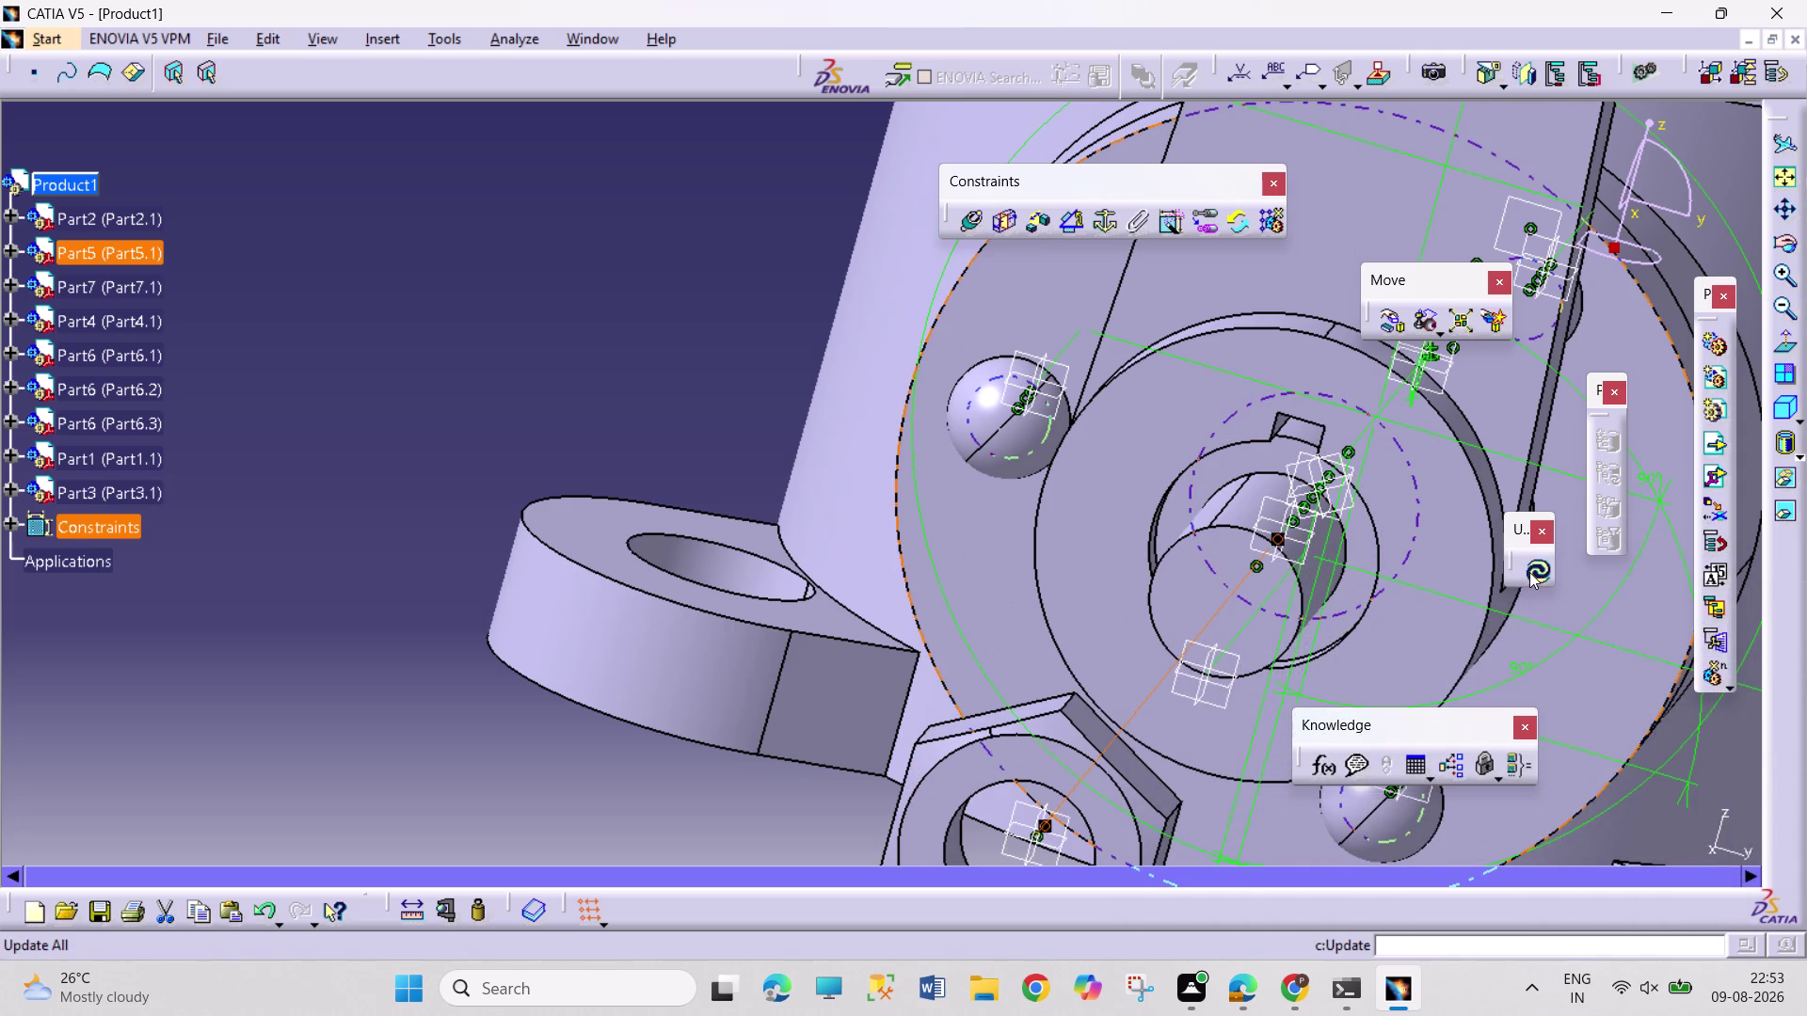
Select the nut and its zx plane, expanding Part3.1 to show its planes, geometrical set and body.
middle_drag(1314, 603, 908, 549)
right_drag(1314, 603, 911, 553)
middle_drag(916, 645, 855, 496)
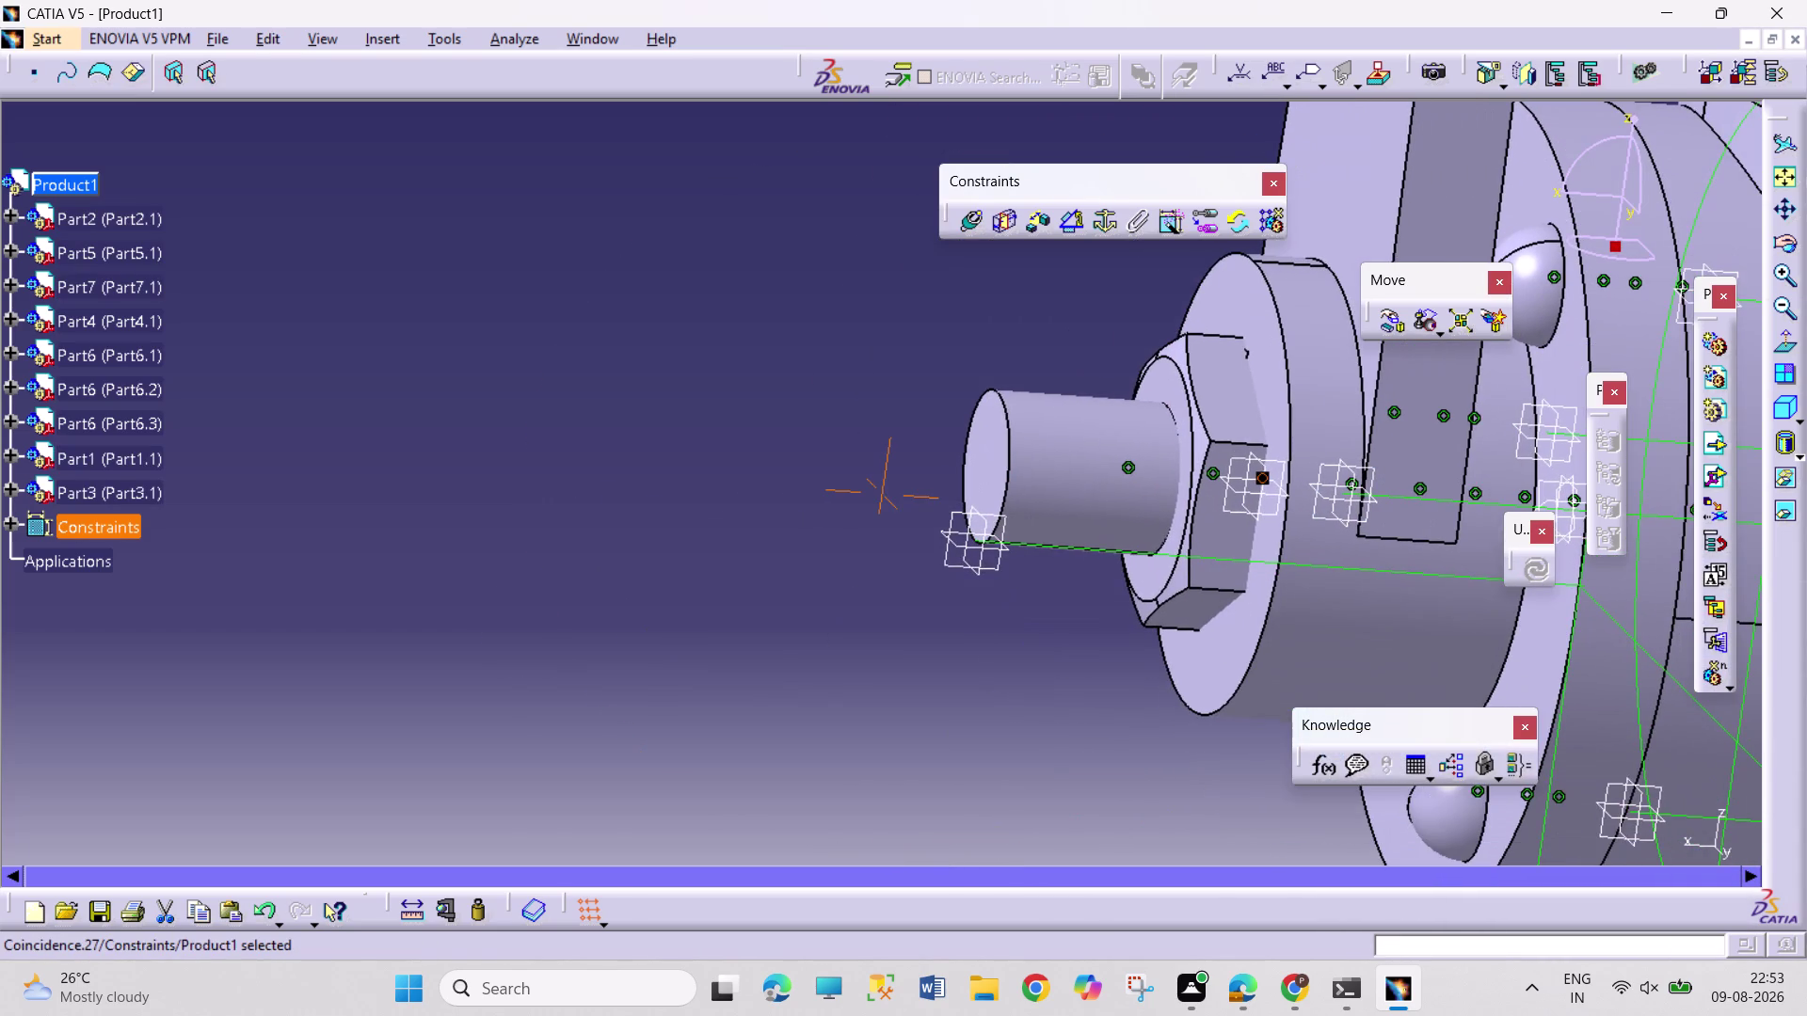
middle_drag(889, 426, 891, 502)
key(ctrl+z)
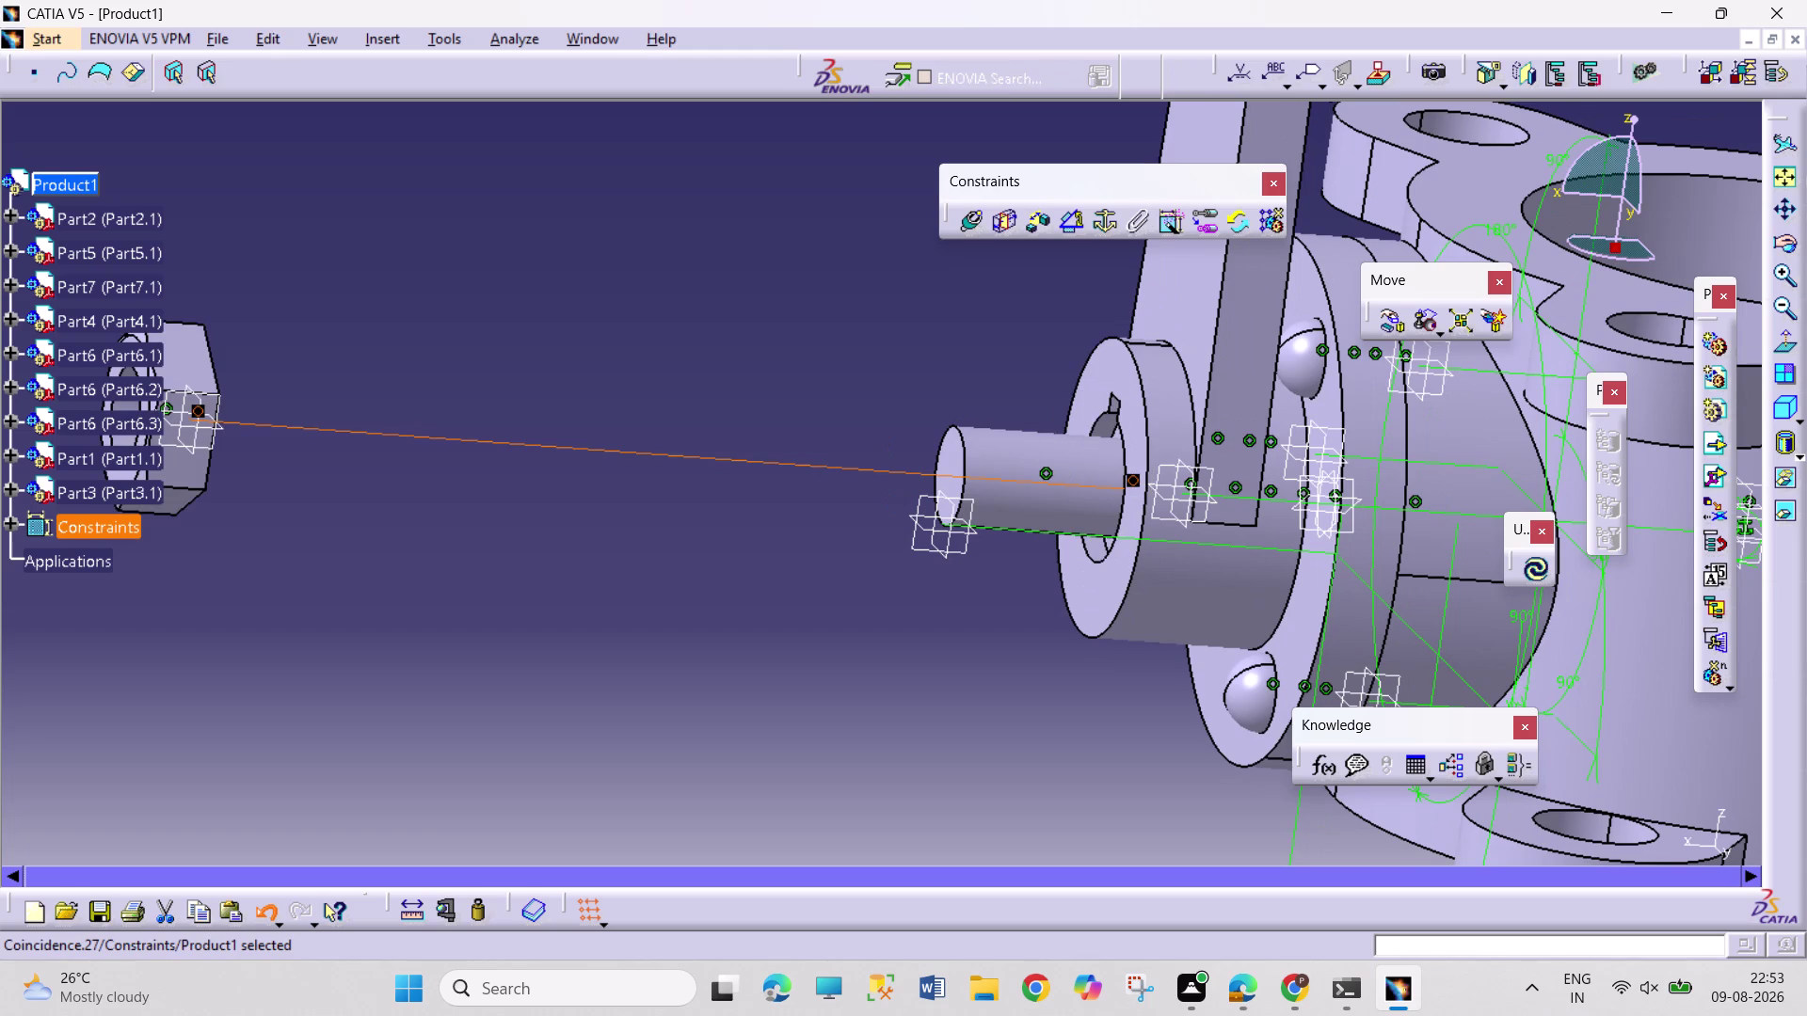
click(647, 579)
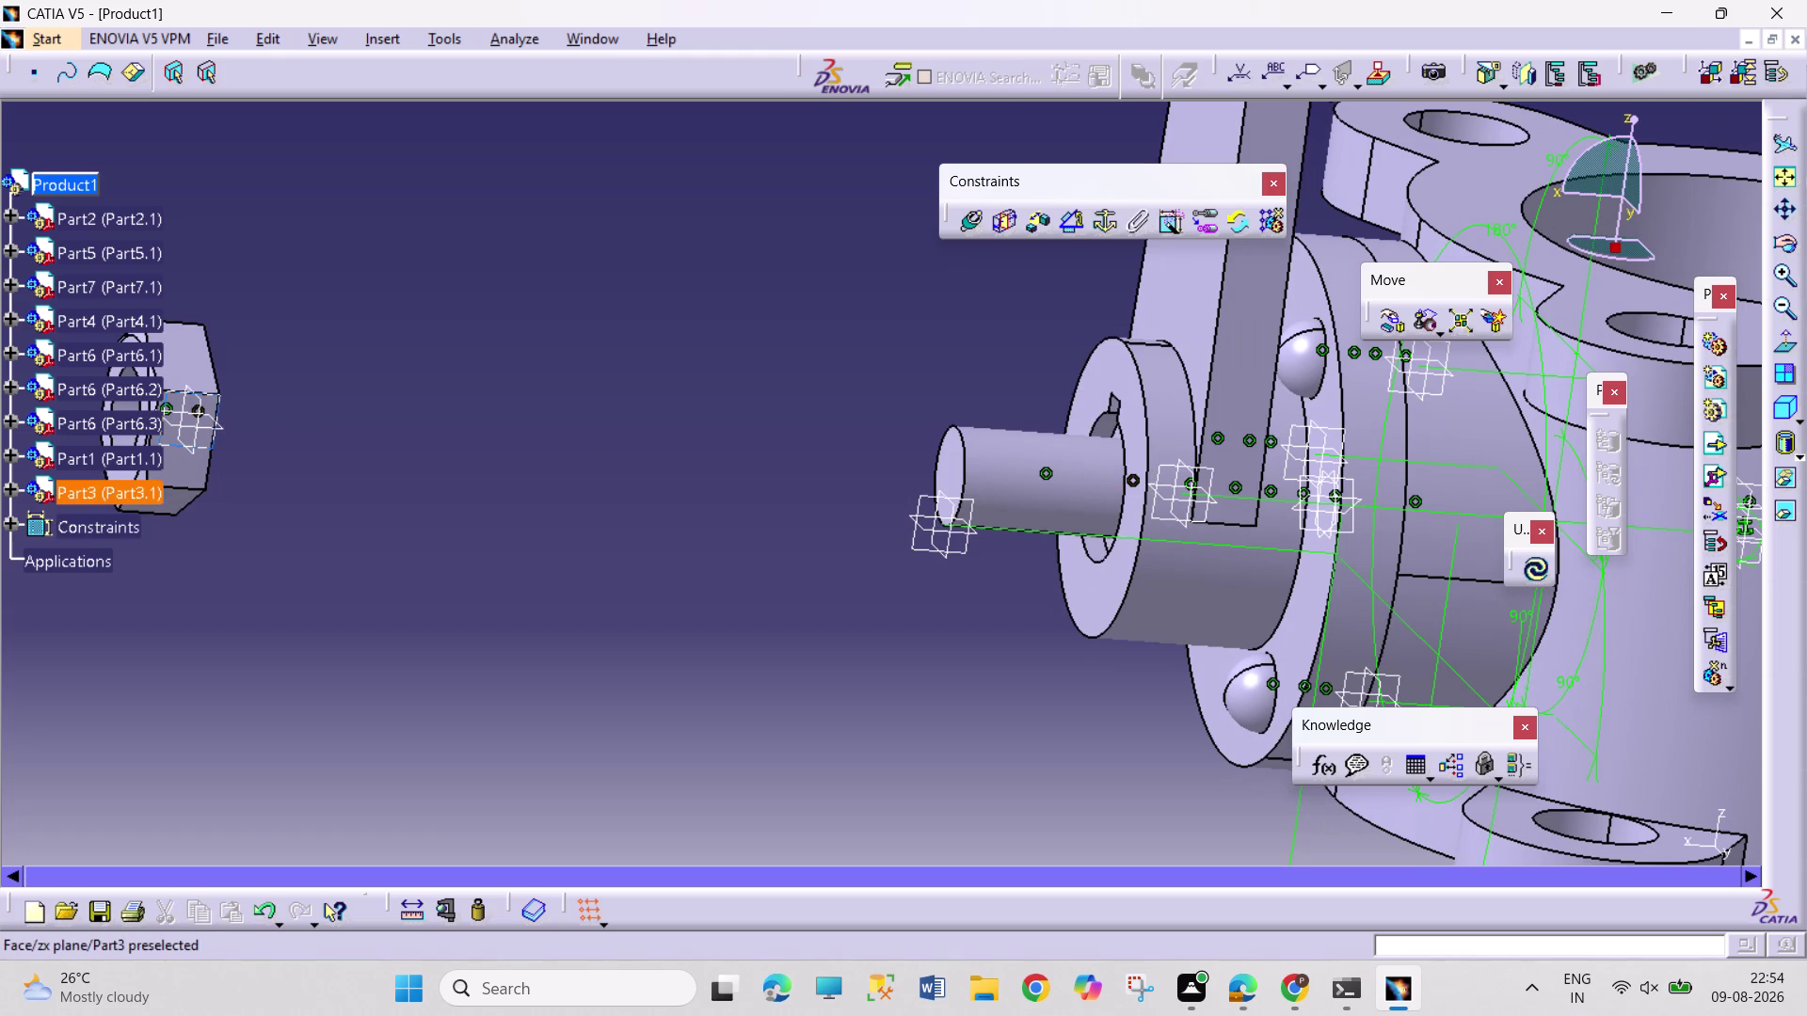
click(219, 398)
click(10, 487)
click(35, 526)
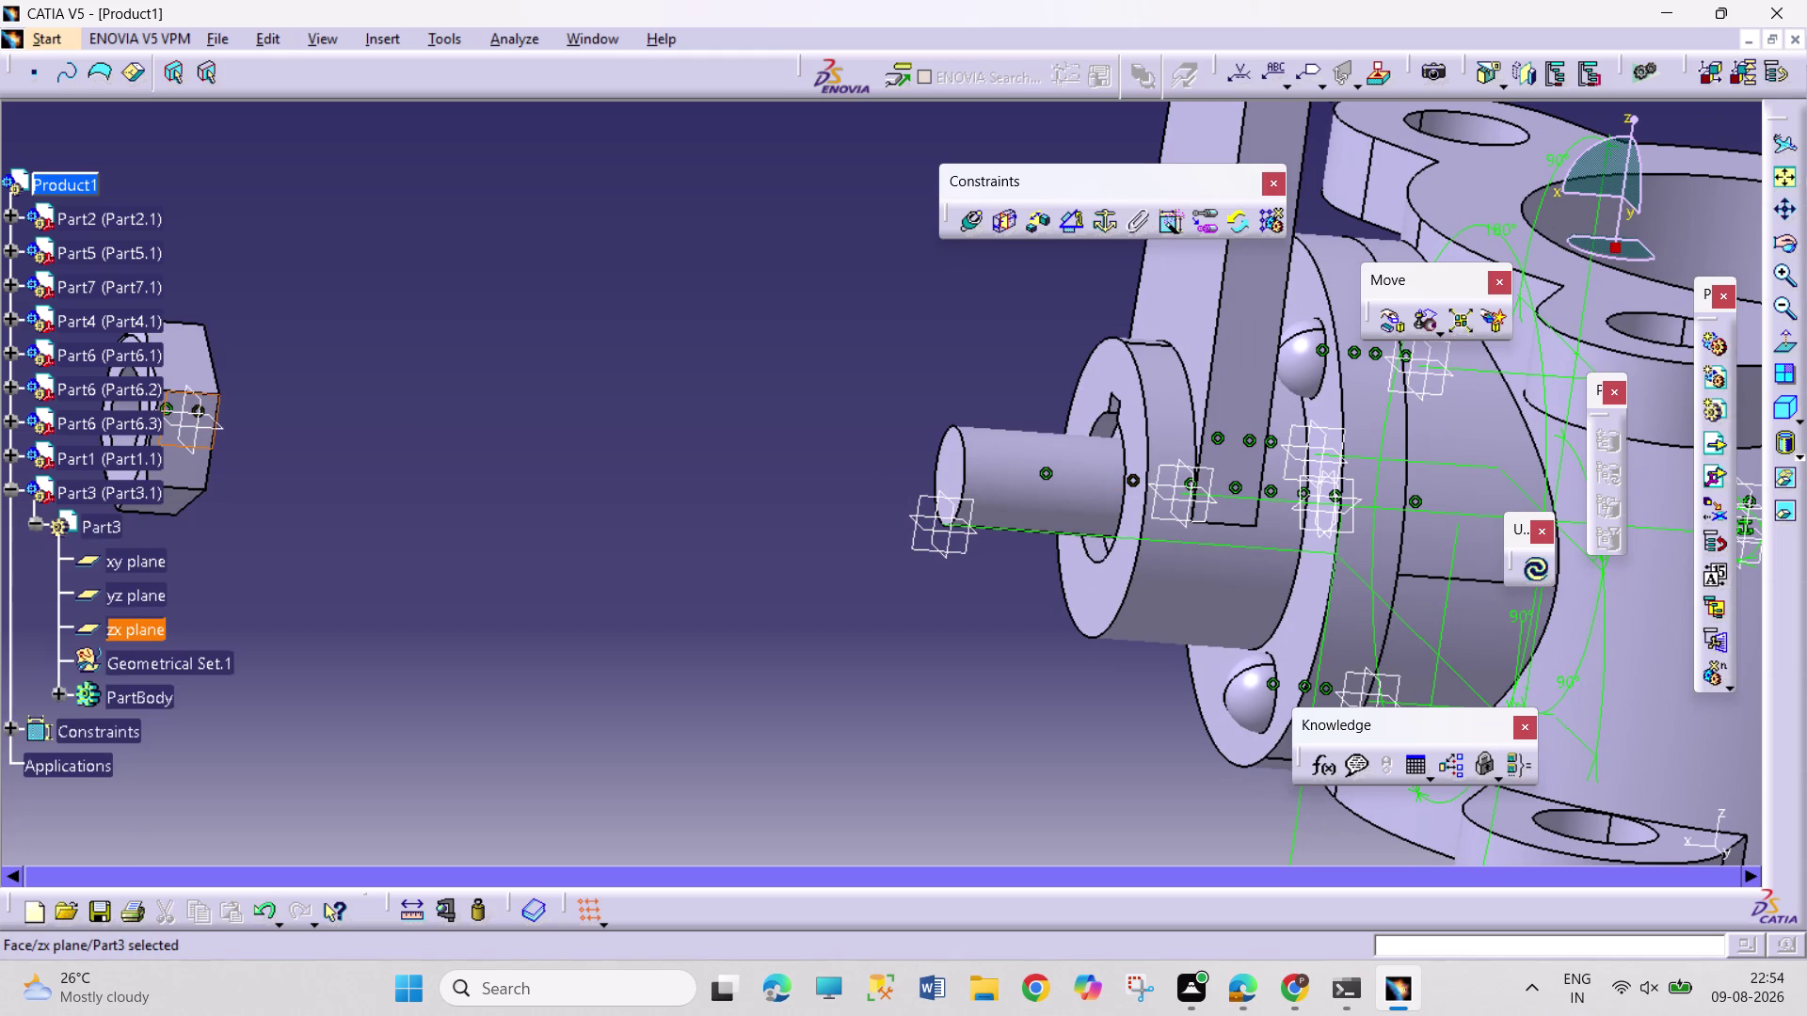
drag(424, 370, 432, 349)
Review the assembly's constraint status and degrees of freedom in Constraints Analysis.
click(537, 37)
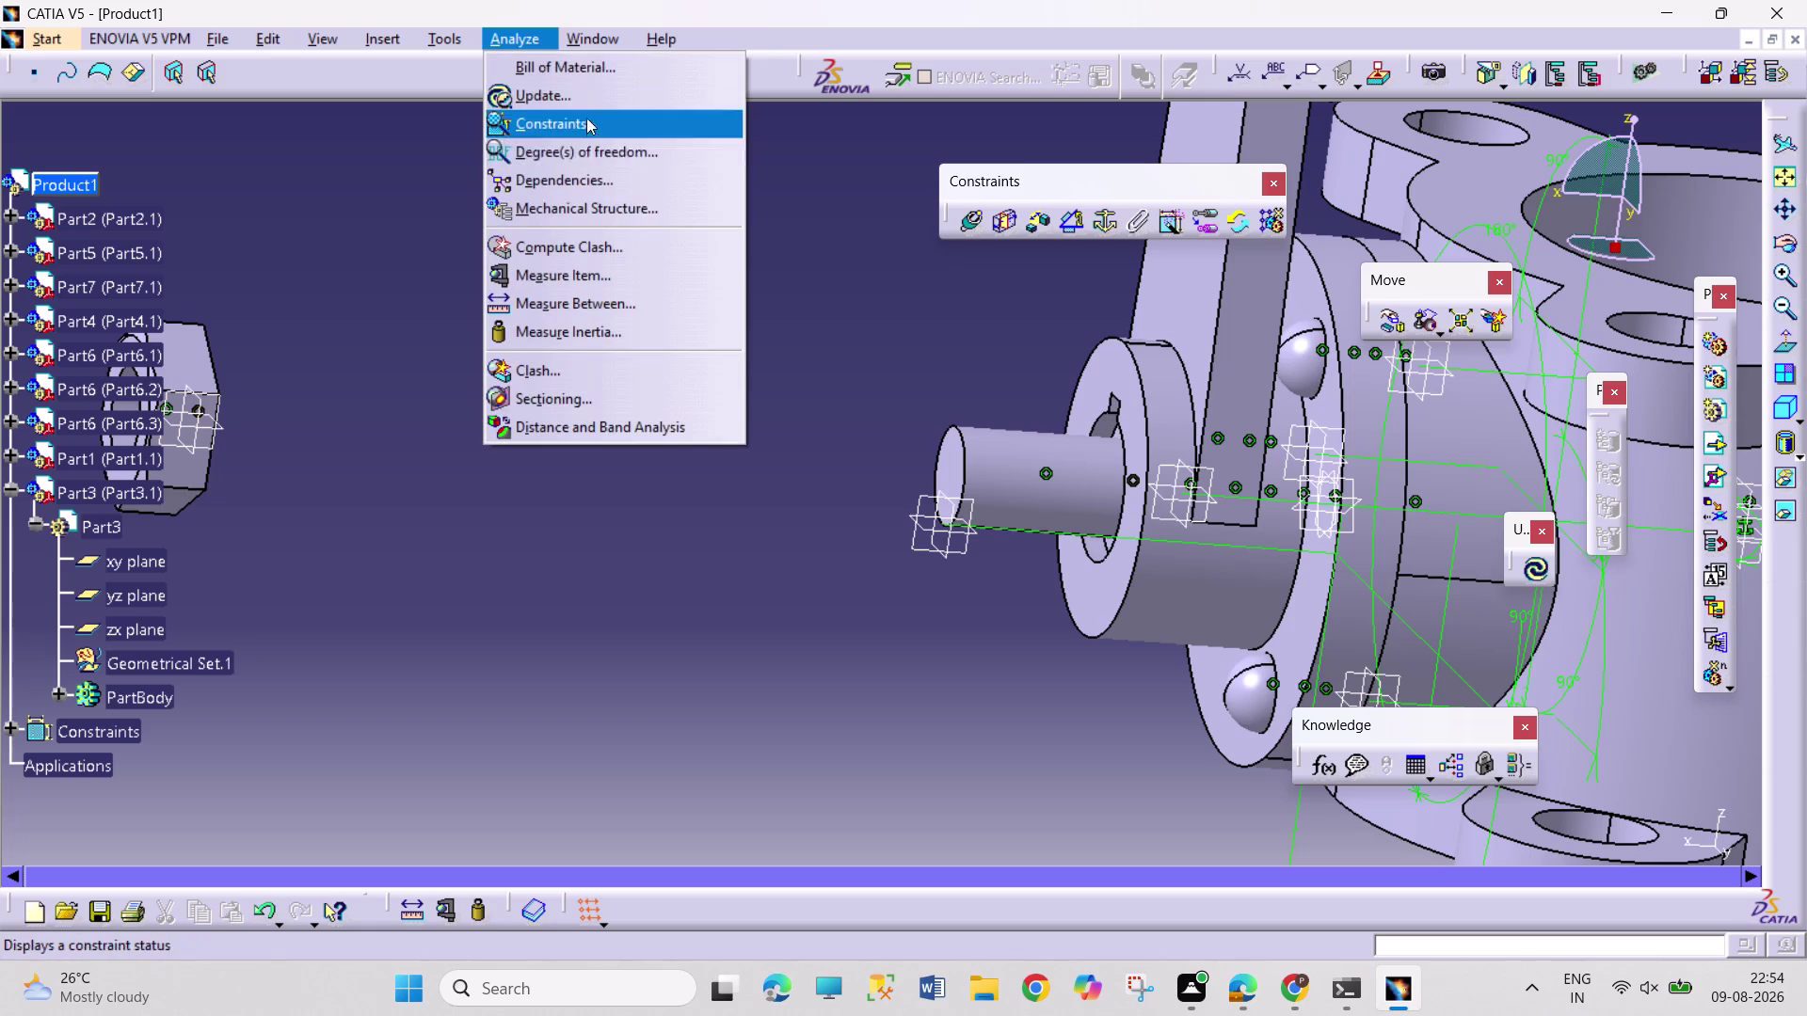
click(610, 122)
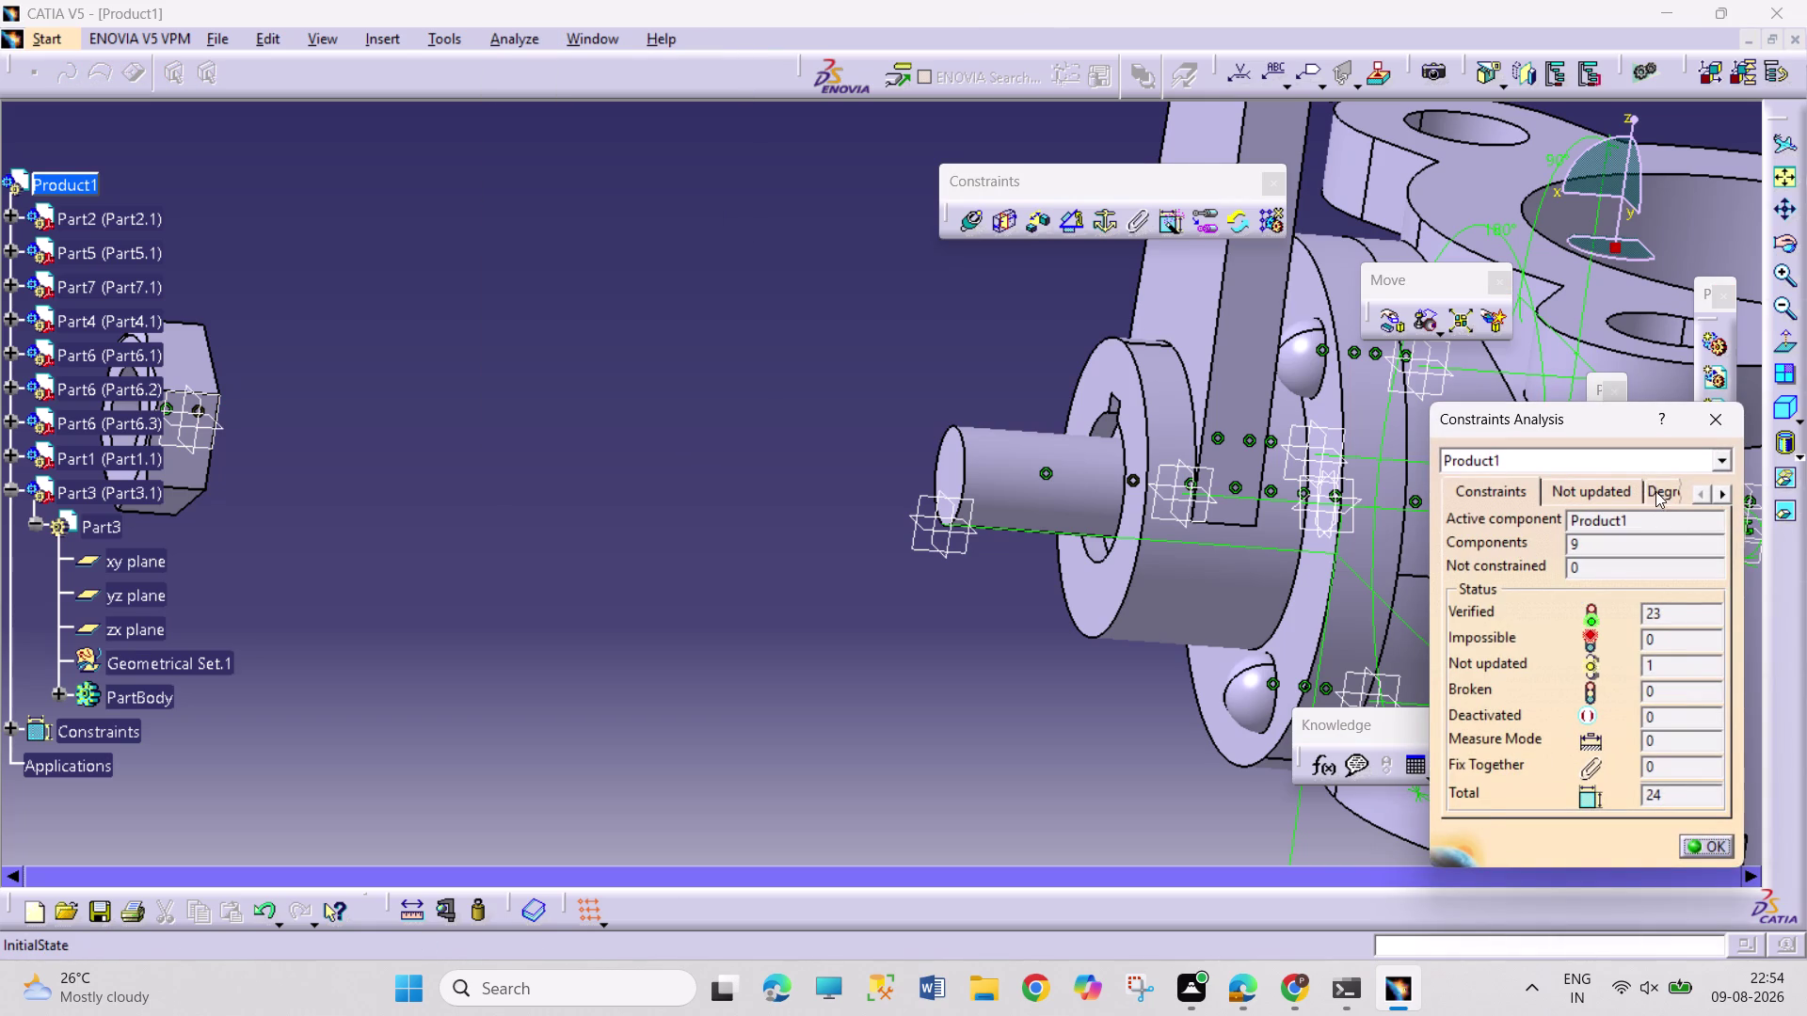
click(1655, 491)
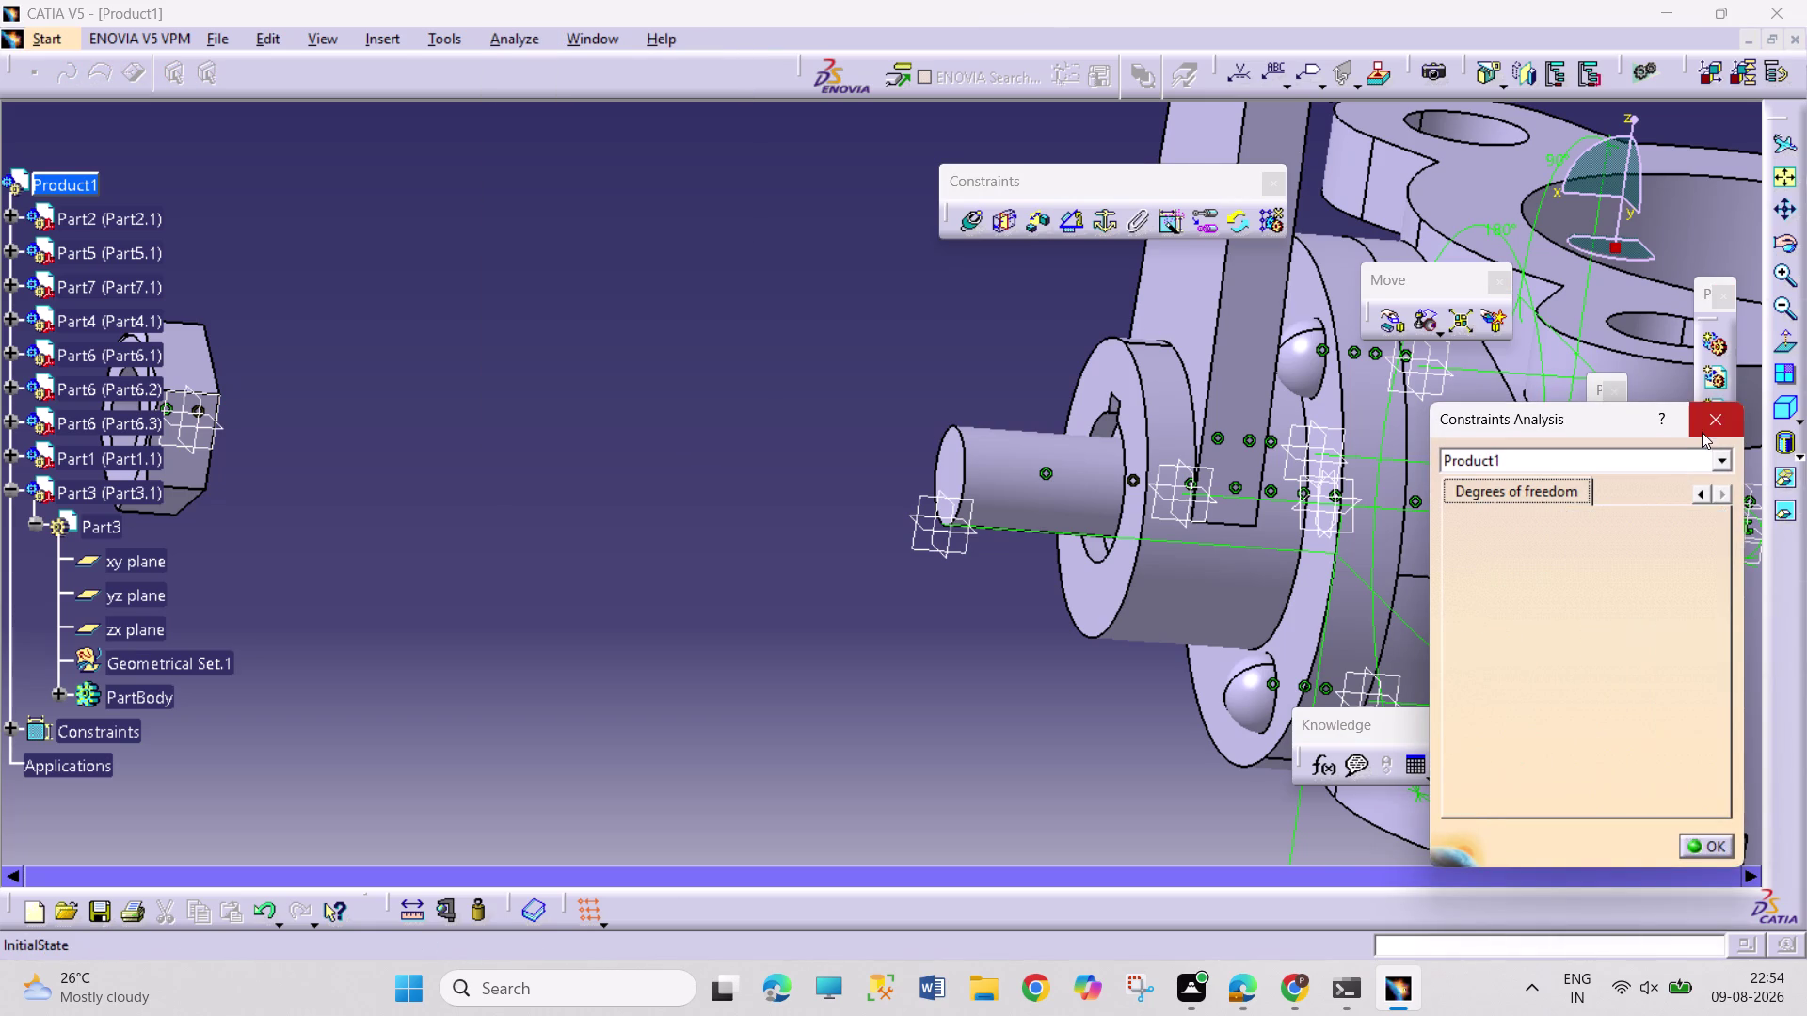
click(1707, 427)
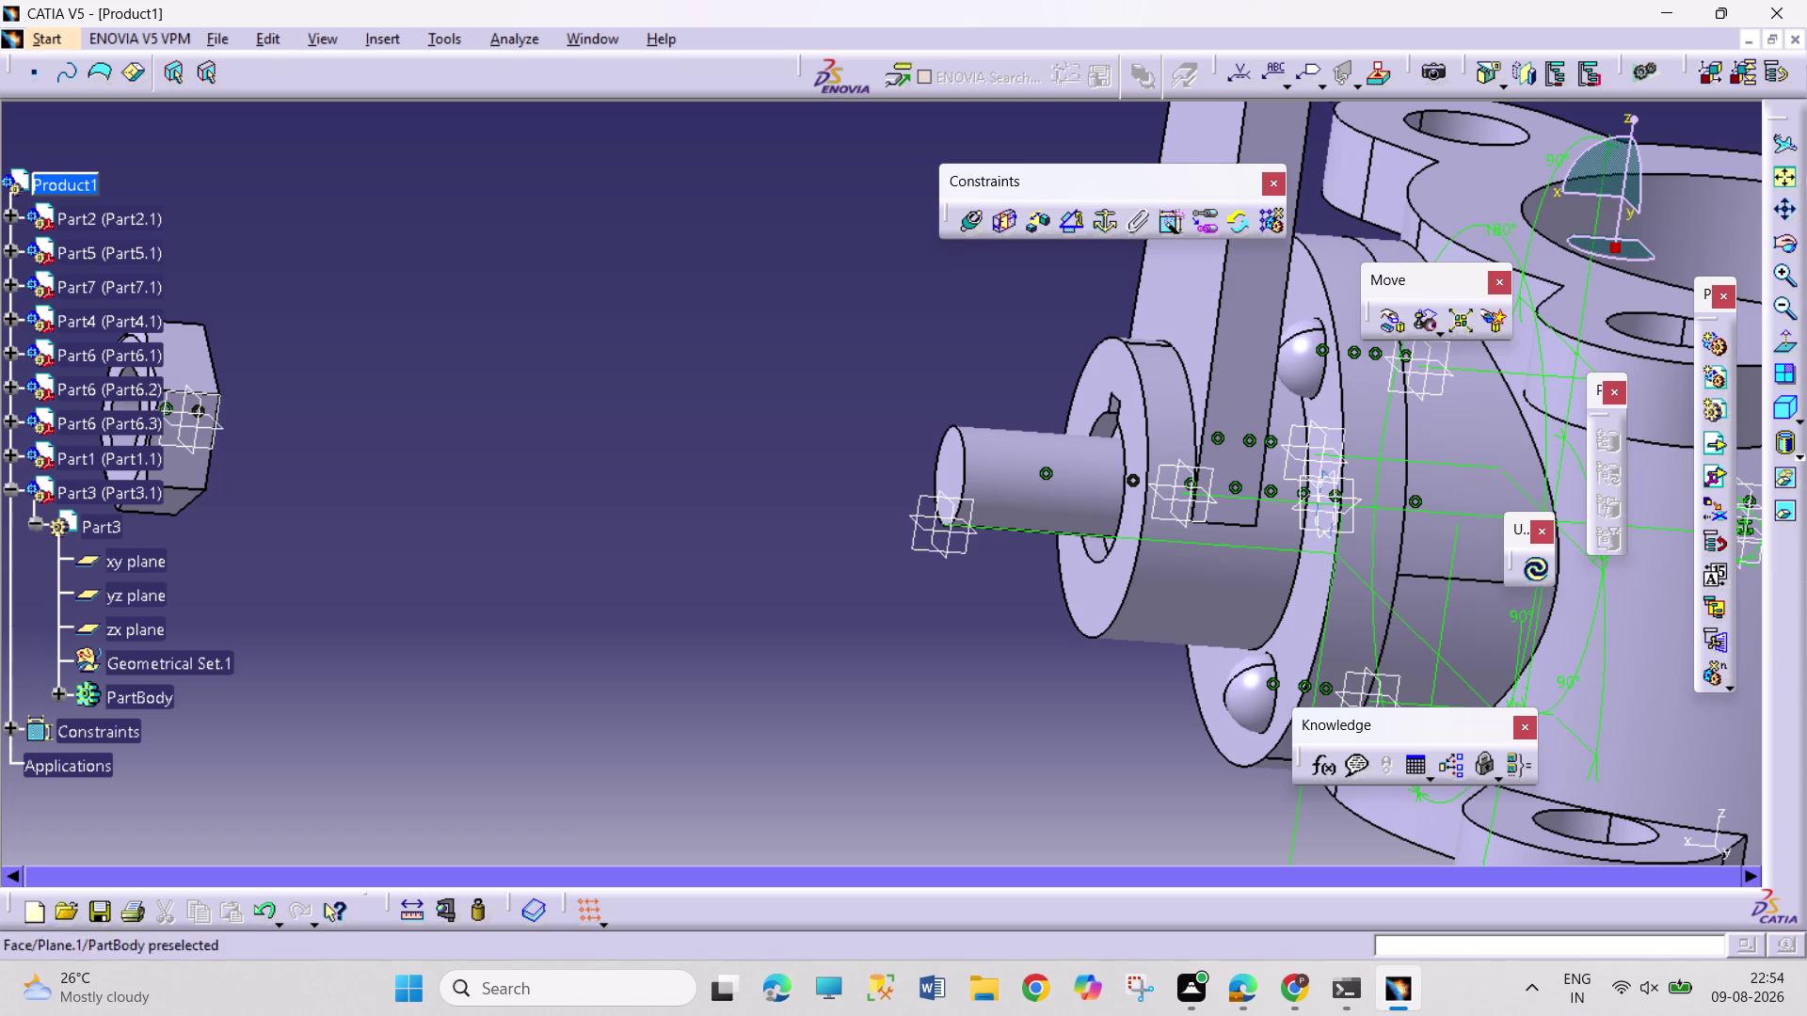
Update all, then recheck that all 24 constraints are verified.
click(1542, 575)
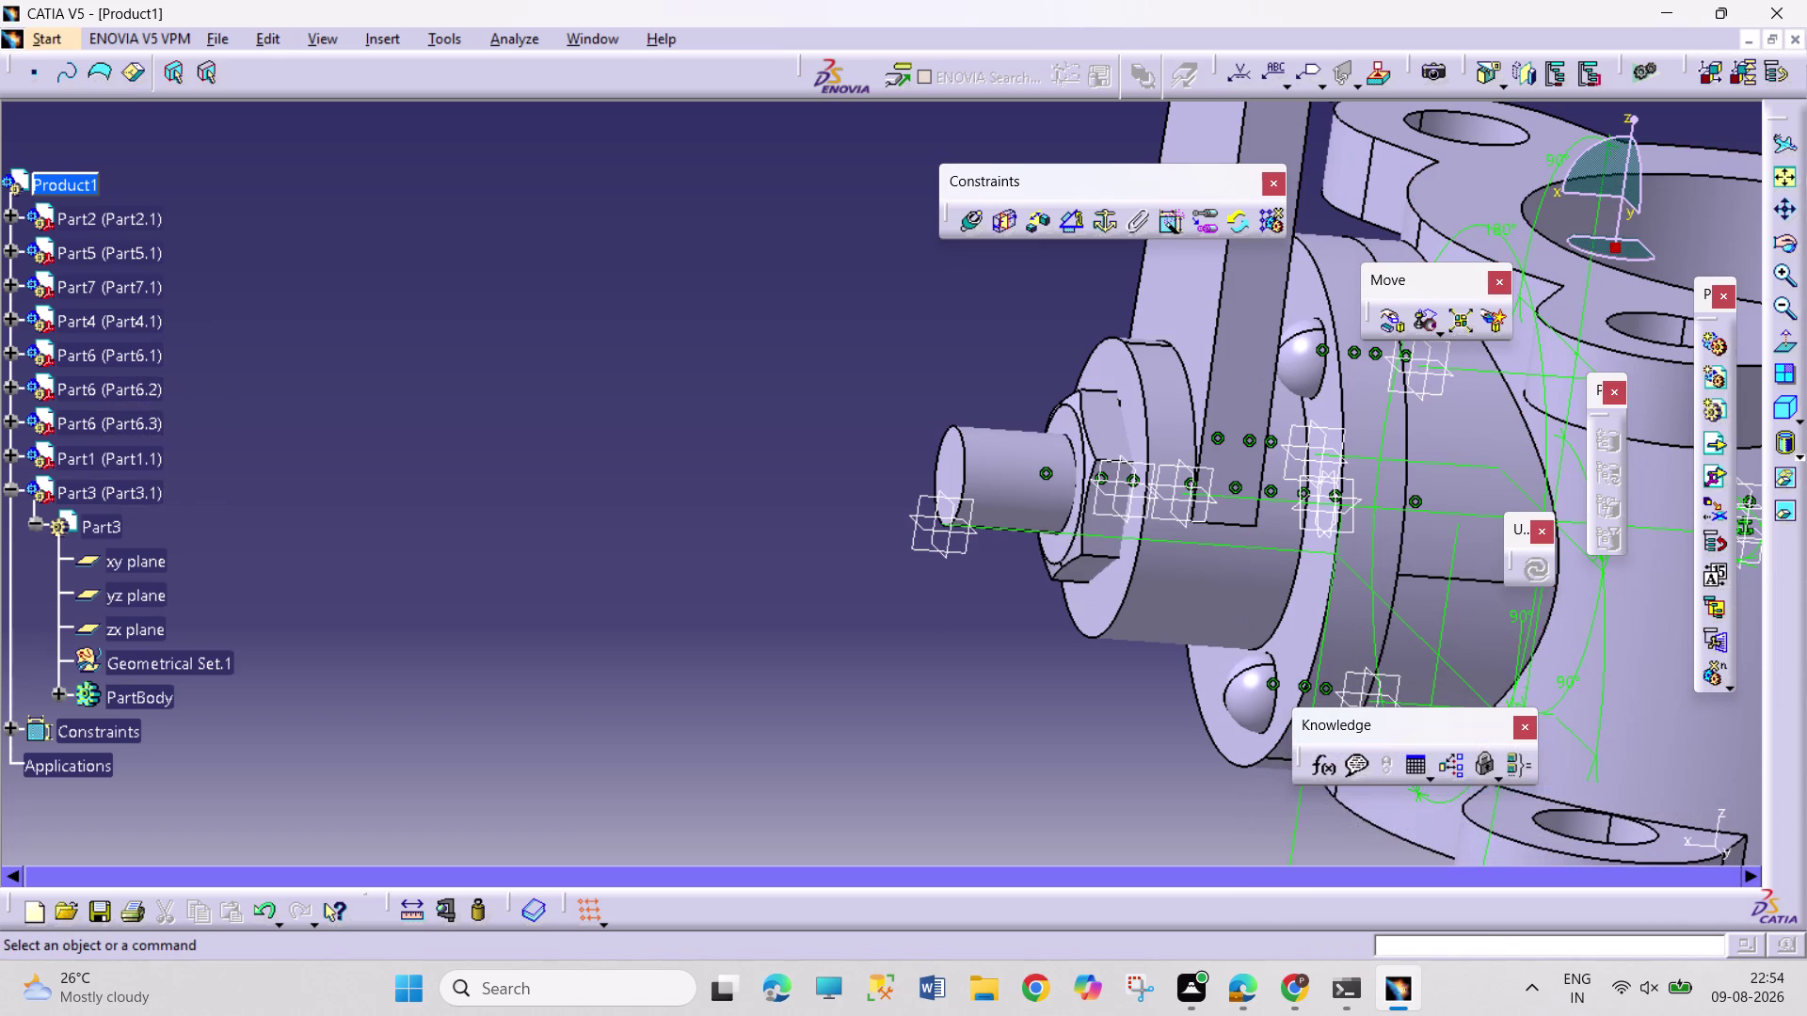
click(510, 42)
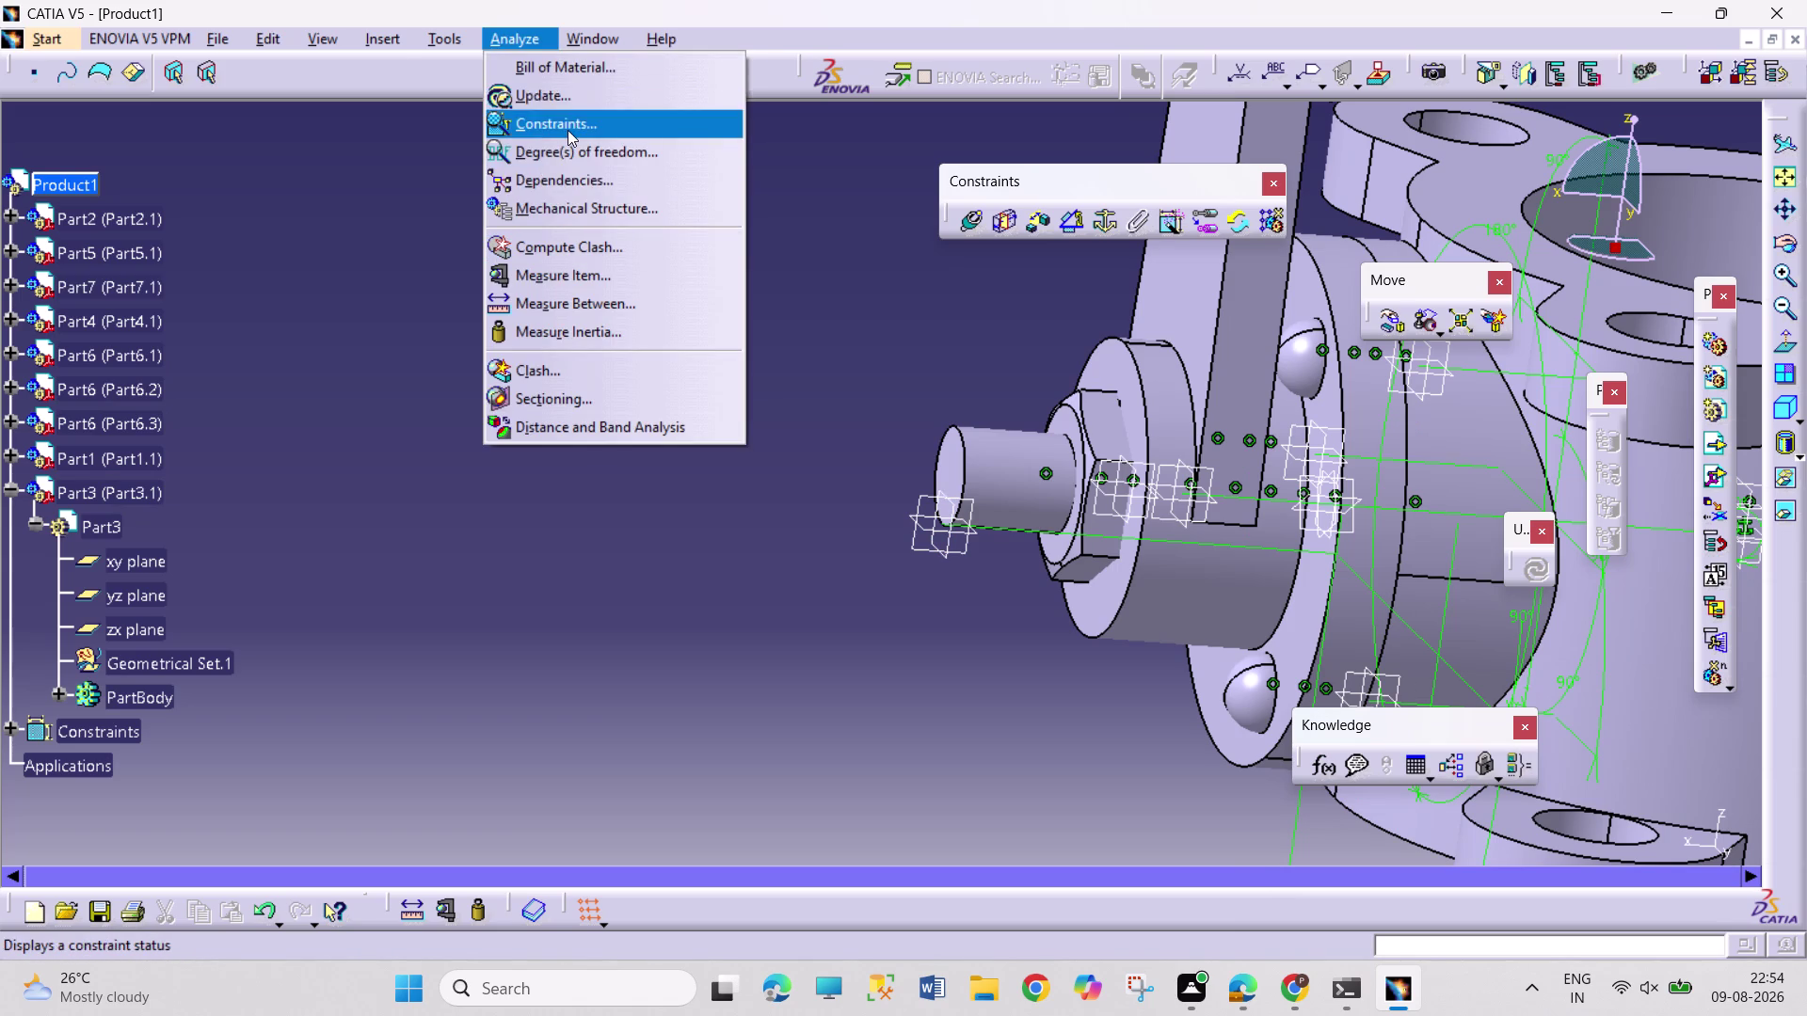
click(567, 130)
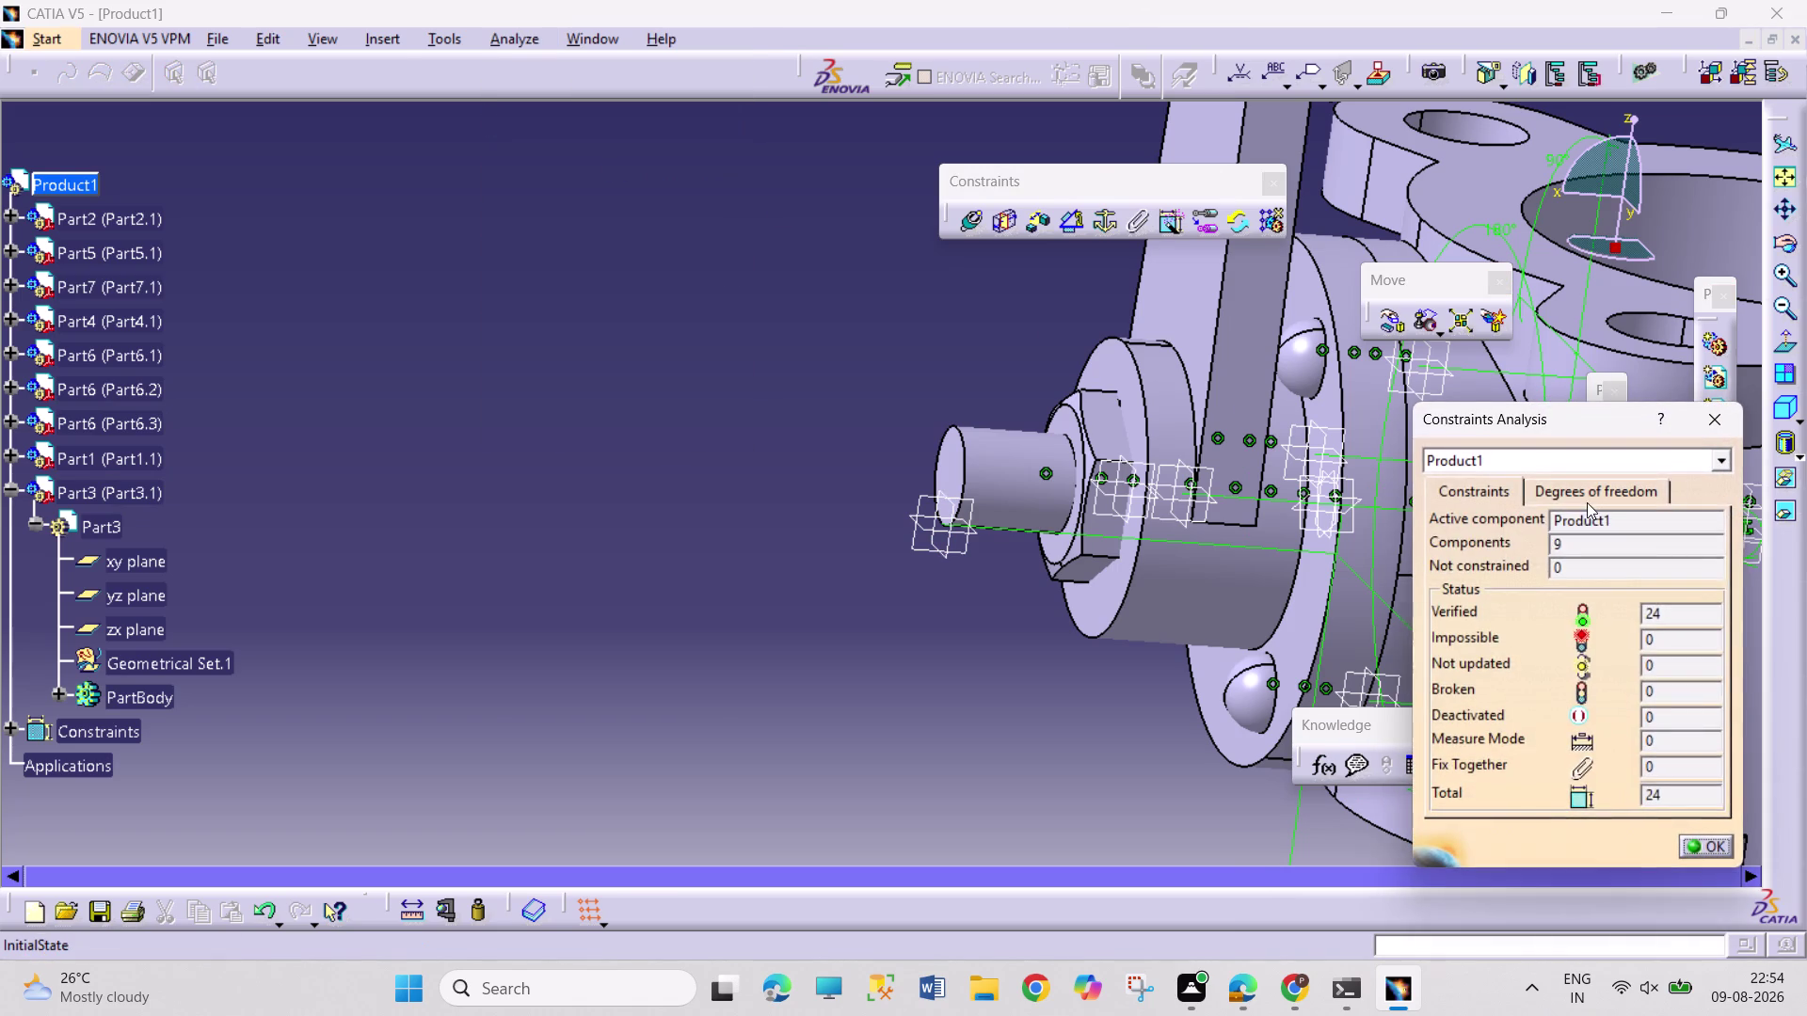
click(1585, 497)
click(1721, 425)
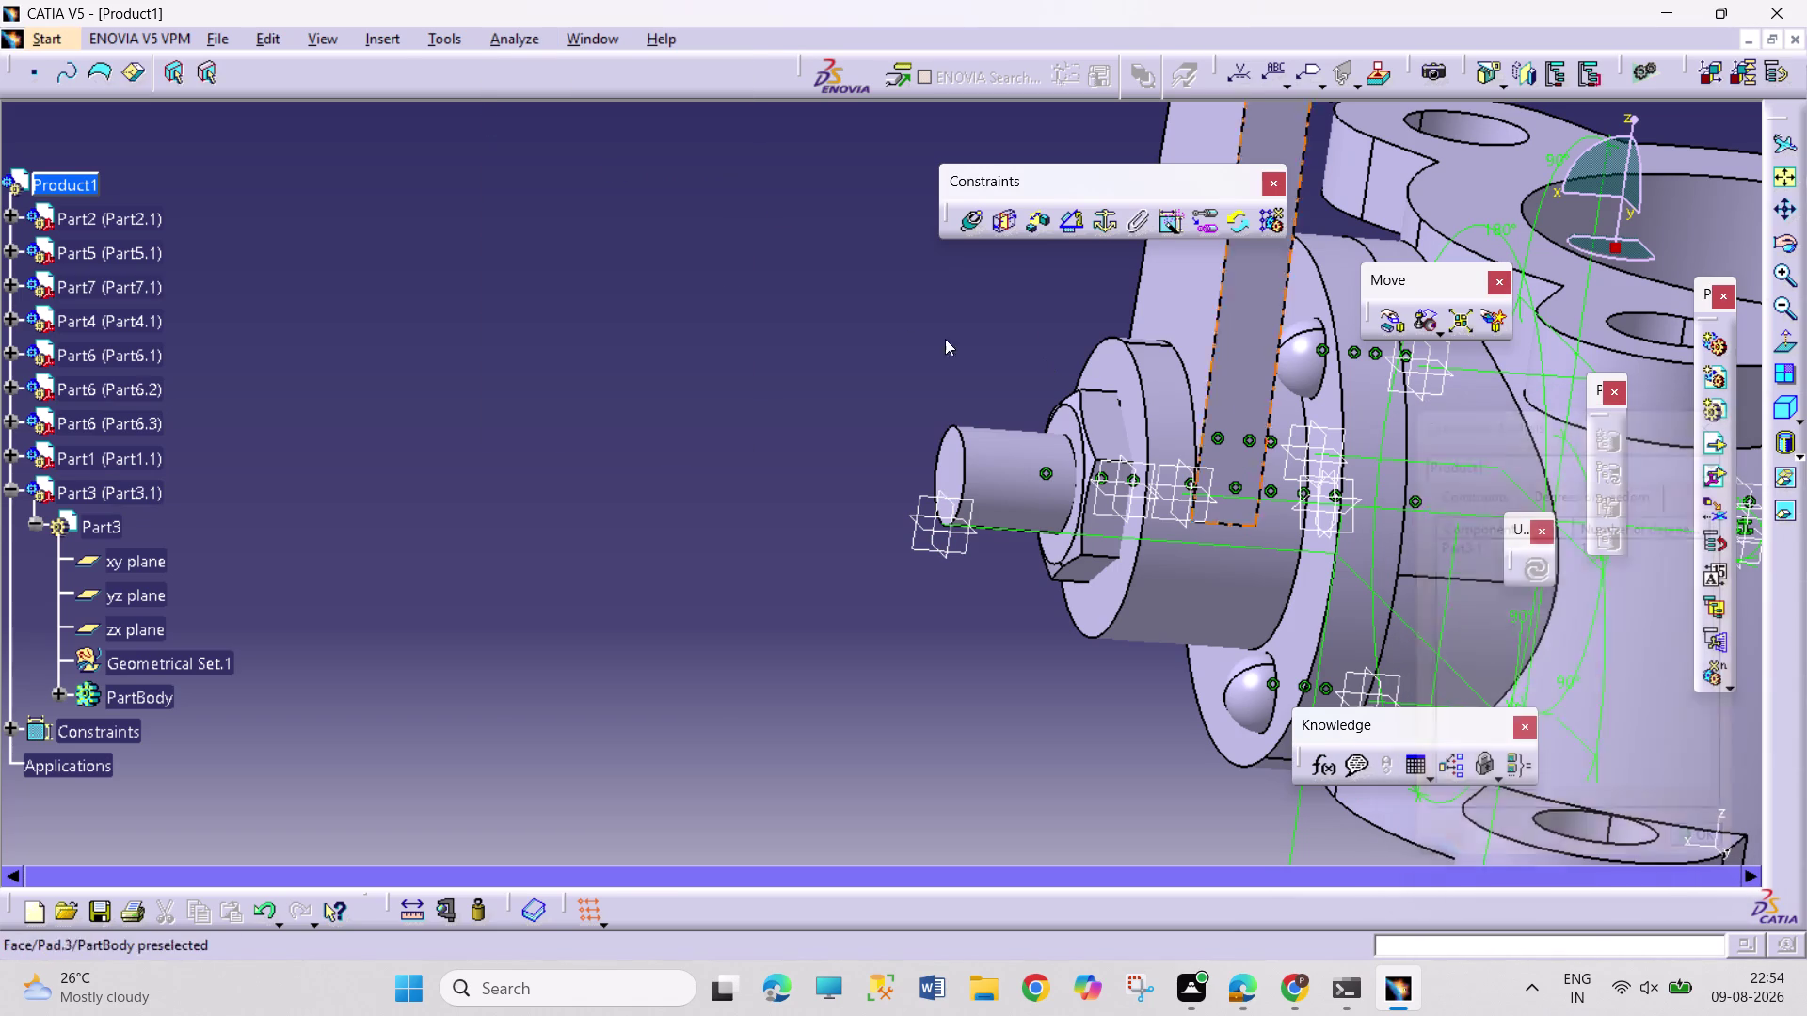
middle_drag(891, 300, 898, 395)
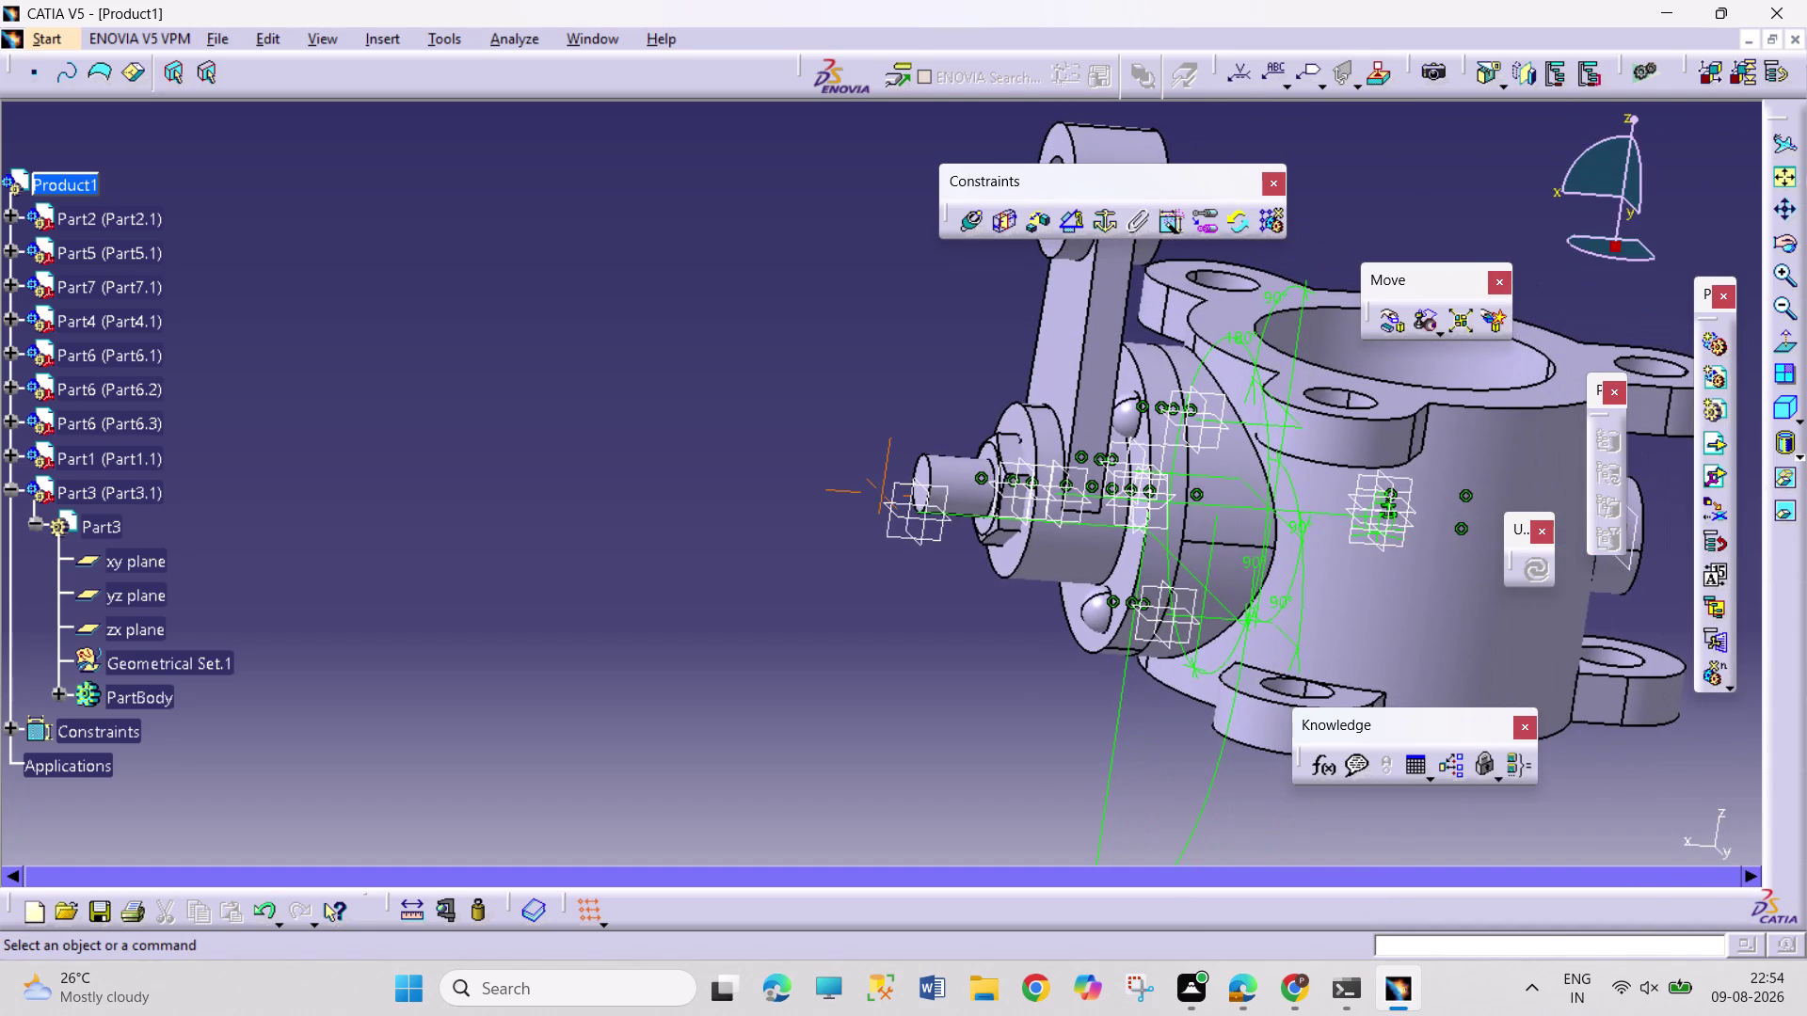
Delete the Coincidence.27 constraint from the Constraints list.
click(16, 726)
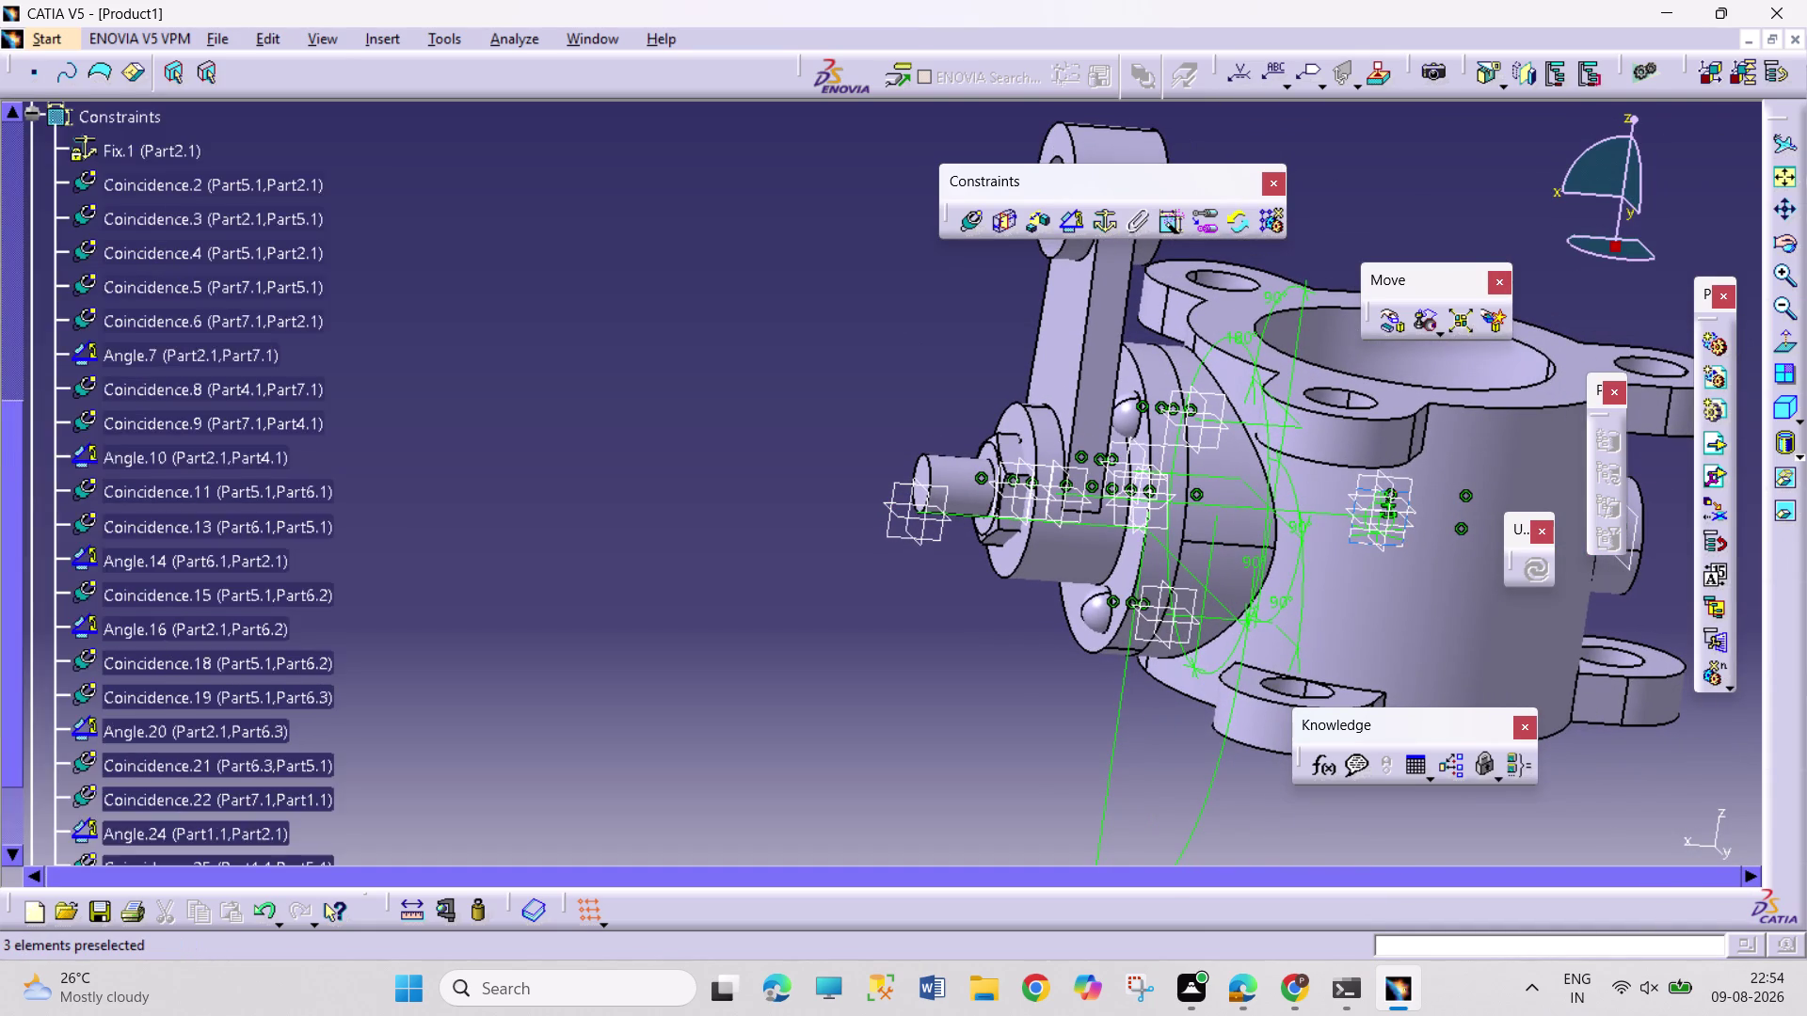
scroll(down, 3)
click(168, 703)
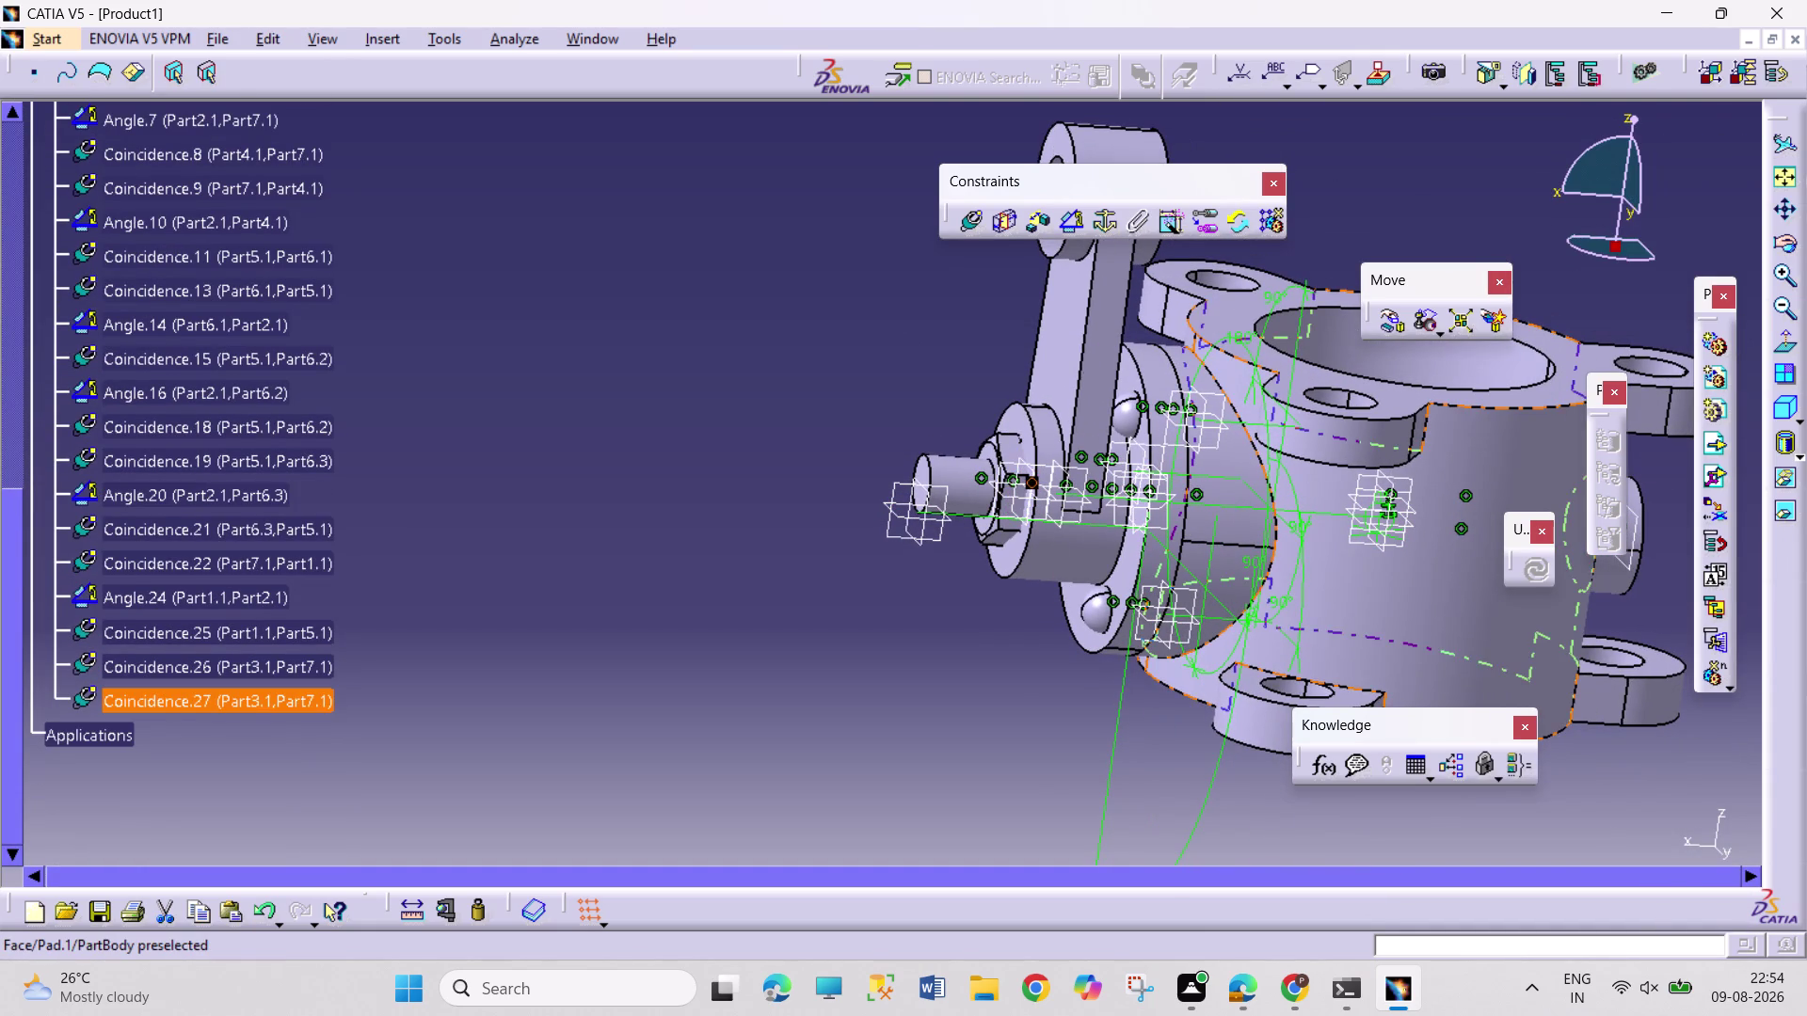
right_click(301, 715)
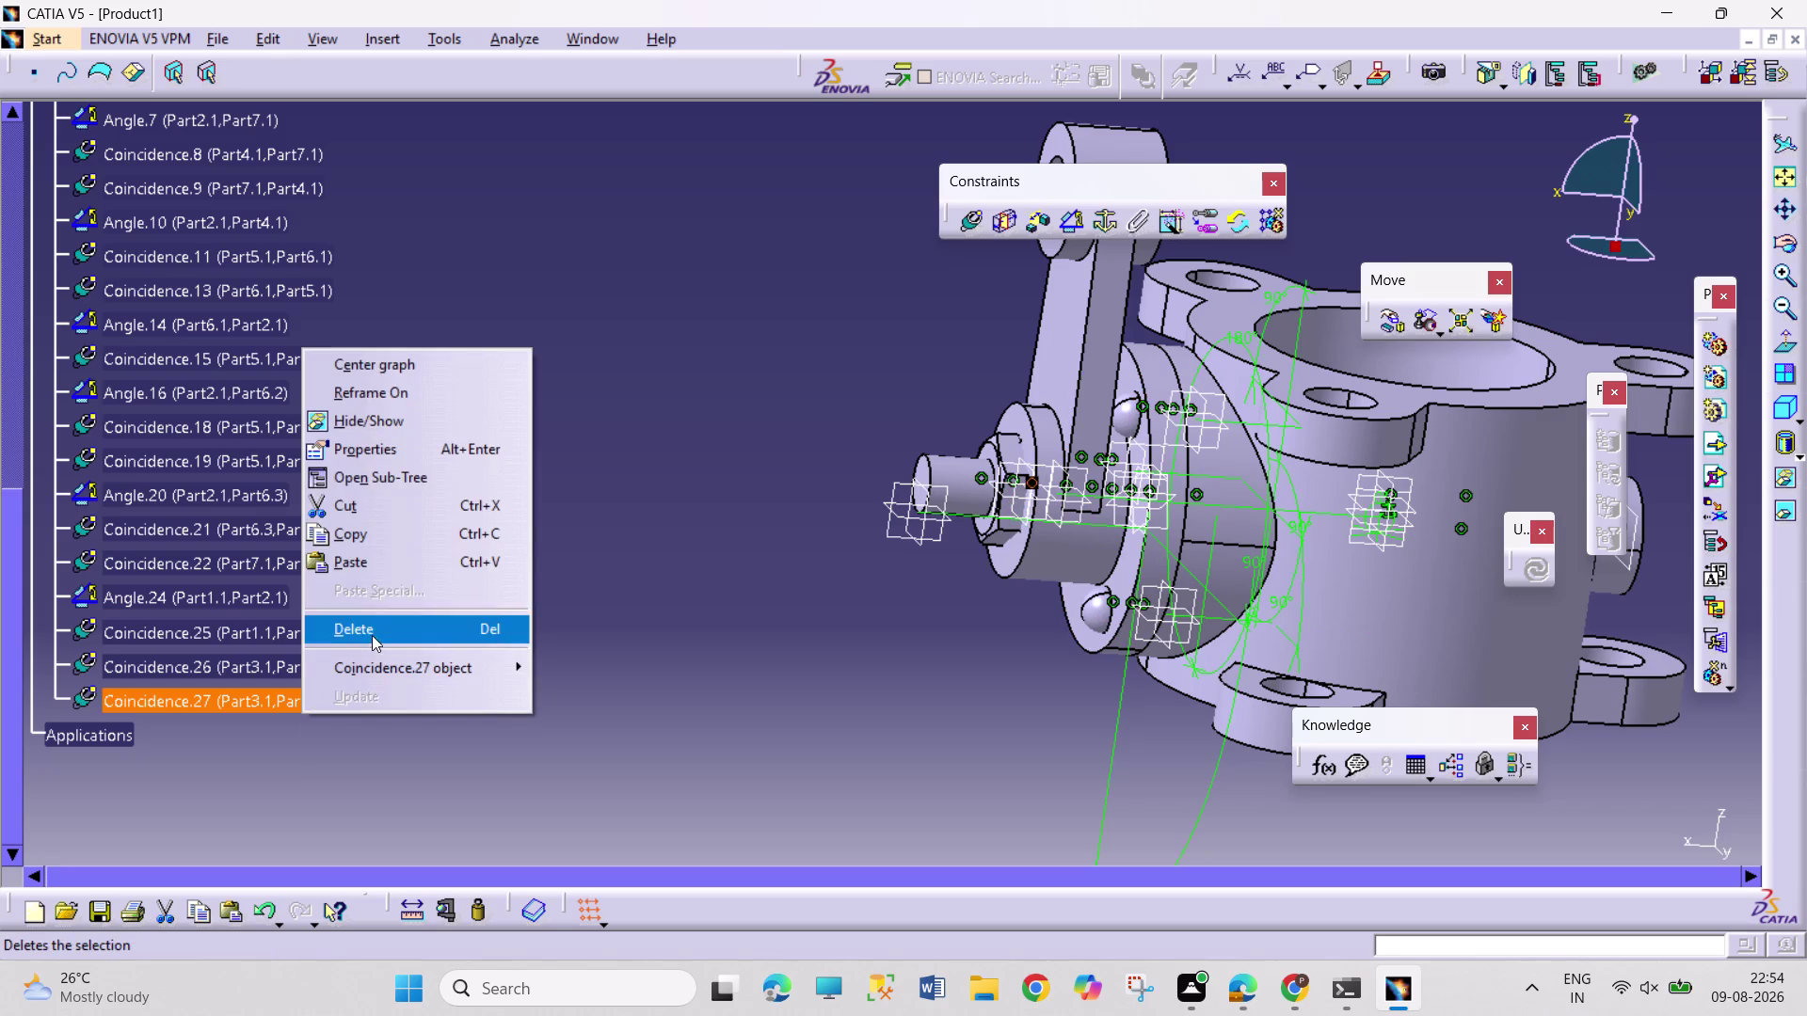
click(372, 635)
click(524, 635)
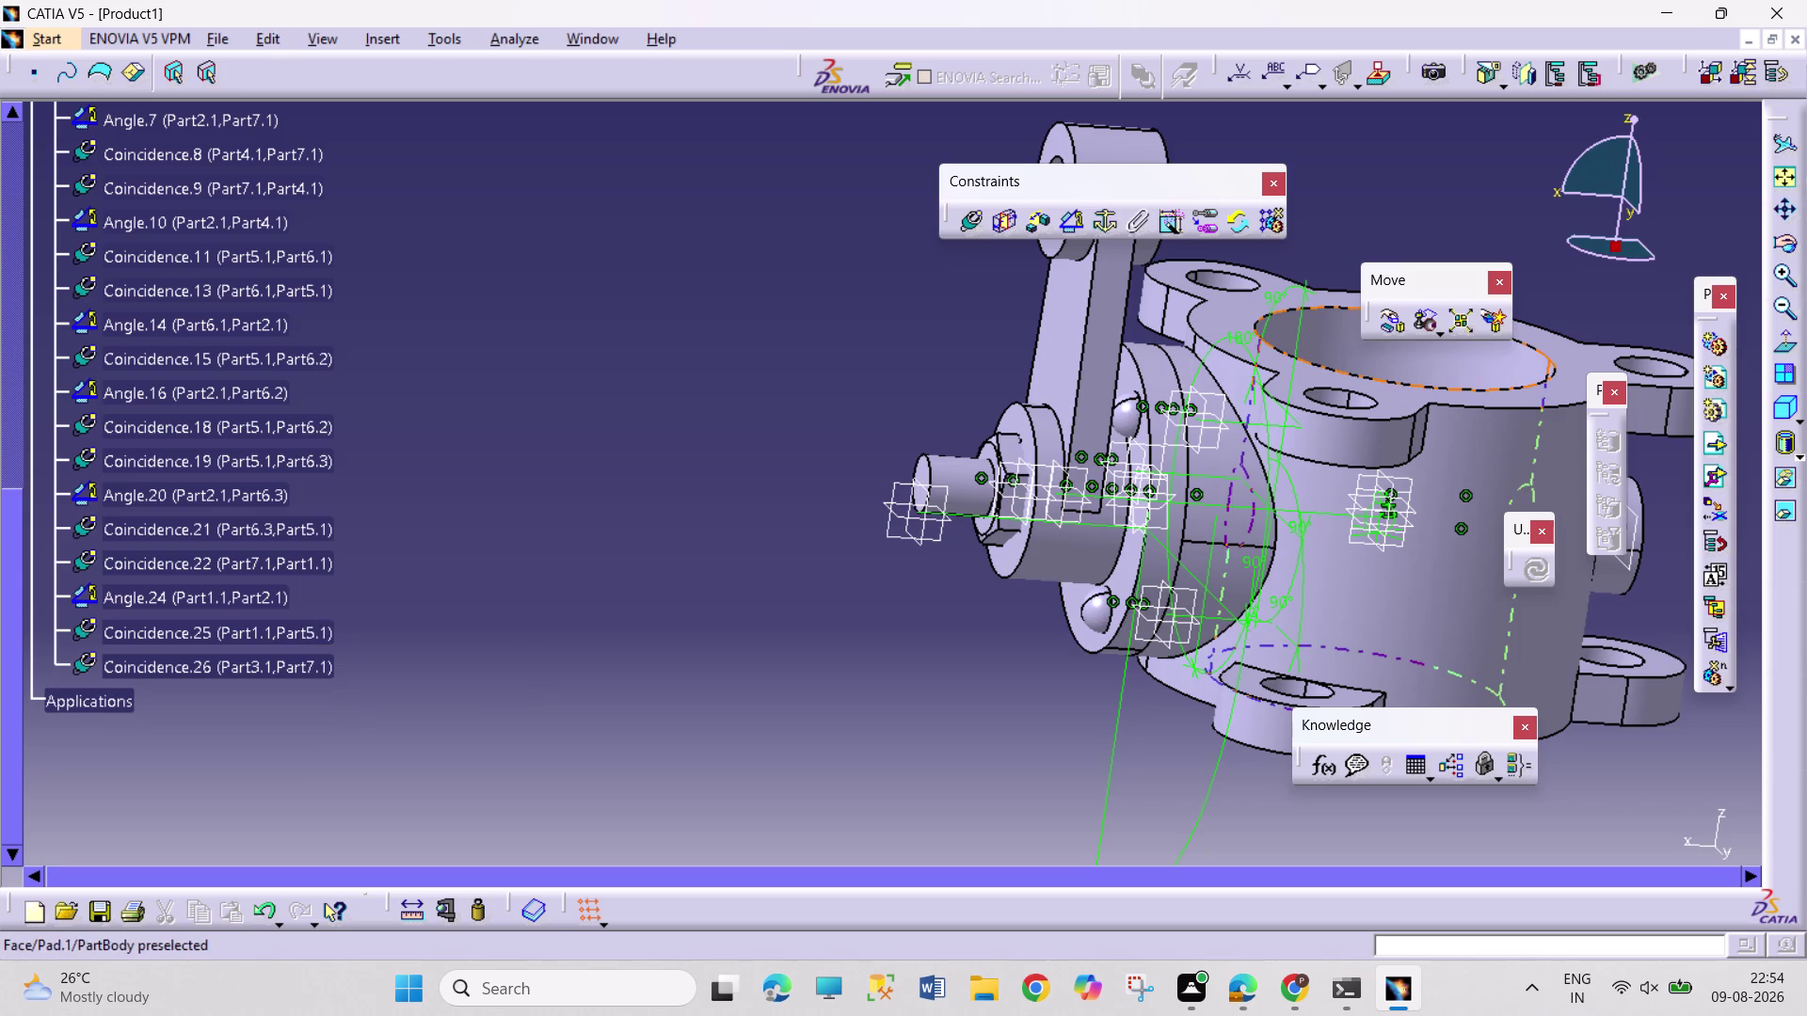
Drag the nut (Part3) out along the shaft axis and confirm its position.
click(1394, 327)
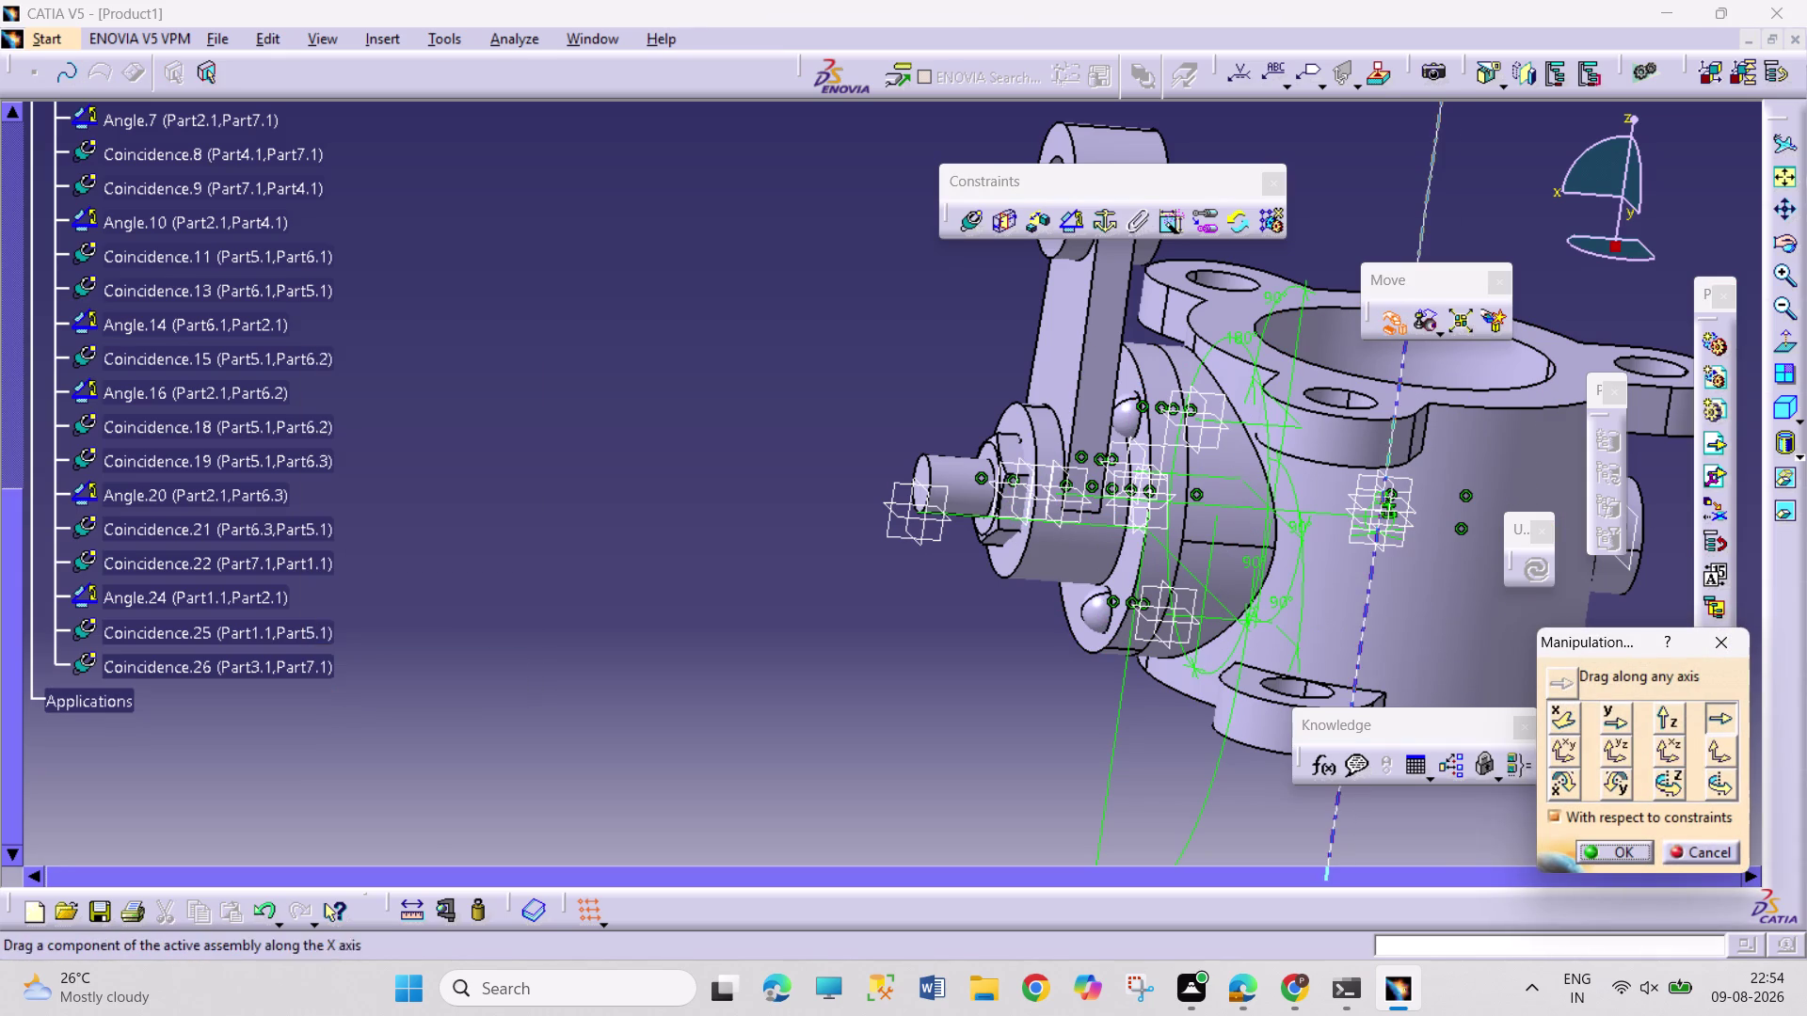
click(1072, 500)
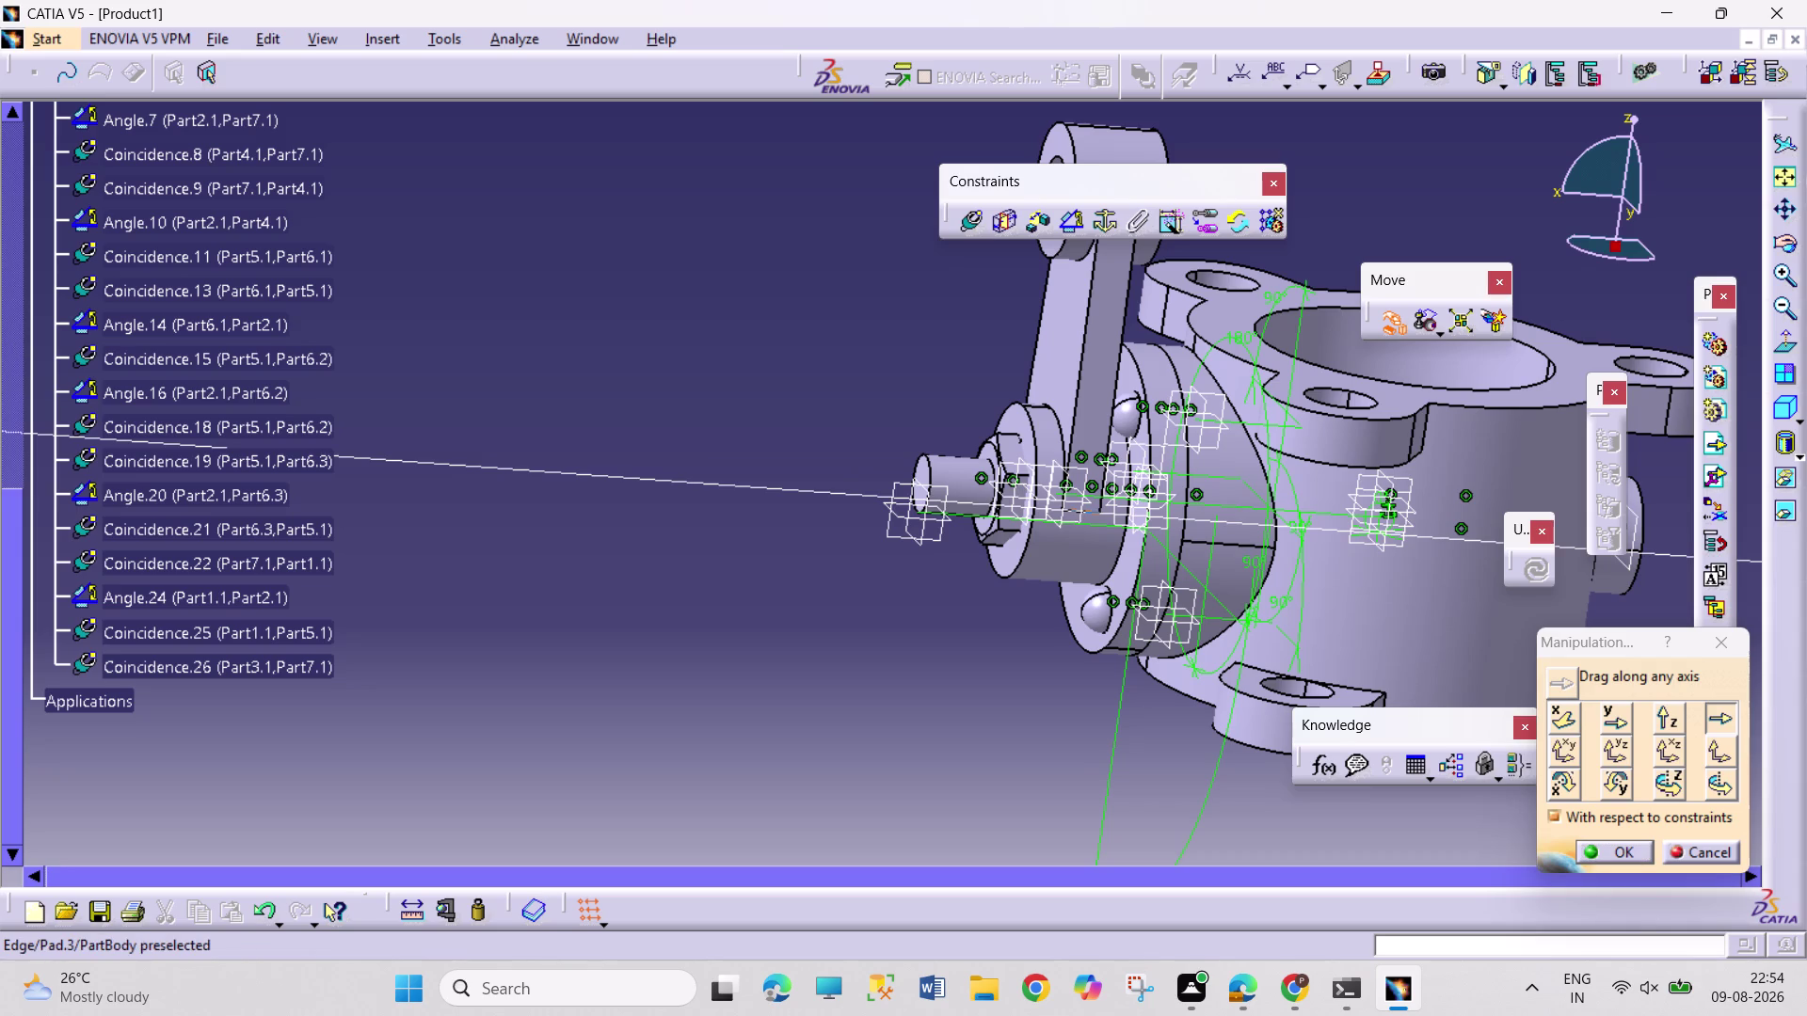
click(1077, 516)
drag(1008, 492, 770, 498)
click(1589, 843)
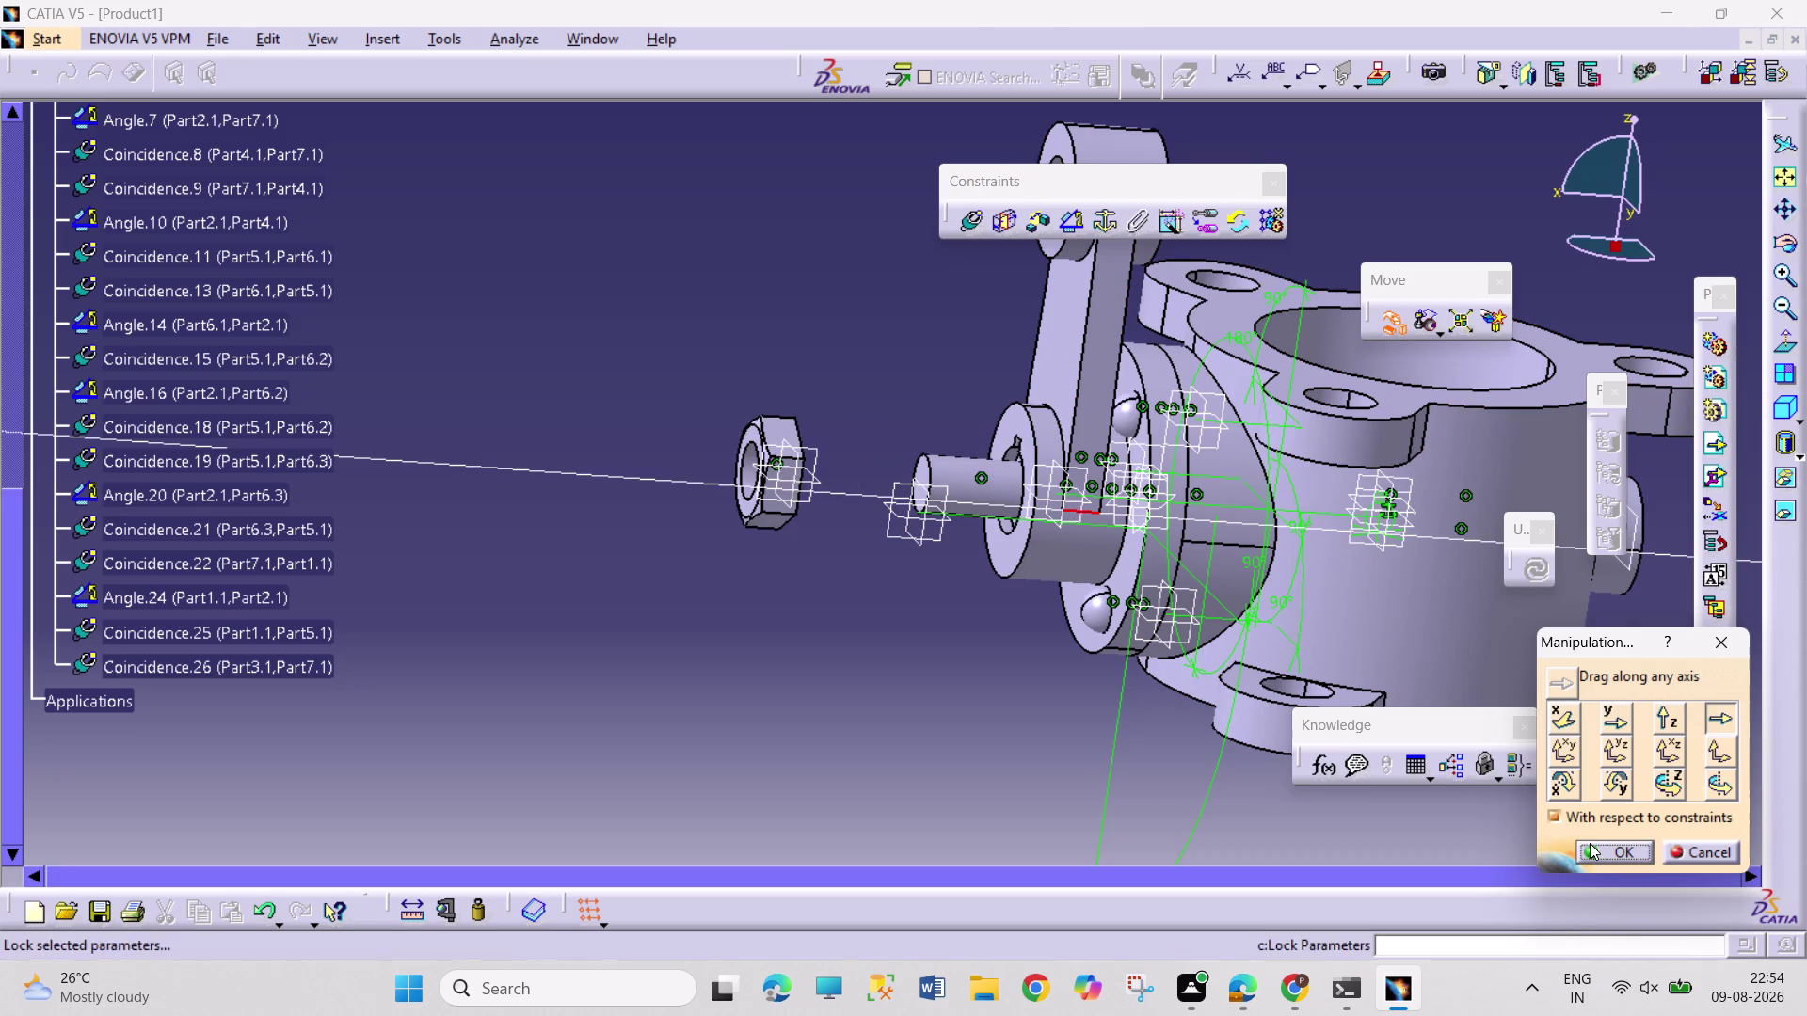
Collapse the Constraints list and the Part3 branch in the tree.
scroll(up, 3)
scroll(up, 3)
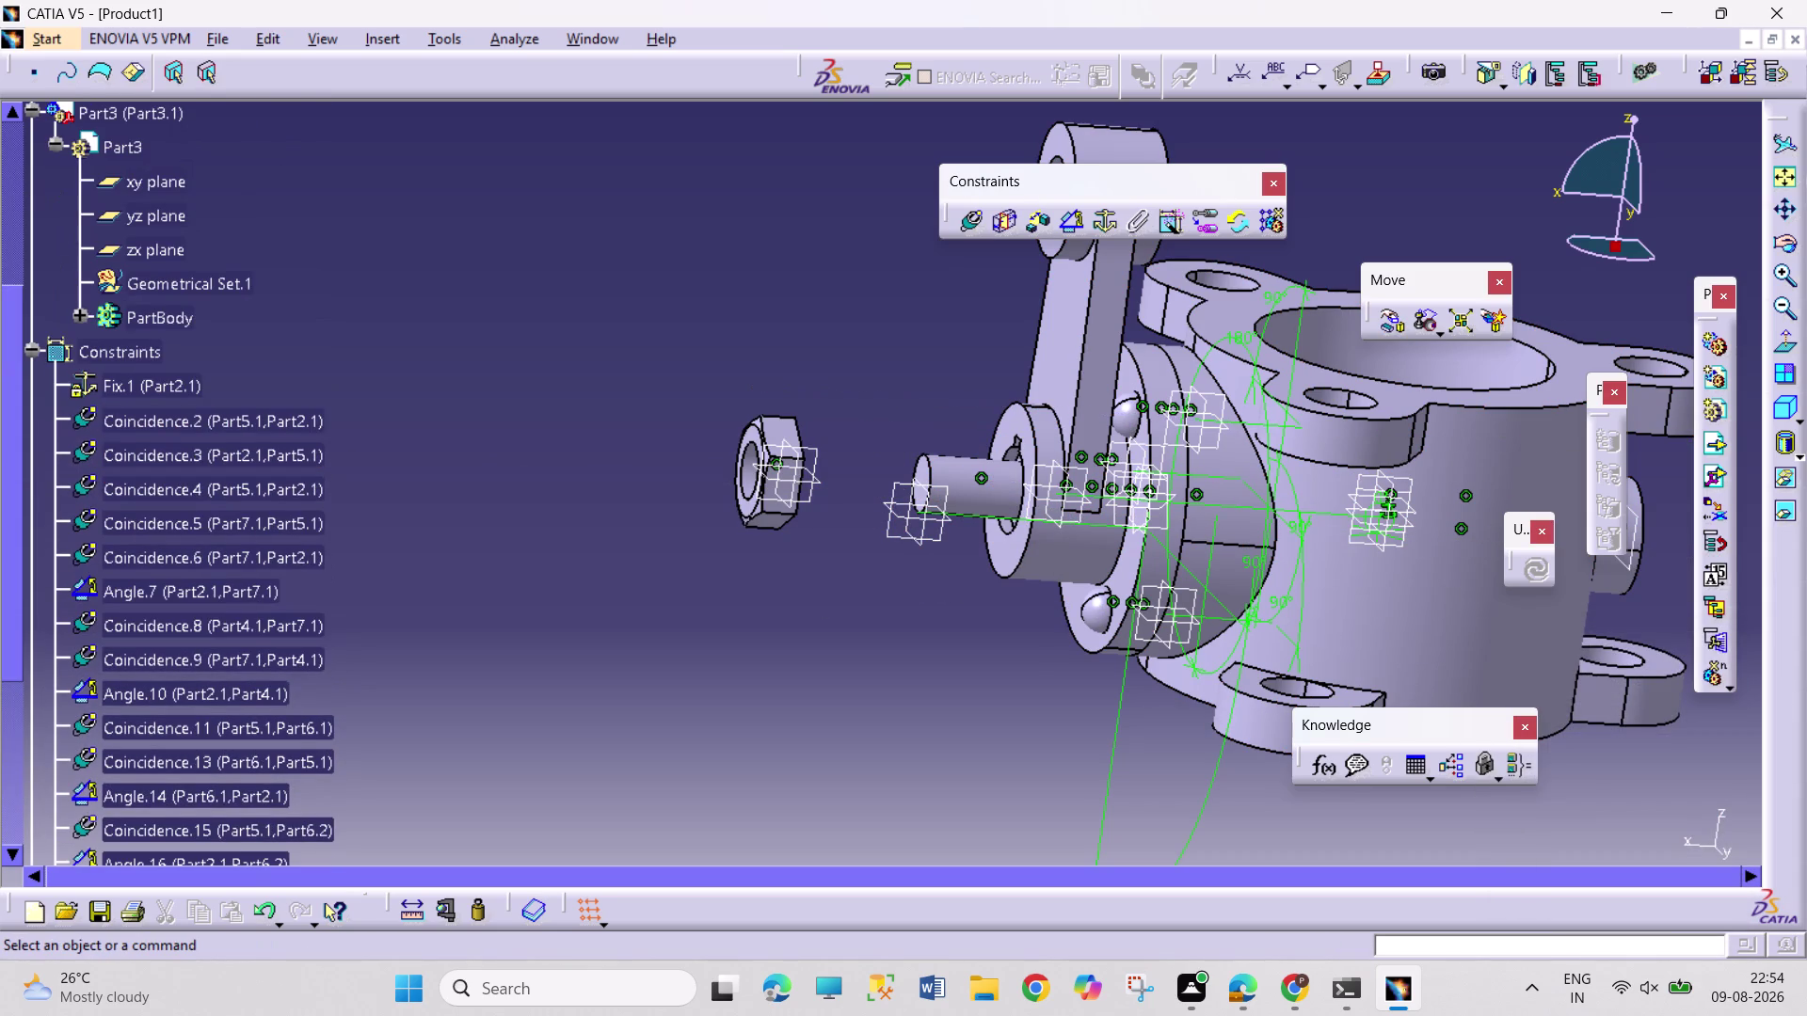
click(35, 348)
scroll(up, 3)
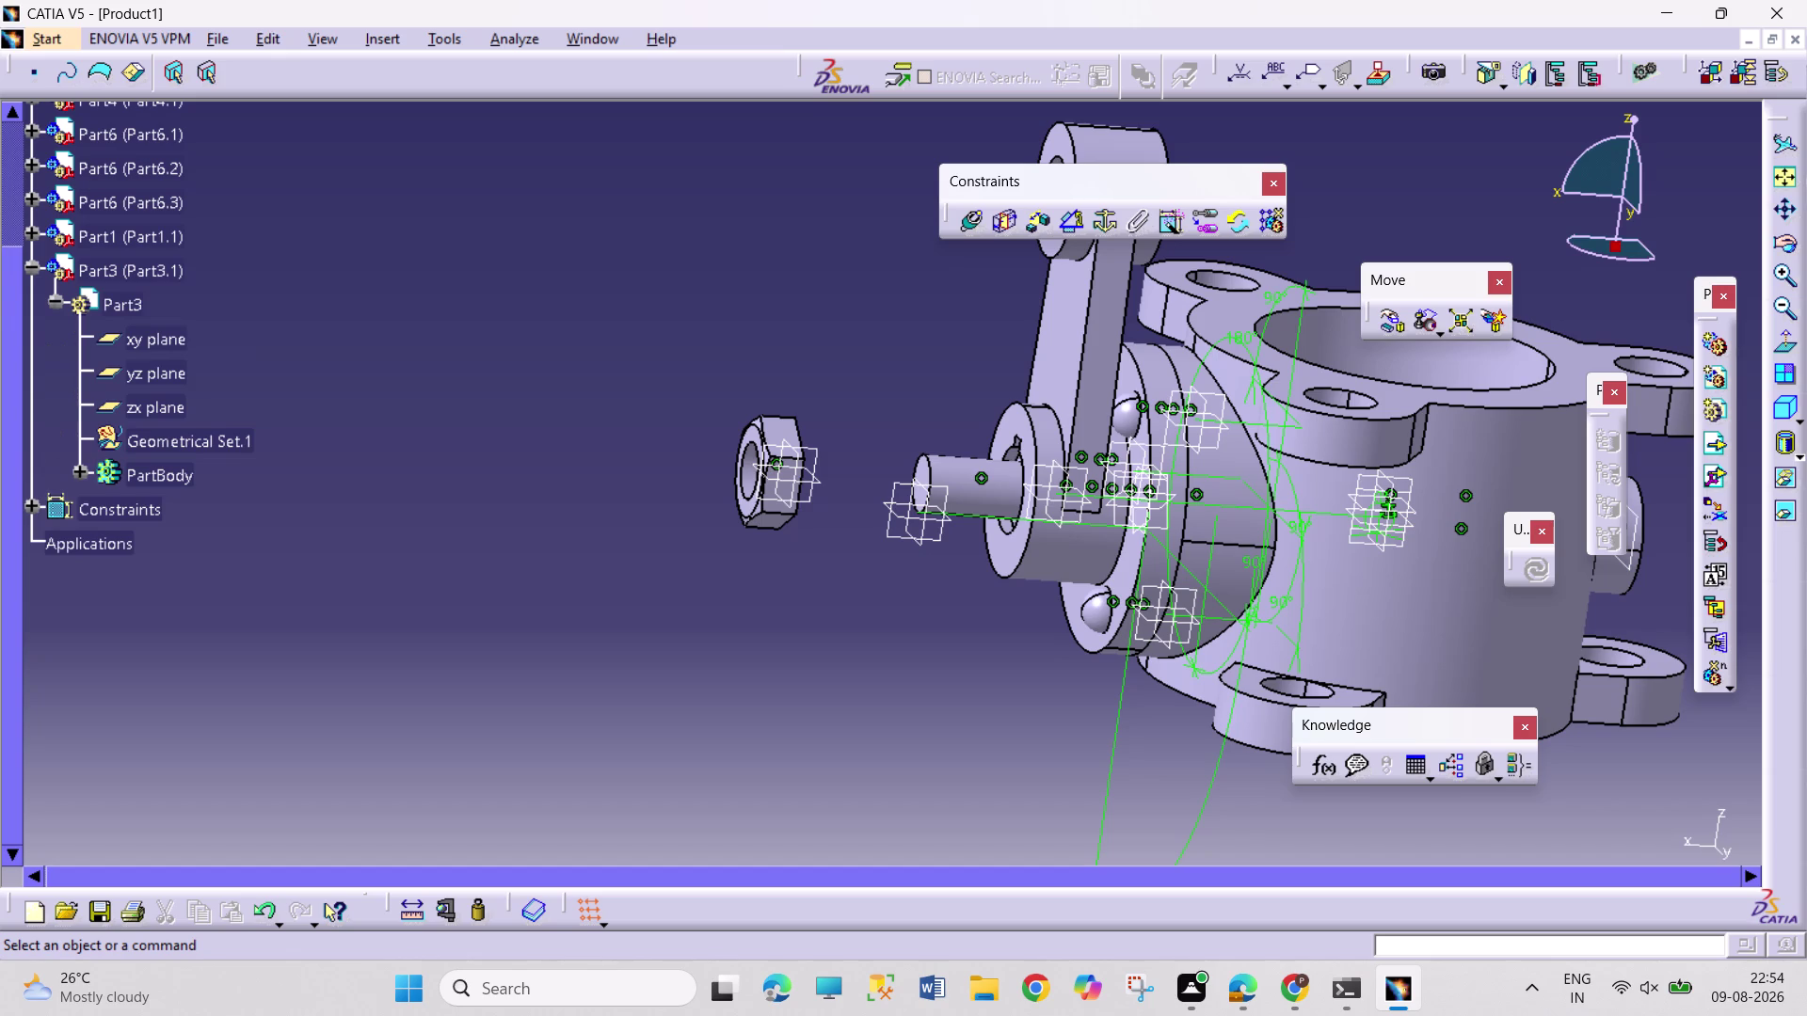
click(32, 274)
scroll(up, 3)
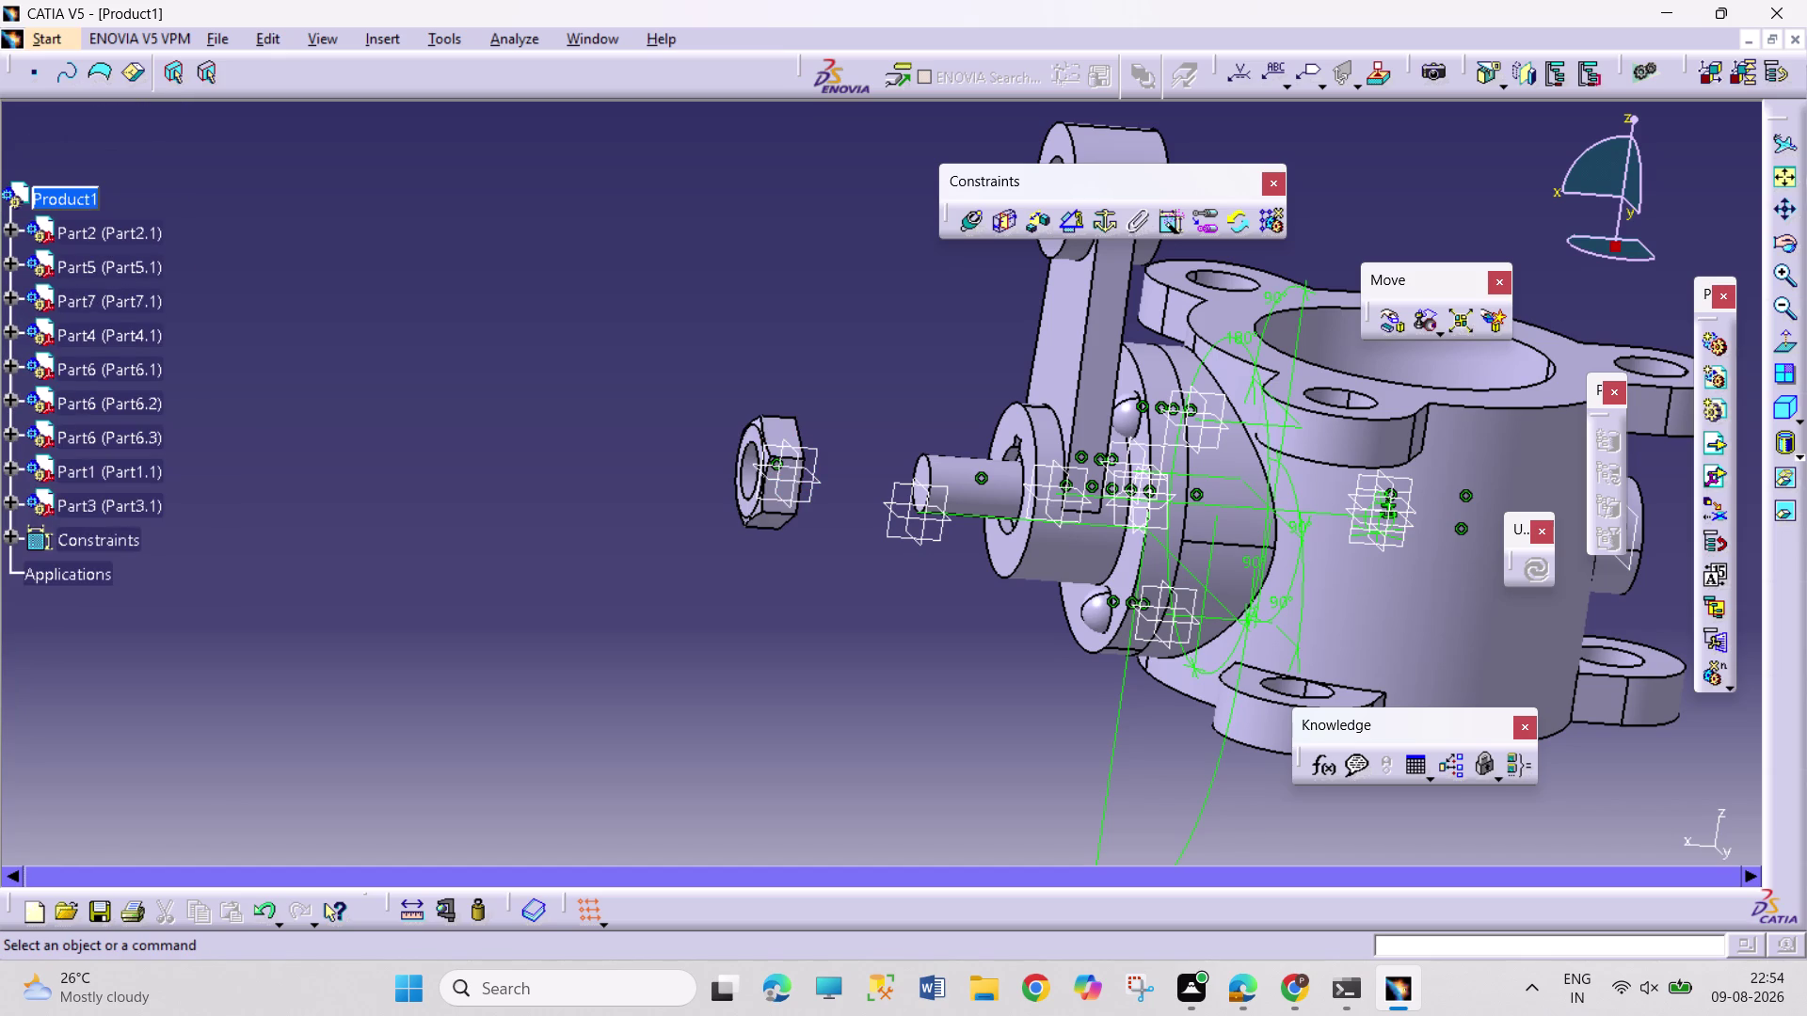
Add a 0 mm offset constraint between the zx planes of Part3 and Part2.
click(5, 503)
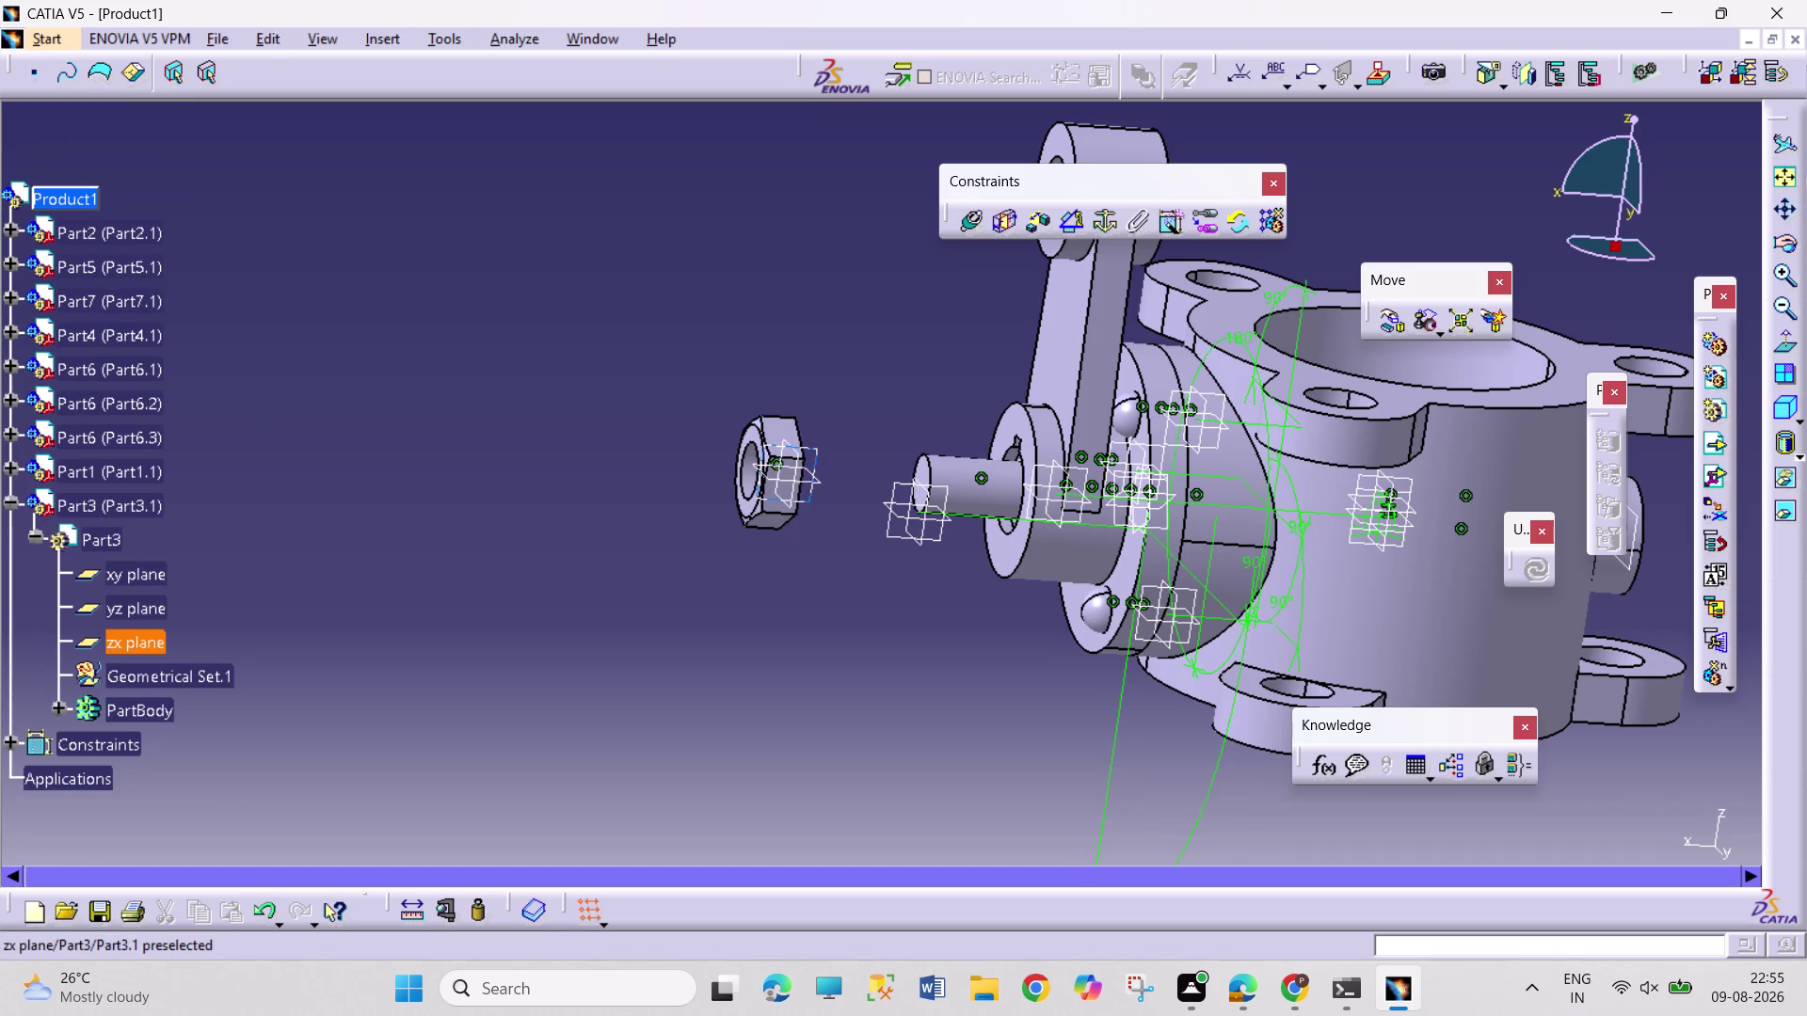
click(10, 230)
scroll(down, 3)
drag(170, 685, 170, 677)
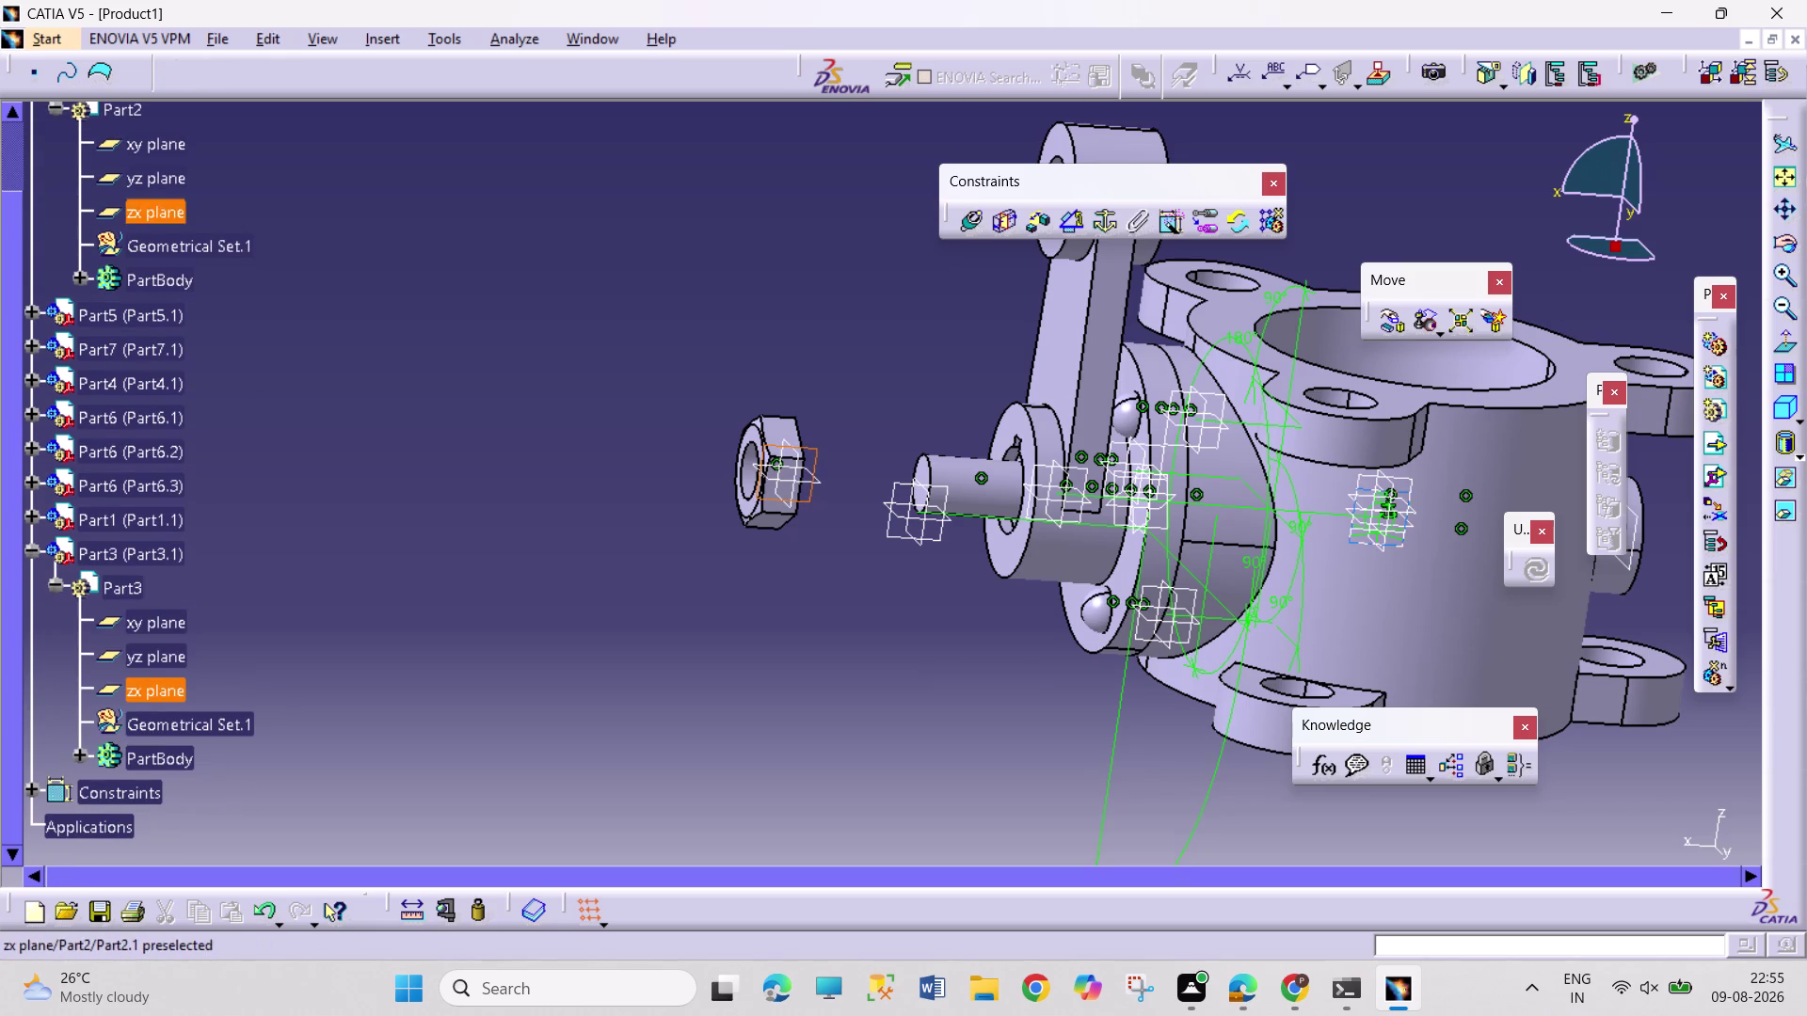
click(128, 211)
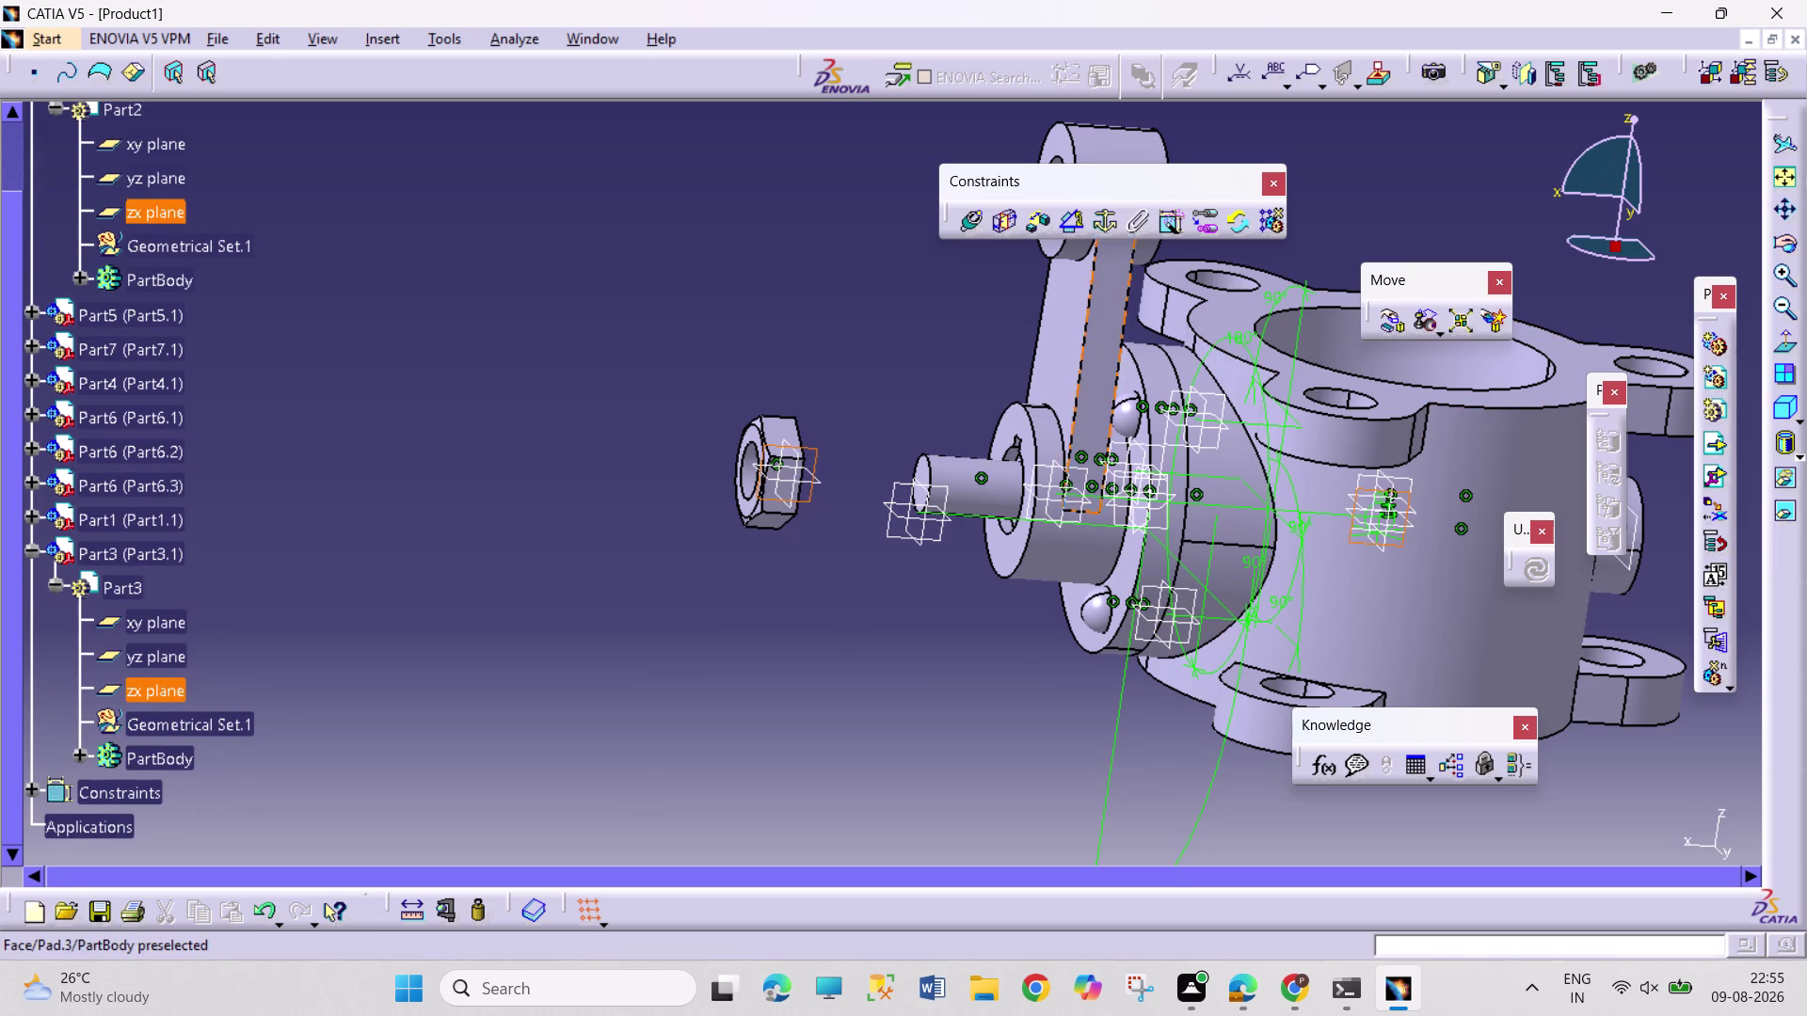
click(1052, 221)
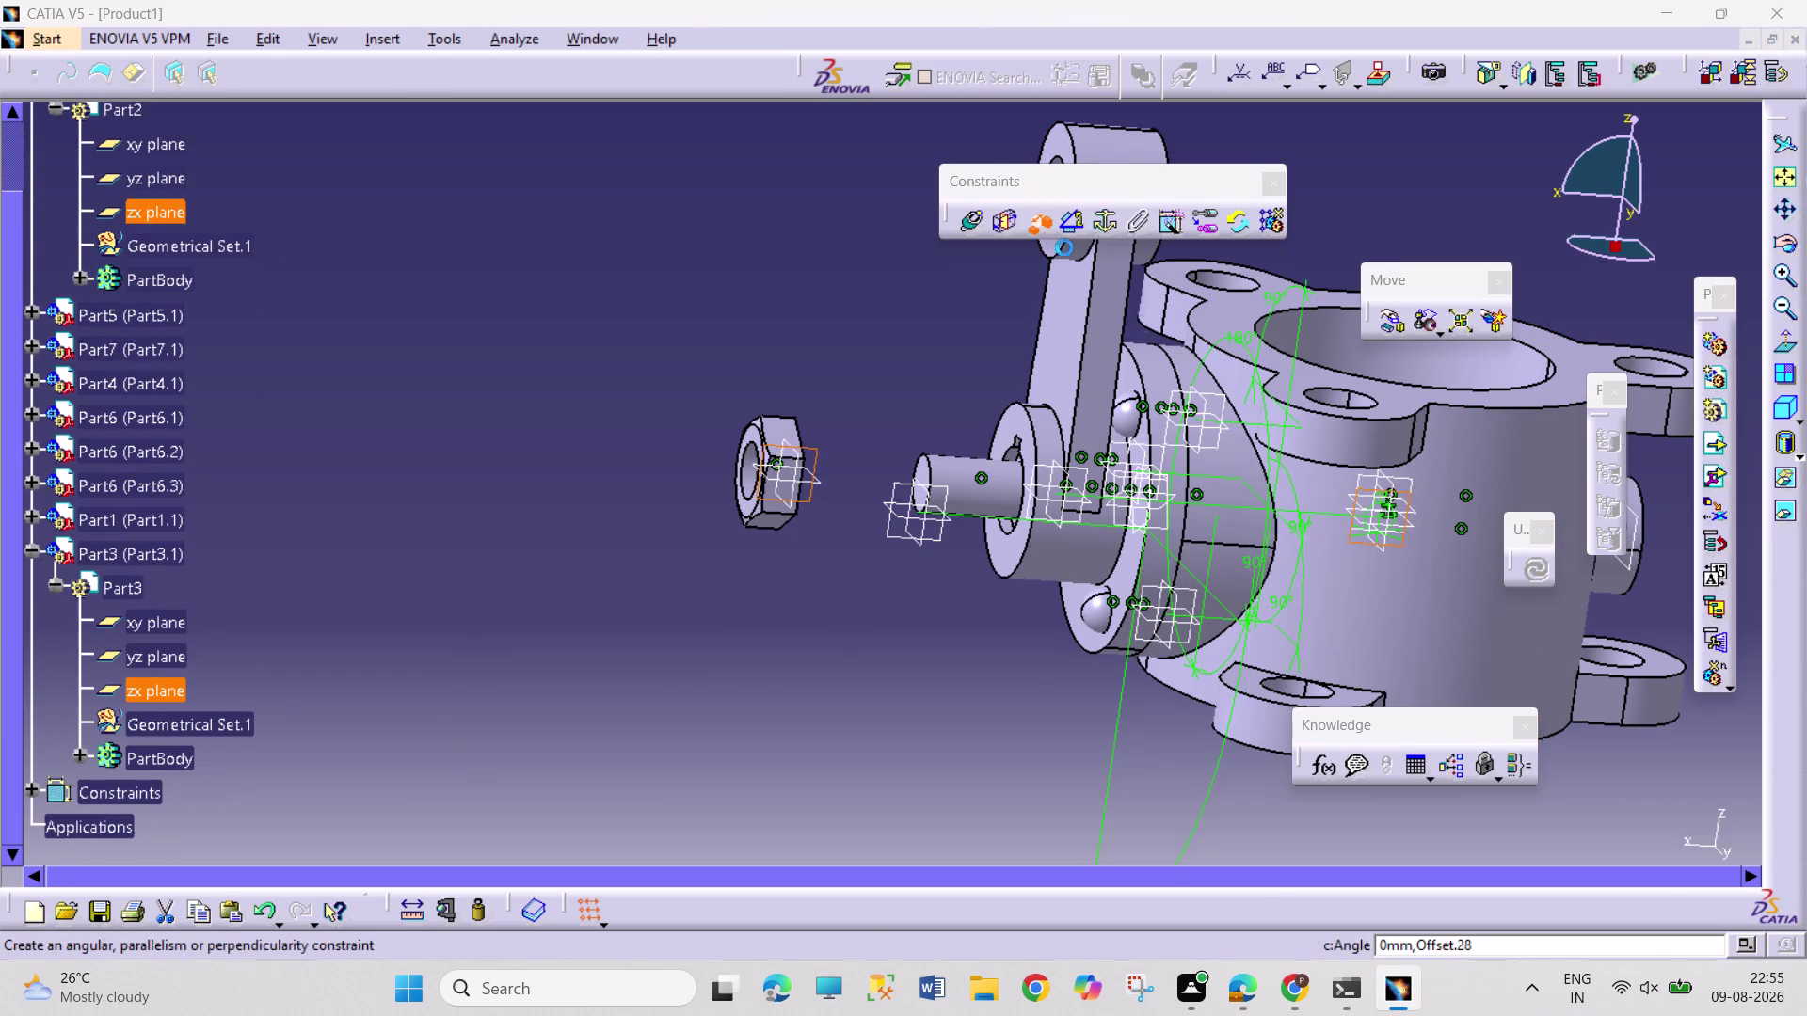
click(1710, 843)
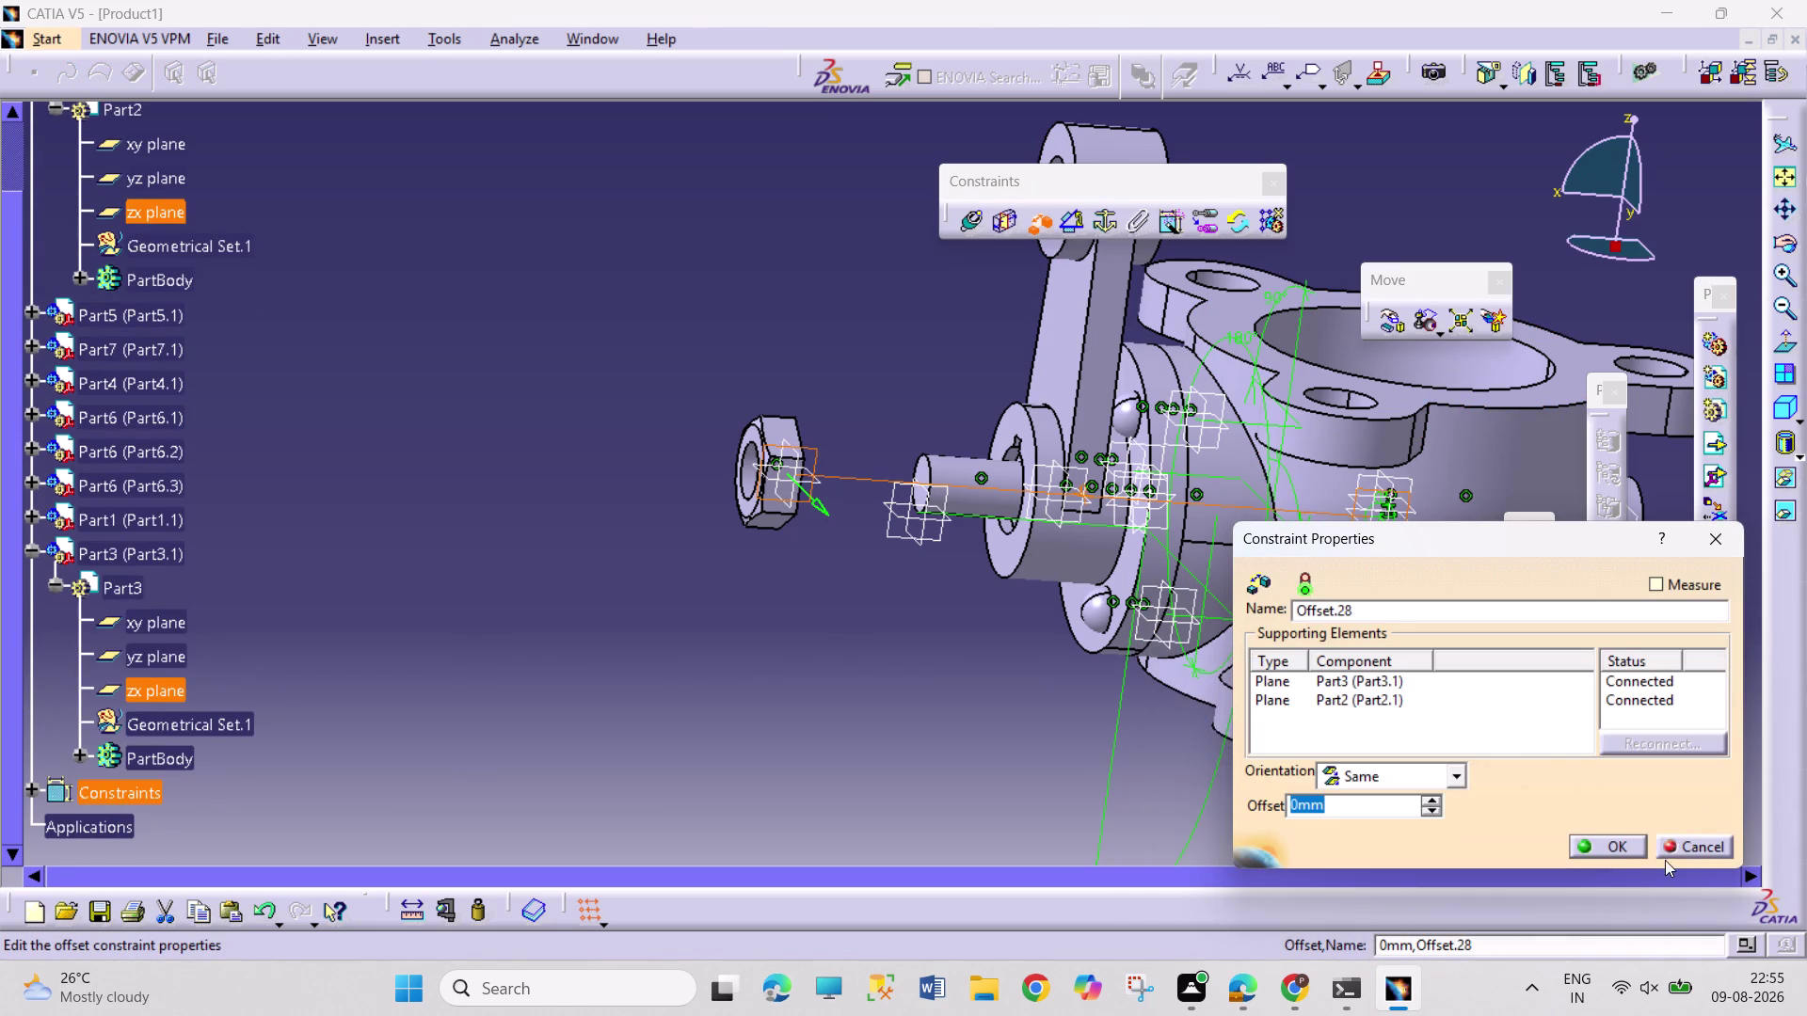
click(1623, 848)
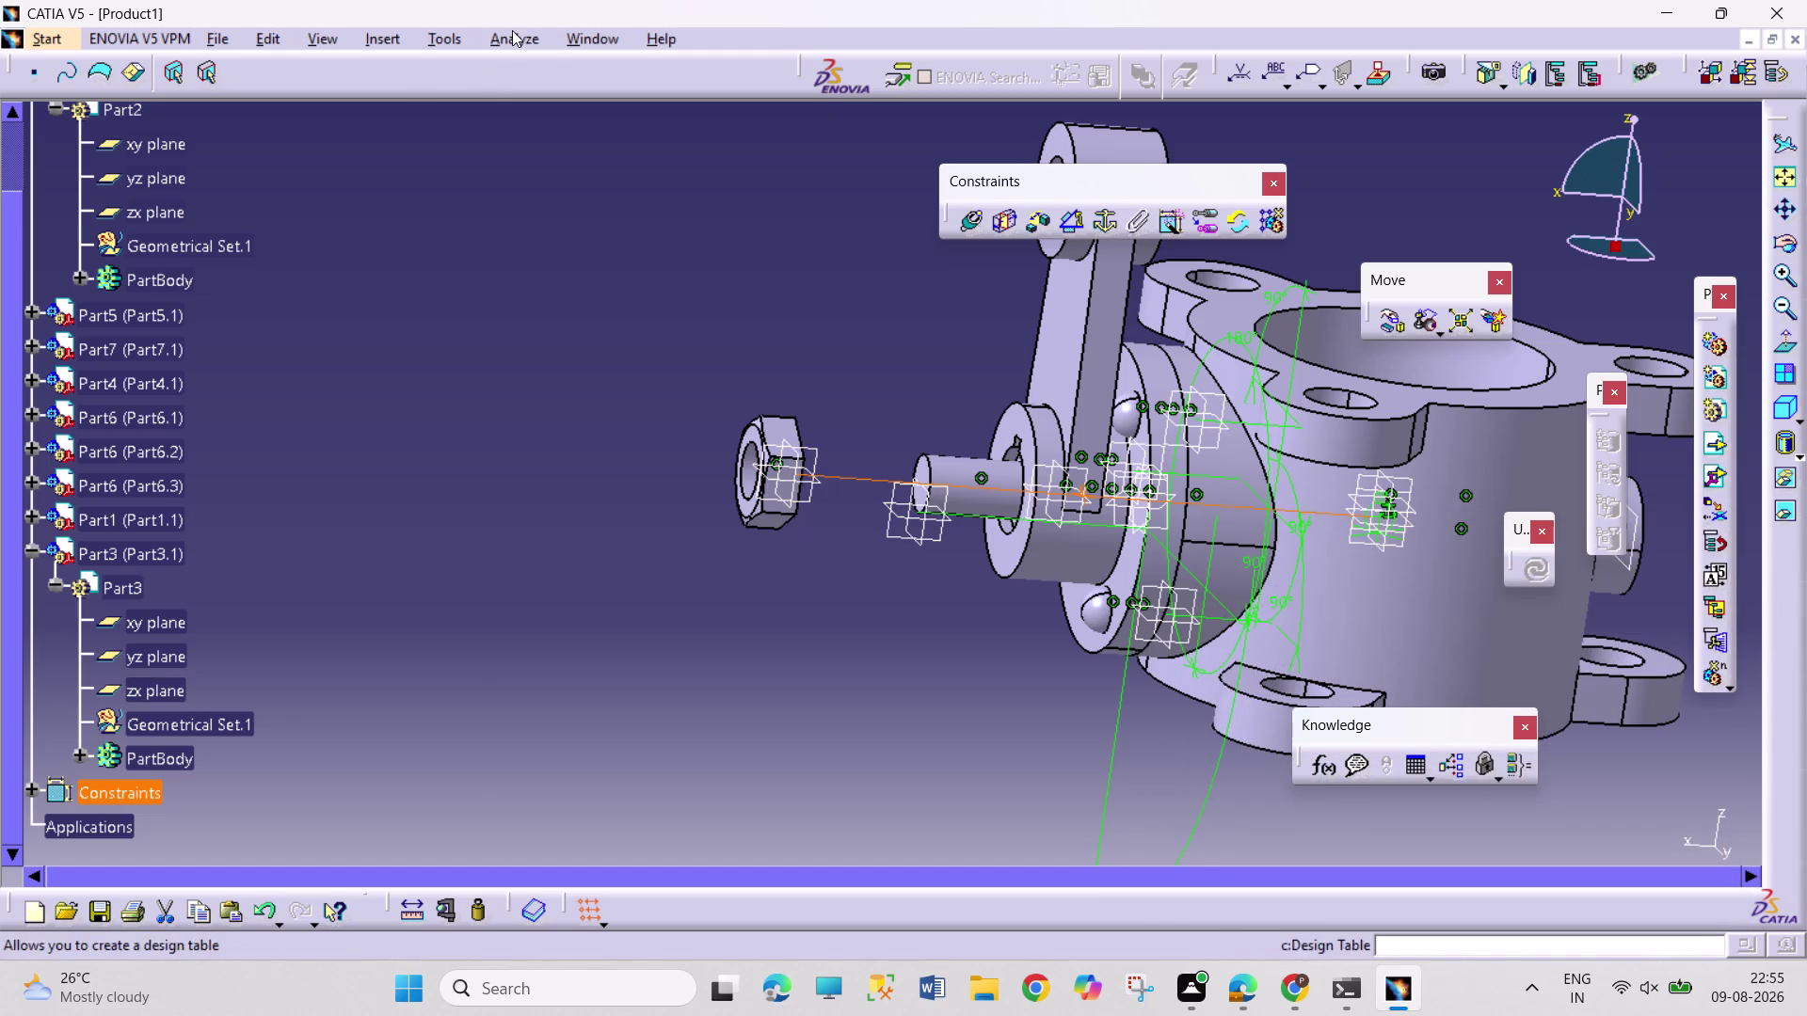
Update the assembly and confirm Part3.1 keeps one degree of freedom.
click(512, 30)
drag(596, 120, 607, 124)
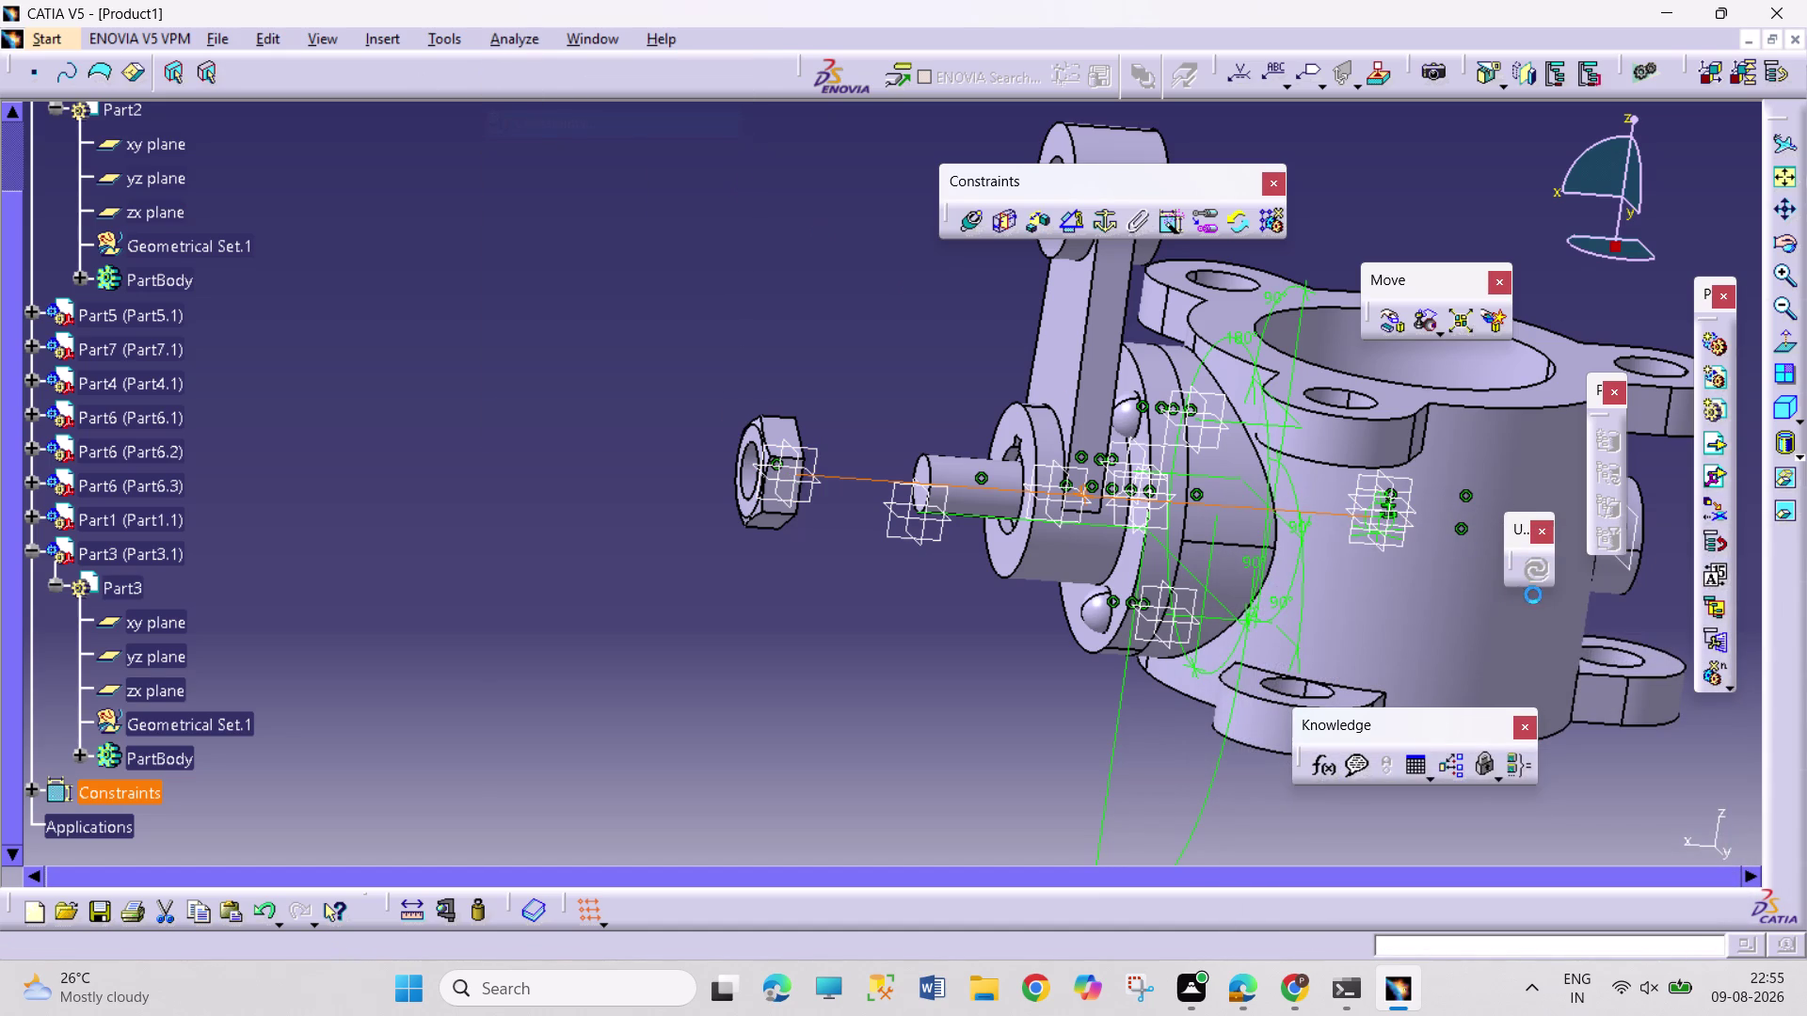
click(1575, 493)
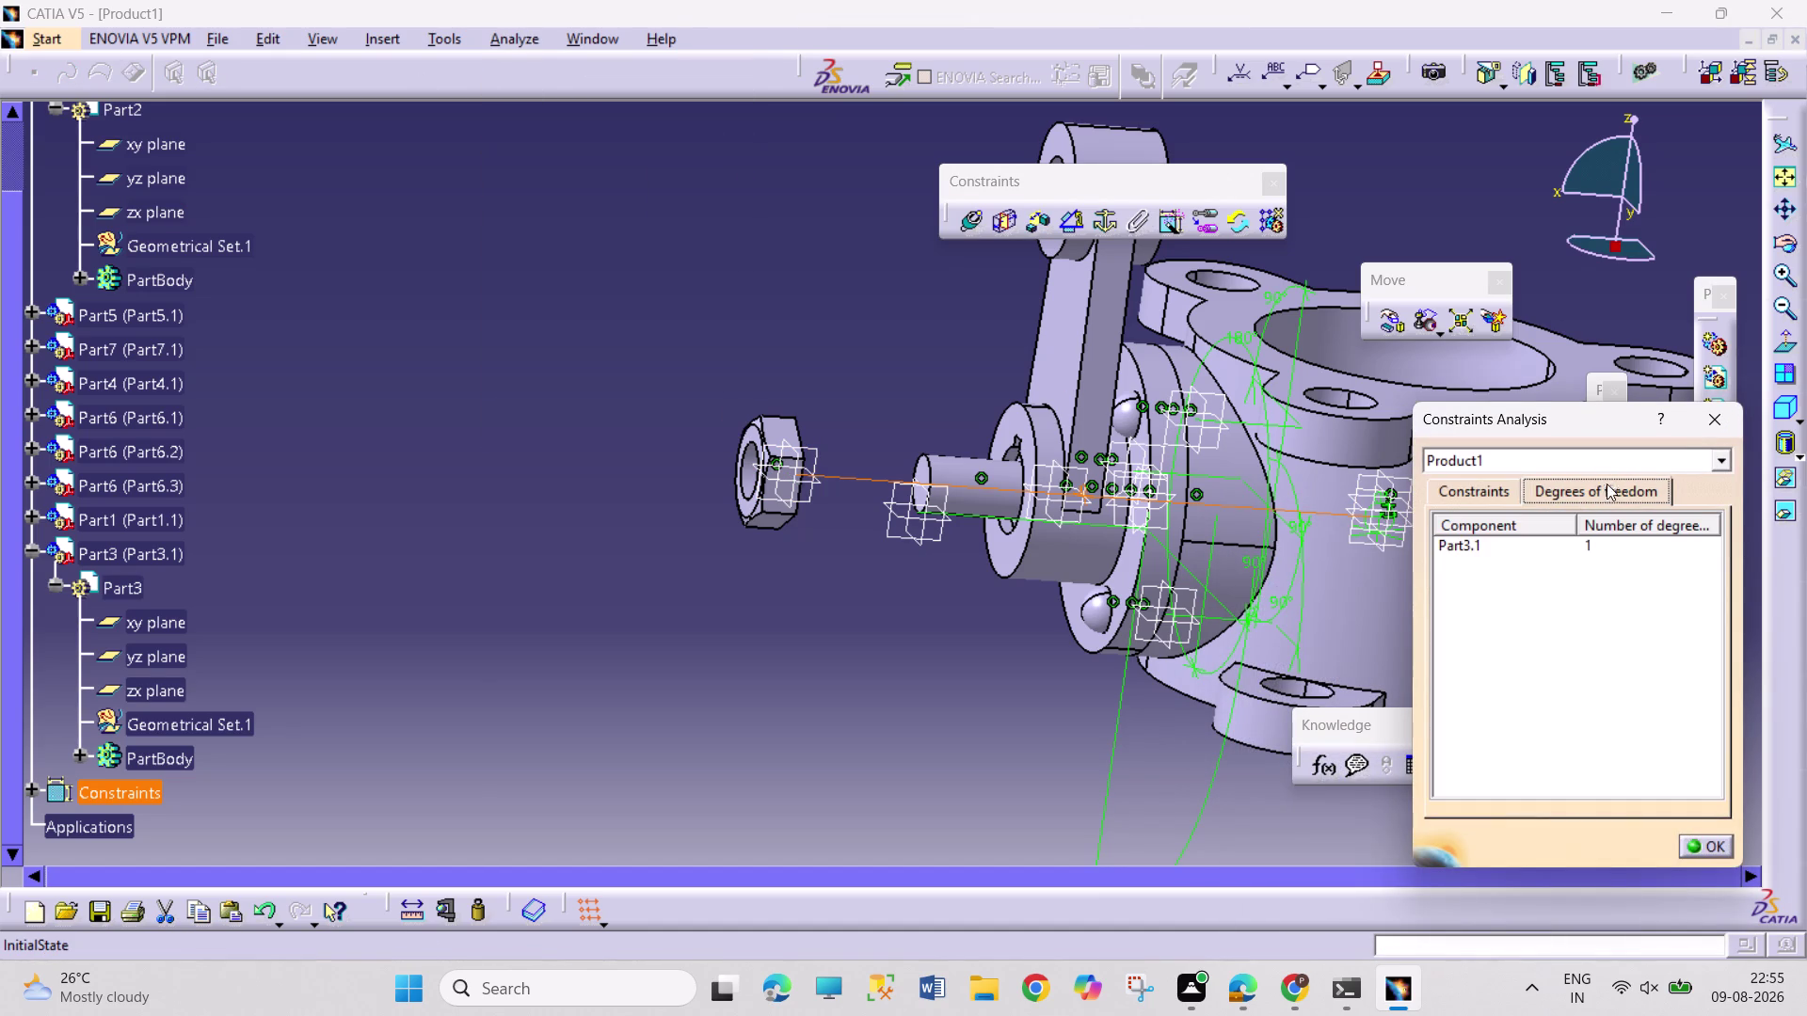
click(1693, 428)
Turn and zoom the view toward the nut and shaft end.
middle_drag(1033, 664, 845, 587)
right_drag(1027, 662, 845, 587)
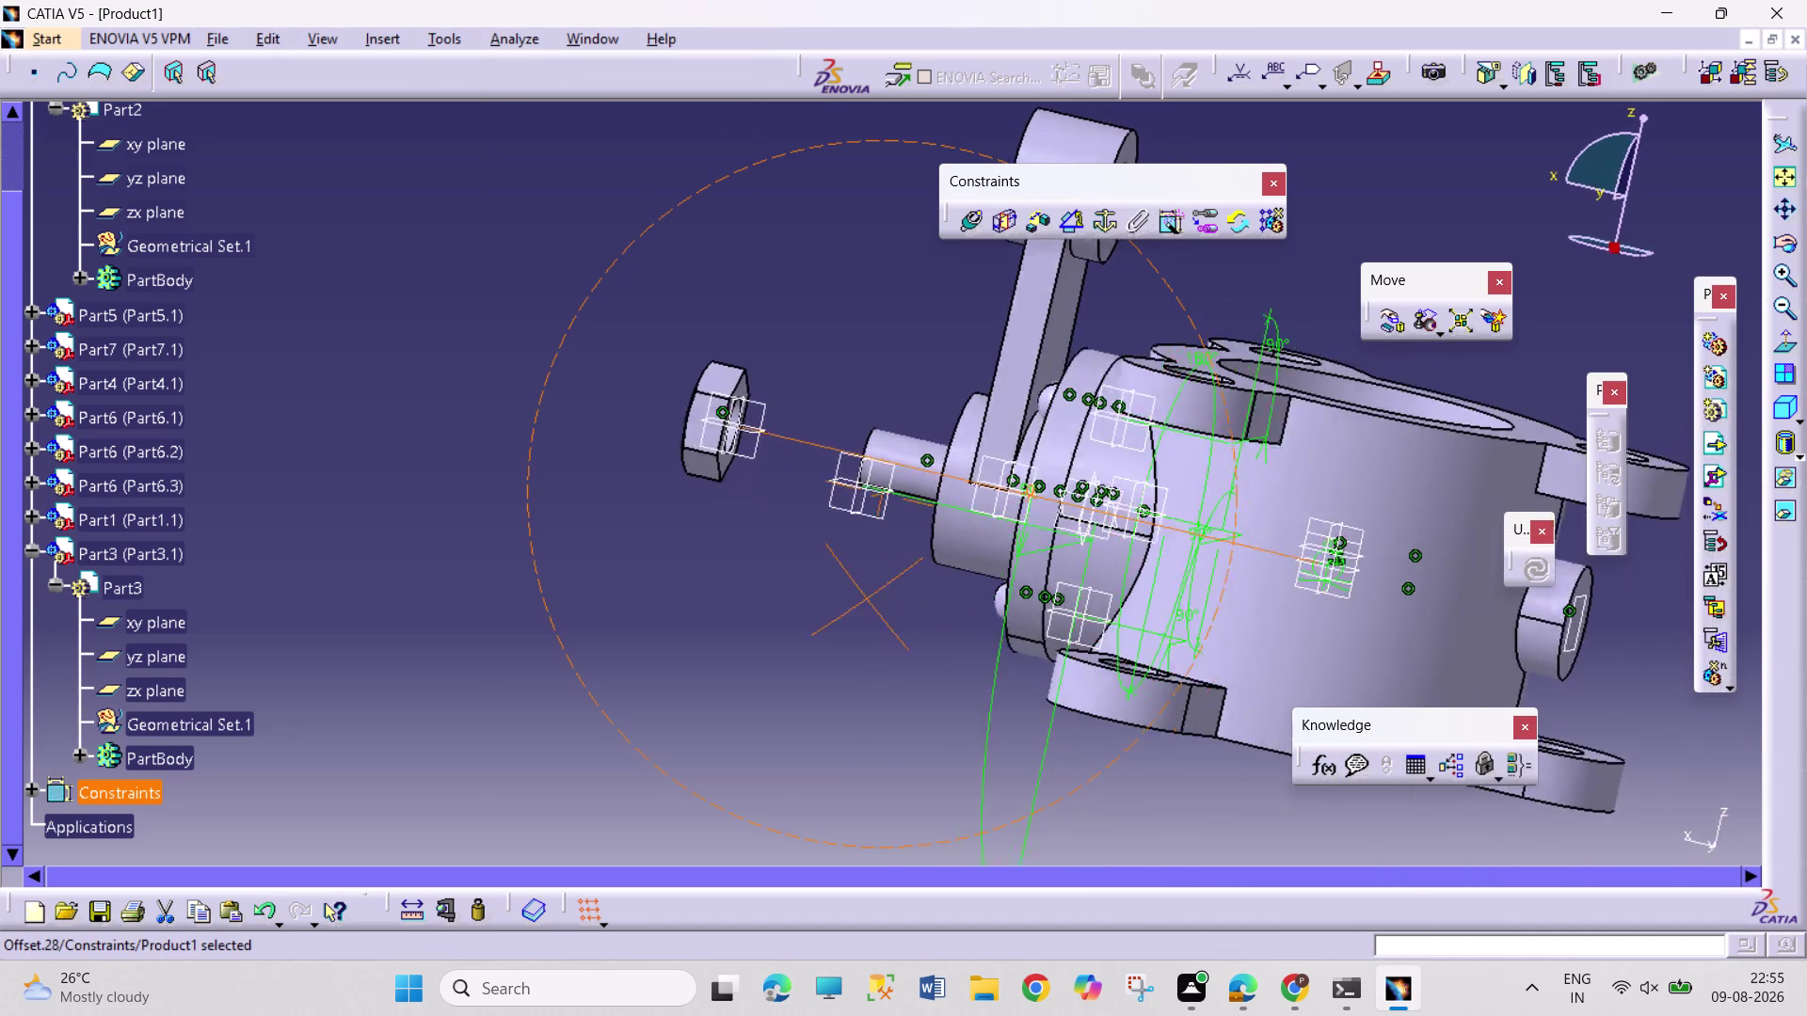
middle_drag(845, 587, 774, 551)
right_drag(845, 587, 758, 519)
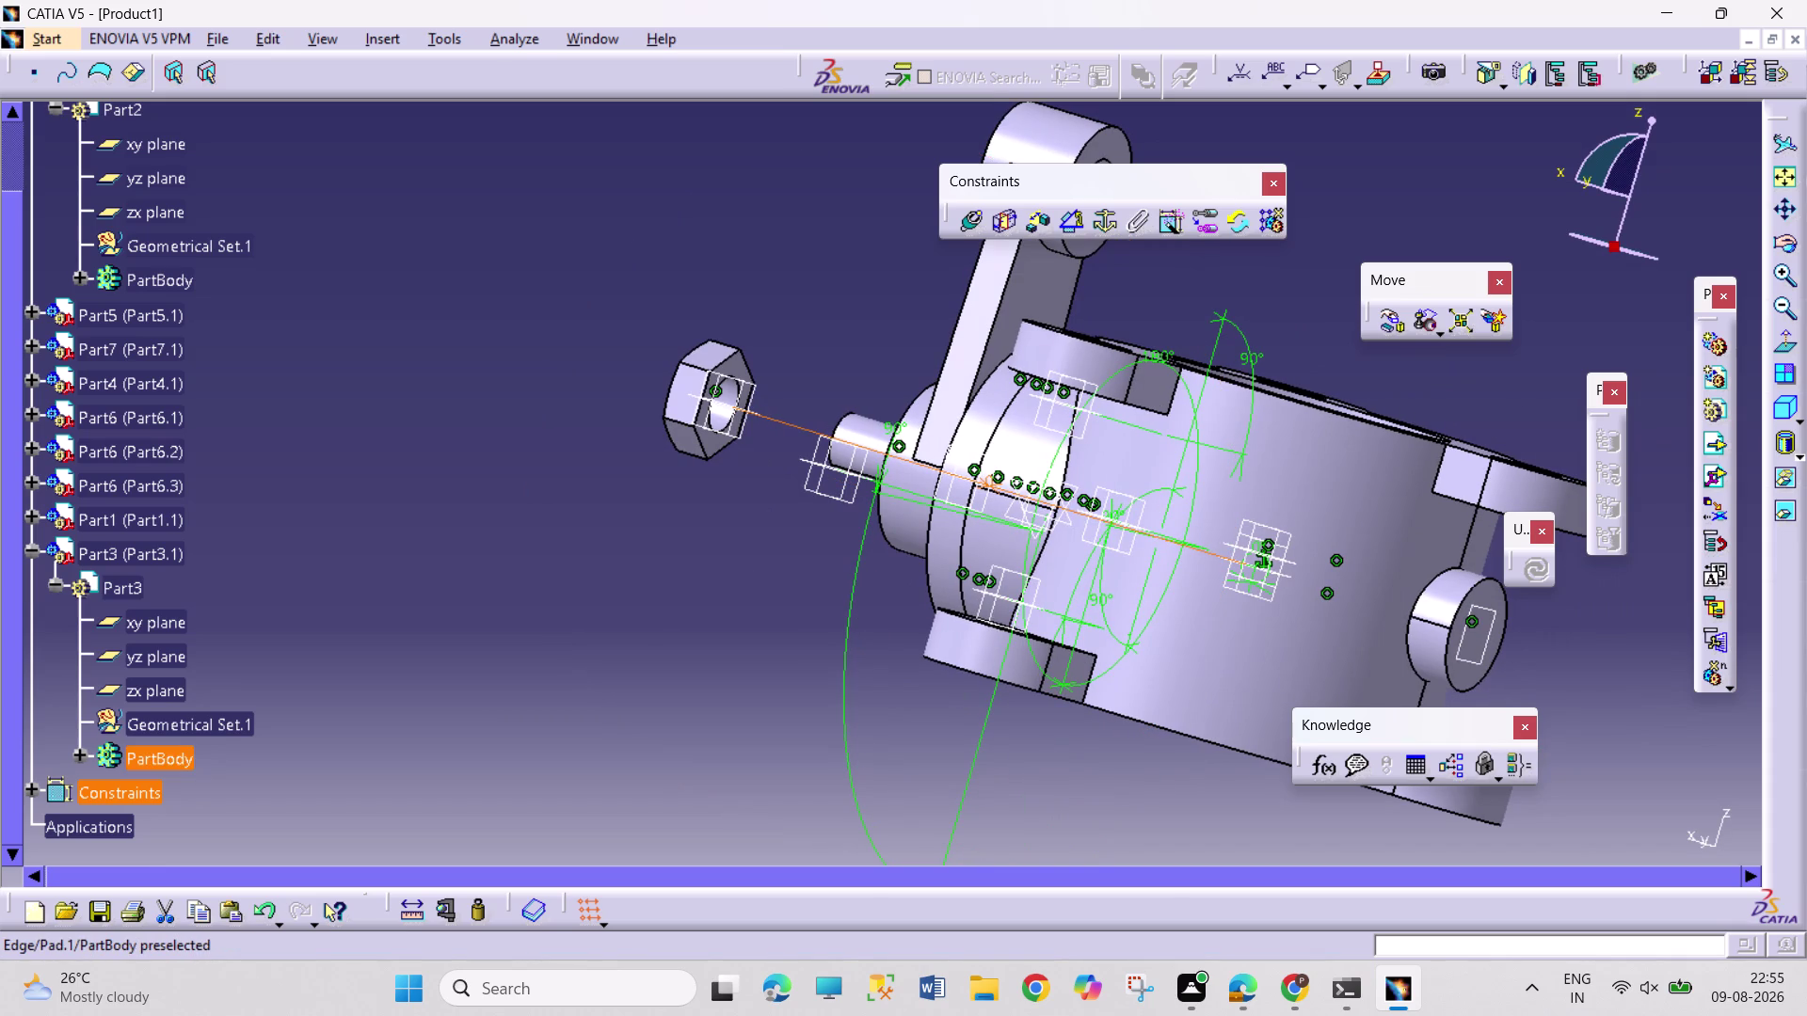
click(712, 450)
middle_drag(780, 548, 1125, 654)
right_drag(780, 549, 1166, 647)
Make the nut's hole axis coincident with the shaft axis and update the assembly.
middle_drag(996, 649, 1008, 529)
middle_drag(954, 592, 1139, 639)
right_drag(981, 617, 1147, 639)
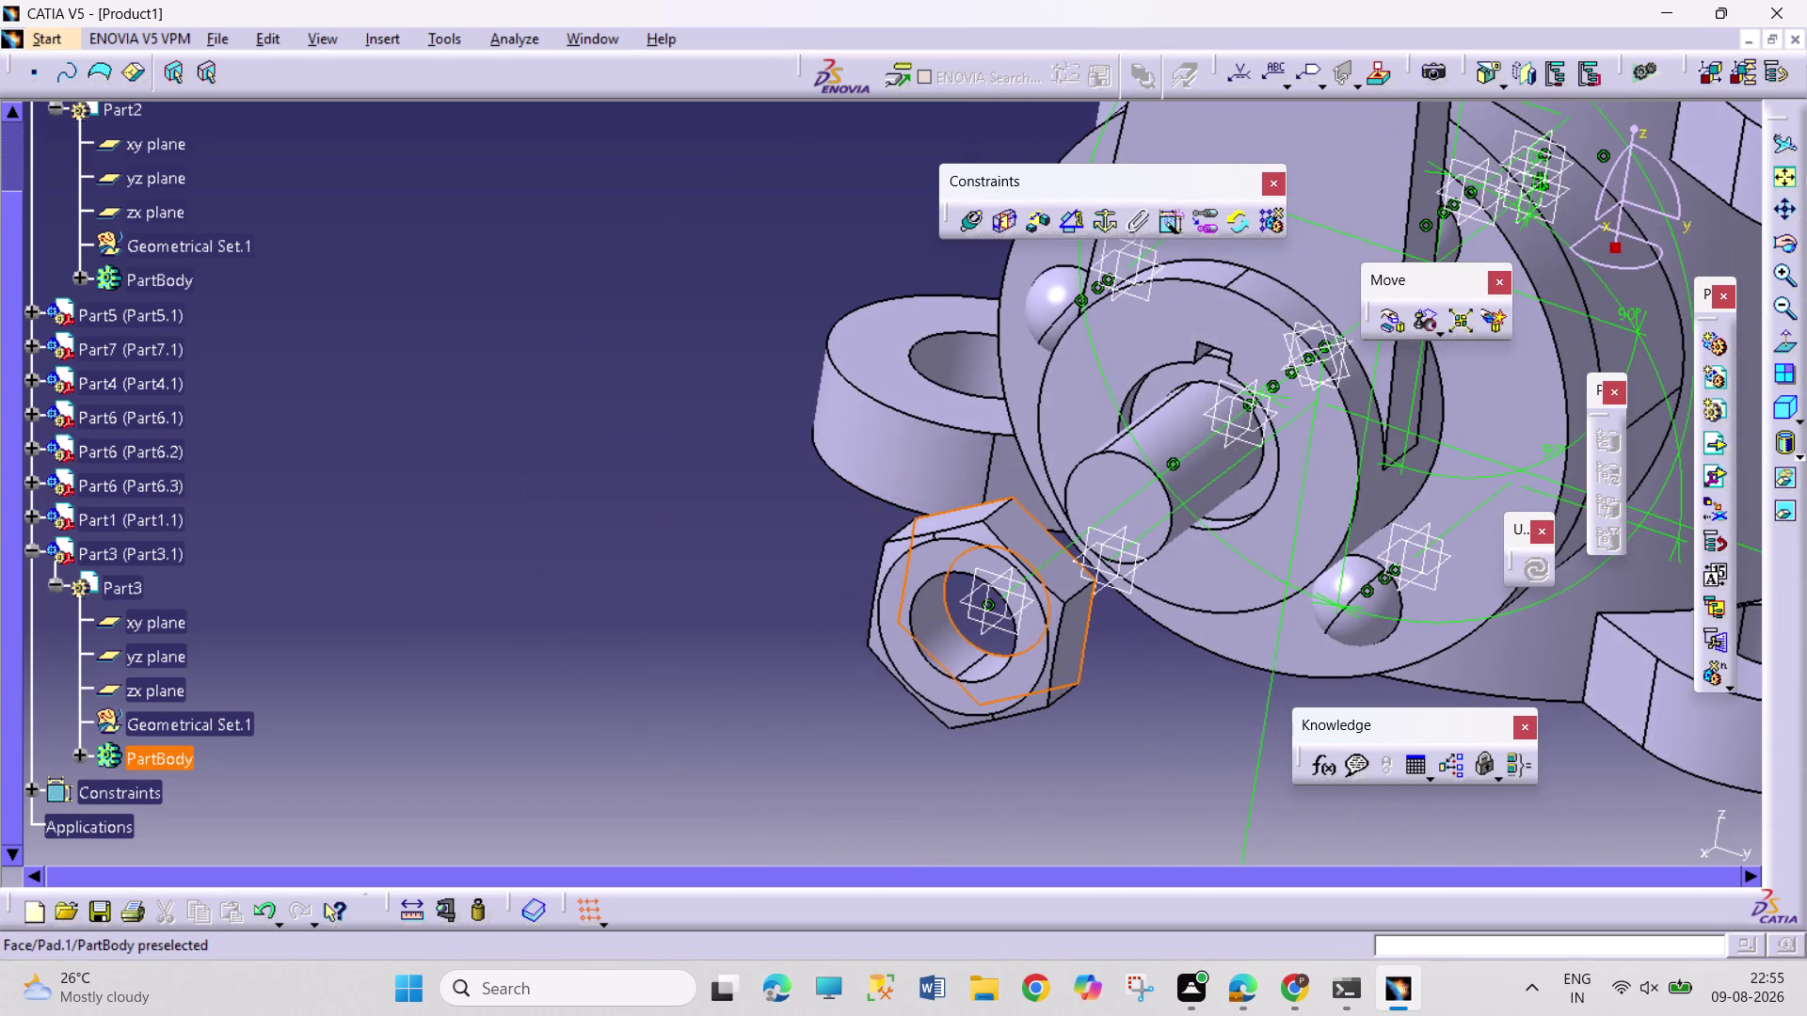
click(1249, 494)
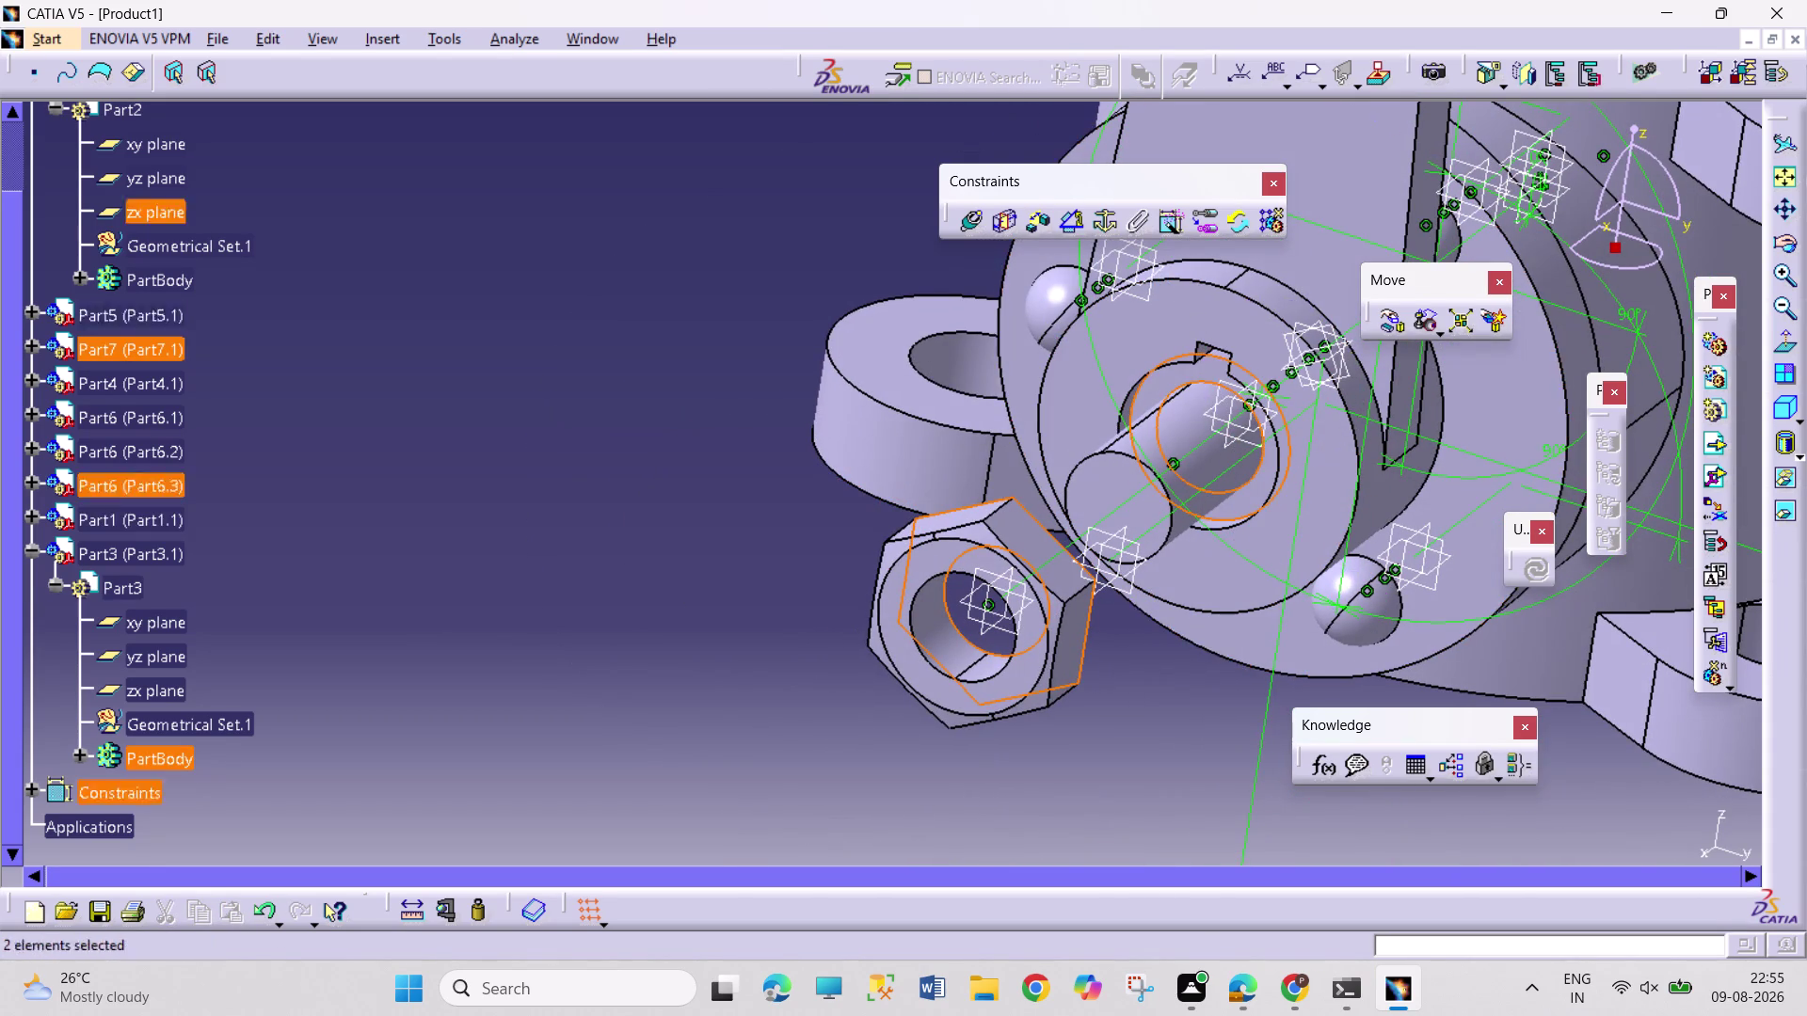
click(976, 235)
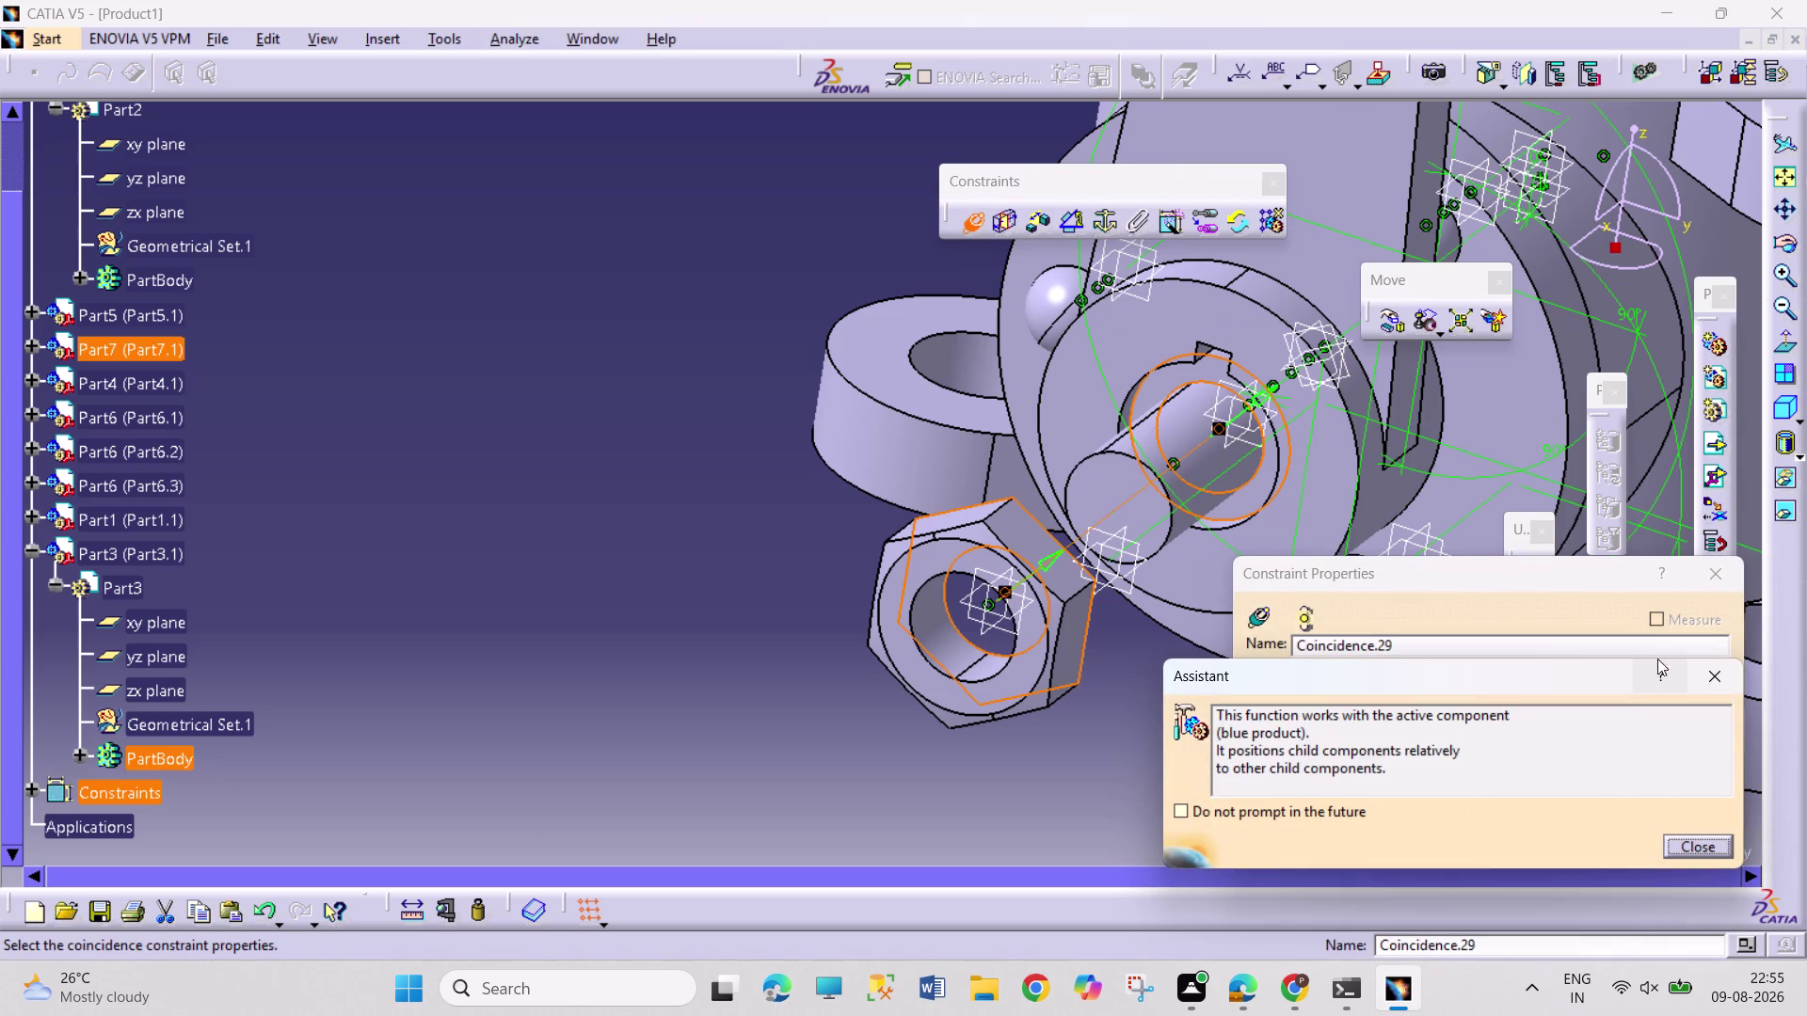
click(1702, 847)
click(1621, 846)
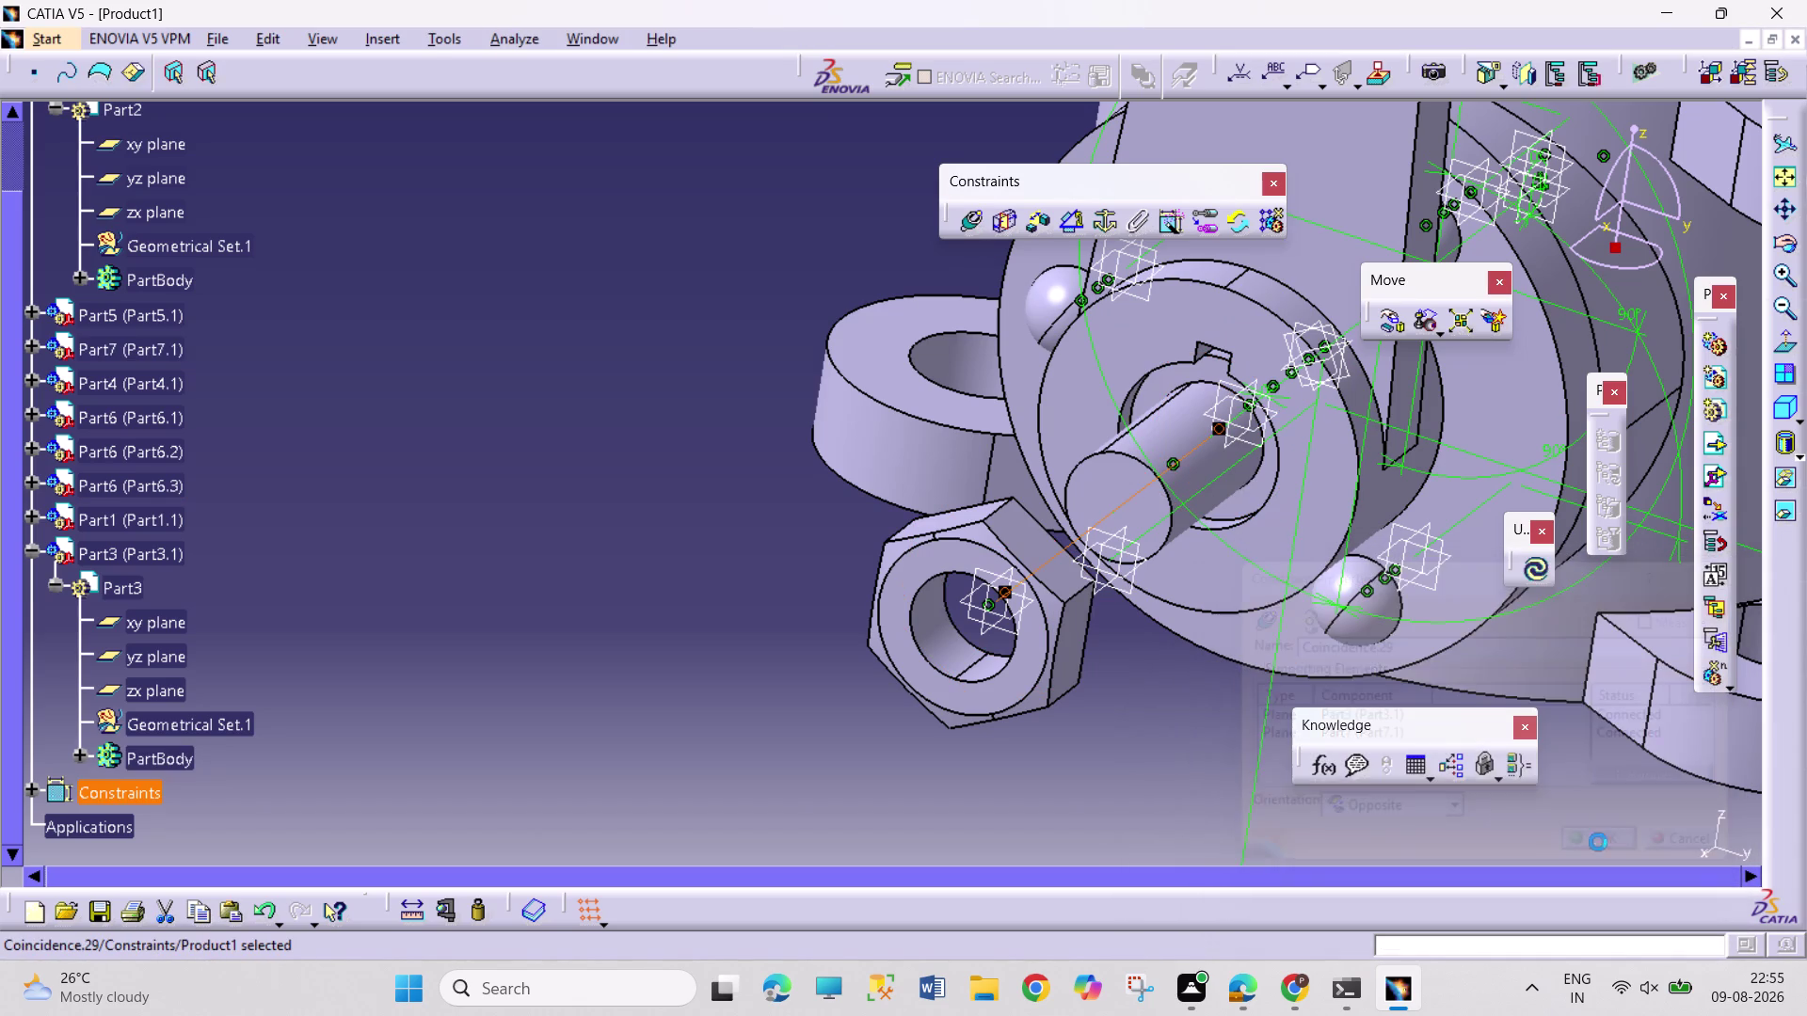
click(1530, 579)
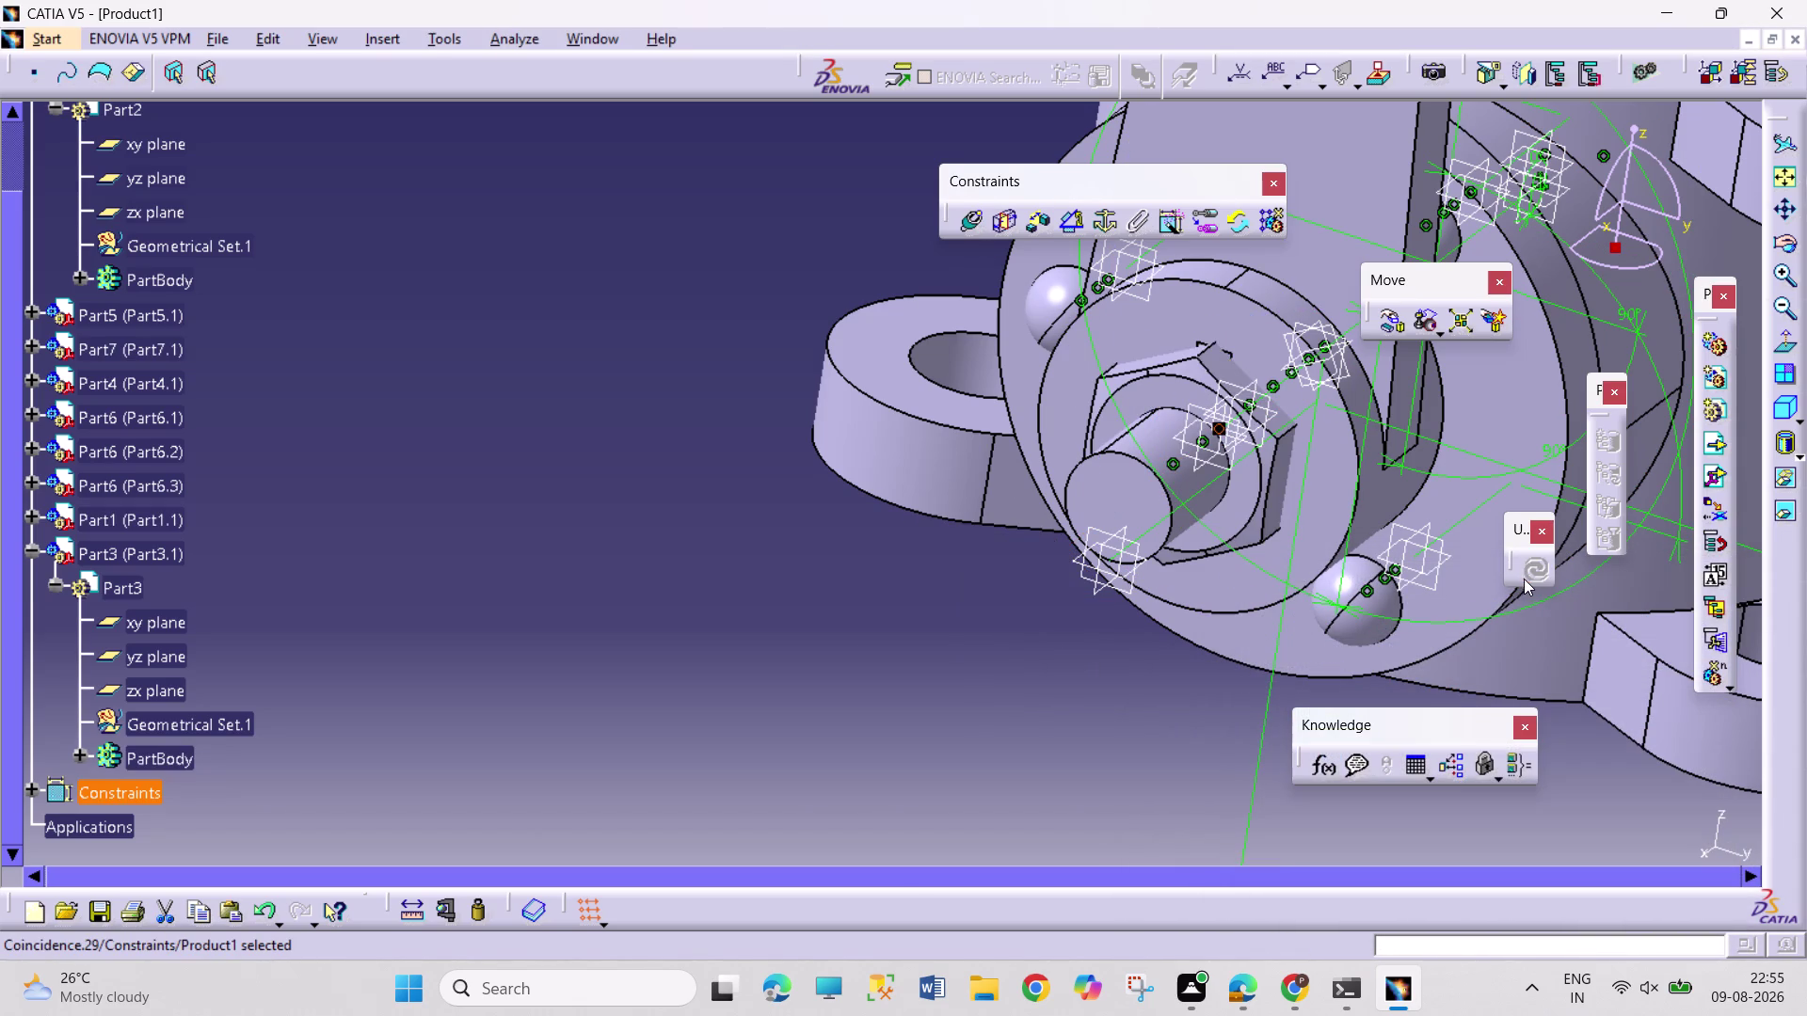
Confirm in Constraints Analysis that all 25 constraints are verified.
click(606, 26)
click(606, 34)
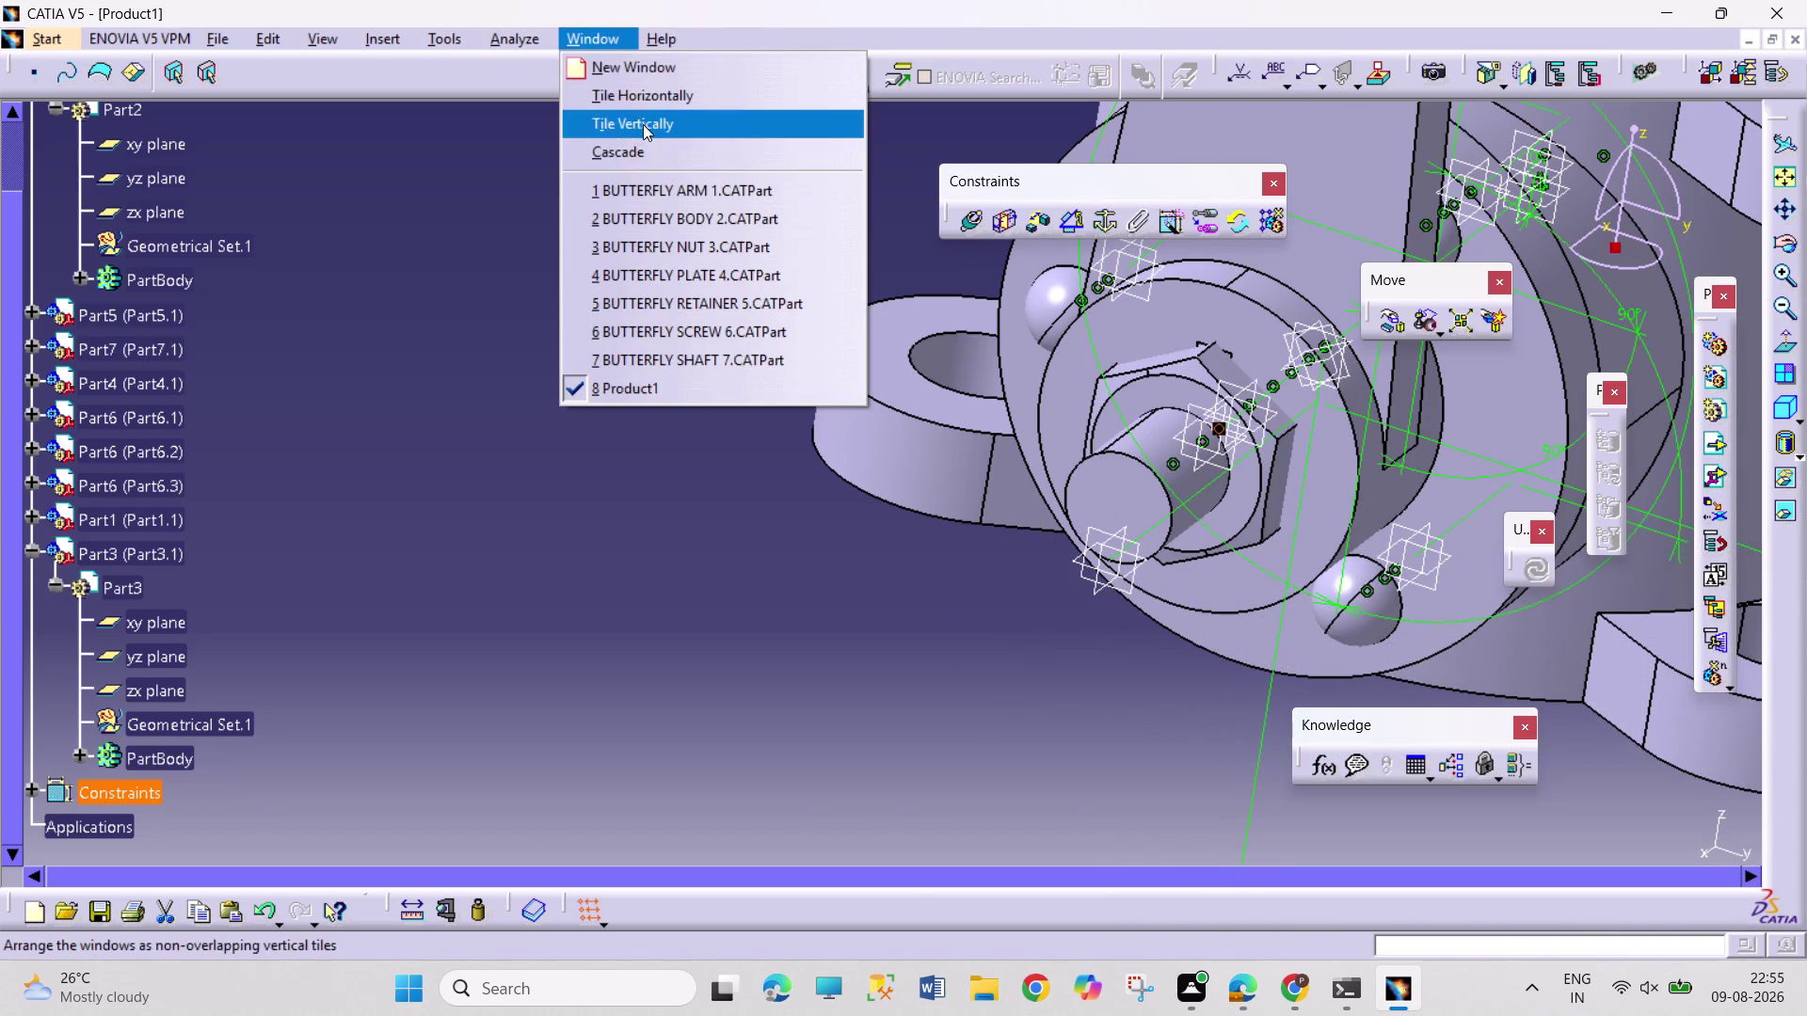
drag(550, 110, 554, 119)
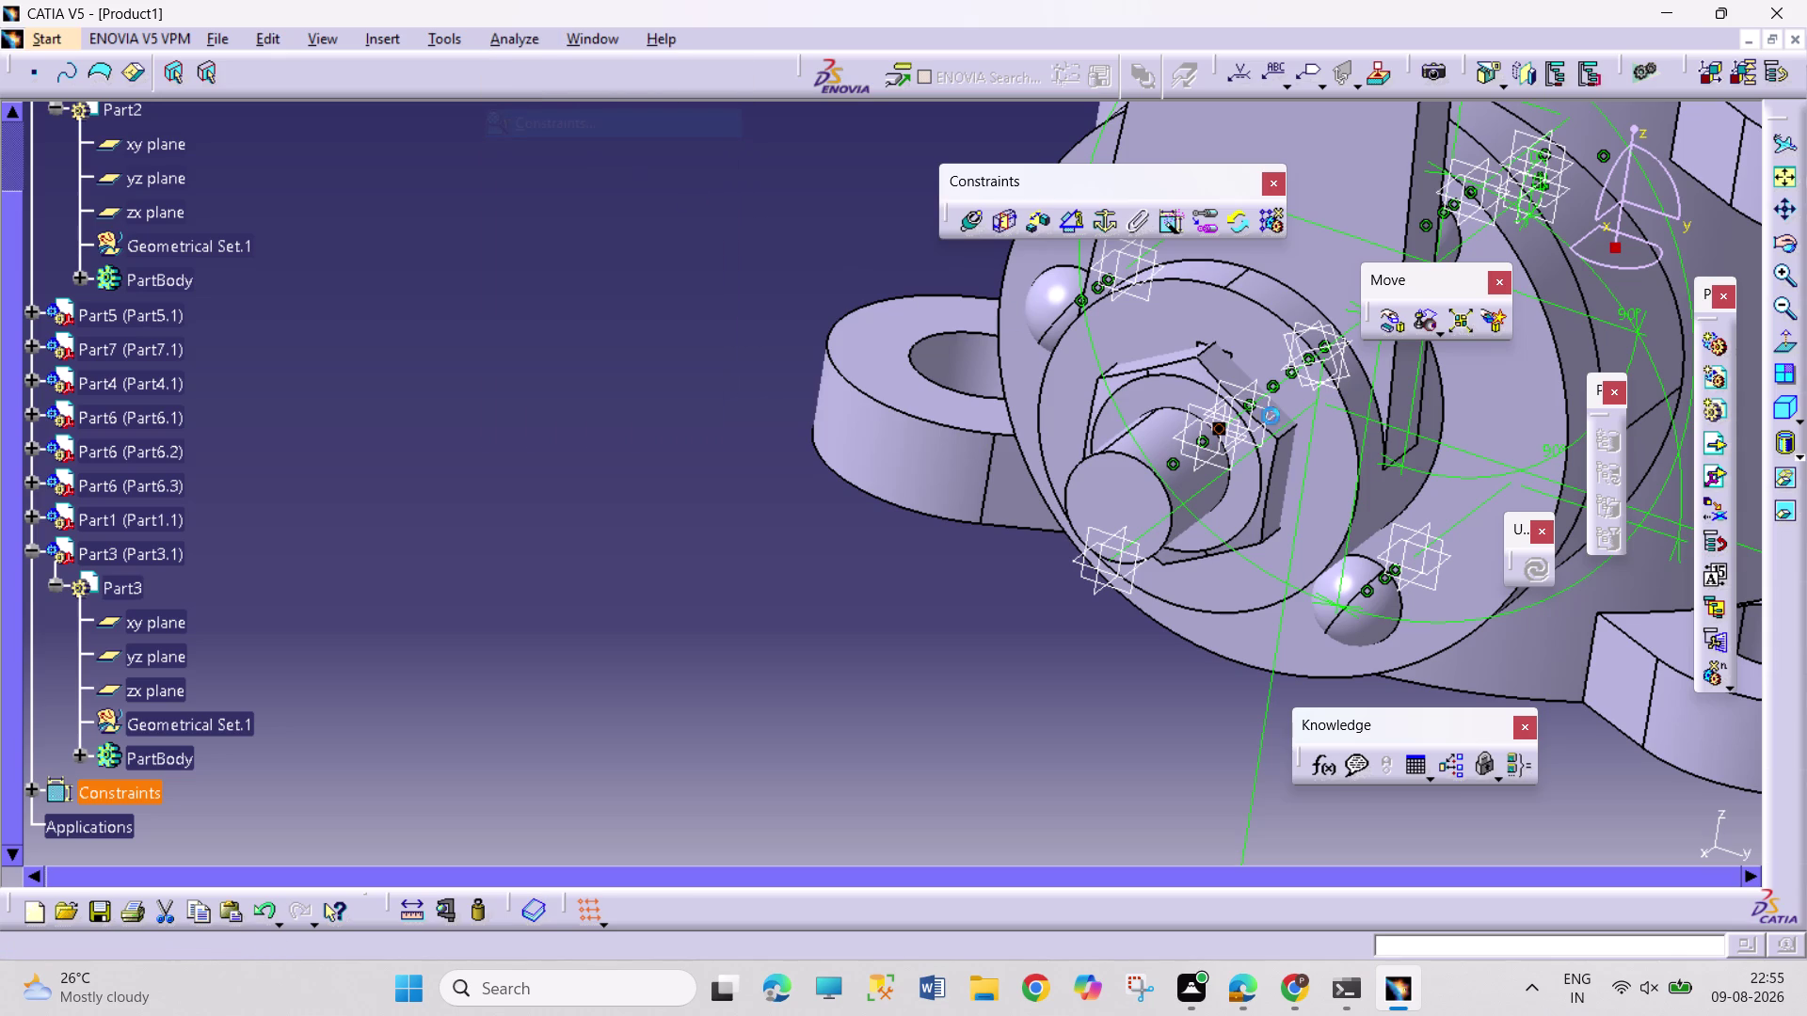
click(1577, 491)
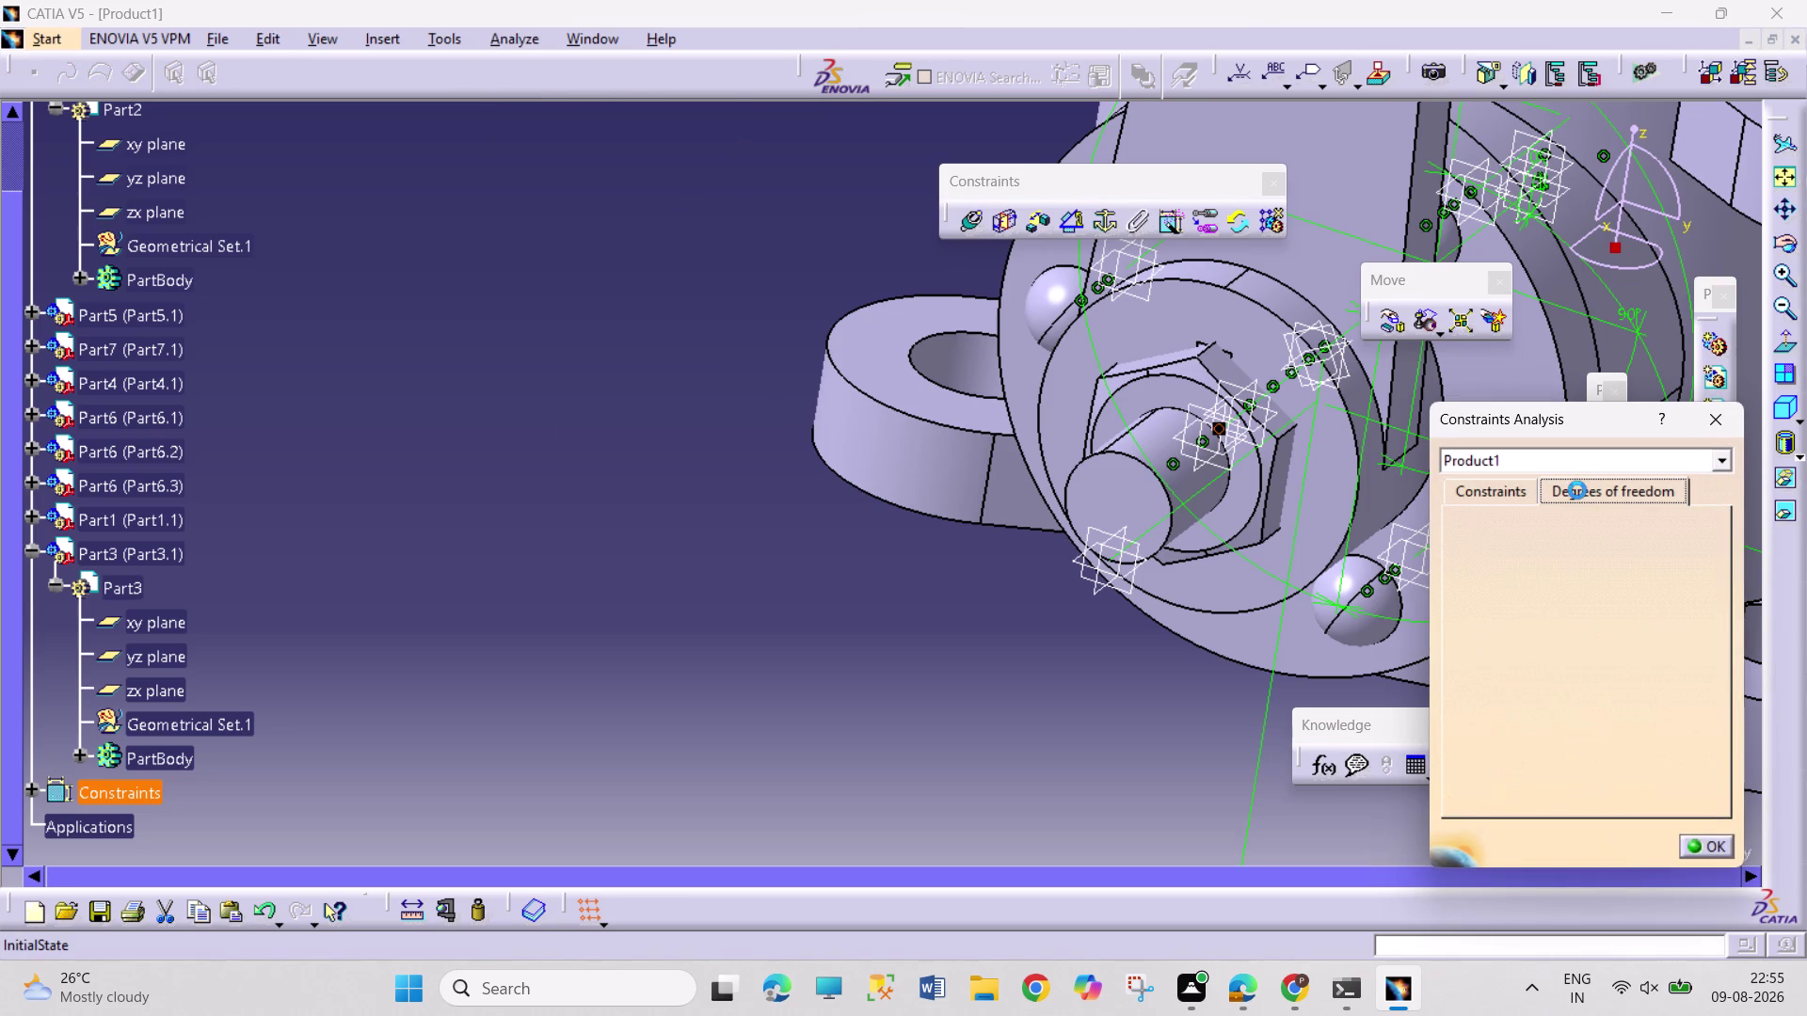
click(1500, 499)
click(1701, 408)
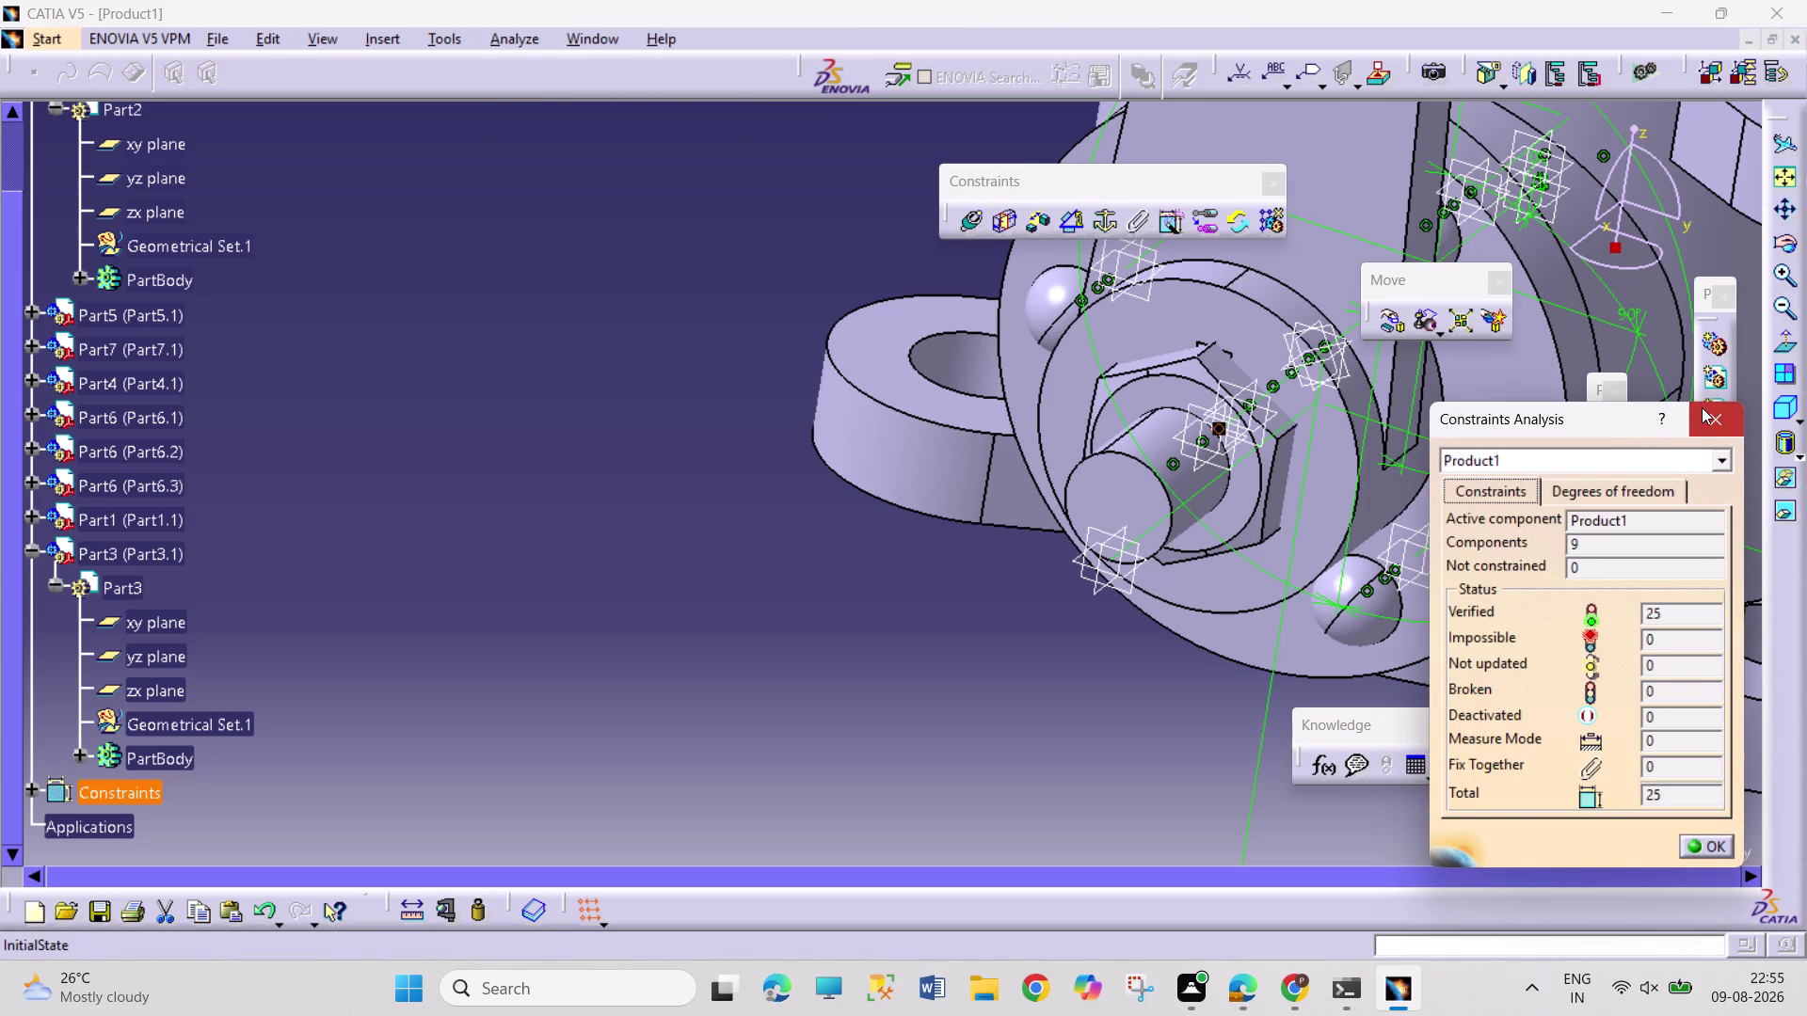
Orbit the assembly to inspect it from a side-on view.
middle_drag(1249, 430, 1194, 596)
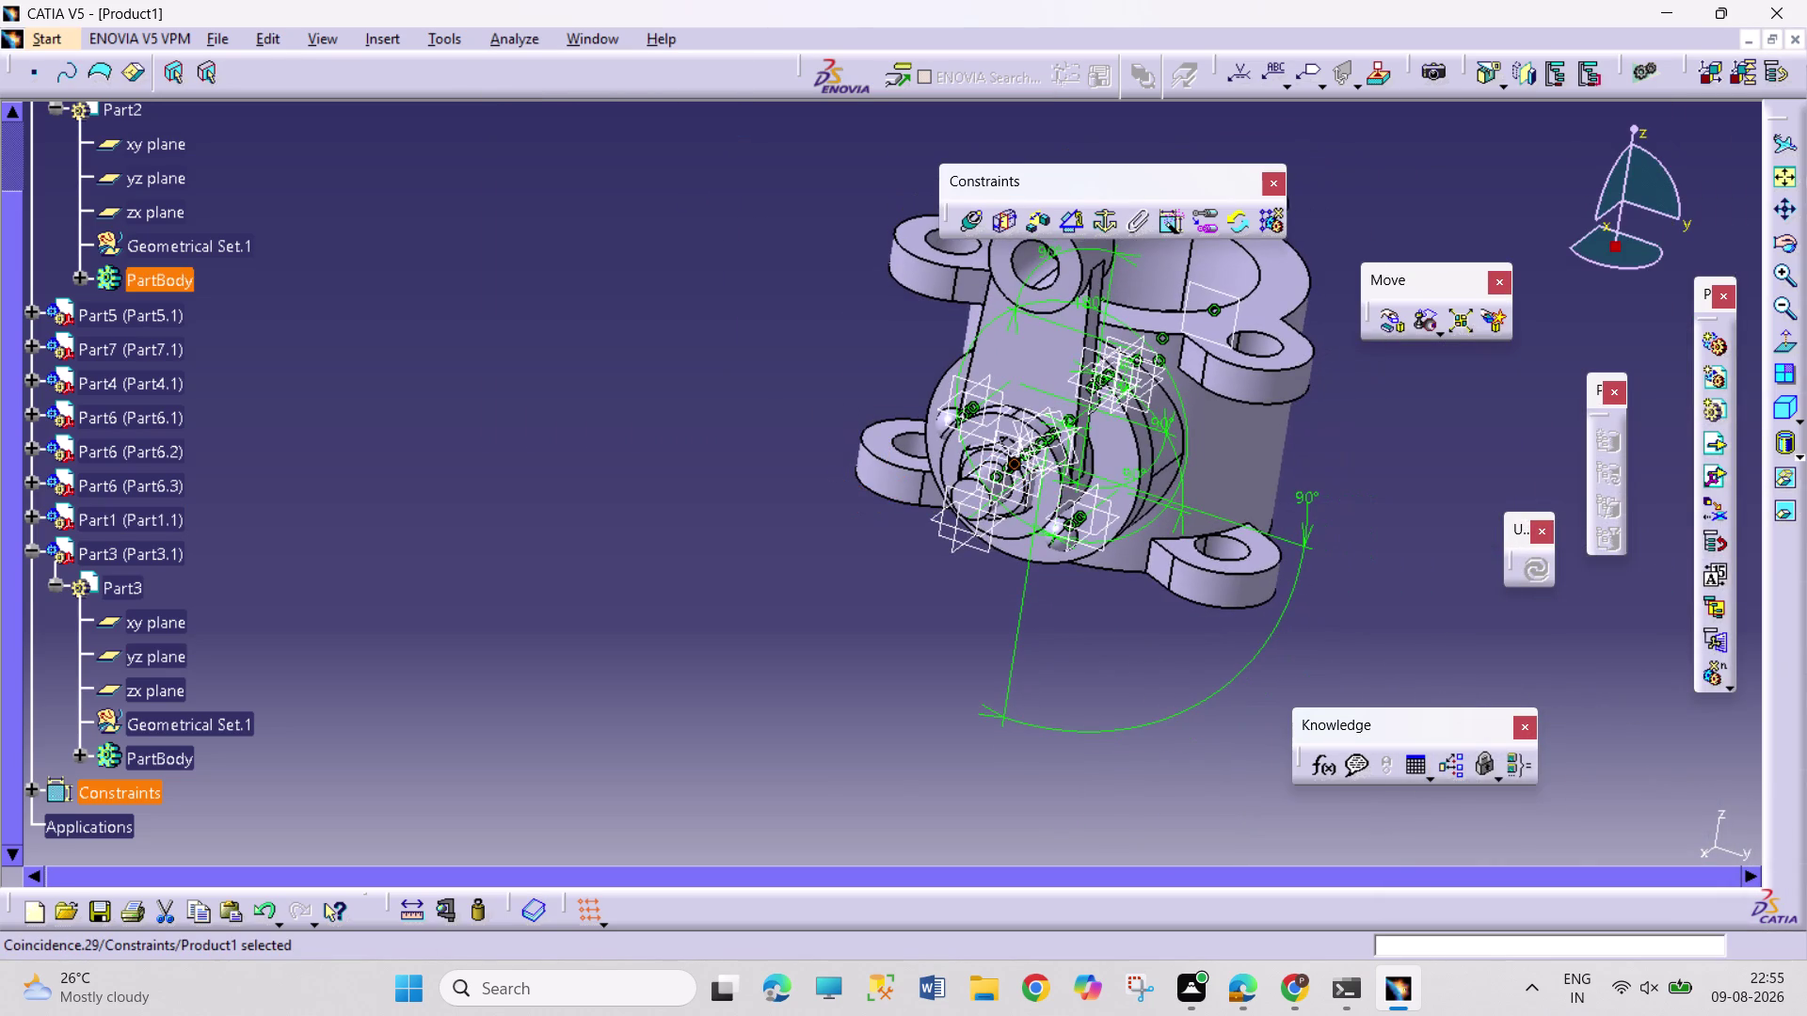
middle_drag(1393, 497, 955, 594)
right_drag(1361, 509, 973, 595)
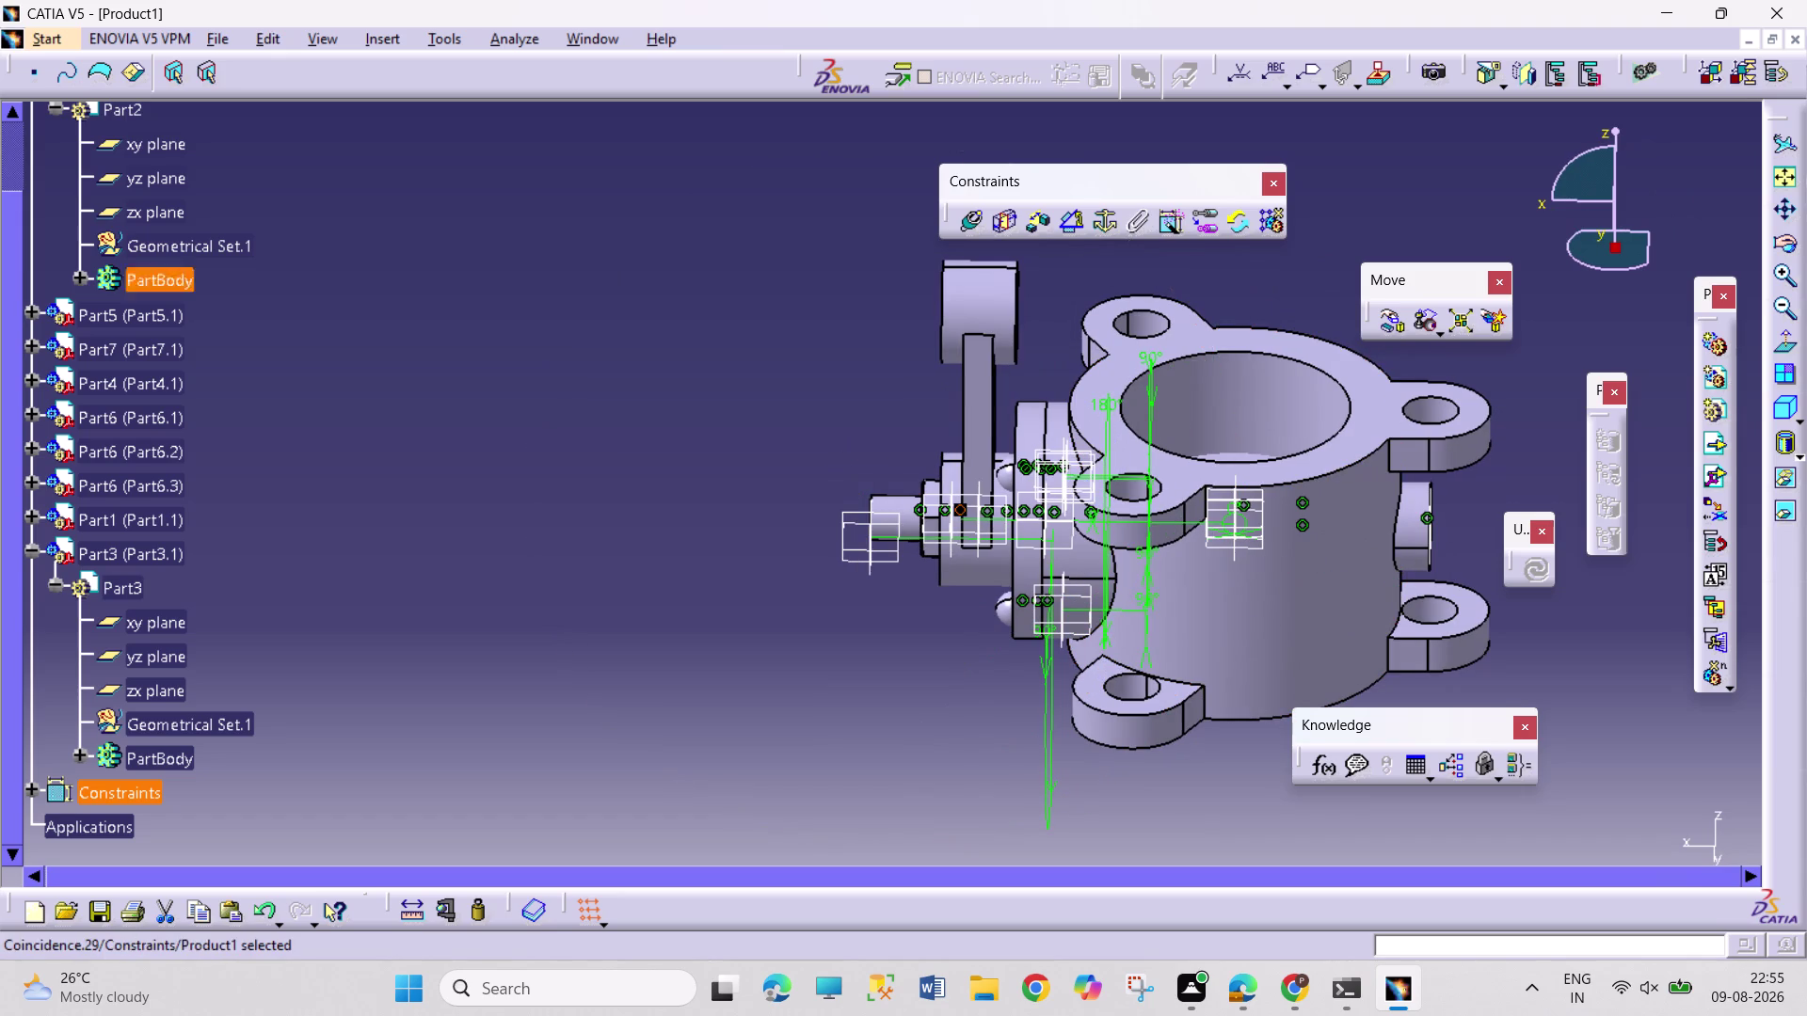
middle_drag(1481, 653, 1116, 653)
middle_drag(1184, 522, 1182, 545)
key(ctrl+s)
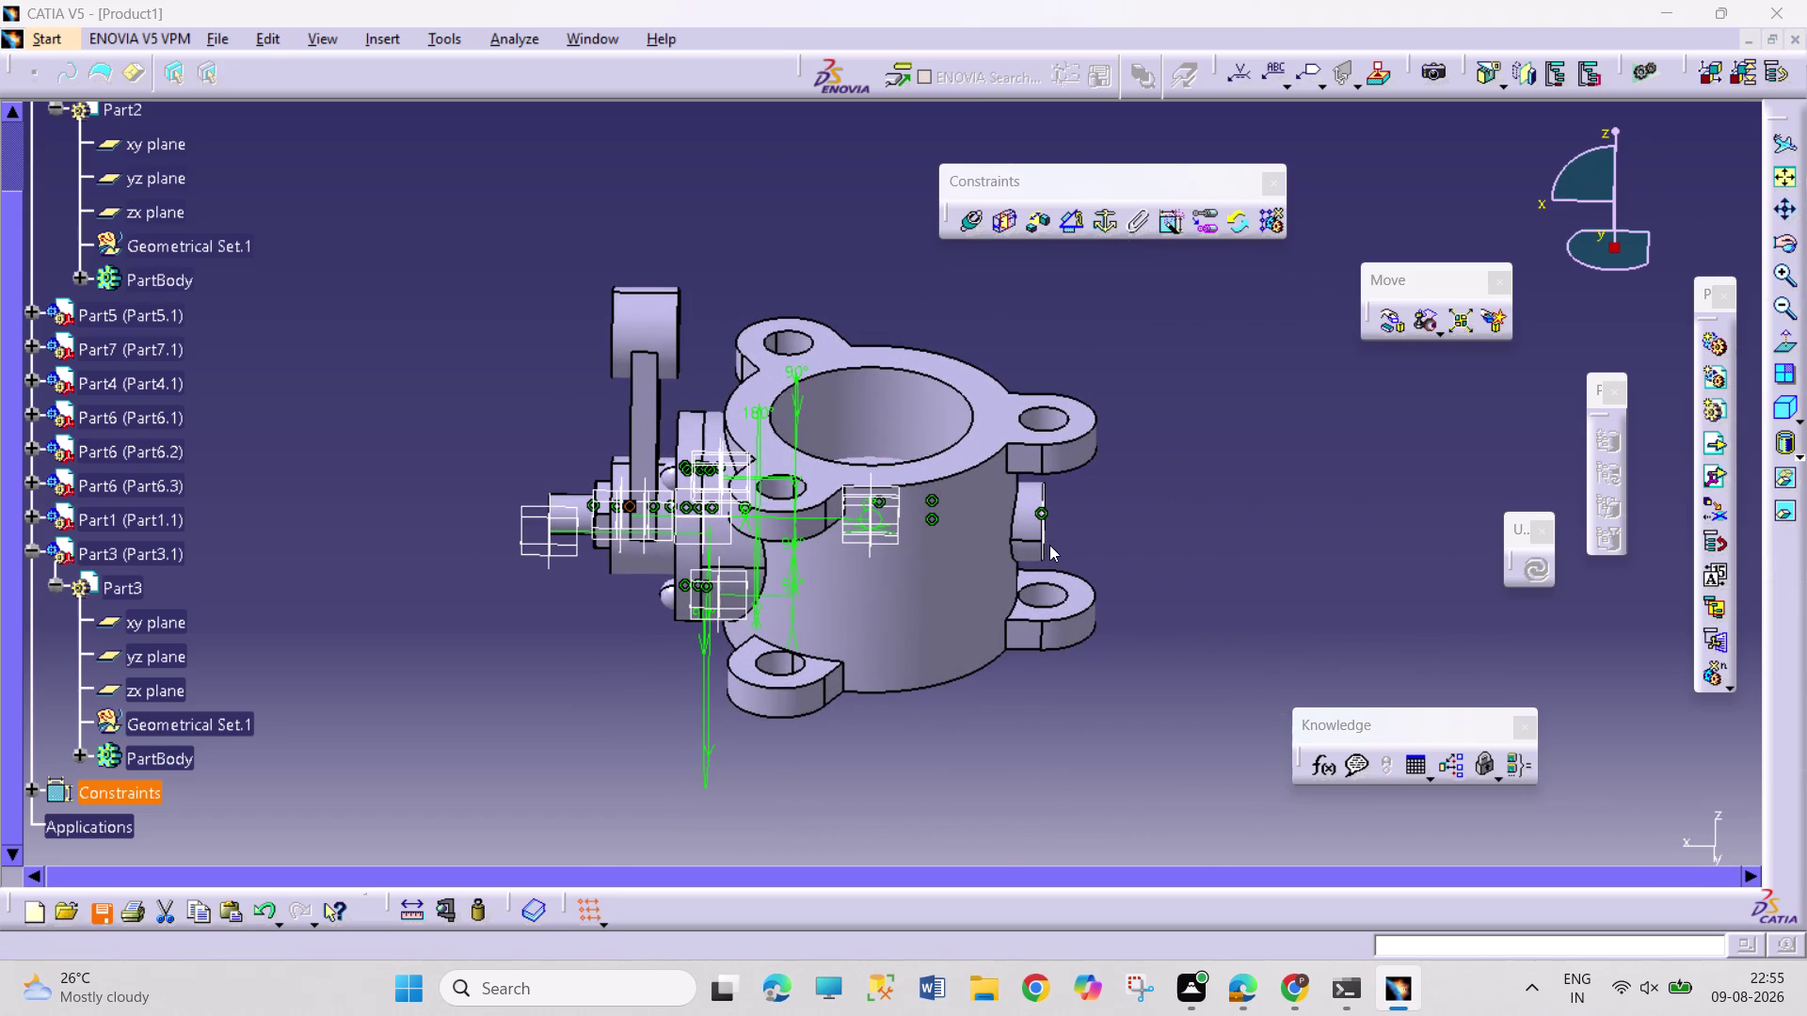
Name the assembly file 'ASSEMBLY BUTTERFLY VALVE' and save it.
text(ASSE)
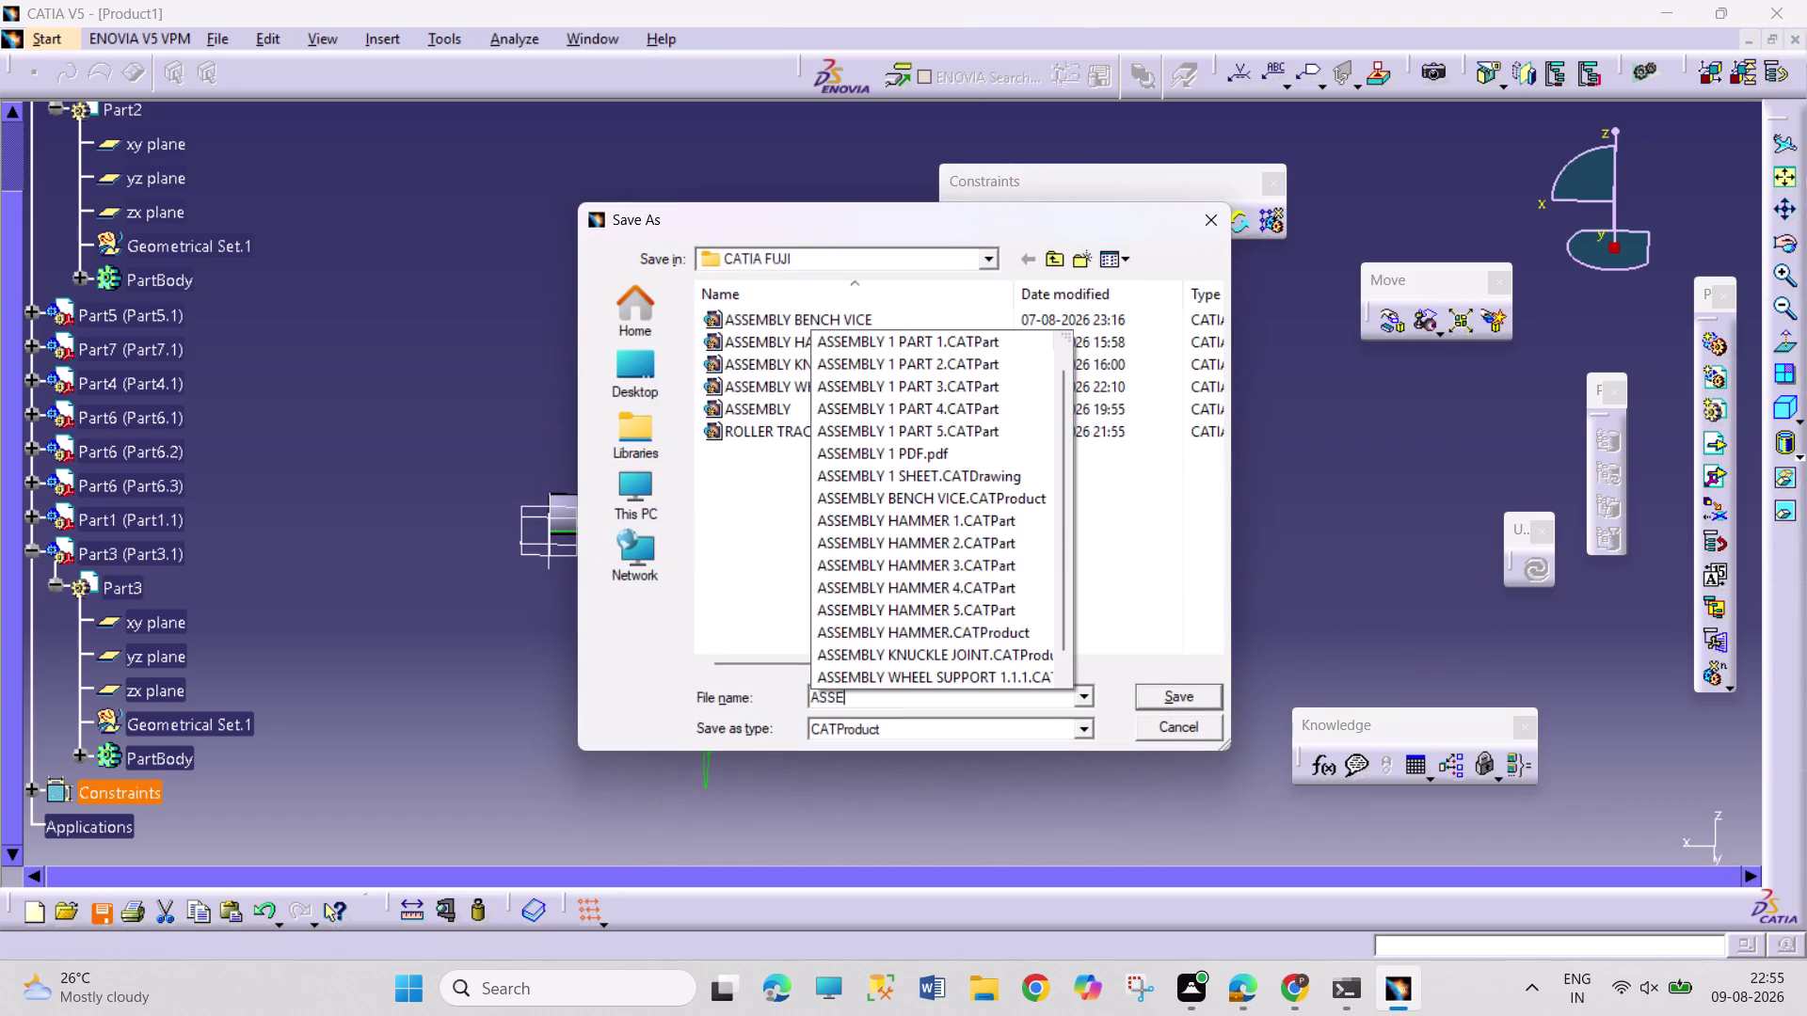
text(MBLY)
key(space)
text(BUTTERF)
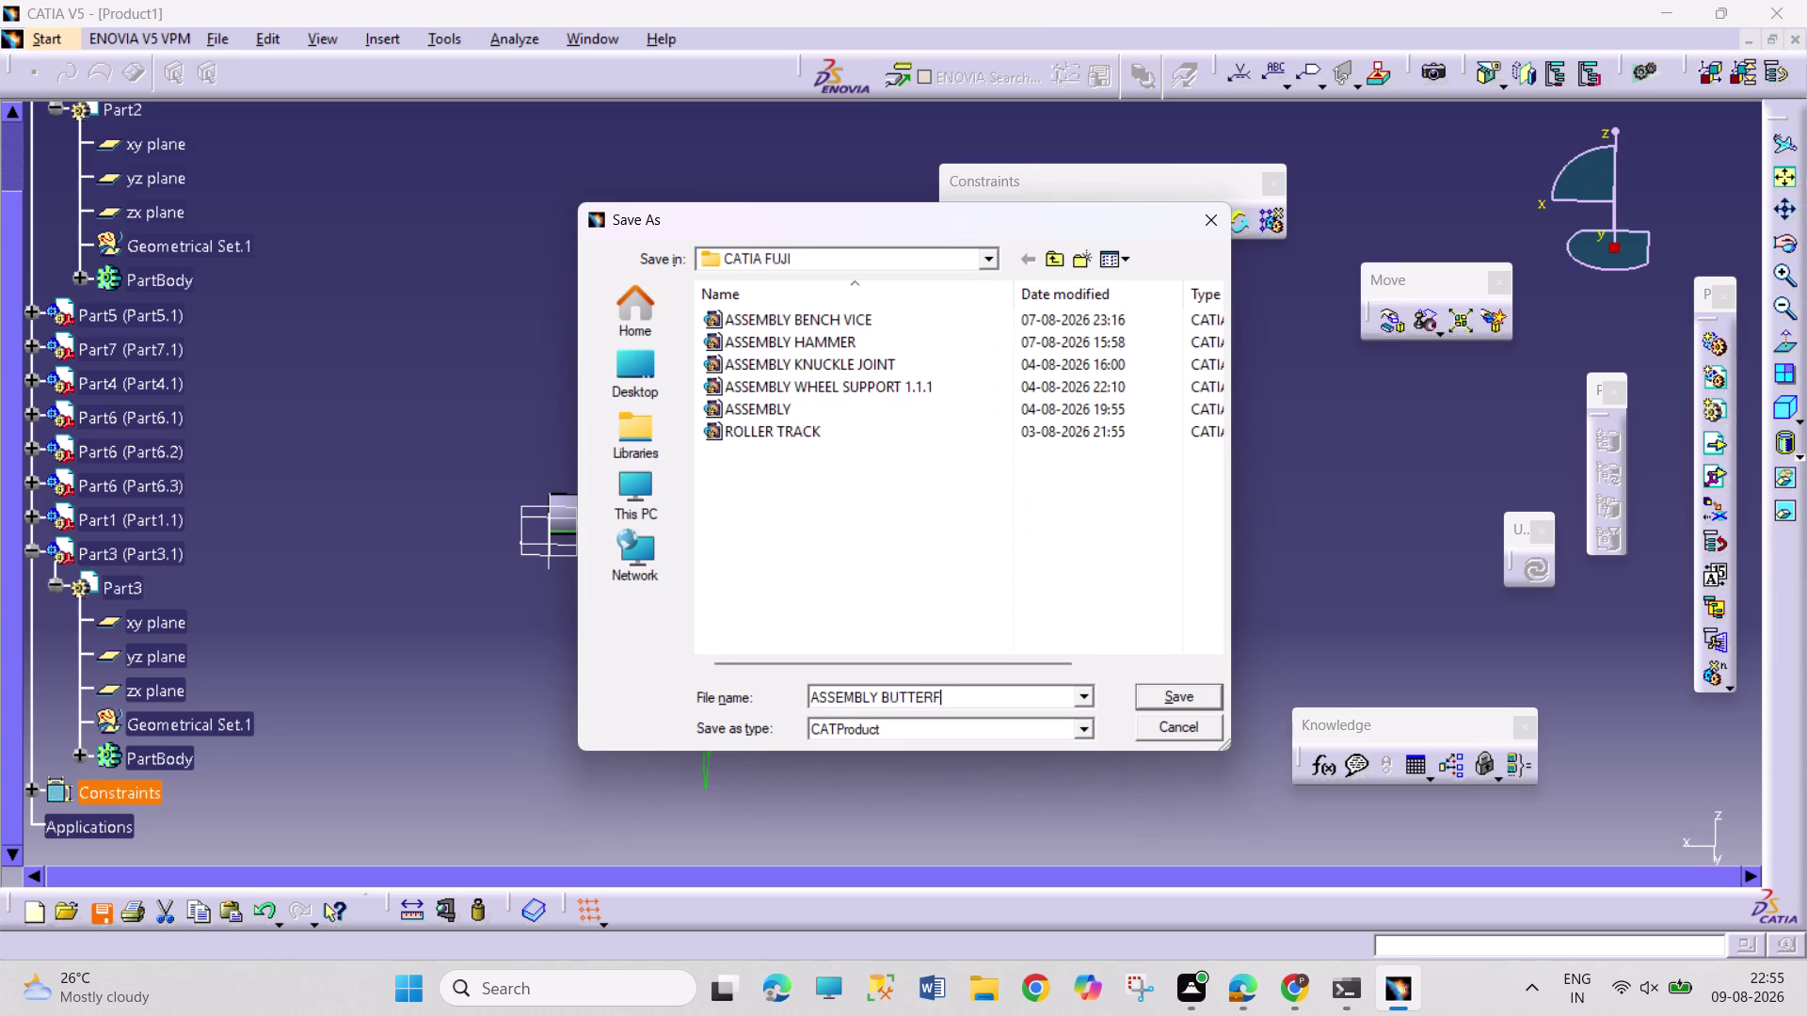
text(LY VA)
text(L)
text(VE)
key(Return)
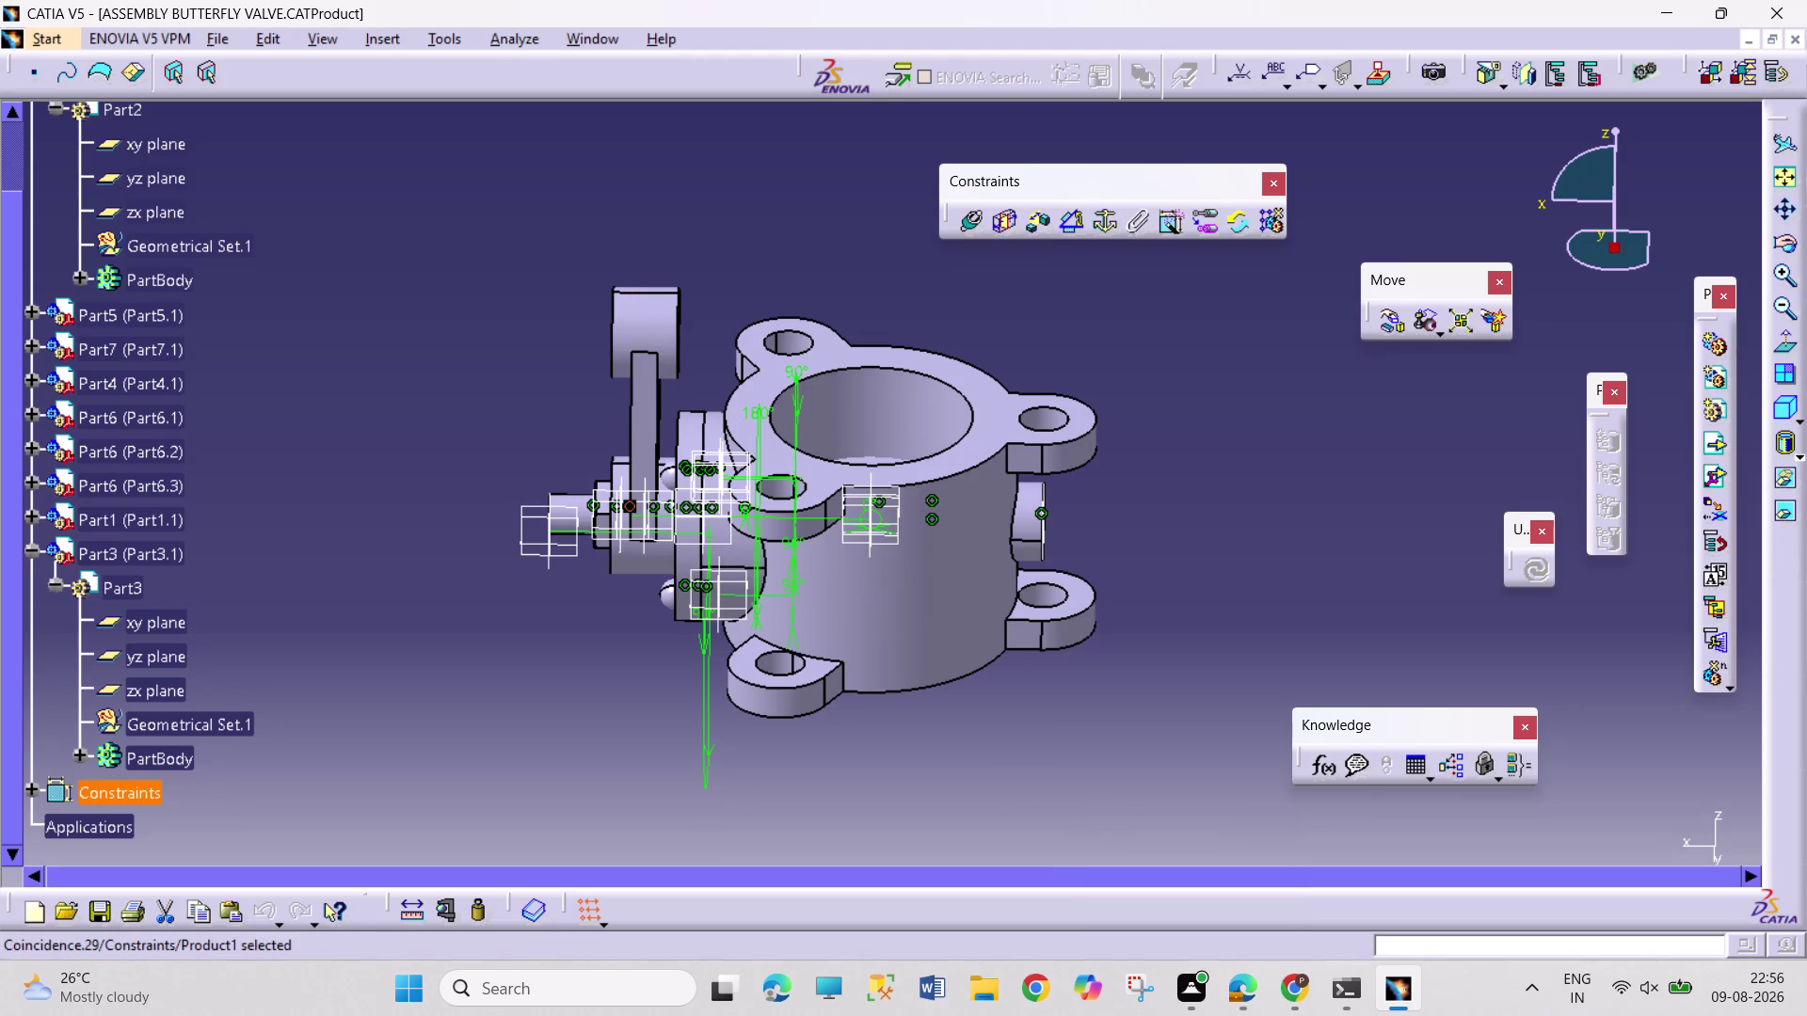
Collapse the part branches and switch to the Drafting workbench.
click(28, 551)
scroll(up, 3)
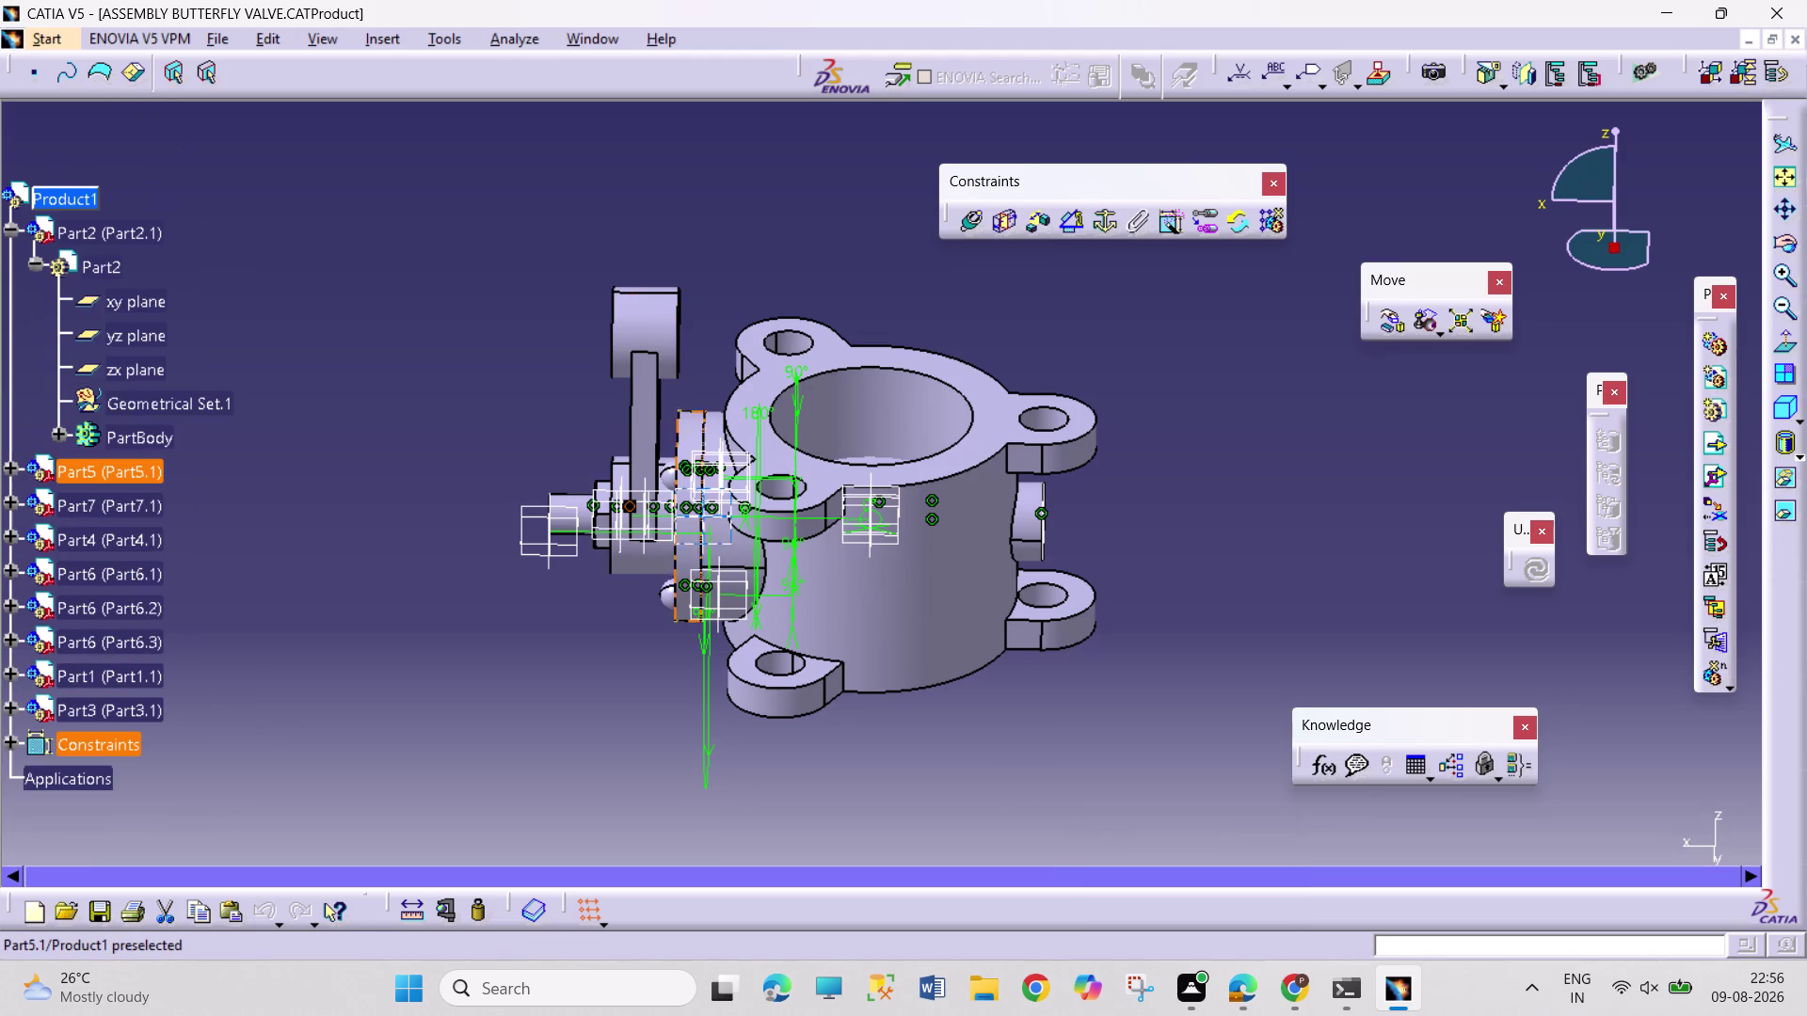
click(13, 226)
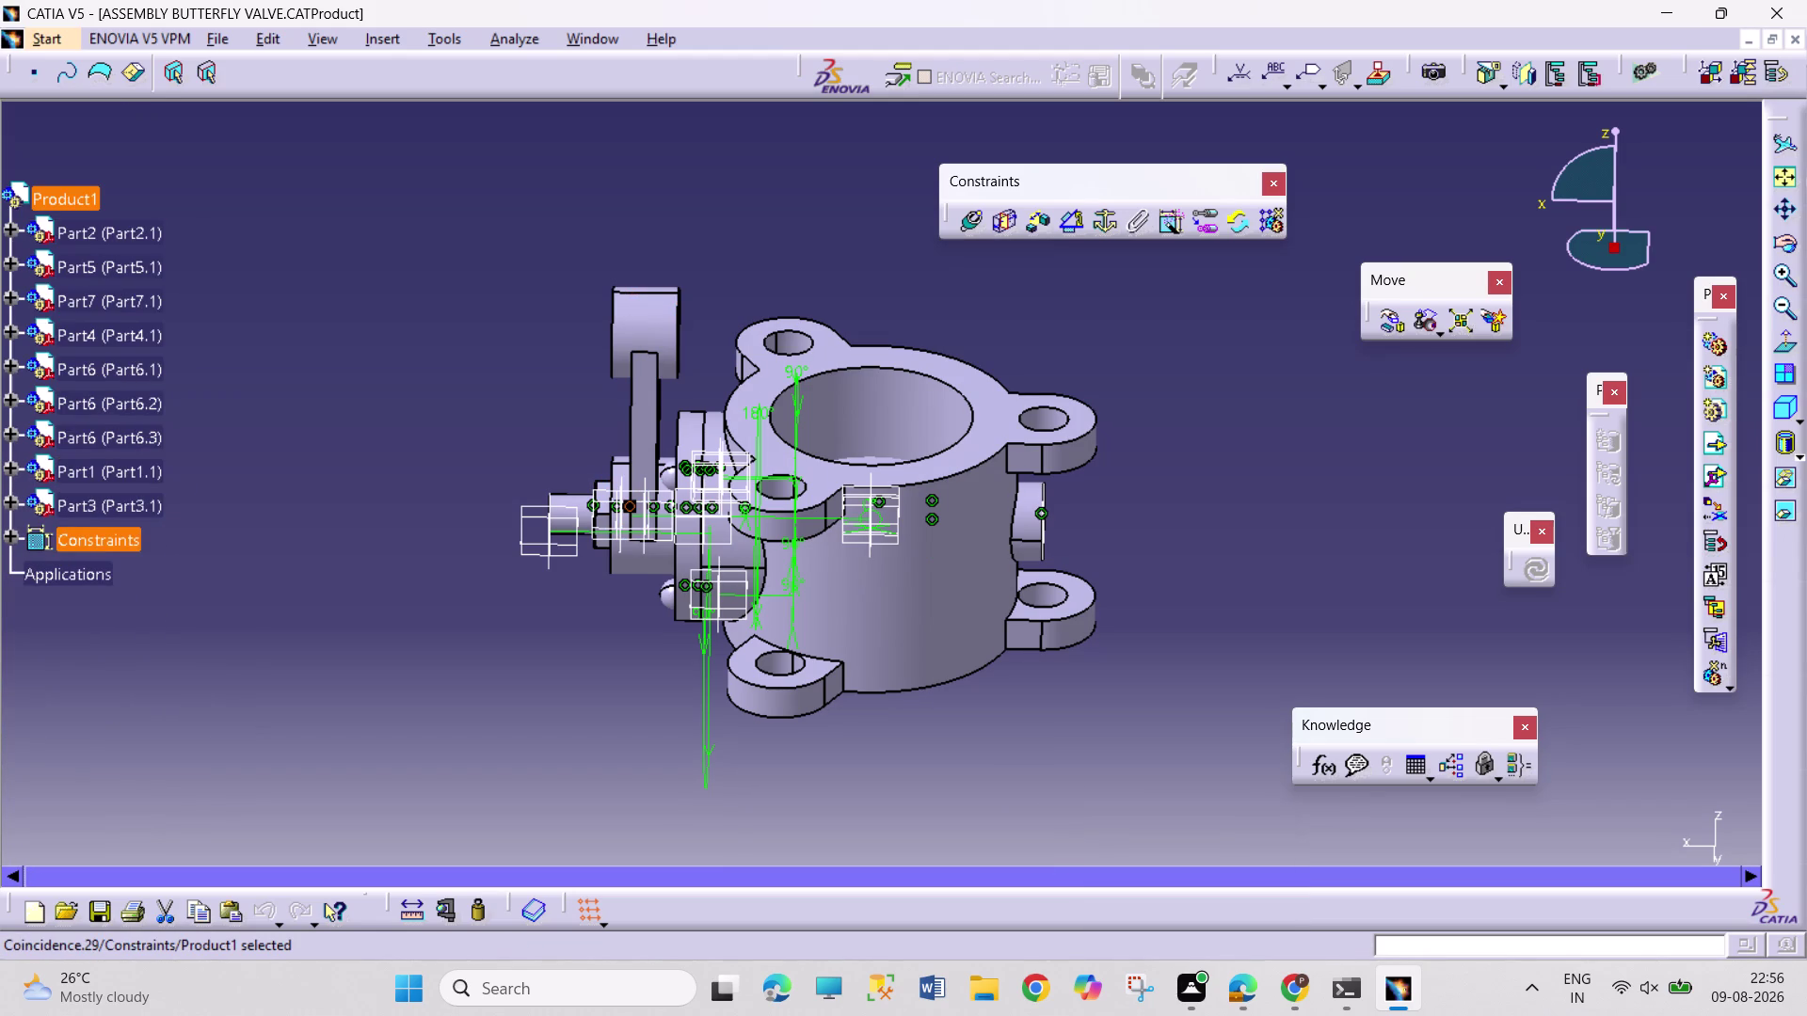
click(58, 33)
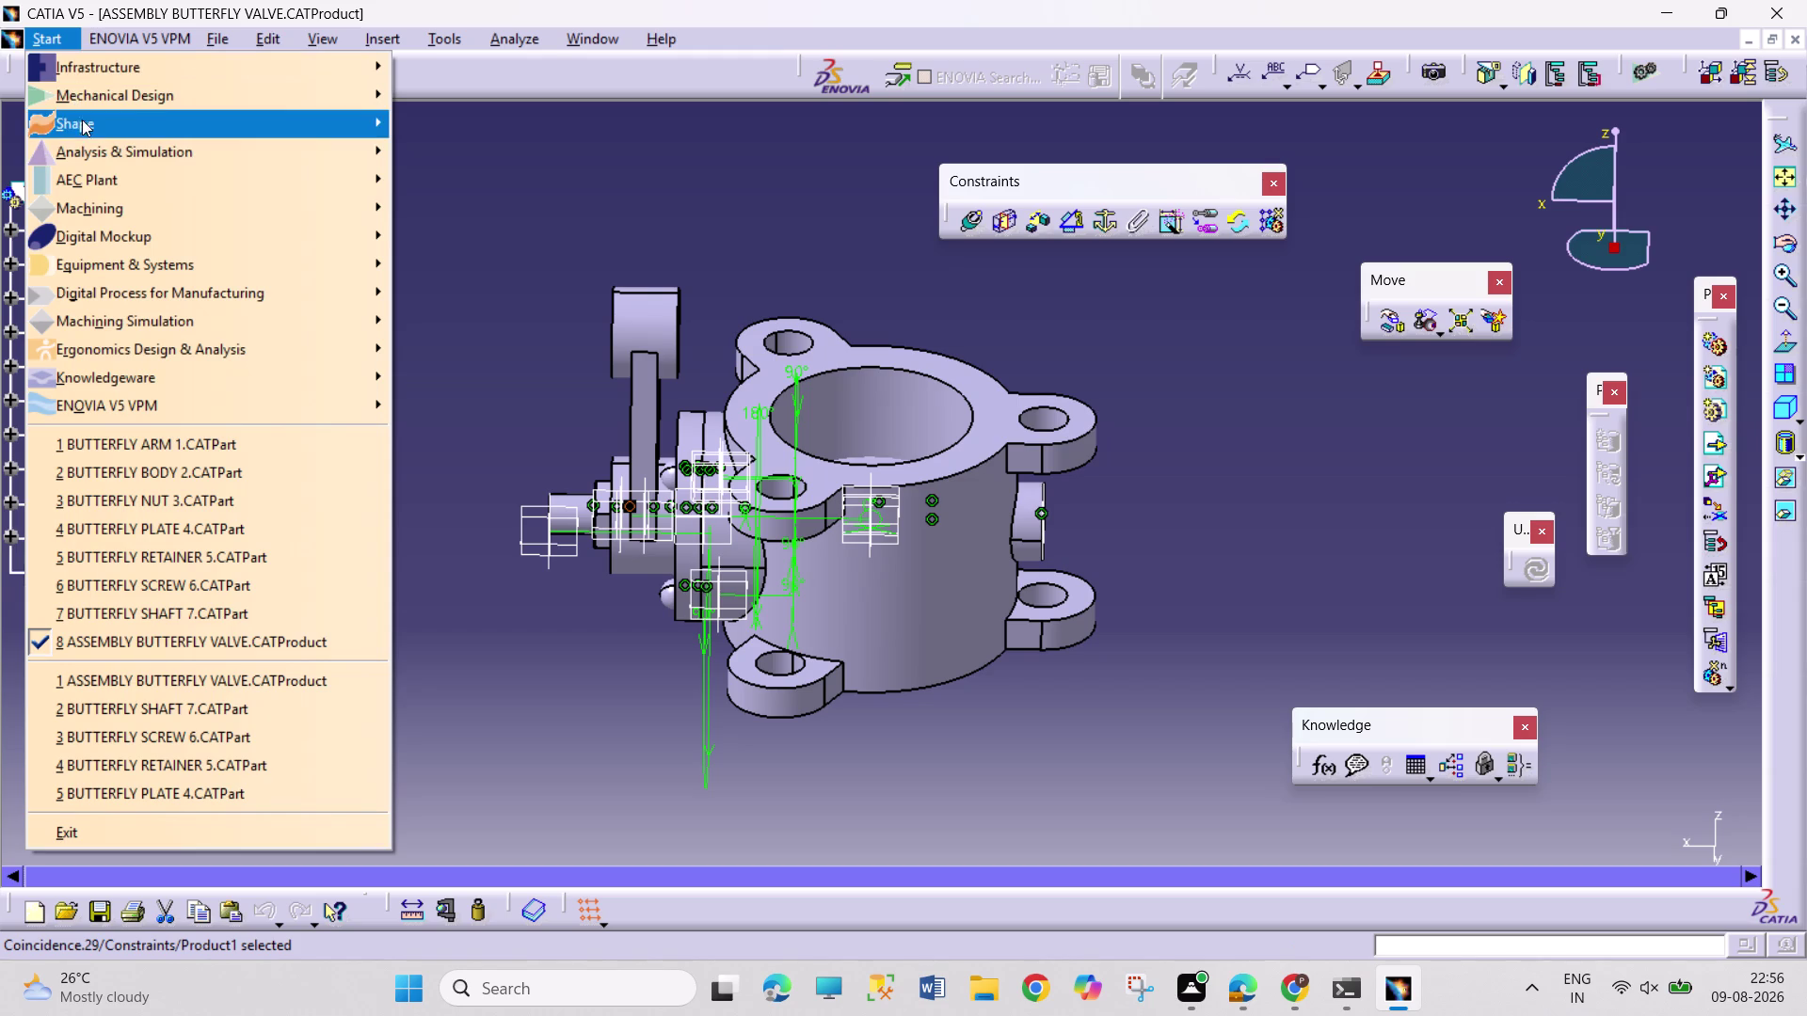
click(164, 91)
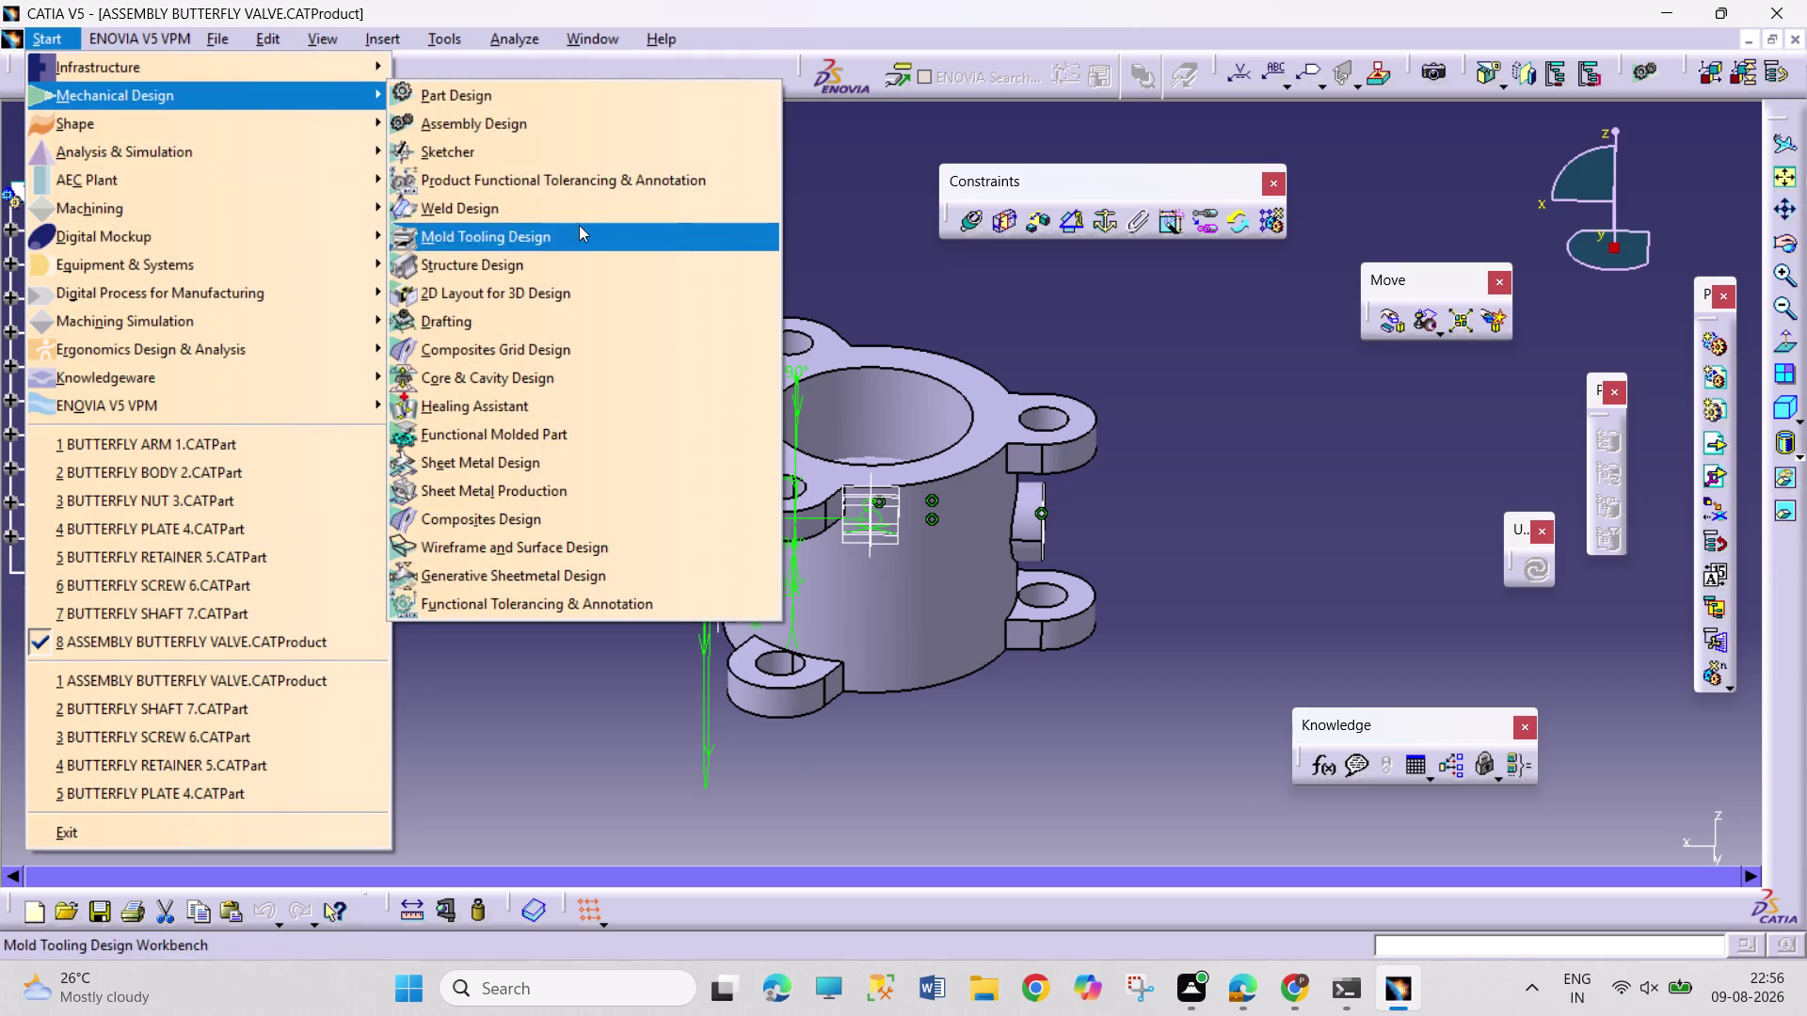
click(604, 317)
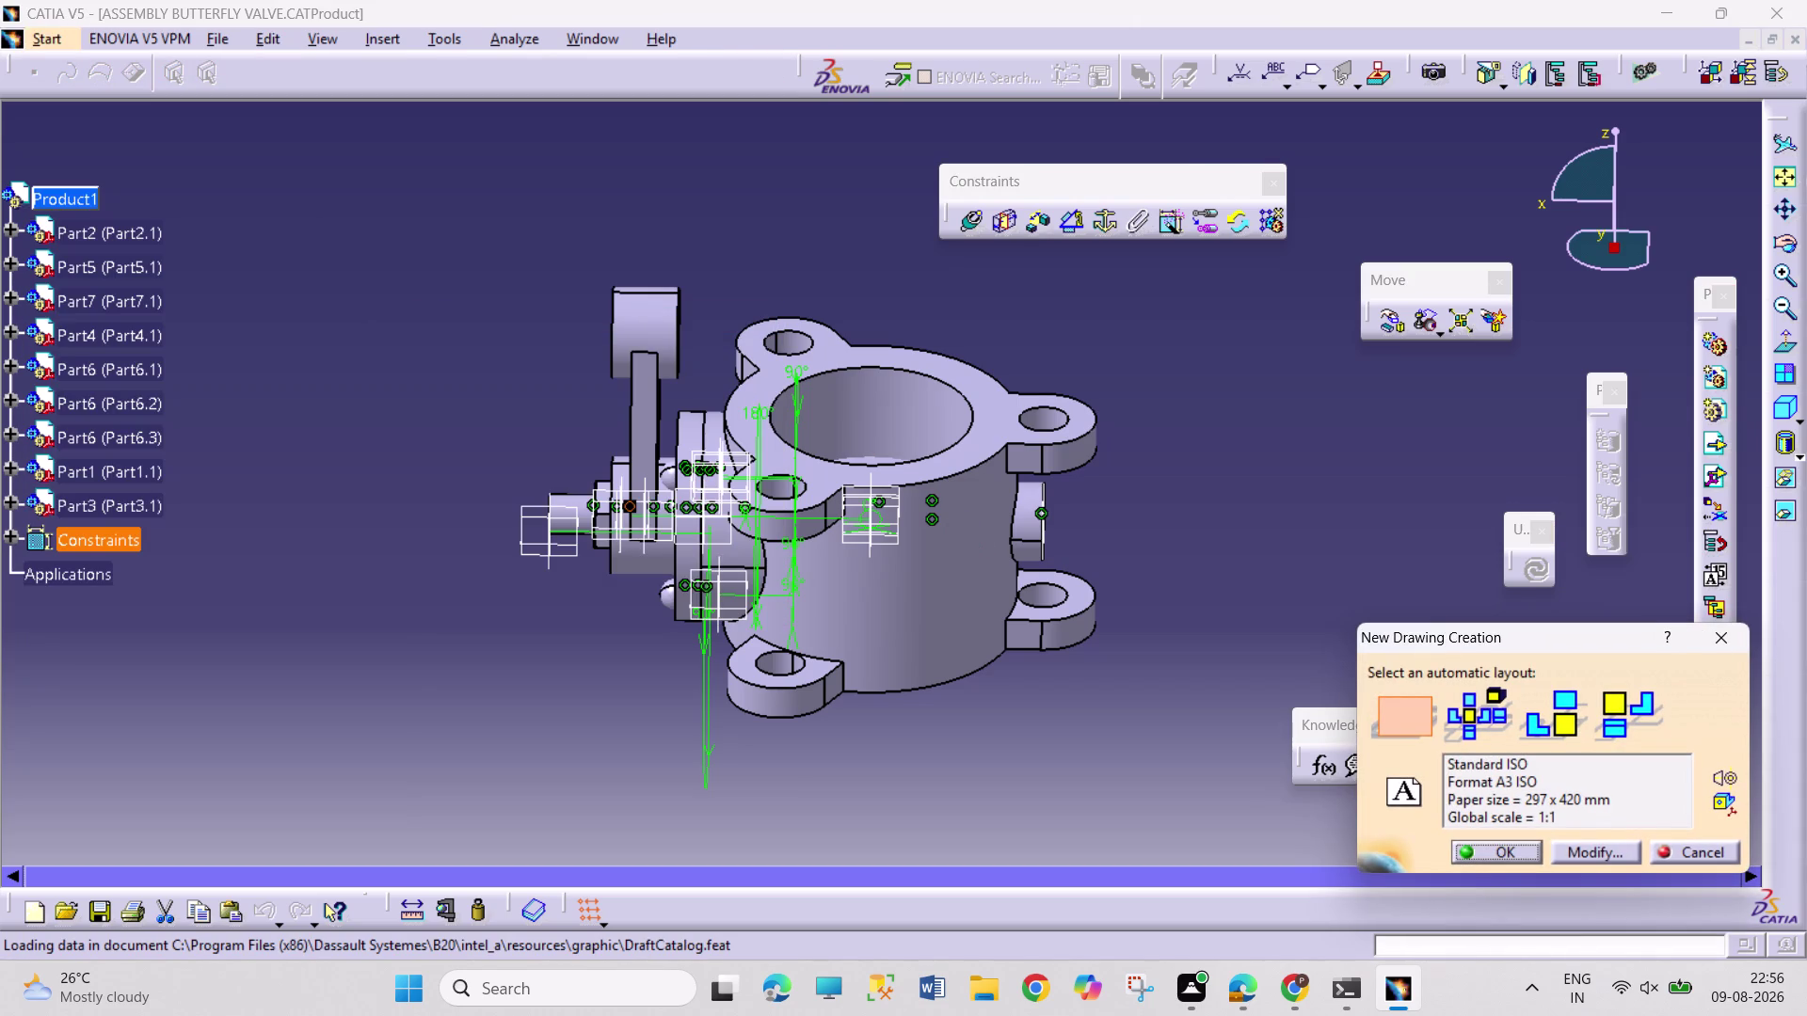
Set the sheet to A3 ISO landscape and create the drawing with an empty layout.
click(1573, 843)
click(1720, 666)
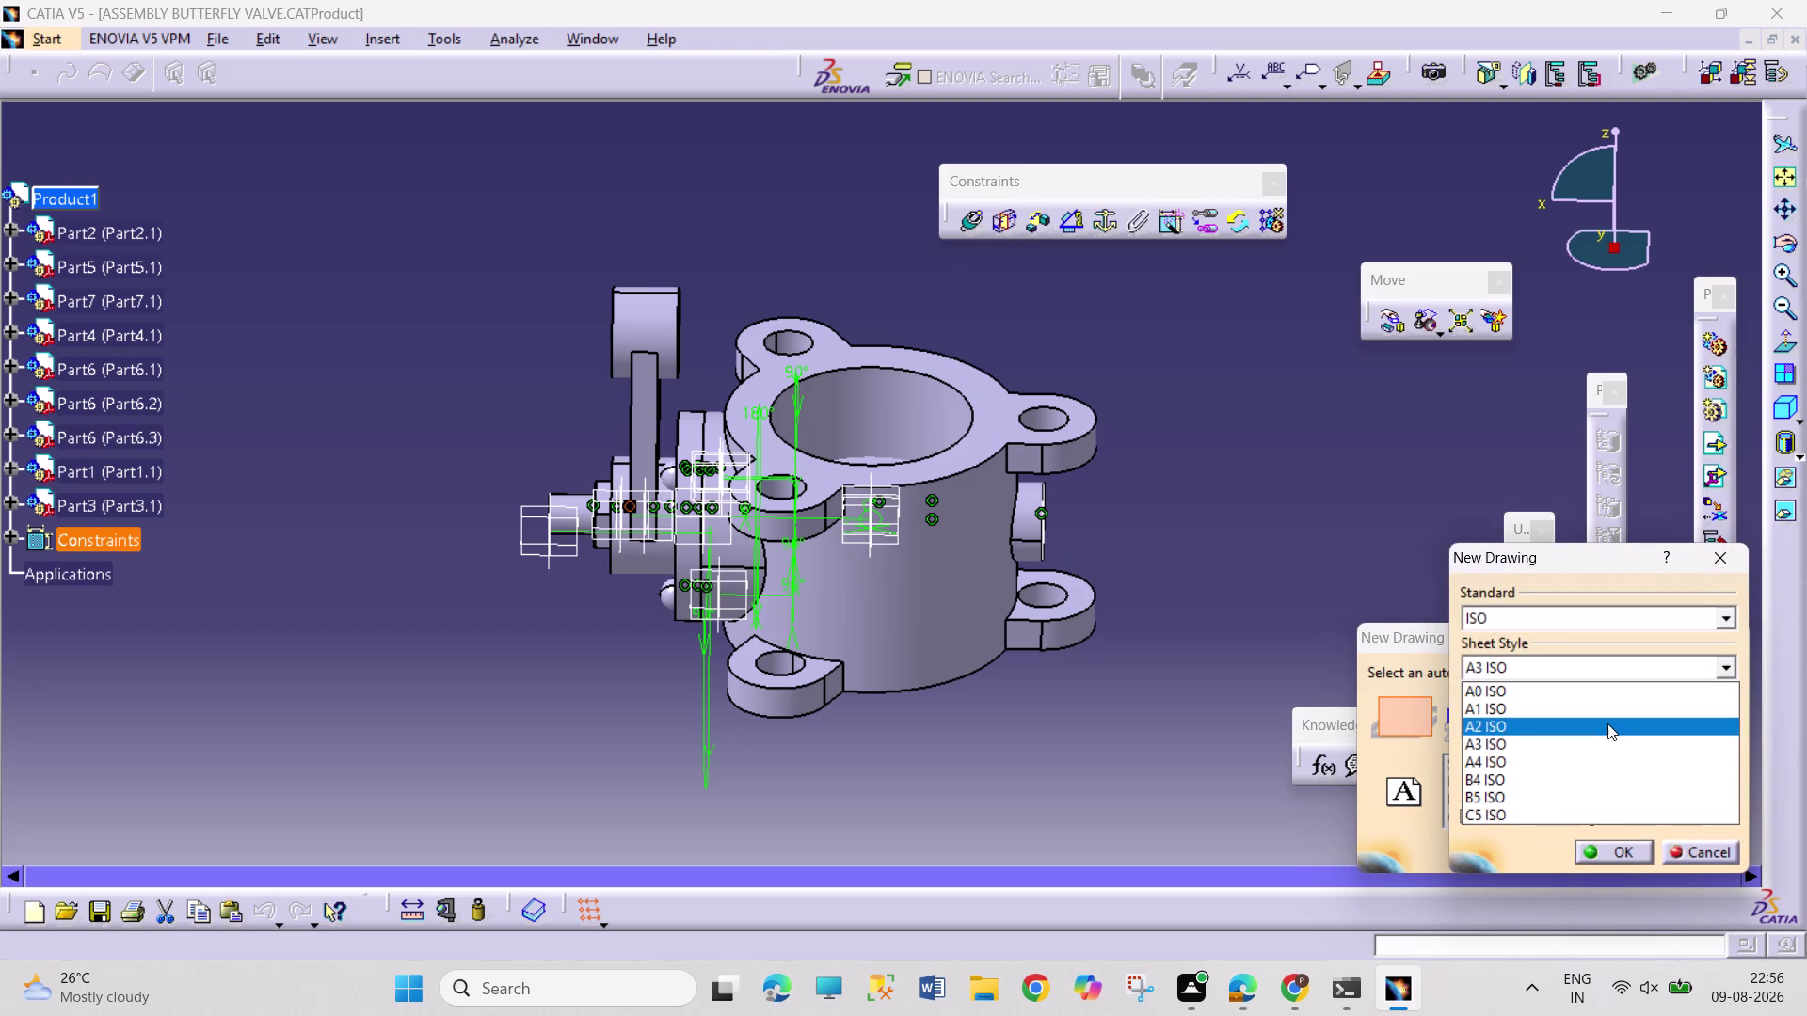
click(1599, 738)
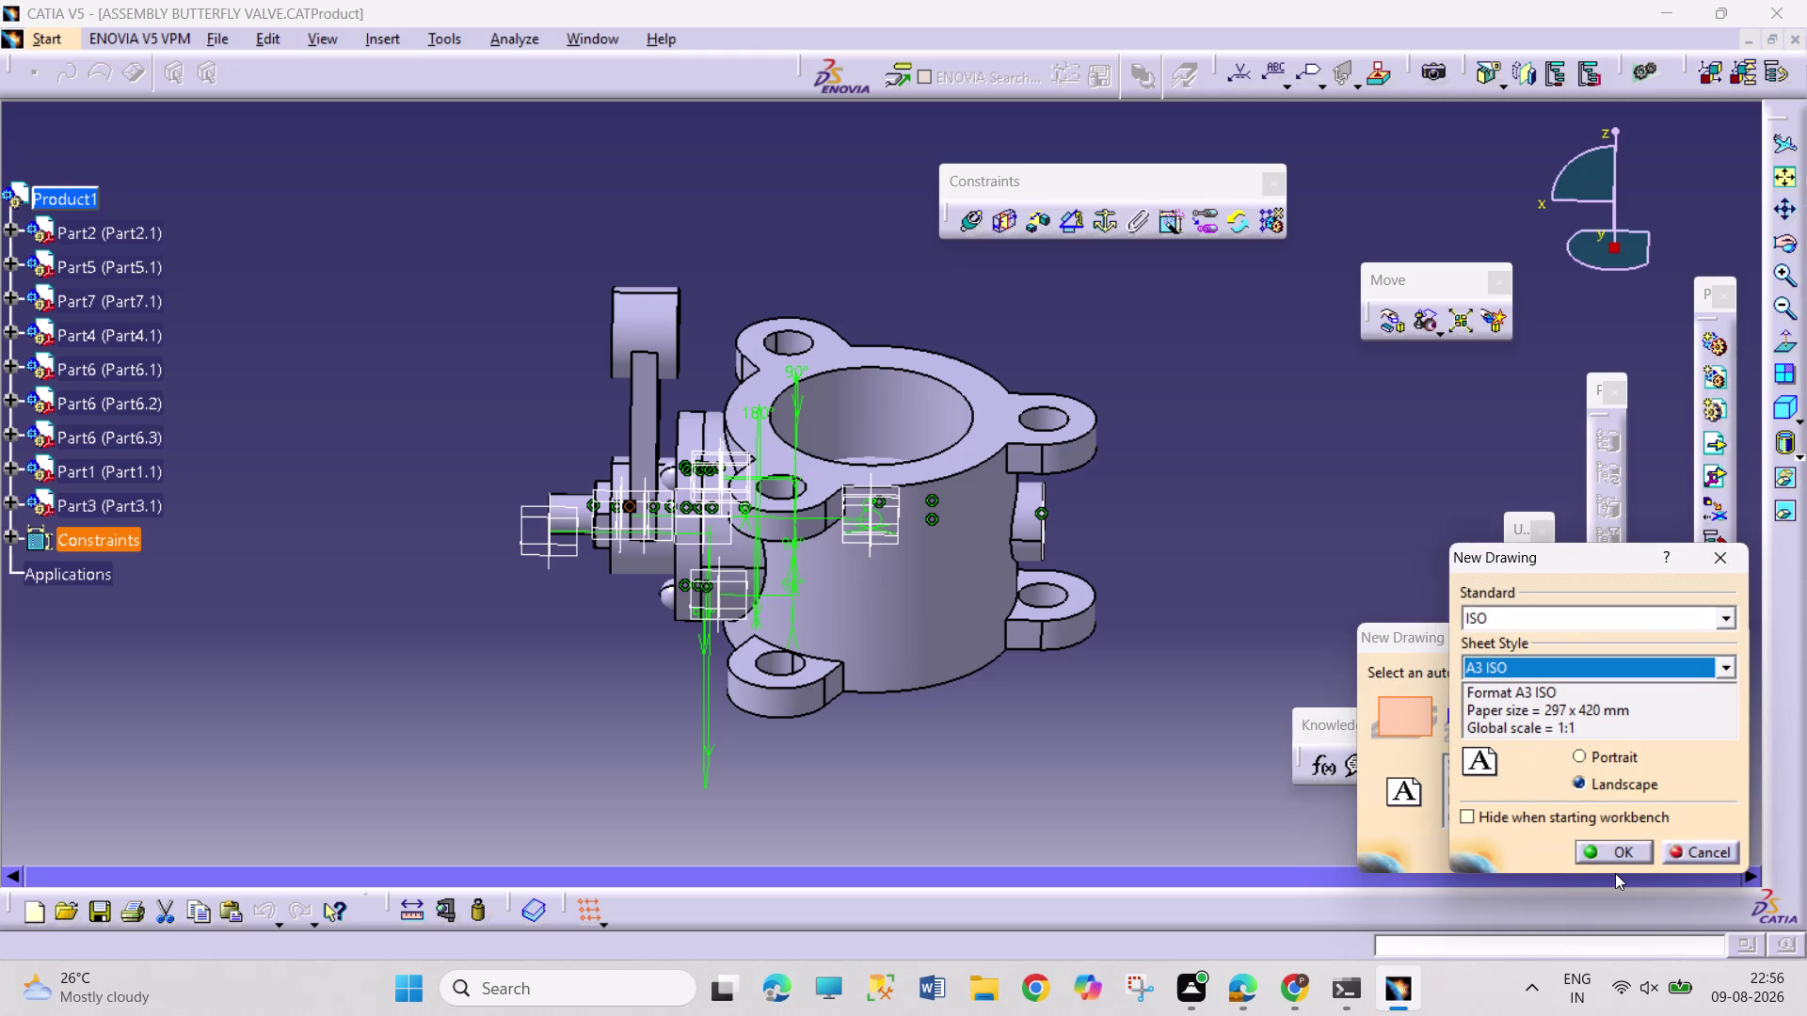
click(1633, 861)
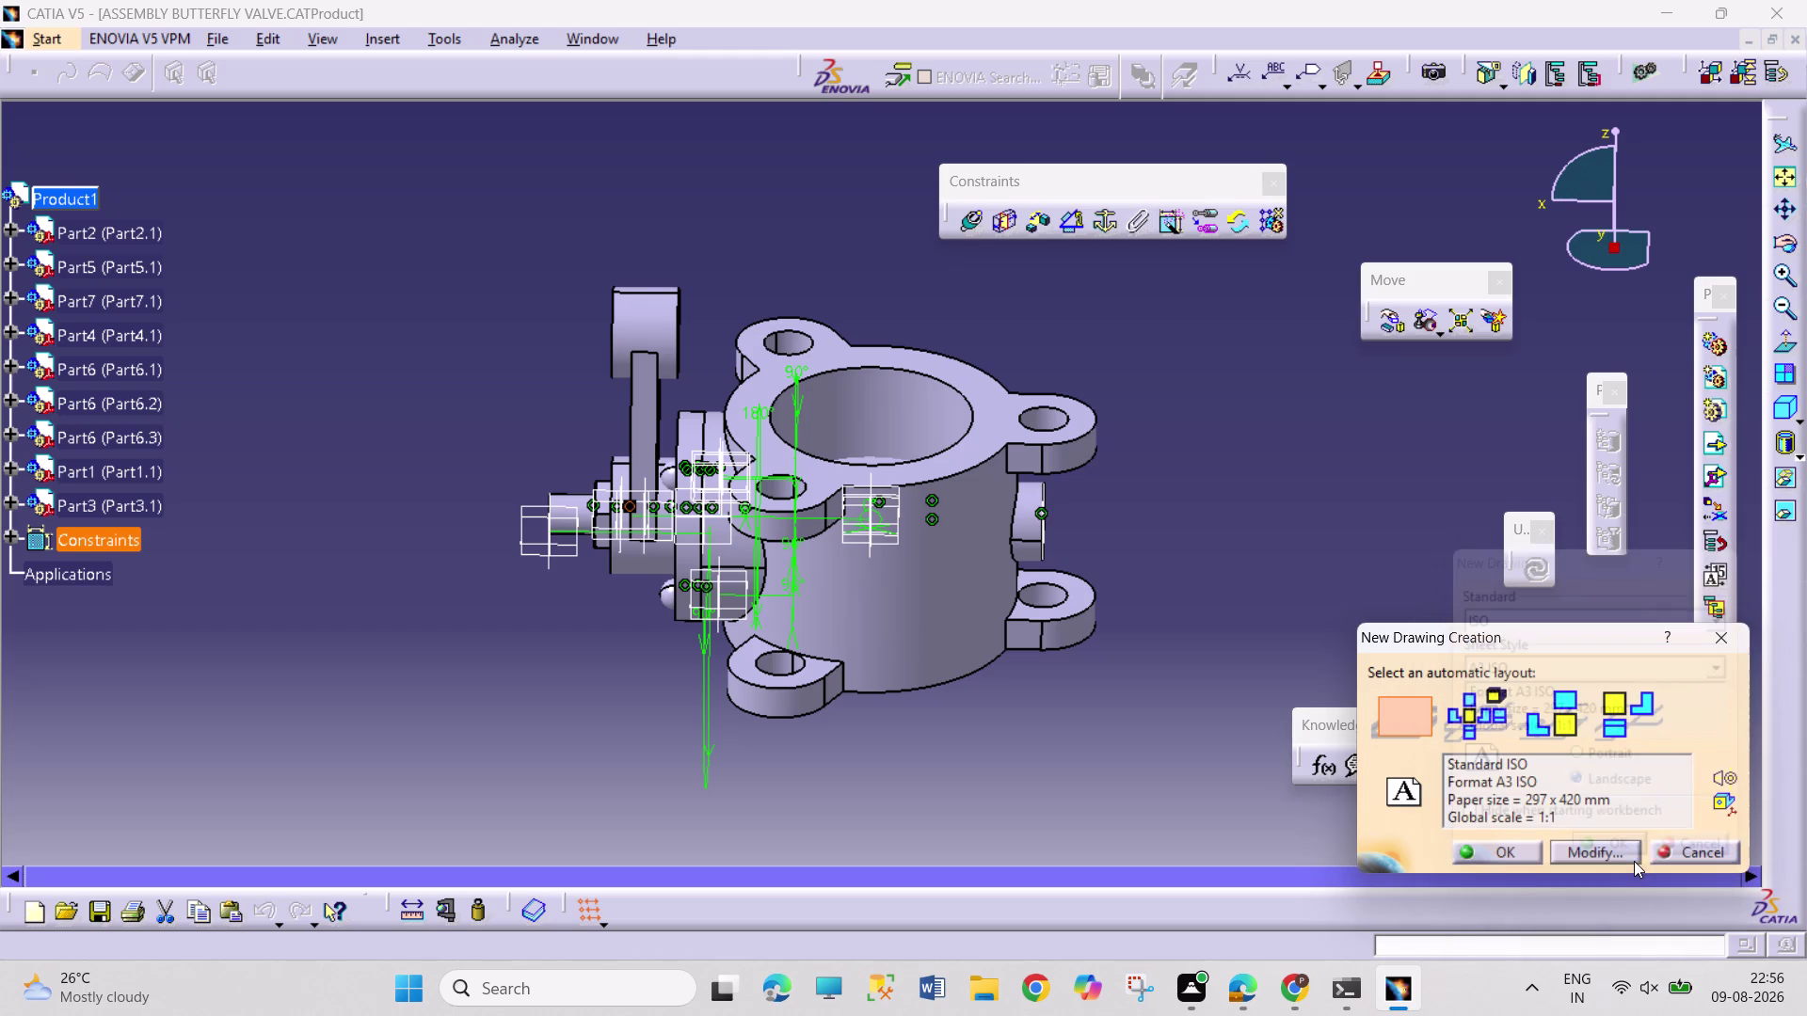
click(1507, 852)
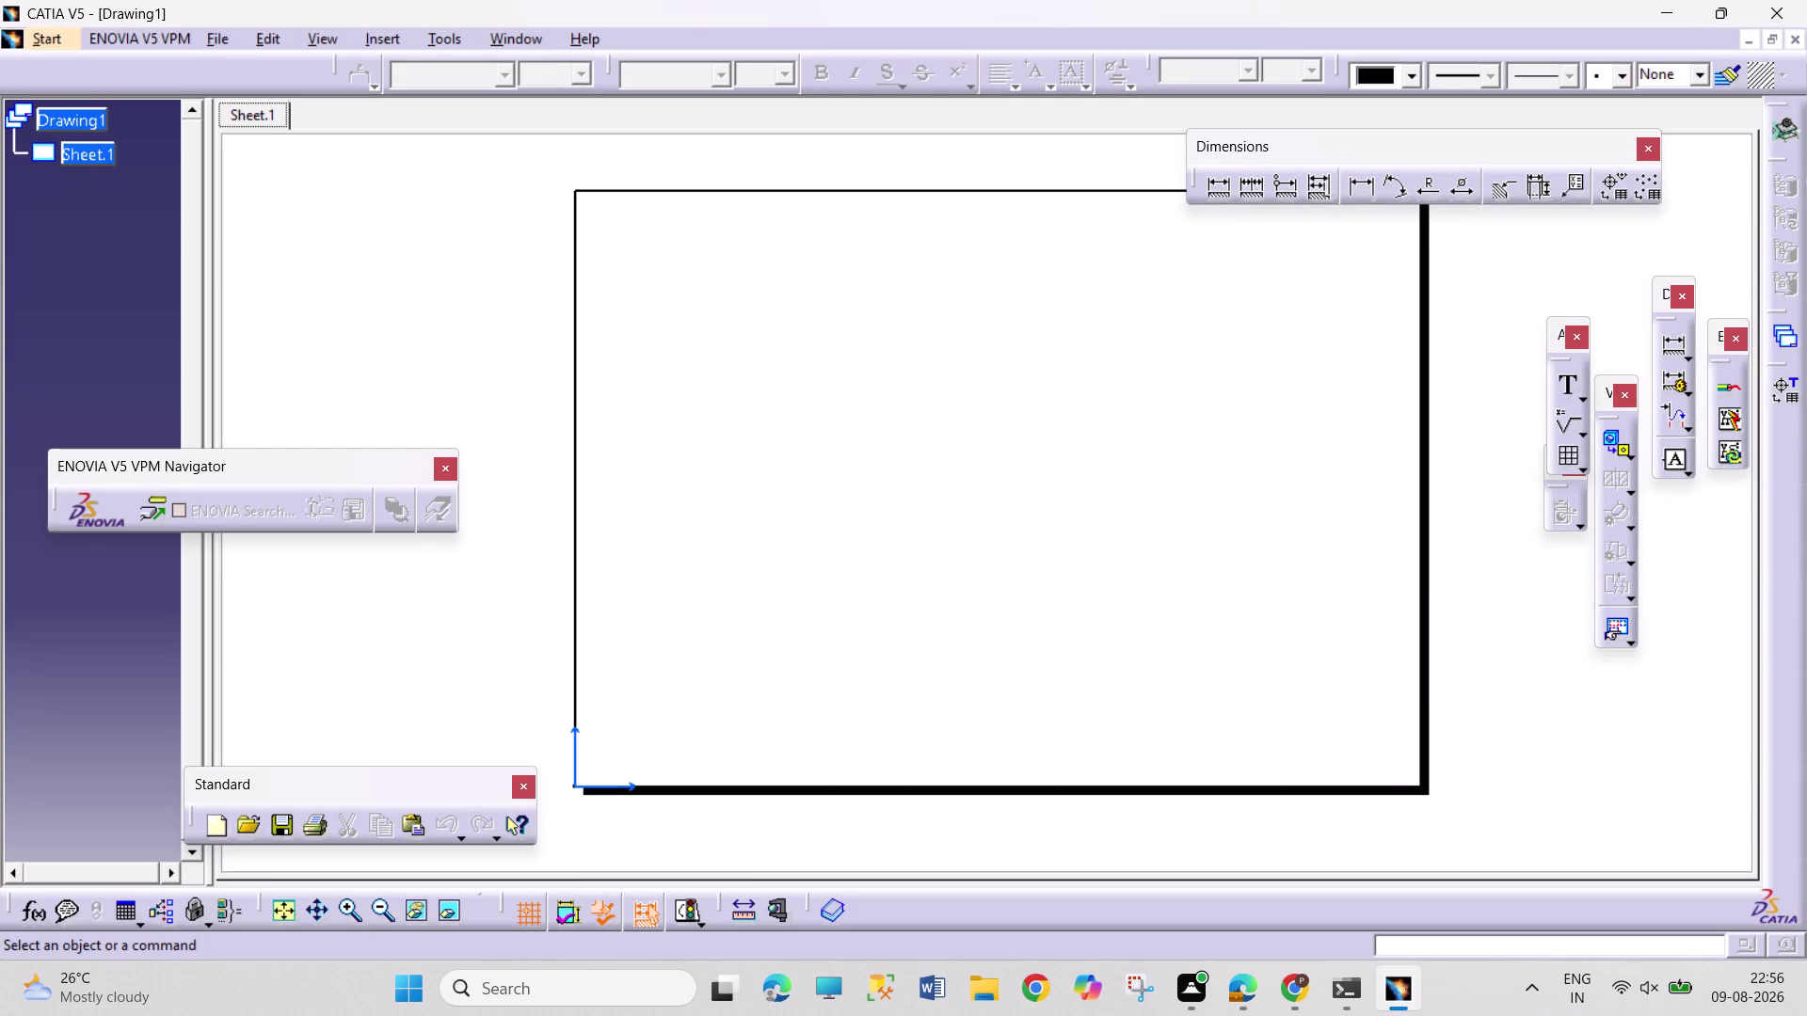
Edit Sheet.1's background and insert a standard frame and title block.
right_click(97, 145)
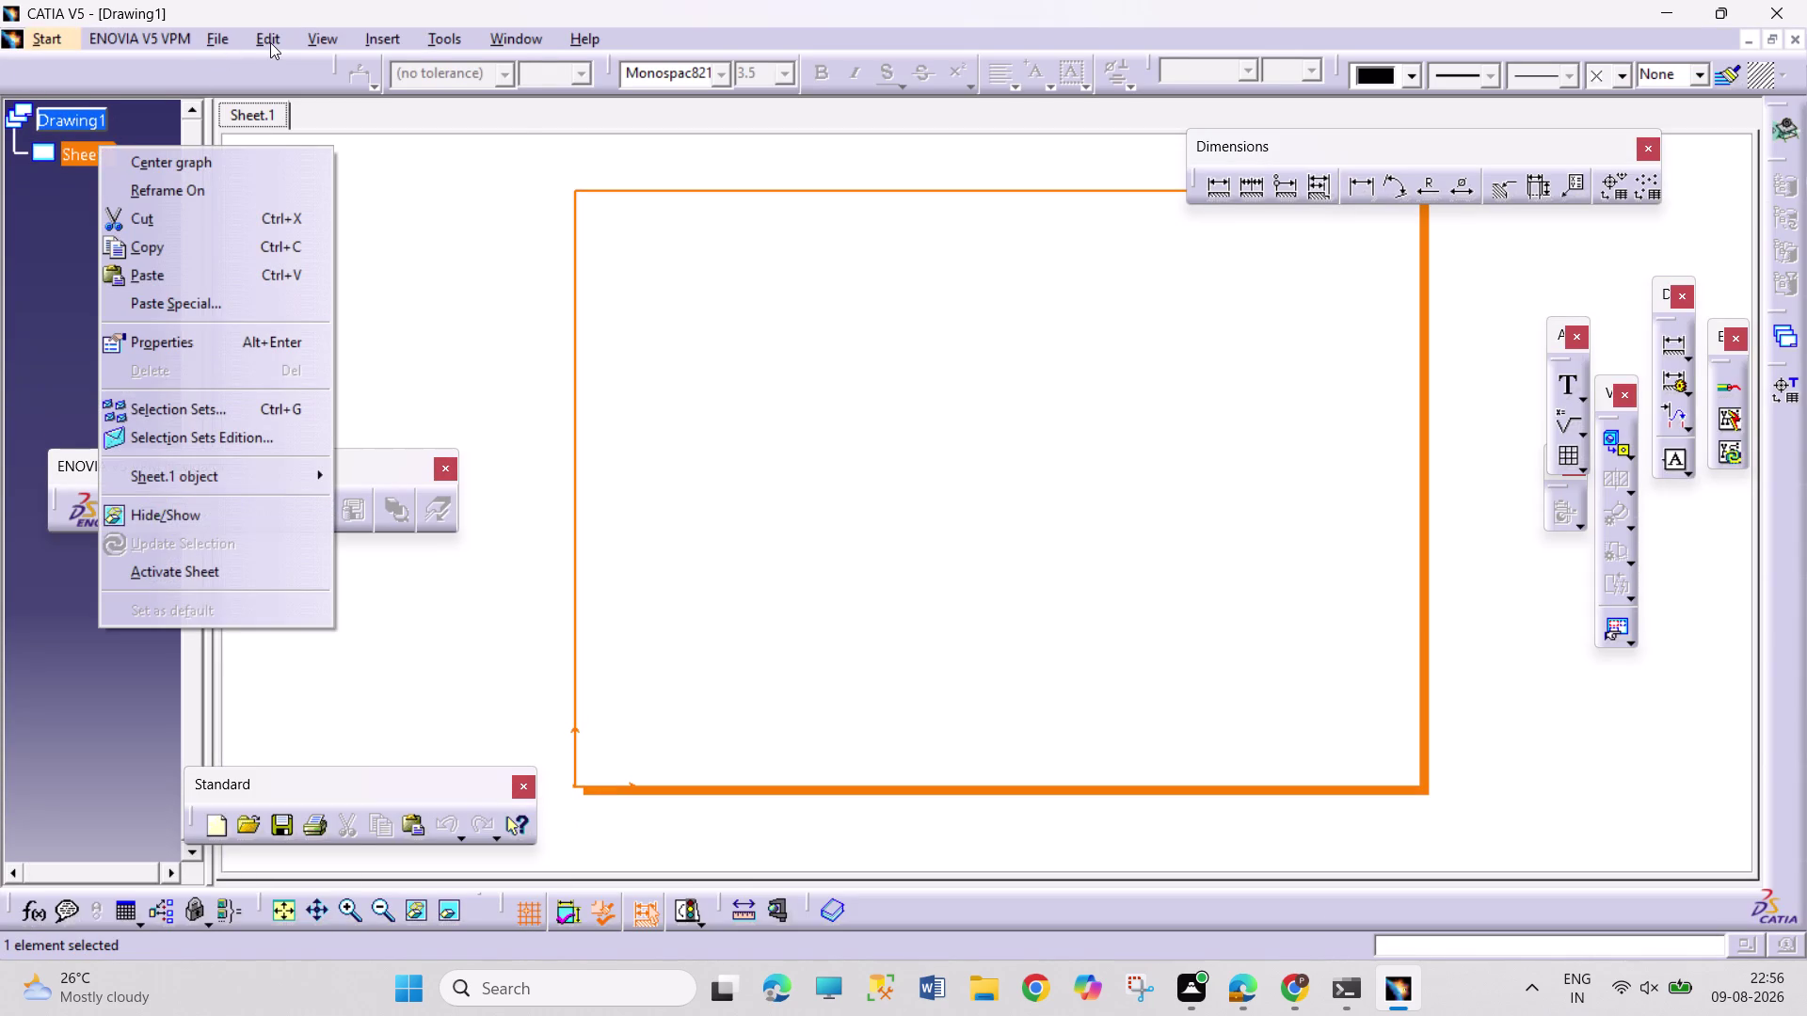
click(270, 42)
click(402, 643)
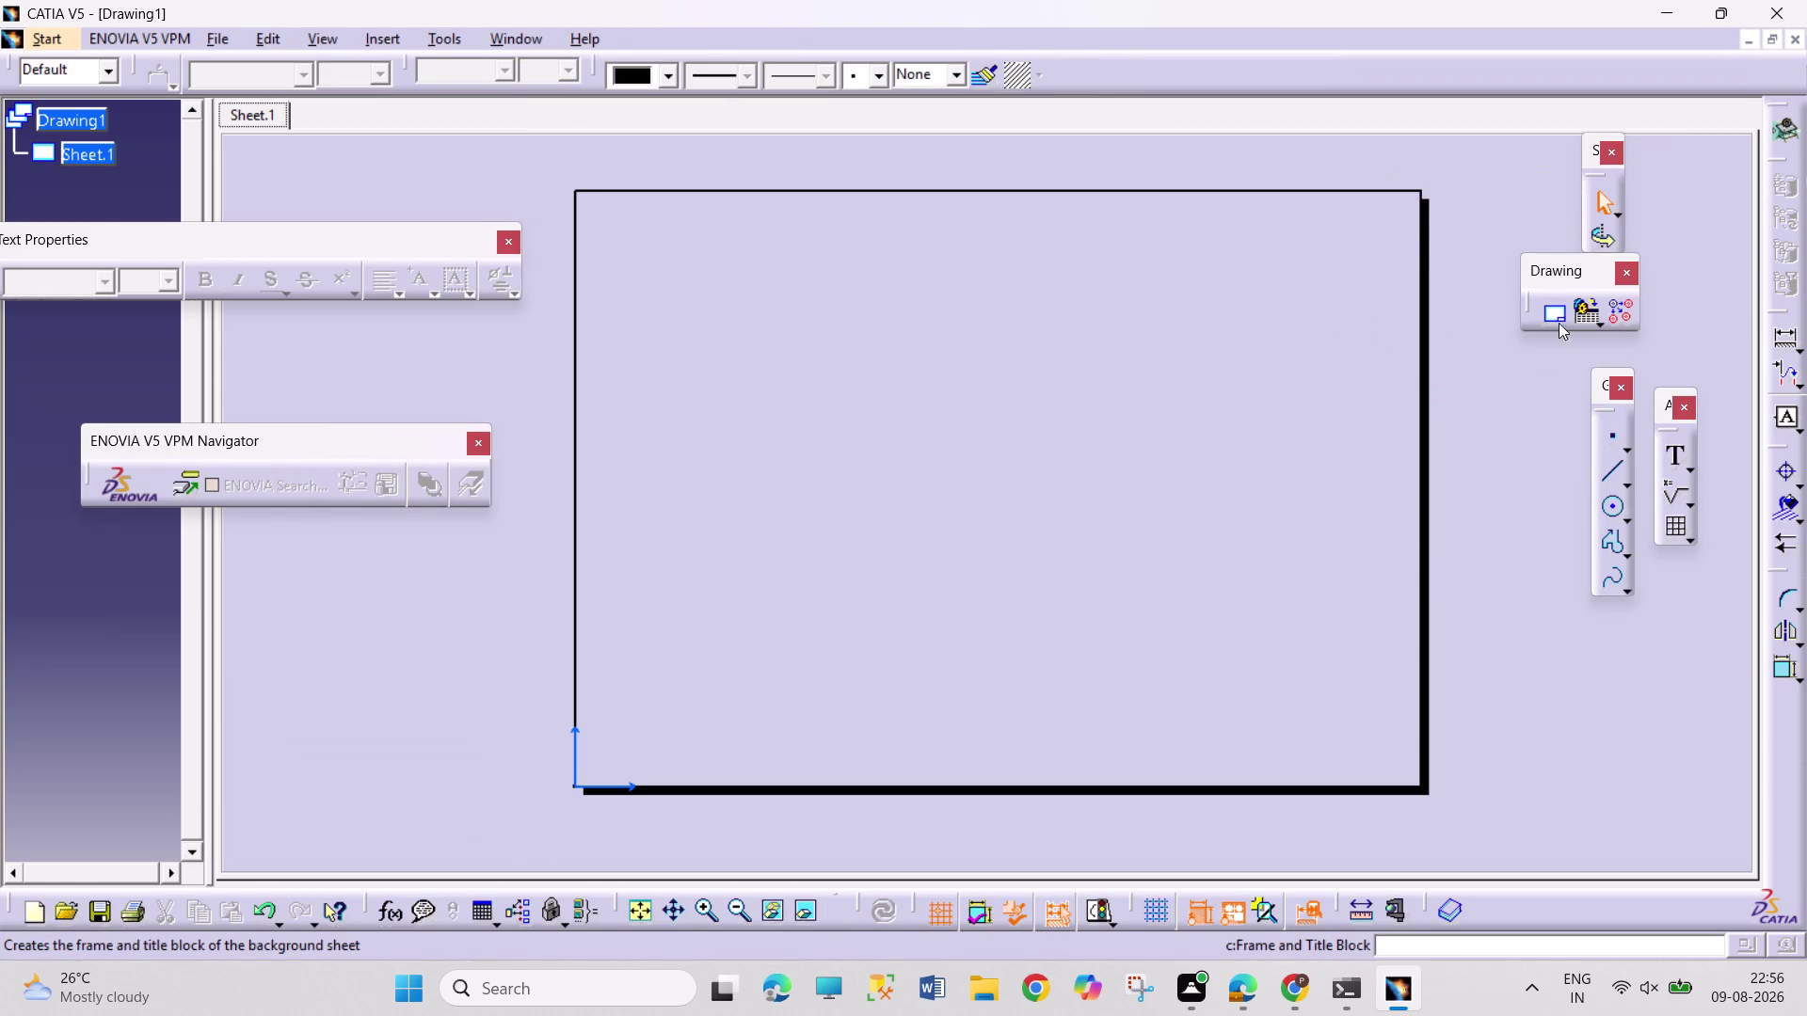
click(1544, 311)
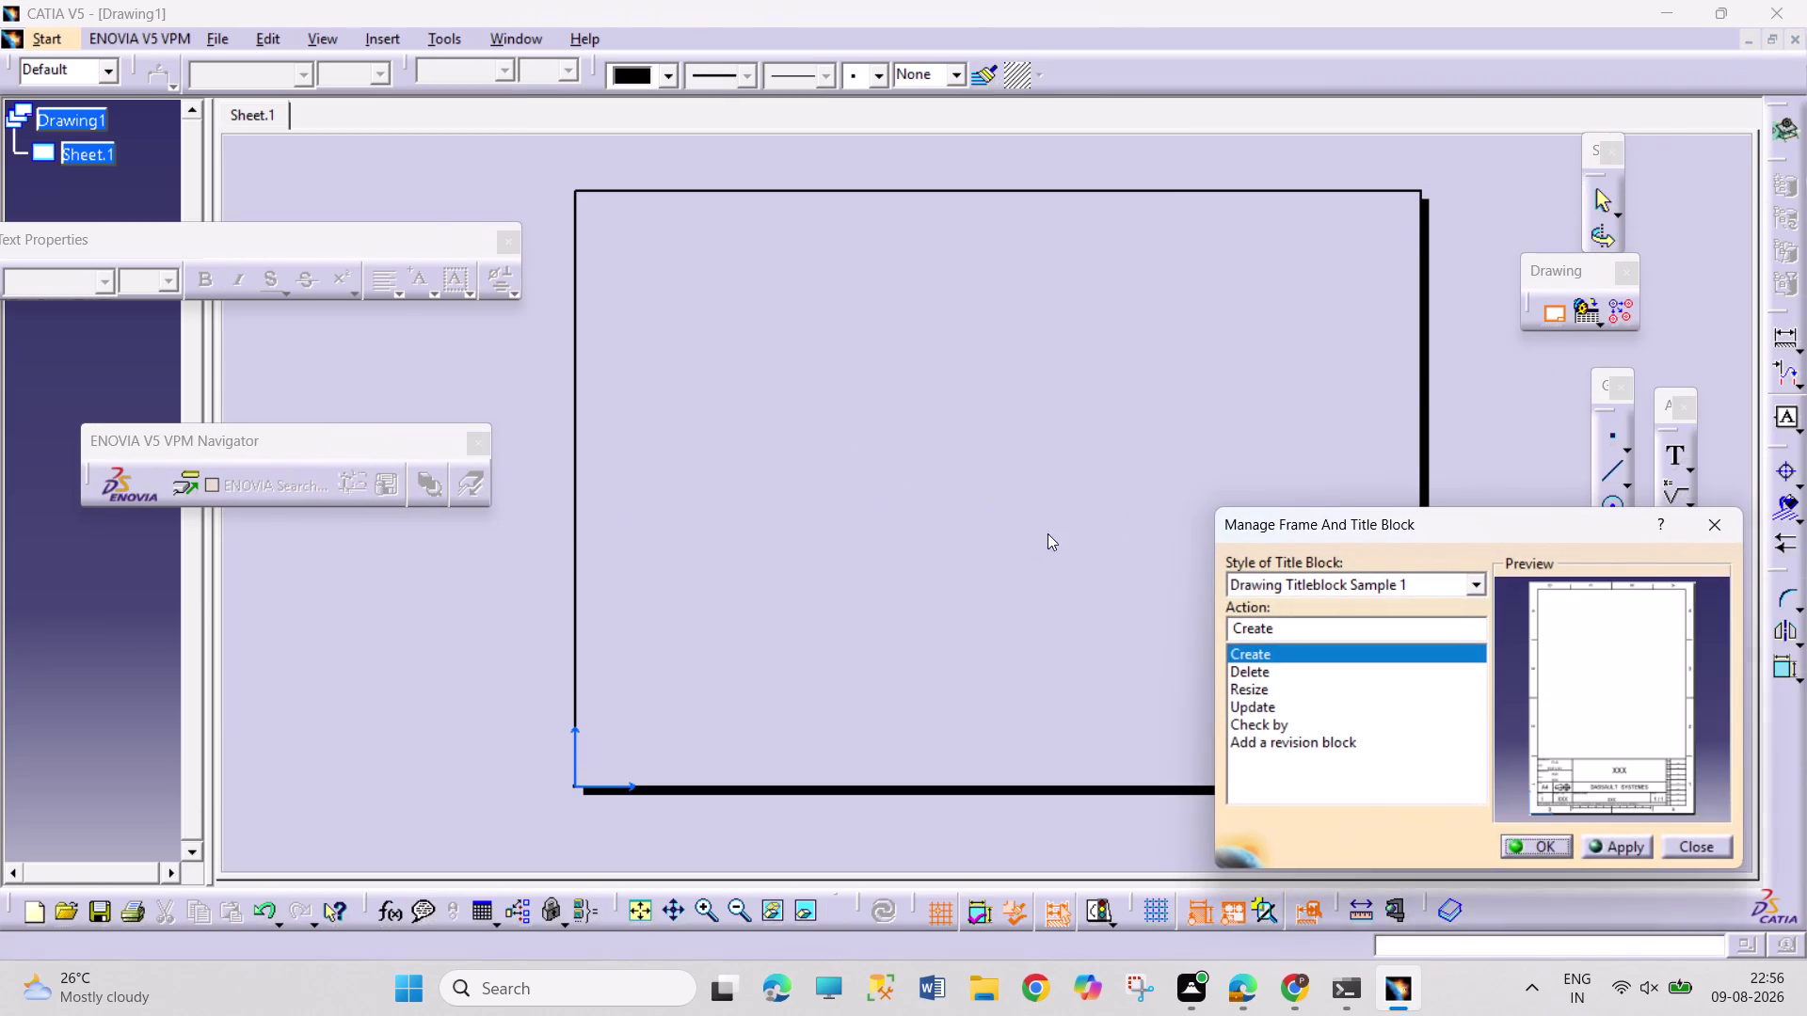
click(1547, 837)
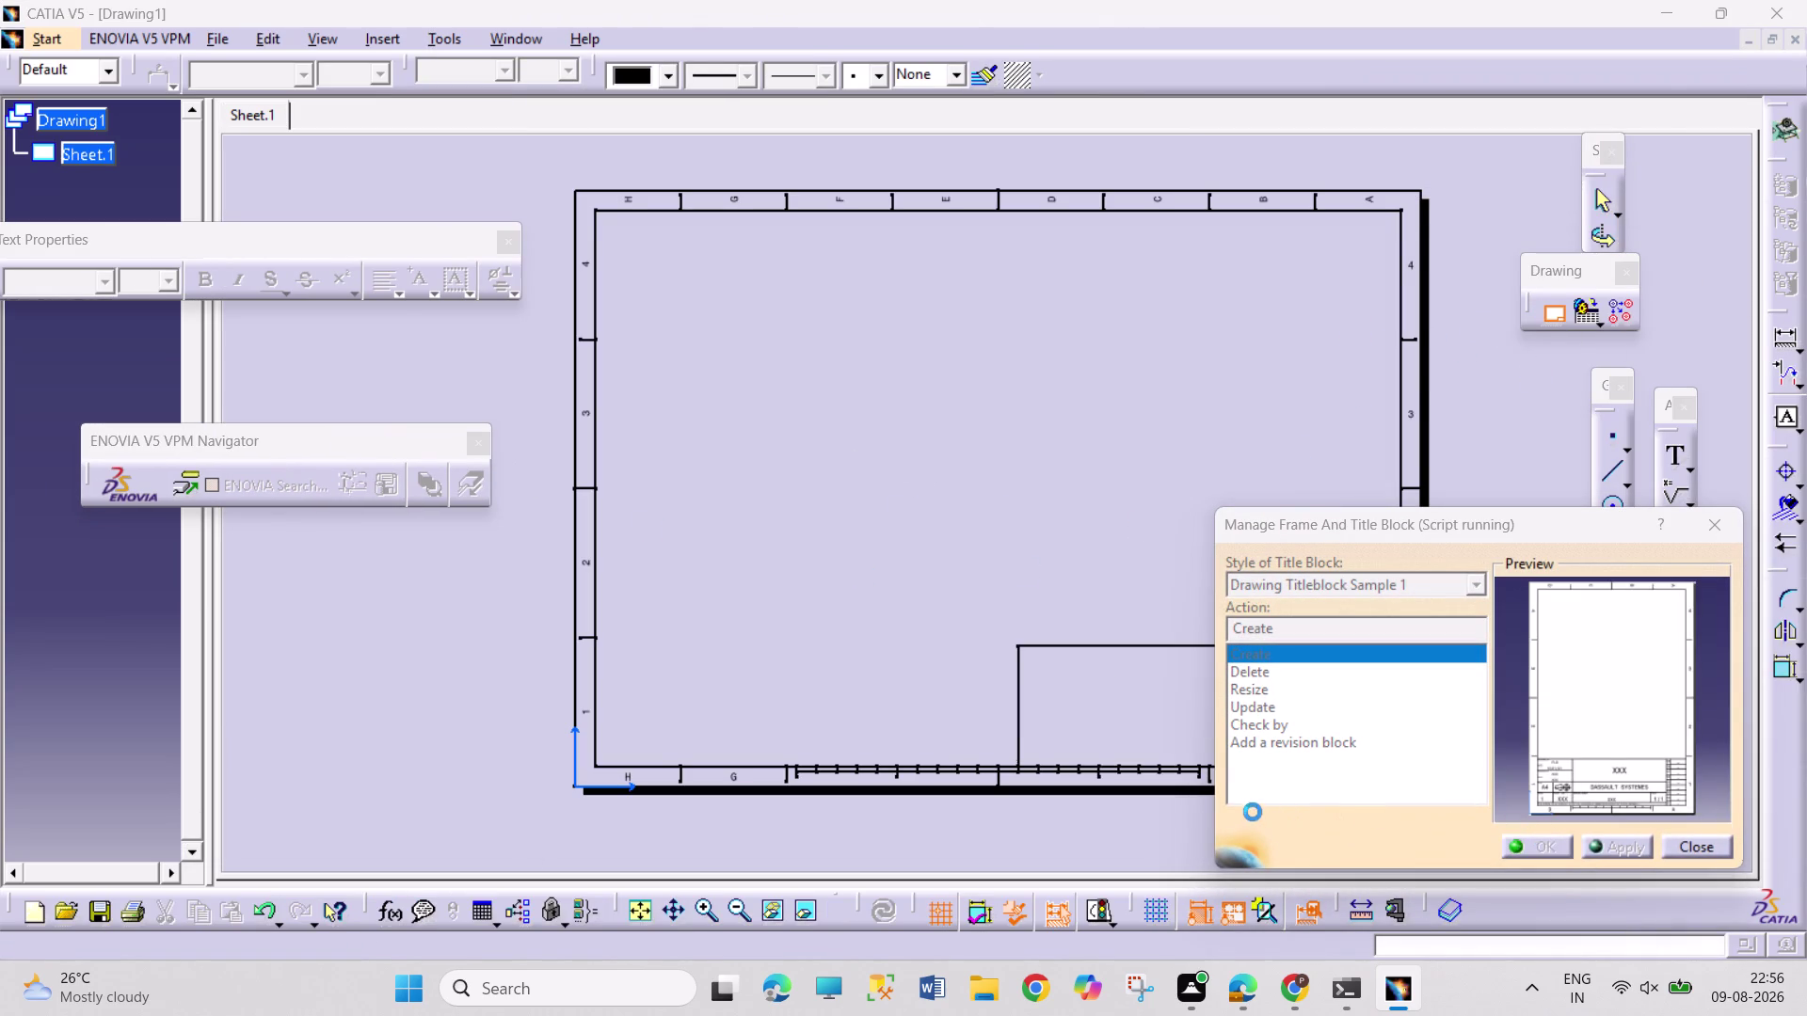
double_click(1067, 656)
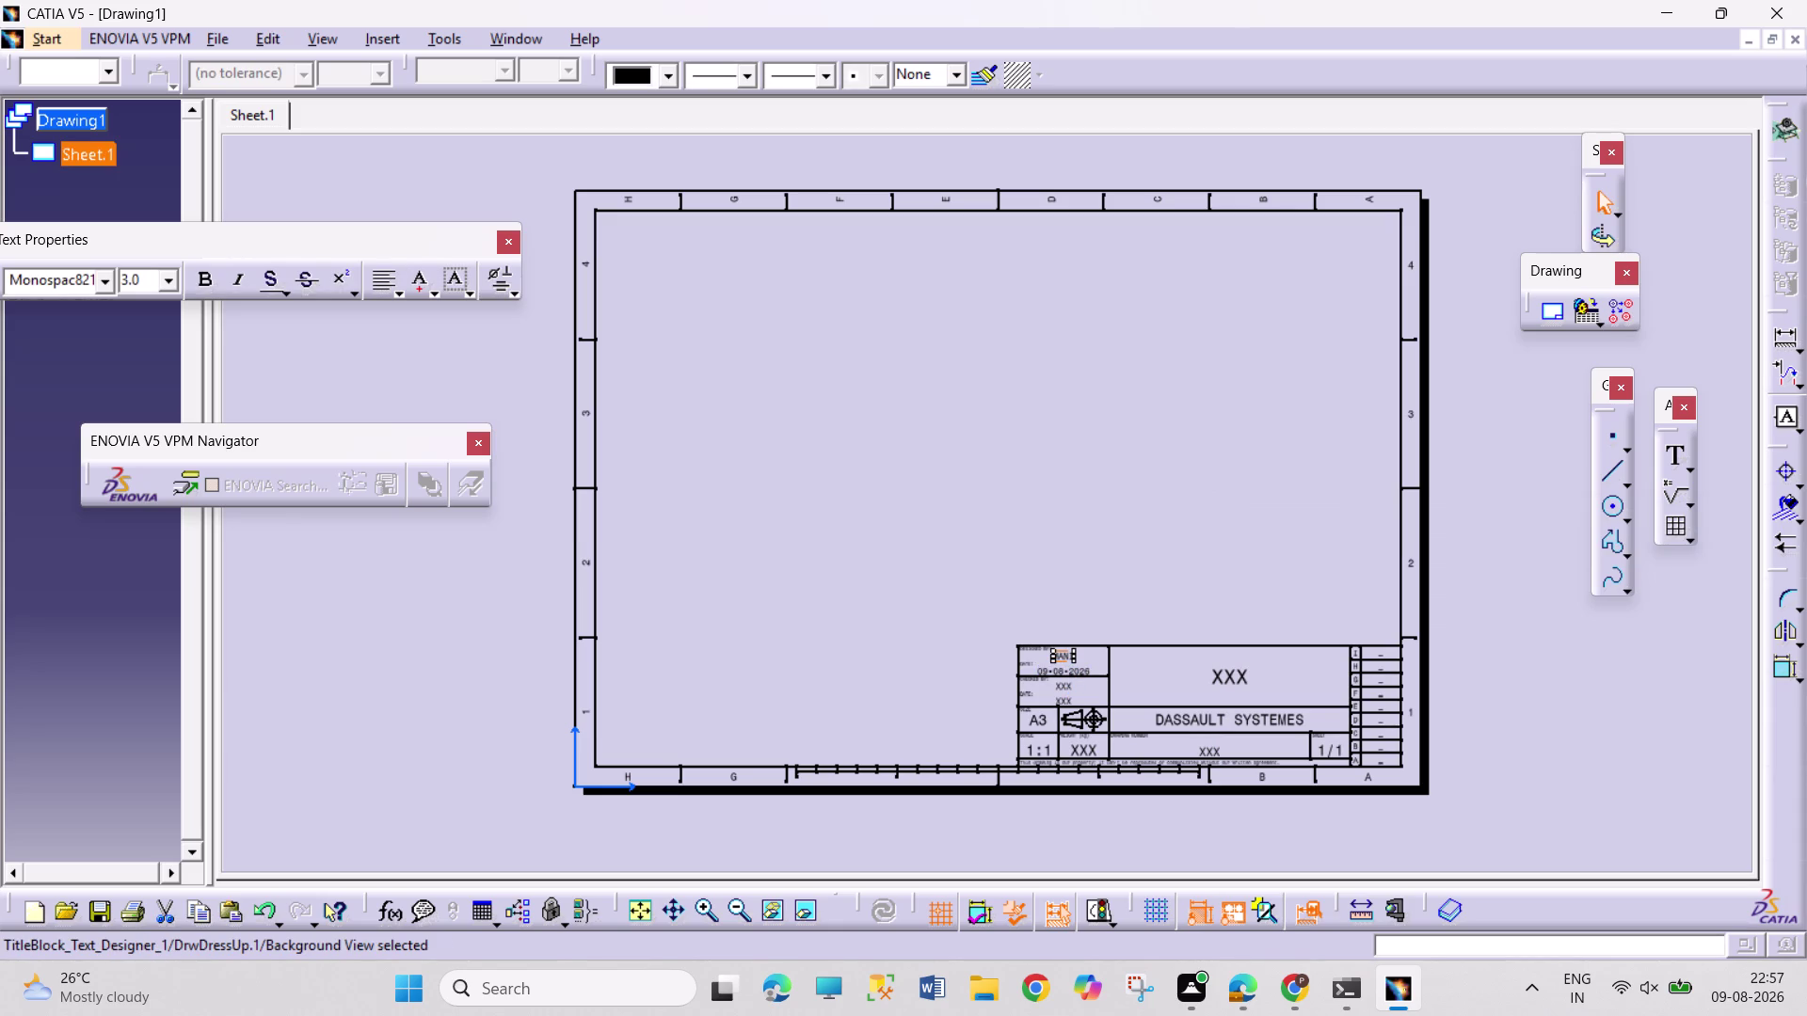
Enter PRAVEEN KUMAR as the designer name in the title block.
double_click(1063, 653)
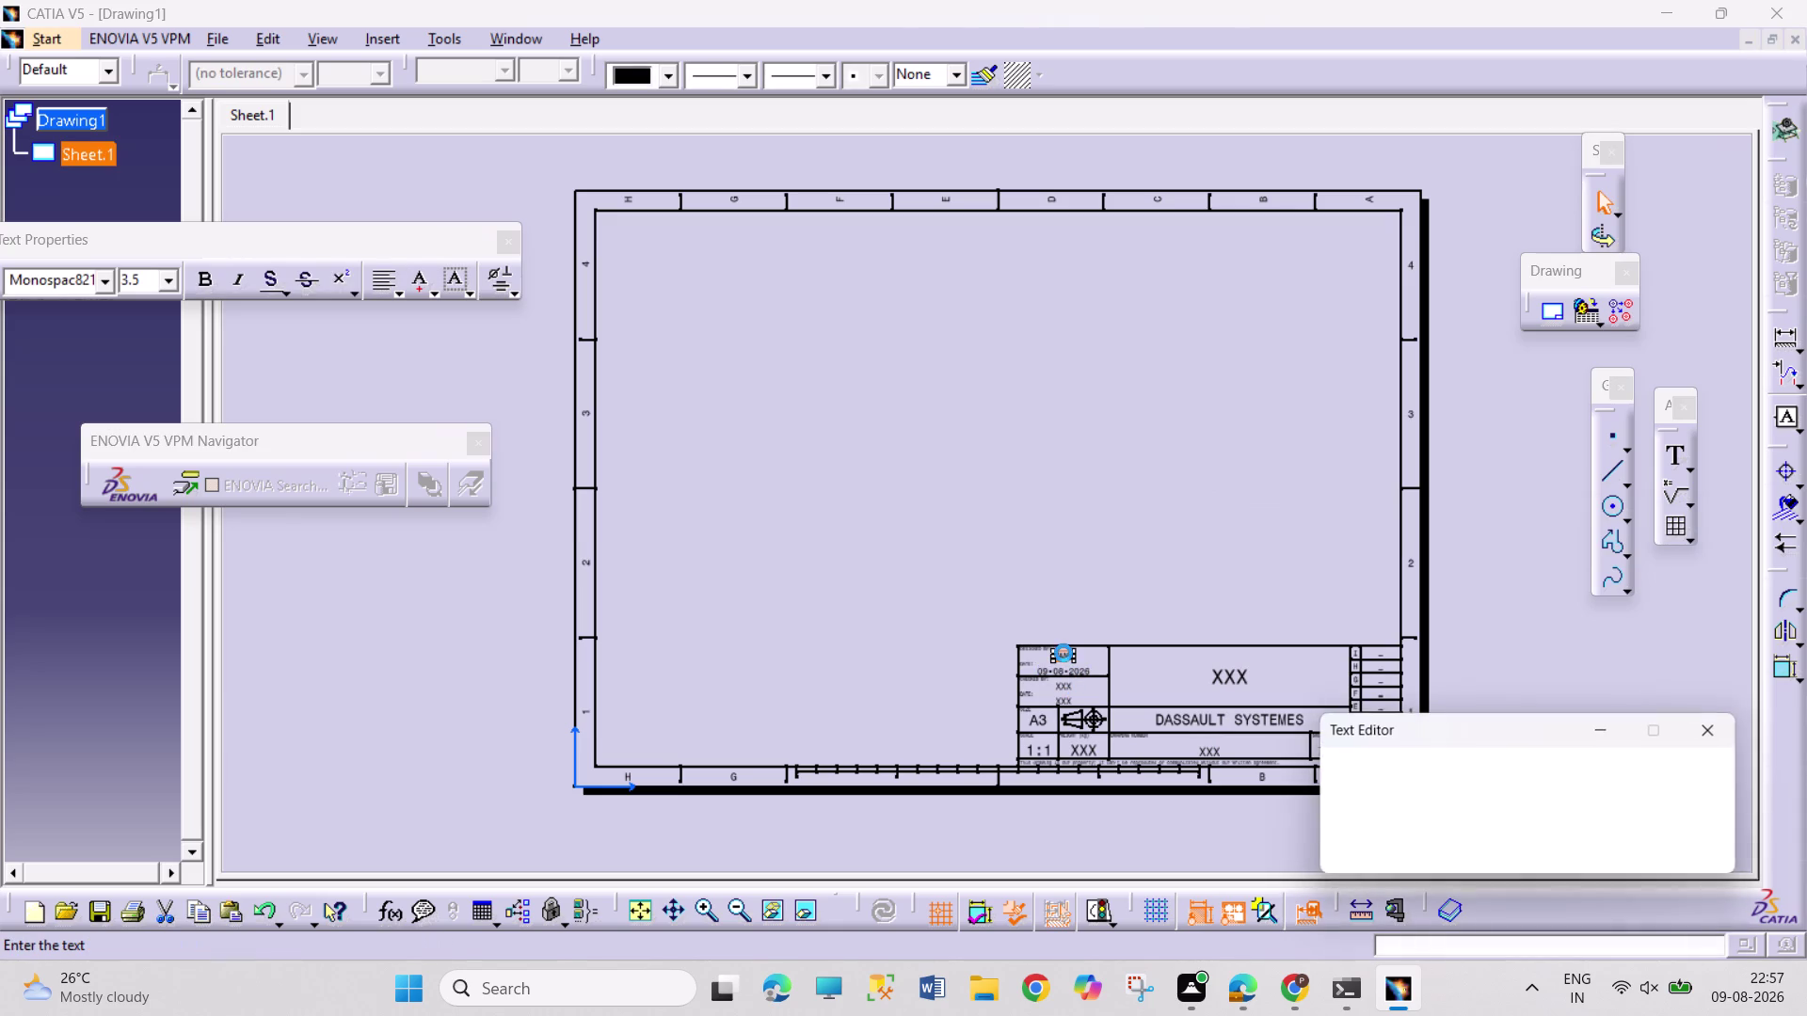
text(PRAVE)
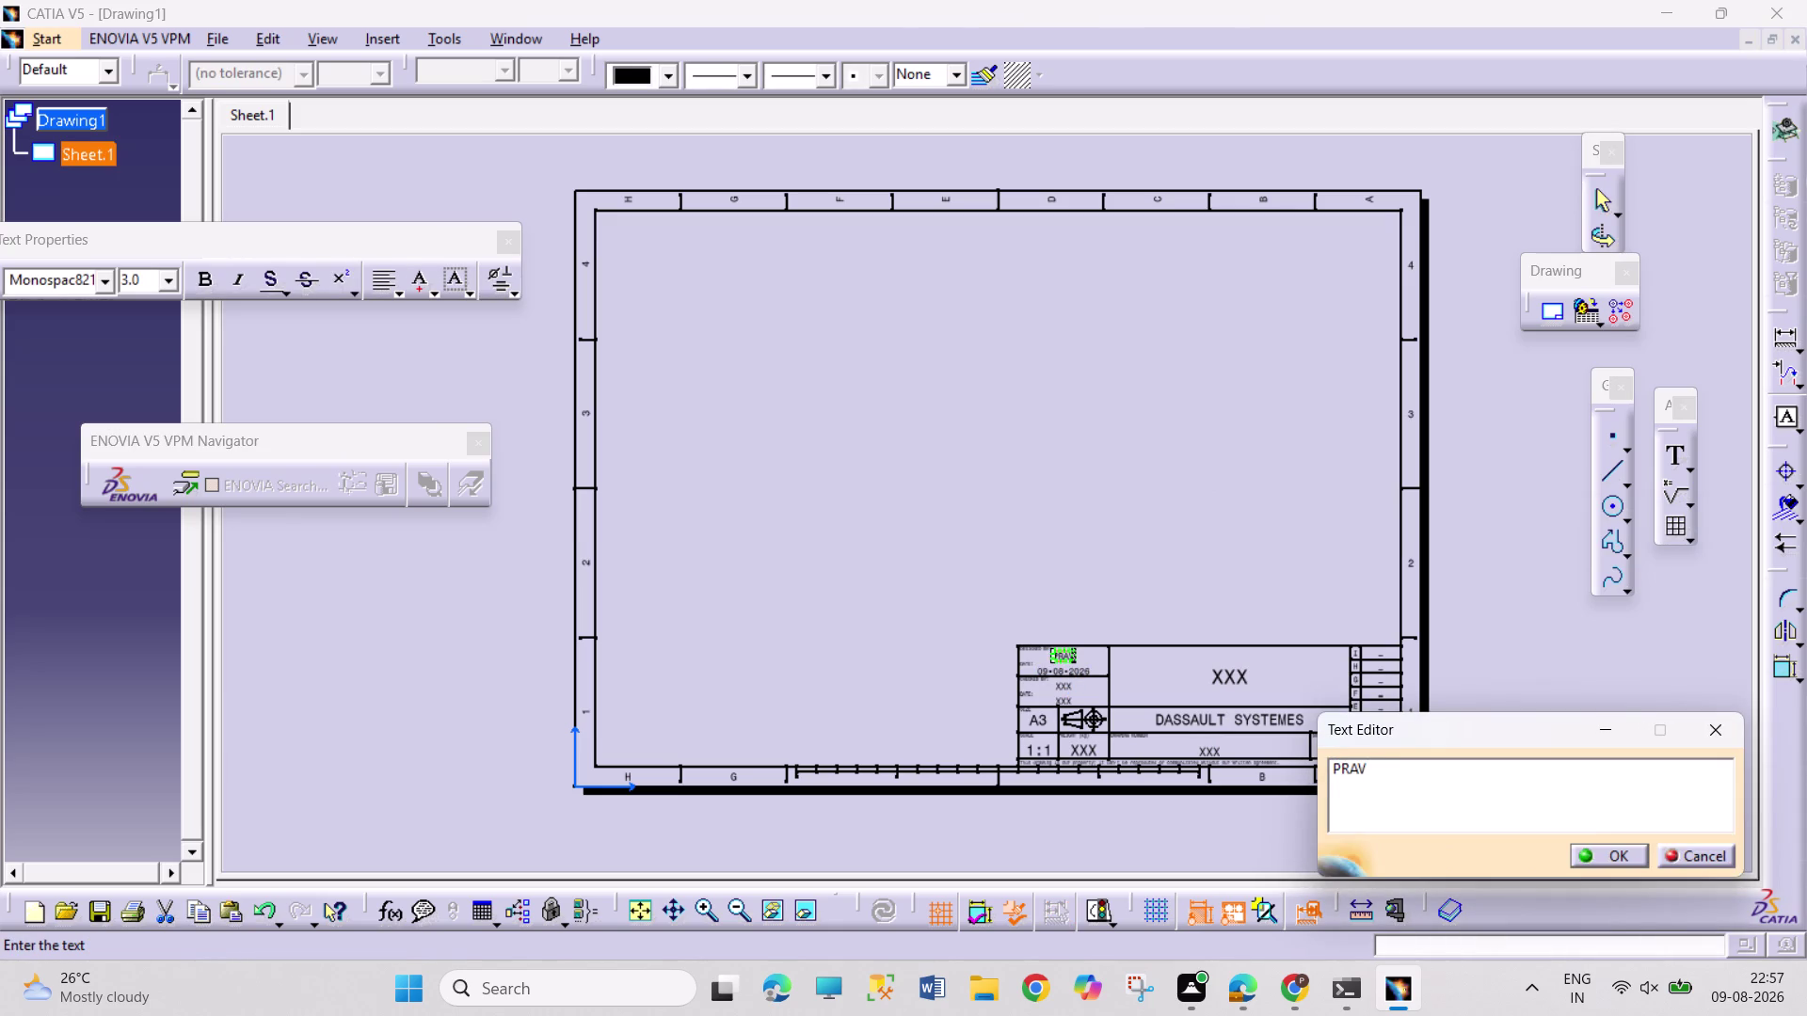
text(EN KUM)
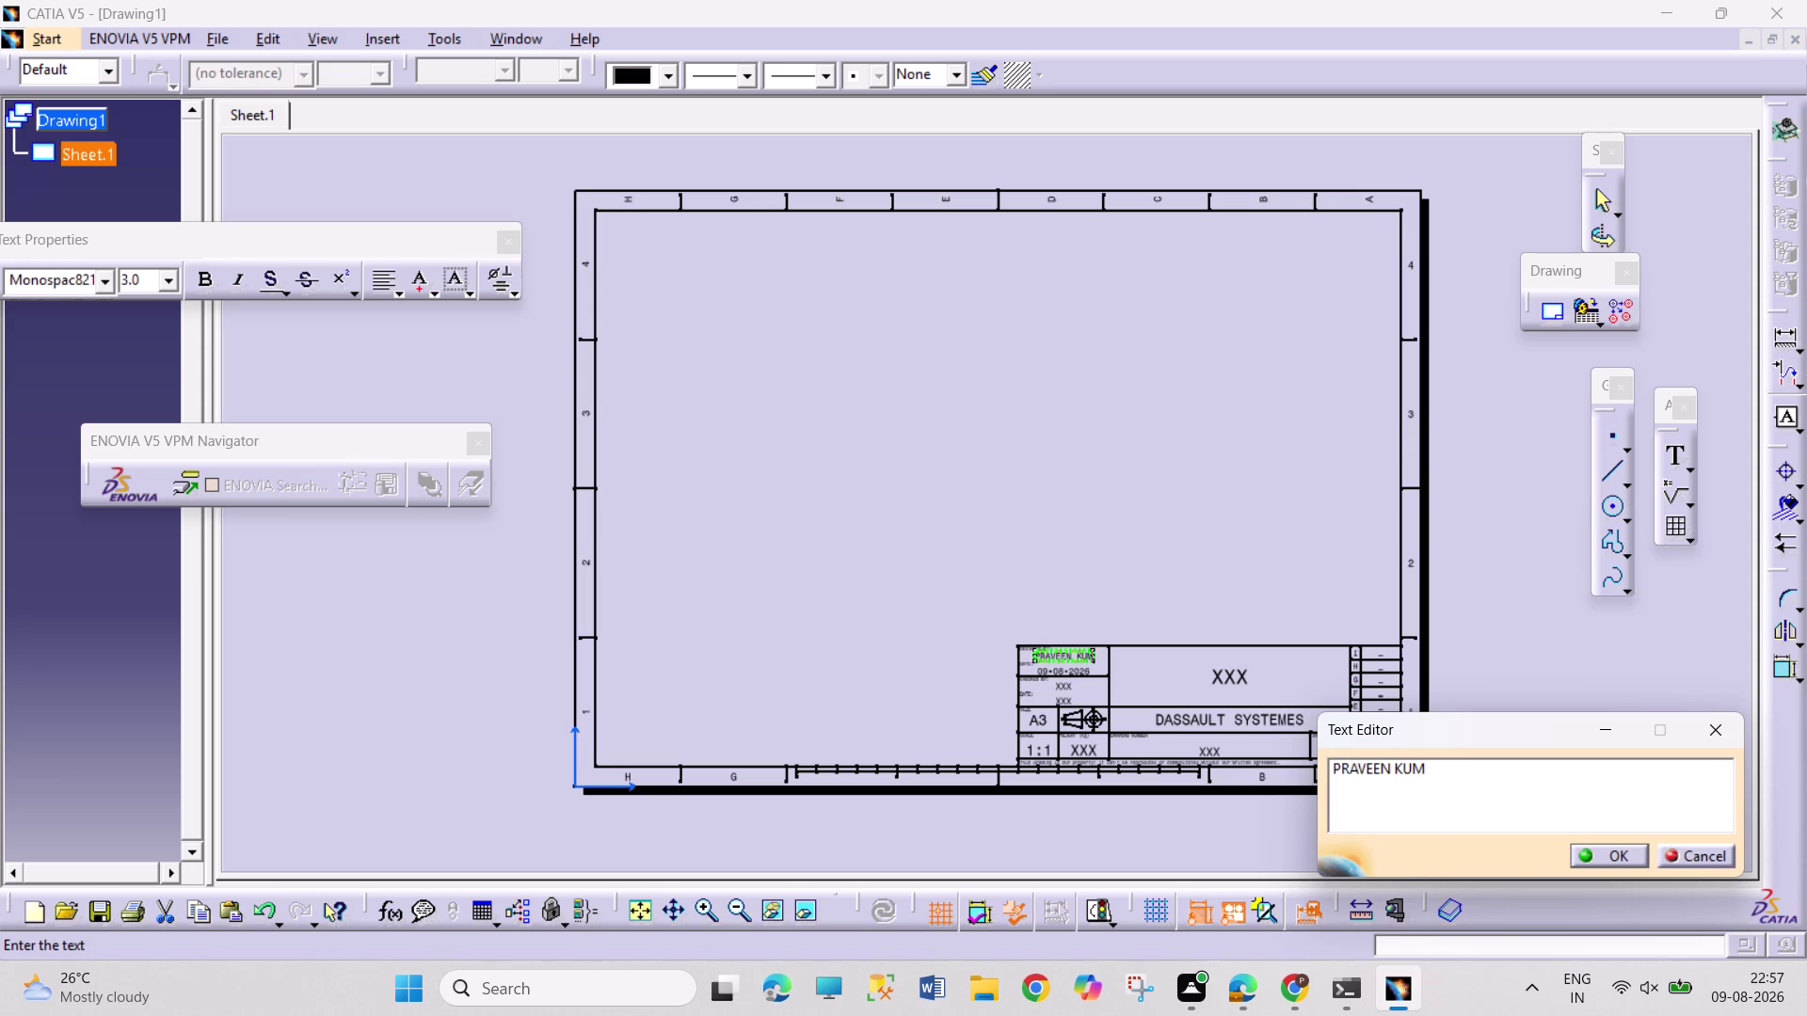
text(AR)
click(1634, 856)
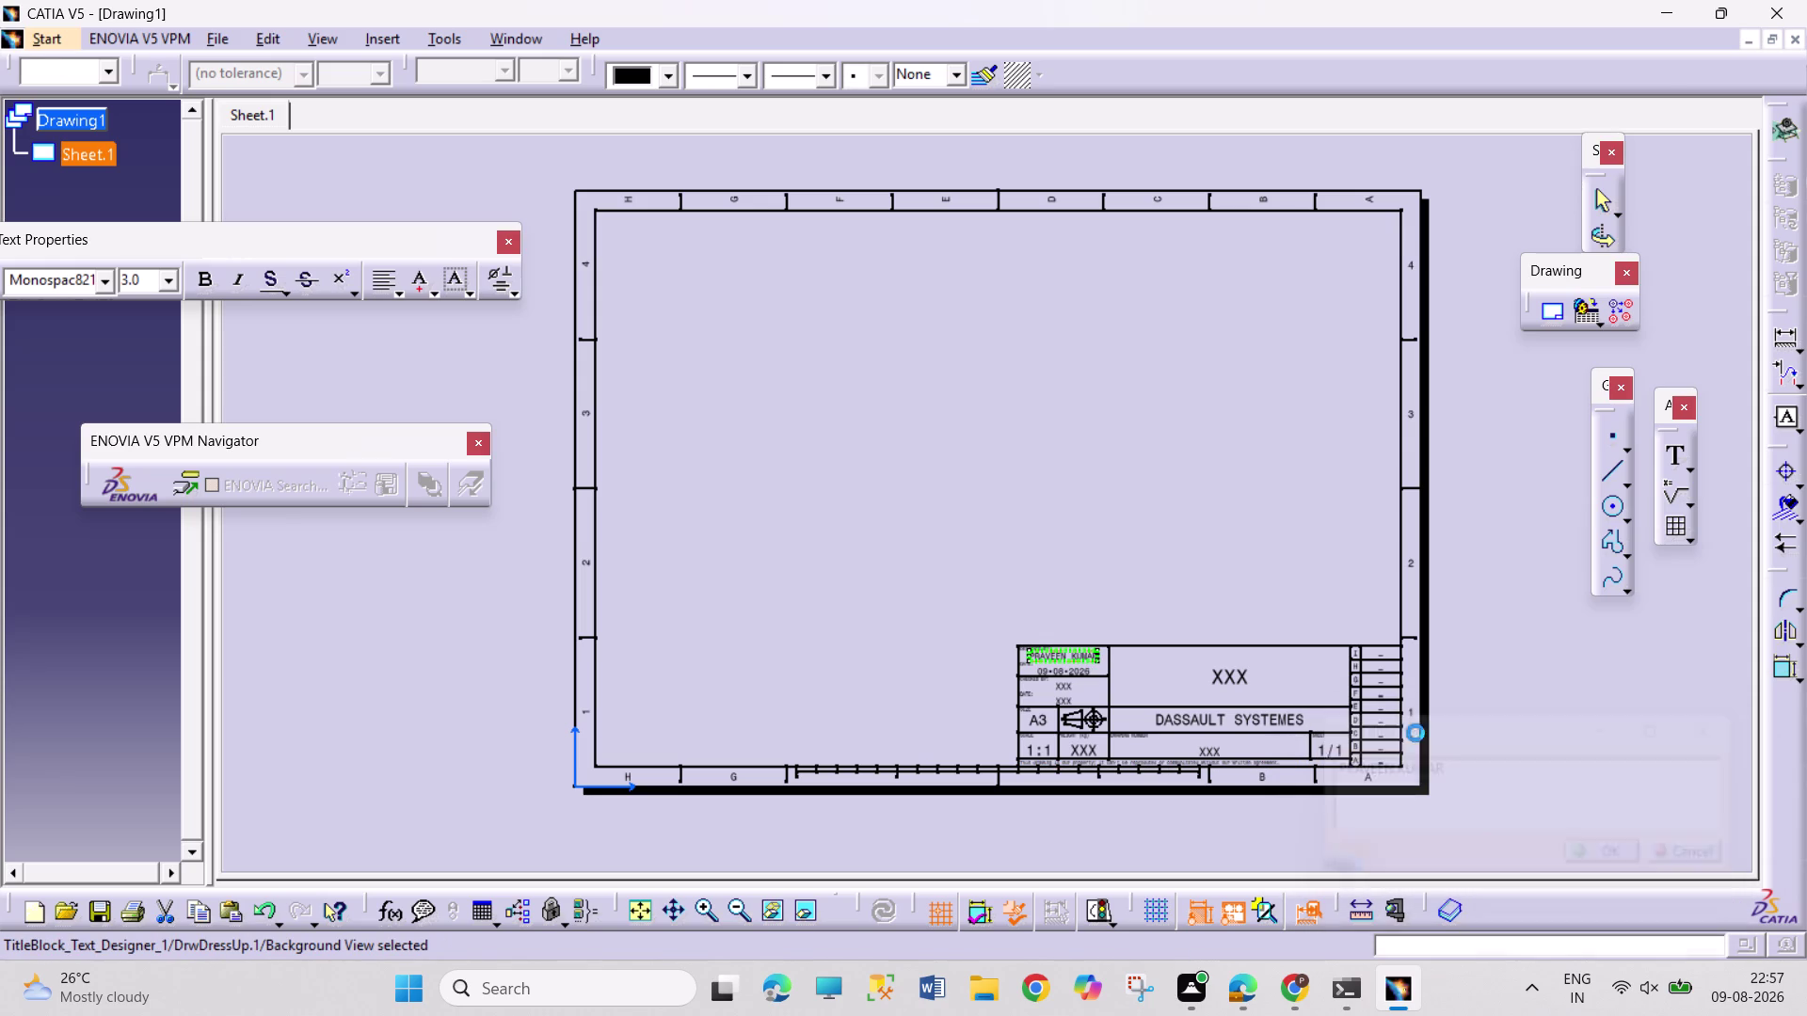
Set the drawing title to BUTTERFLY VALVE and return to the working views.
double_click(1239, 680)
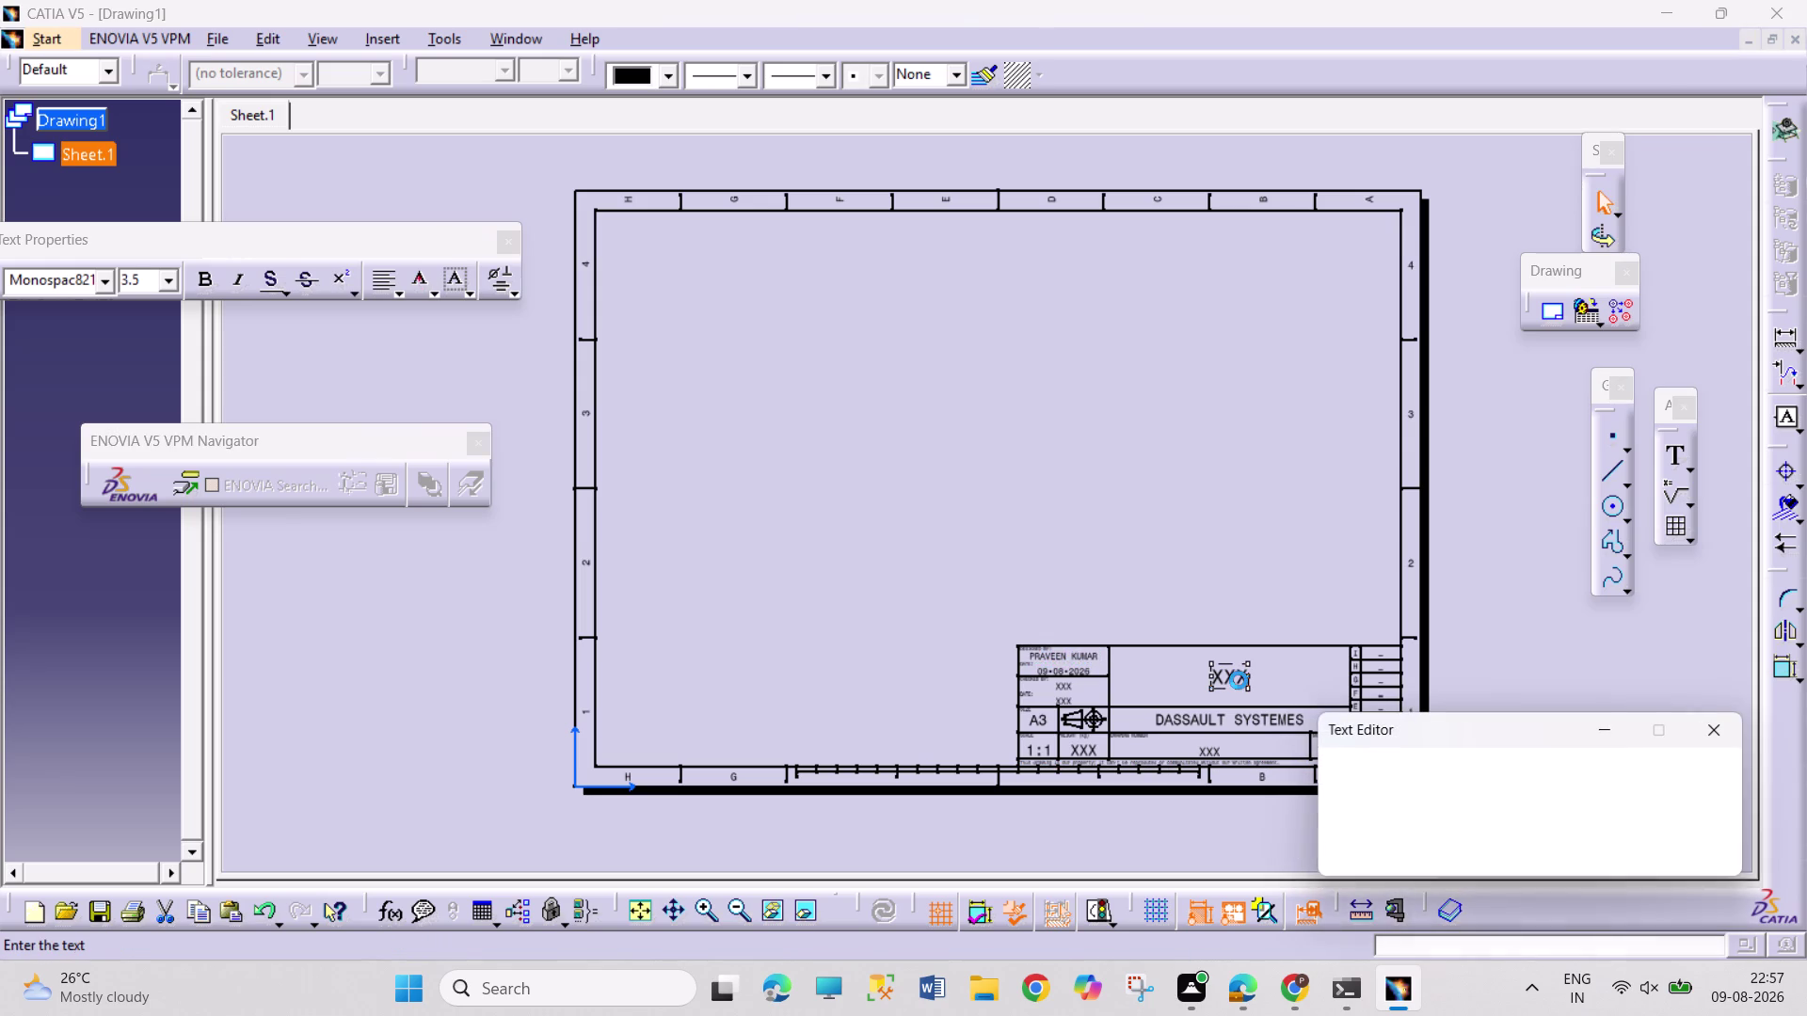
text(BUTTE)
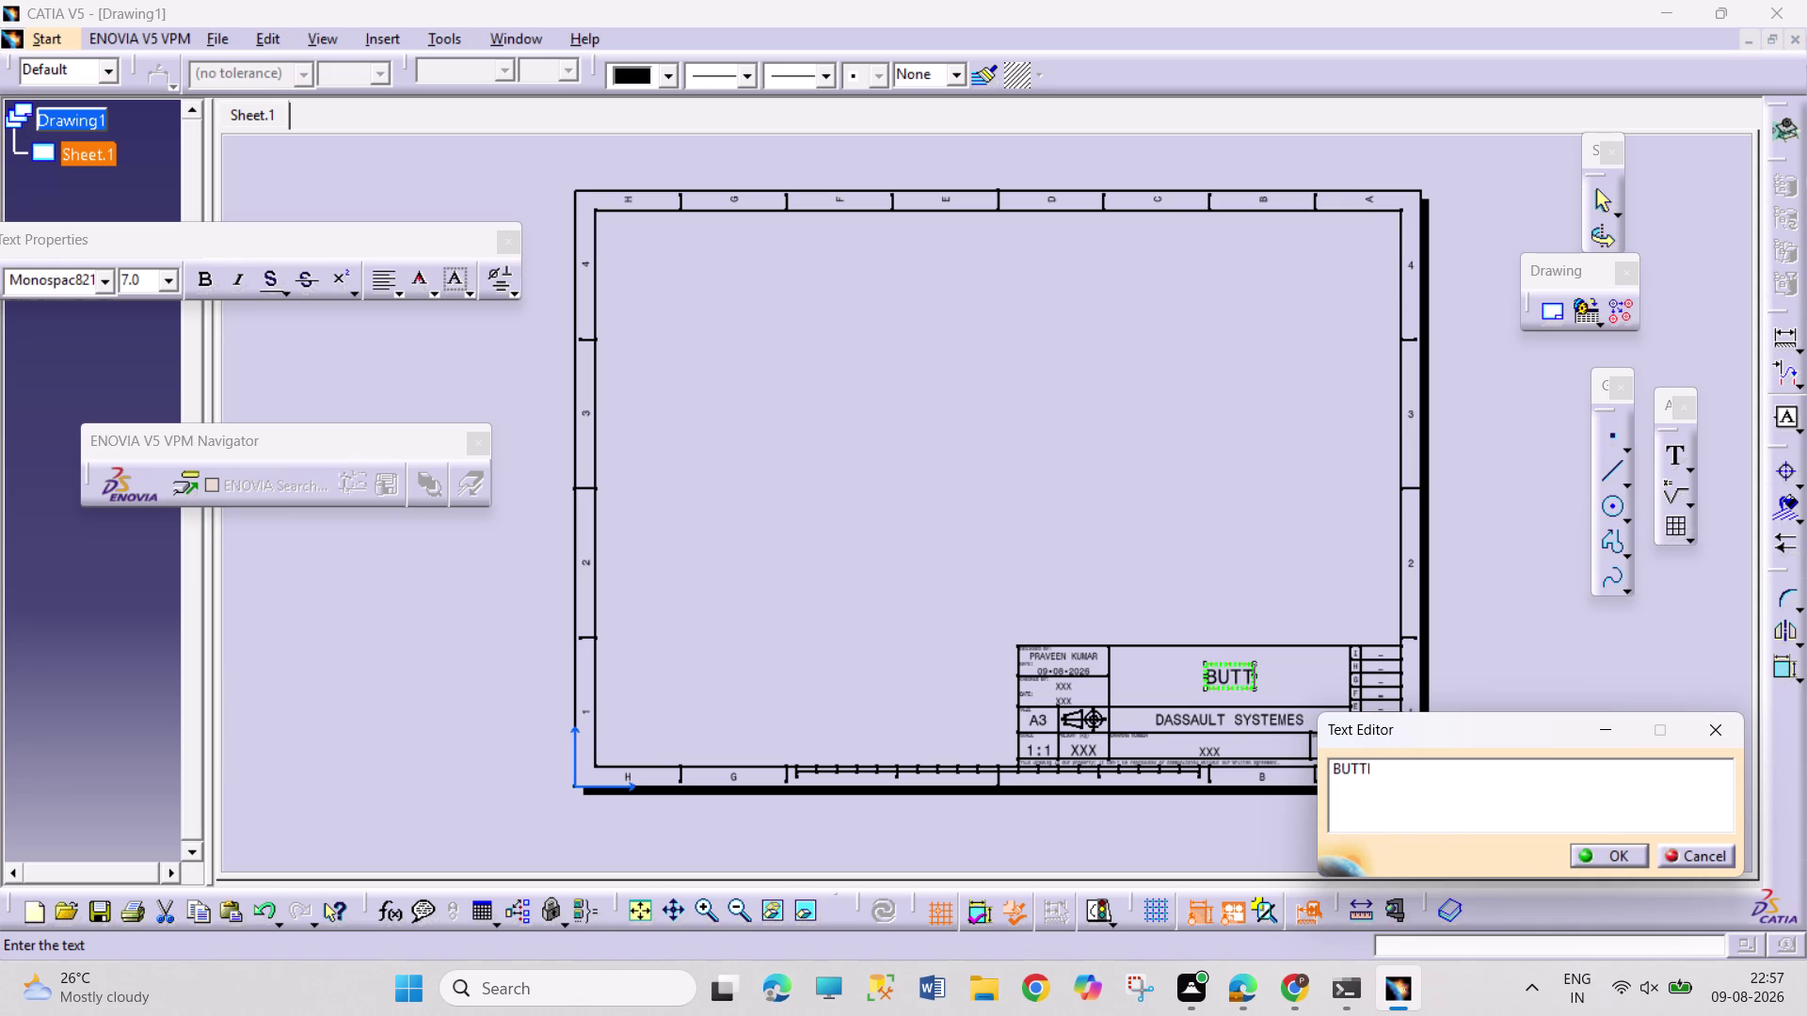
text(RFLY)
key(space)
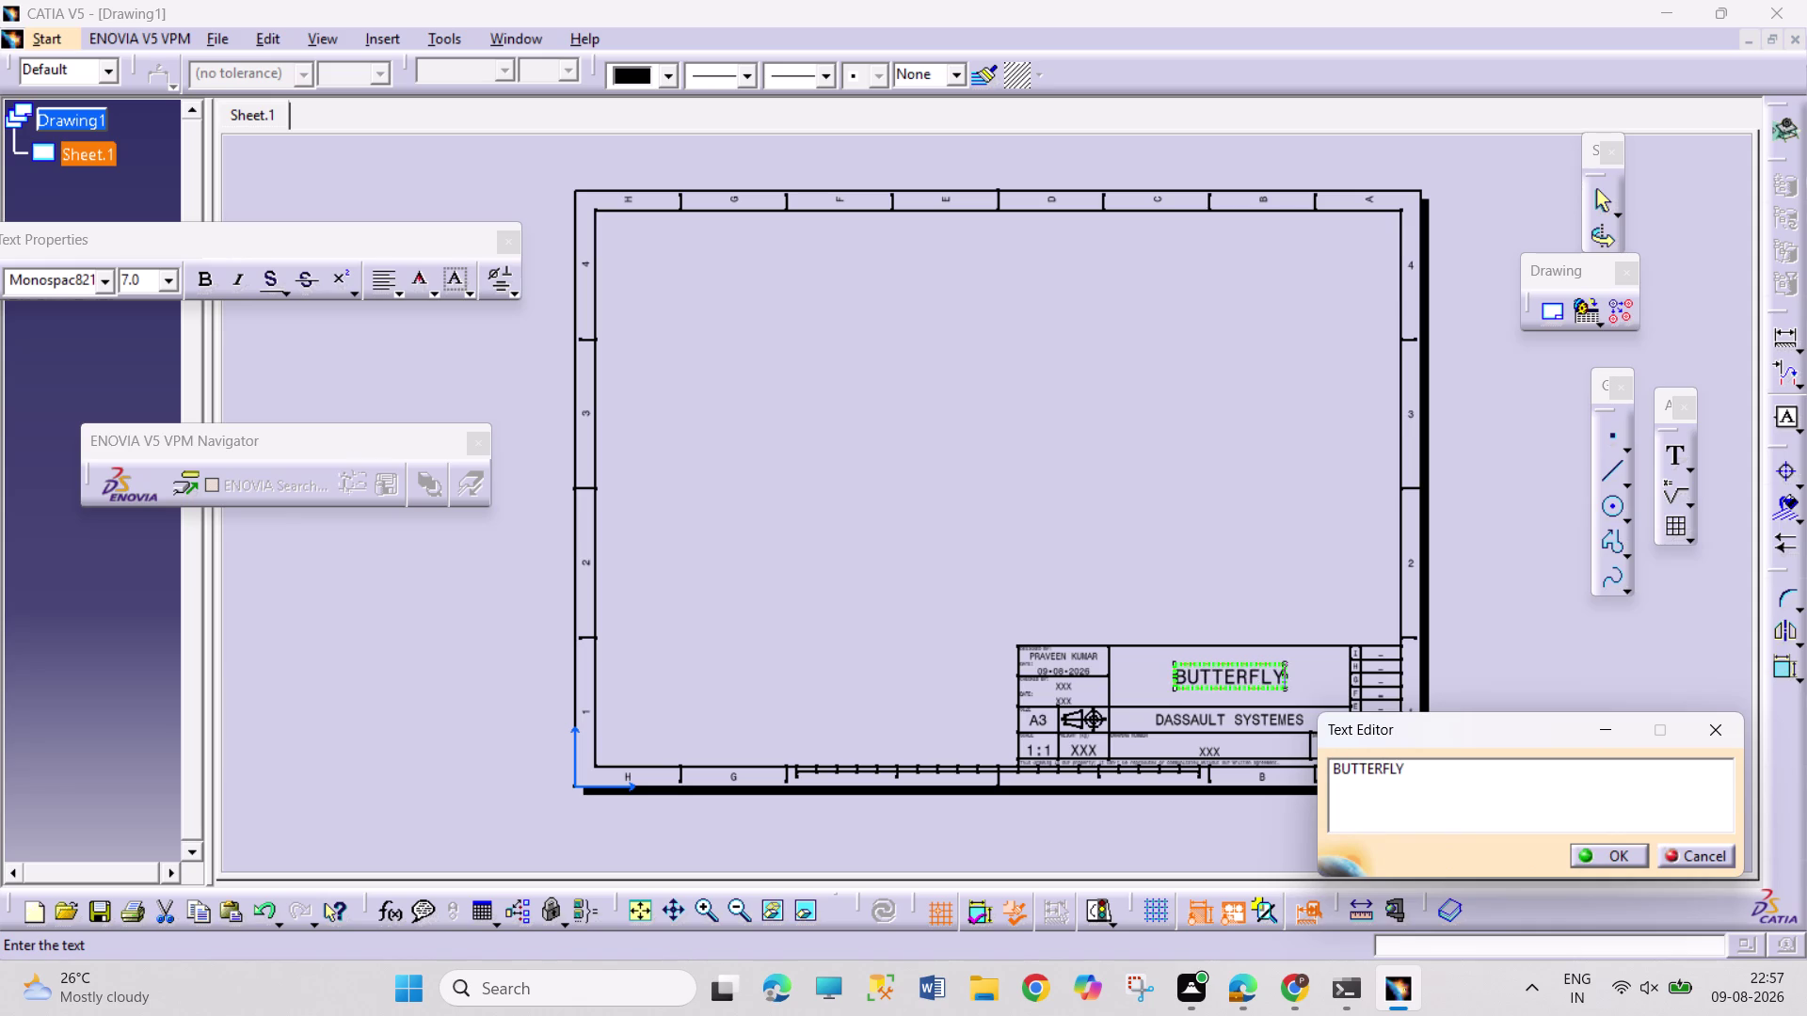
text(VAL)
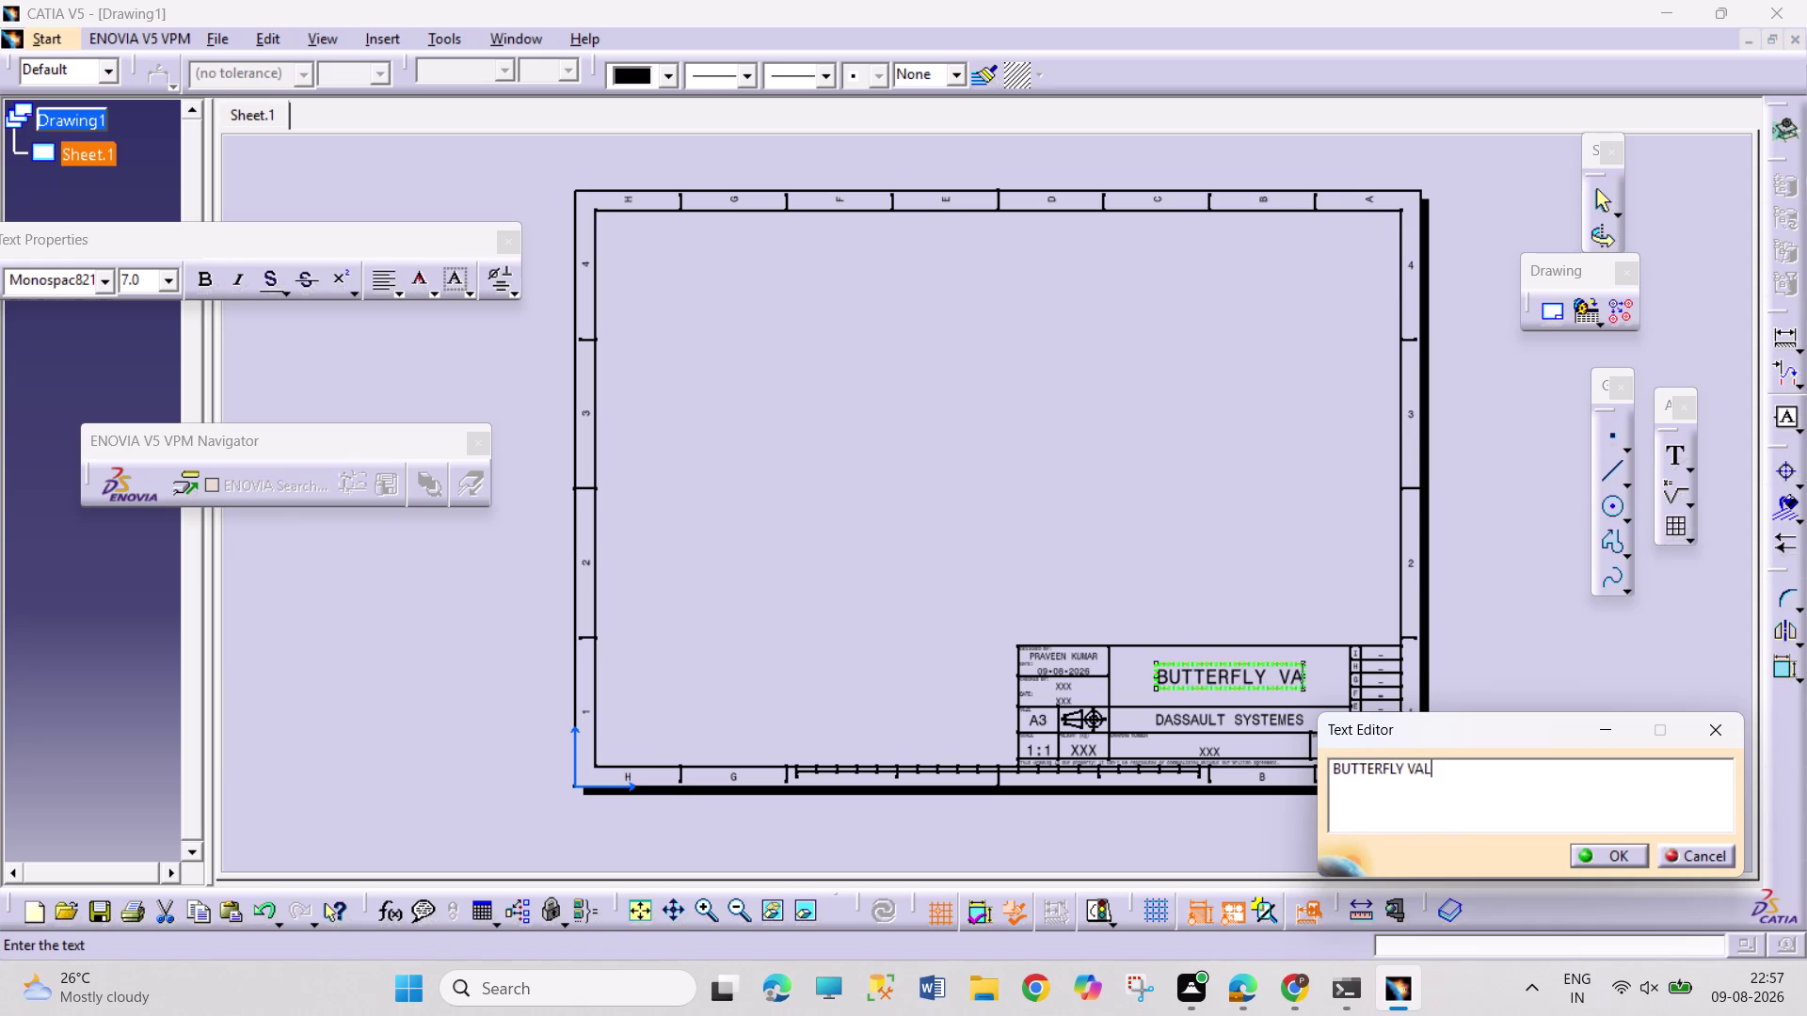
text(VE)
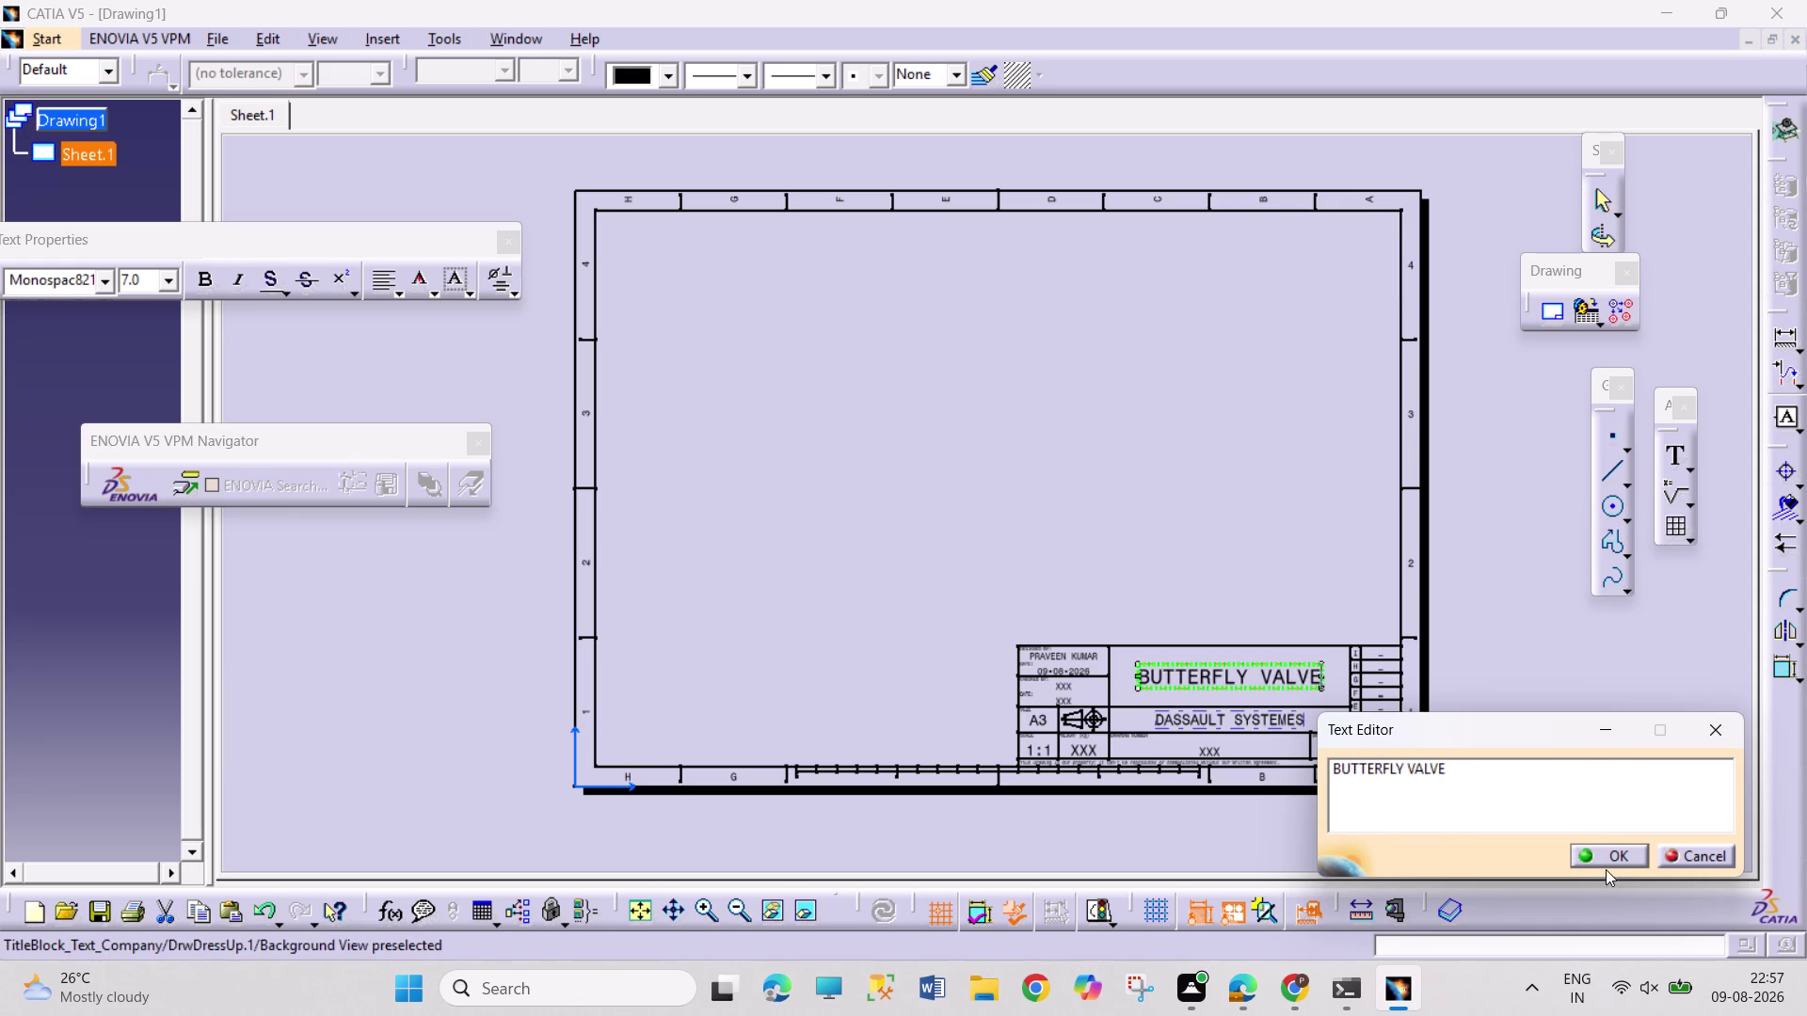
click(1604, 859)
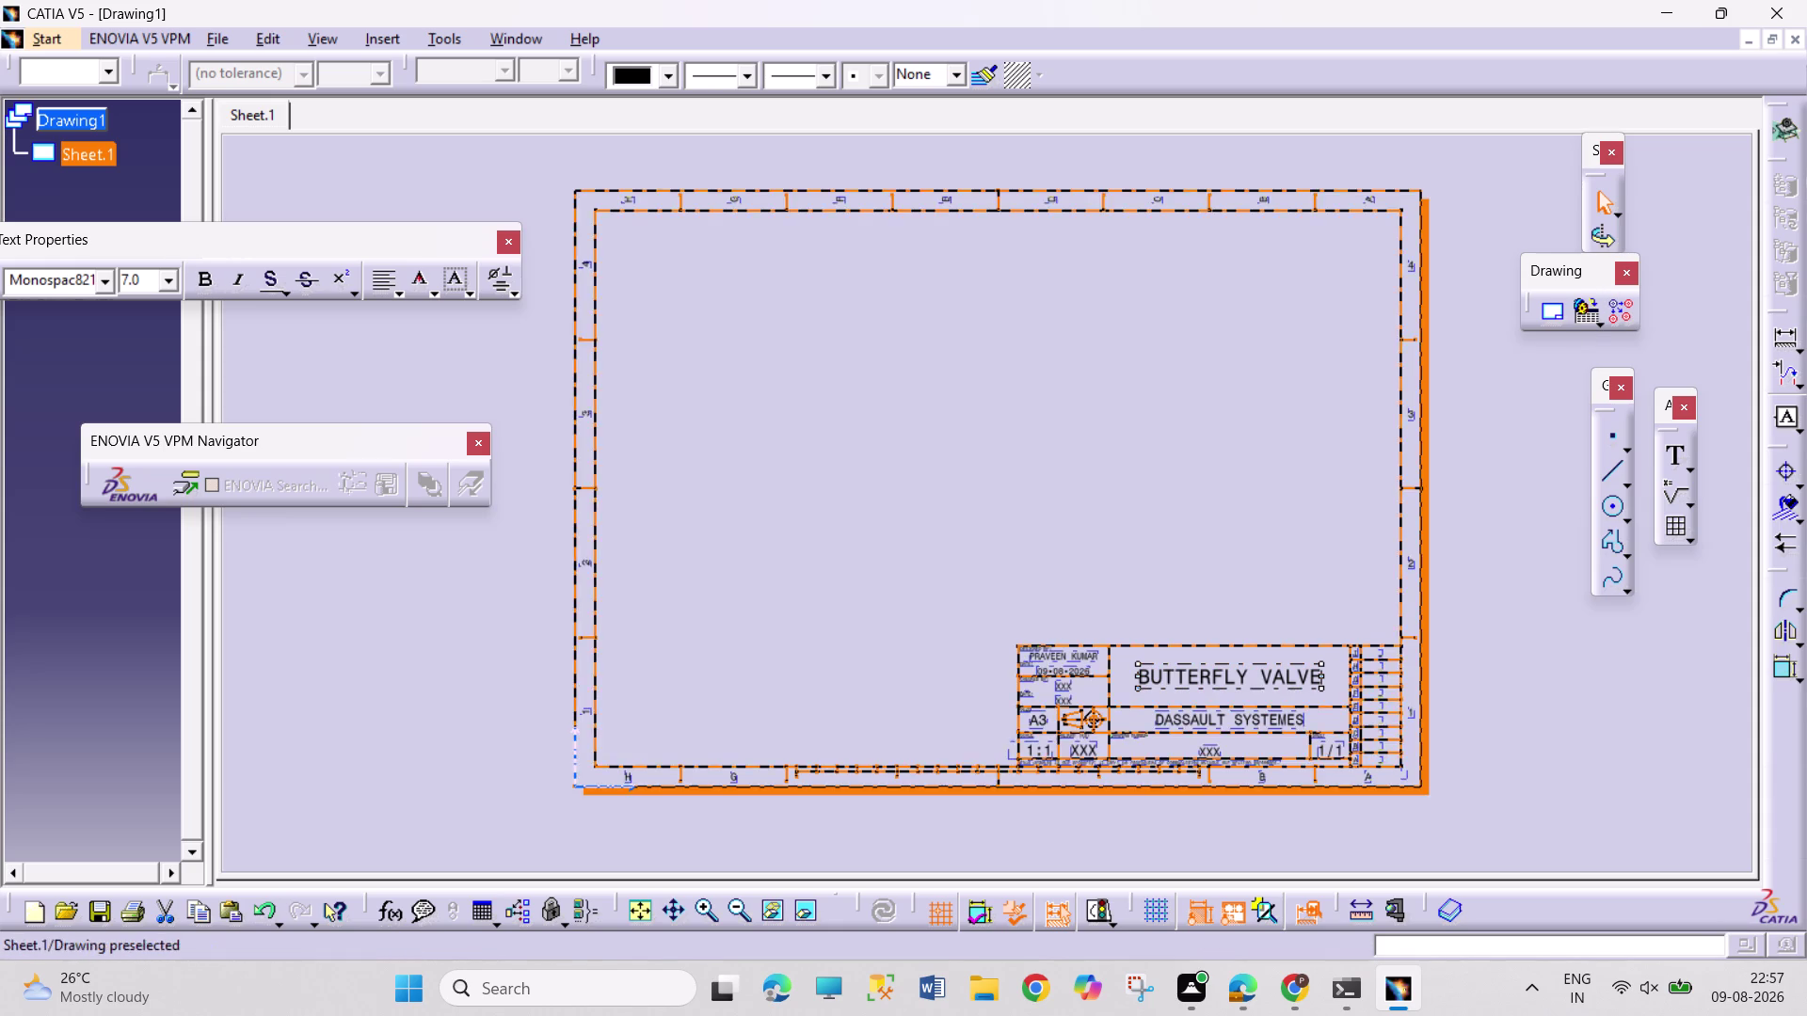
click(275, 42)
click(402, 643)
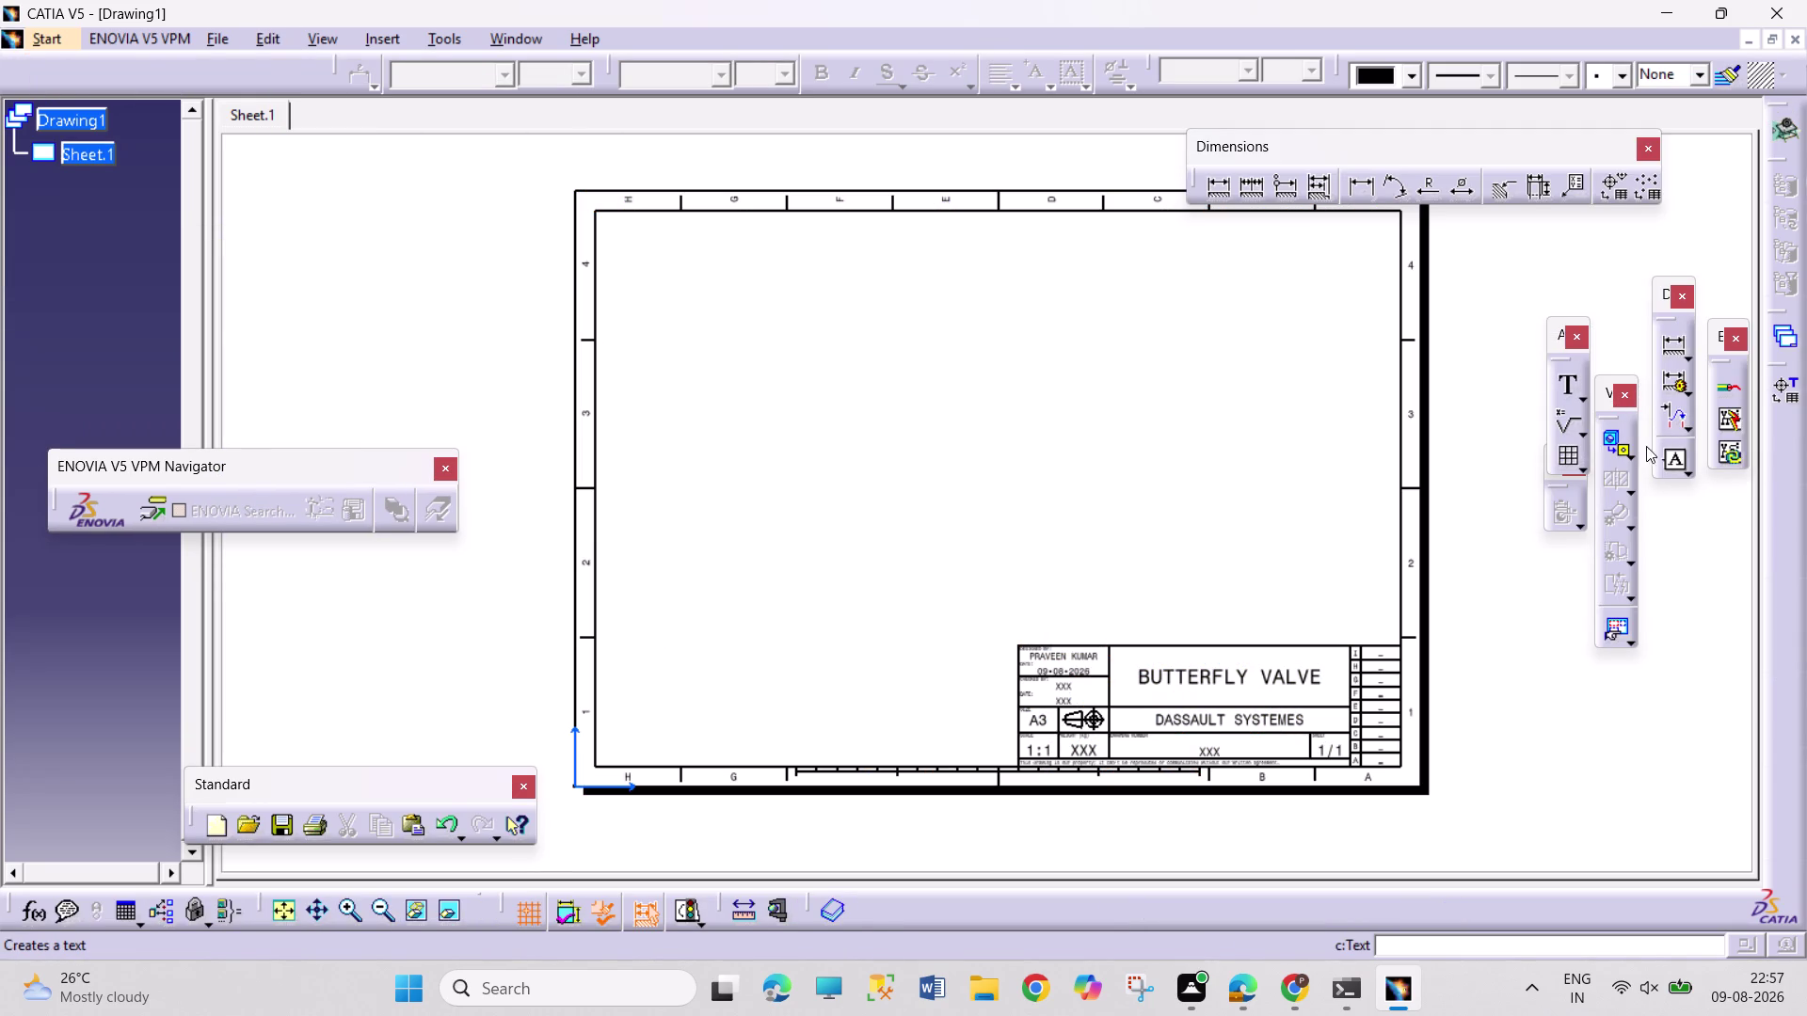
Generate a 1:1 front view from a picked face of the BUTTERFLY ARM part.
click(1622, 449)
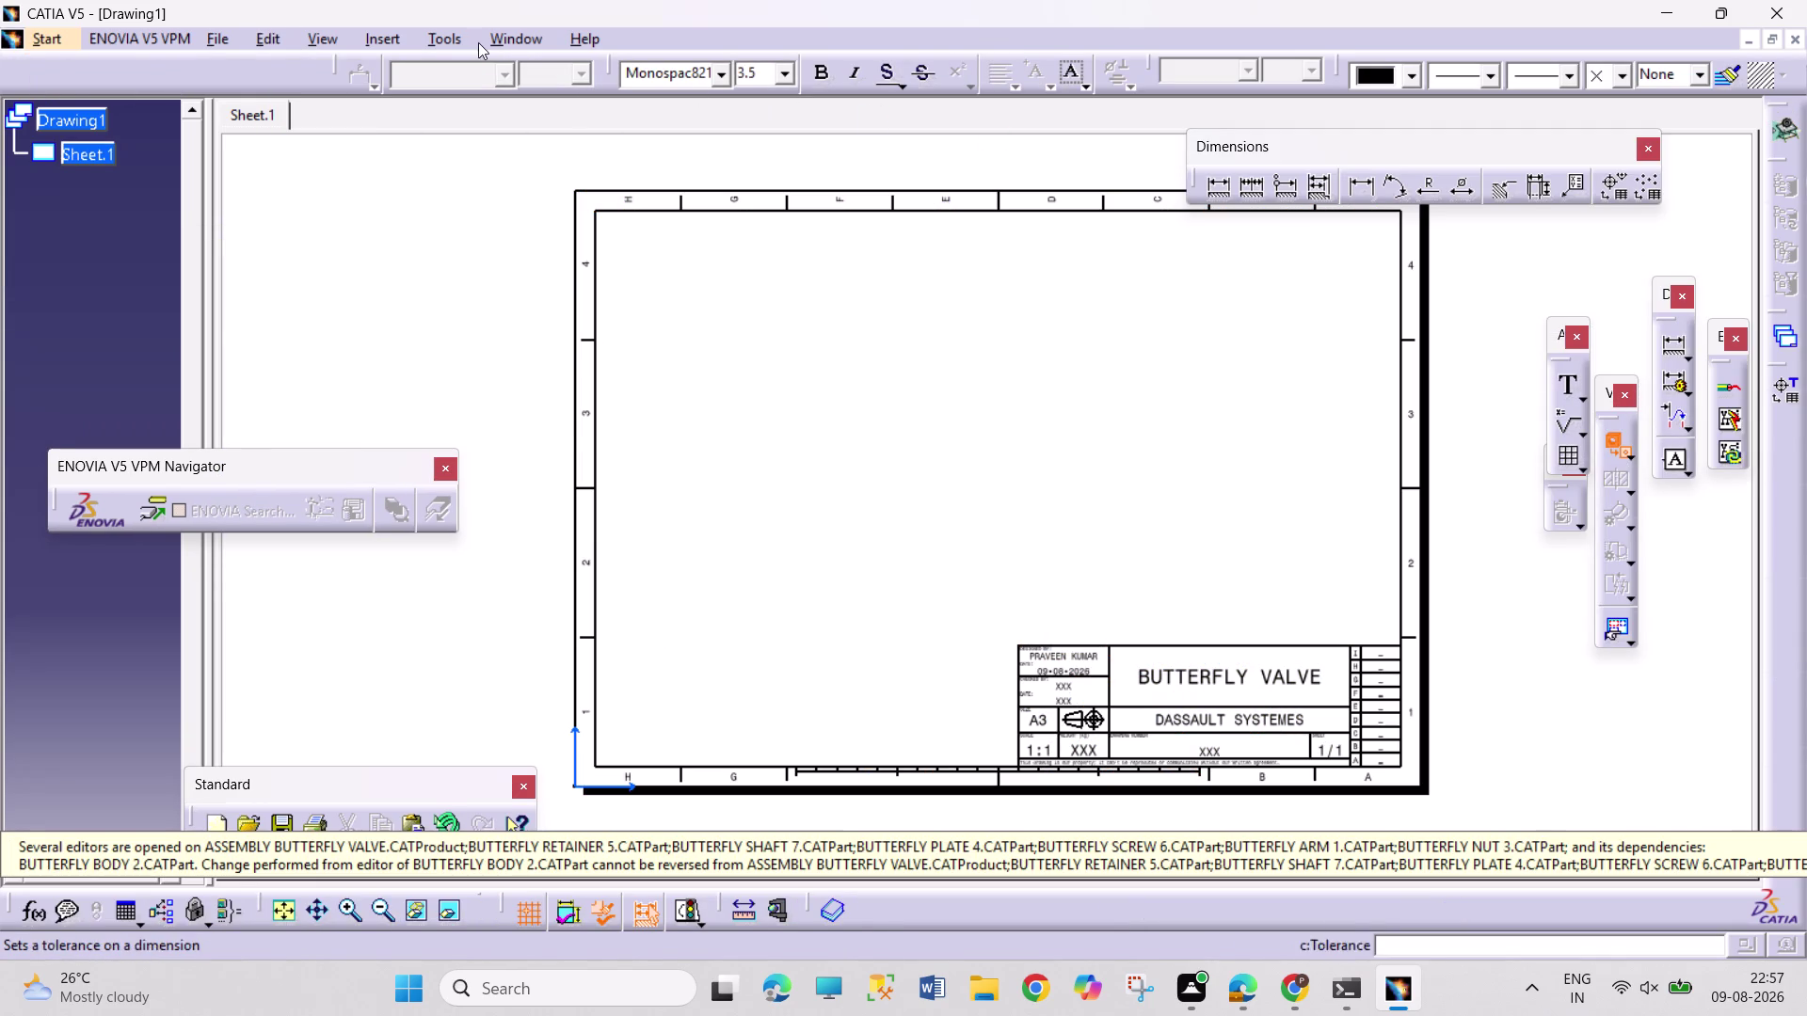
click(498, 39)
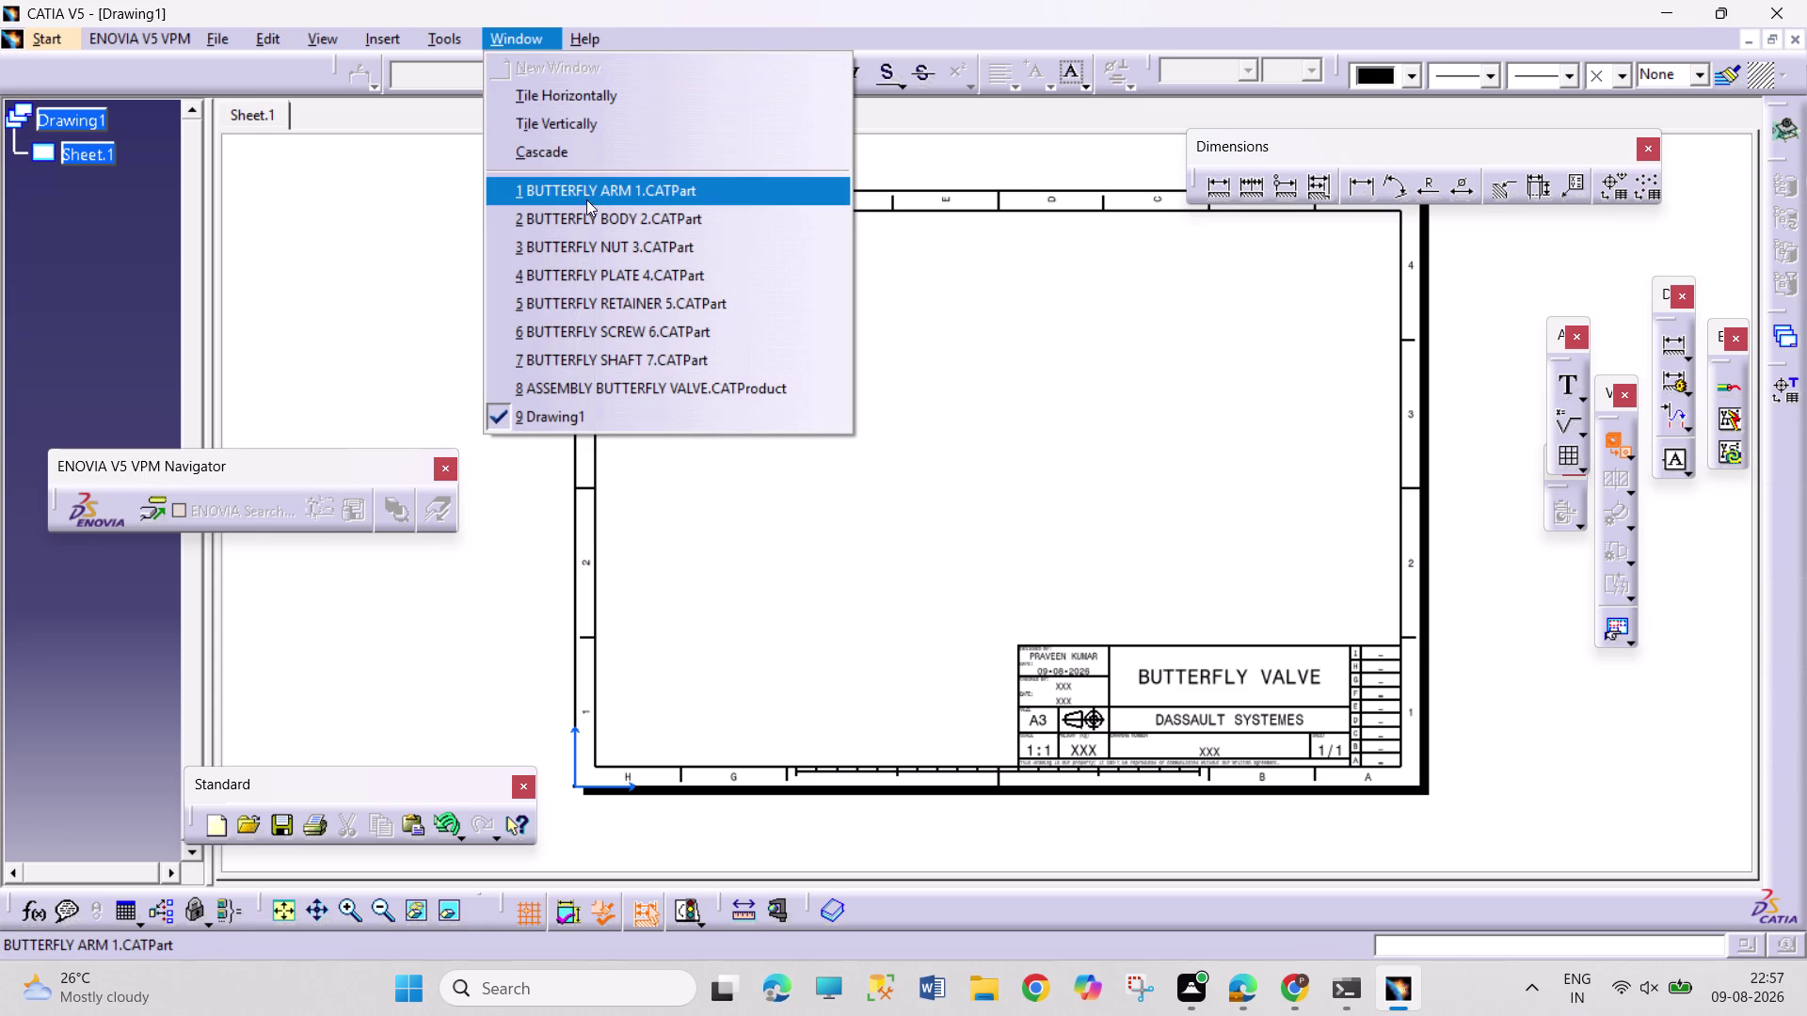
click(586, 195)
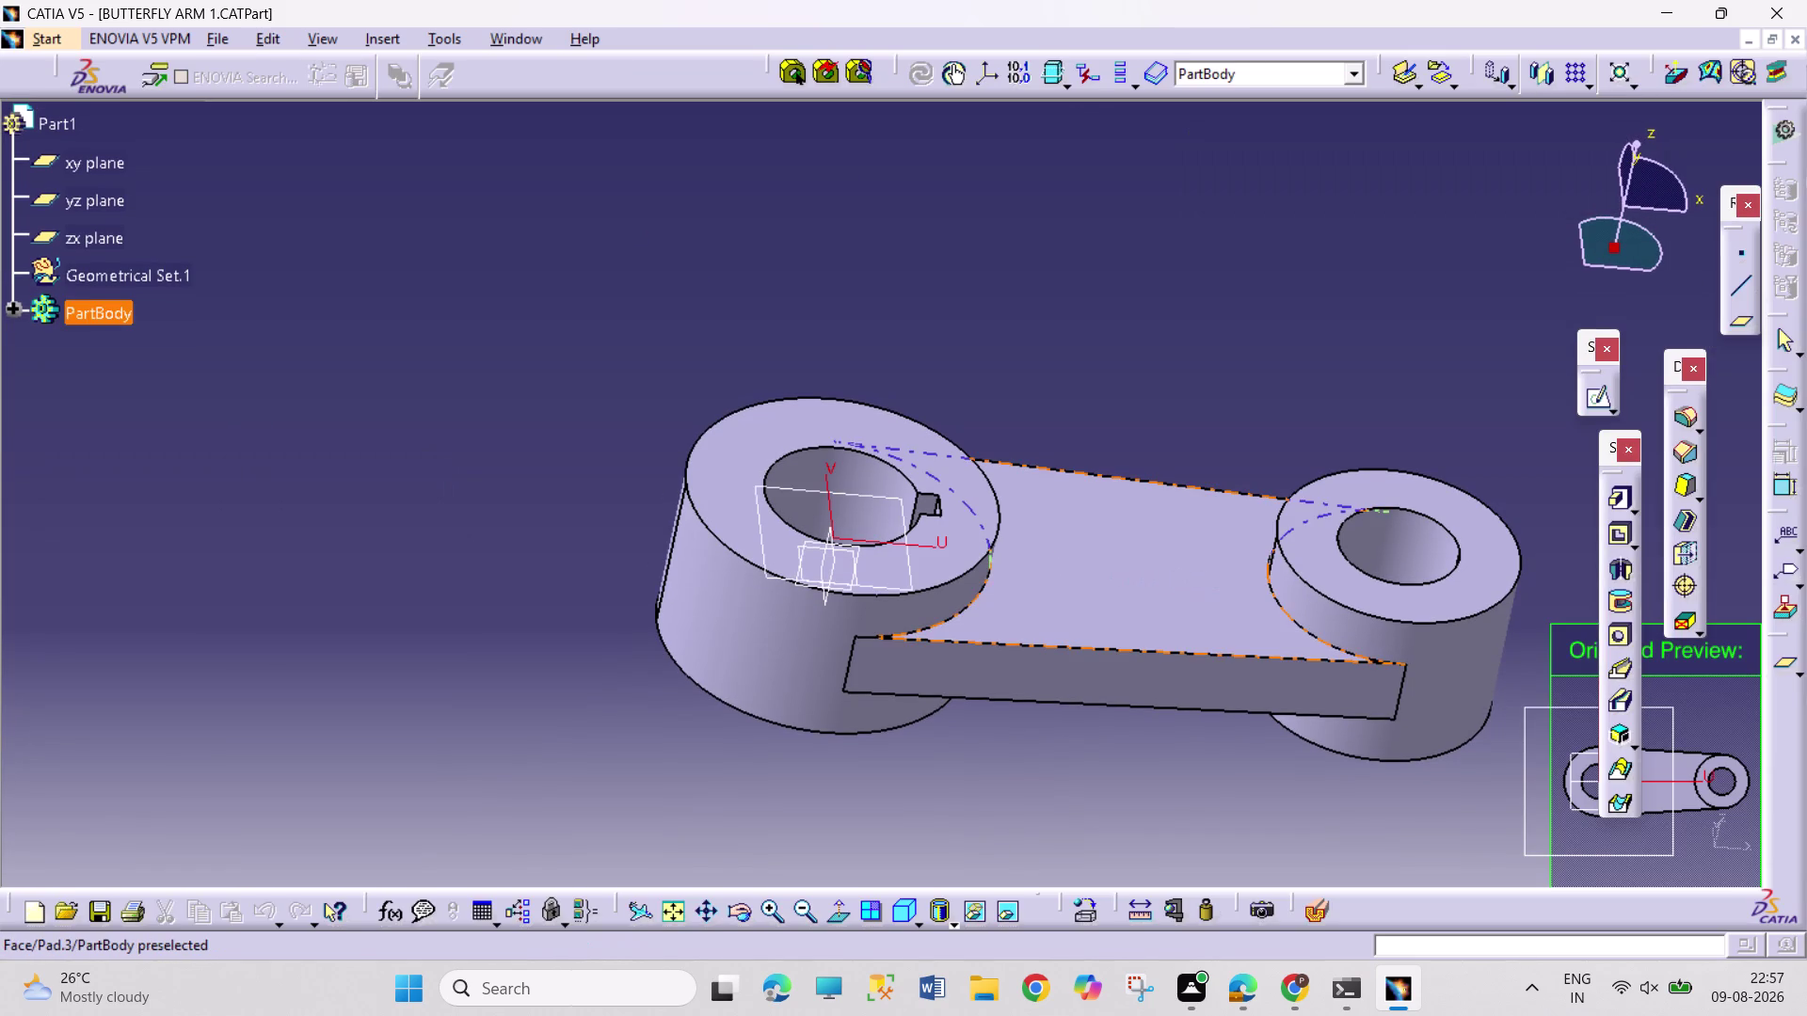
click(1236, 580)
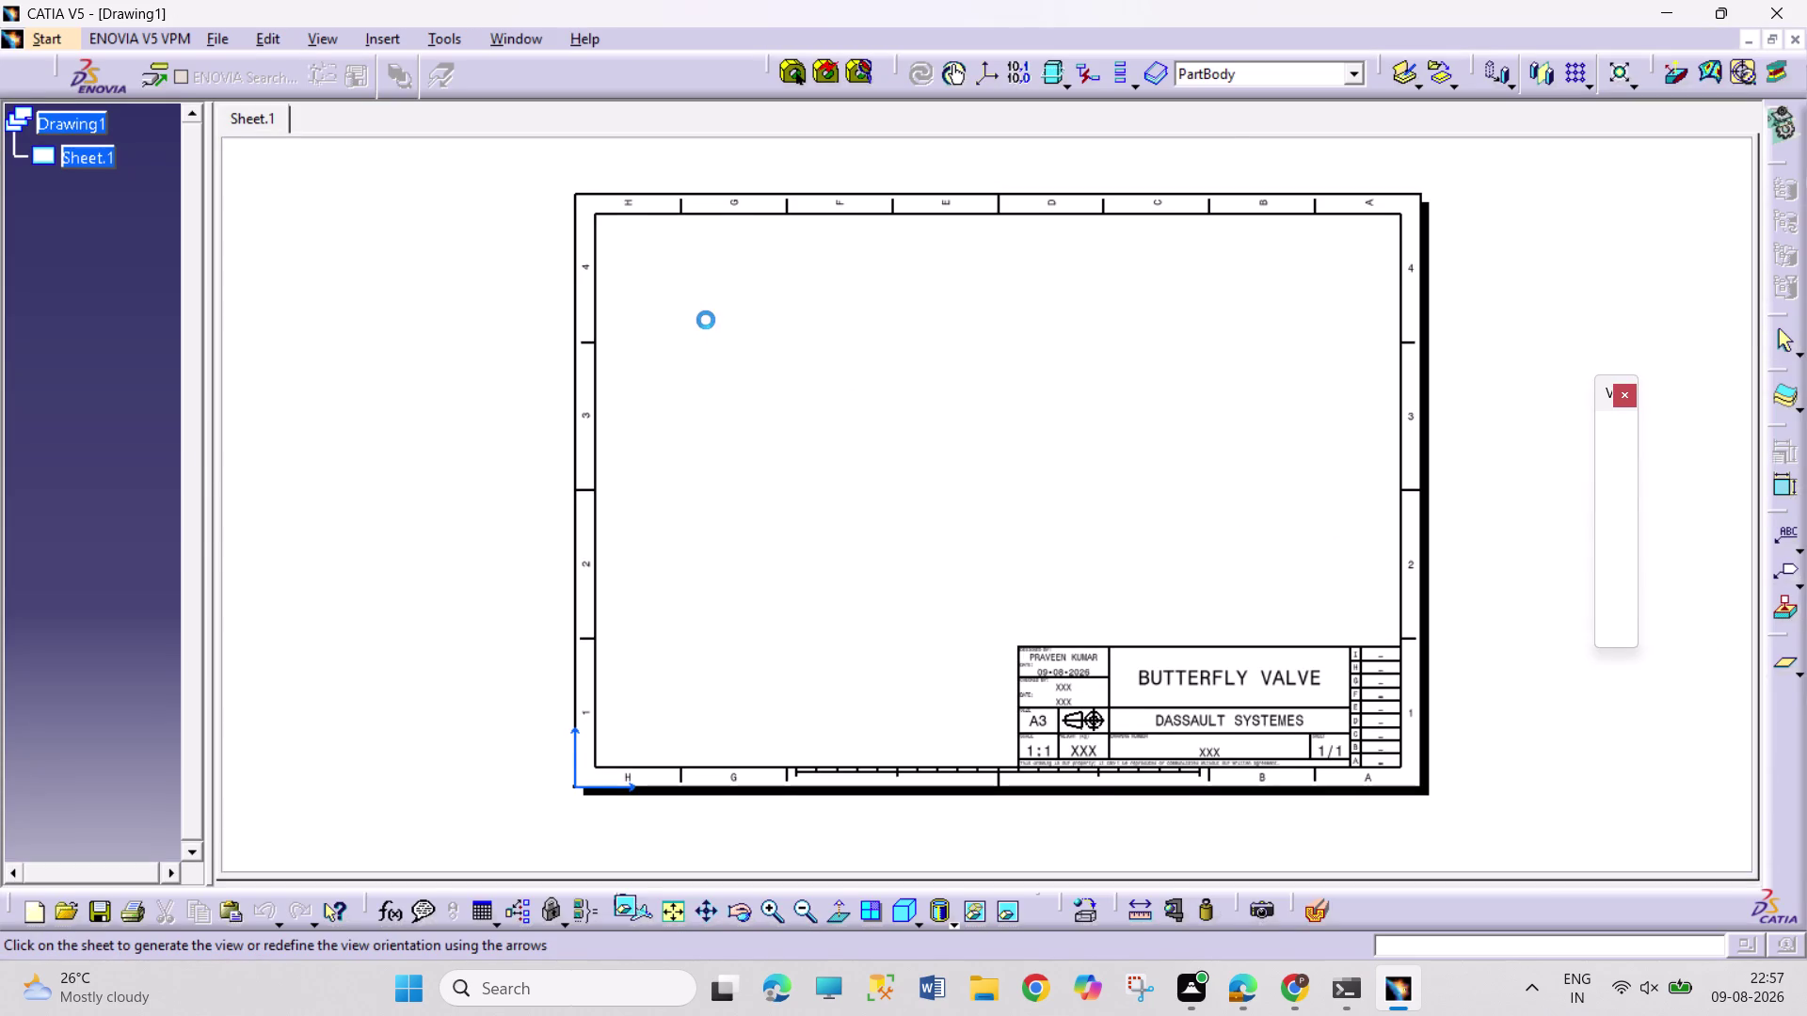
double_click(728, 323)
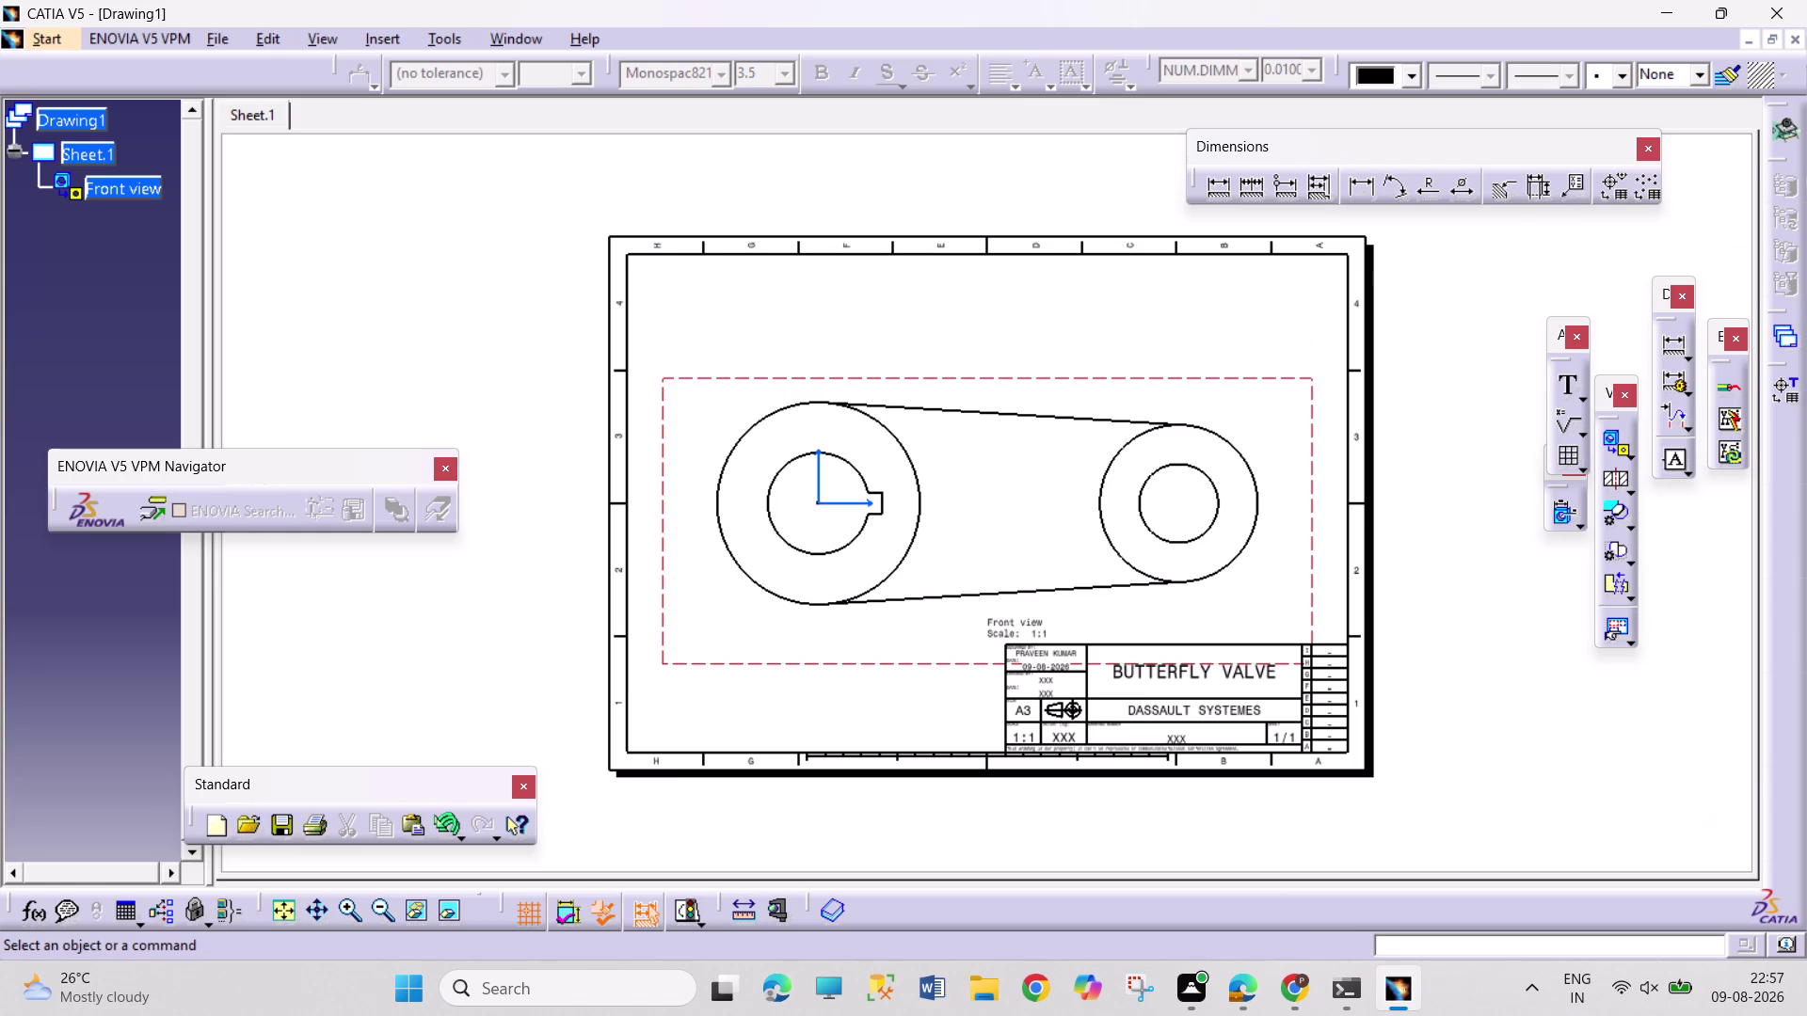
Set the arm's front view scale to 1:3 and drag it to the sheet's upper-left.
right_click(1310, 440)
click(1395, 585)
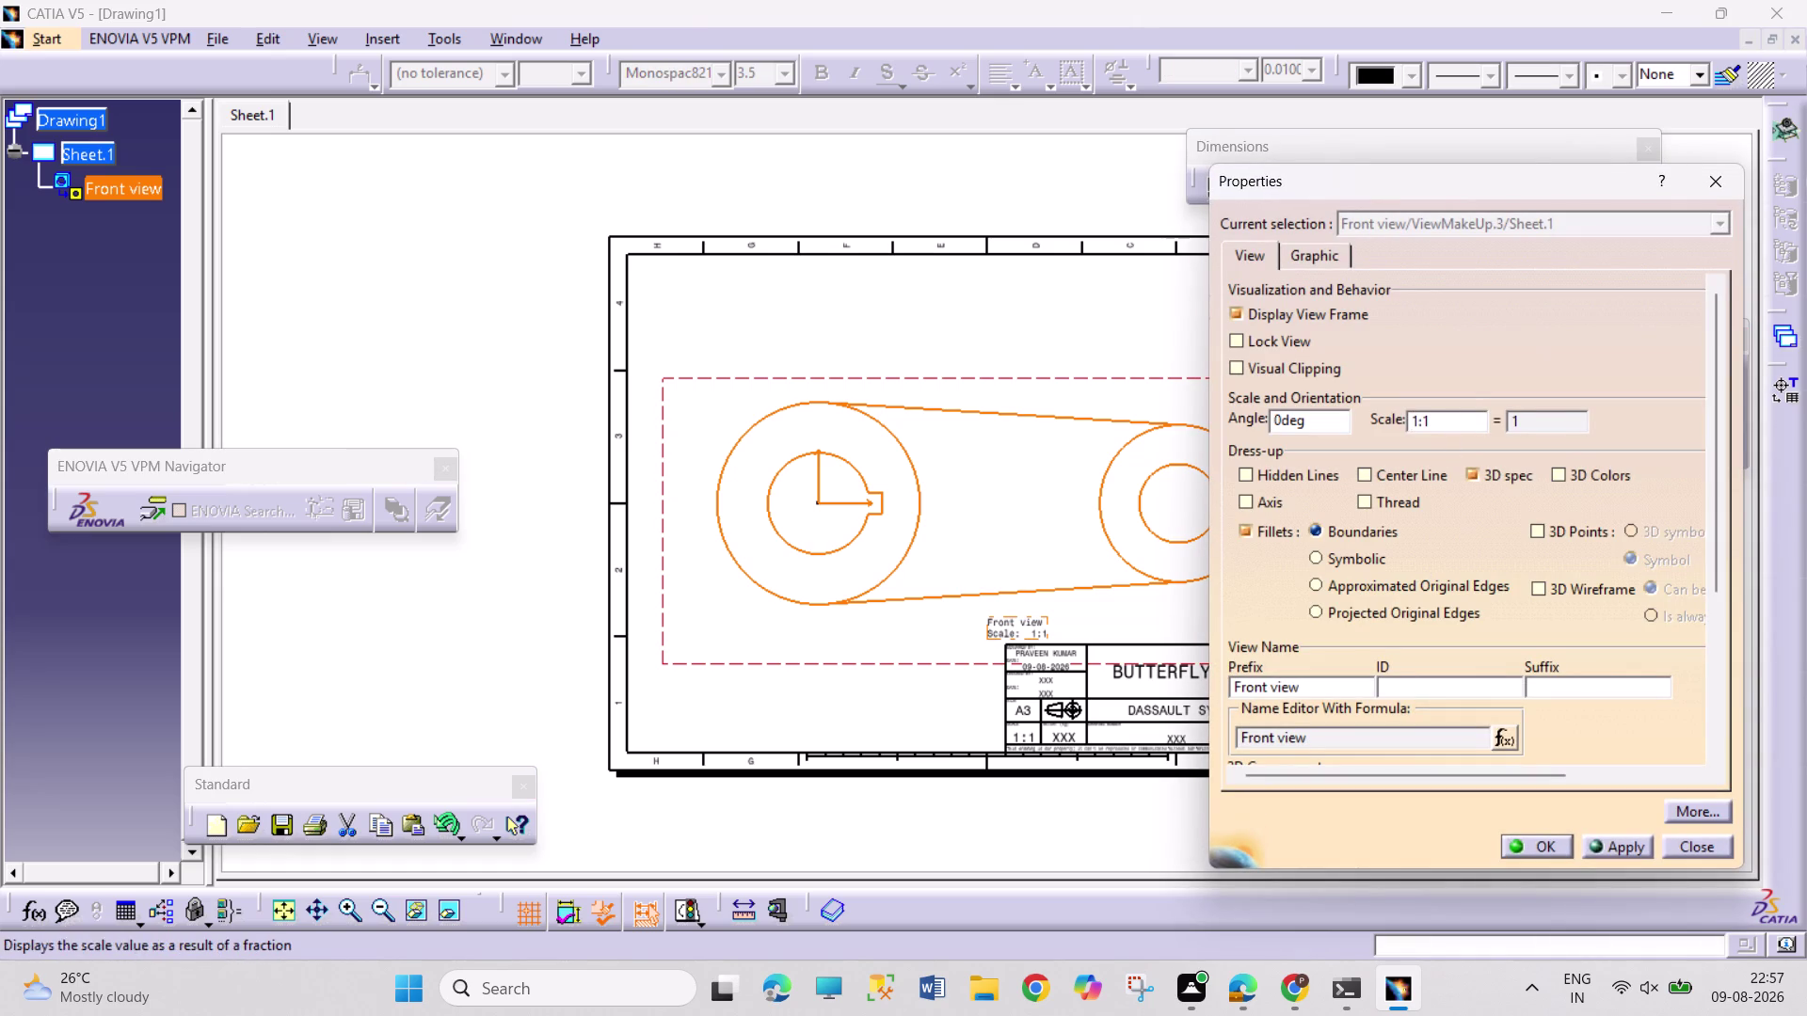
click(1441, 417)
key(BackSpace)
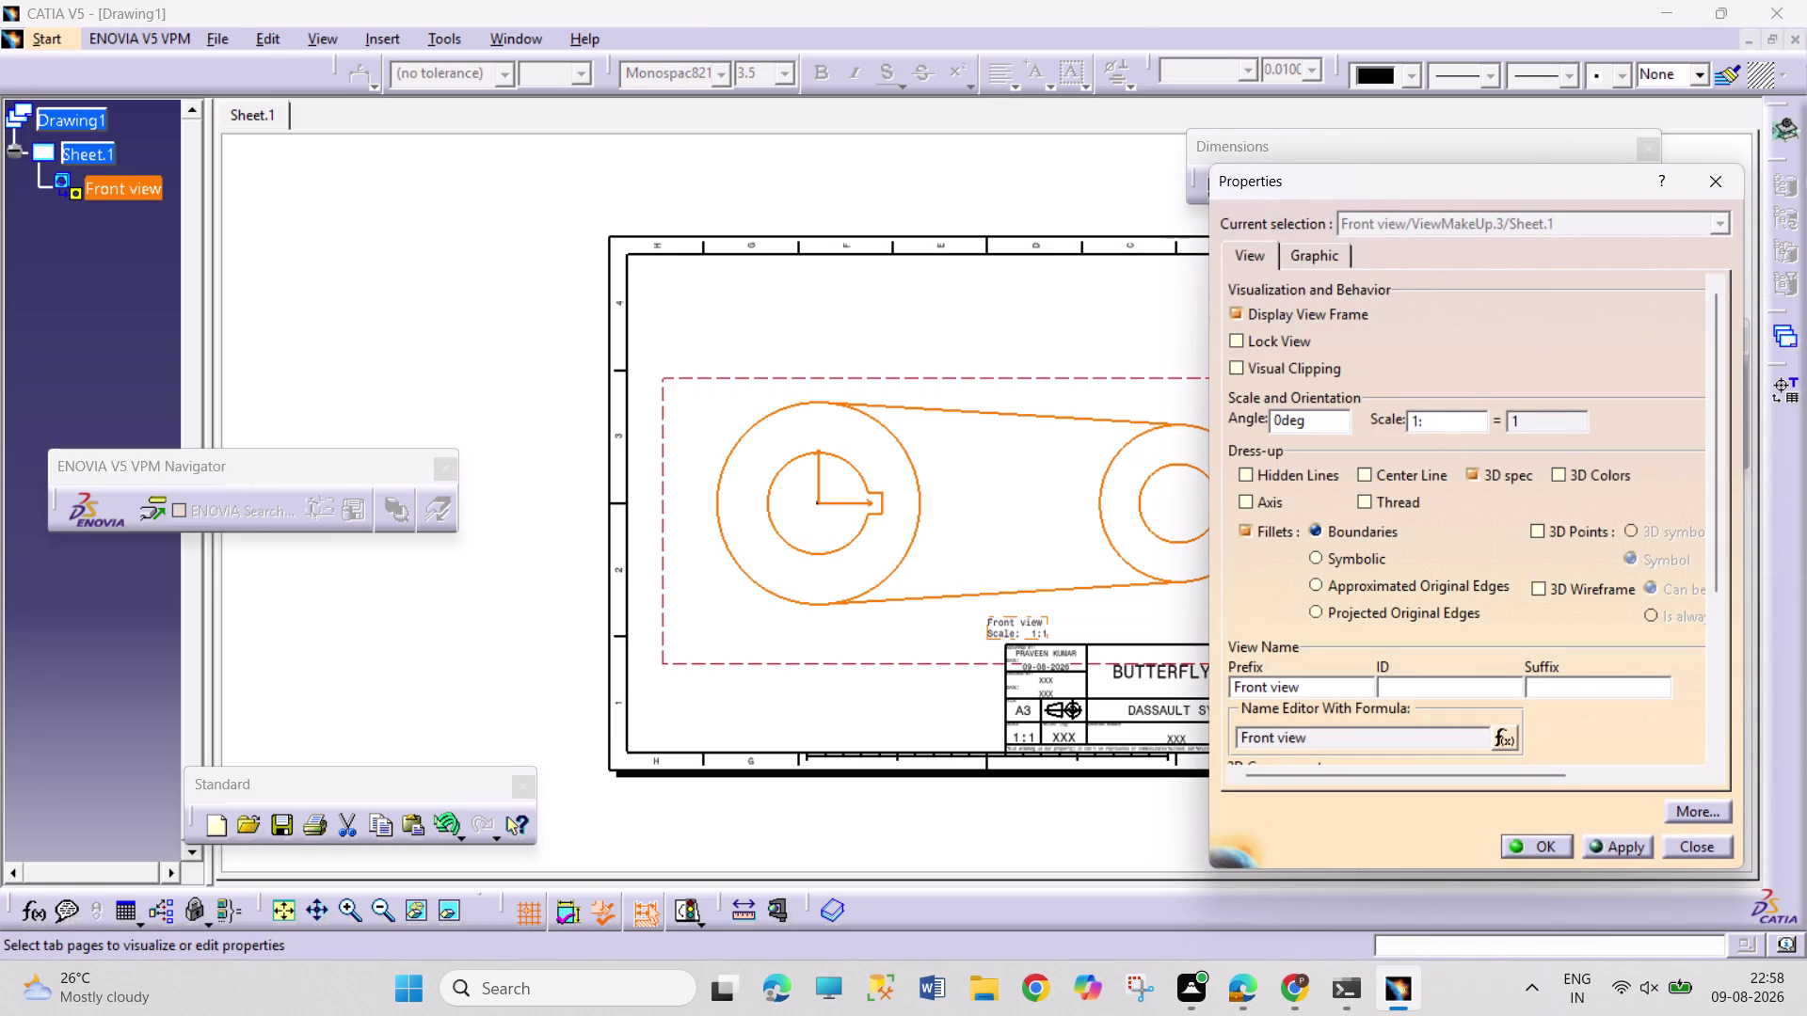
key(3)
key(Return)
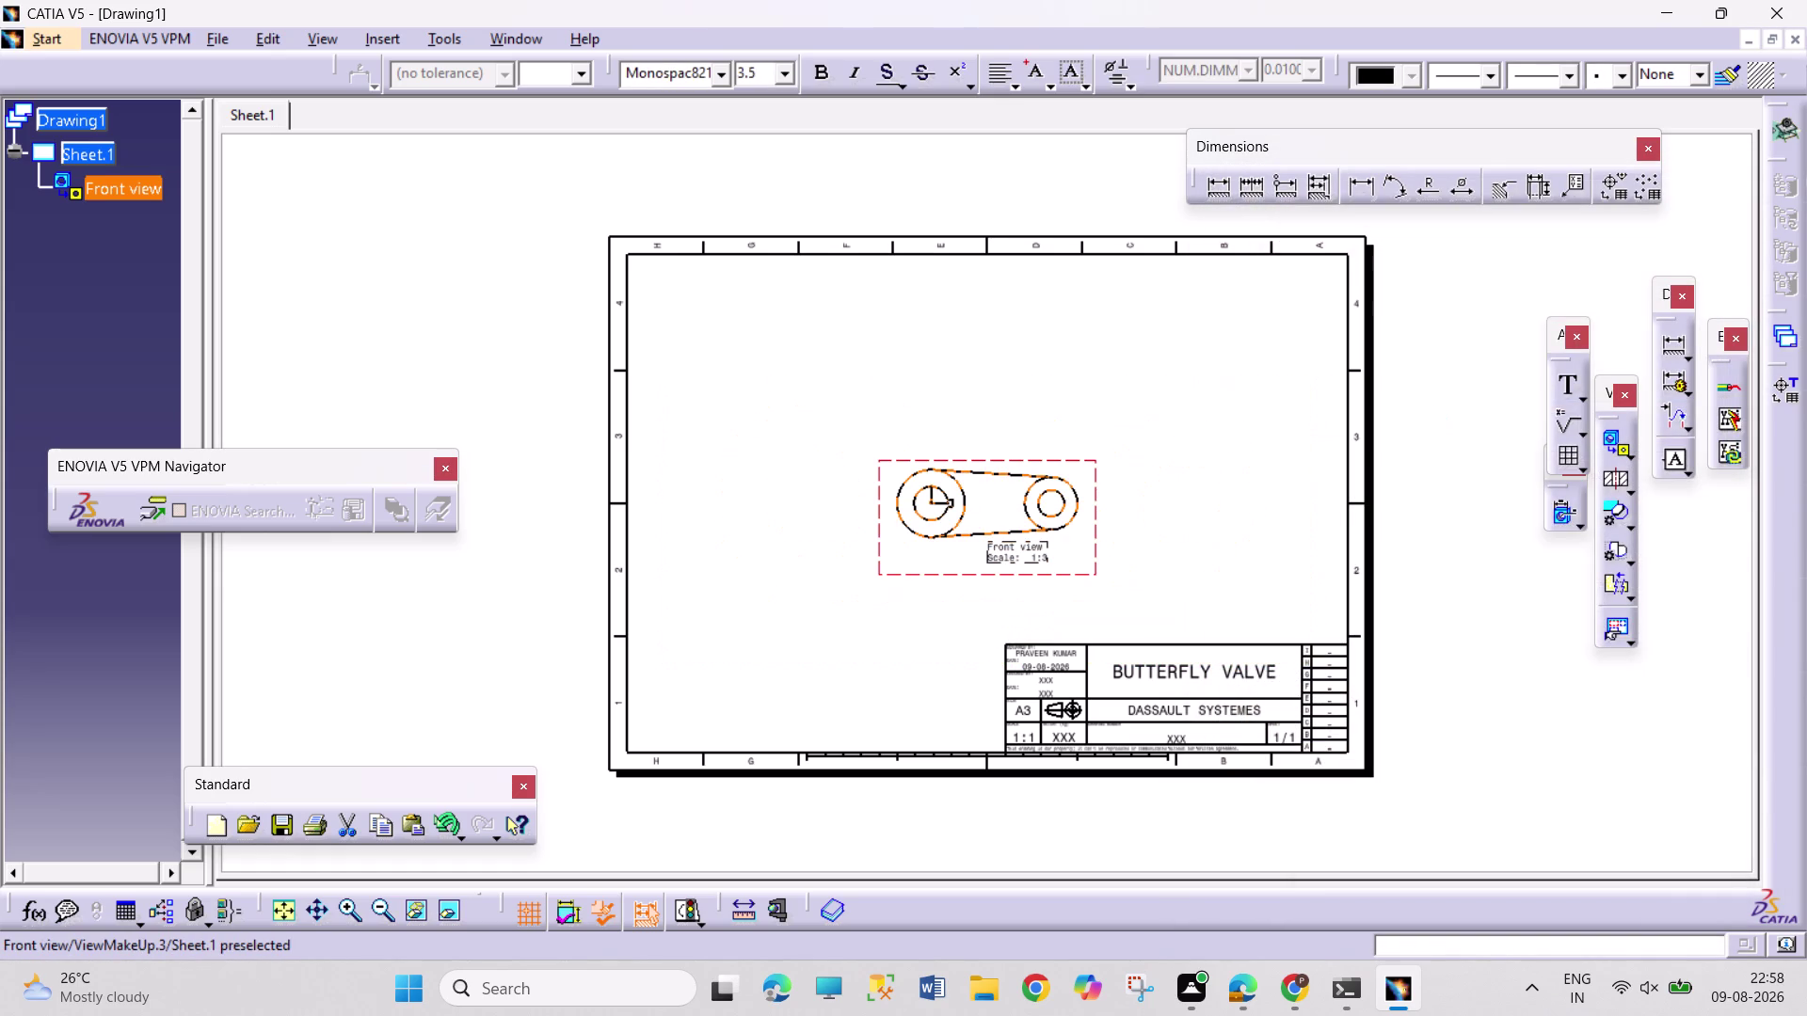
drag(974, 464, 740, 273)
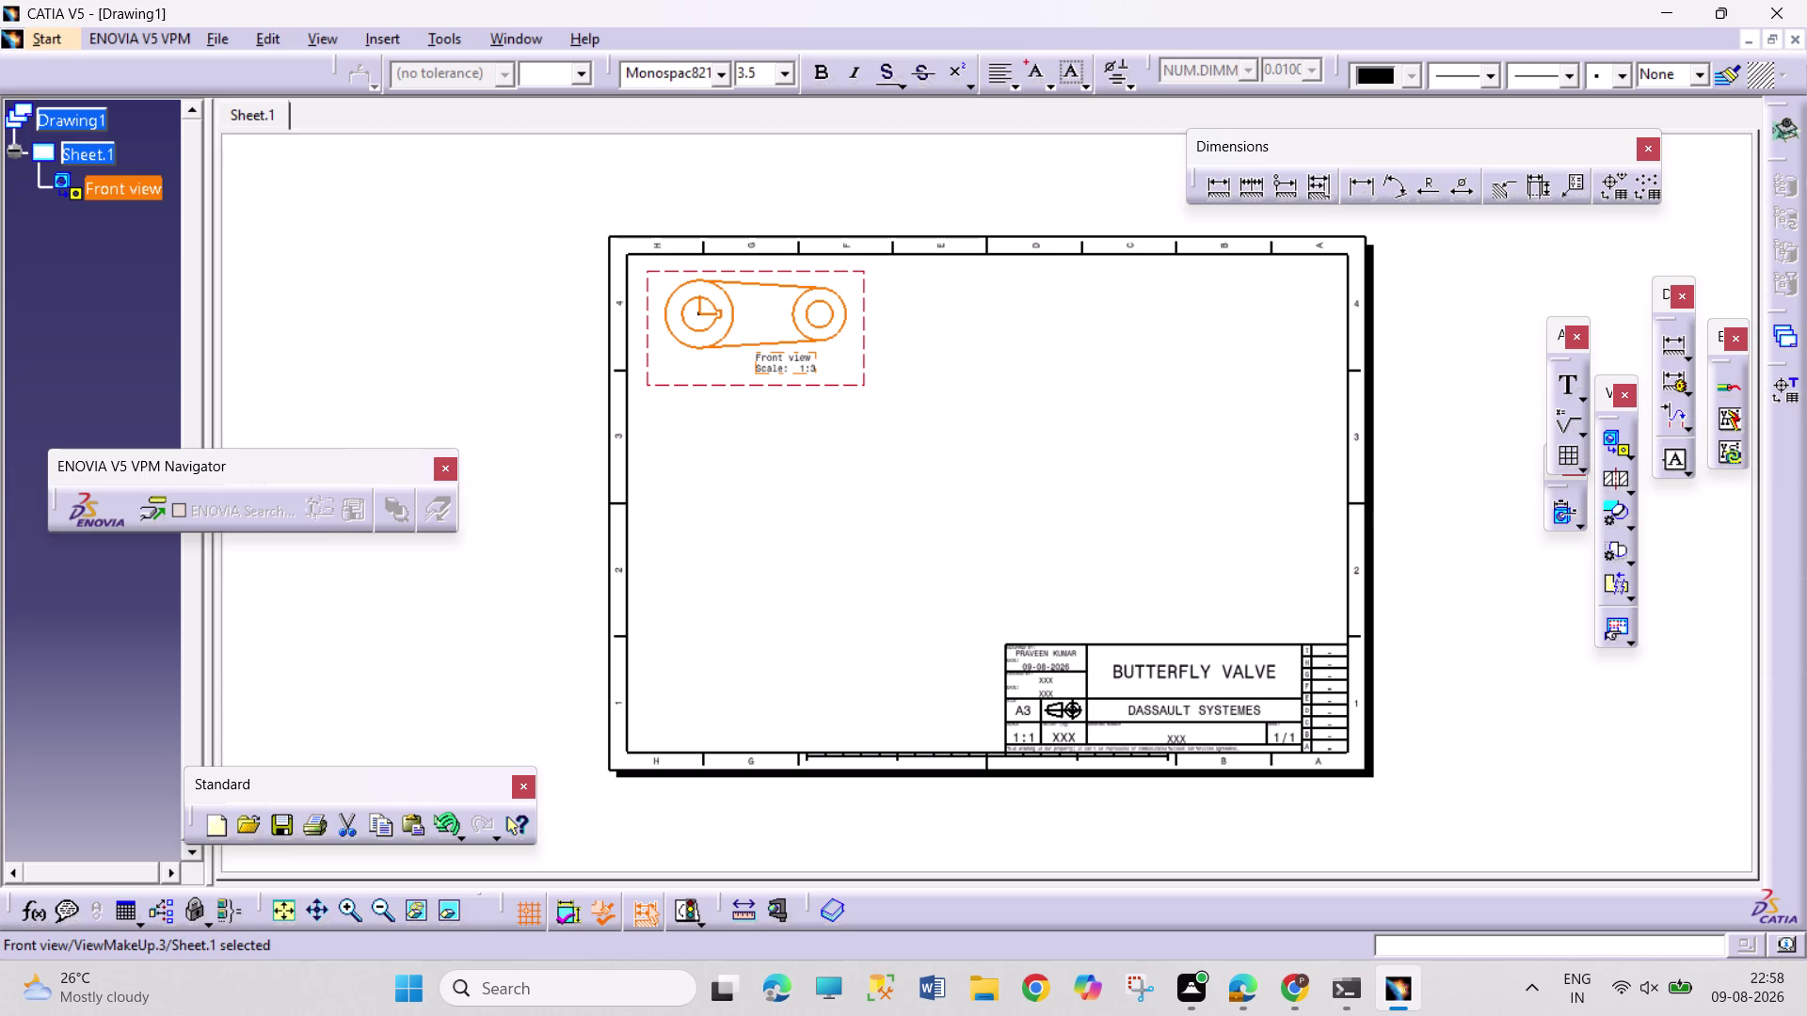
click(1000, 411)
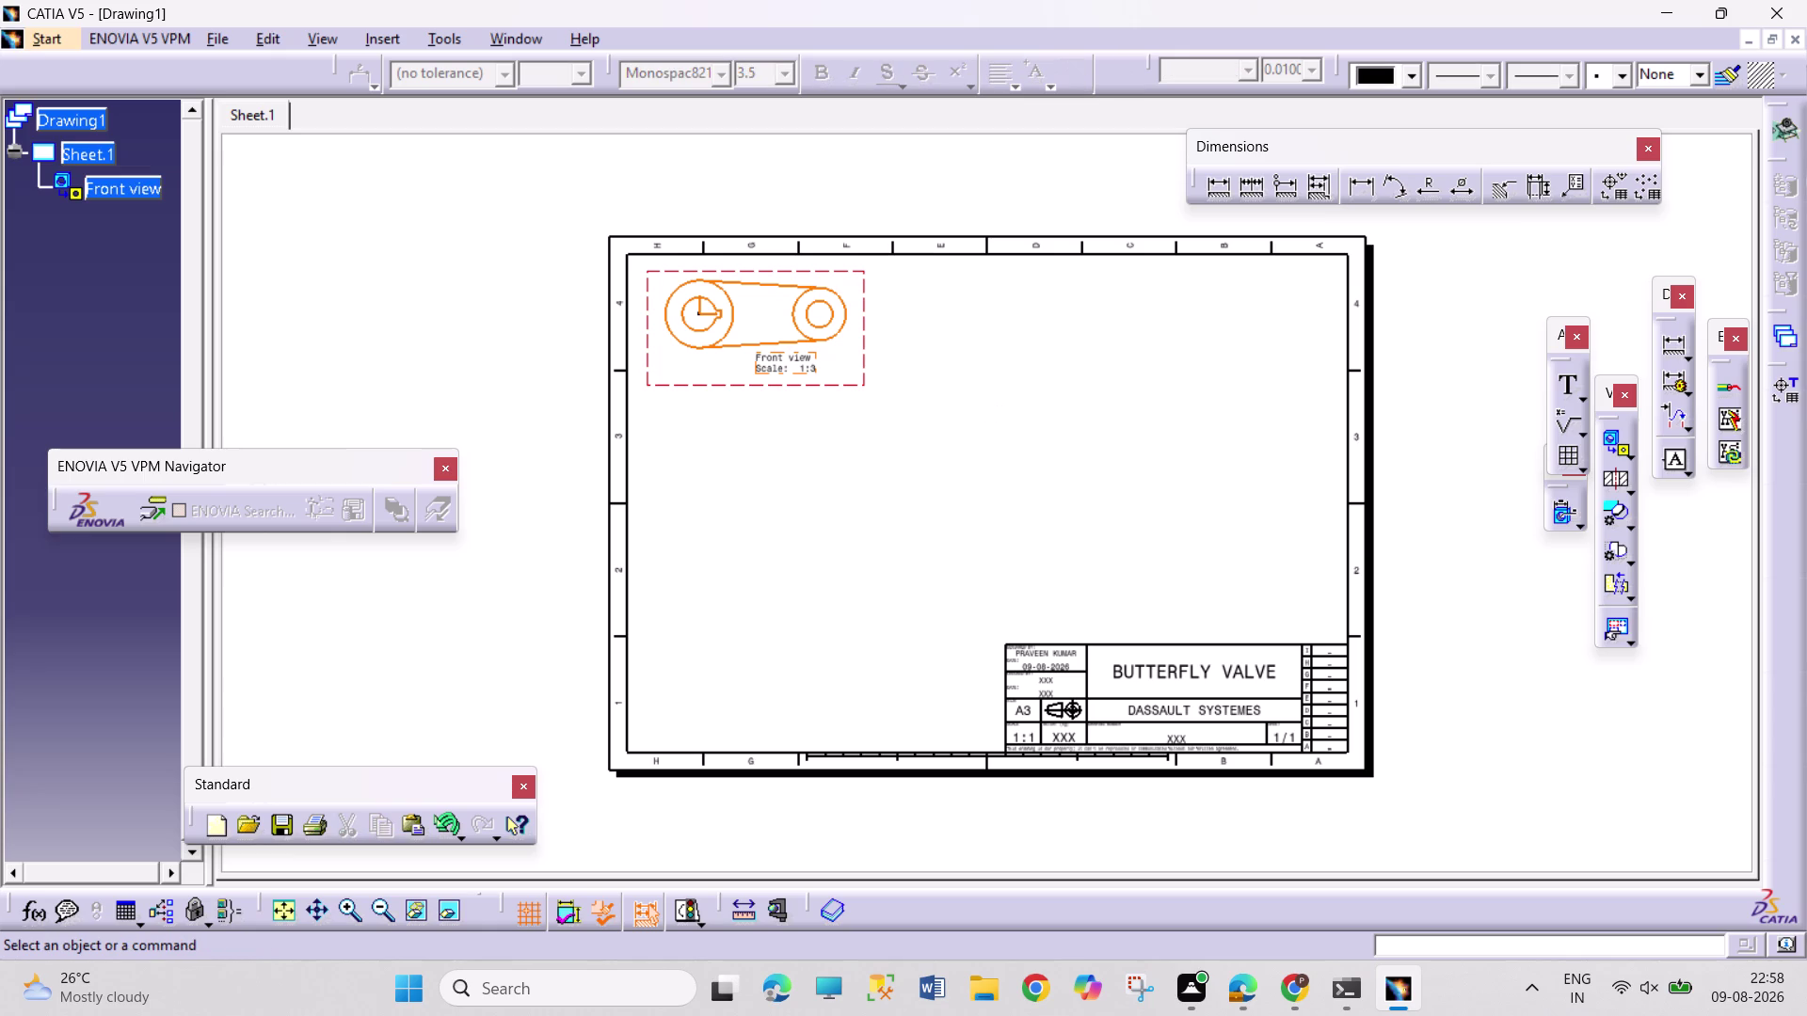
click(867, 375)
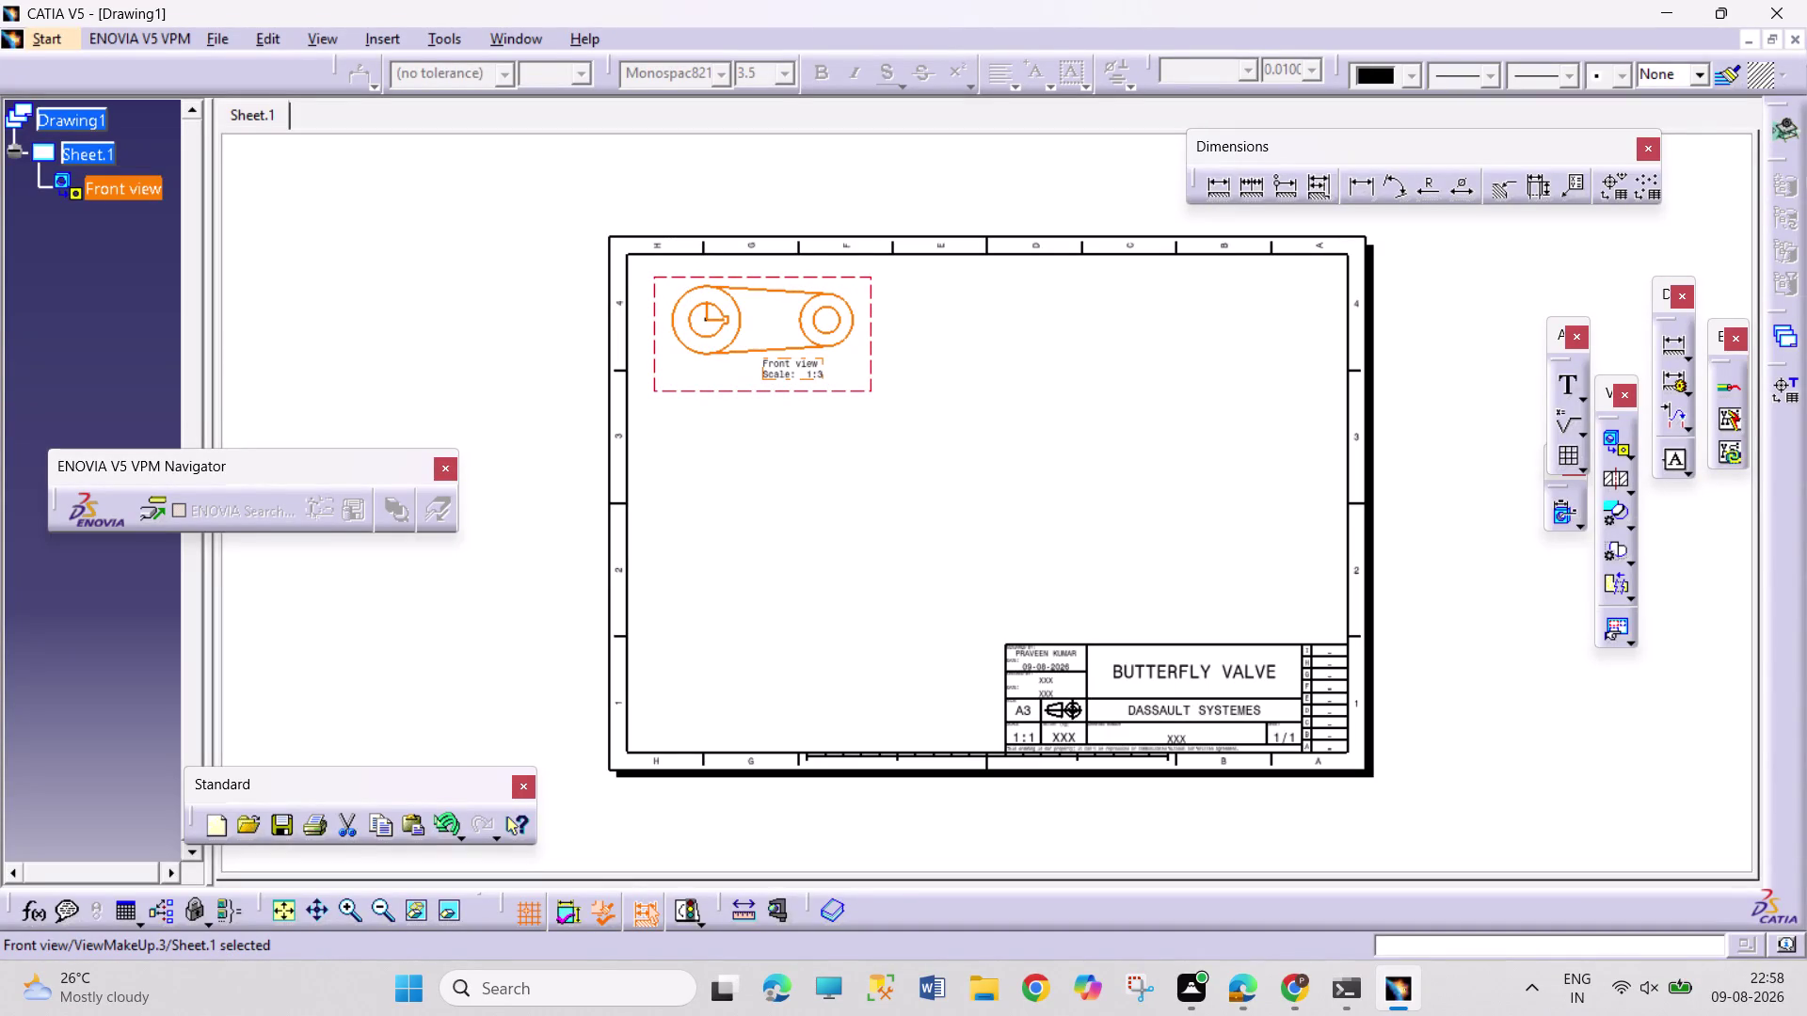
Change the front view's scale to 1:4 and confirm its properties.
right_click(871, 385)
click(975, 536)
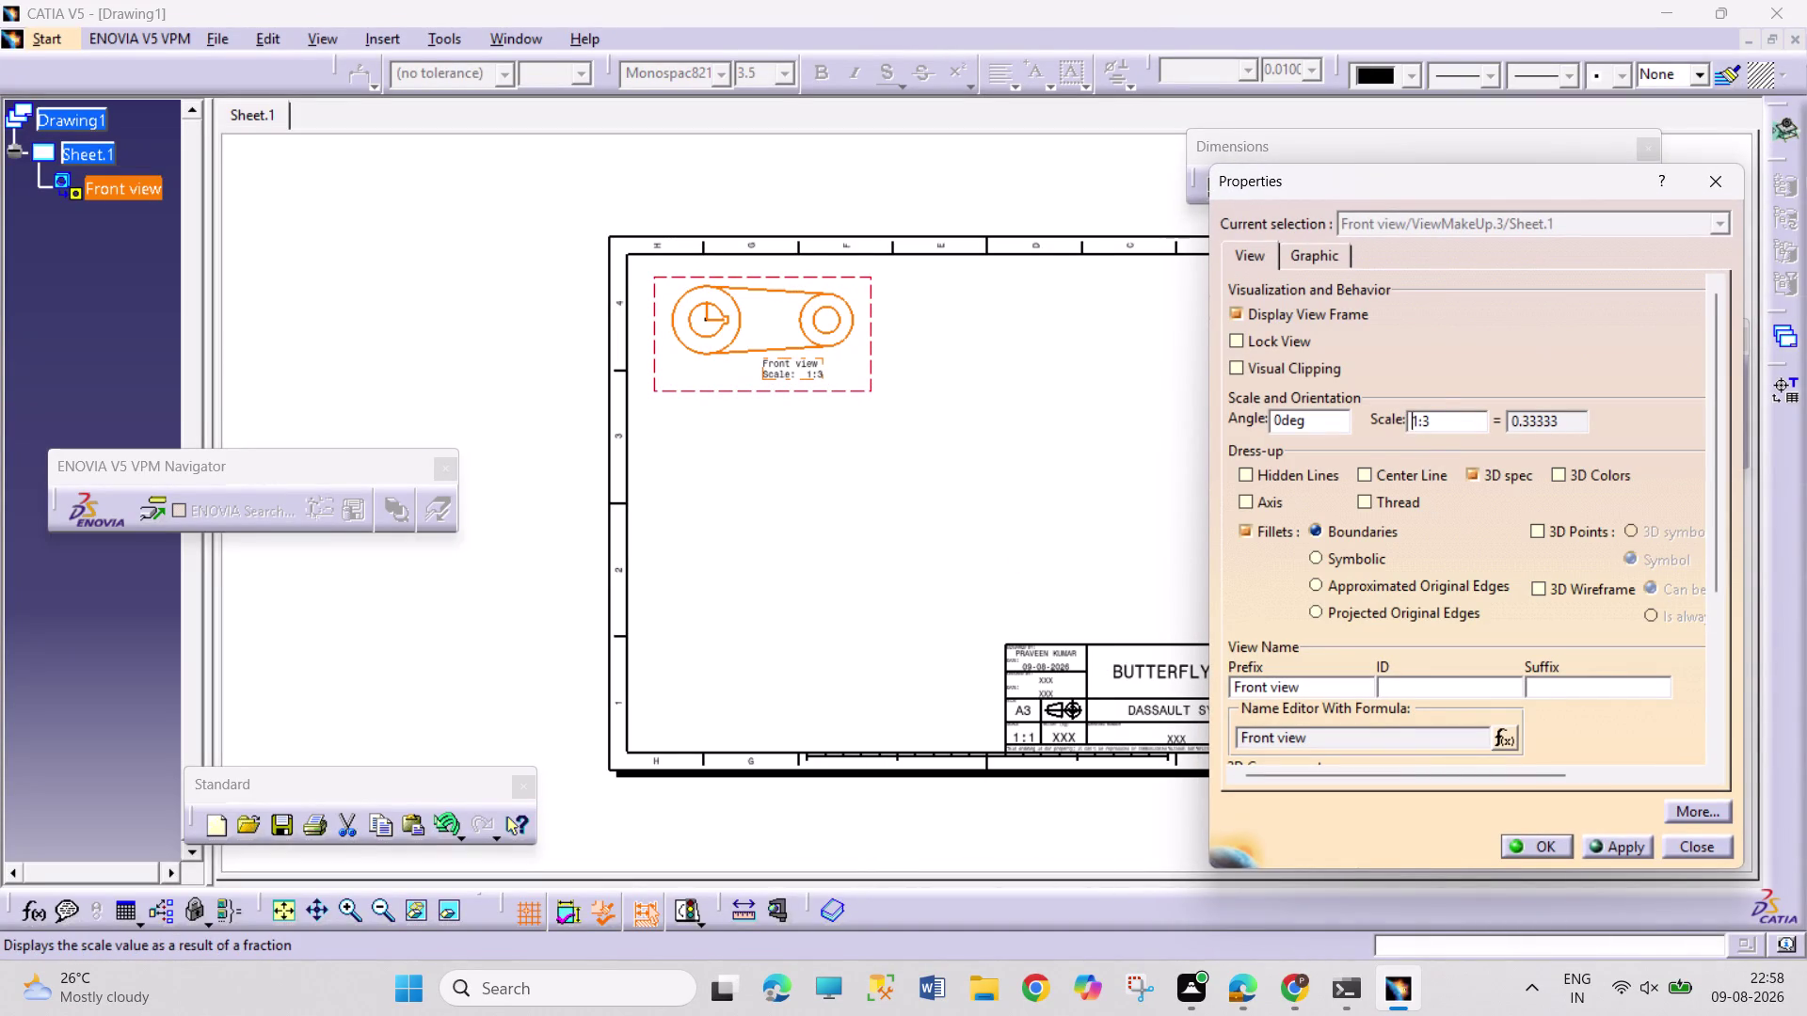
click(1444, 418)
key(BackSpace)
key(4)
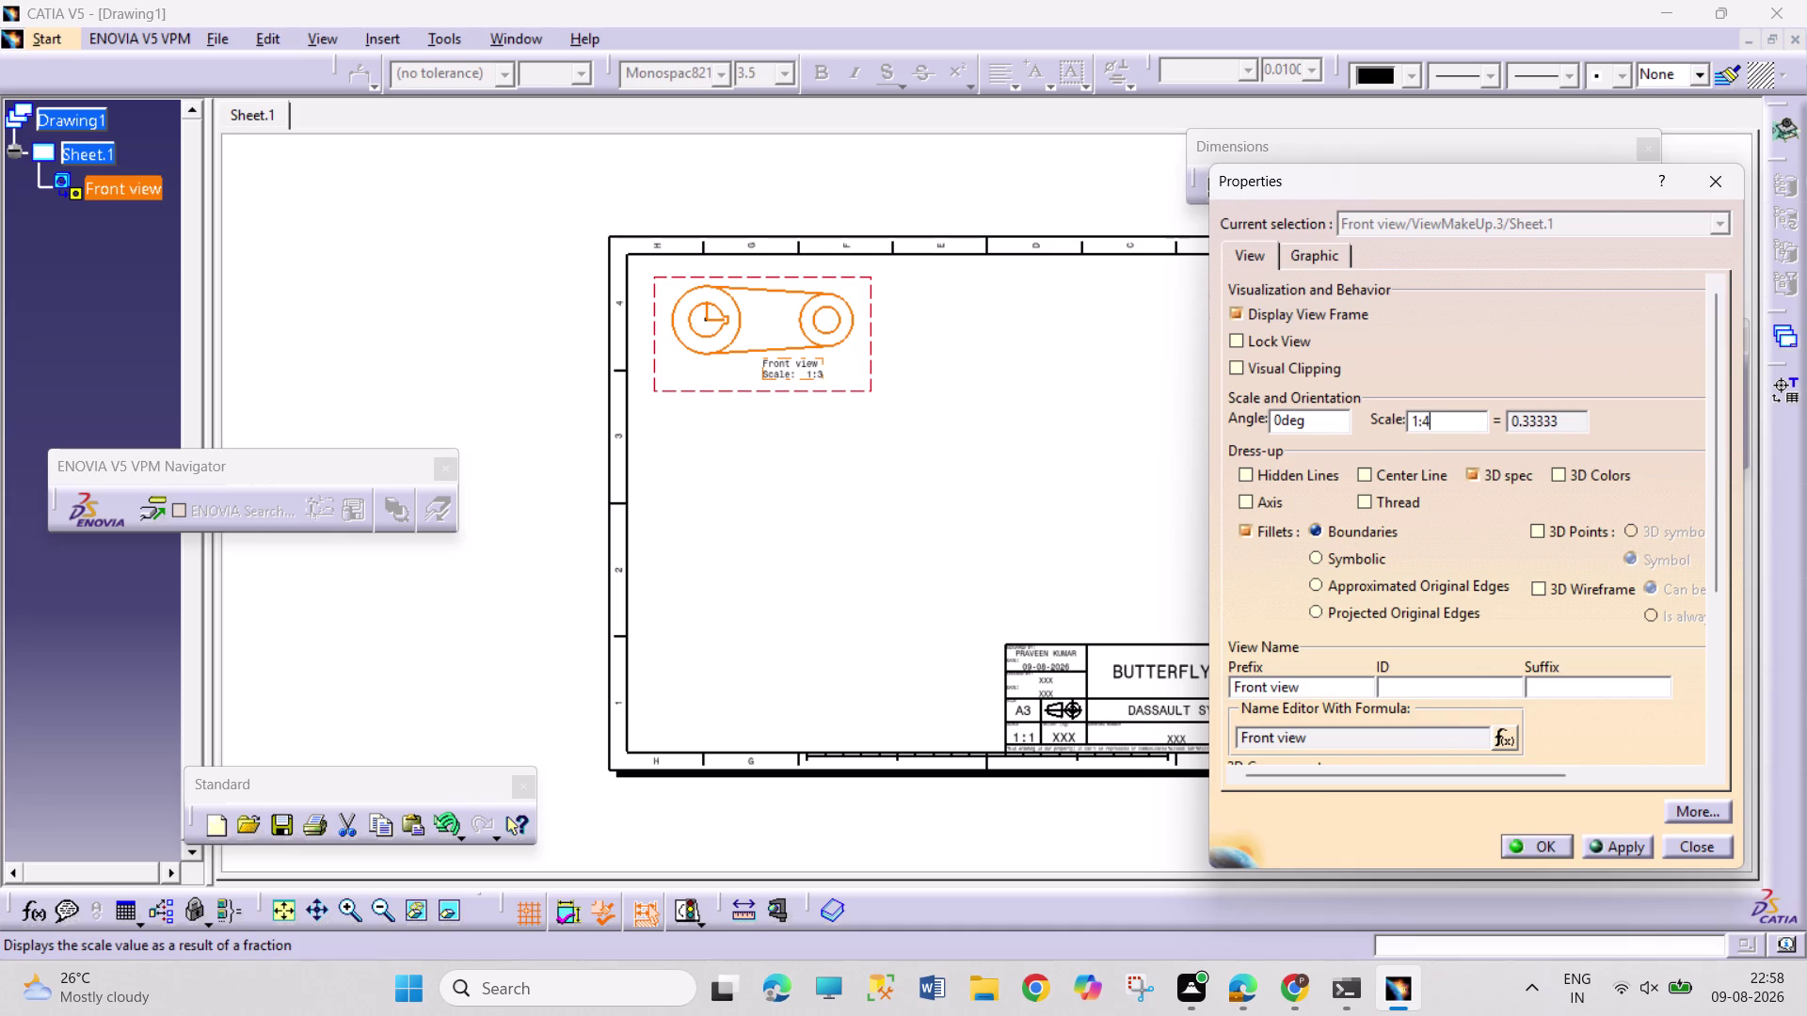
key(Return)
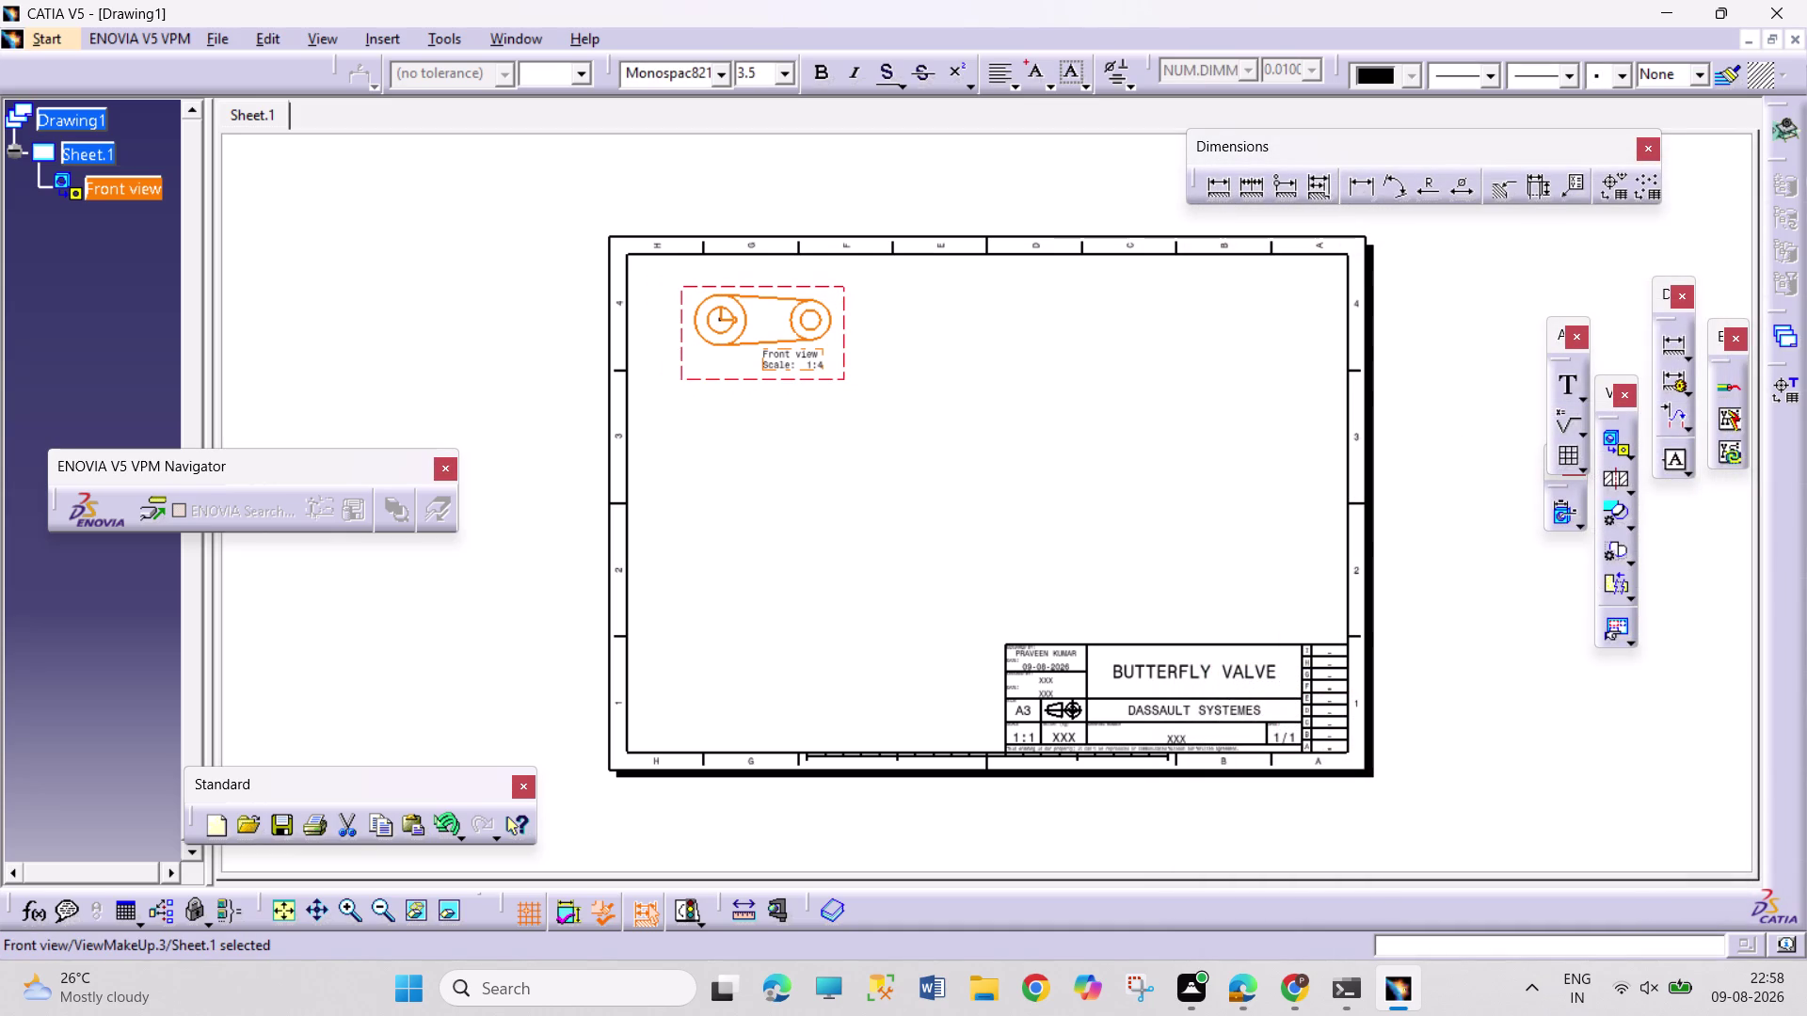
click(1635, 454)
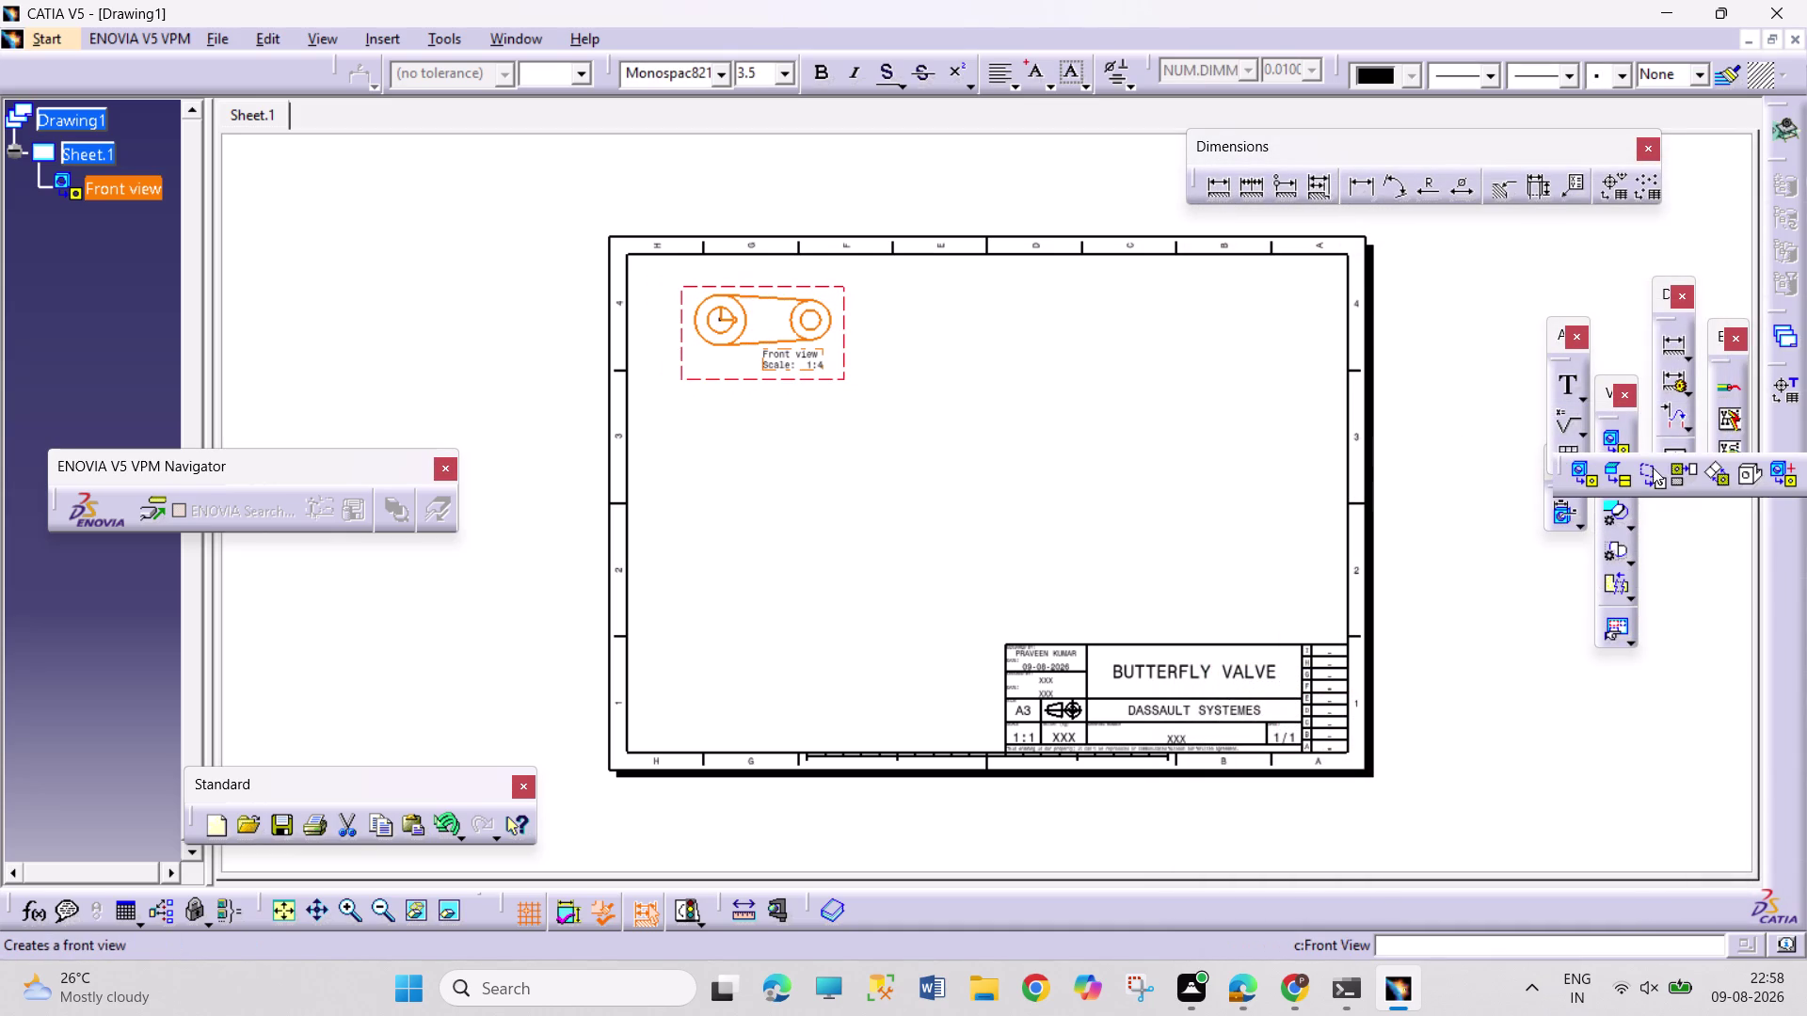
Place a 1:4 projected top view of the arm beneath its front view.
click(1679, 476)
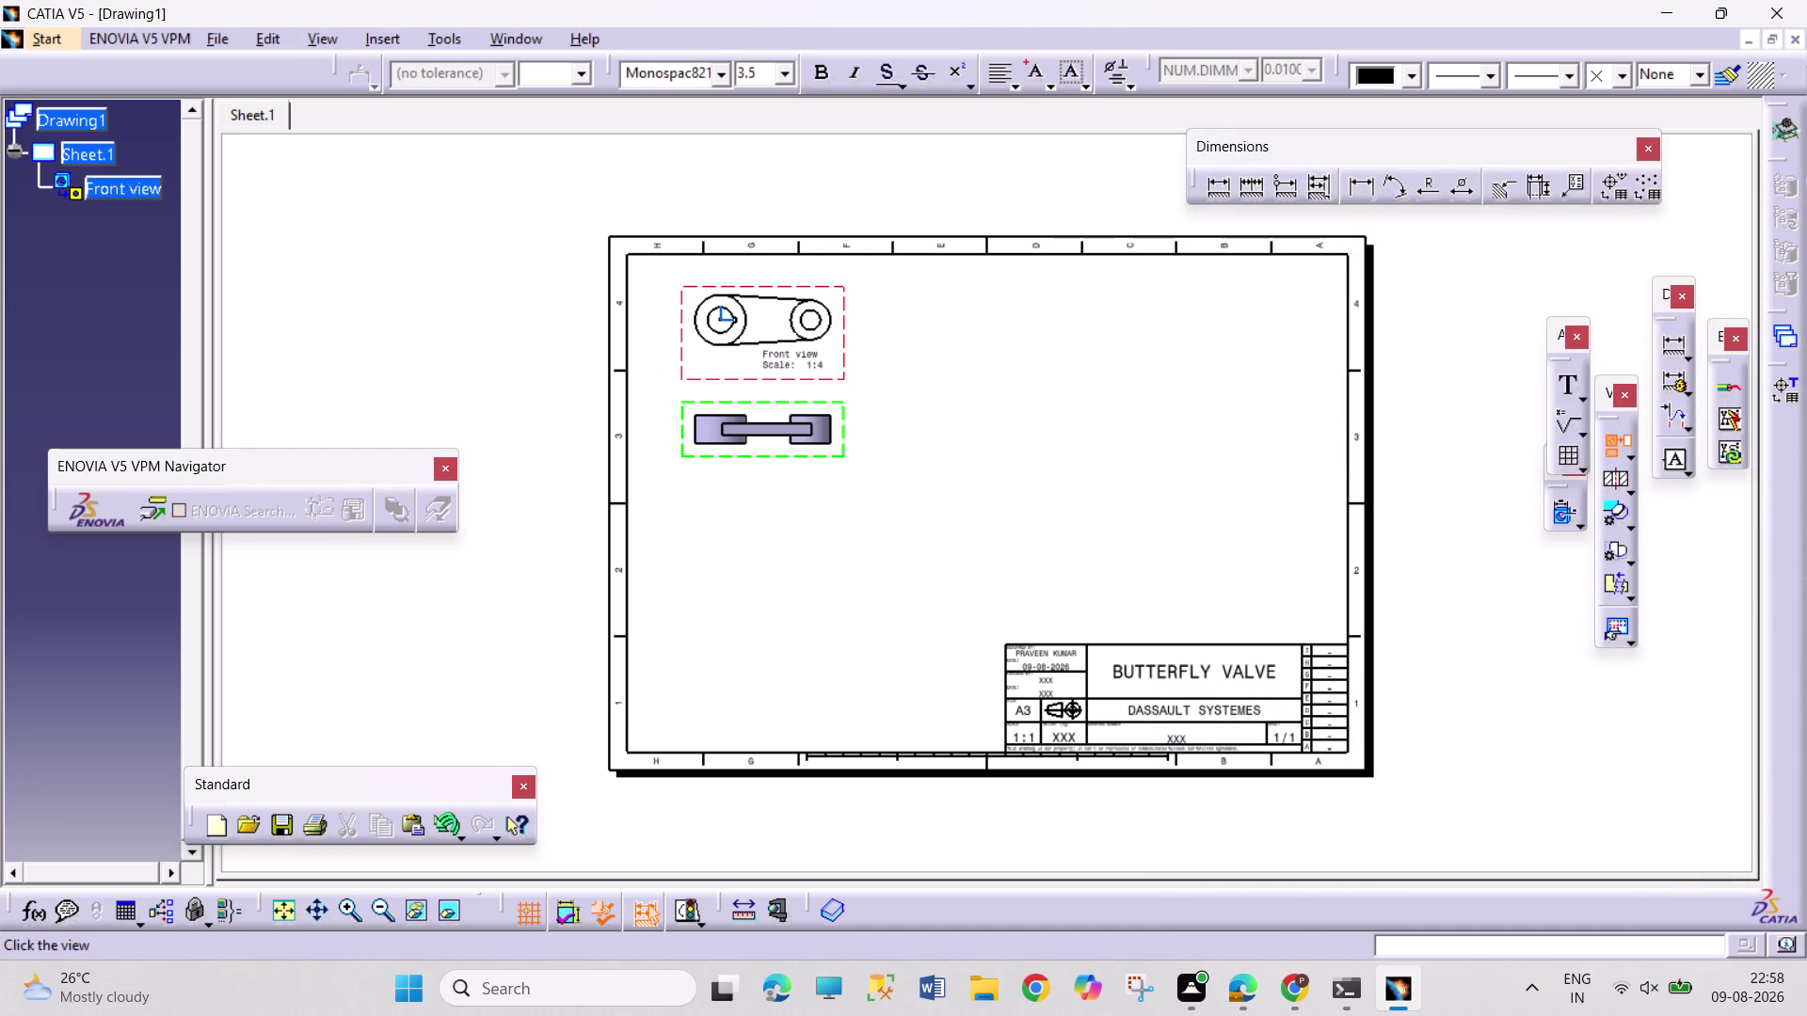
click(782, 430)
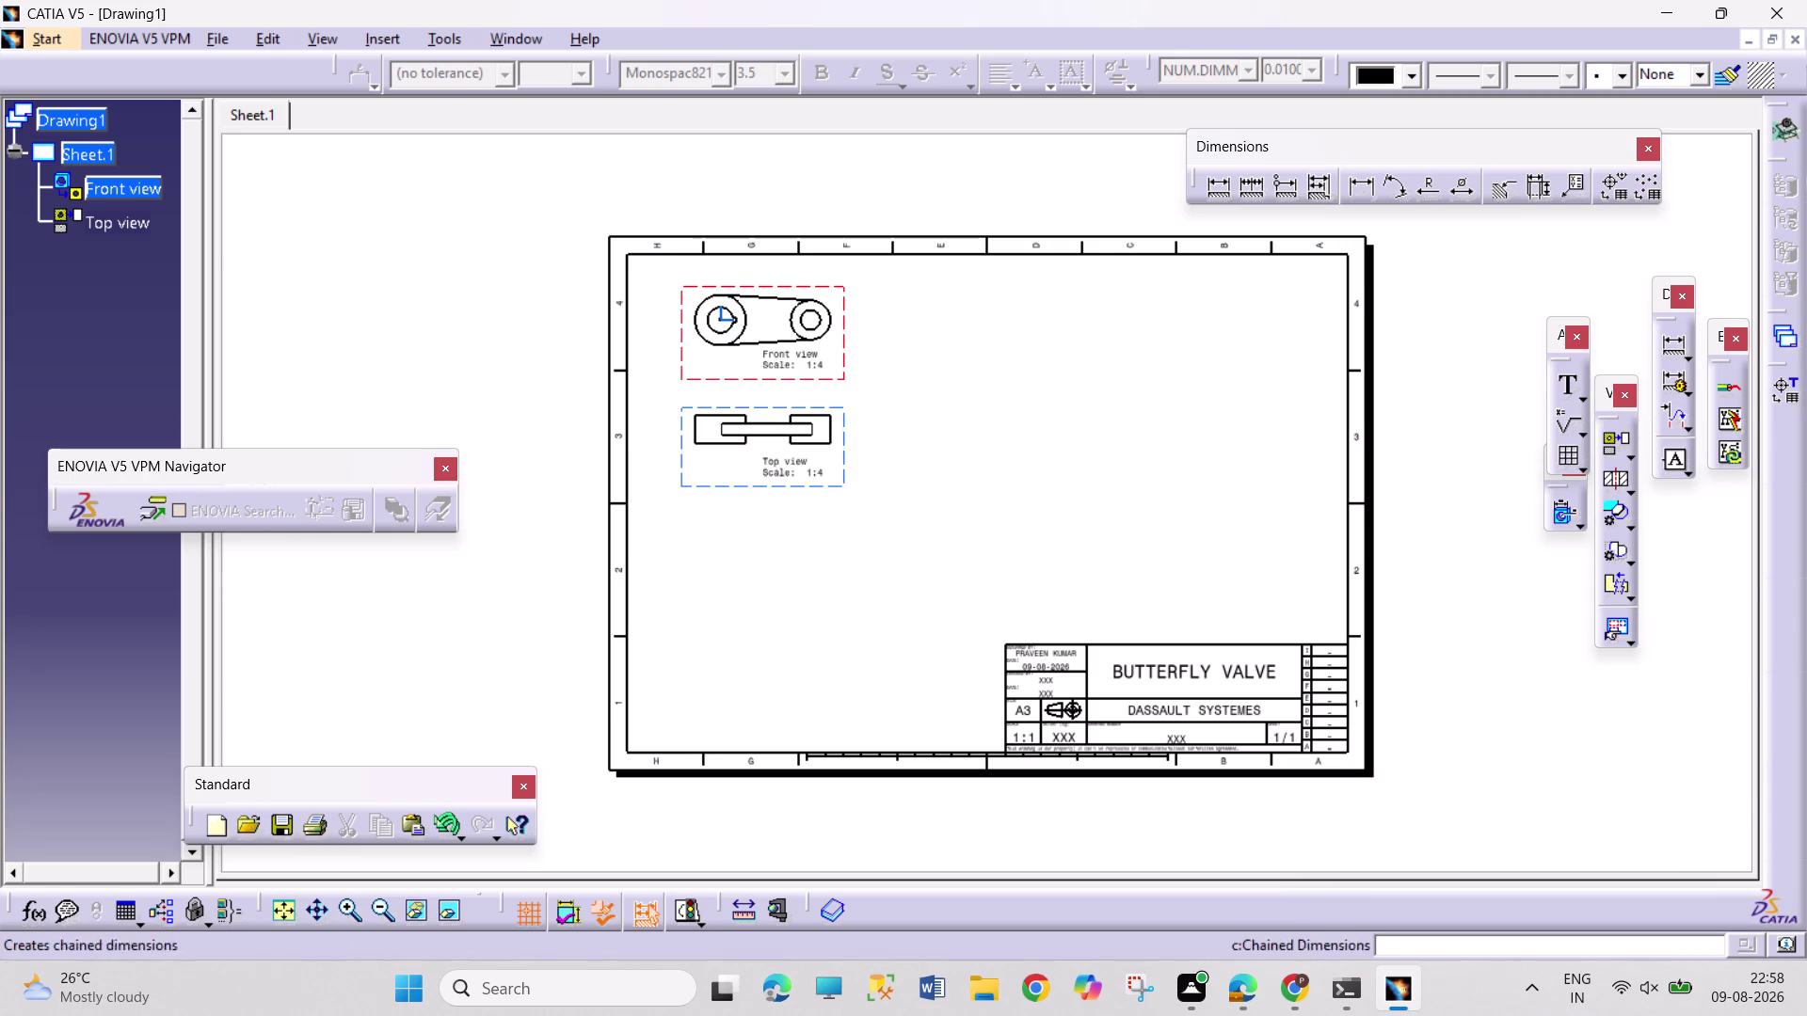
Add R6.25 and R28.15 radius dimensions to the front view's large hub.
click(1432, 187)
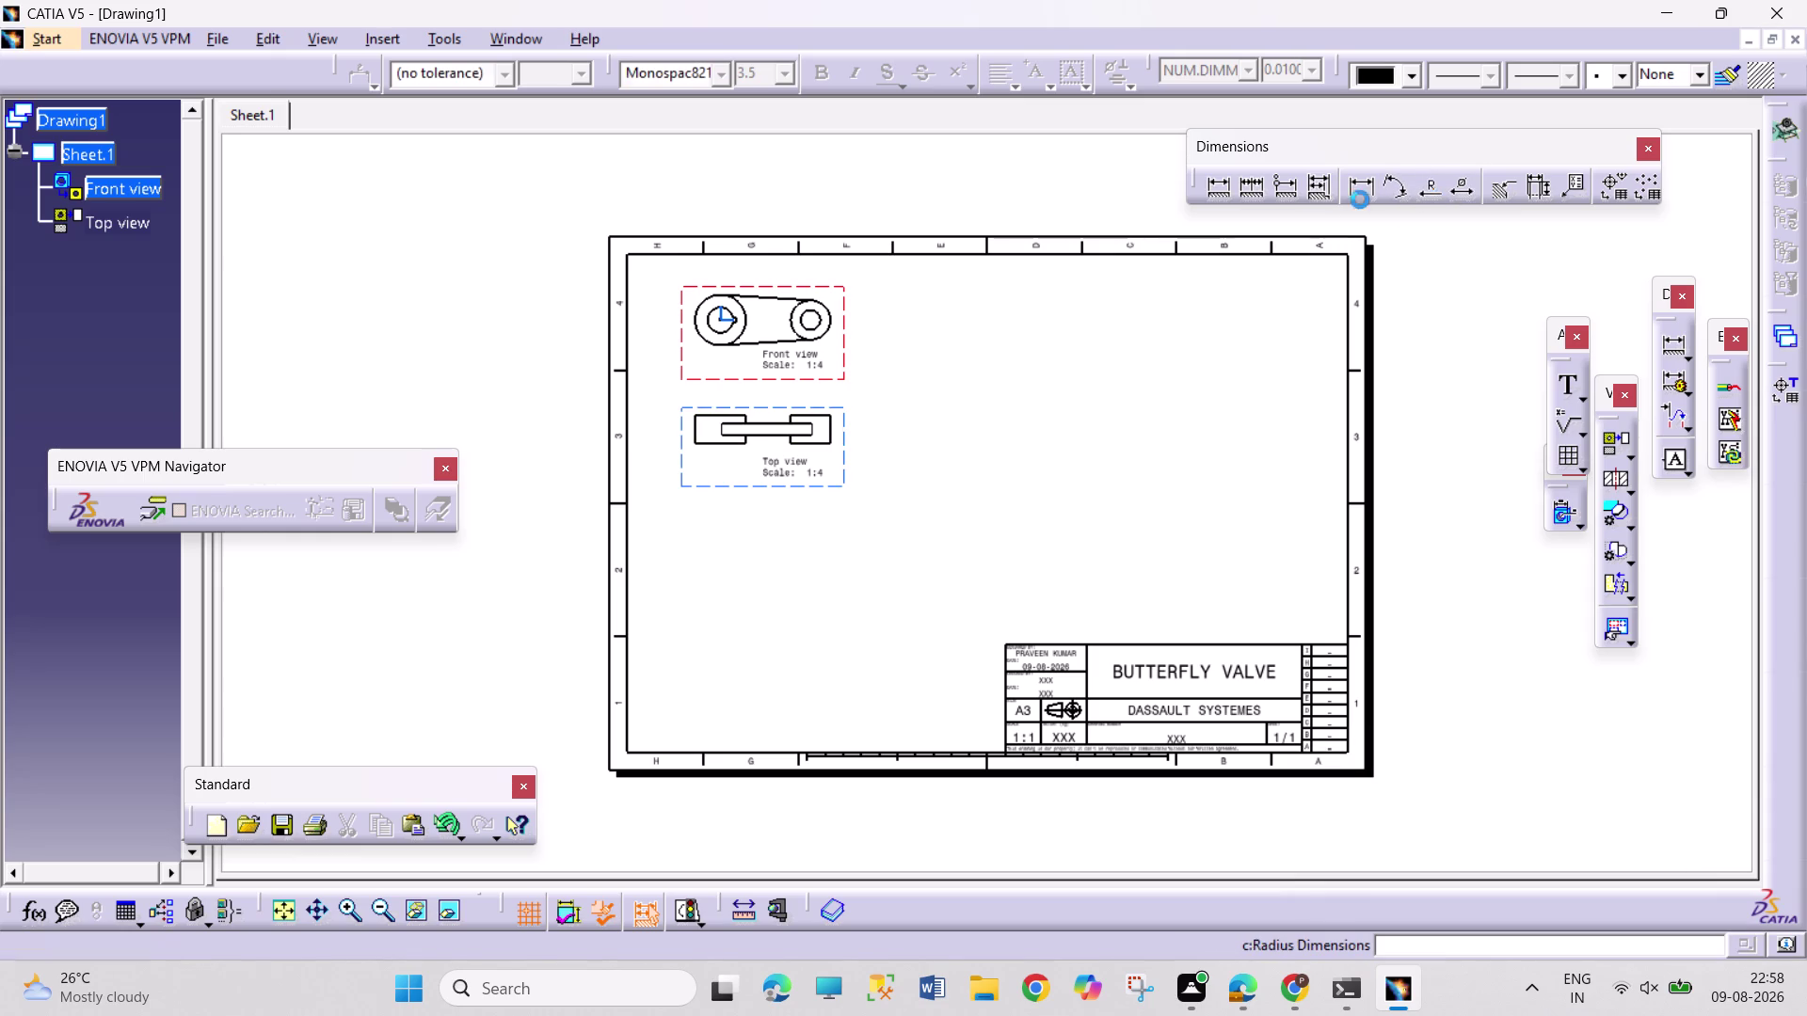
click(696, 330)
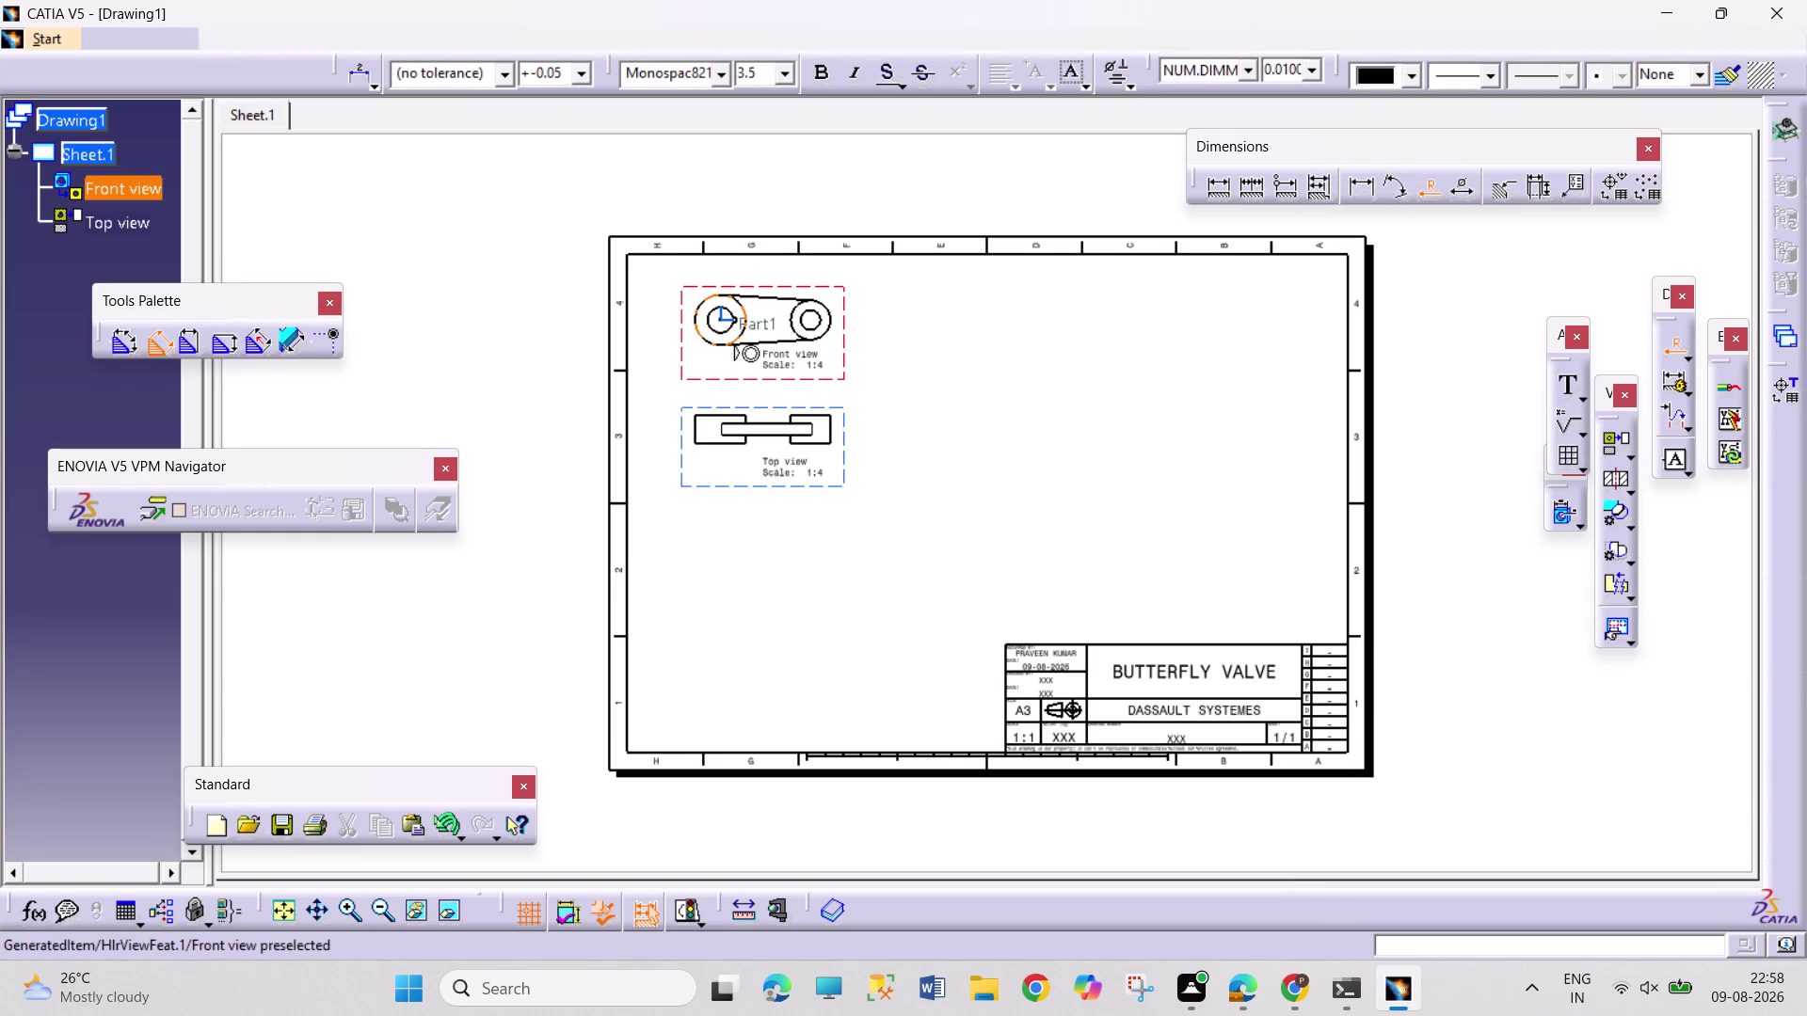
click(679, 298)
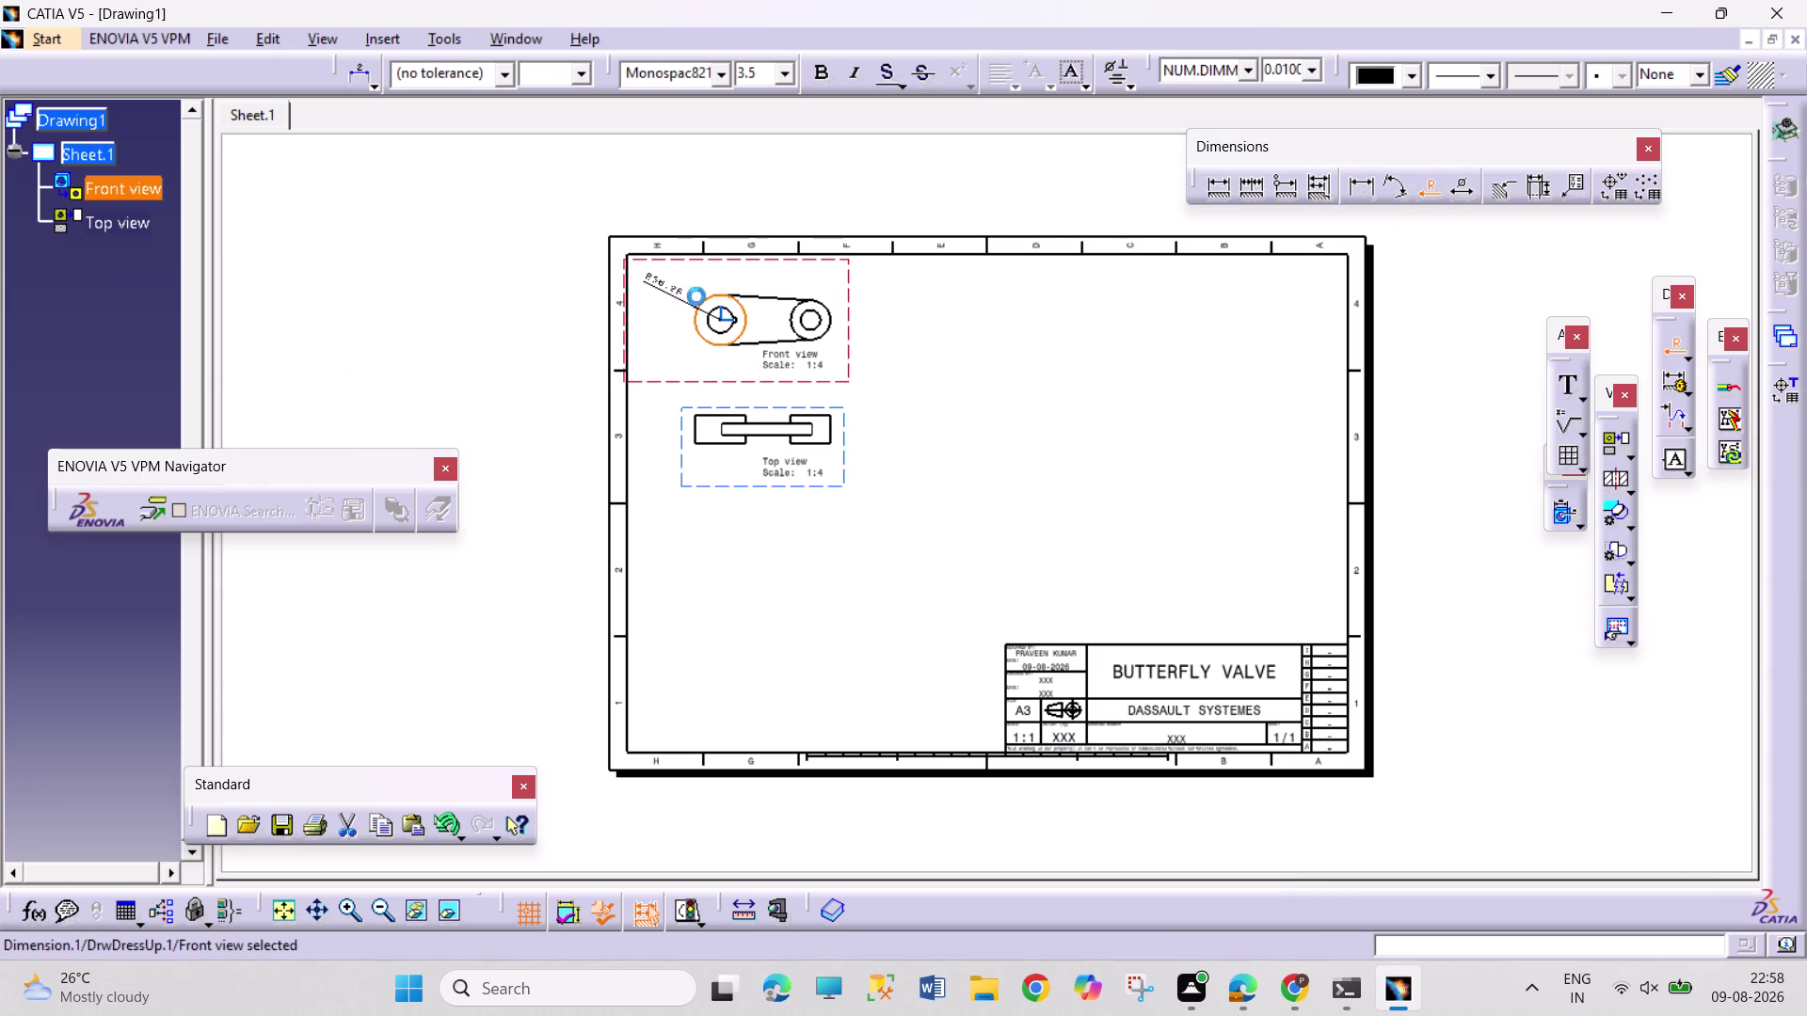
click(1432, 189)
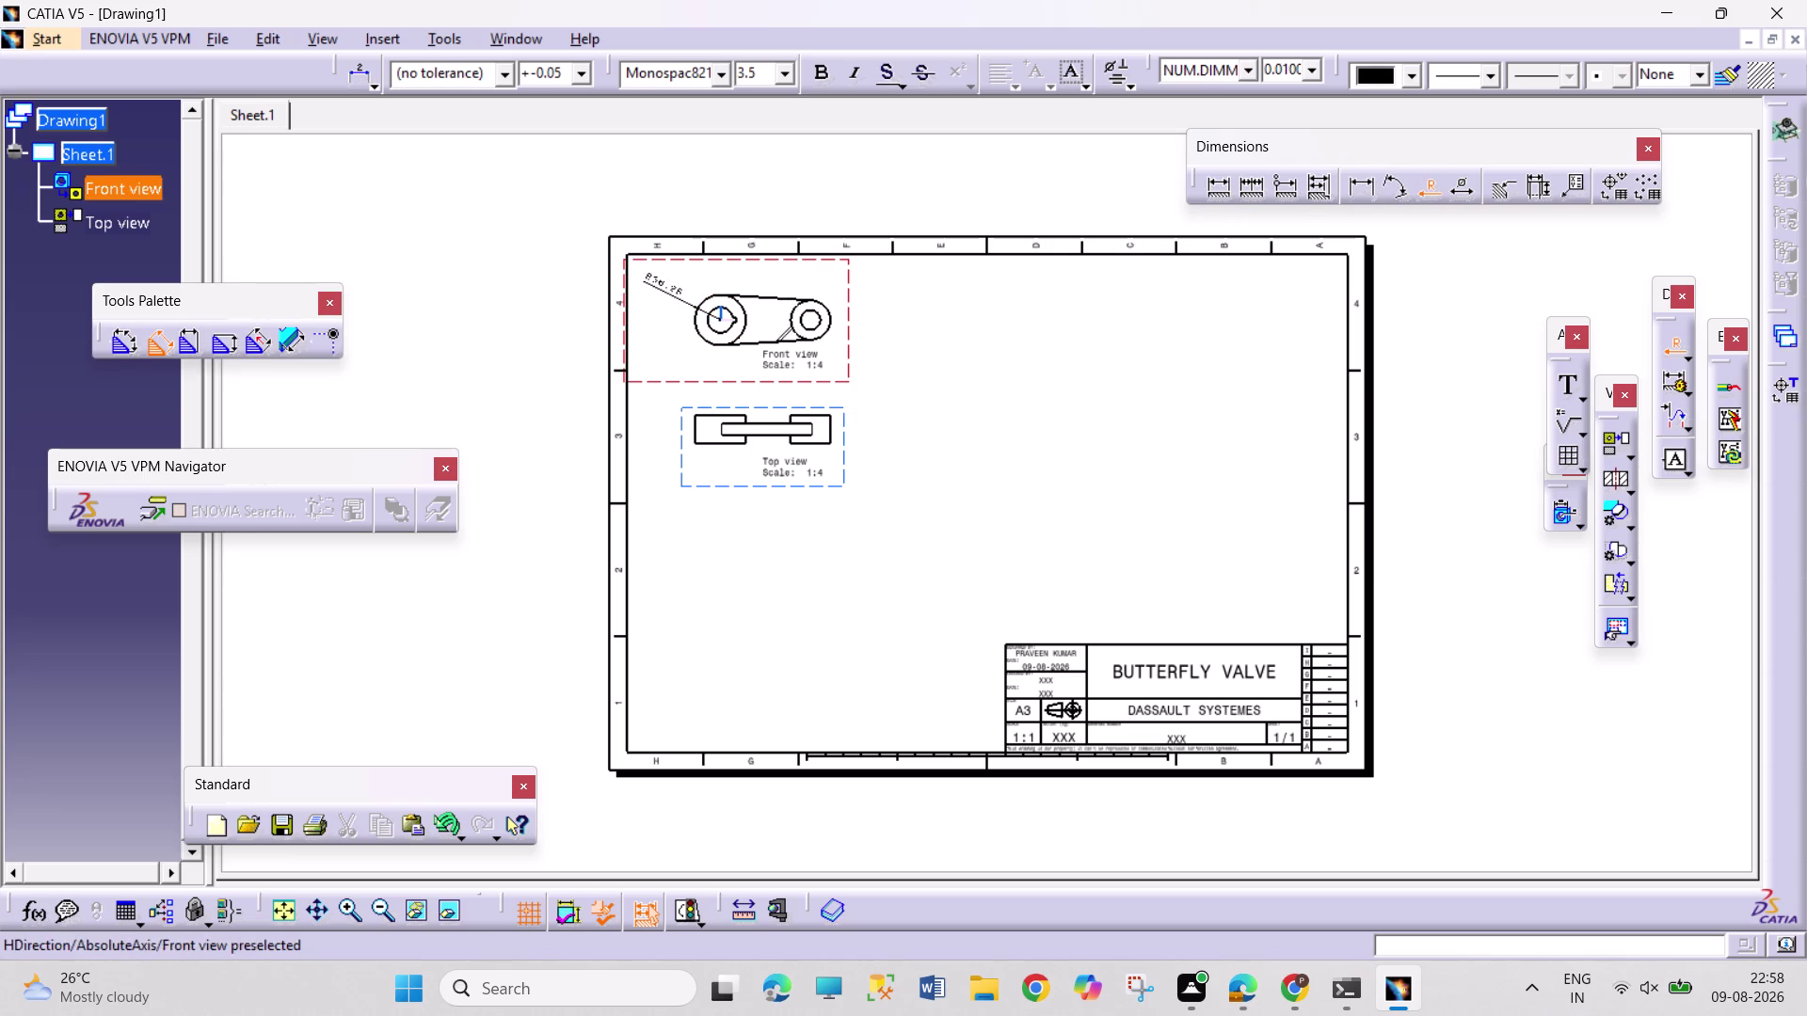
click(732, 310)
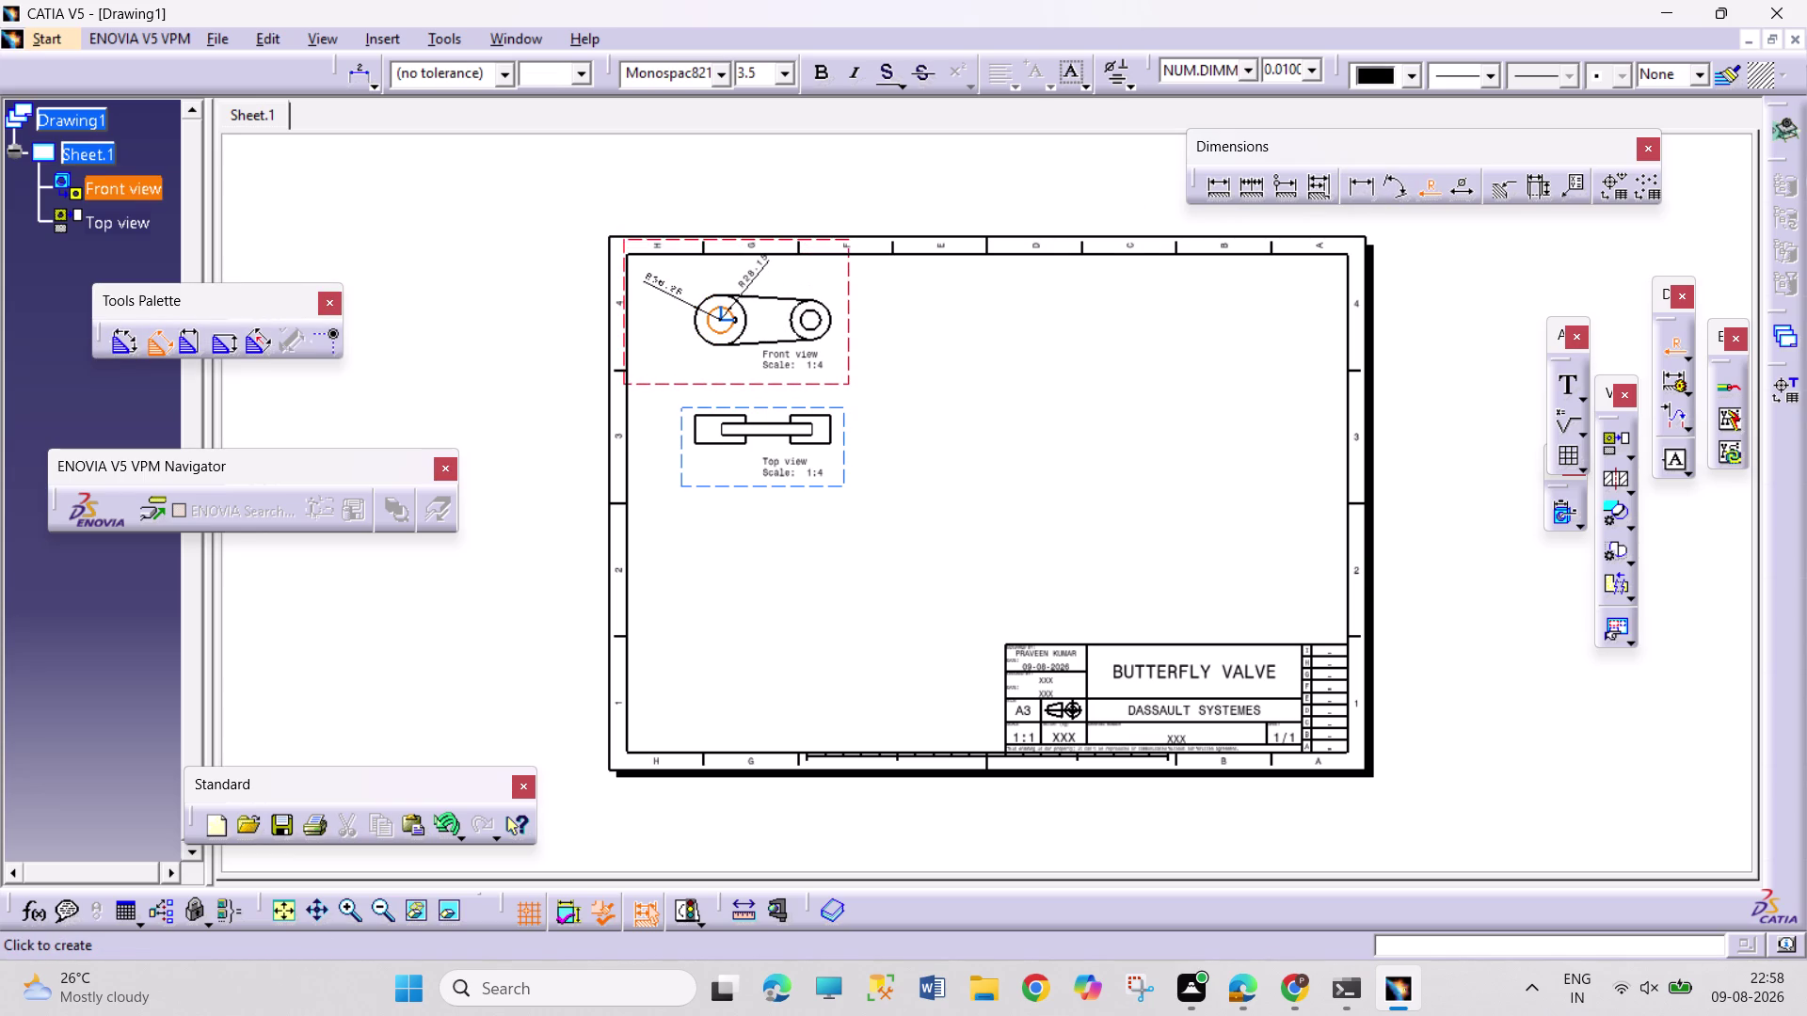
click(741, 292)
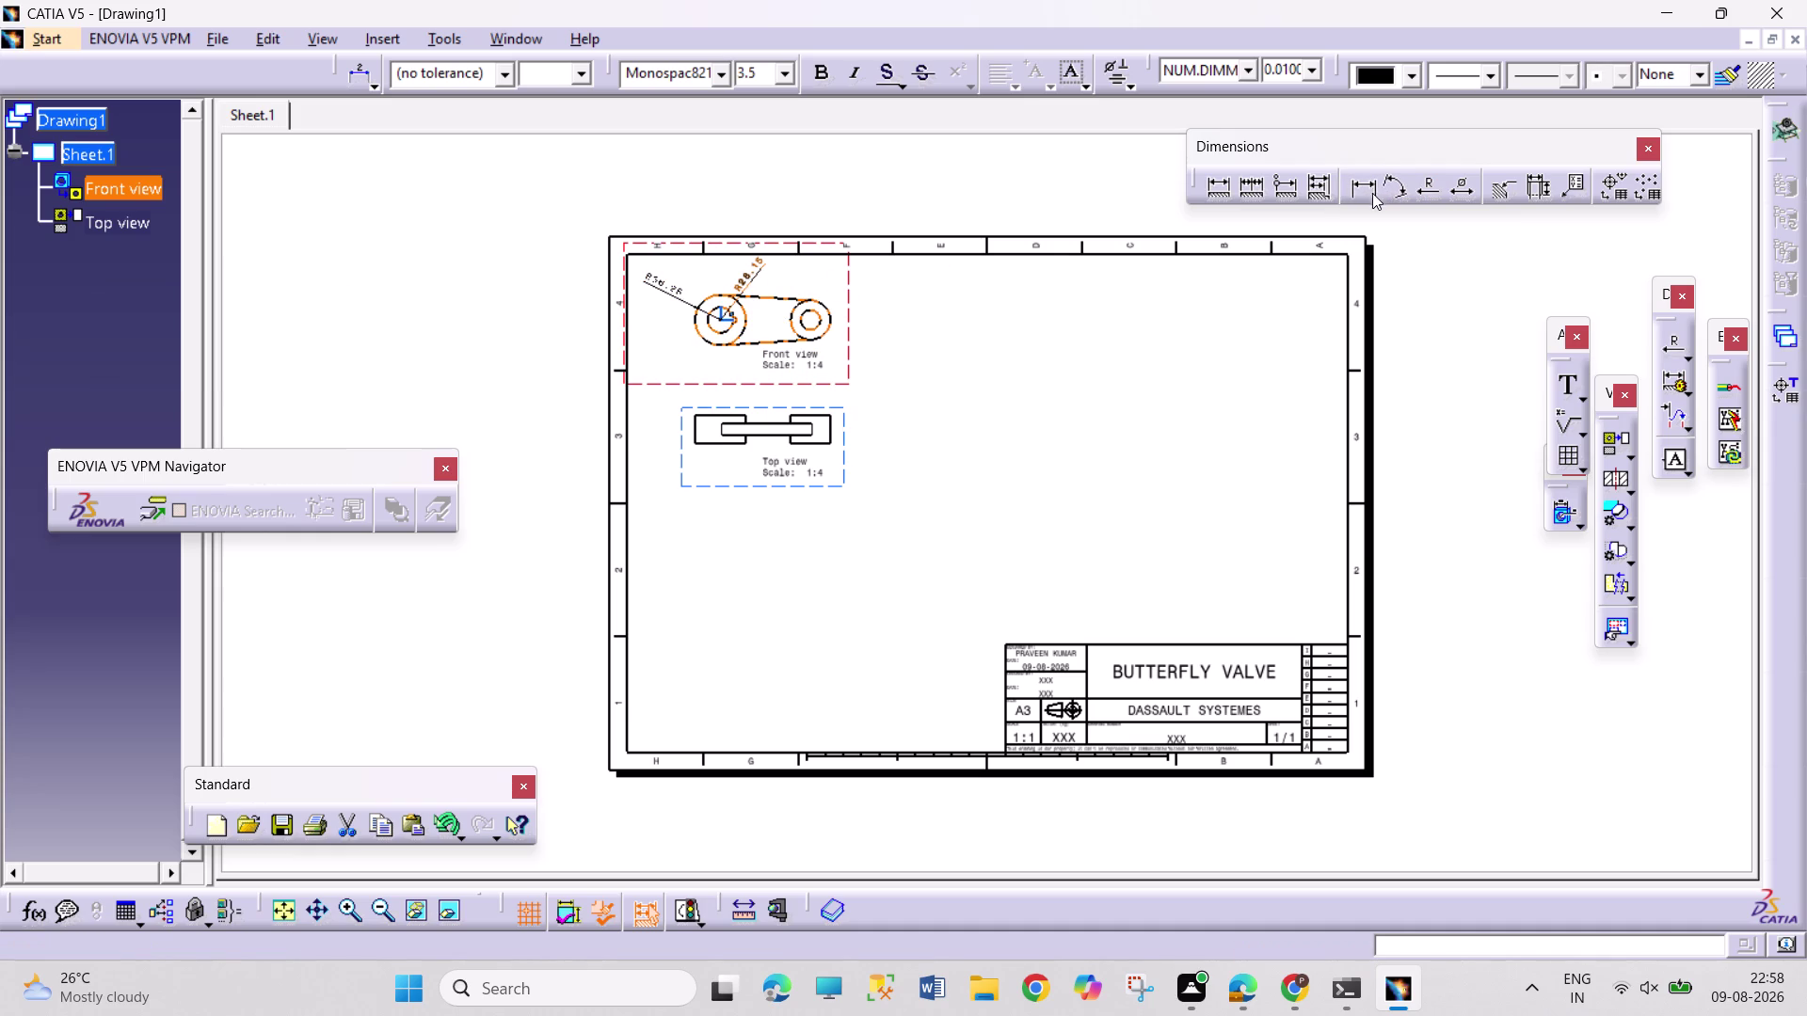
middle_drag(885, 300, 885, 274)
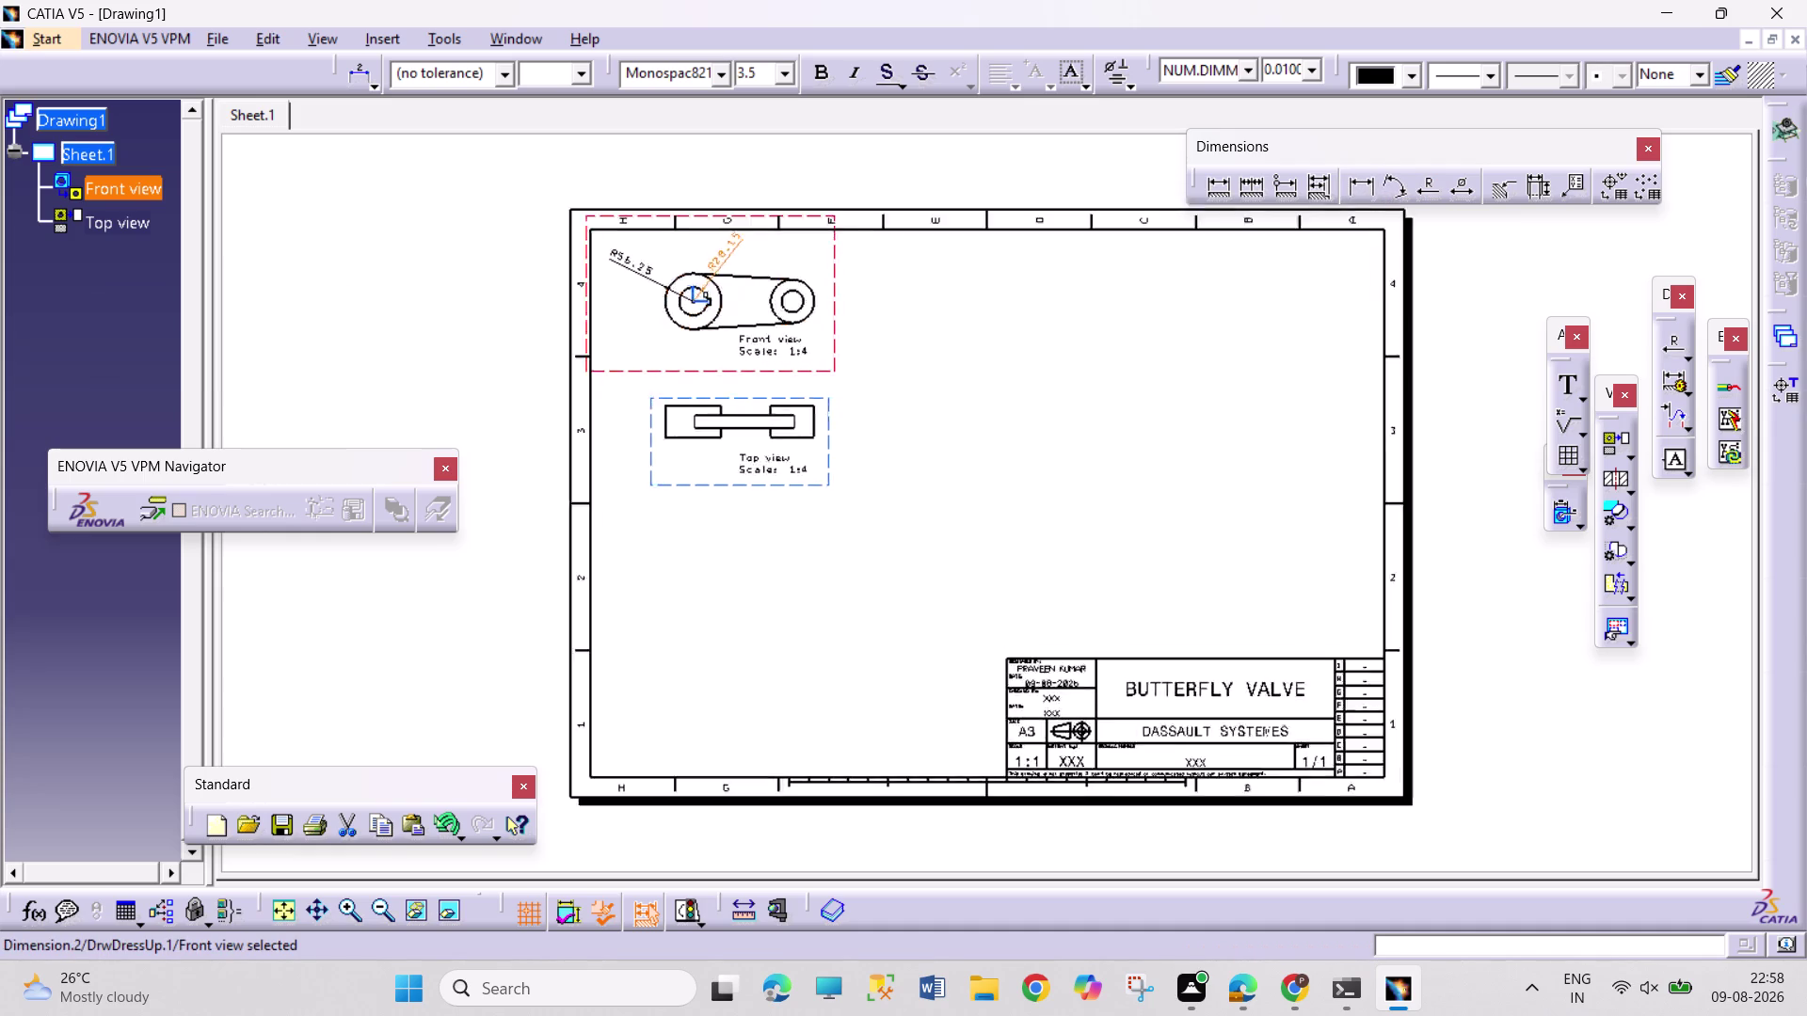
middle_drag(885, 274, 906, 211)
middle_drag(850, 287, 1009, 503)
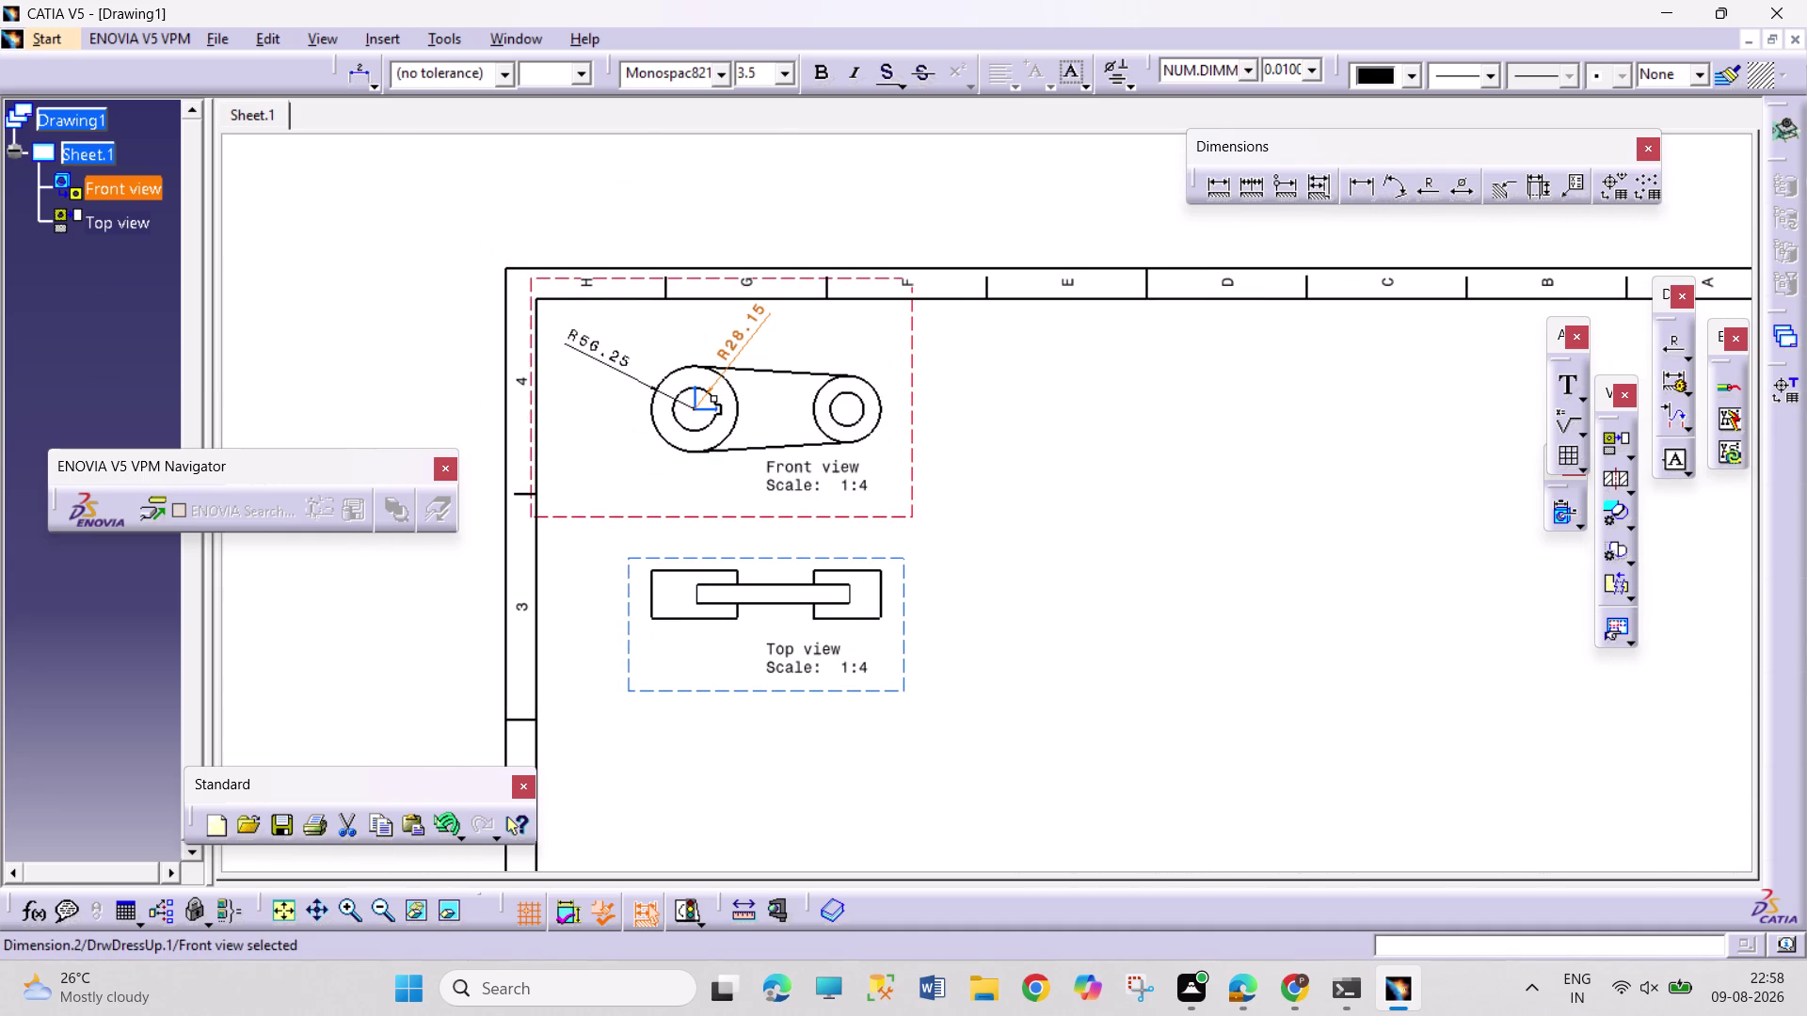
Dimension the arm's small end with an R21.9 radius and a Ø87.5 diameter.
click(1424, 189)
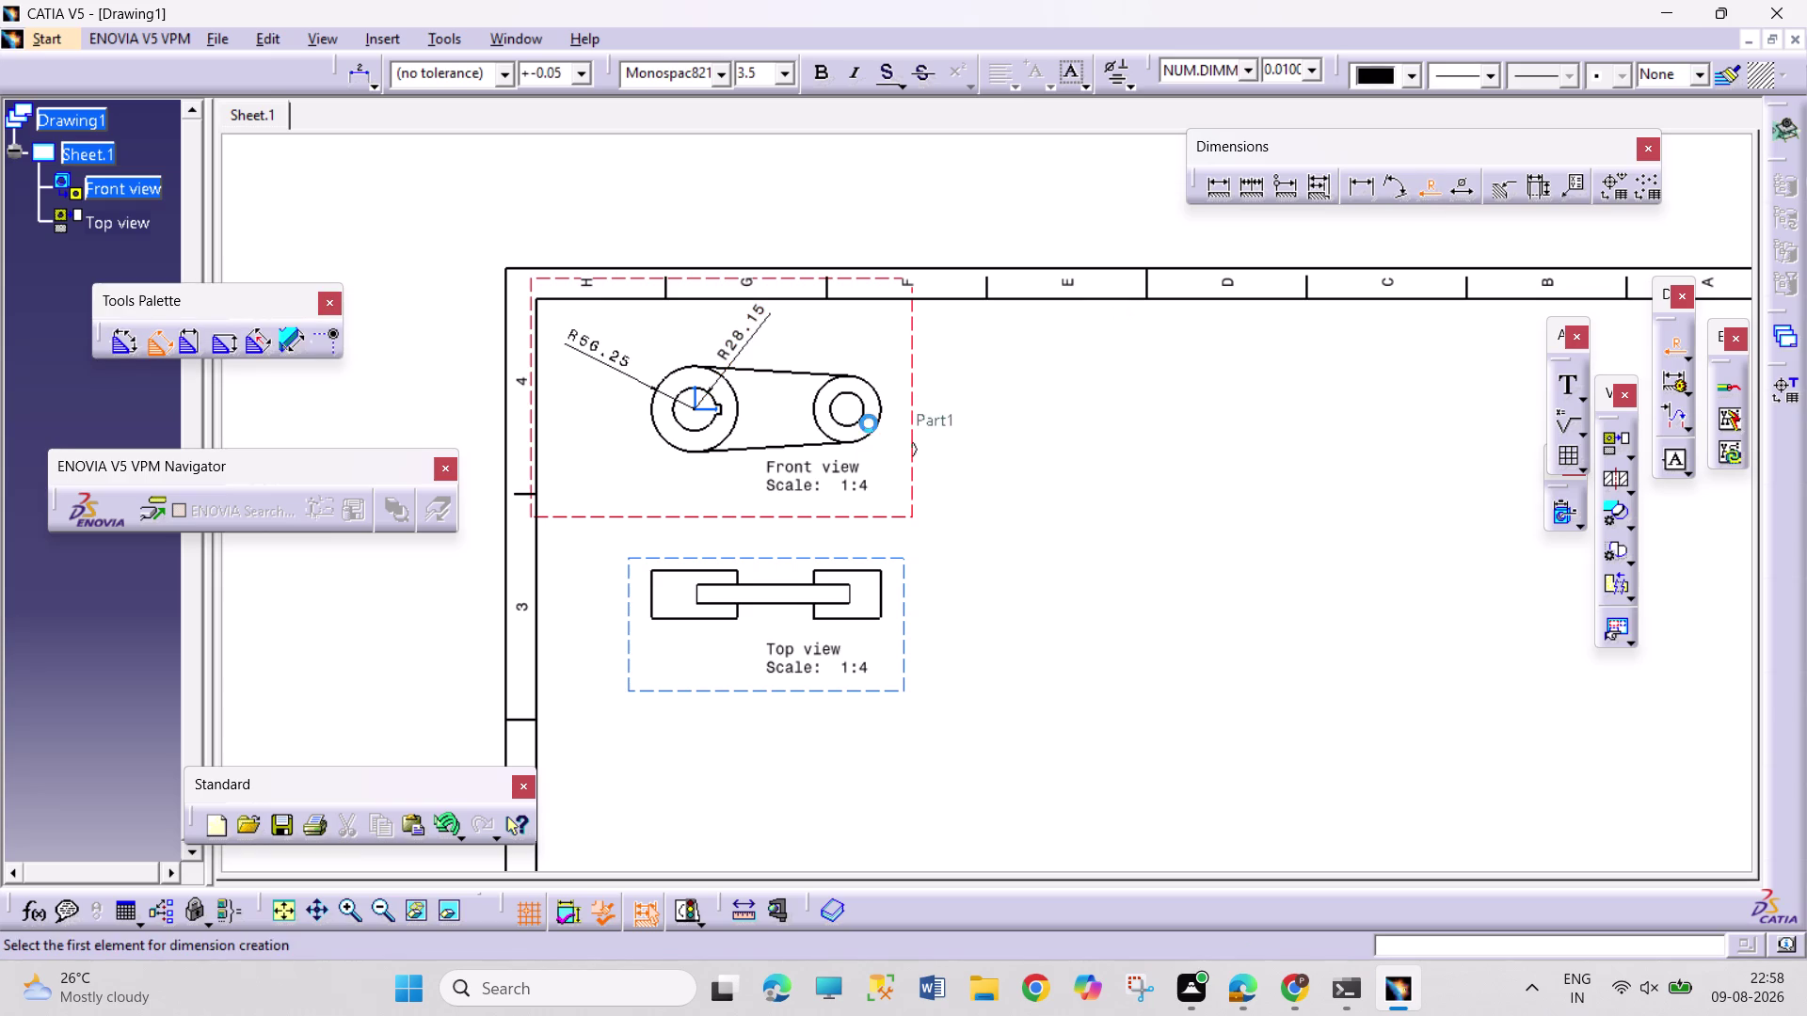
click(865, 415)
click(880, 375)
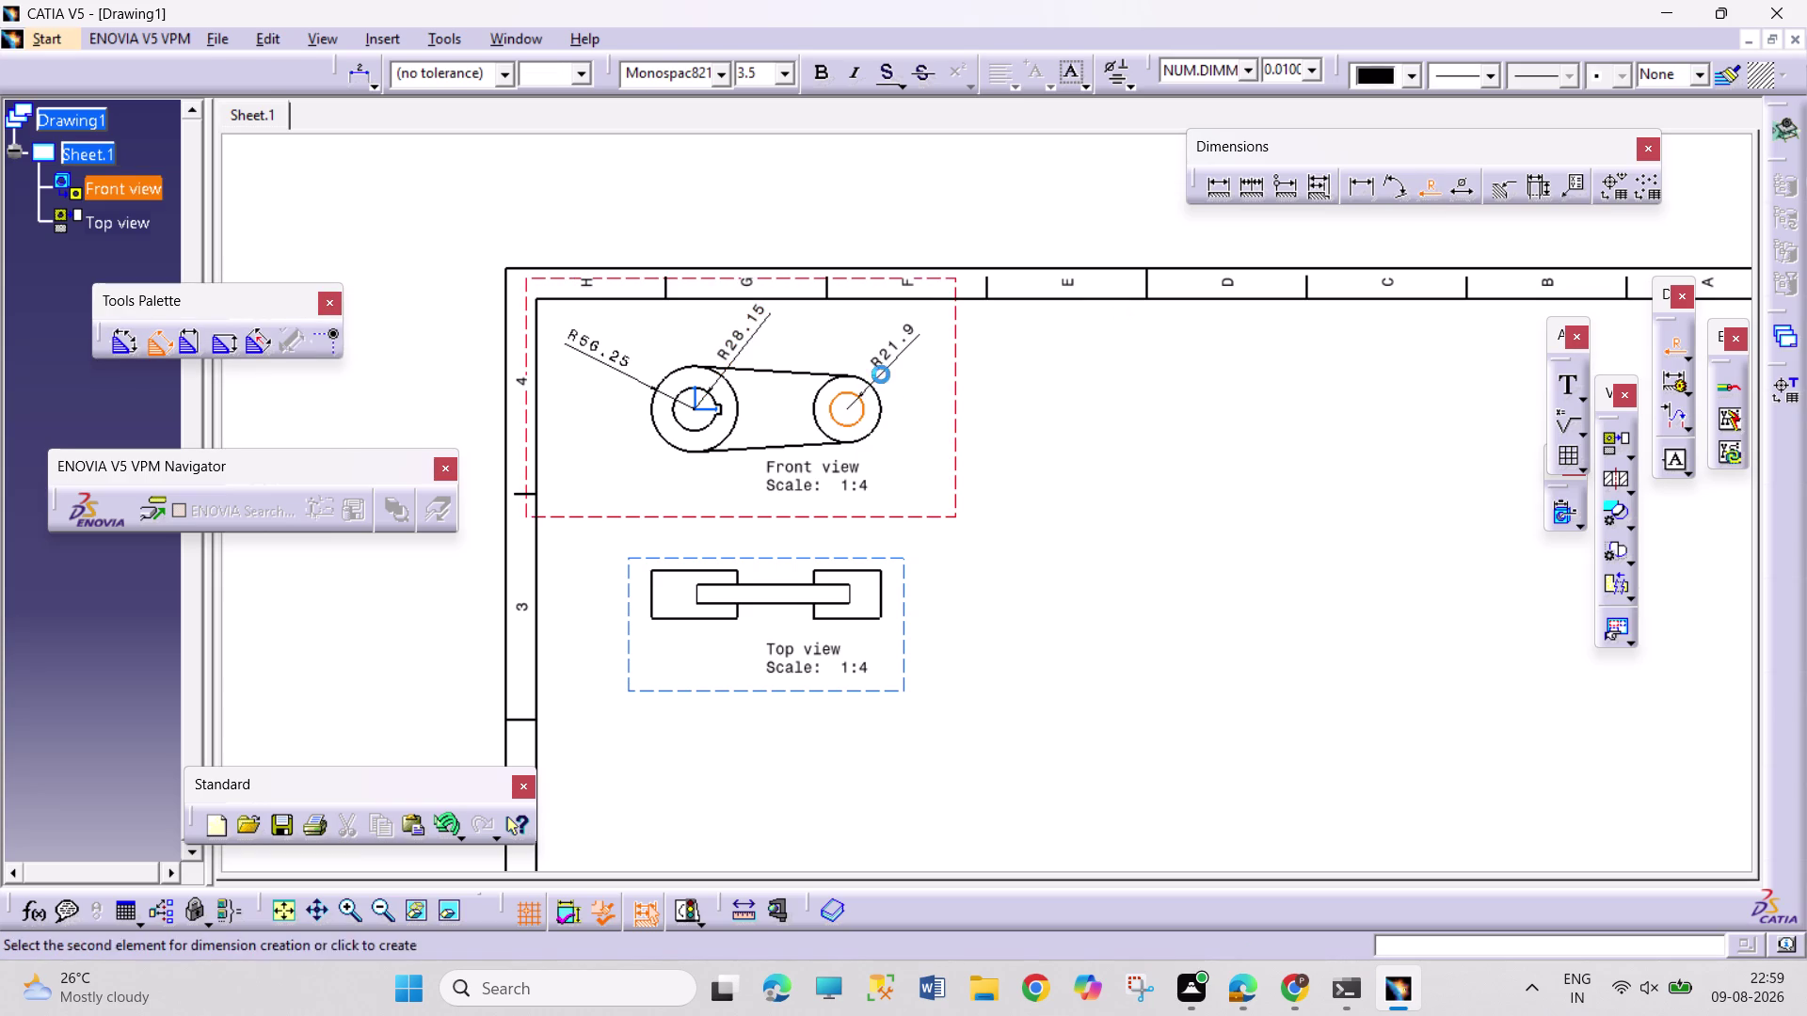
click(1448, 186)
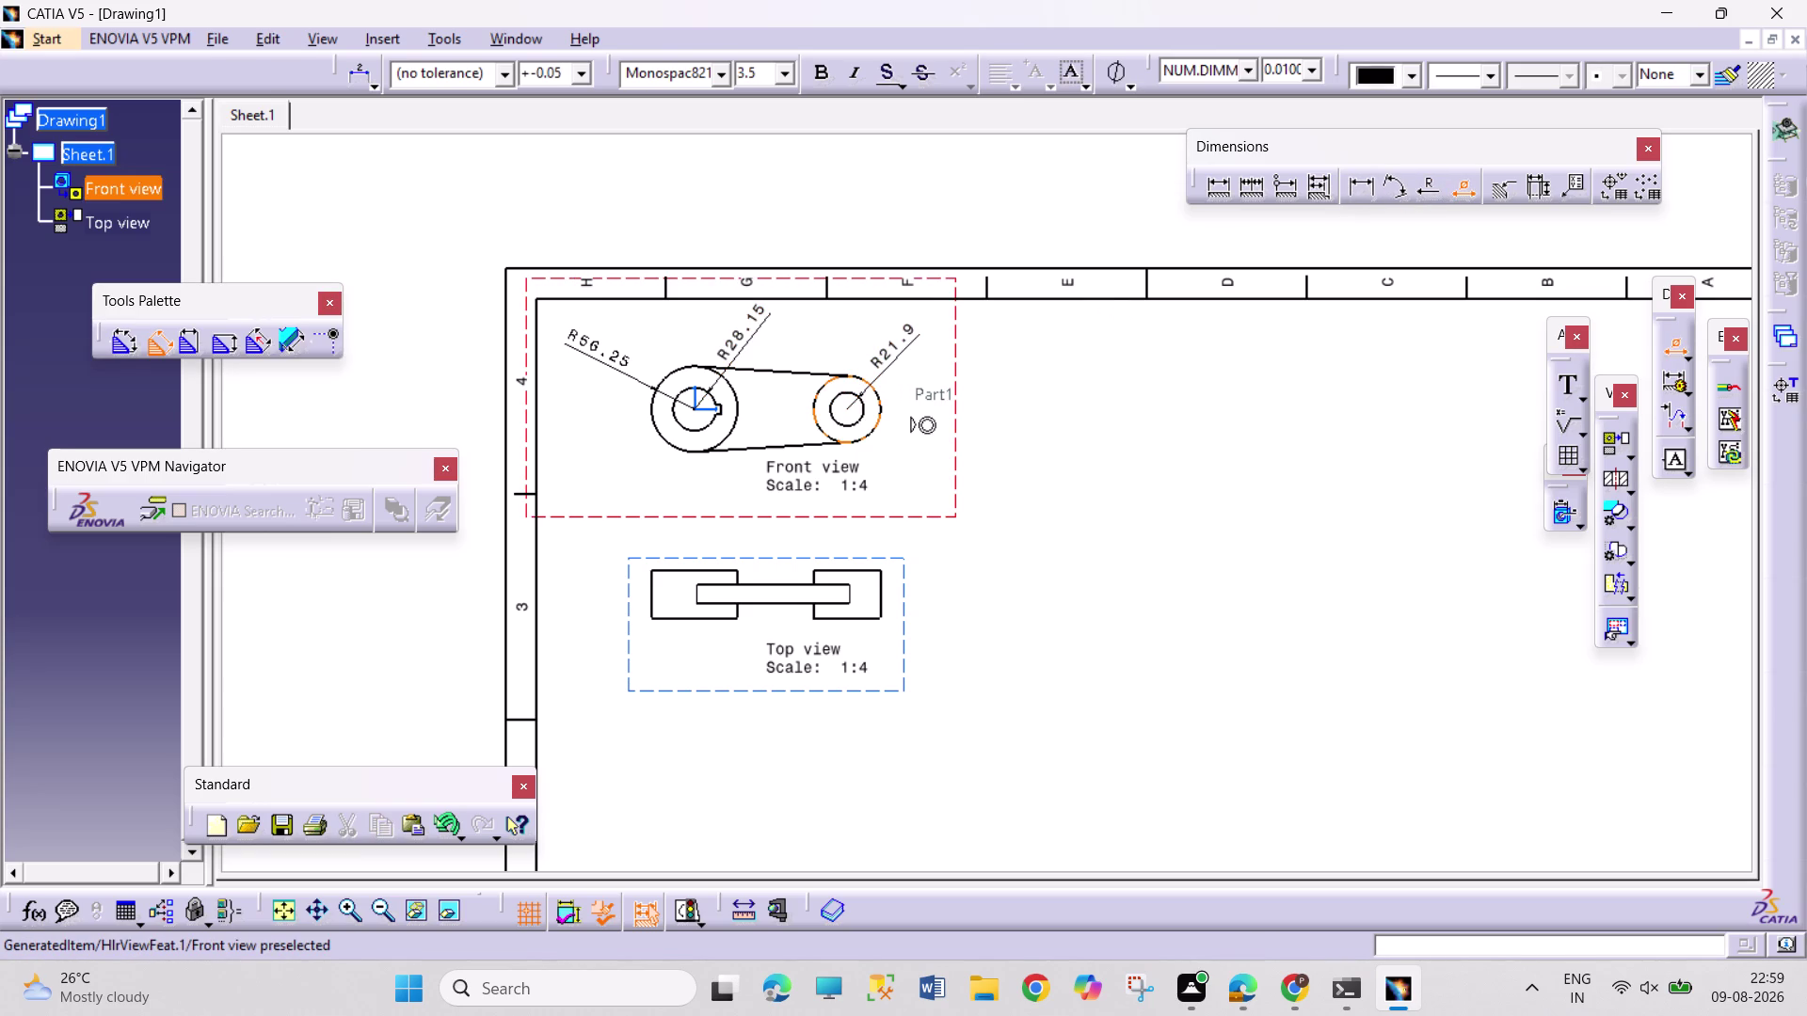
click(880, 404)
drag(922, 377, 937, 380)
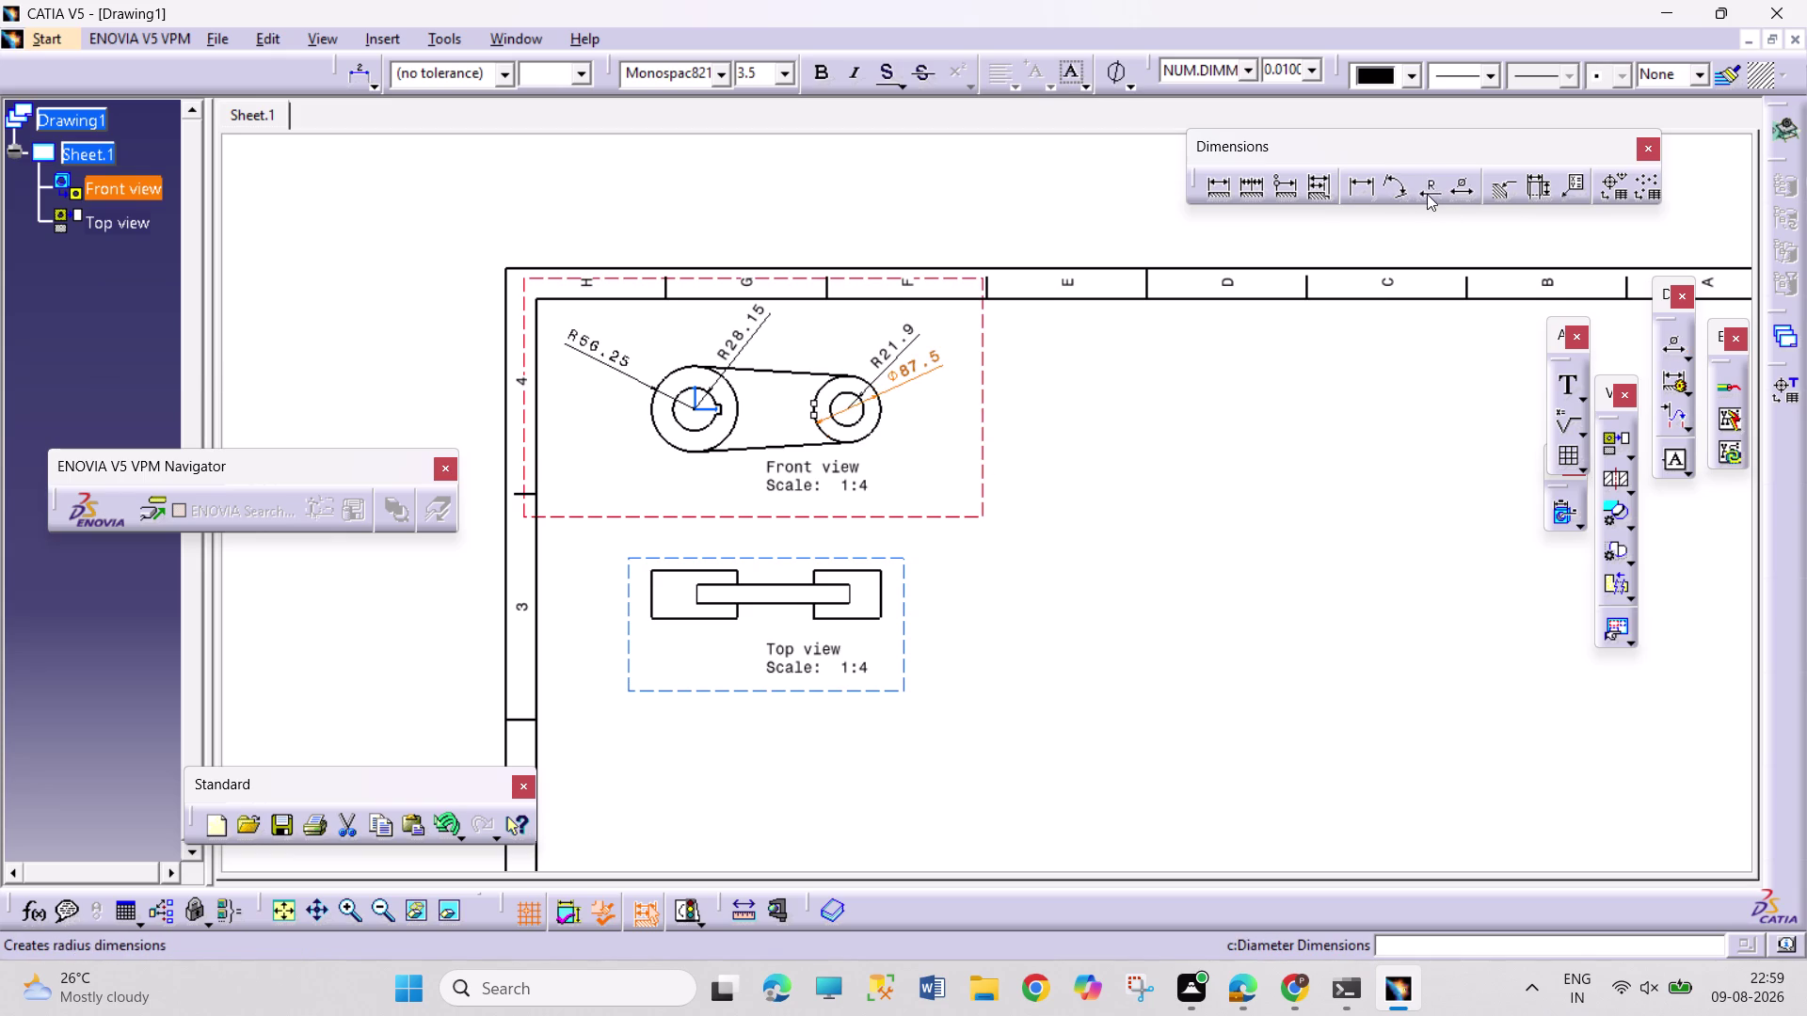
click(1357, 193)
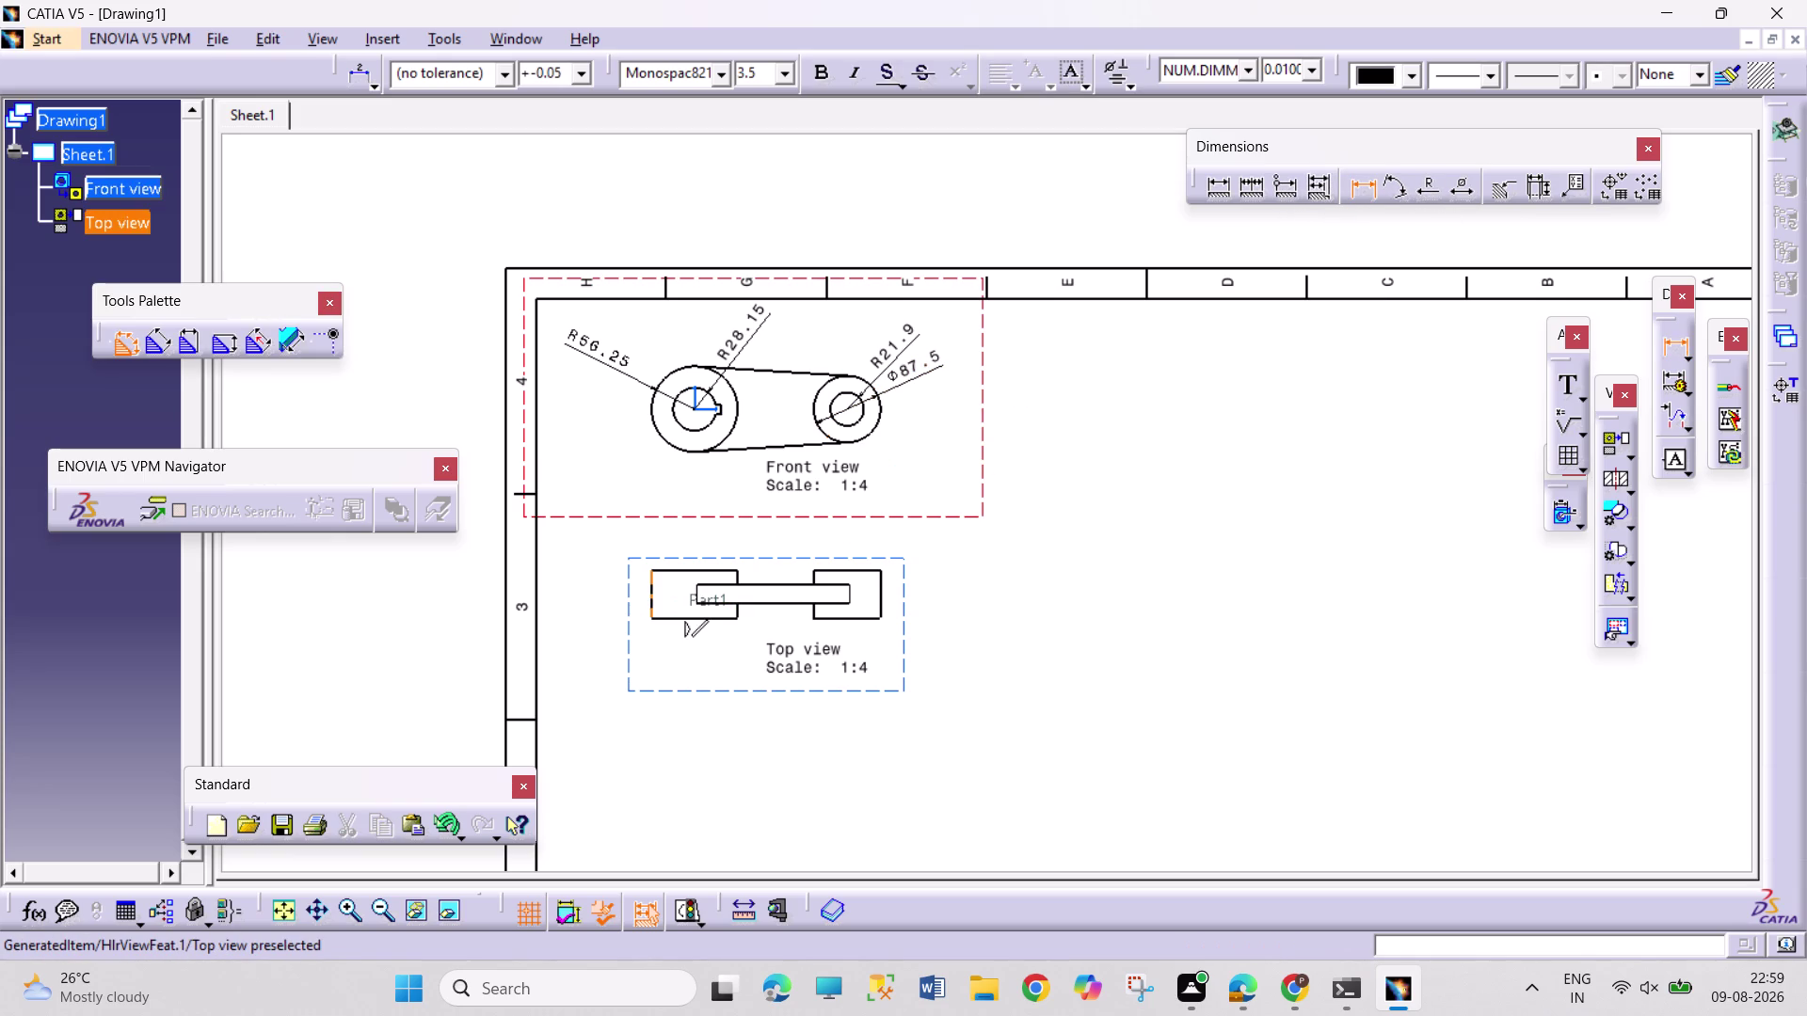
Add the 300 overall length dimension and move the Top view title below it.
click(649, 606)
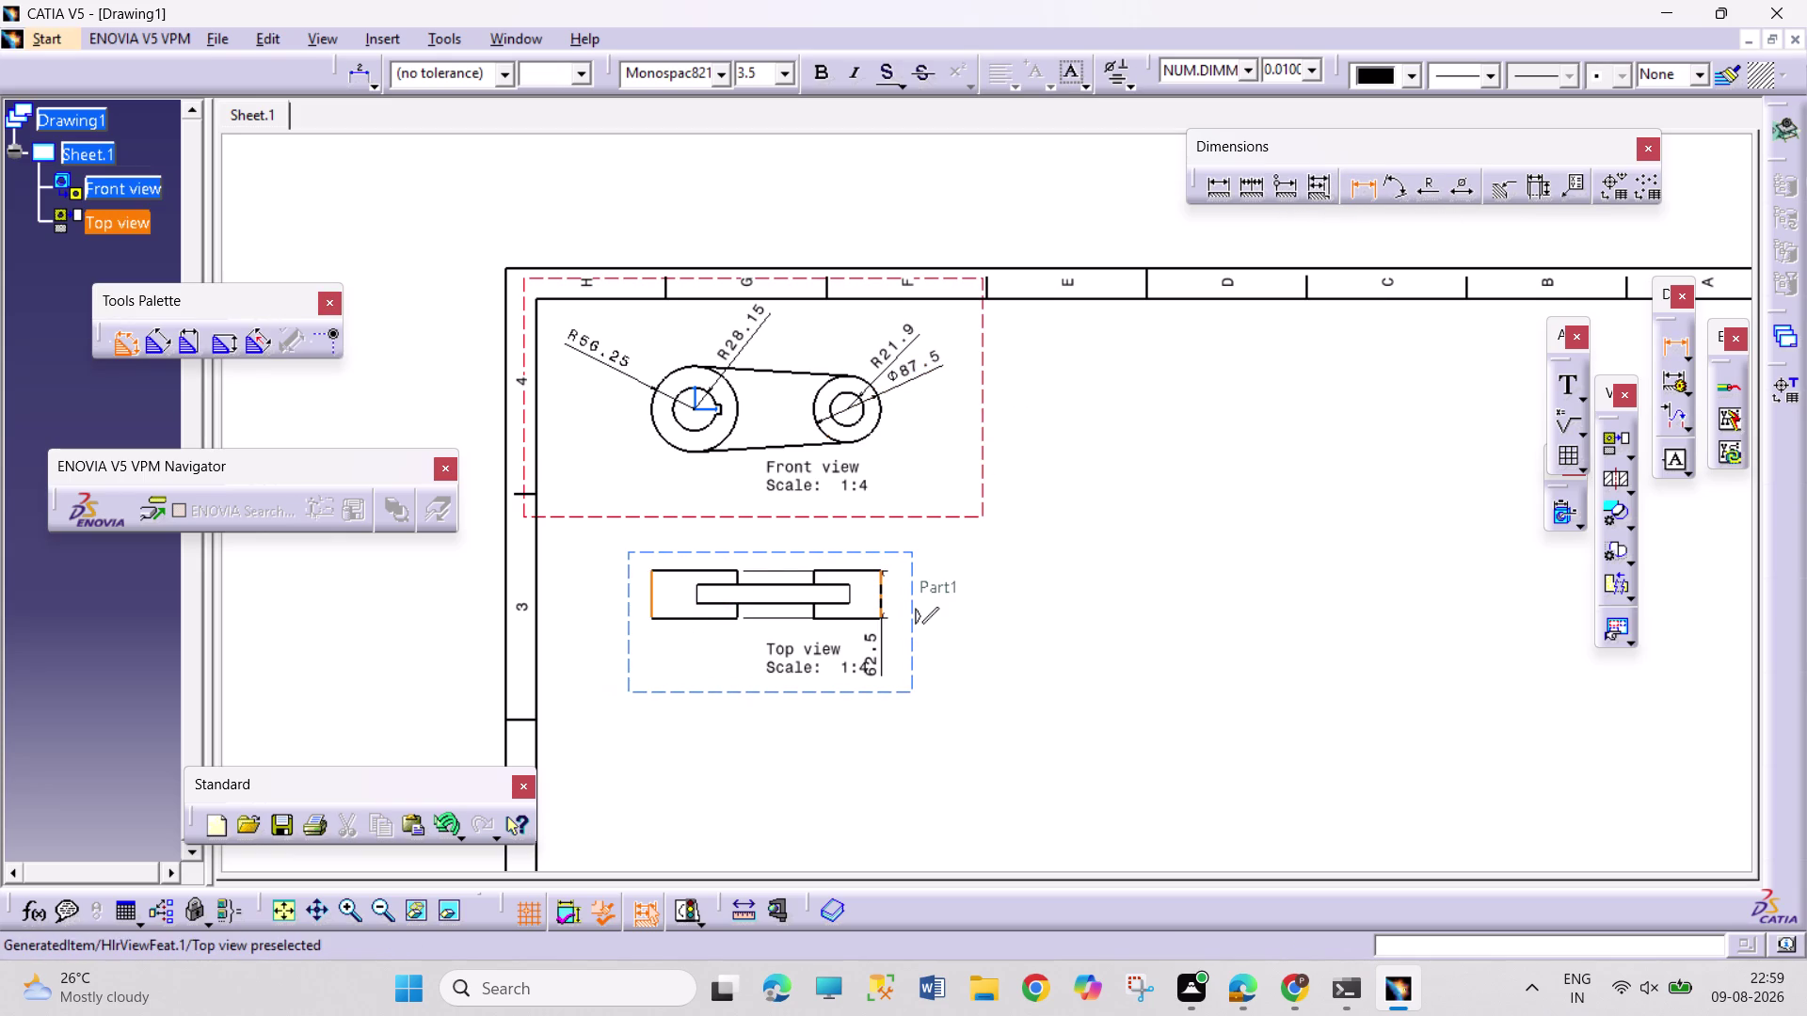
click(881, 596)
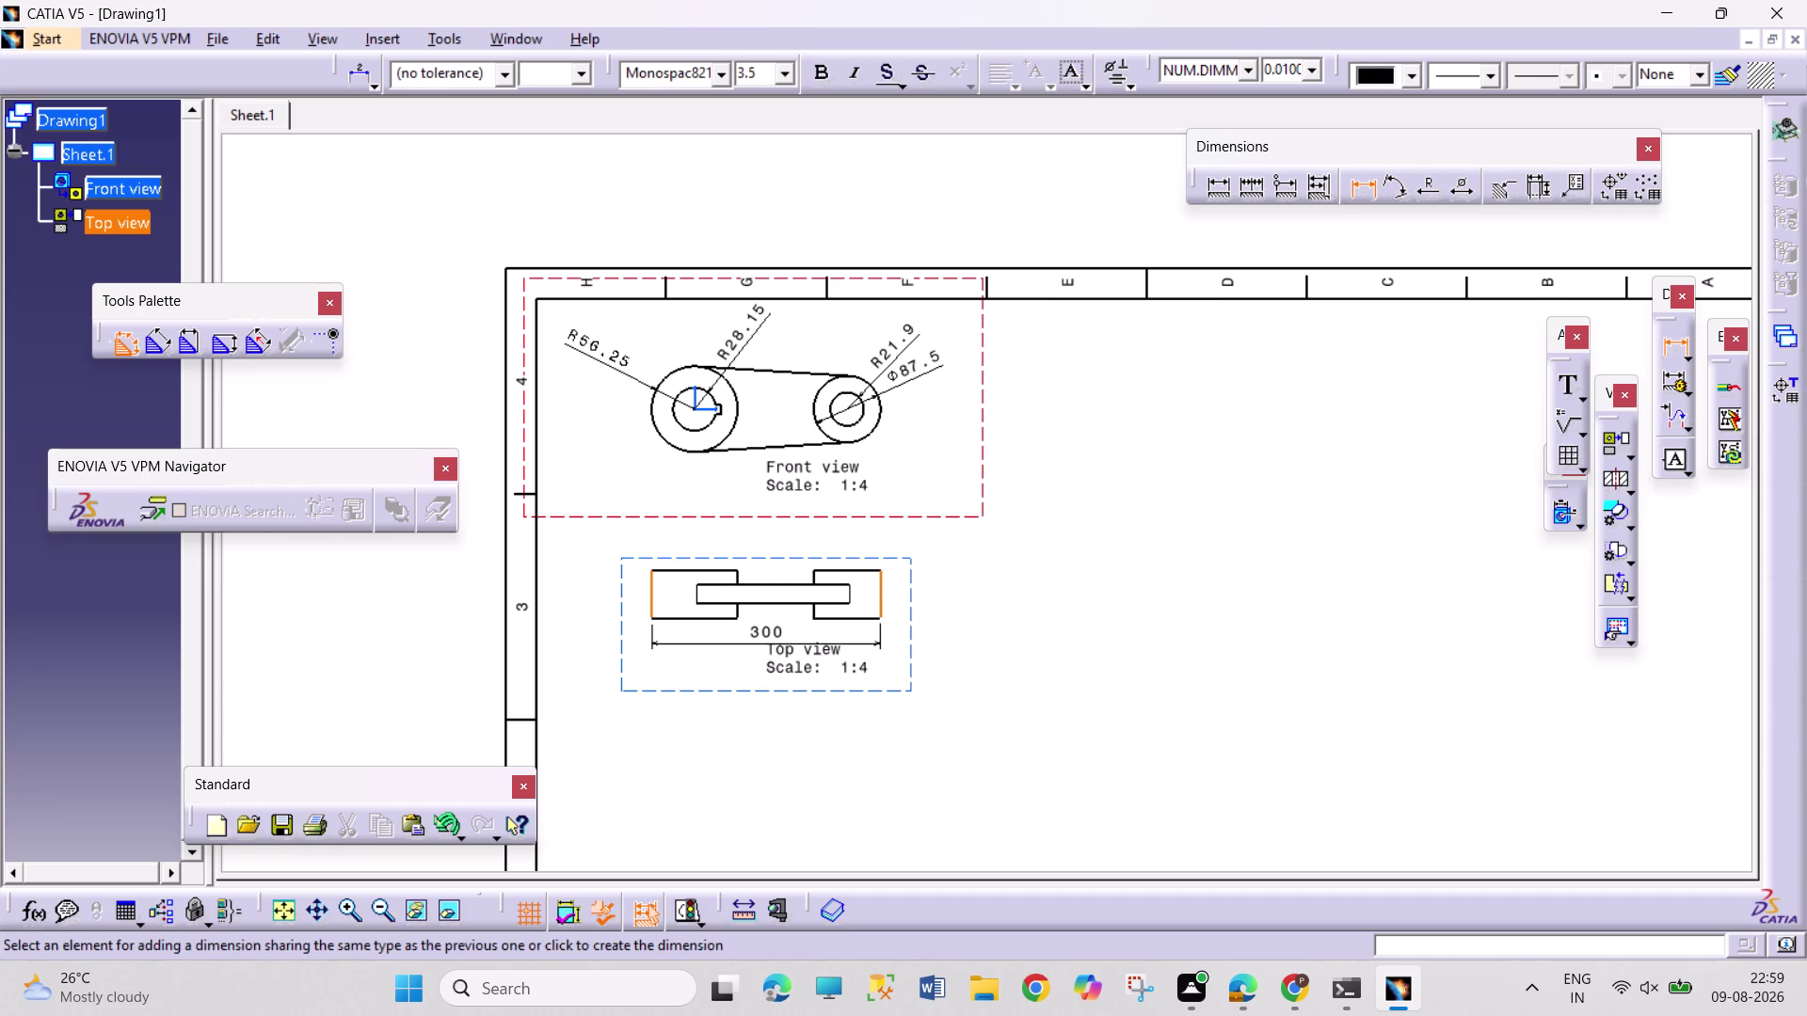
click(803, 642)
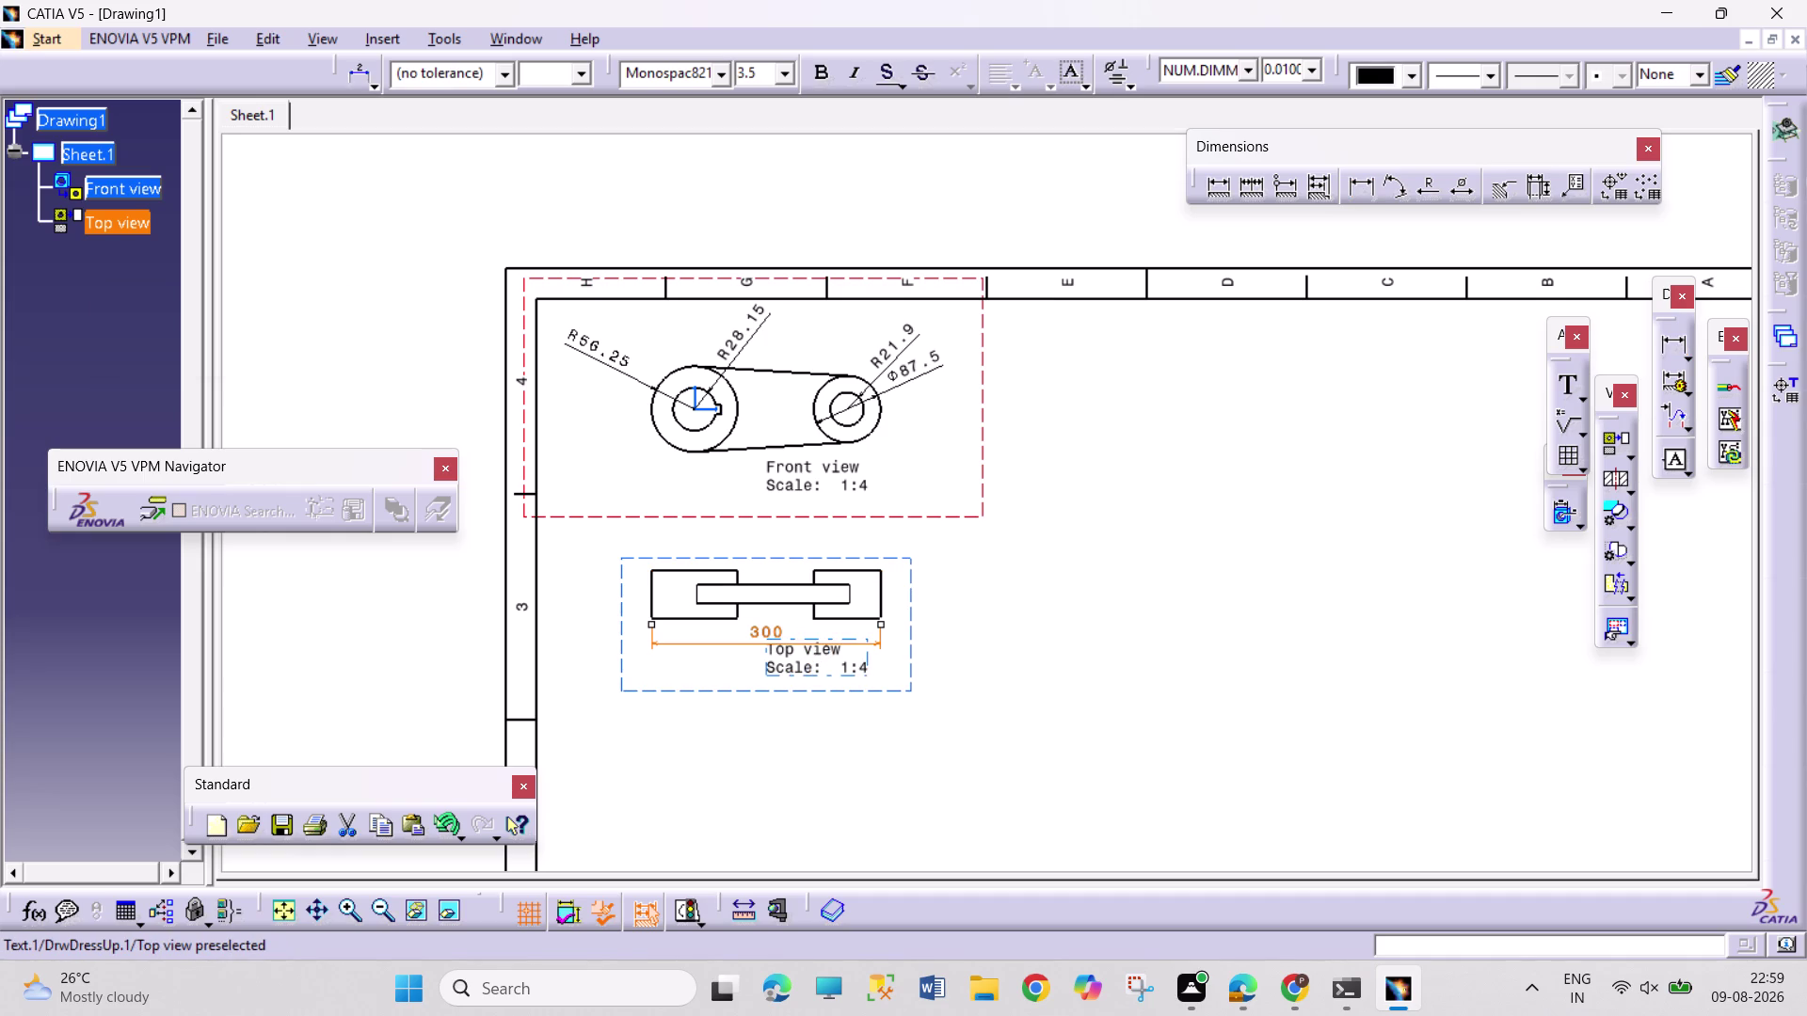
drag(807, 669, 770, 695)
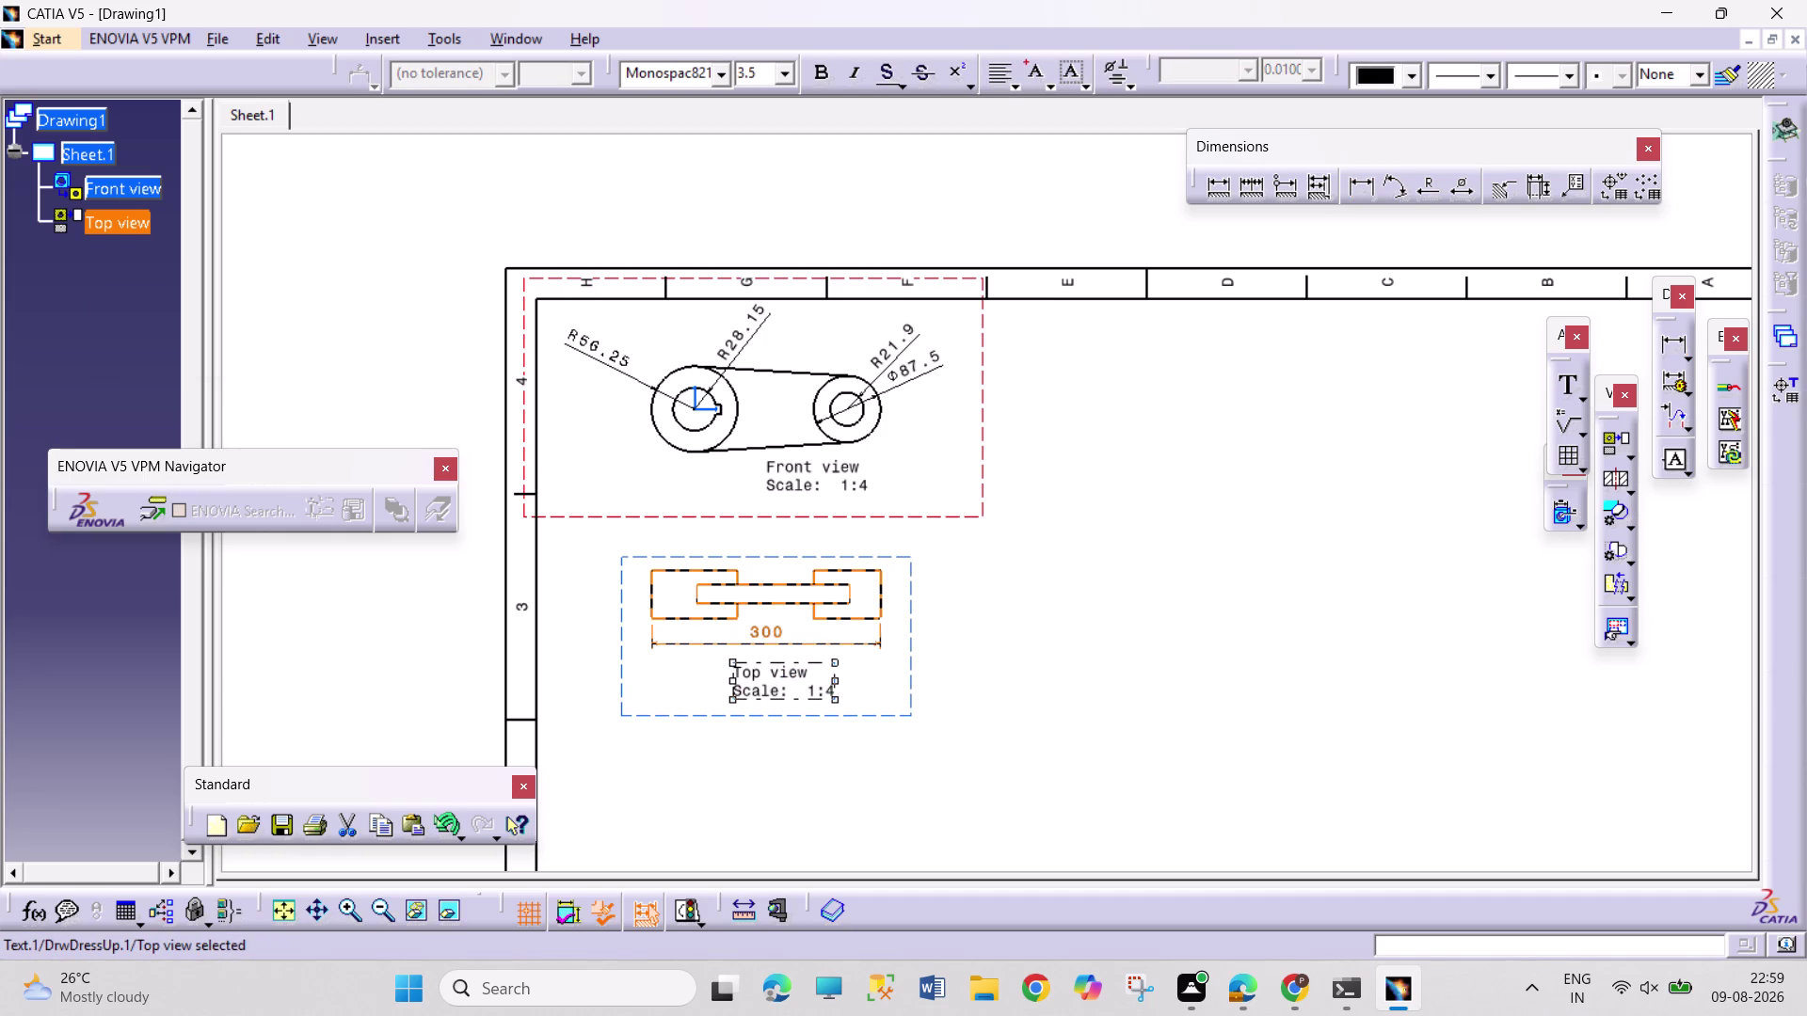
click(1065, 638)
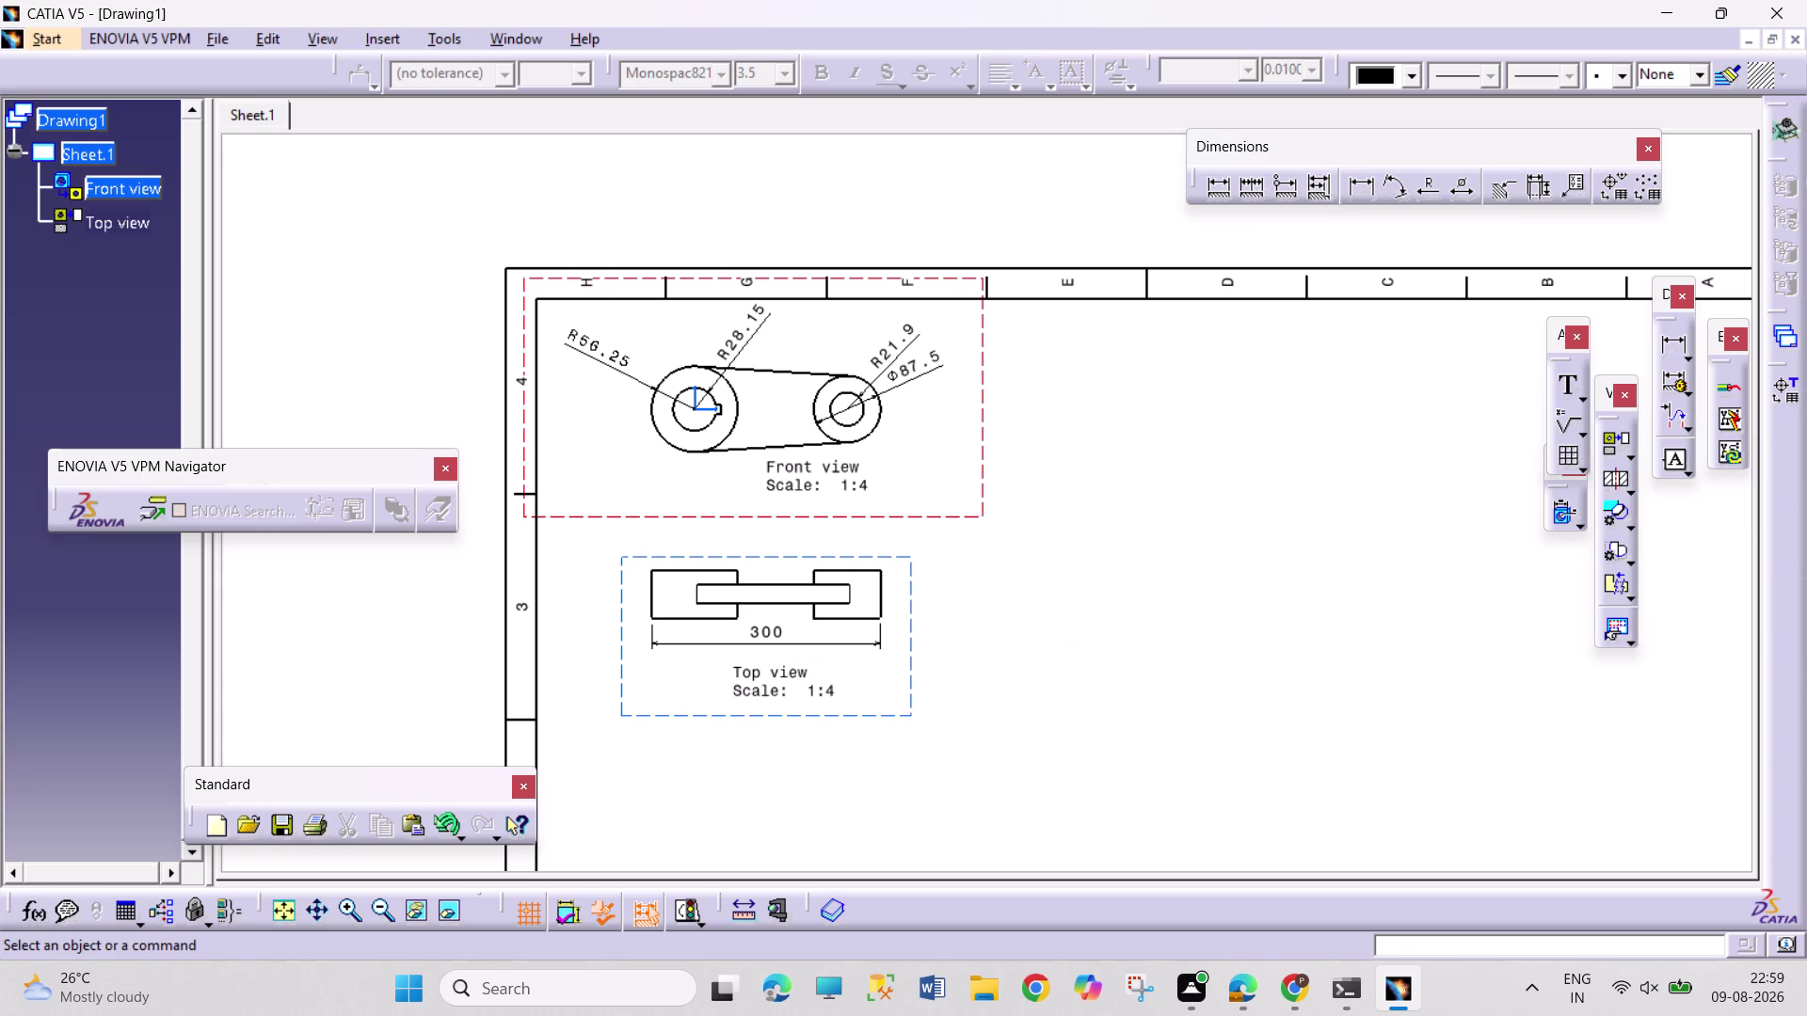
Dimension the top view's 25 thickness and 62.5 end block height.
click(1367, 192)
click(796, 584)
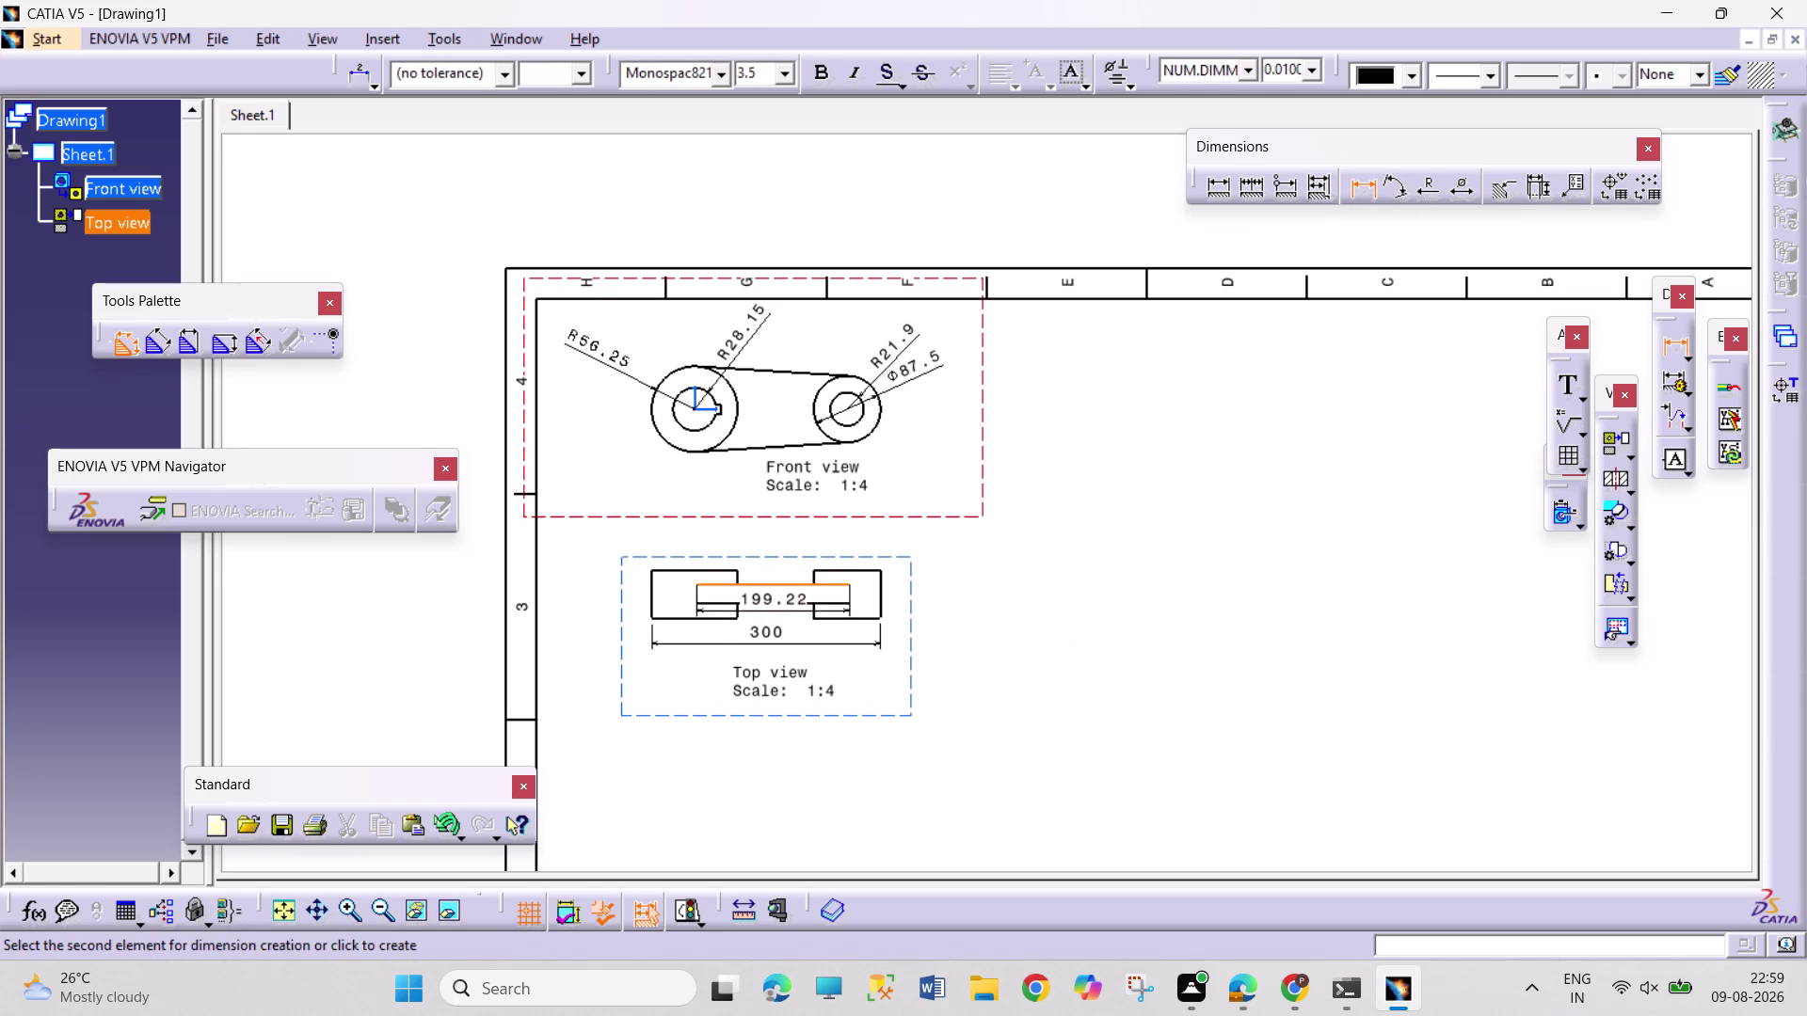
click(796, 602)
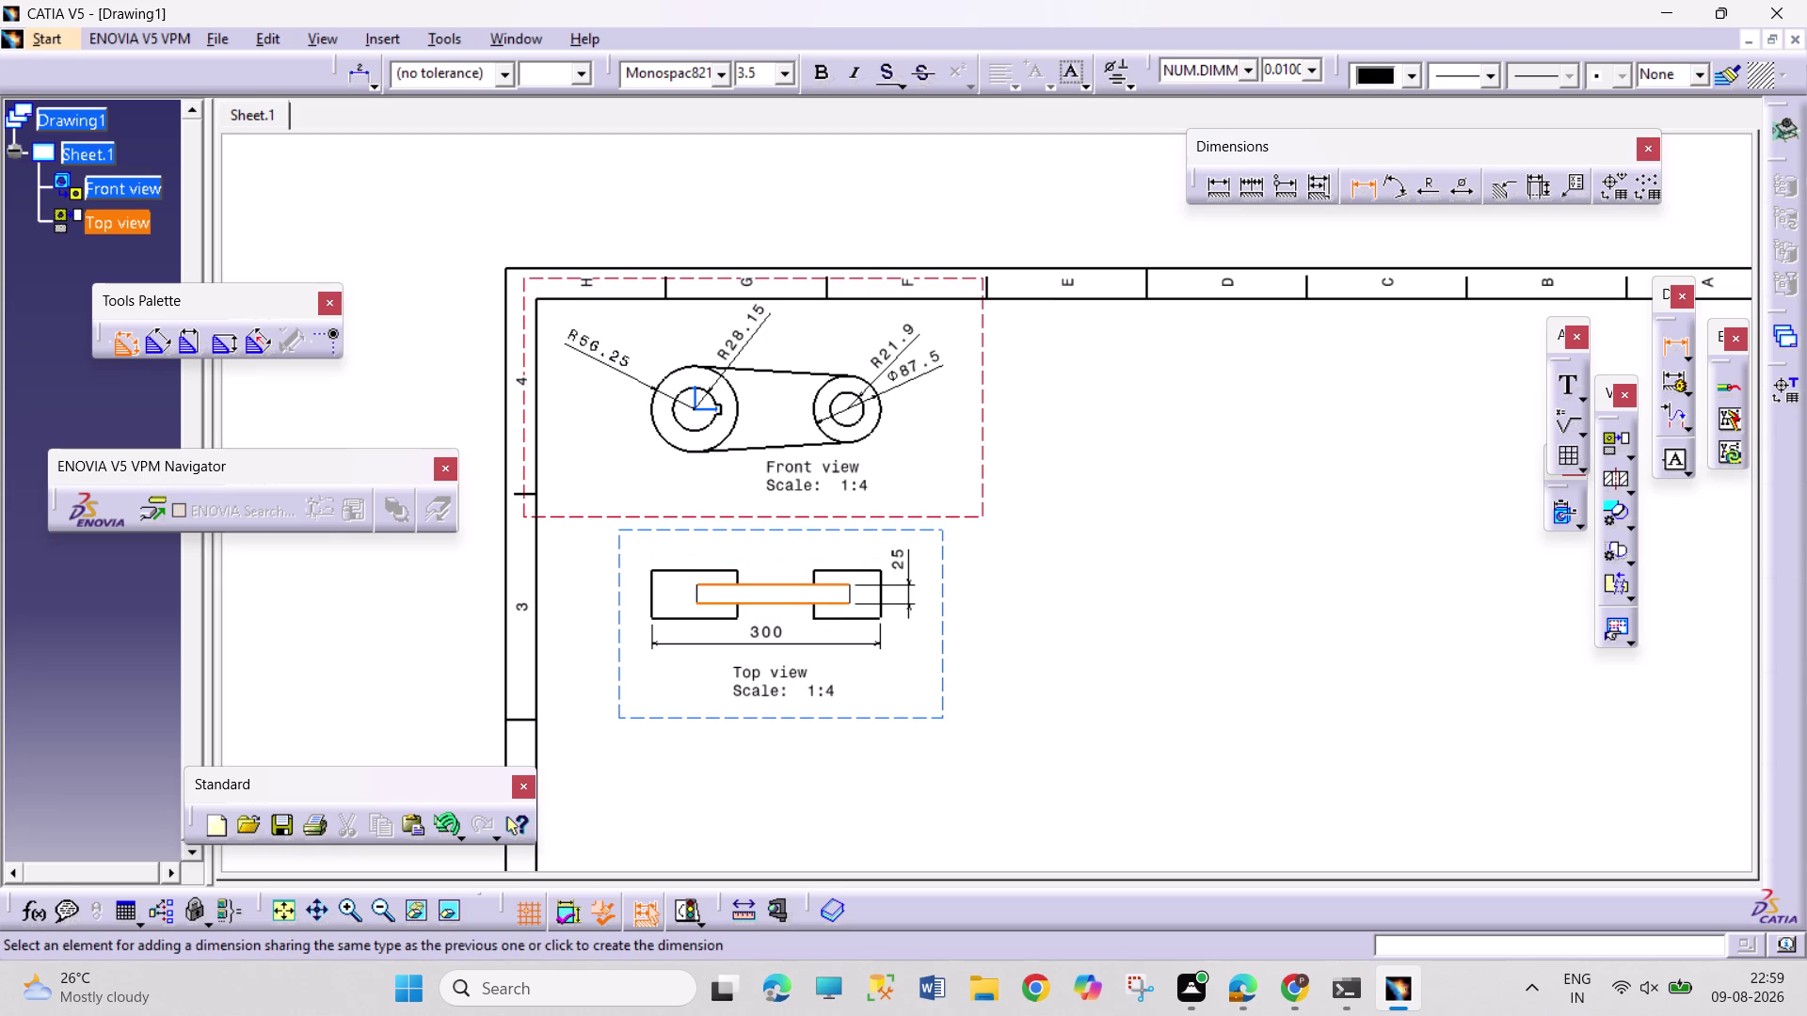
click(913, 599)
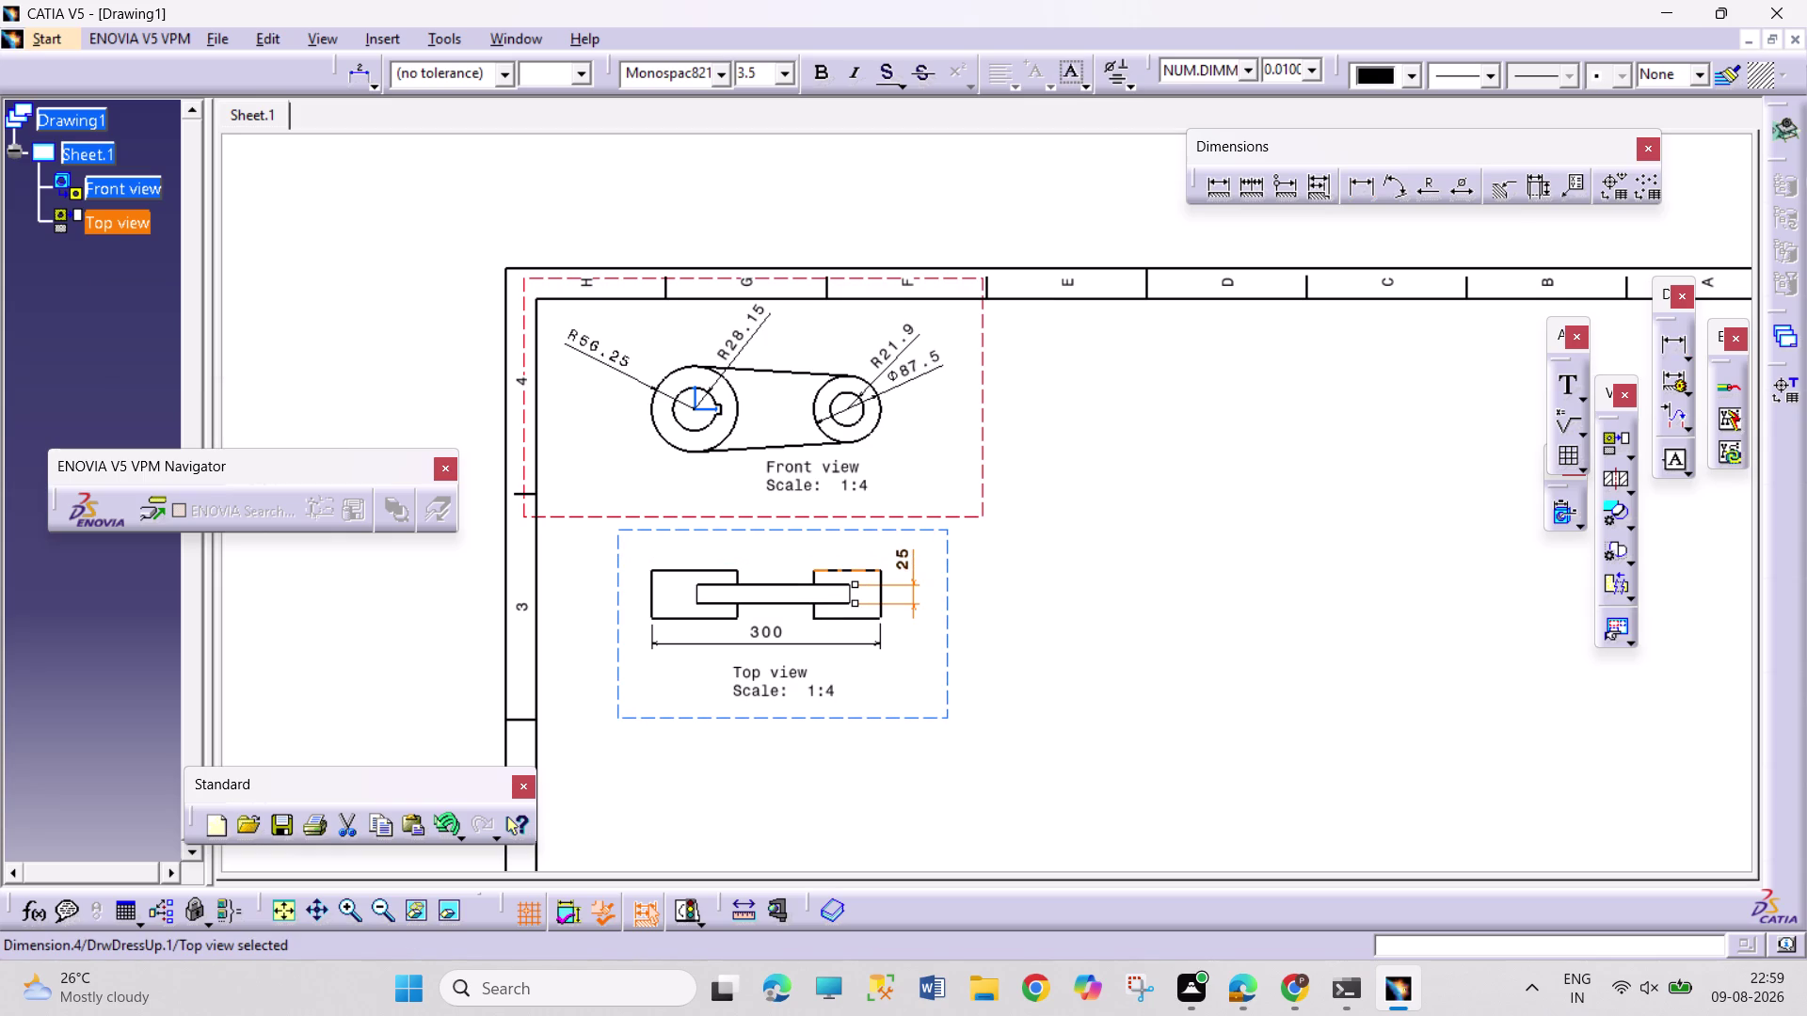
click(1221, 188)
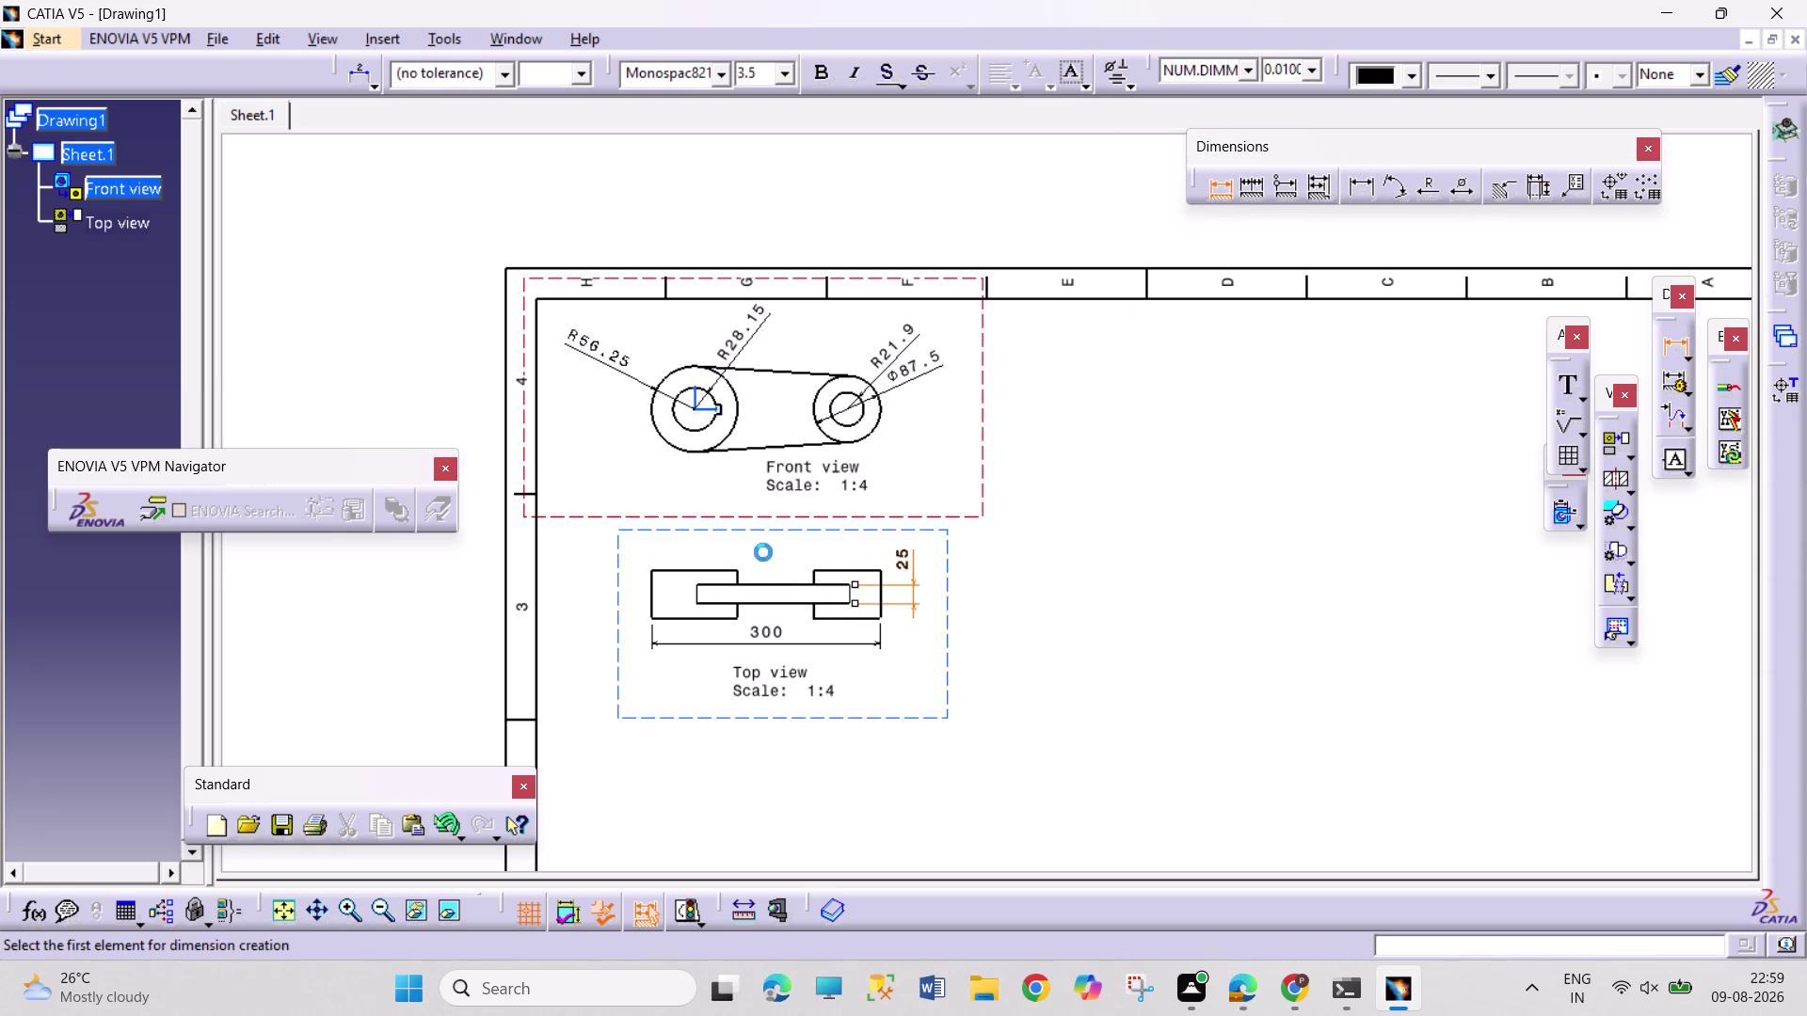
click(656, 602)
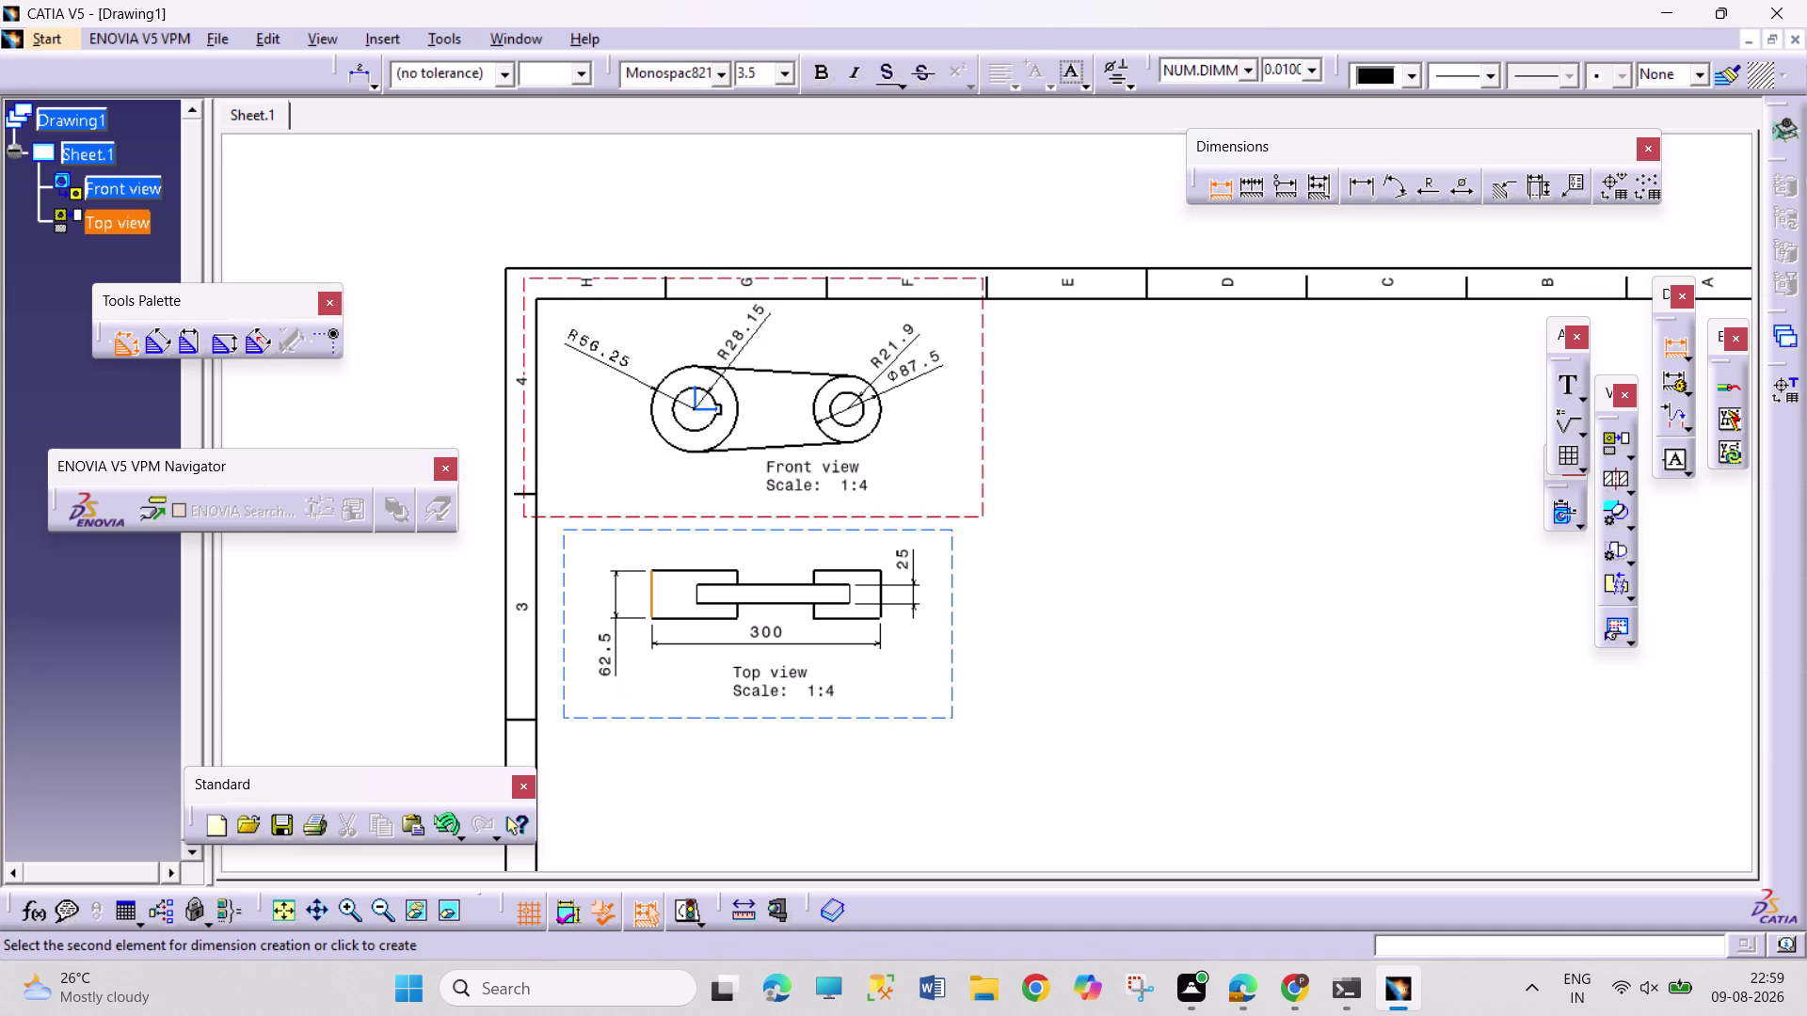
click(616, 590)
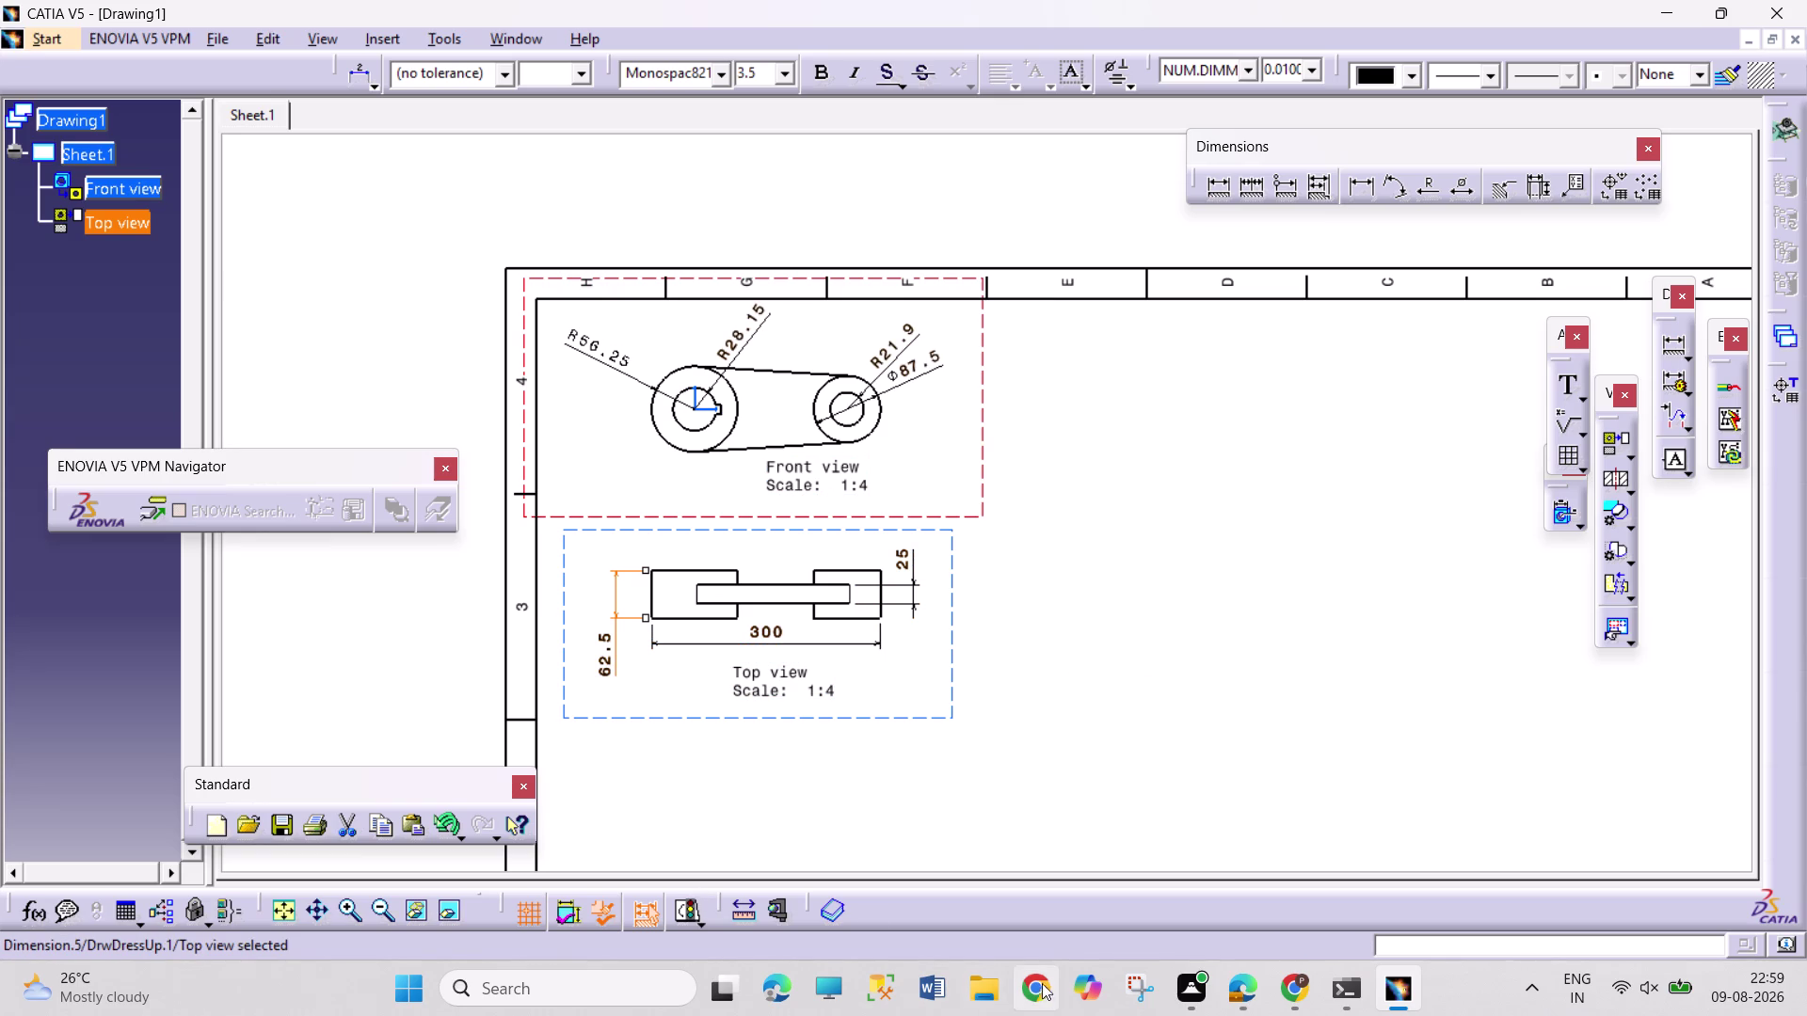
middle_drag(508, 656, 539, 457)
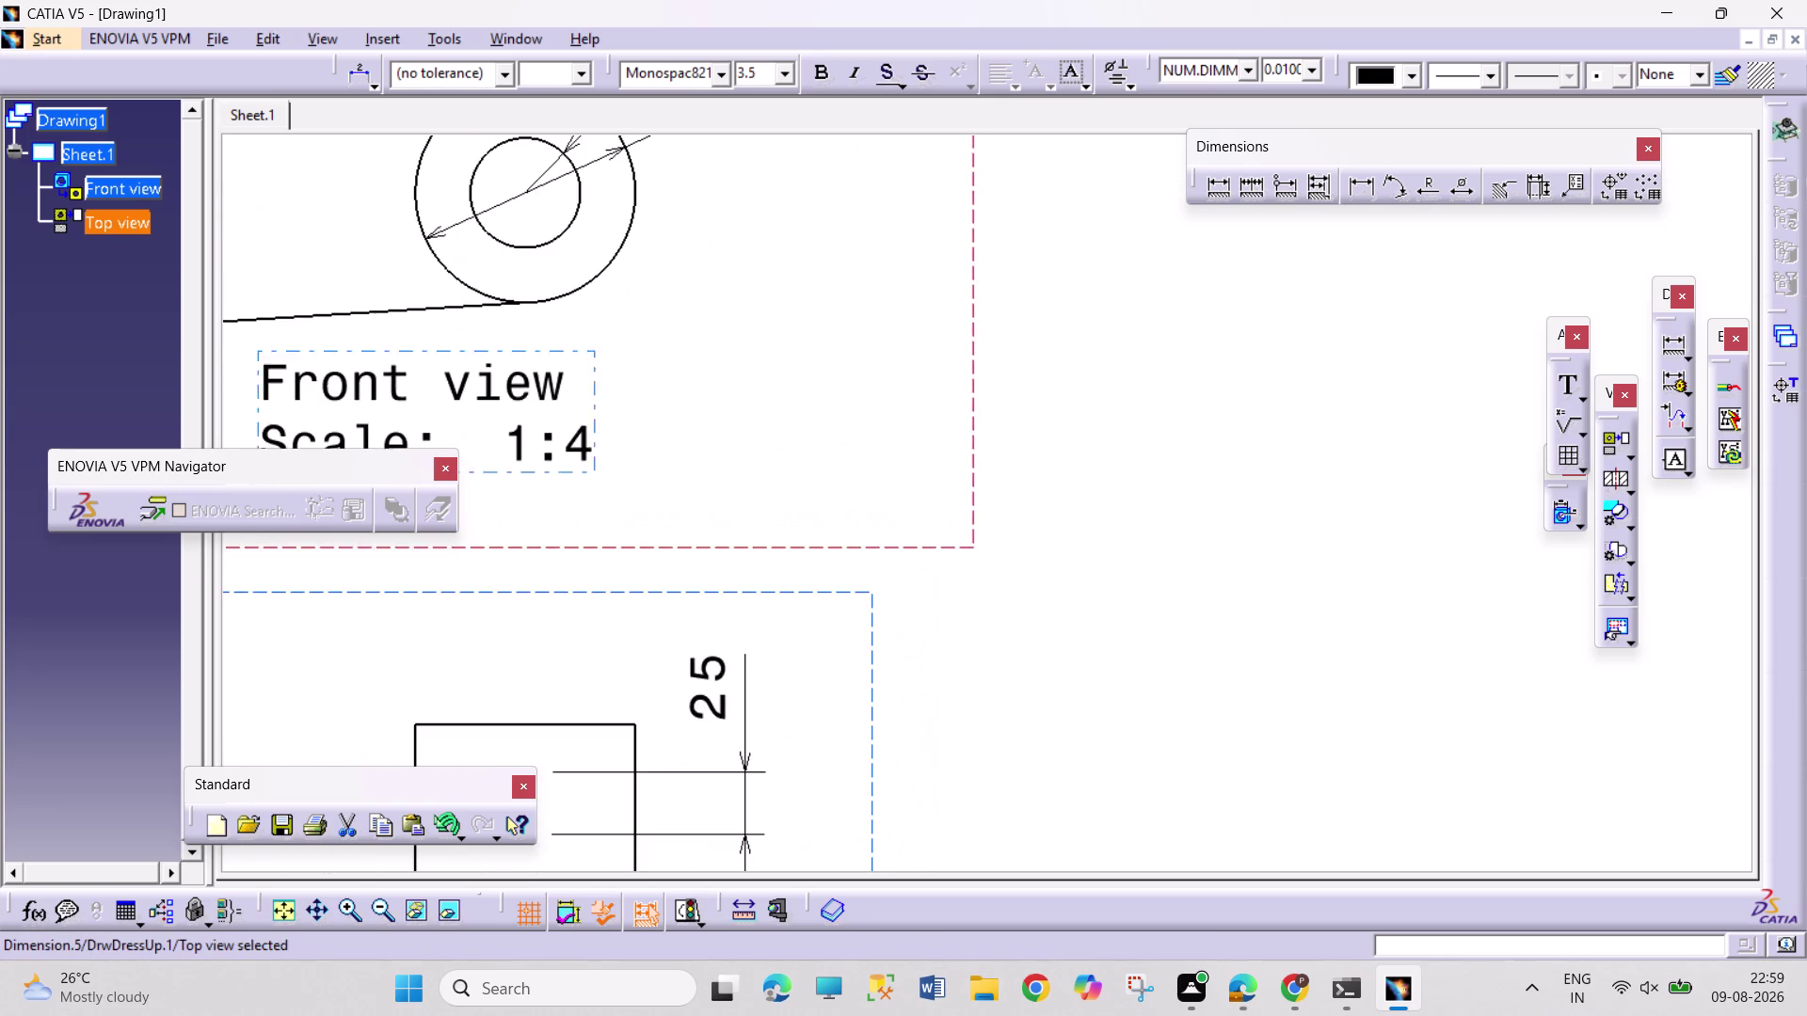
Add a 12 keyway width dimension below the keyway on the front view.
middle_drag(503, 604, 1023, 838)
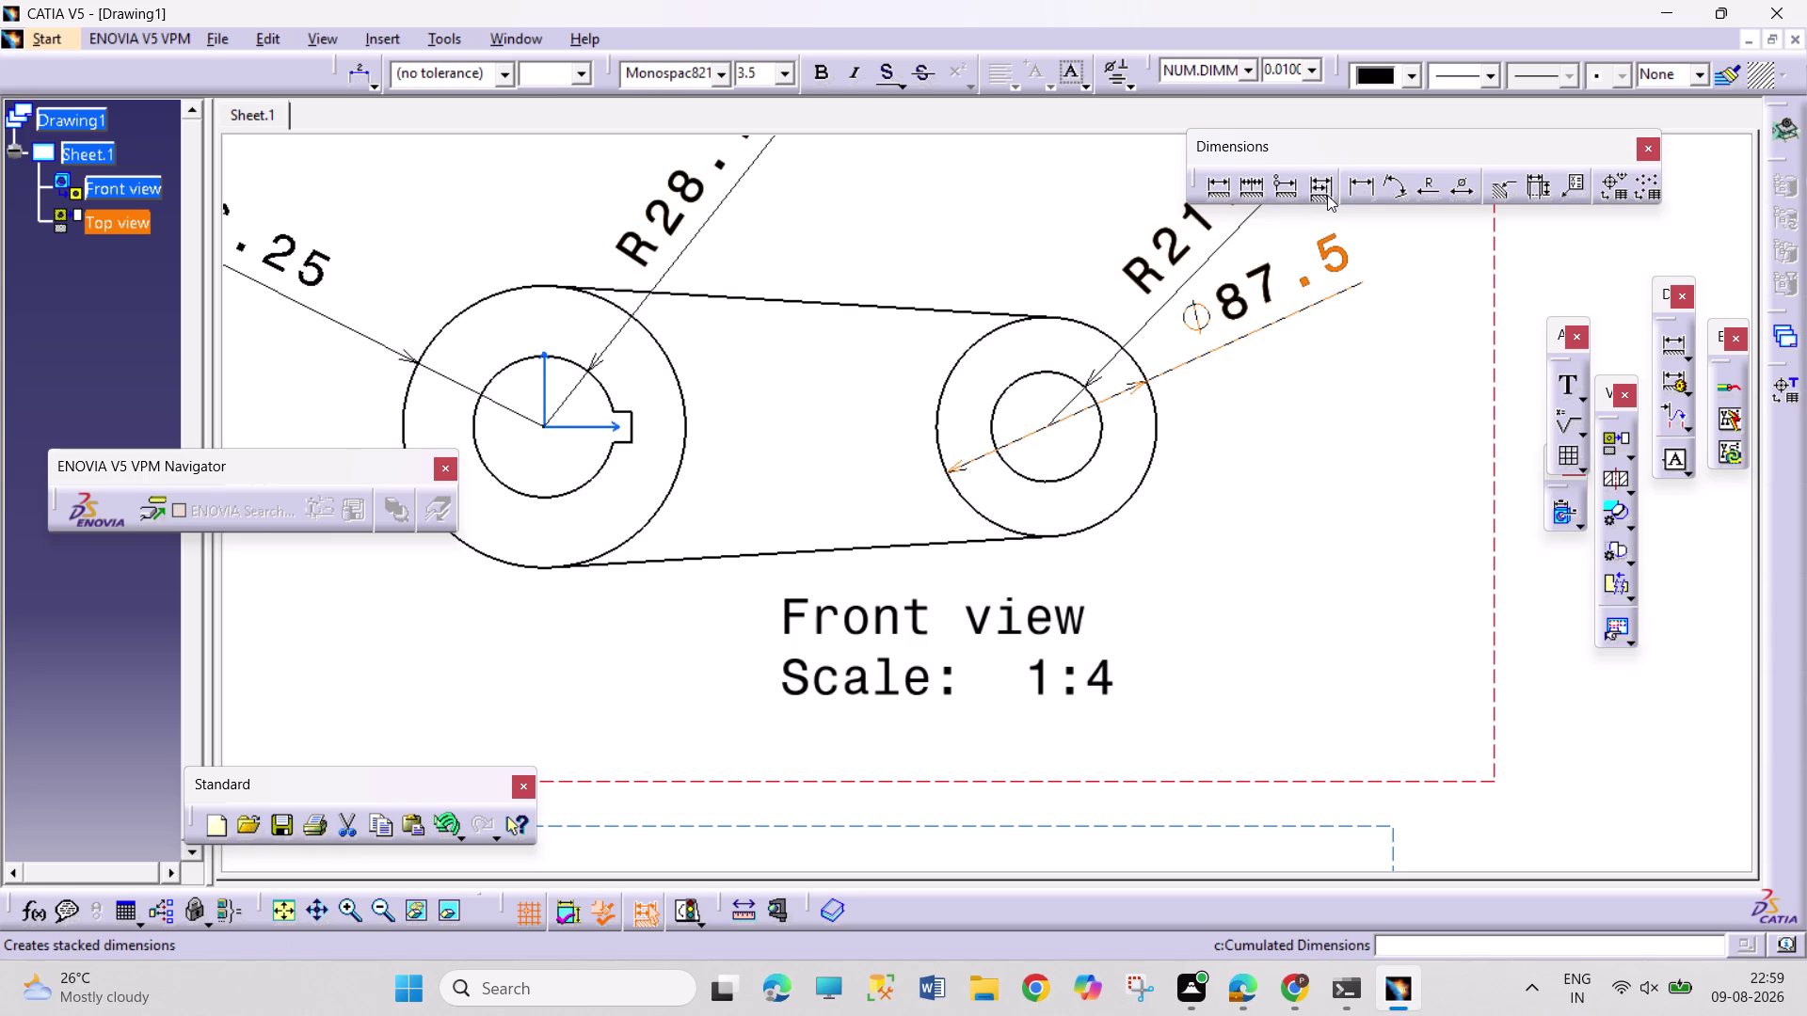
click(1352, 189)
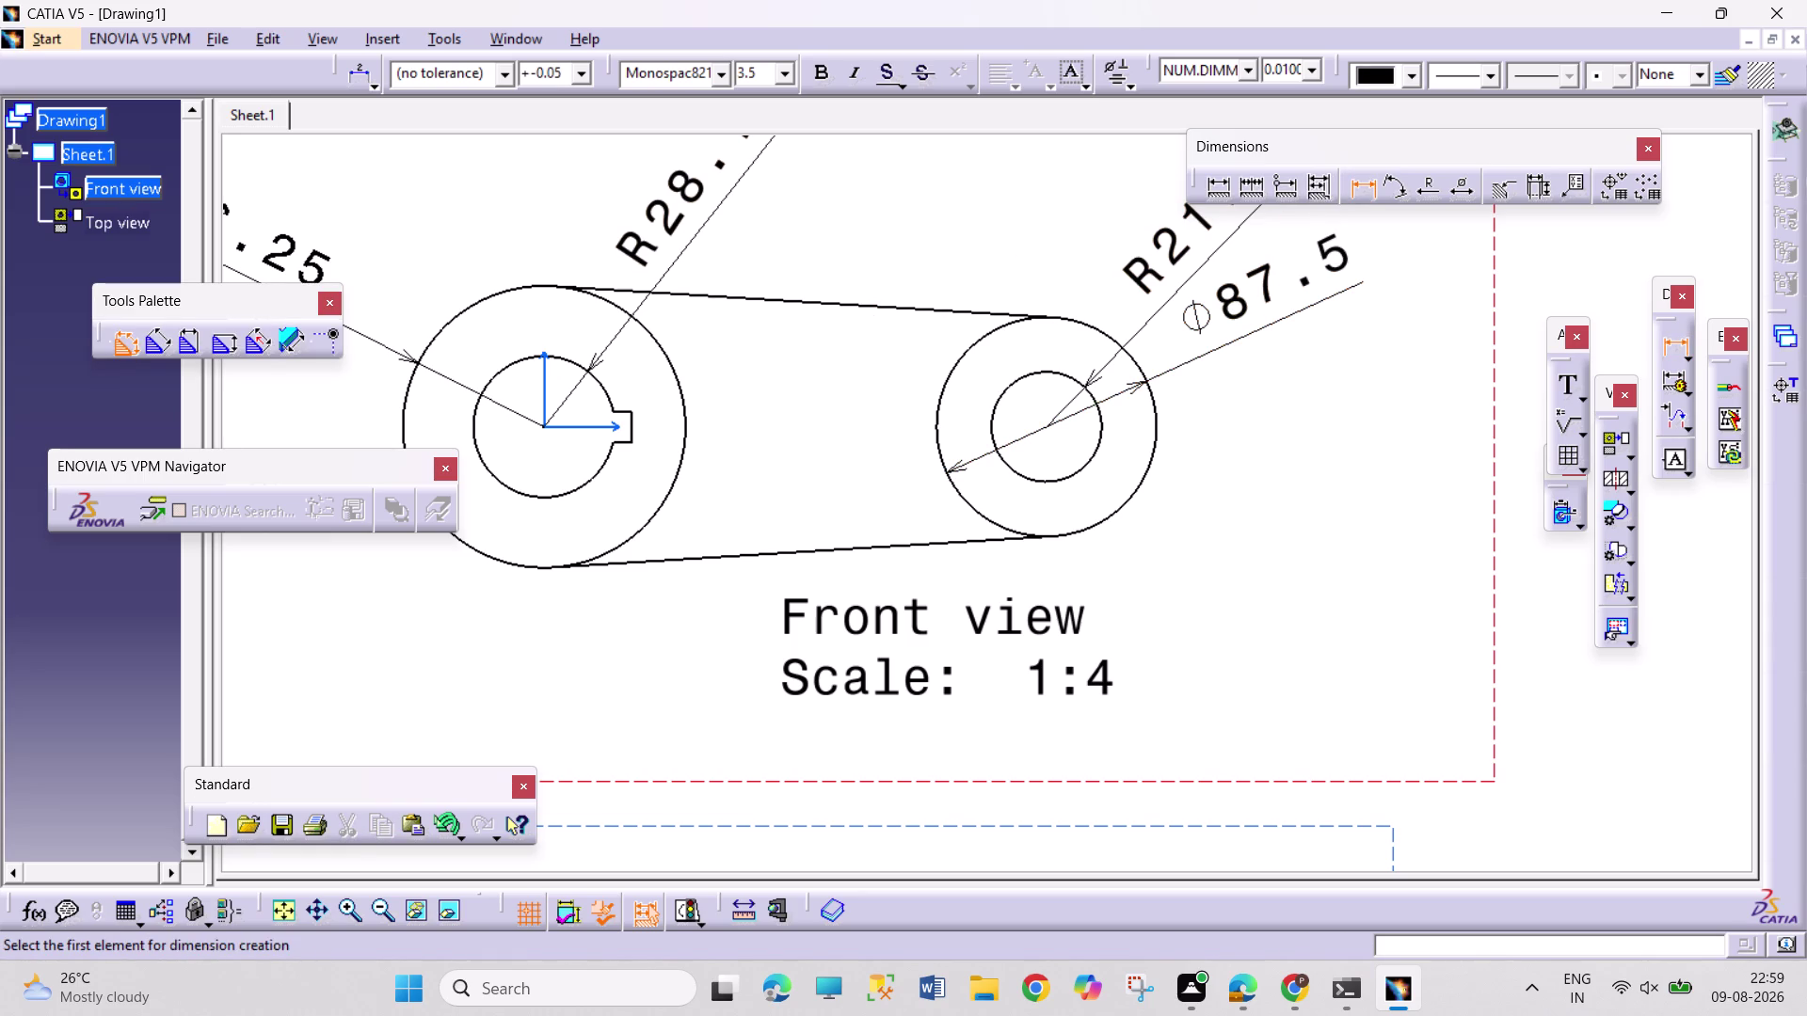
drag(630, 430, 643, 431)
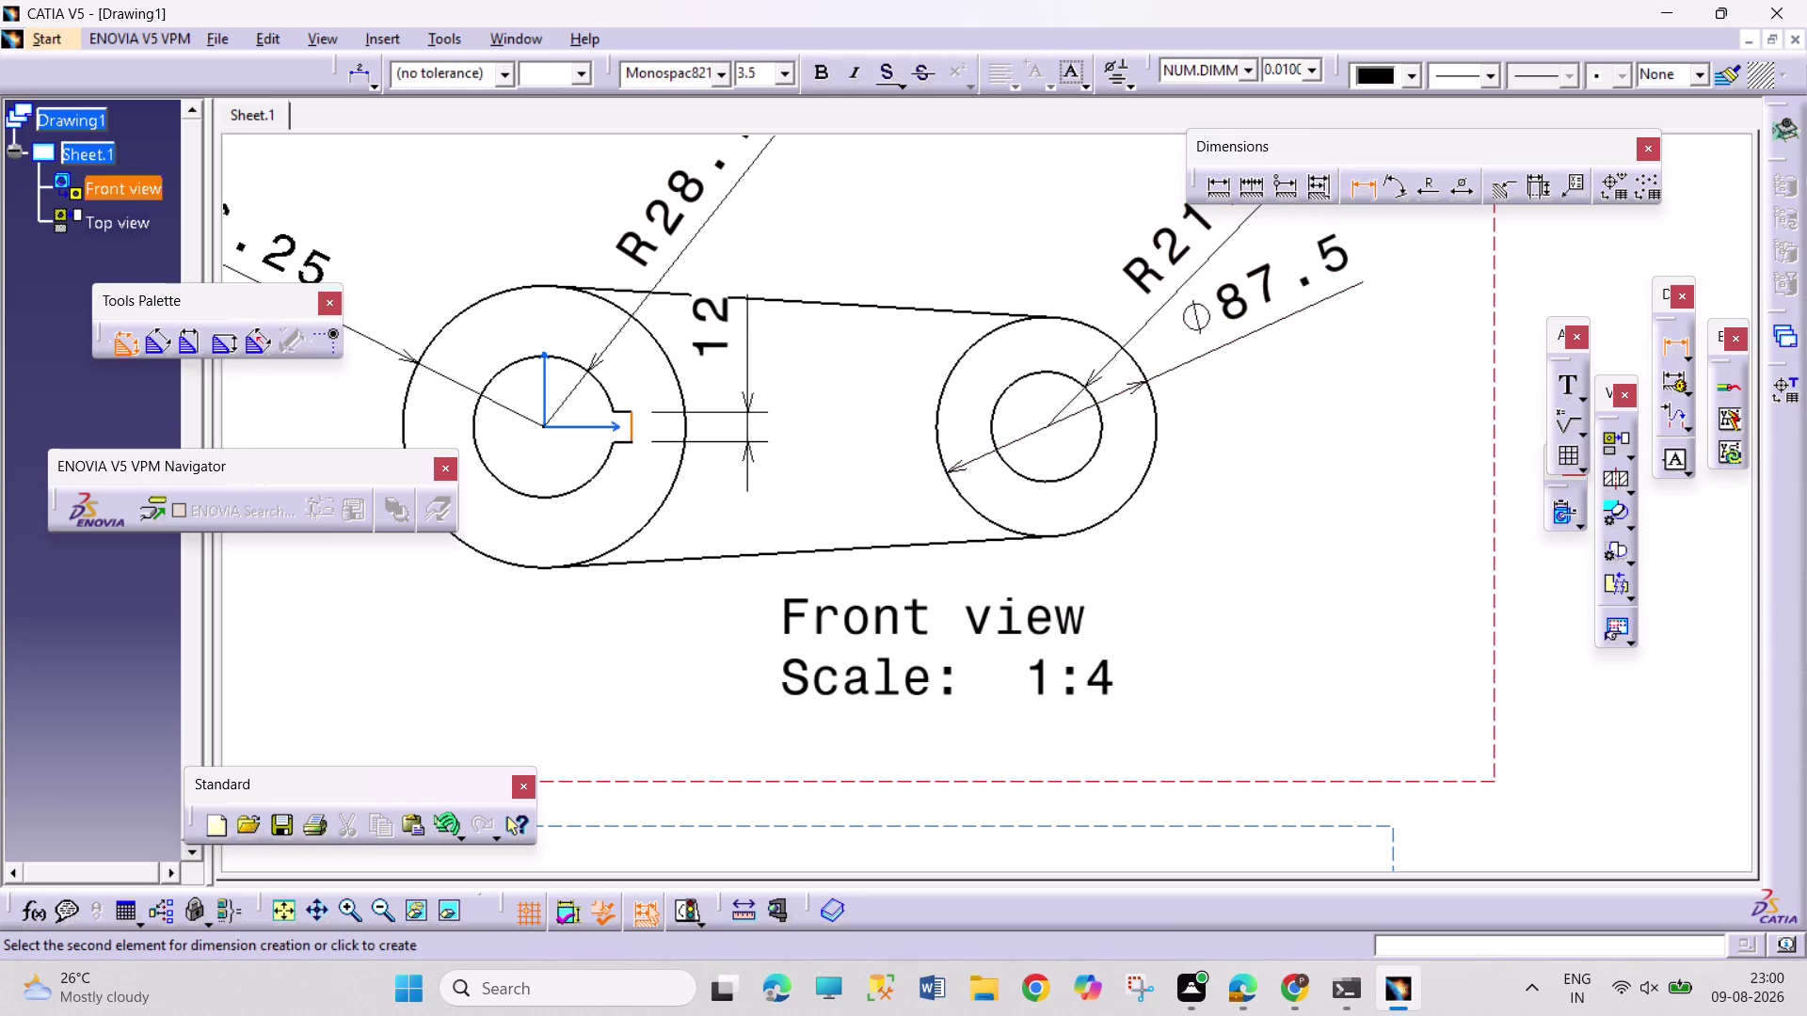
click(767, 452)
drag(729, 444, 731, 461)
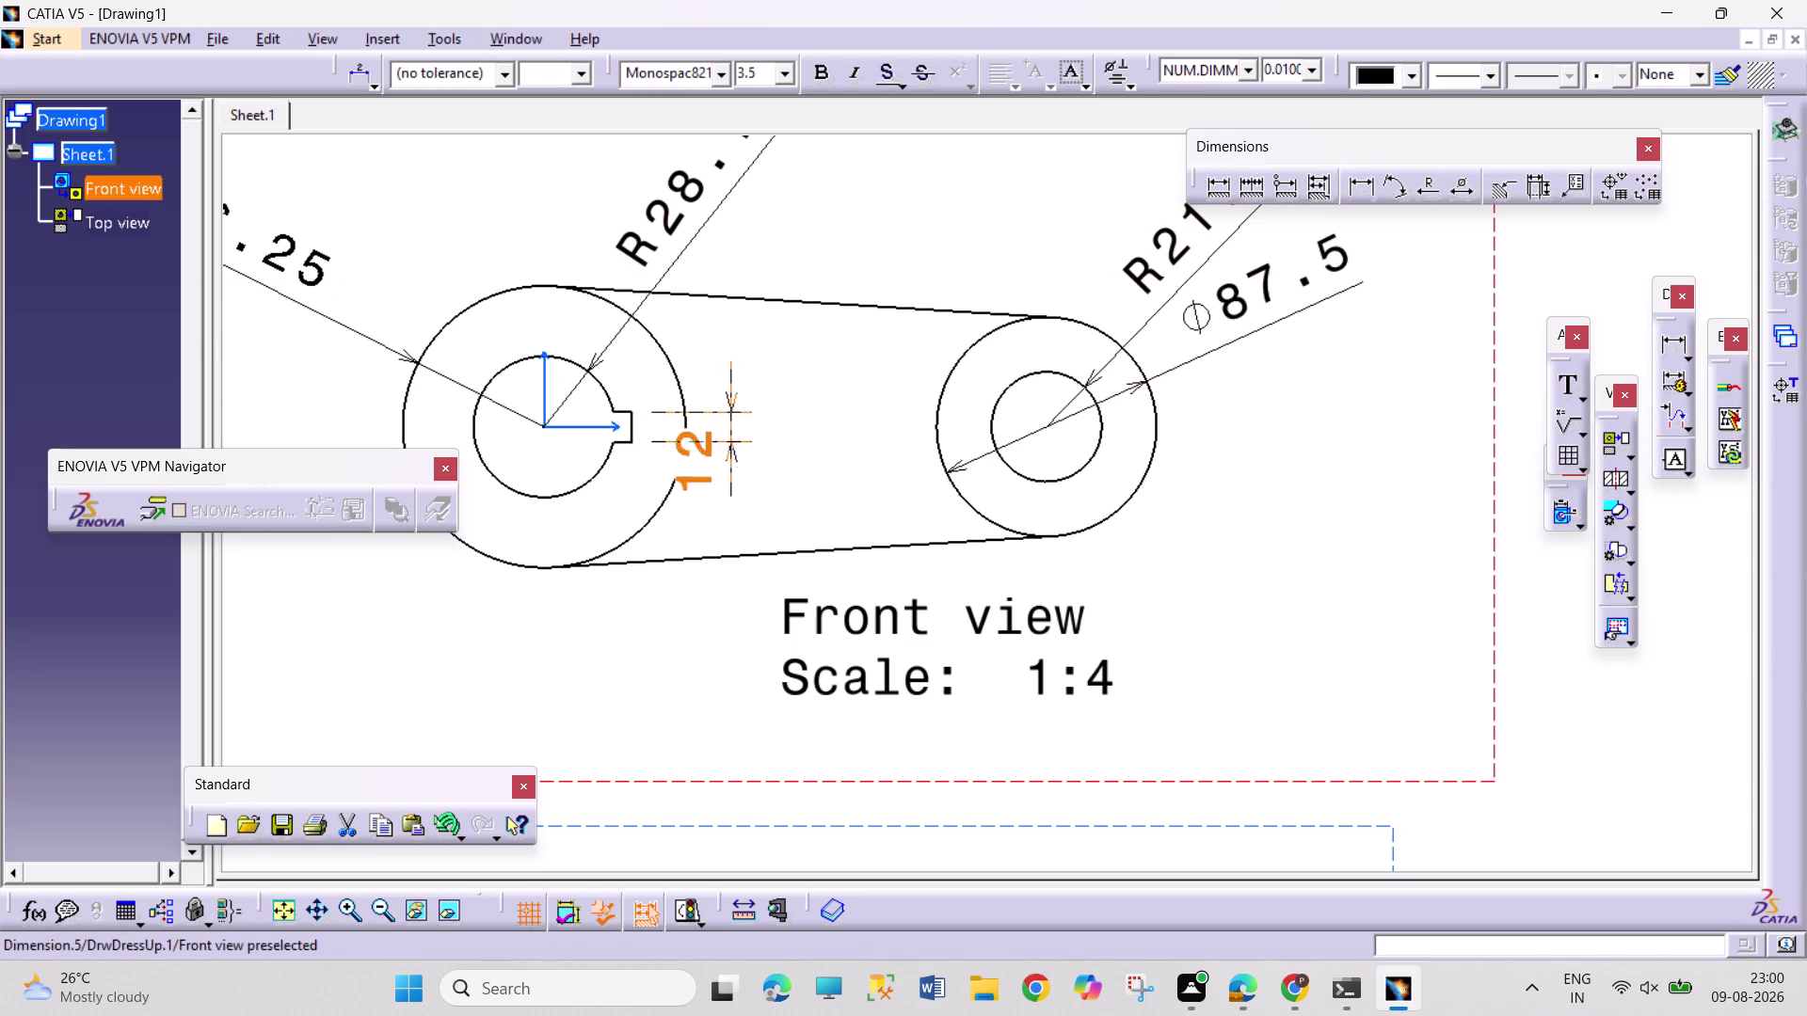
drag(731, 462, 761, 495)
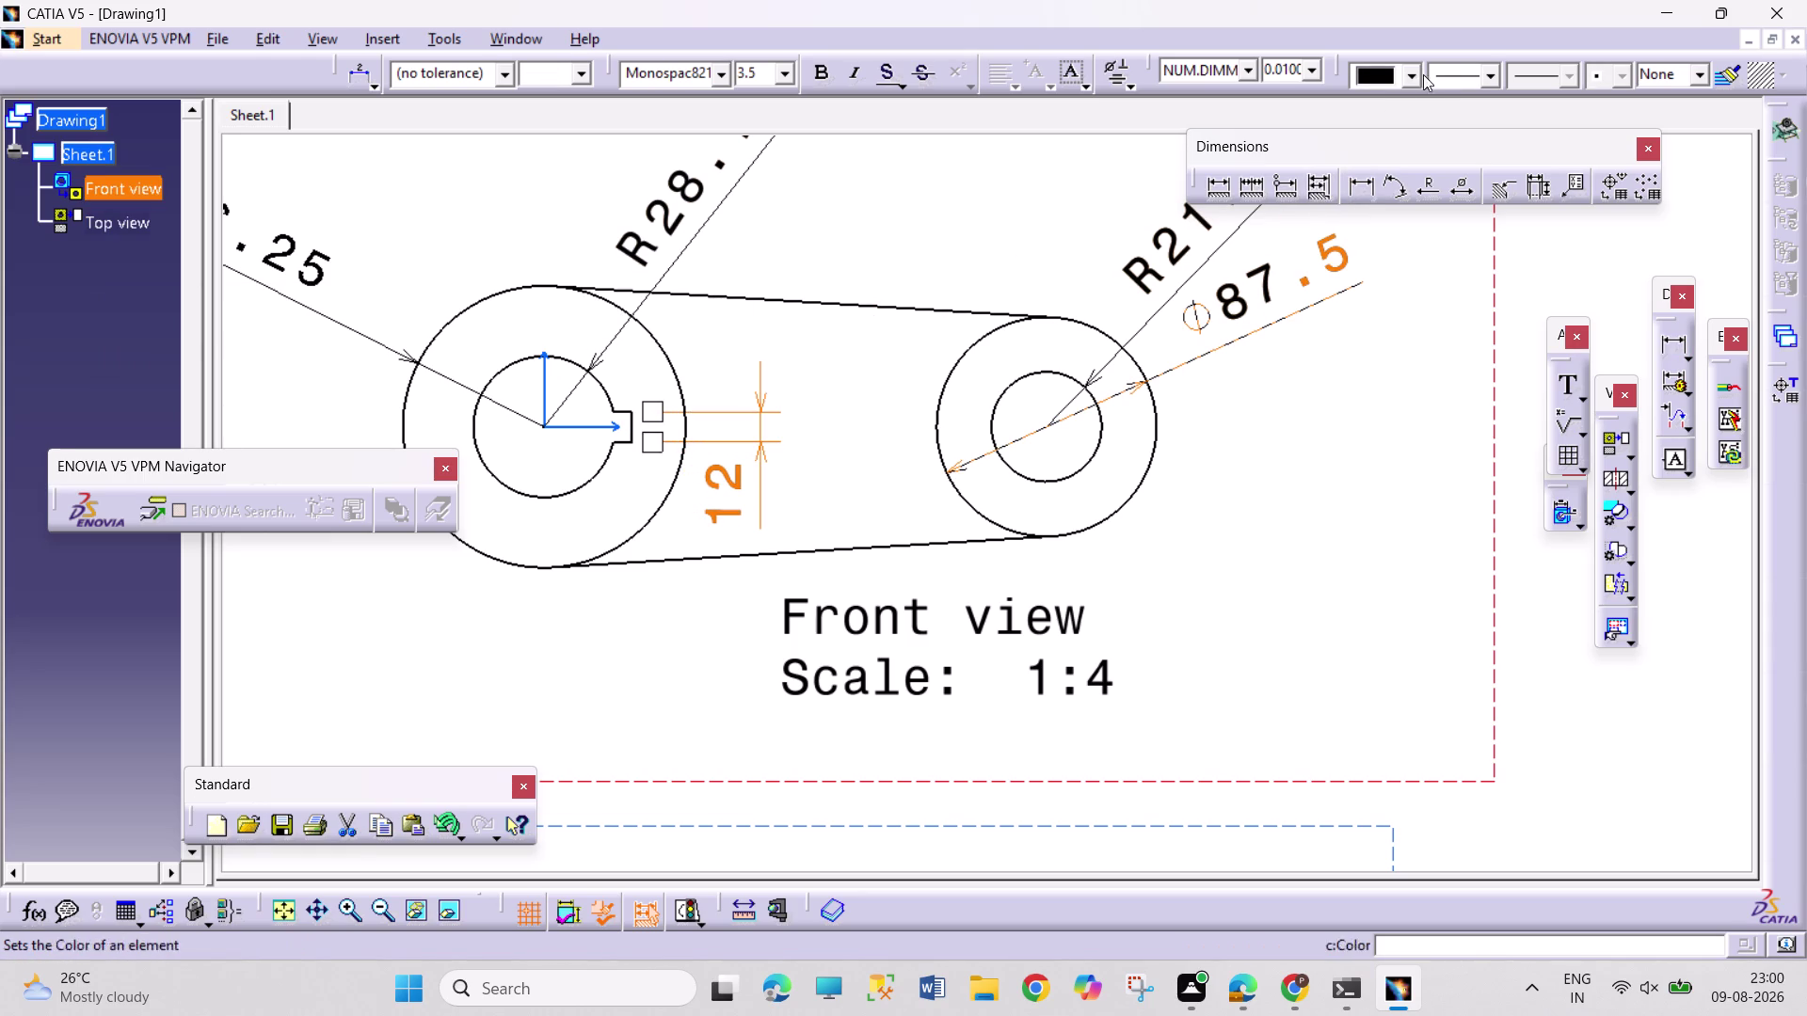
click(1365, 186)
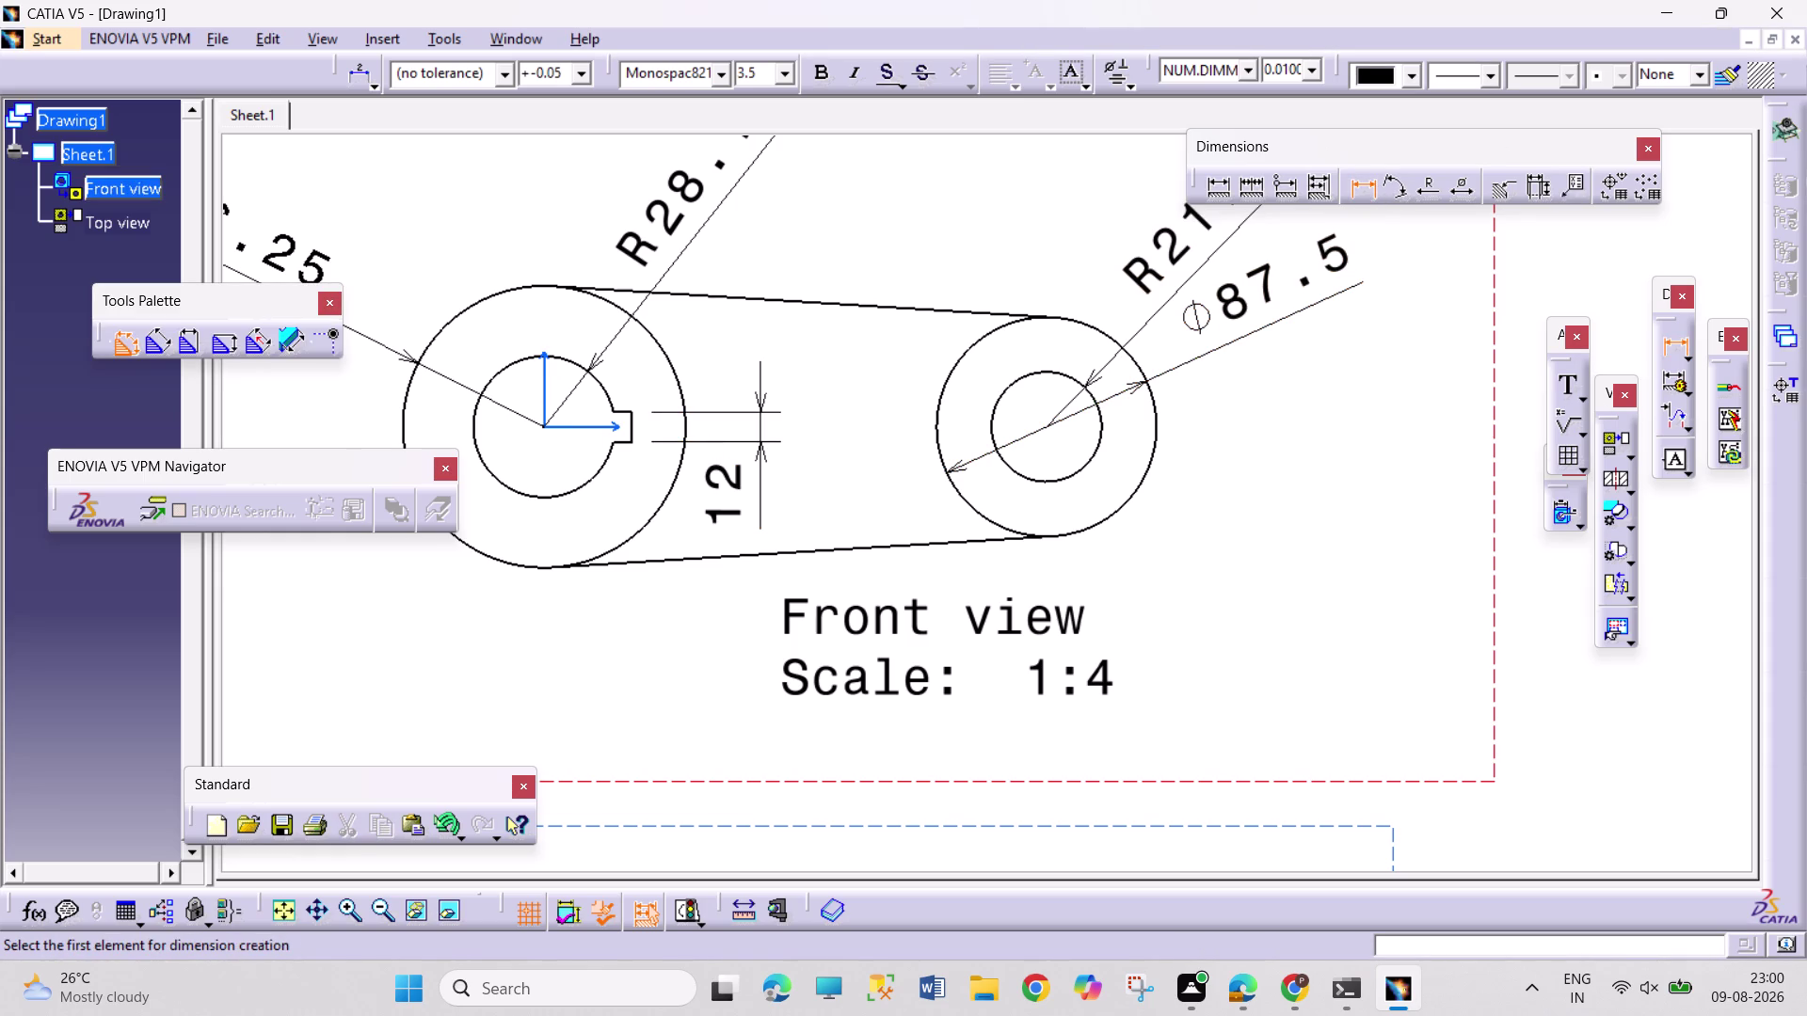
Add the 35 dimension on the shaft bore and zoom out to both views.
click(487, 389)
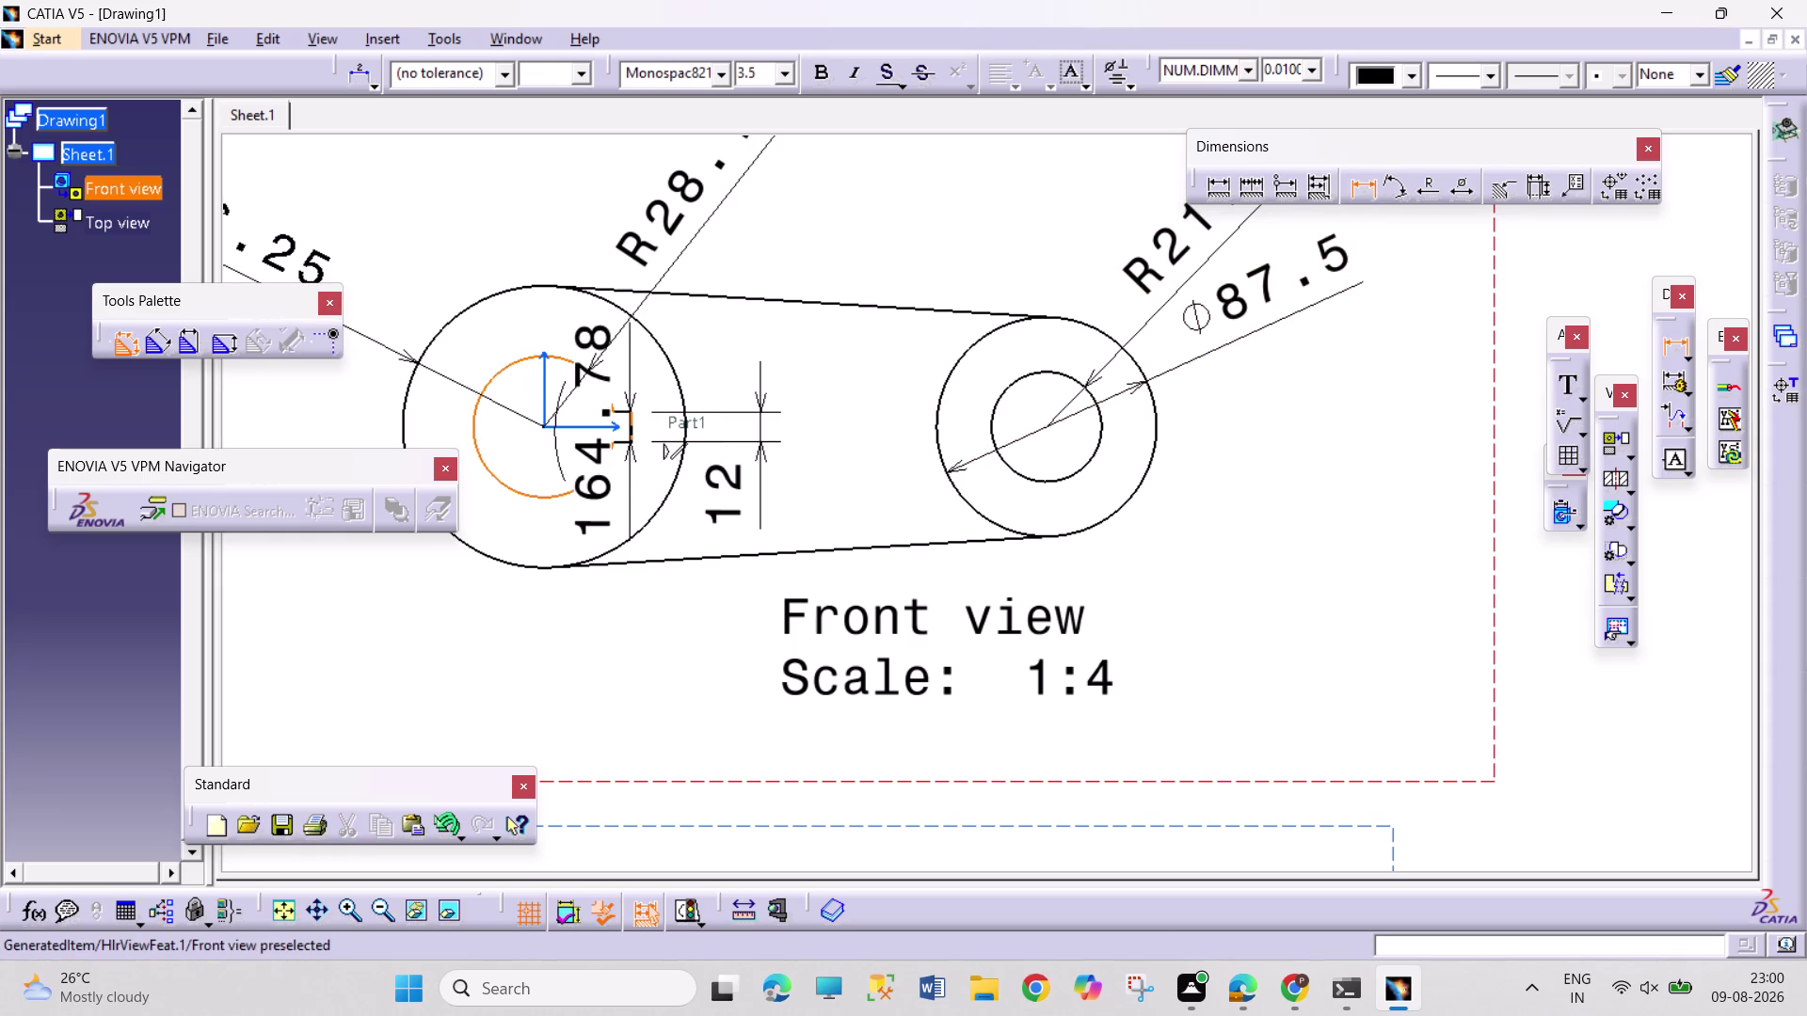
click(629, 431)
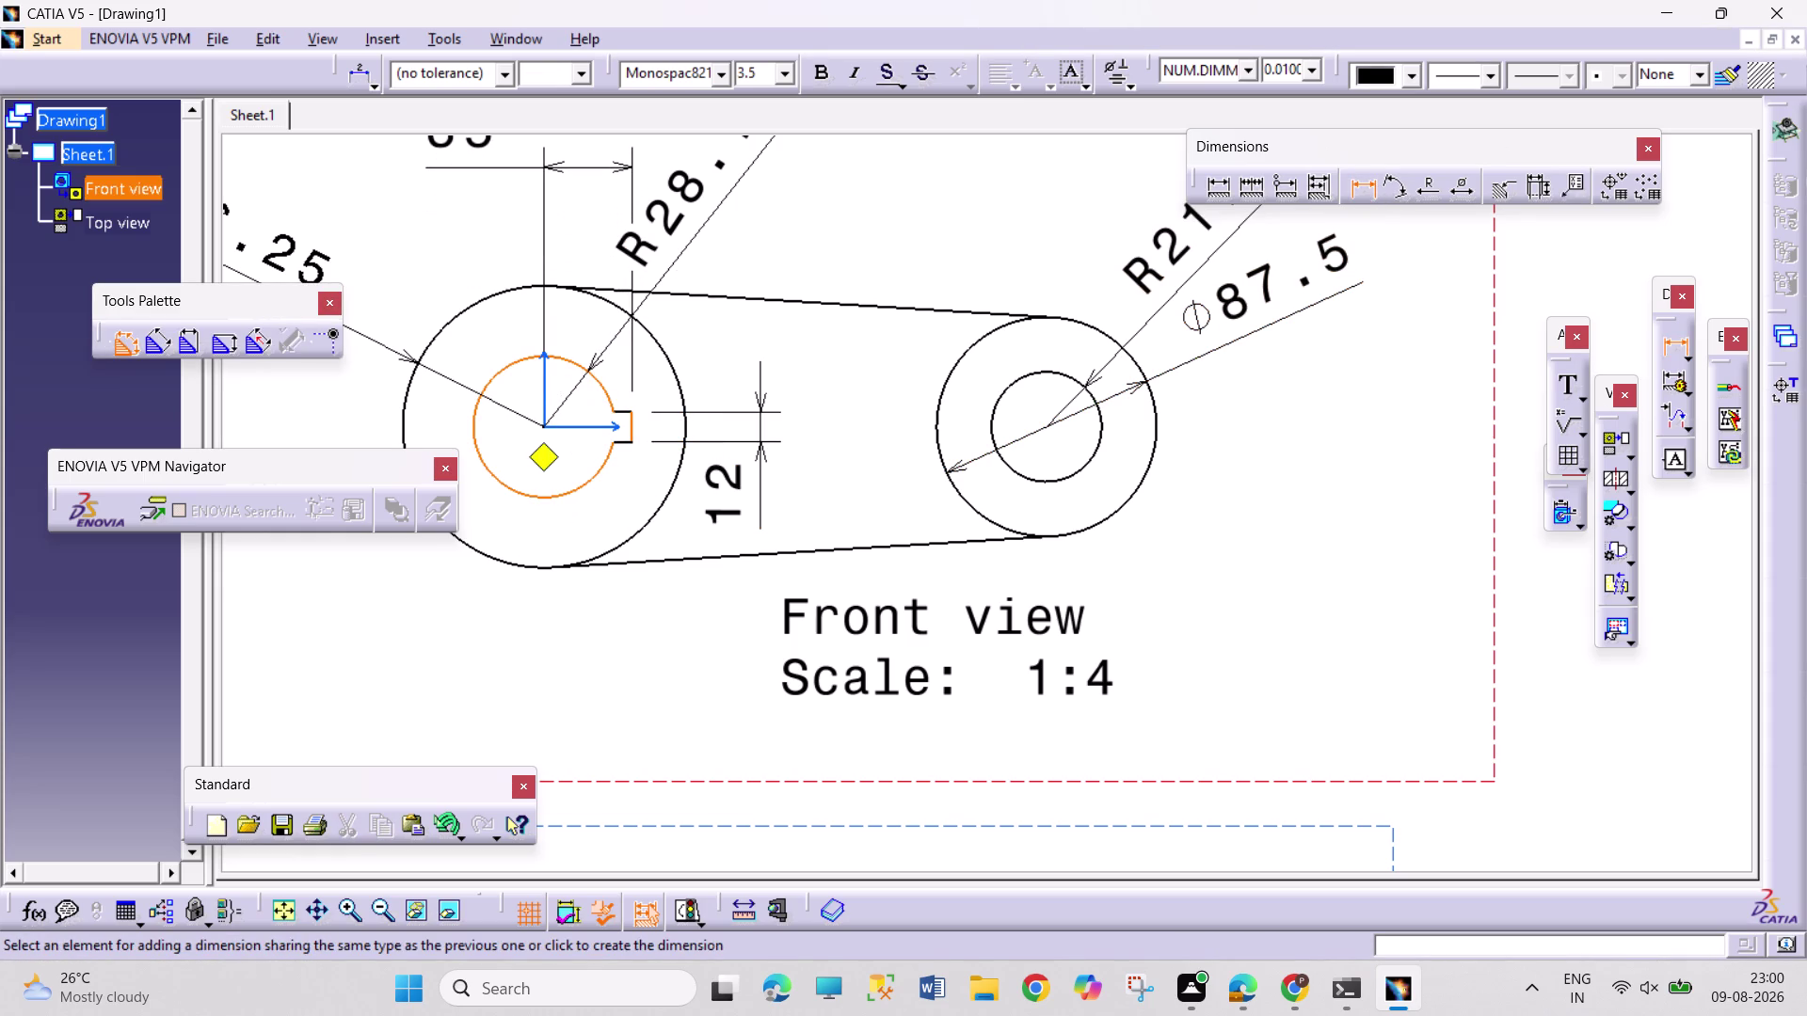
click(608, 165)
middle_drag(1013, 328, 1006, 399)
middle_drag(1091, 573, 1135, 327)
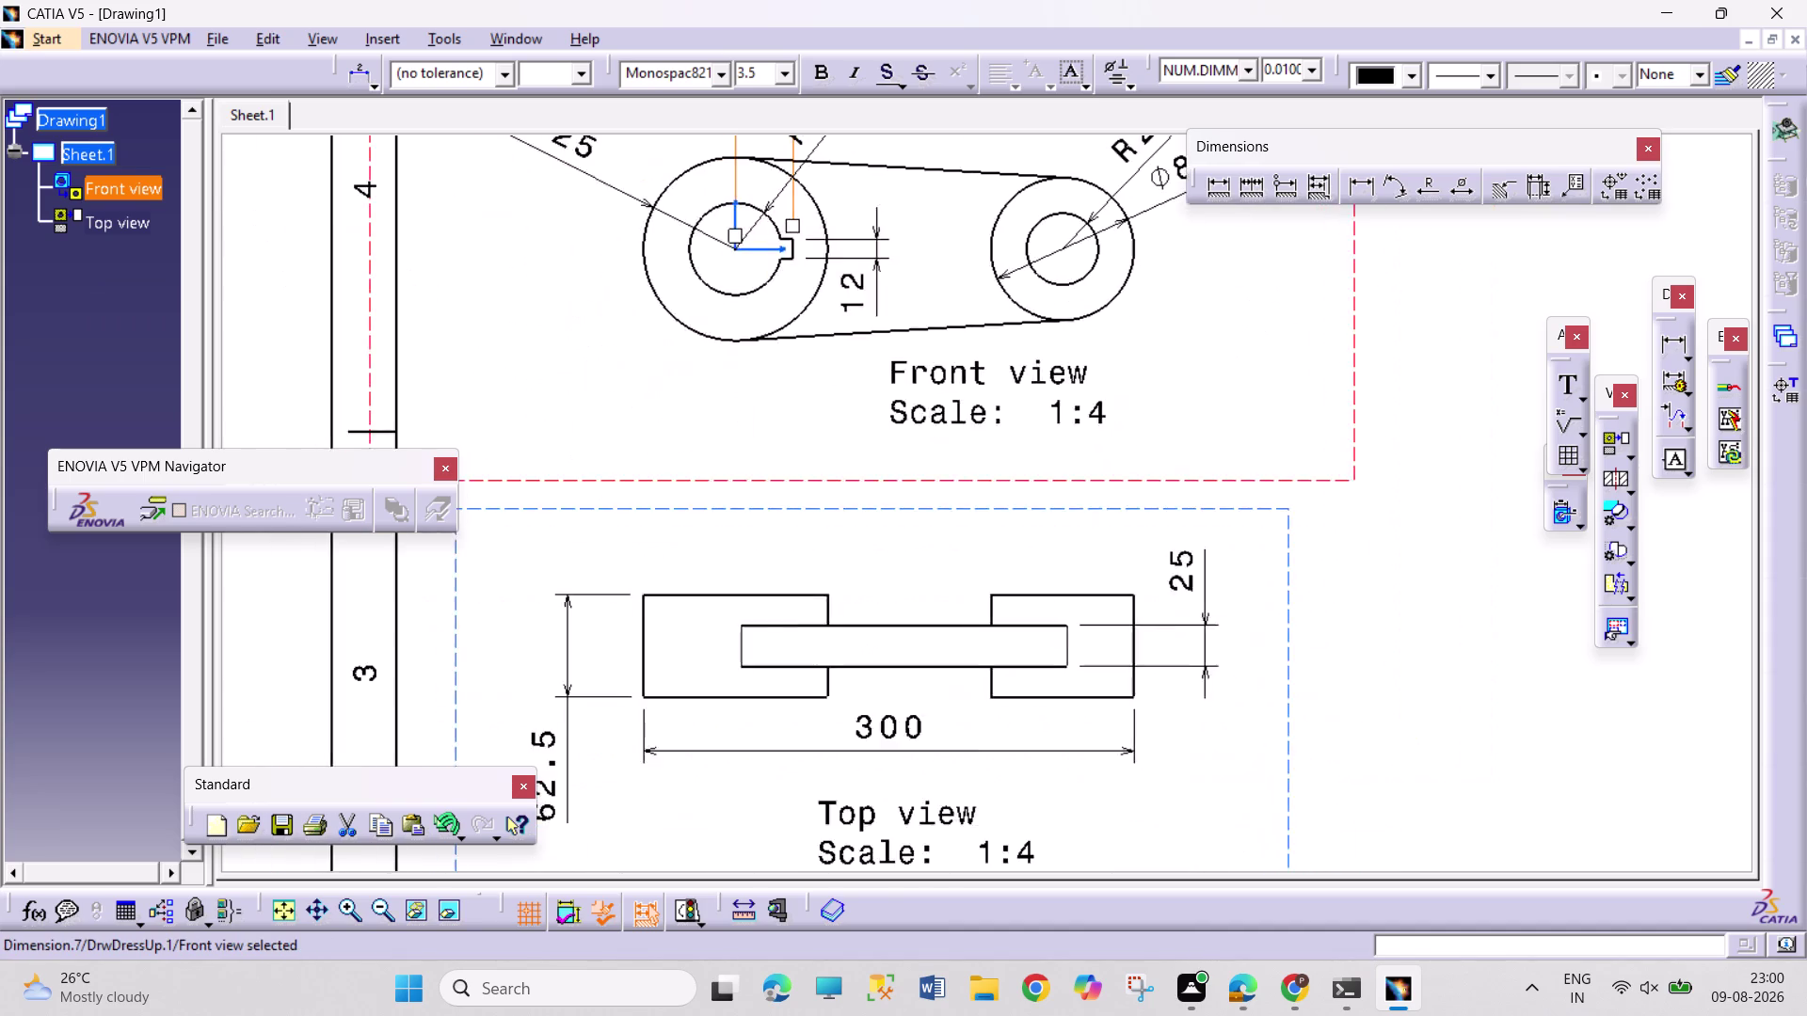
middle_drag(1191, 471, 1201, 306)
middle_drag(1265, 485, 1233, 611)
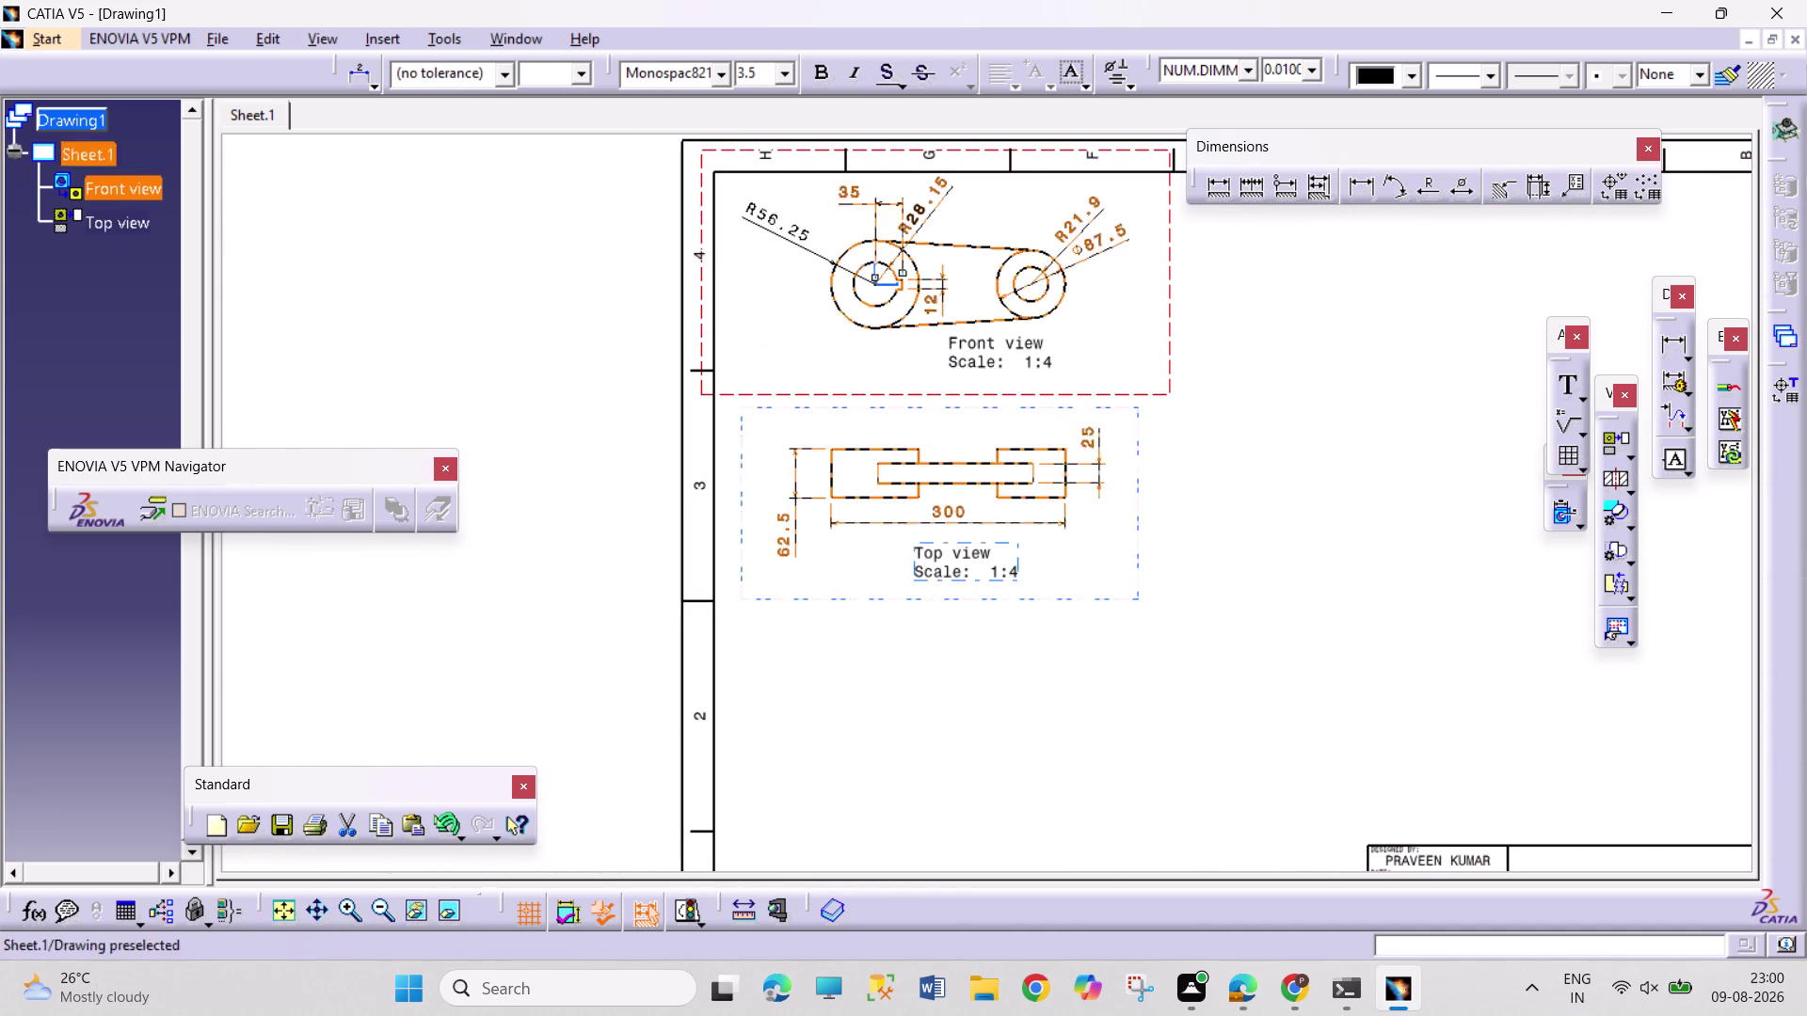
Deselect the arm views and start a new front view from the Projections options.
click(1632, 458)
click(1600, 478)
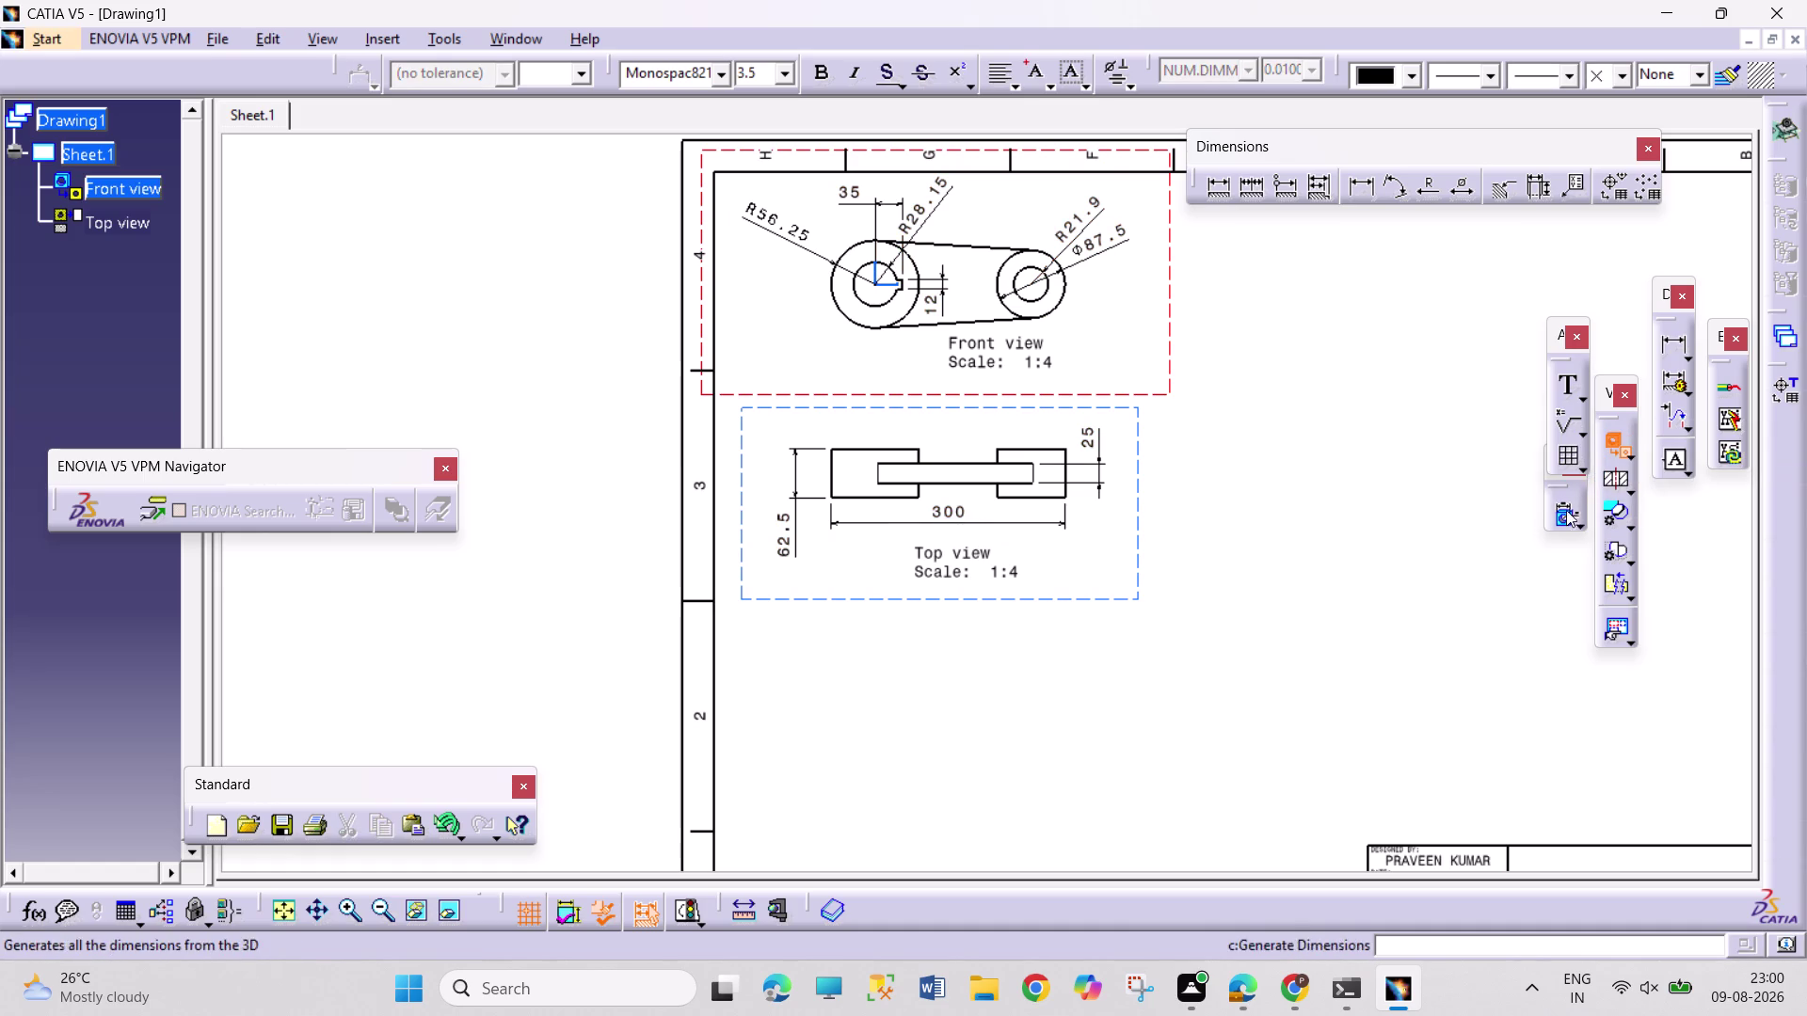
click(1628, 456)
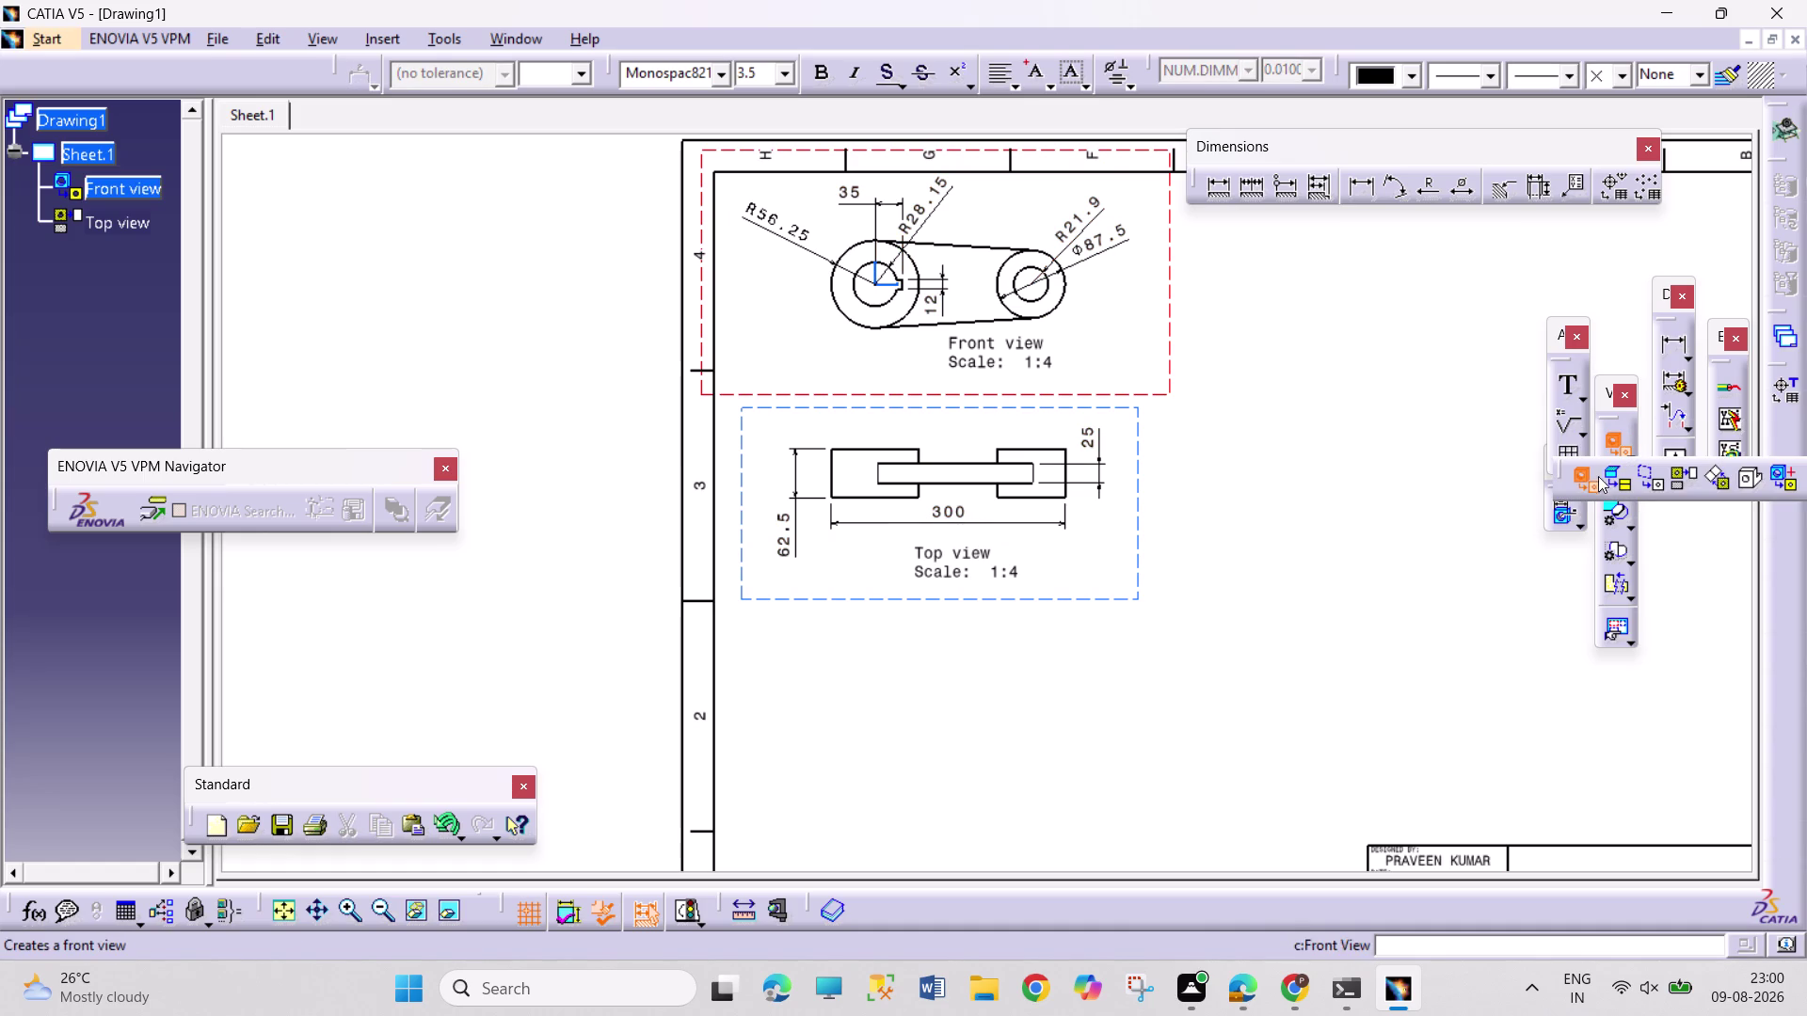
click(542, 45)
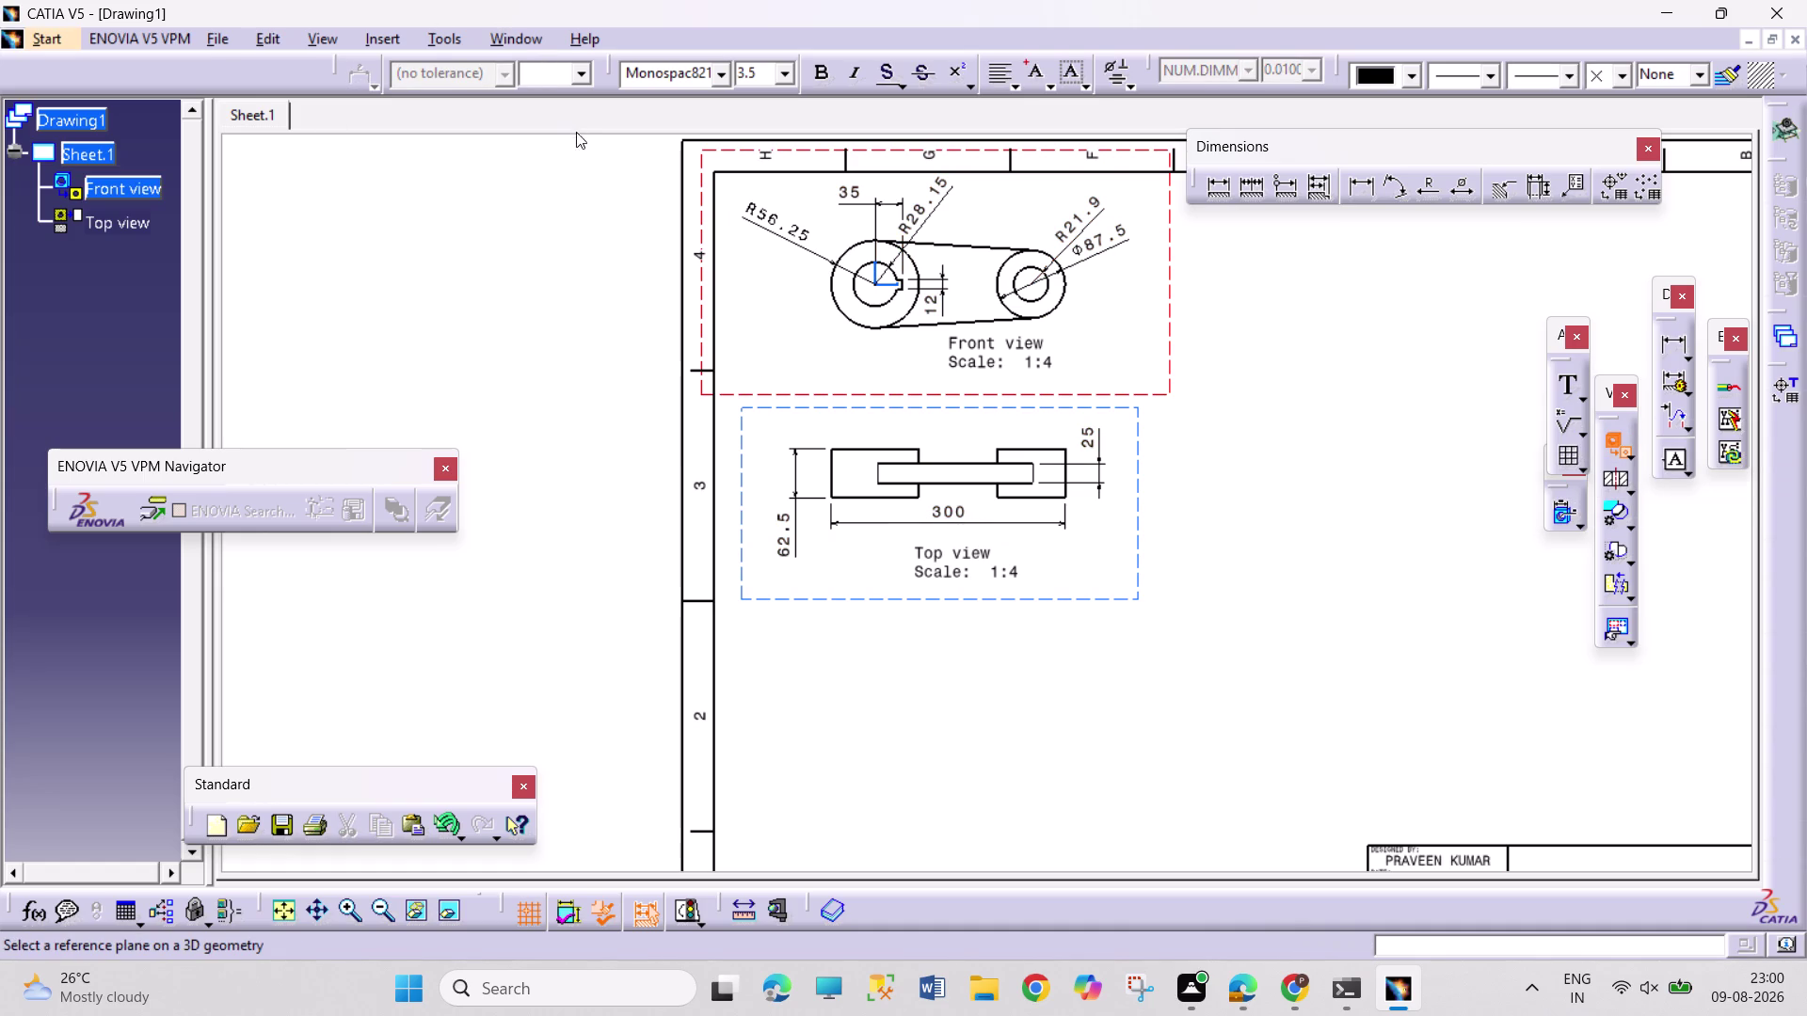
Pick a BUTTERFLY BODY 2 face as the reference plane and place its front view.
click(519, 43)
click(597, 221)
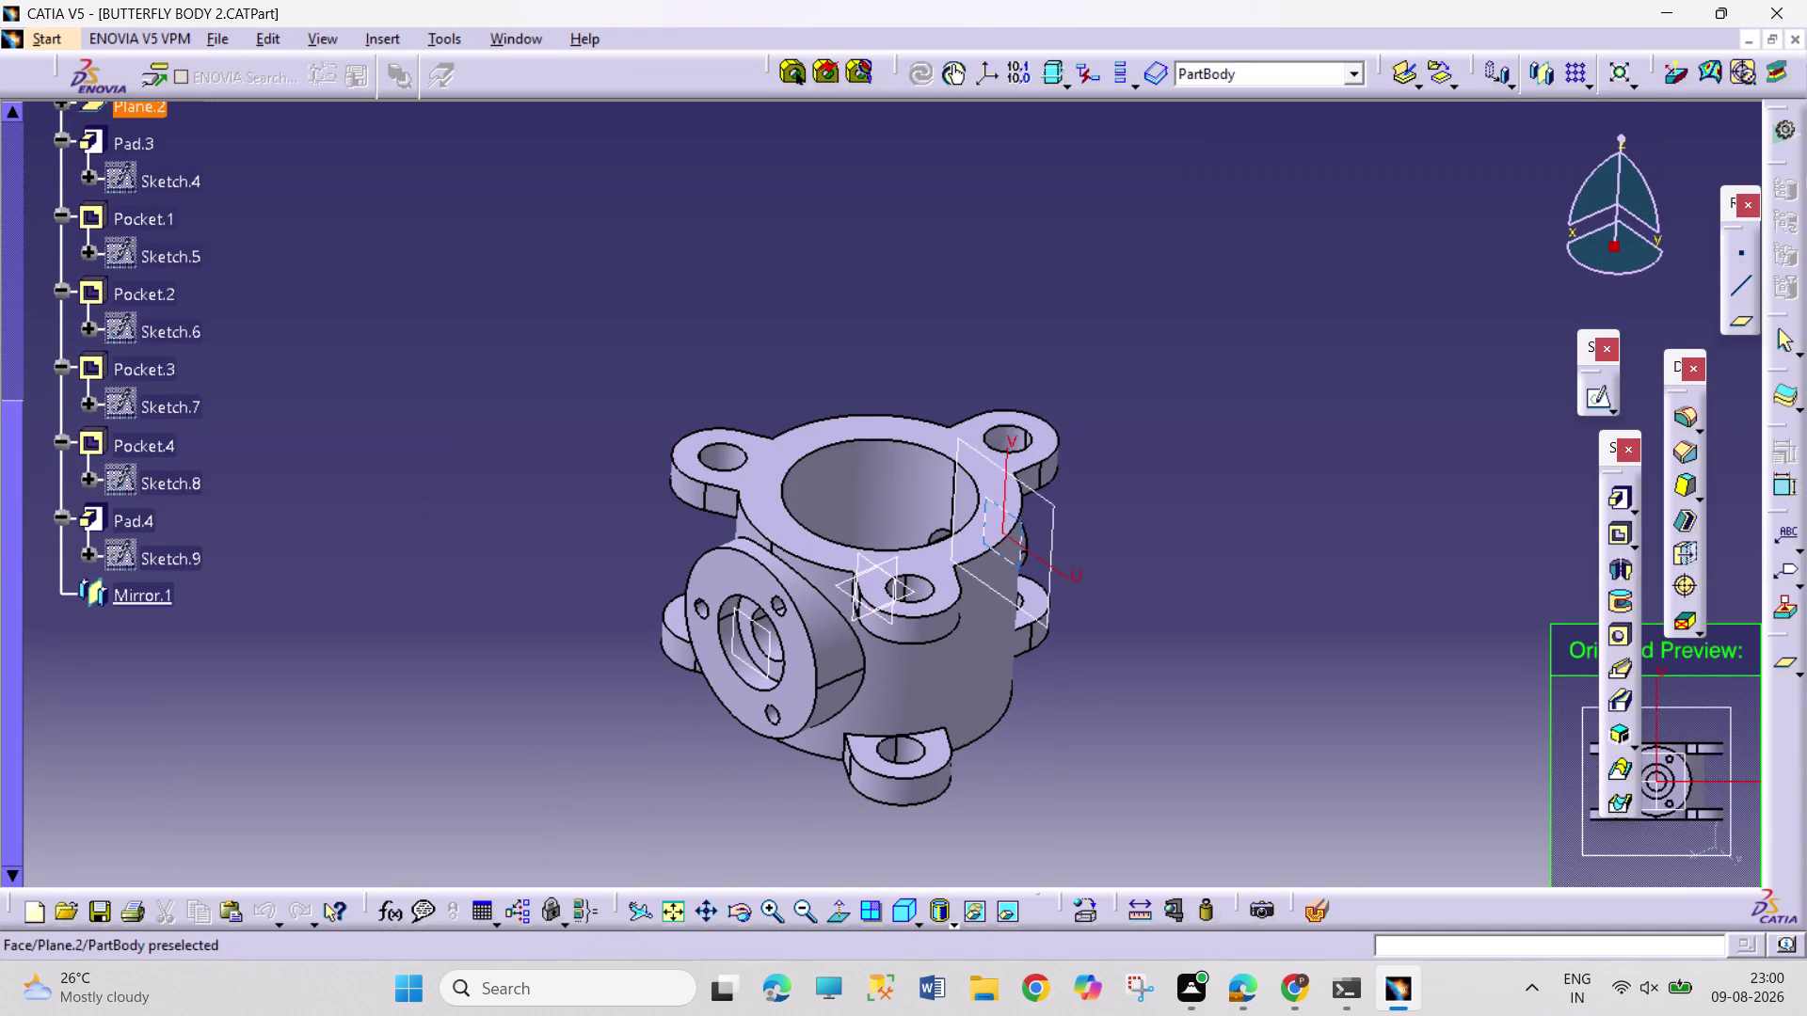
click(965, 430)
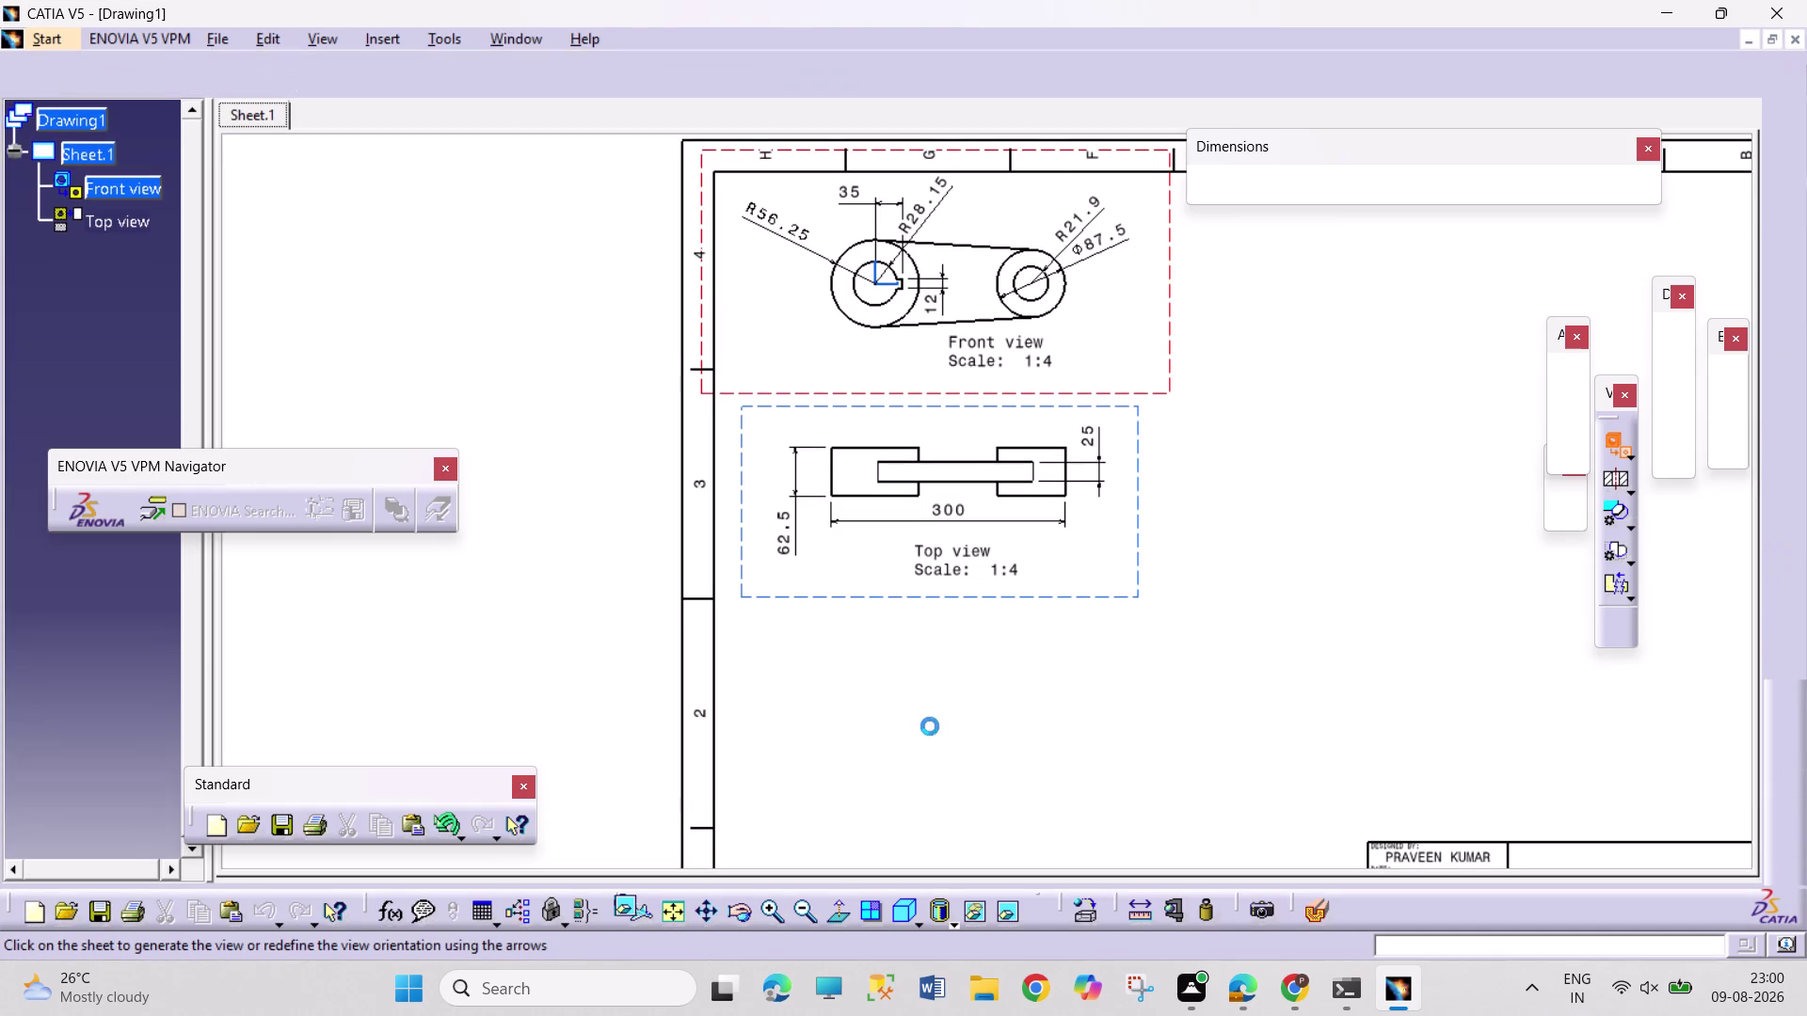
click(981, 723)
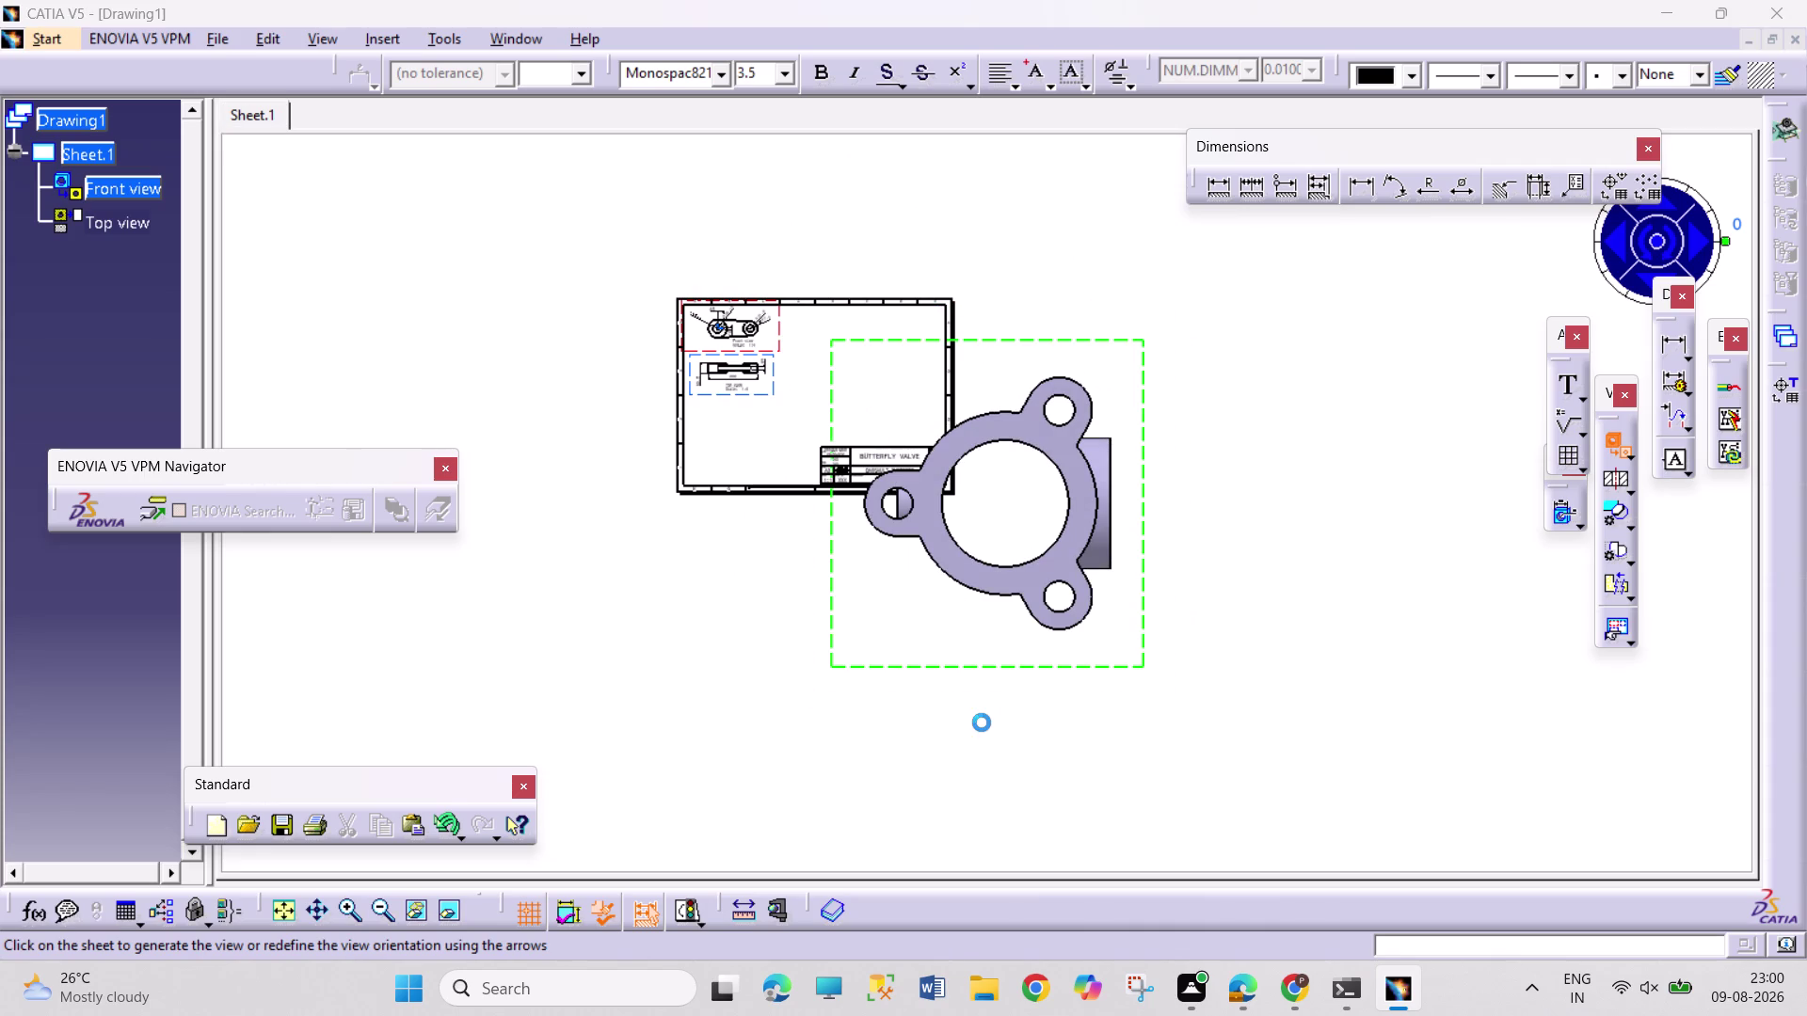
click(982, 723)
Set the valve body front view's scale to 1:4.
right_click(1140, 642)
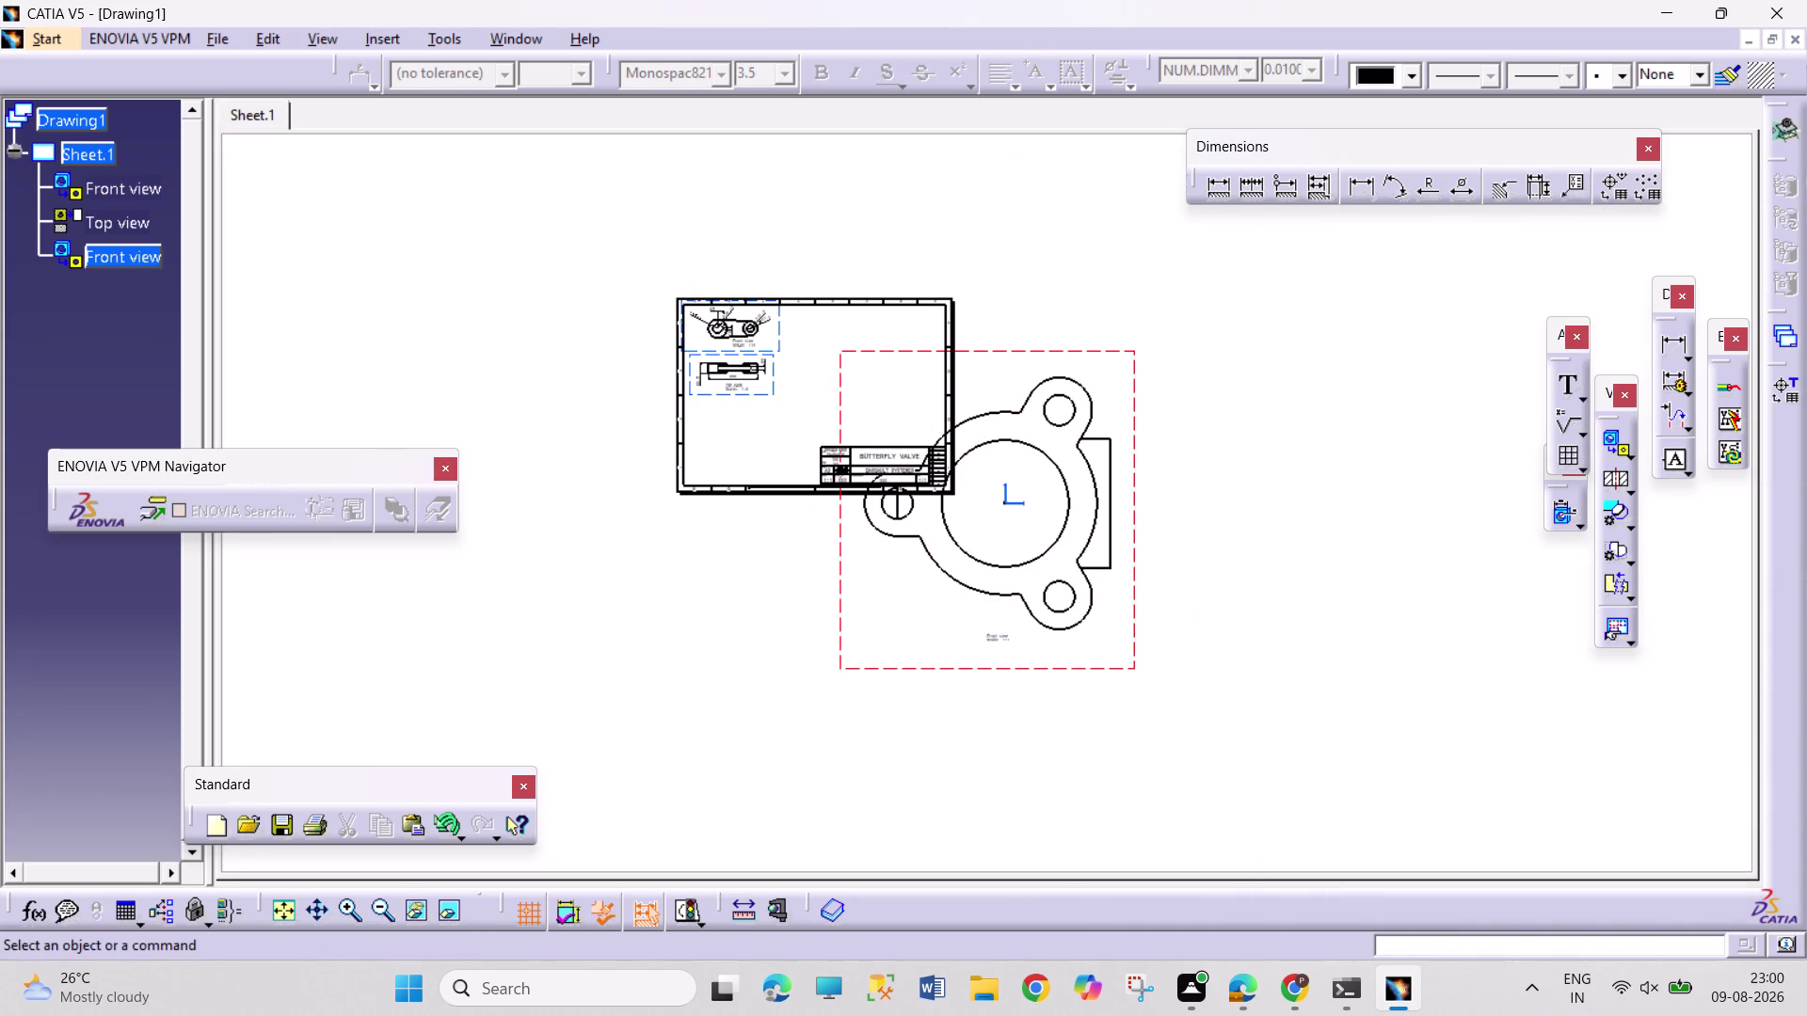
right_click(1131, 639)
right_click(1139, 641)
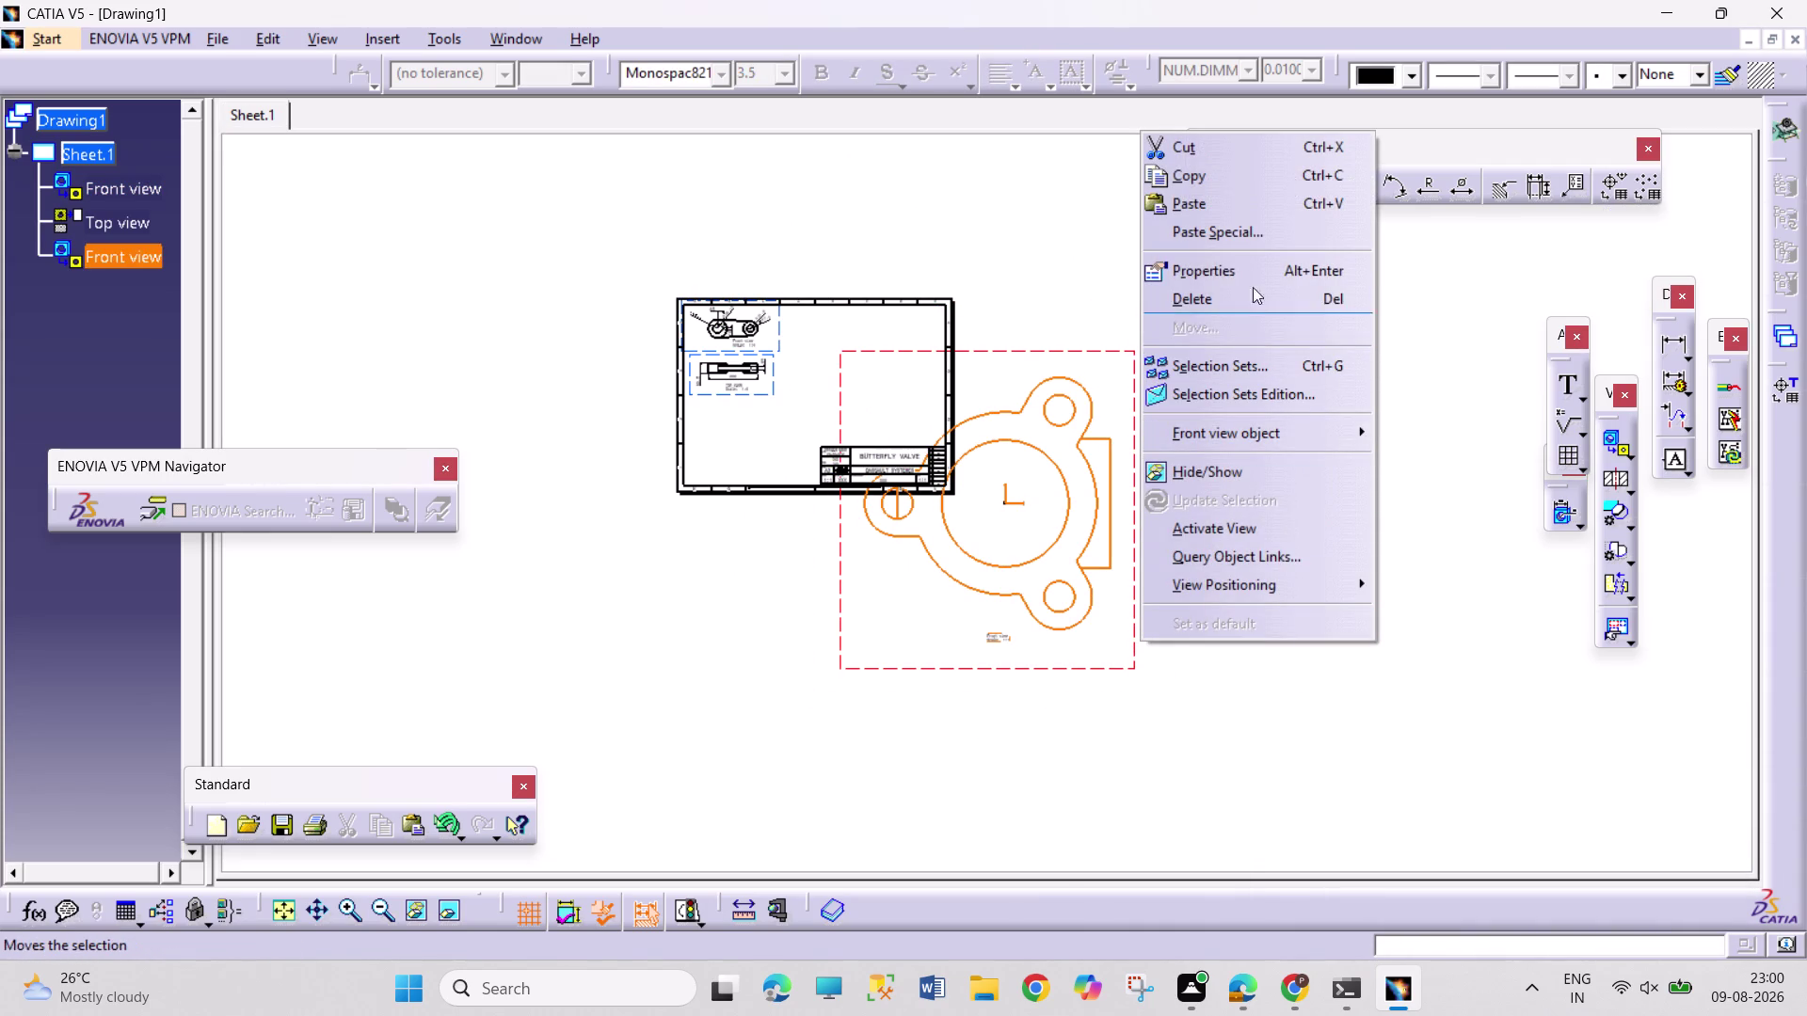
click(1248, 264)
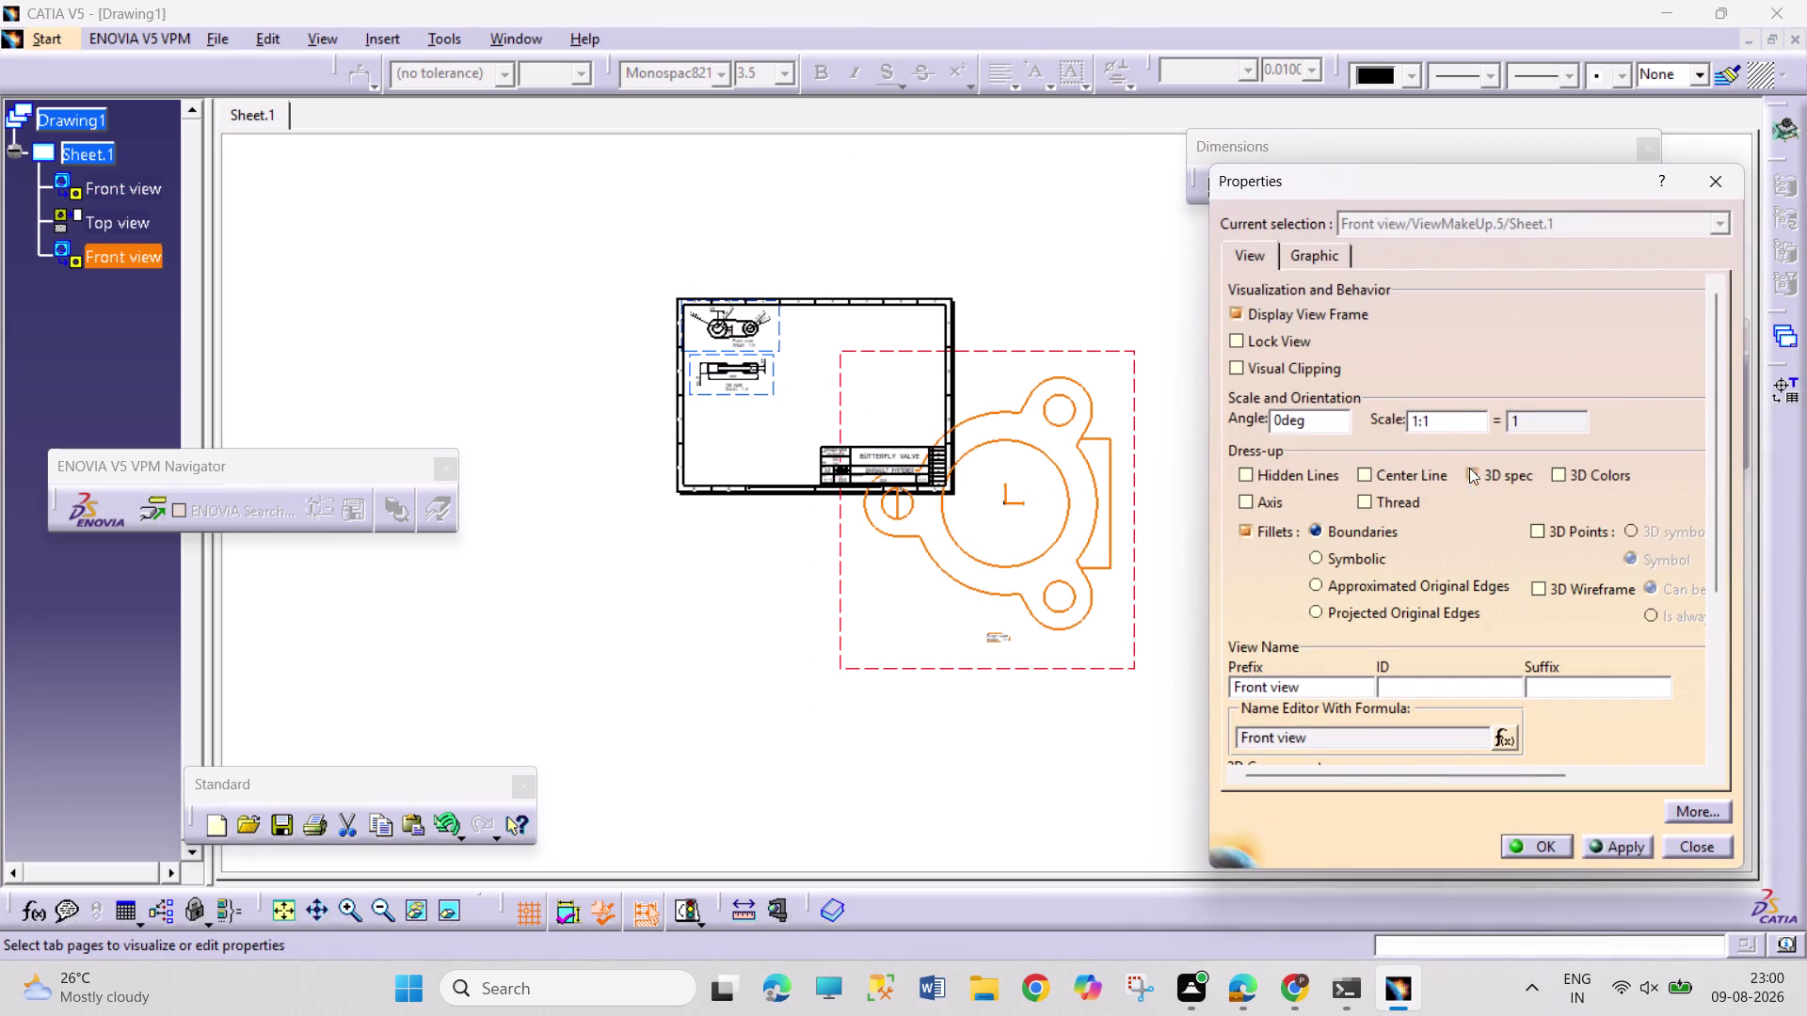
click(1451, 419)
key(BackSpace)
key(4)
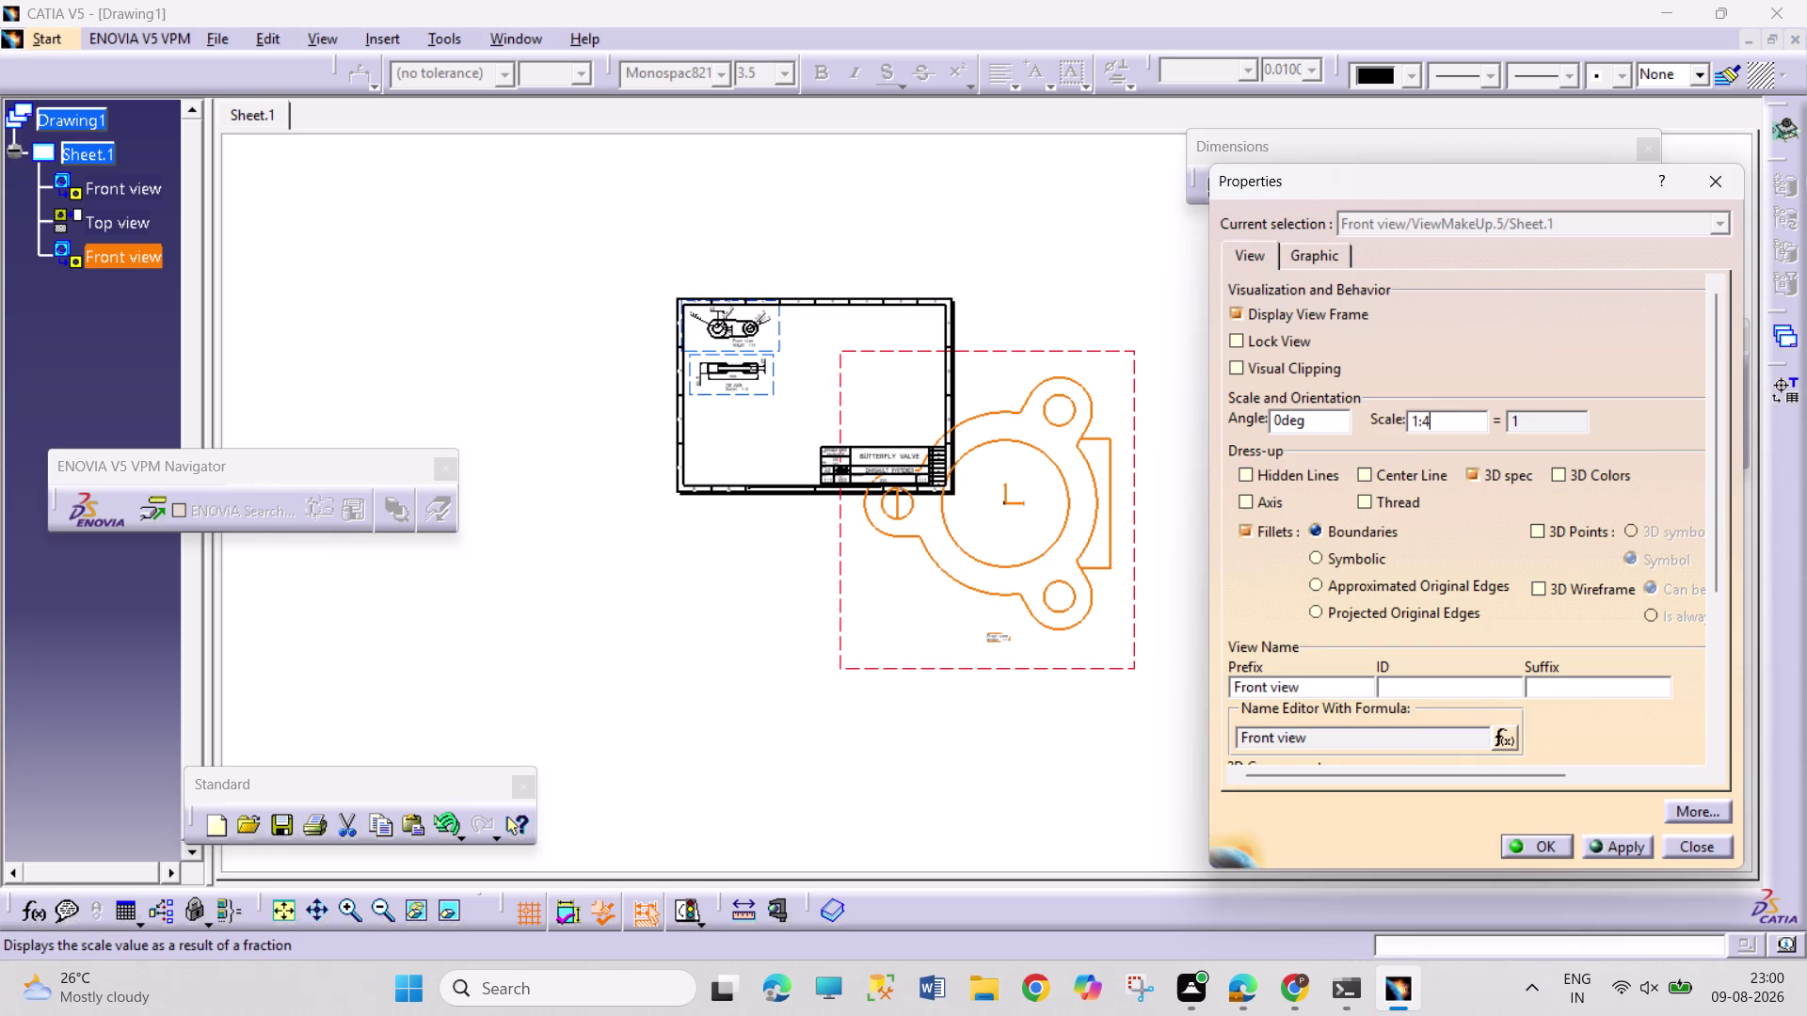
key(Return)
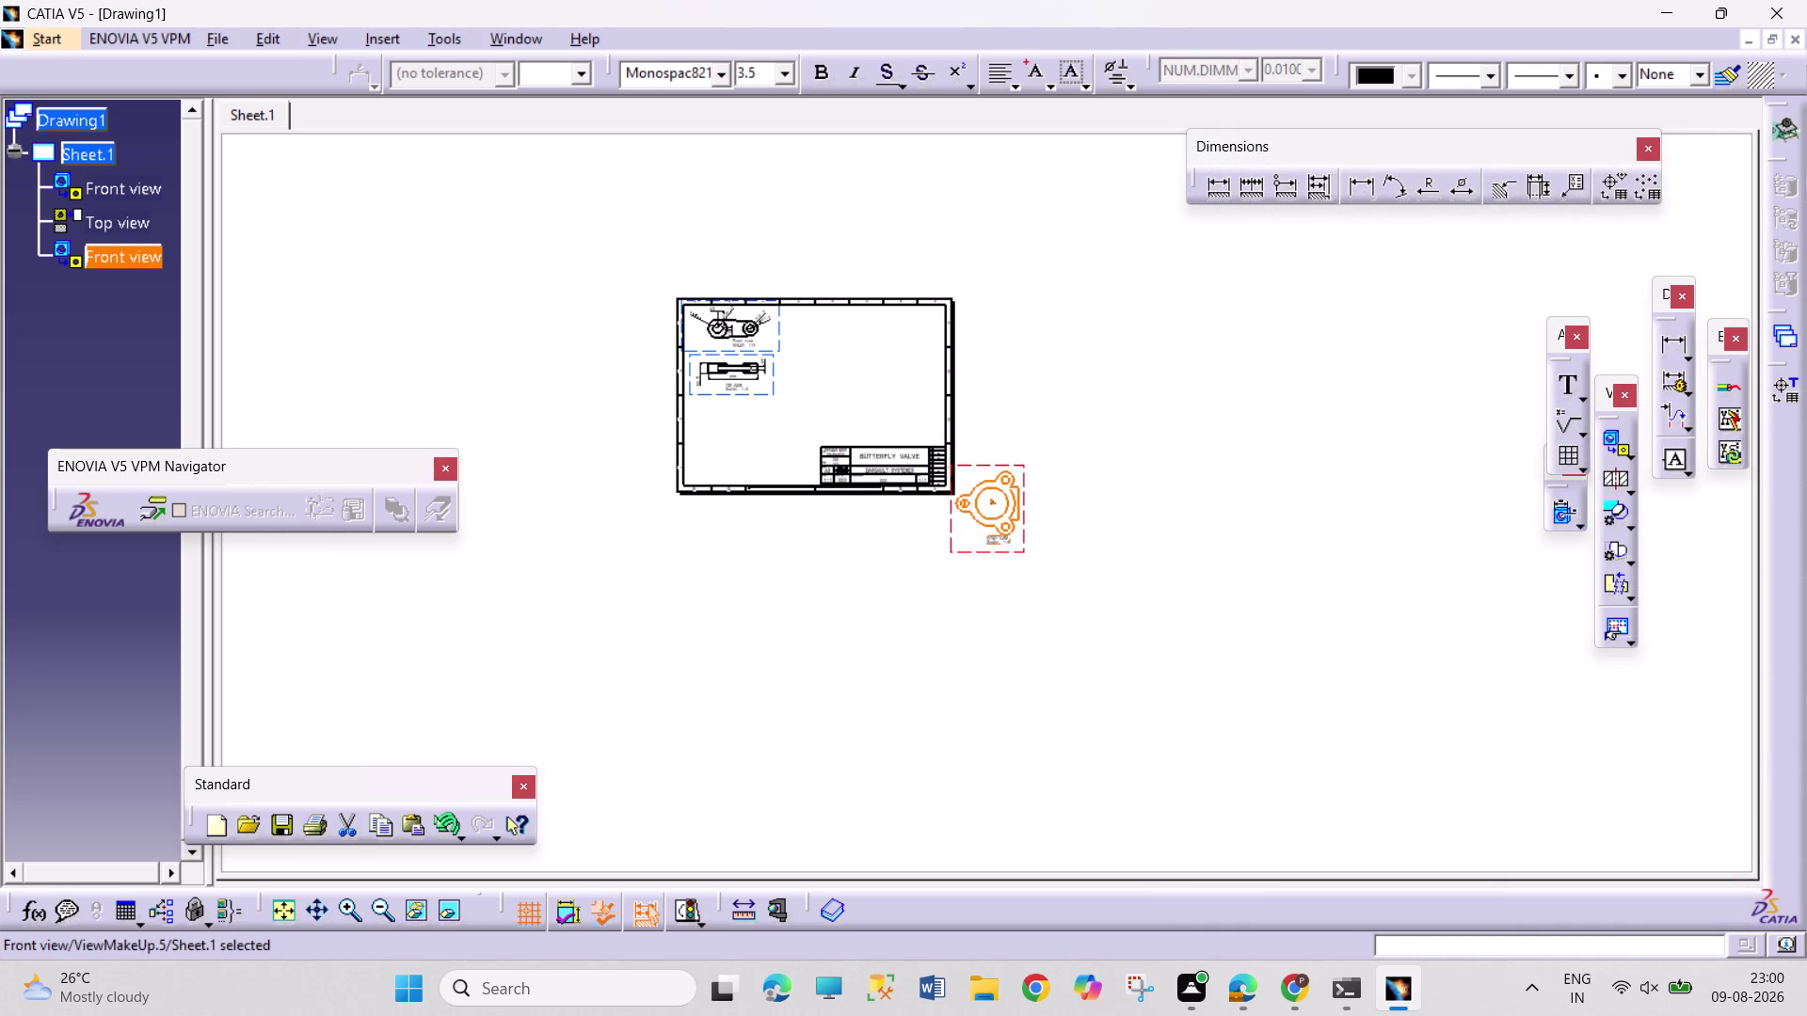
Move the body view inside the sheet frame beside the arm views.
drag(1024, 538, 862, 375)
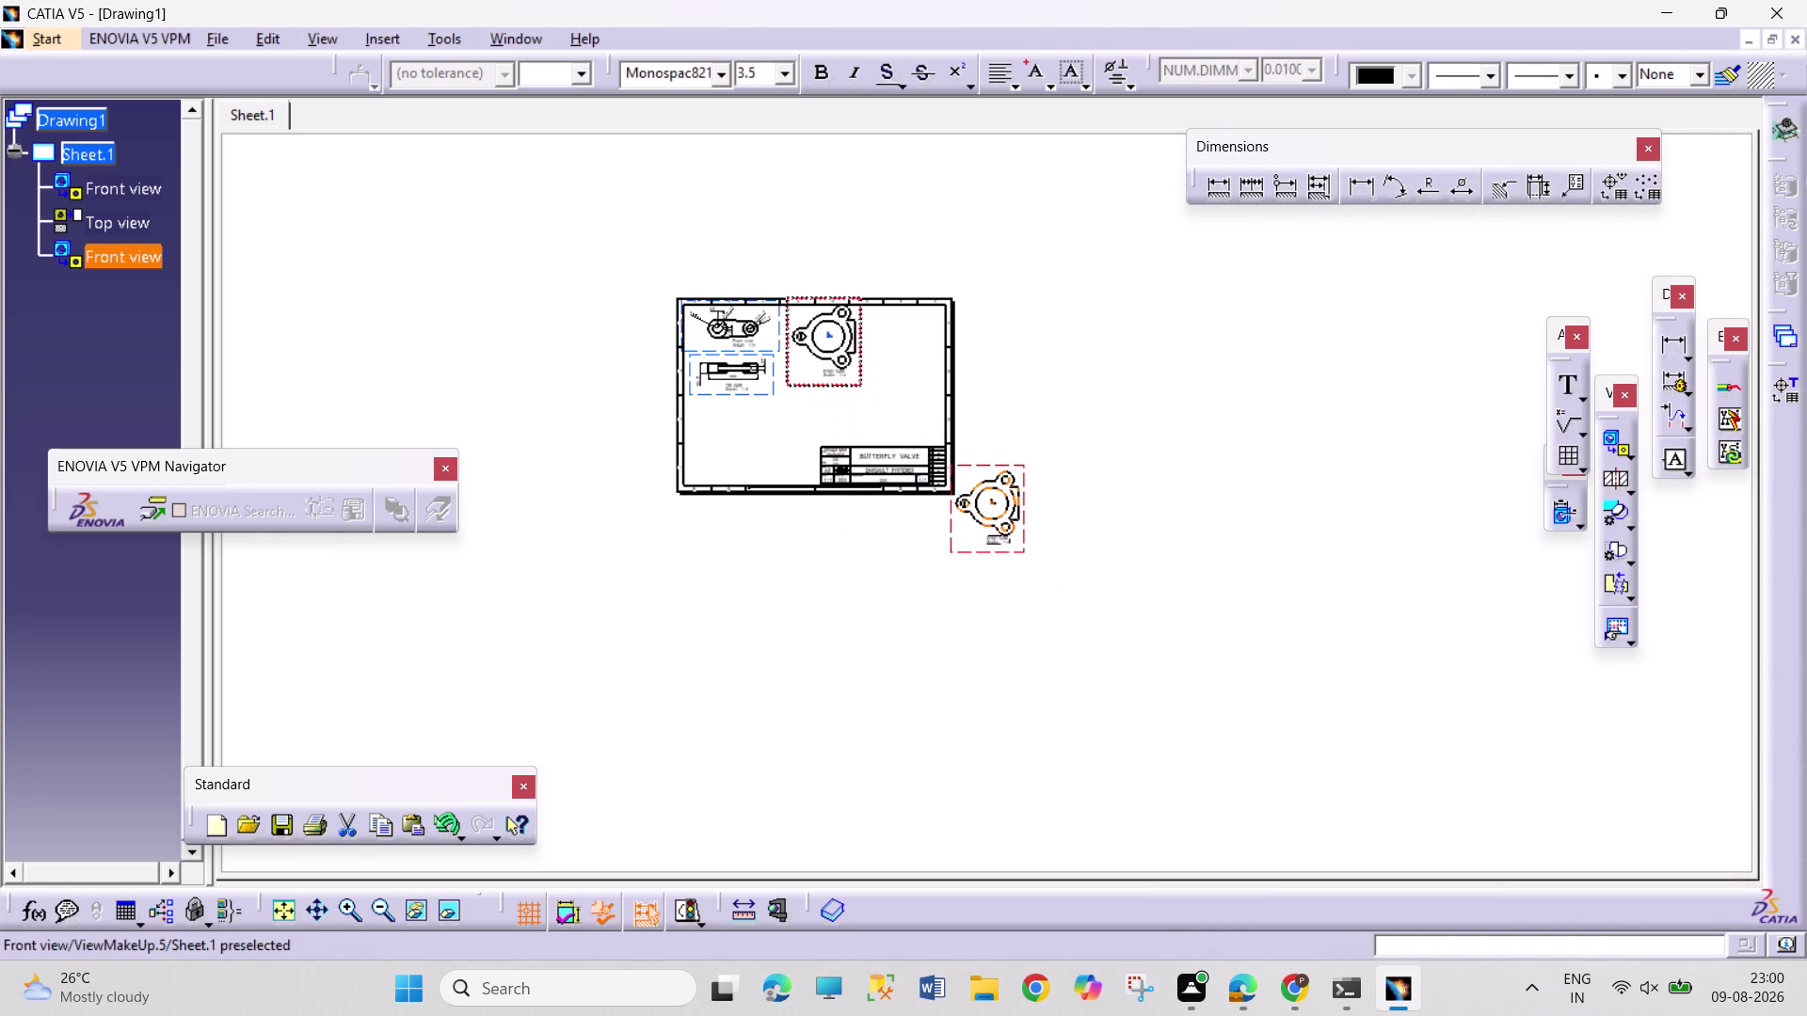
drag(862, 374, 866, 375)
middle_drag(973, 414, 984, 343)
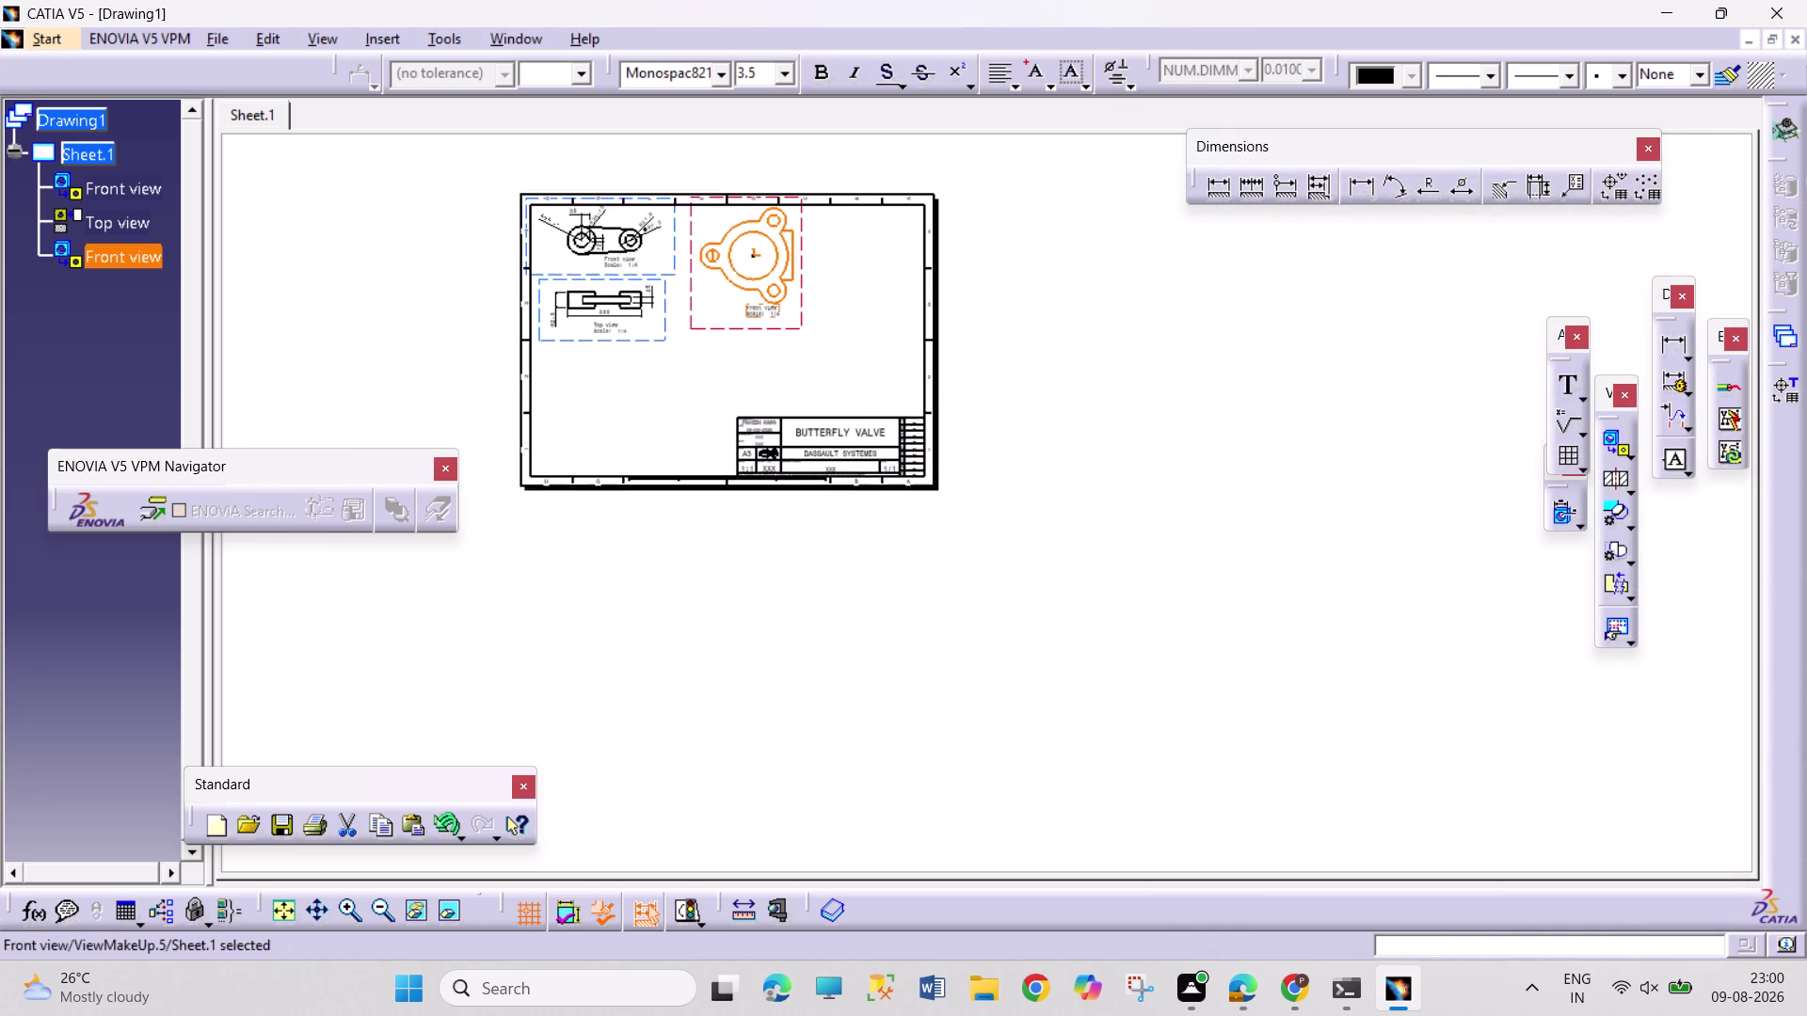
middle_drag(997, 366, 1230, 584)
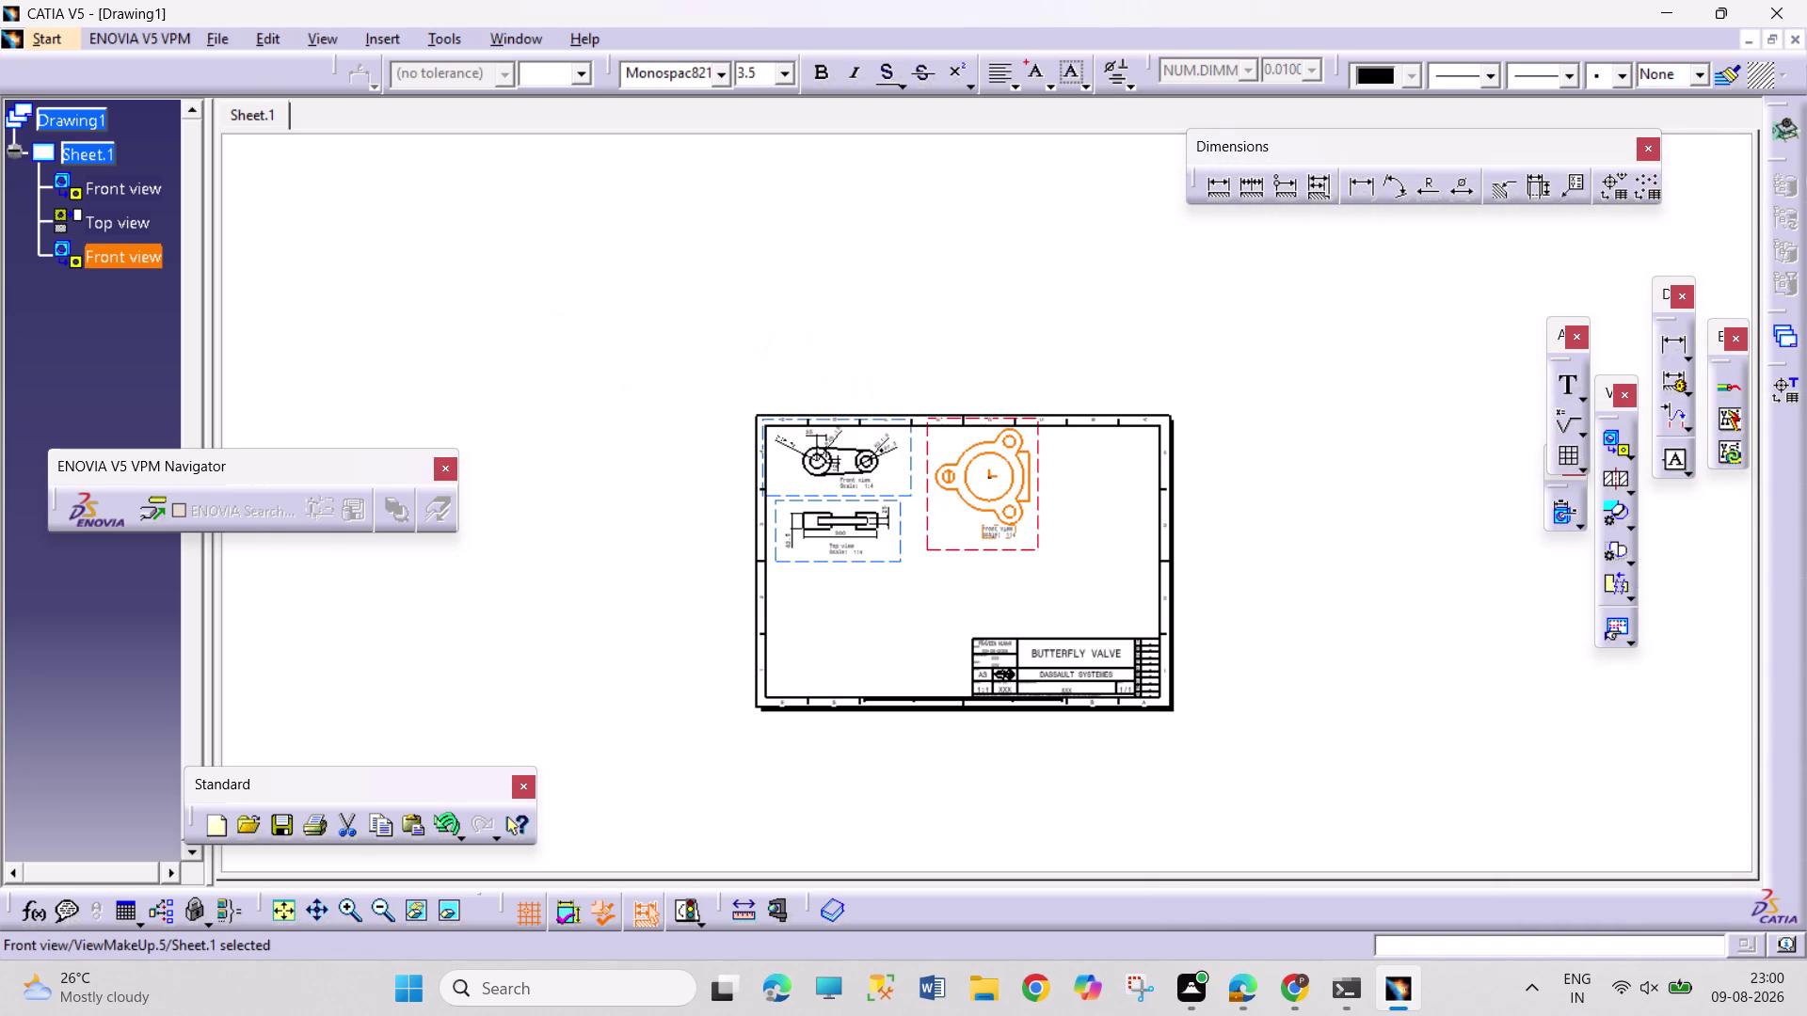
right_click(1037, 529)
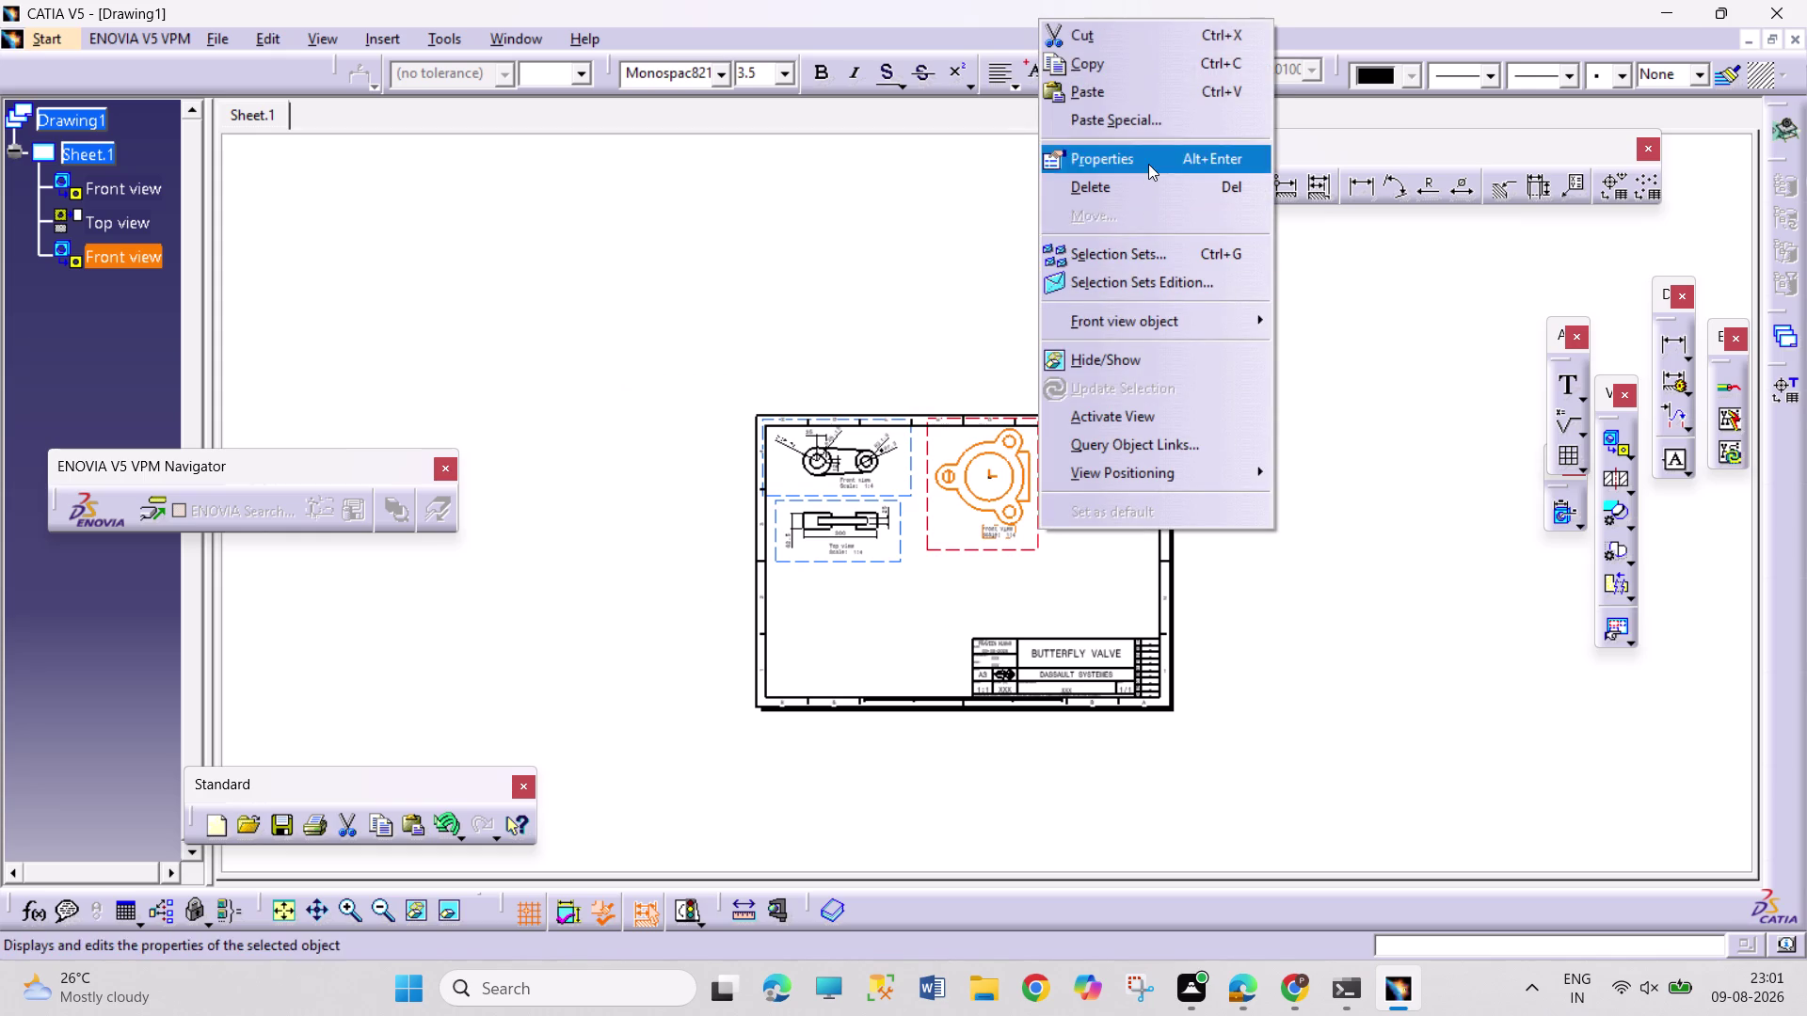
Change the valve body view's scale from 1:4 to 1:5.
click(1148, 164)
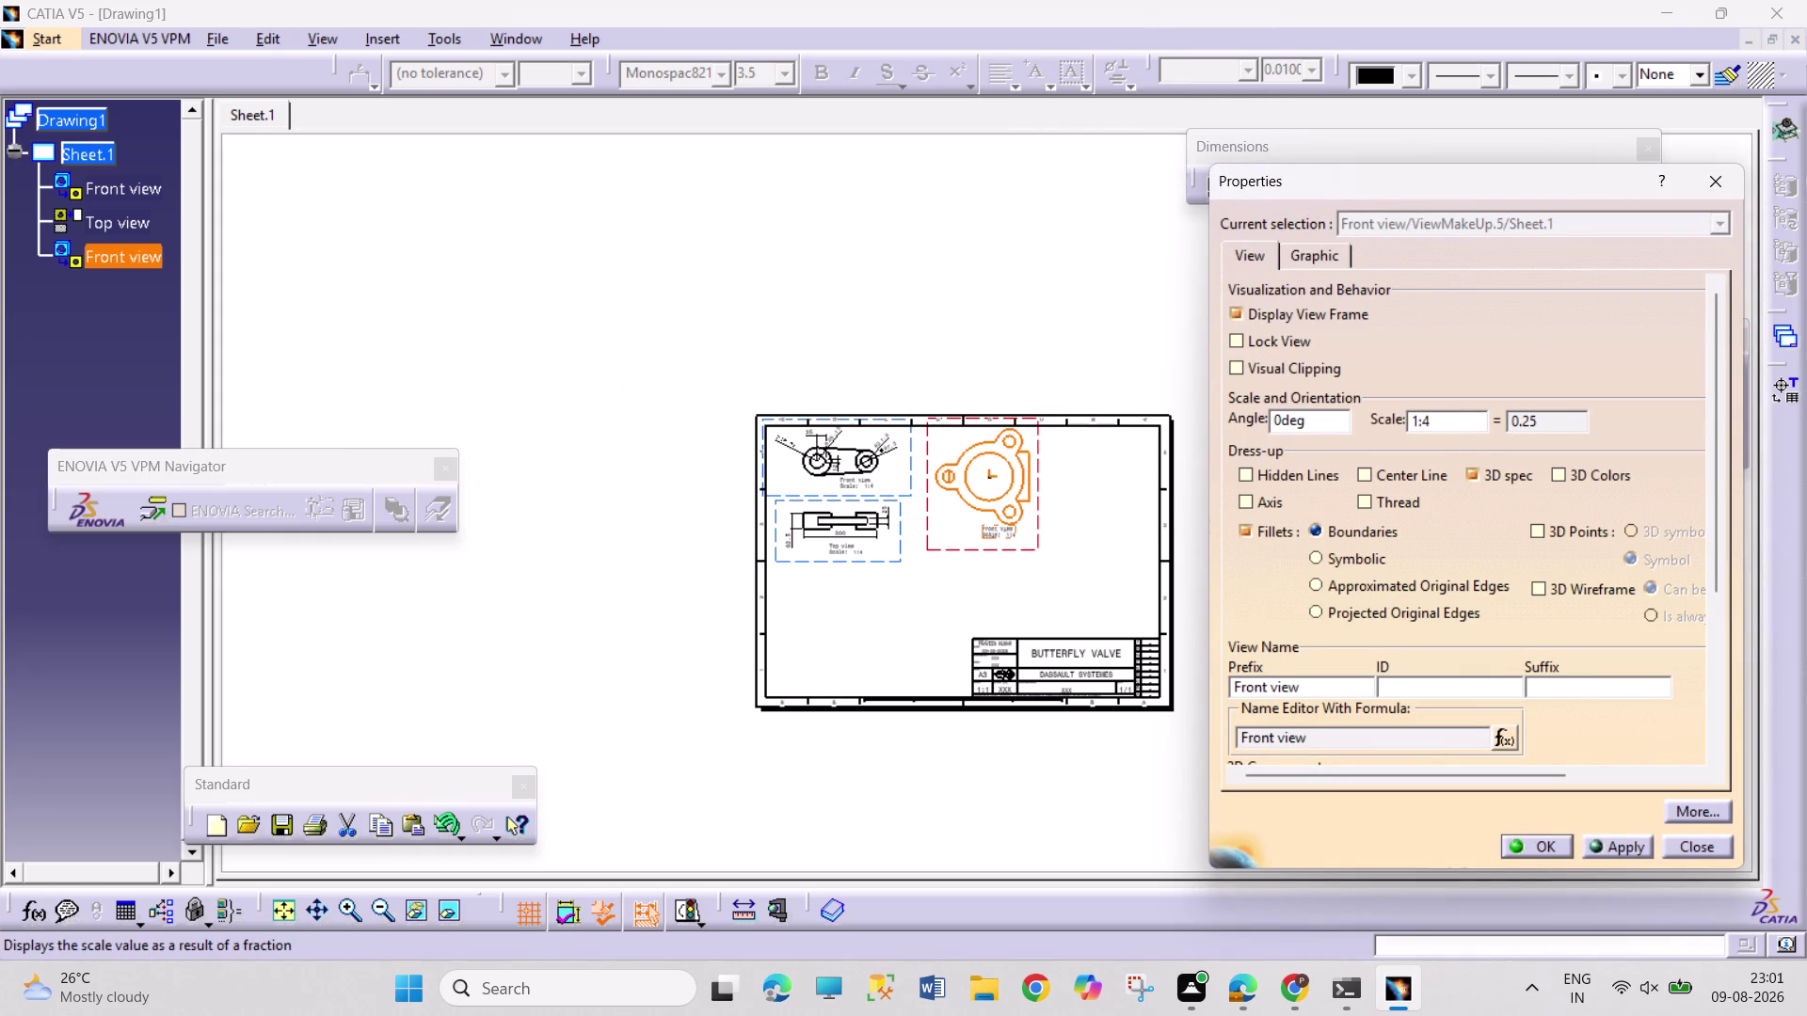
click(1443, 417)
key(BackSpace)
key(5)
key(Return)
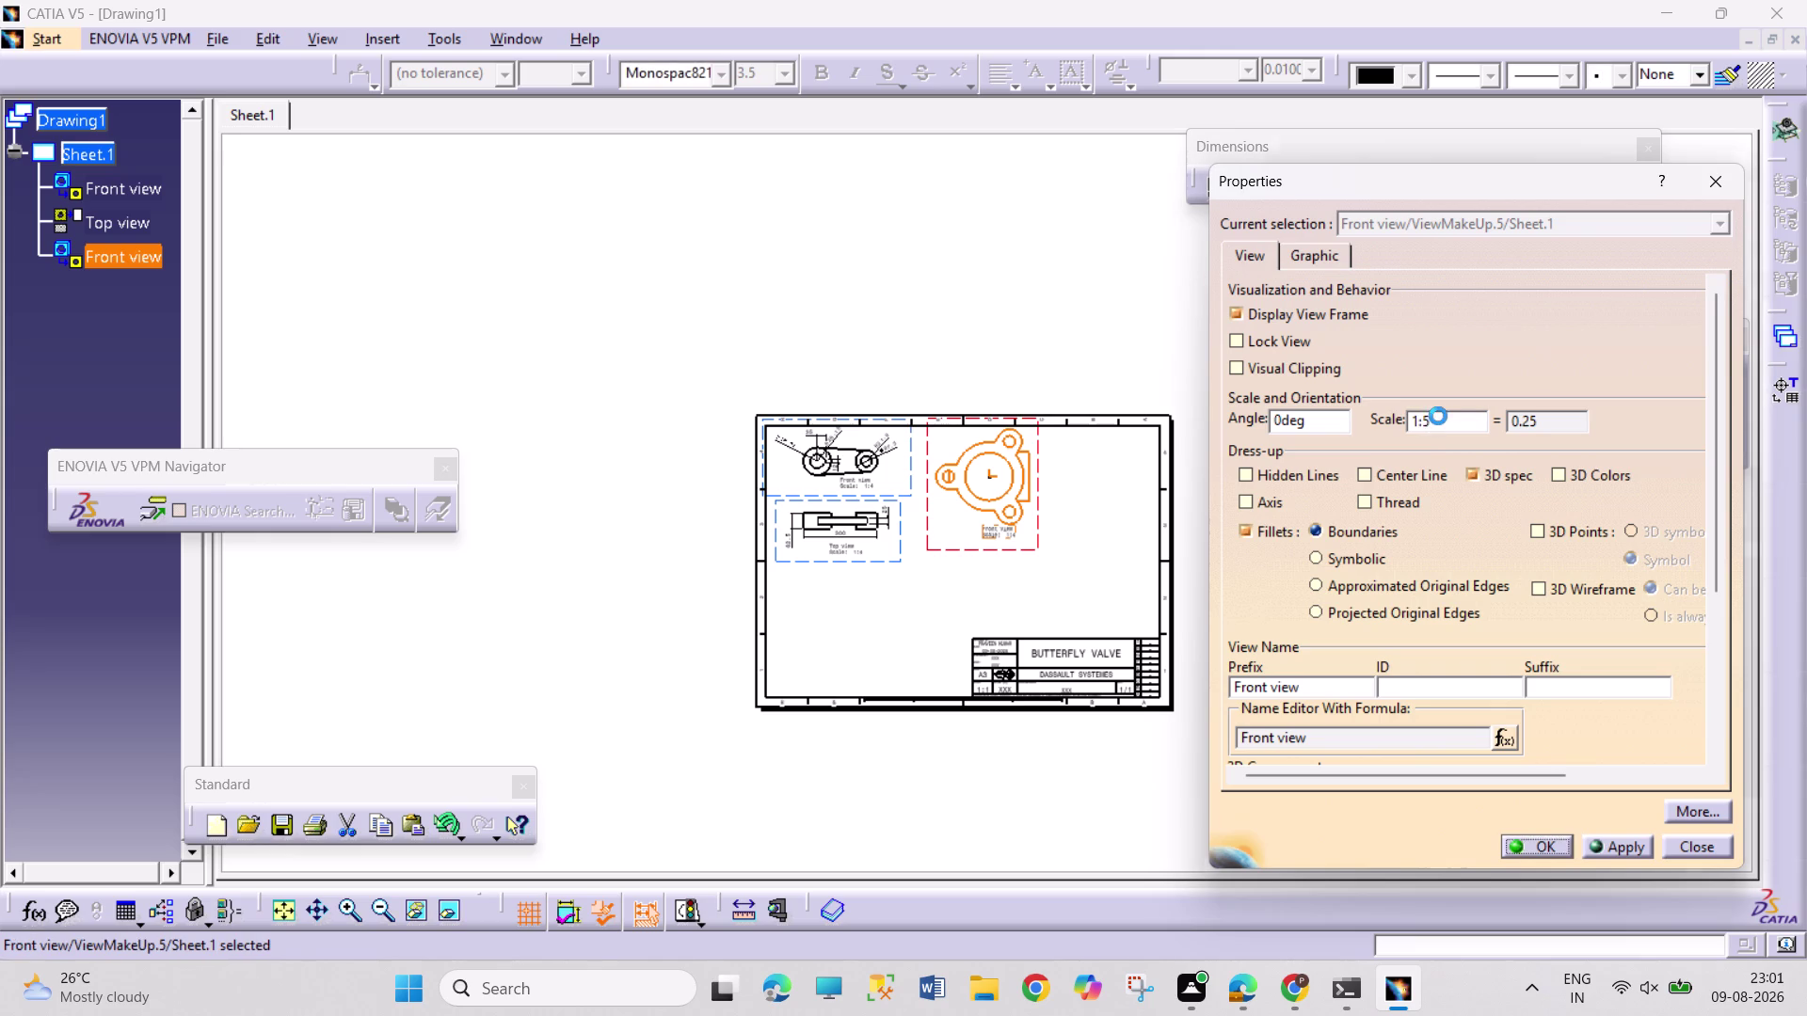
drag(1027, 508, 1008, 502)
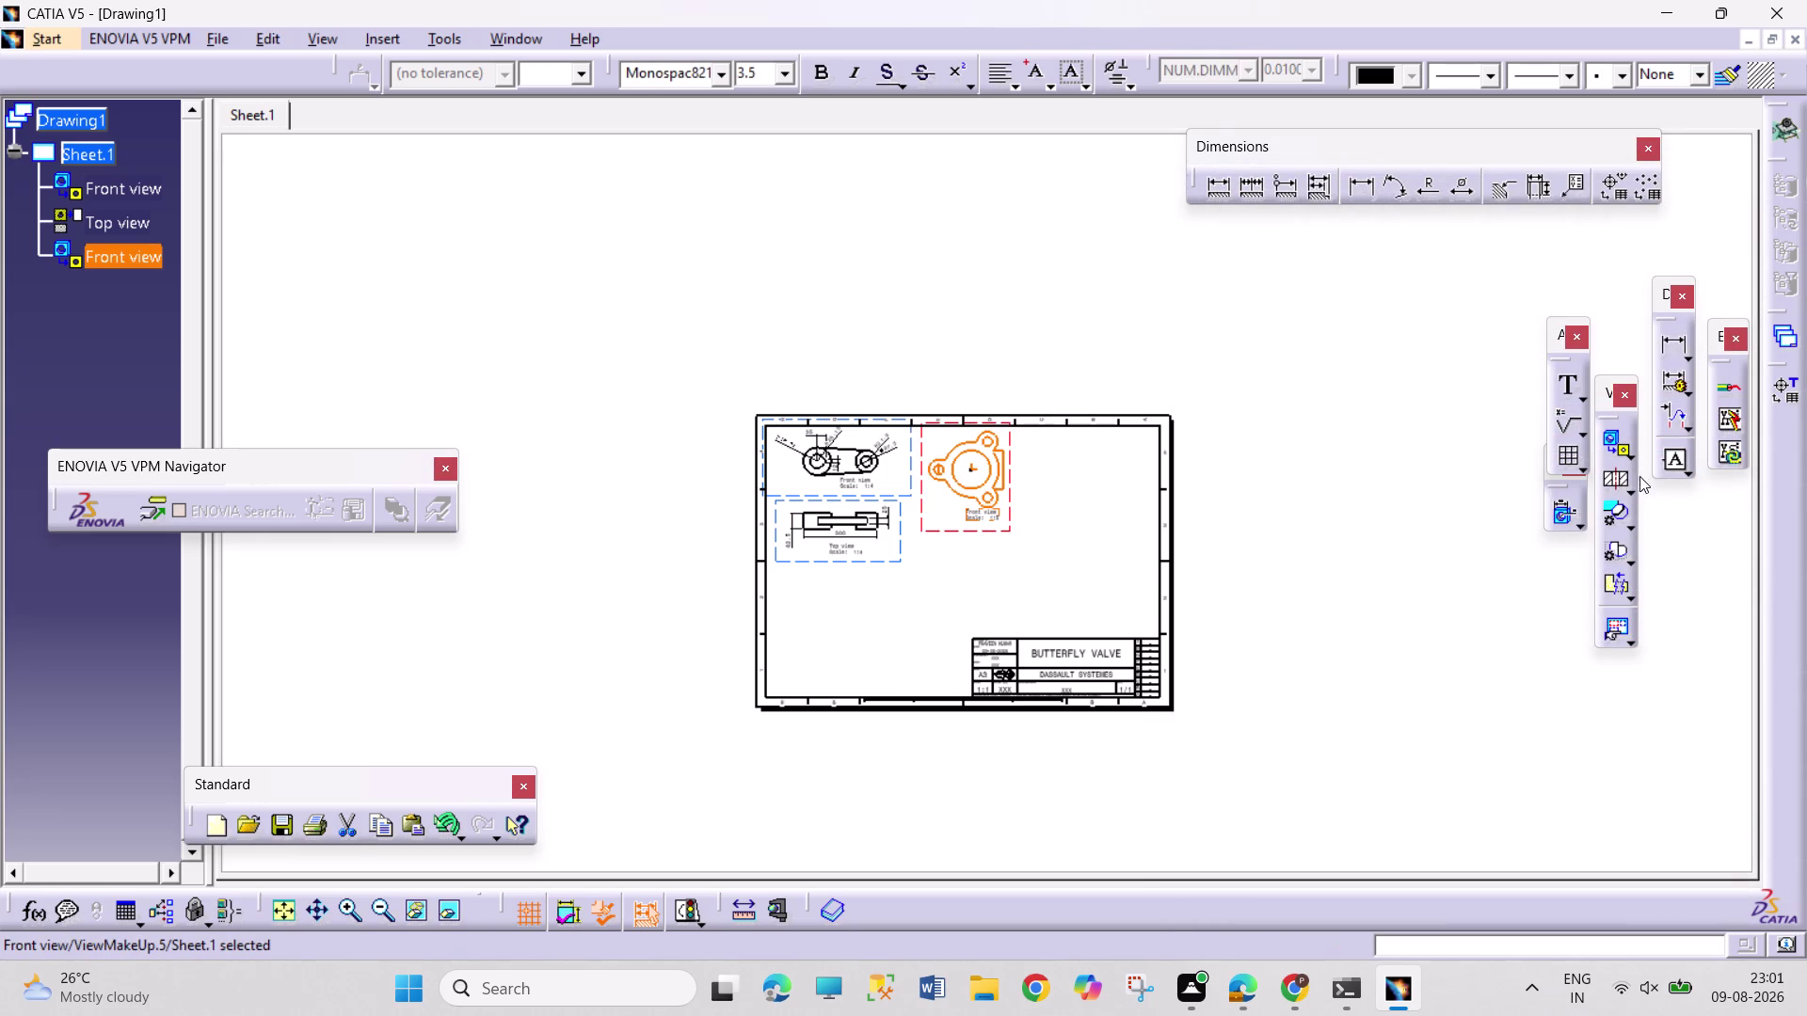
click(1631, 458)
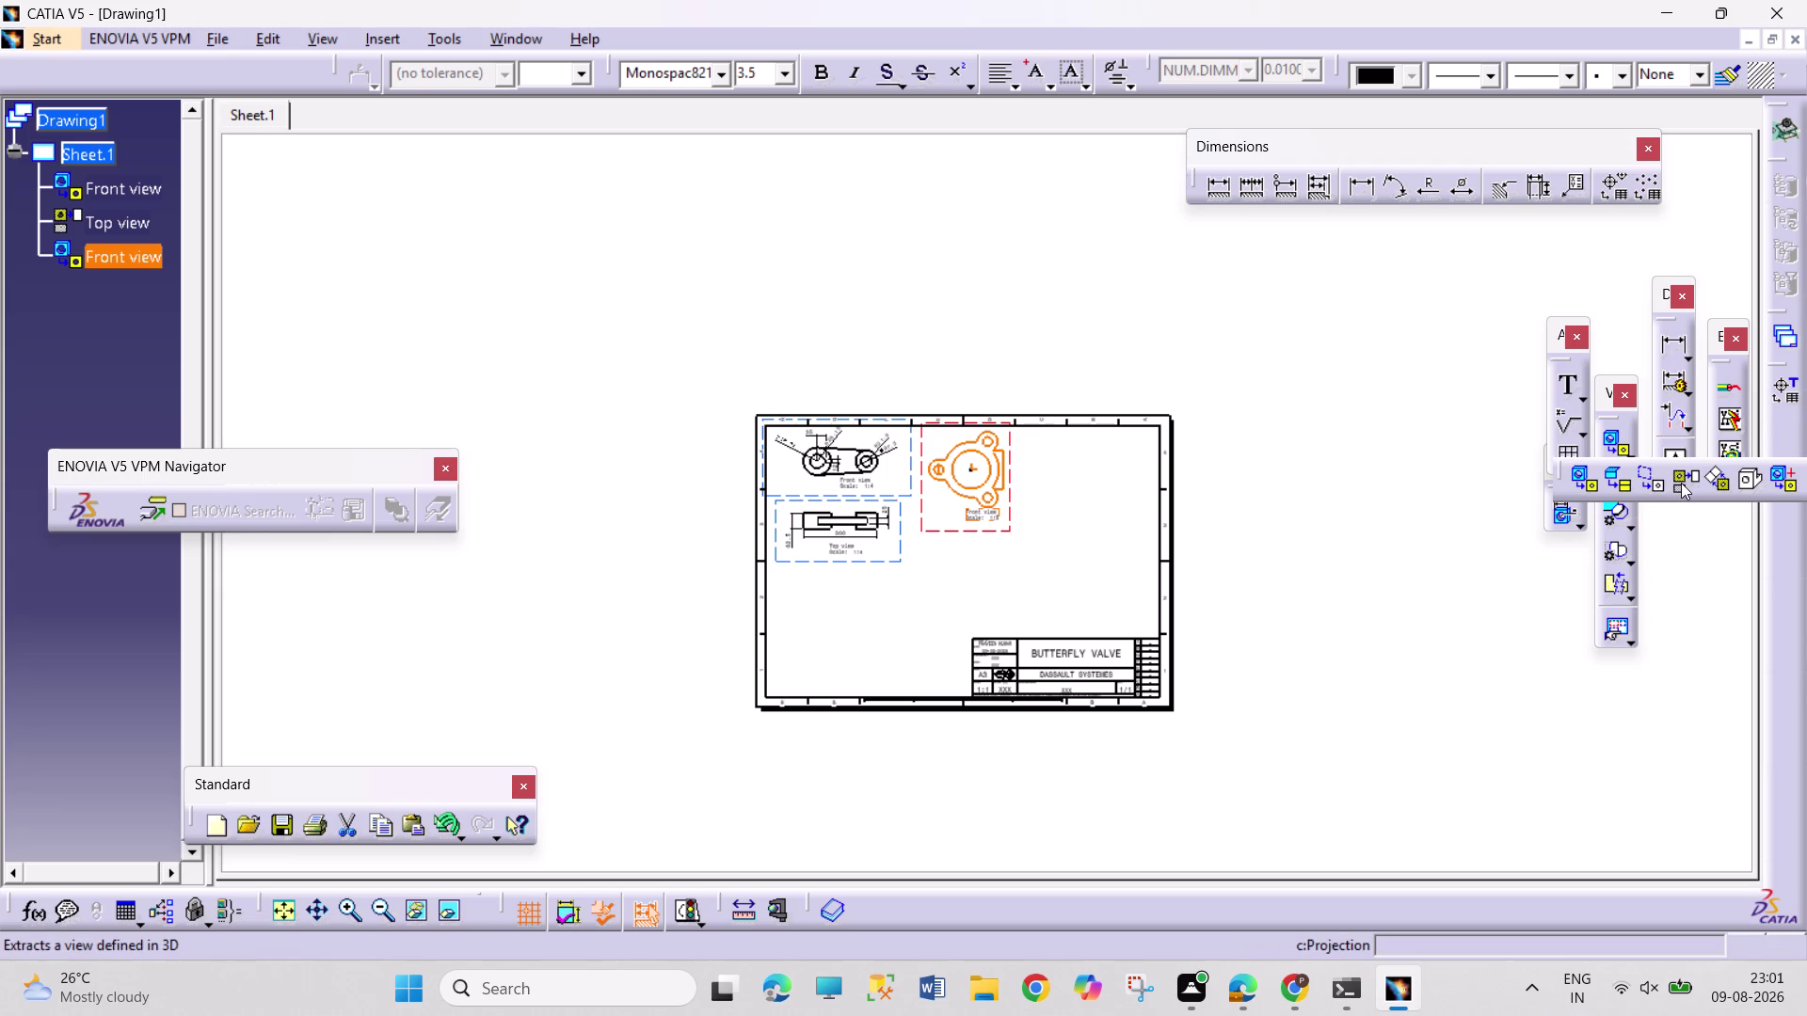
Project the valve body's top view beneath its 1:5 front view.
click(1680, 483)
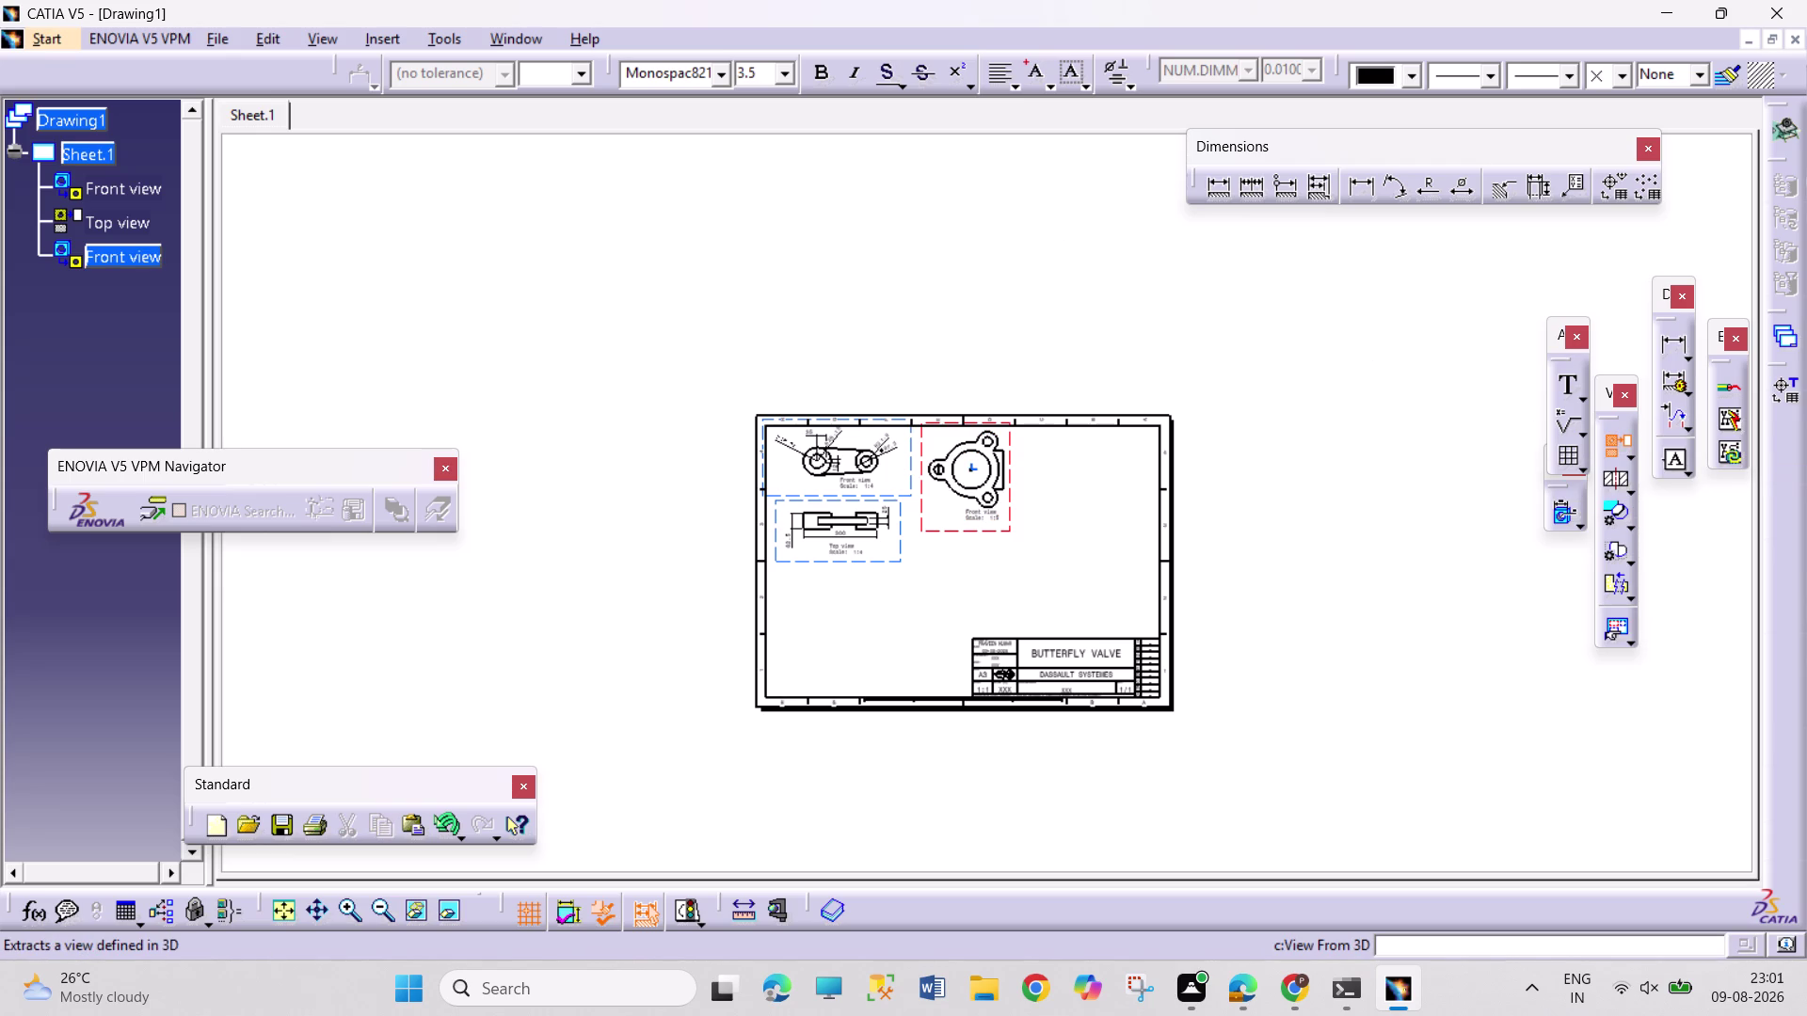
click(992, 565)
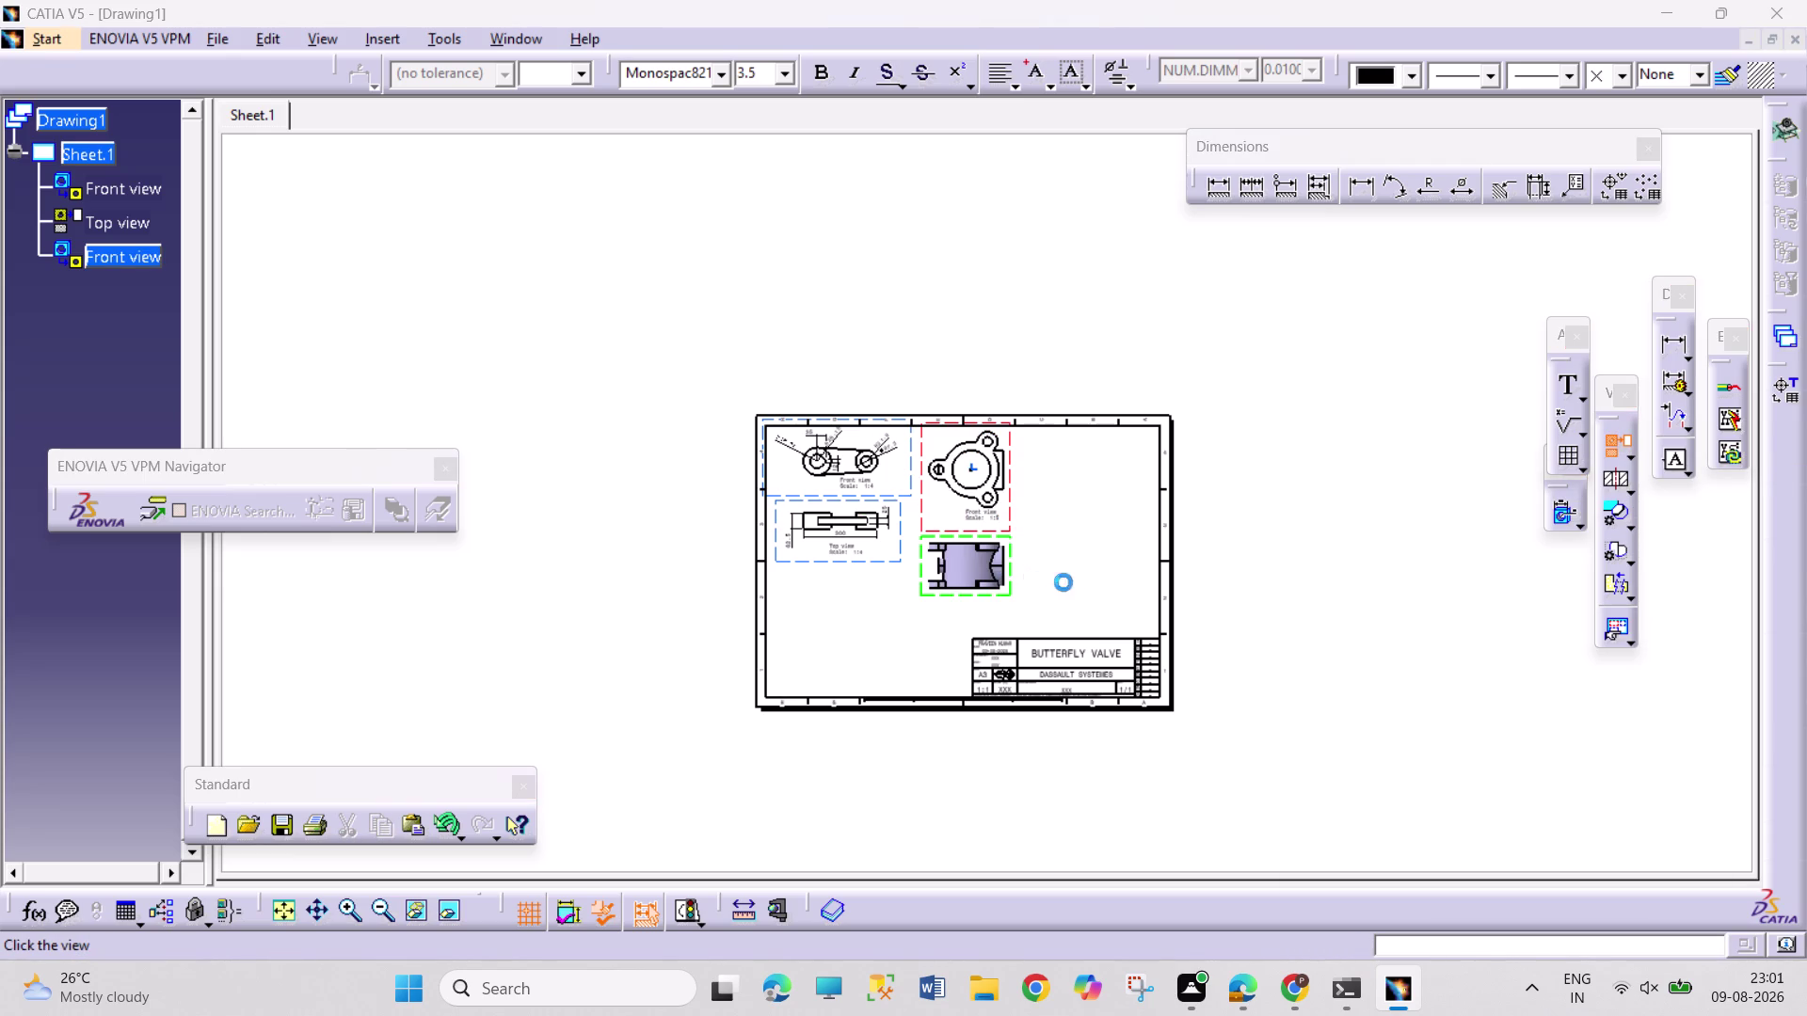
middle_drag(952, 684, 971, 512)
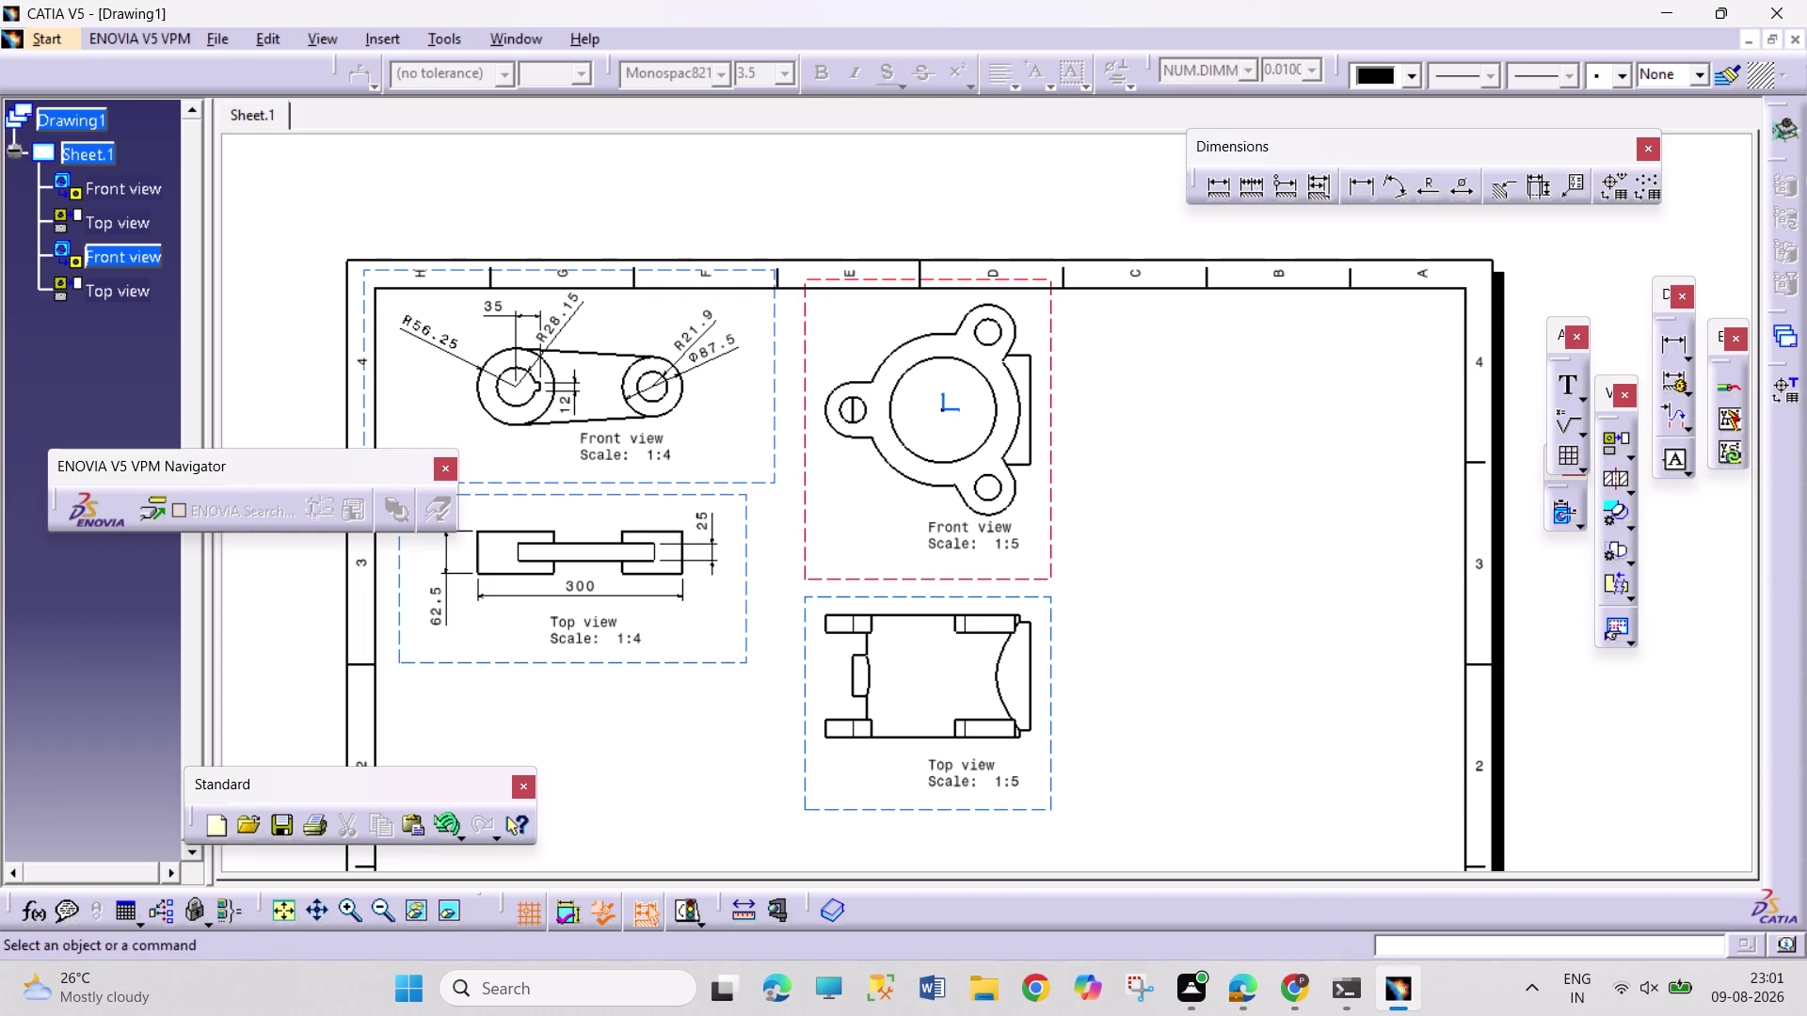
Dimension the body's front view with the R97 bore radius and Ø280 outer diameter.
click(1422, 179)
click(997, 399)
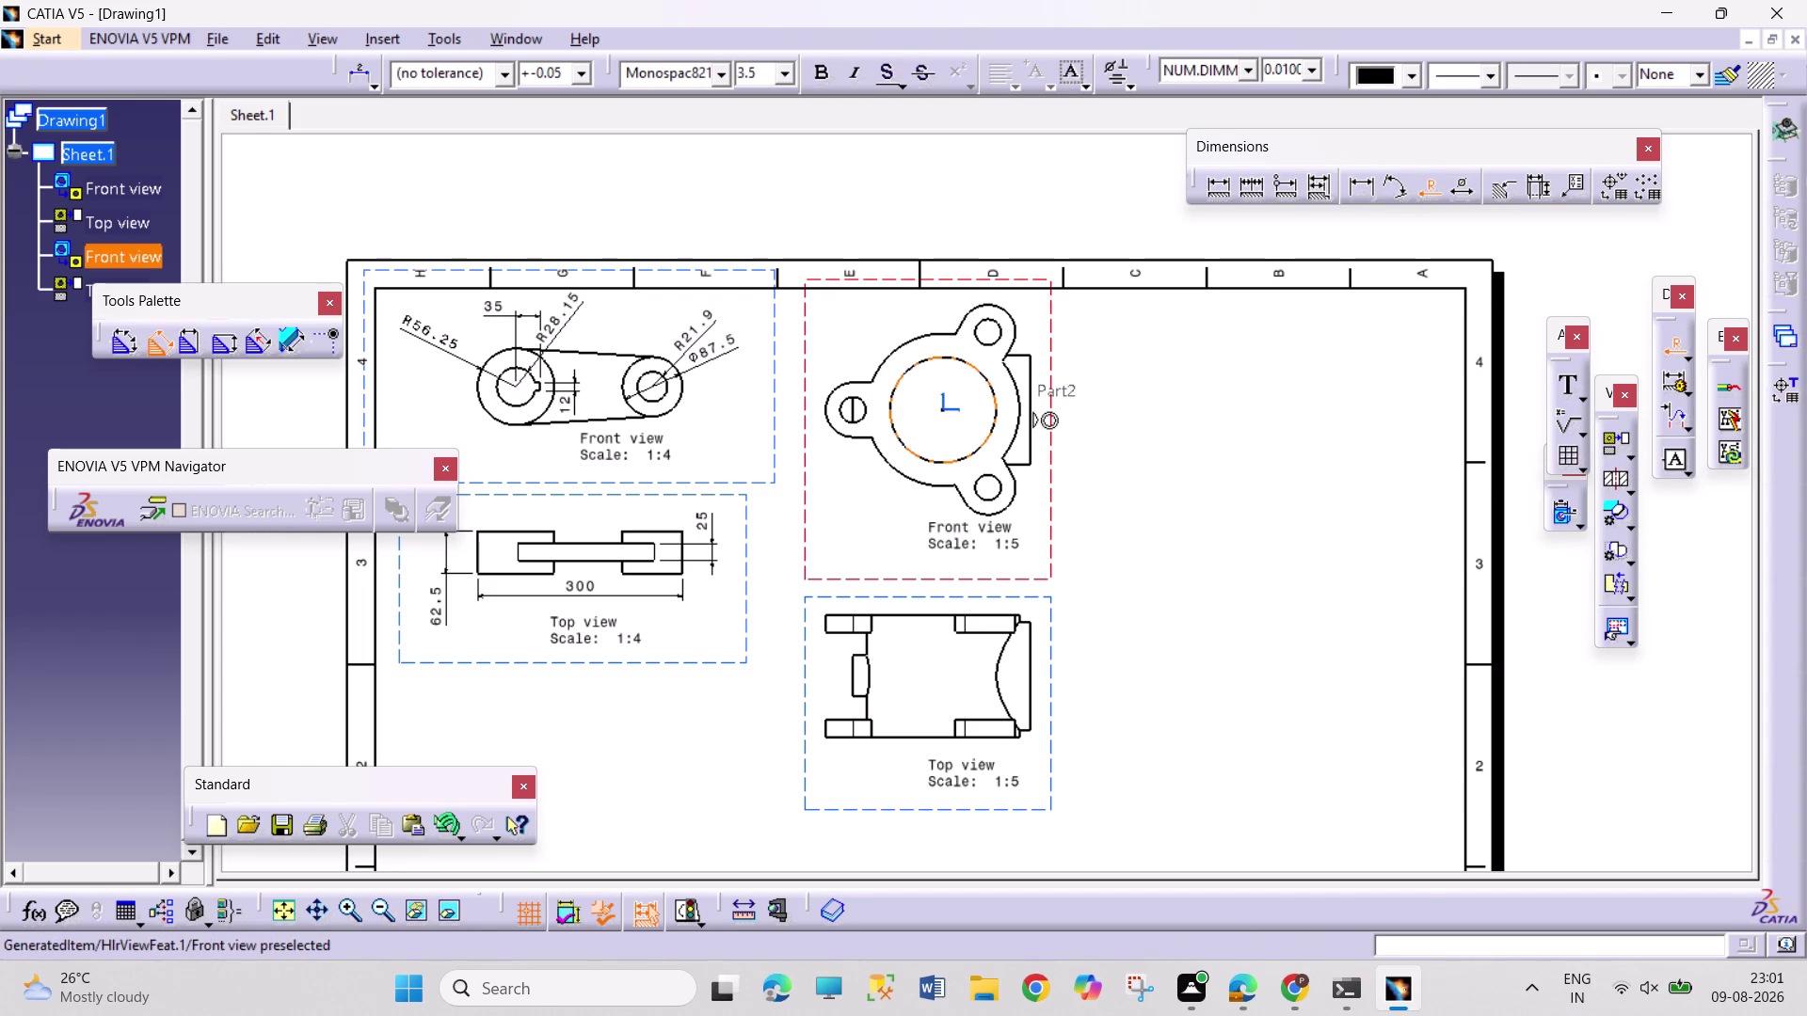
click(1043, 341)
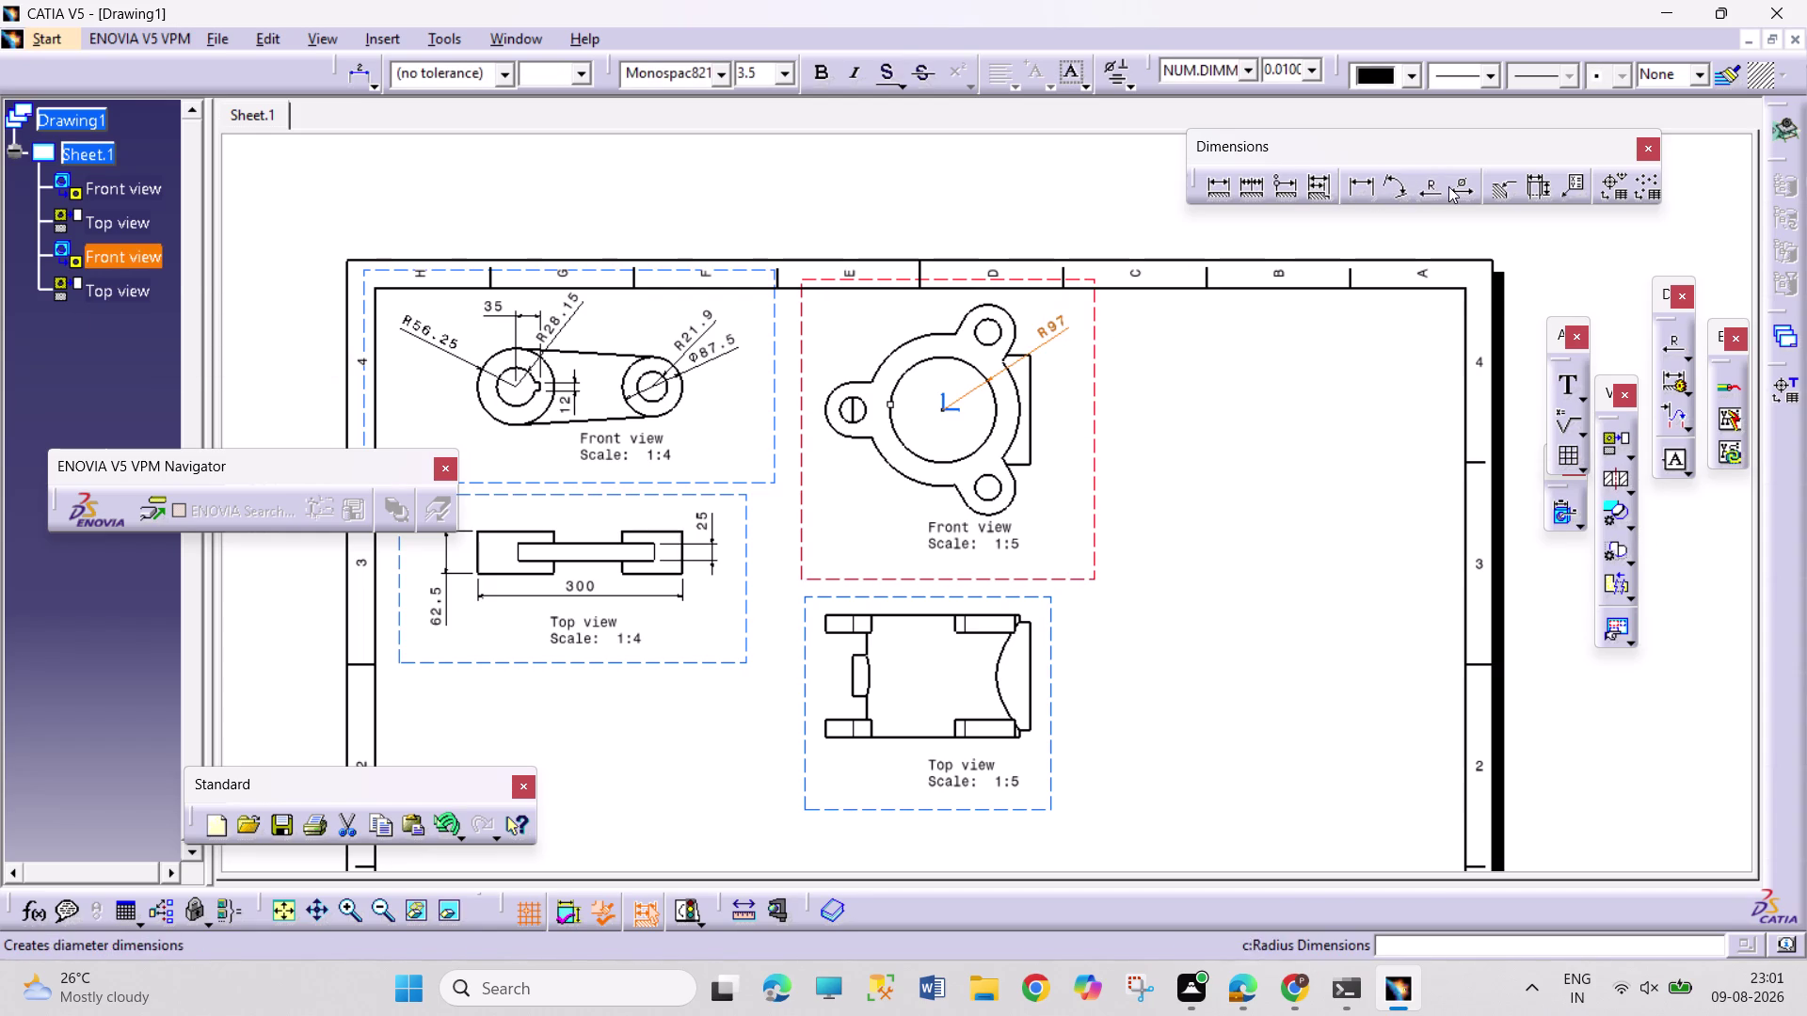
click(1452, 186)
click(1023, 411)
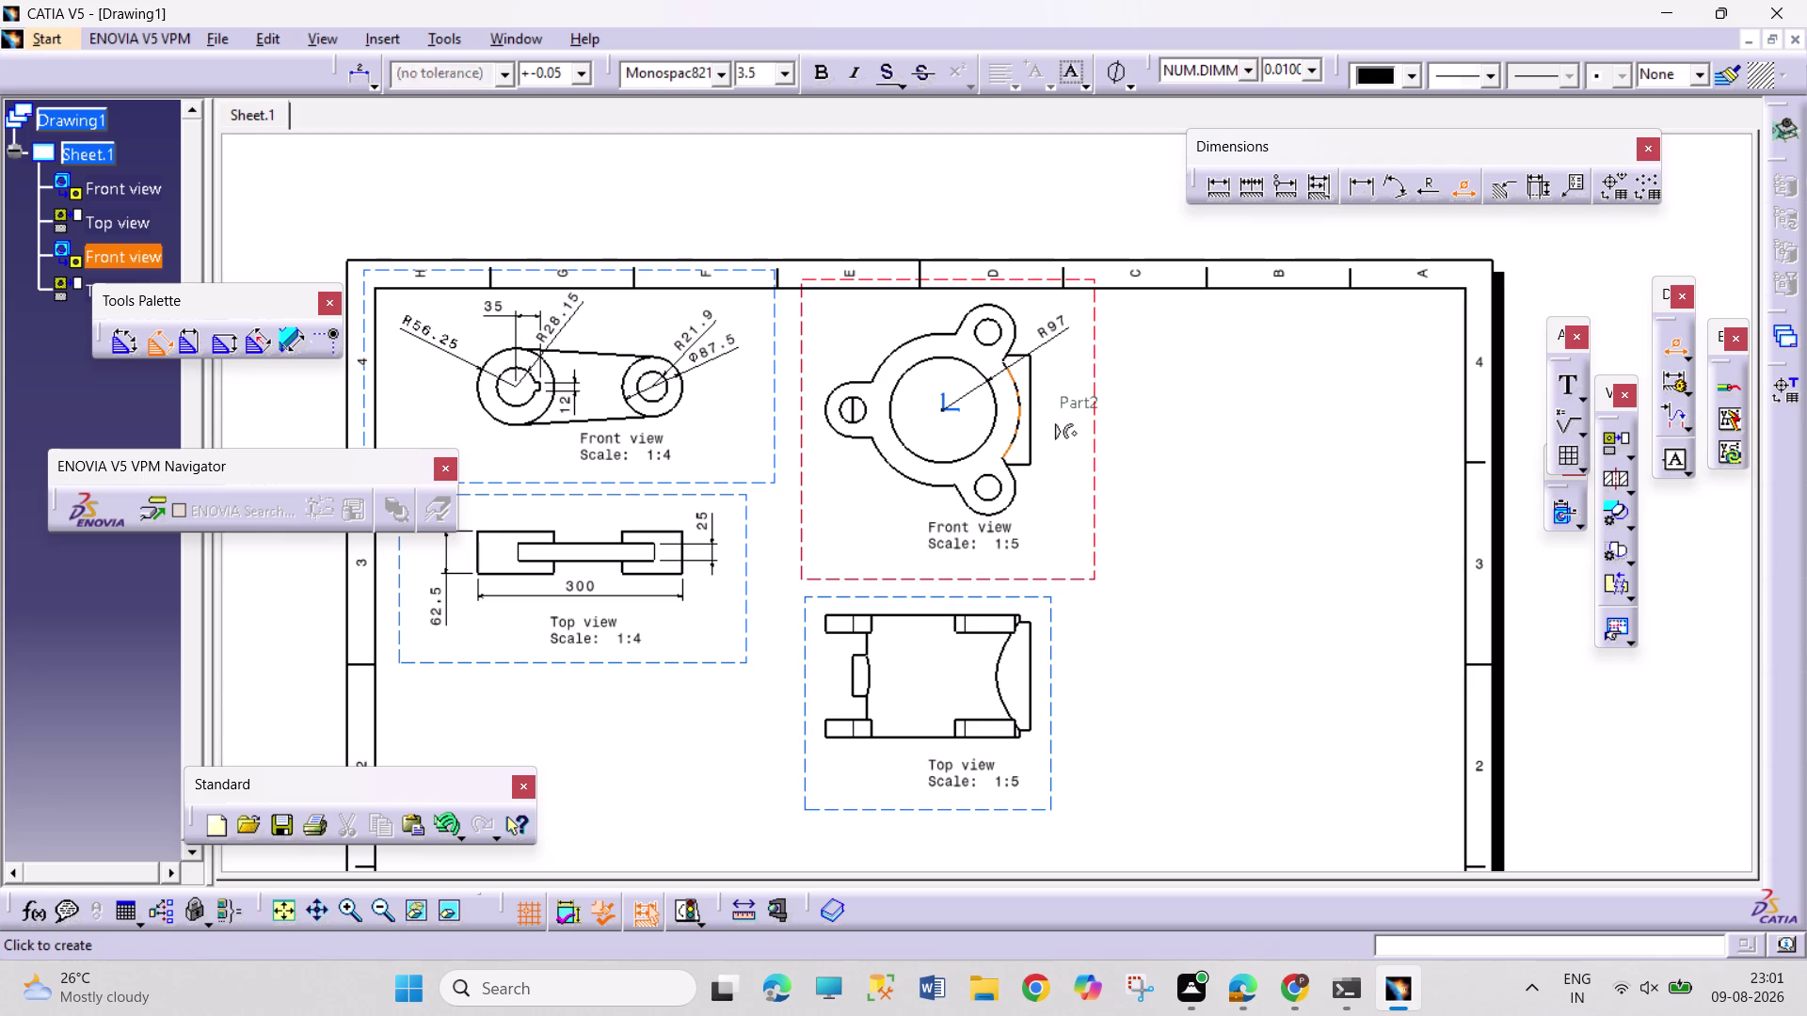
click(1084, 351)
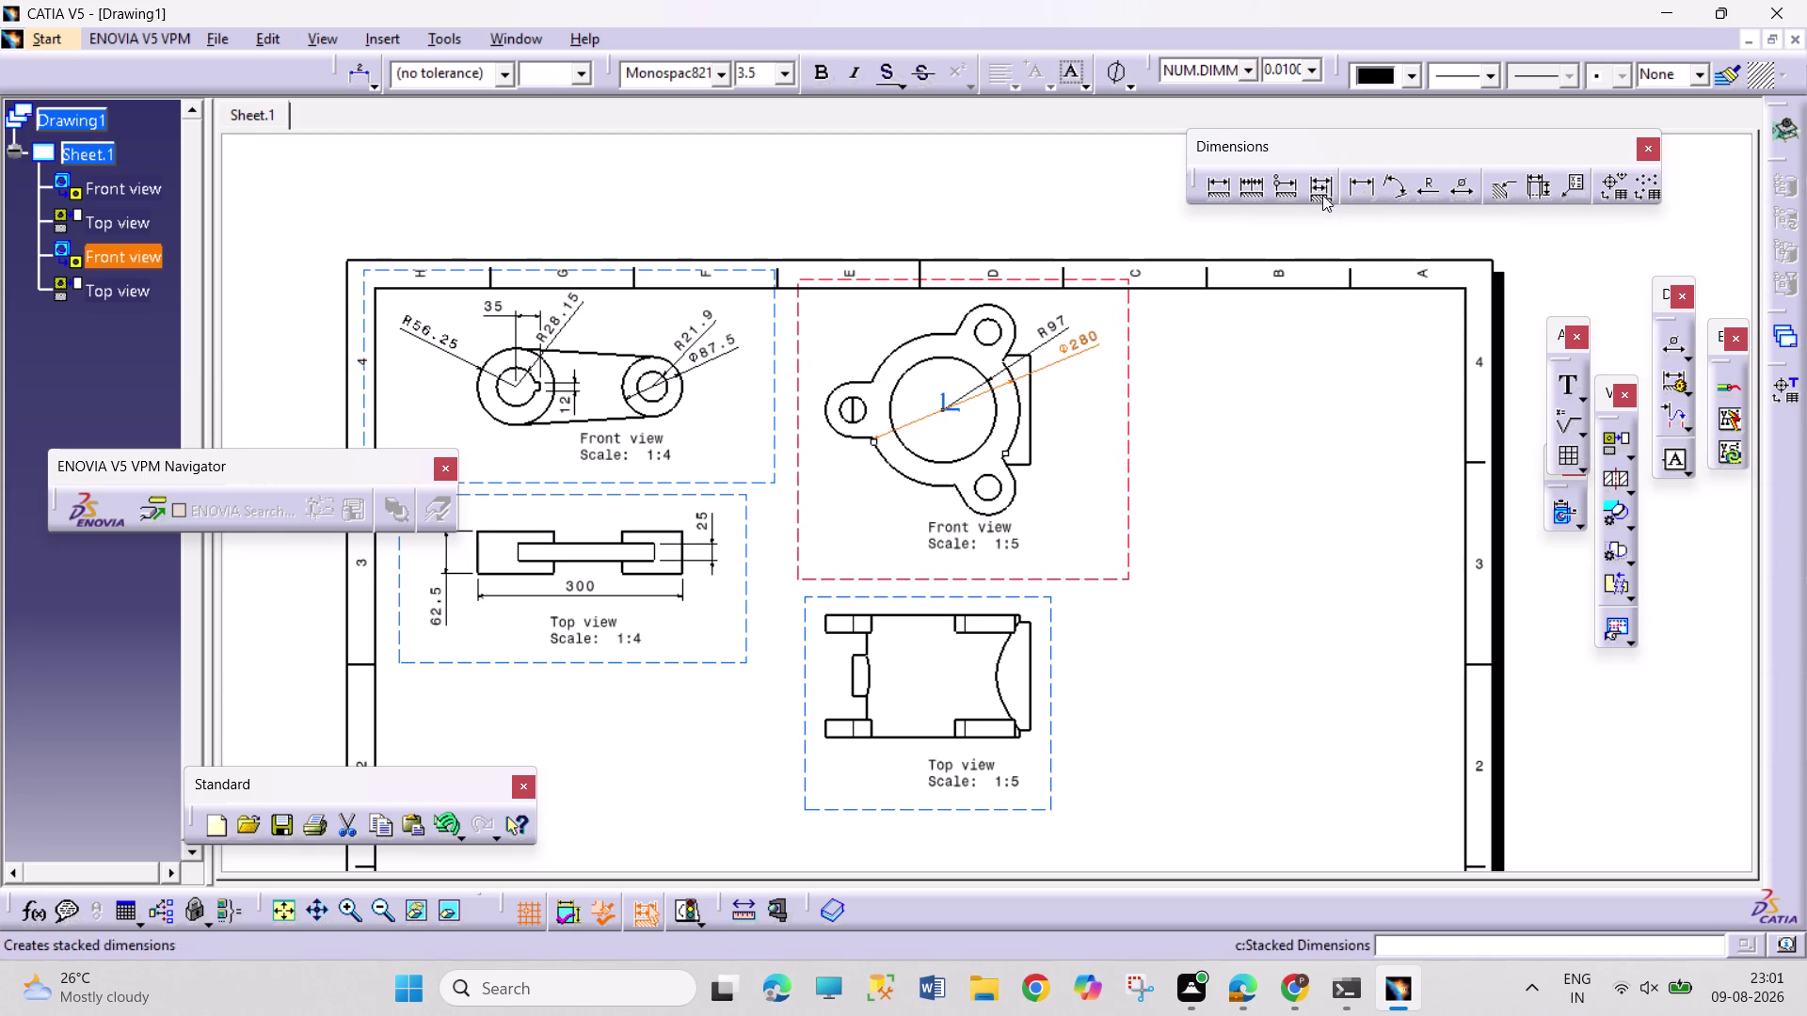
click(1364, 184)
Add the flange length dimension and the 375 overall width above the top view.
click(1033, 422)
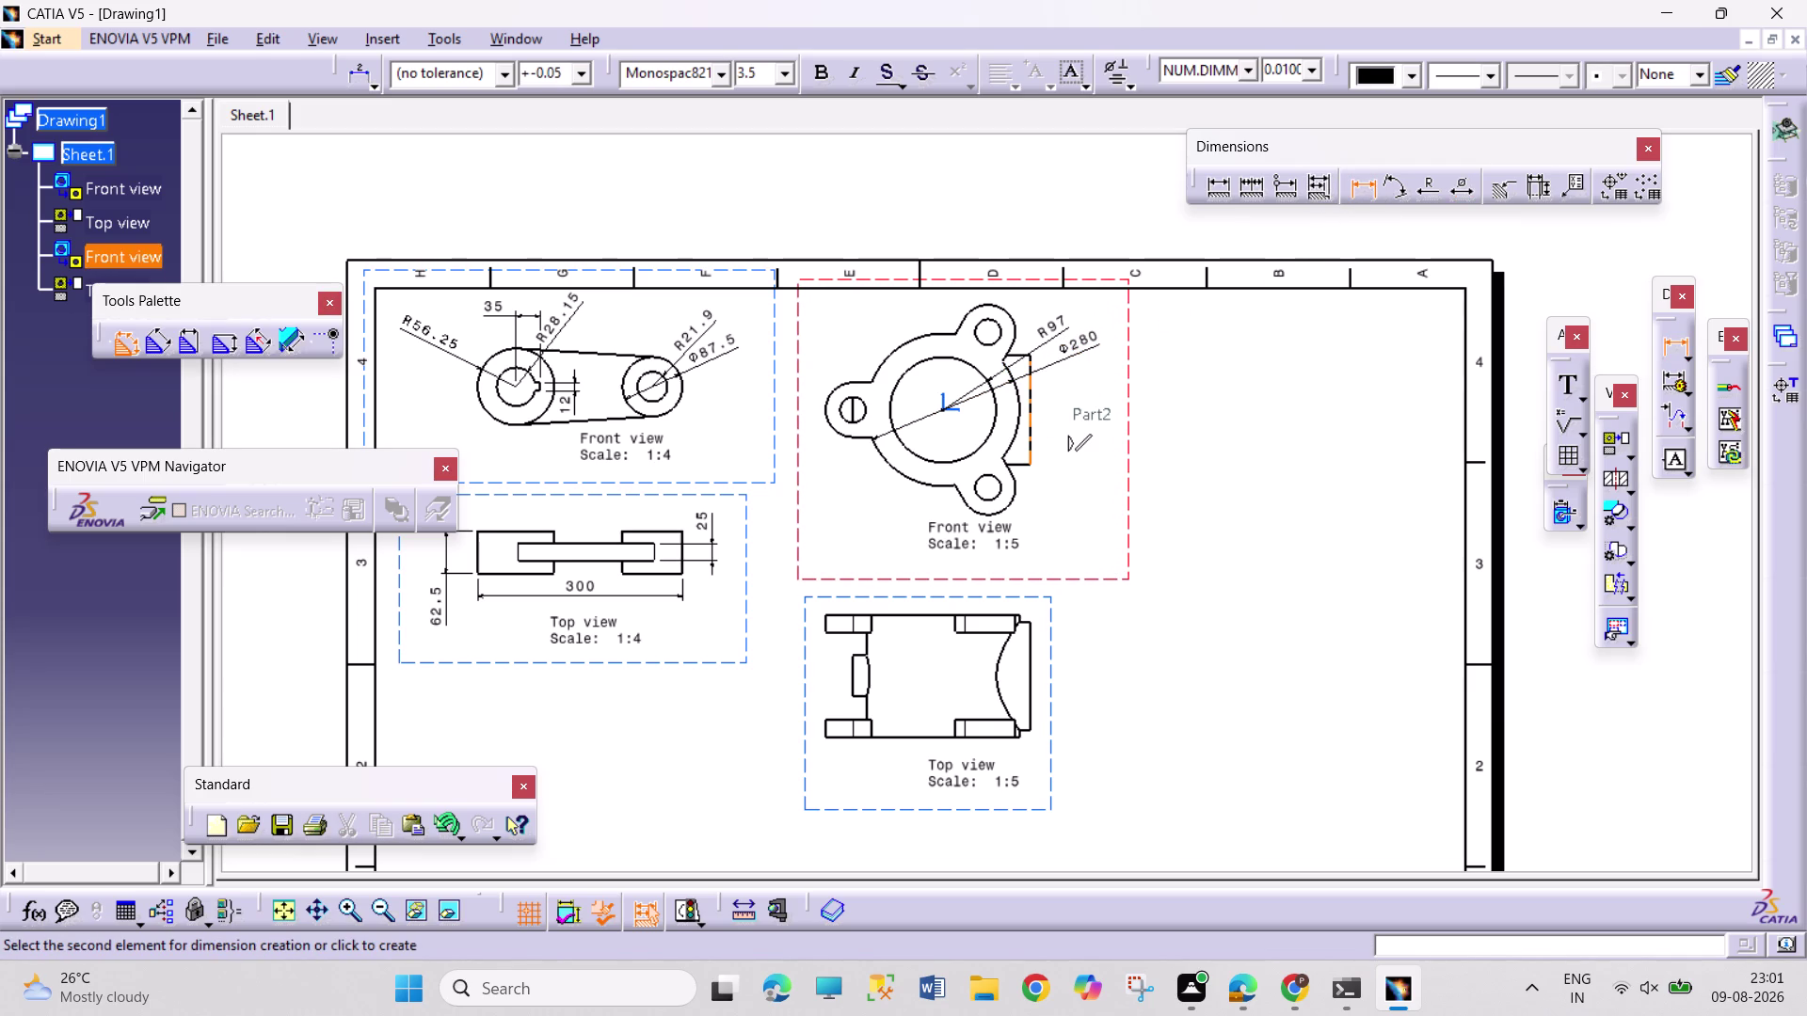
click(1077, 420)
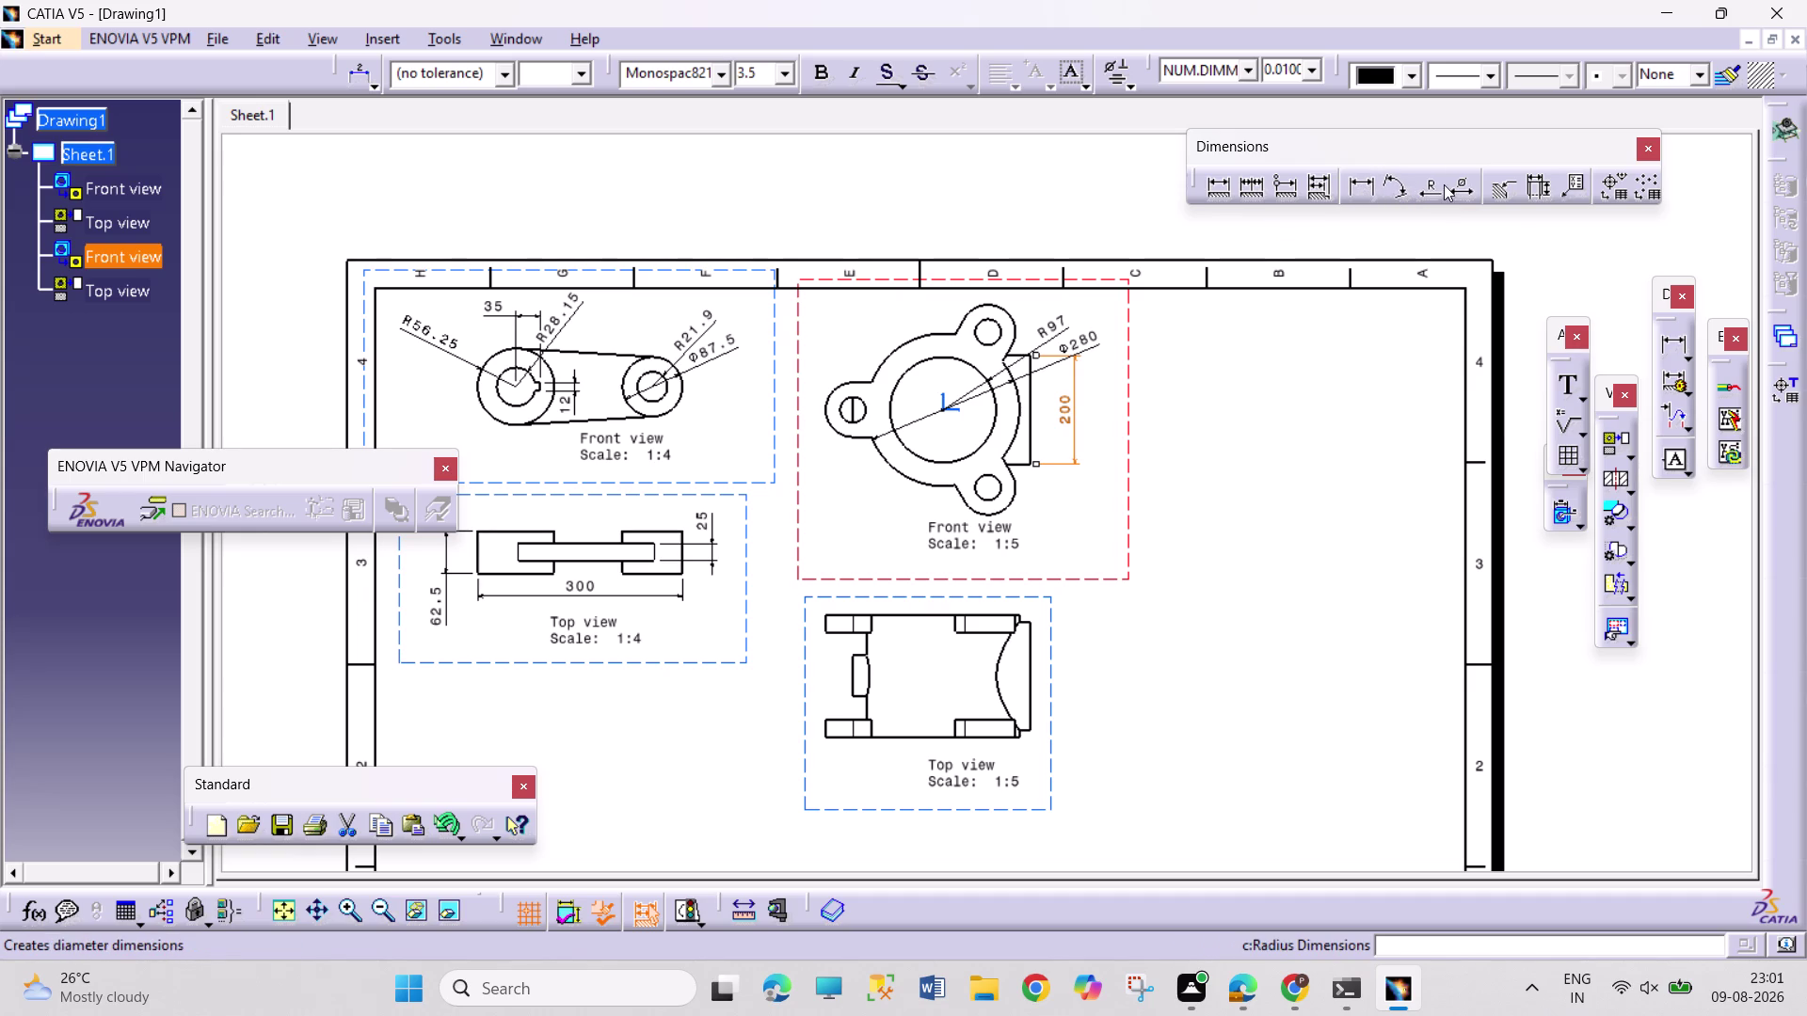
click(1358, 190)
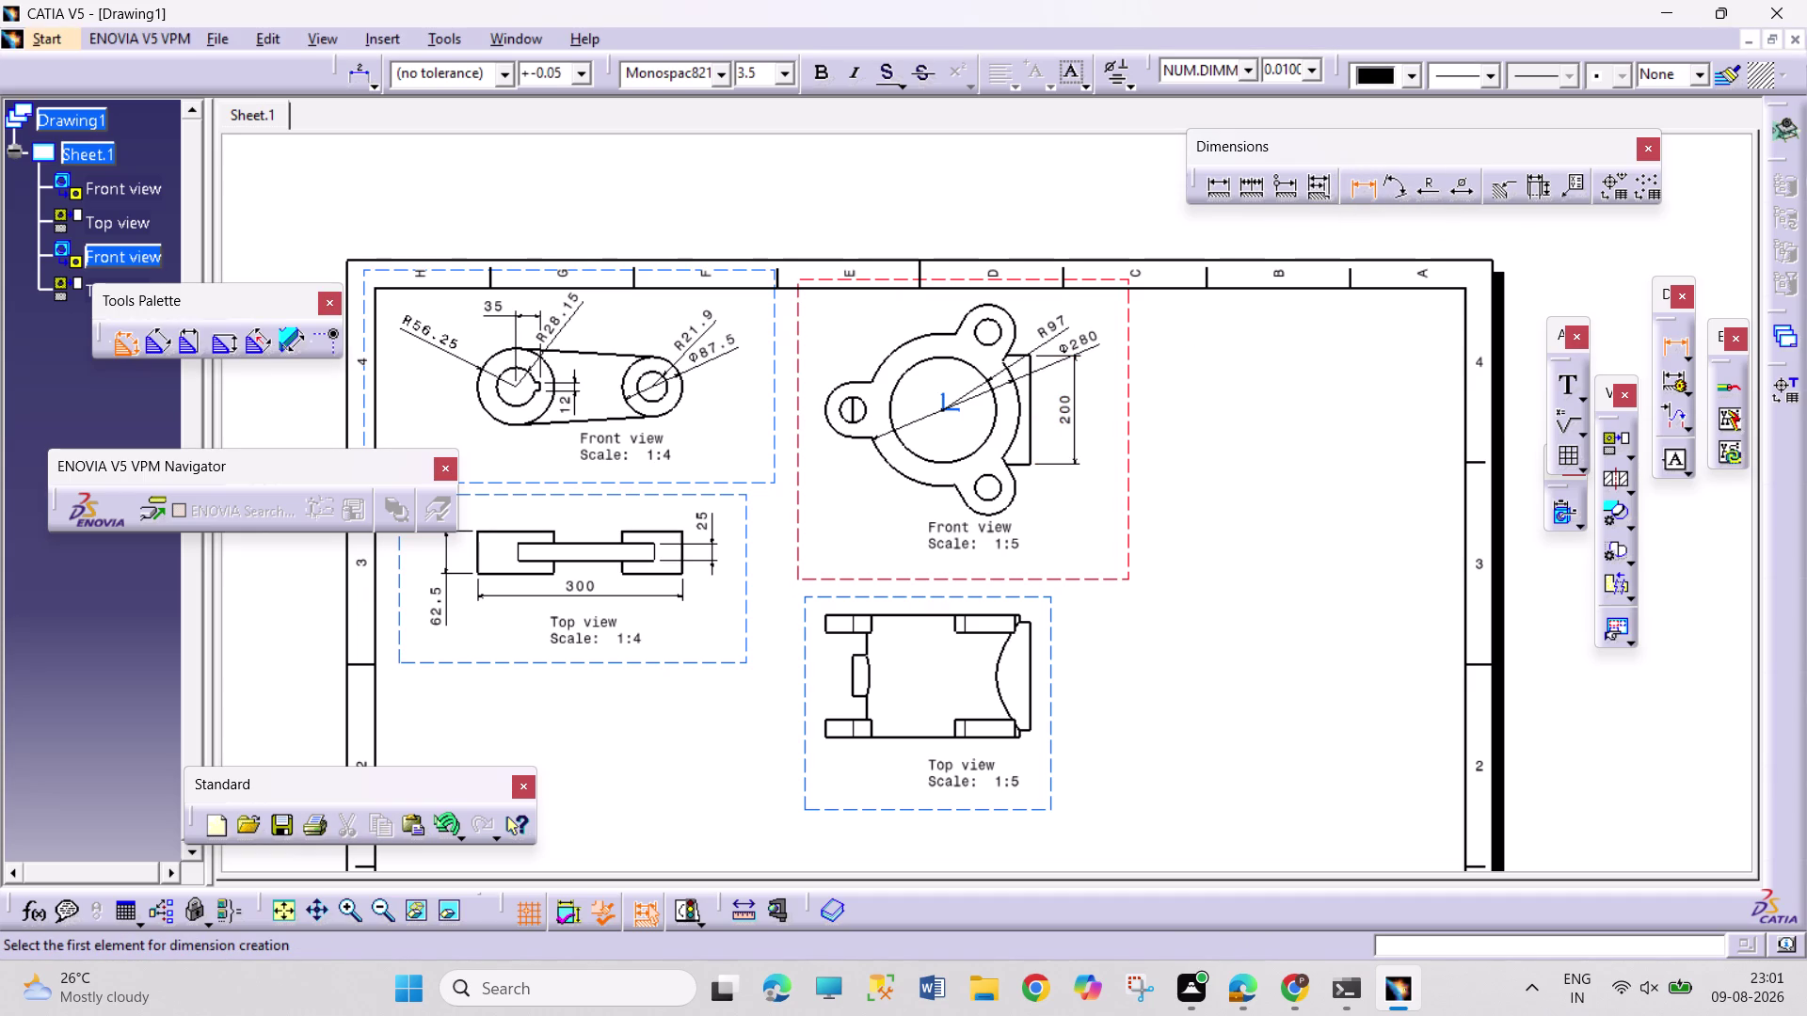
click(828, 625)
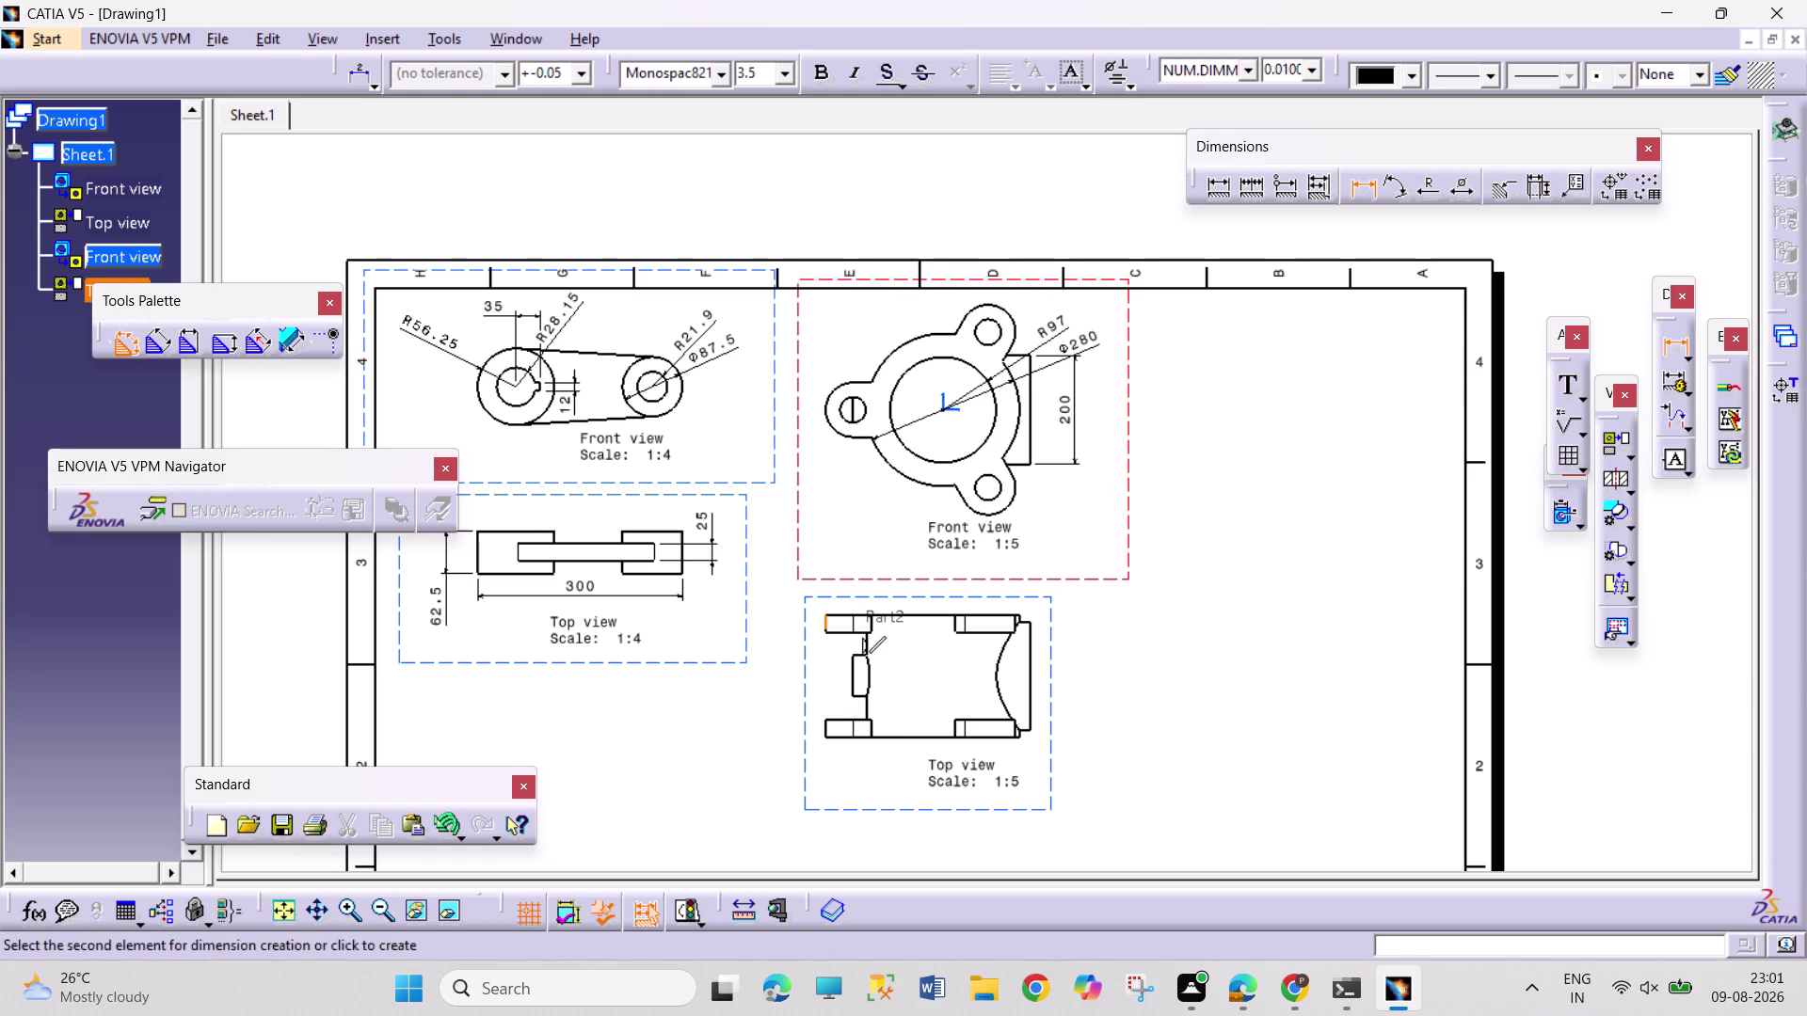
click(1031, 652)
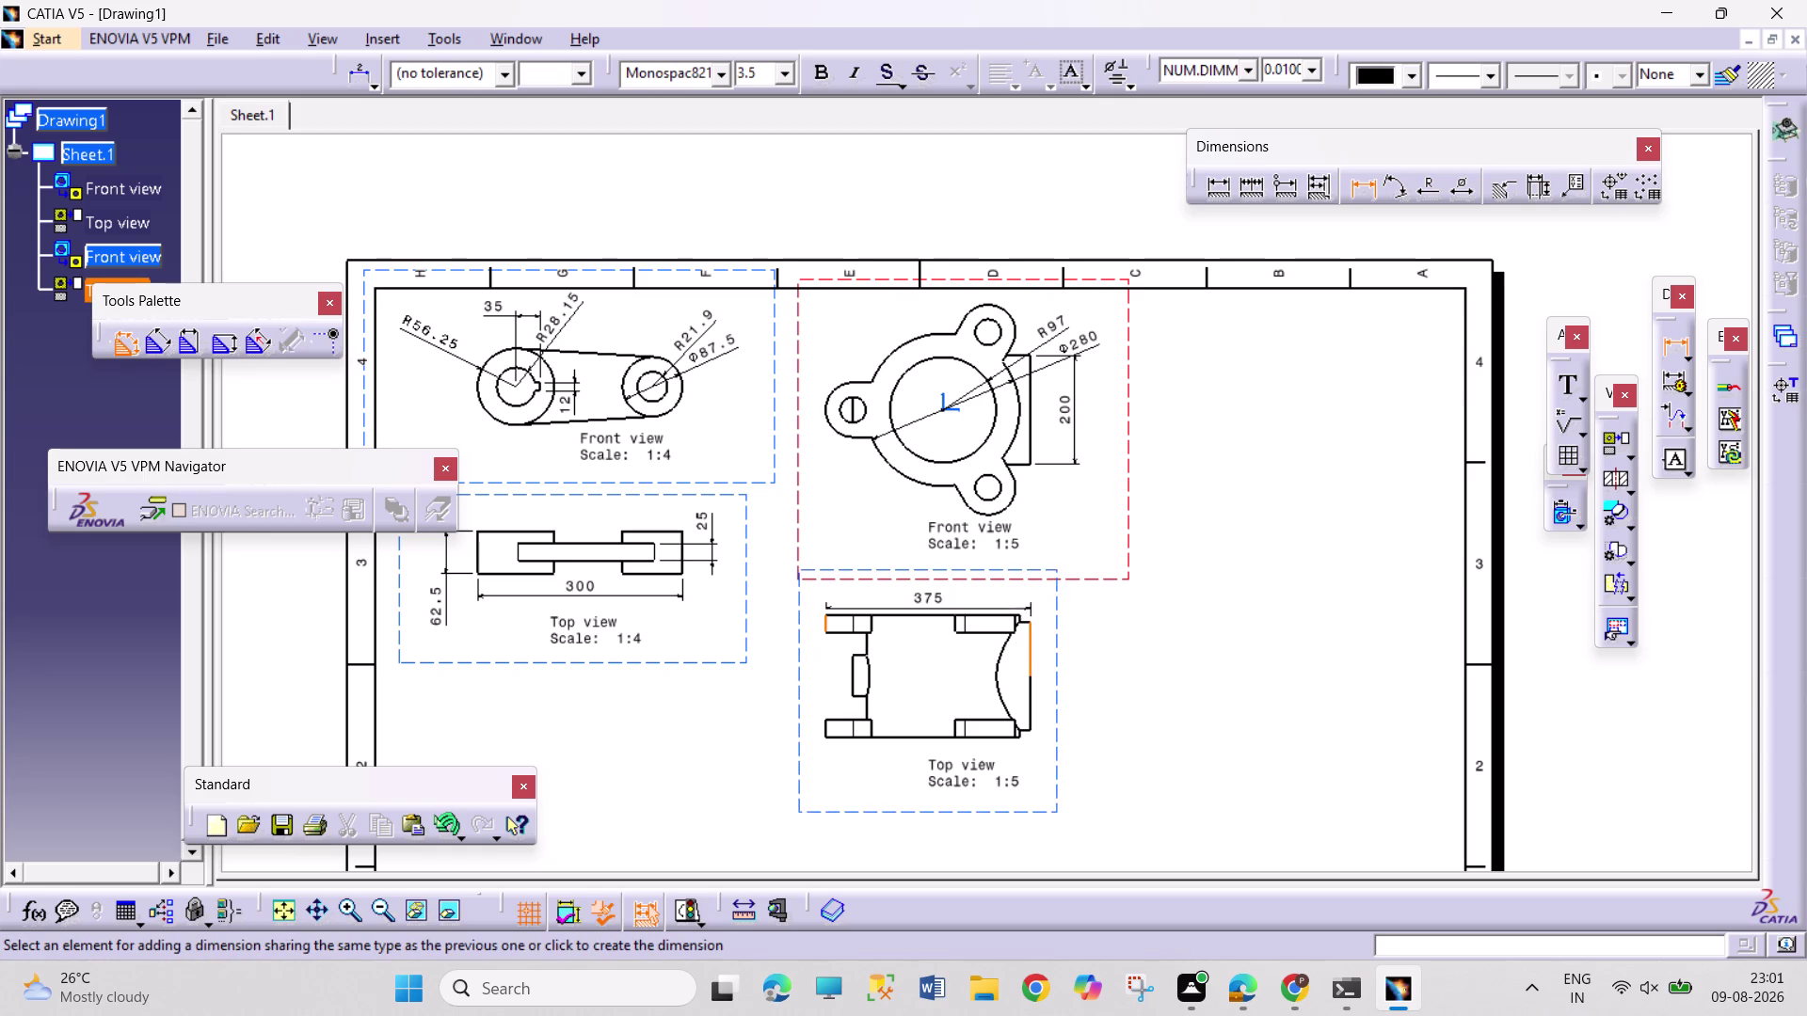
click(976, 589)
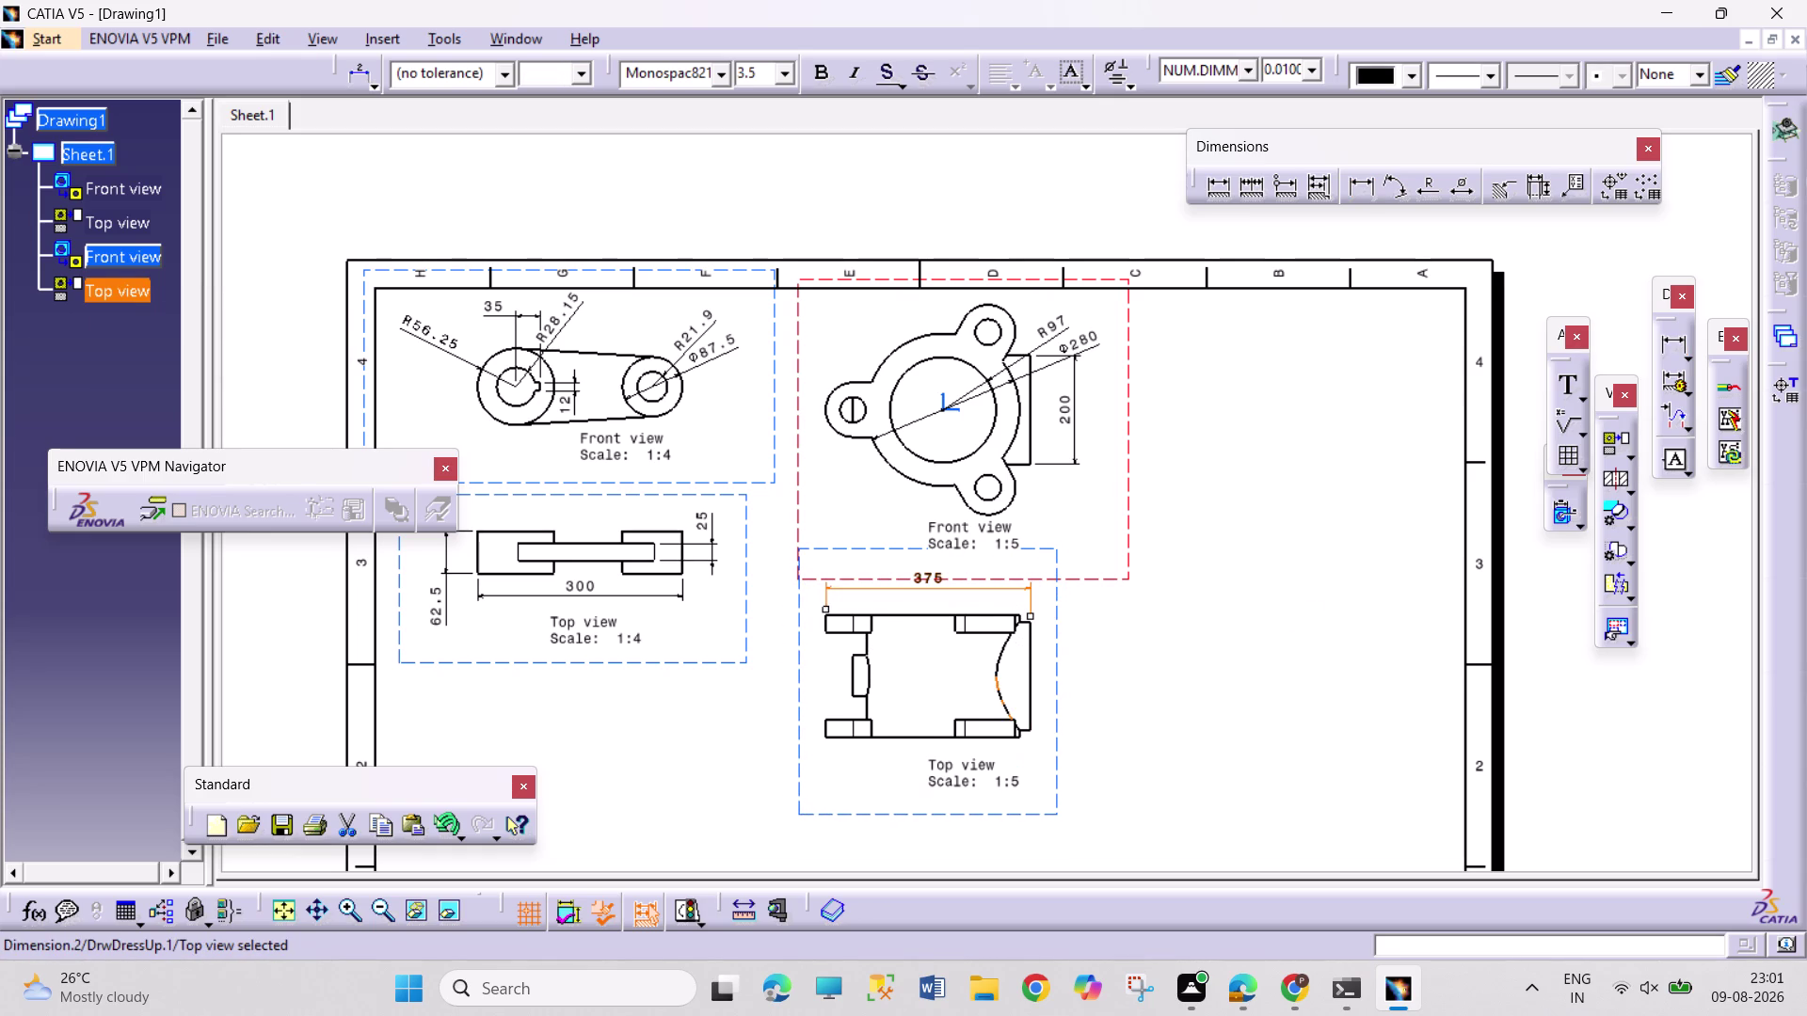
right_click(1053, 701)
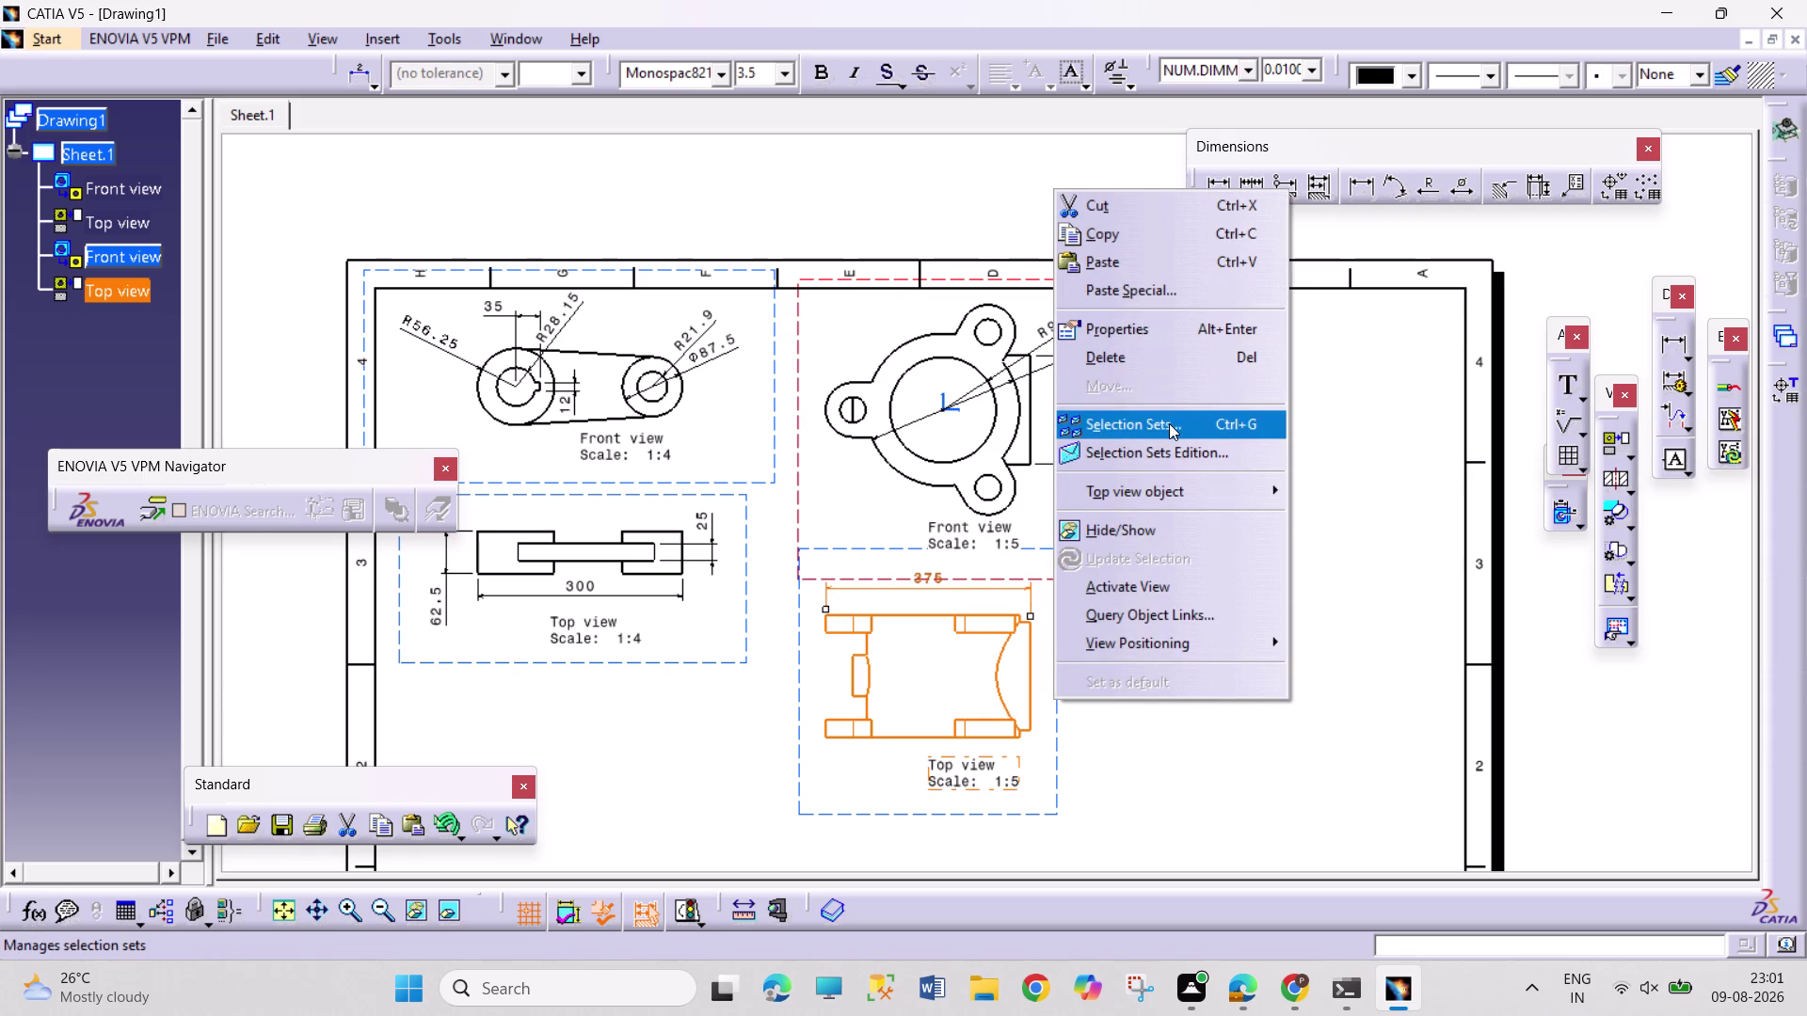
Enable Center Line dress-up in the body top view's properties.
click(1169, 335)
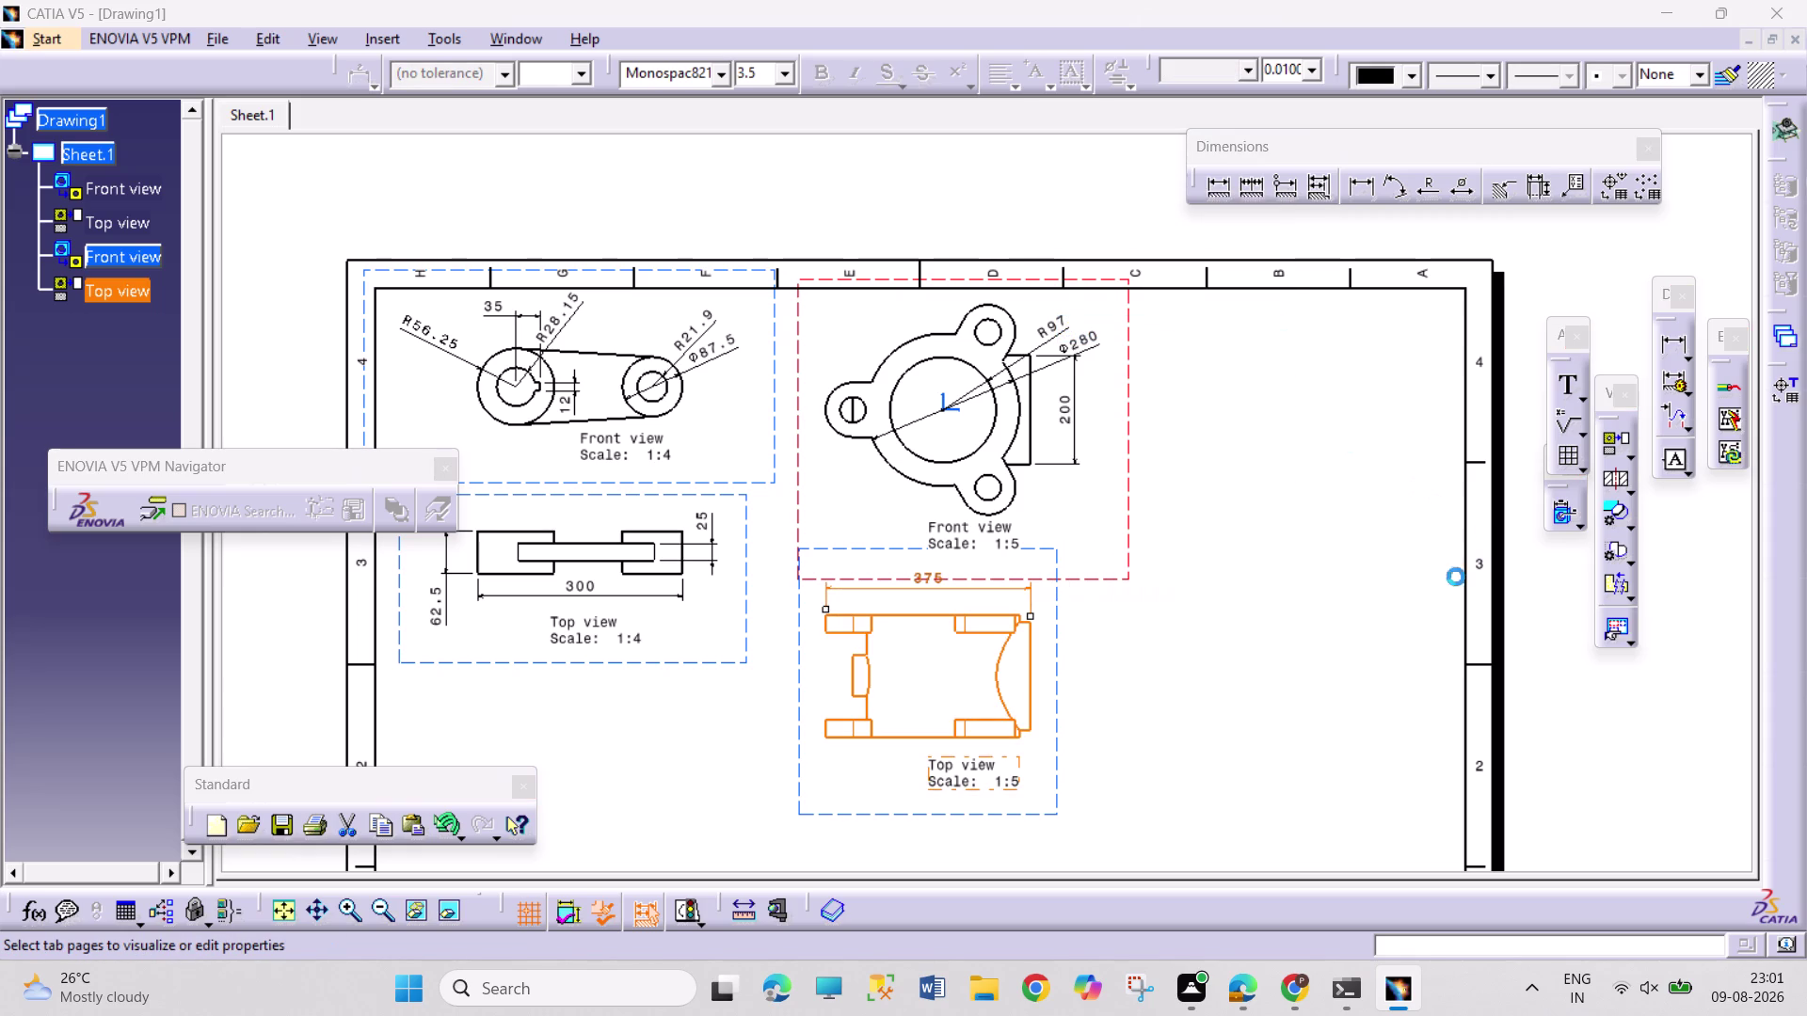
click(1280, 472)
click(1273, 499)
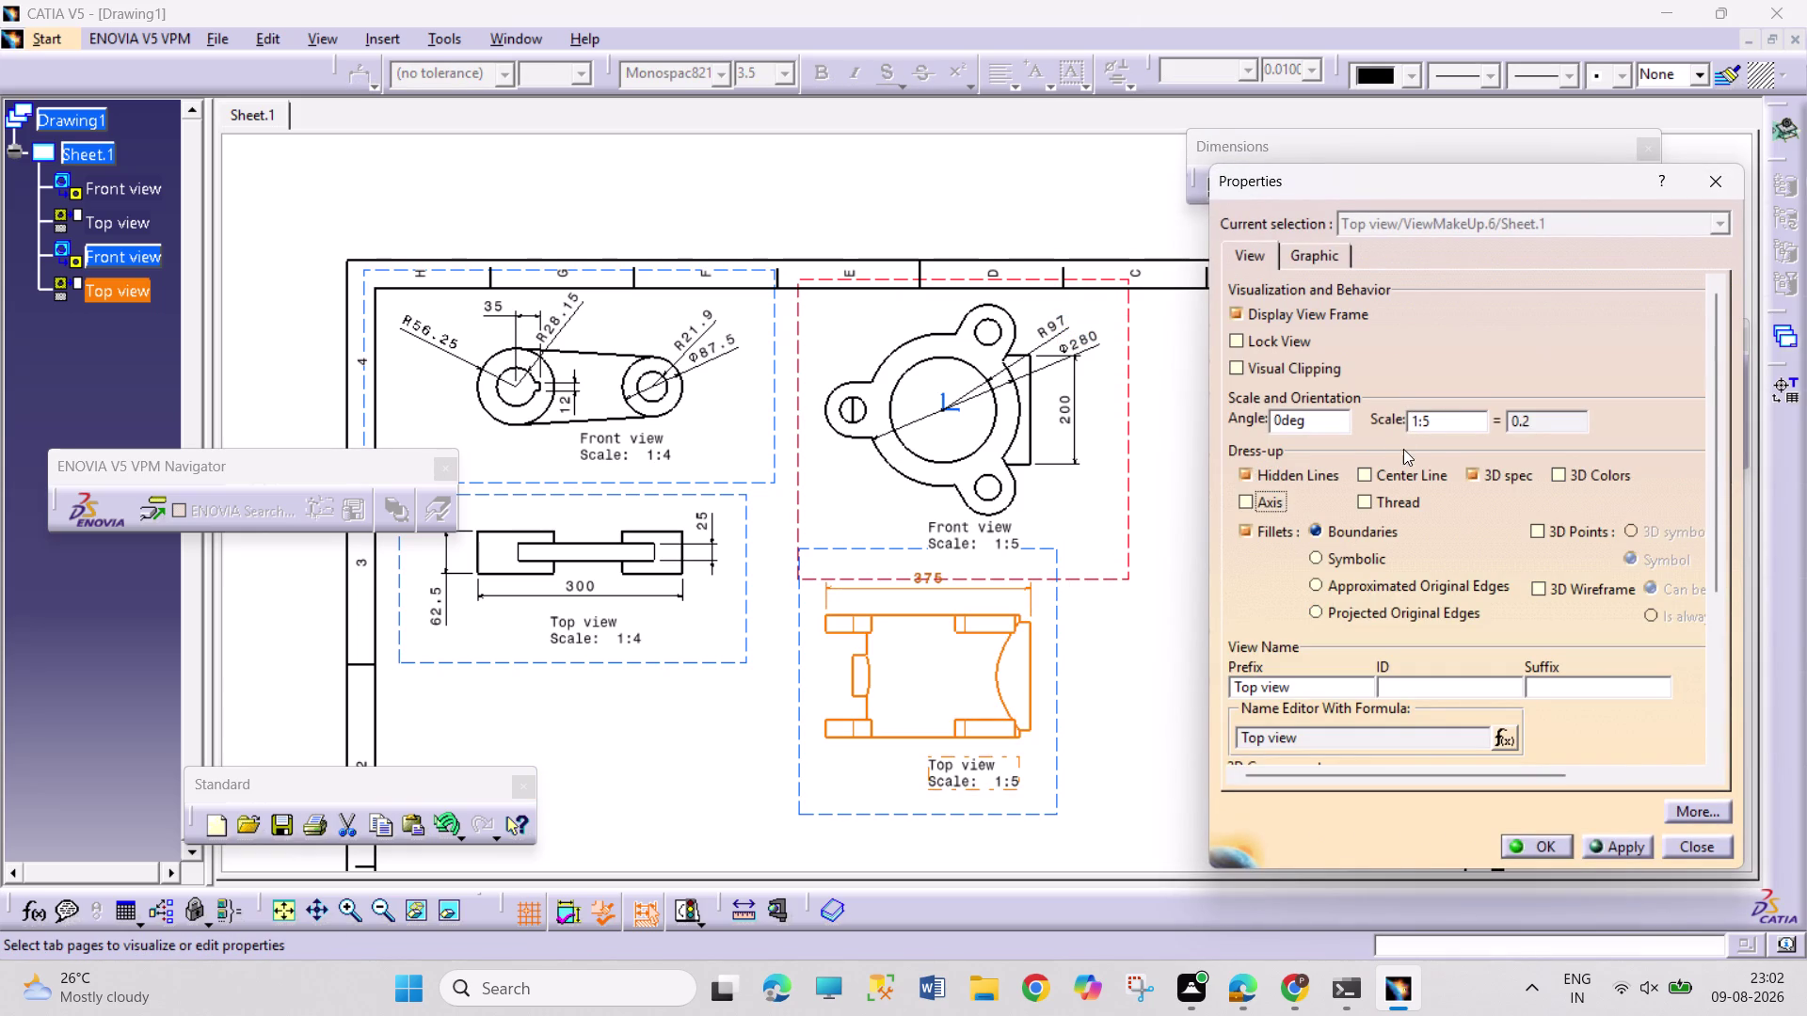
click(1410, 468)
click(1526, 848)
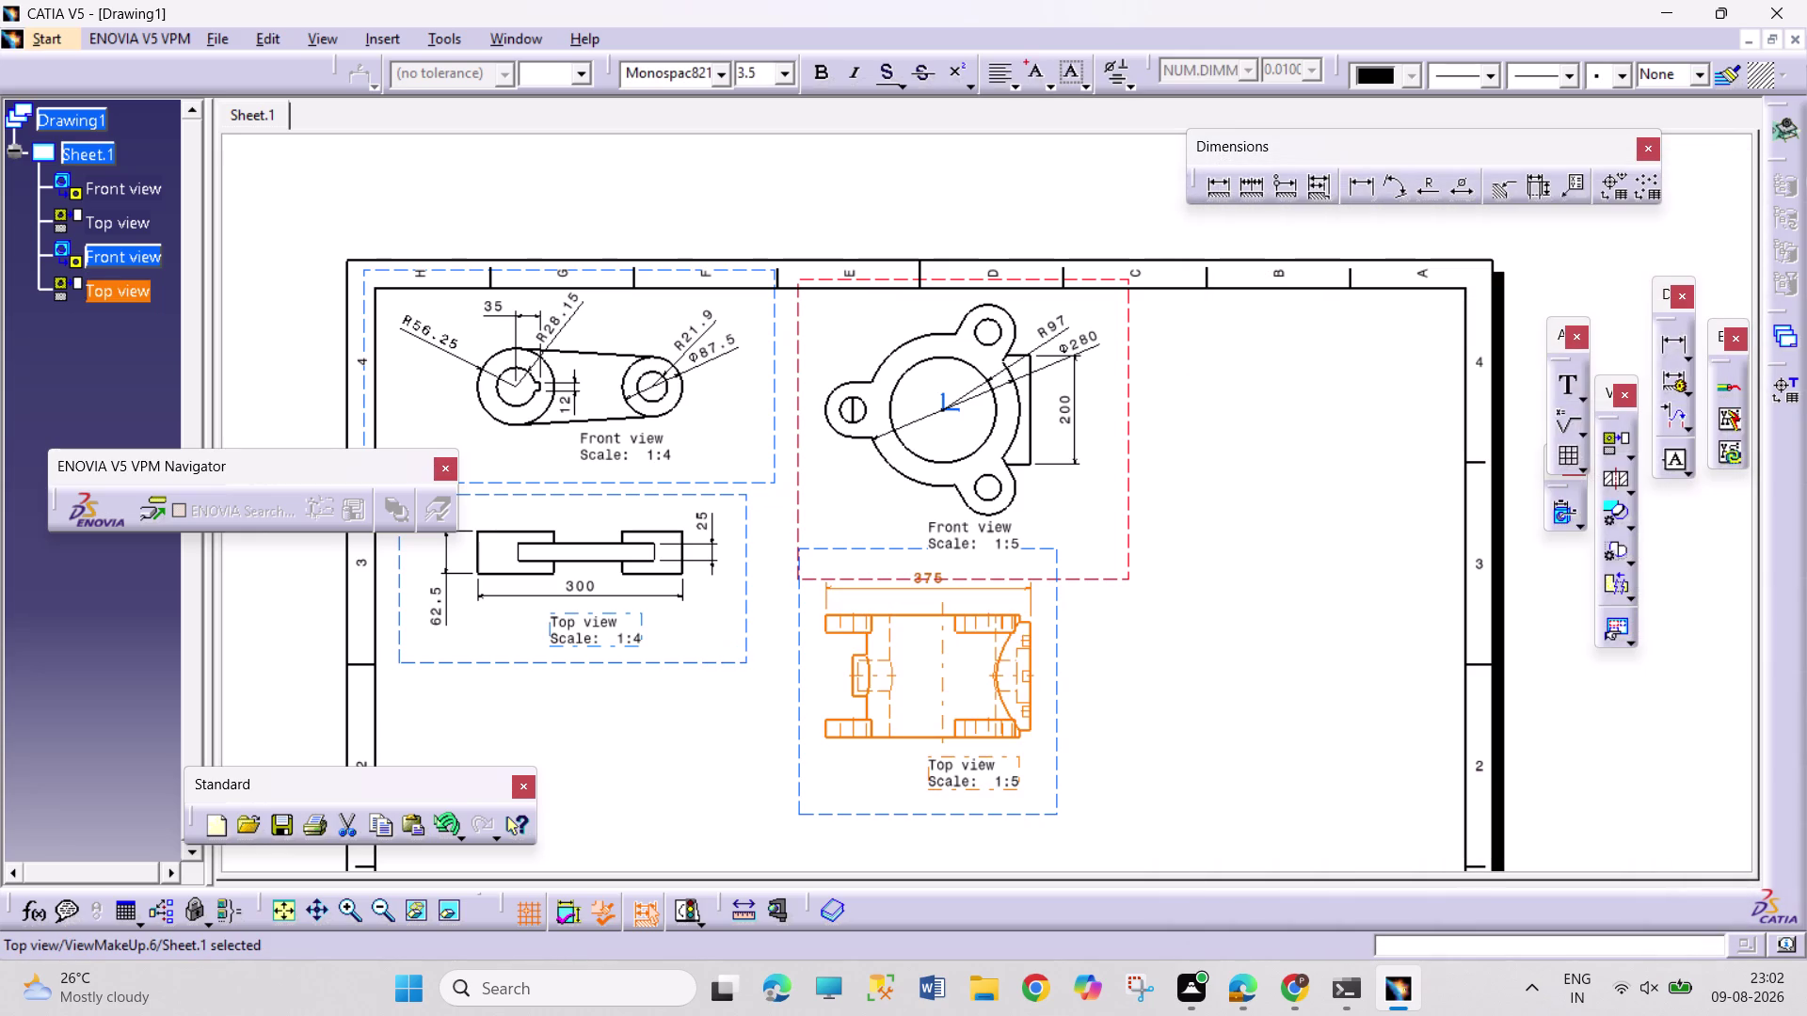
click(1171, 722)
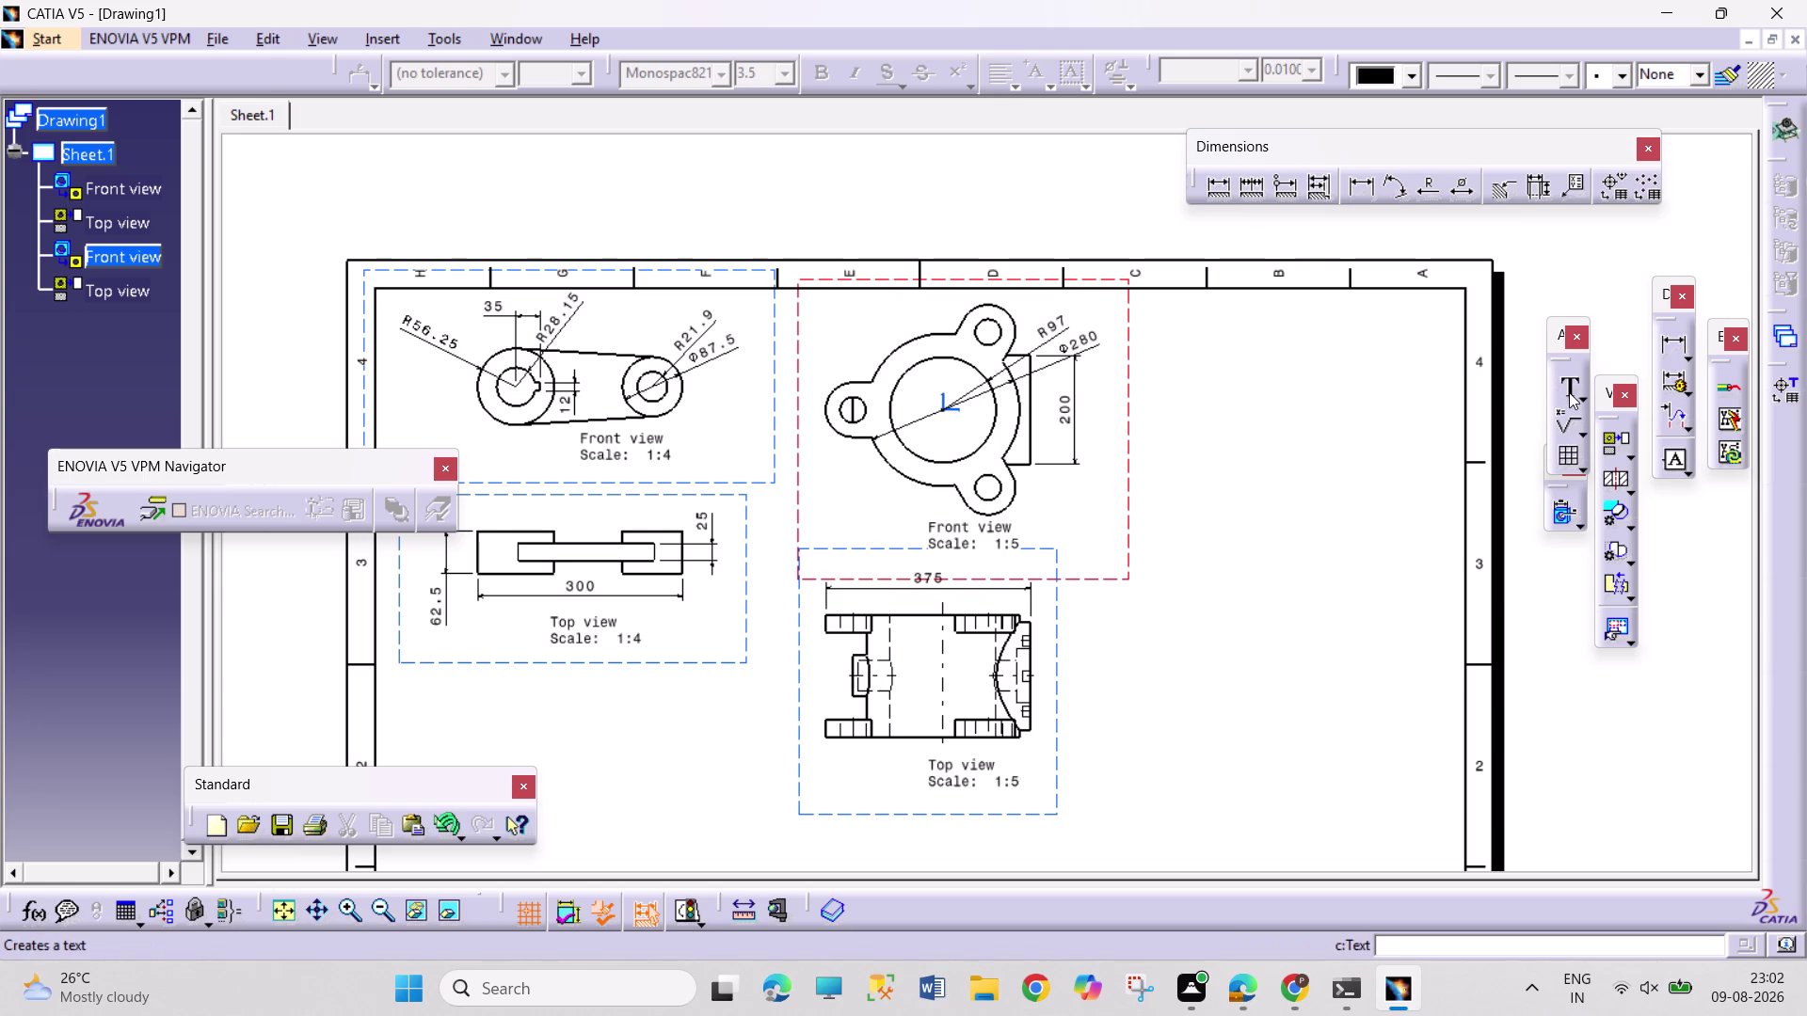
Dimension the left lug with an R23.5 arc radius and Ø10 hole diameter.
click(1428, 191)
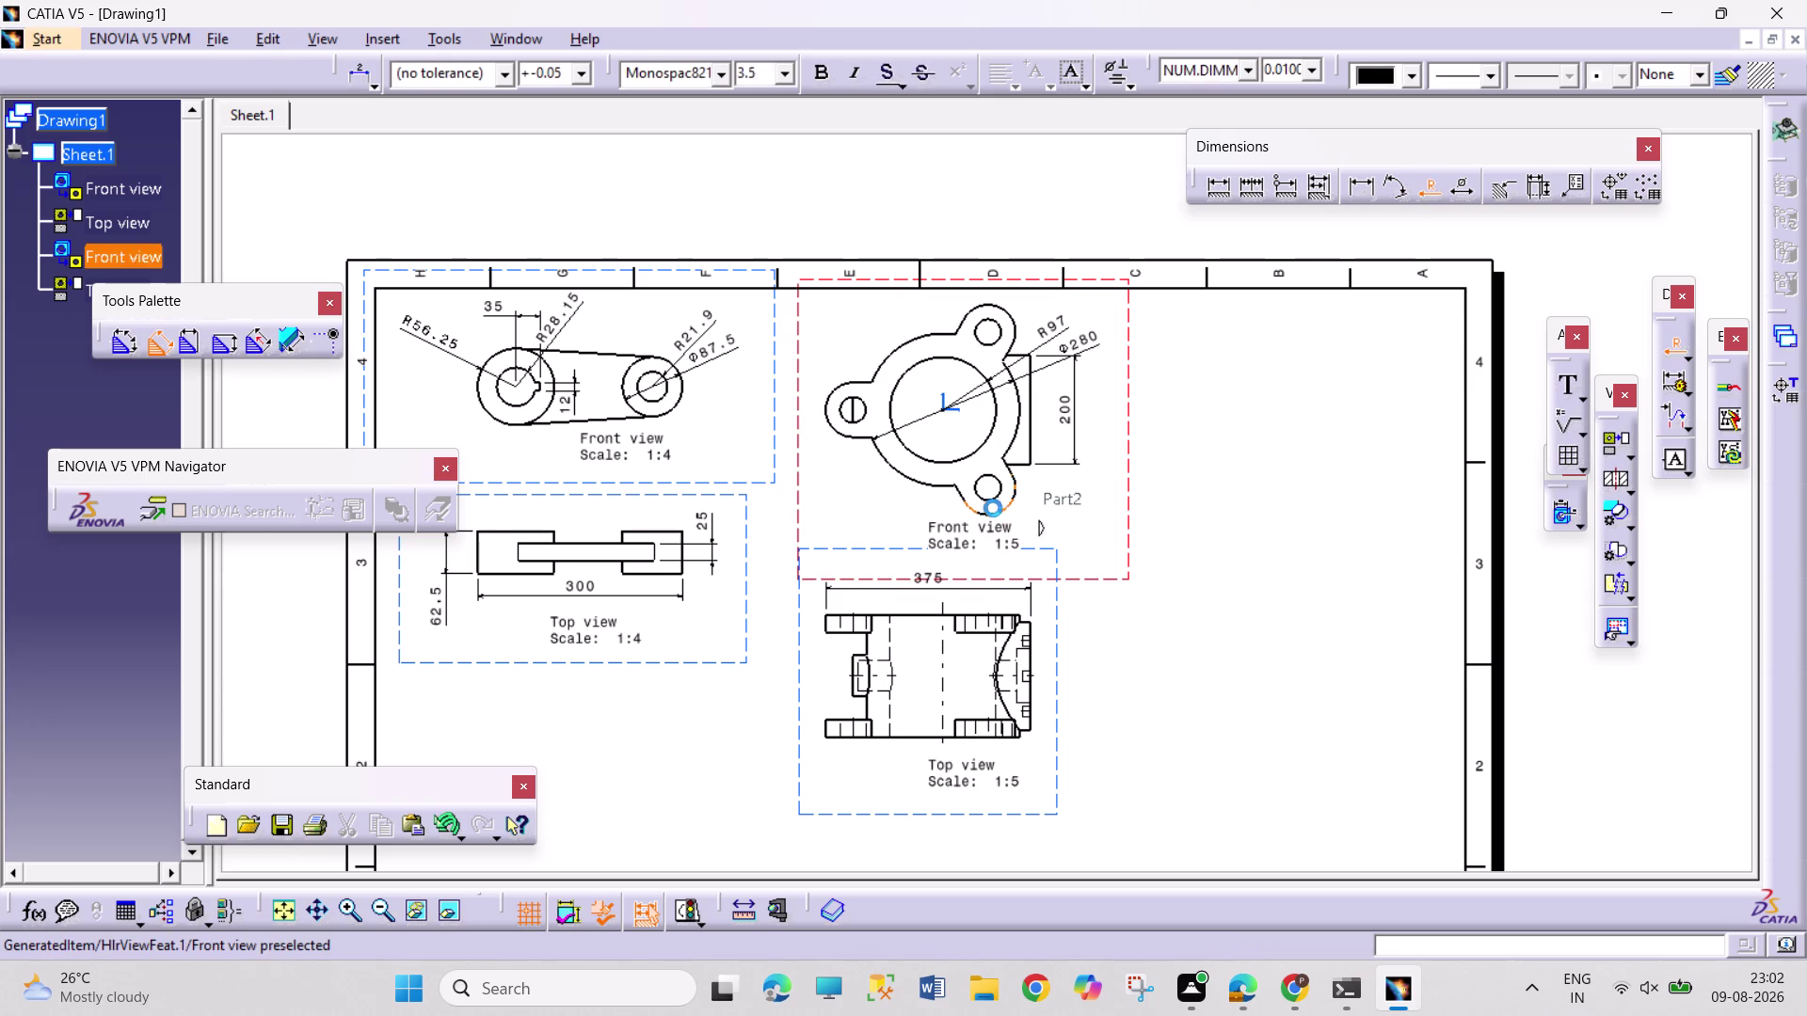
click(863, 402)
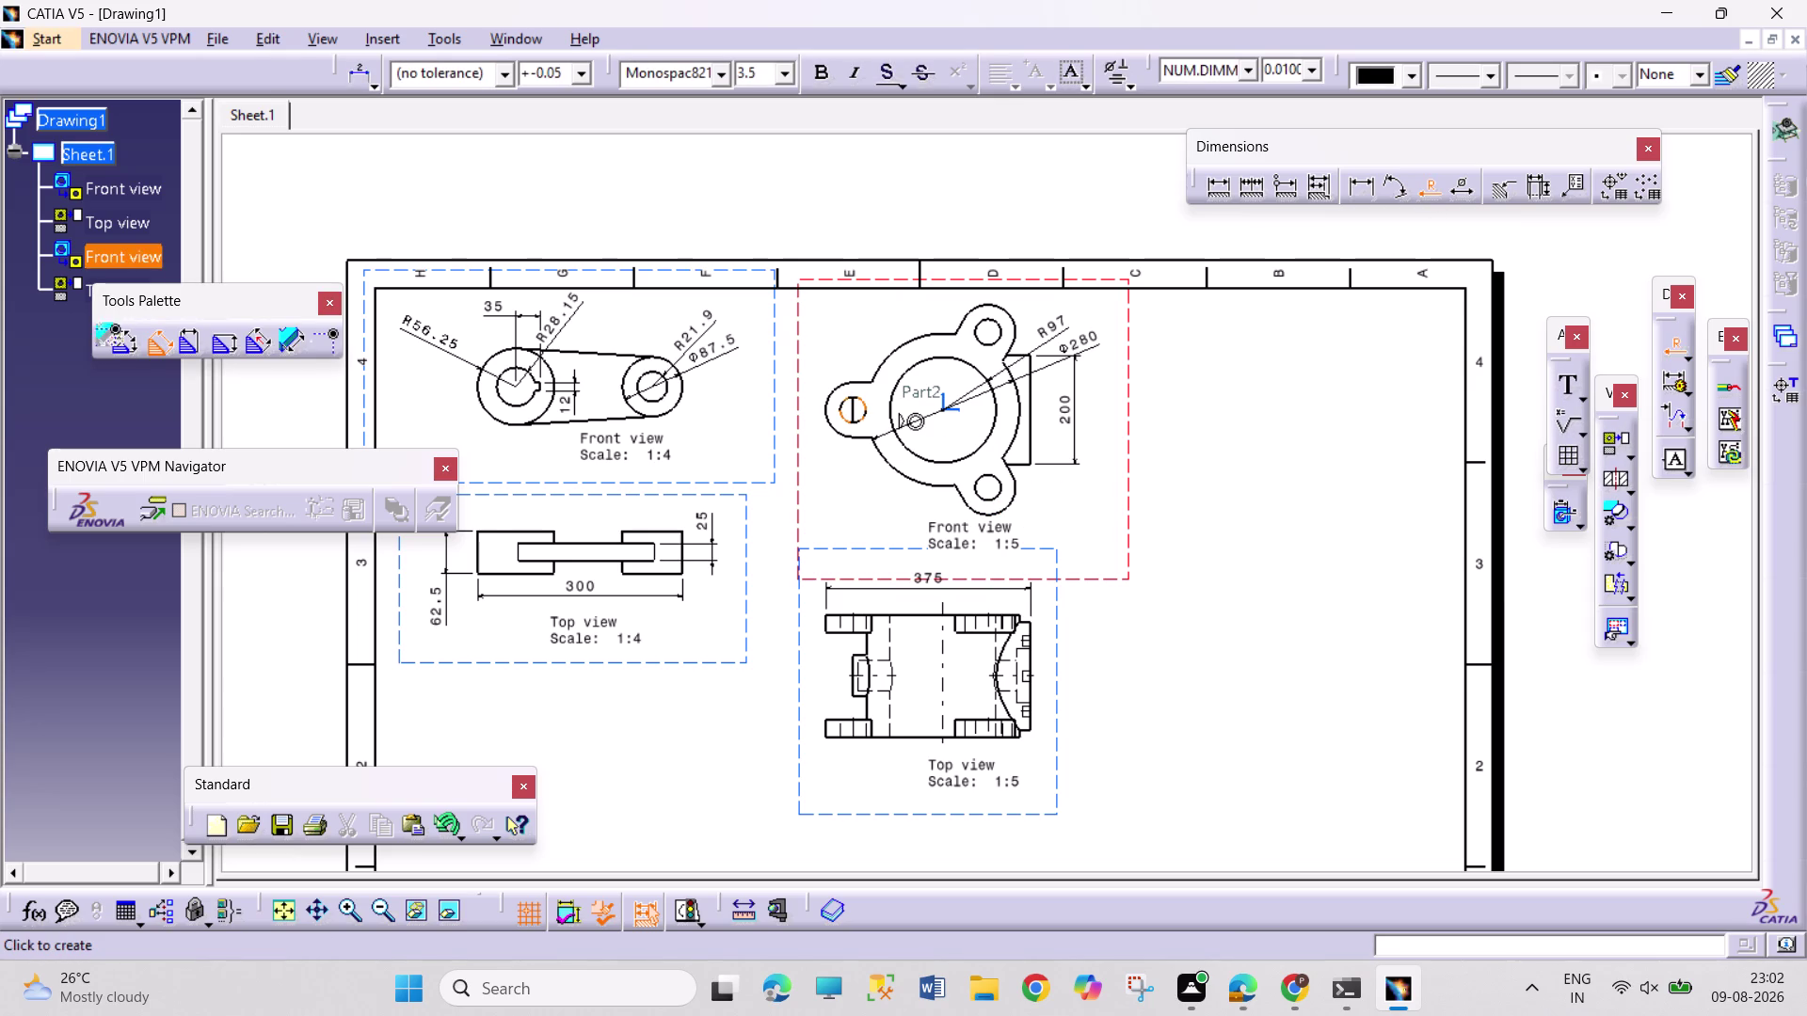
click(873, 357)
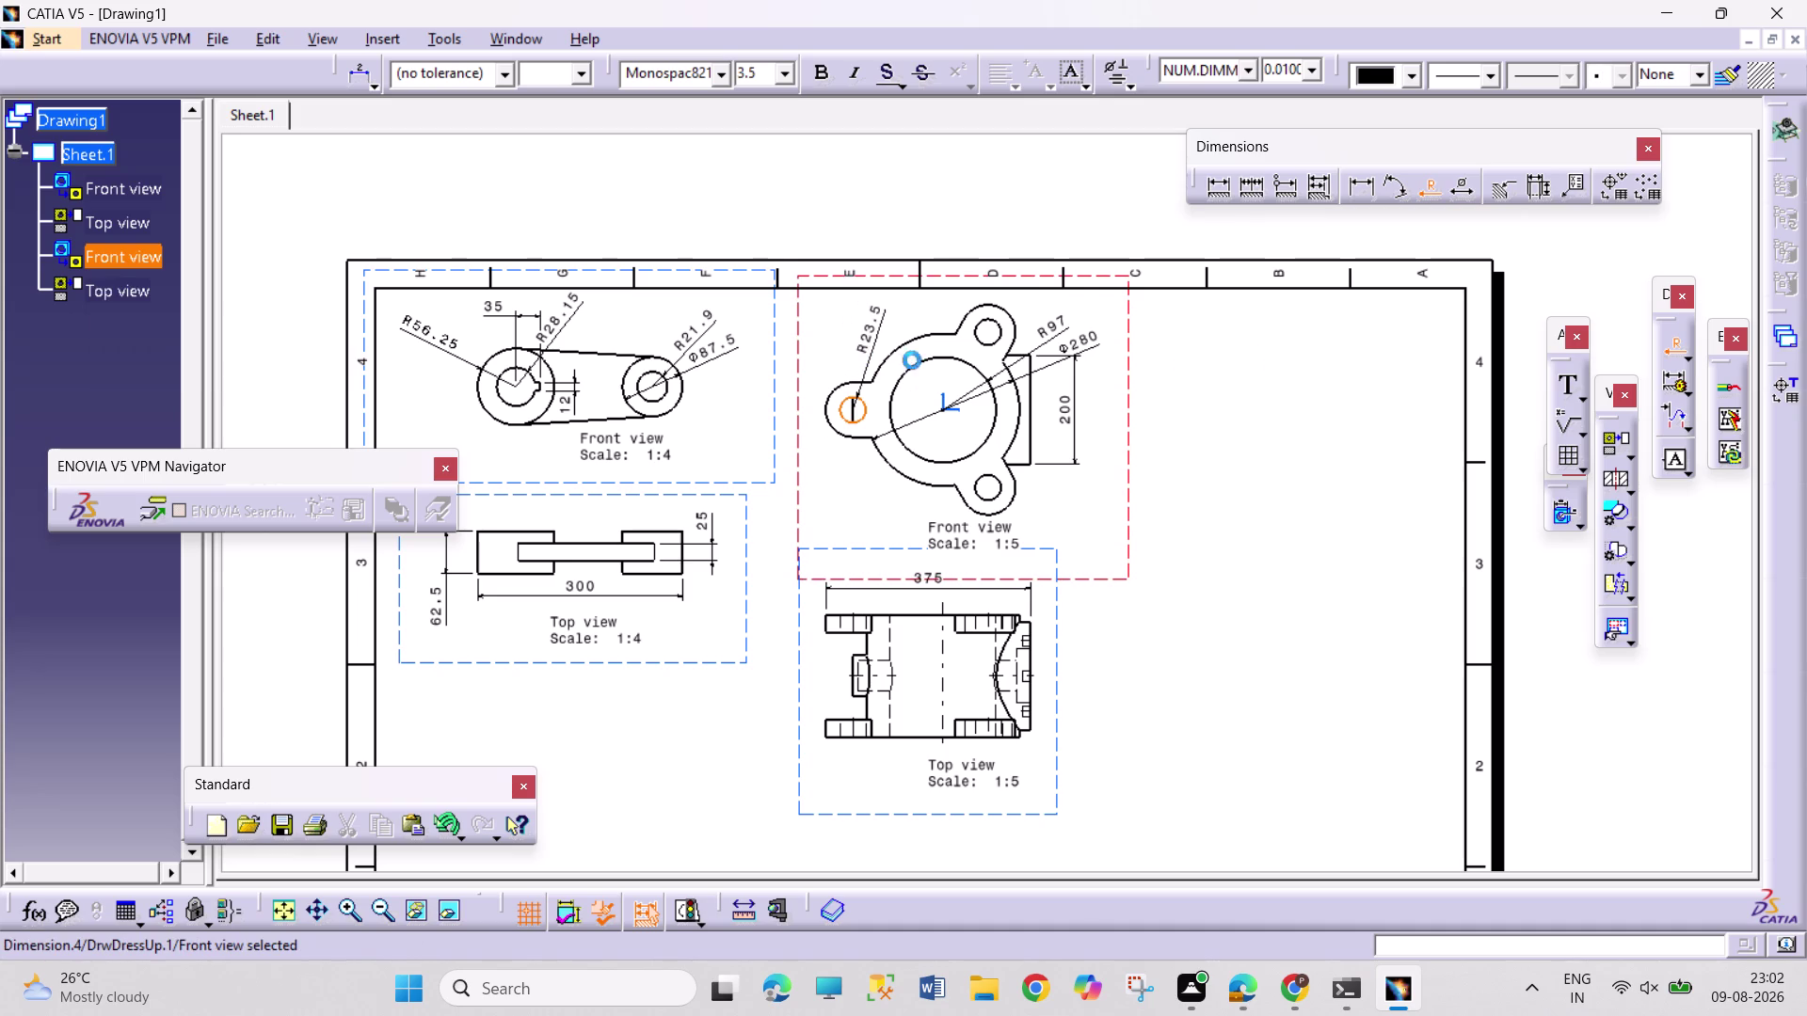
click(1466, 189)
click(837, 389)
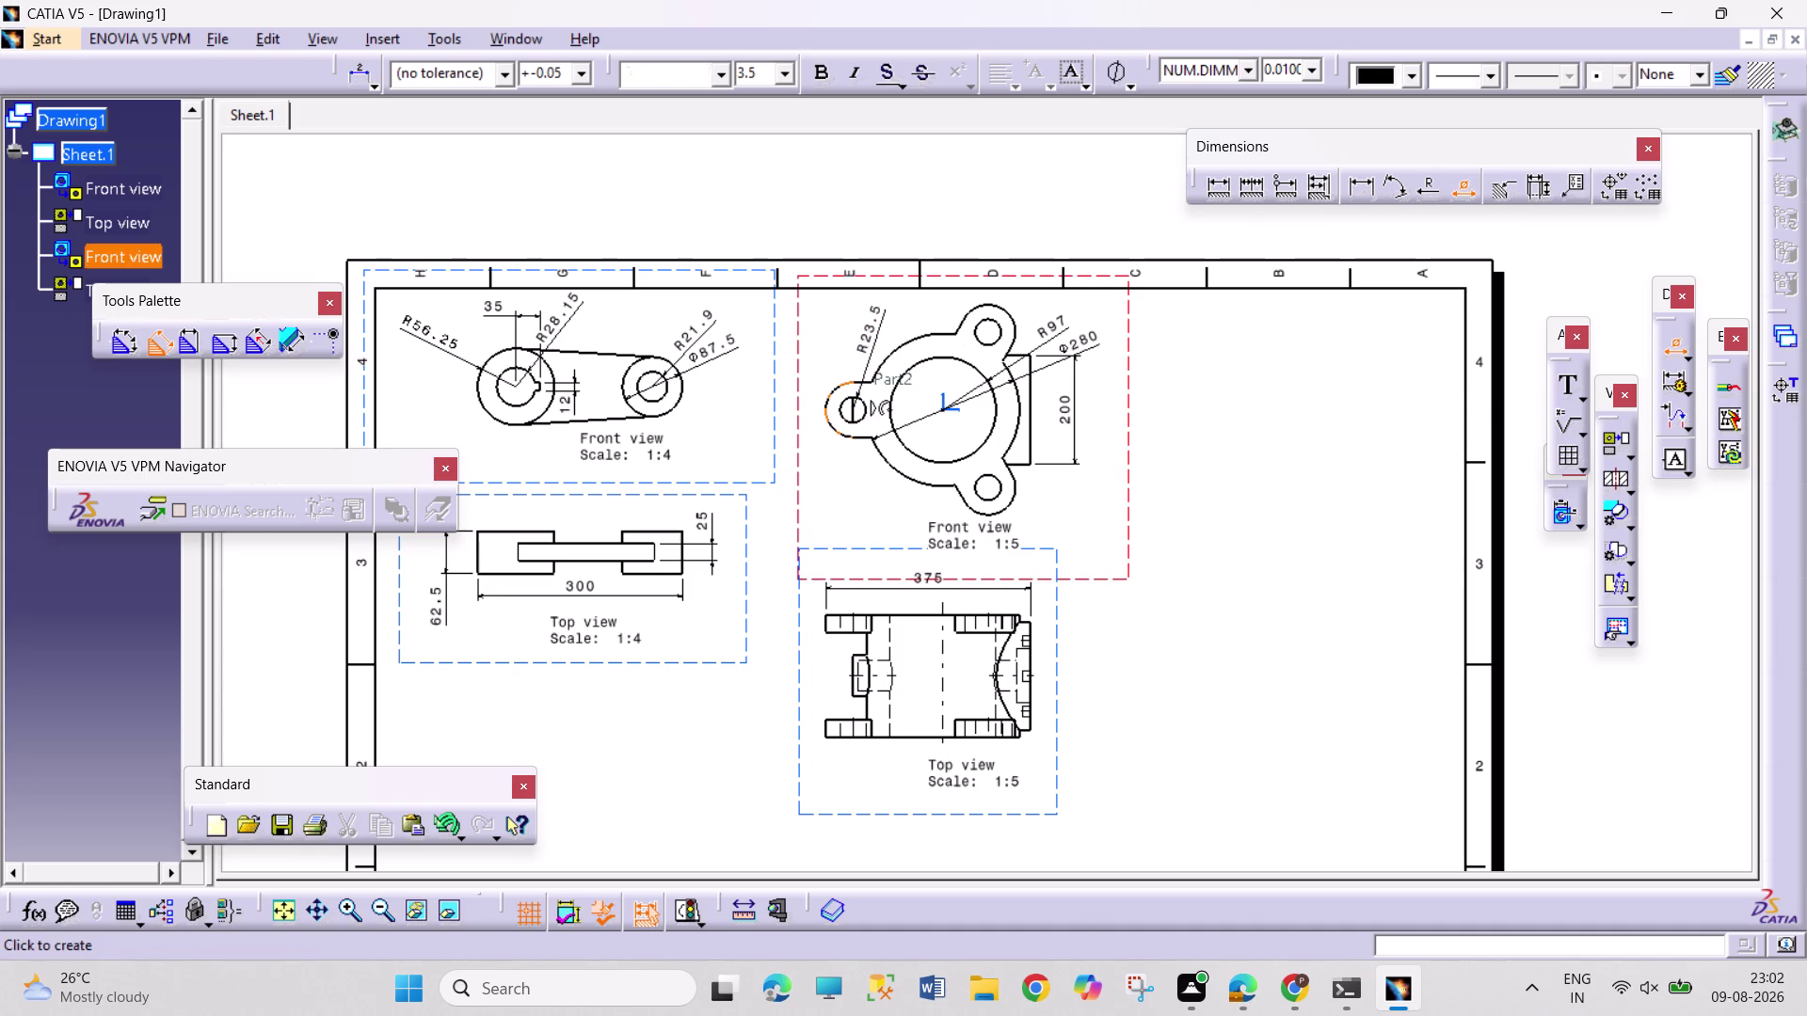
click(824, 341)
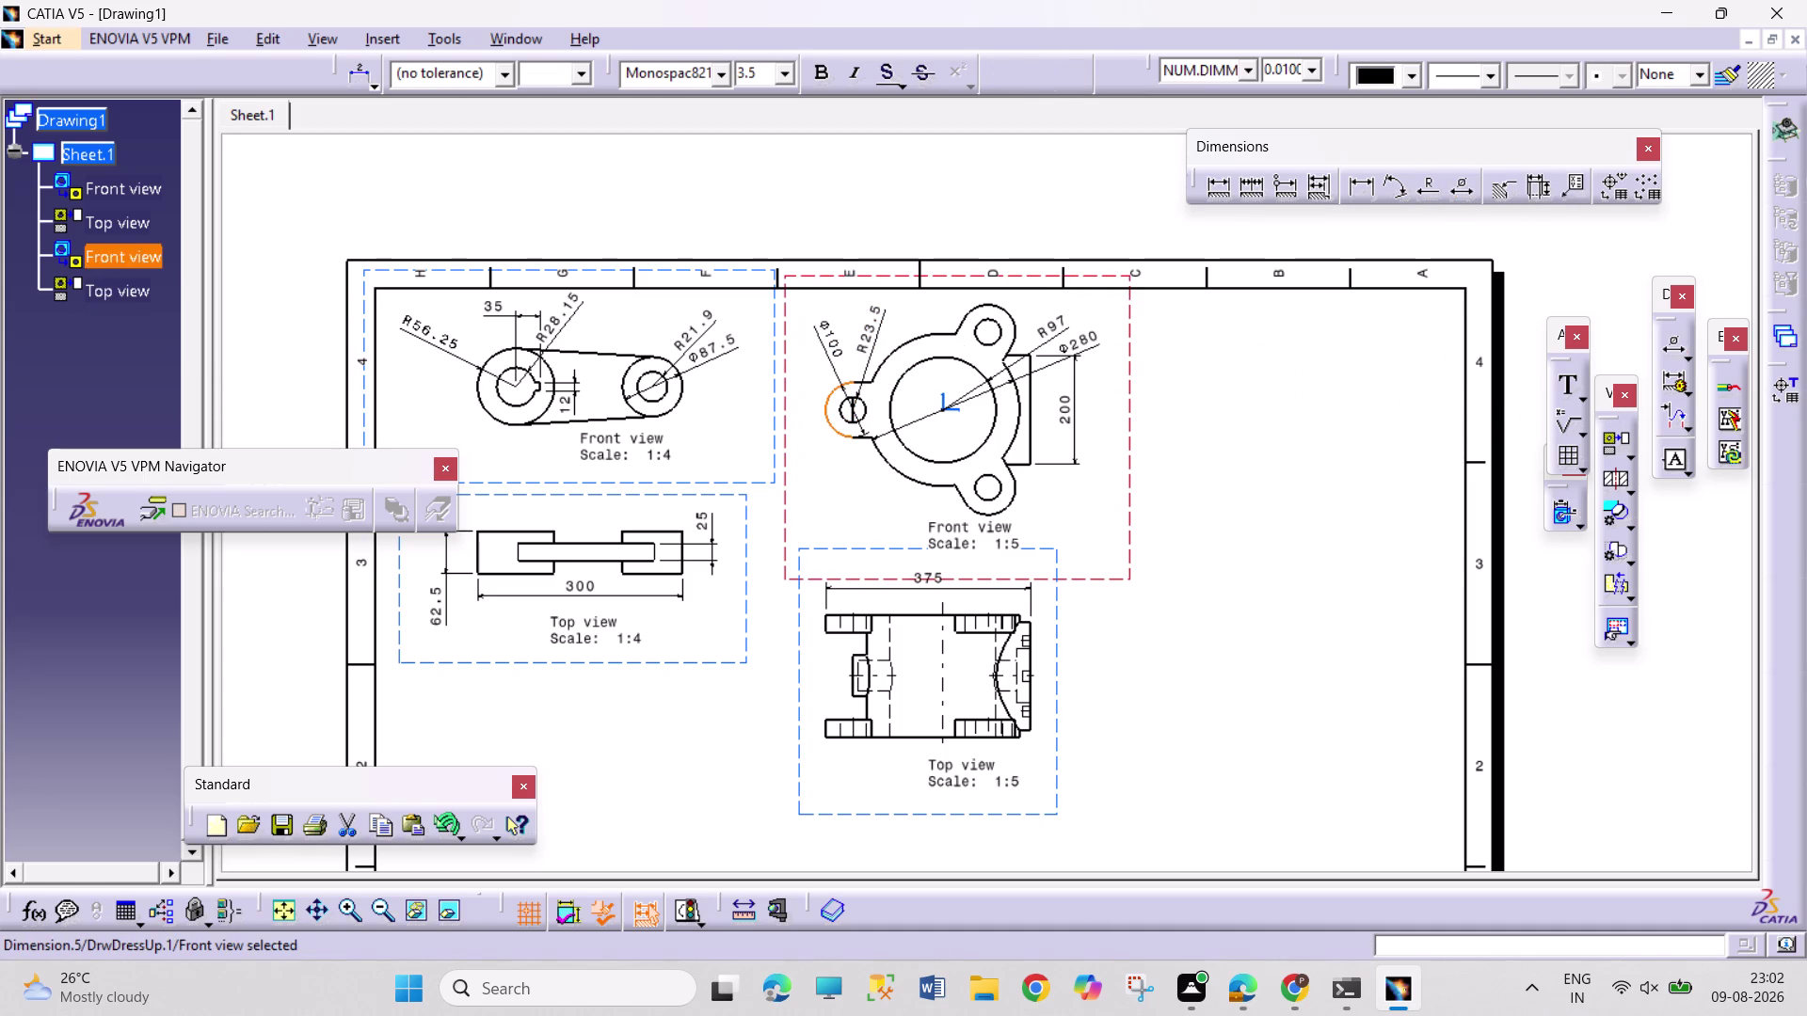
Add the 165 hole-to-bore distance and the 215 length above the top view.
click(1369, 190)
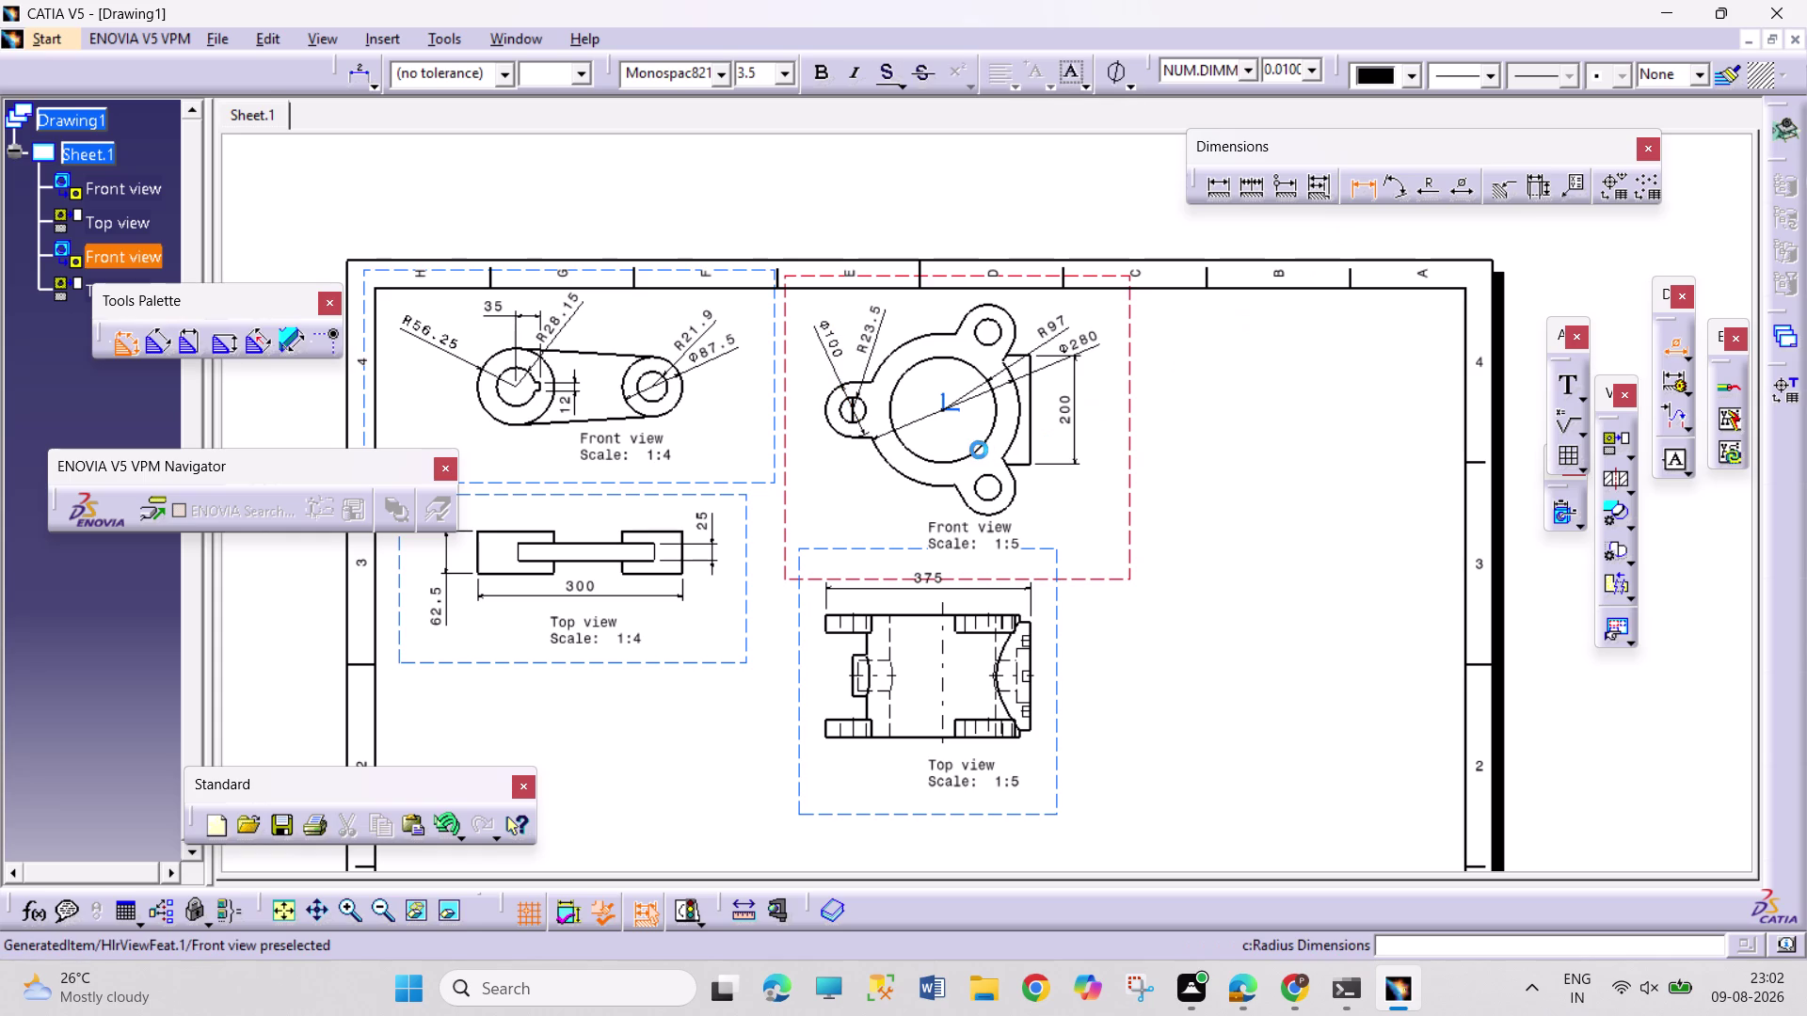
click(976, 451)
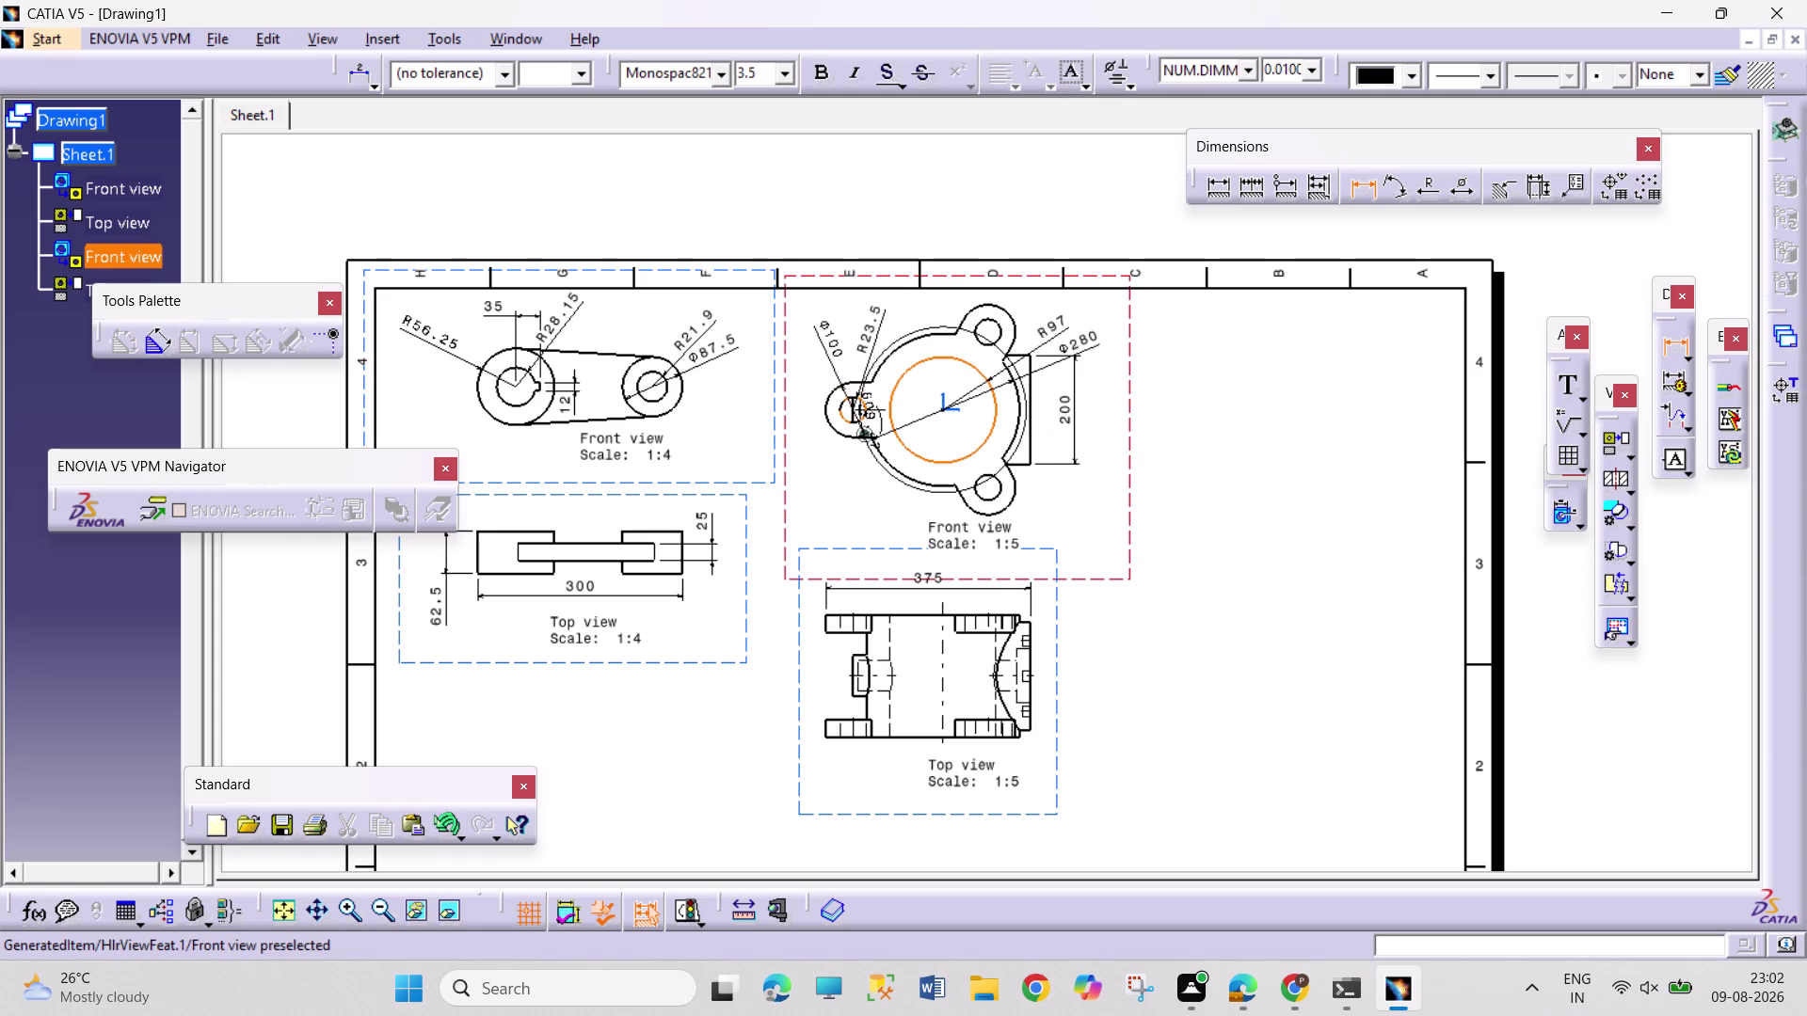
click(860, 418)
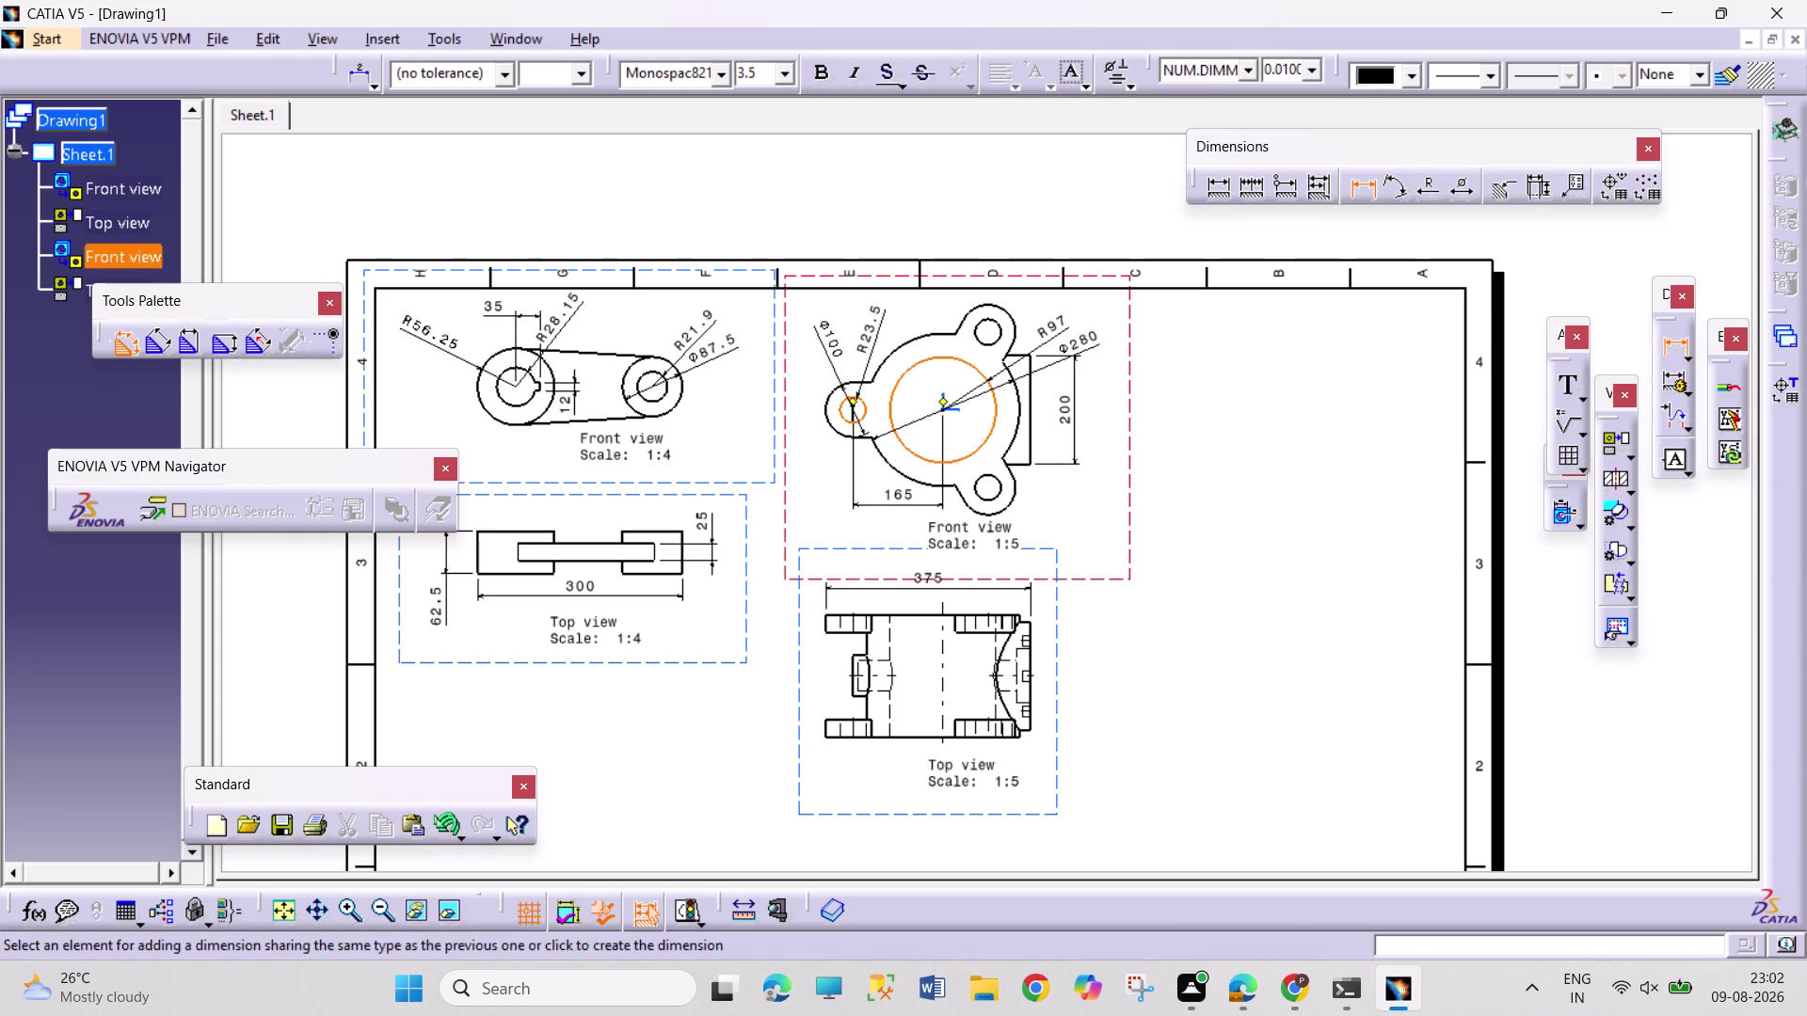
click(864, 505)
middle_drag(1102, 620, 1161, 437)
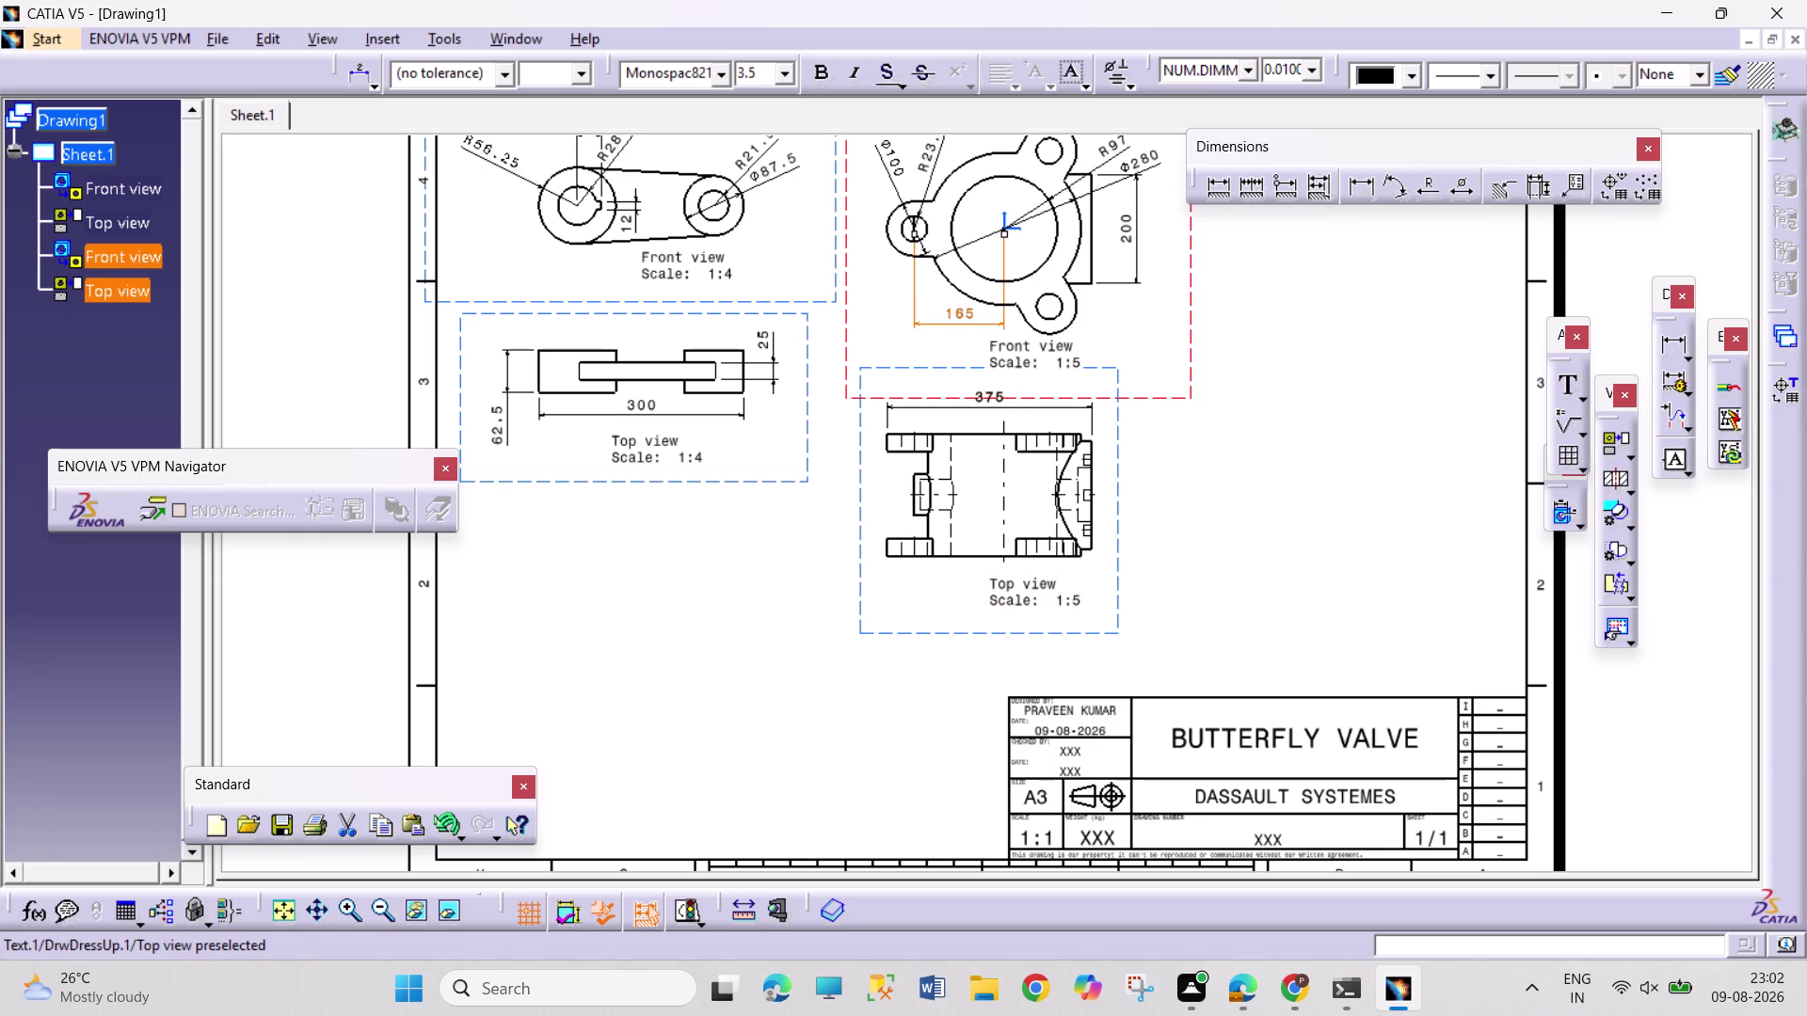
middle_drag(881, 606, 882, 665)
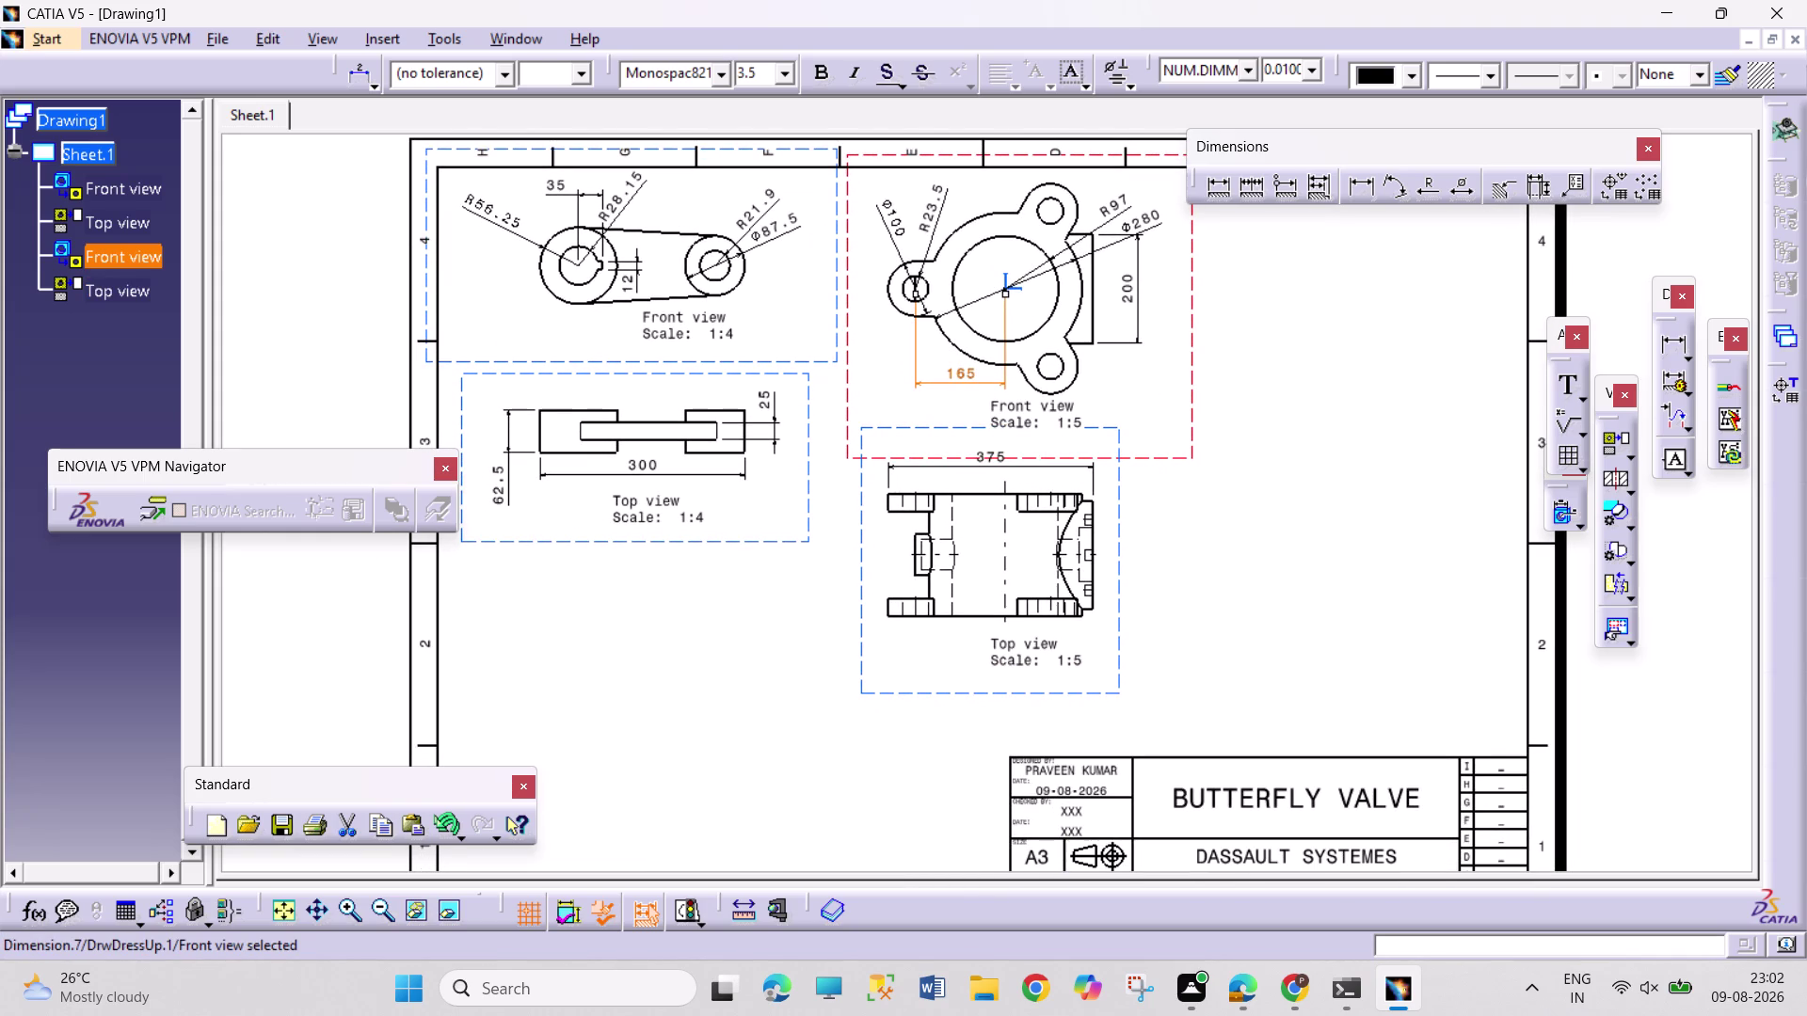
click(1361, 196)
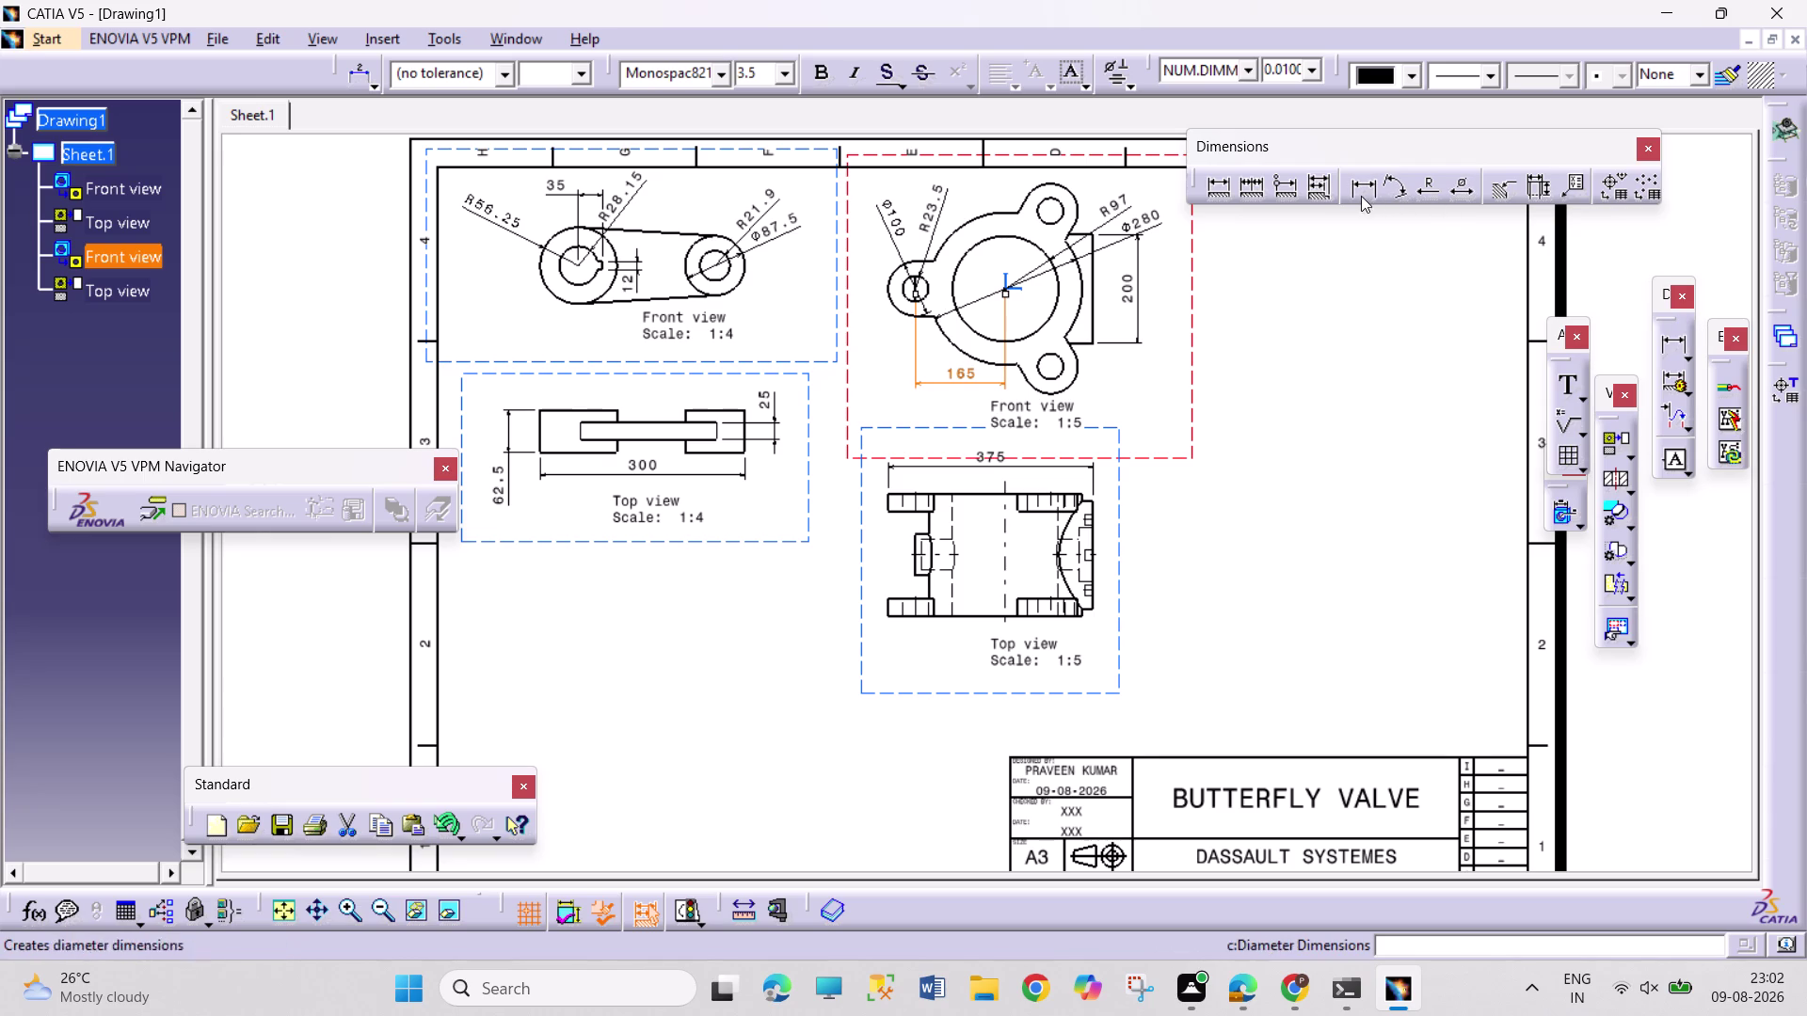
click(886, 509)
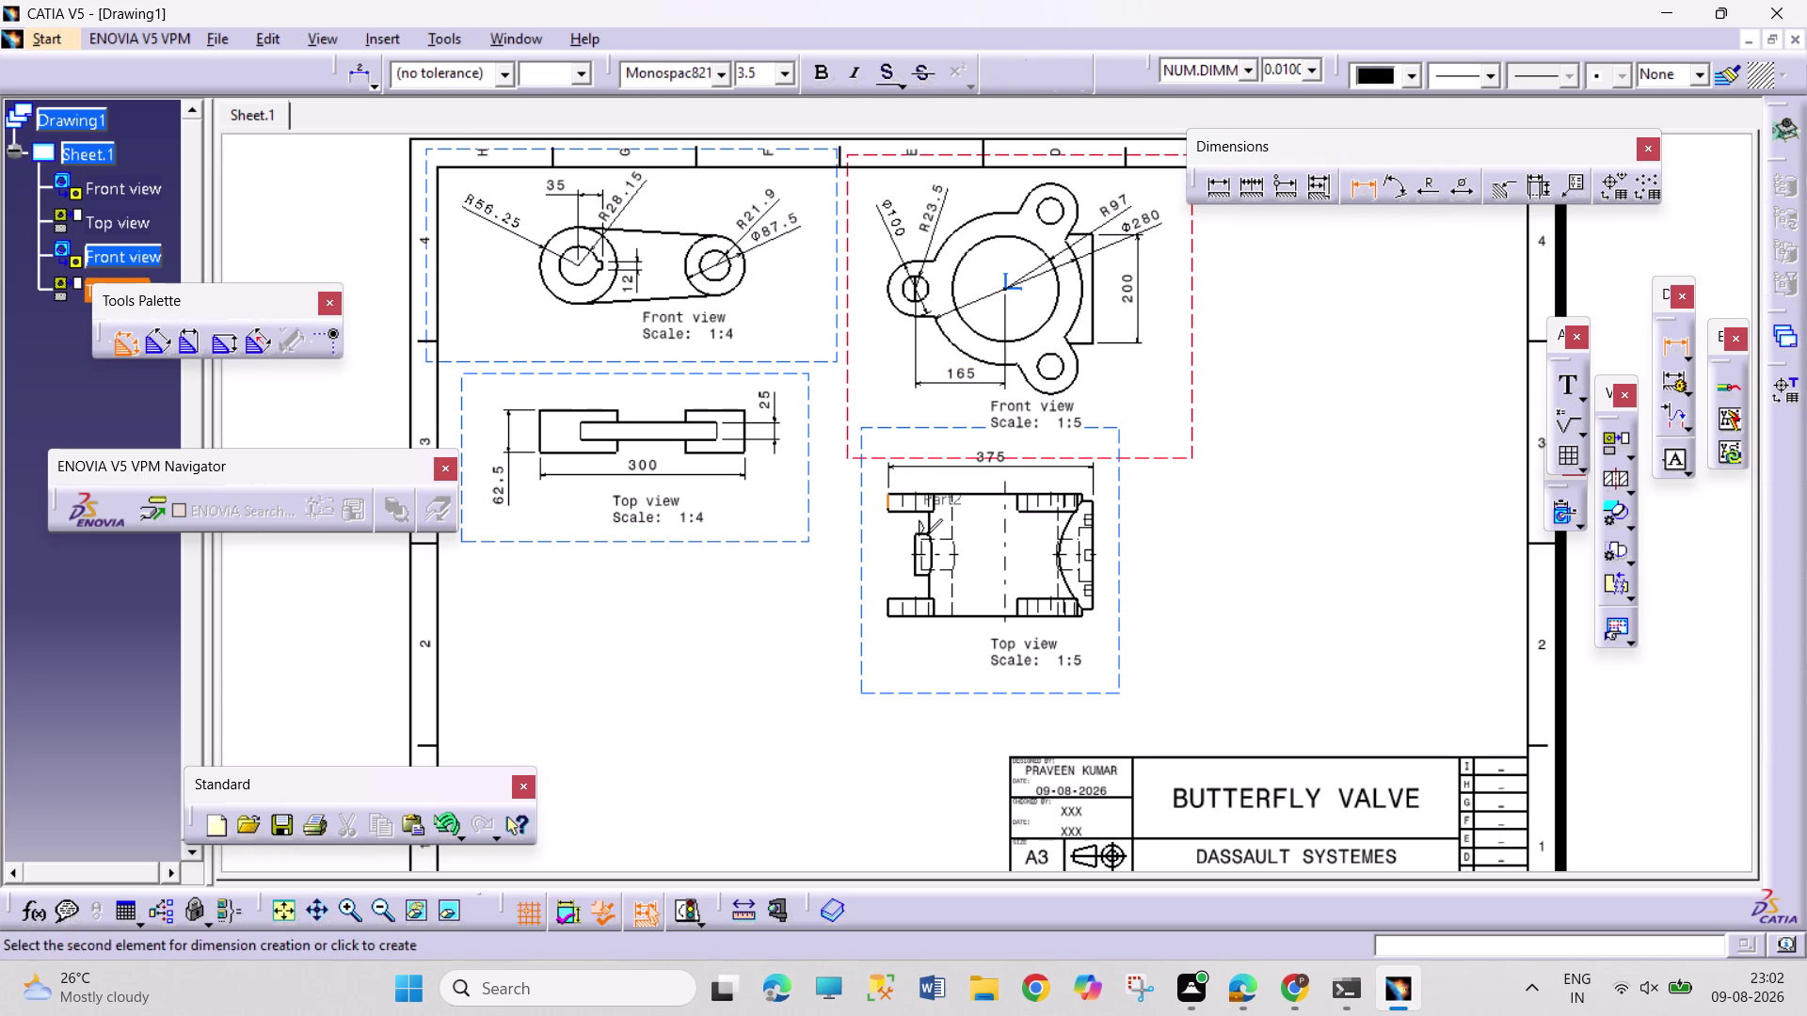
click(1000, 536)
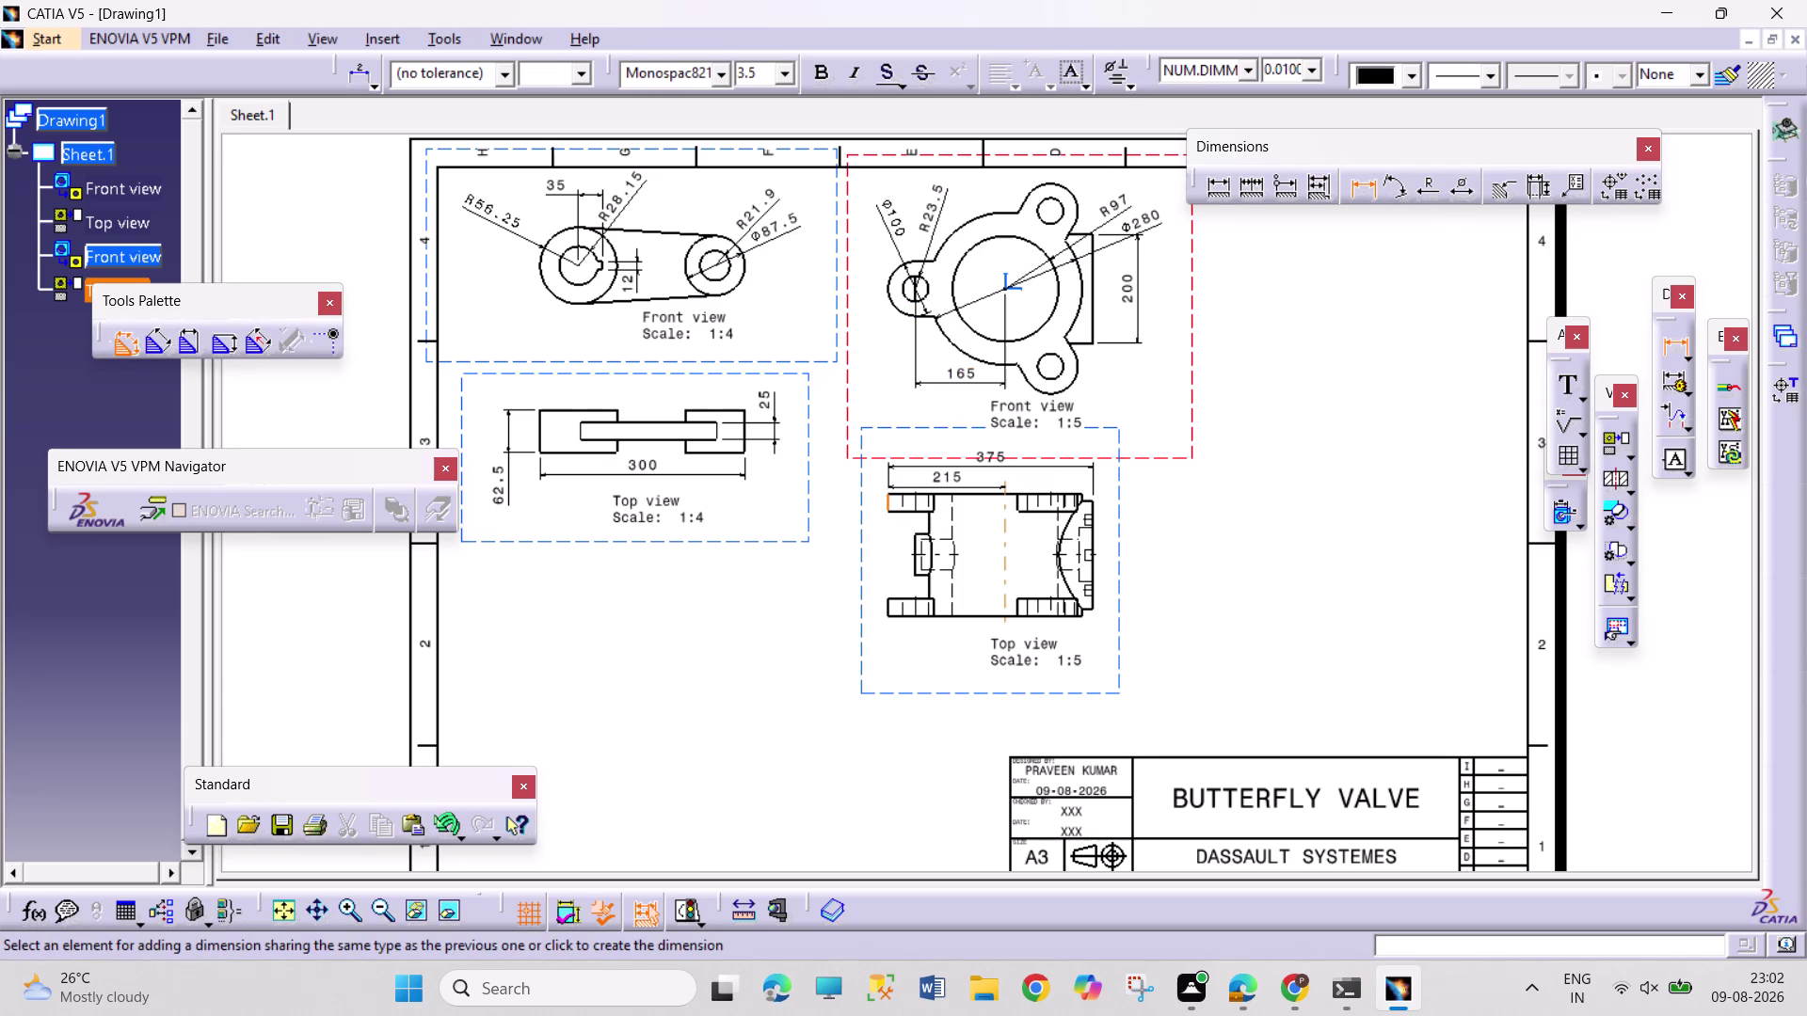
click(997, 487)
Start a front view of BUTTERFLY NUT 3.CATPart, picking the nut's face as the plane.
middle_drag(1237, 580, 1496, 391)
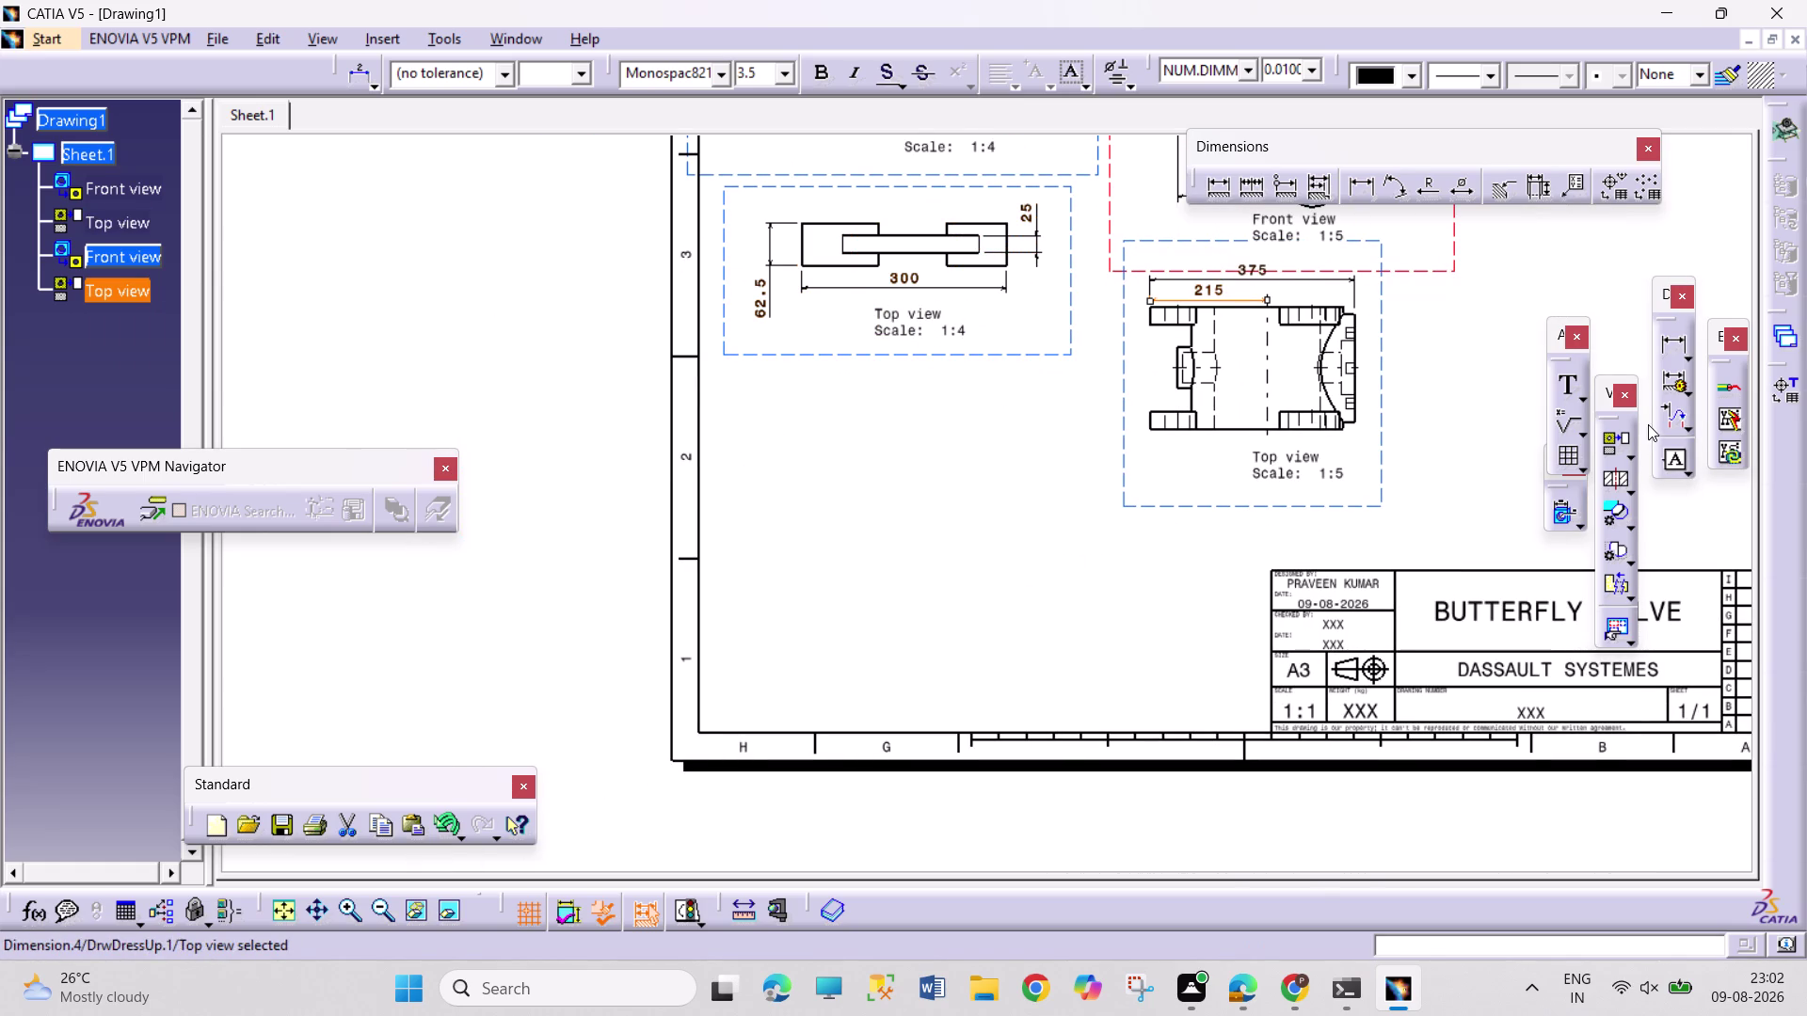
click(1633, 458)
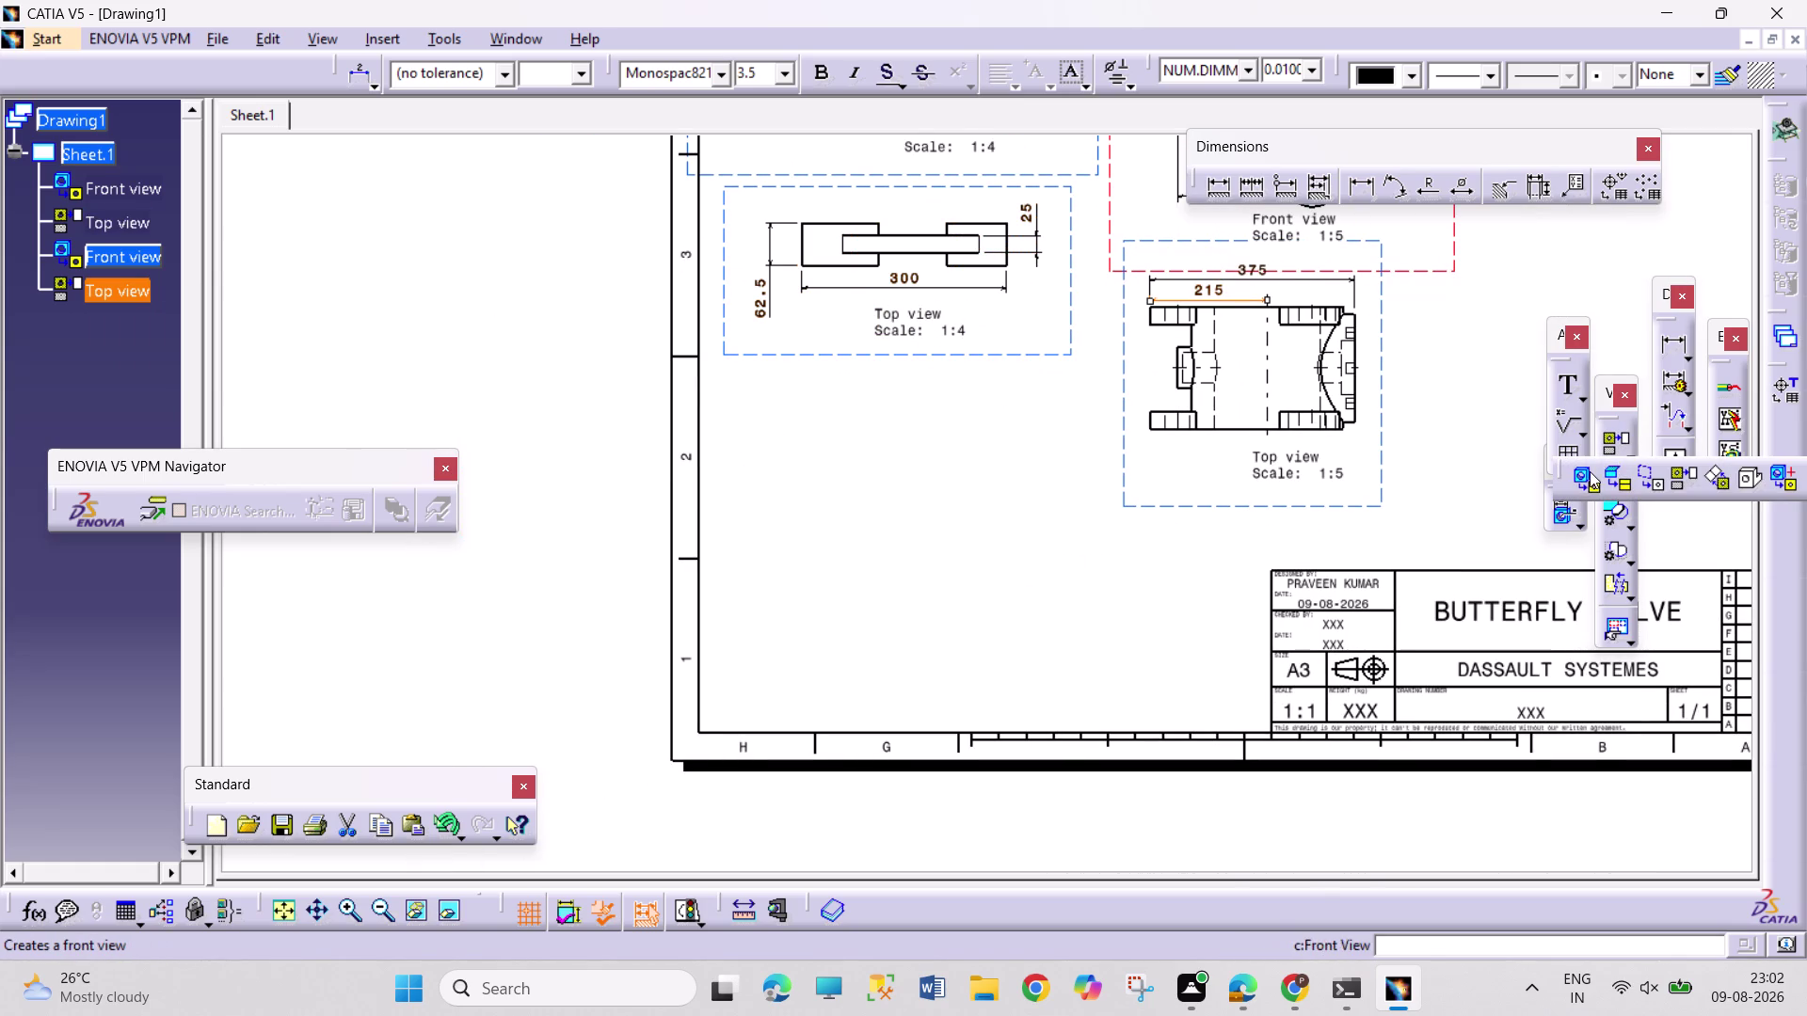
click(1589, 472)
click(517, 41)
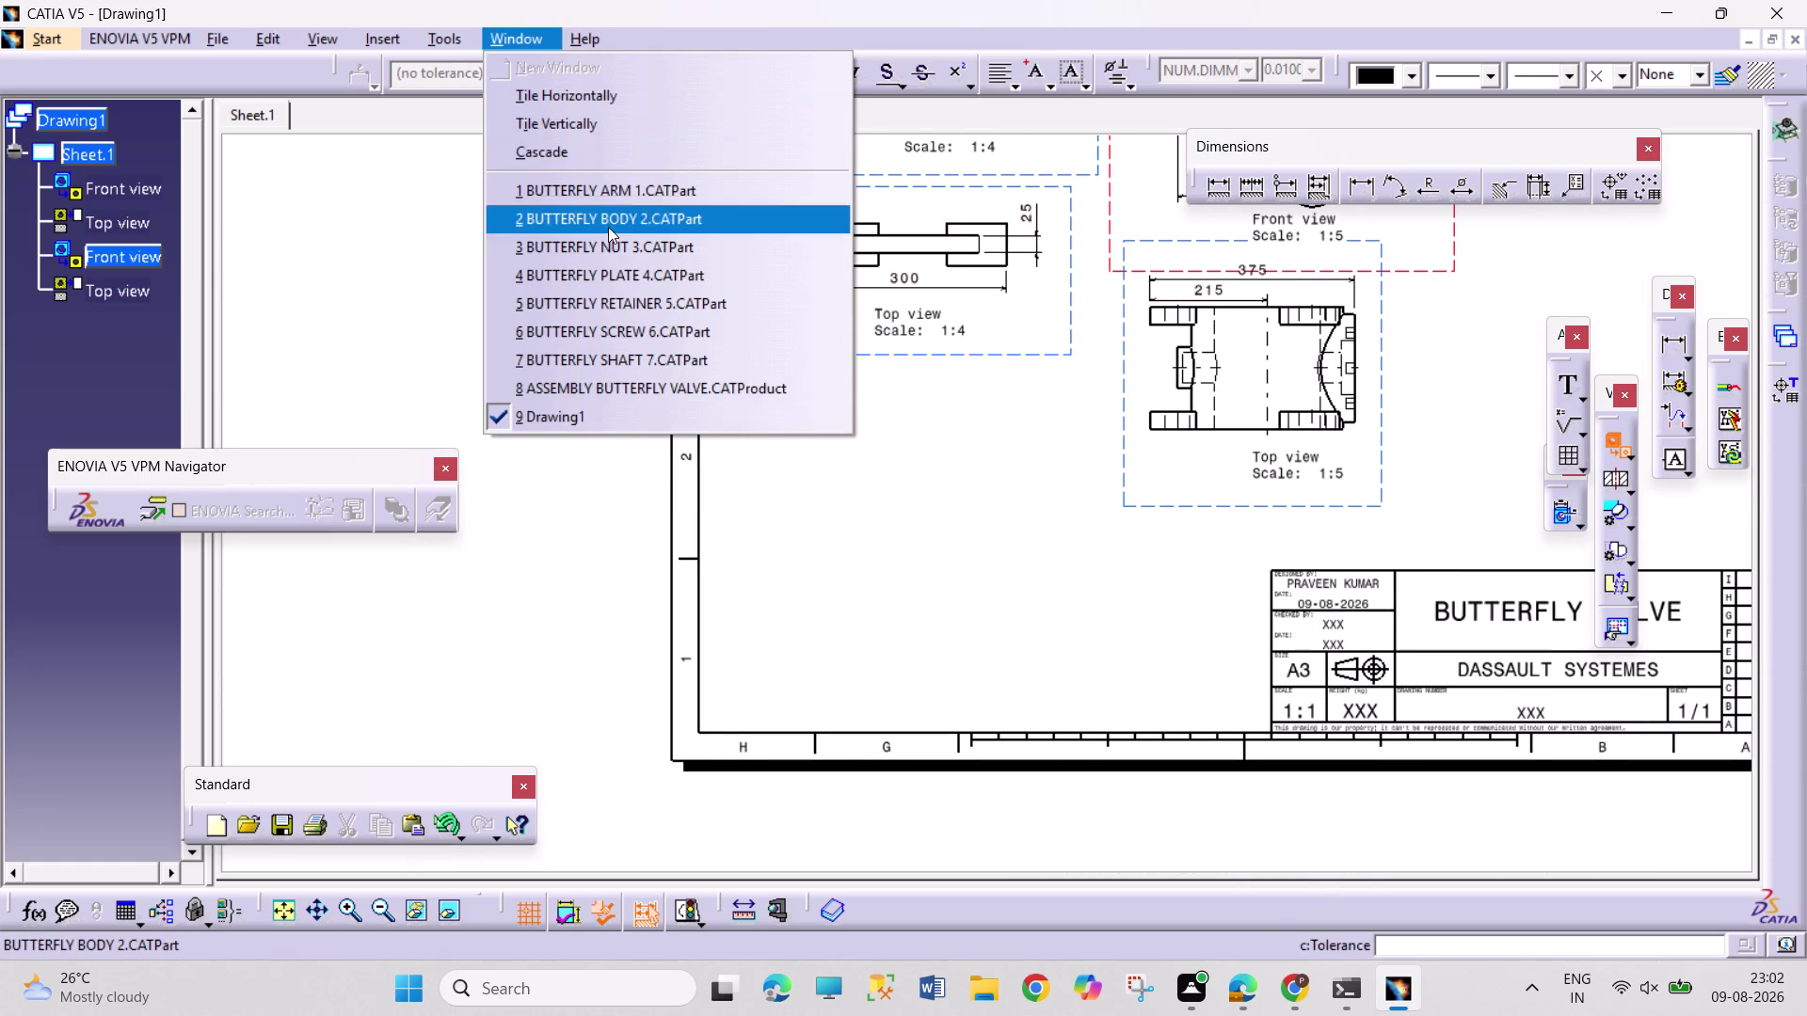
click(621, 259)
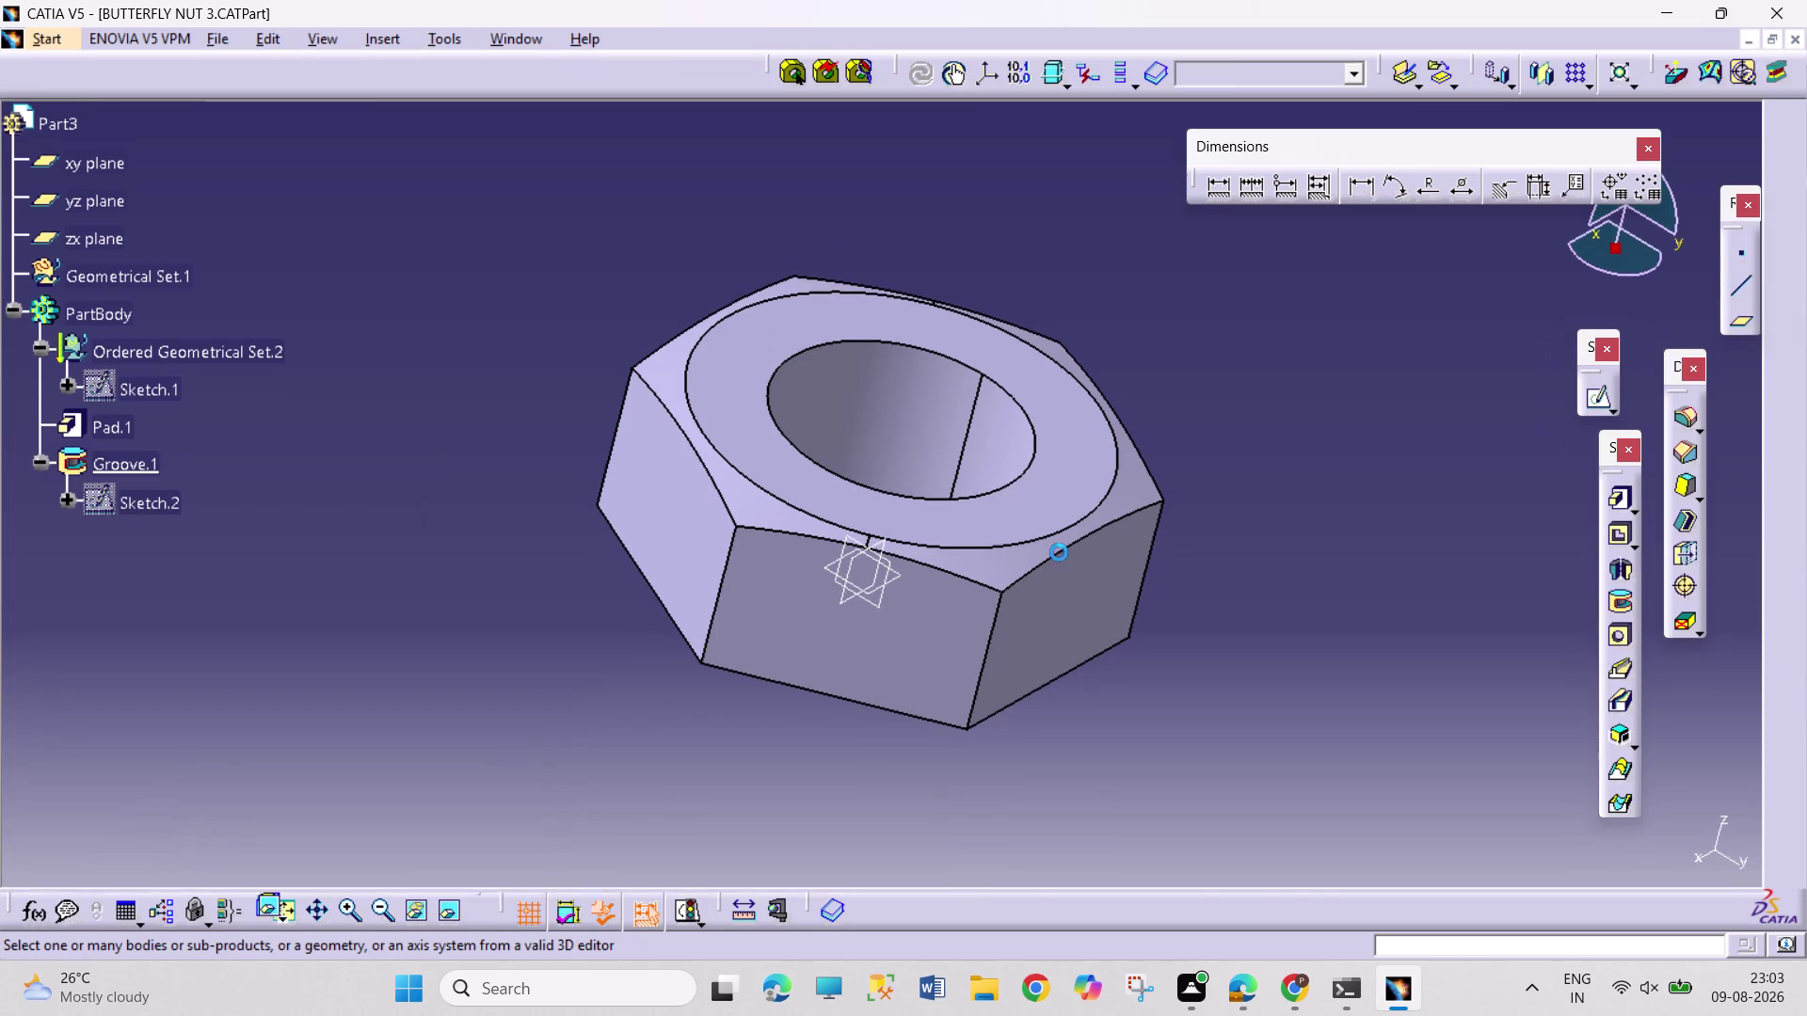
click(1068, 482)
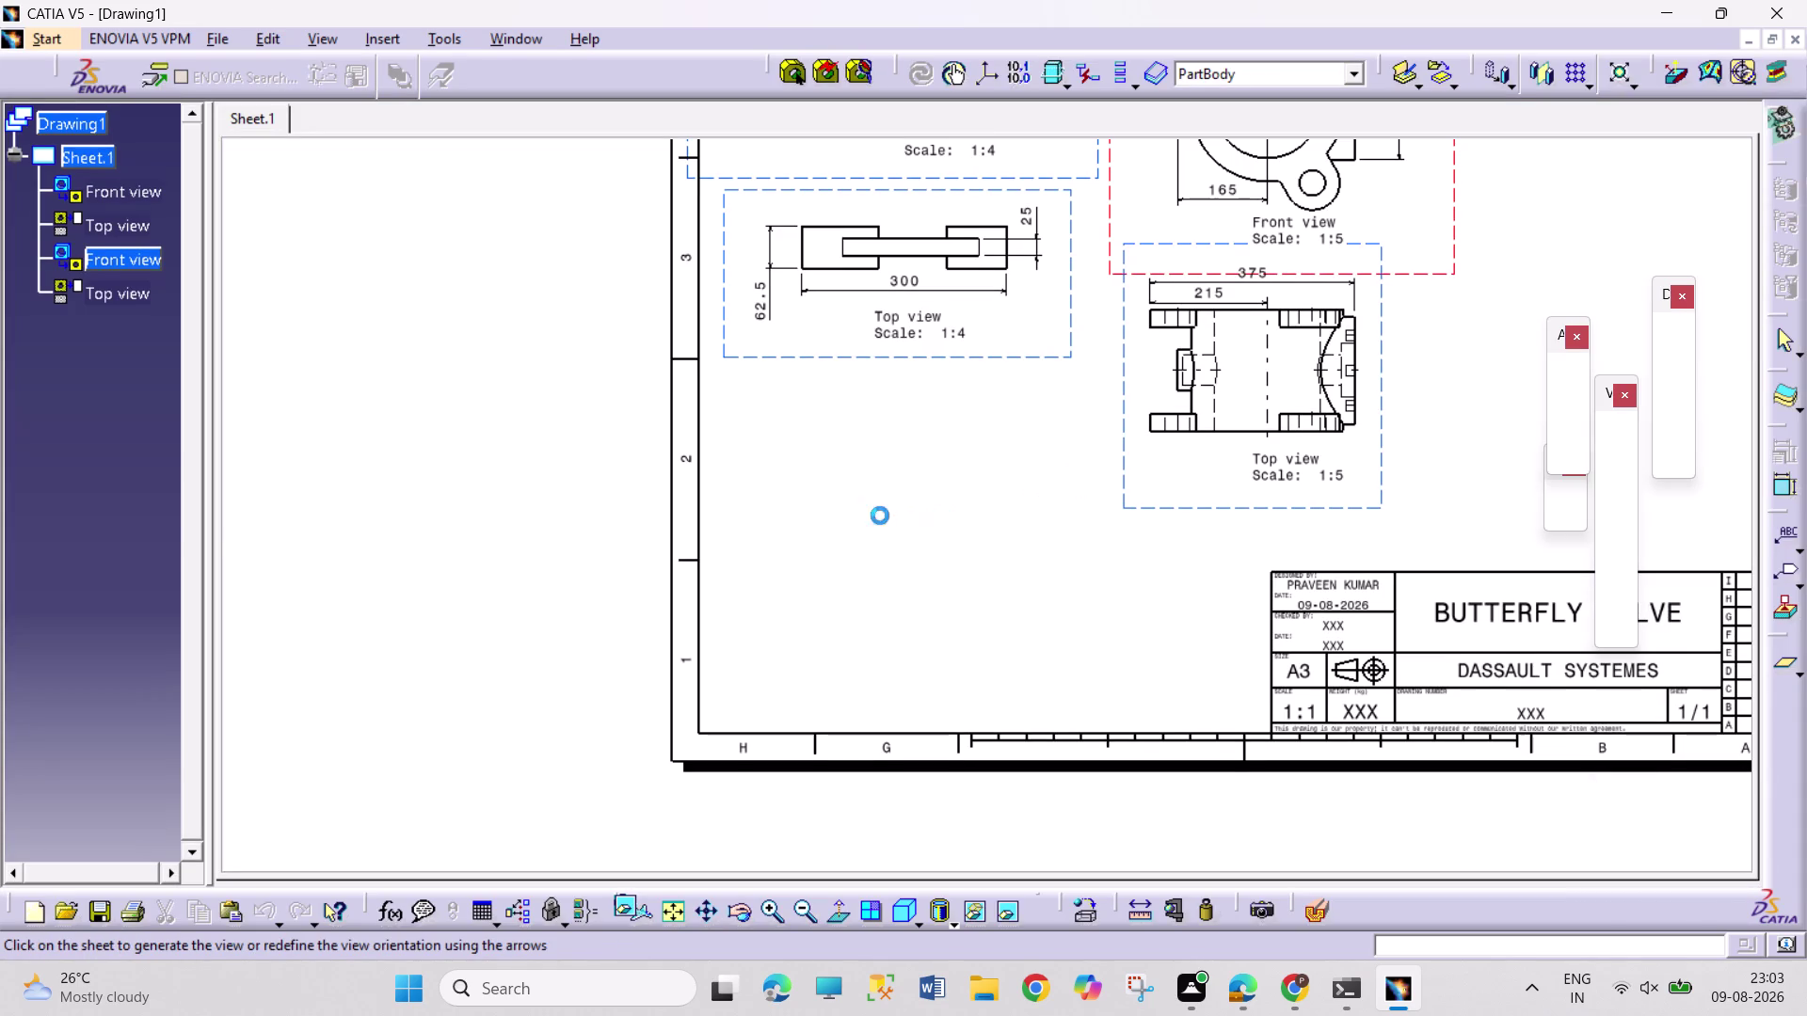
Place the nut's front view on the sheet and set its scale to 1:2.
double_click(862, 525)
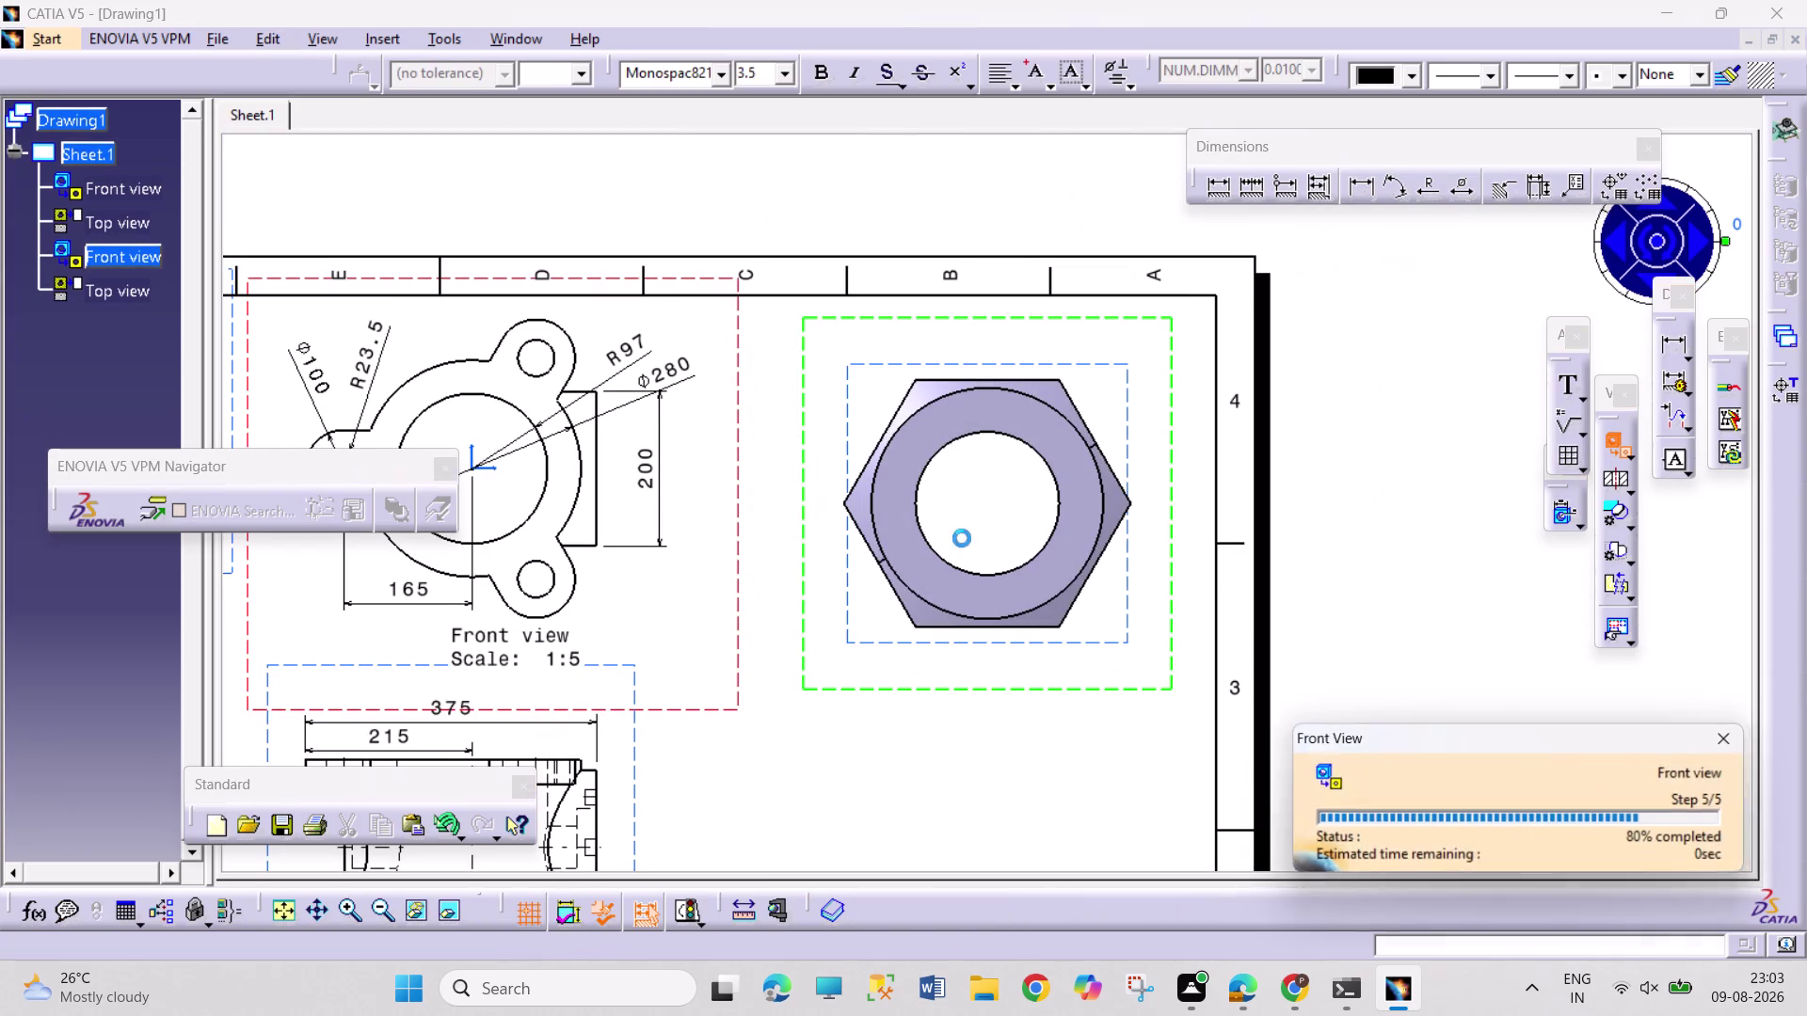
middle_drag(1284, 545, 1259, 706)
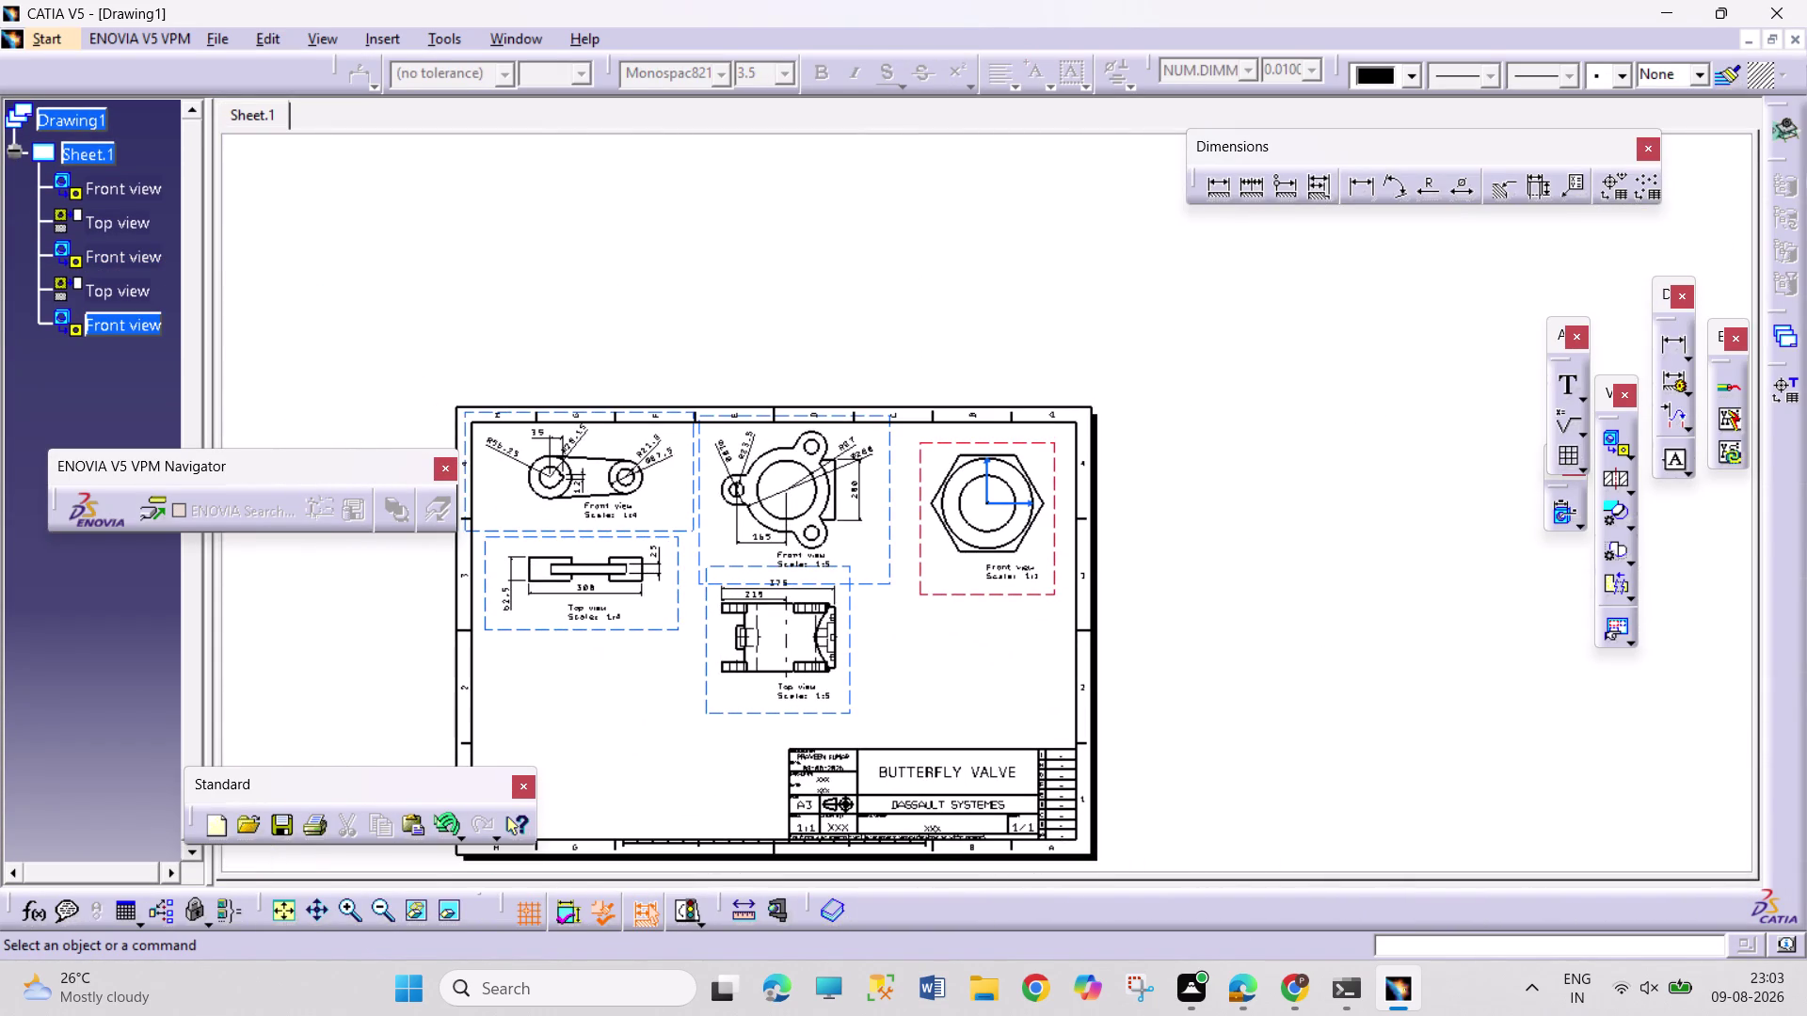
right_click(1051, 597)
click(1171, 224)
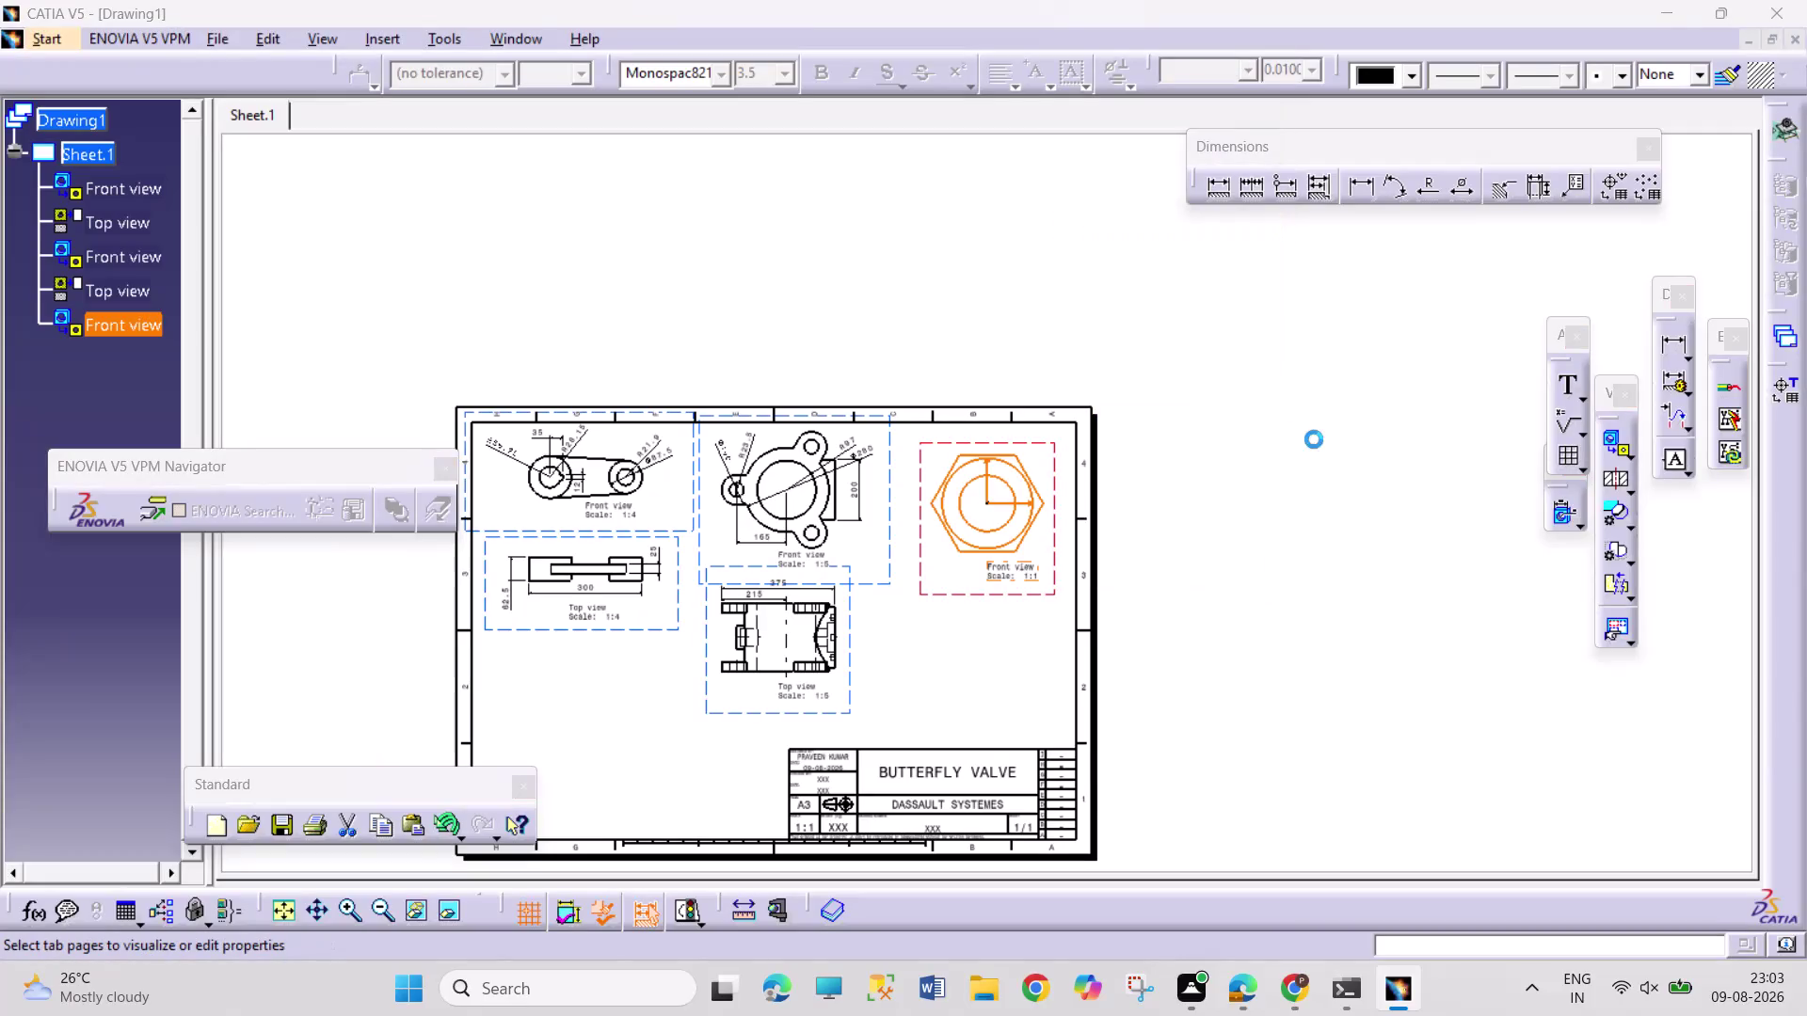
click(1444, 417)
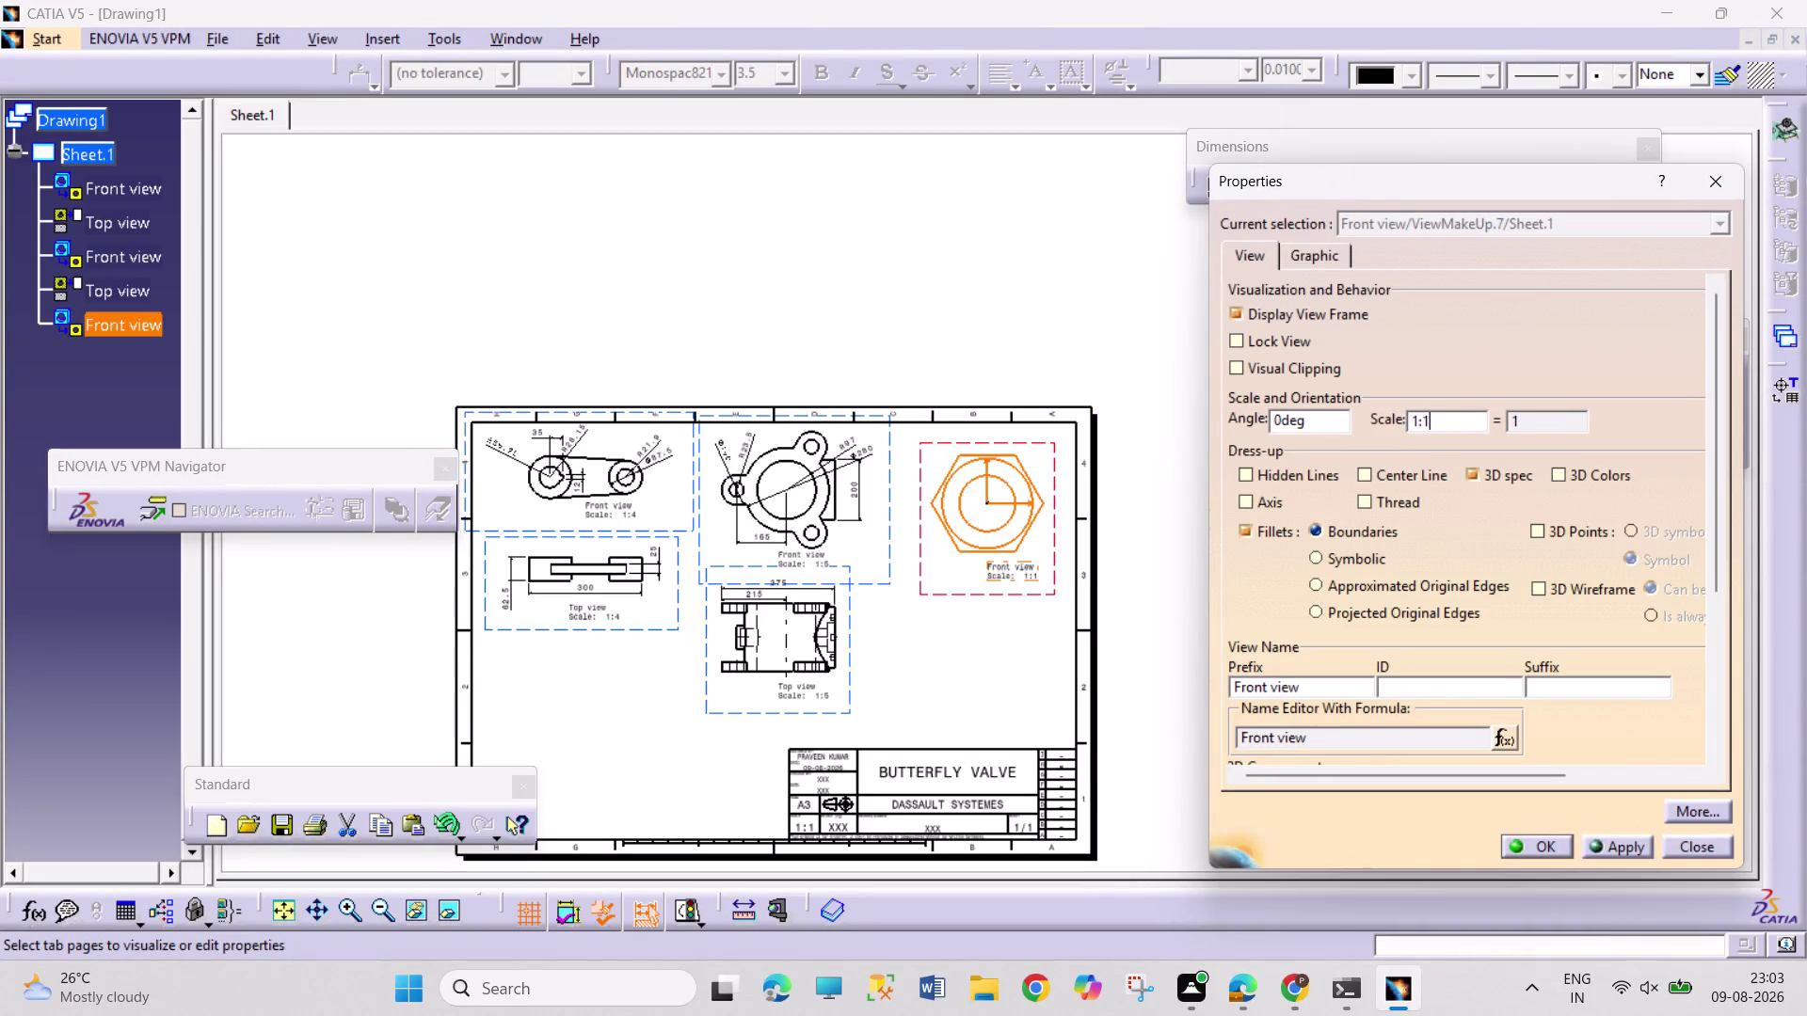
key(BackSpace)
key(2)
key(Return)
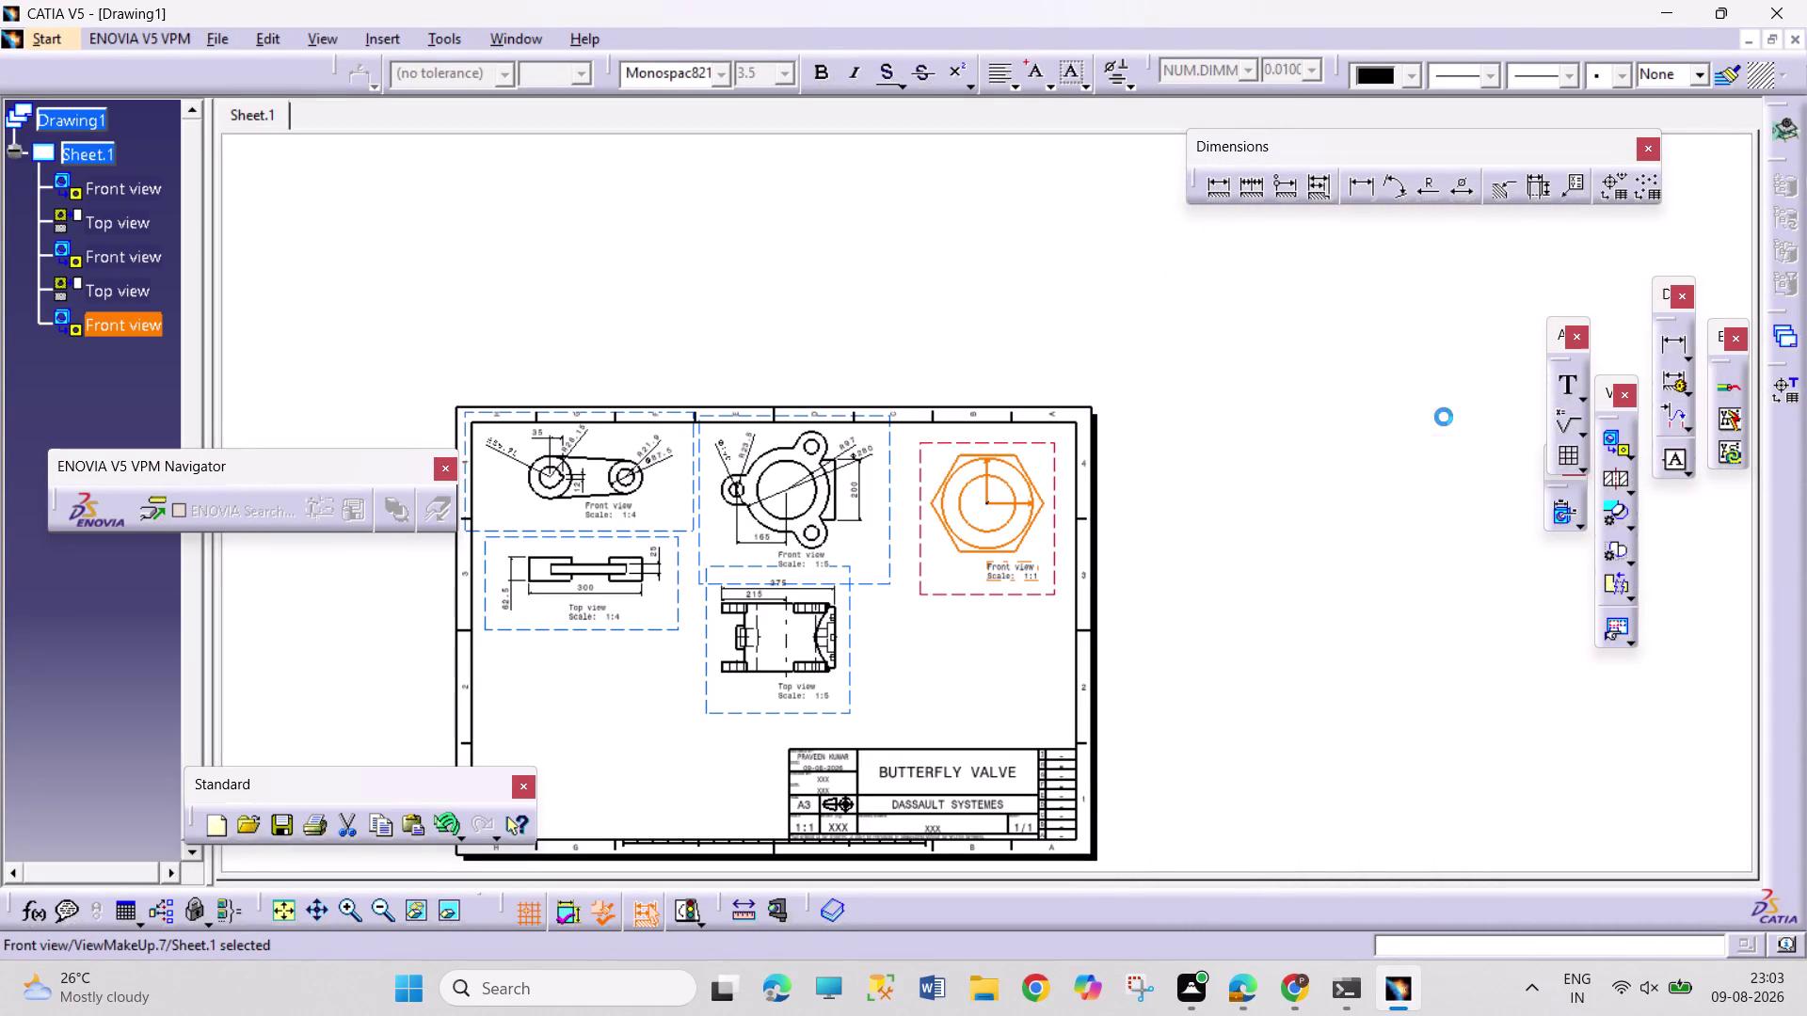
Move the nut front view to the top right and project a view below it.
drag(1000, 563, 953, 540)
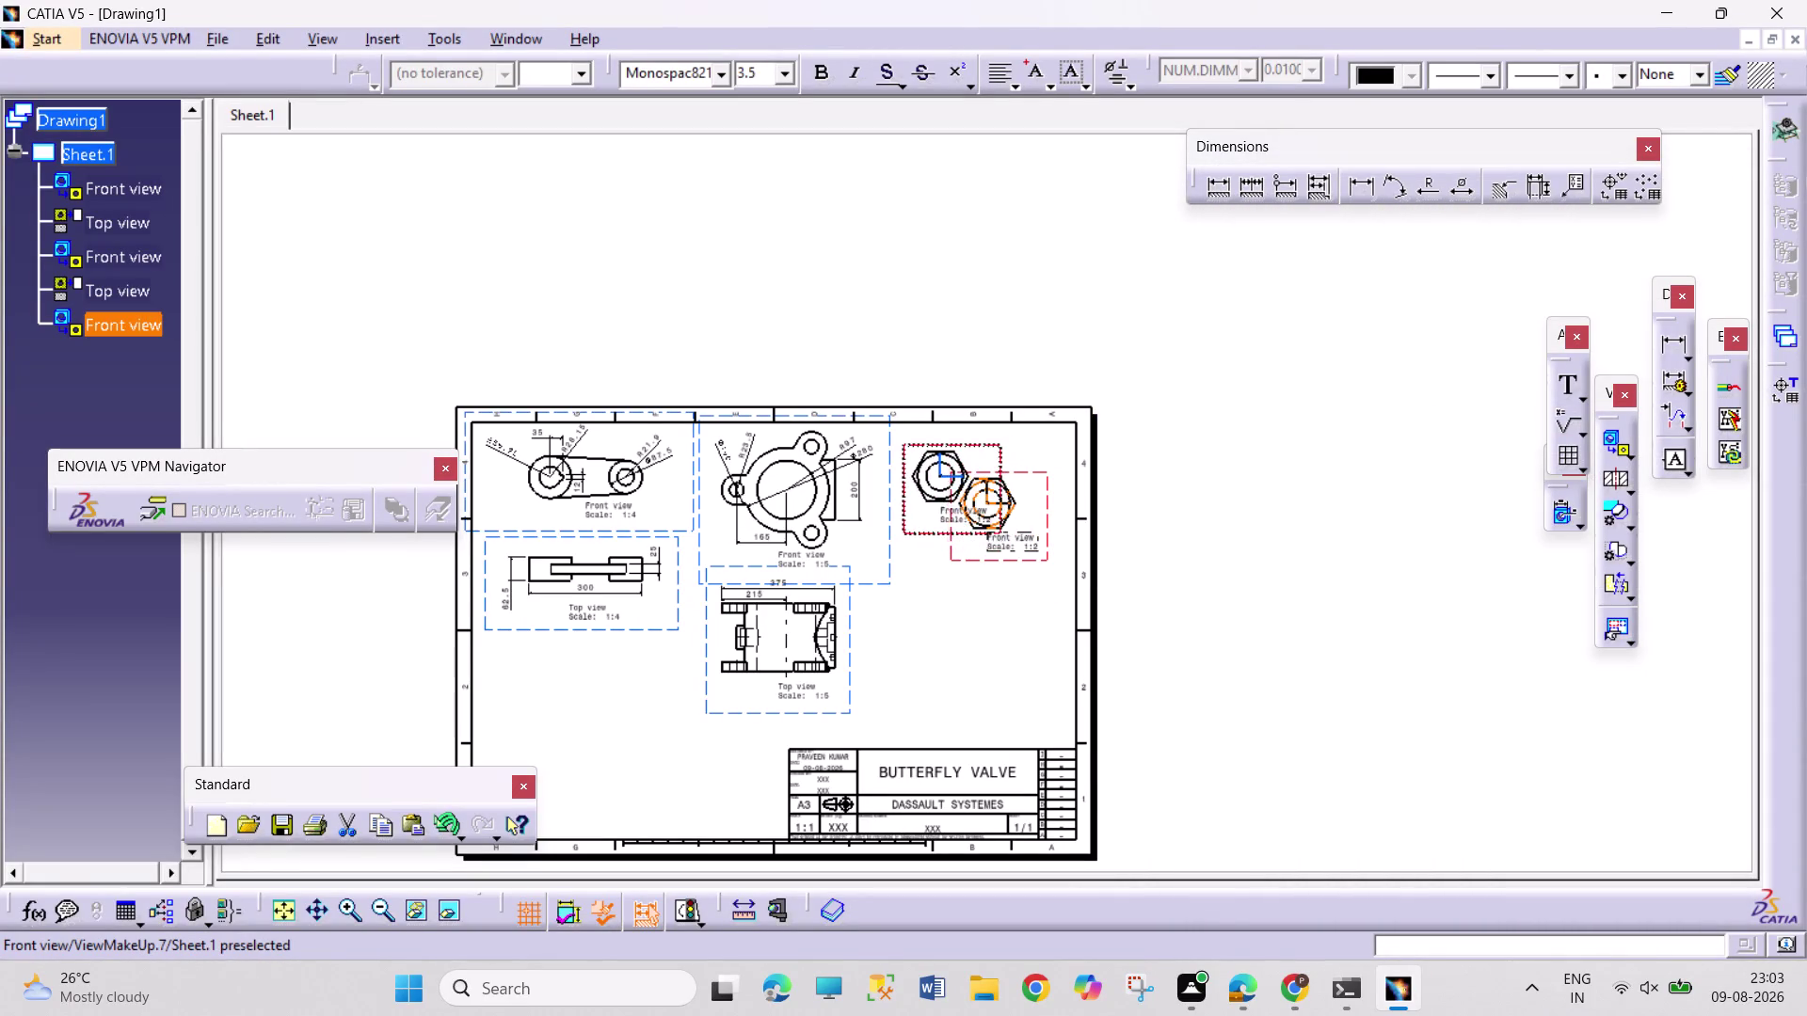
drag(953, 539, 951, 534)
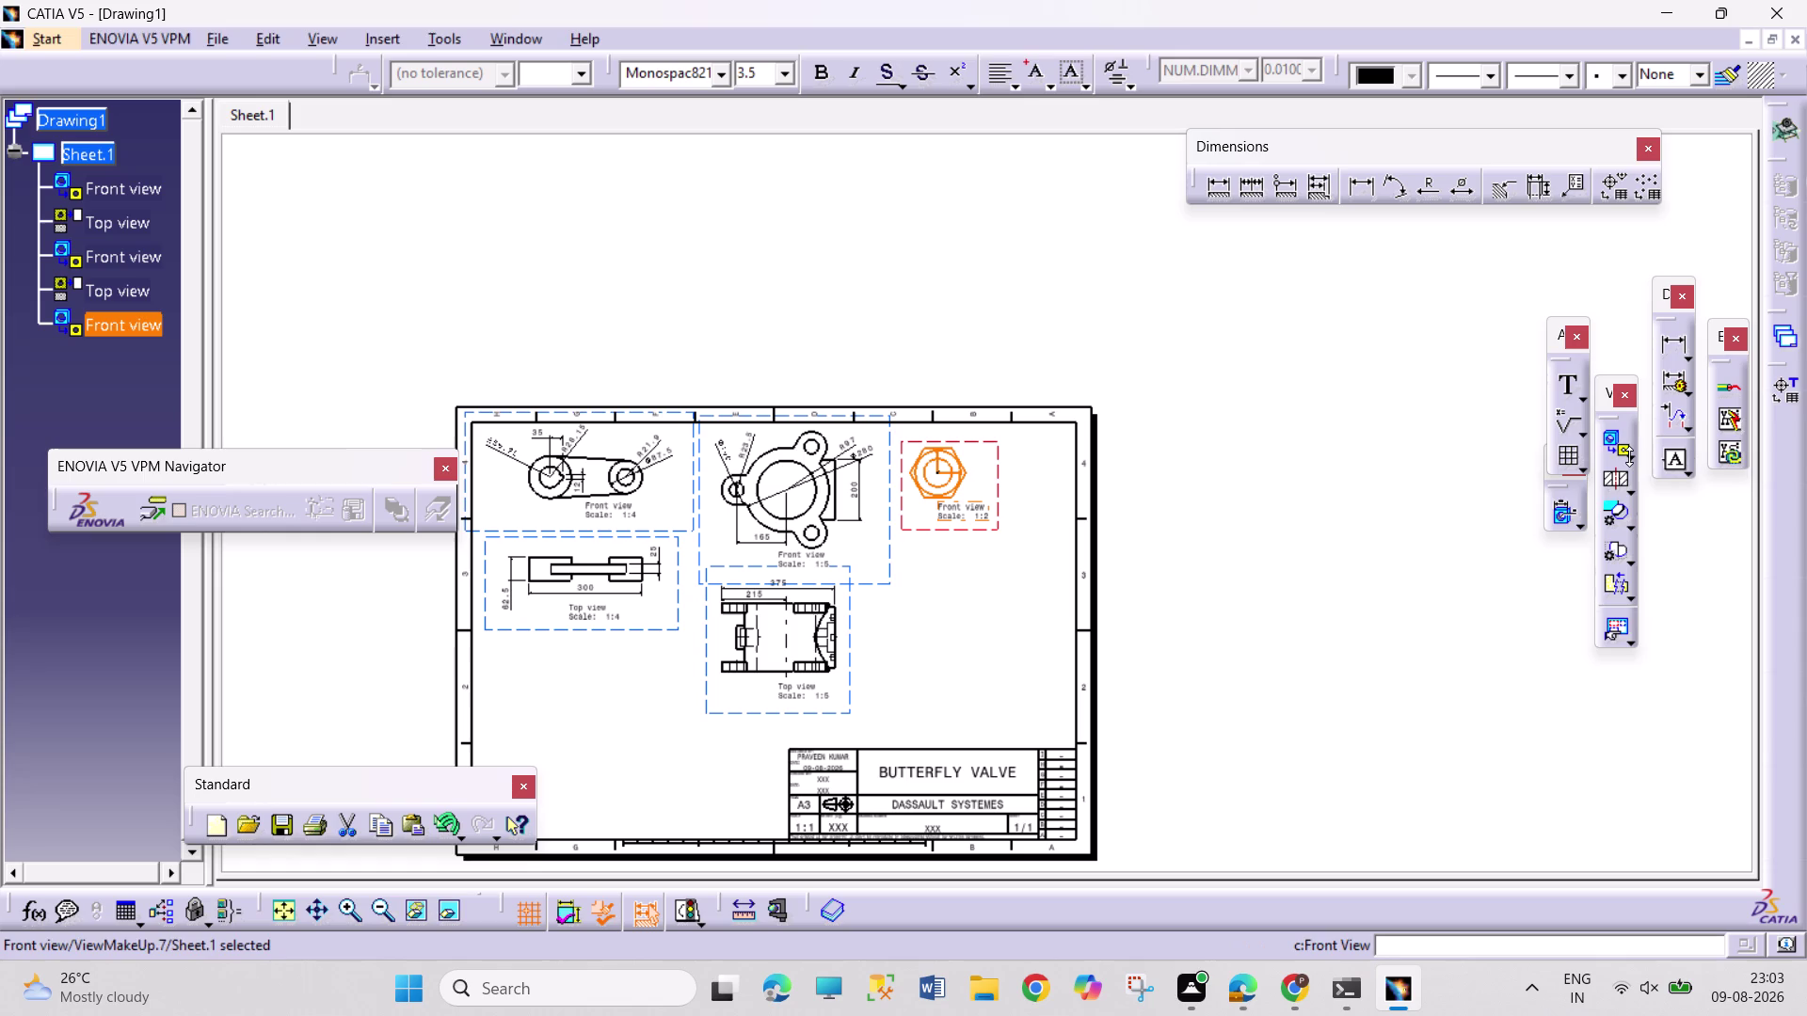
click(1628, 457)
click(1674, 476)
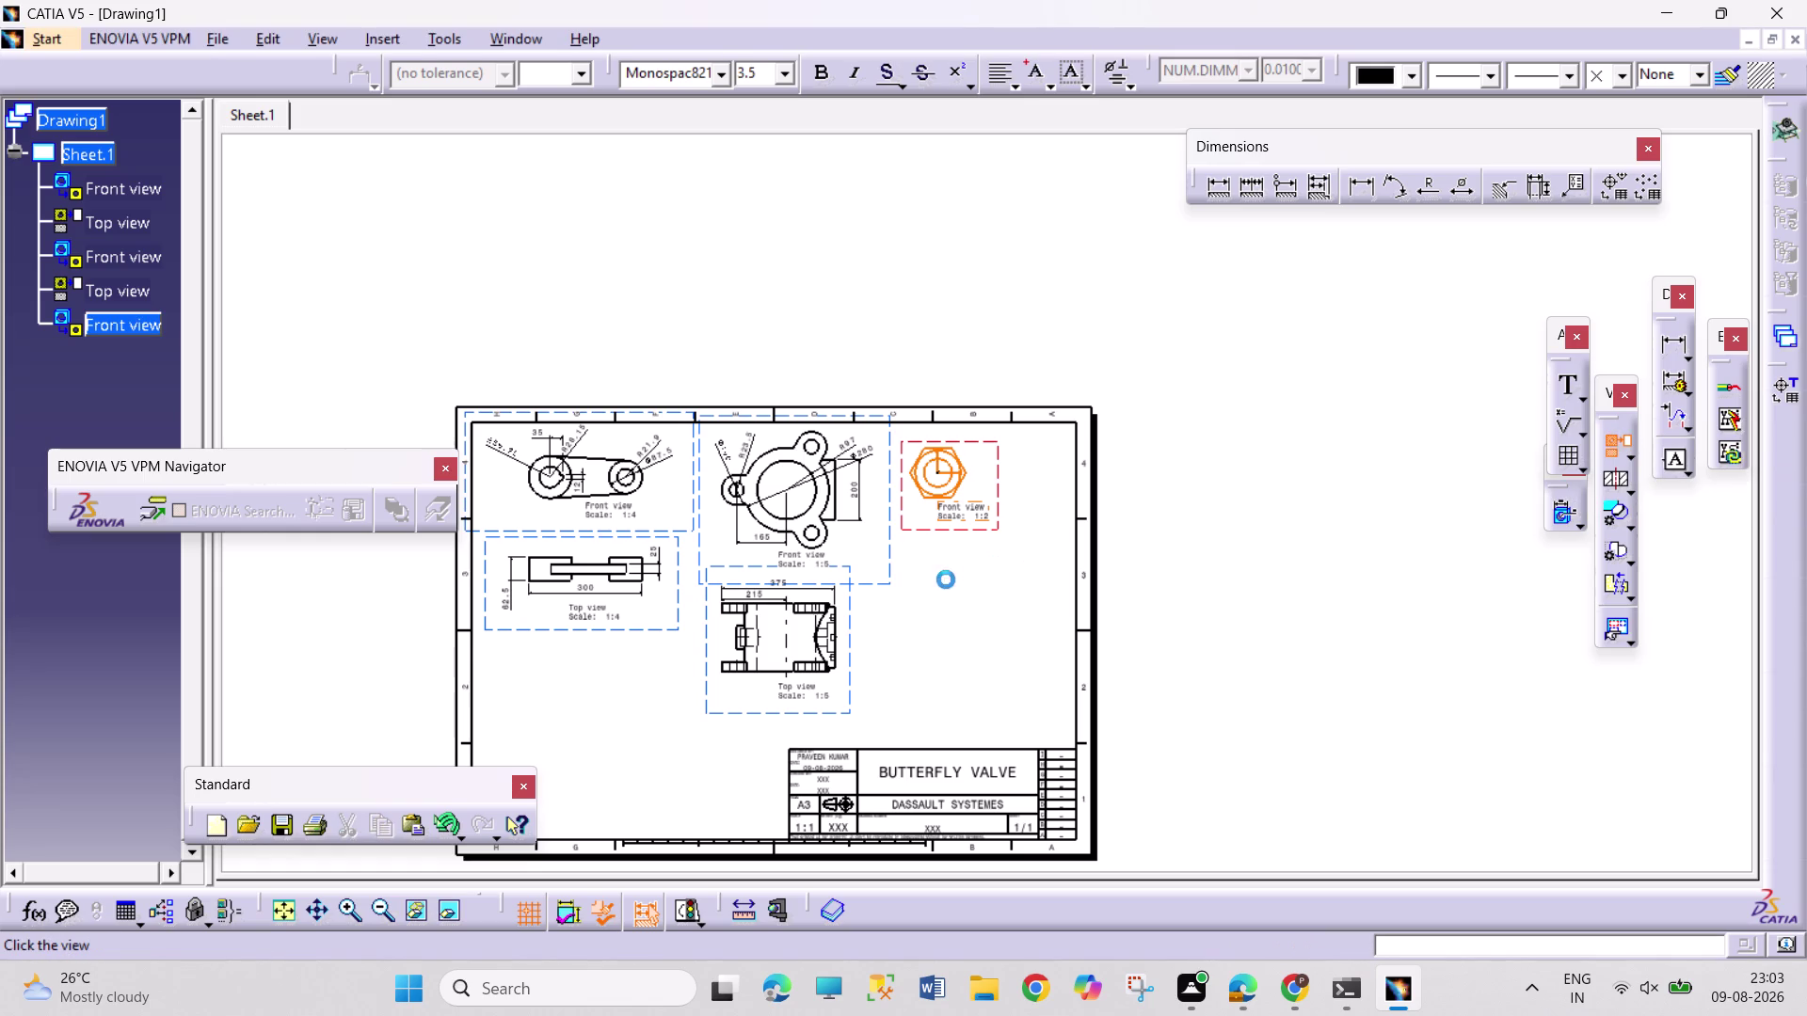
click(950, 570)
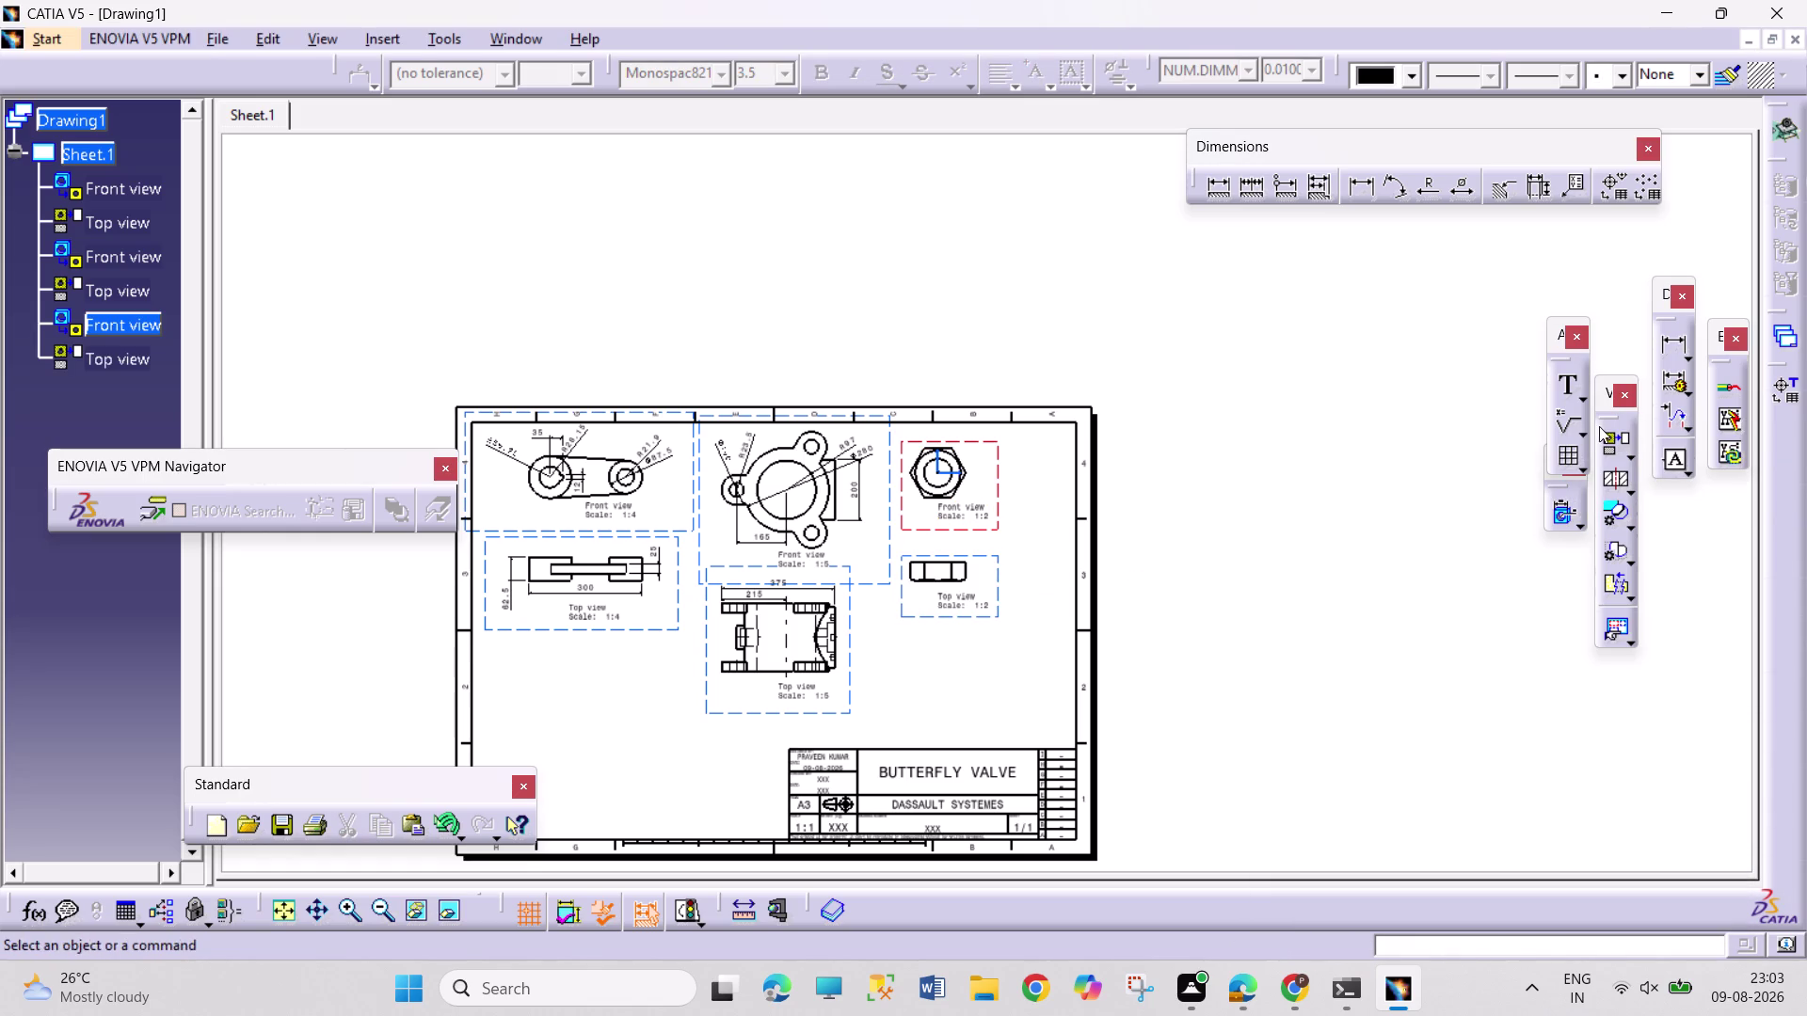
Dimension the nut's 22.65 height in its top view.
click(1248, 192)
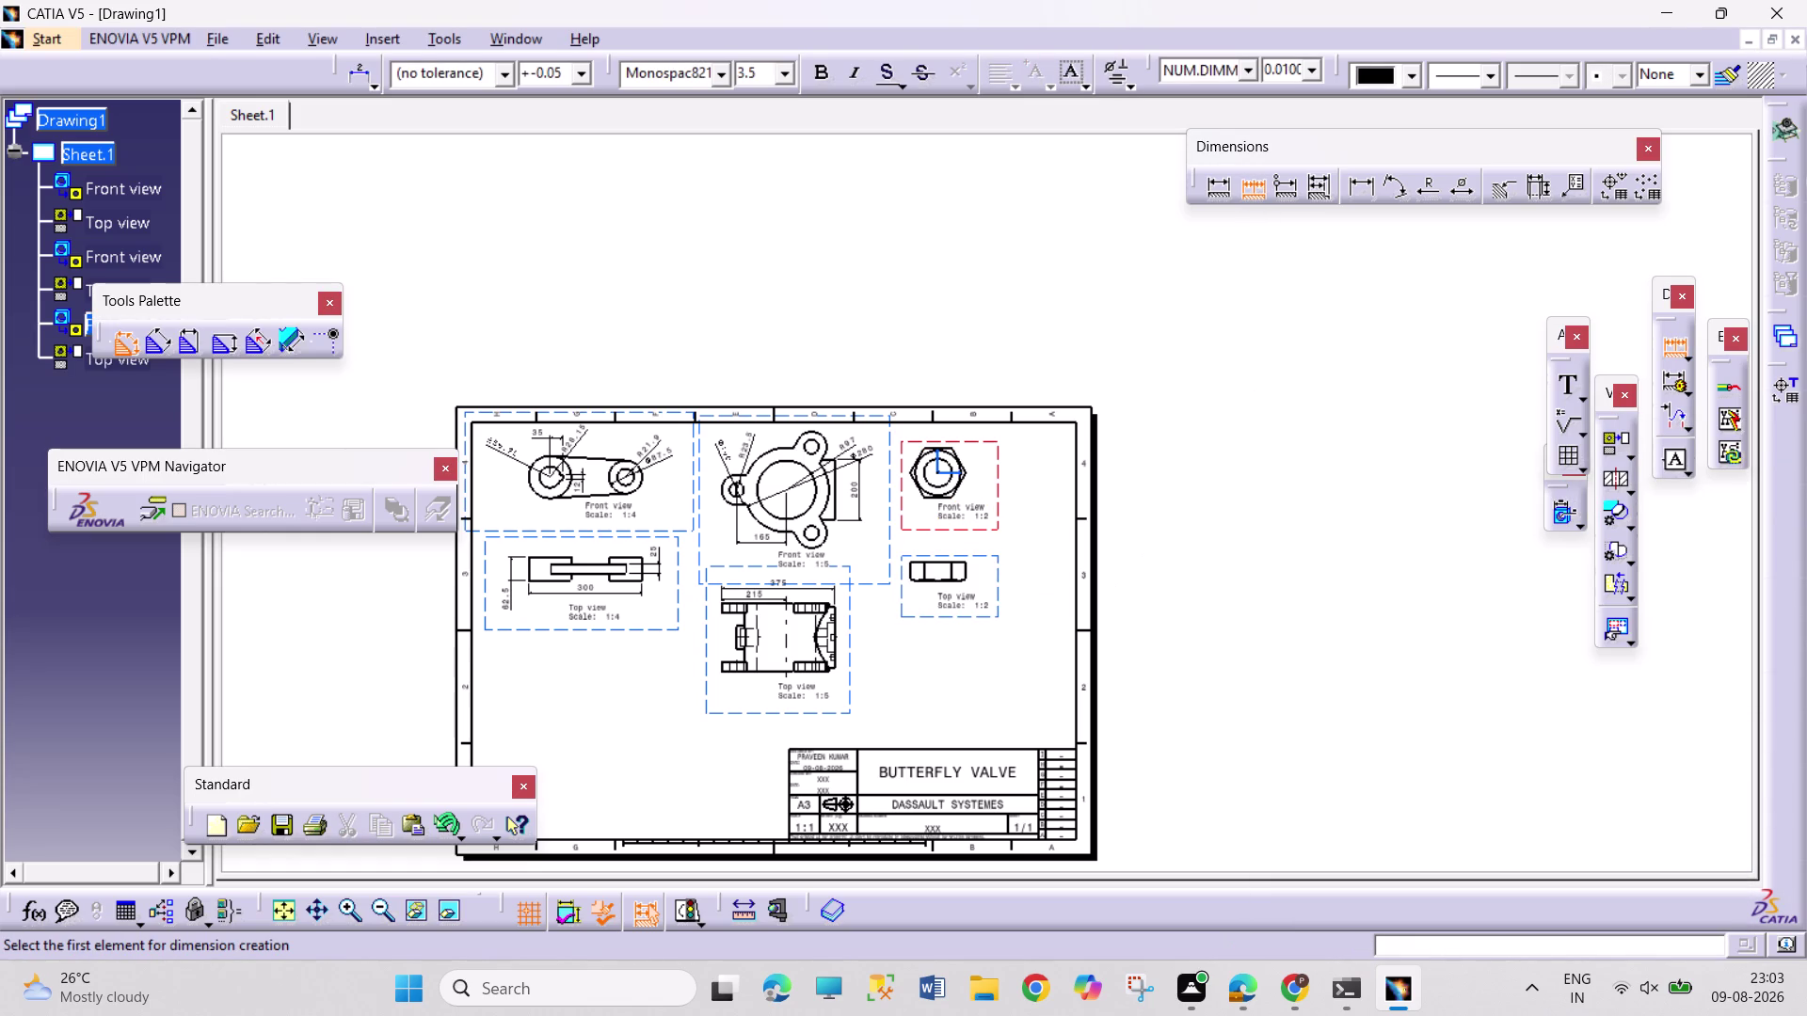
click(1356, 183)
middle_drag(965, 597, 961, 450)
drag(937, 668, 951, 665)
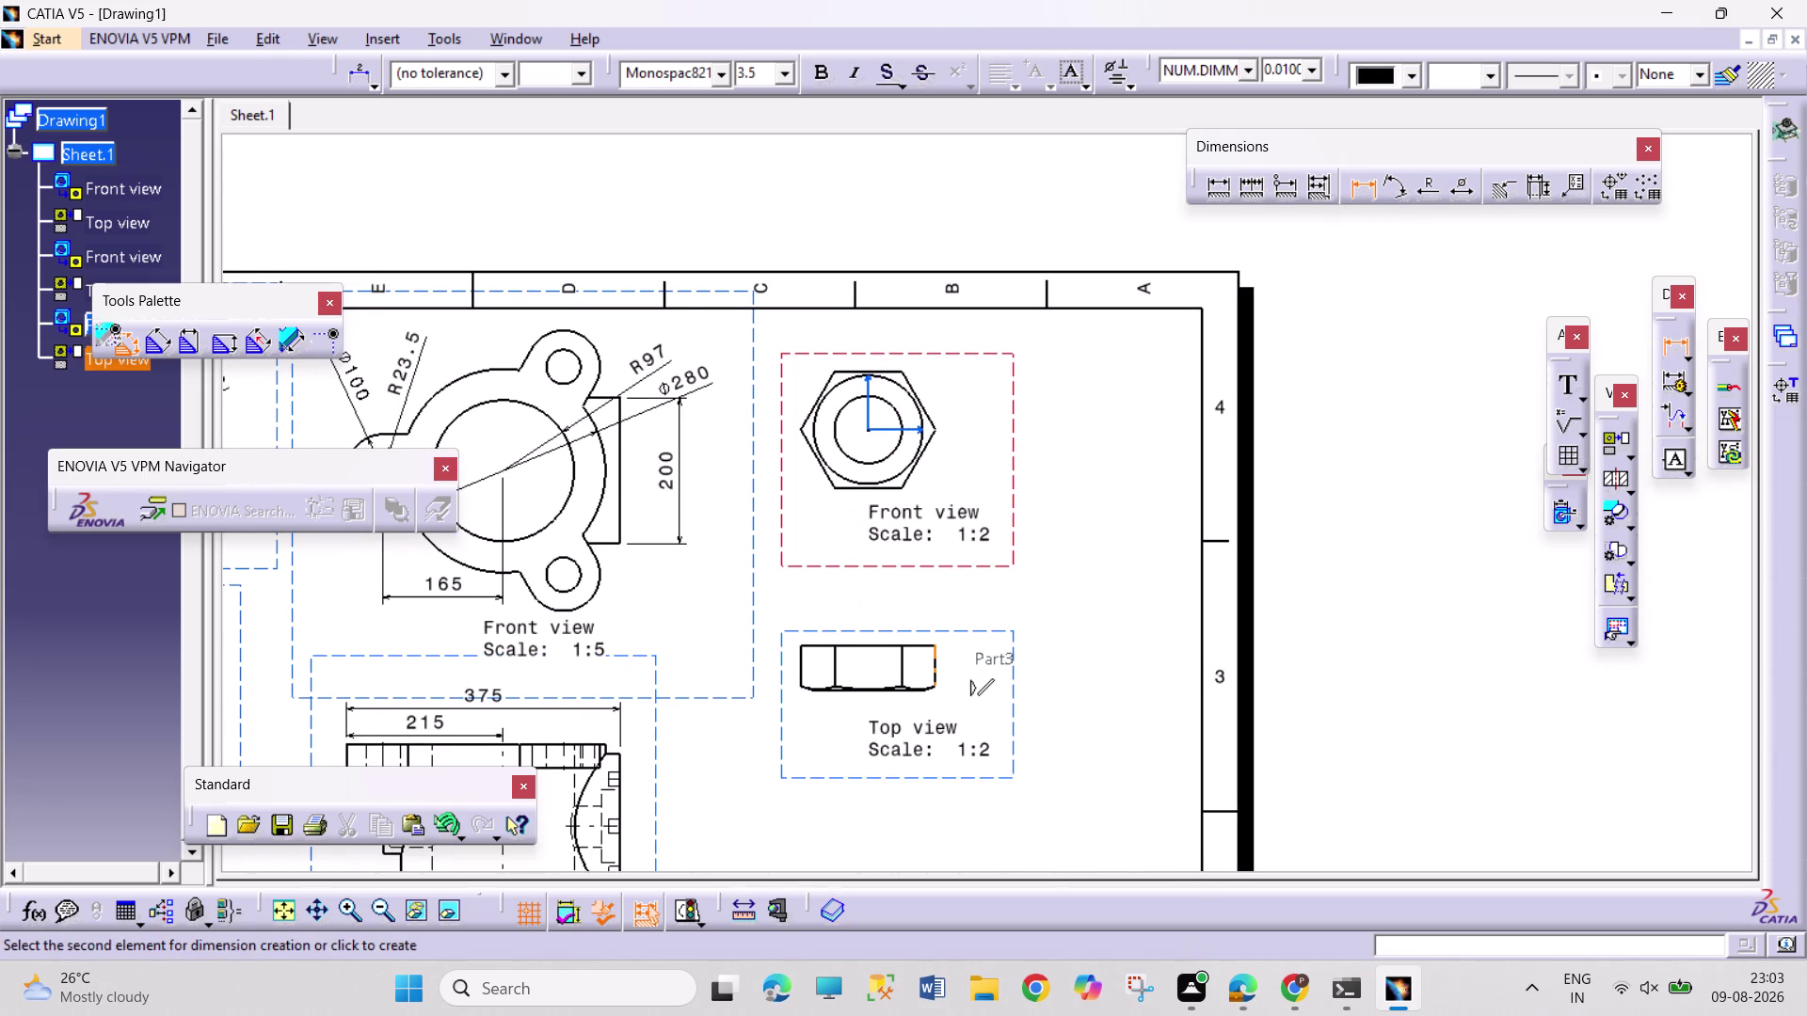
click(1017, 683)
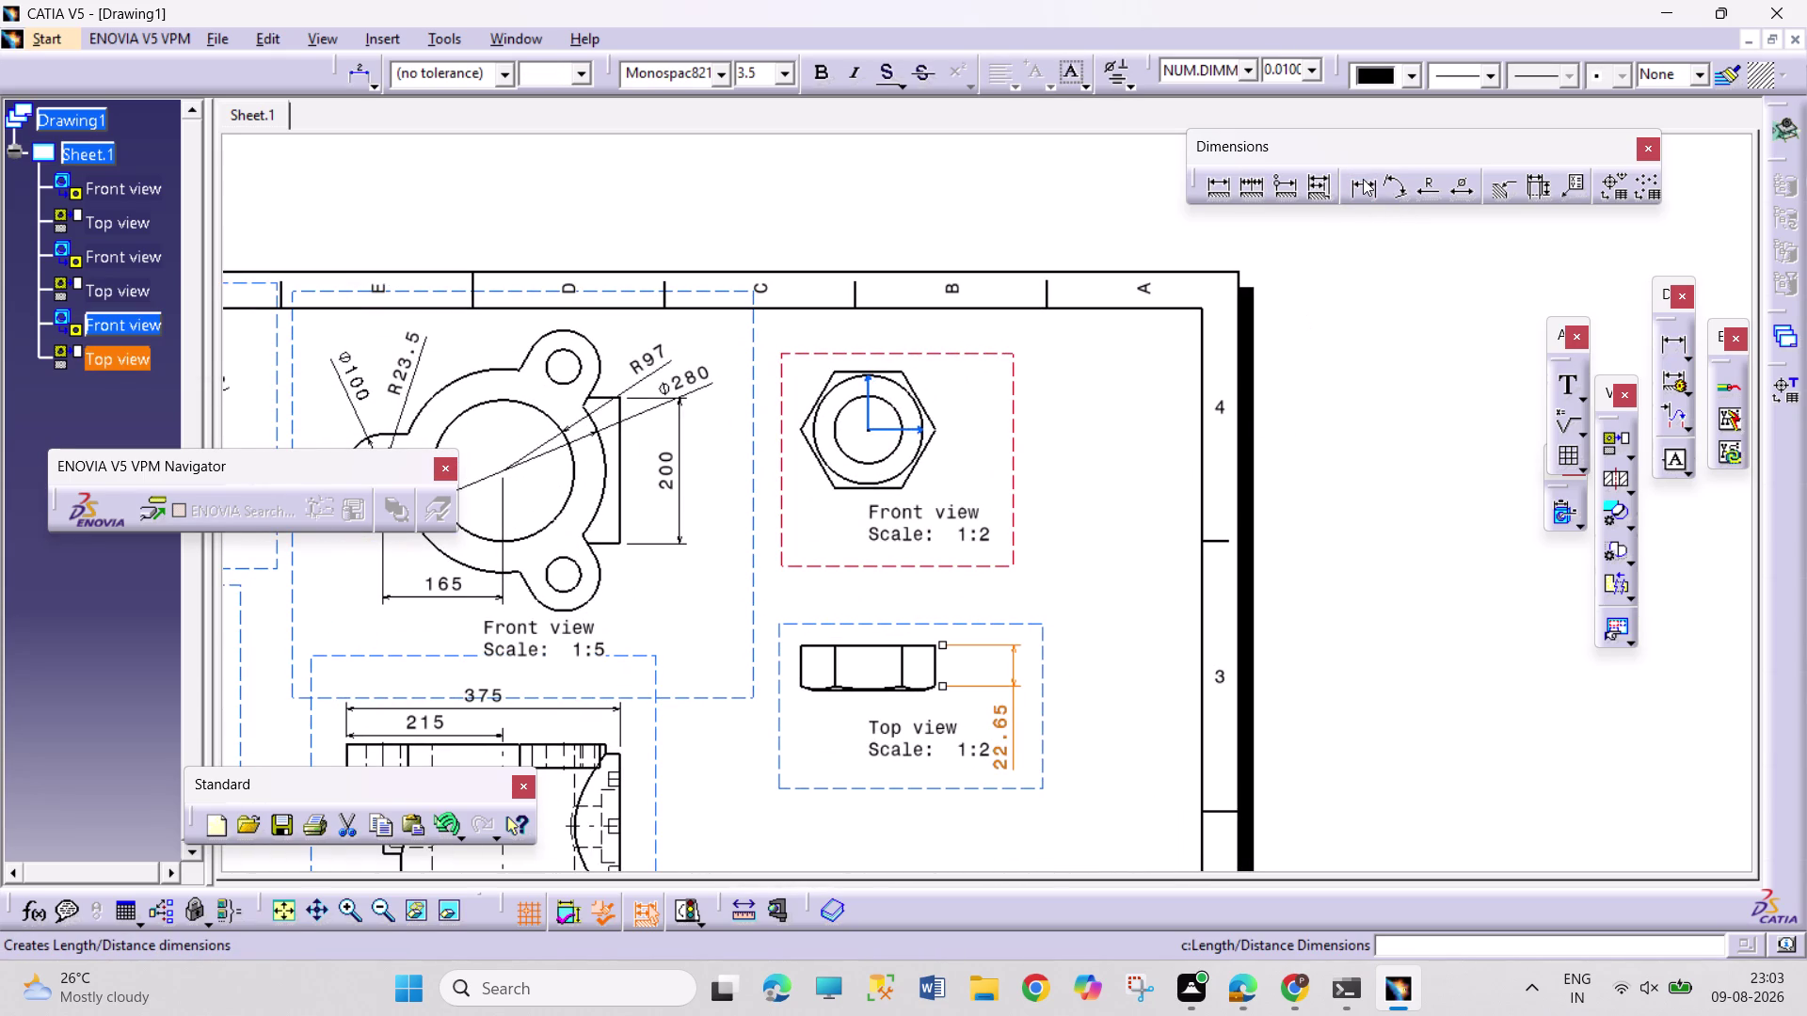
Add the R18.5 radius to the nut's inner circle, discarding the outer-circle radius.
click(1424, 182)
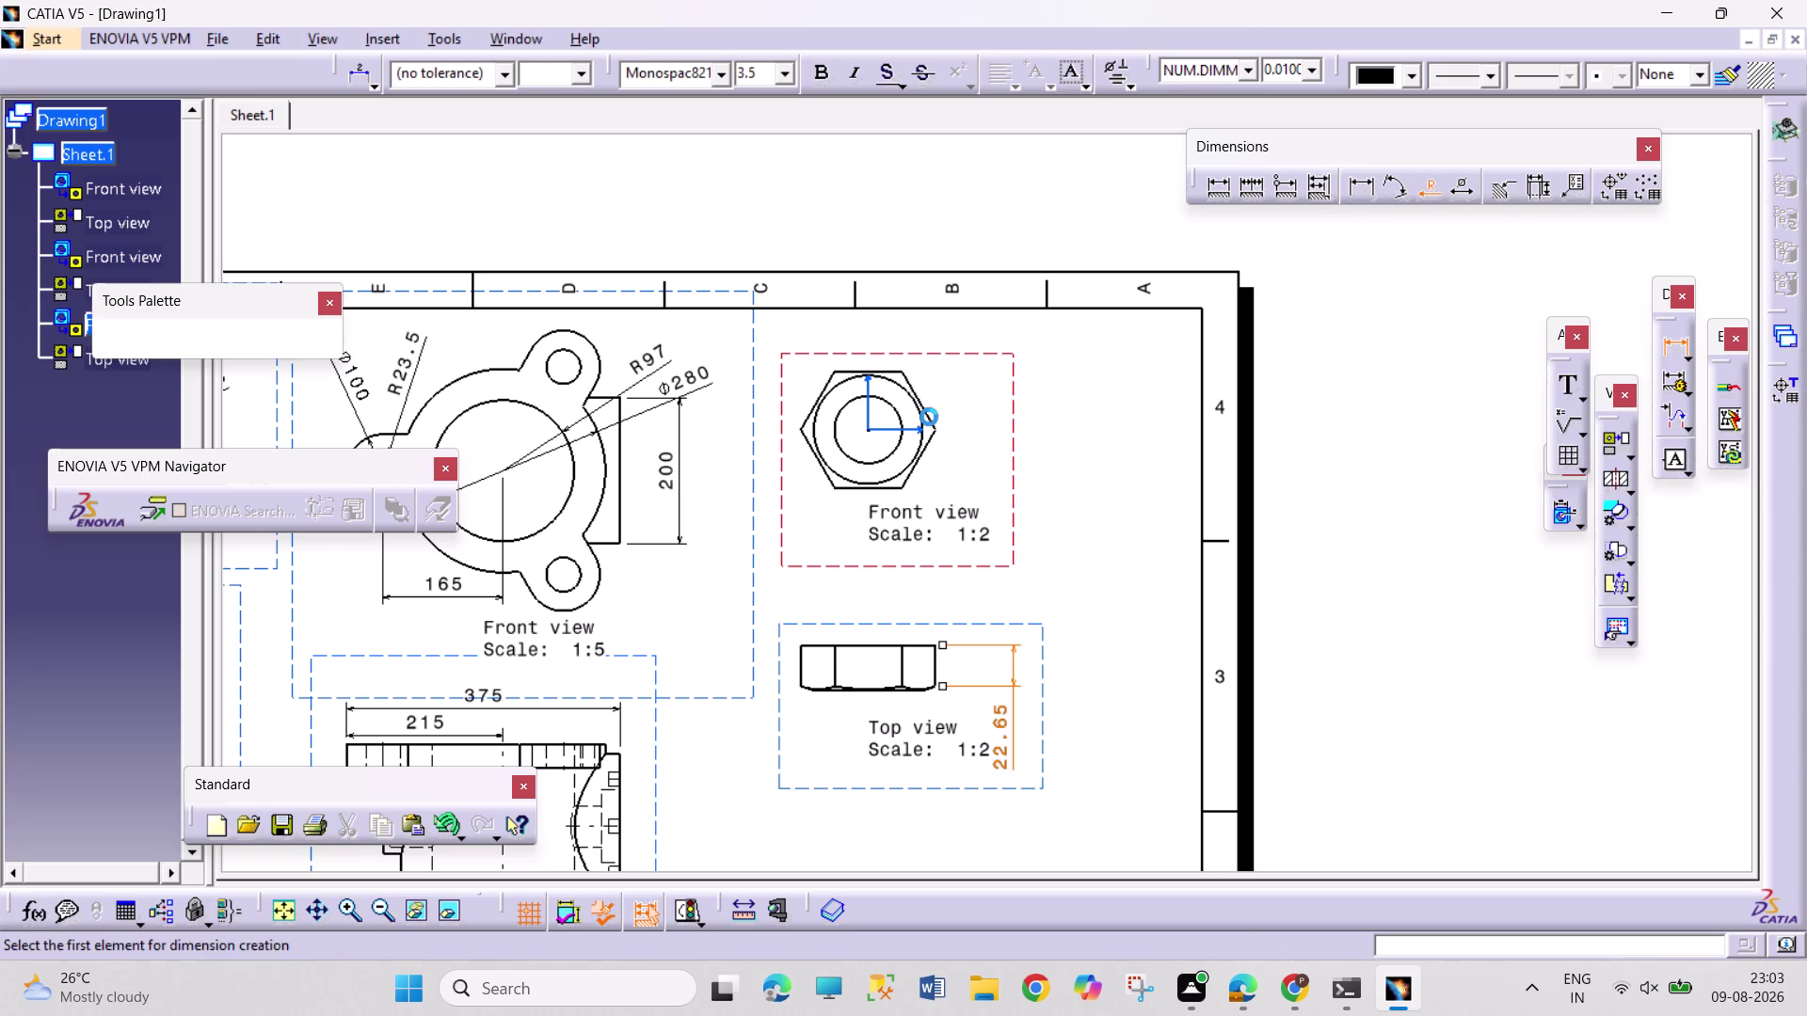
drag(900, 420, 909, 408)
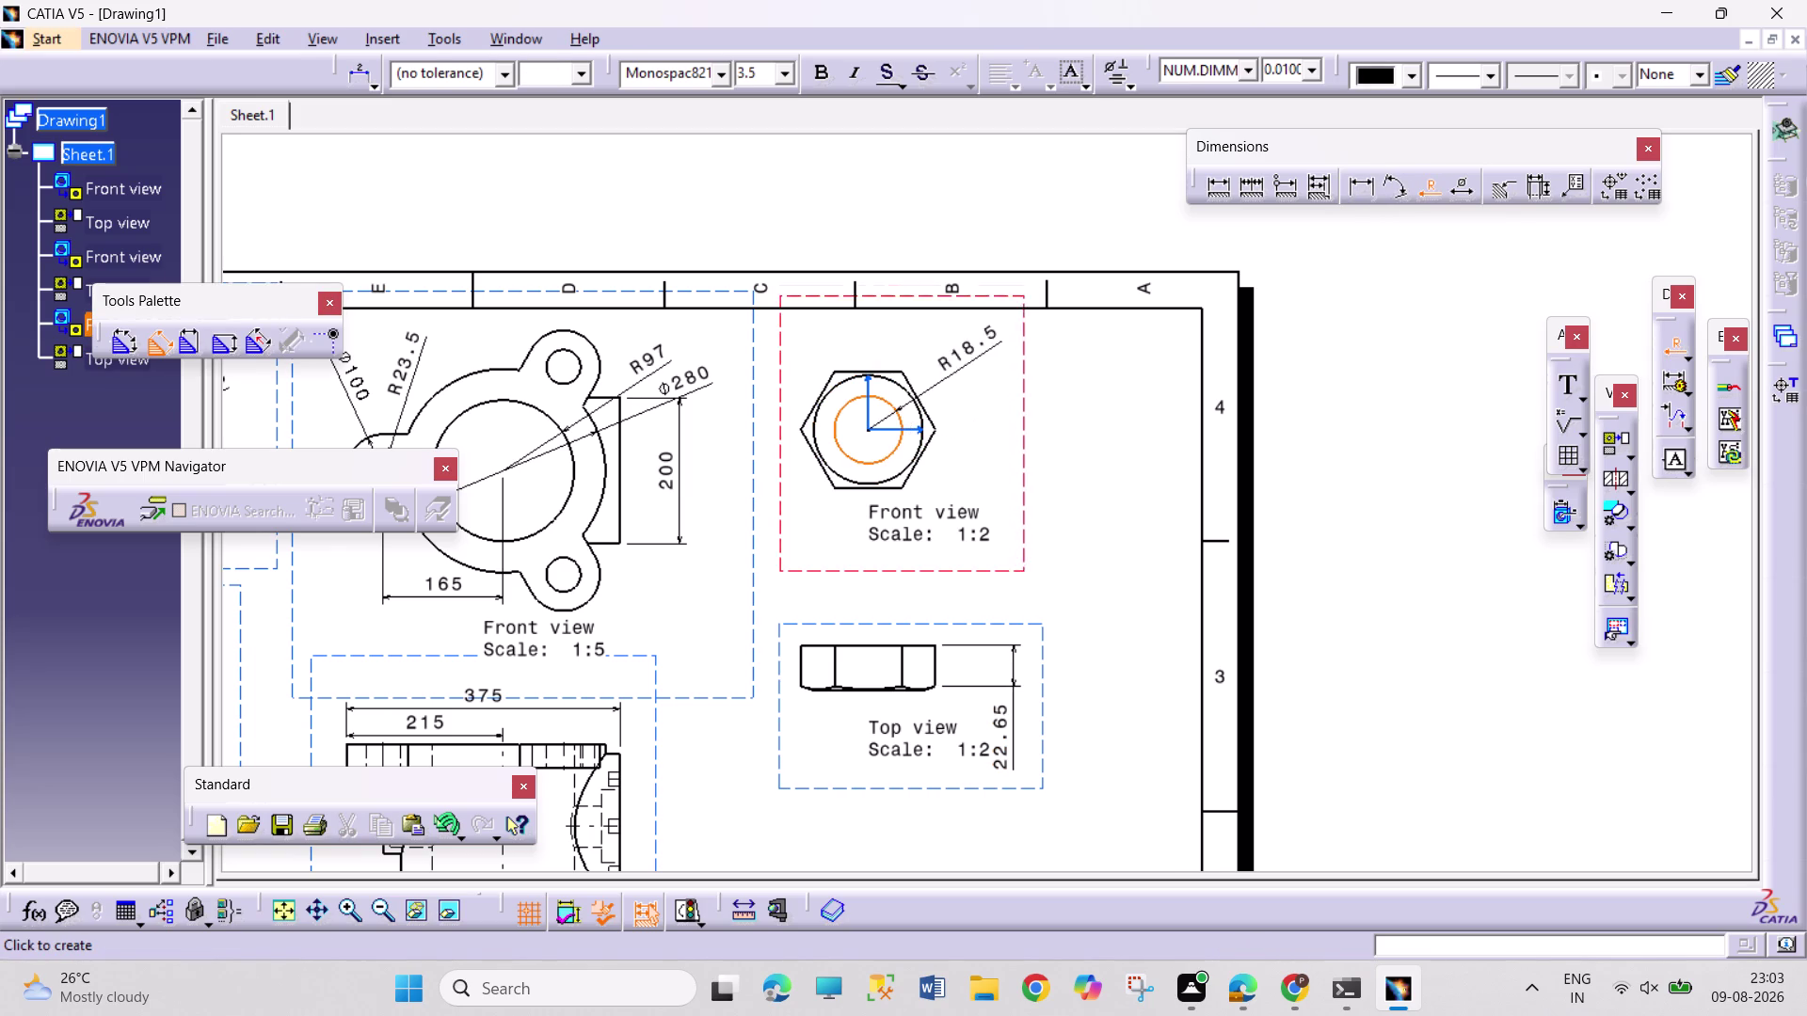
click(961, 367)
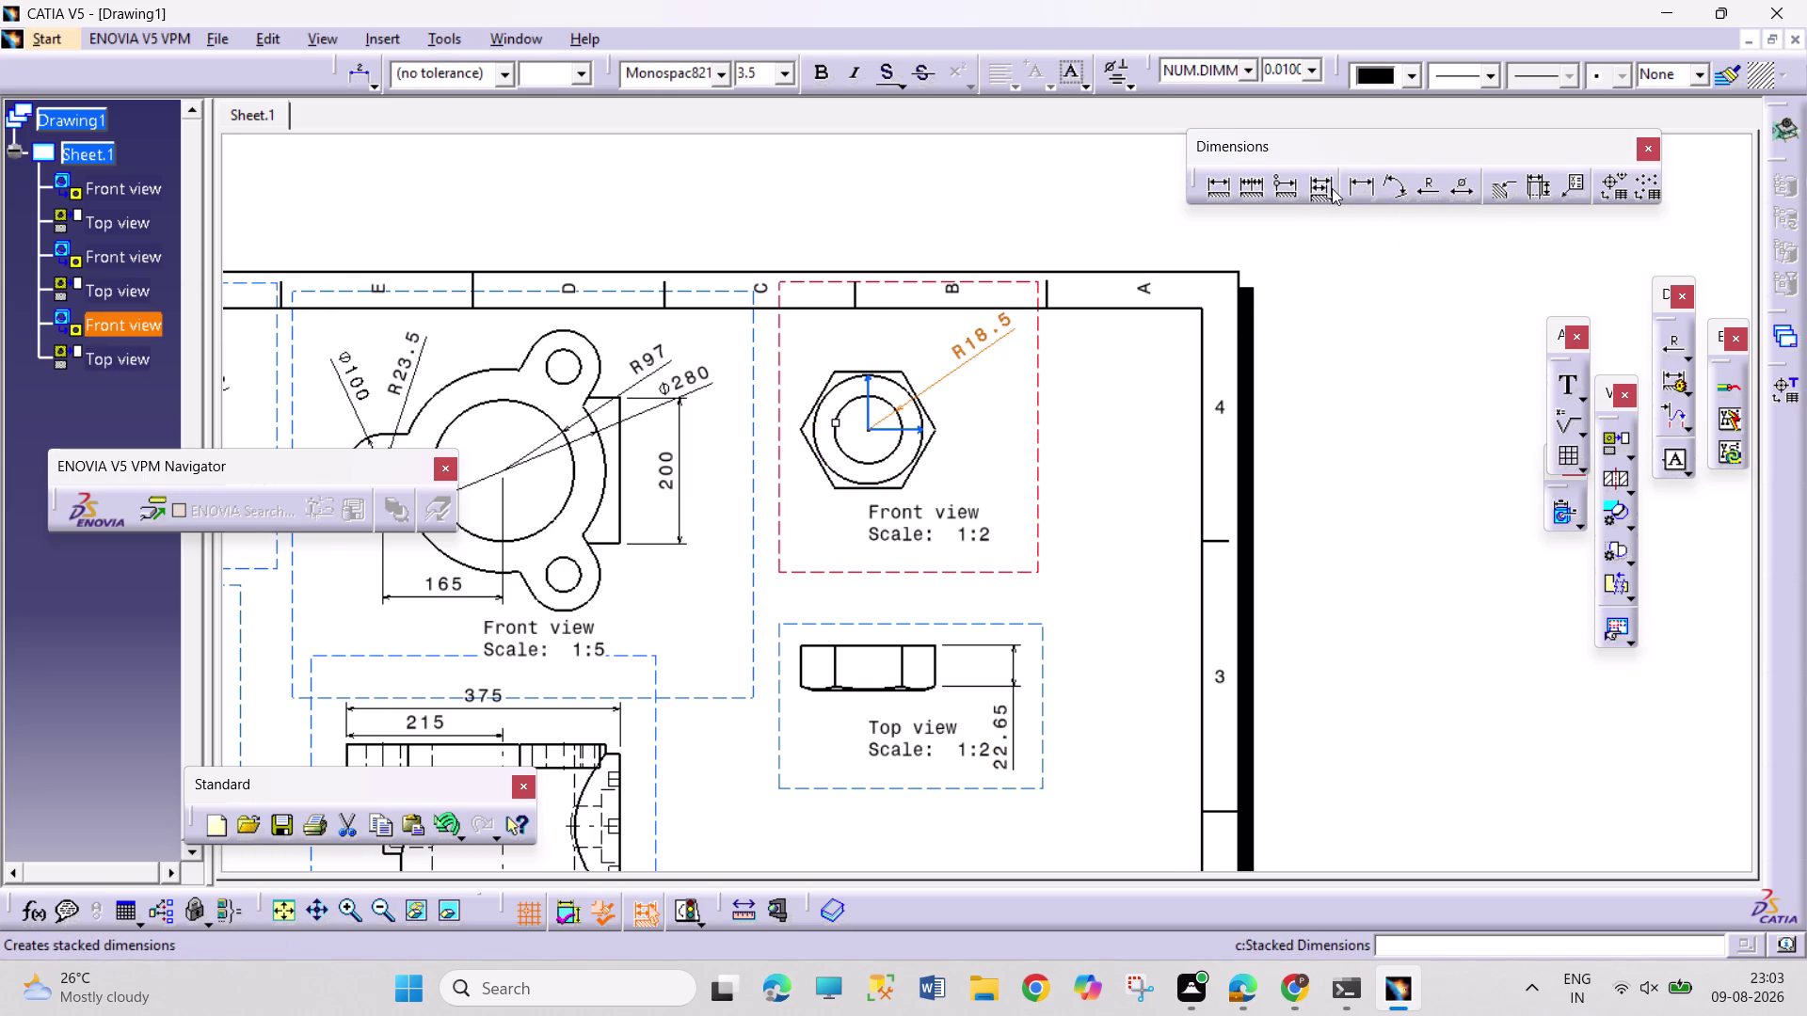
click(1417, 187)
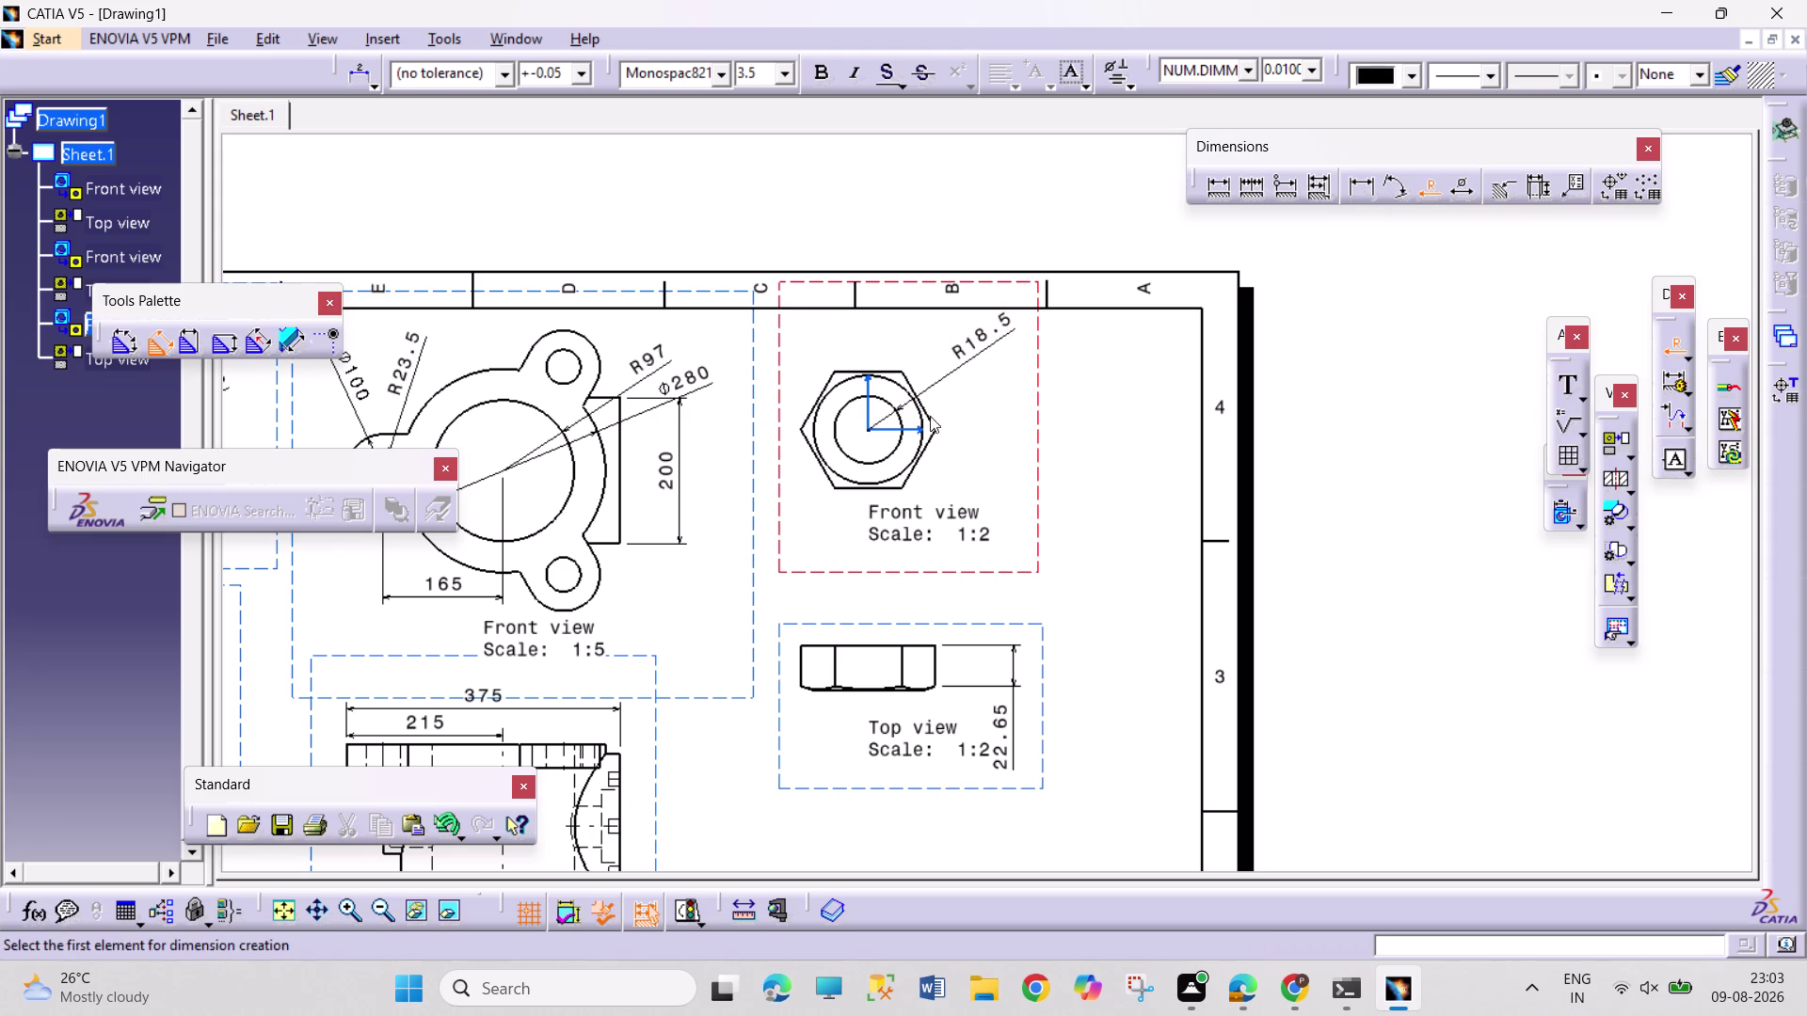
click(919, 419)
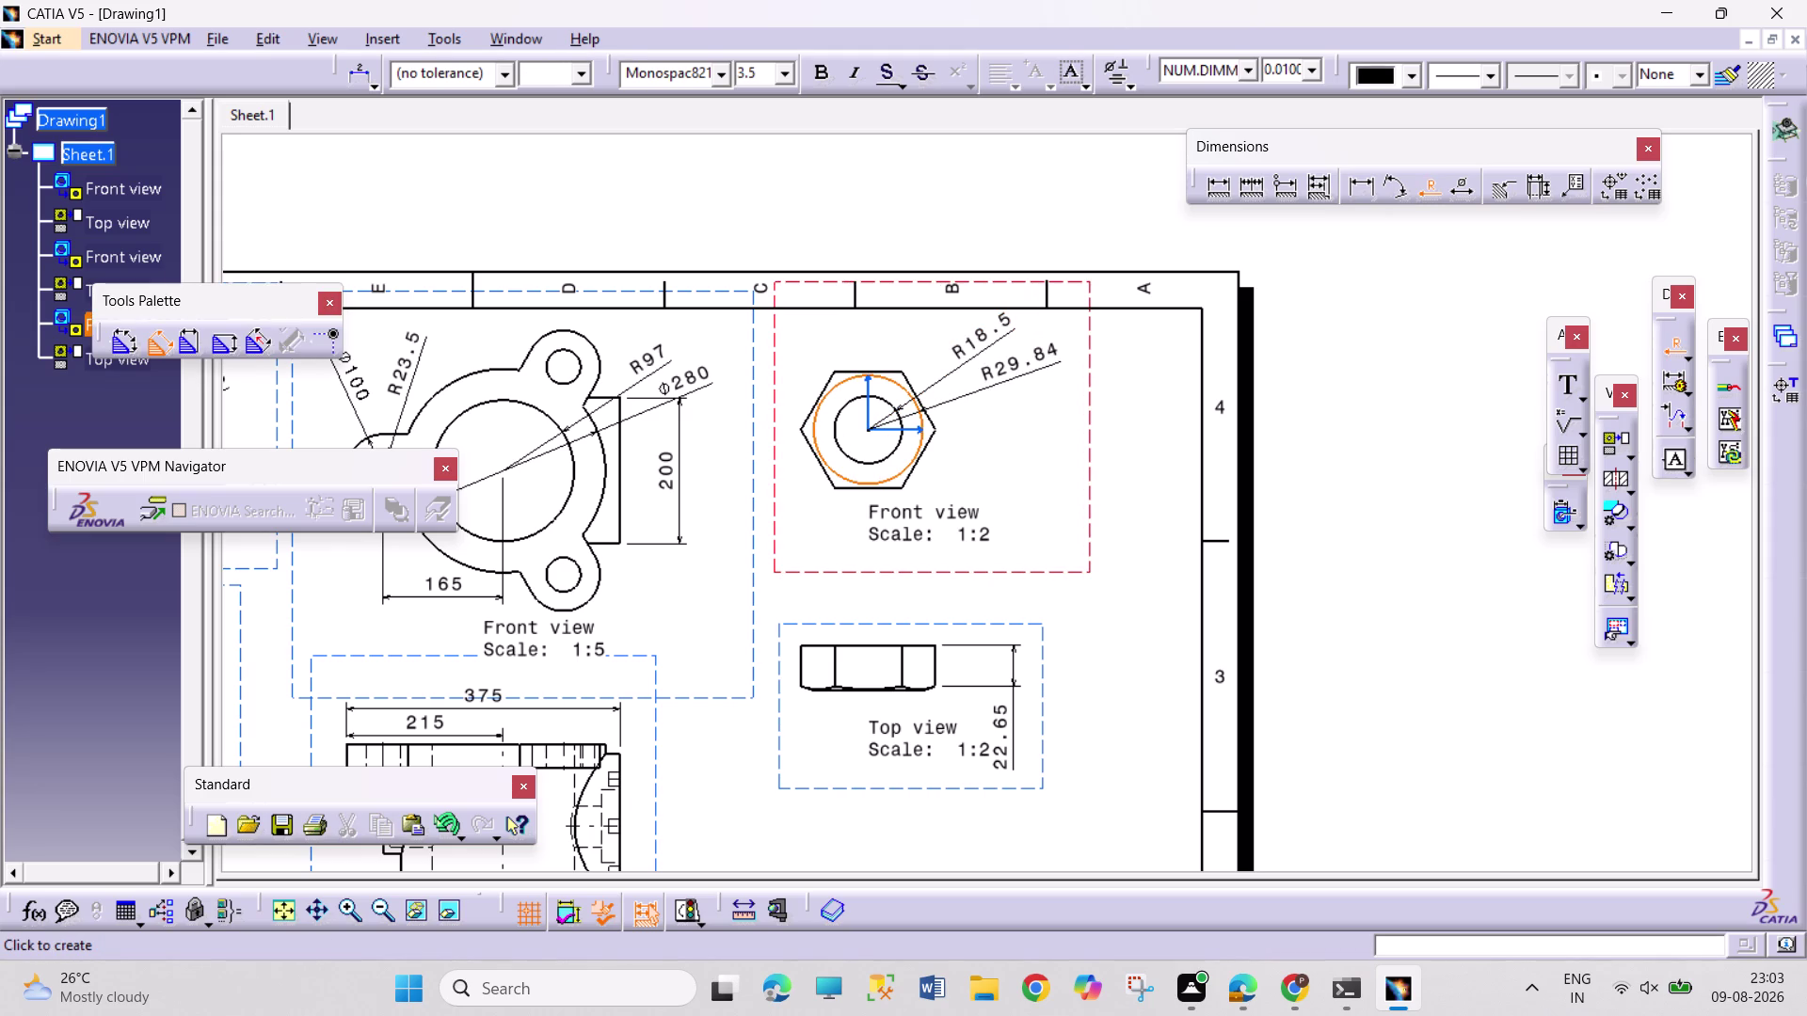
key(Escape)
key(Escape)
key(Escape)
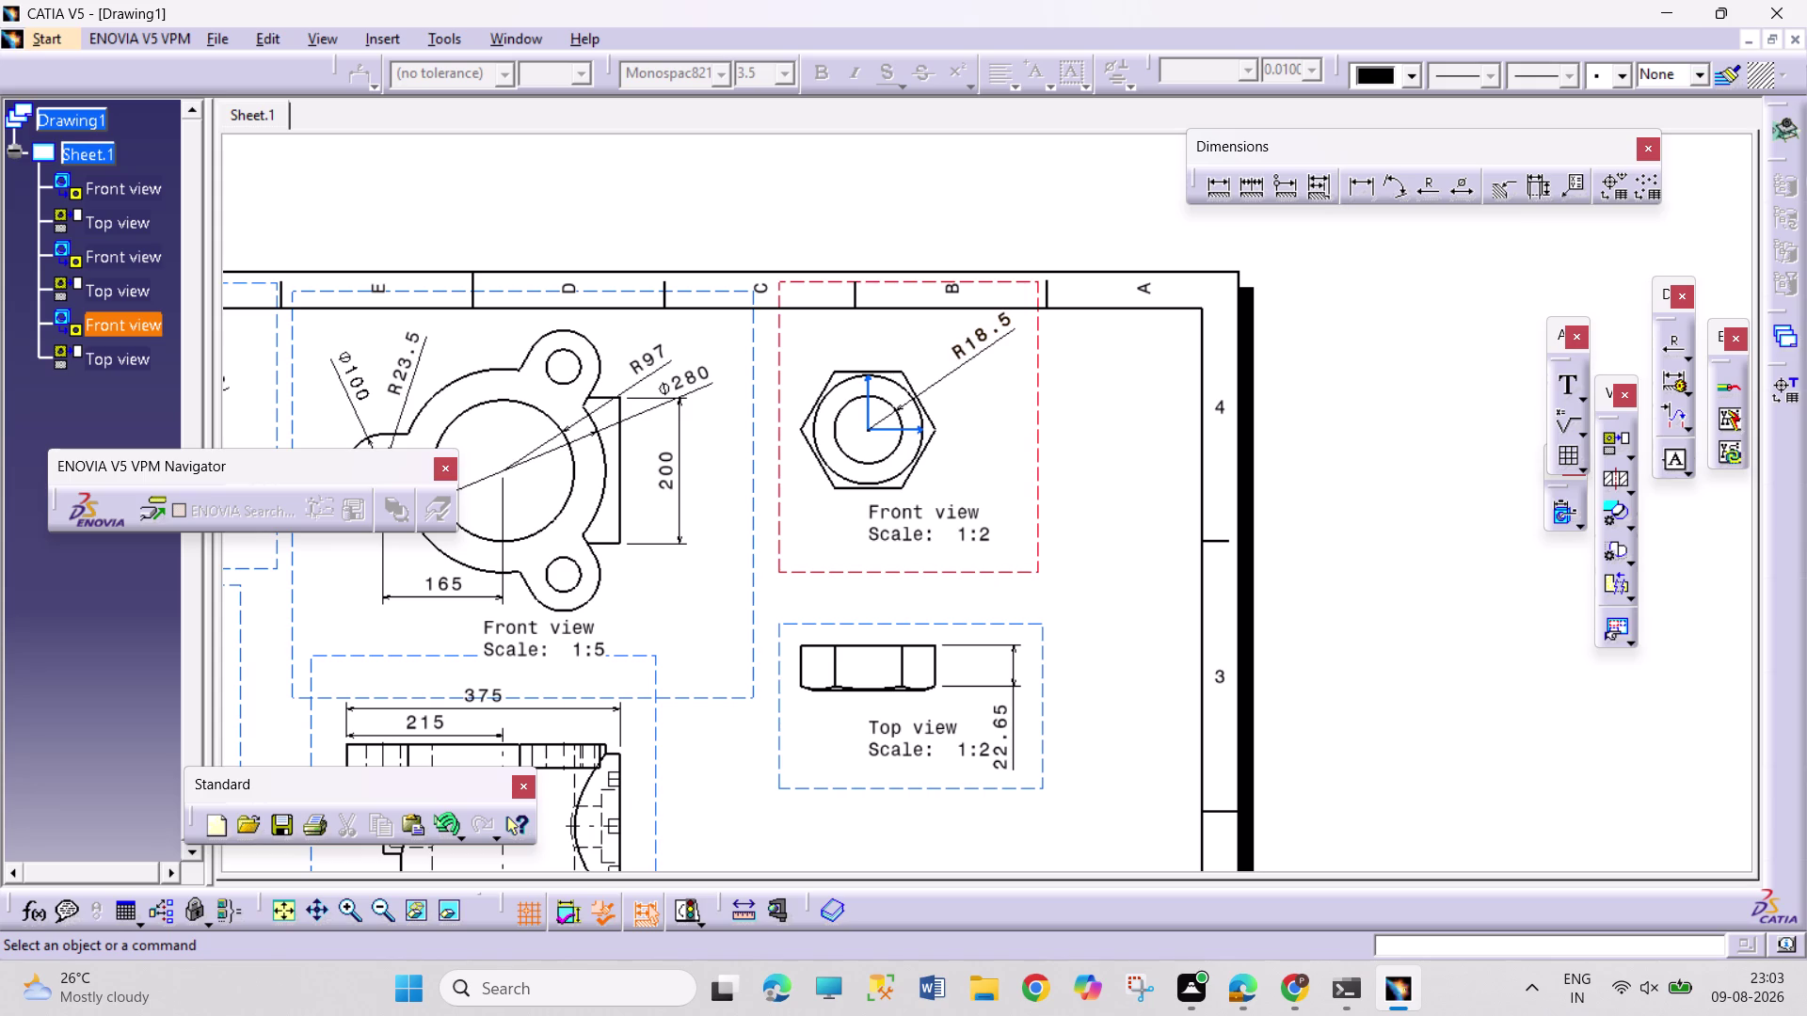
Dimension 64 across the nut's hexagon flats, then zoom out to the whole sheet.
click(1373, 188)
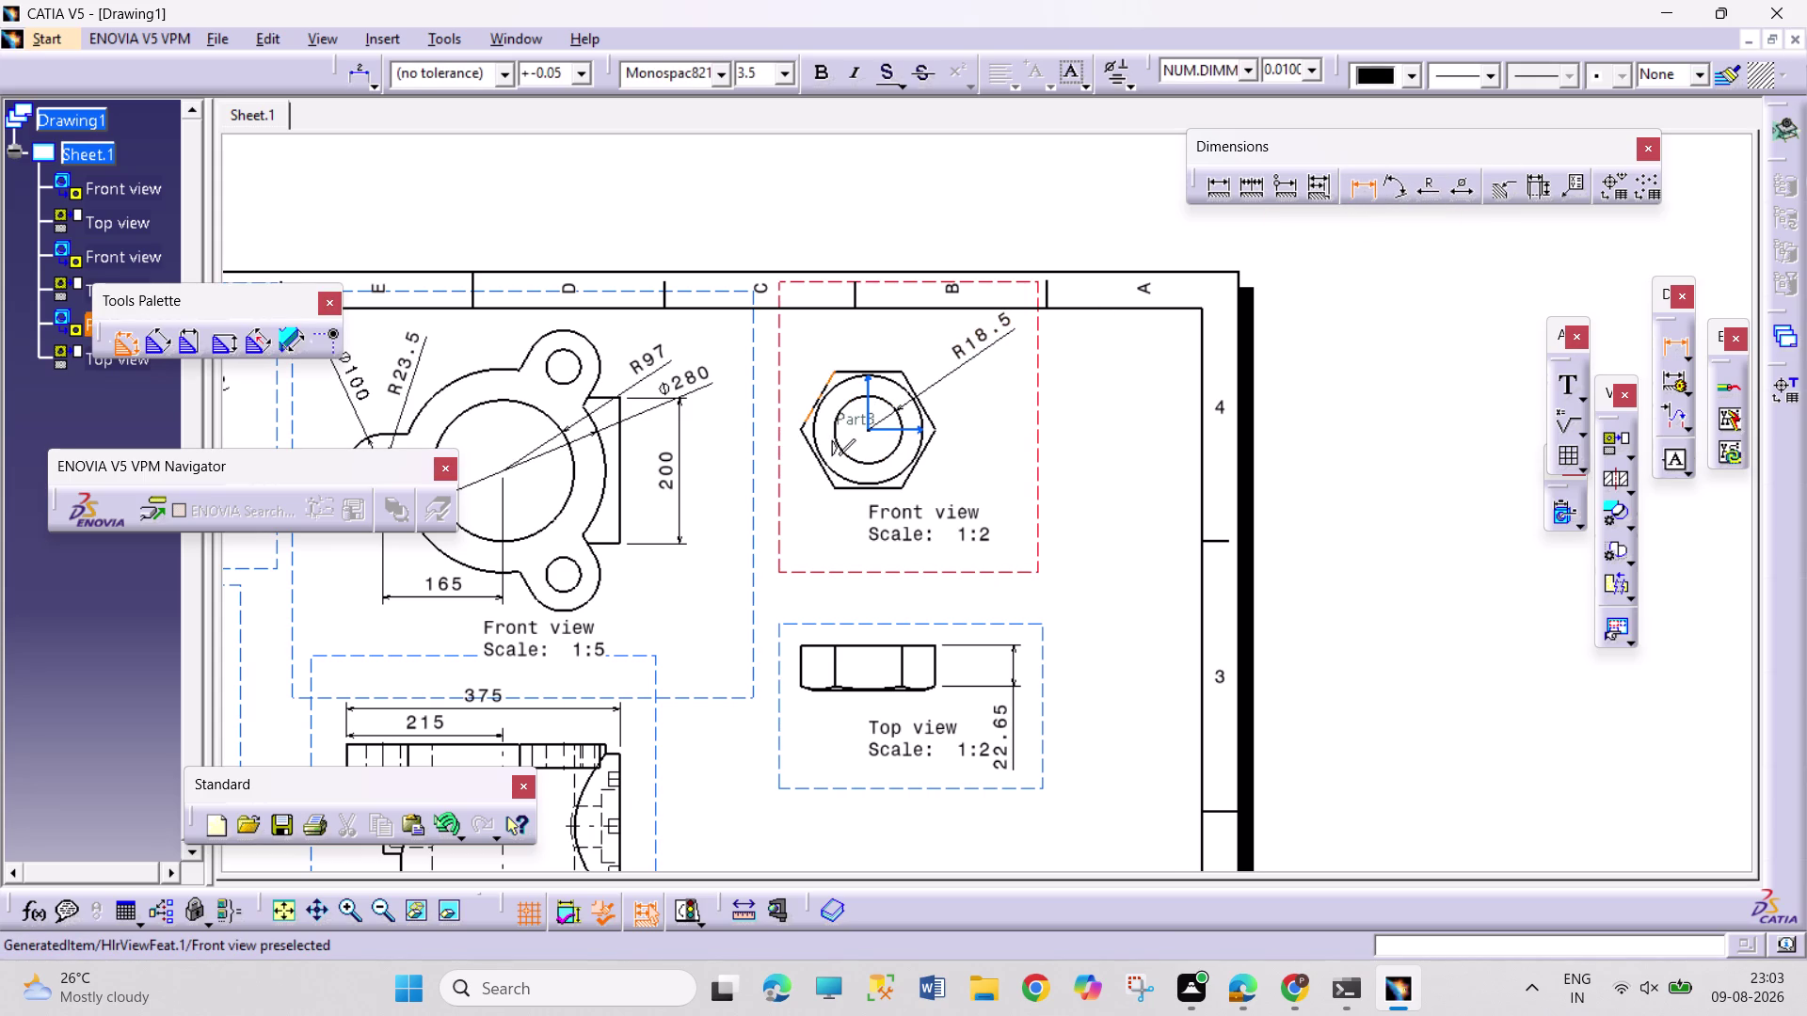
click(797, 428)
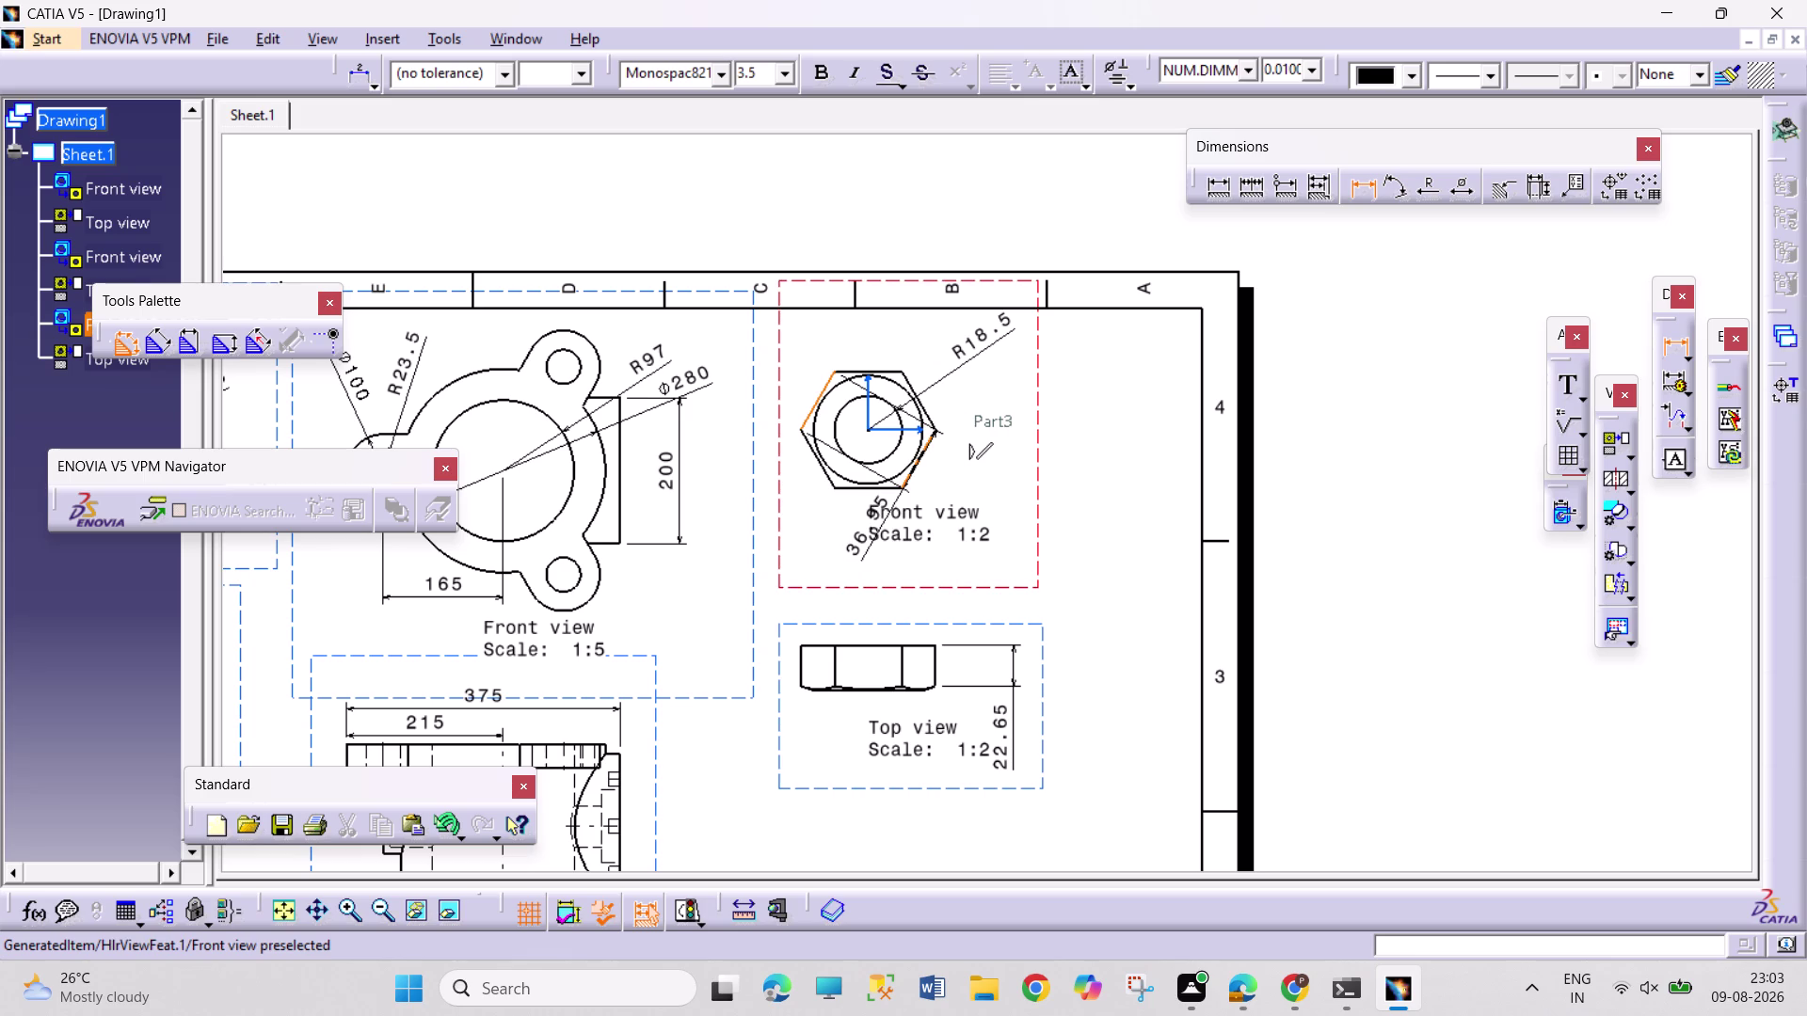
click(937, 432)
click(900, 345)
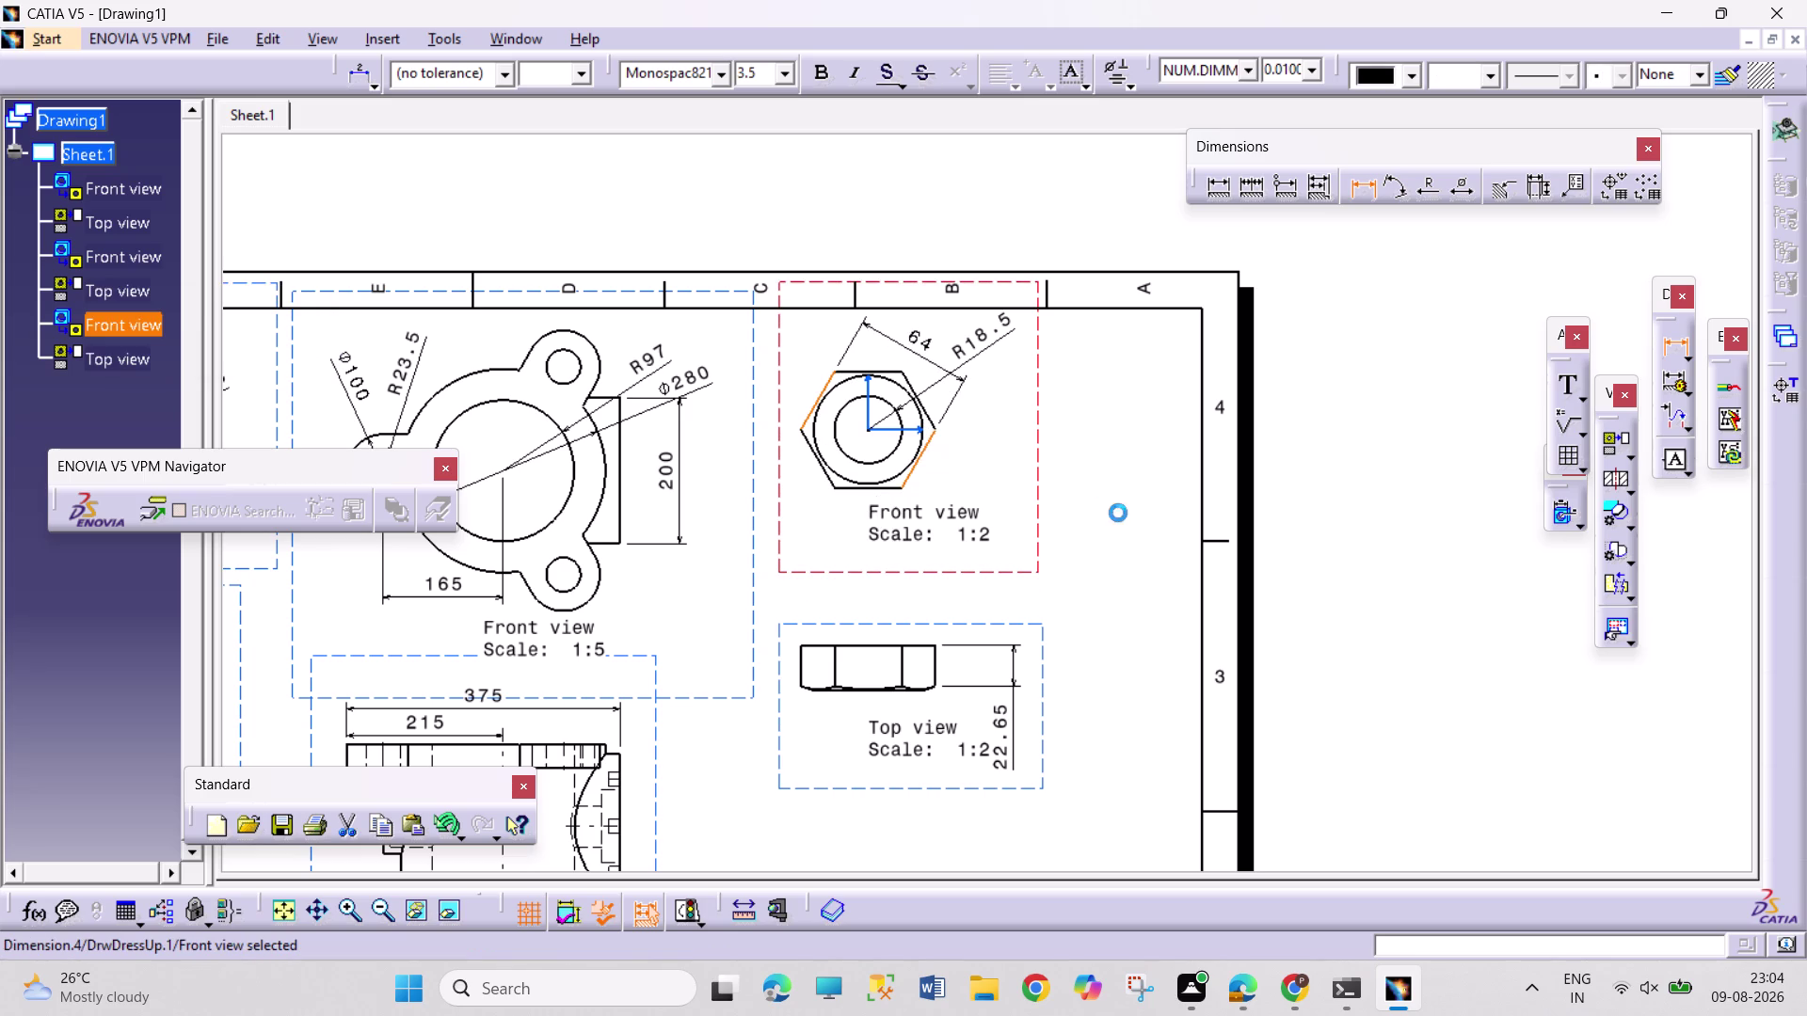
middle_drag(1126, 559, 1129, 372)
middle_drag(1153, 510, 1359, 418)
middle_drag(1130, 550, 1142, 710)
middle_drag(732, 753, 766, 693)
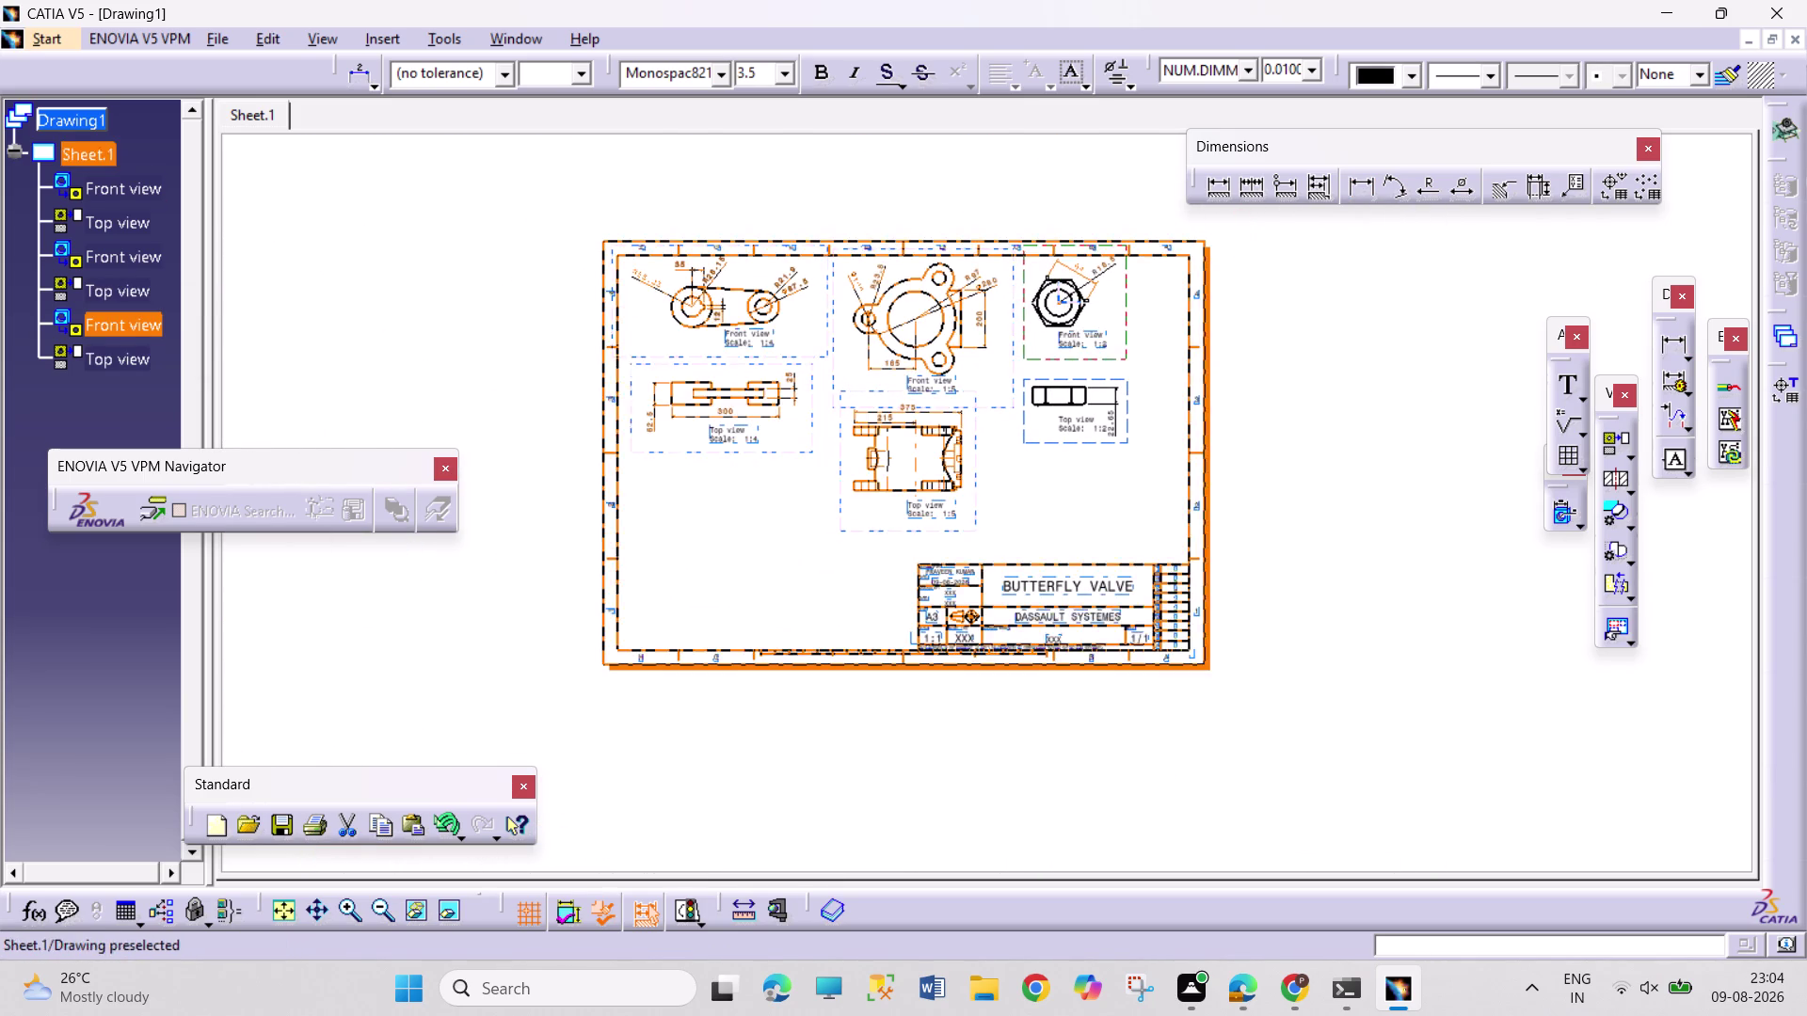
Generate a 1:1 front view of BUTTERFLY PLATE 4.CATPart from its face on the sheet.
click(1632, 456)
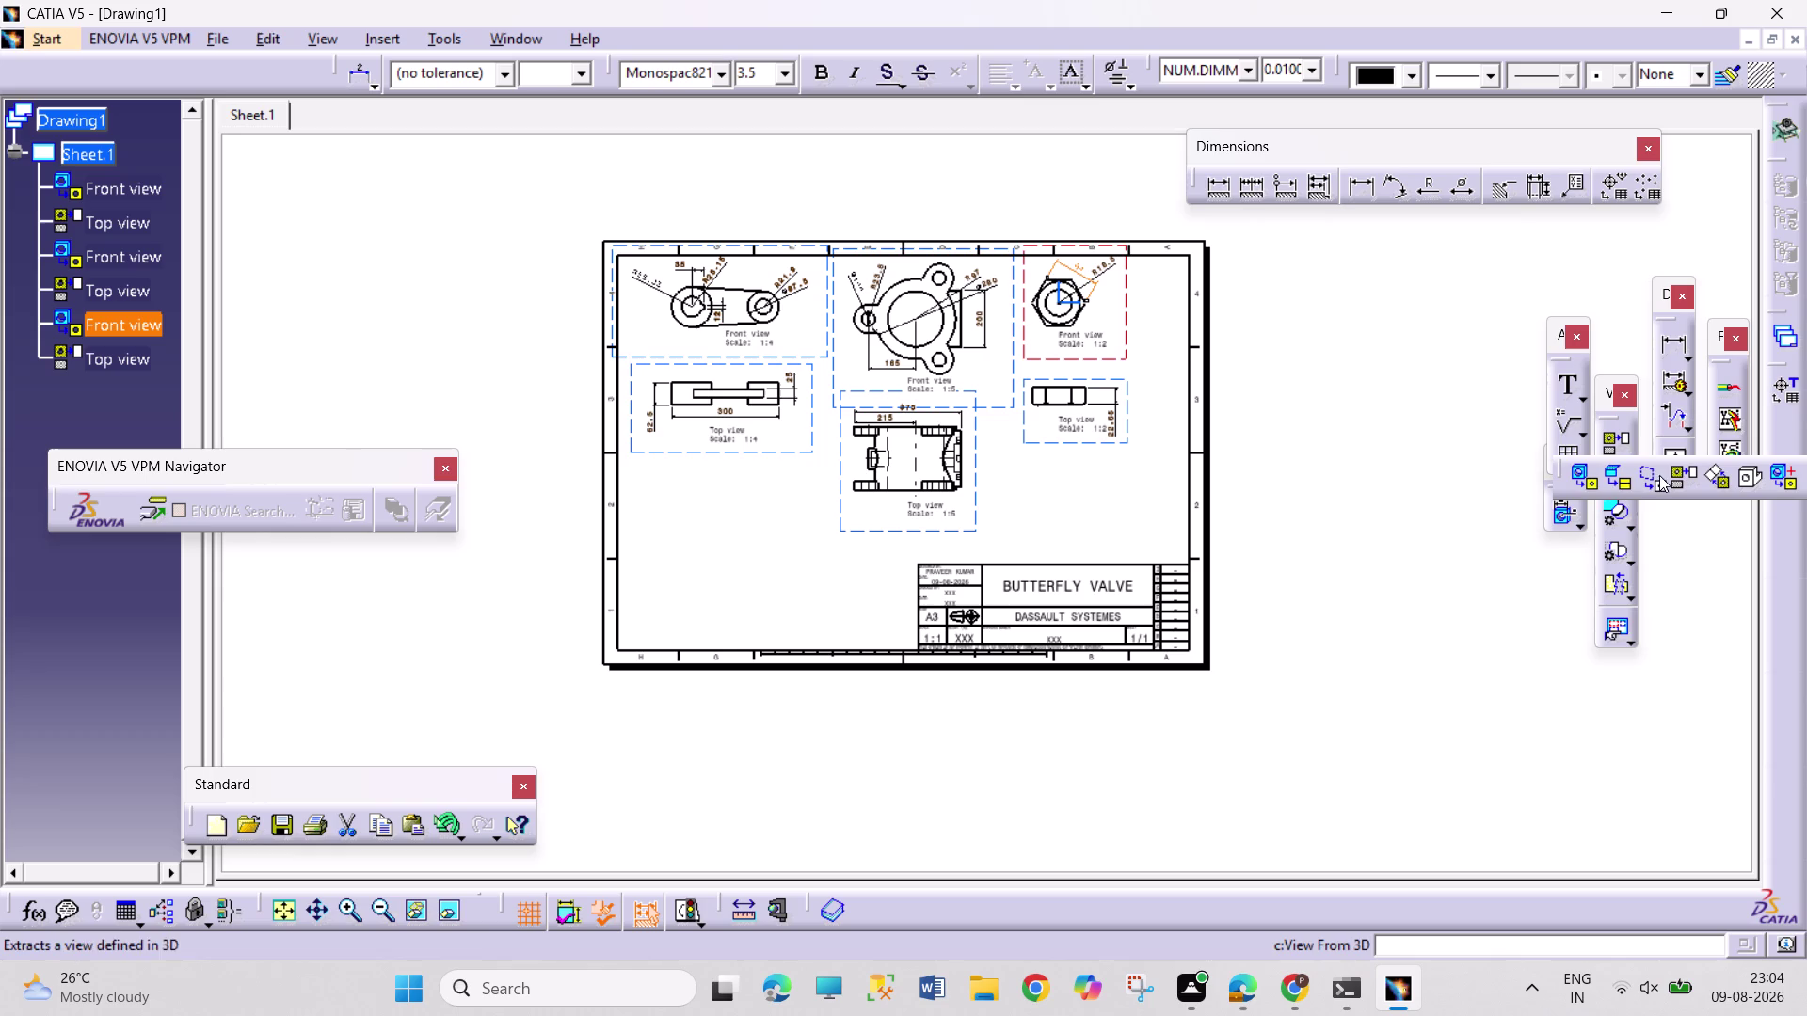
click(1590, 482)
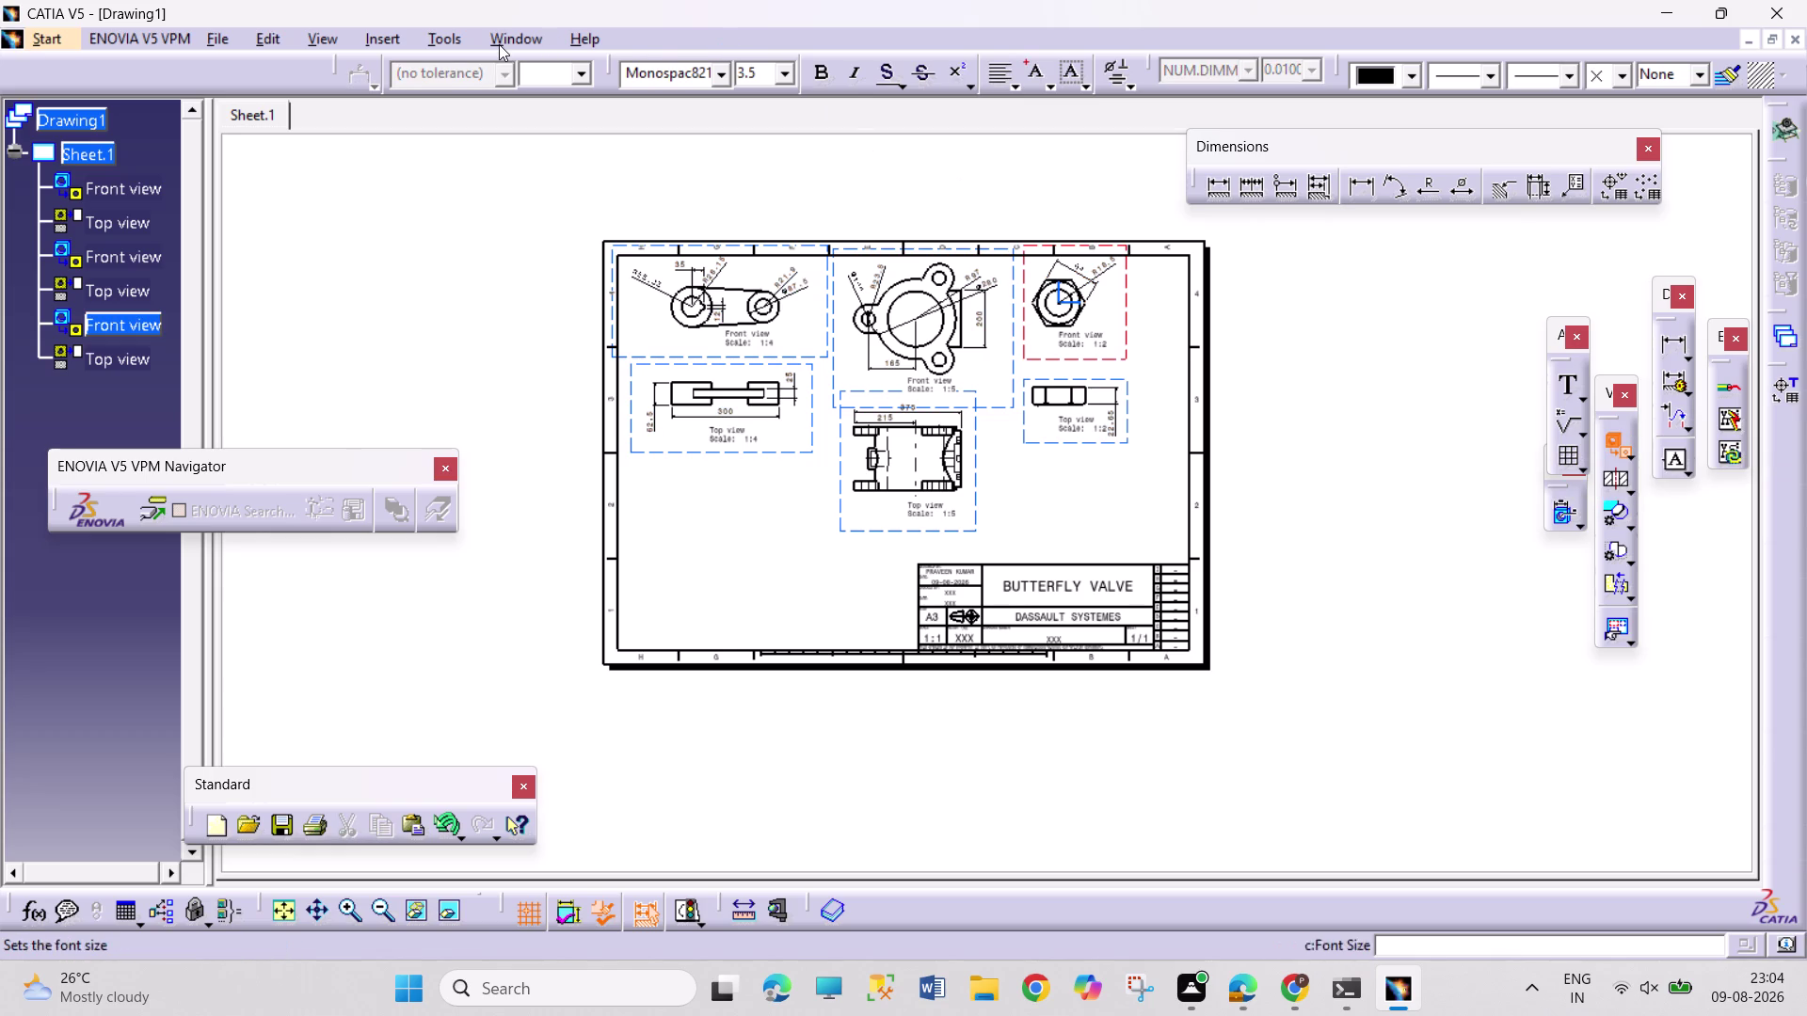
click(498, 44)
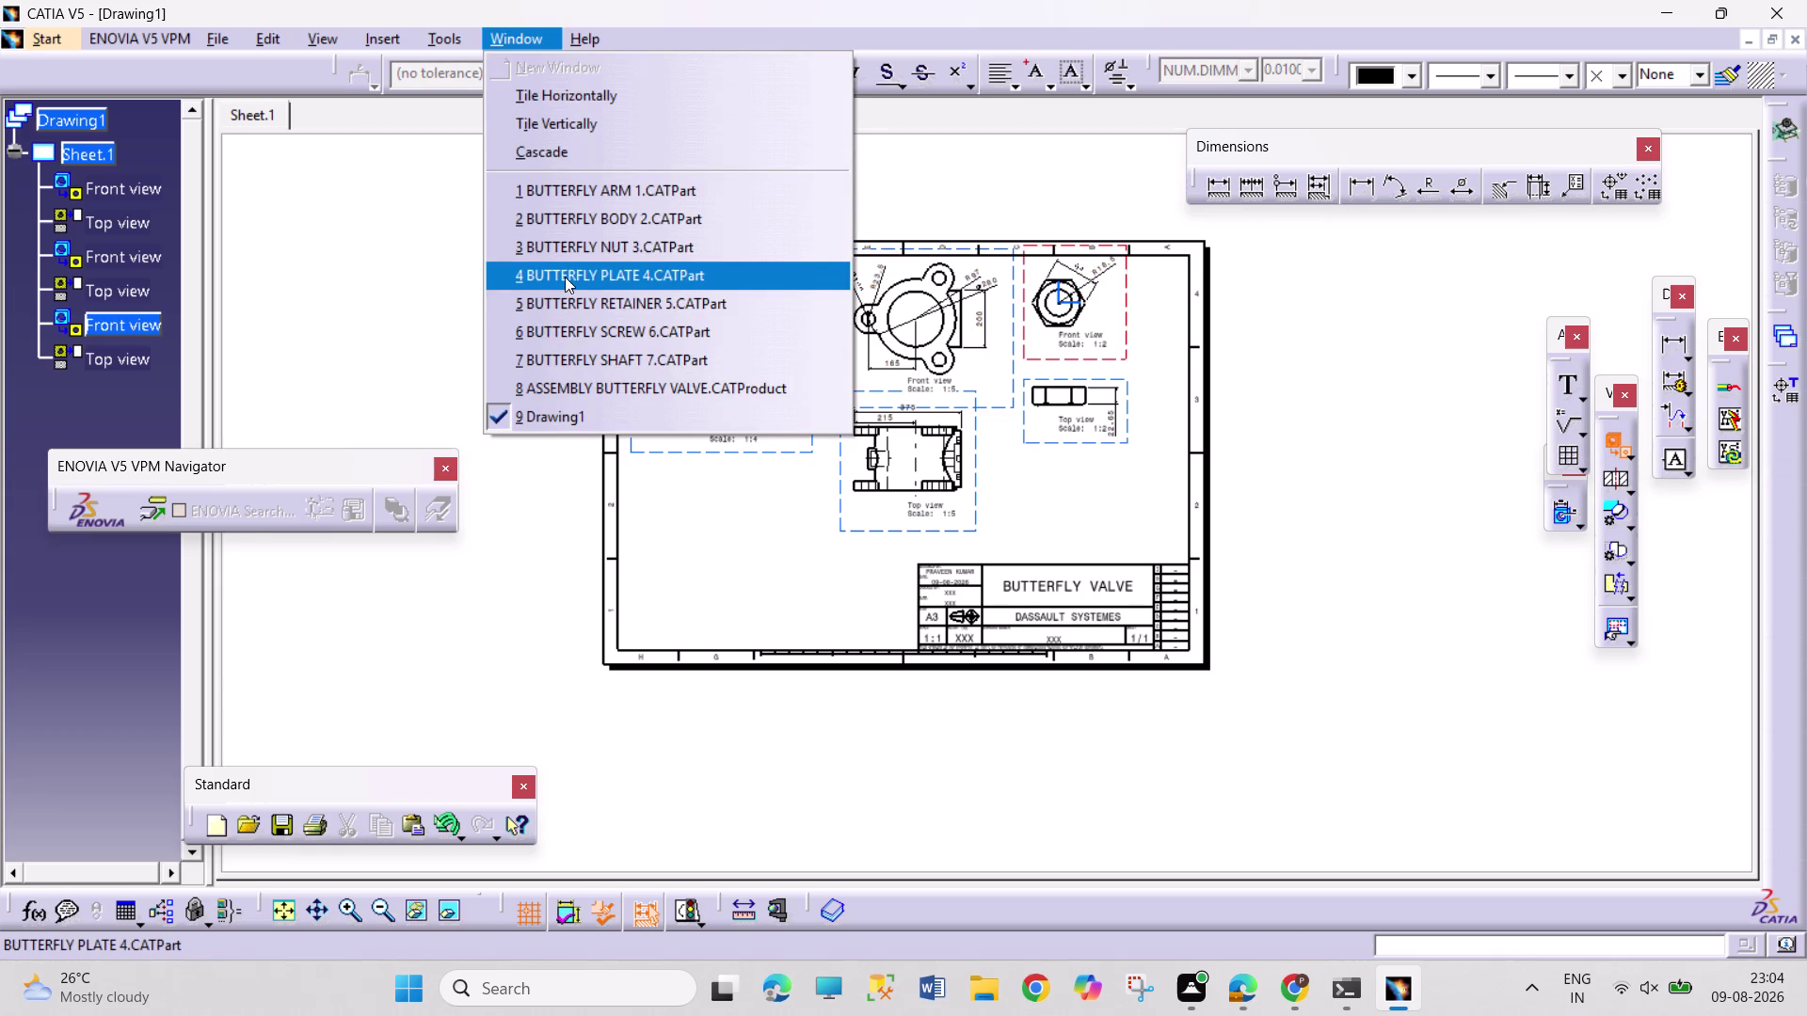
click(564, 277)
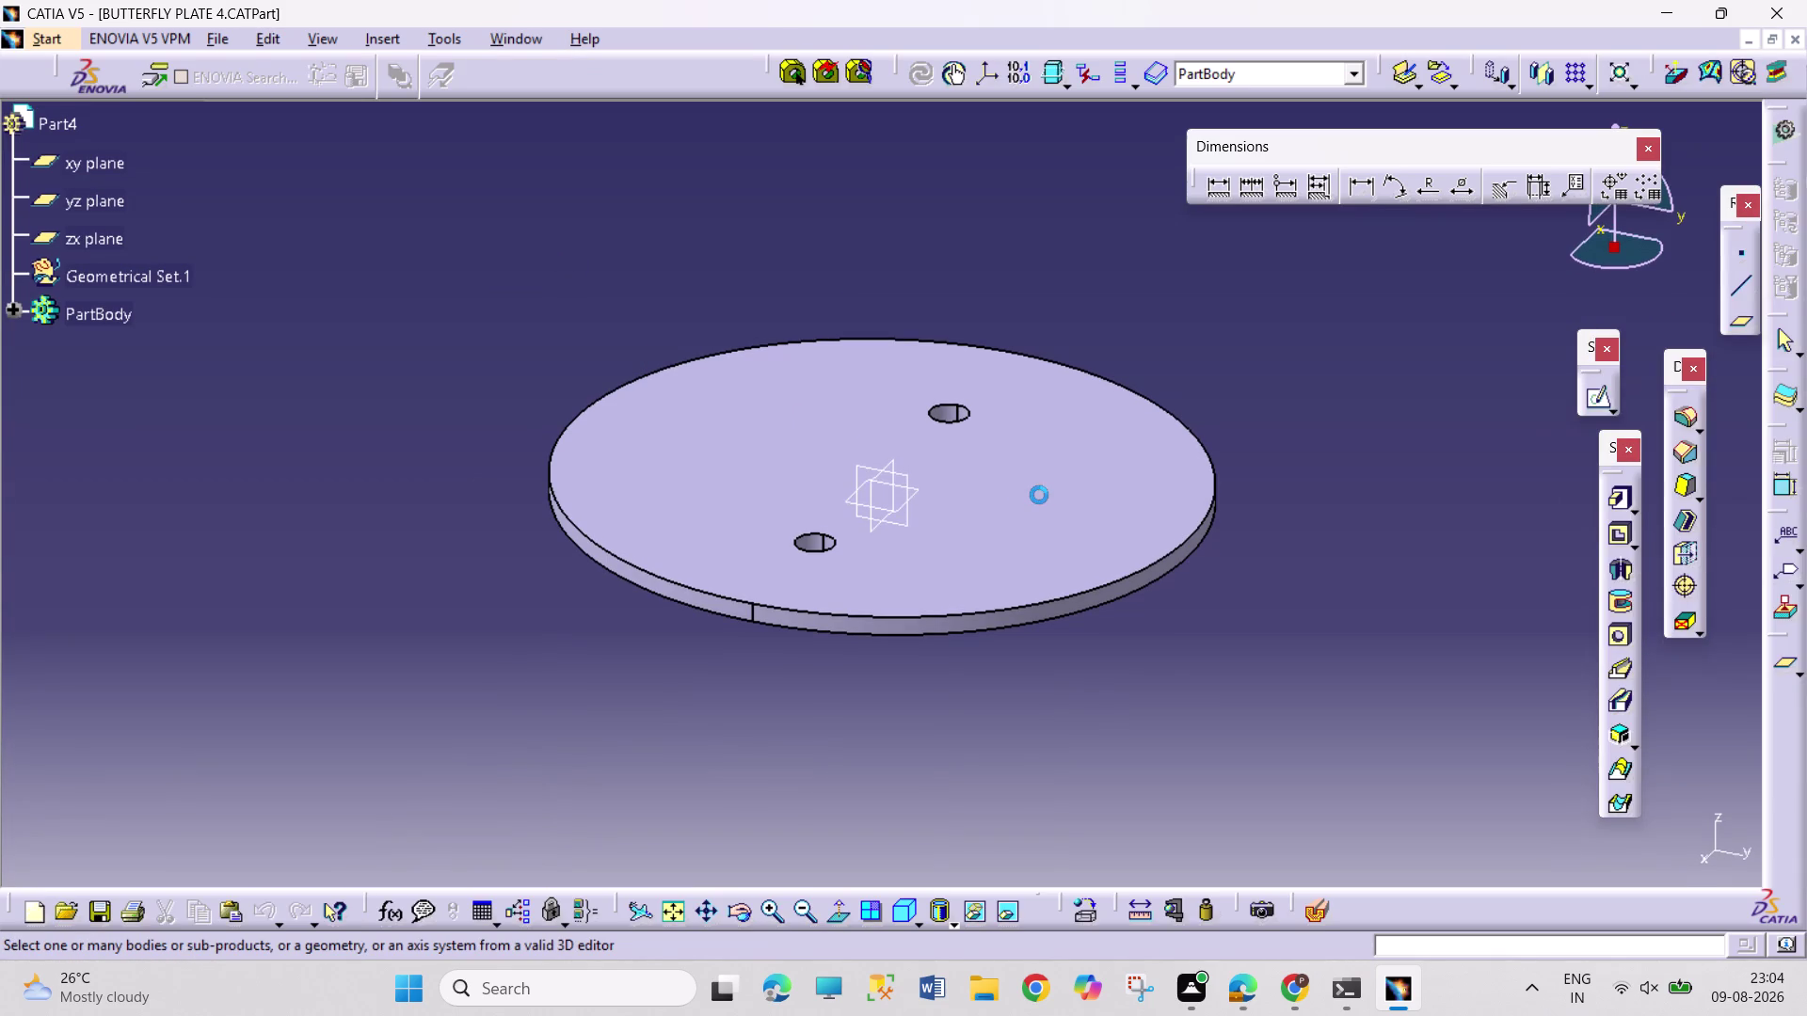
click(1038, 495)
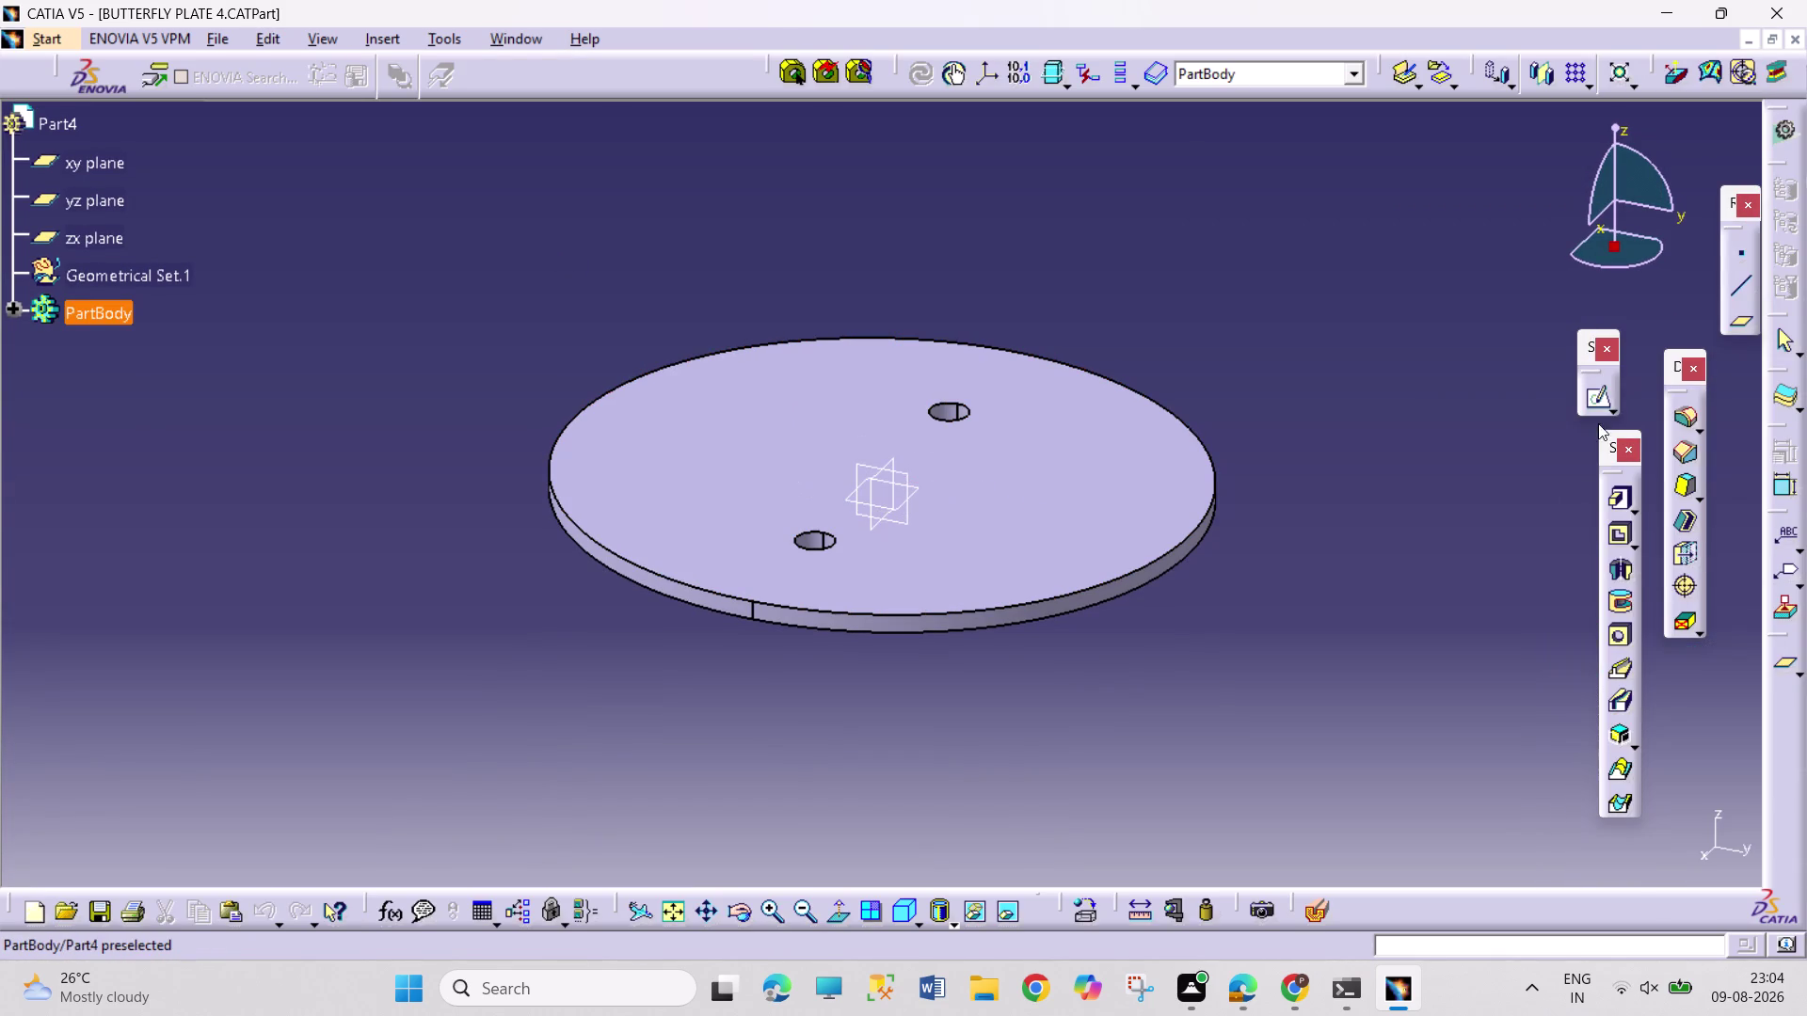
click(1177, 501)
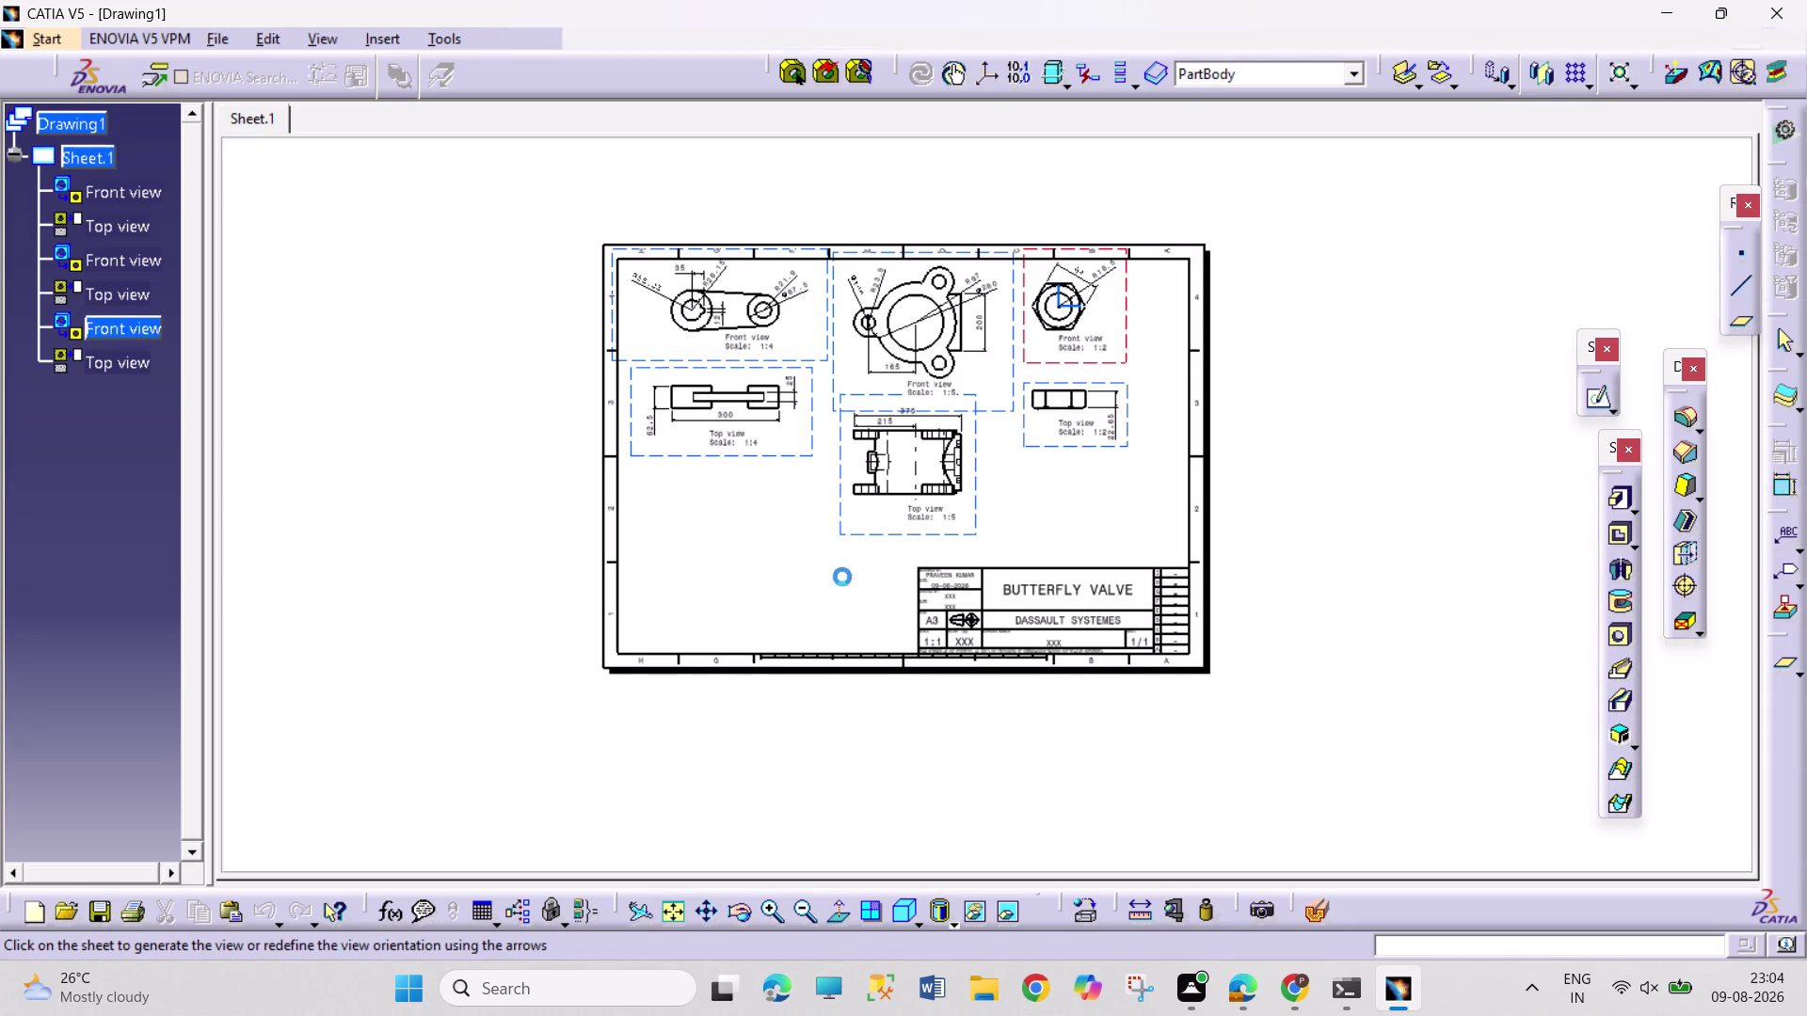
double_click(1256, 557)
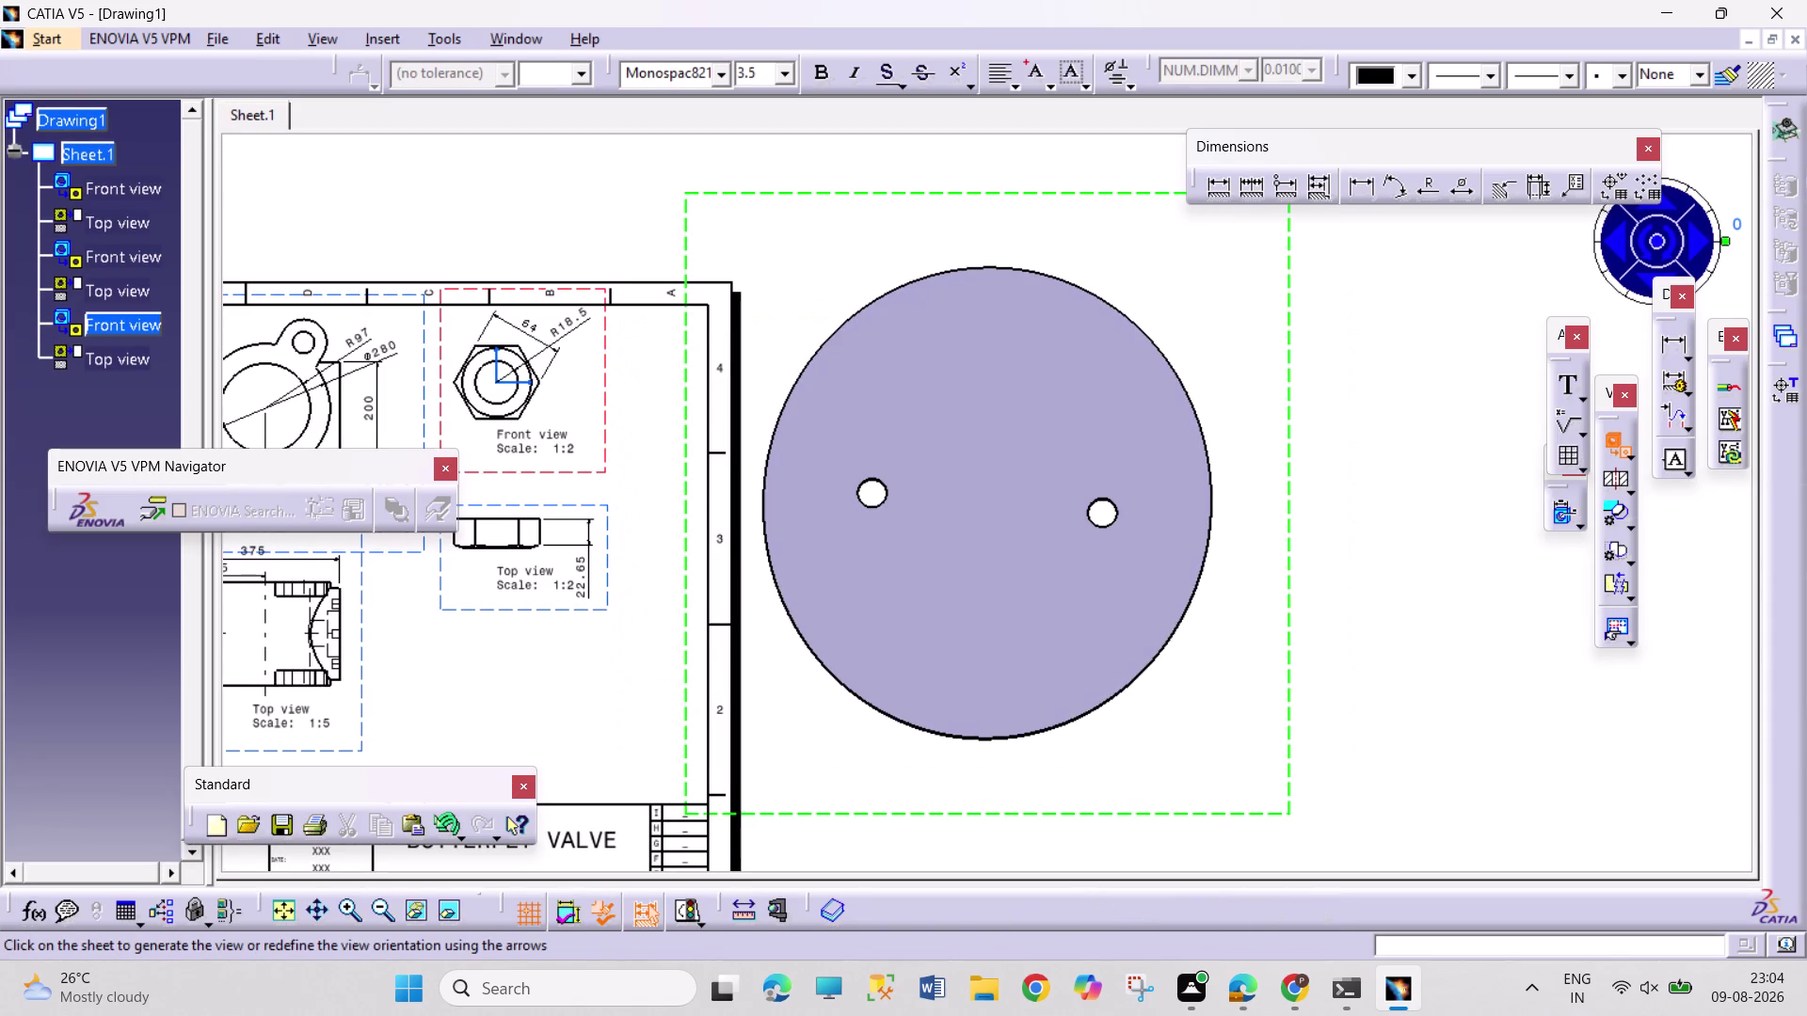
right_click(1277, 533)
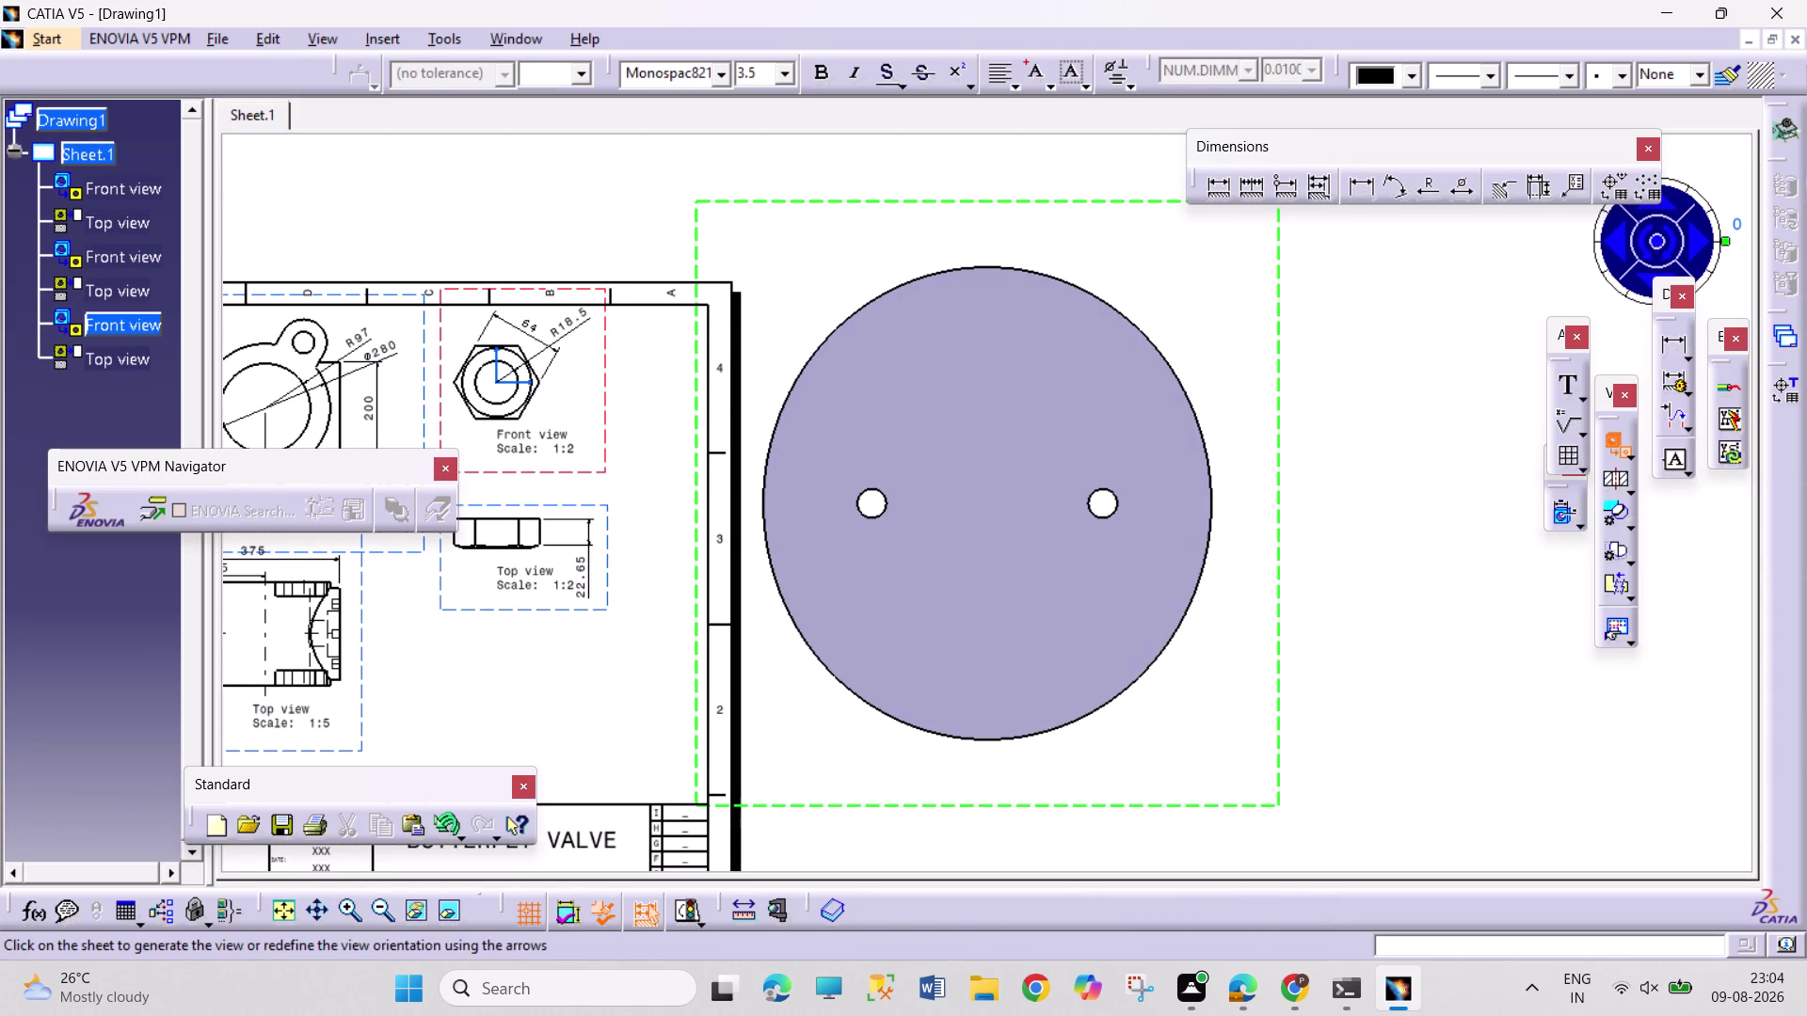
right_click(1275, 571)
double_click(1231, 609)
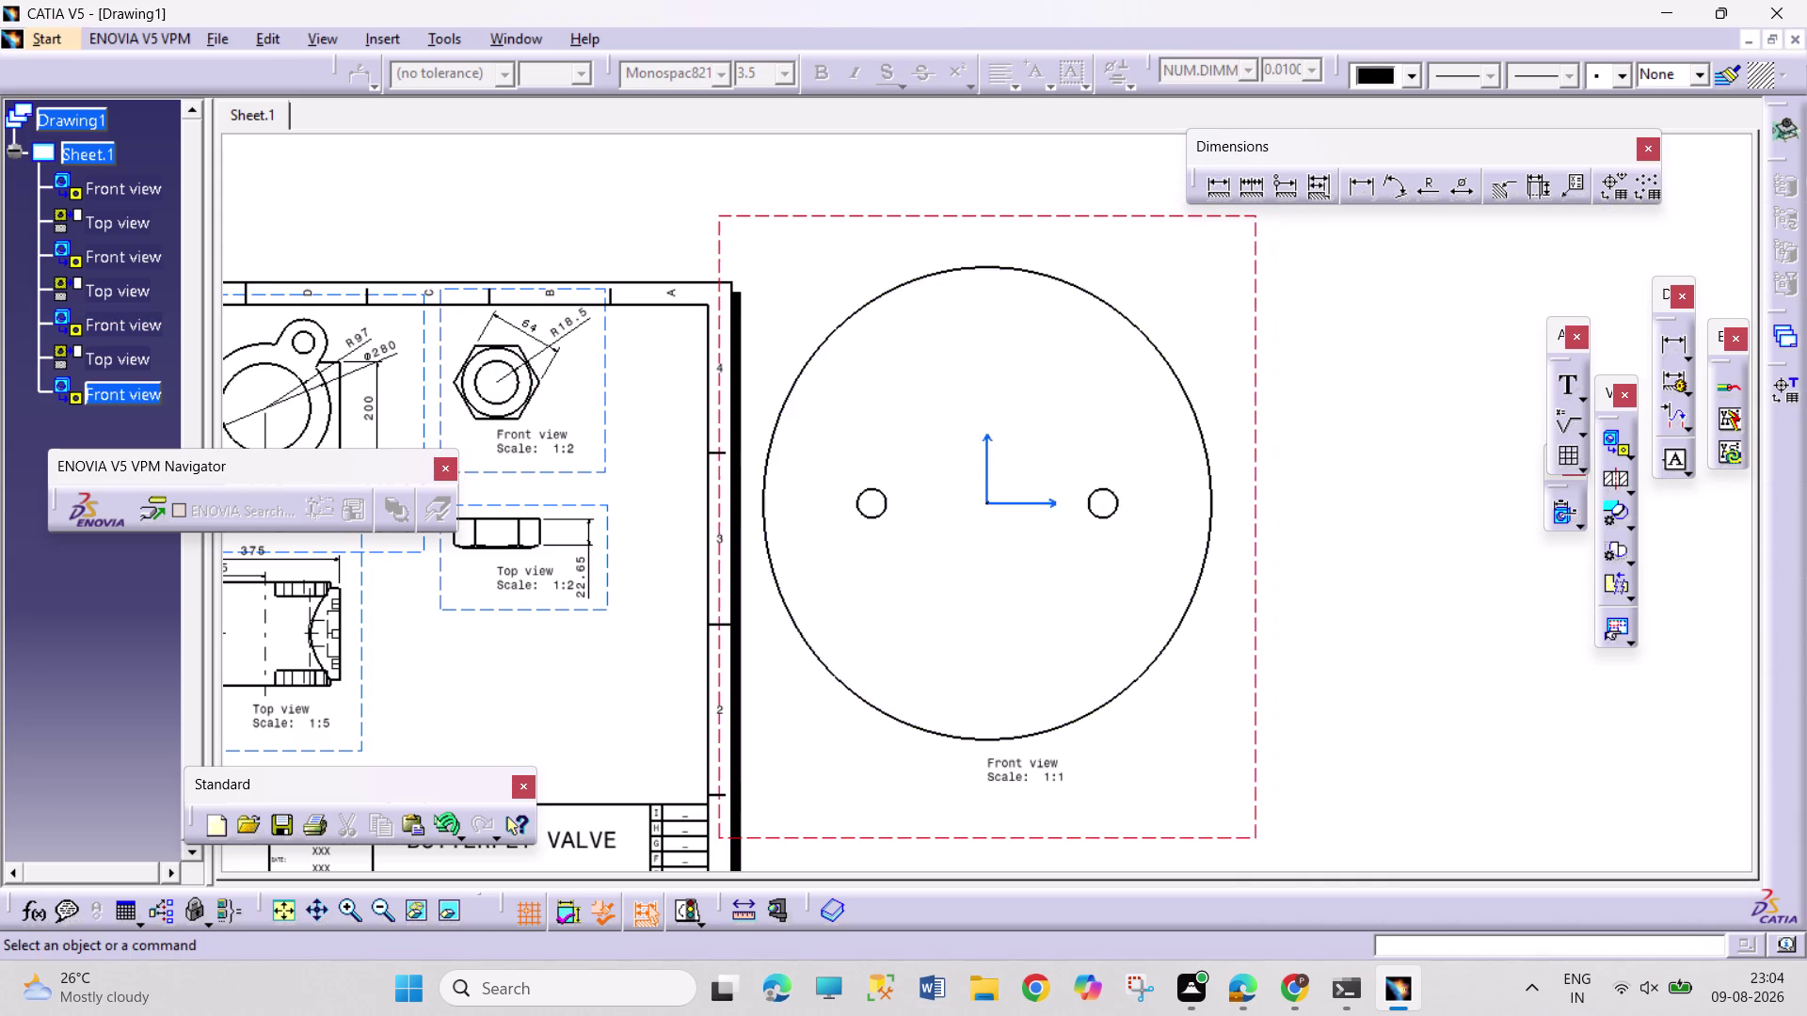
right_click(1250, 609)
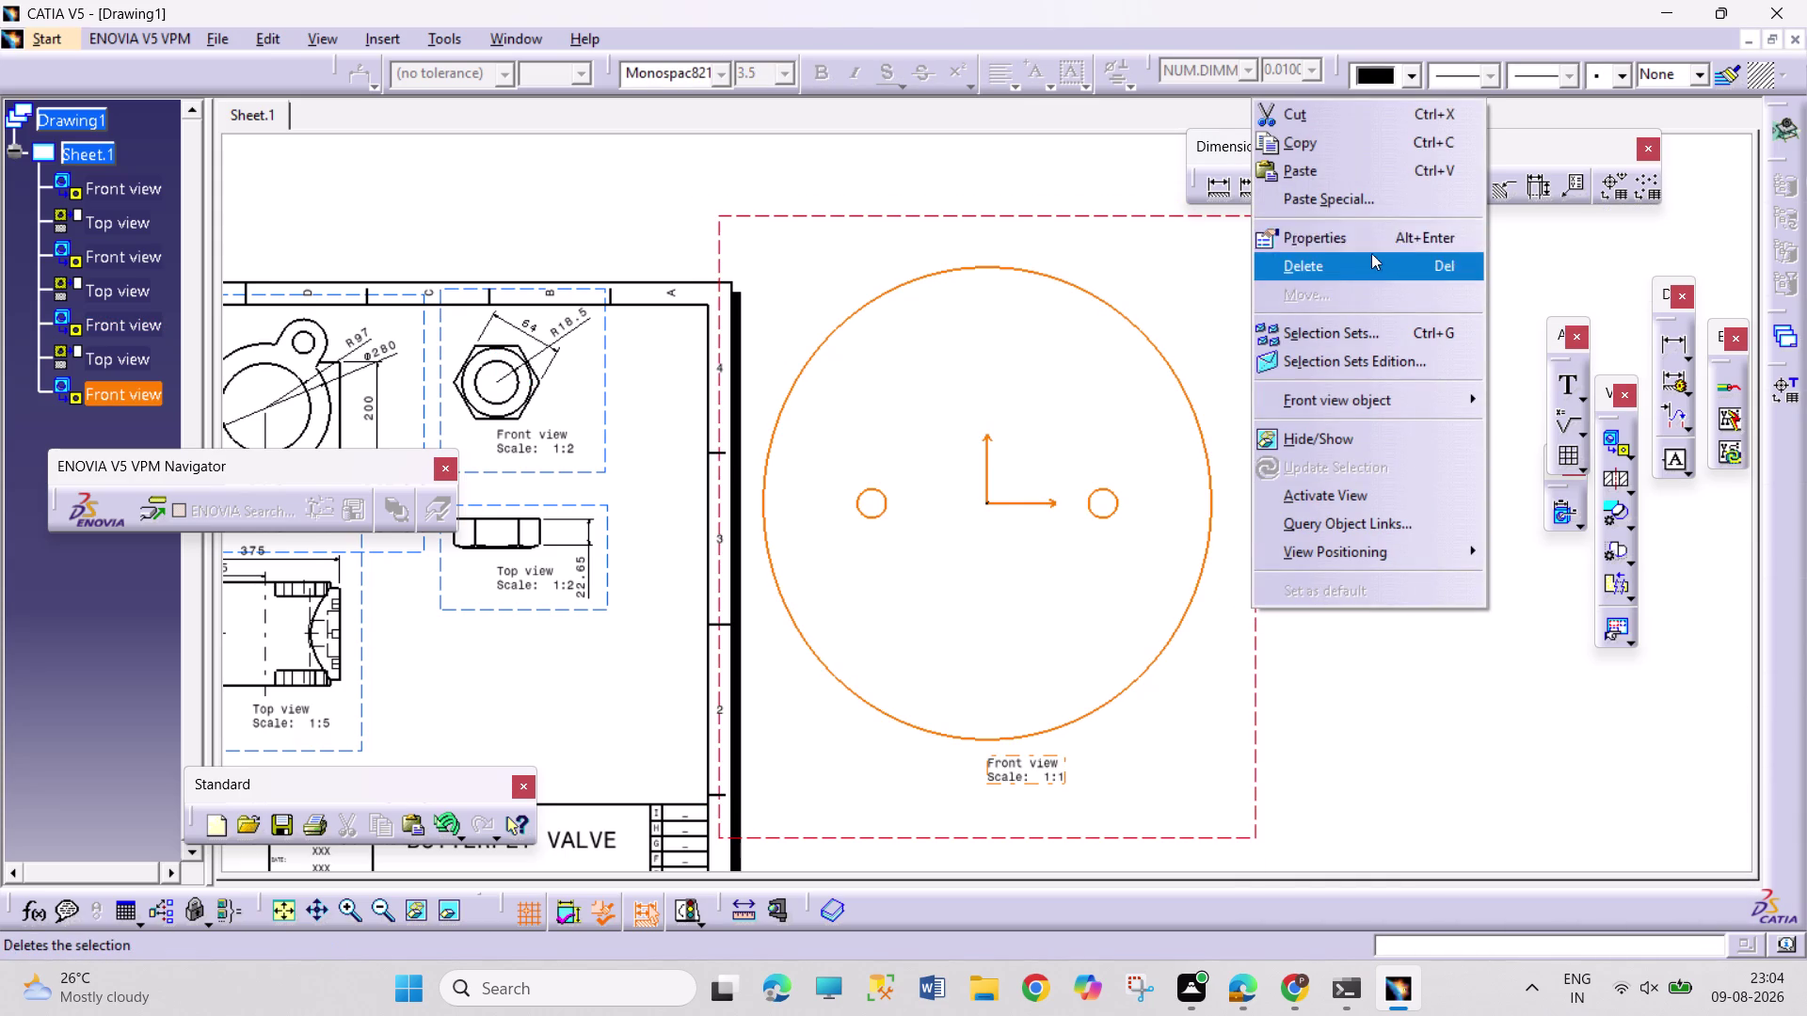
Set the plate view's scale to 1:3 and move it onto the sheet.
click(1371, 240)
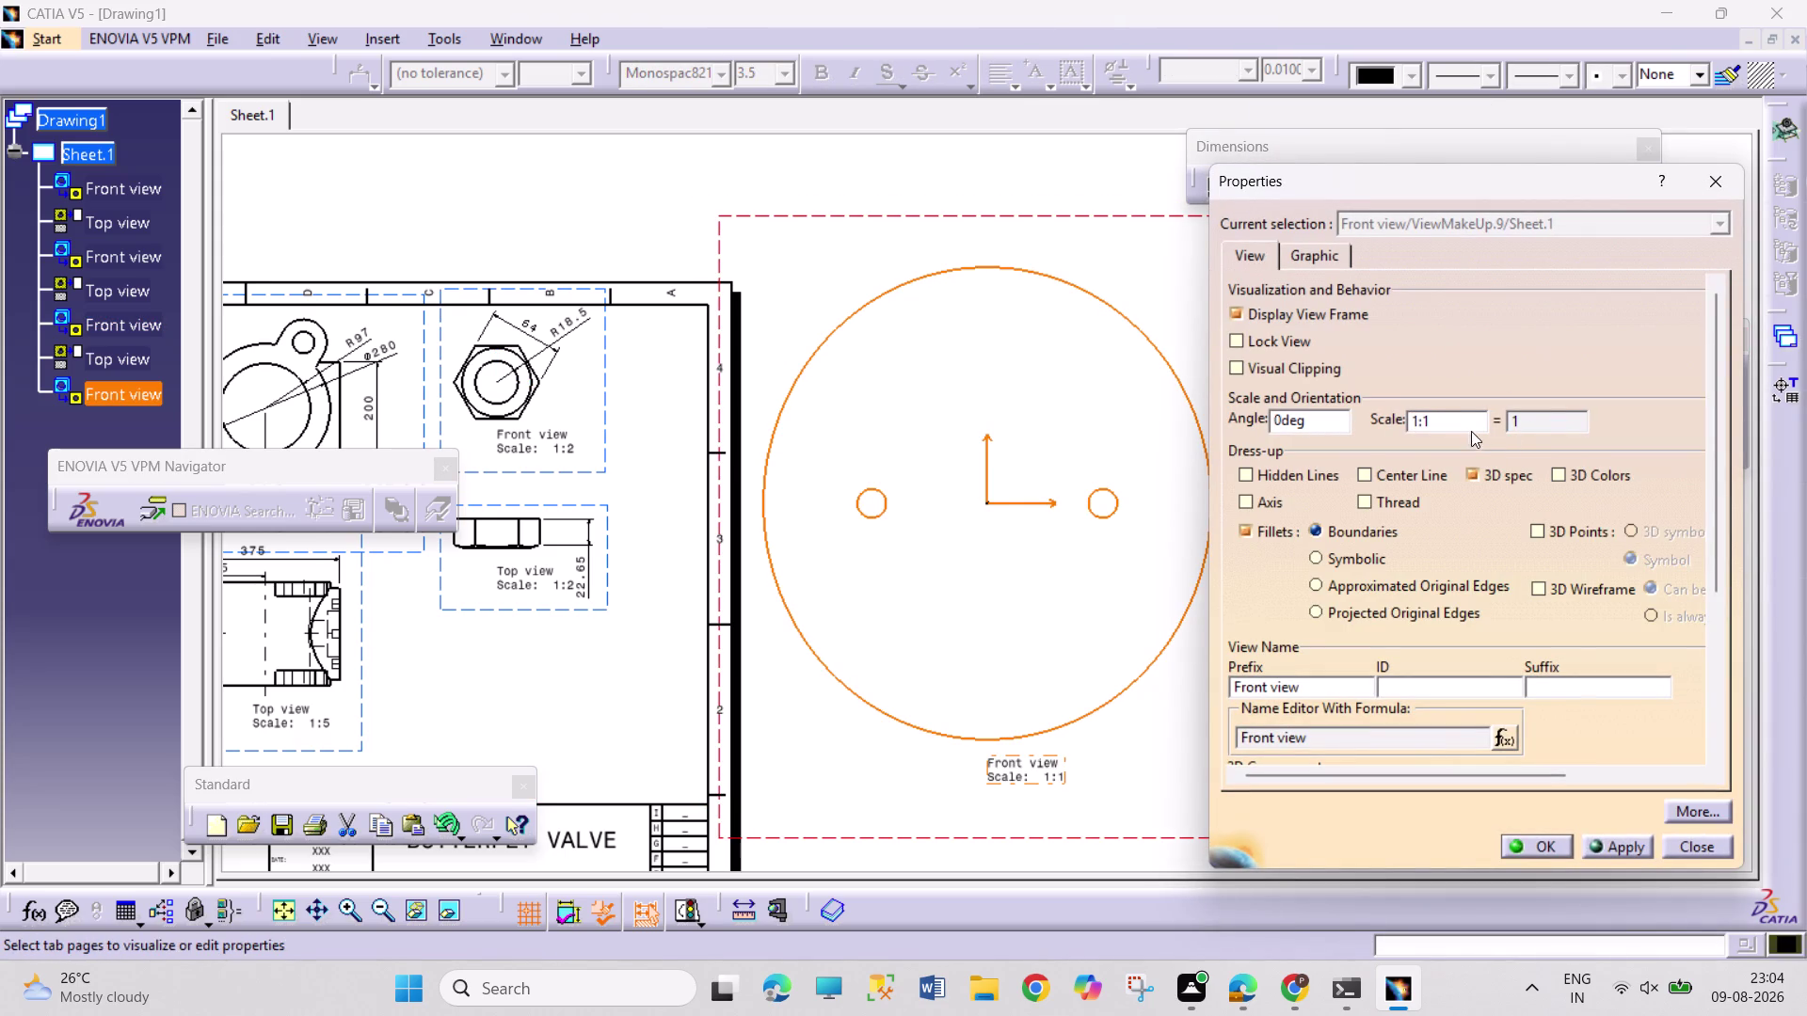
click(1456, 421)
key(BackSpace)
key(3)
key(Return)
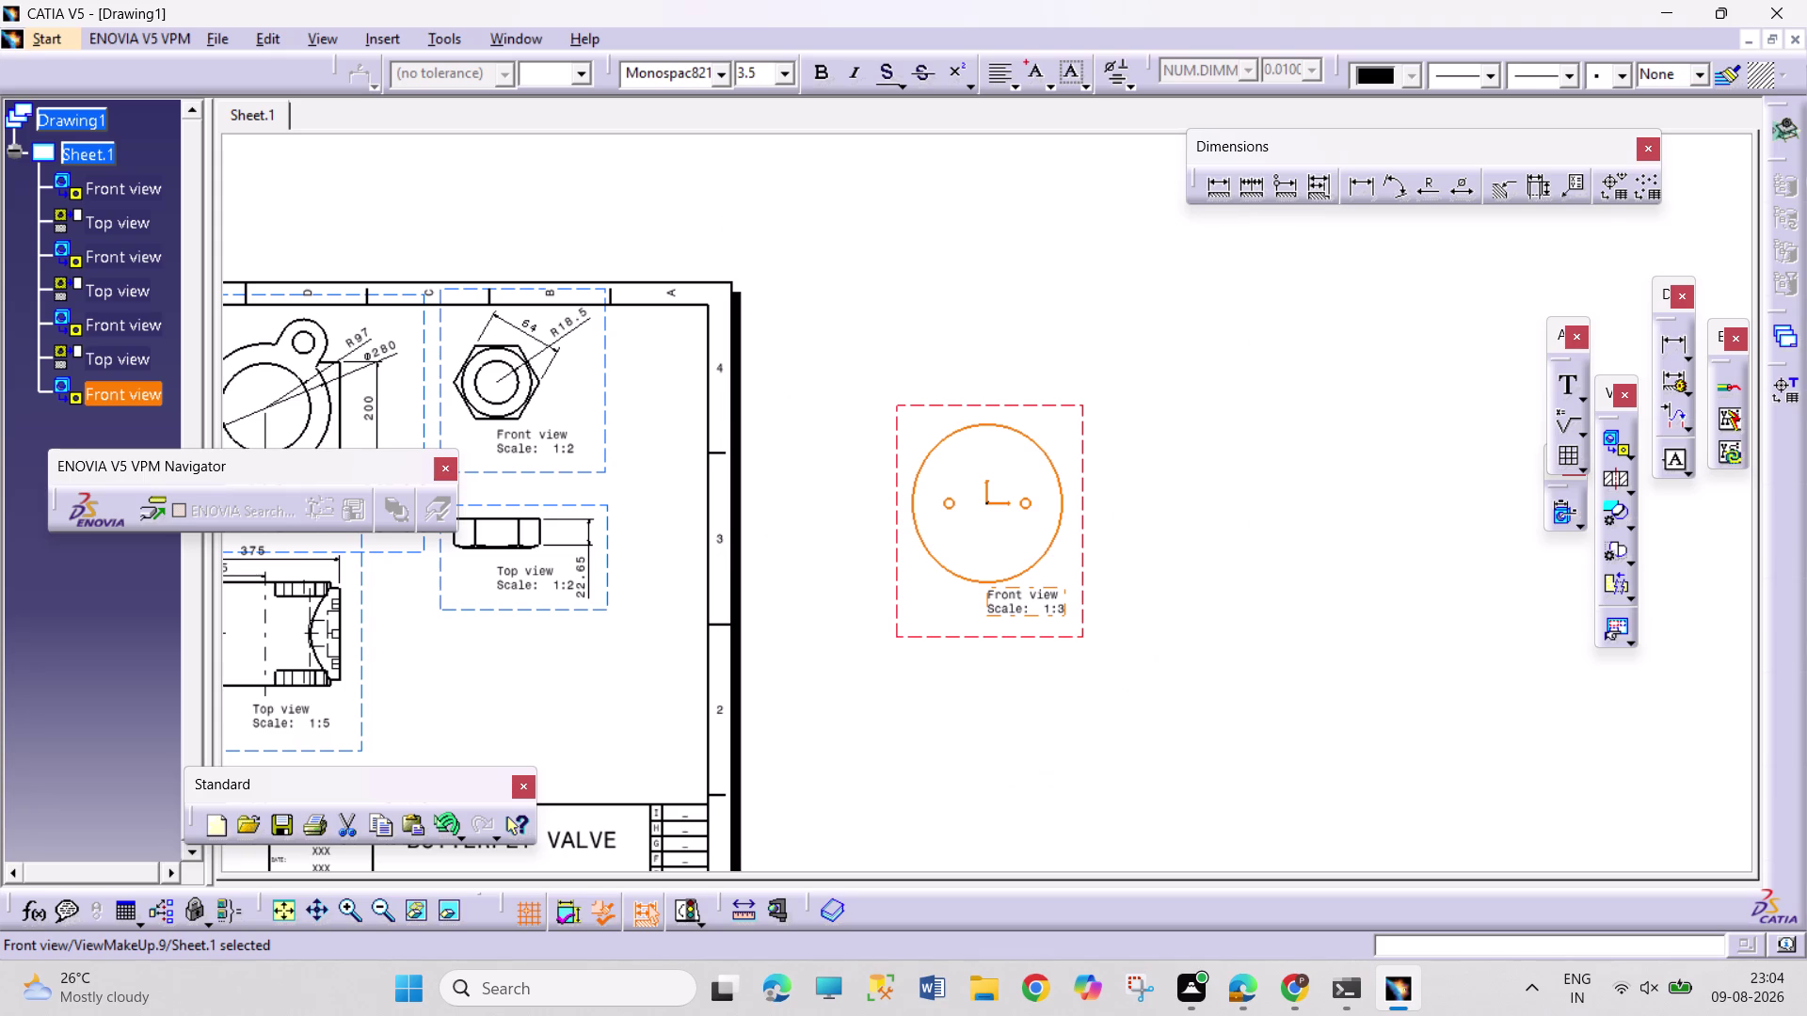
middle_drag(1127, 653, 1518, 622)
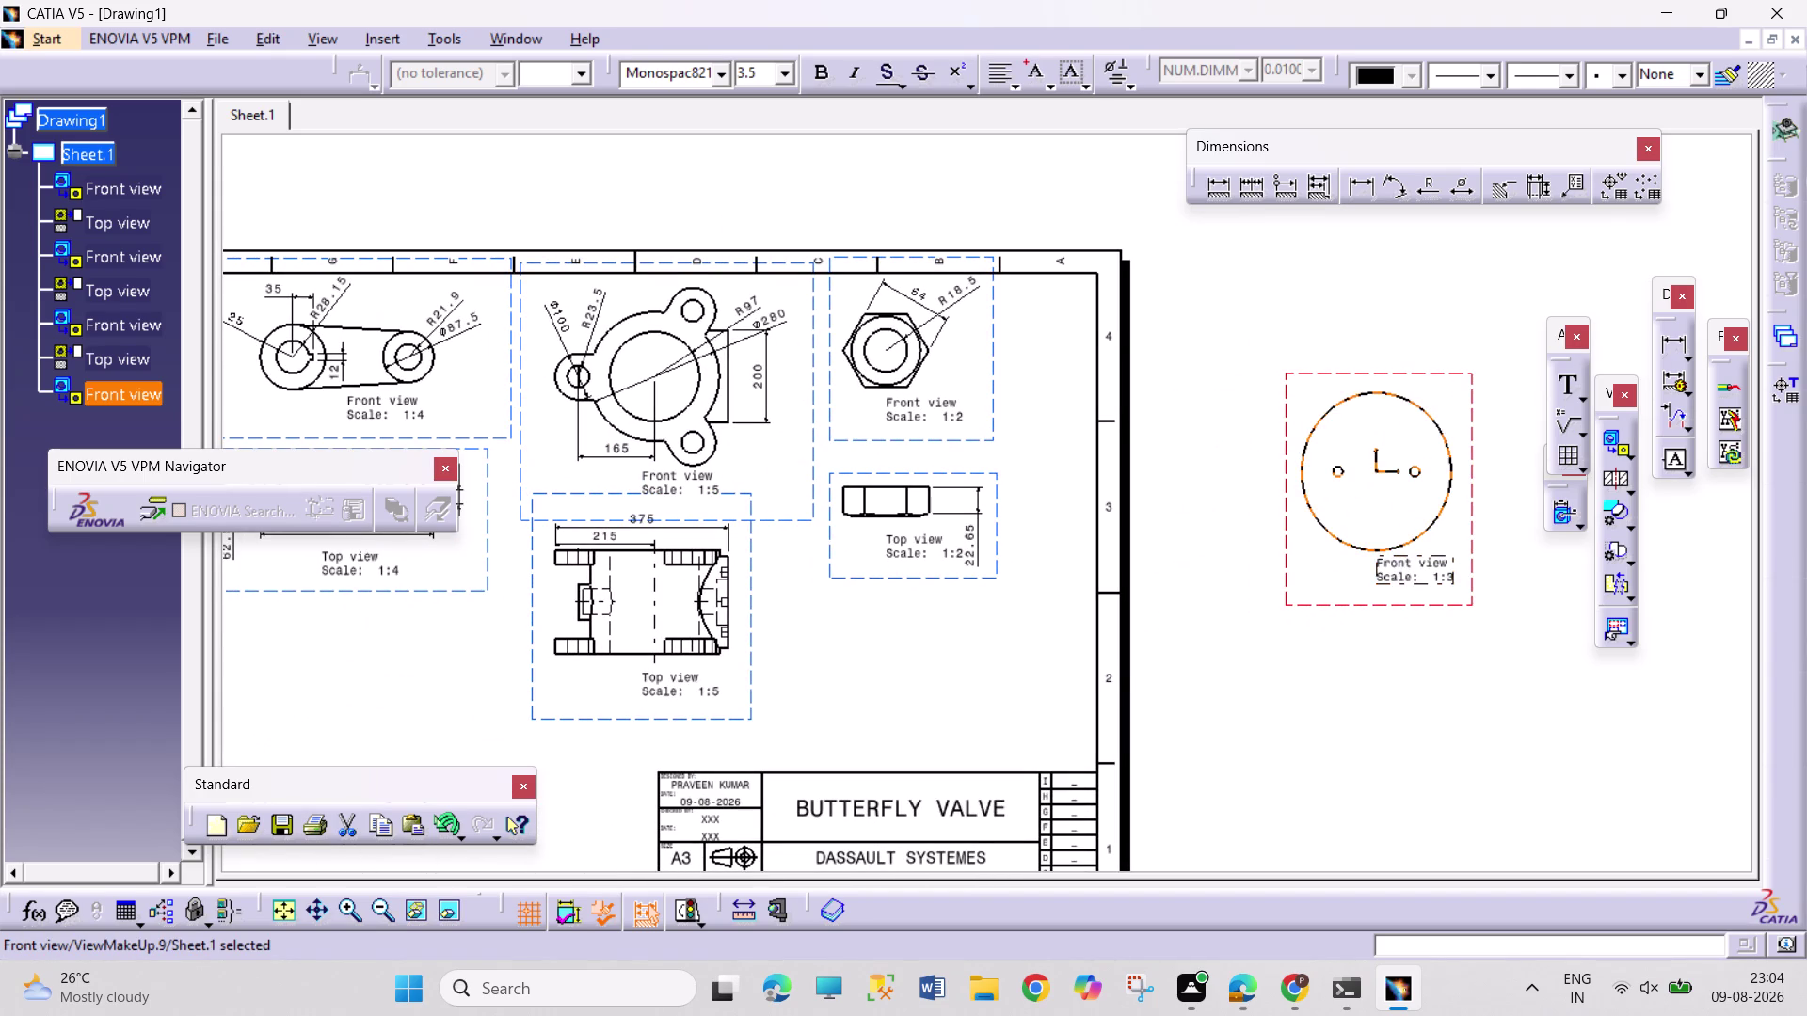
drag(1385, 606, 862, 752)
right_click(919, 751)
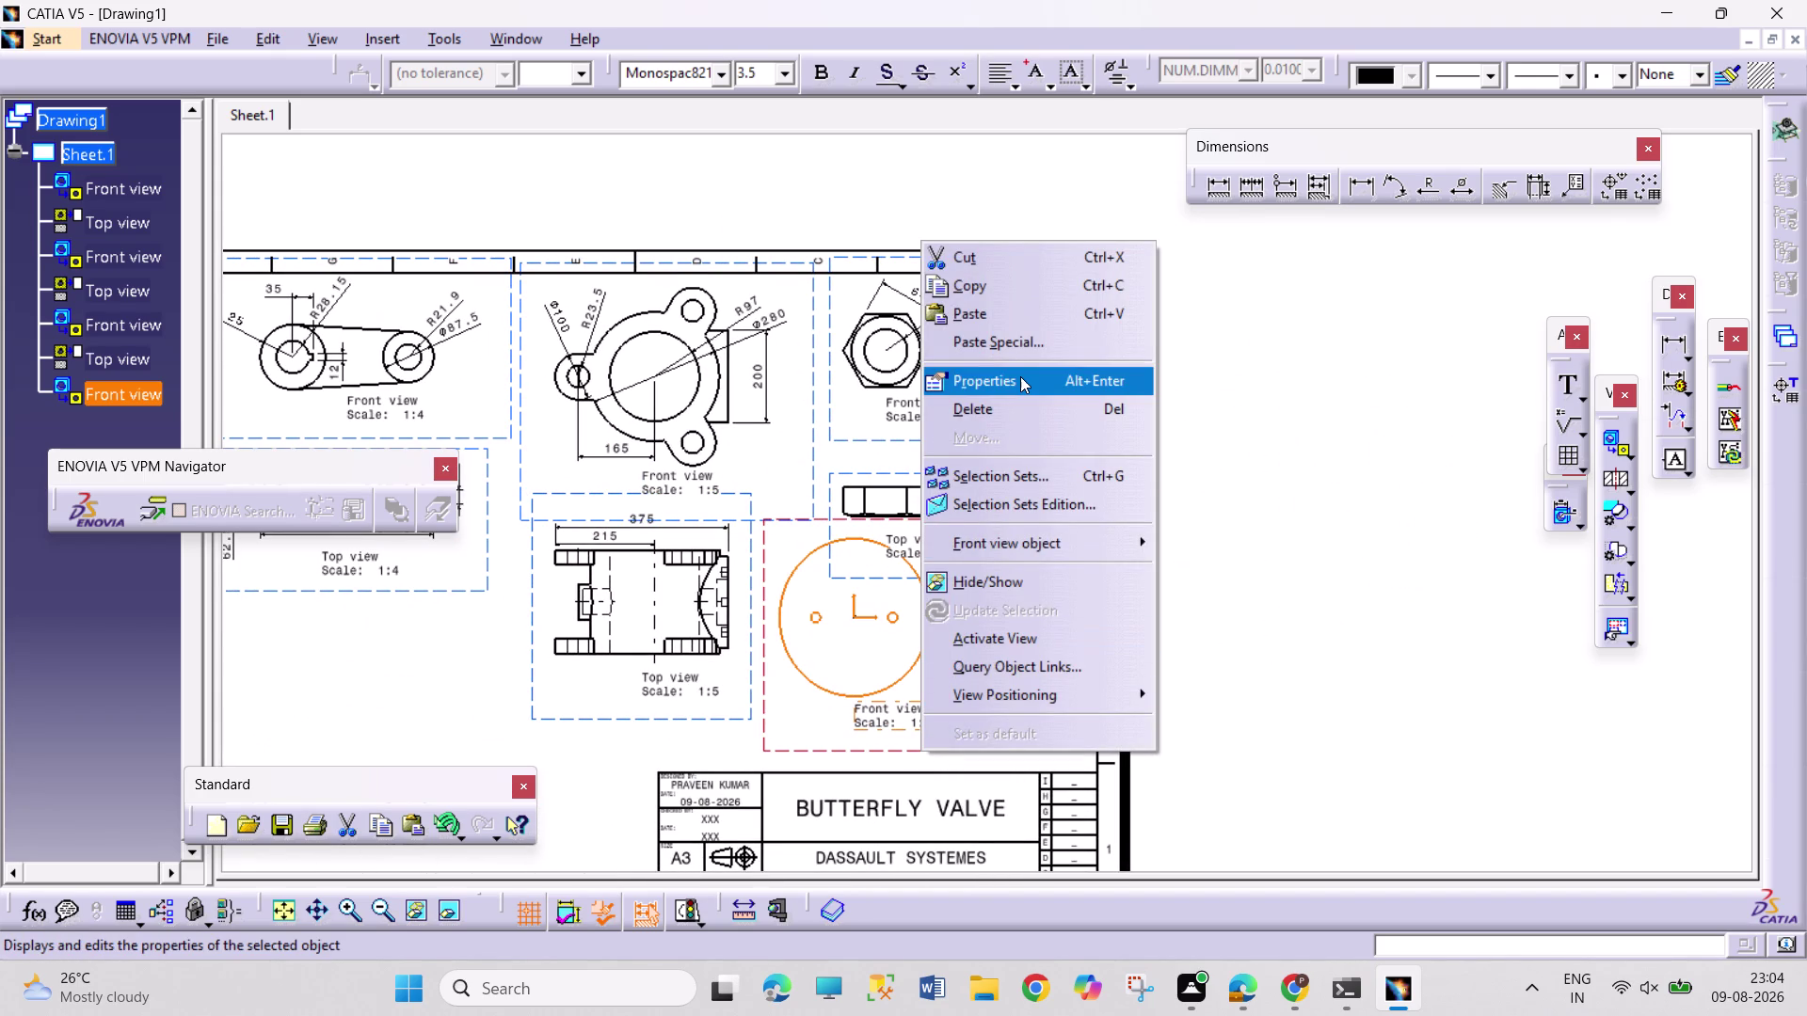
Change the disc front view to 1:5 and move it beside the nut views.
click(1021, 383)
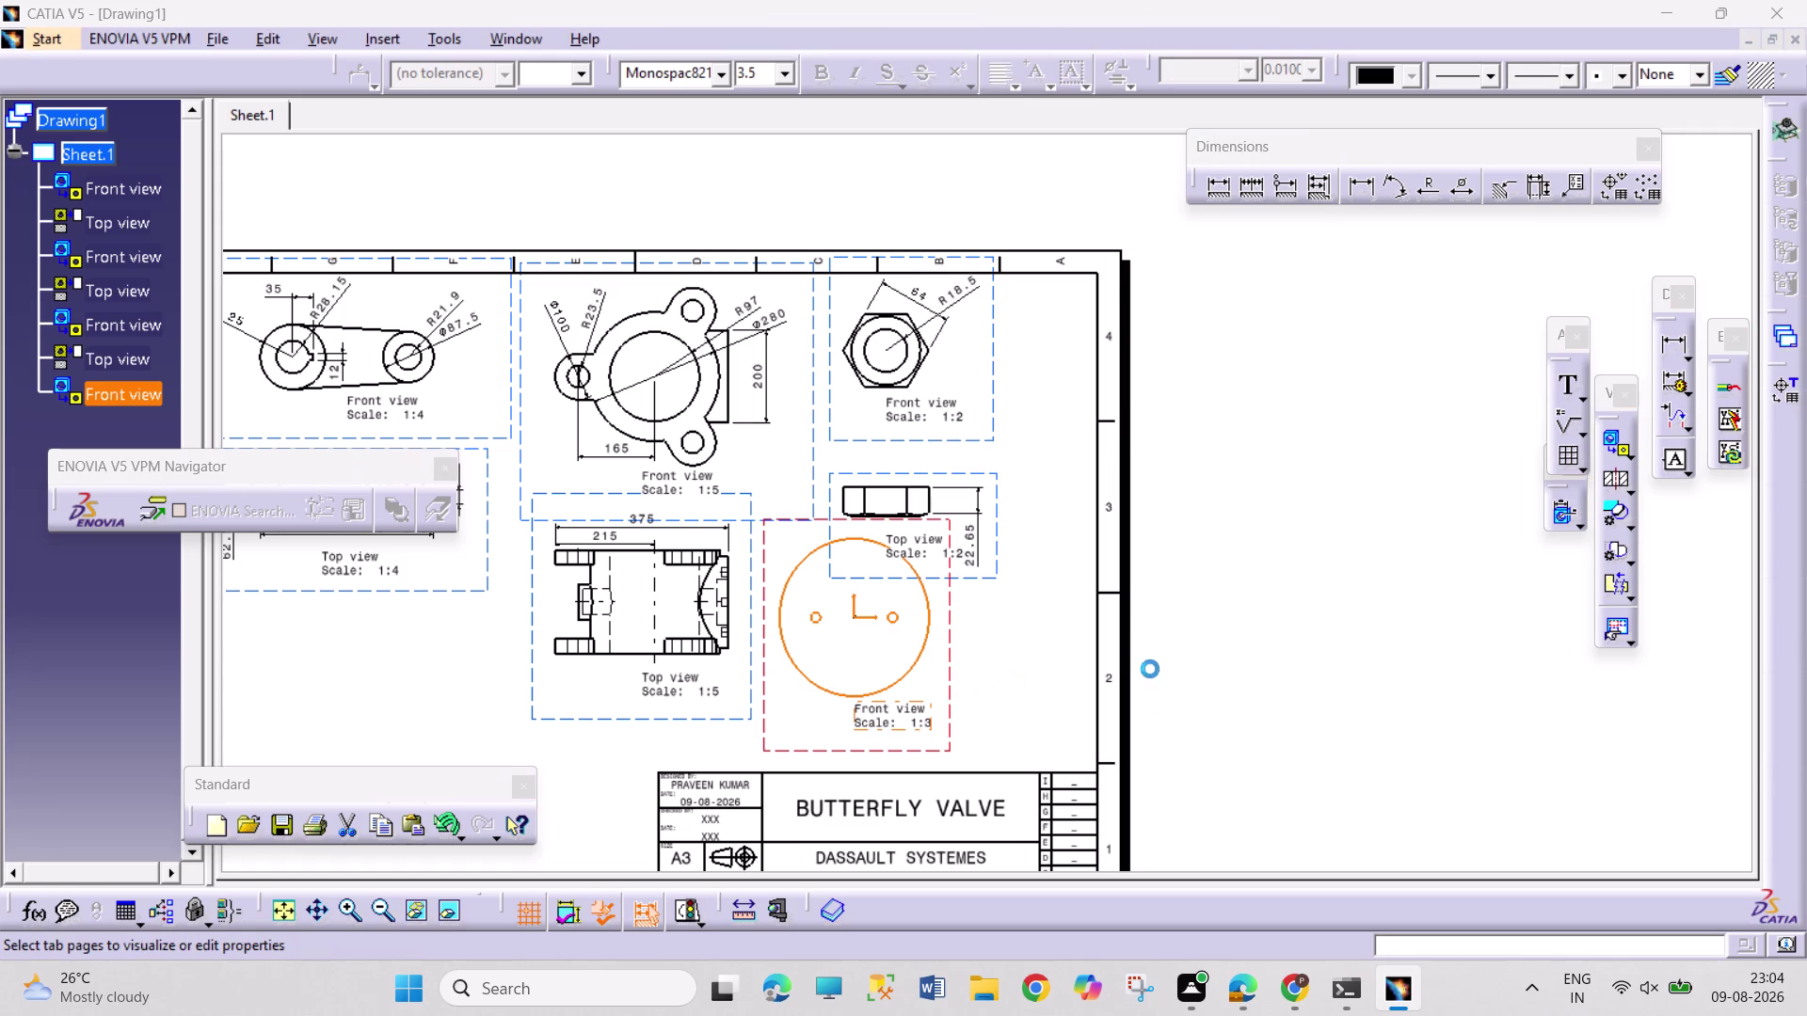
click(1445, 421)
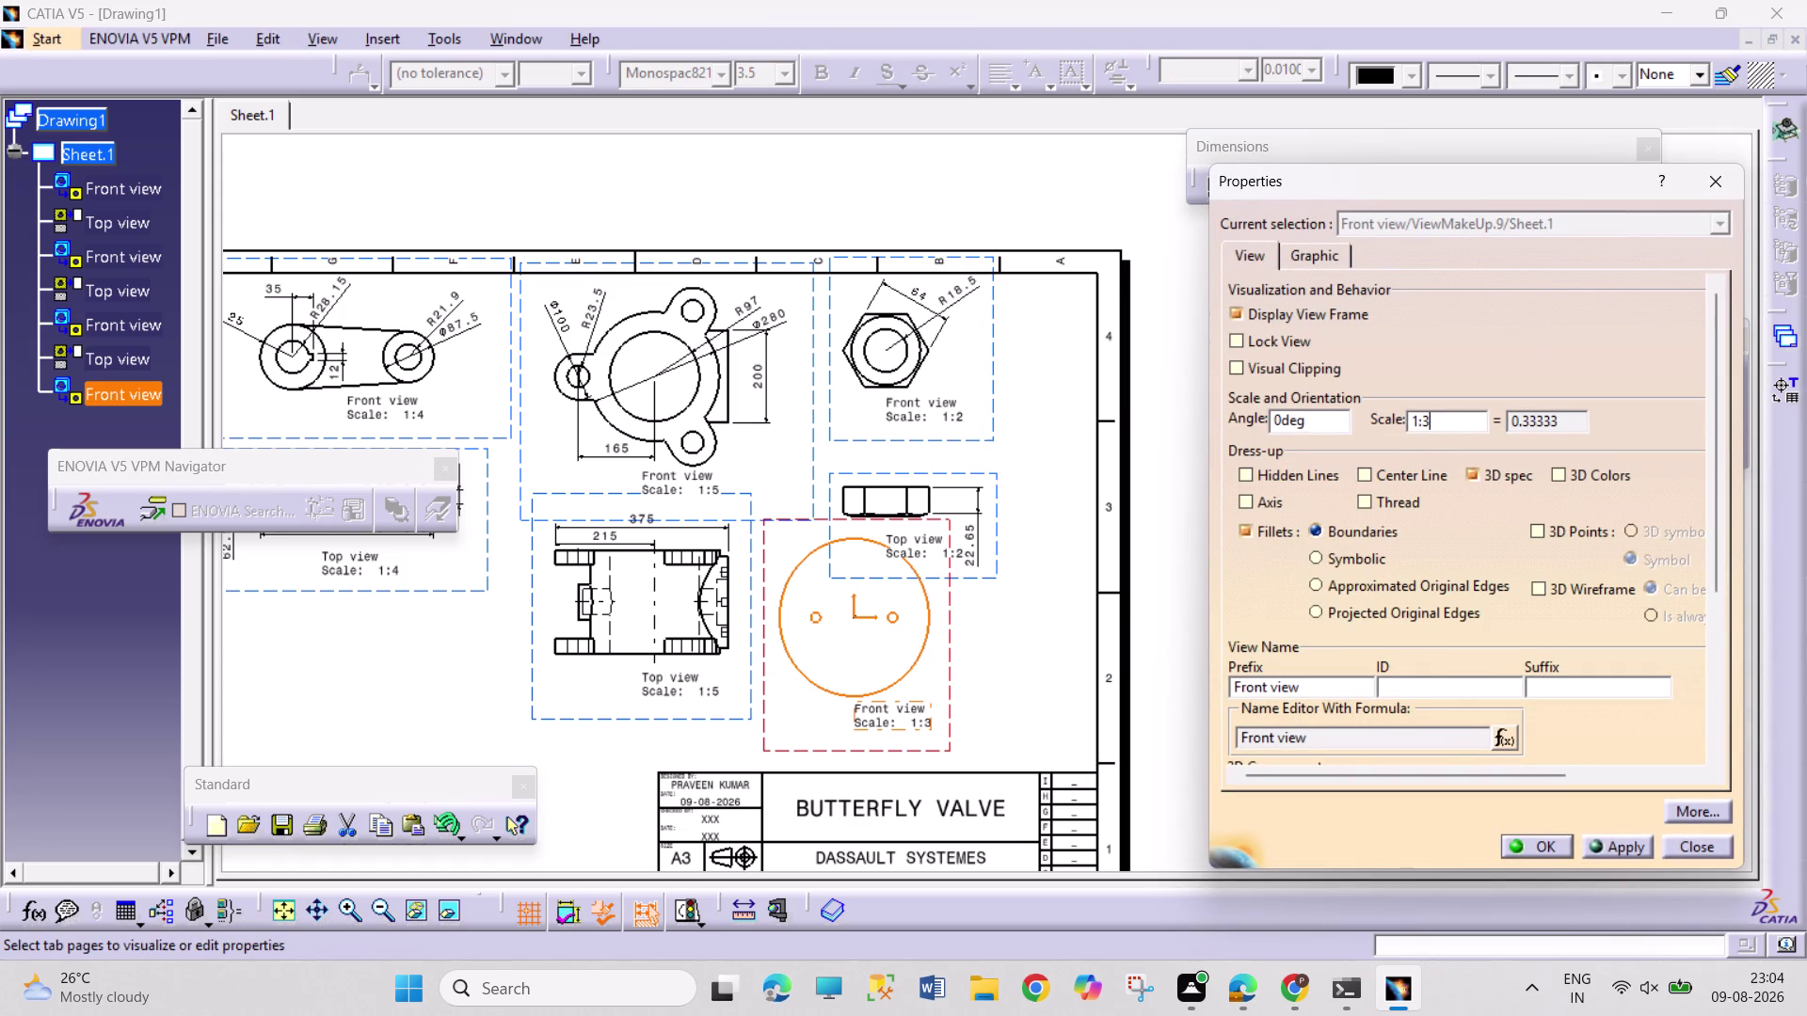
key(BackSpace)
key(5)
key(Return)
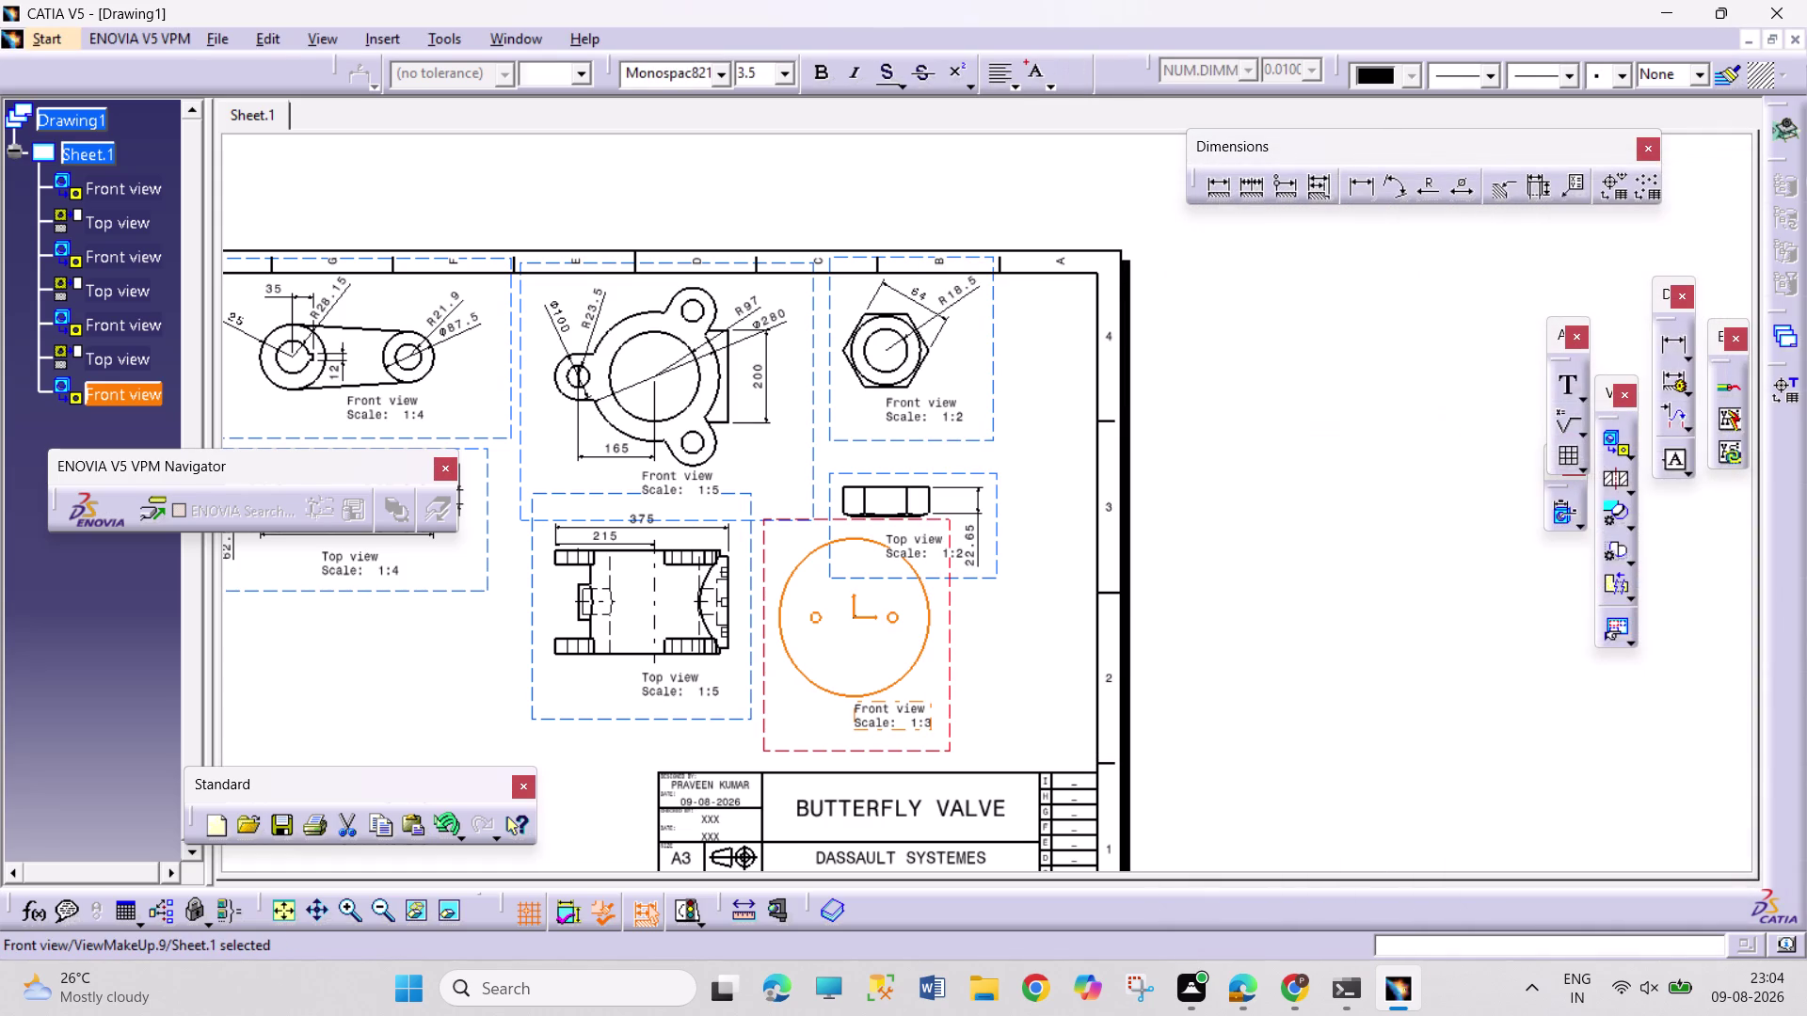
drag(946, 647, 1087, 407)
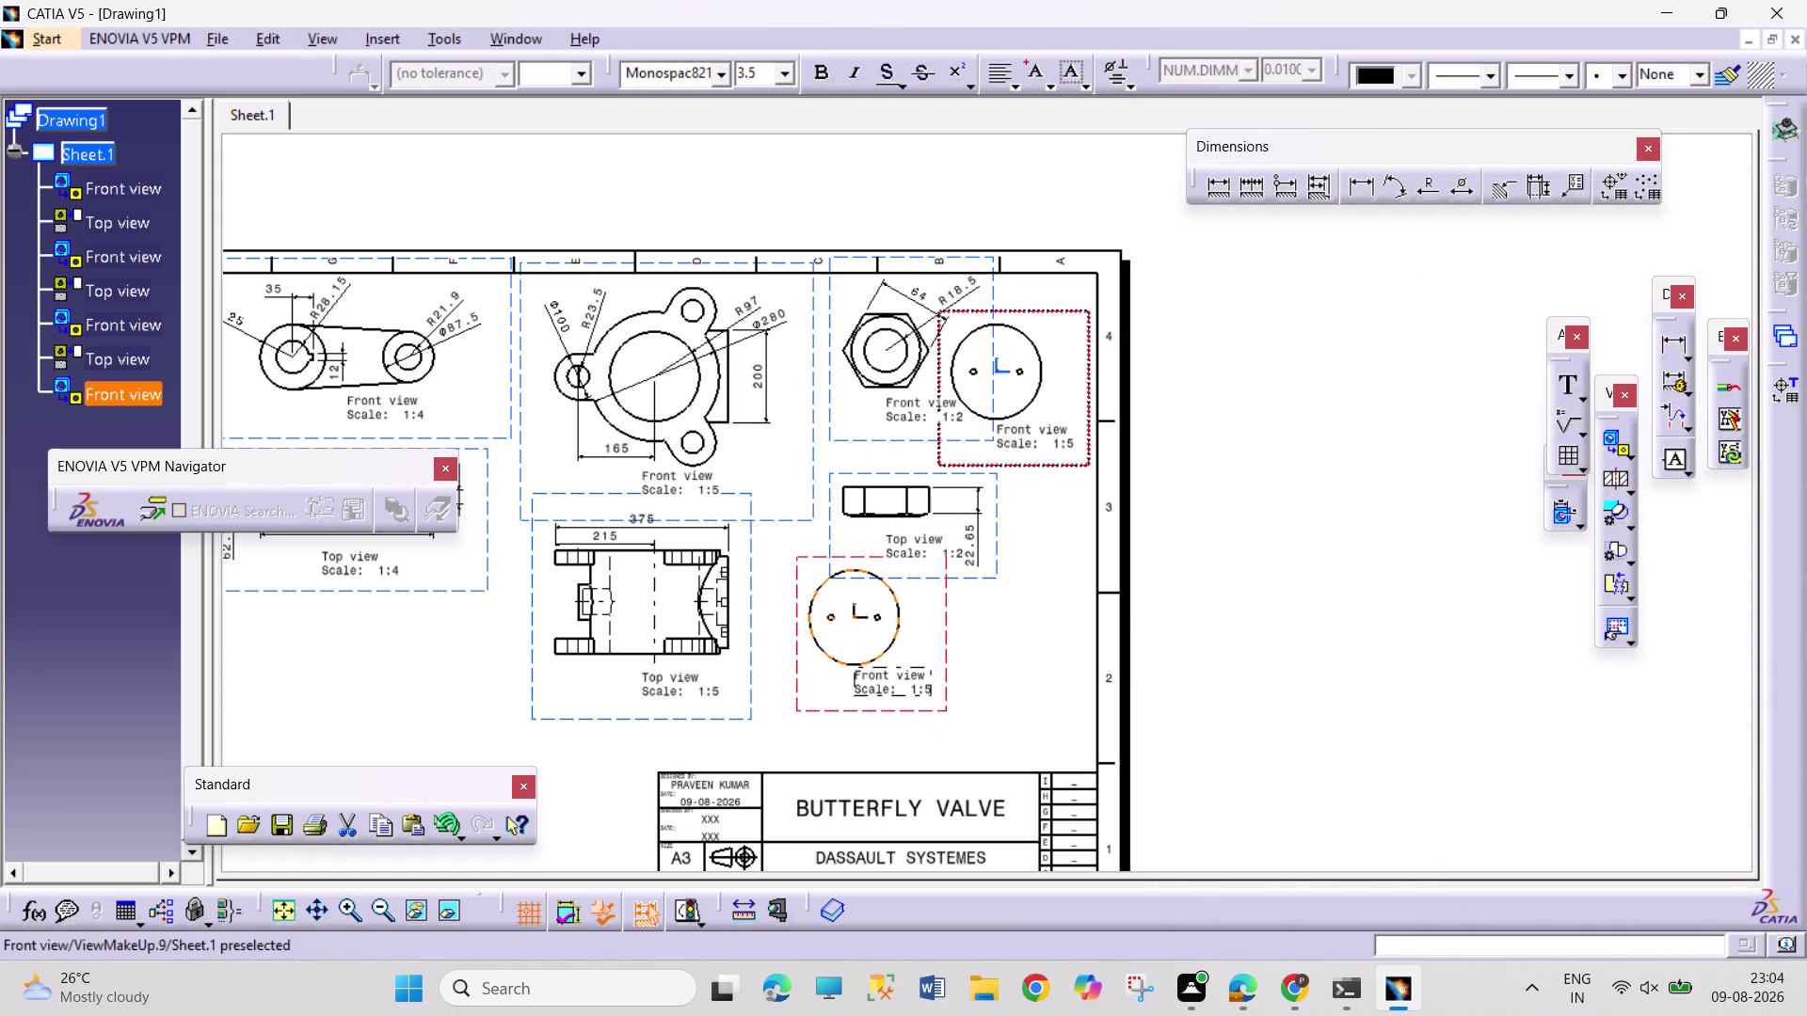
drag(1087, 406, 1124, 373)
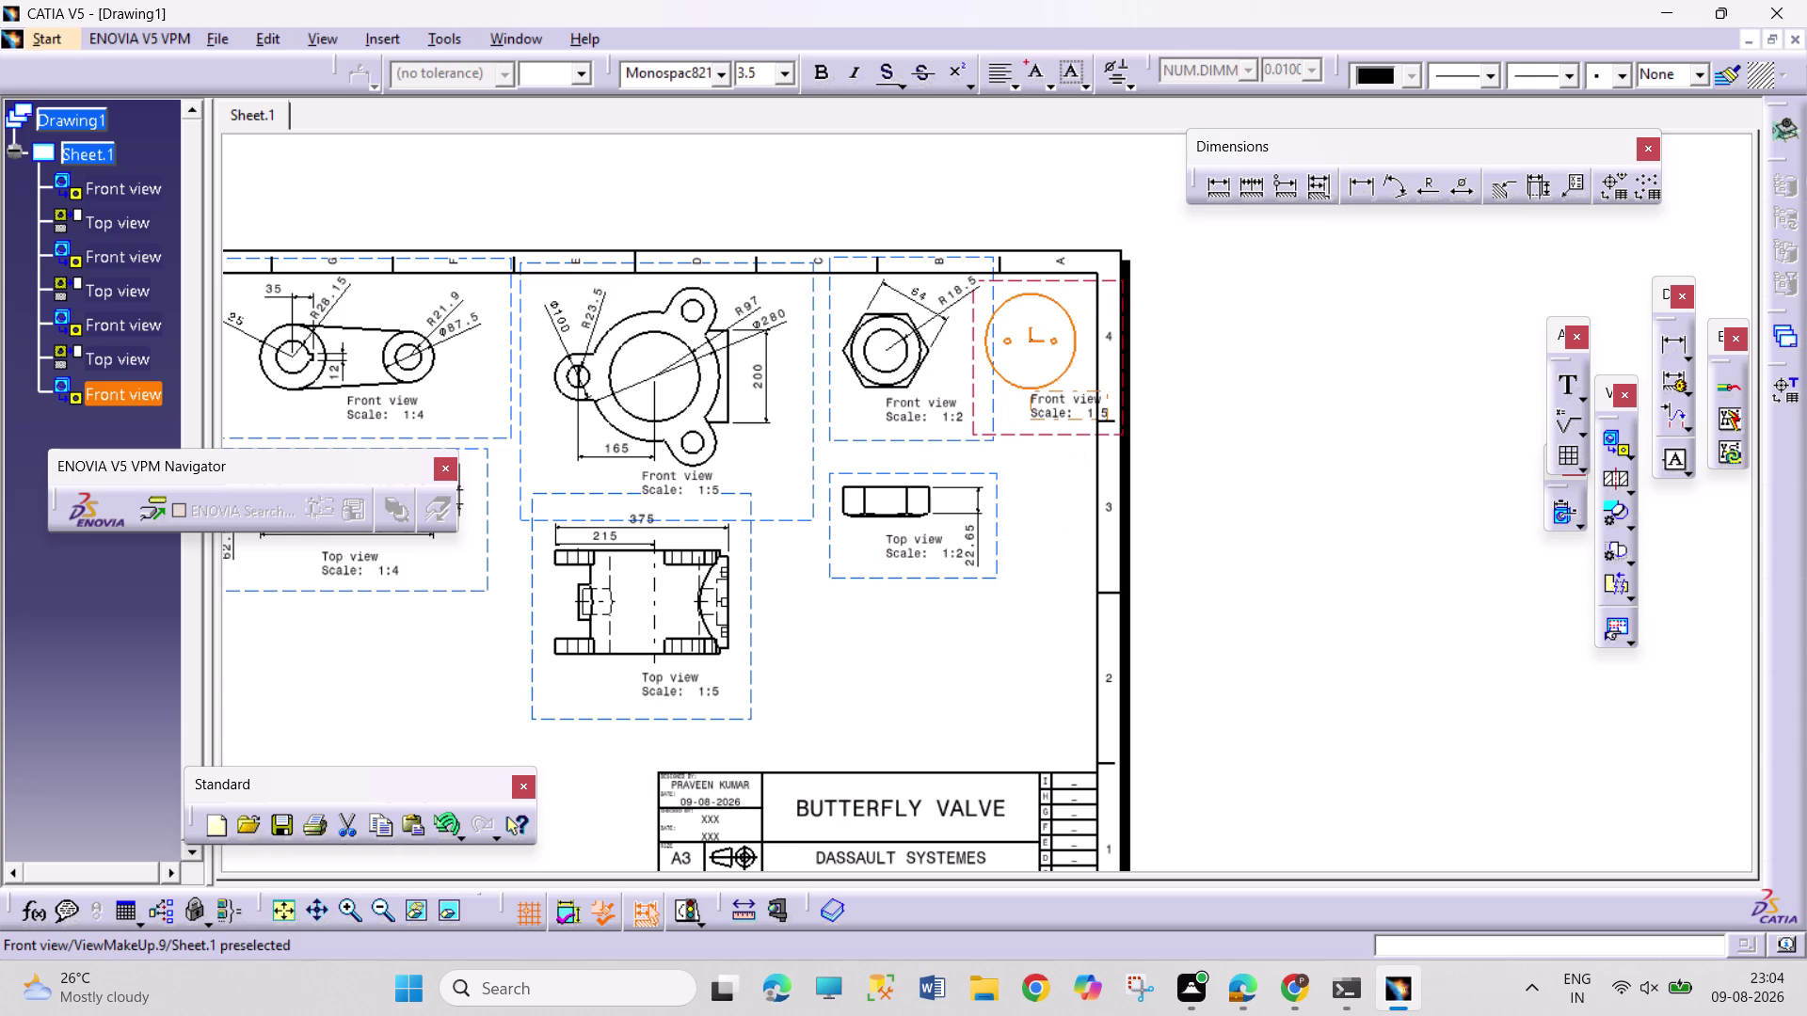
Project the disc's top view below its front view.
click(1631, 451)
click(1687, 472)
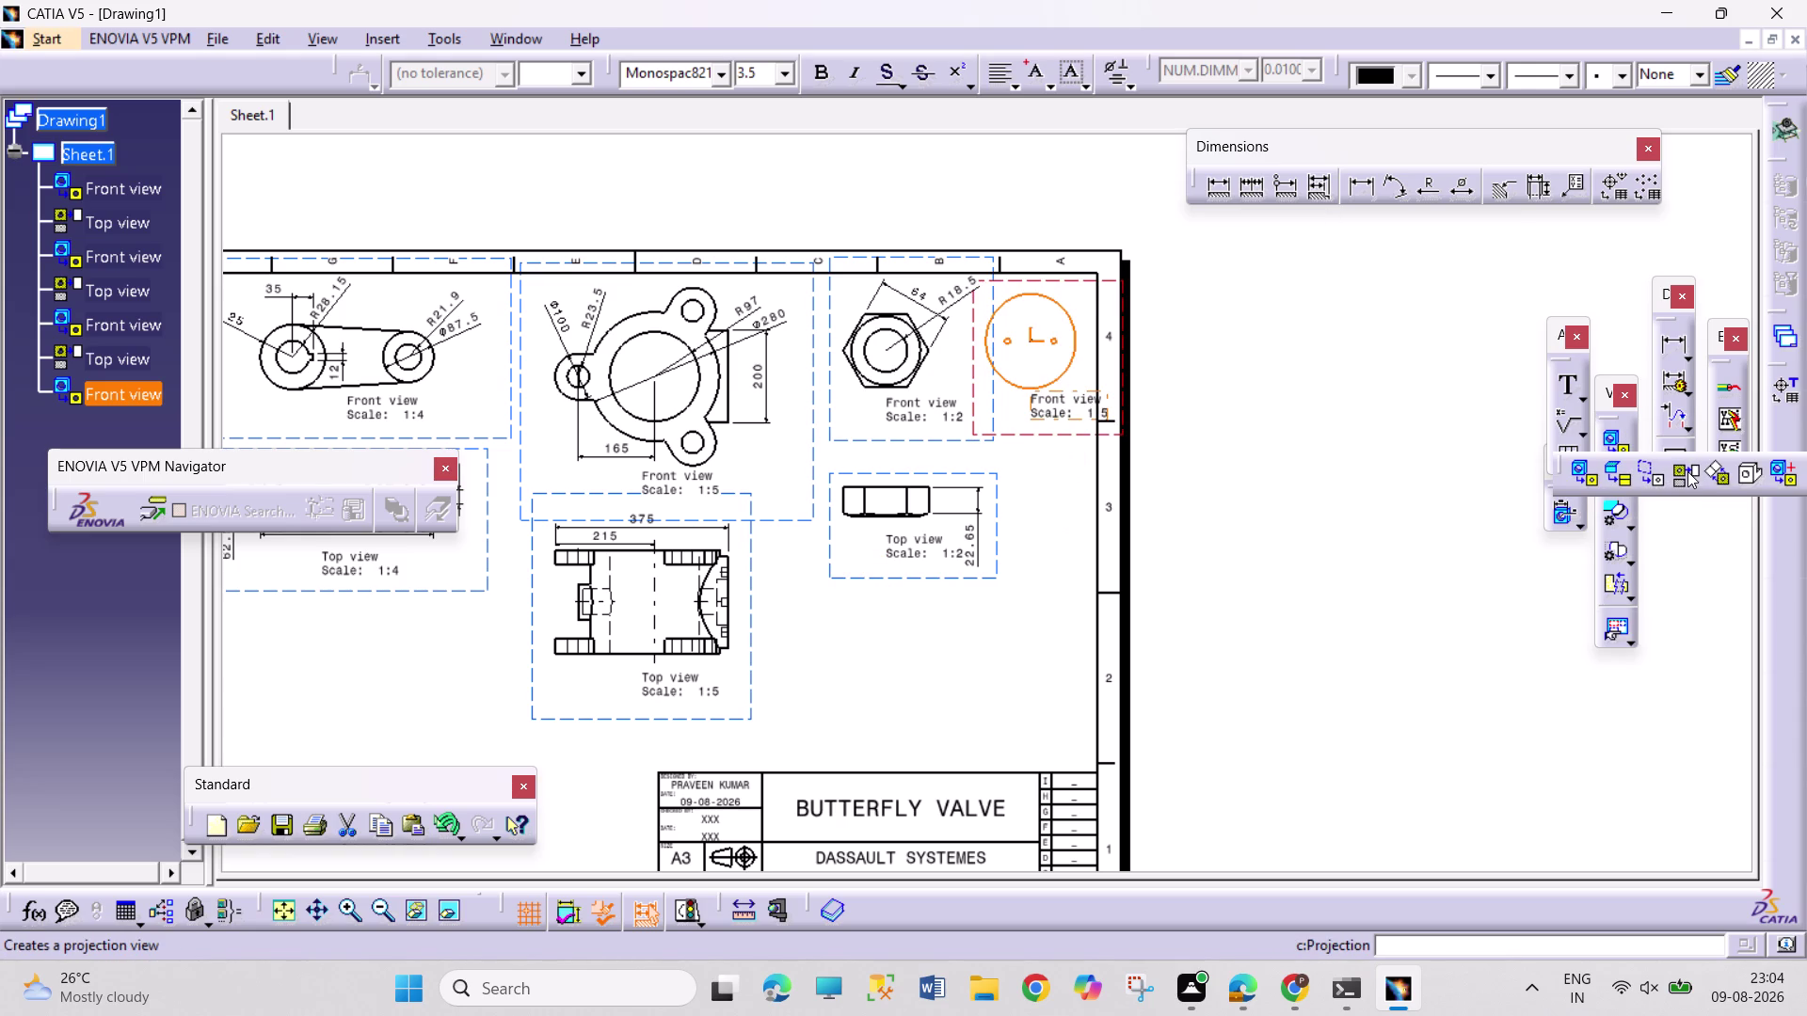
click(1051, 462)
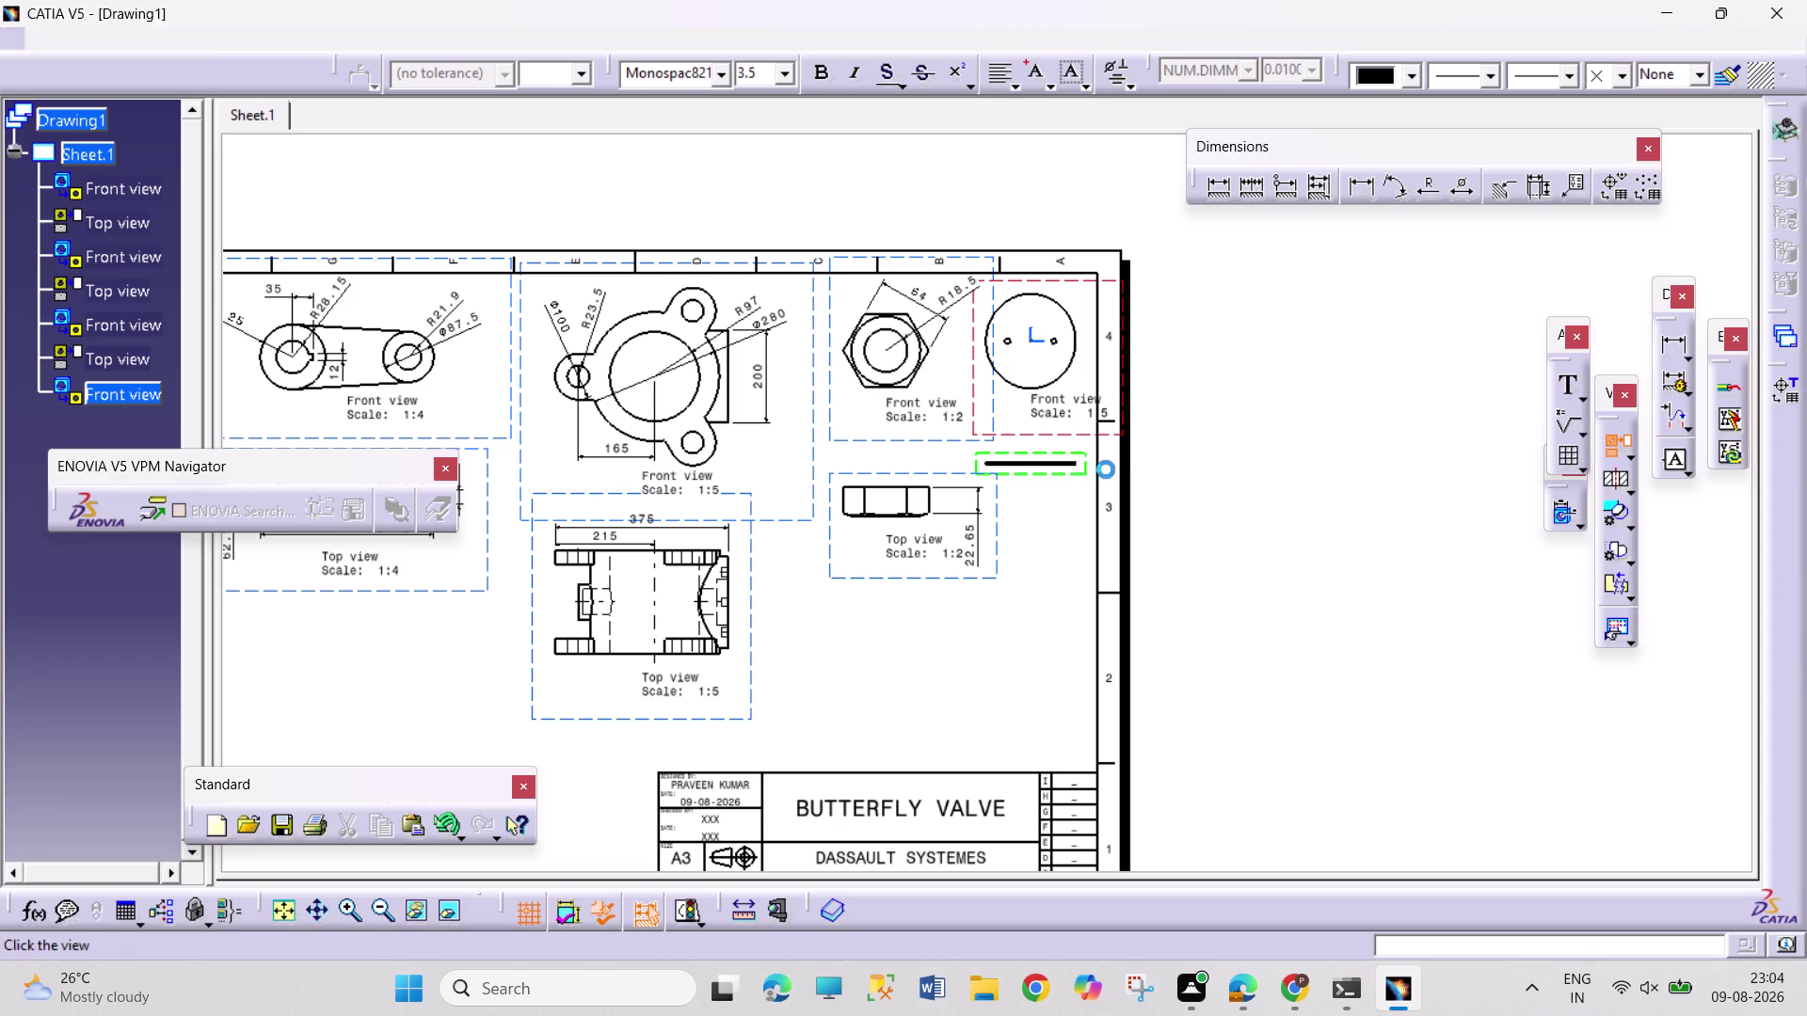
middle_drag(1068, 528, 1112, 342)
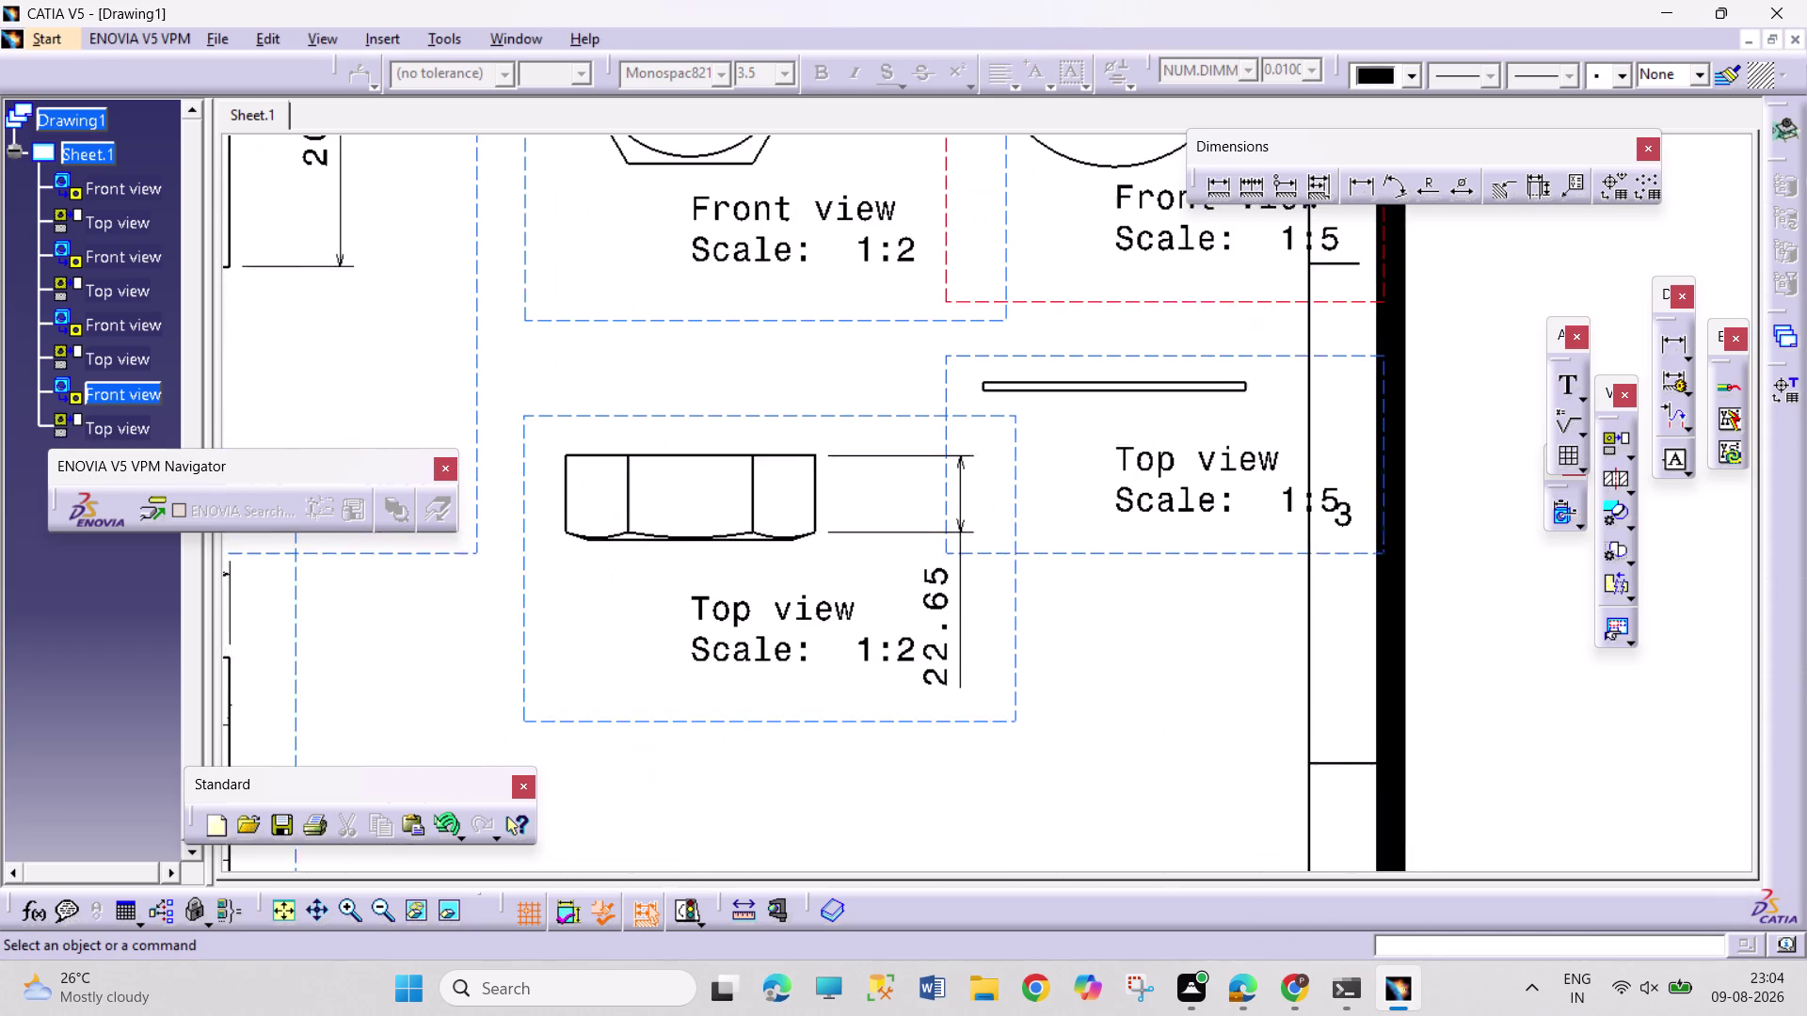
click(1213, 192)
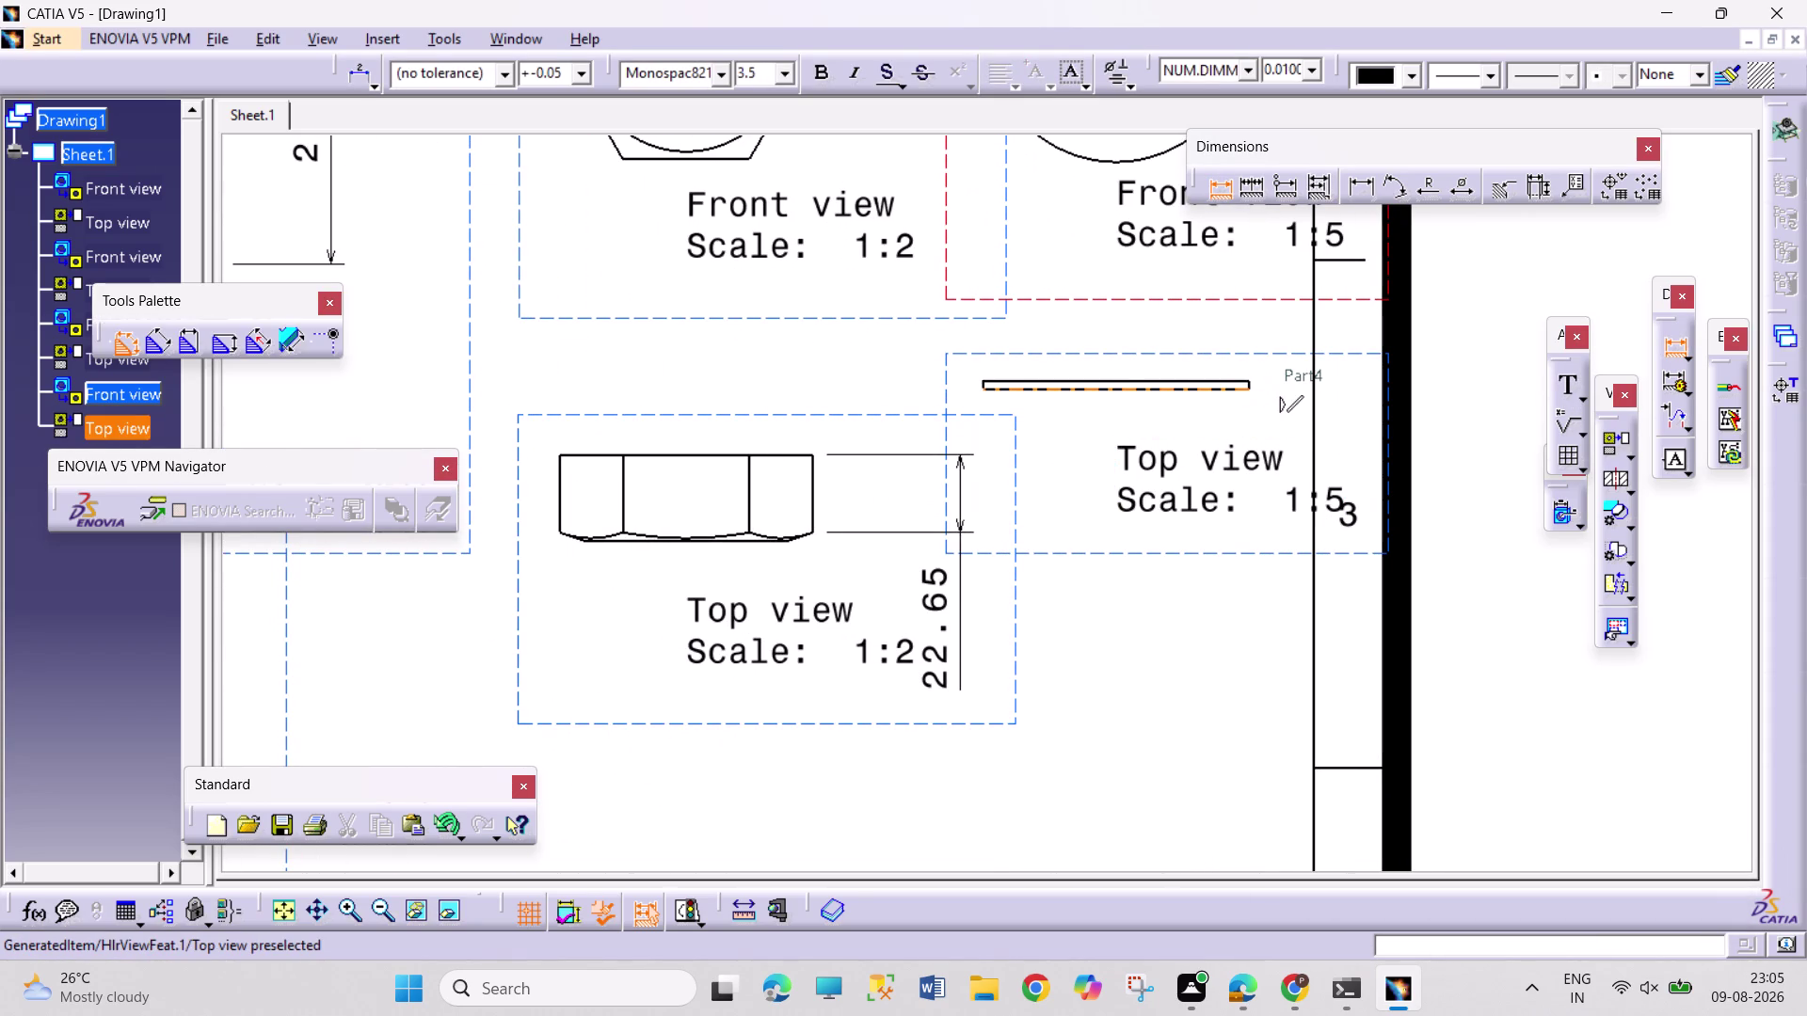
Dimension the butterfly plate's top-view thickness as 6.
middle_drag(1260, 391, 1255, 268)
middle_drag(1317, 352, 912, 541)
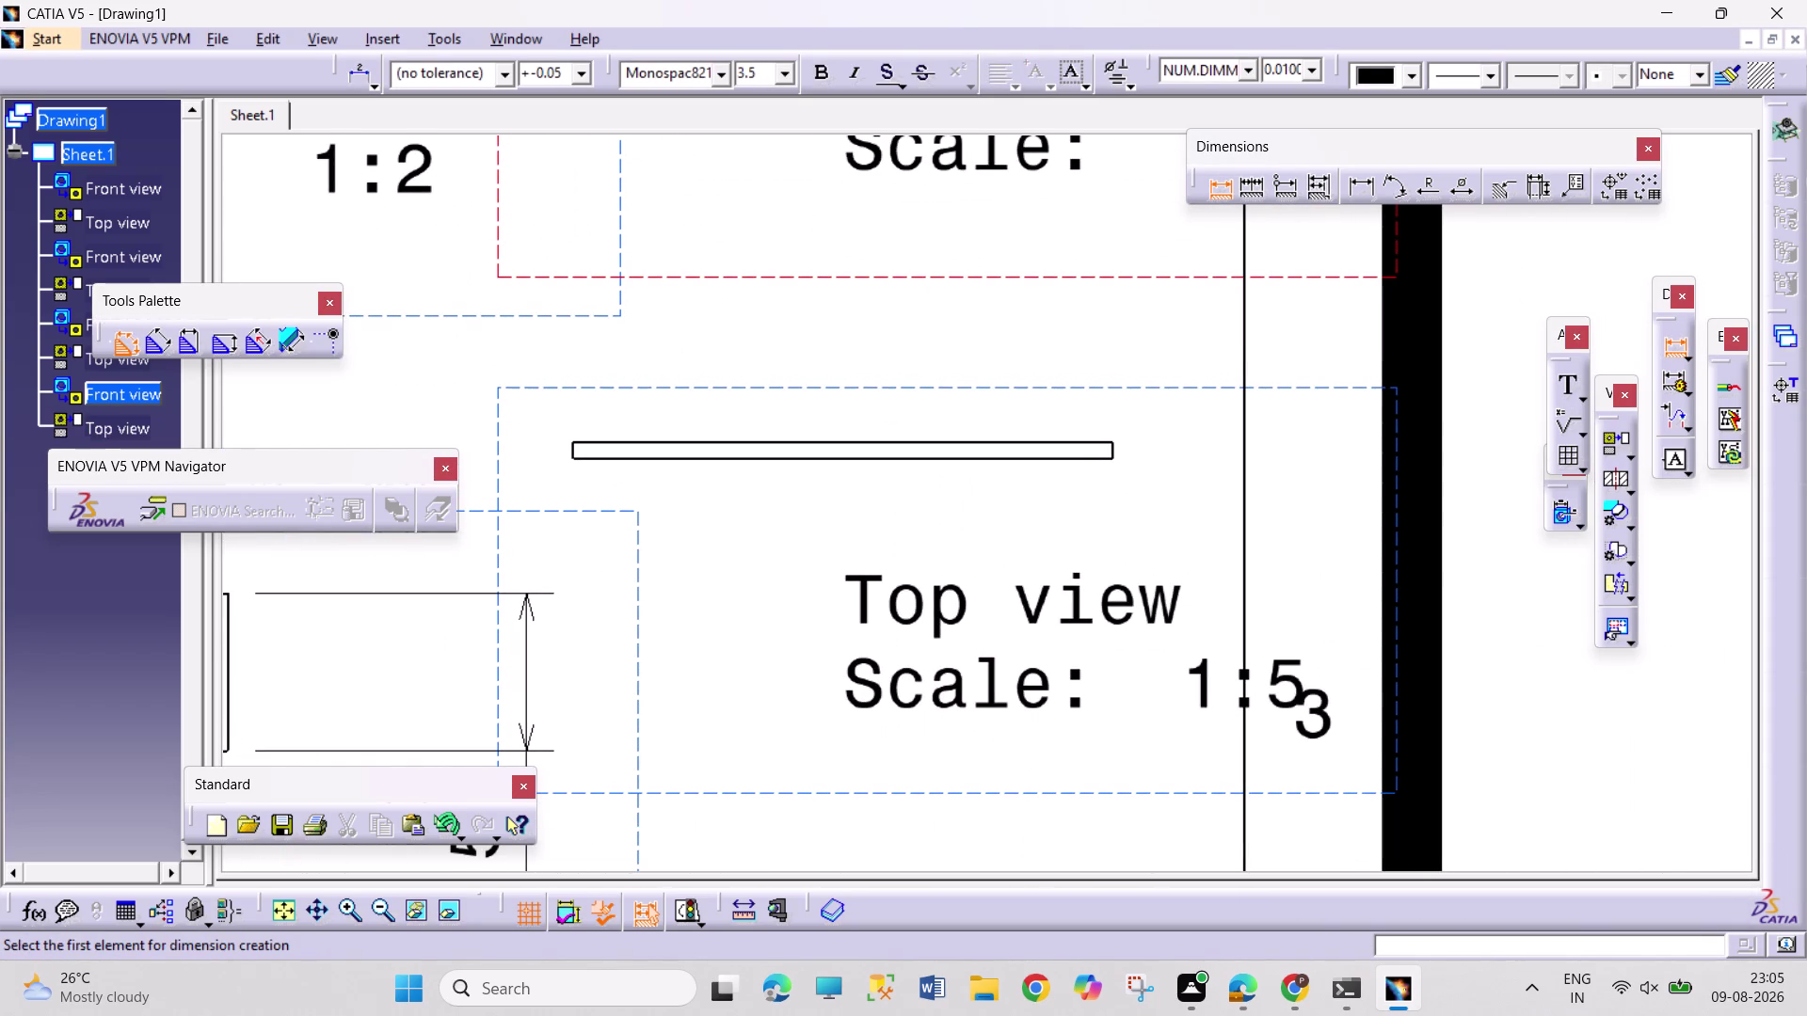
click(1113, 452)
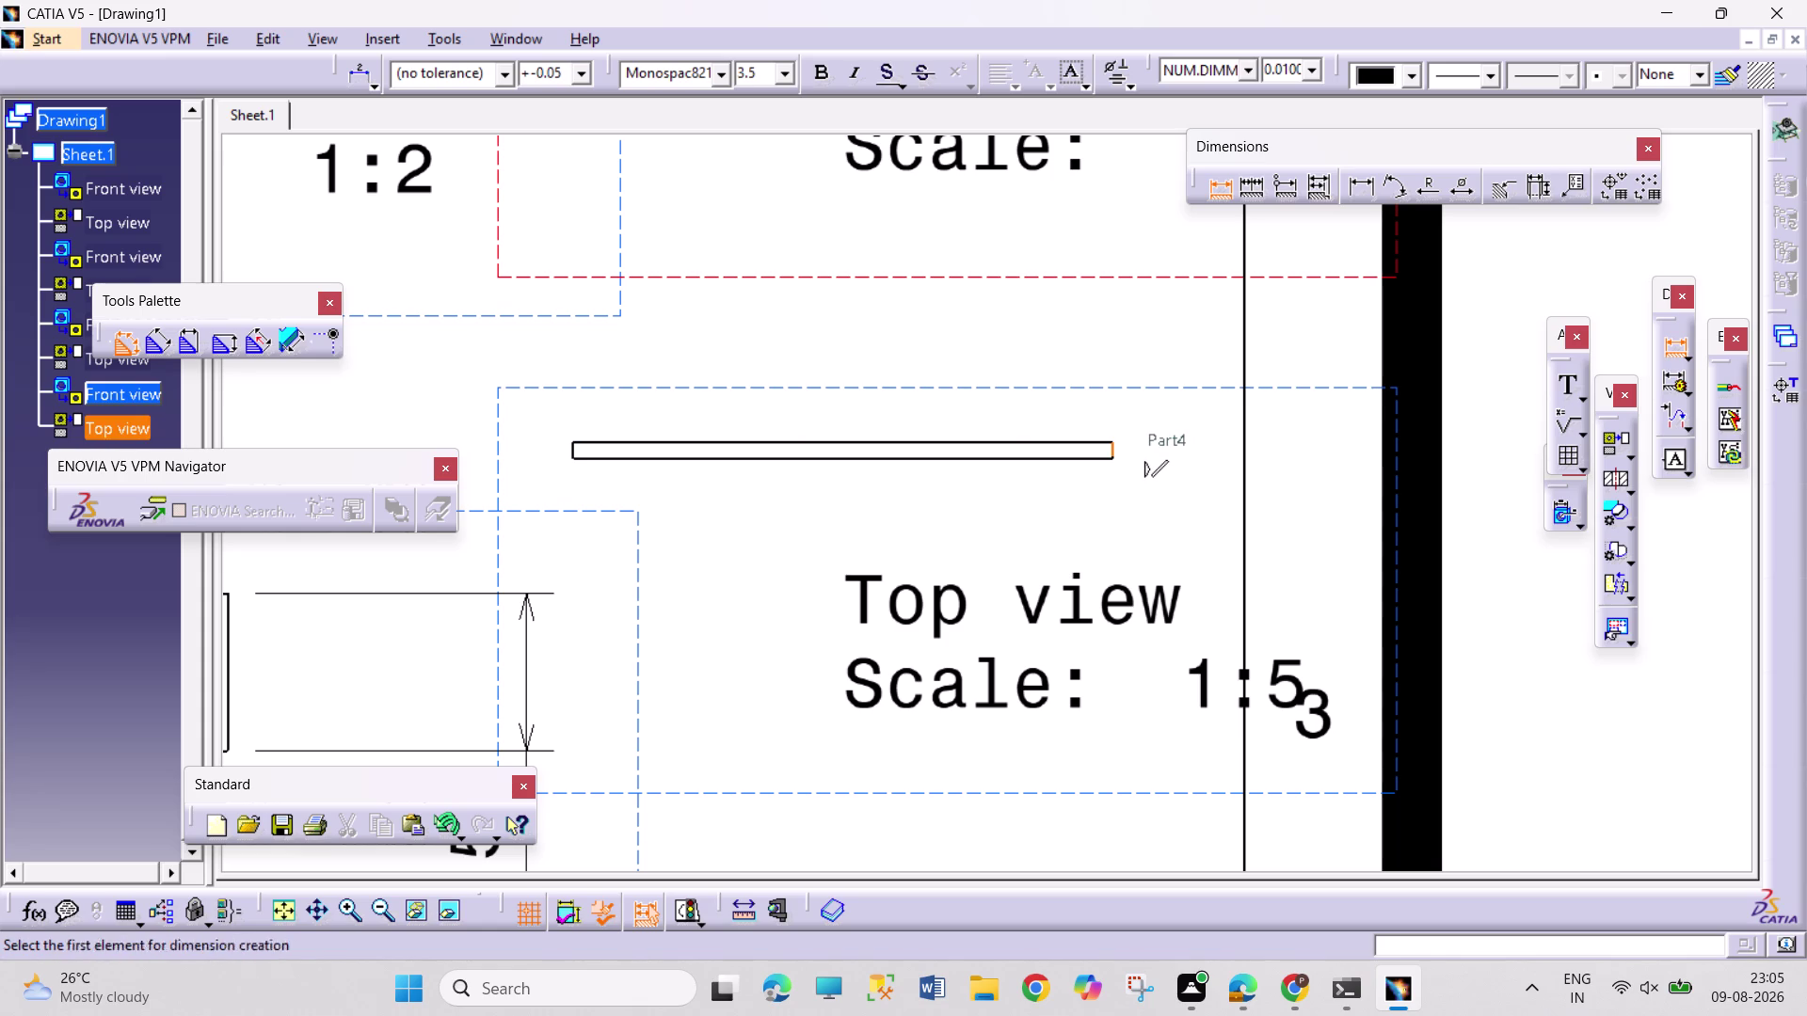
click(1155, 454)
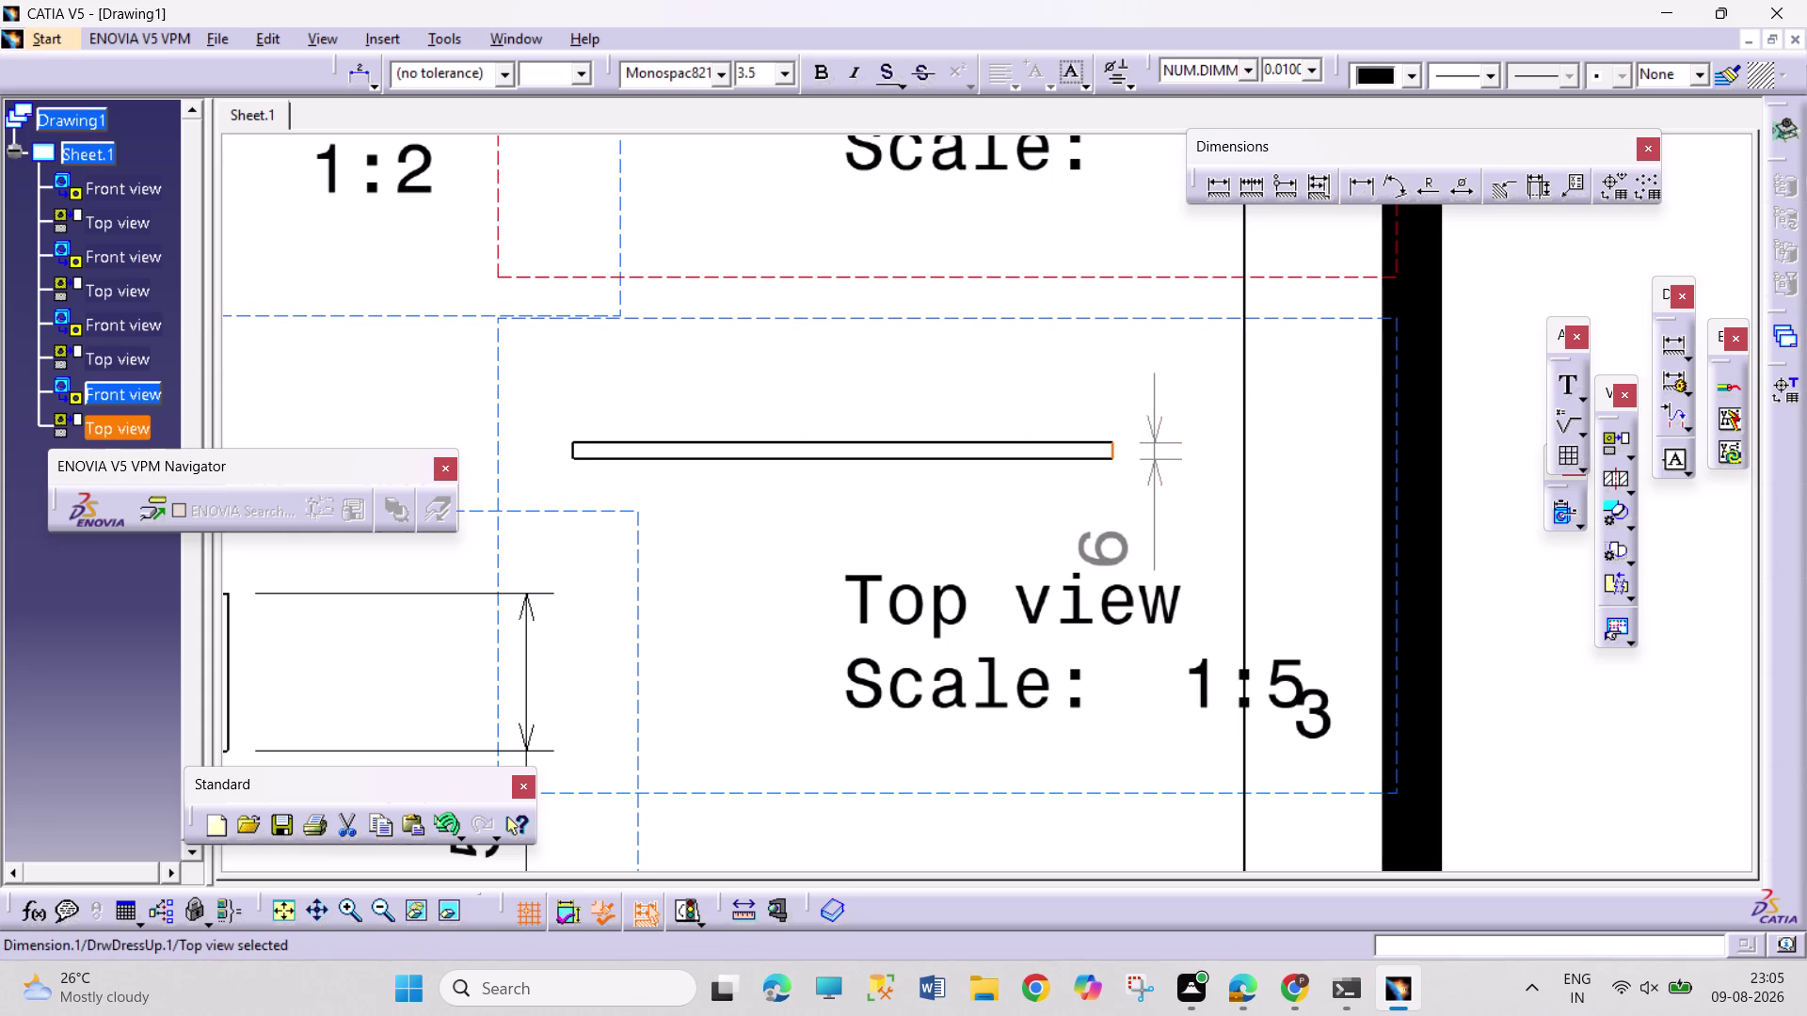
Try dimensioning the plate's outer circle on the front view, then undo the unwanted 626.56.
middle_drag(1210, 425, 1219, 838)
middle_drag(1038, 377, 1083, 670)
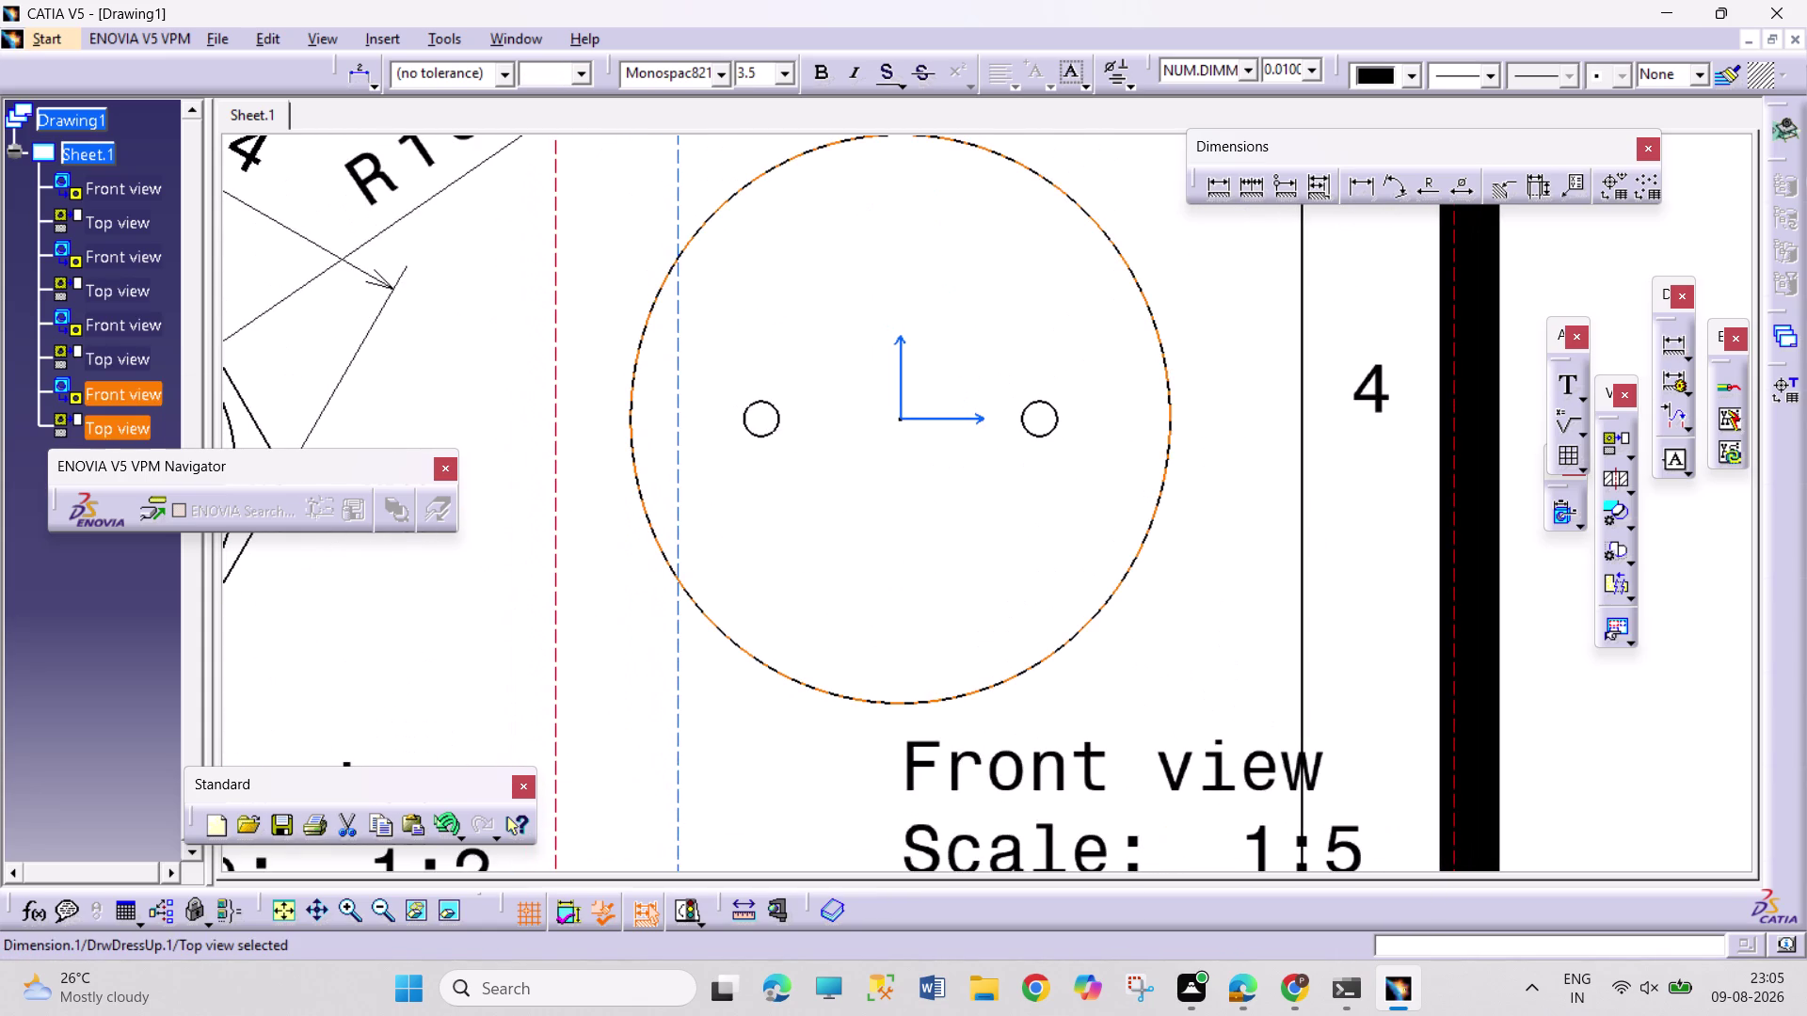
middle_drag(1194, 369, 1220, 523)
middle_drag(1139, 376, 1161, 252)
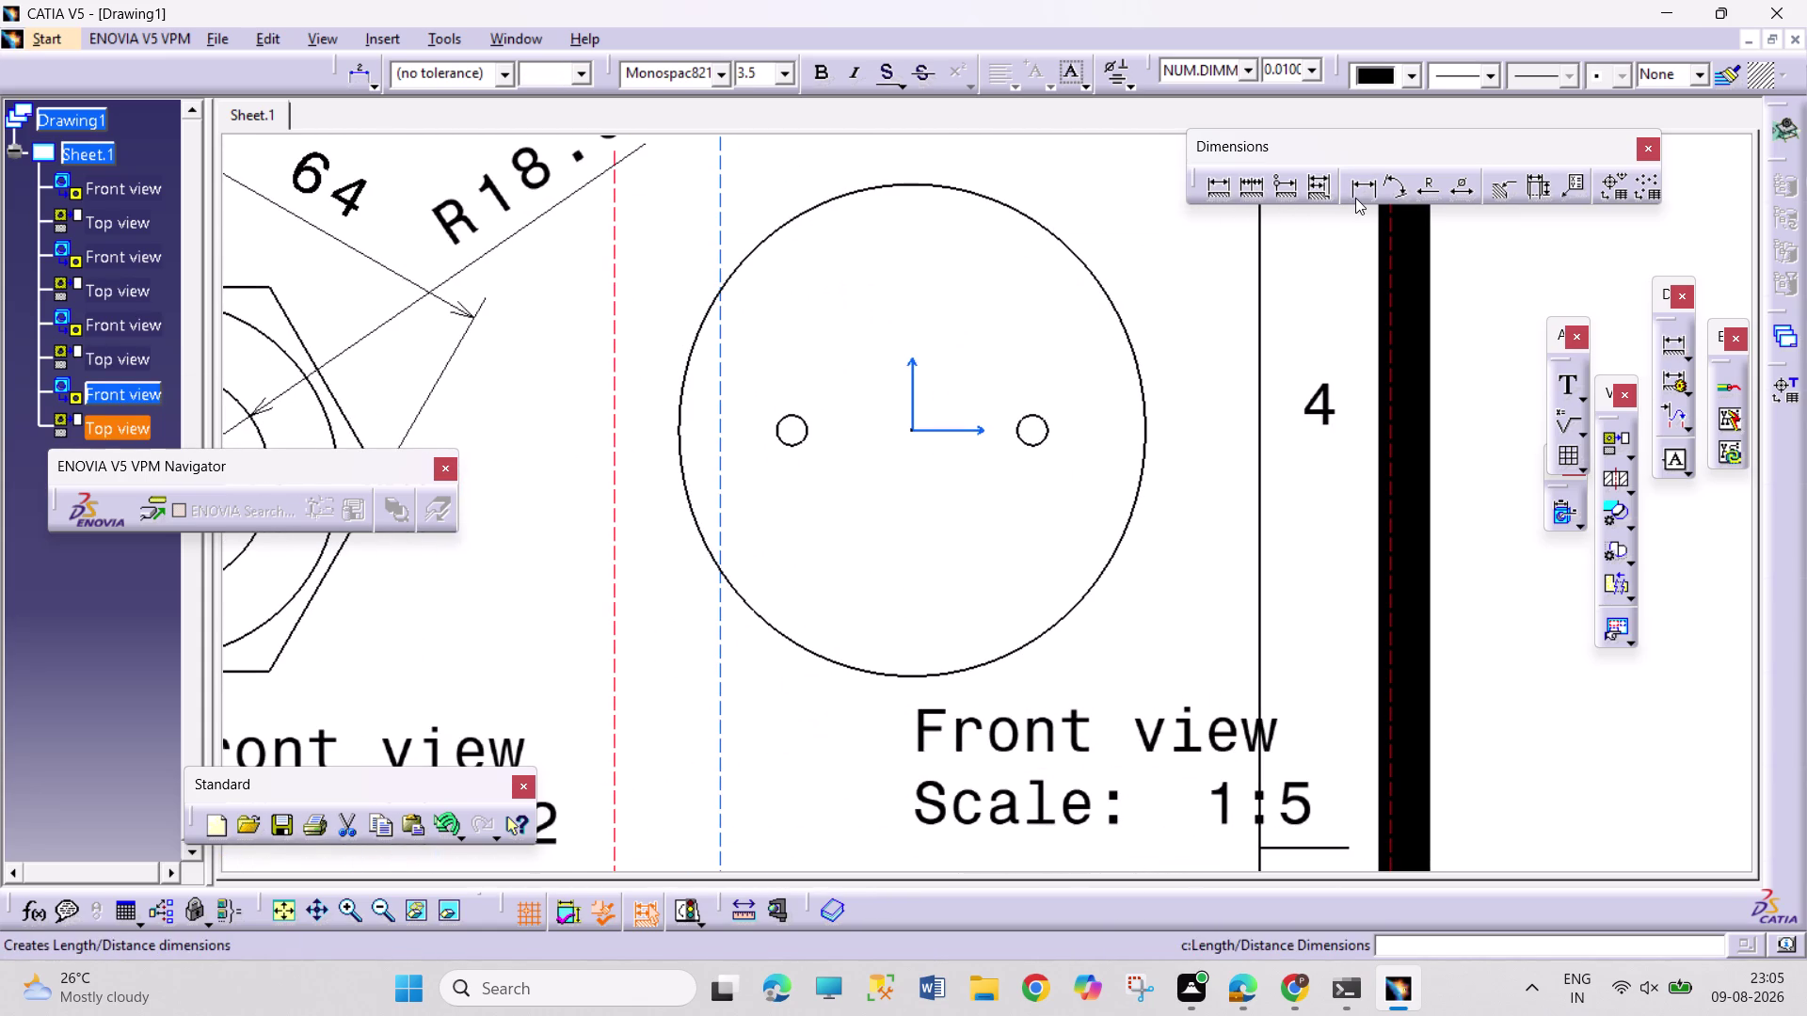
click(1355, 196)
drag(677, 435, 687, 434)
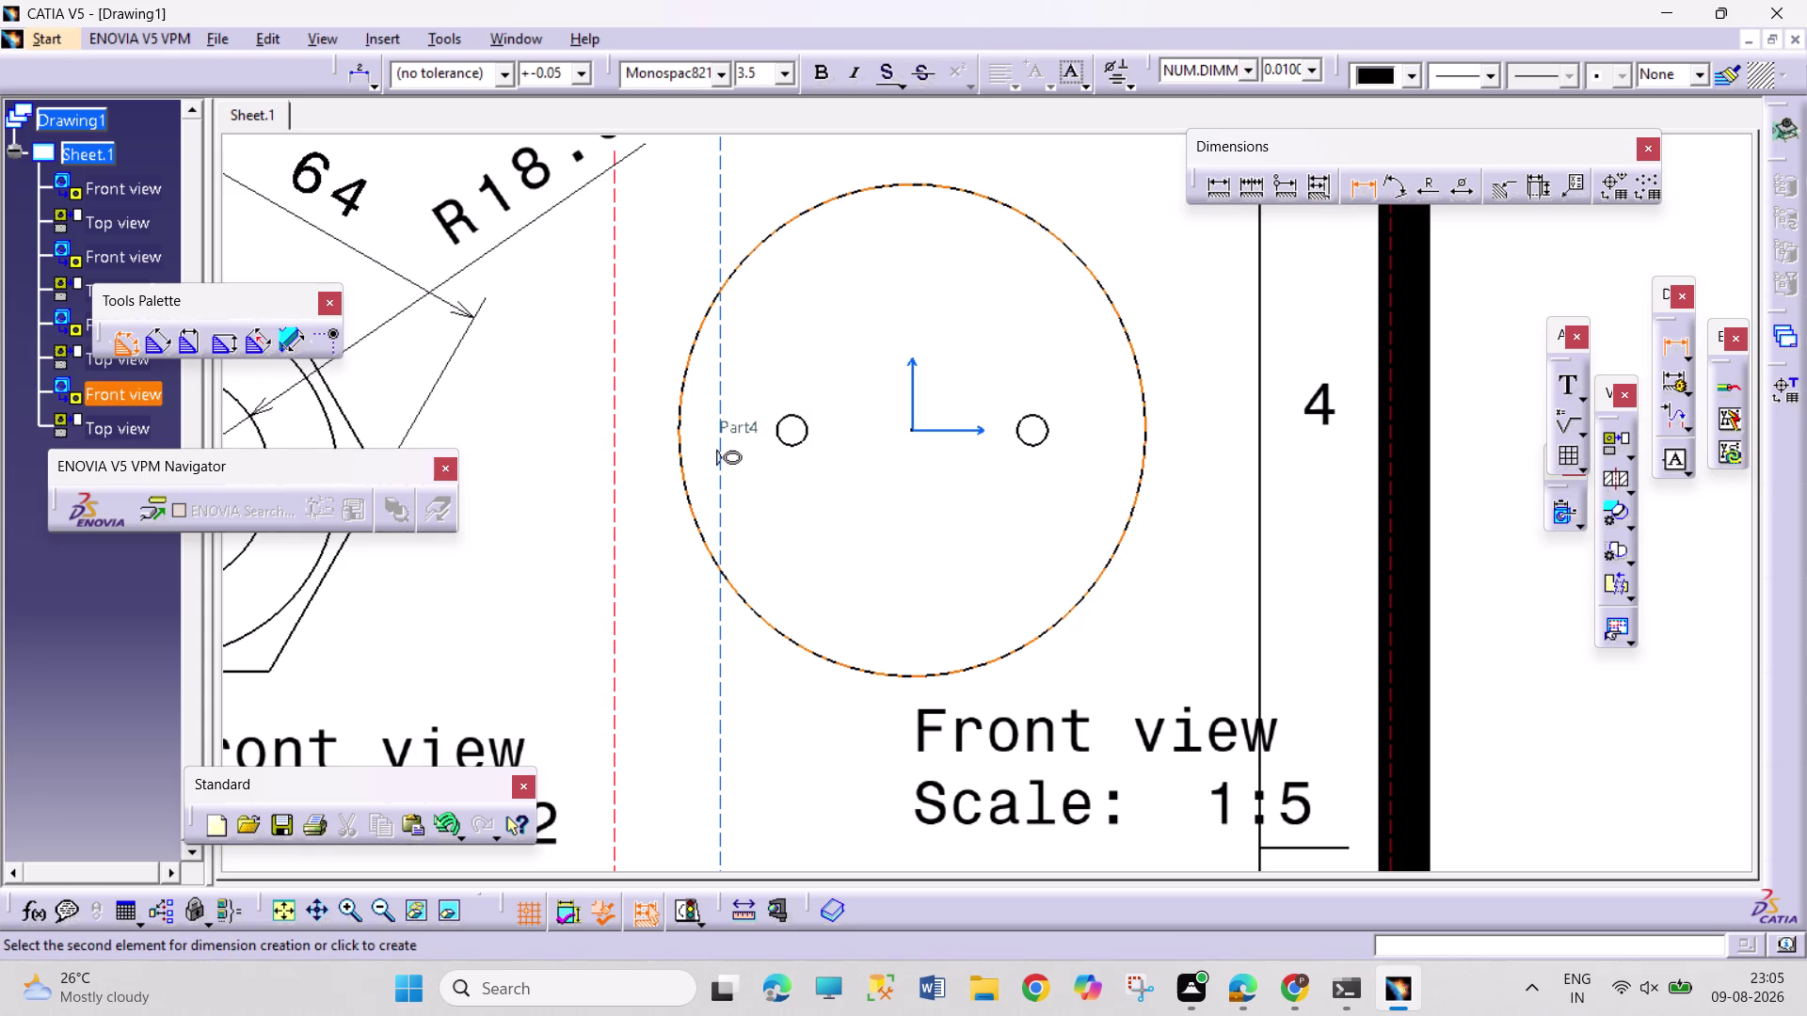
click(1146, 428)
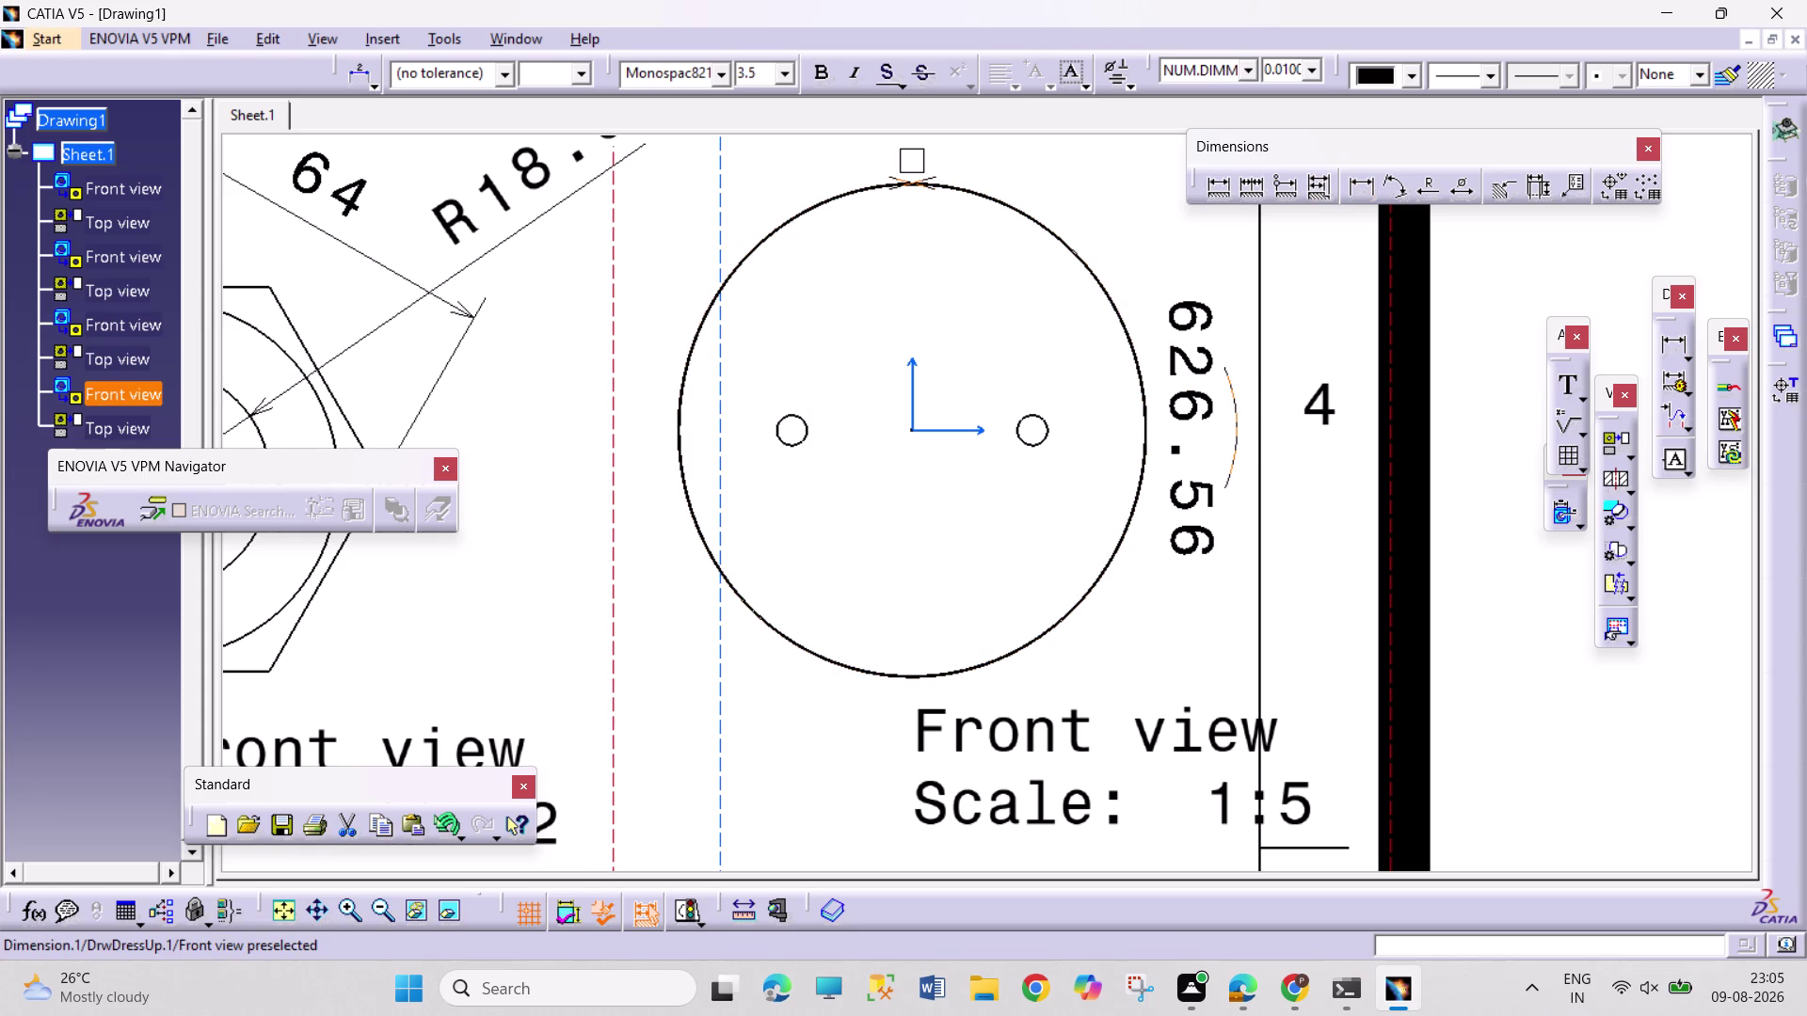
key(Escape)
key(ctrl+z)
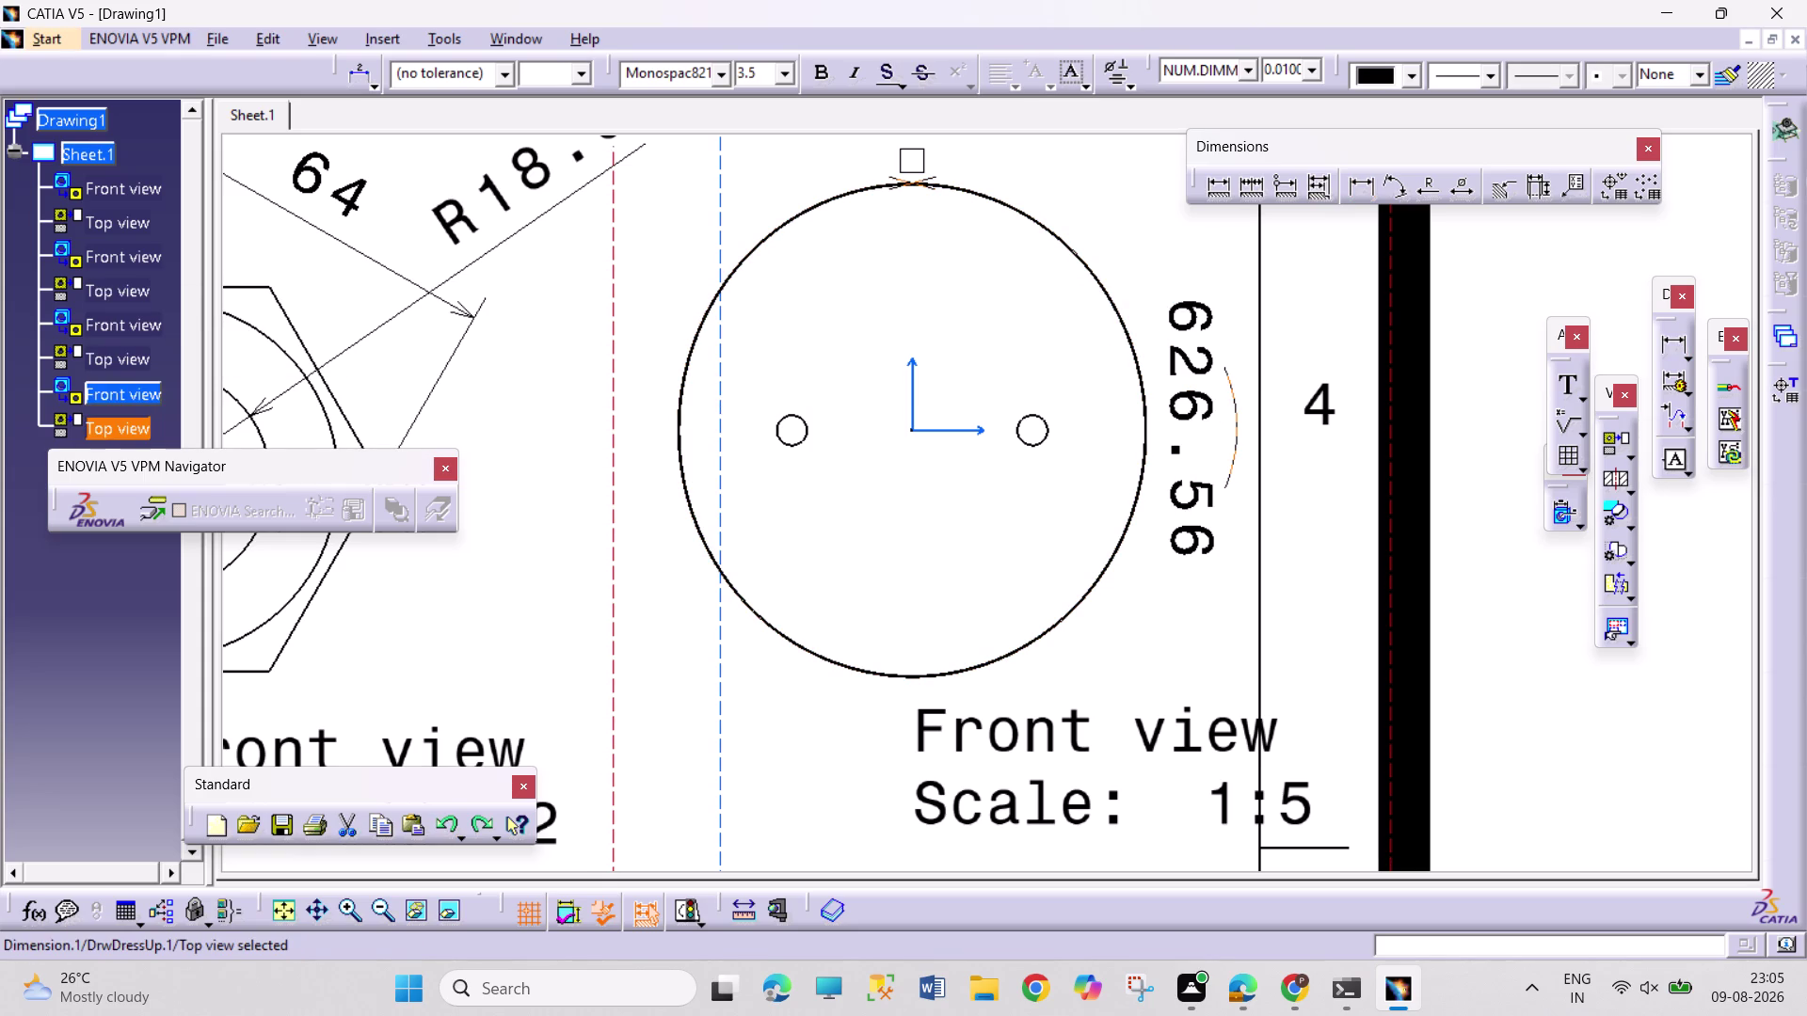
Add the 100 hole-spacing dimension between the plate's two holes on the front view.
click(1449, 190)
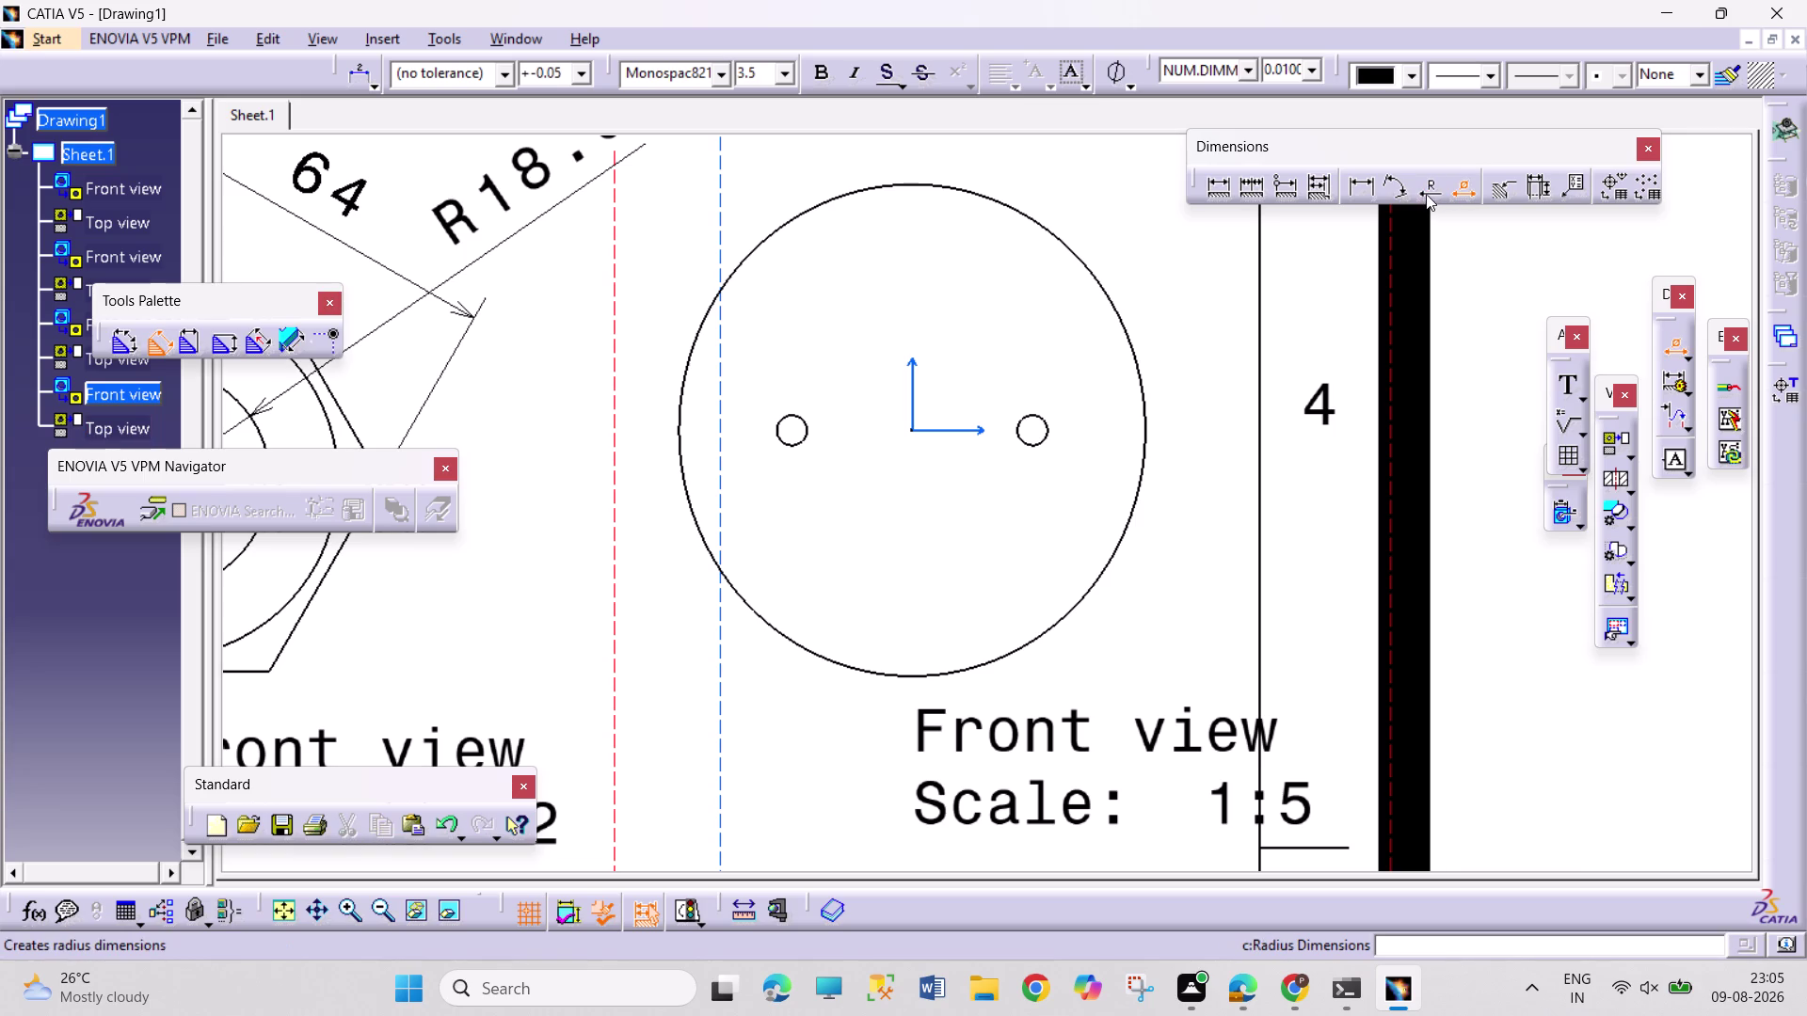
click(1425, 191)
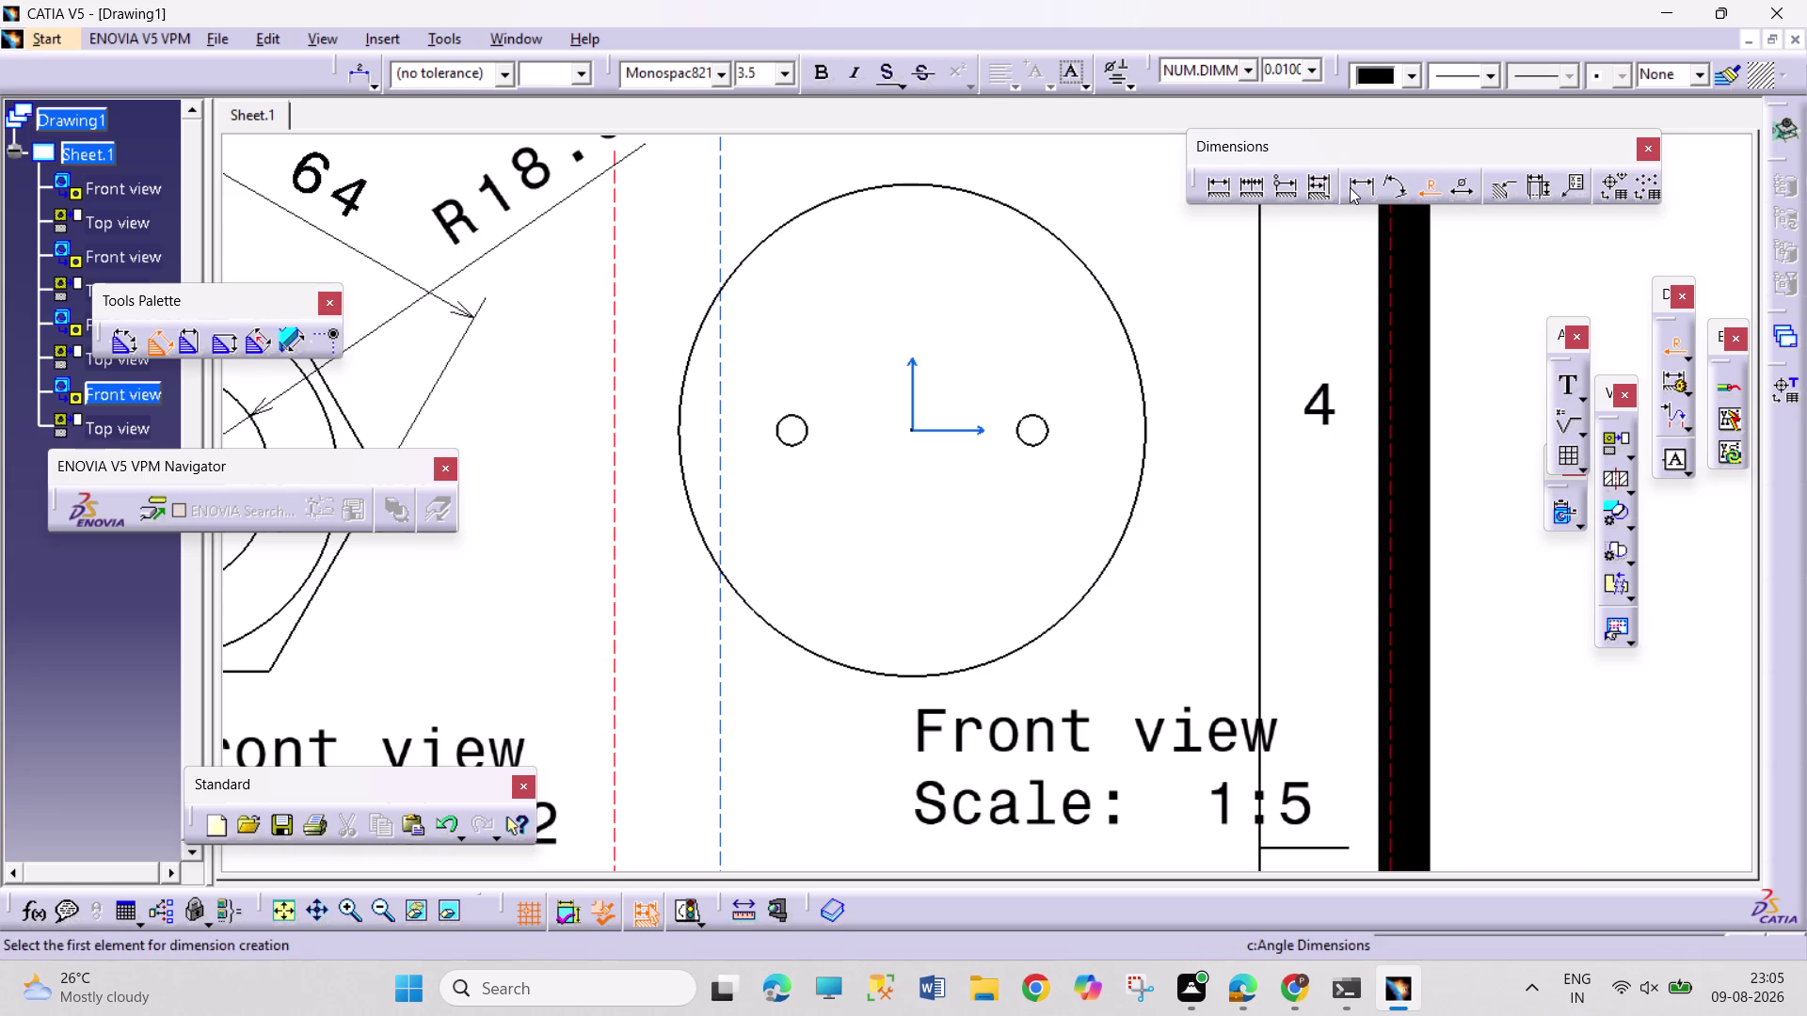
click(1349, 187)
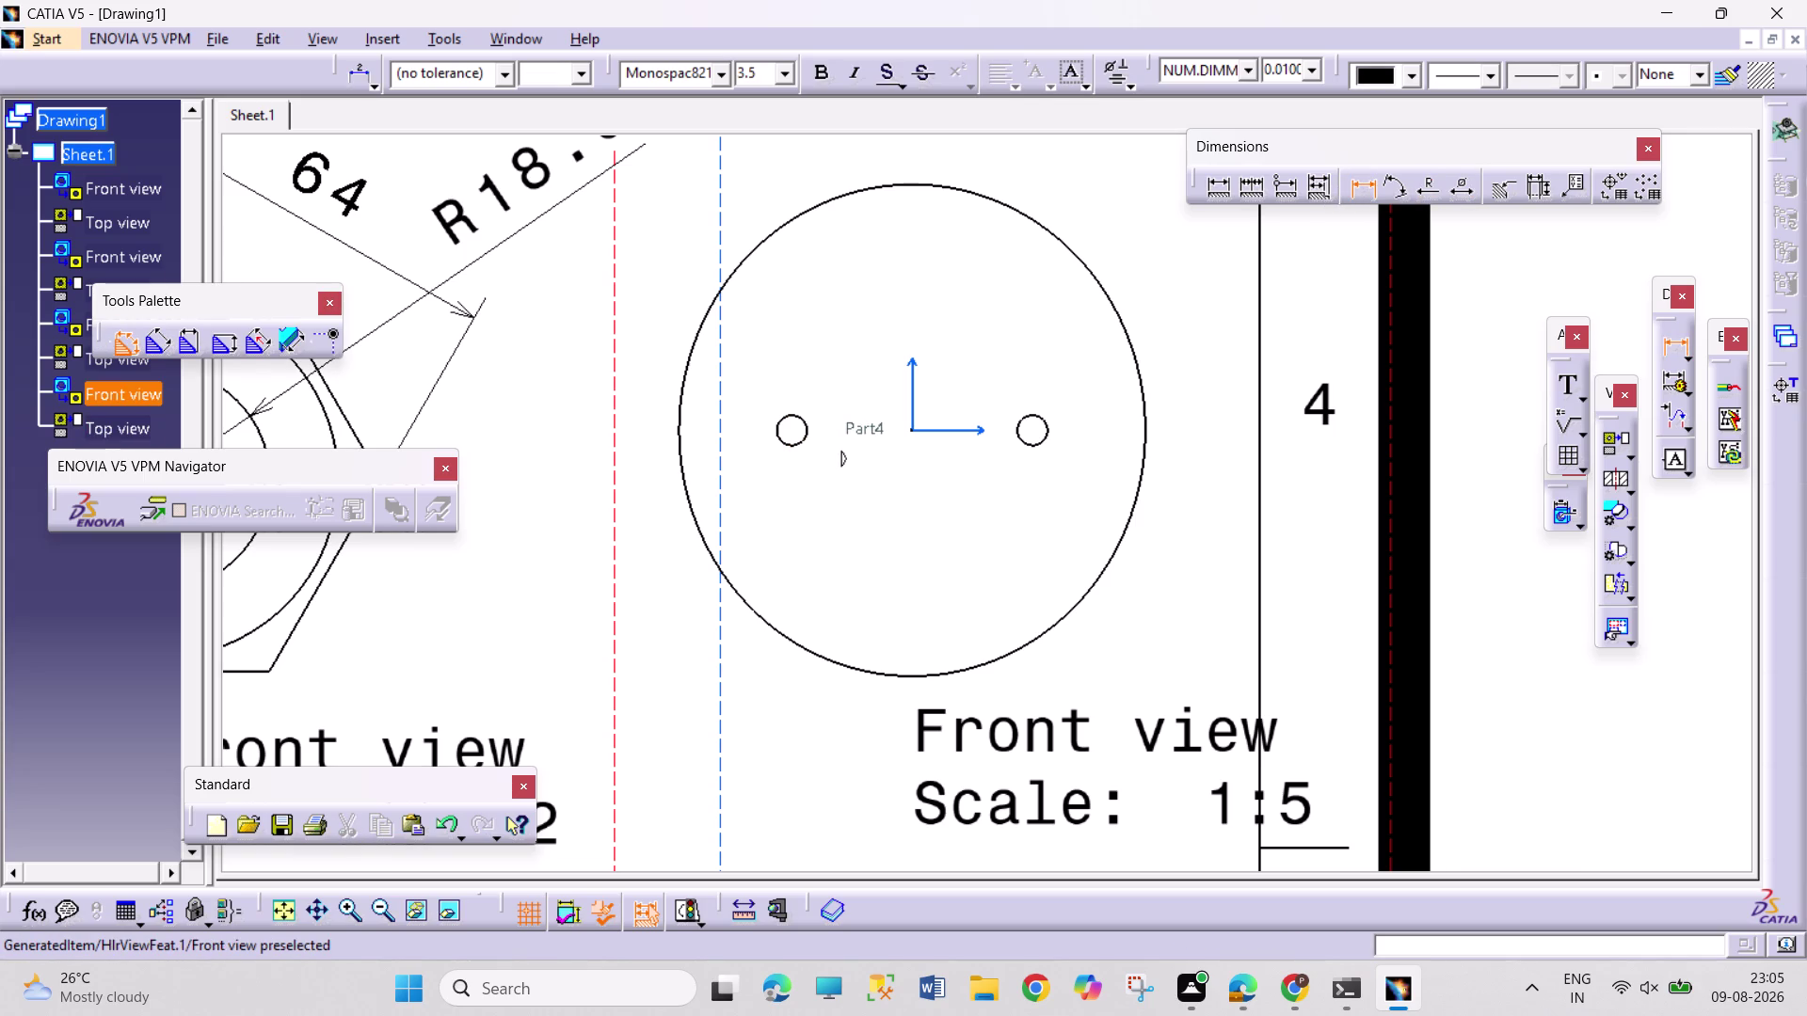
click(806, 435)
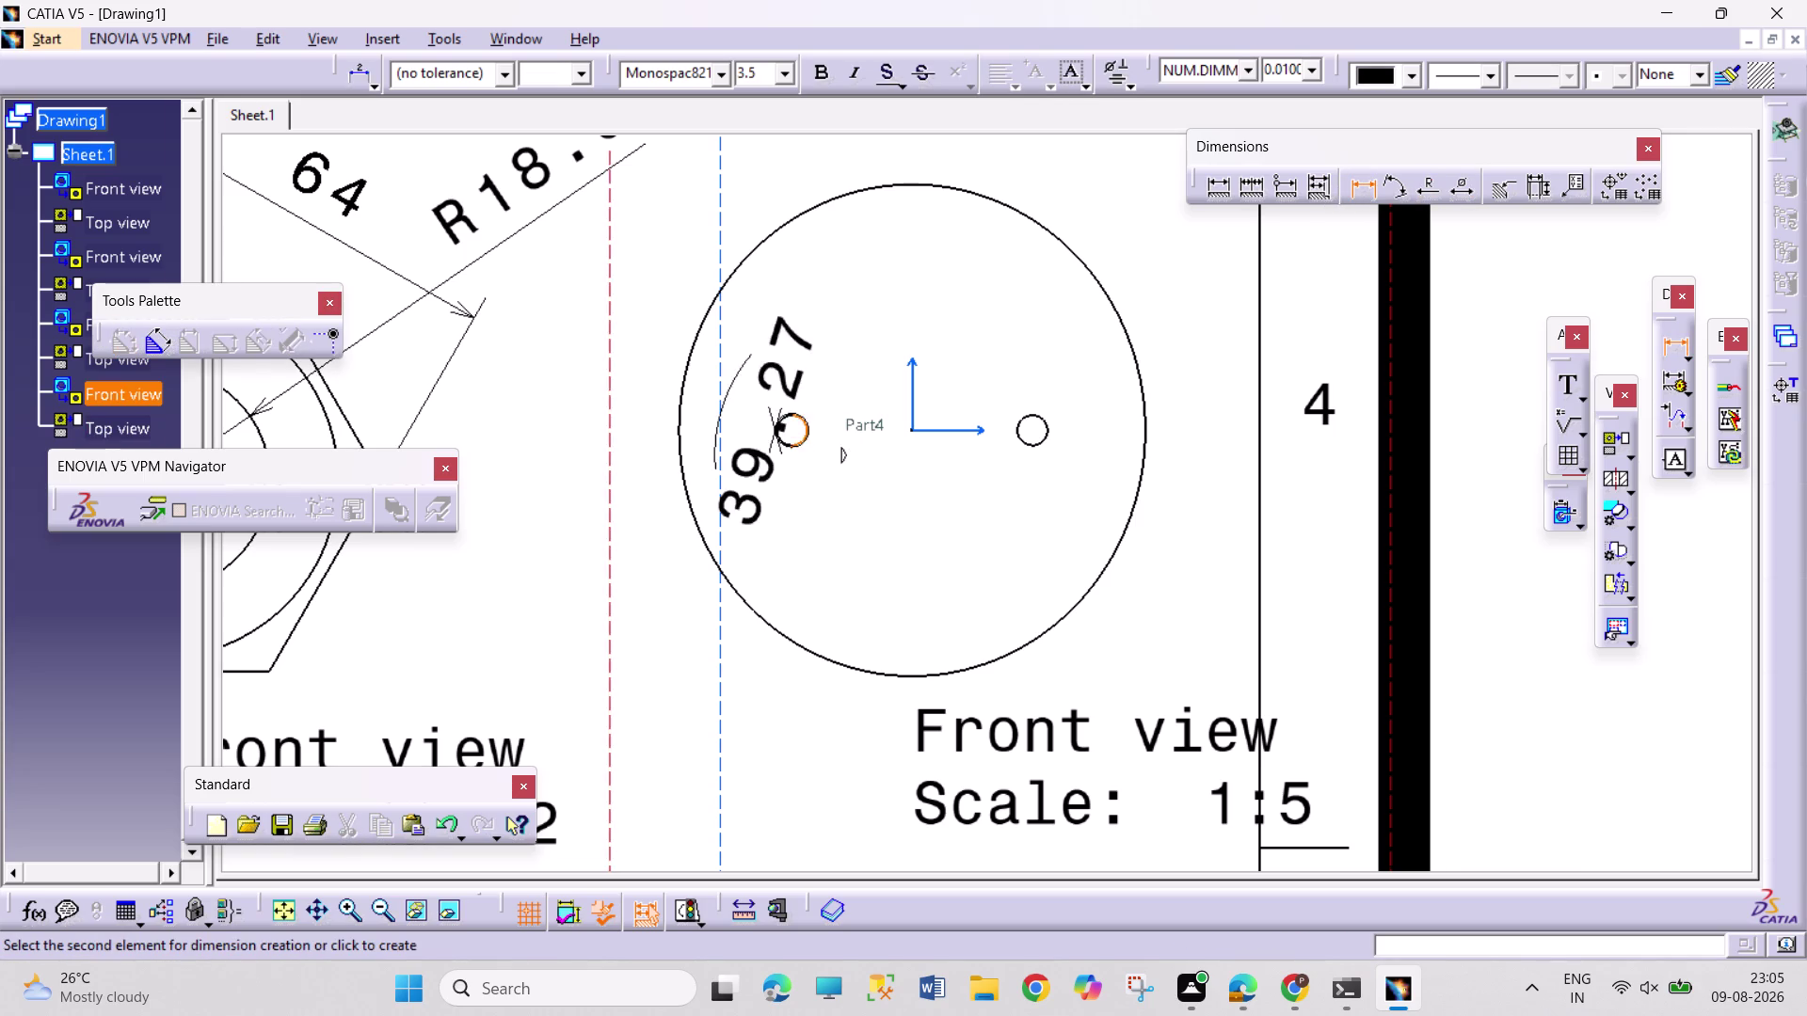
click(1040, 433)
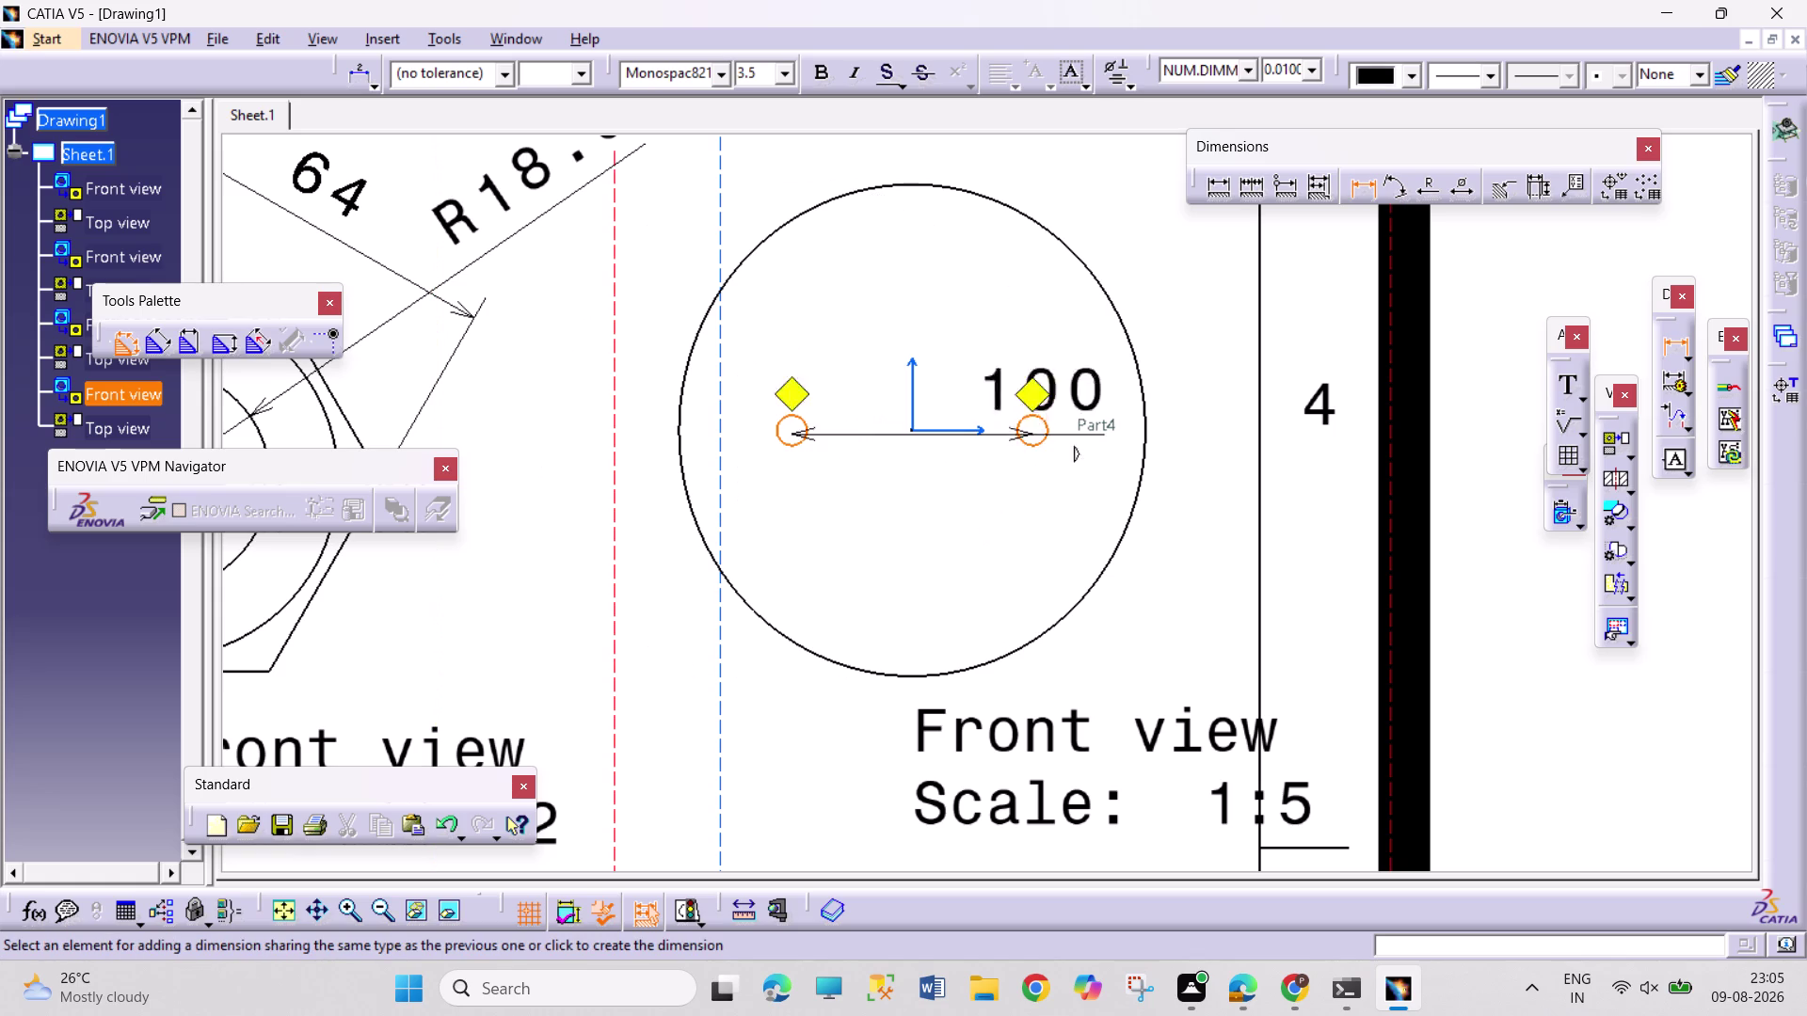
click(976, 336)
click(1423, 194)
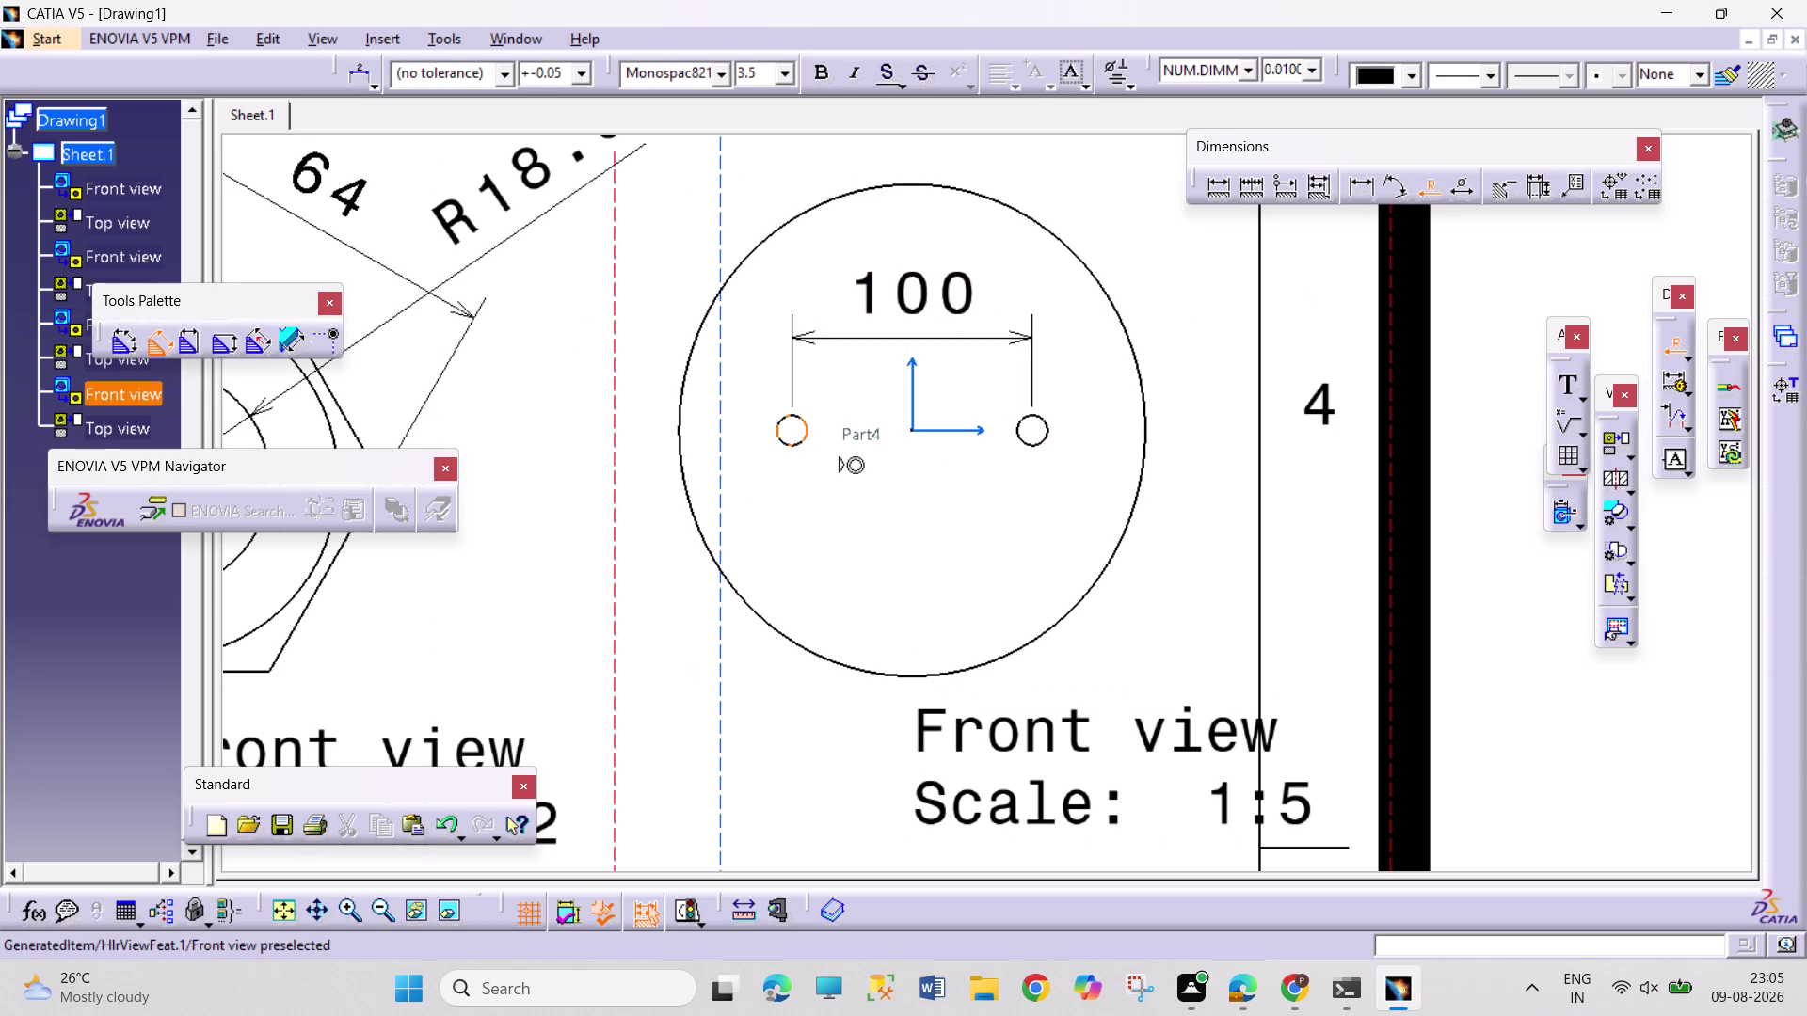
Add an R6.25 radius to the left hole and discard another unwanted 626.56 dimension.
click(807, 442)
click(846, 481)
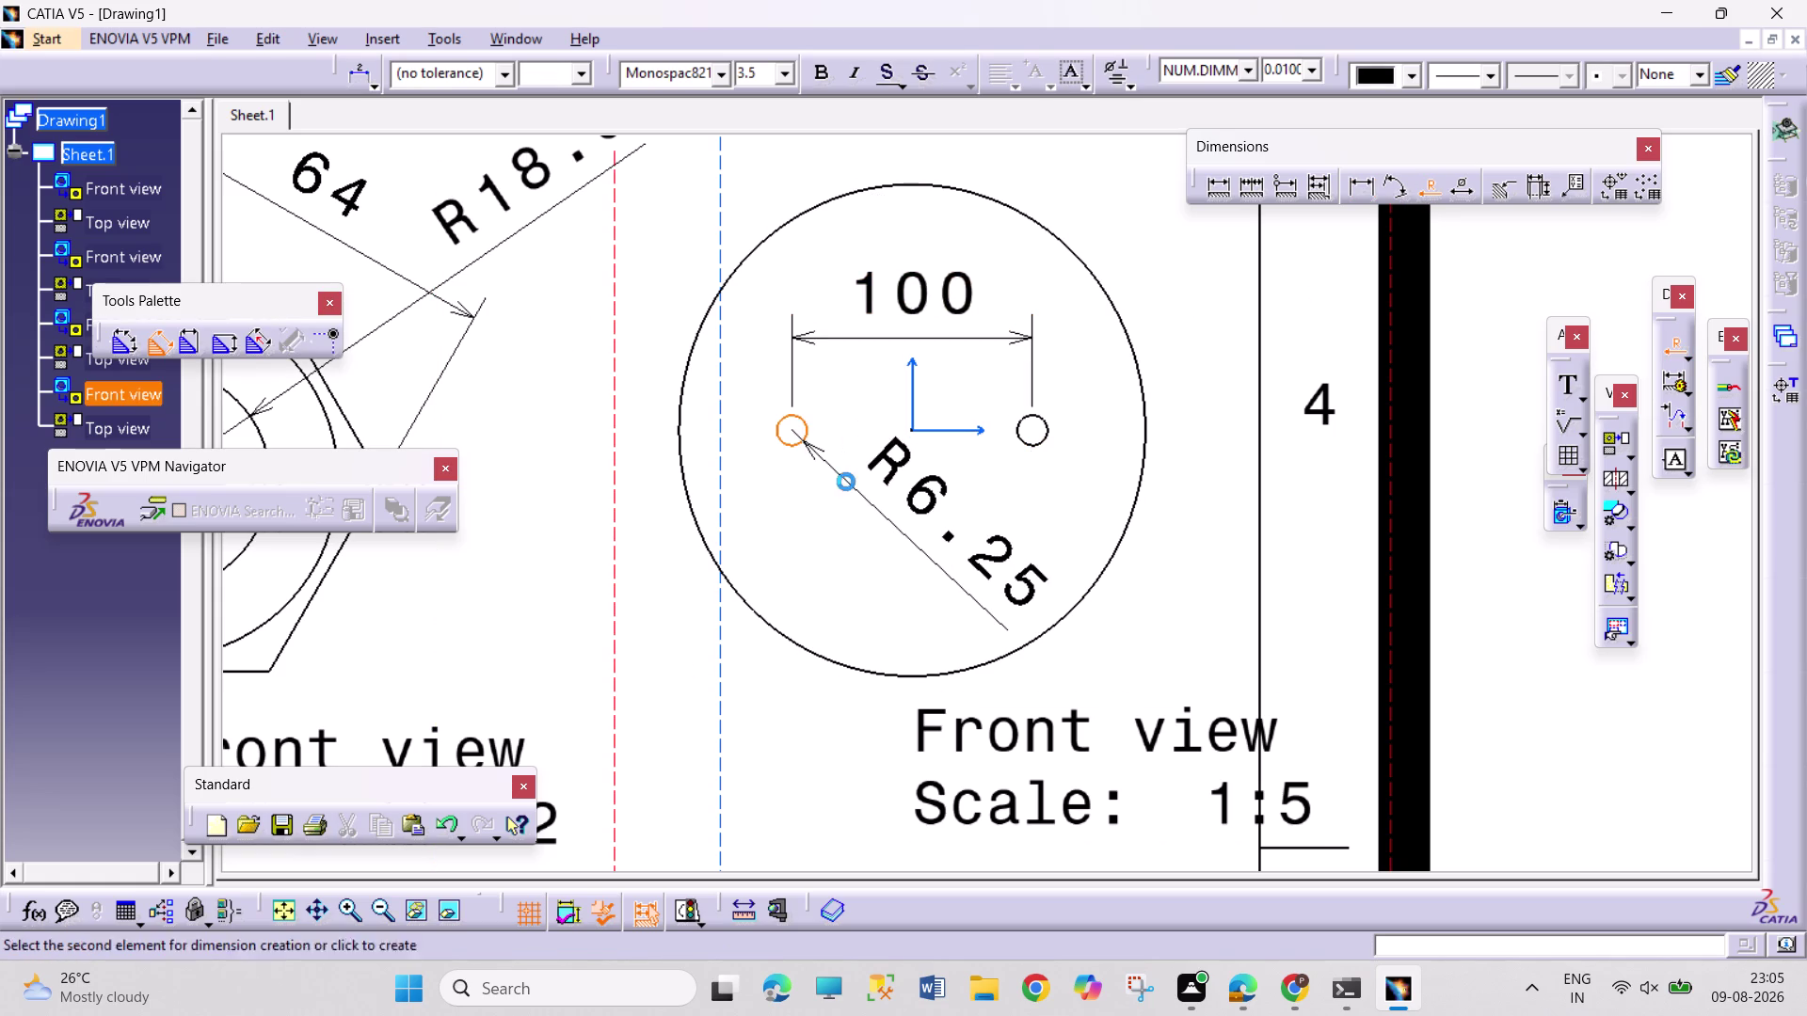
click(1347, 190)
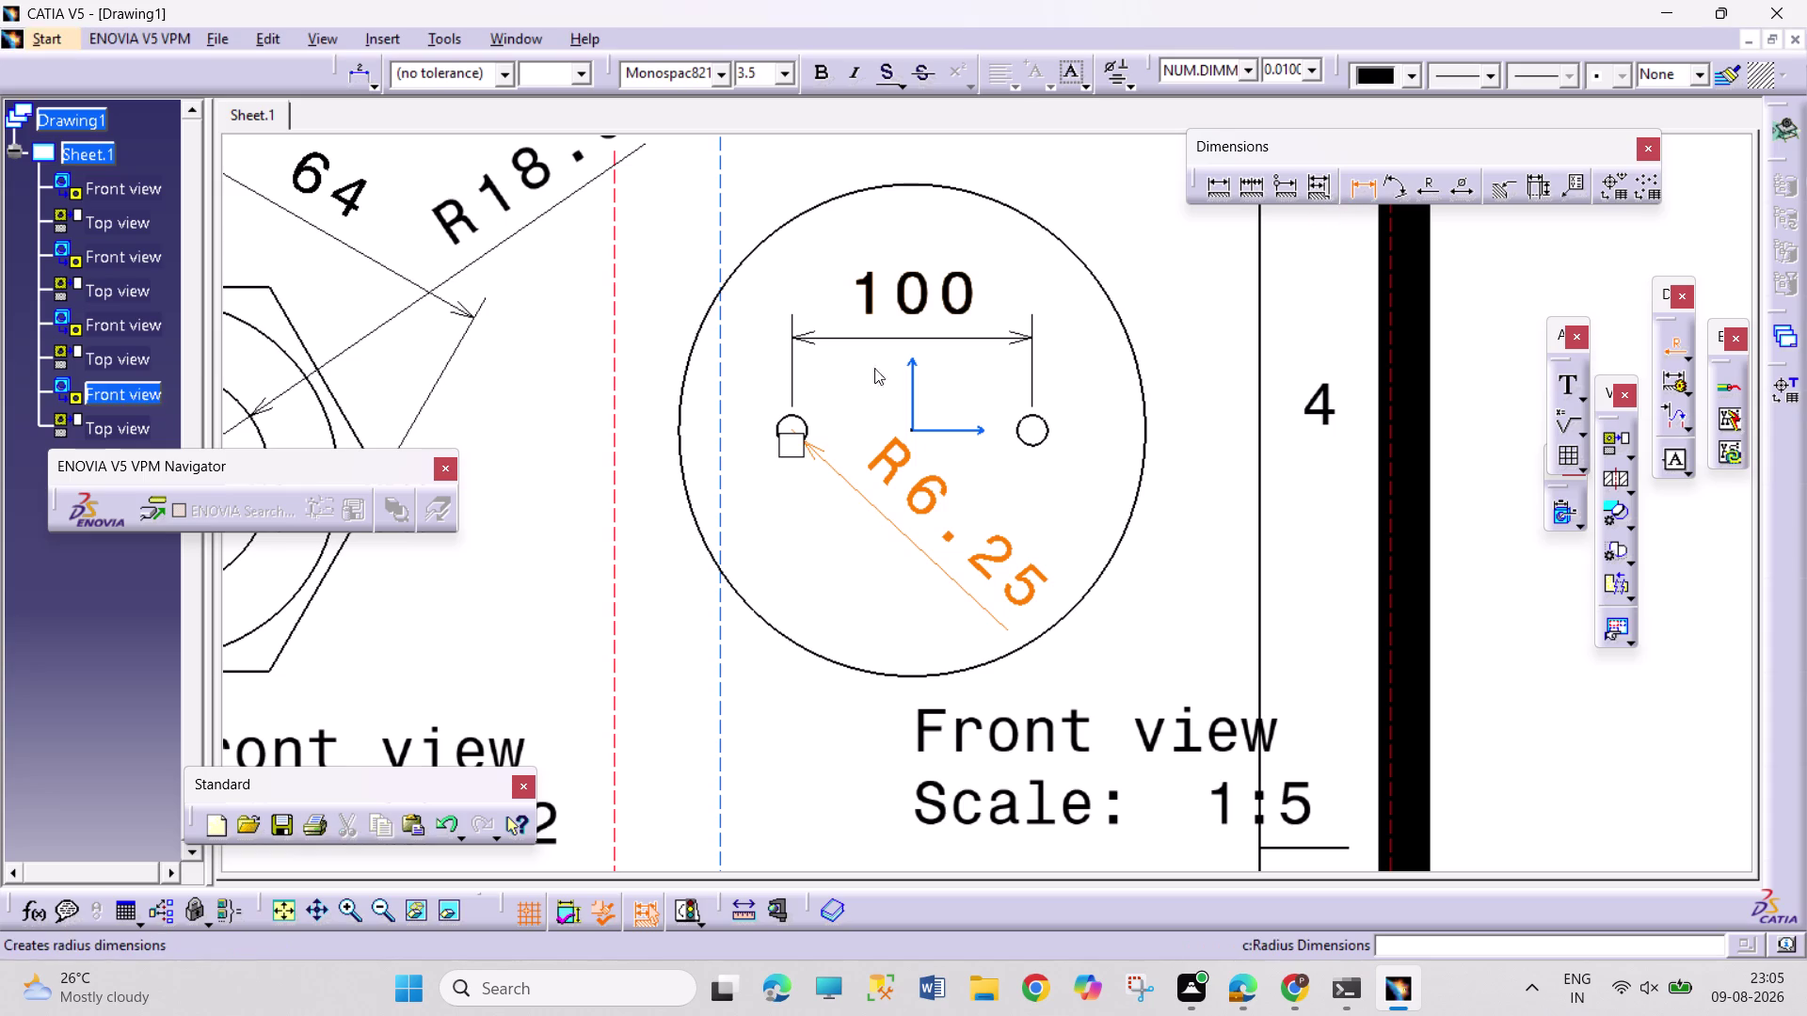
click(679, 429)
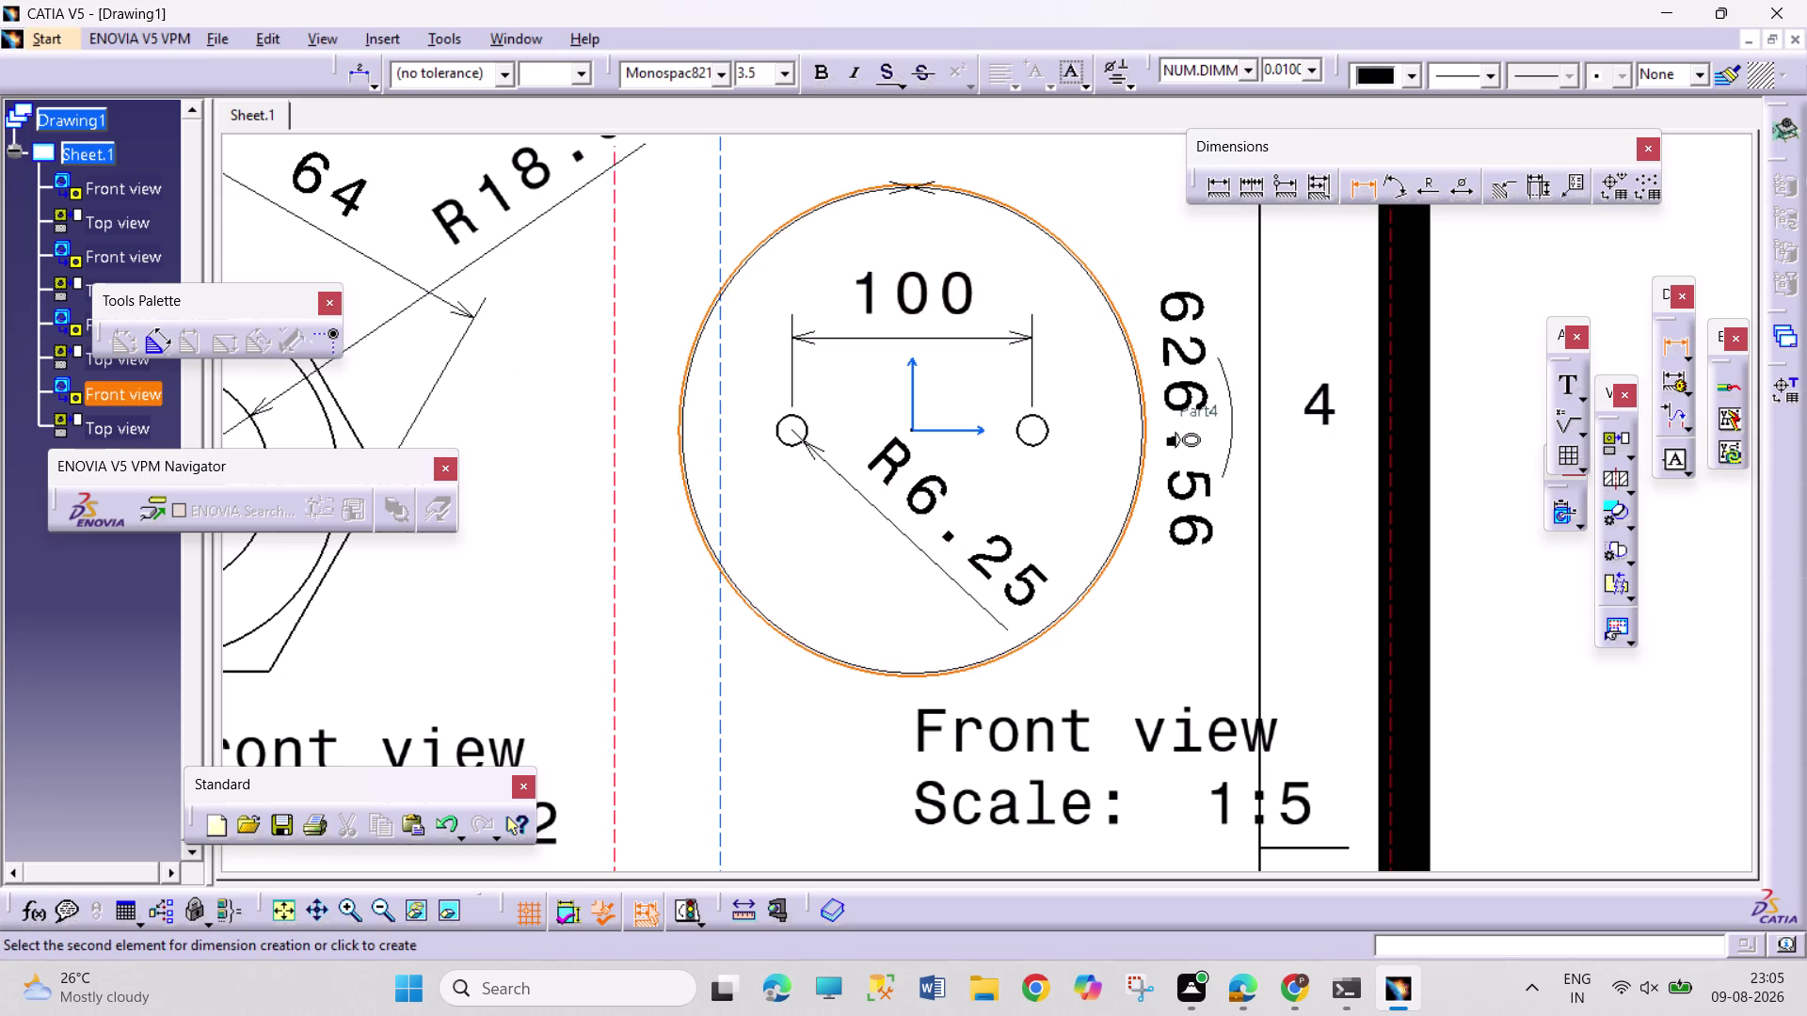
click(1146, 429)
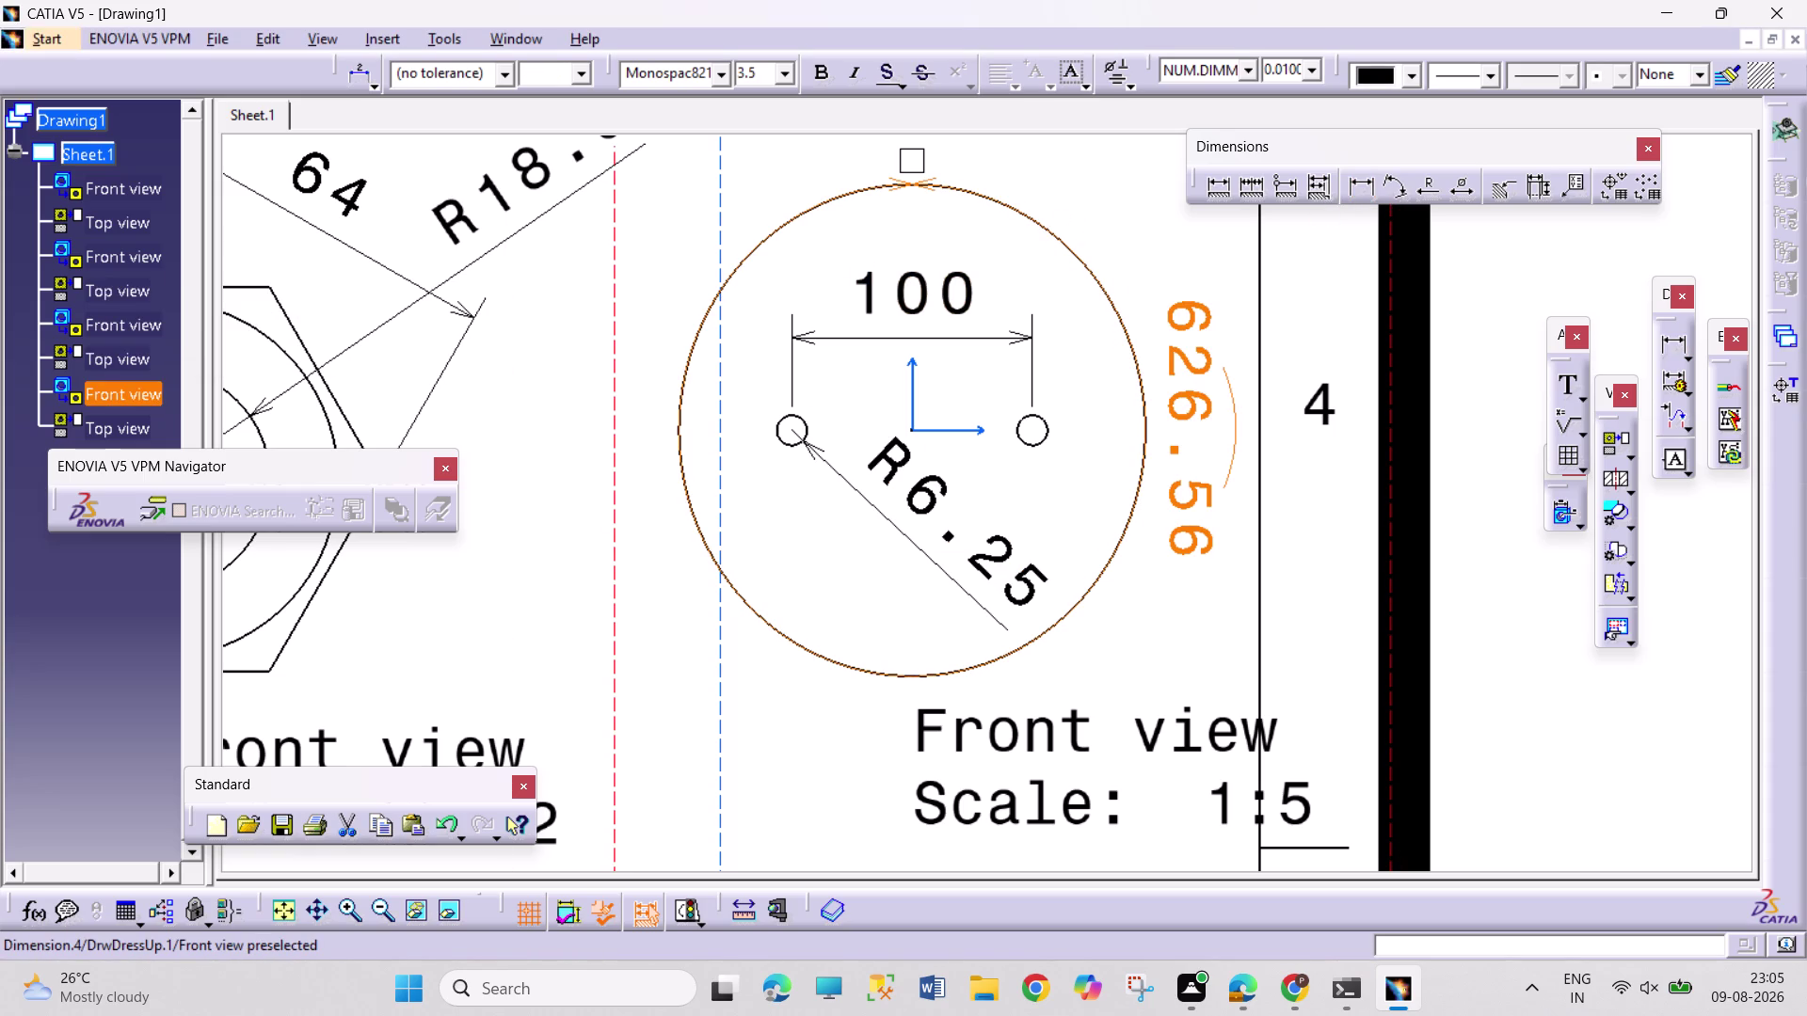
key(Escape)
key(Escape)
key(Escape)
key(Escape)
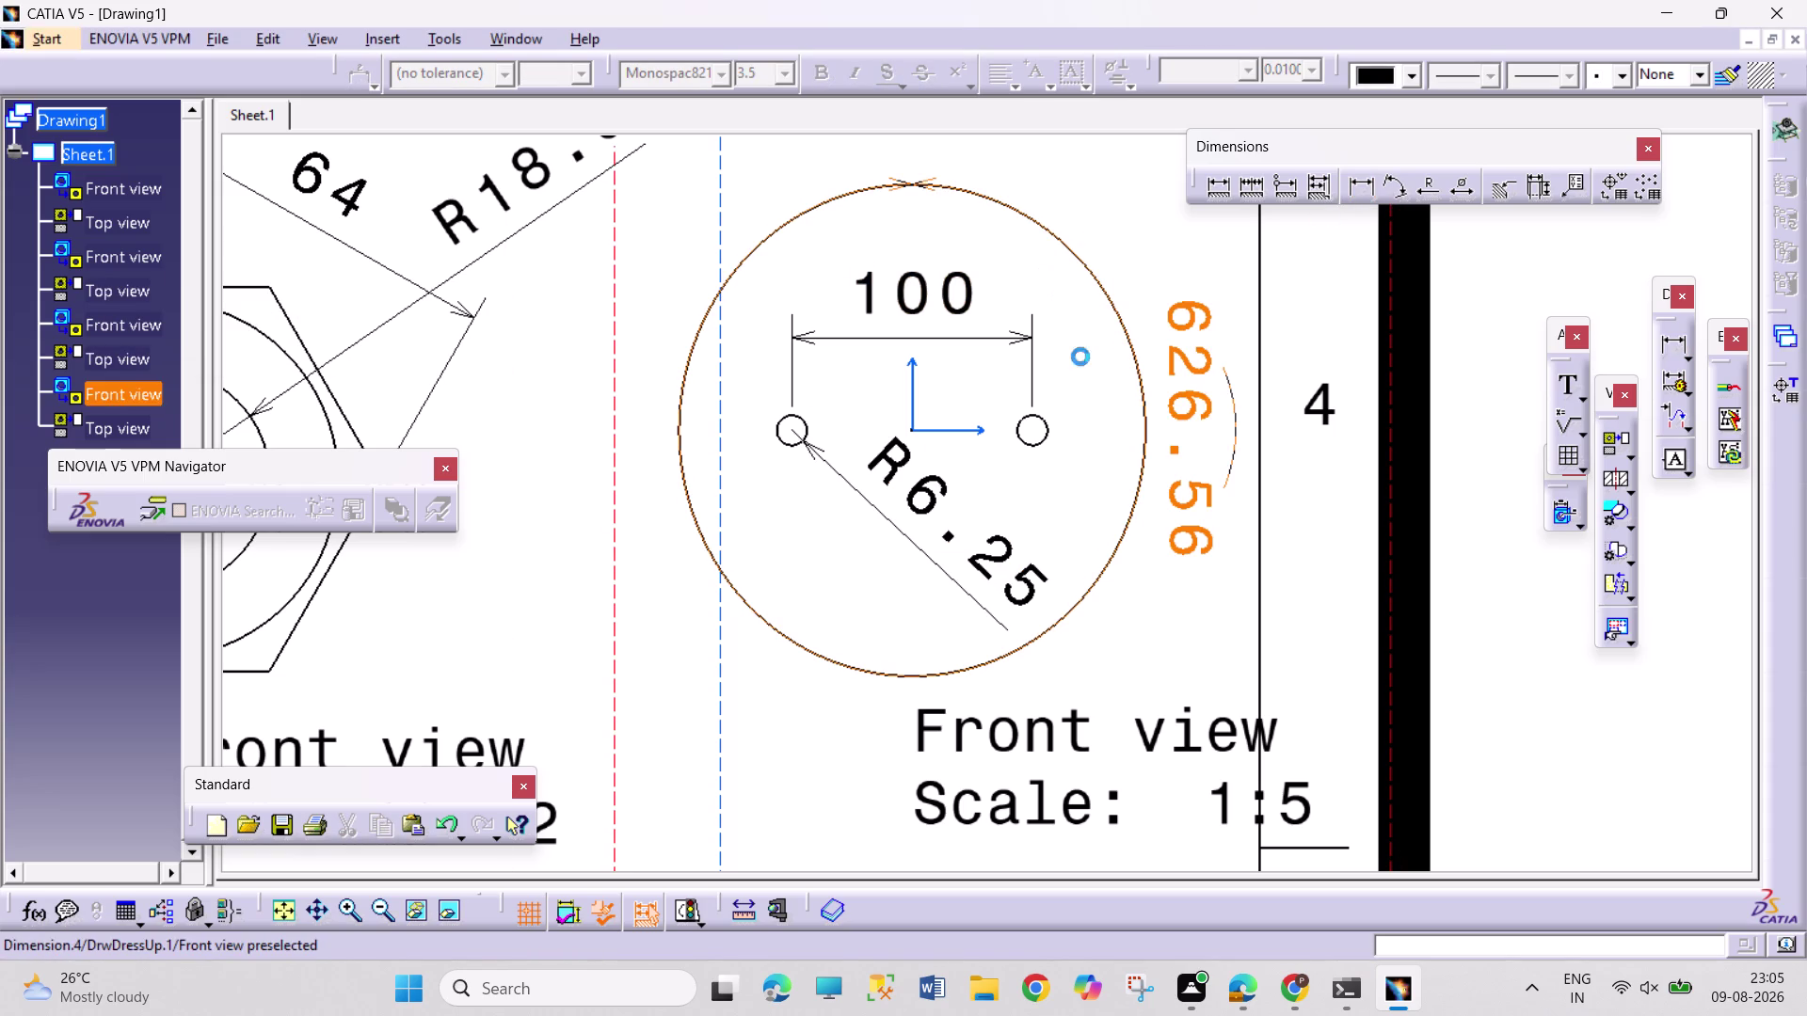
Add the 193.8 length along the plate's top view, then pan to the body views.
middle_drag(1076, 726, 1035, 316)
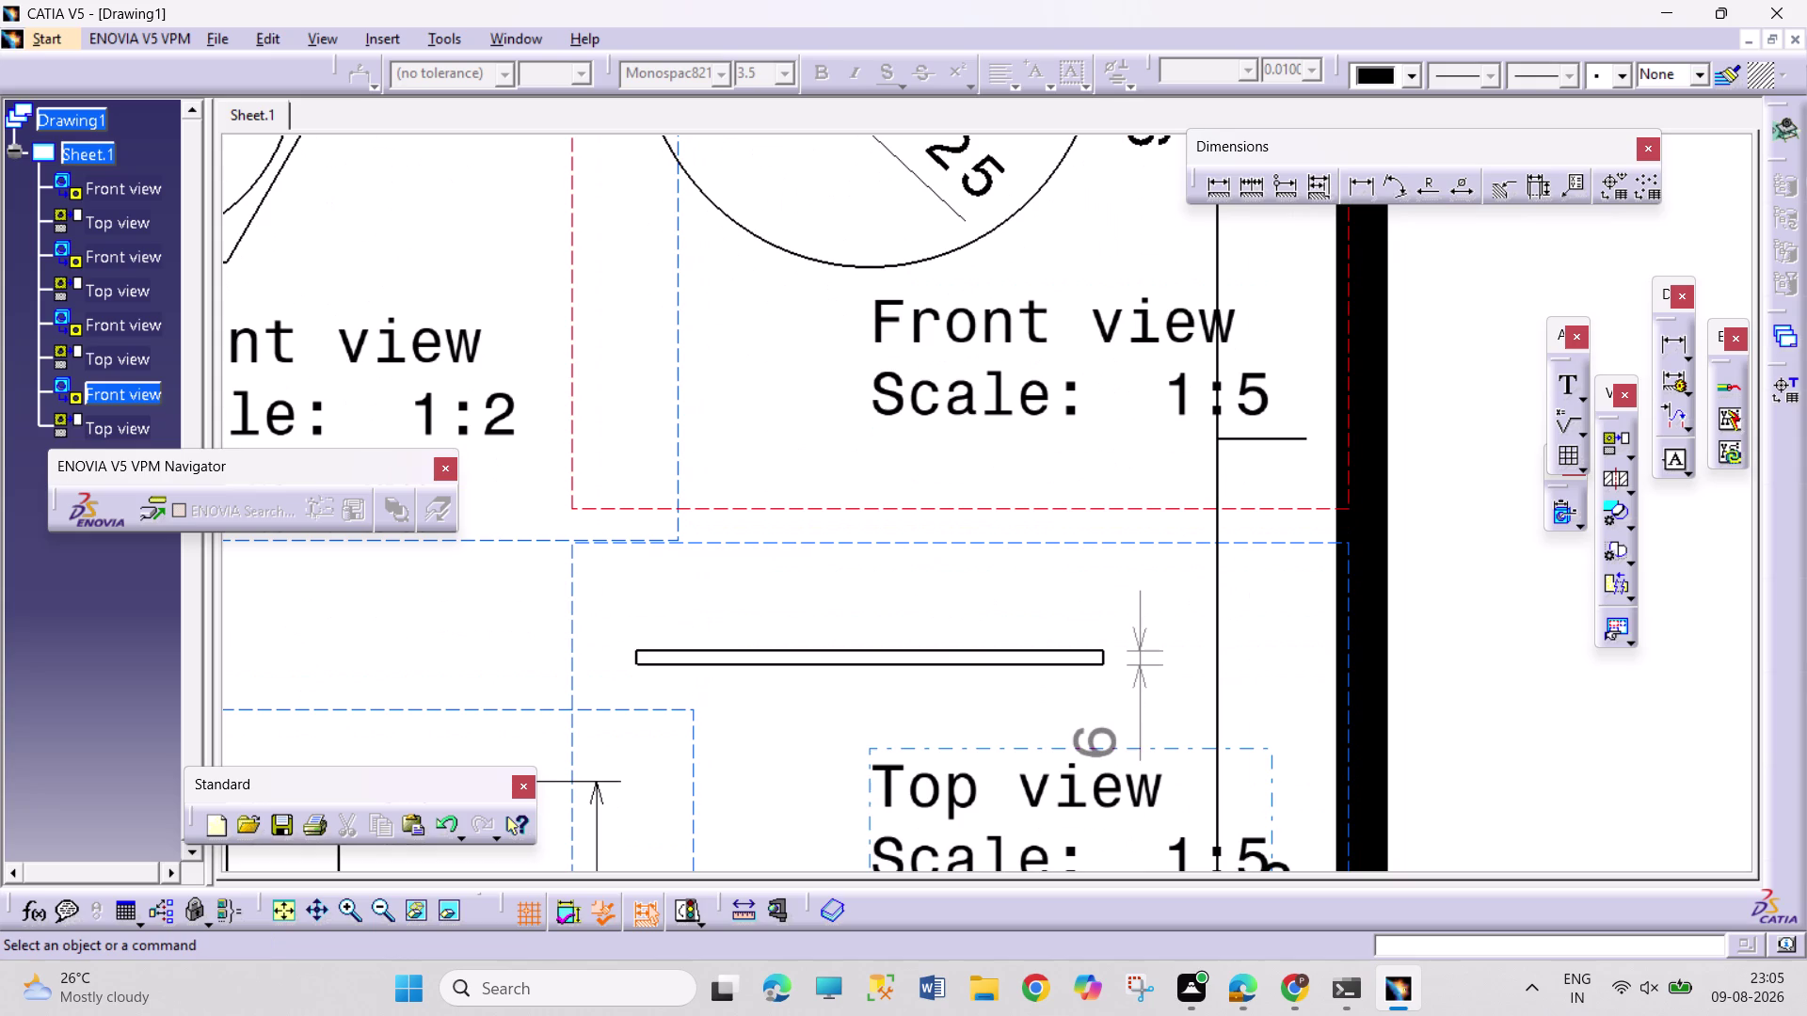
click(1357, 191)
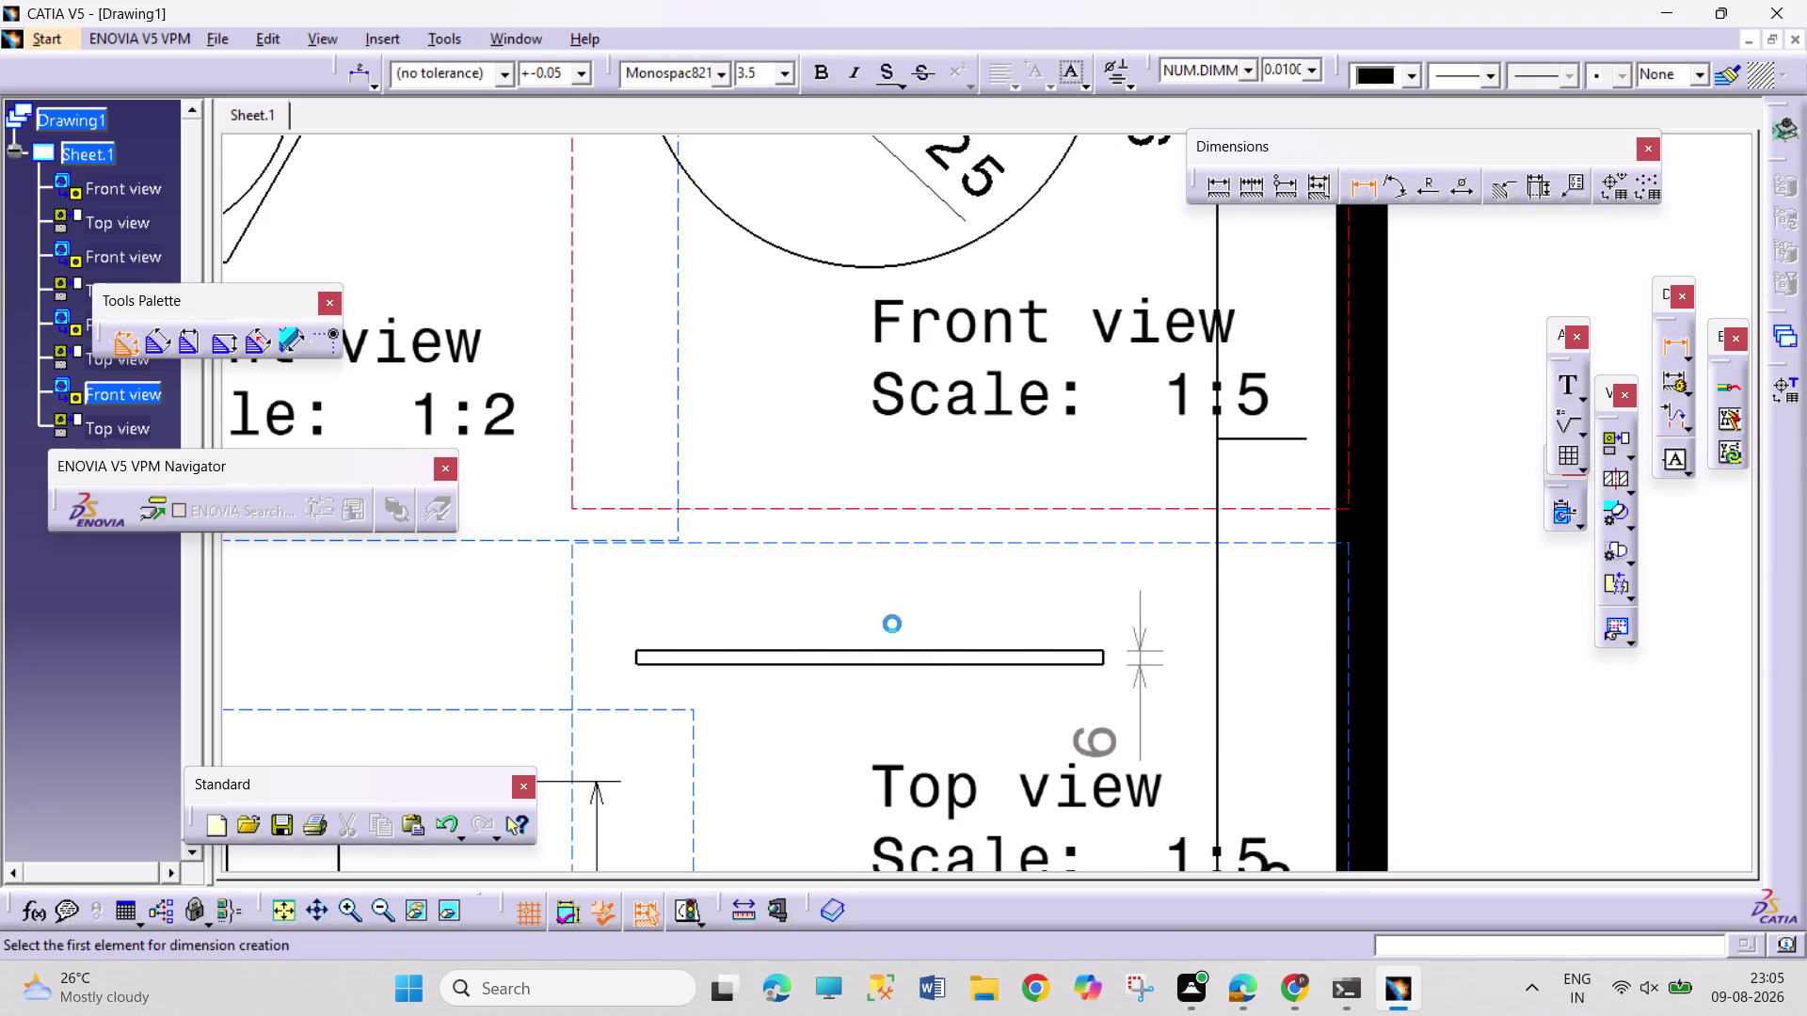
click(888, 654)
click(890, 595)
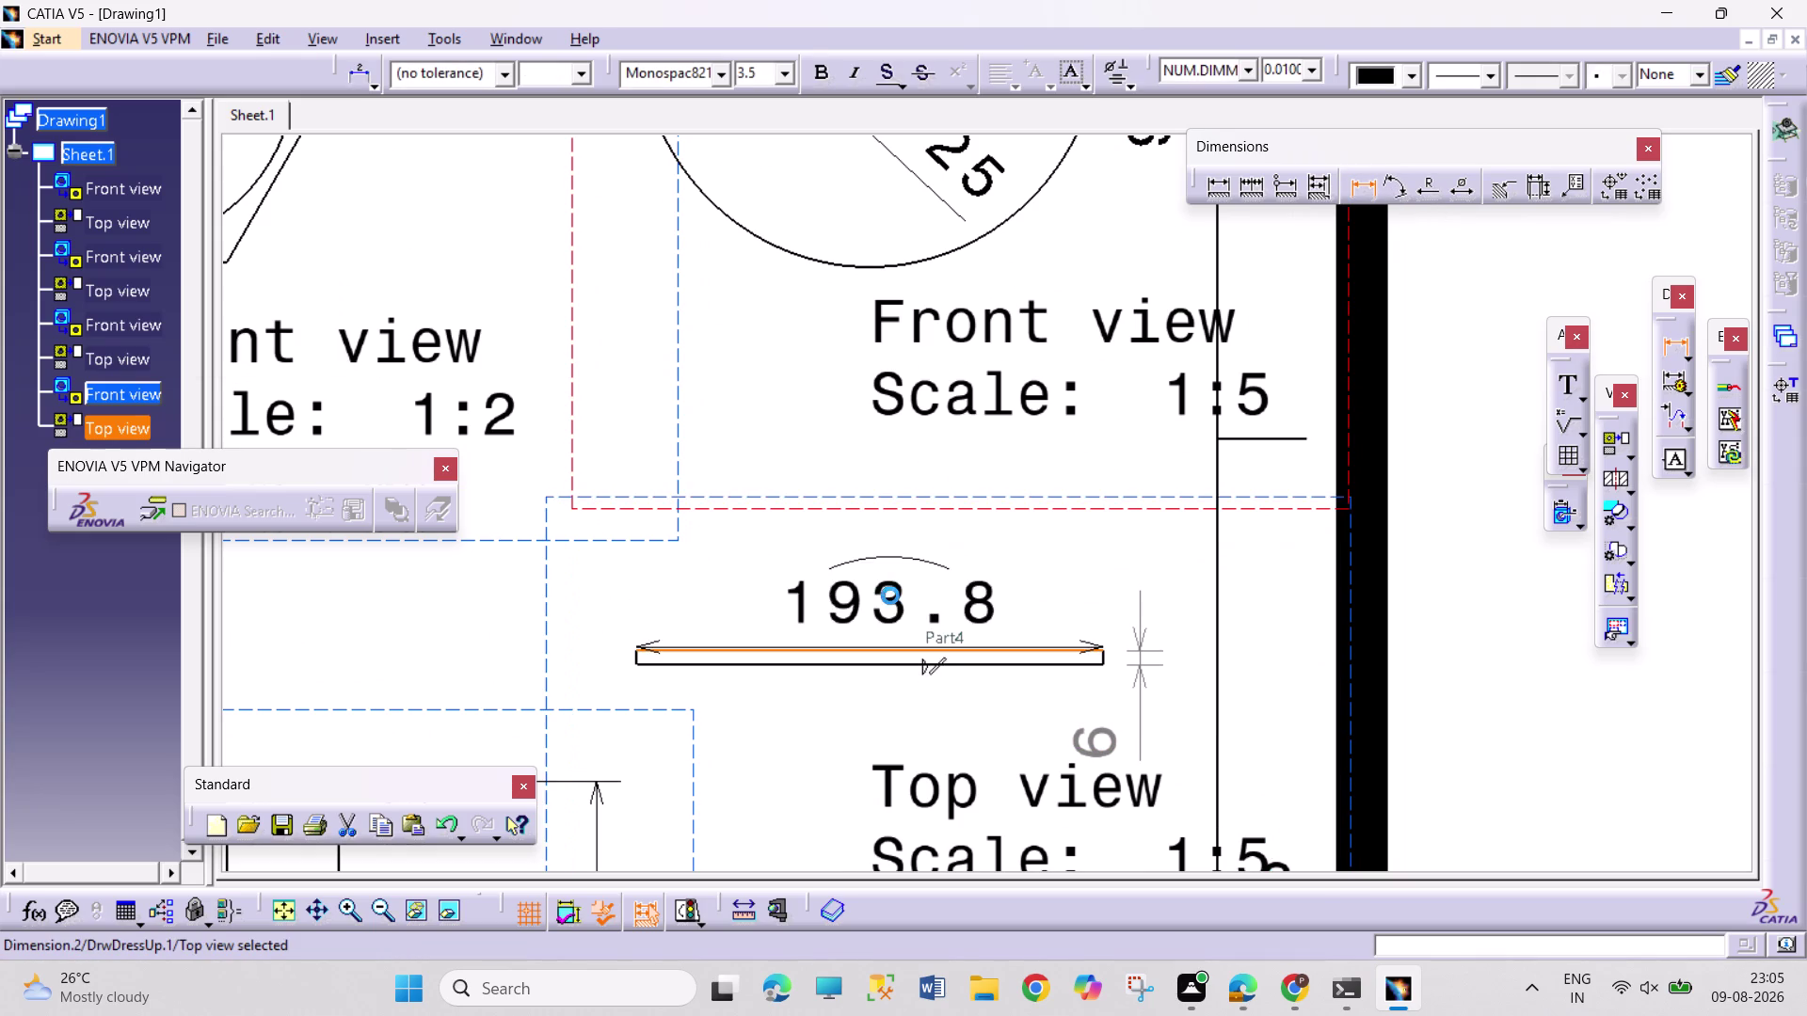
middle_drag(726, 748, 687, 887)
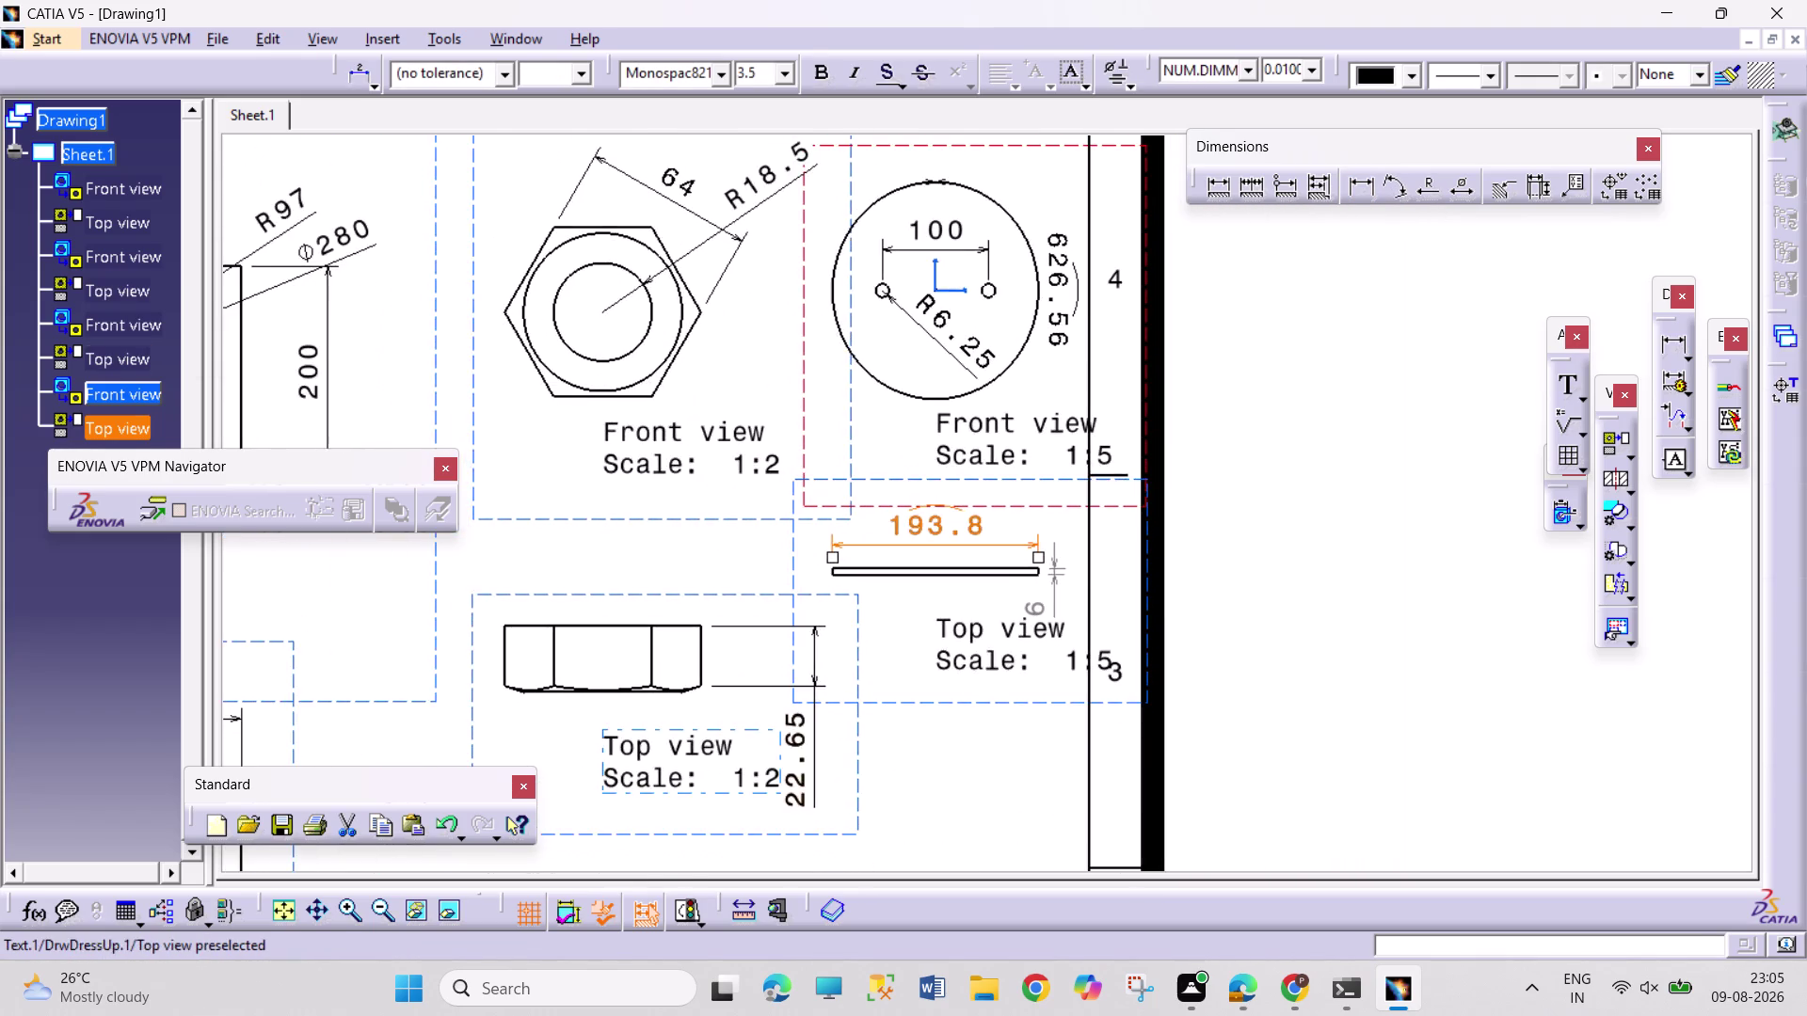
middle_drag(640, 744, 1060, 468)
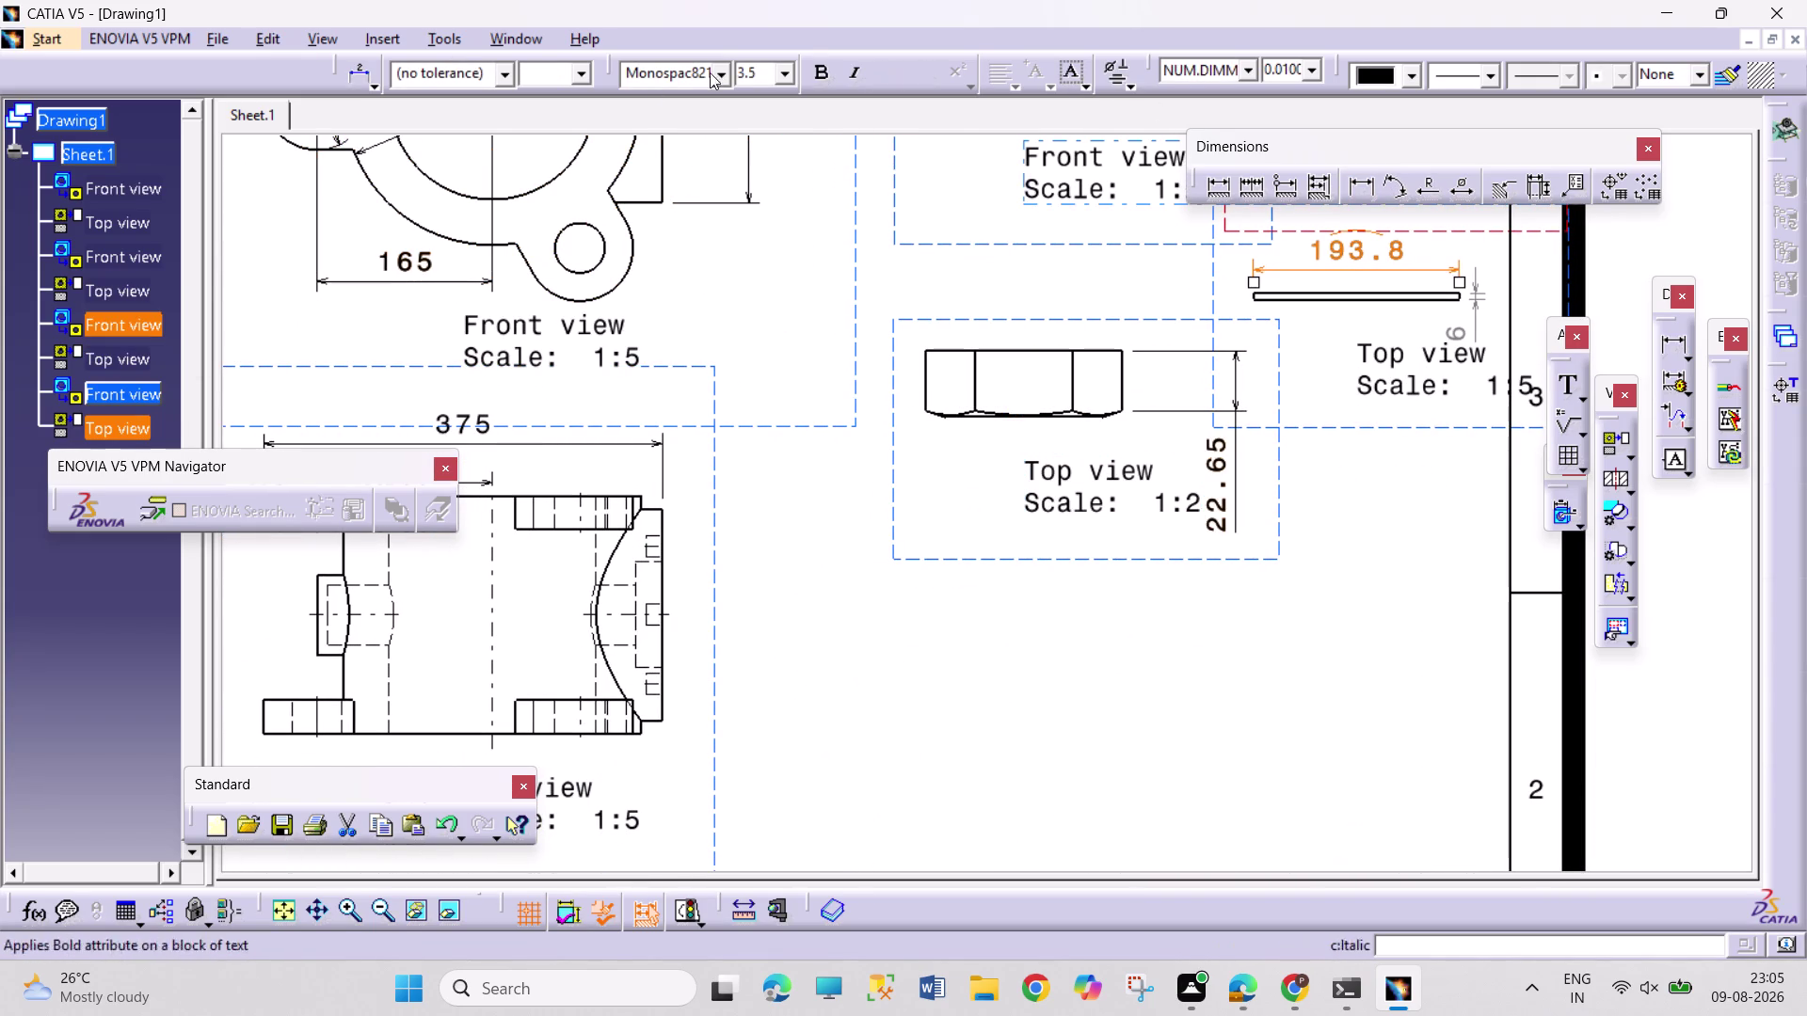
click(391, 42)
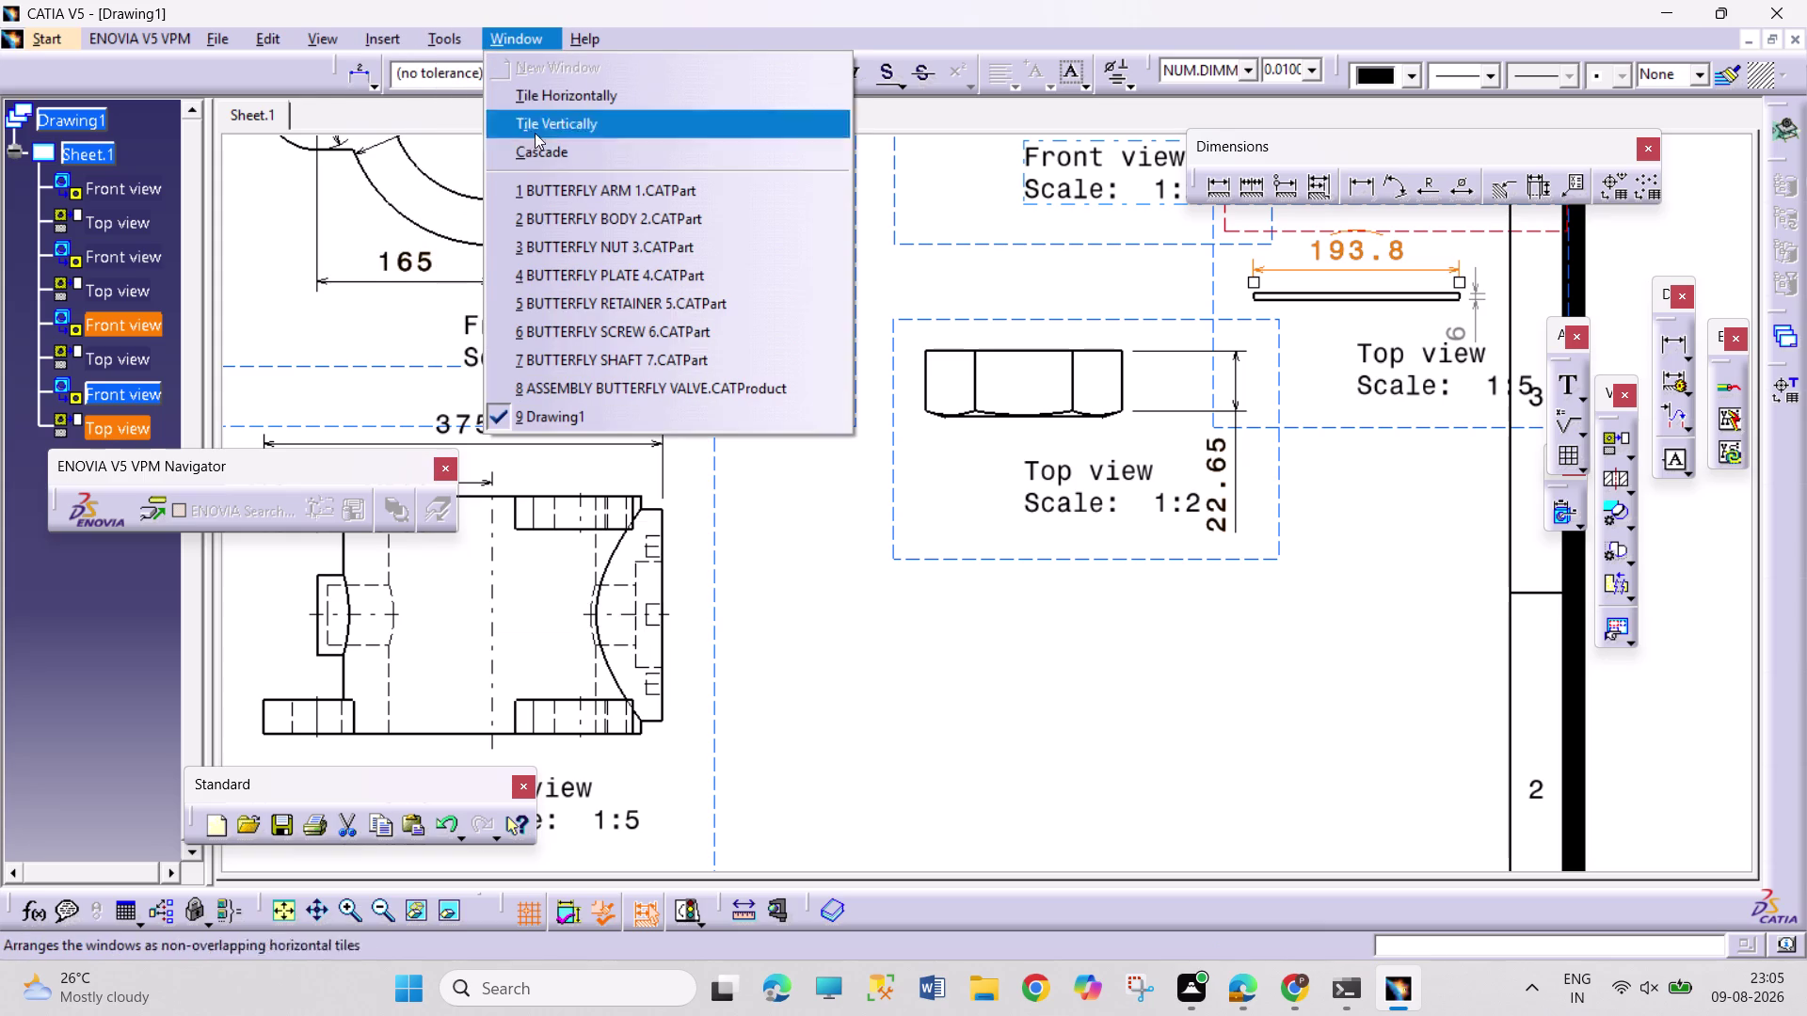
Start a front view from the face of BUTTERFLY RETAINER 5.CATPart.
click(1629, 458)
click(1570, 479)
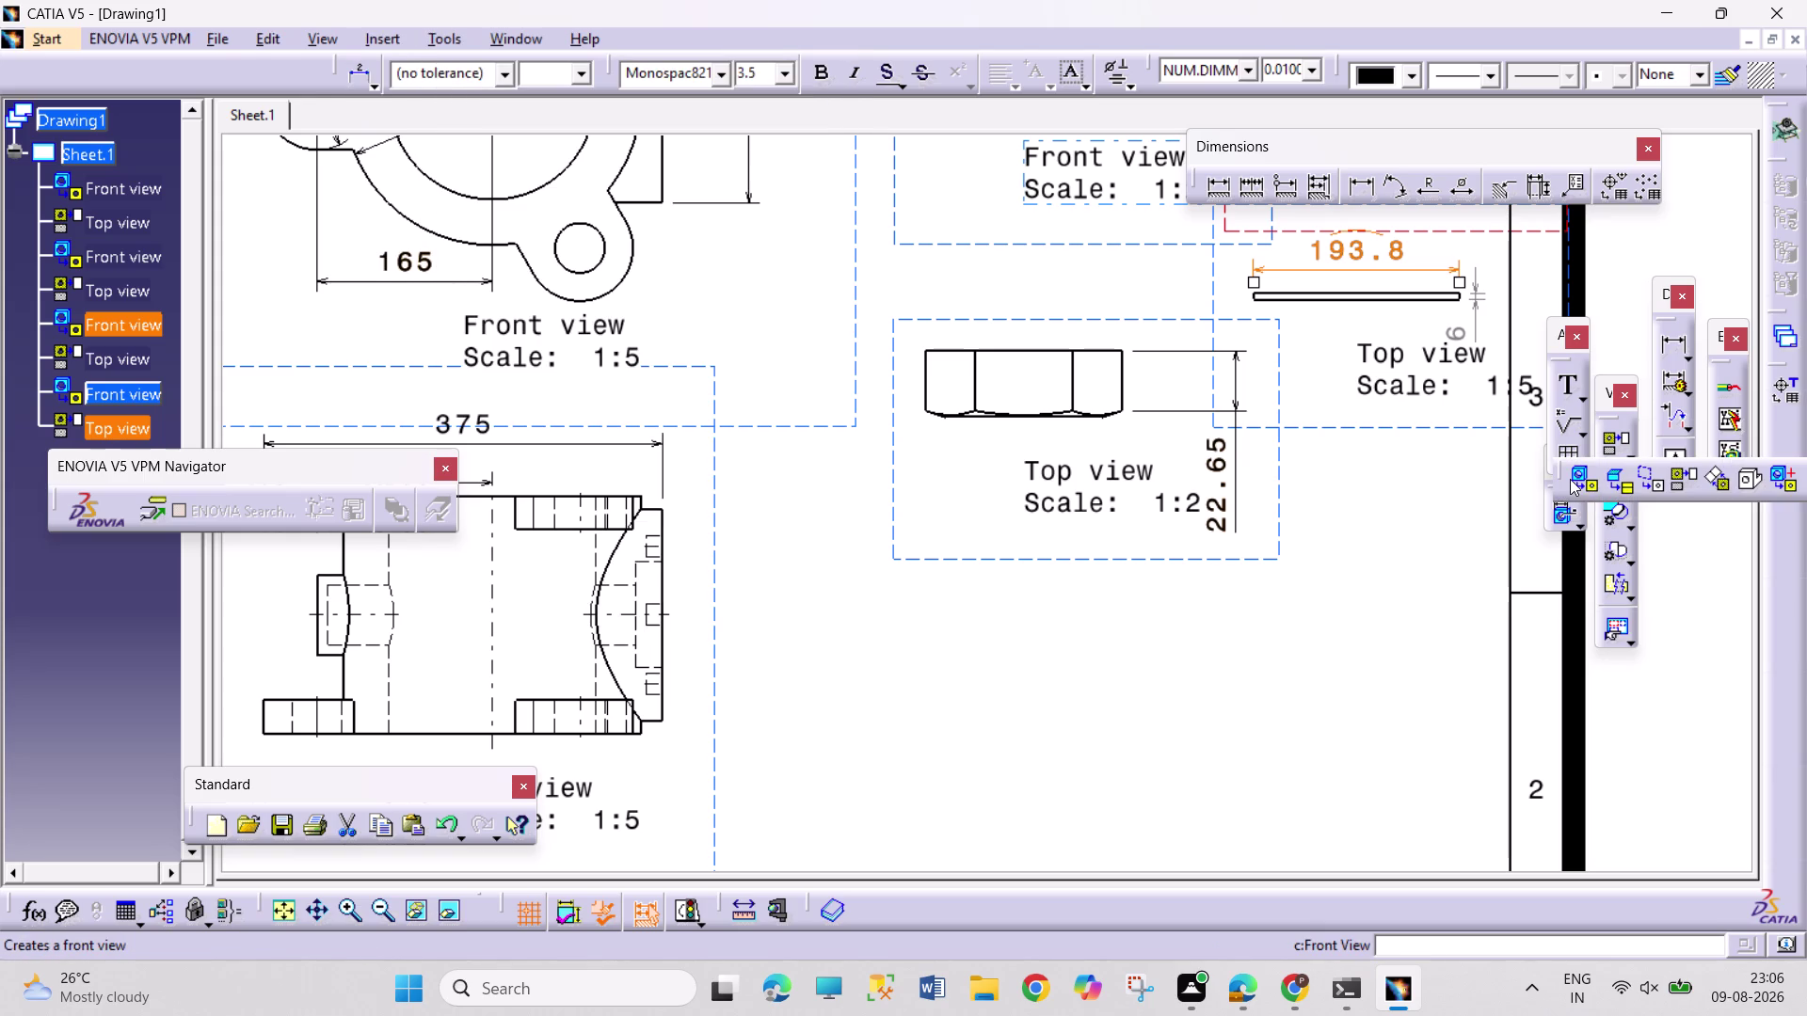
click(1581, 484)
click(524, 33)
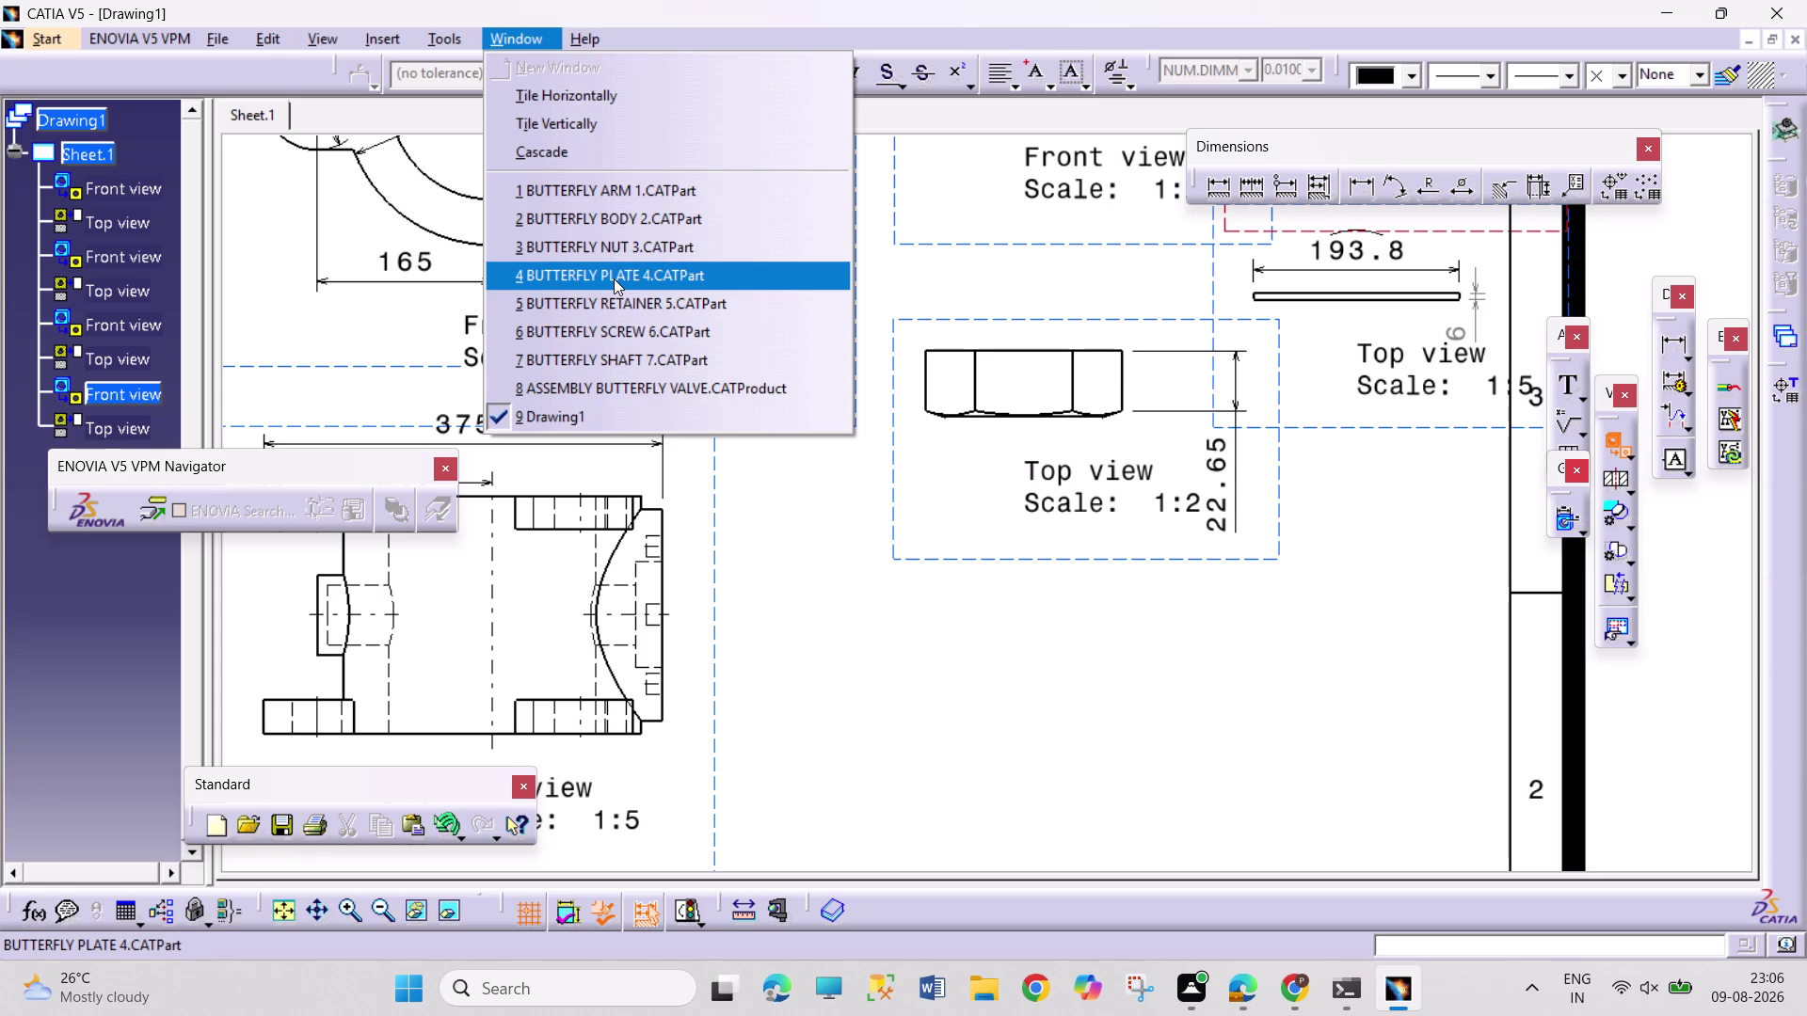
click(566, 304)
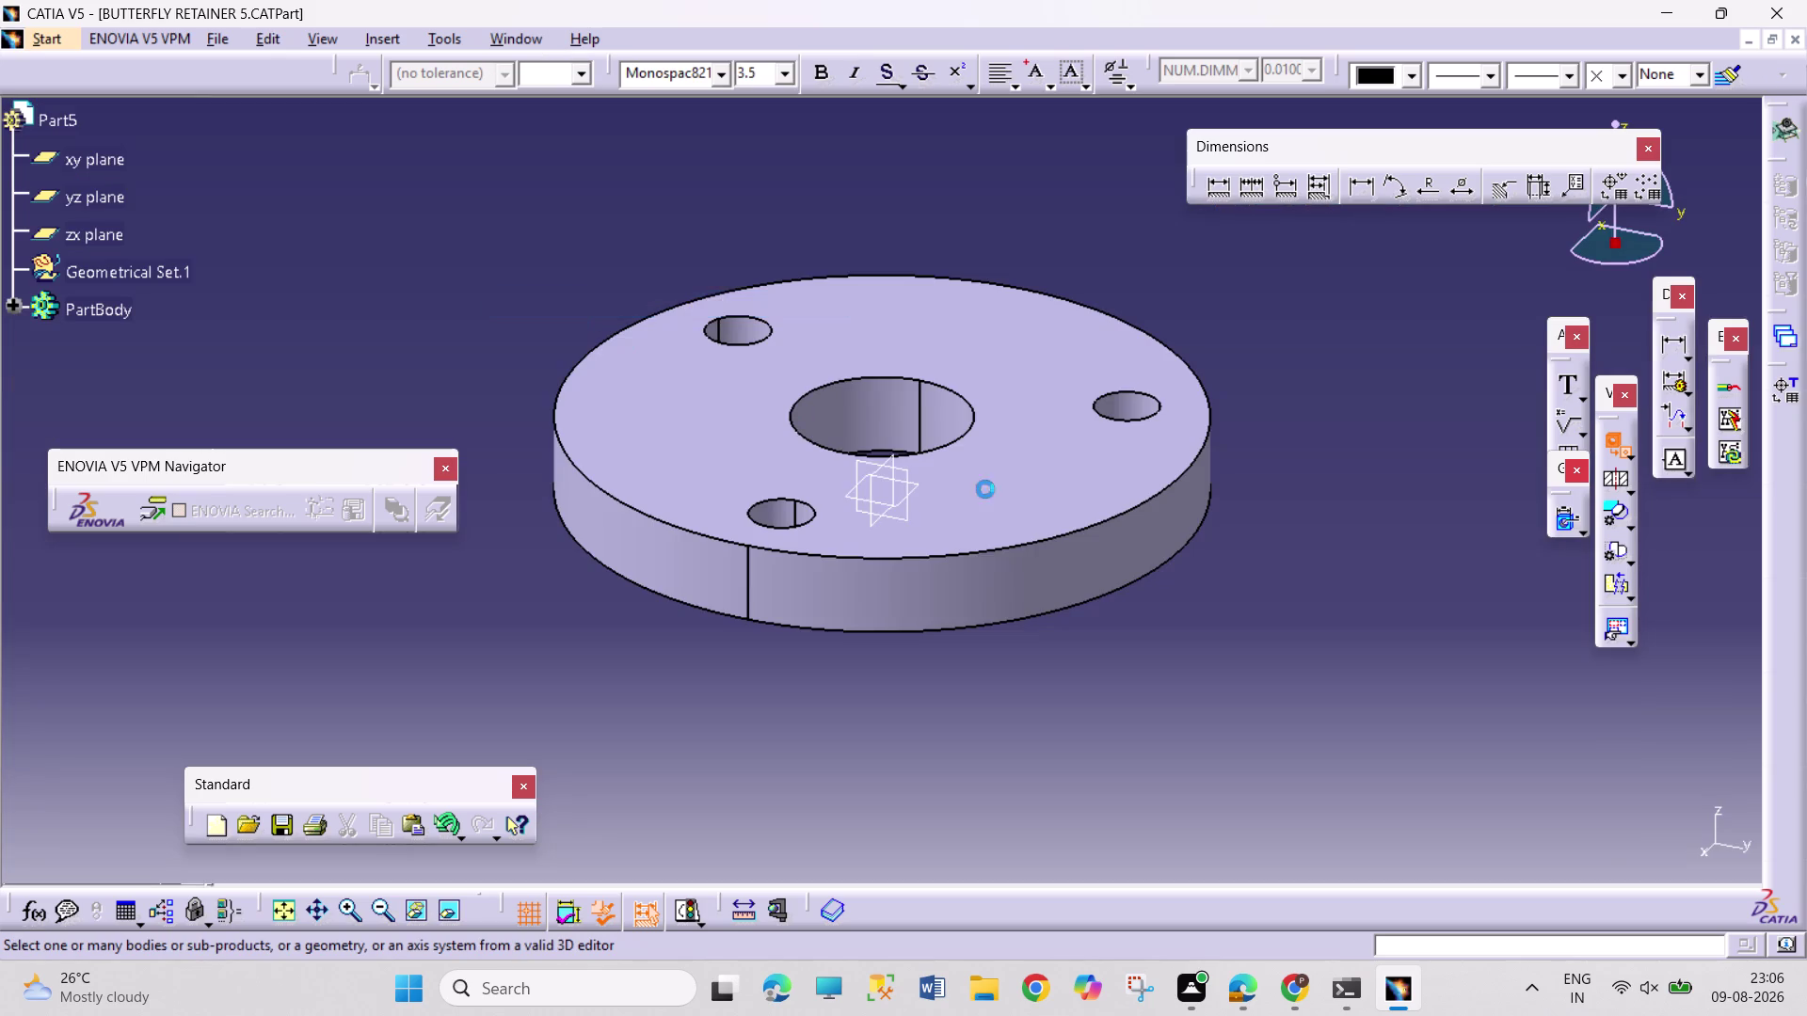
click(1112, 484)
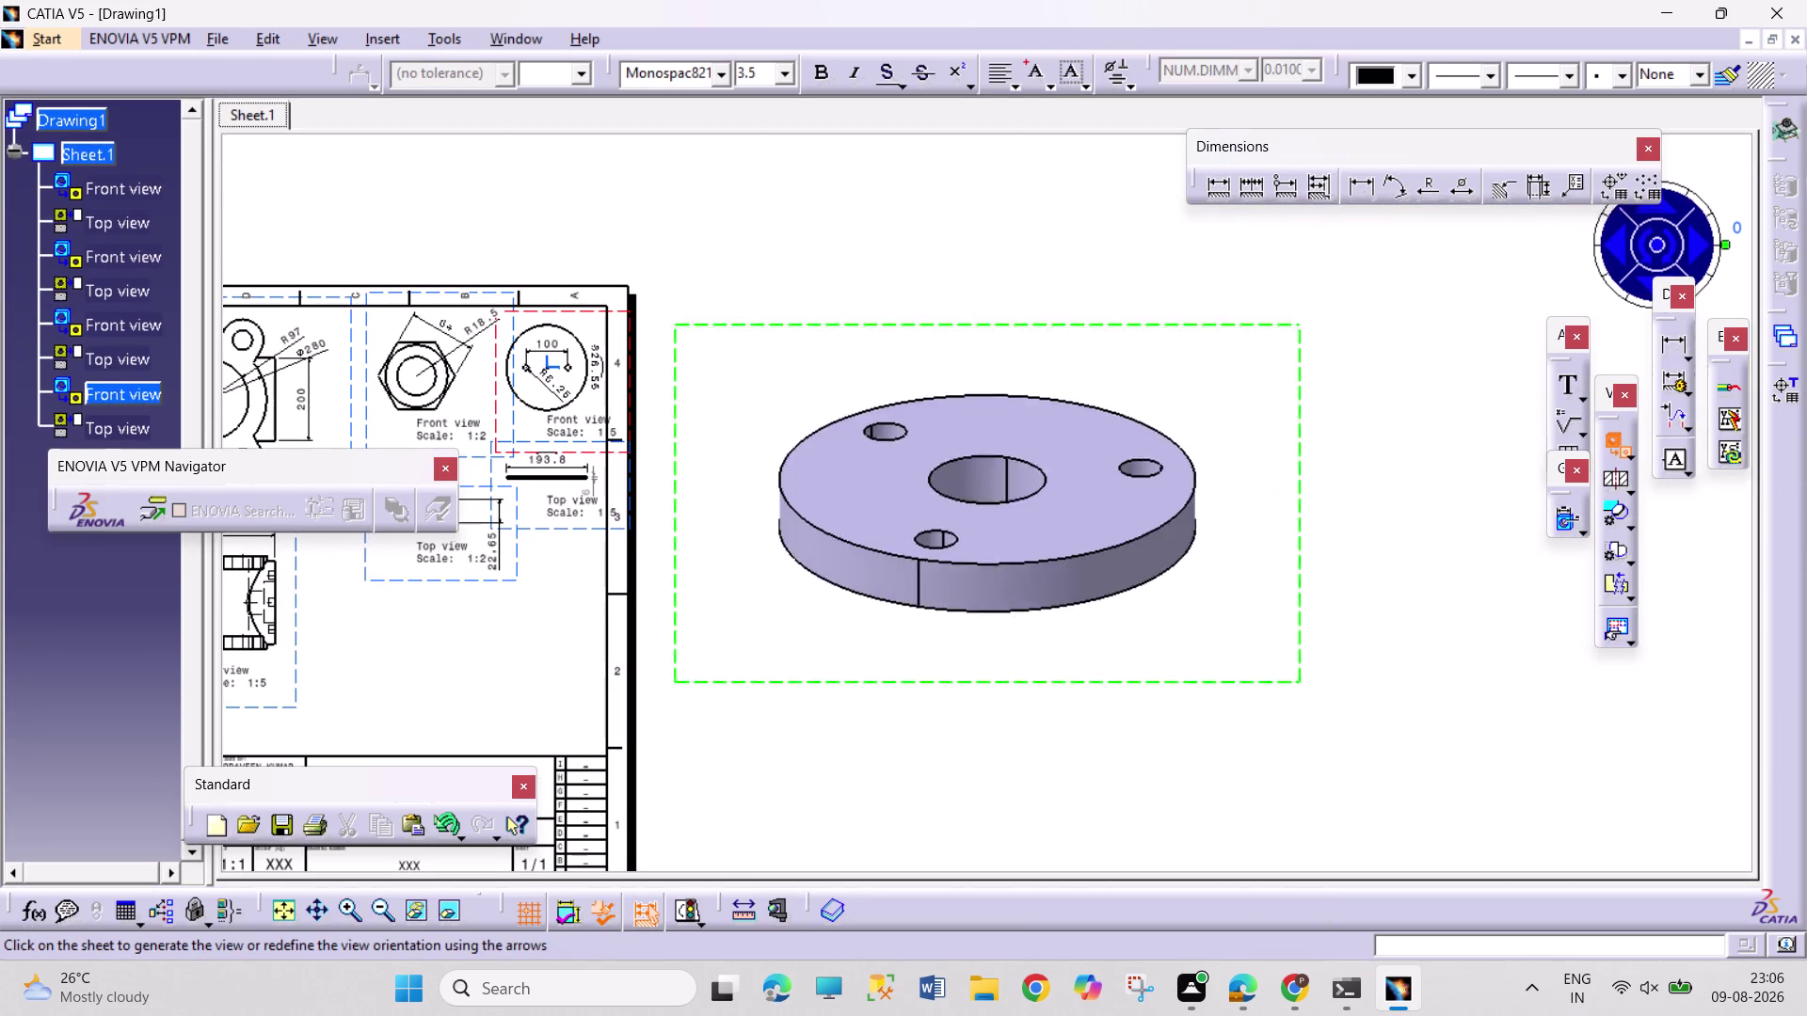
Turn the retainer preview face-on and place its front view.
double_click(1045, 648)
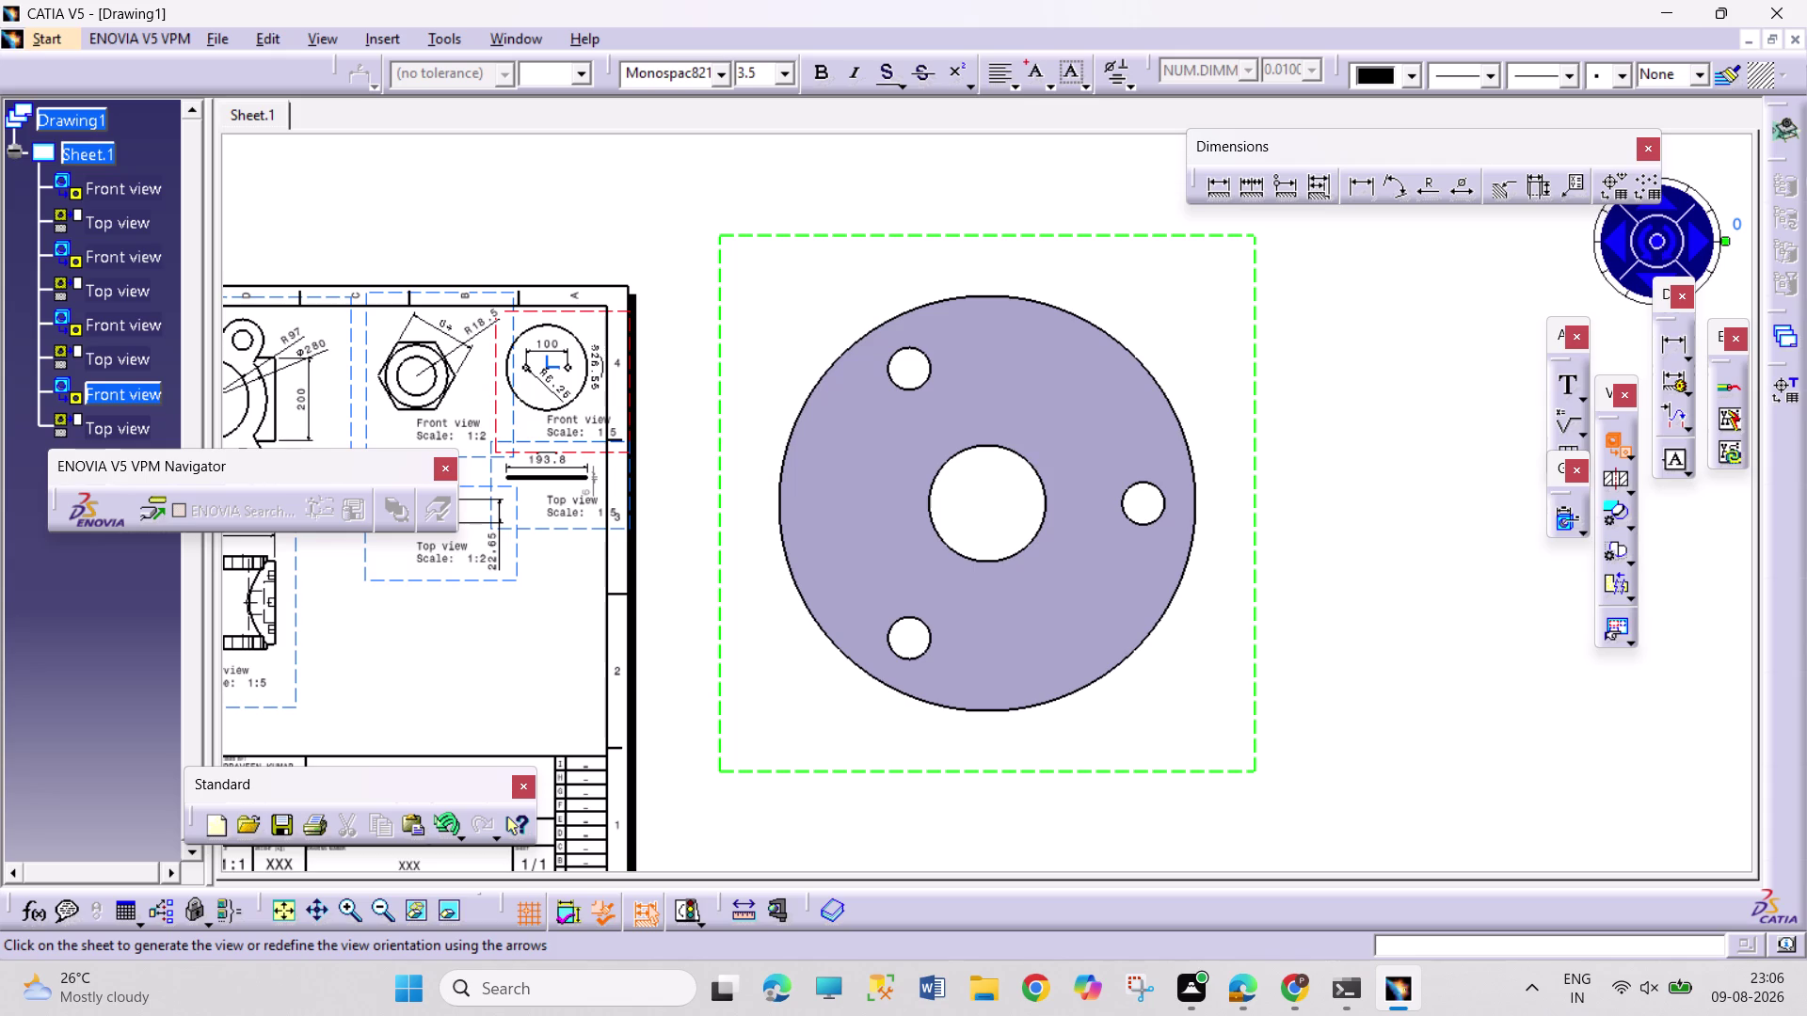
right_click(1256, 564)
double_click(1251, 572)
double_click(1508, 573)
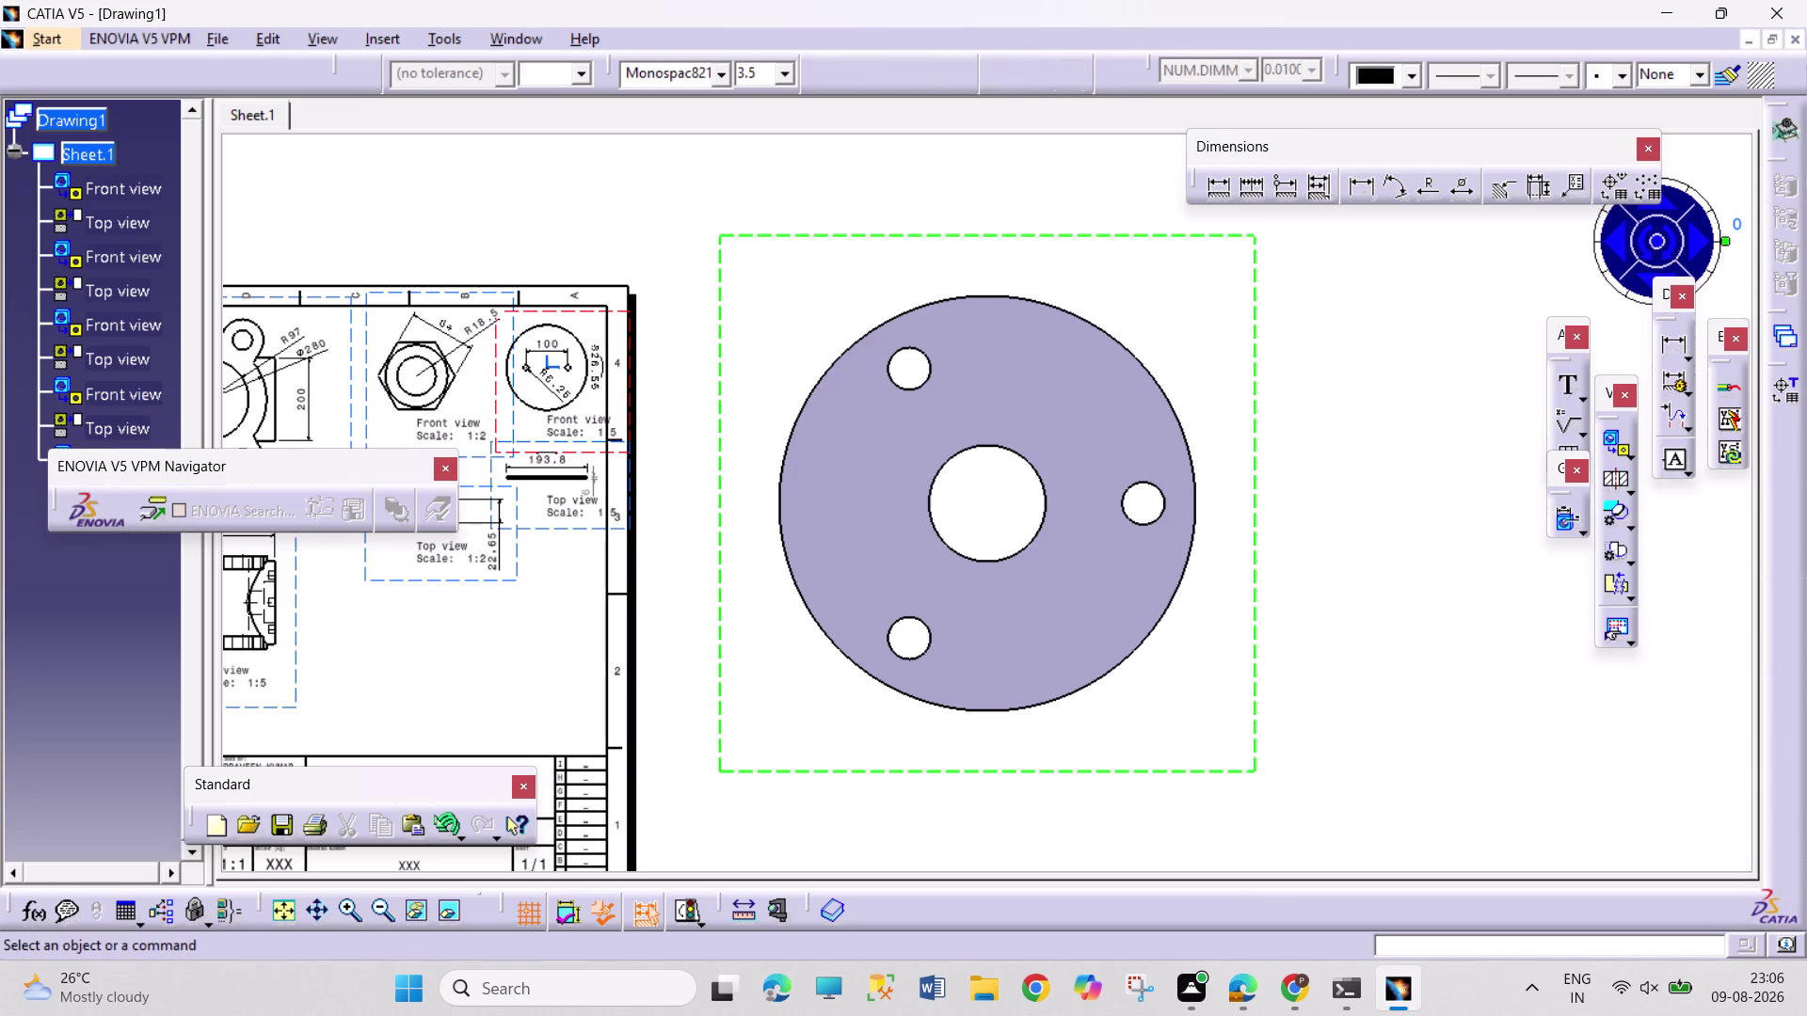
Set the retainer front view's scale to 1:5 in its Properties.
right_click(1244, 628)
right_click(1235, 615)
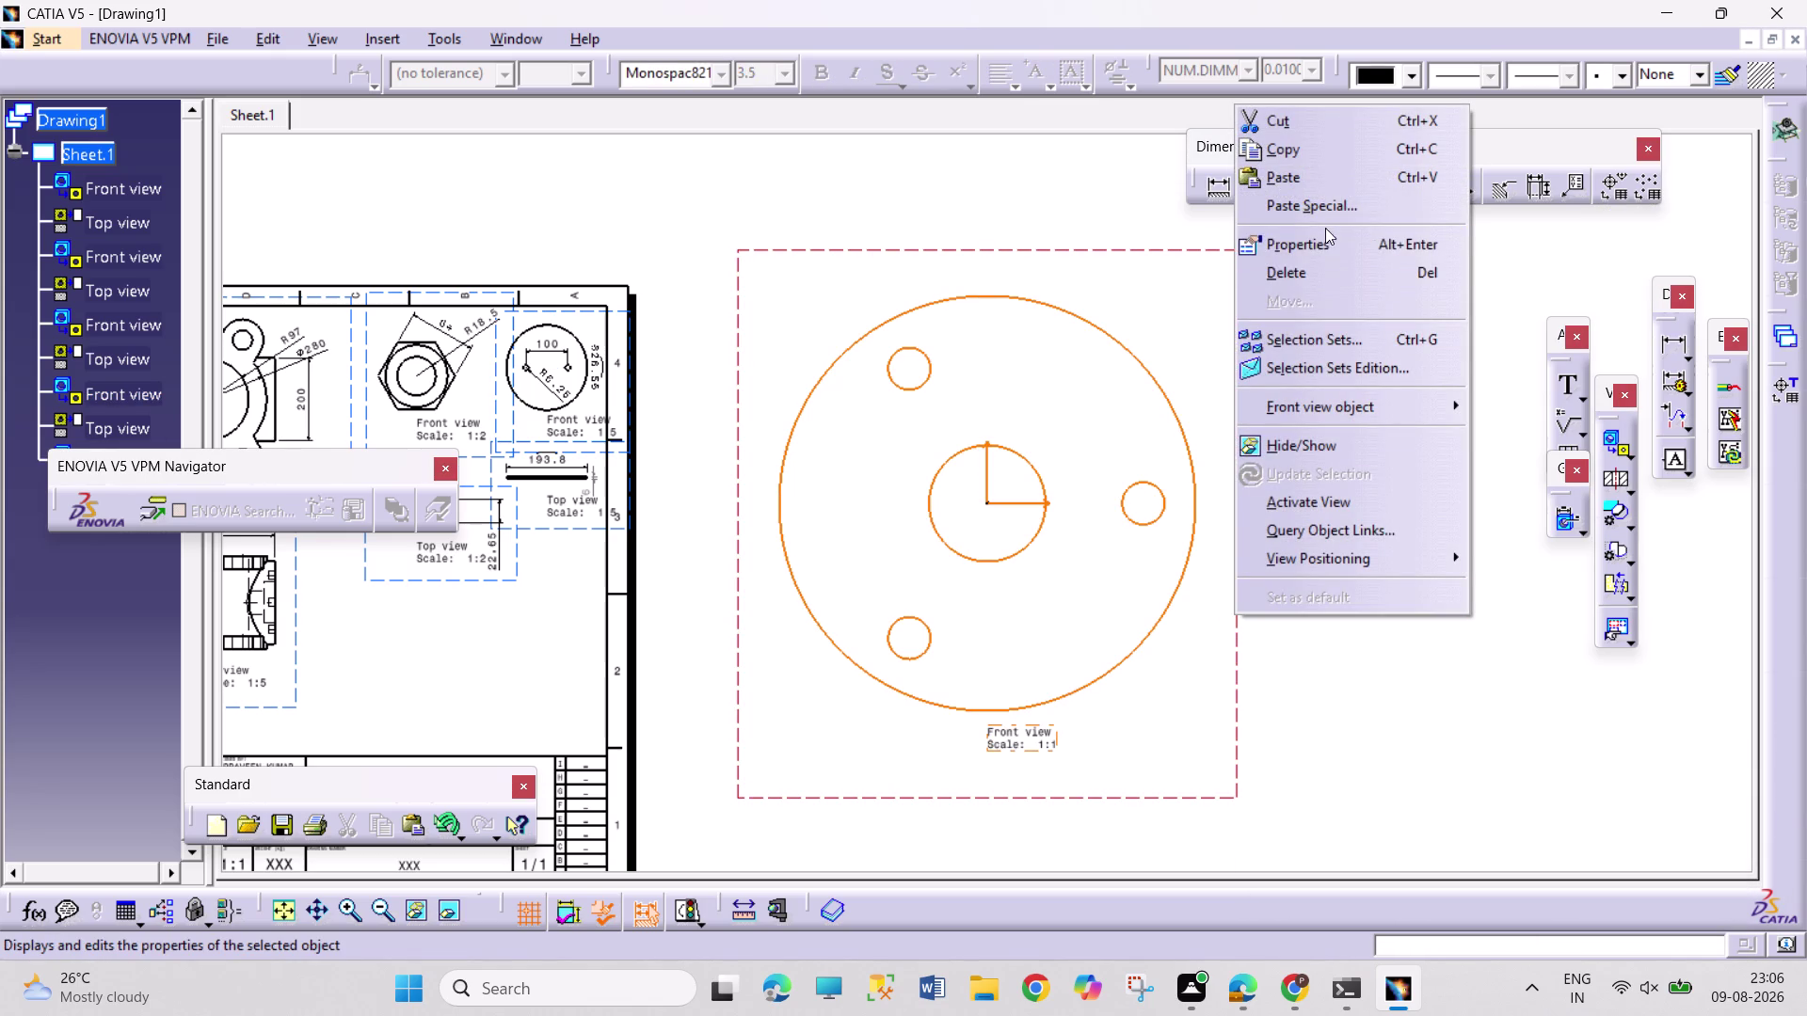
click(1327, 241)
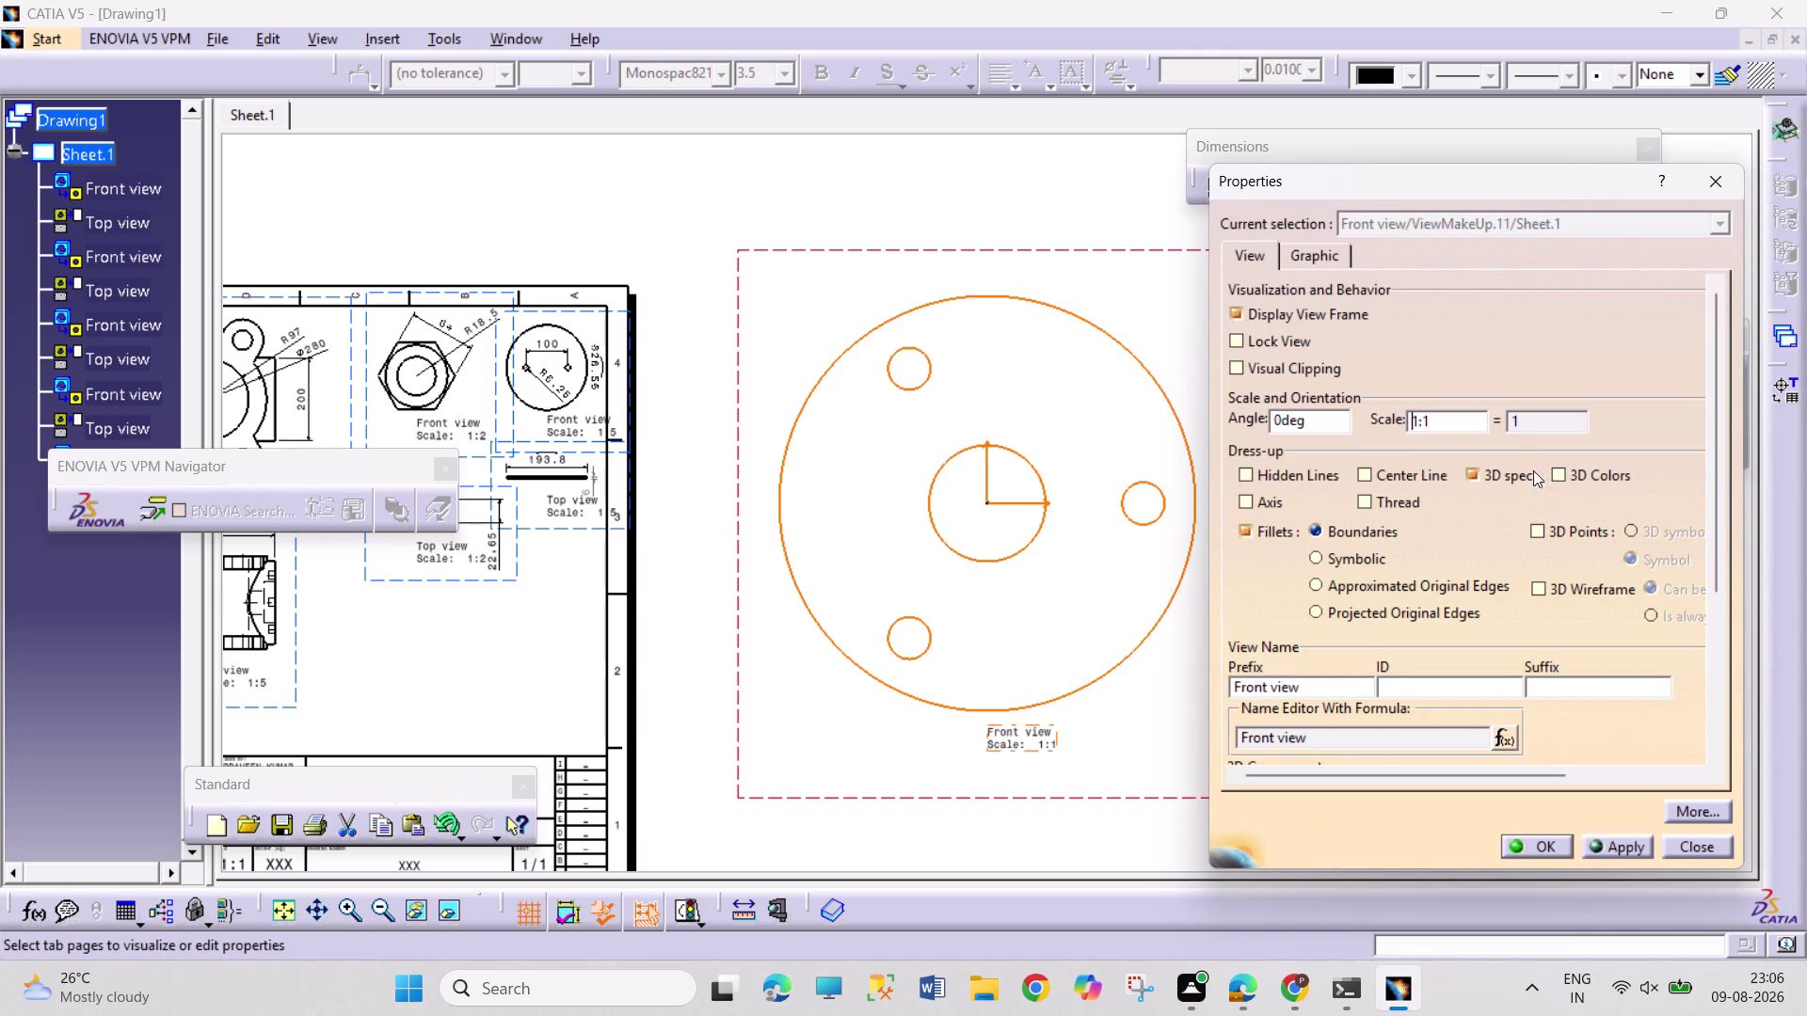
click(1441, 424)
key(BackSpace)
key(5)
key(Return)
Move the retainer view onto the sheet beside the body's top view, below the nut views.
middle_drag(1048, 716, 1418, 604)
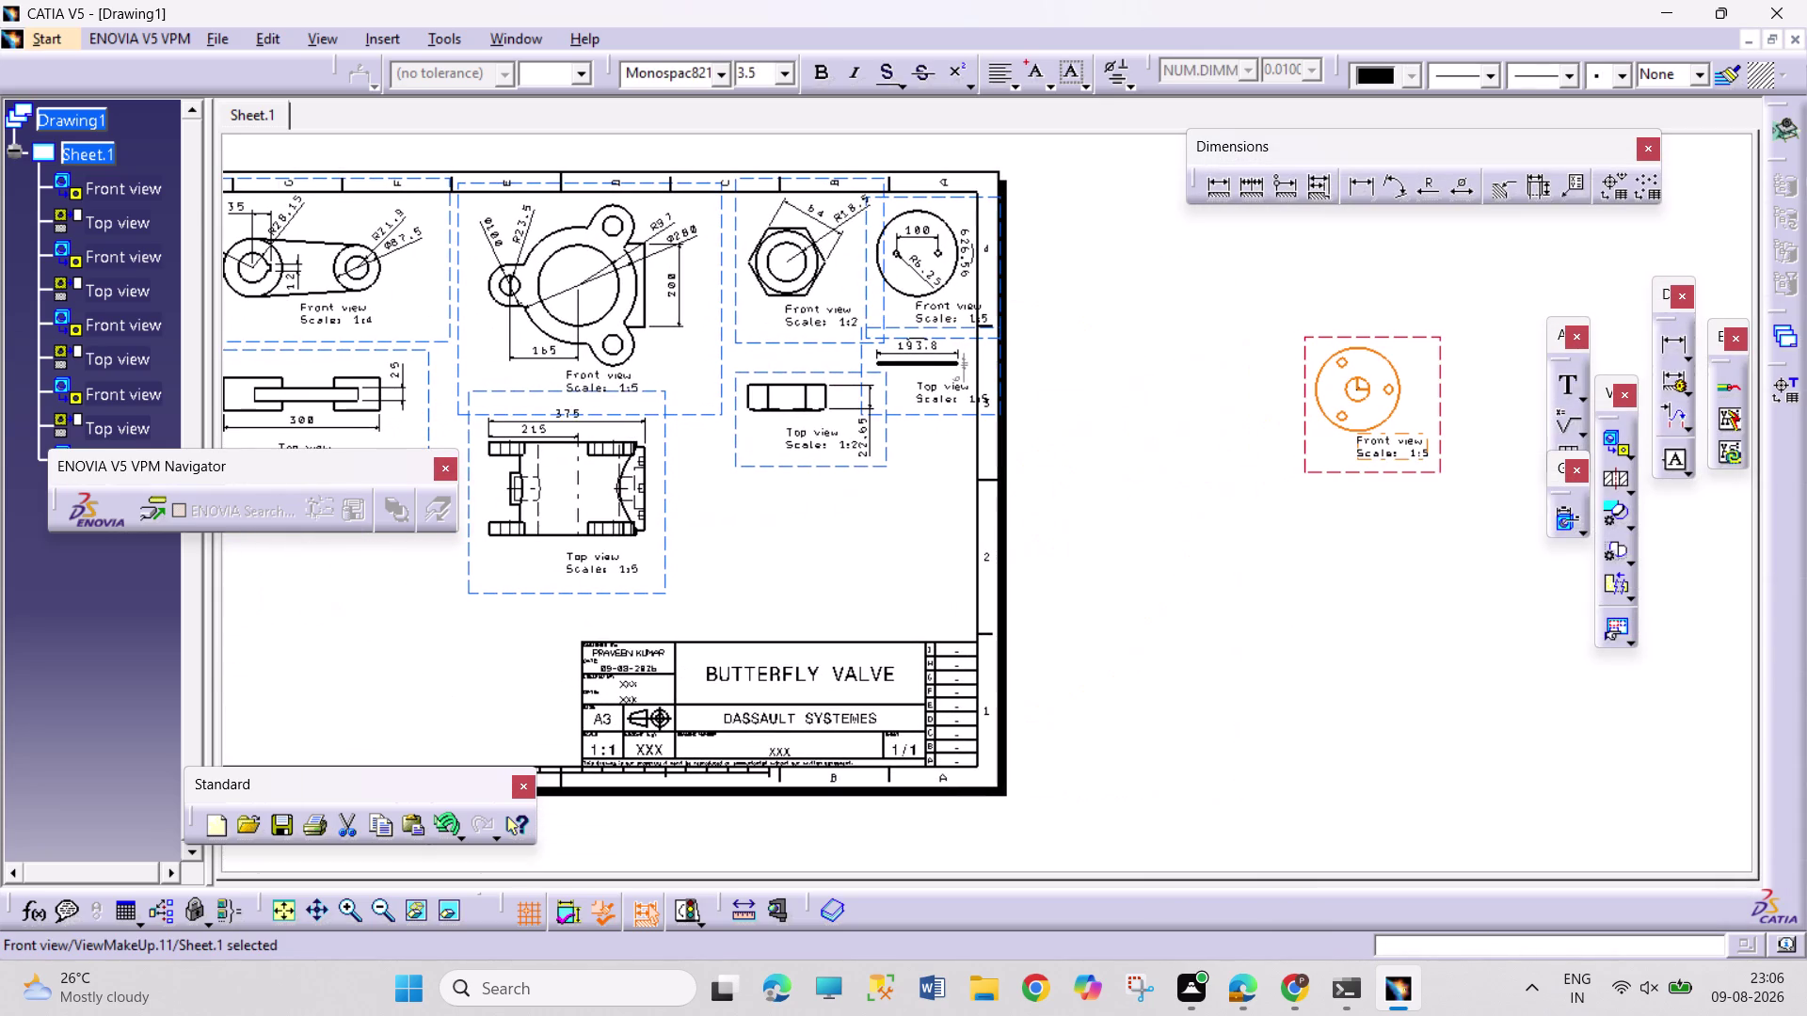
drag(1405, 473, 804, 597)
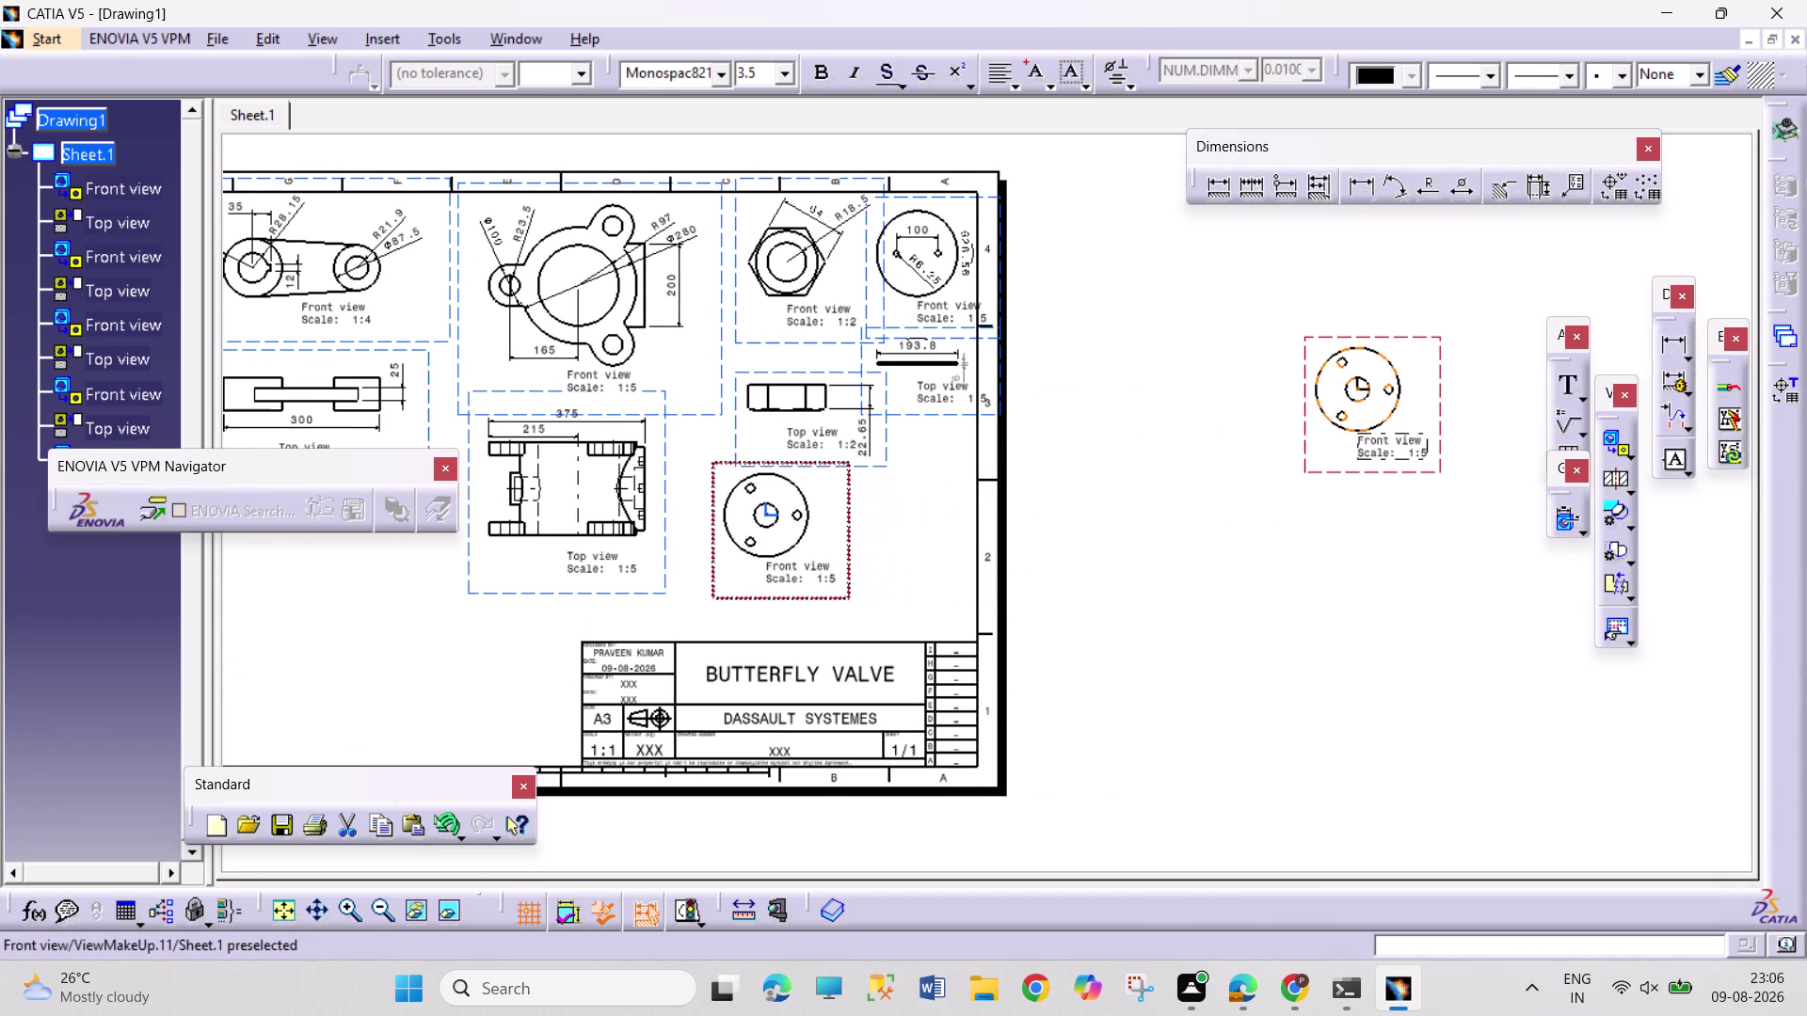
drag(805, 597, 772, 560)
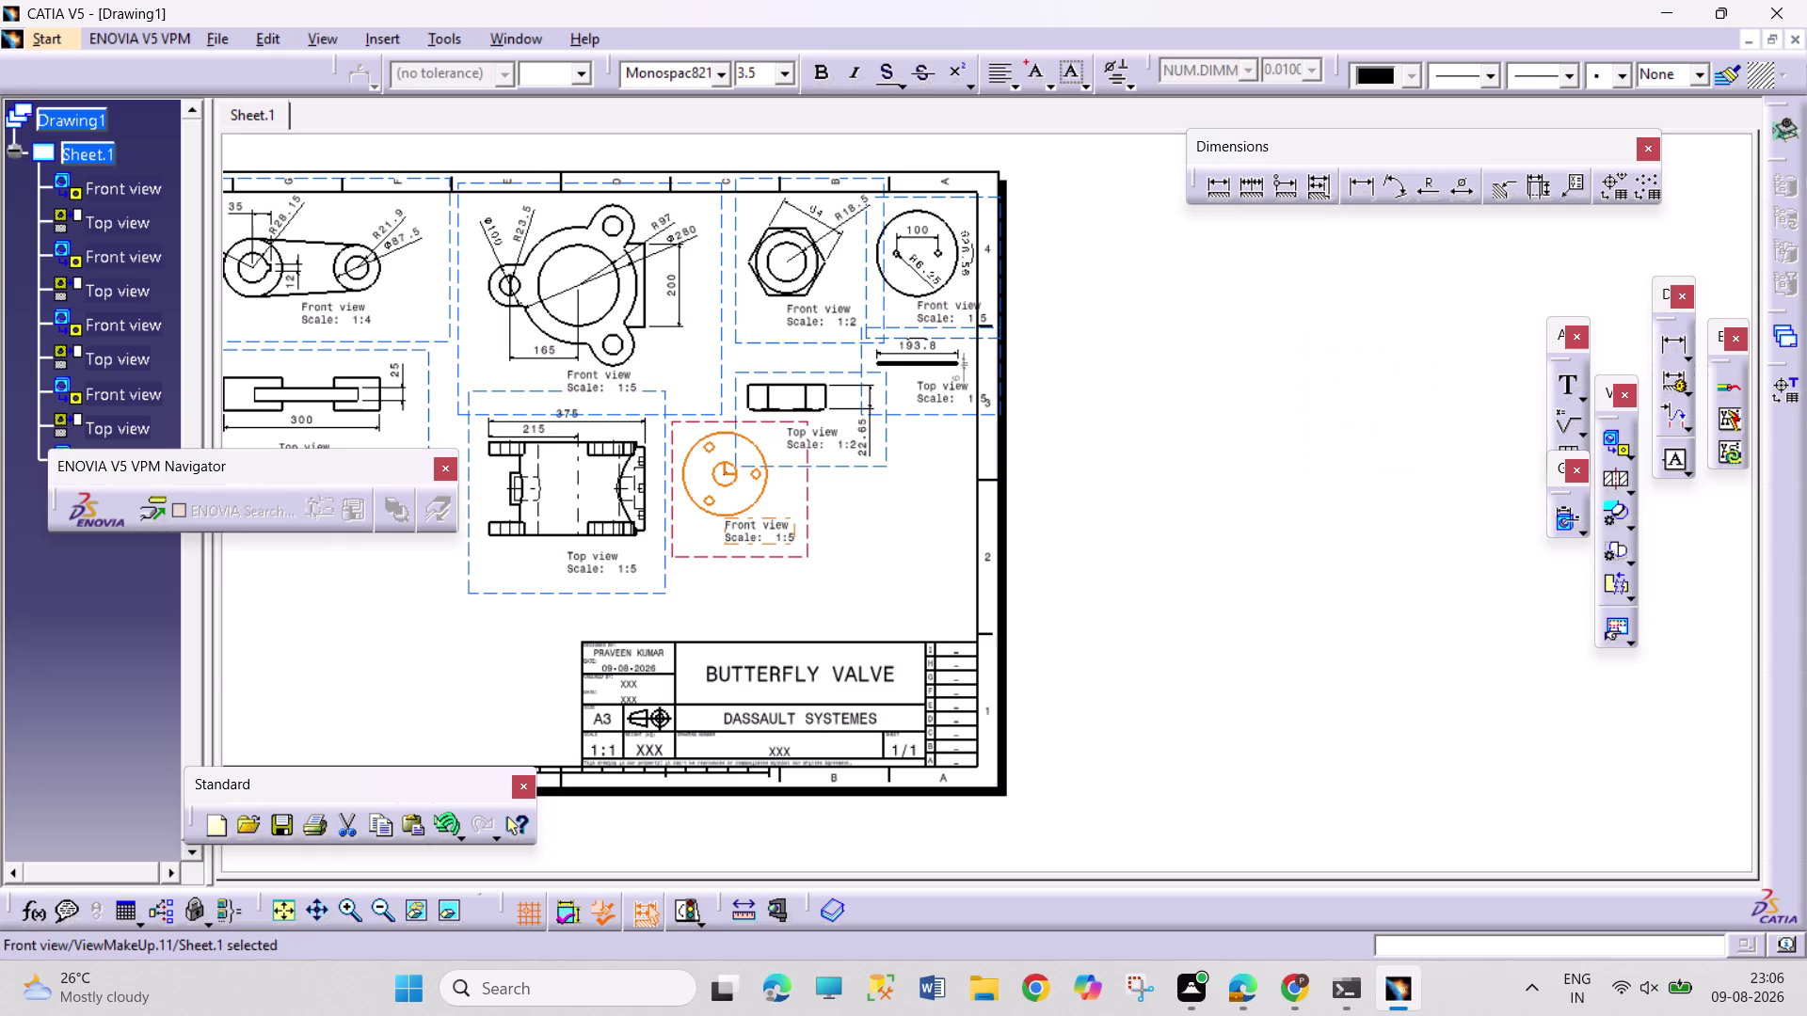
drag(808, 523, 946, 502)
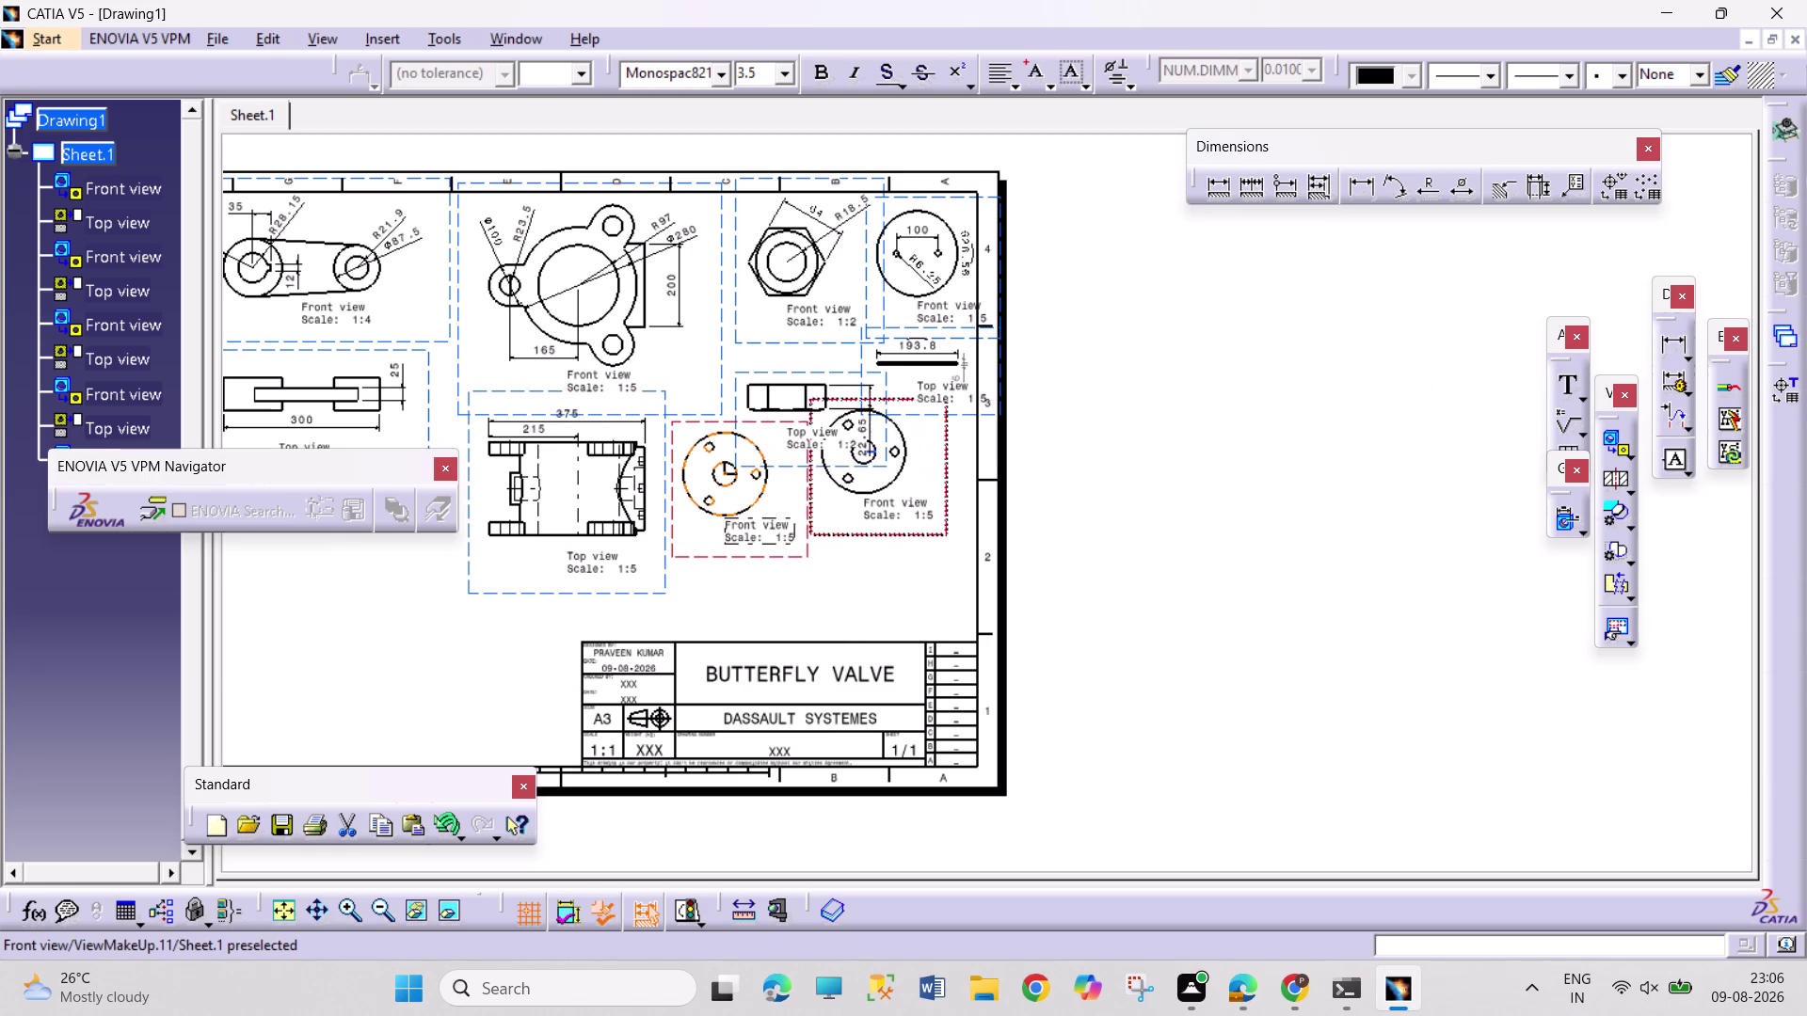
drag(946, 501, 842, 555)
drag(837, 553, 817, 540)
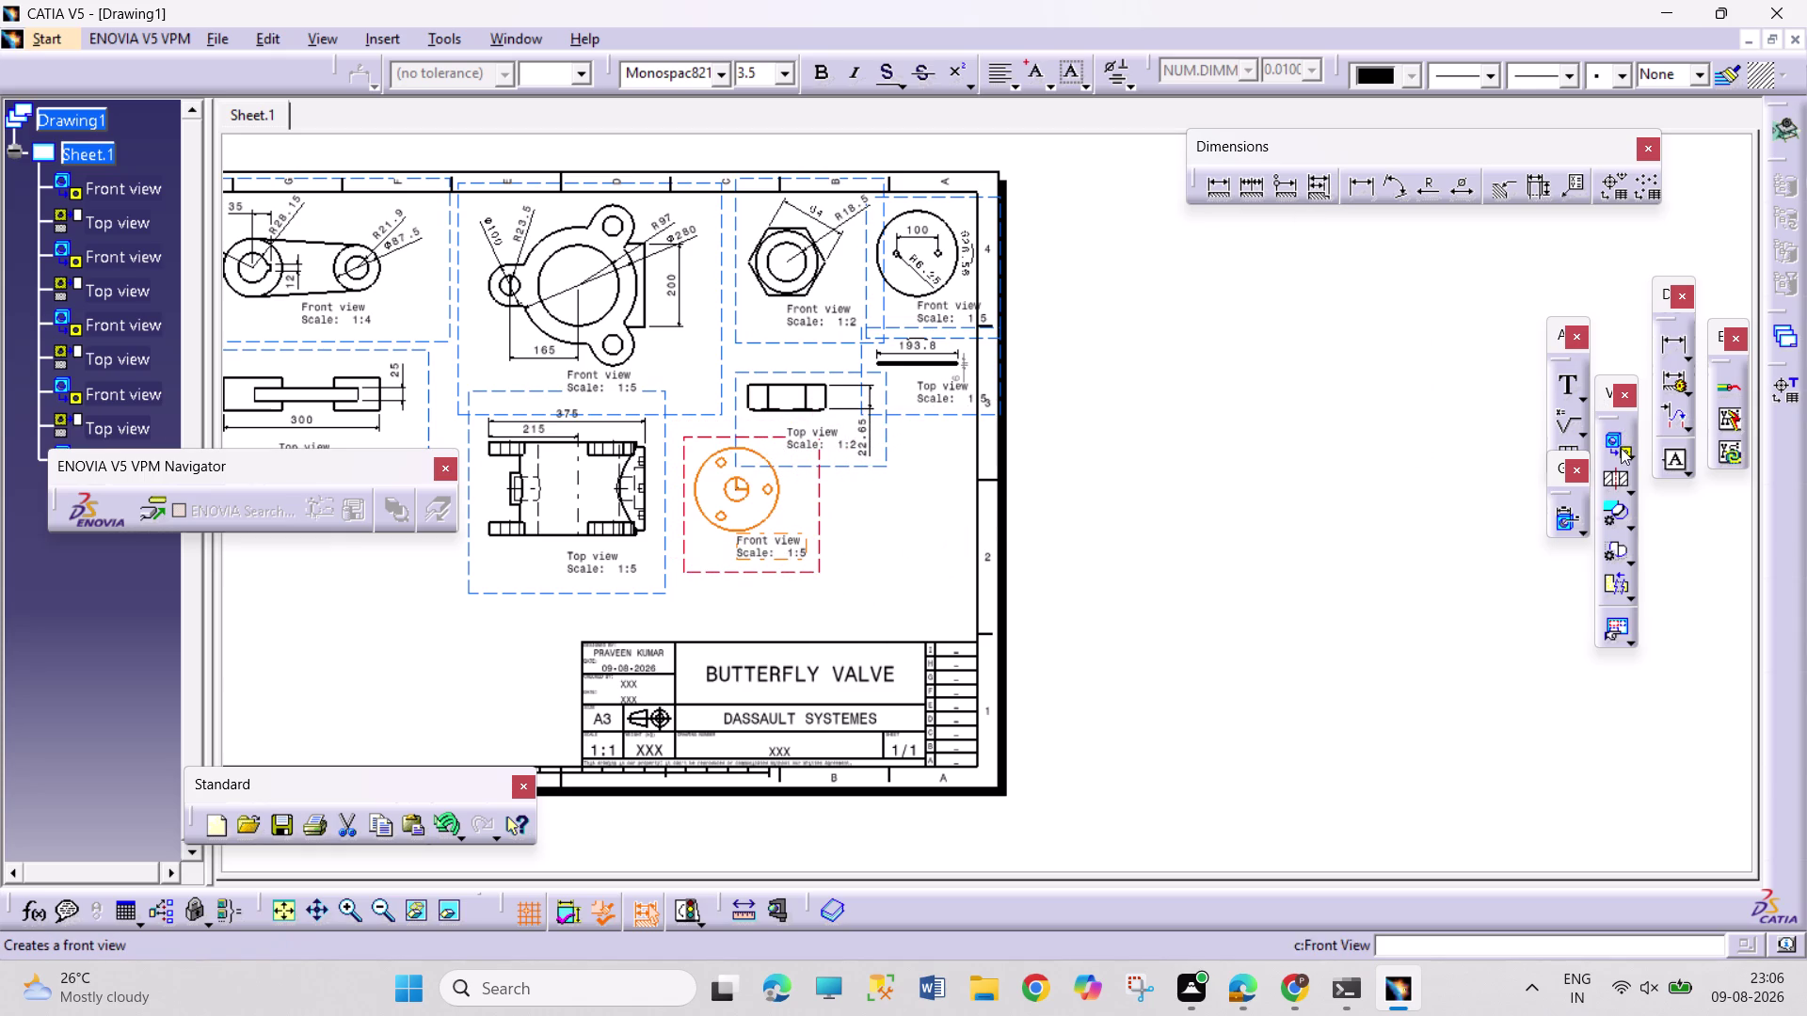
Project the retainer's top view below its front view.
click(1634, 460)
click(1671, 473)
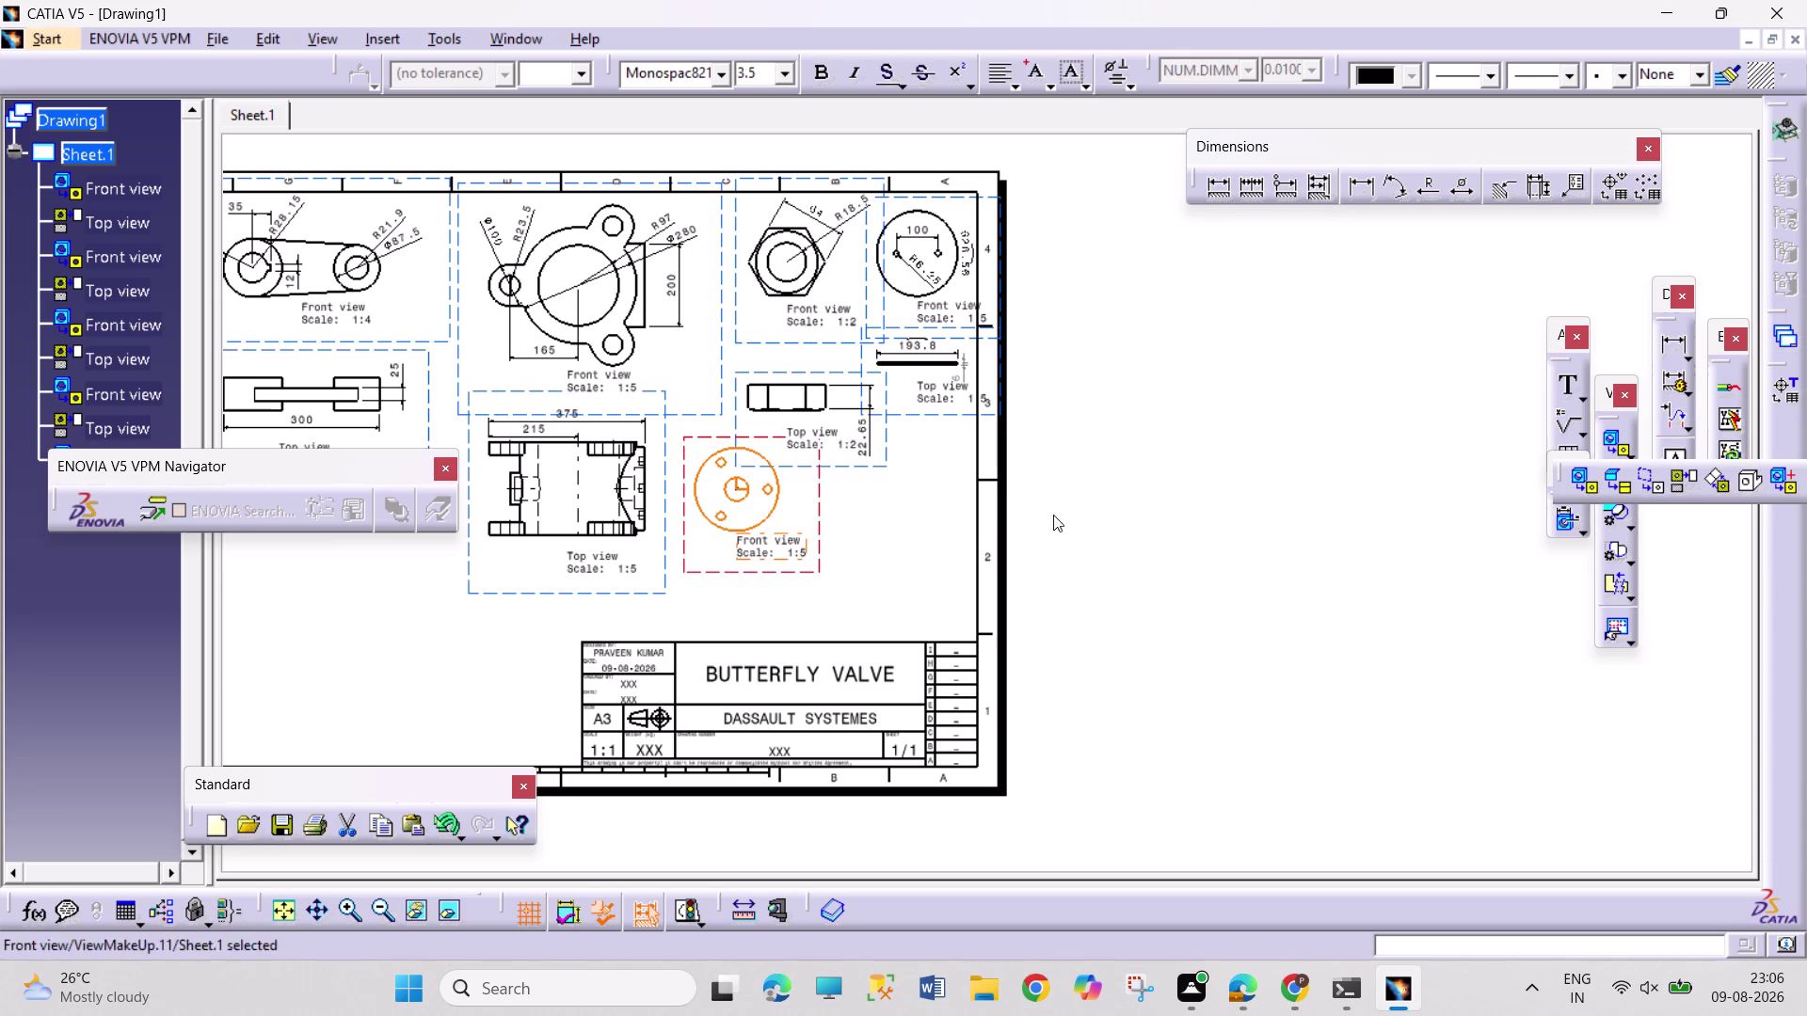
click(765, 596)
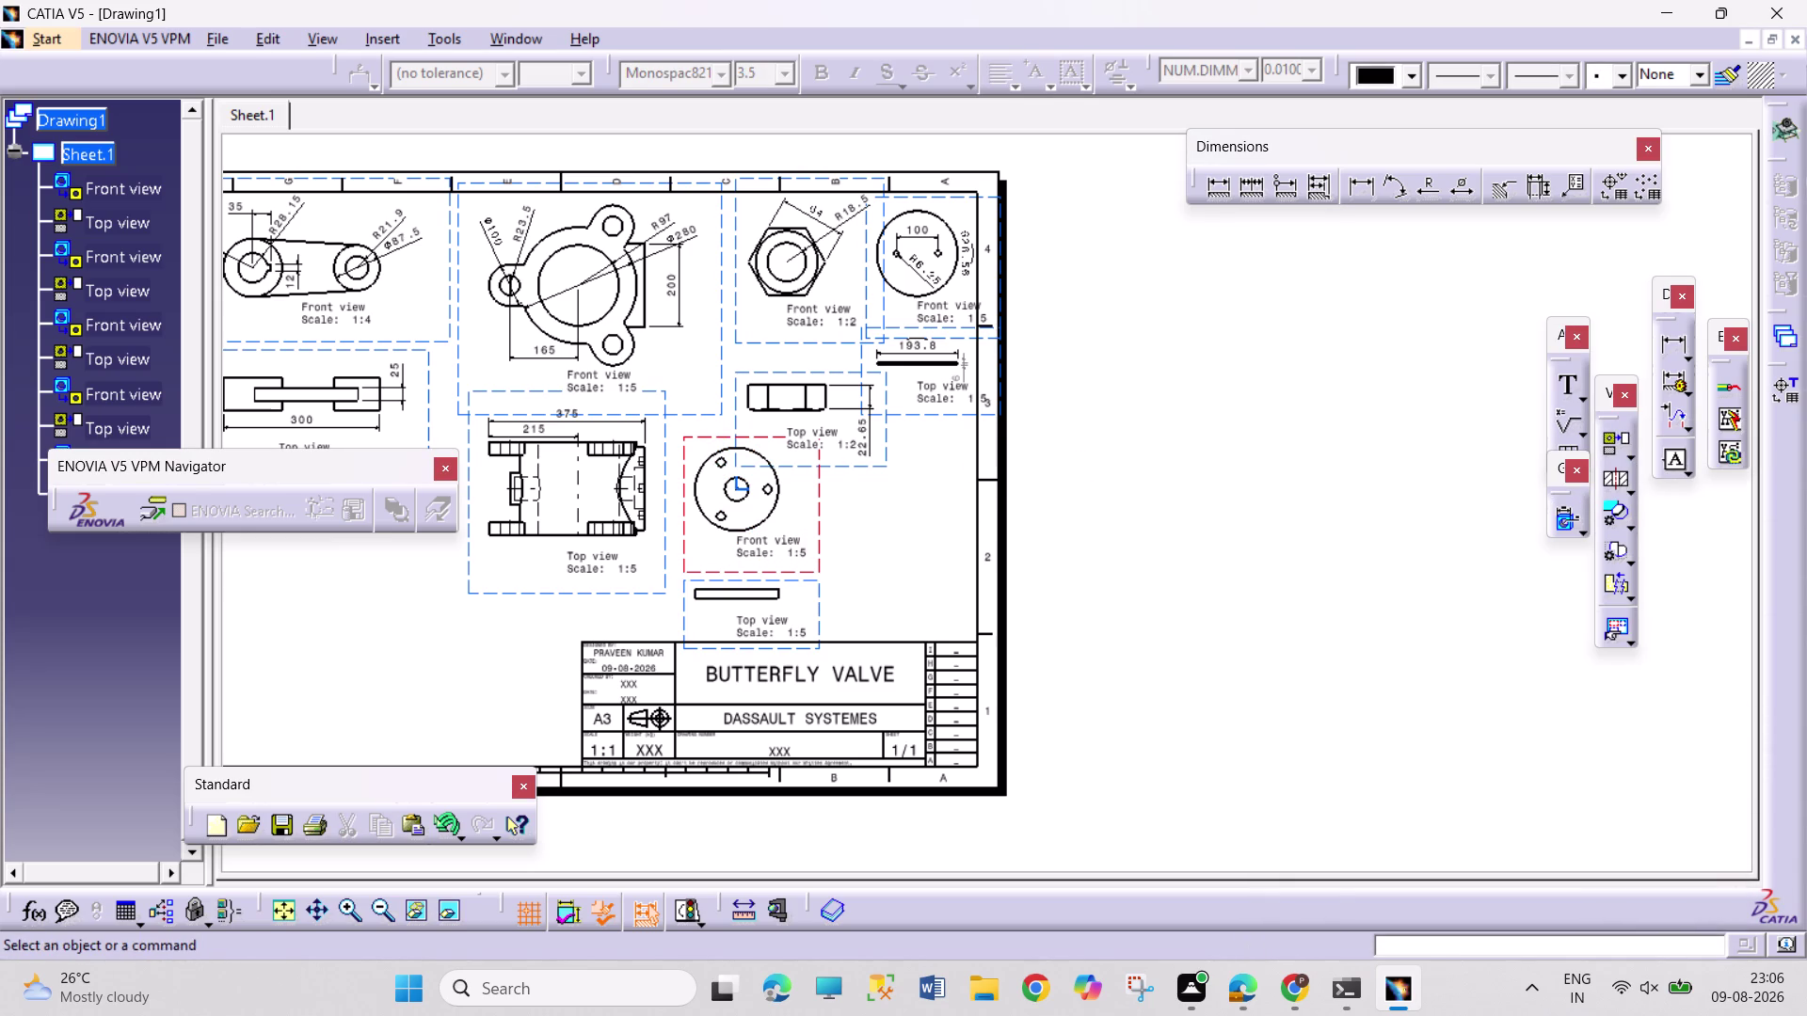
Dimension the retainer's thickness as 25 on the top view.
click(1364, 190)
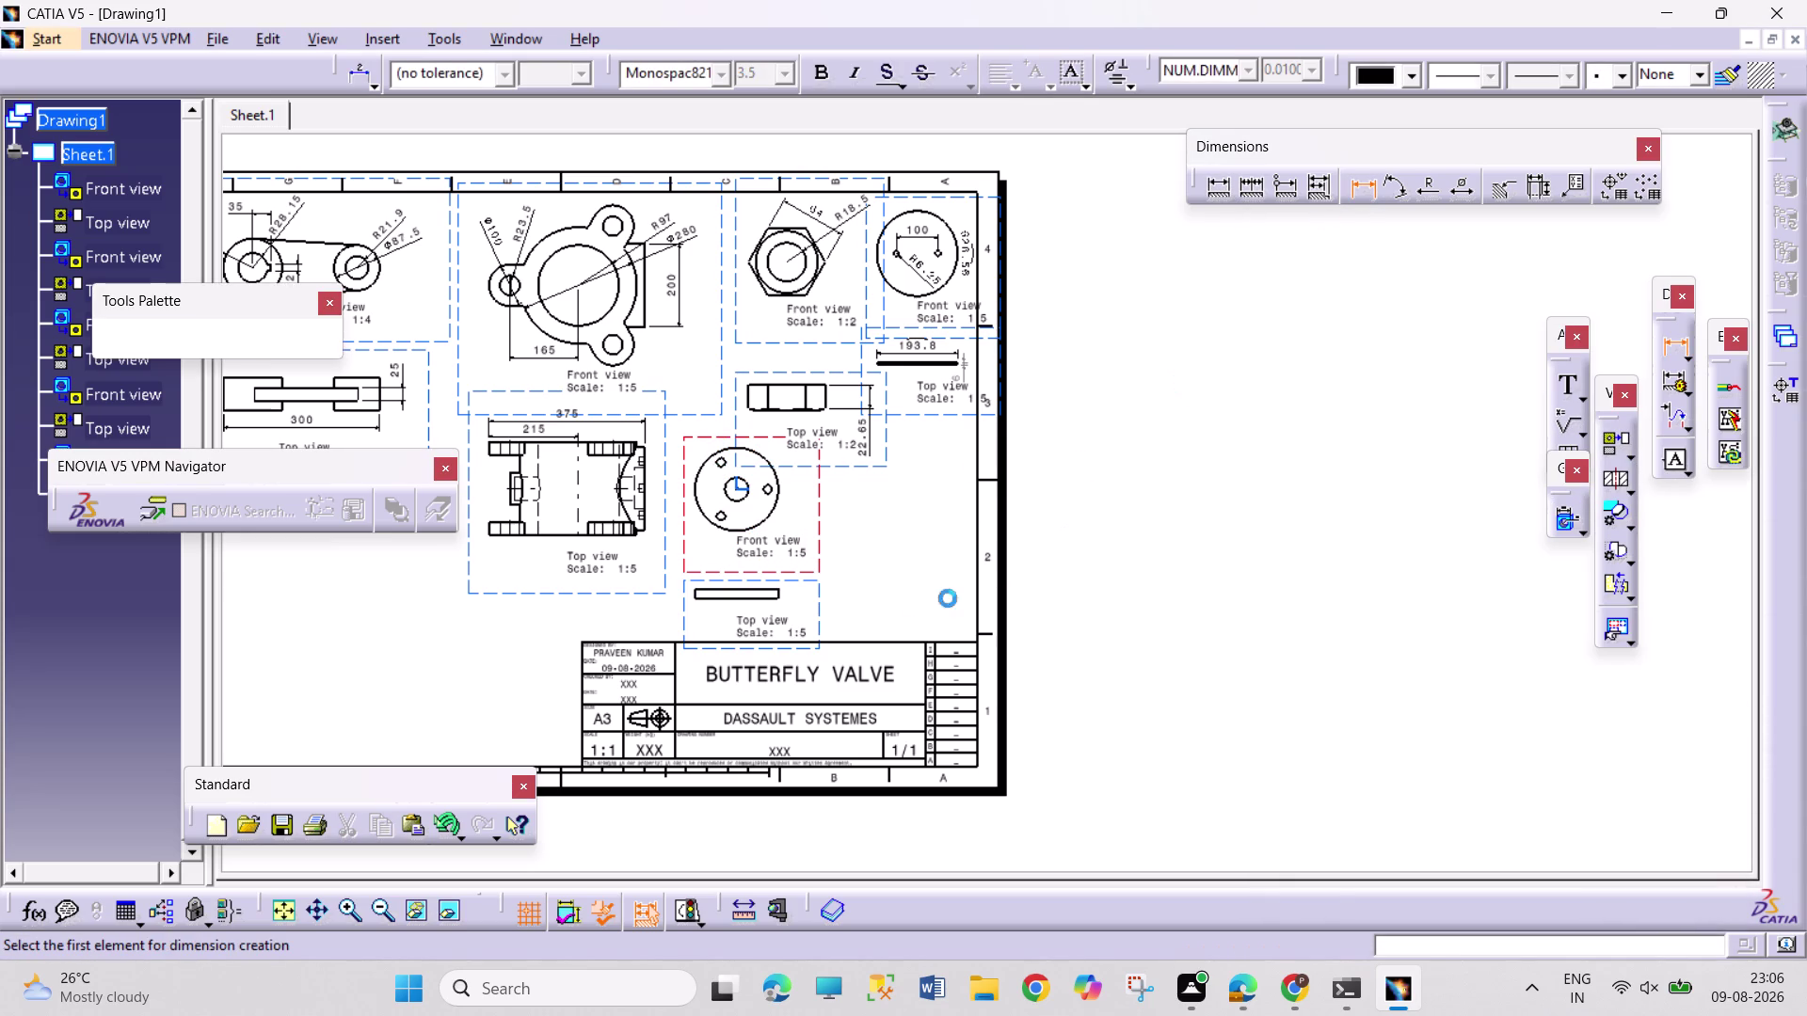
middle_drag(817, 615, 868, 451)
middle_drag(657, 656, 1156, 524)
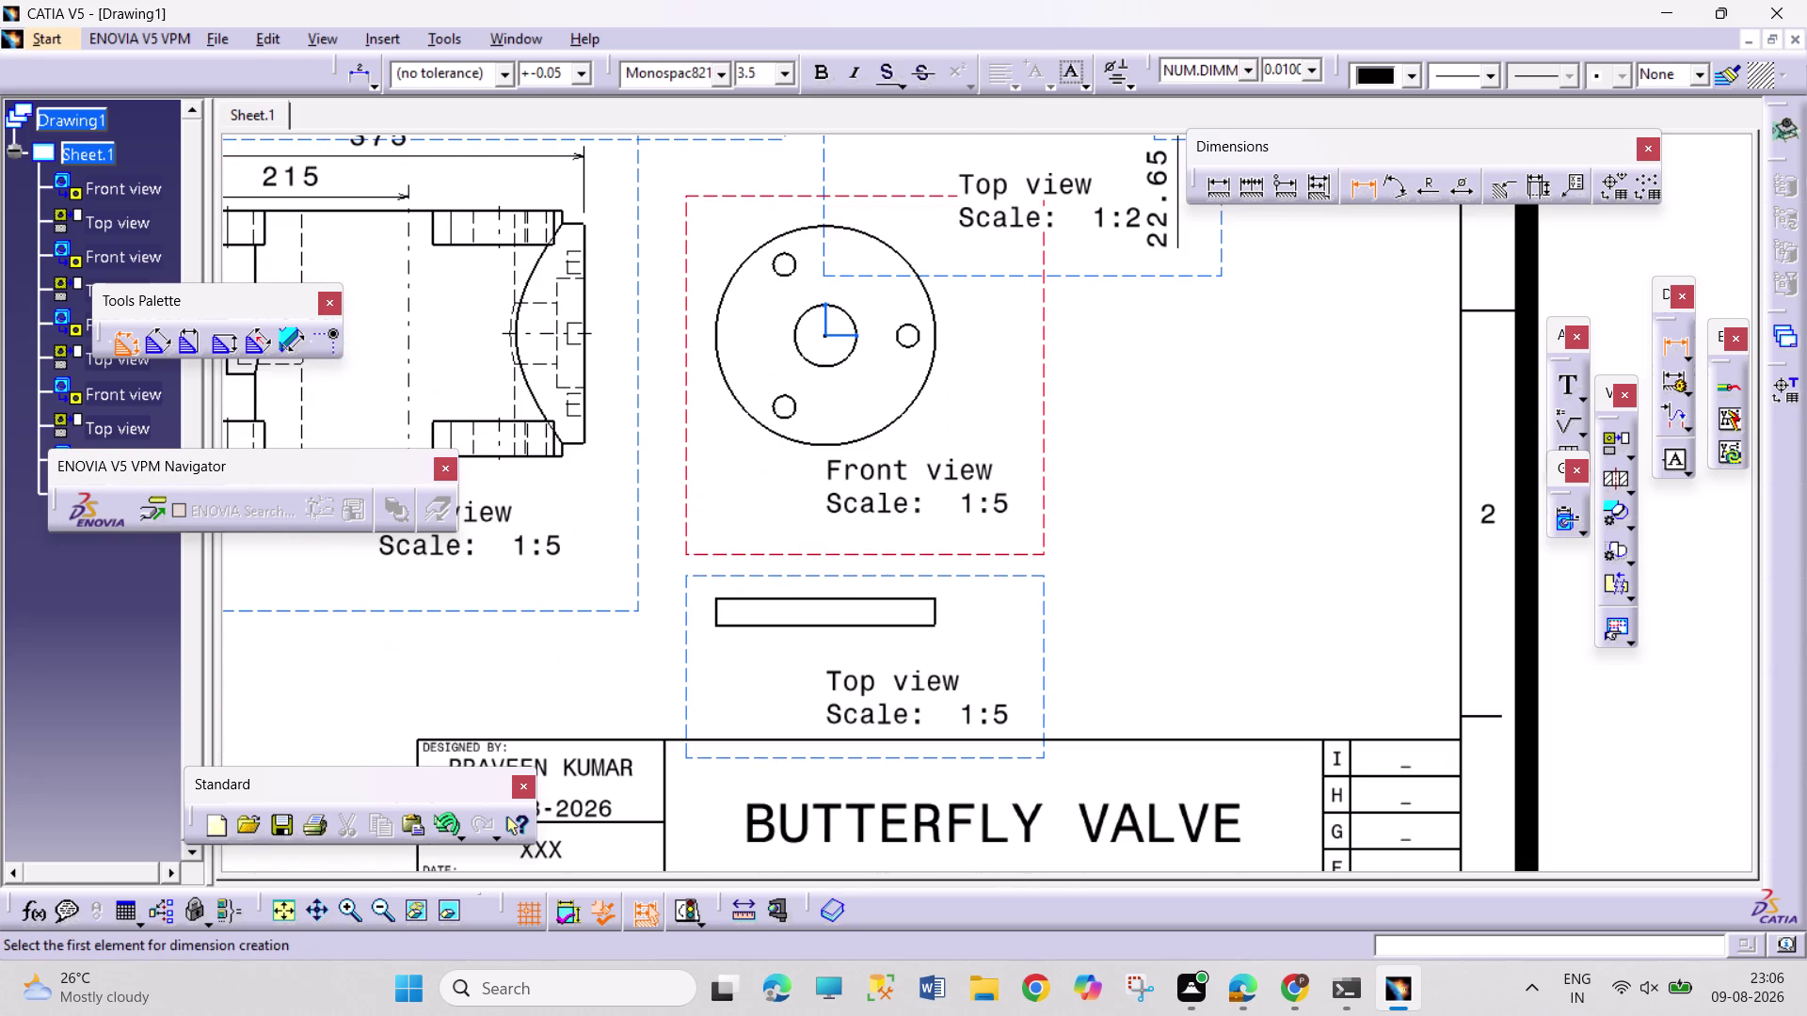
drag(935, 614, 944, 614)
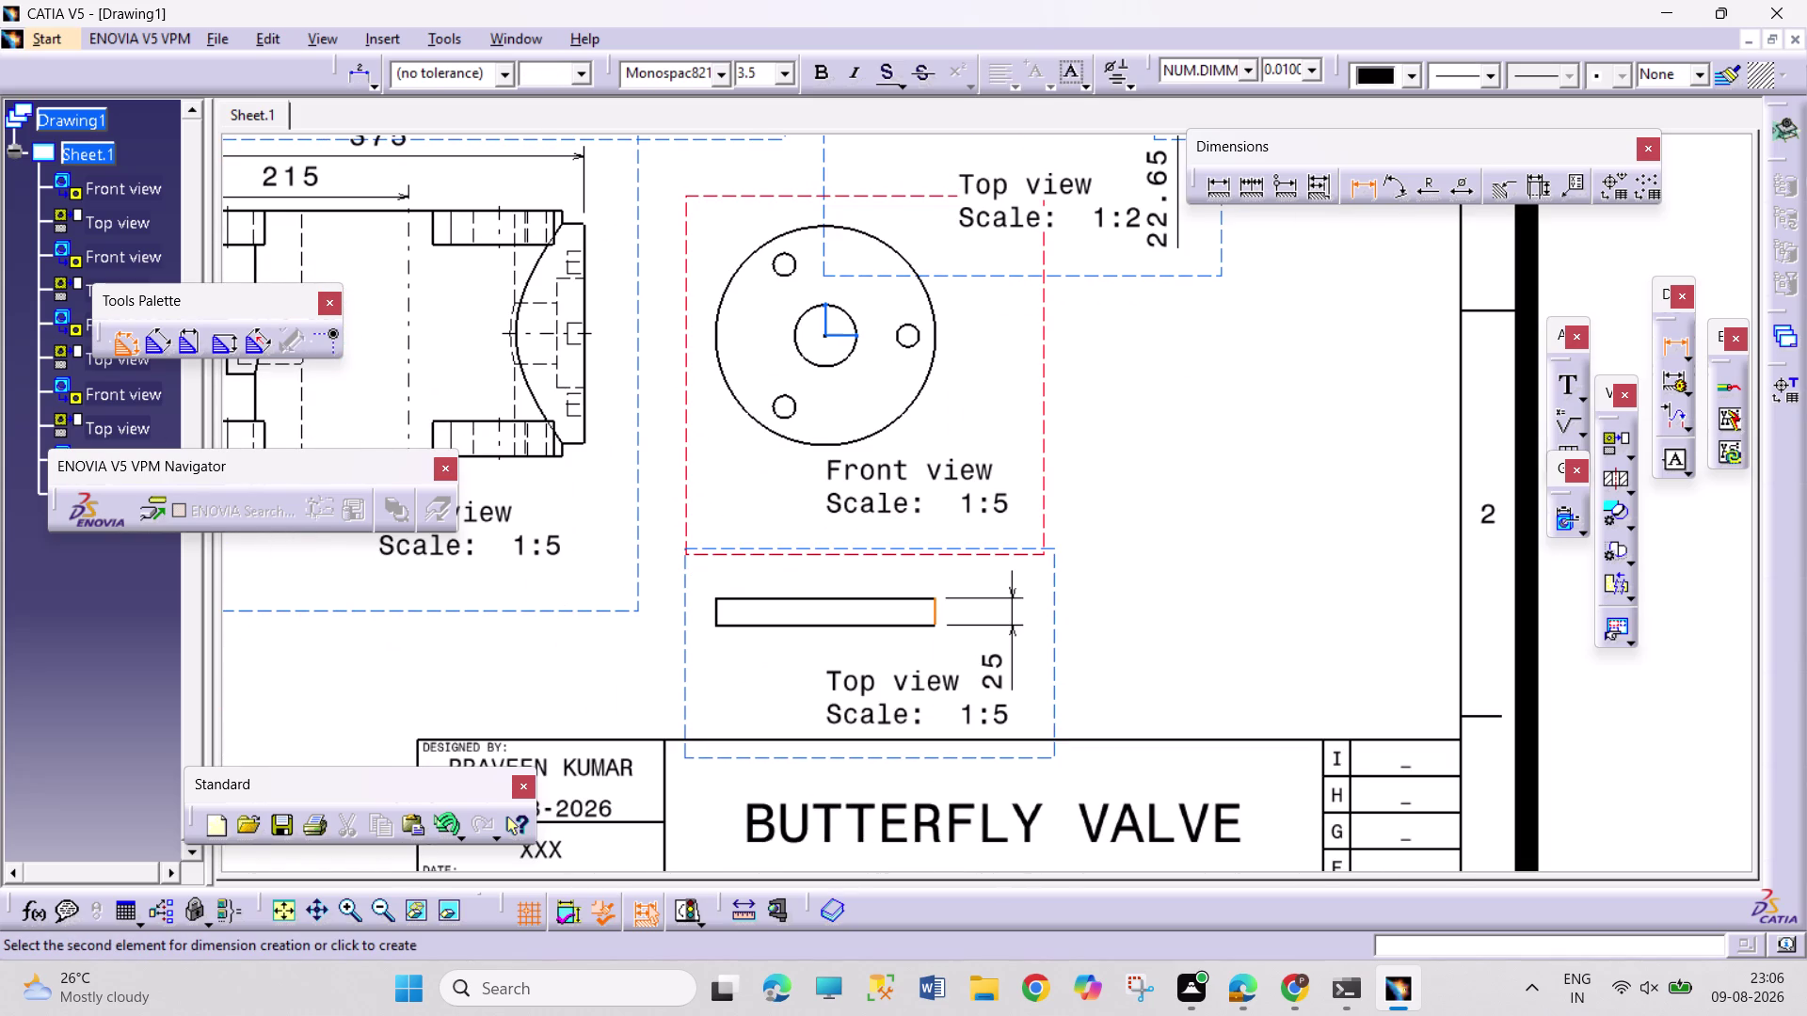
click(1013, 618)
middle_drag(1014, 445, 1256, 671)
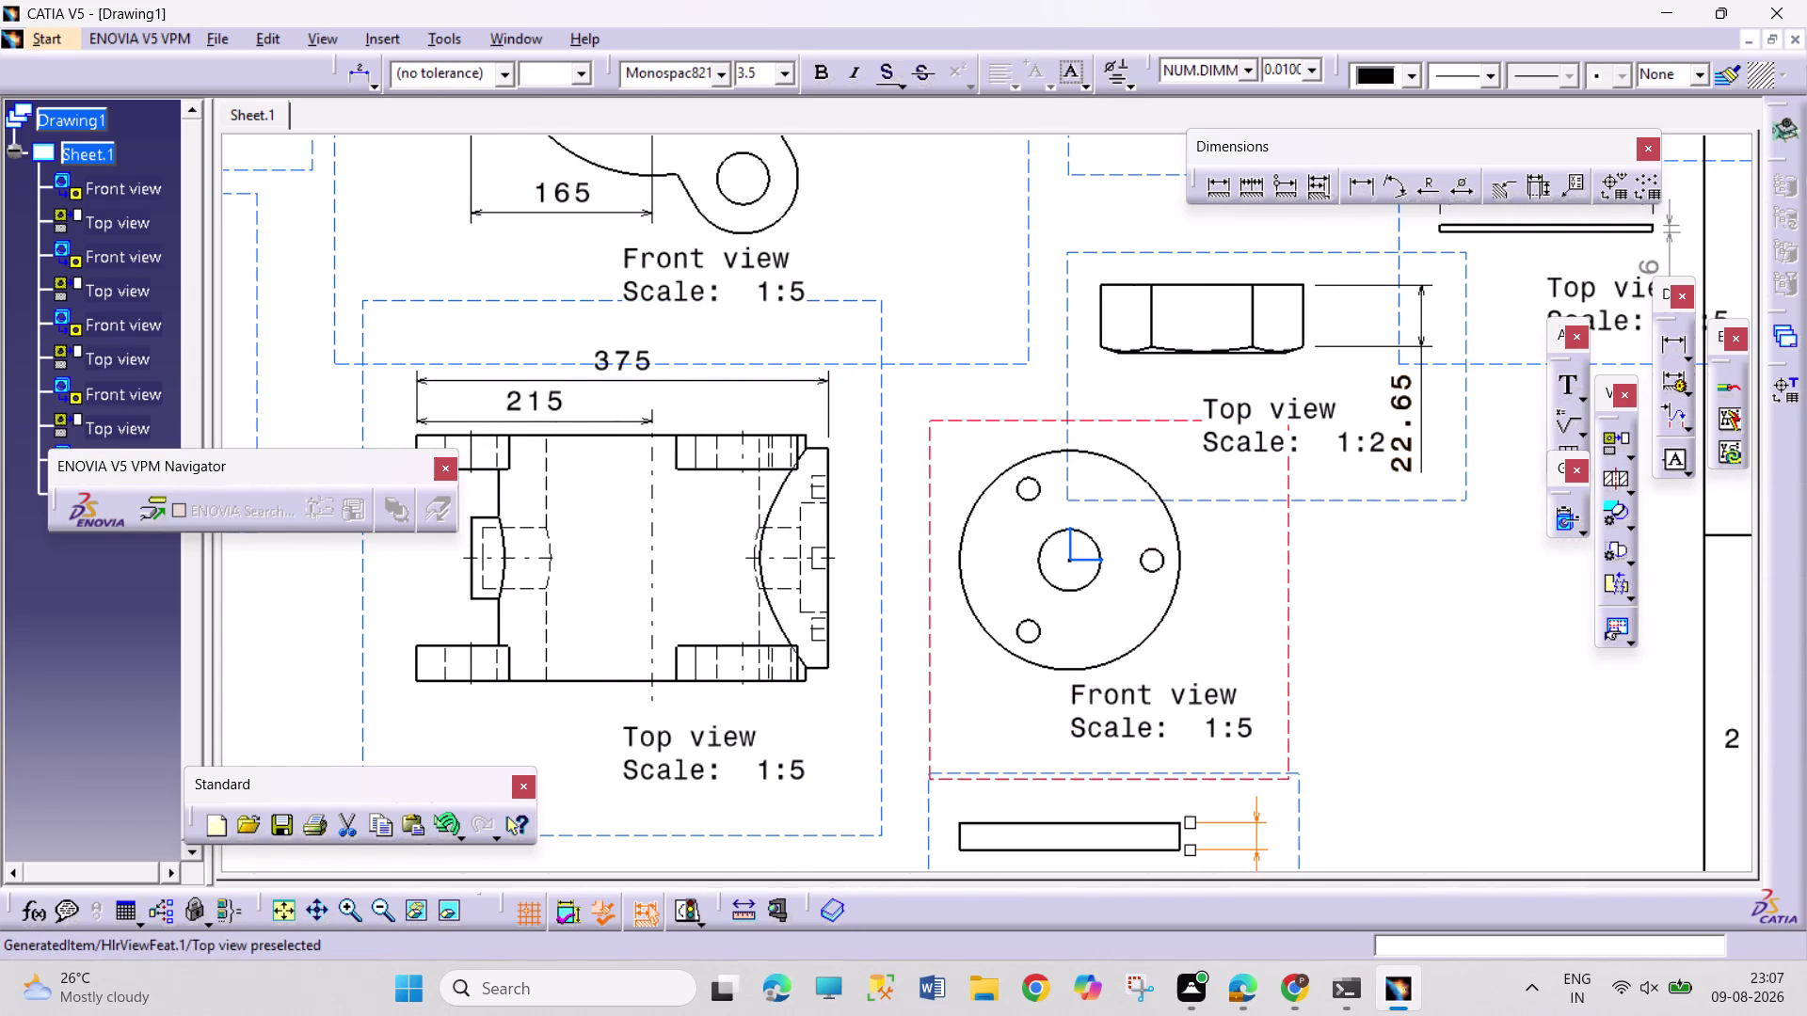
click(1428, 184)
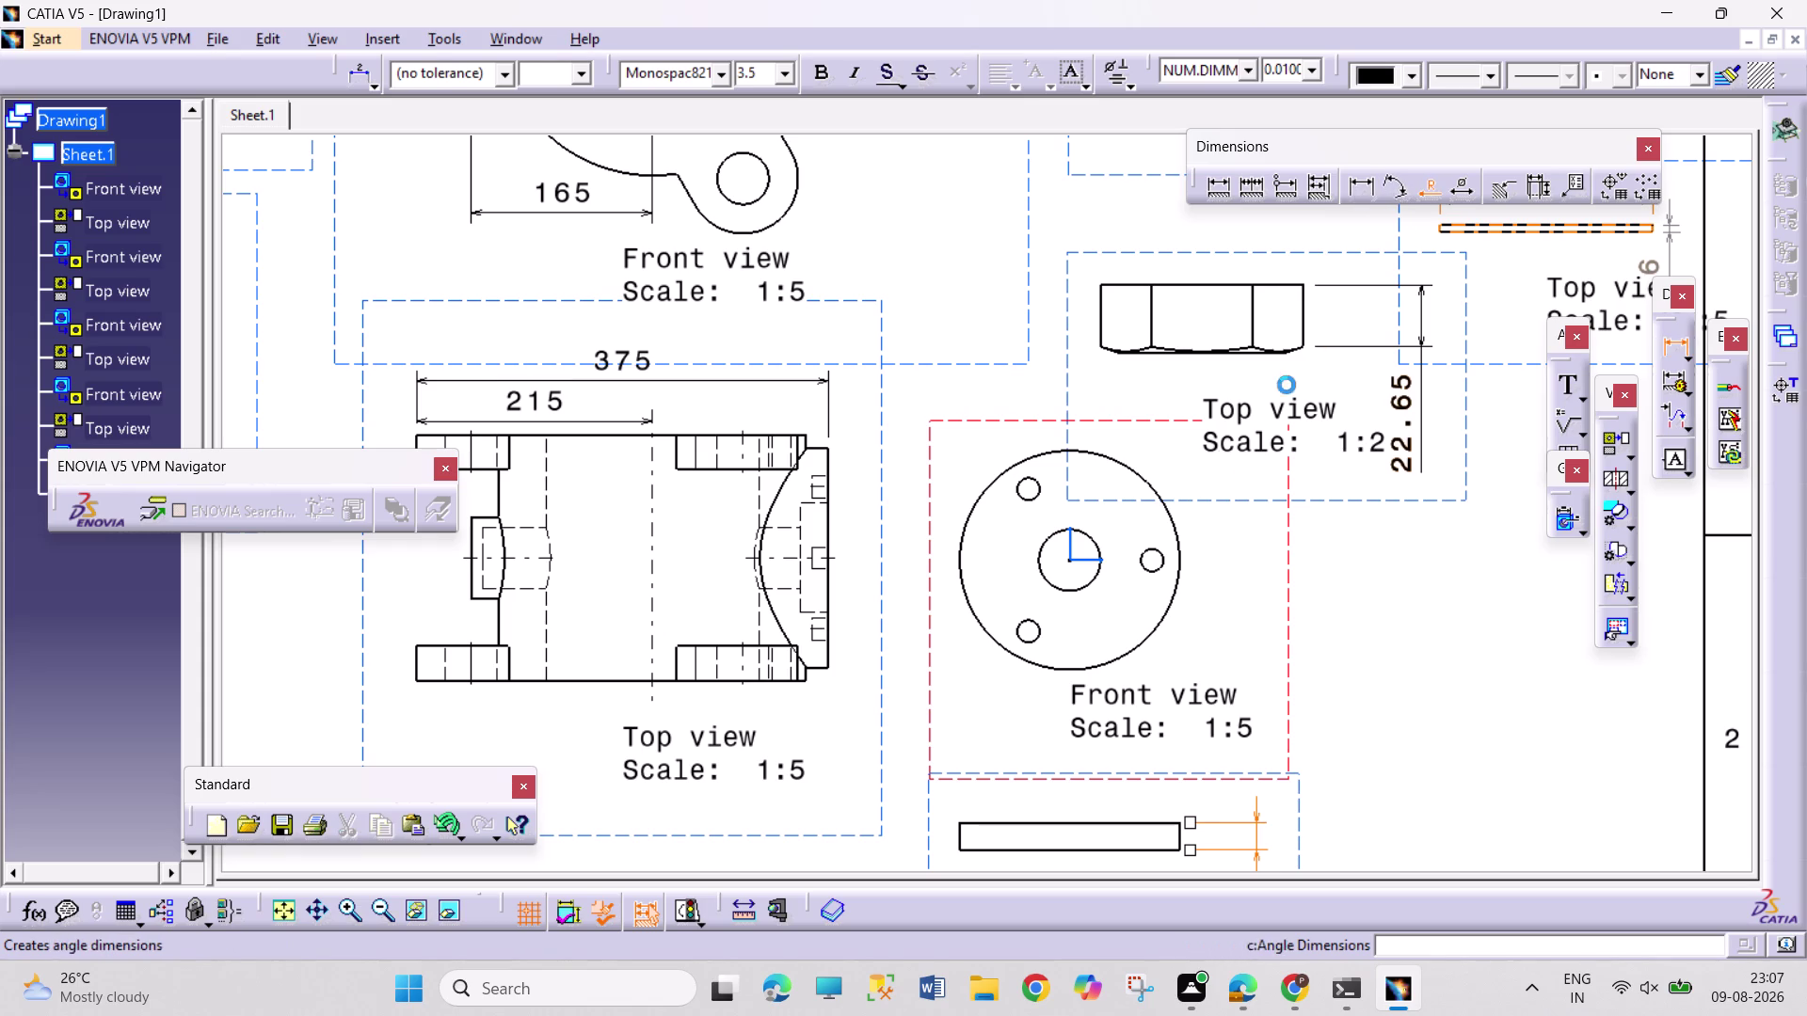
Add R10.15 to the bolt hole and R28 to the centre hole on the retainer front view.
click(1160, 566)
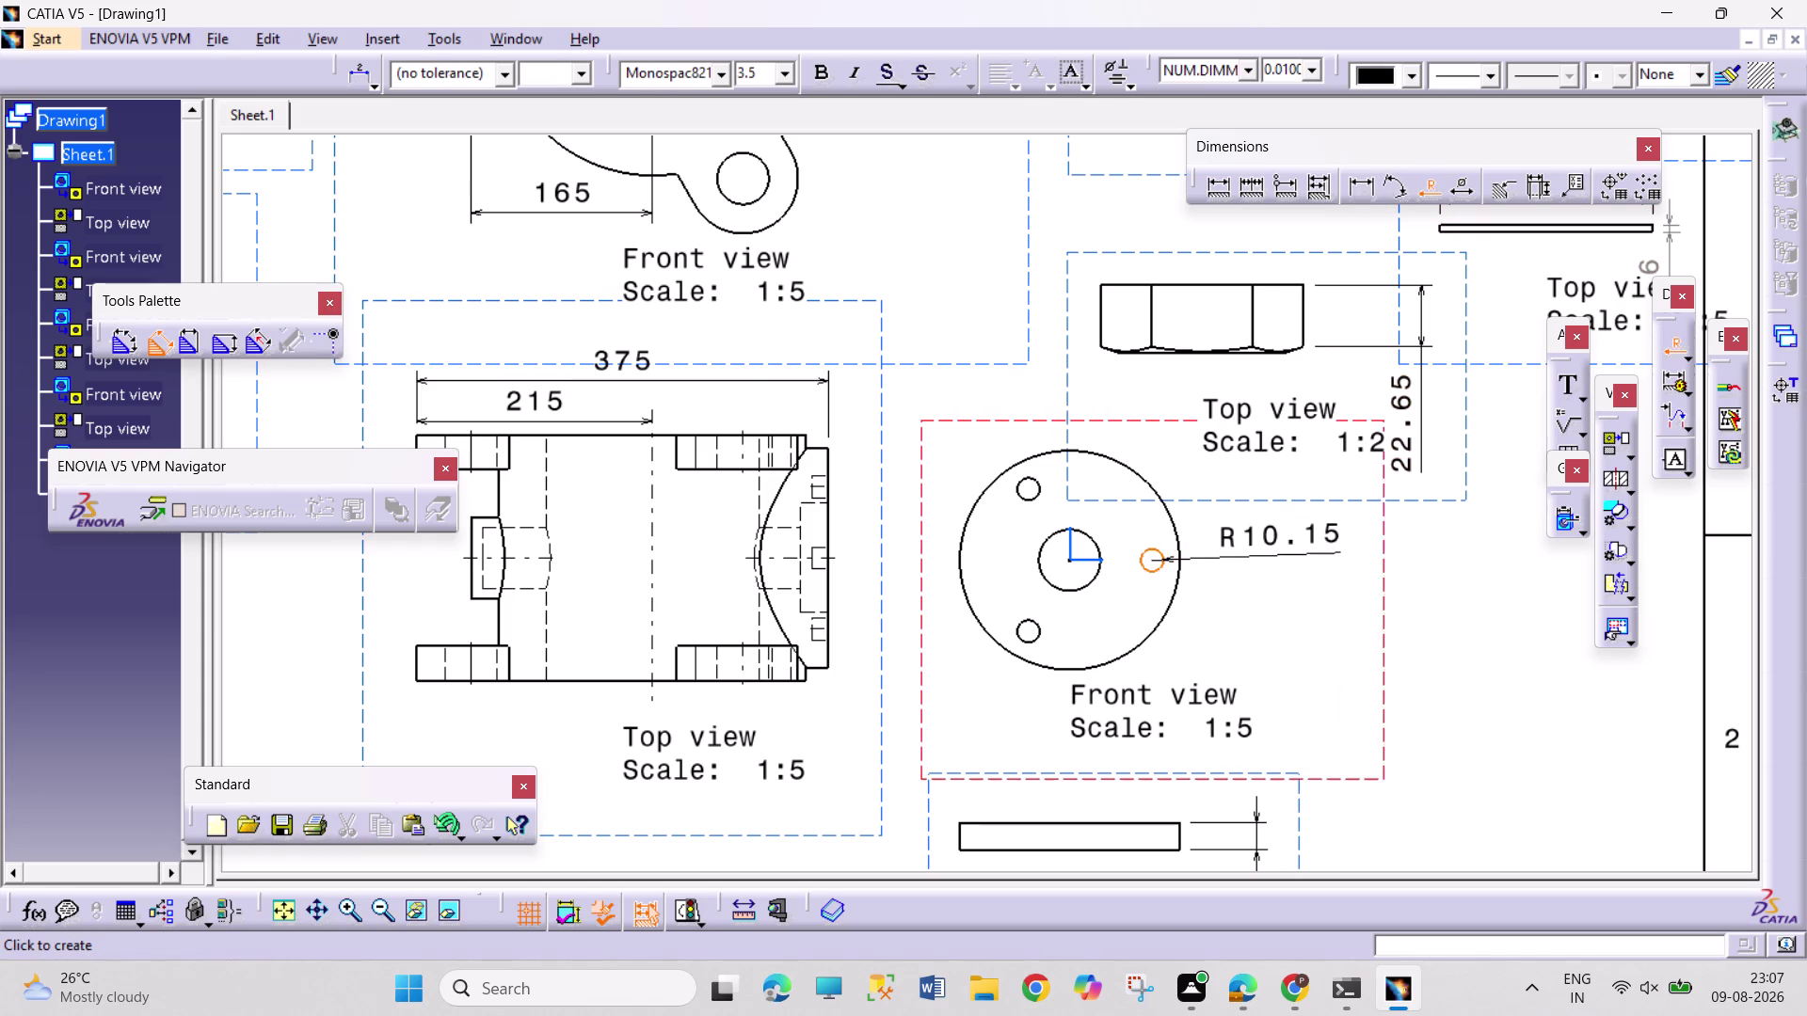
click(1226, 557)
click(1430, 191)
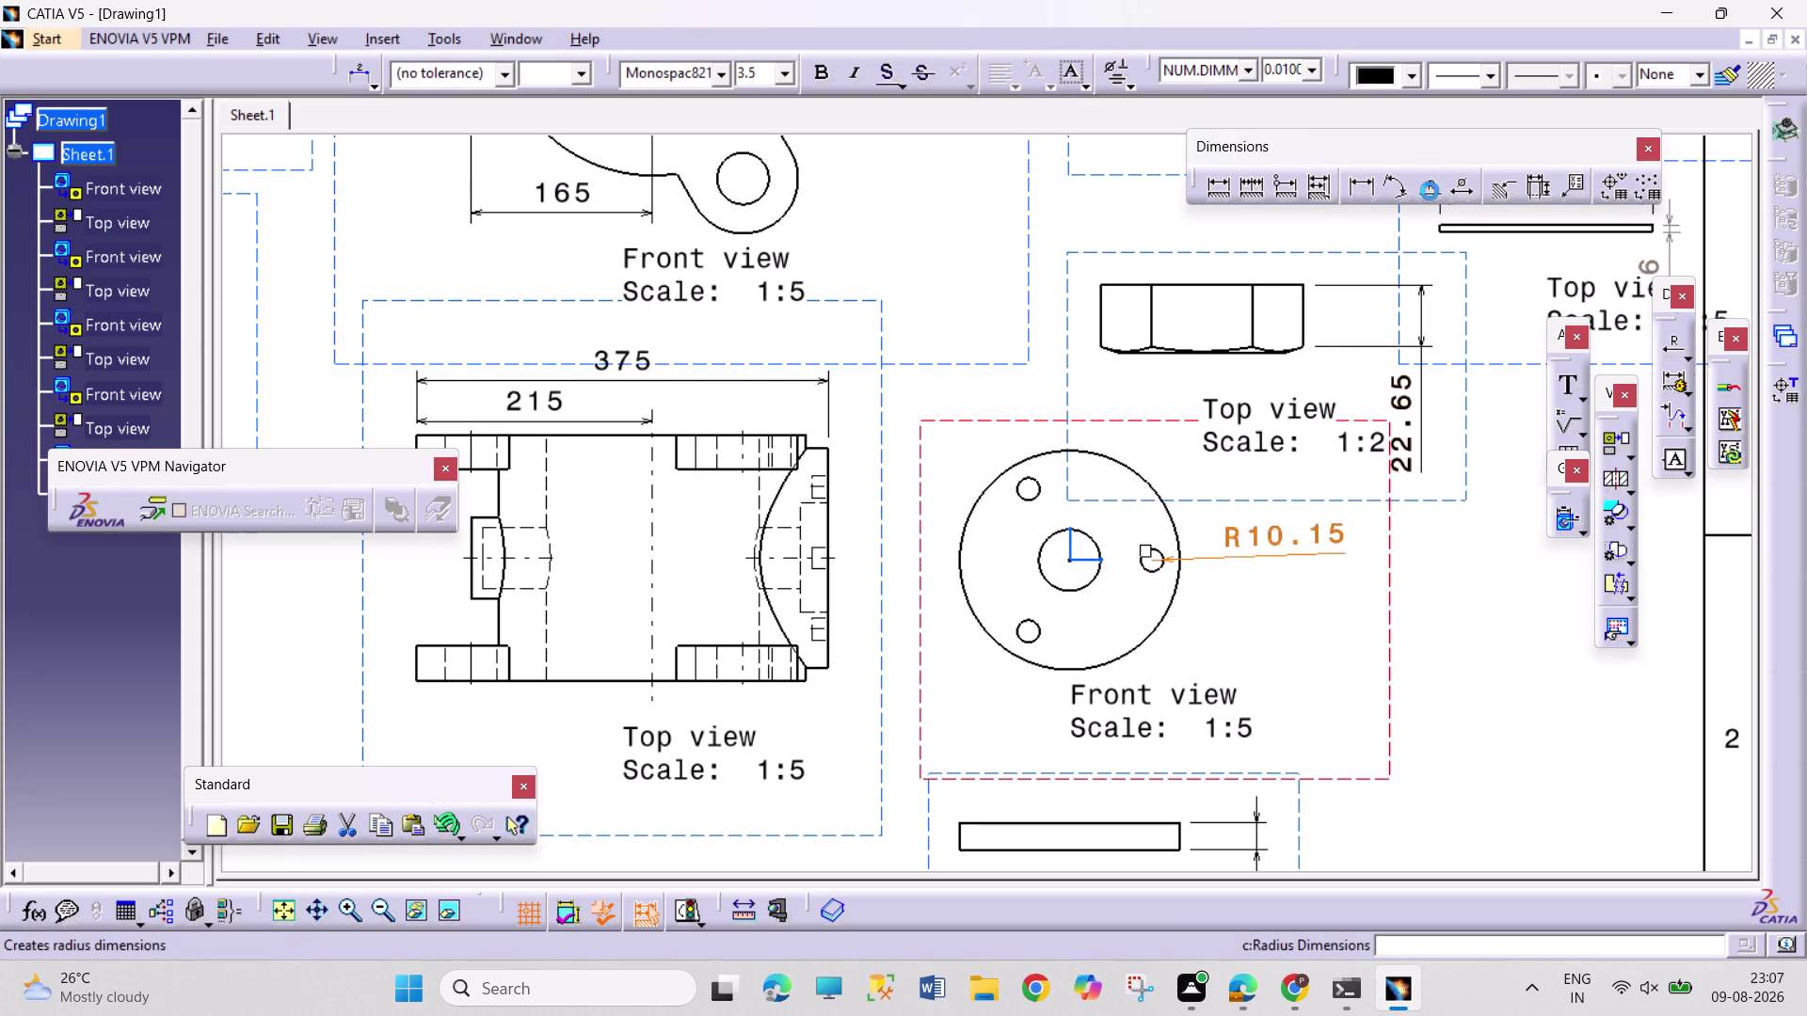
click(1100, 576)
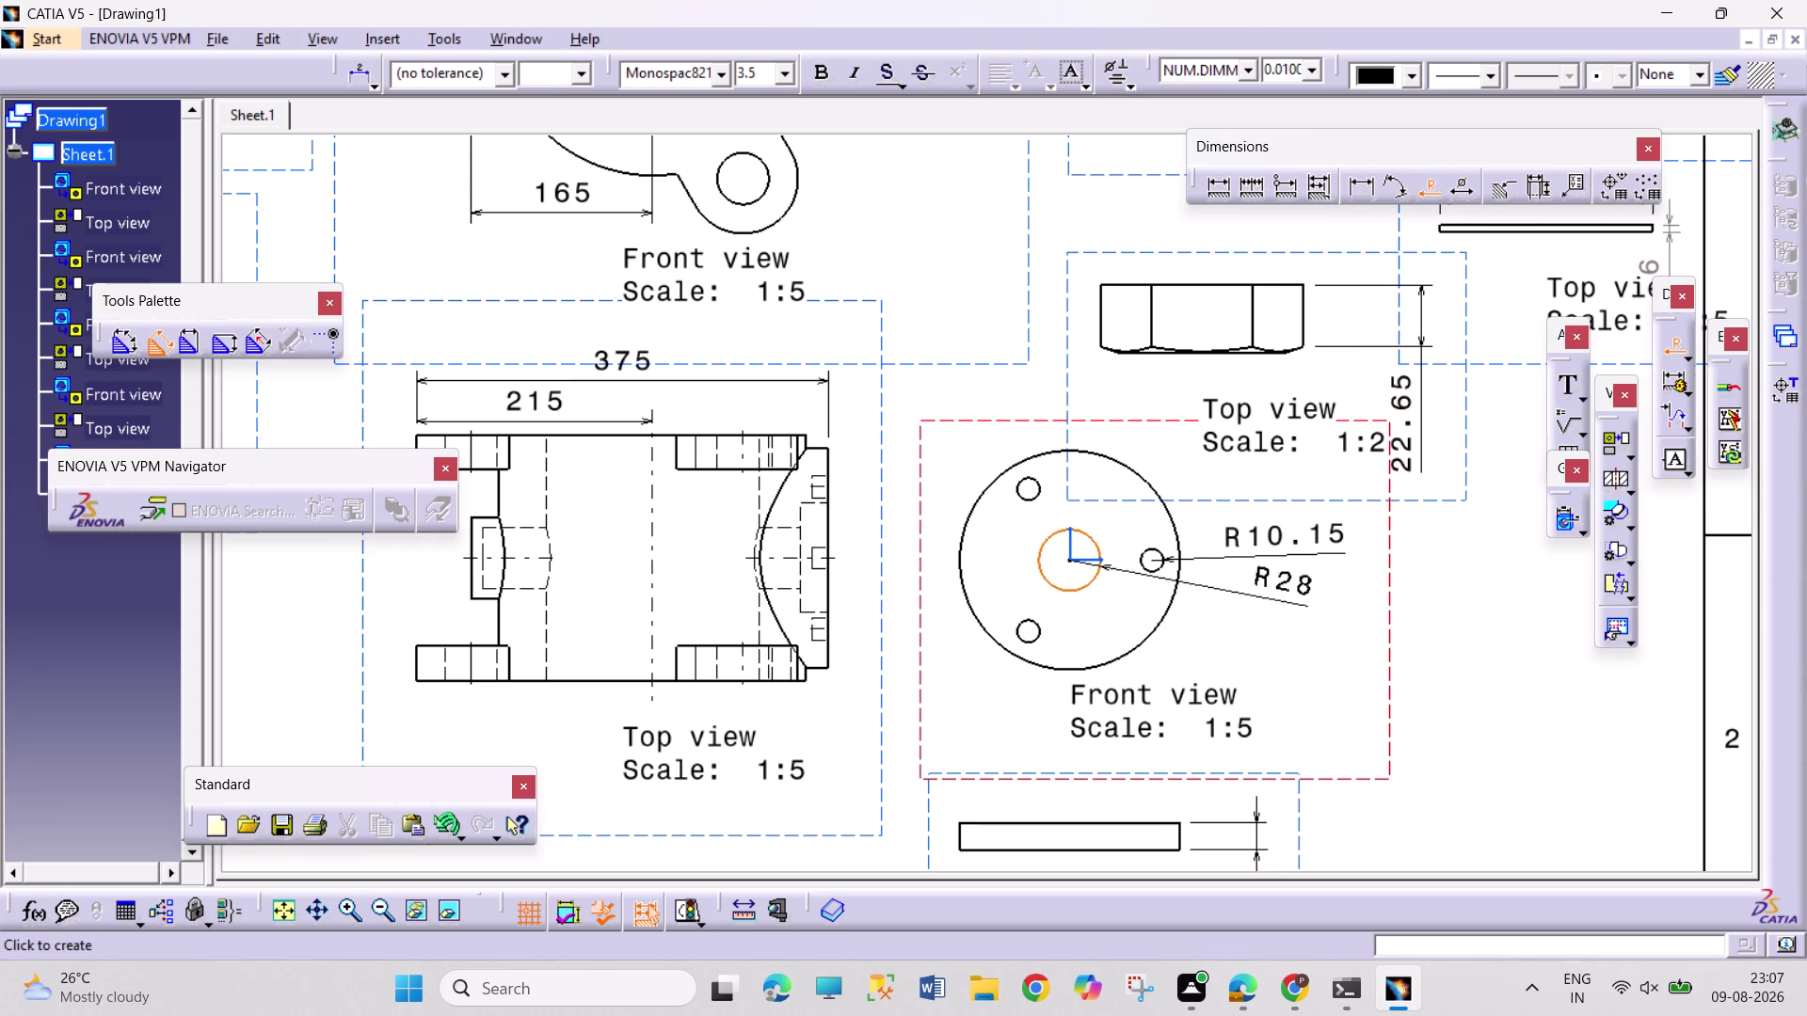
click(1262, 614)
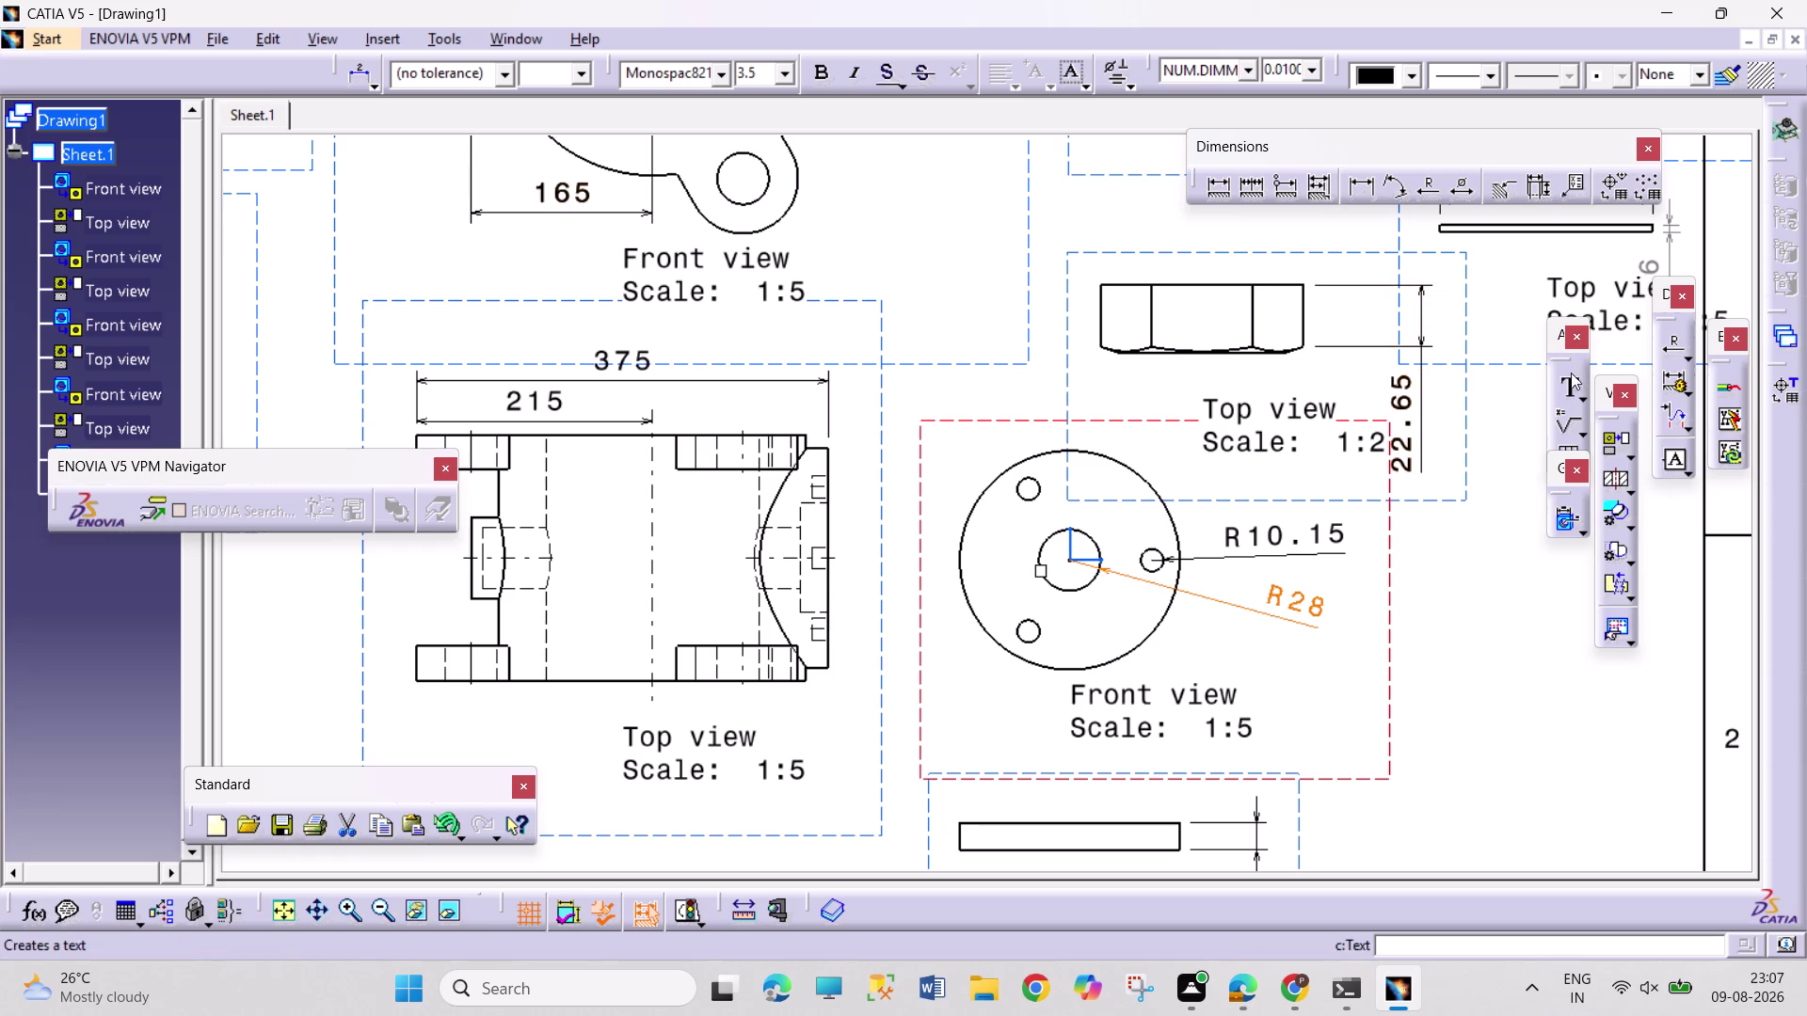
click(1570, 379)
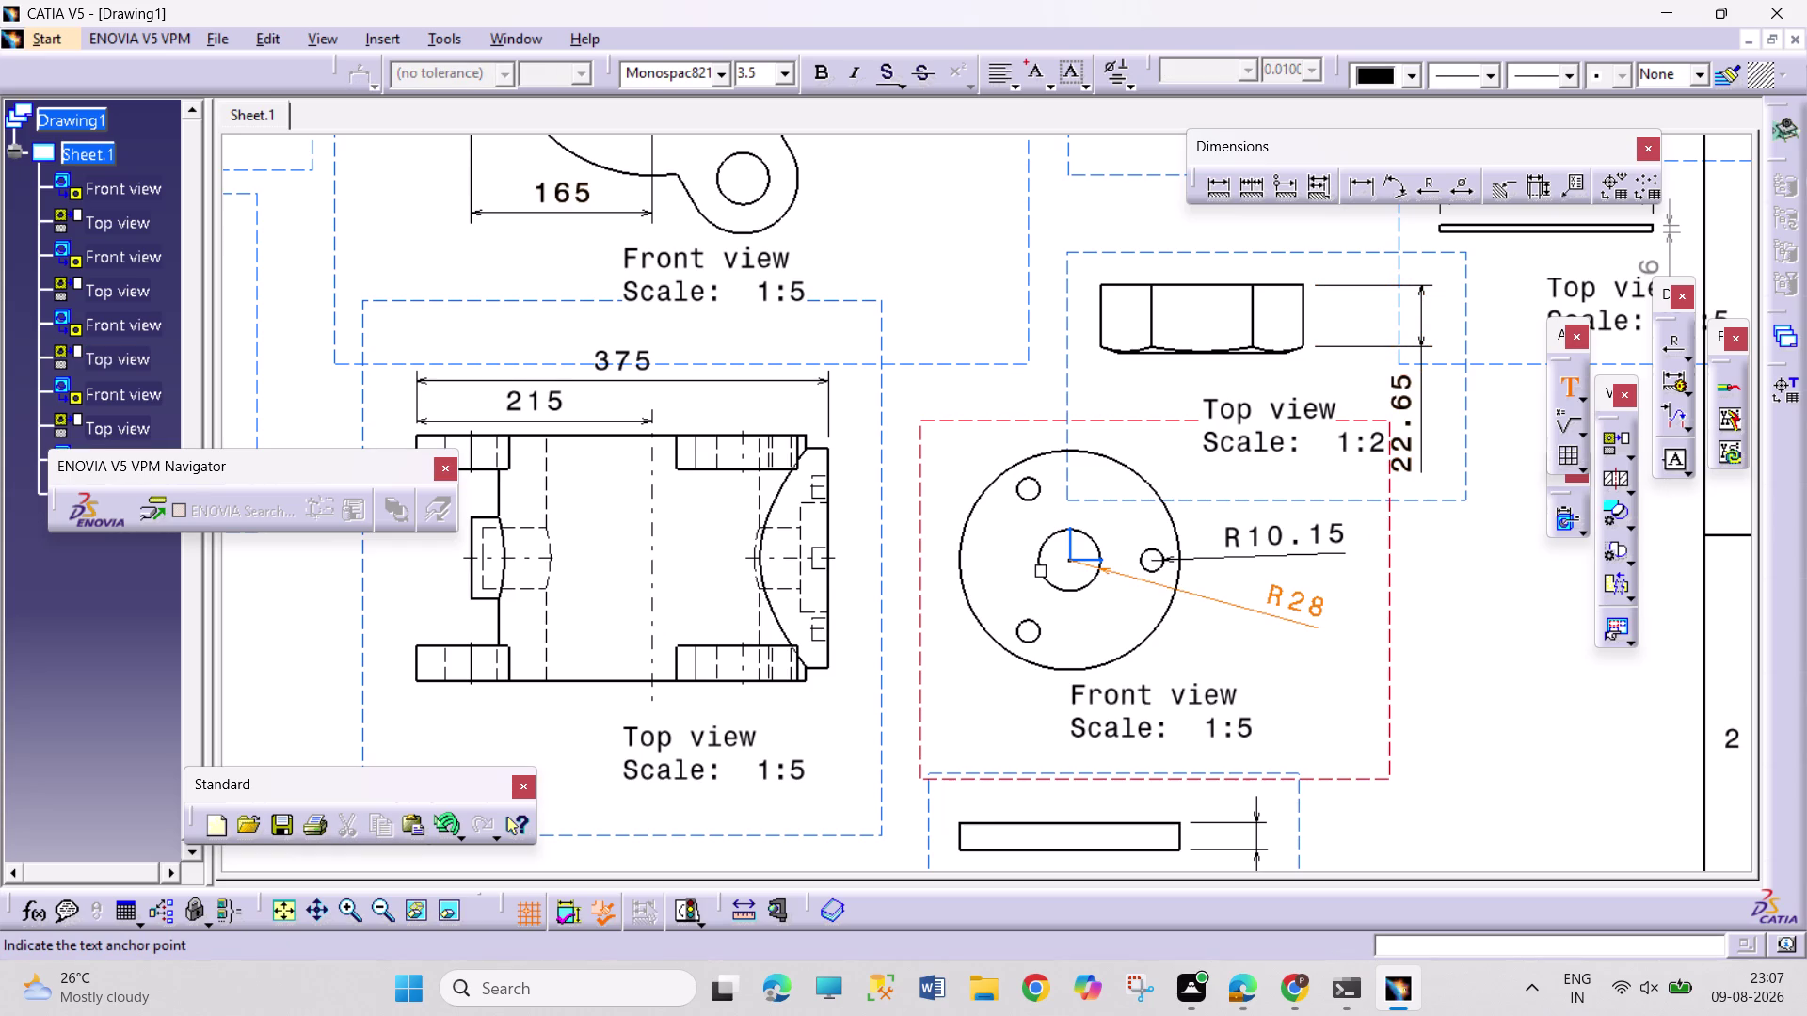
click(1364, 534)
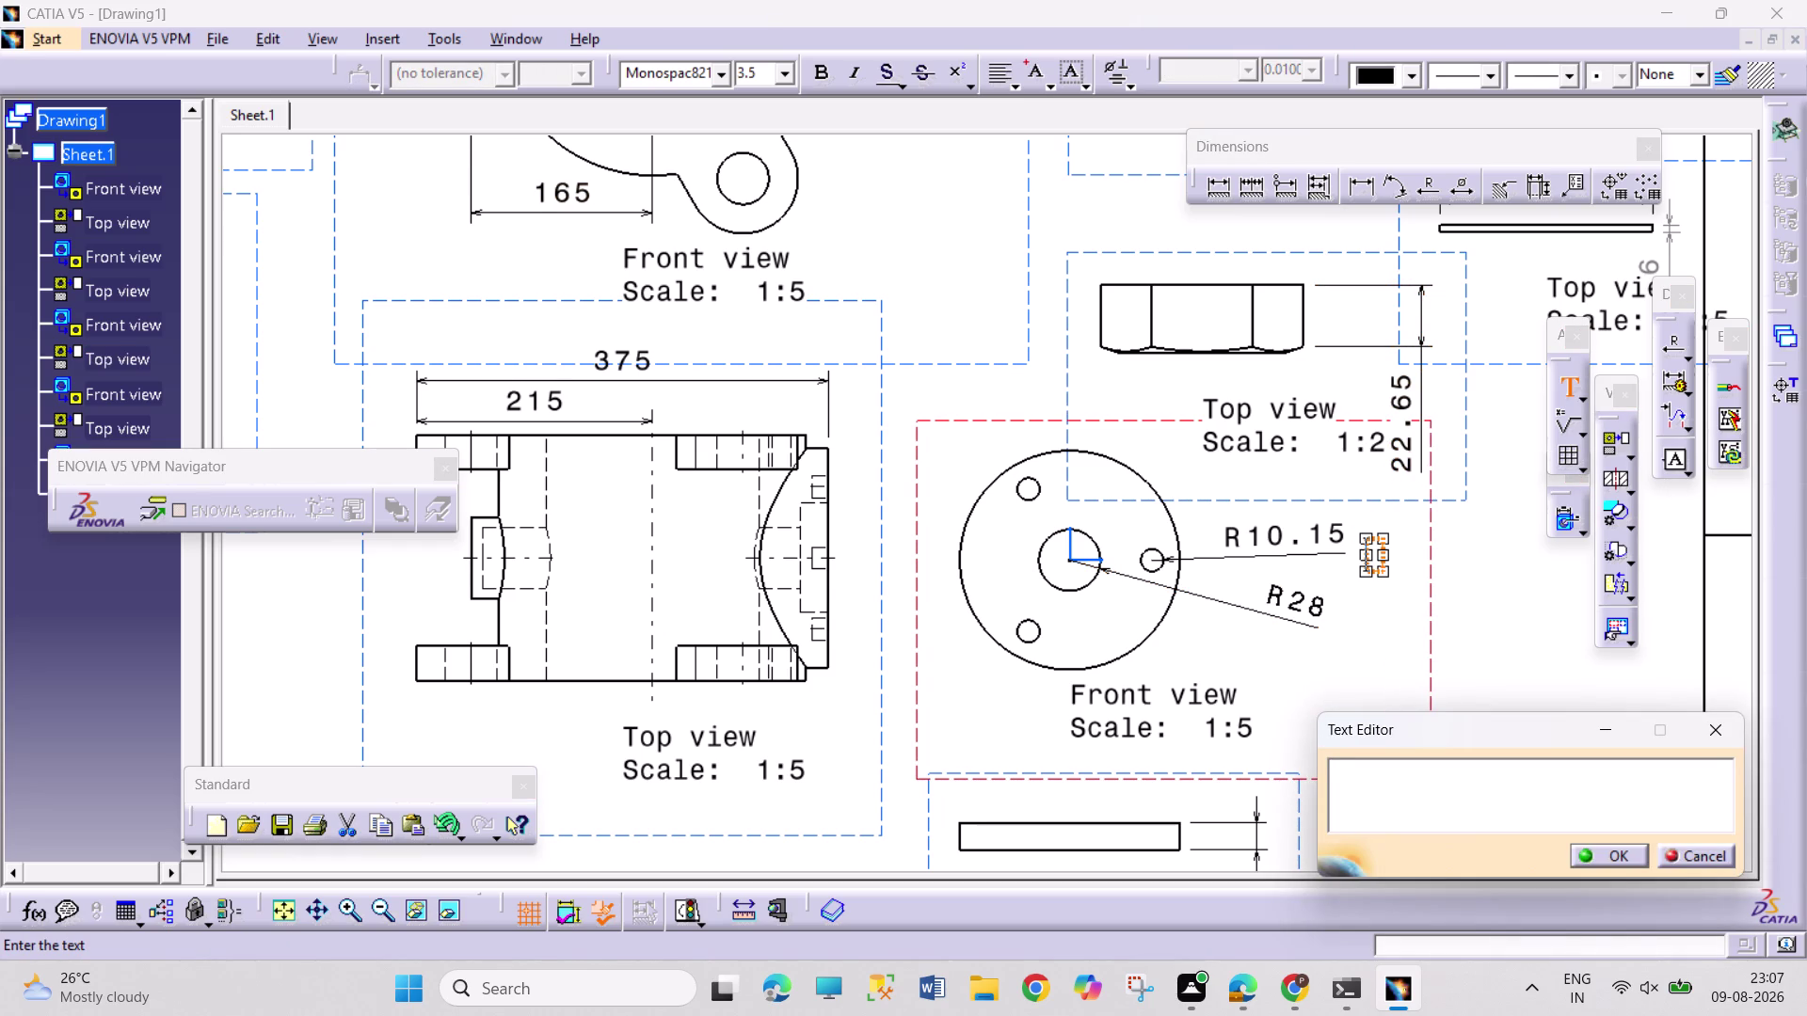
Enter the note text 'PCD 150 DIAMETER' and confirm it.
text(PCD)
key(space)
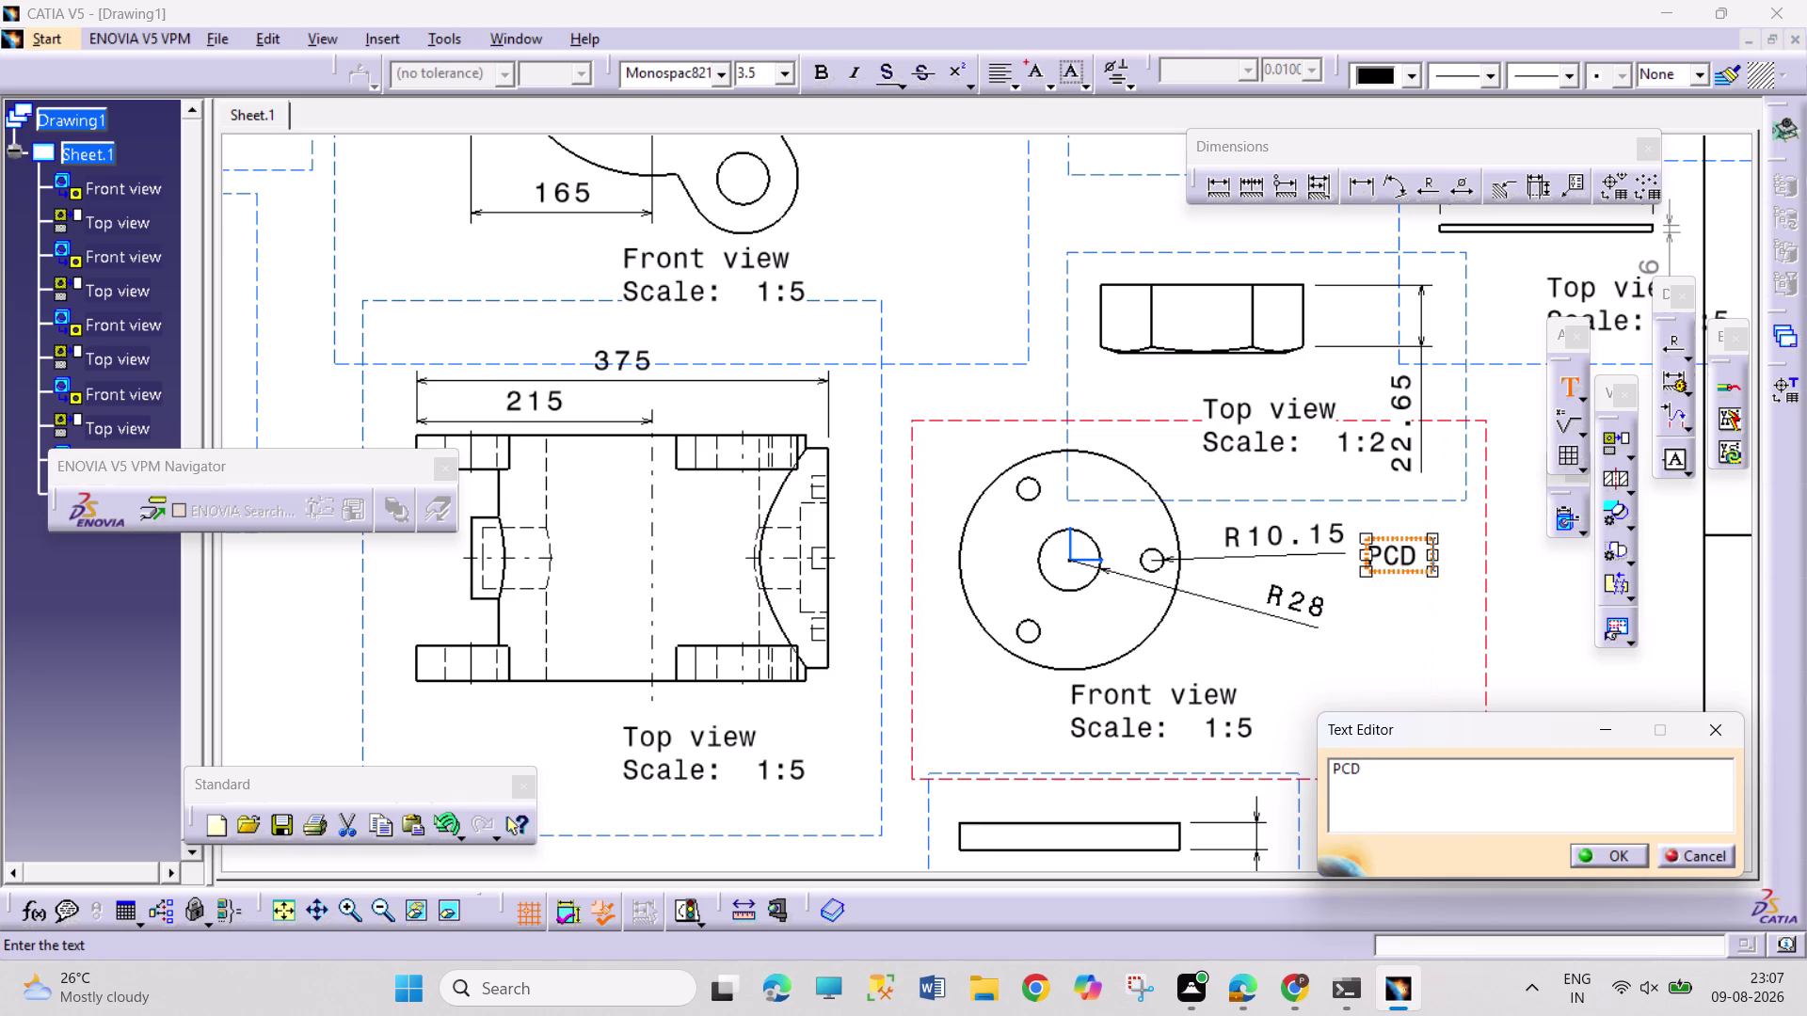
text(124)
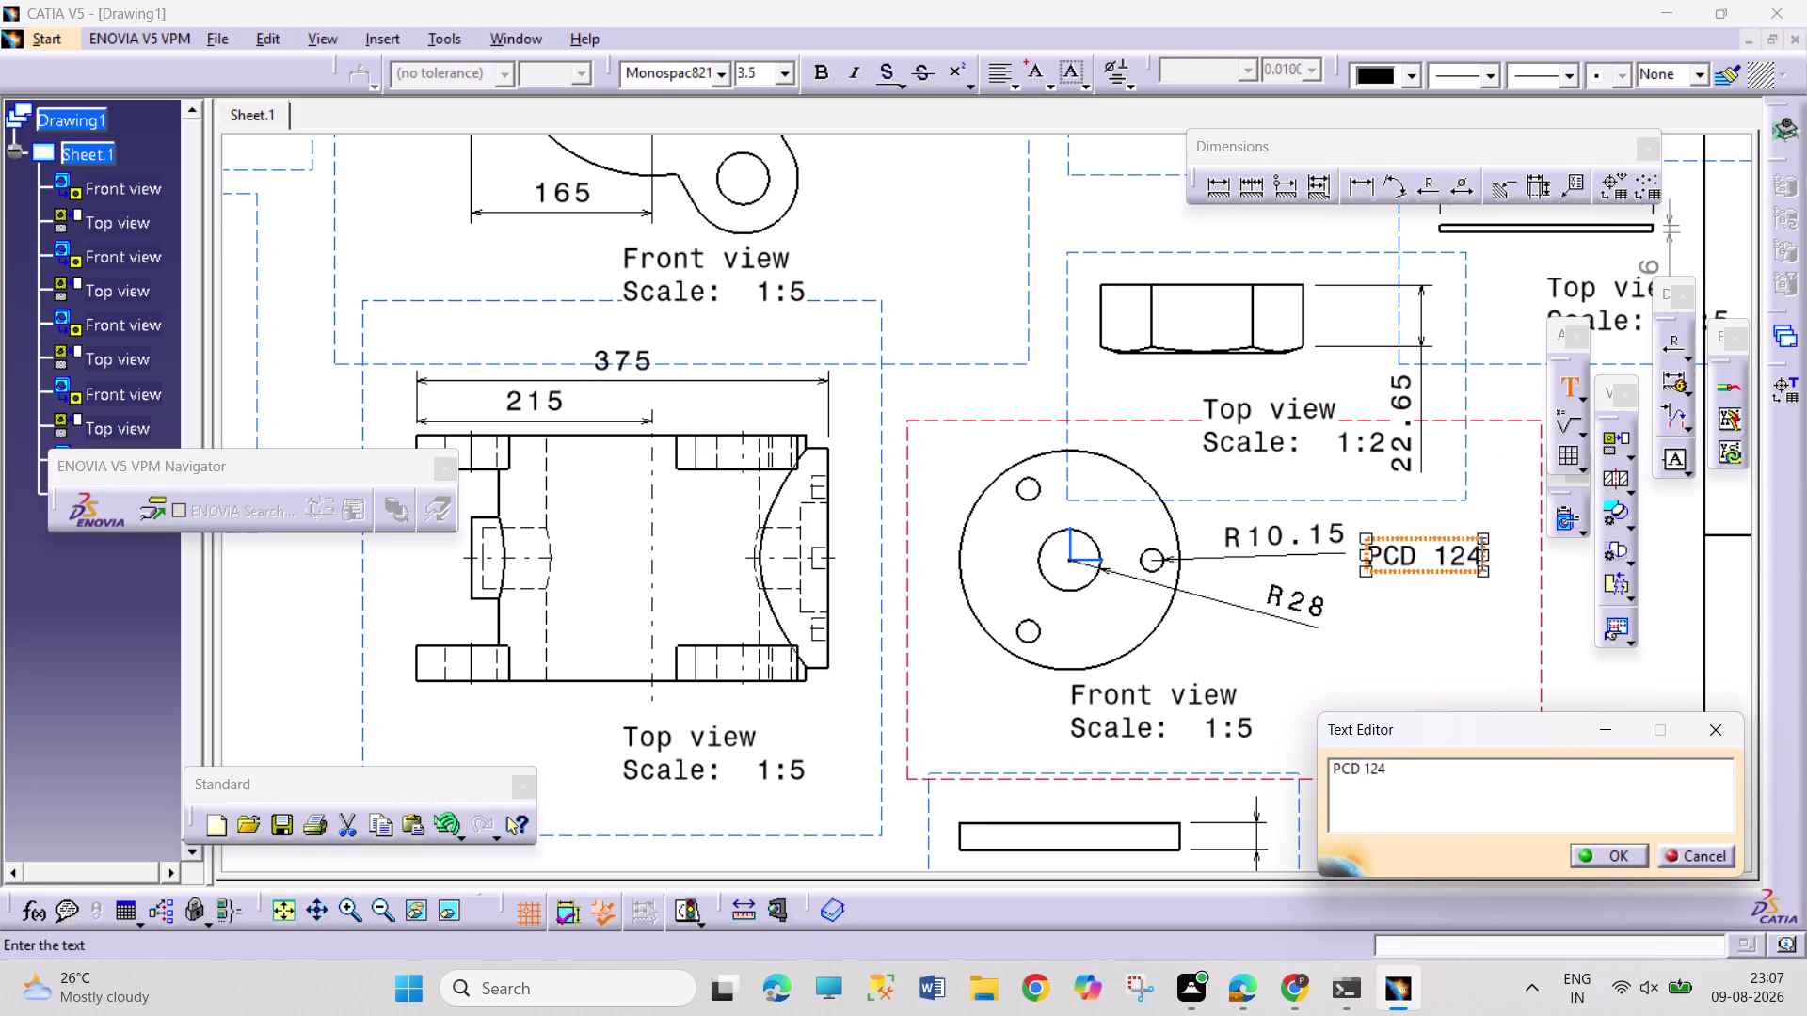
key(BackSpace)
key(5)
key(BackSpace)
key(BackSpace)
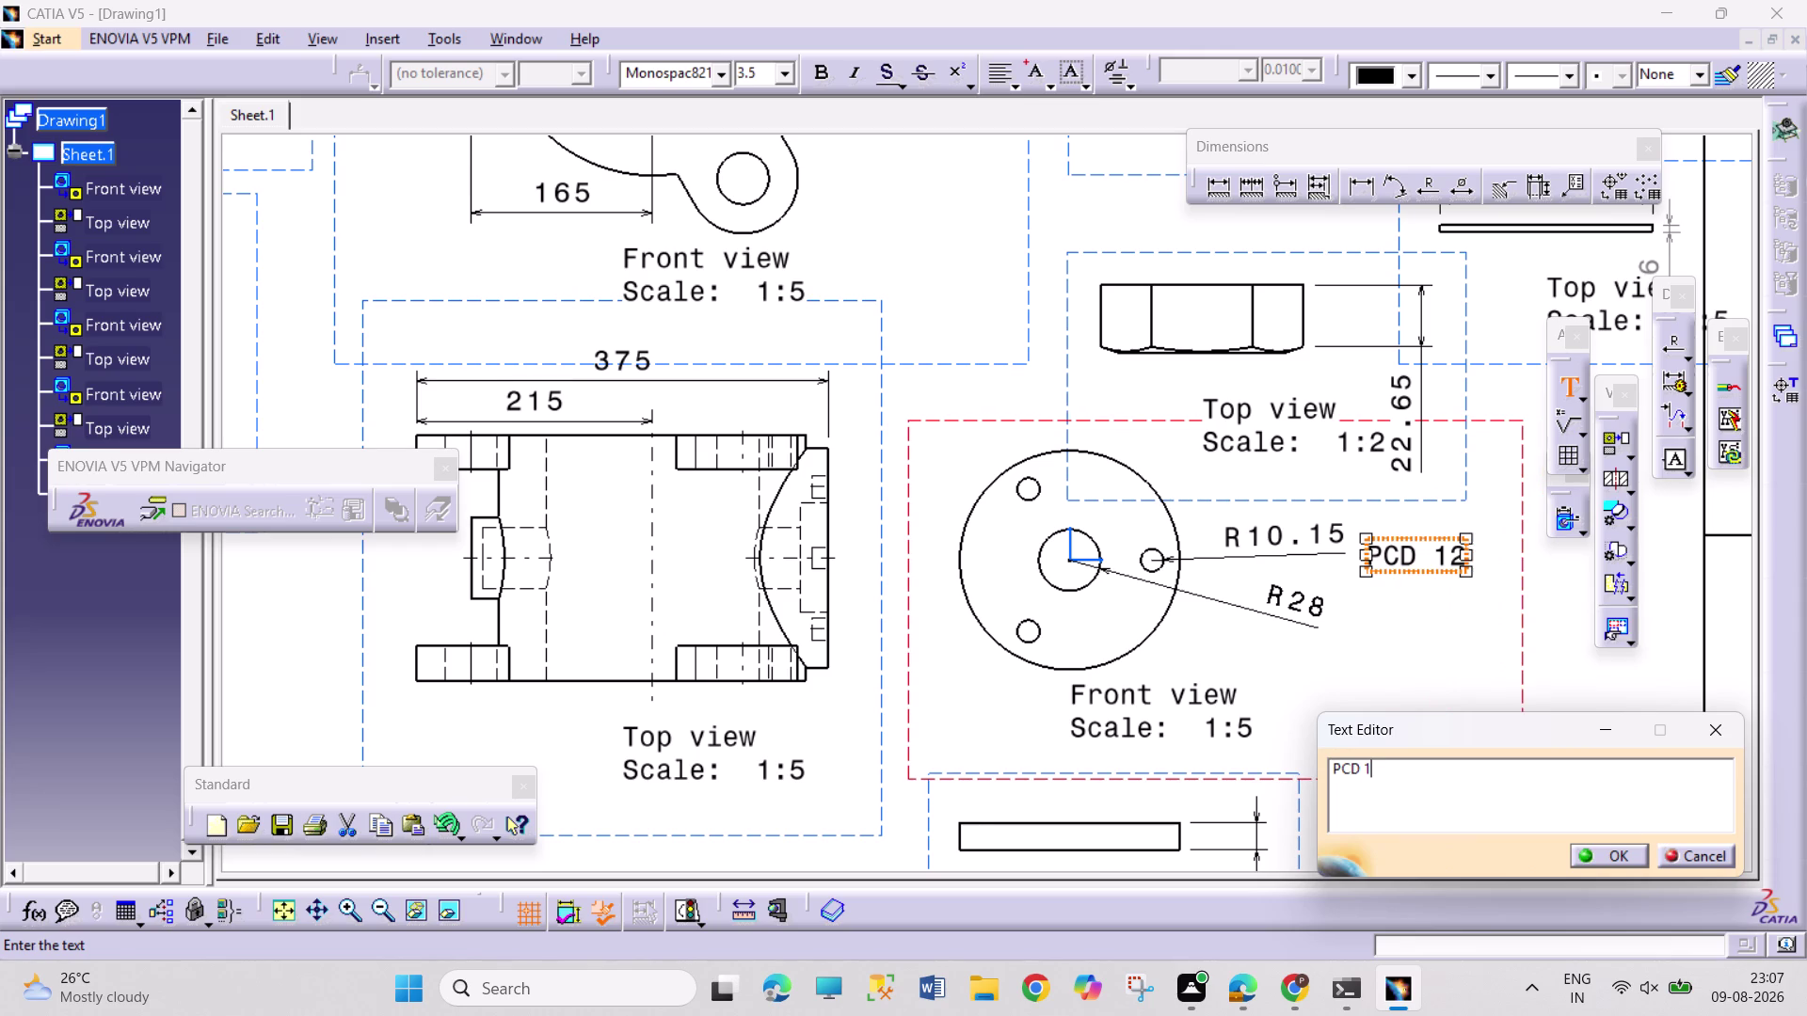
text(50 D)
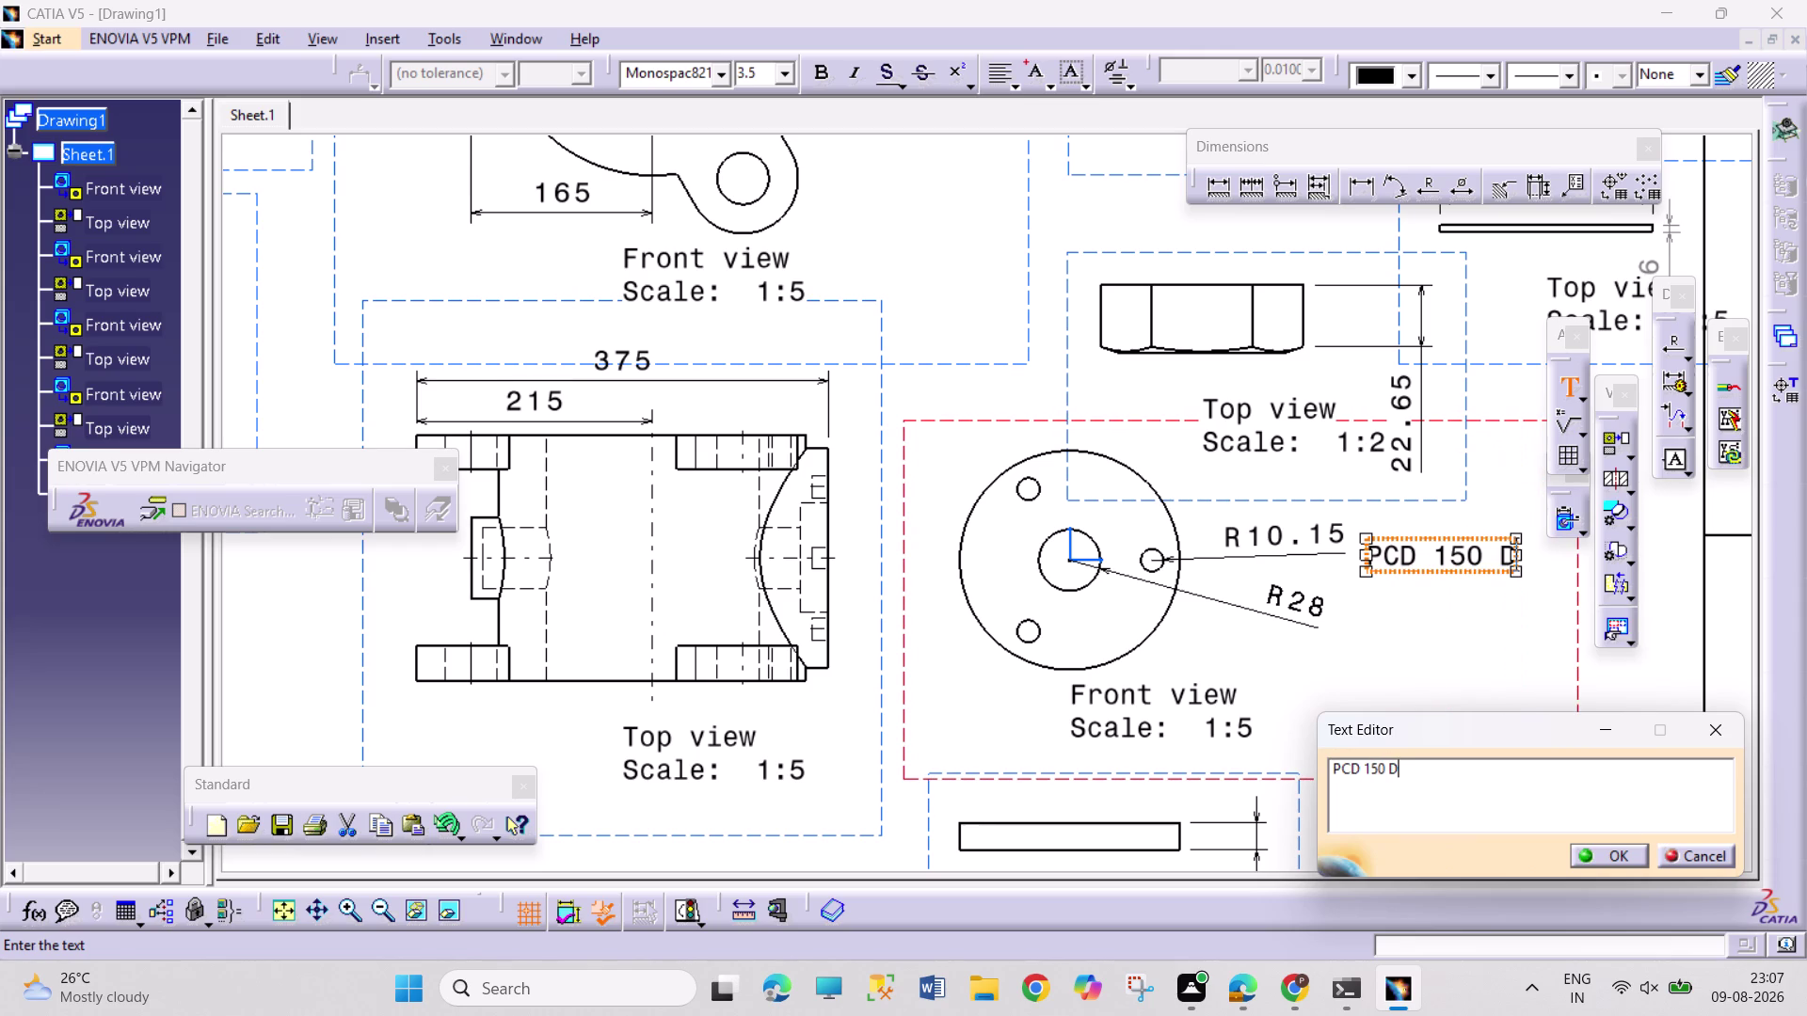
key(i)
text(A)
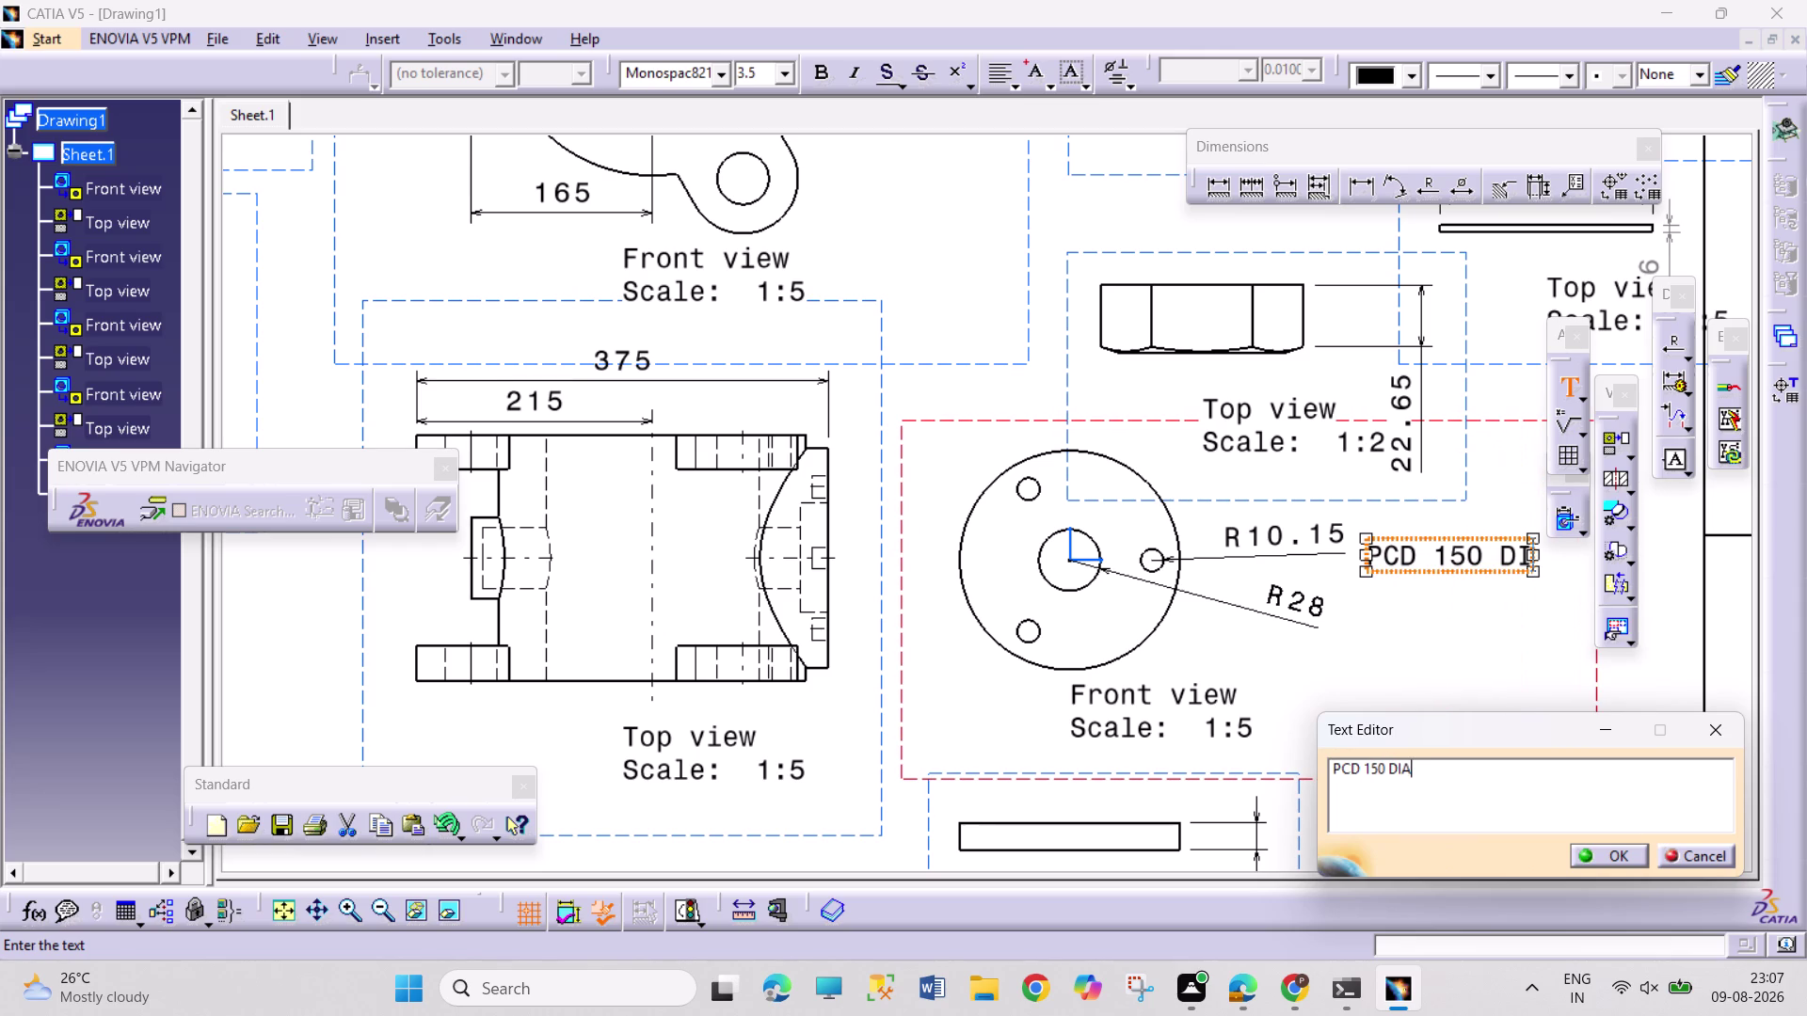
text(METER)
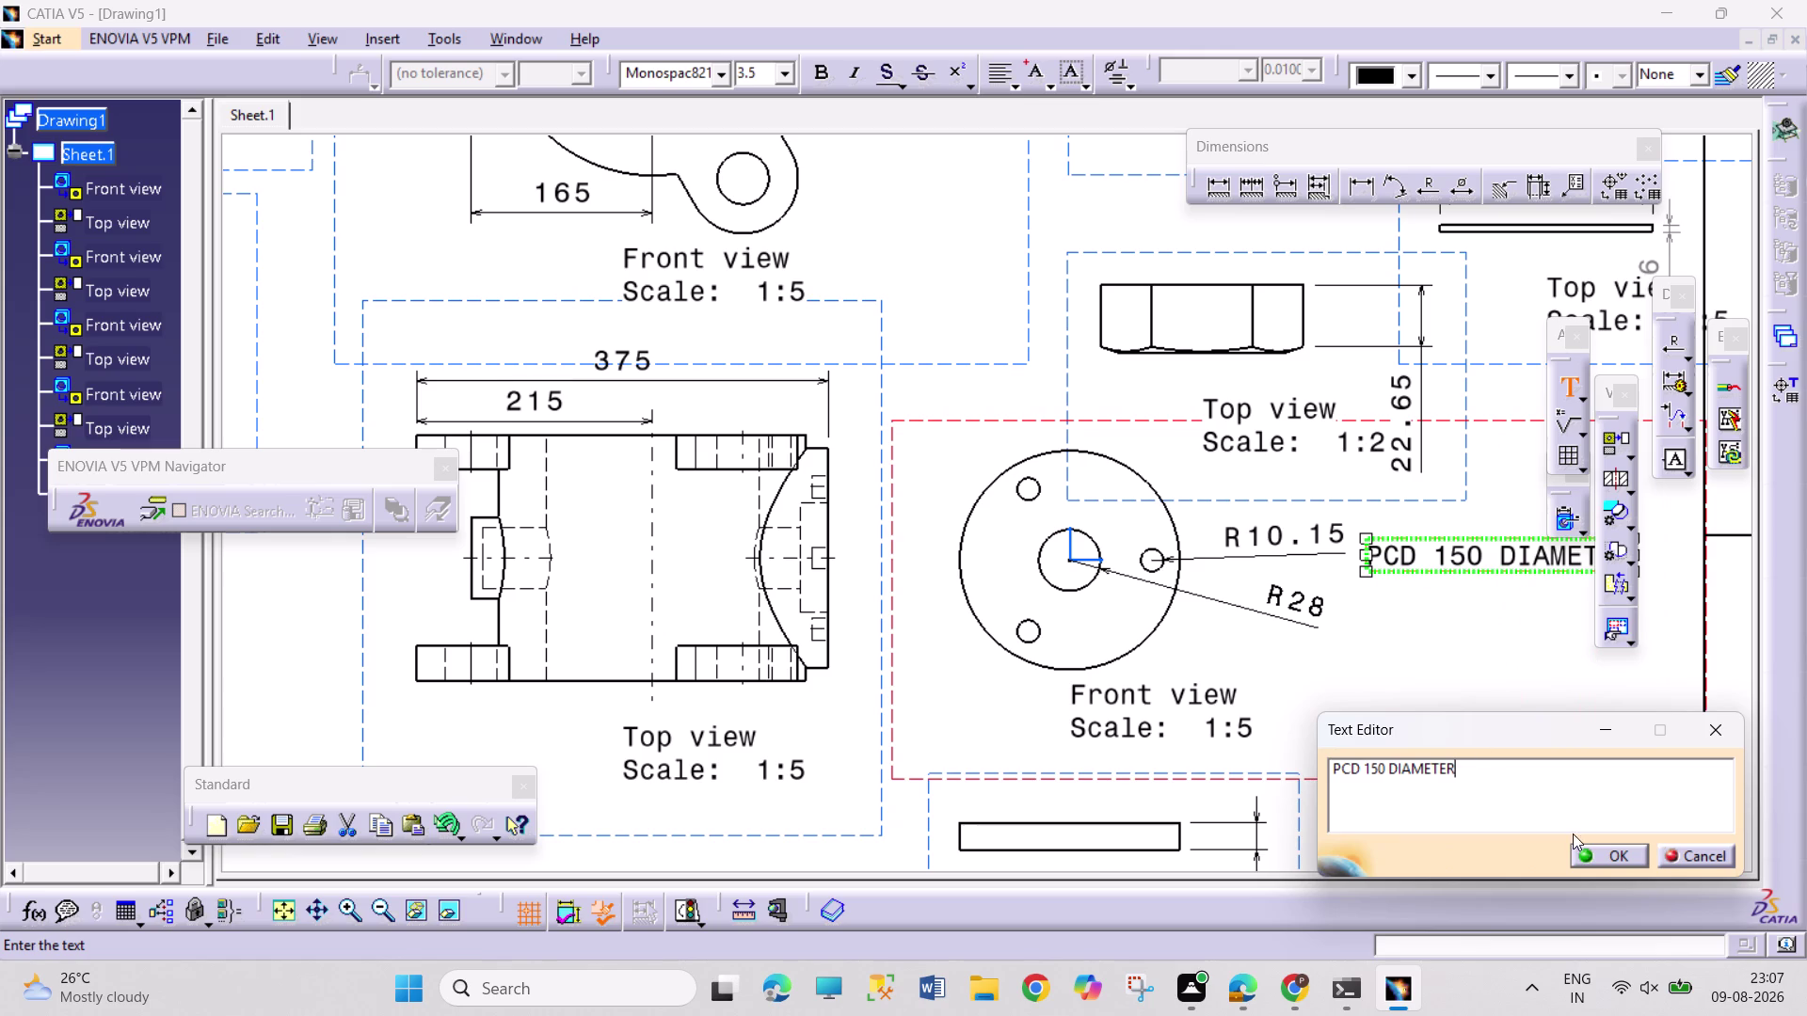
click(1599, 846)
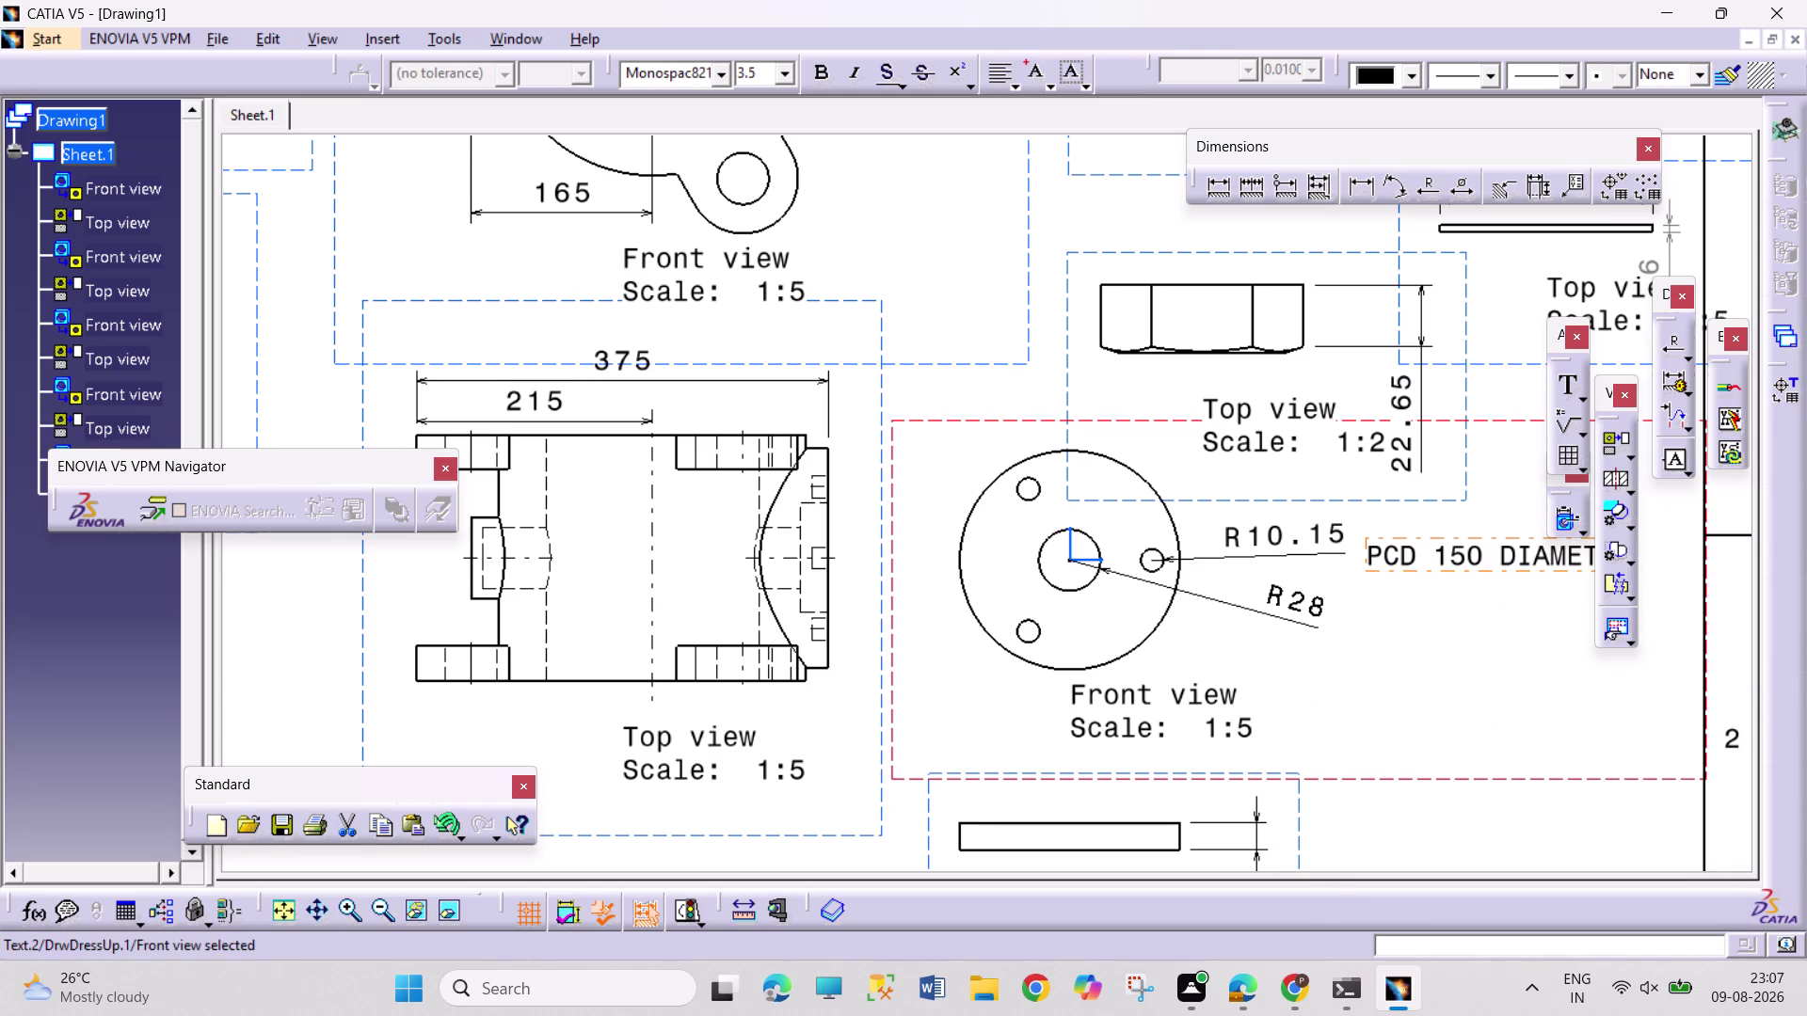
Position the PCD note right beside the R10.15 radius.
drag(1404, 578, 1390, 564)
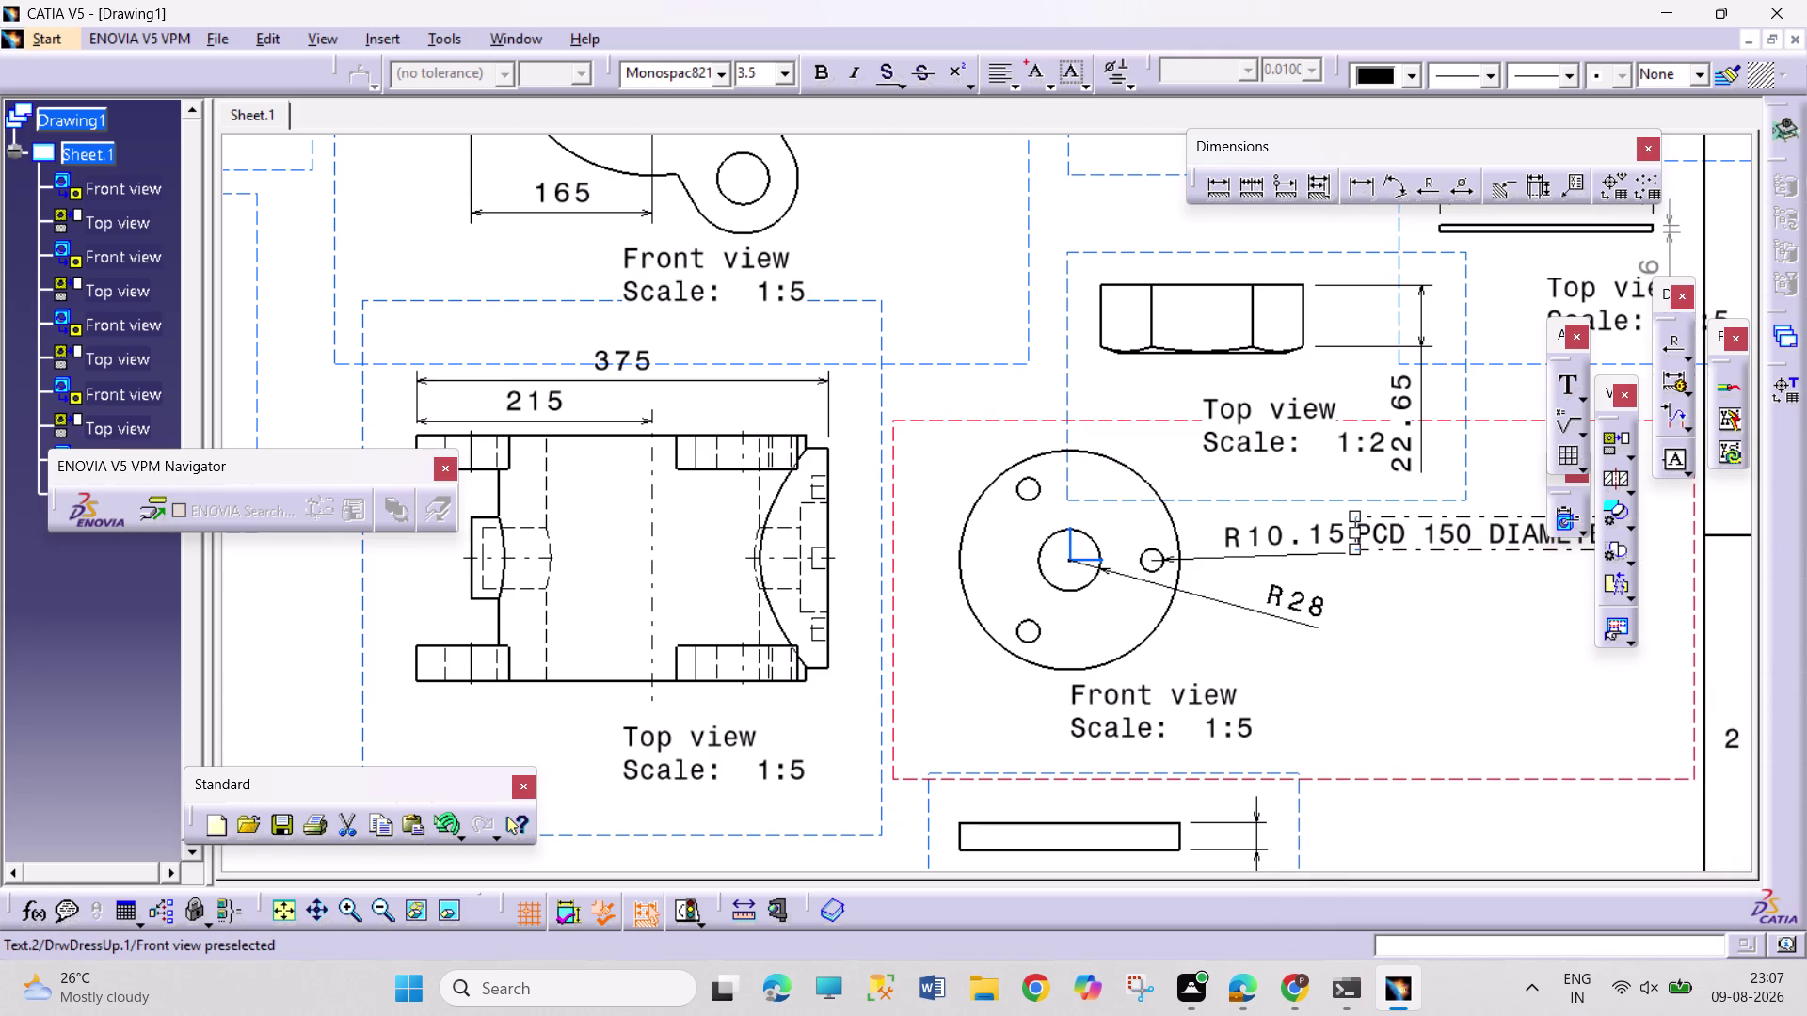
drag(1391, 564, 1390, 560)
click(1414, 620)
middle_drag(1418, 620, 1407, 713)
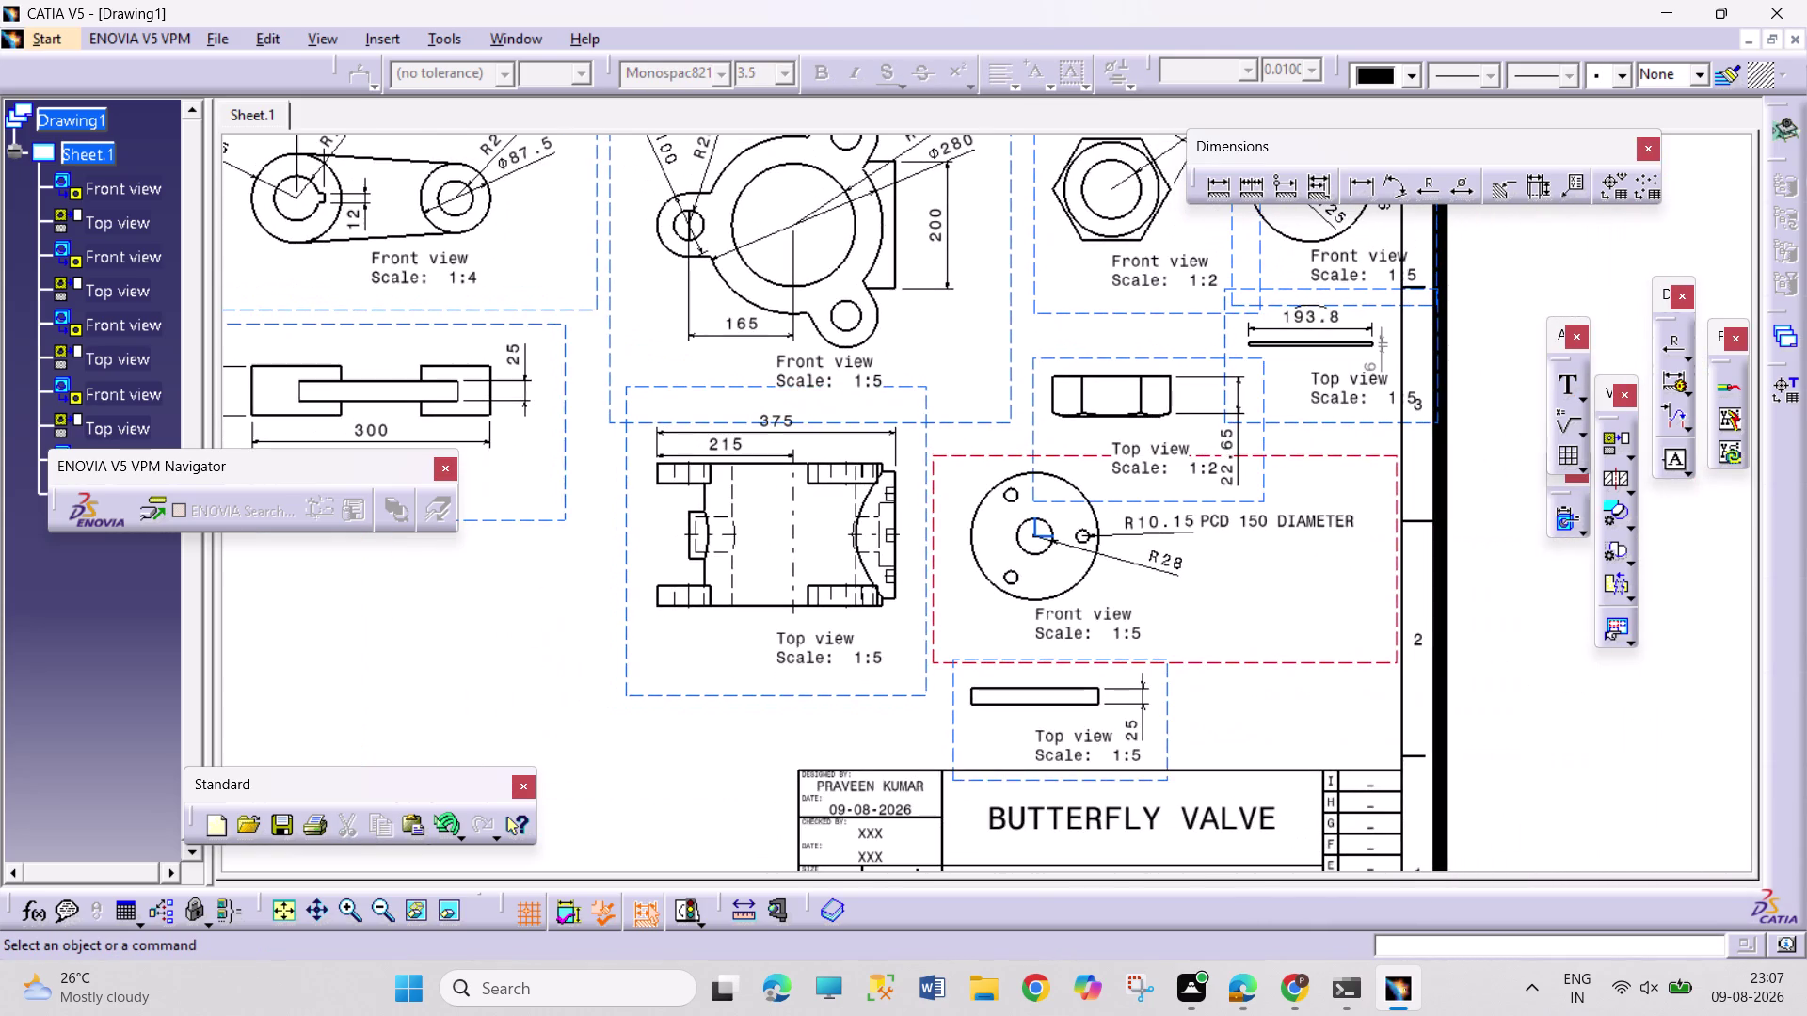
Pan to the sheet's empty left area and start a front view from BUTTERFLY SHAFT 7.CATPart.
middle_drag(1335, 740, 1513, 749)
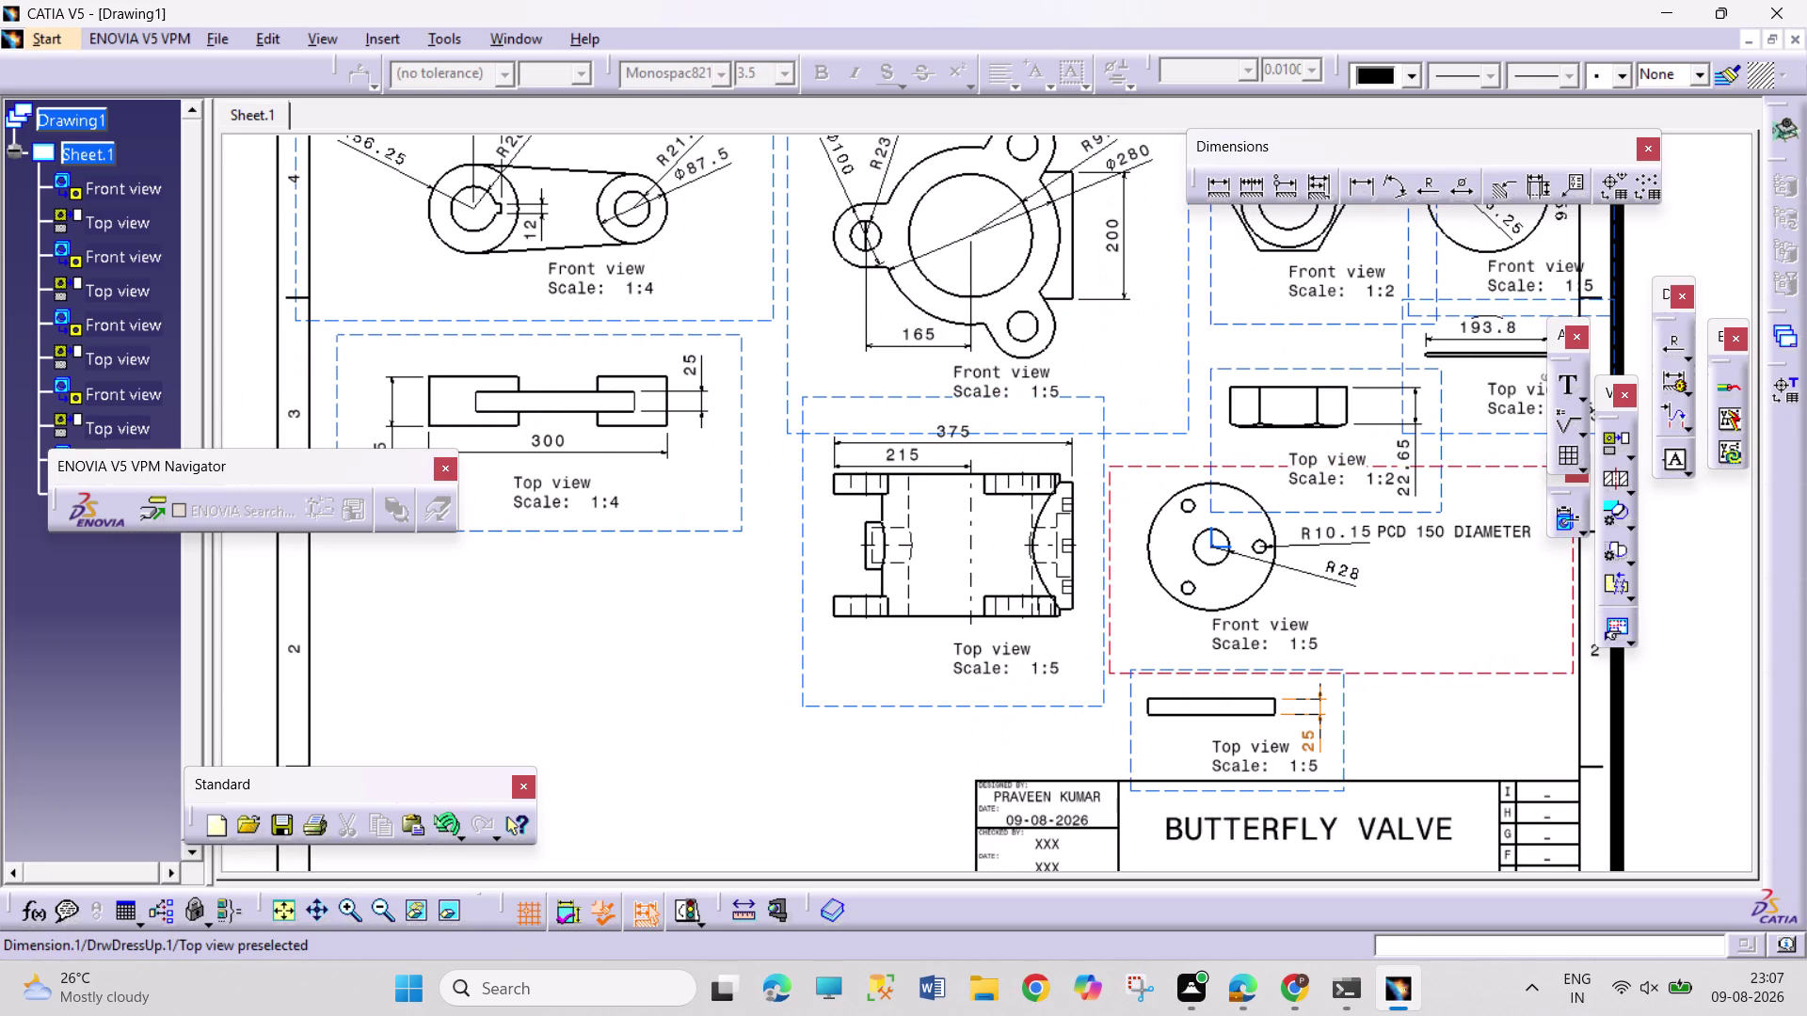
middle_drag(940, 778, 1295, 729)
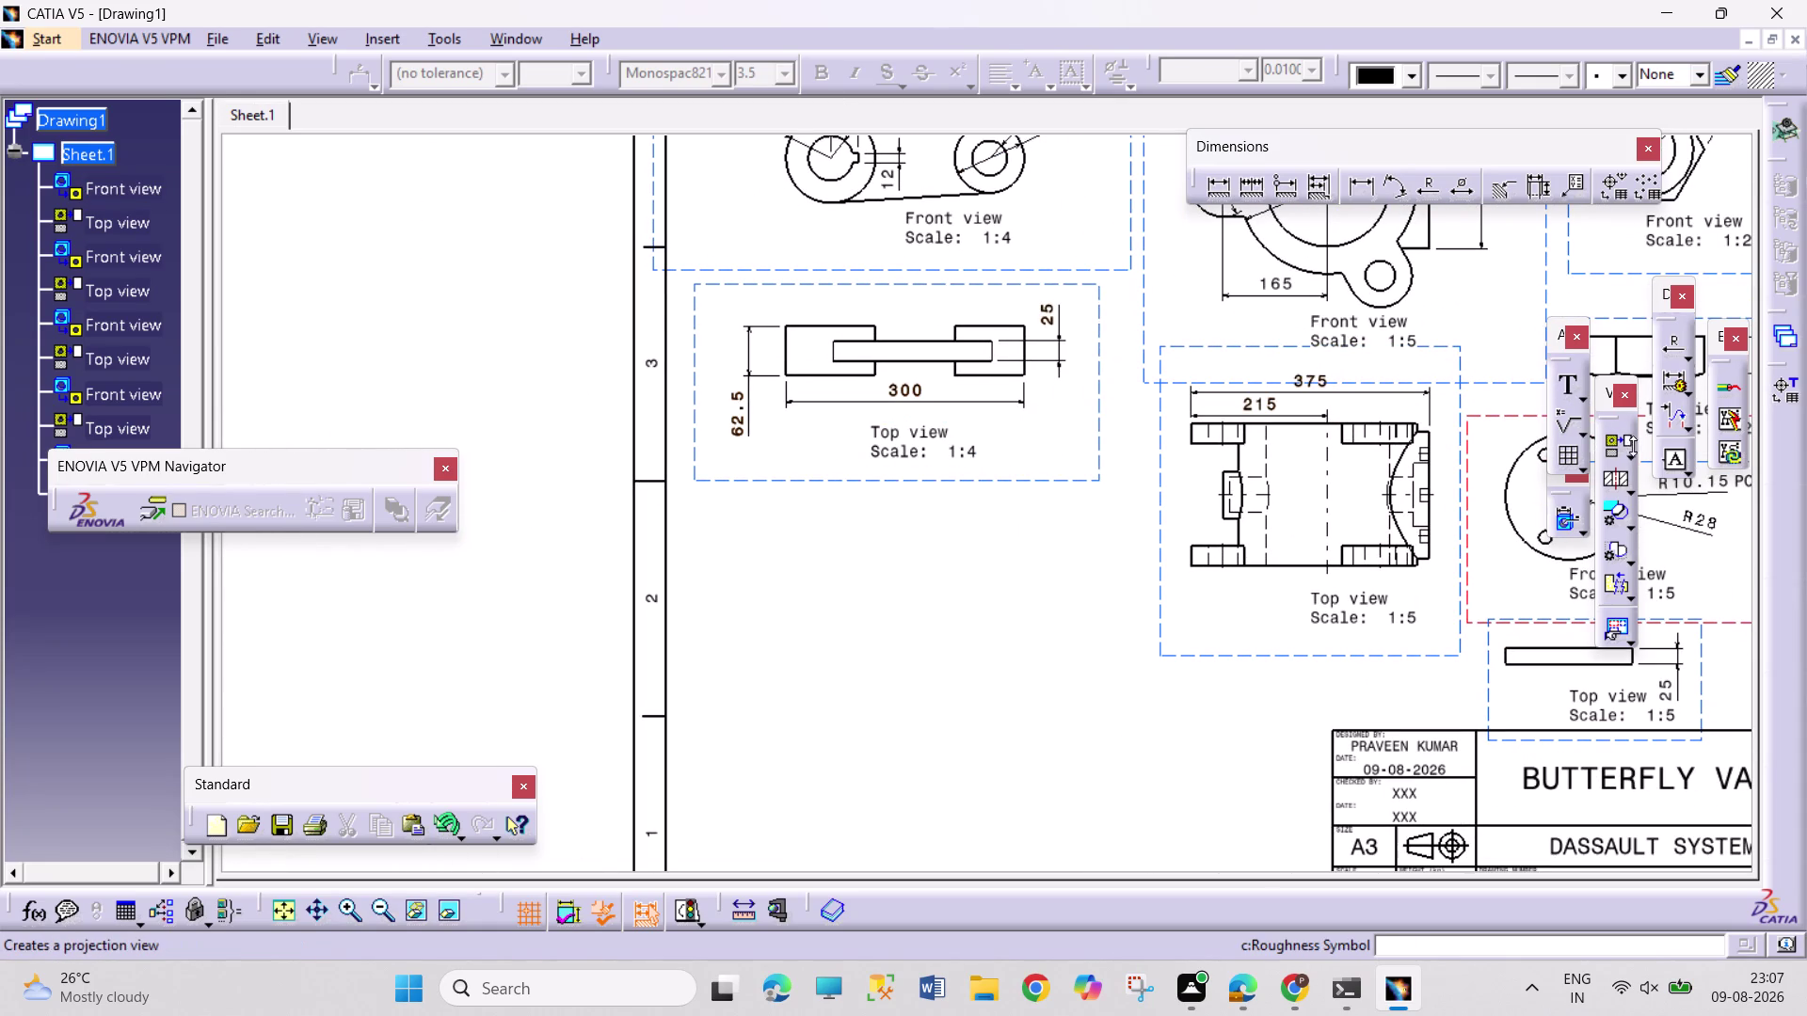
click(1633, 461)
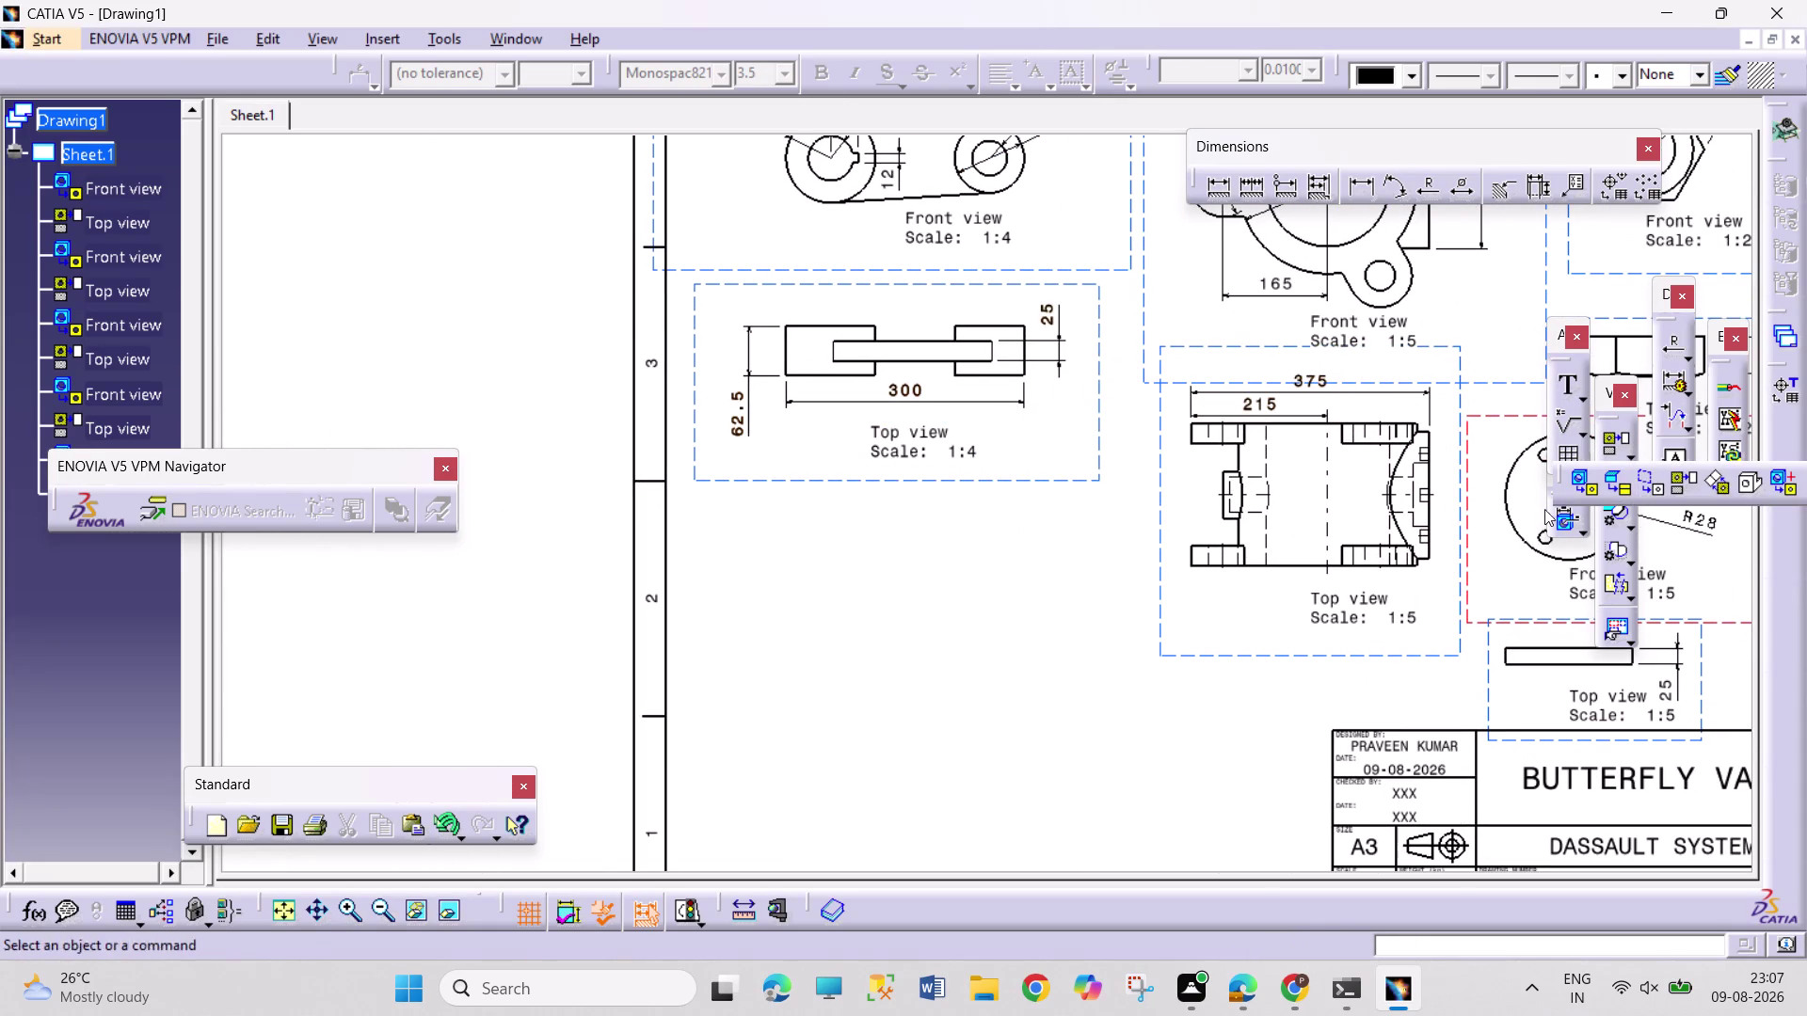
click(1585, 485)
click(505, 36)
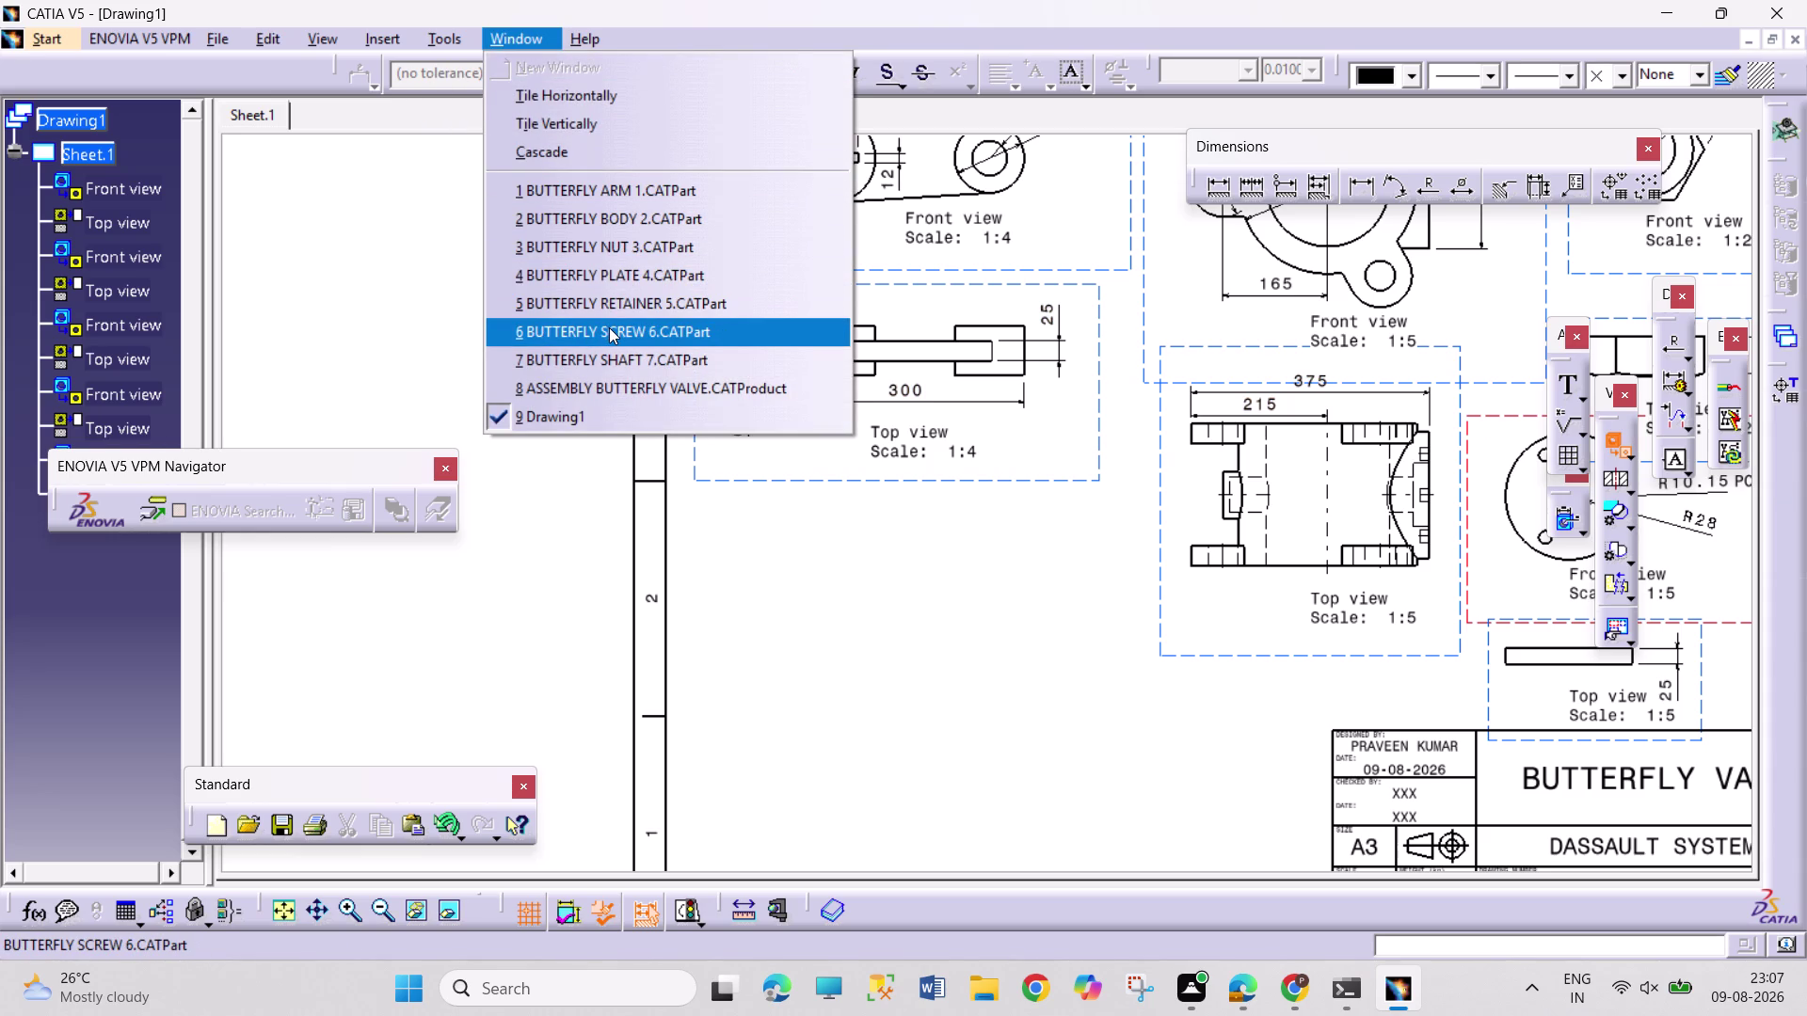
click(622, 360)
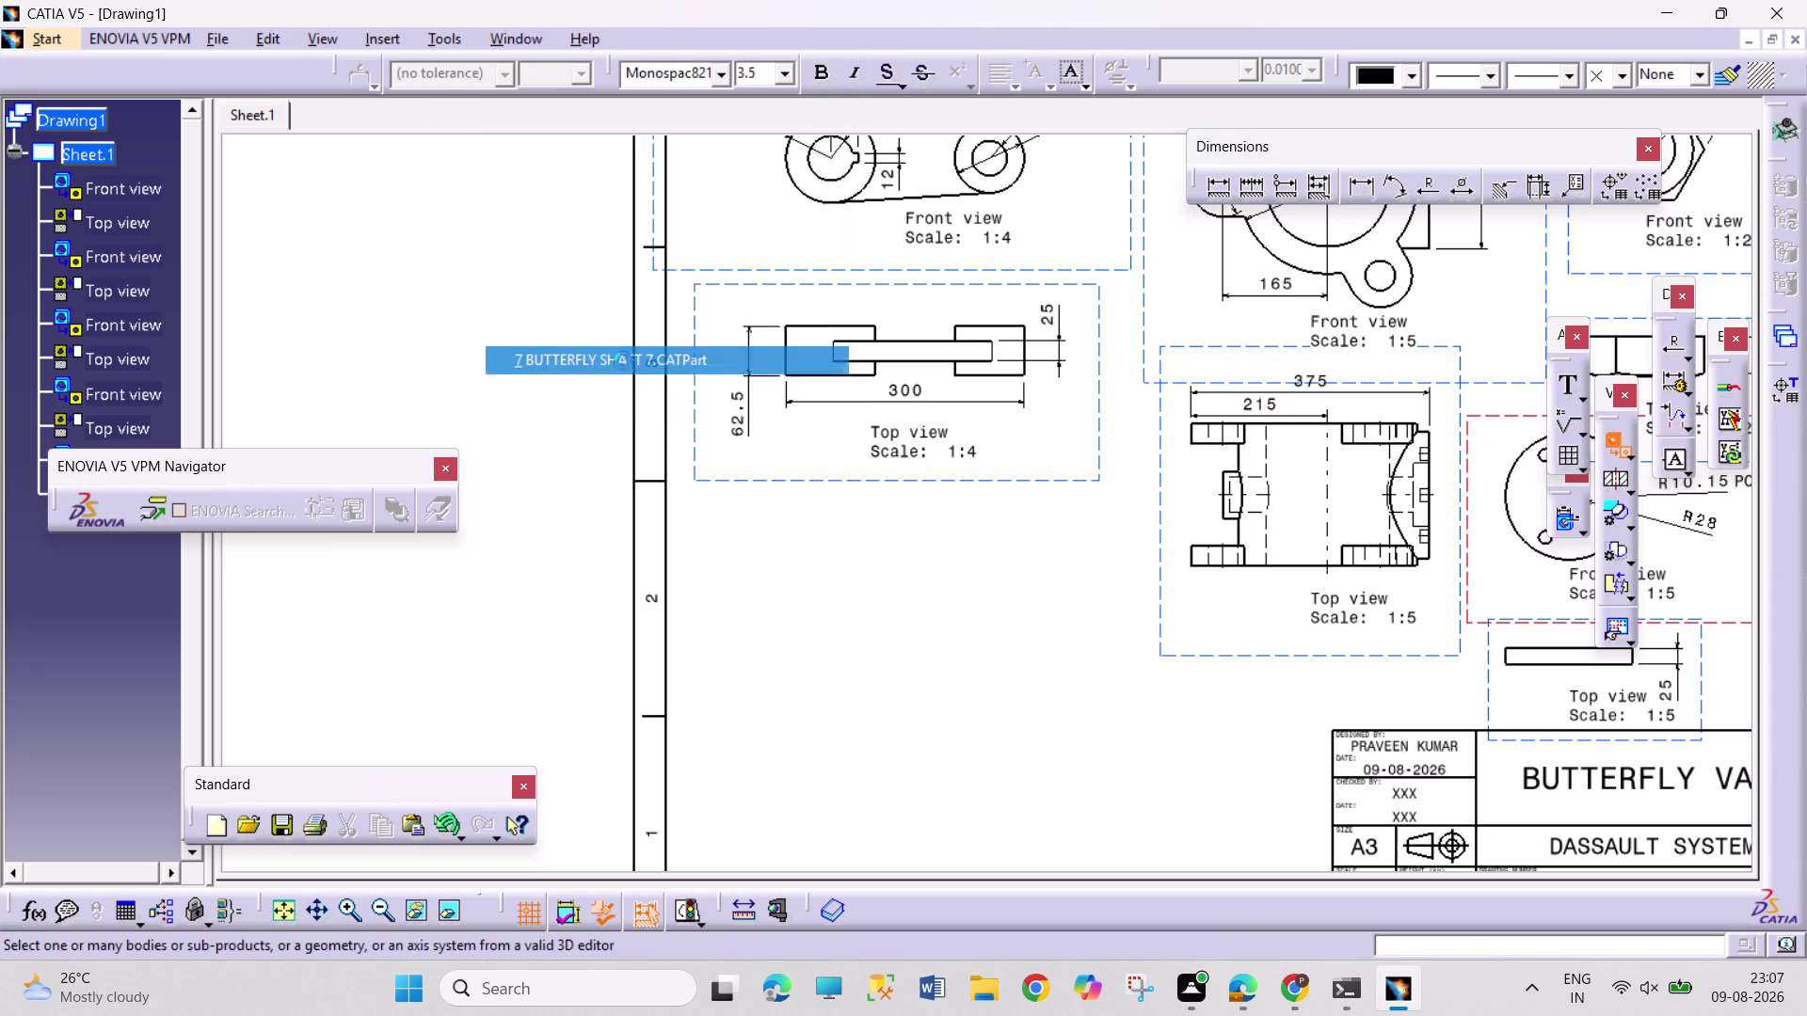
click(856, 568)
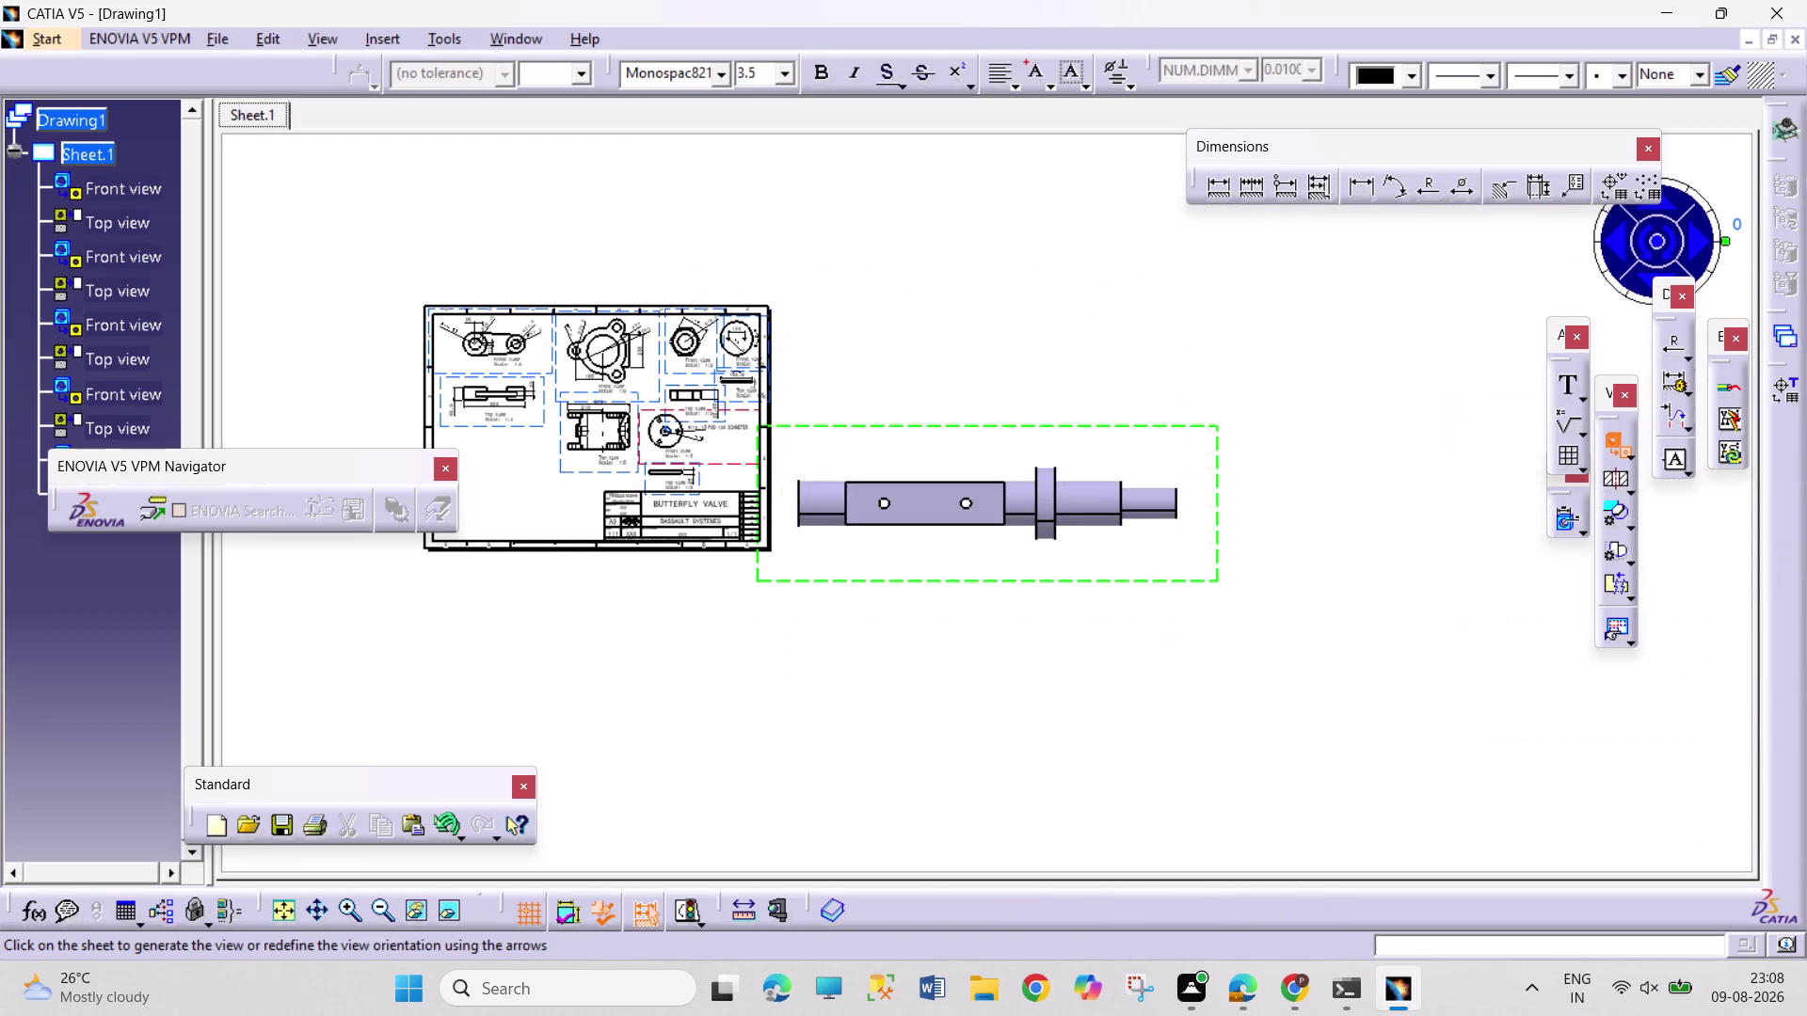
Generate the shaft front view and set its scale to 1:5.
double_click(948, 593)
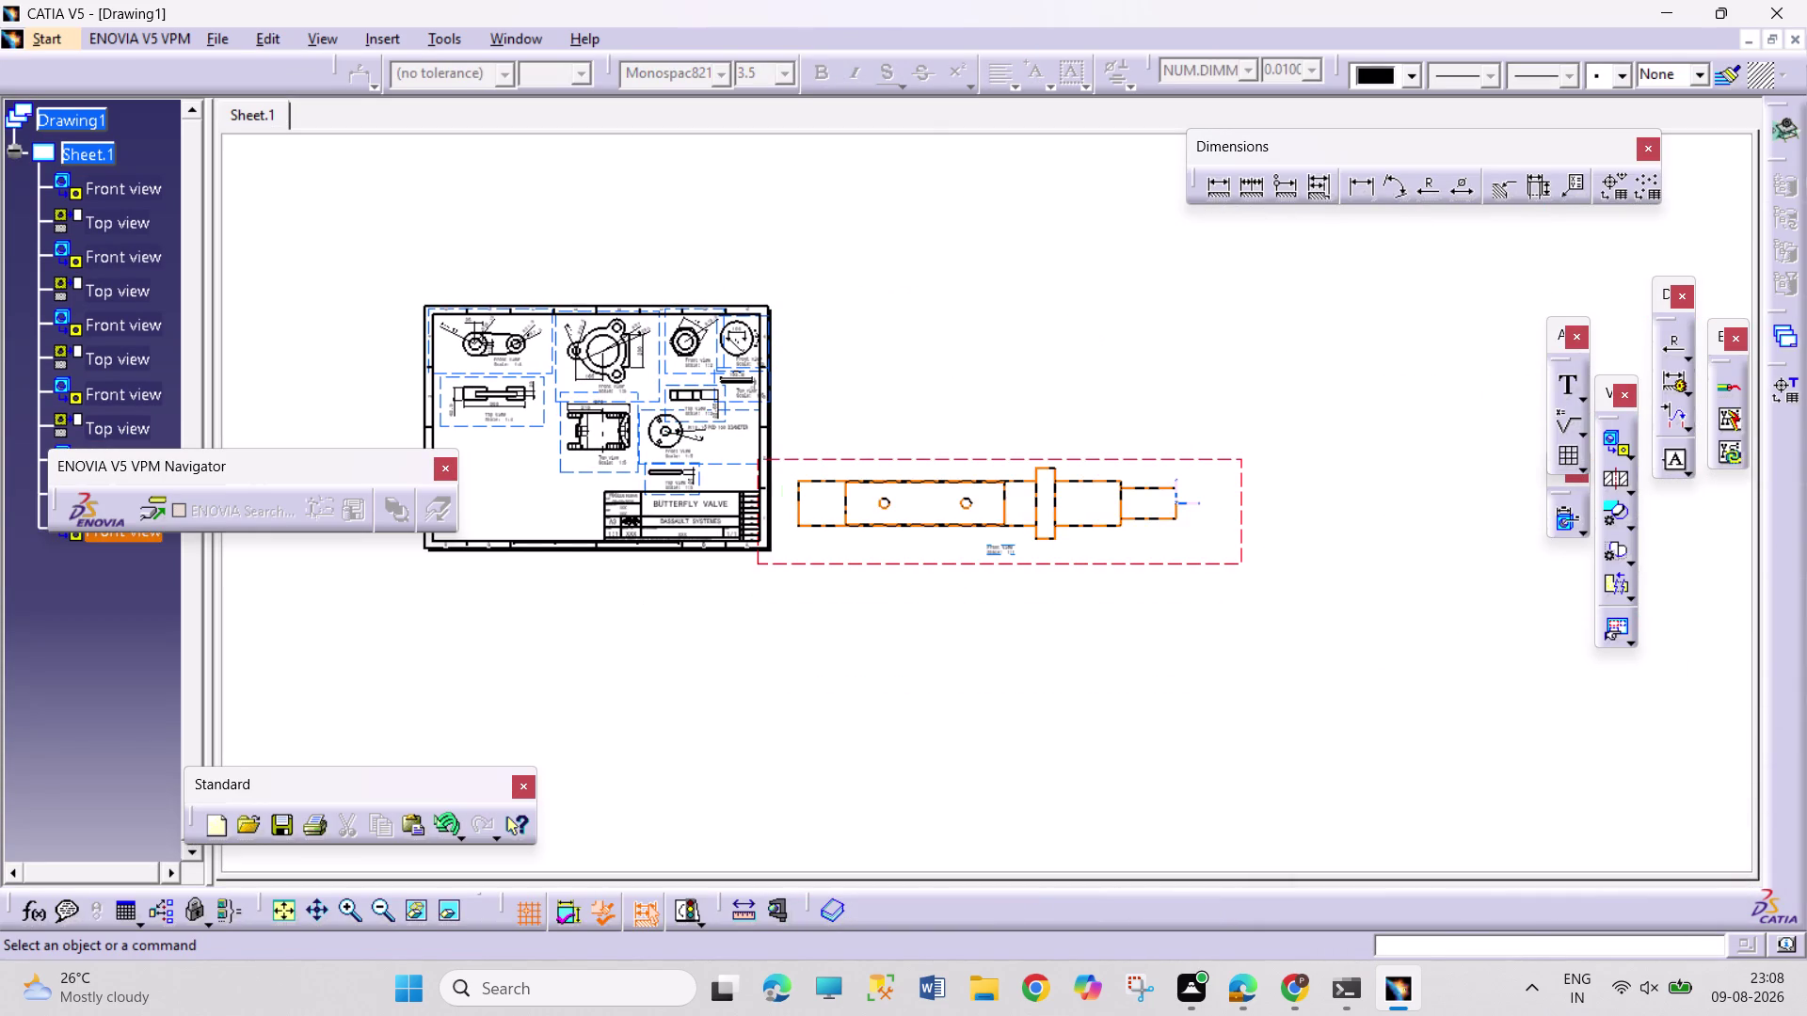
right_click(1241, 526)
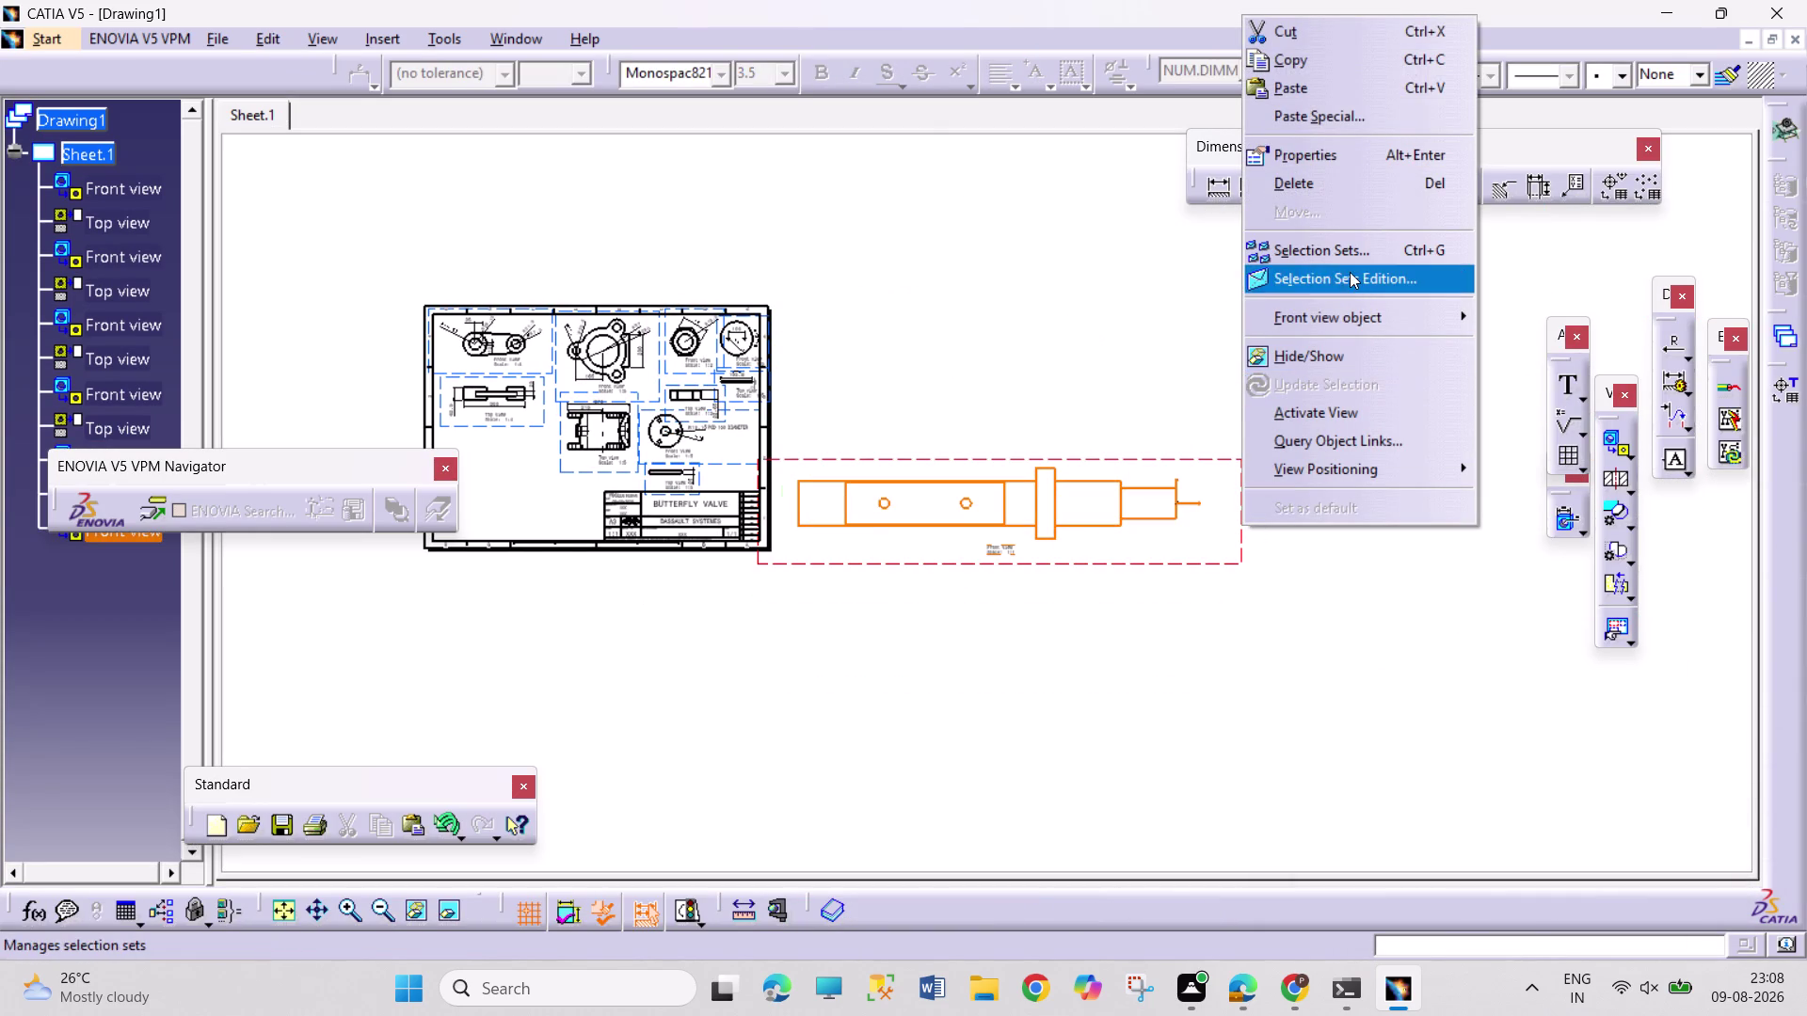
click(1338, 153)
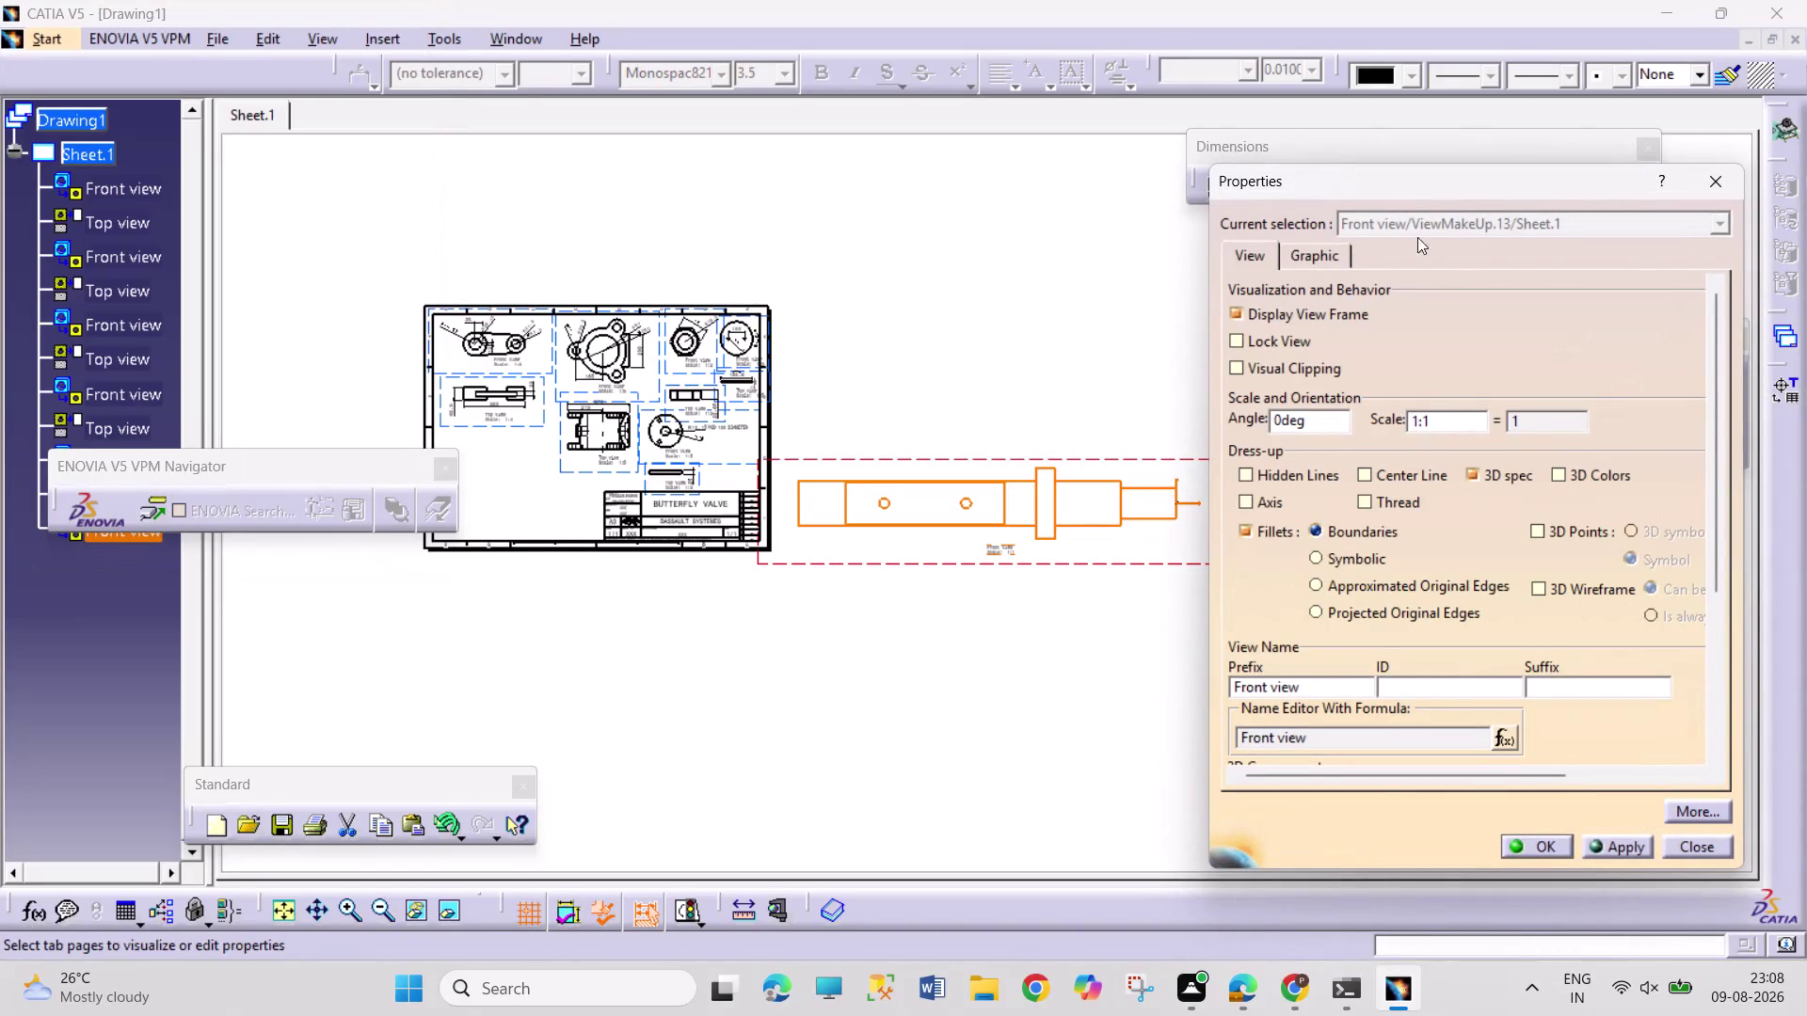
click(1455, 423)
key(BackSpace)
key(5)
key(Return)
Move the shaft front view into the empty left area of the sheet.
middle_drag(944, 584, 951, 519)
middle_drag(915, 608, 1359, 626)
drag(1379, 556, 767, 555)
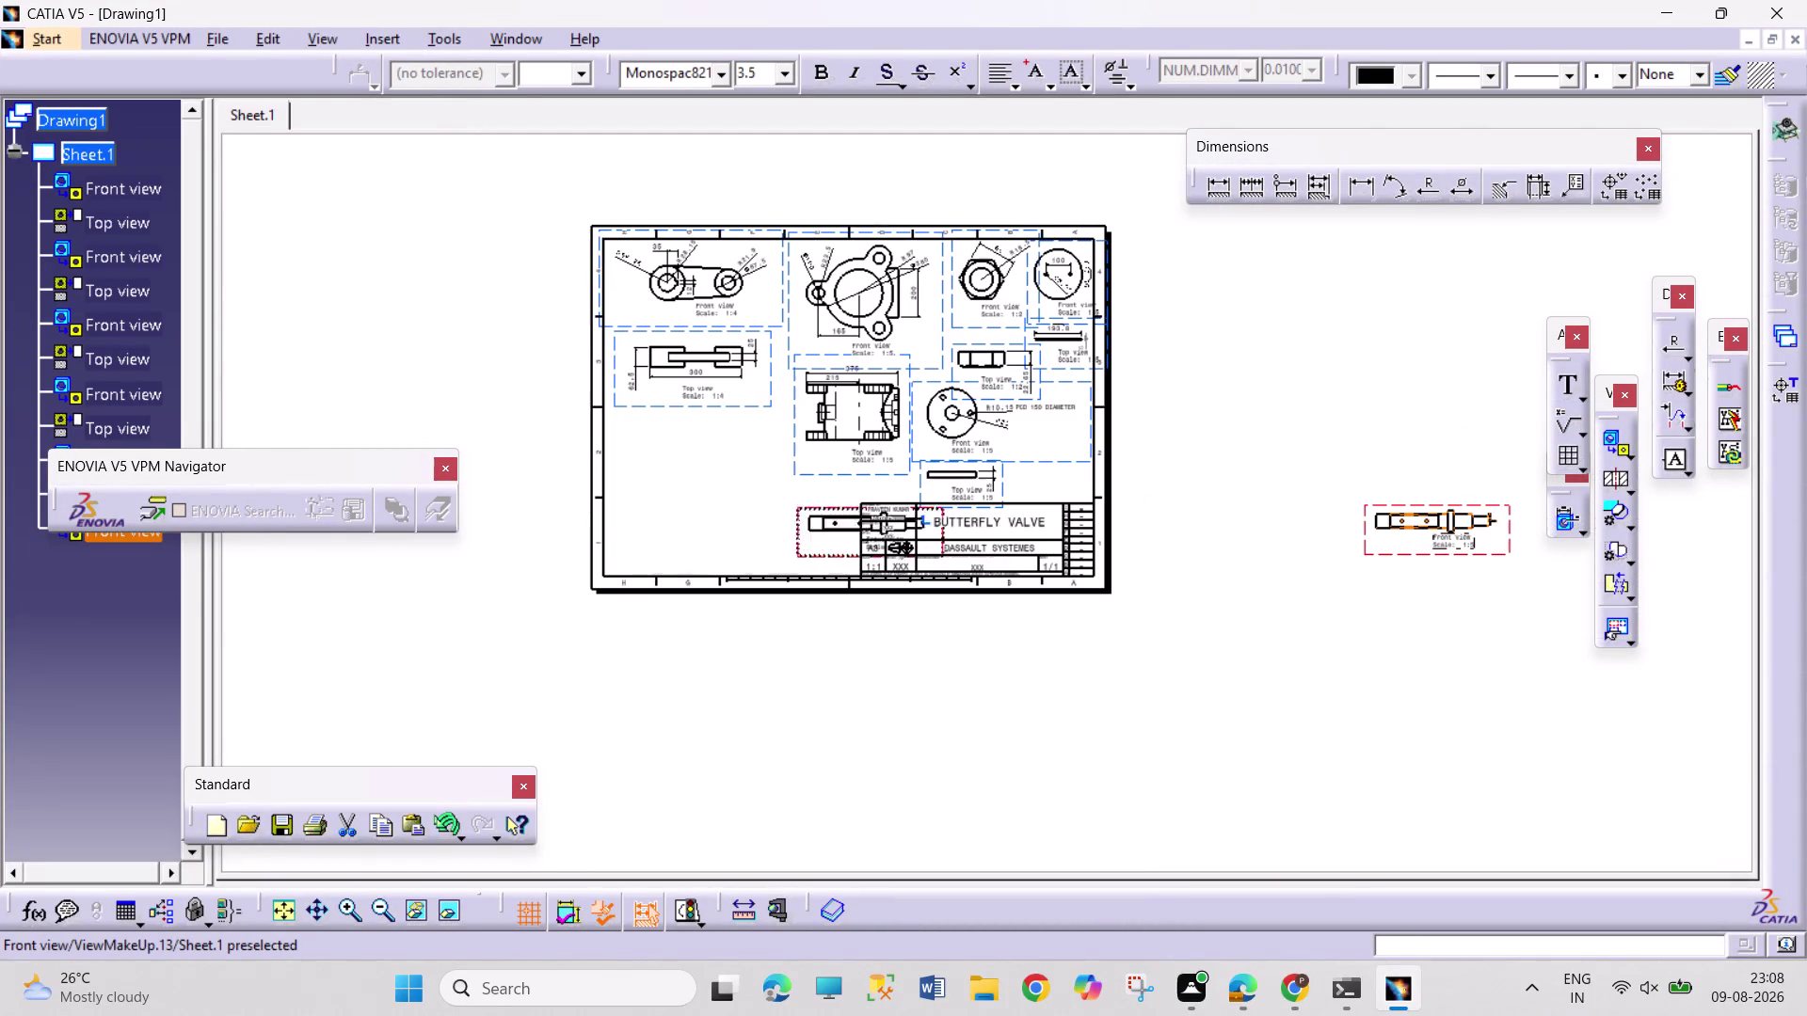
drag(767, 555, 639, 493)
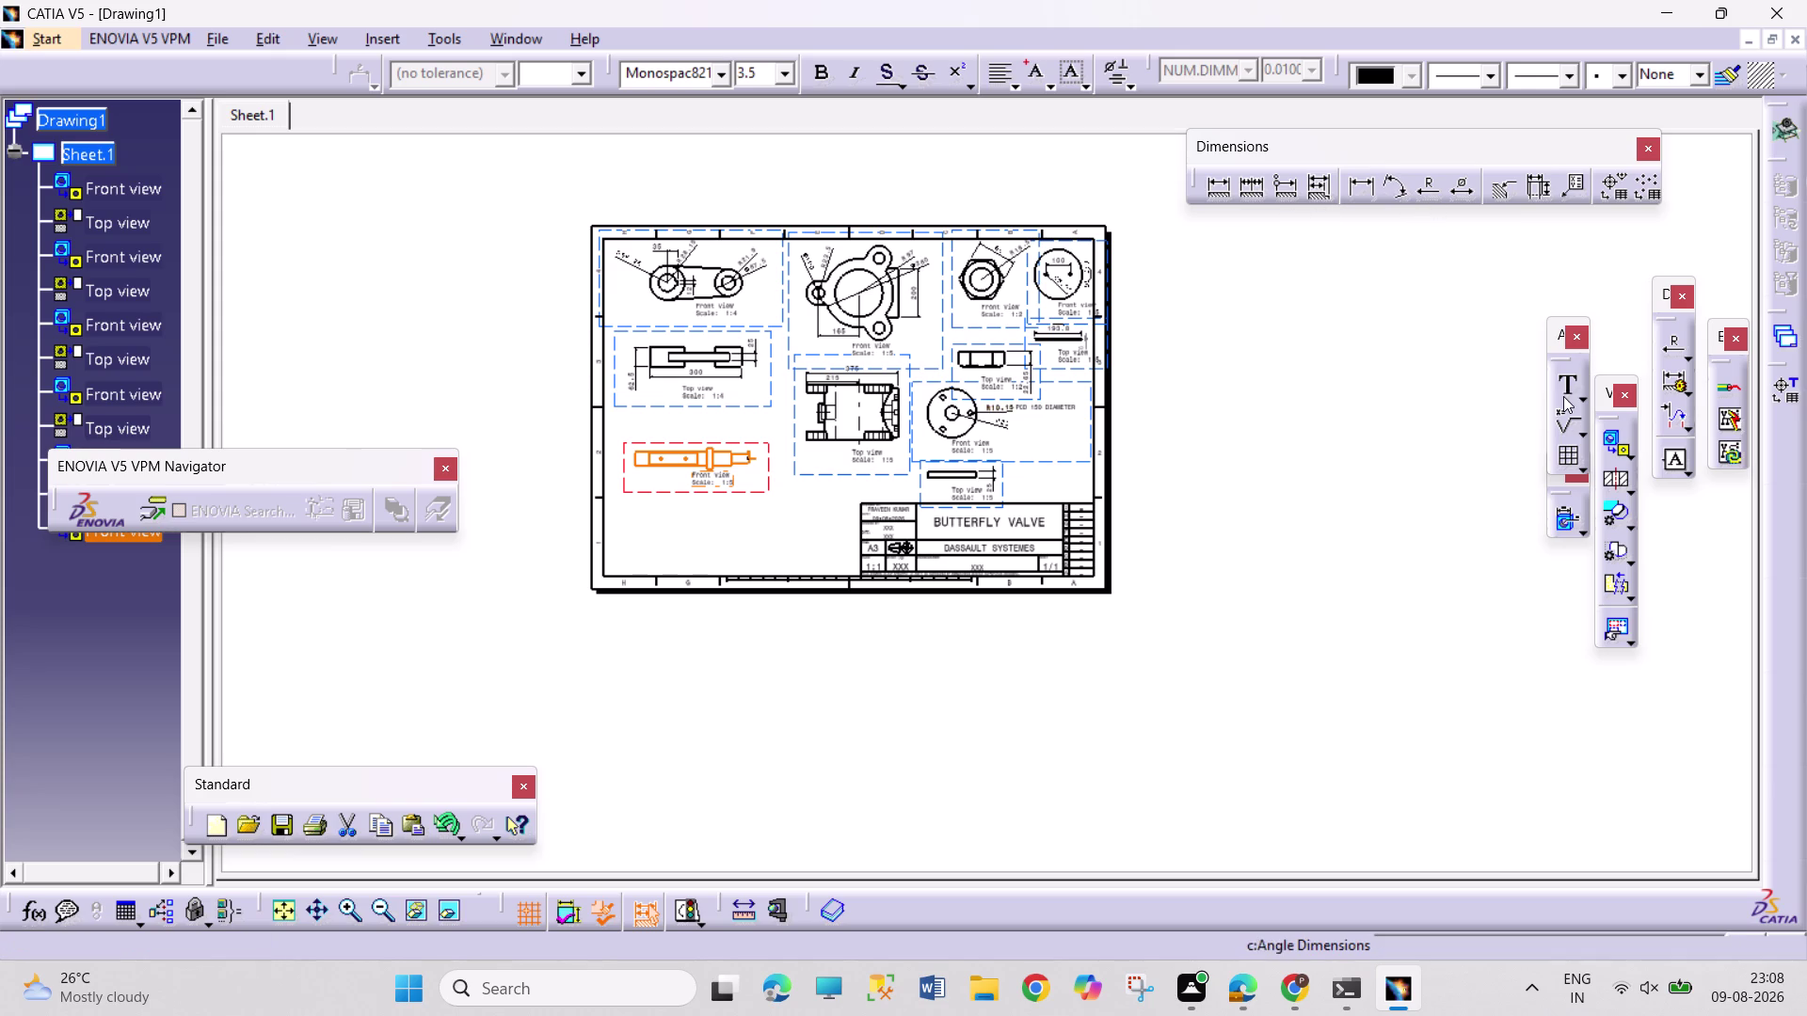
click(1632, 458)
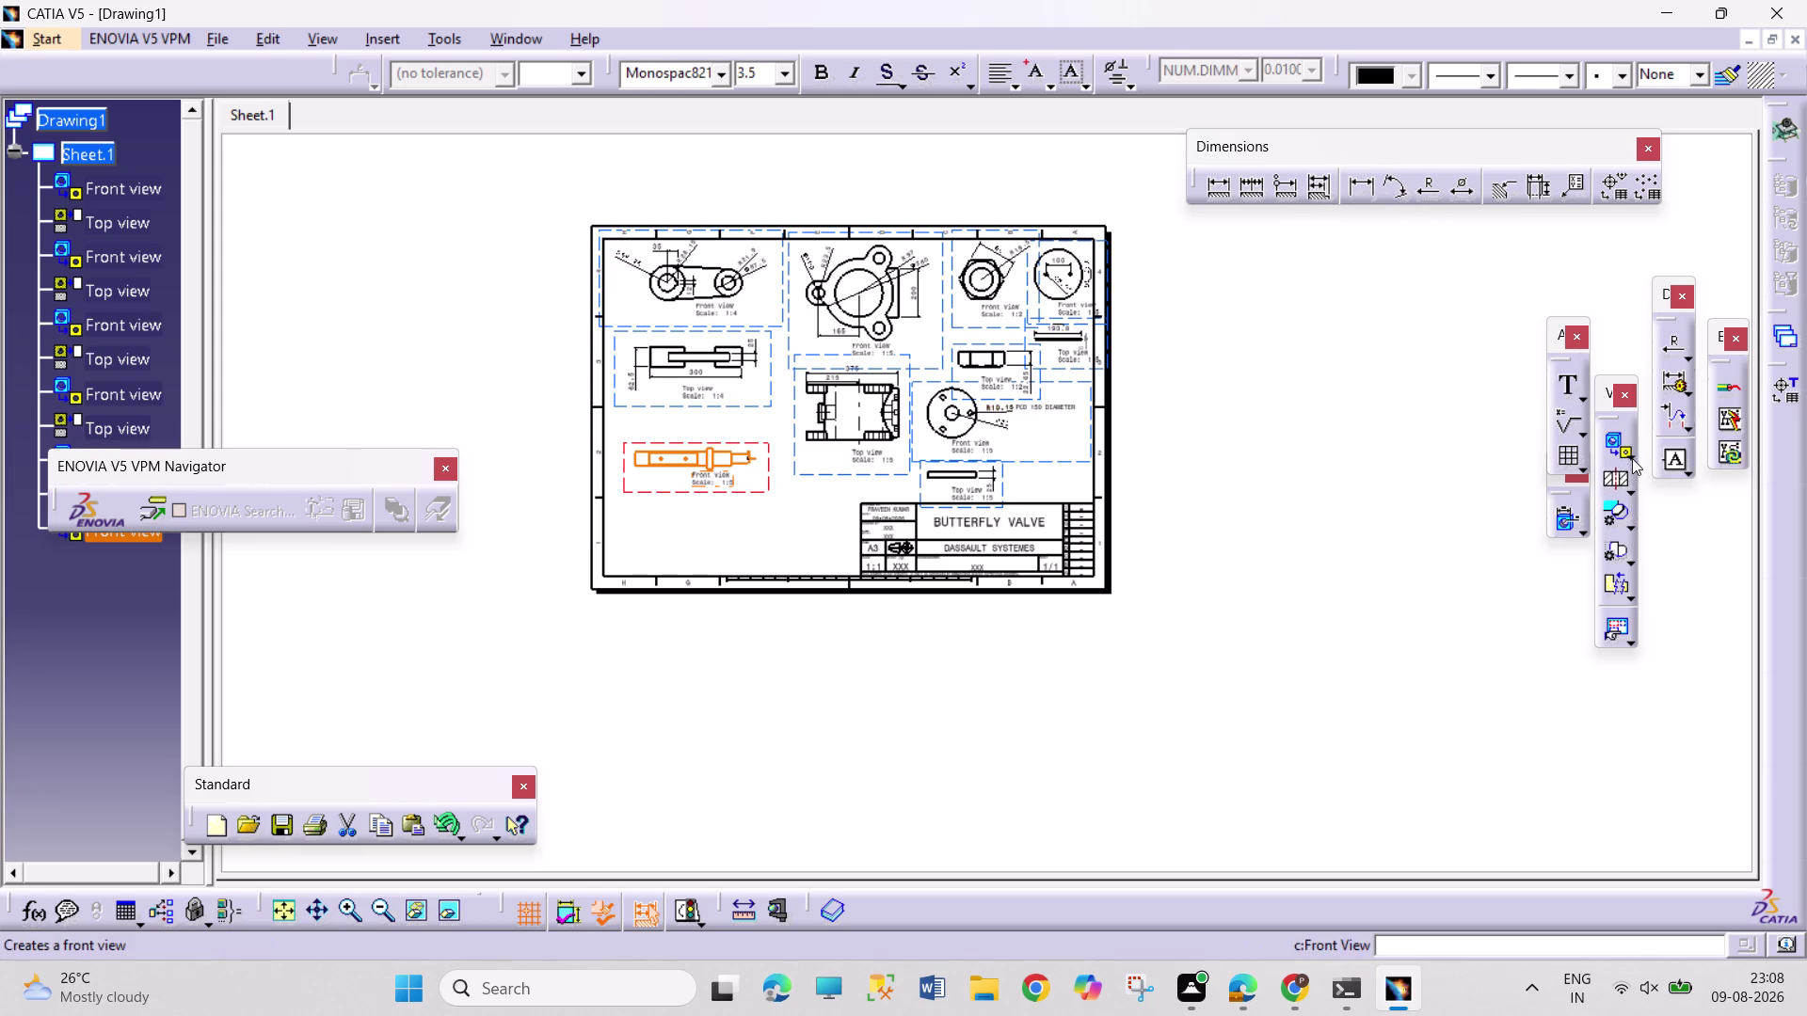
Project the shaft's top view beneath its front view and zoom in on both views.
click(1669, 479)
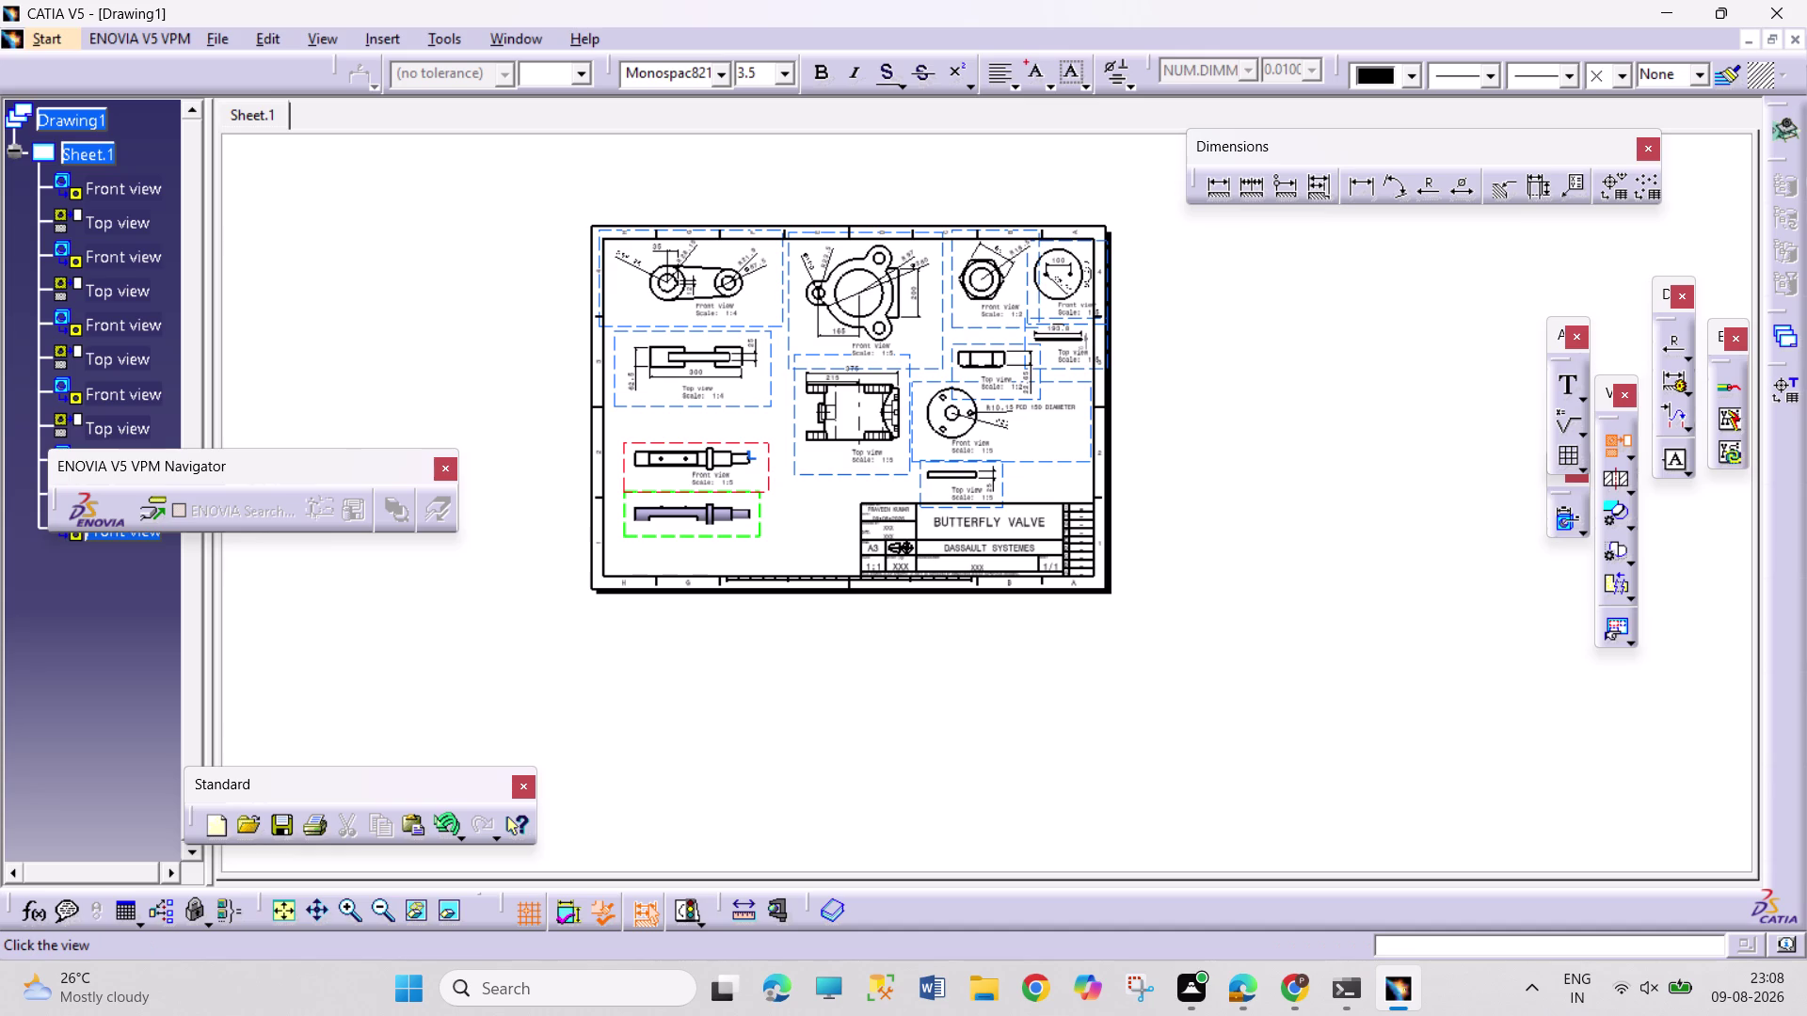
click(681, 514)
click(622, 478)
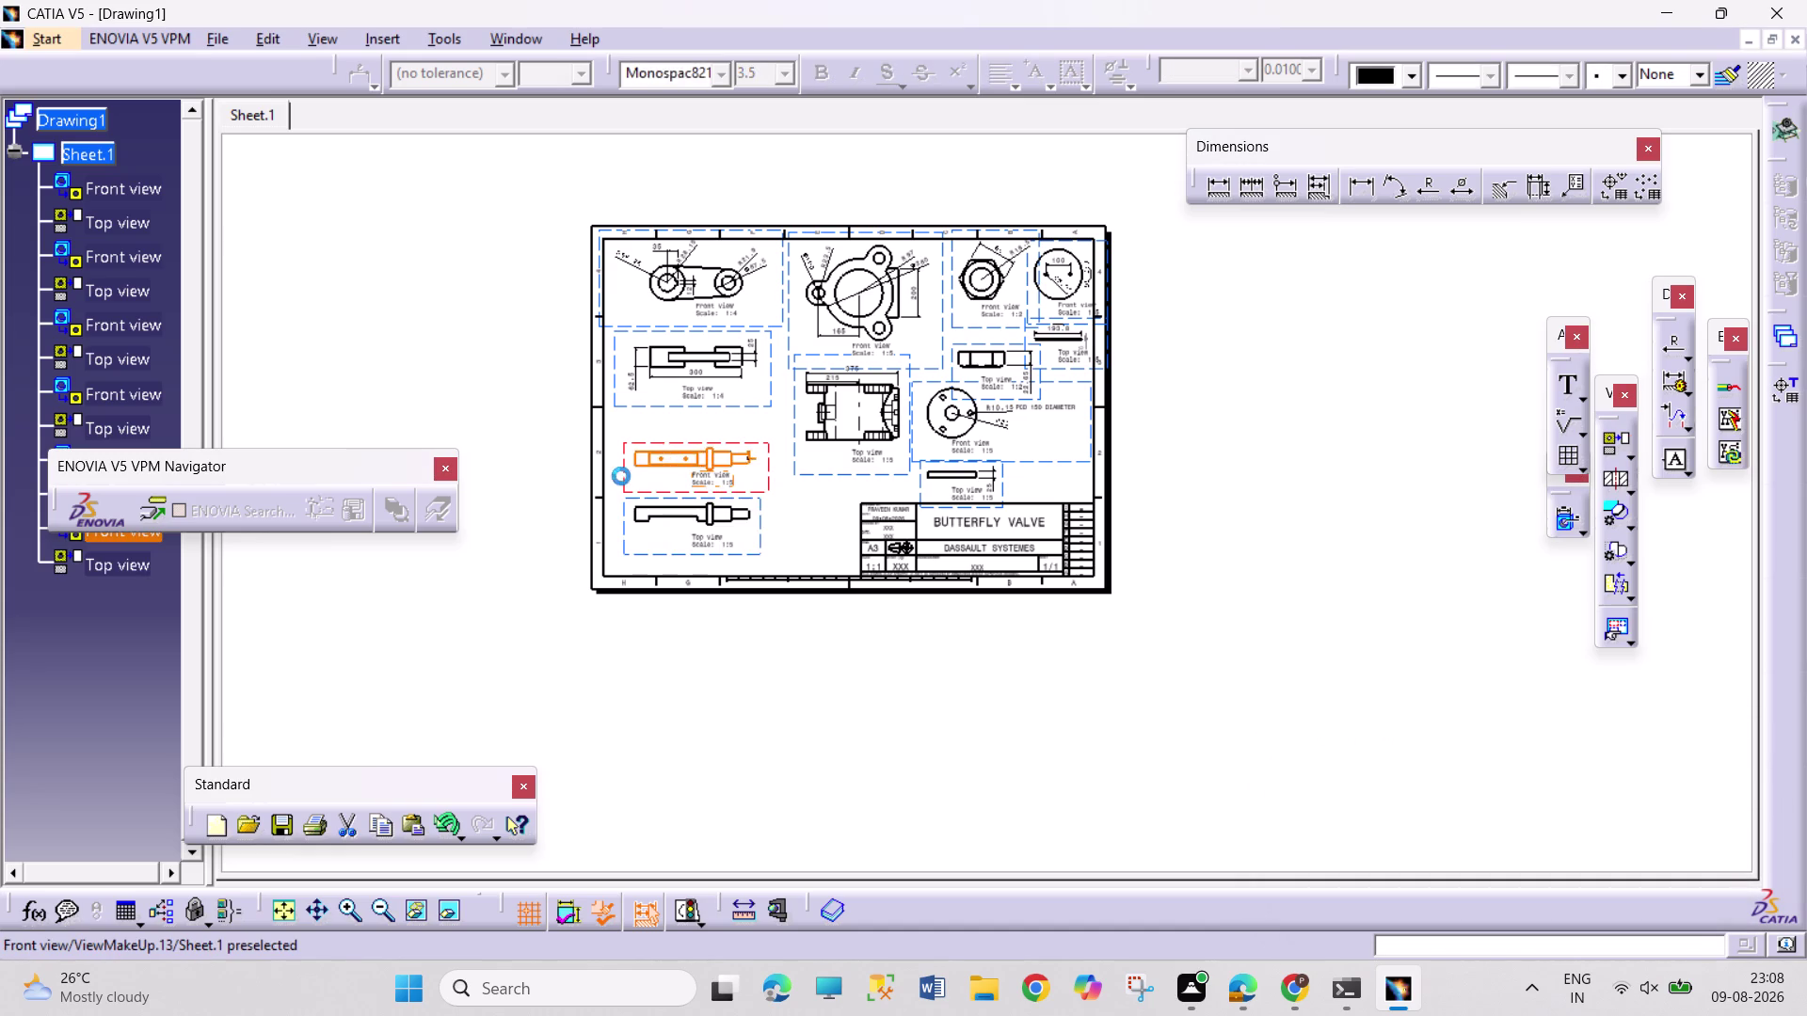
click(702, 685)
middle_drag(622, 619, 620, 453)
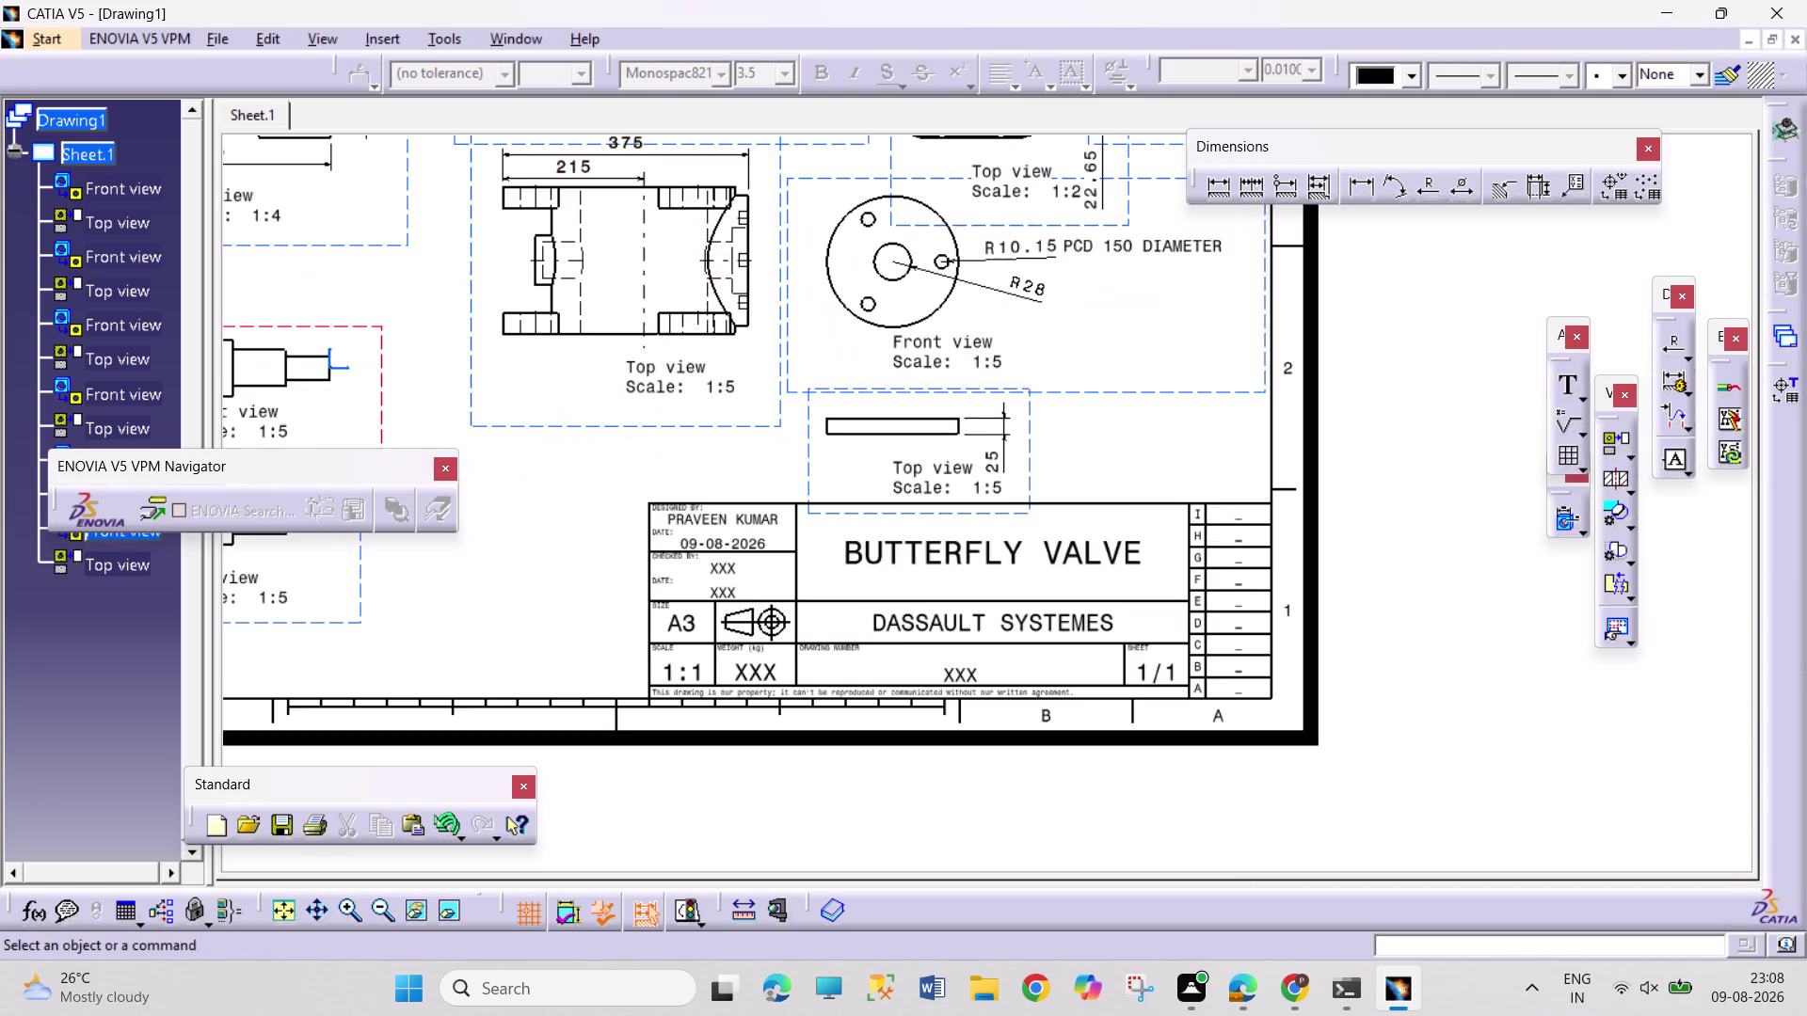
middle_drag(643, 466, 1400, 629)
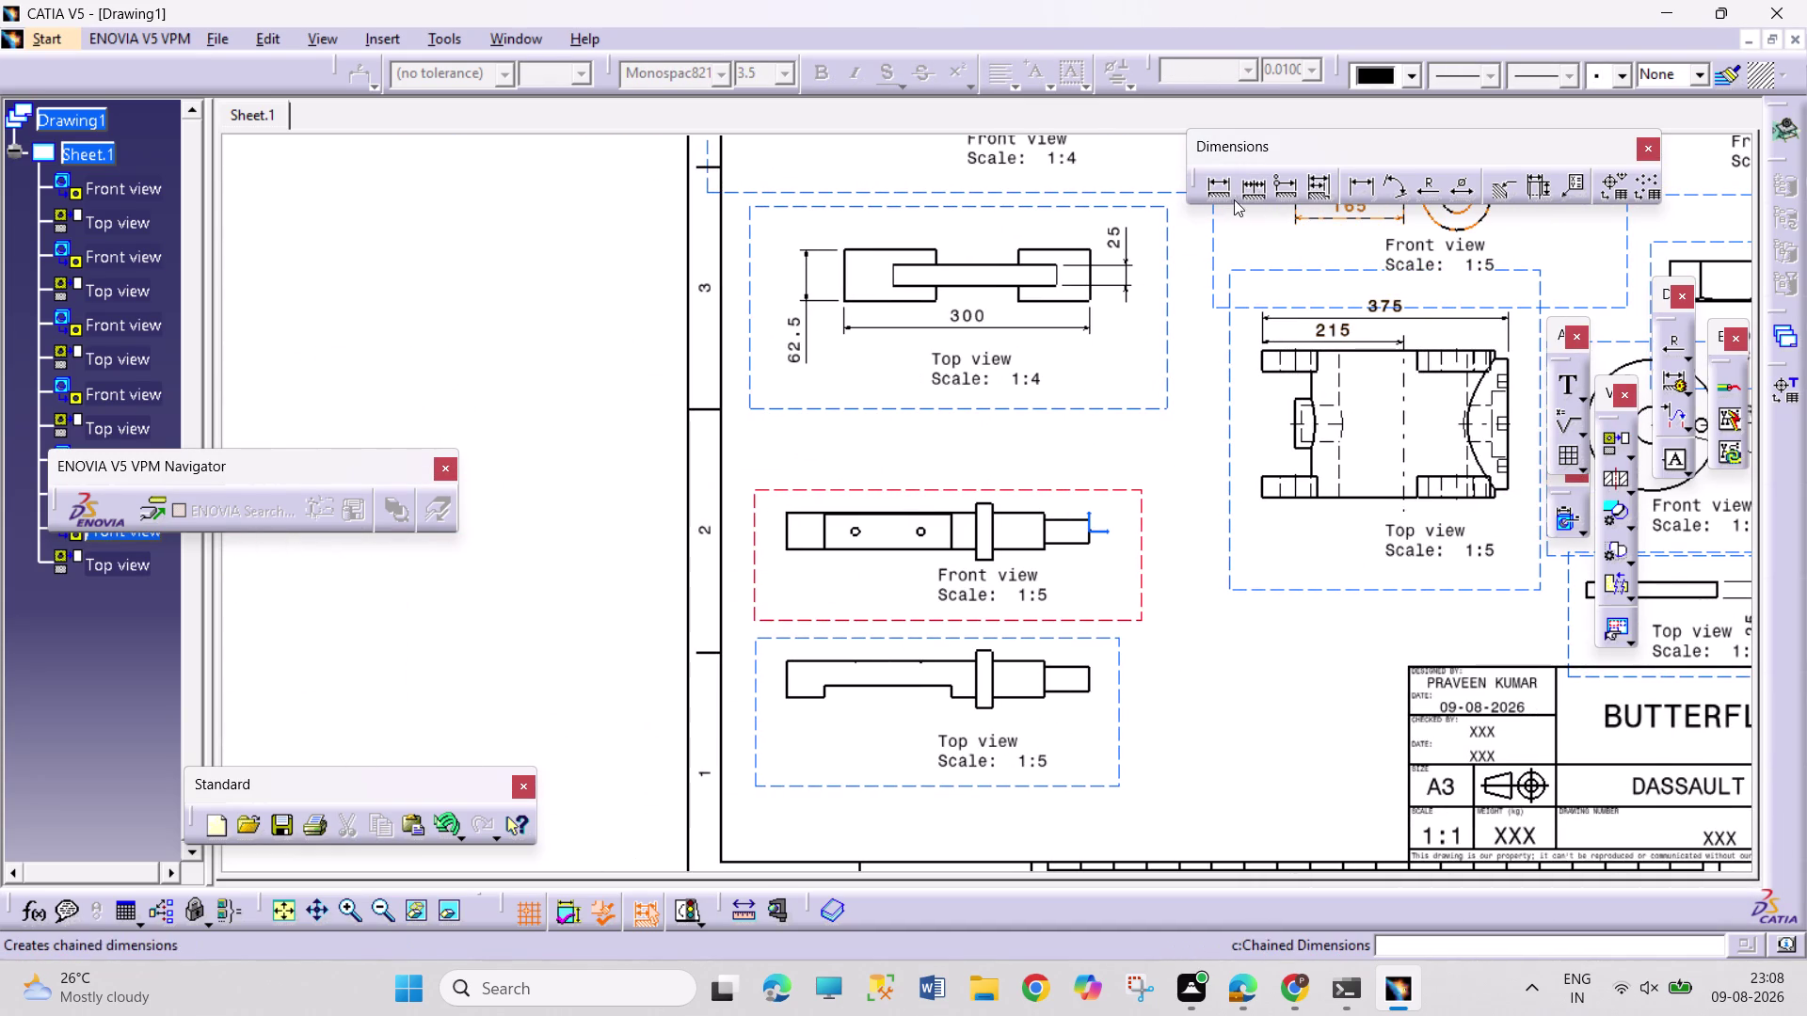
click(1222, 197)
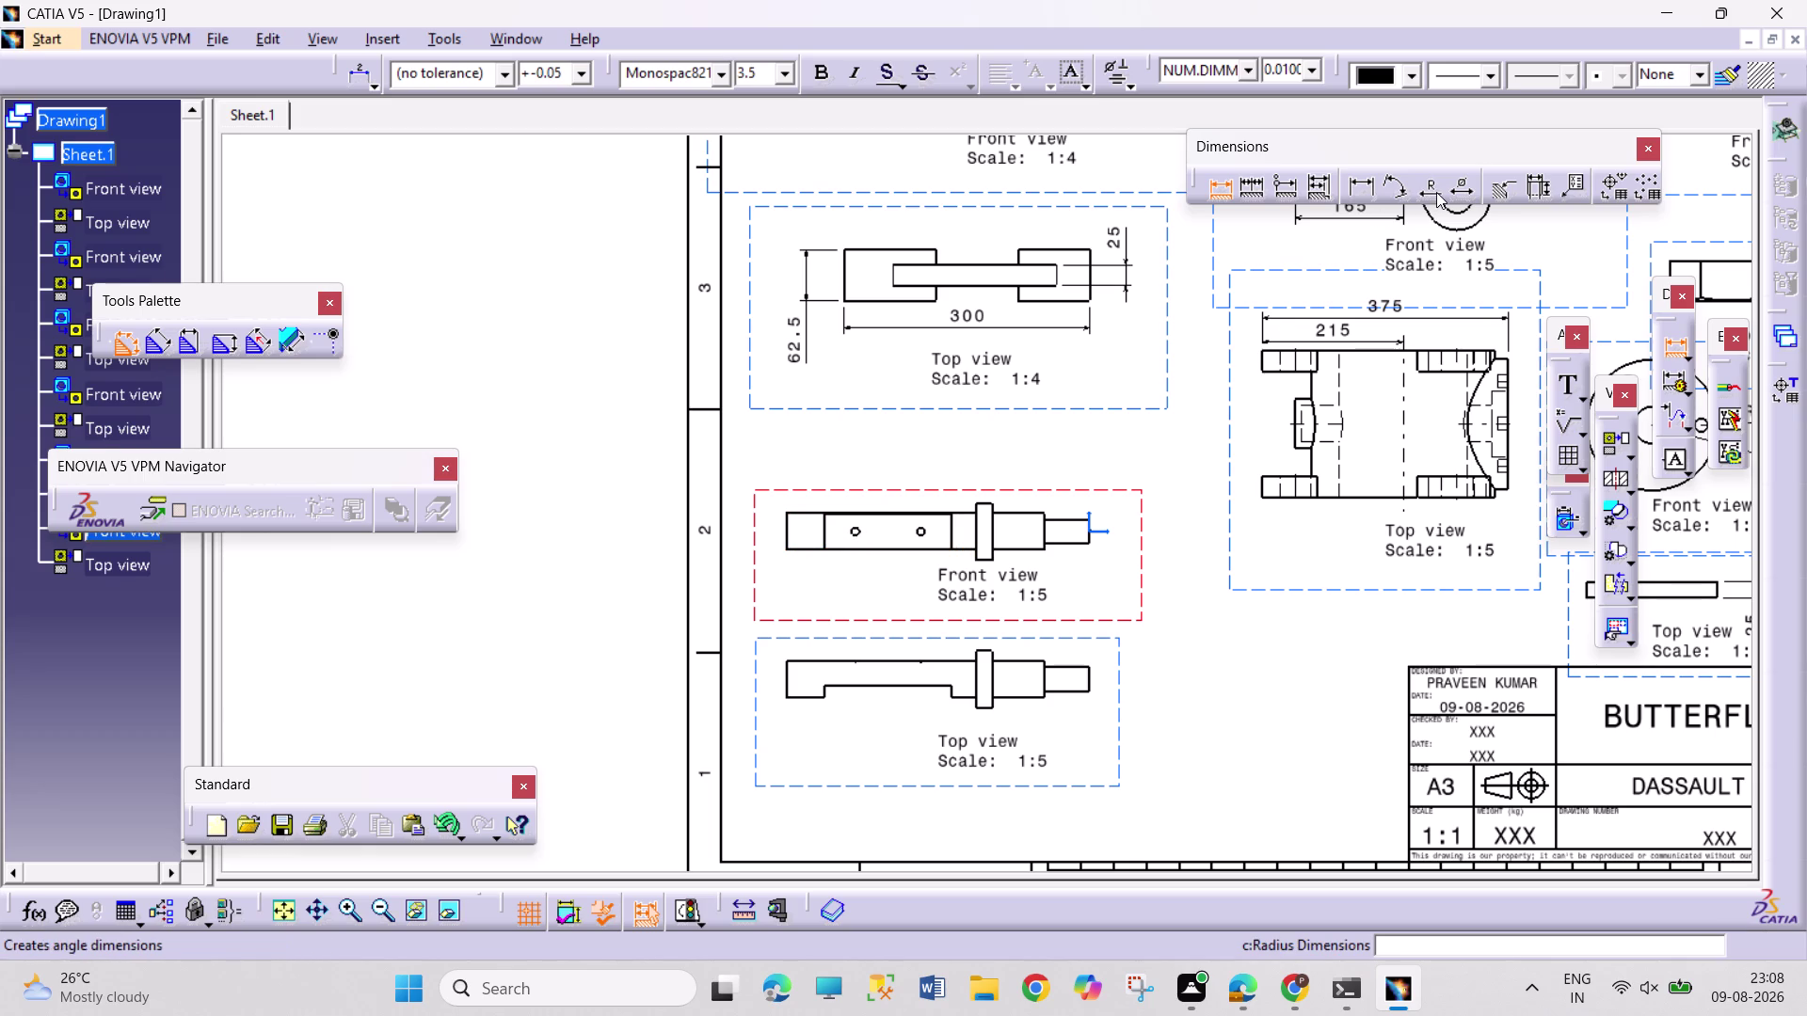
Add a Ø56 diameter dimension at the left end of the shaft top view.
middle_drag(895, 559, 899, 421)
middle_drag(854, 577, 1210, 539)
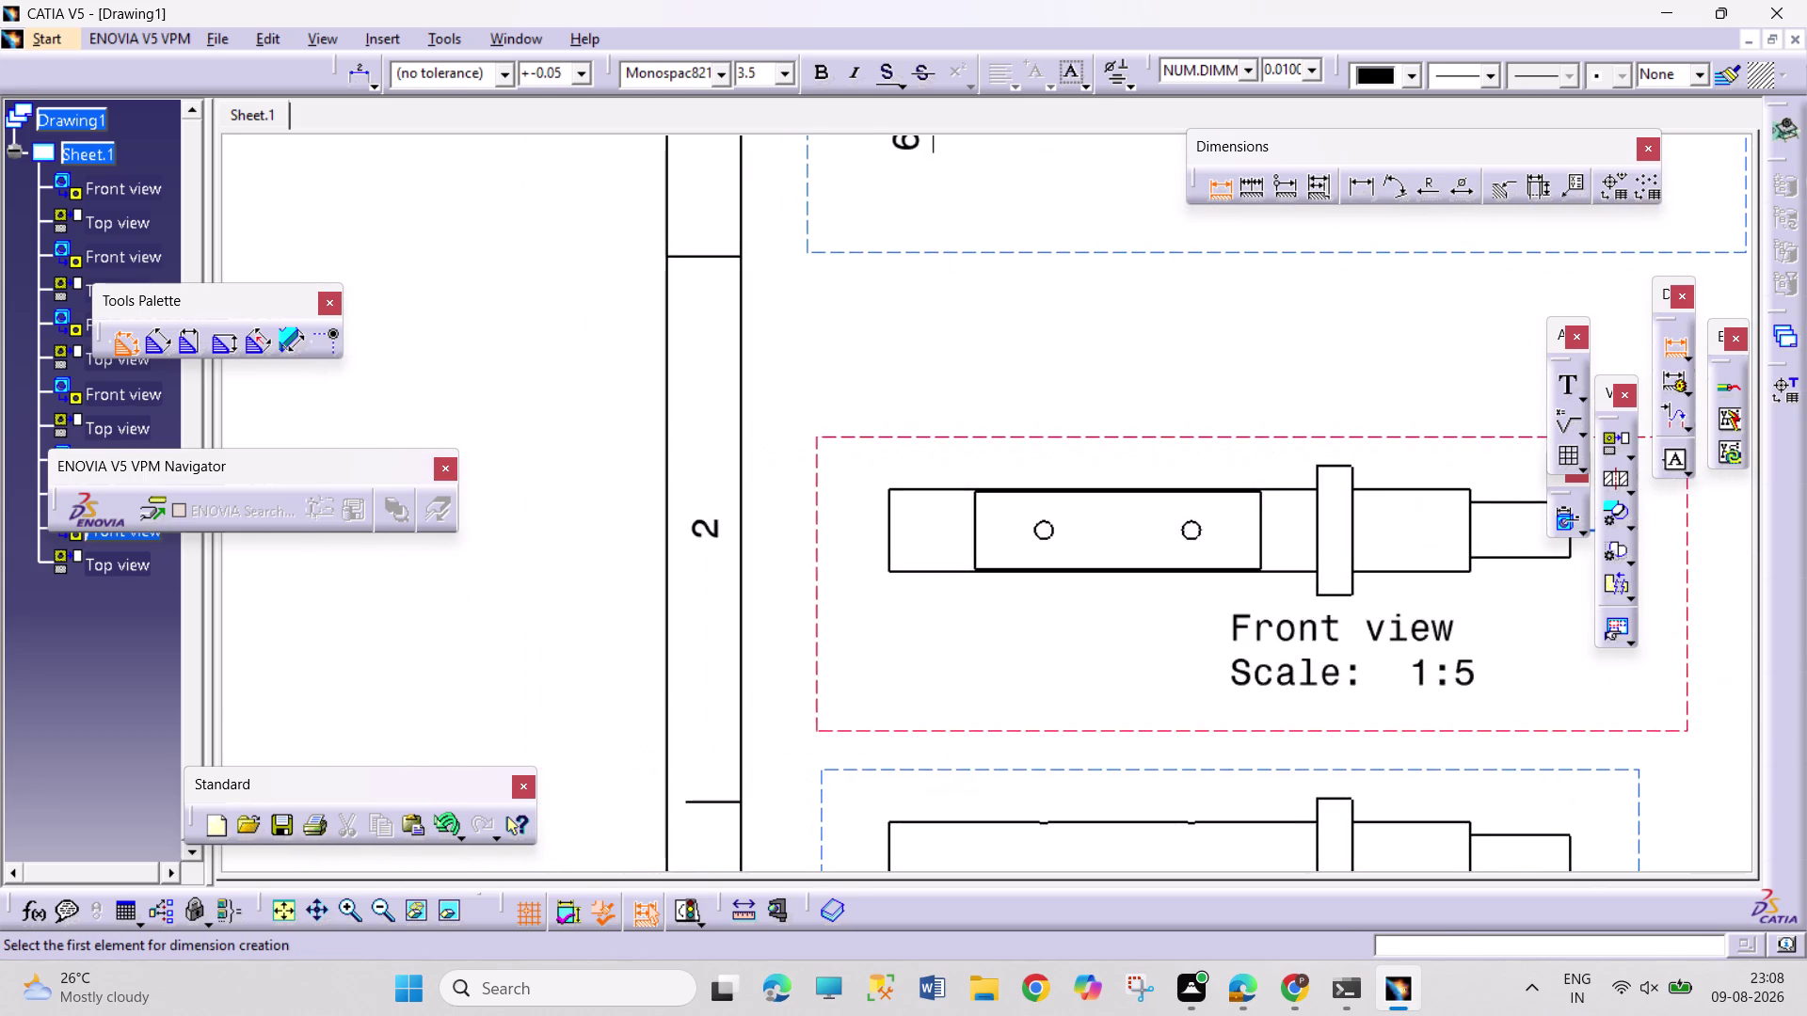
middle_drag(1201, 557, 1221, 424)
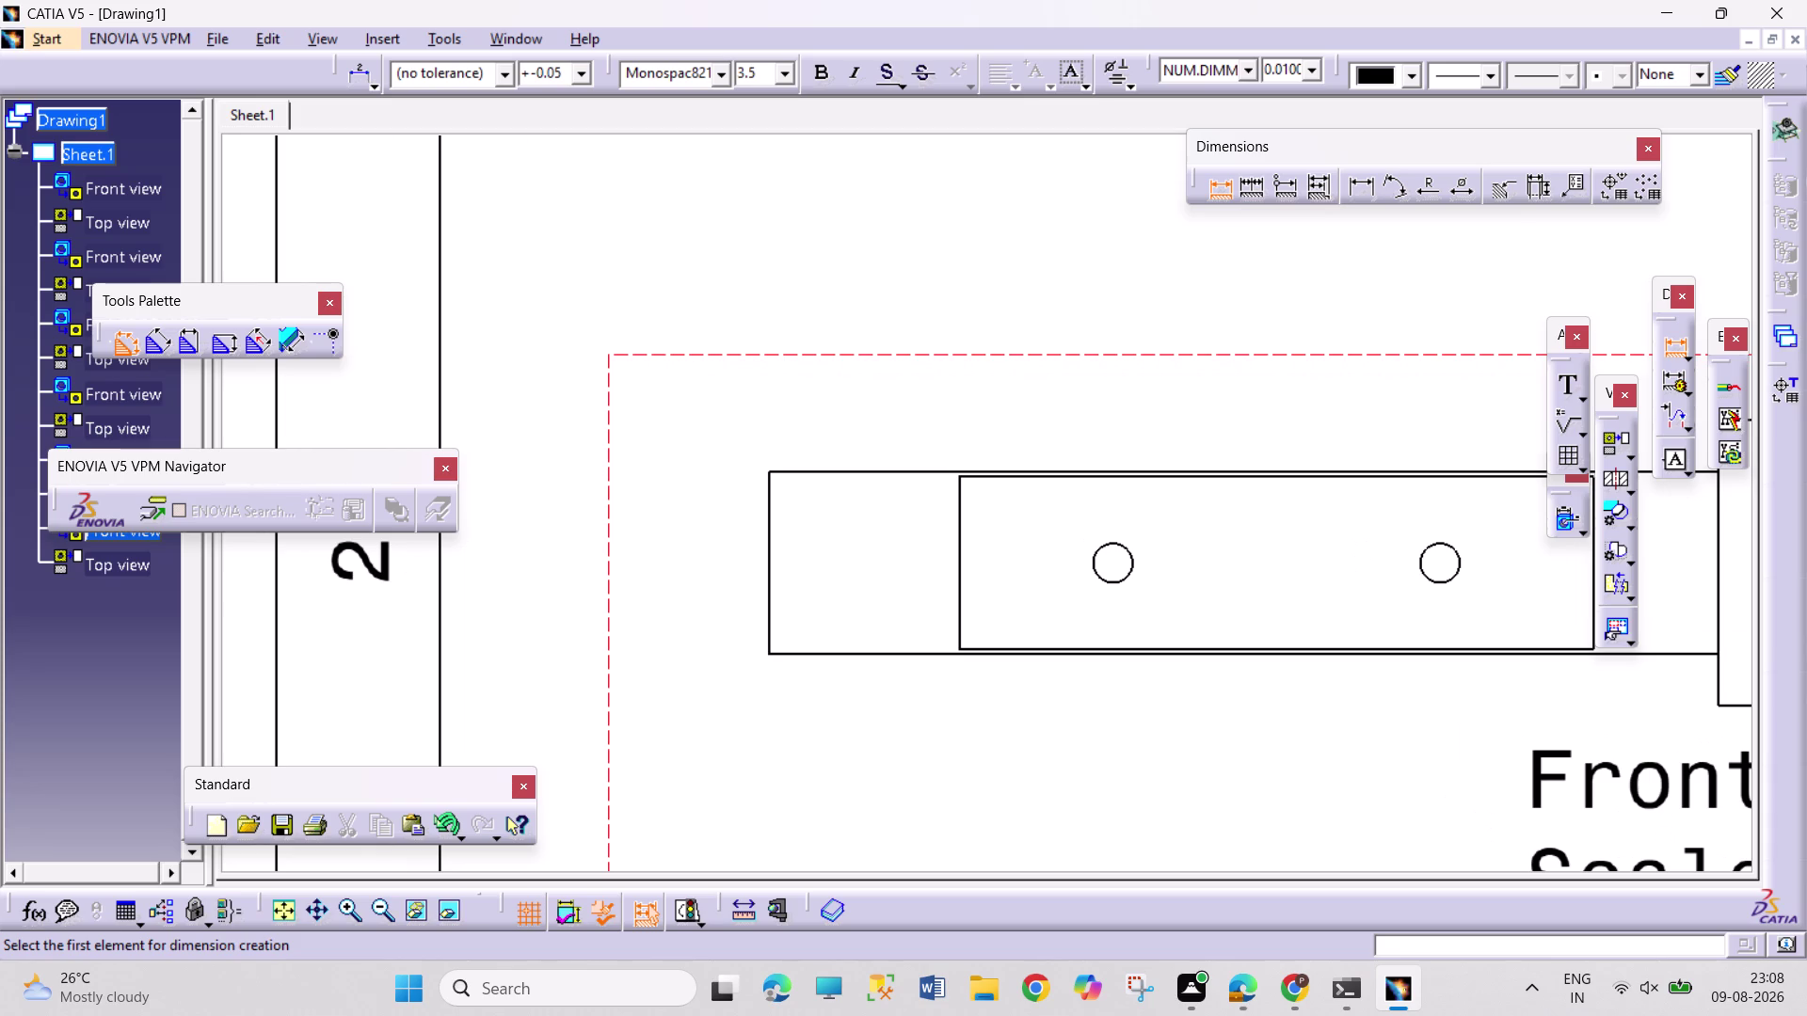
middle_drag(1272, 412, 1203, 599)
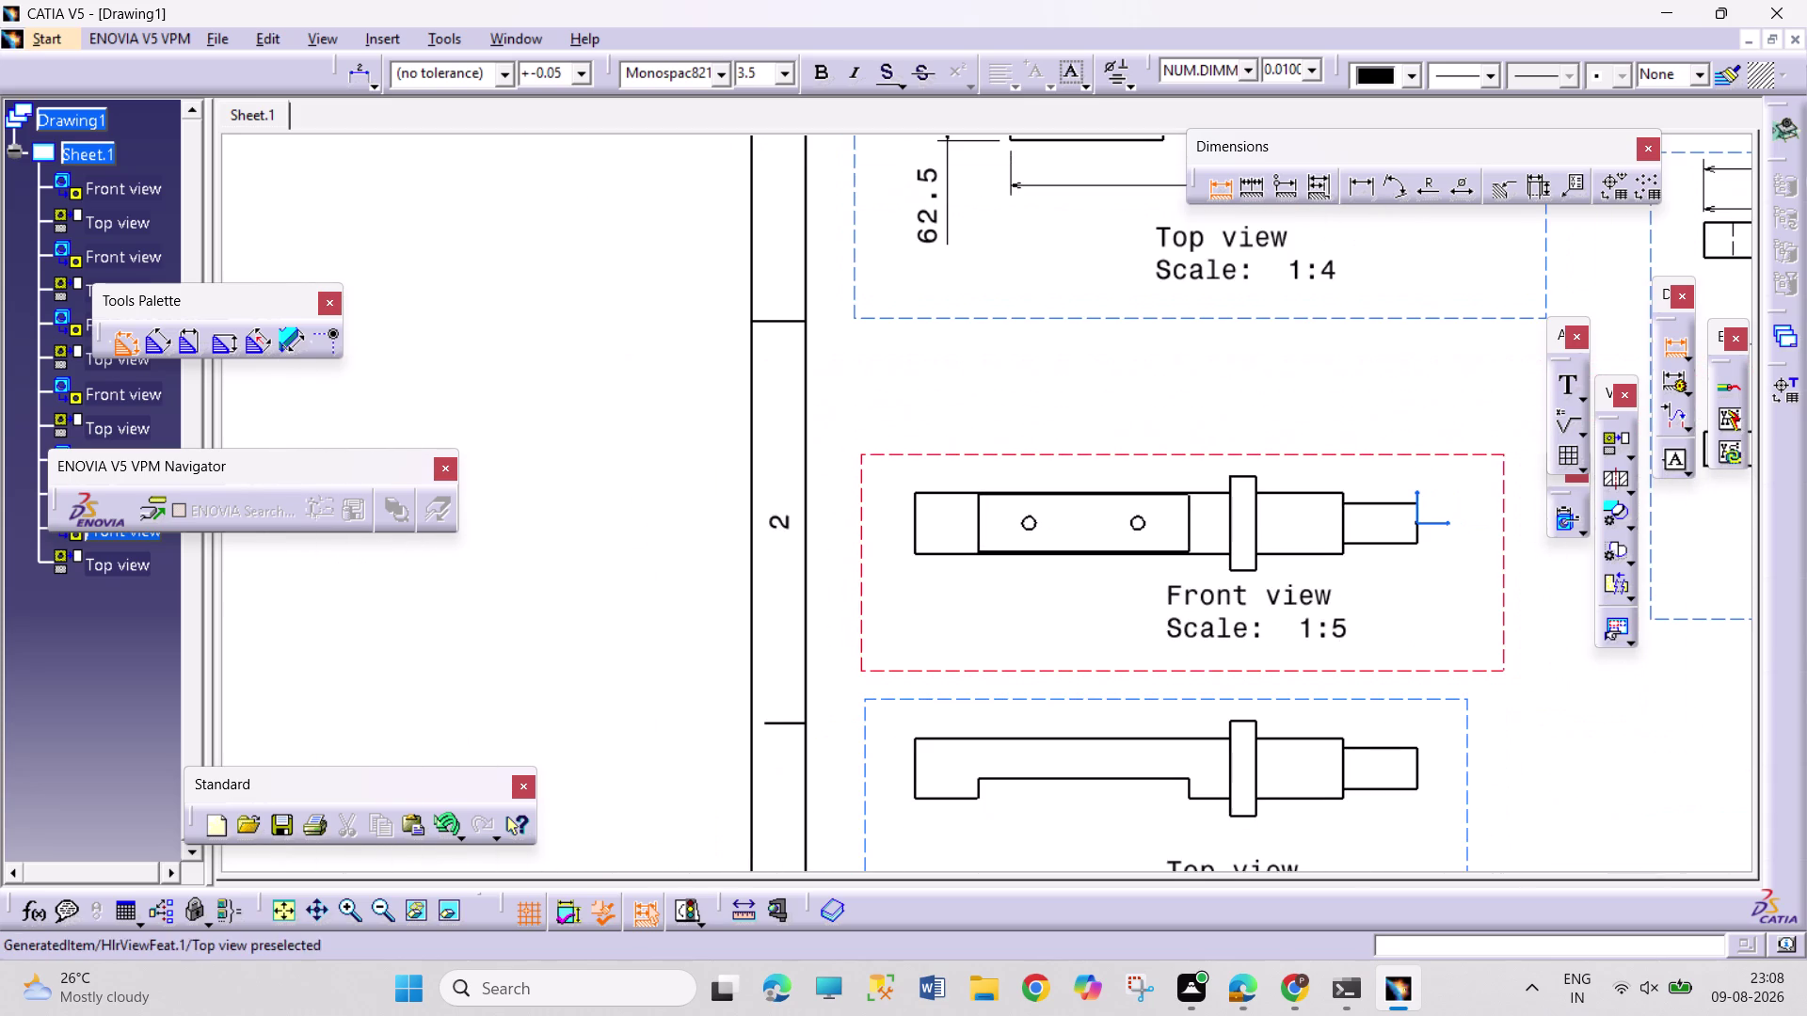
middle_drag(1143, 734, 1133, 681)
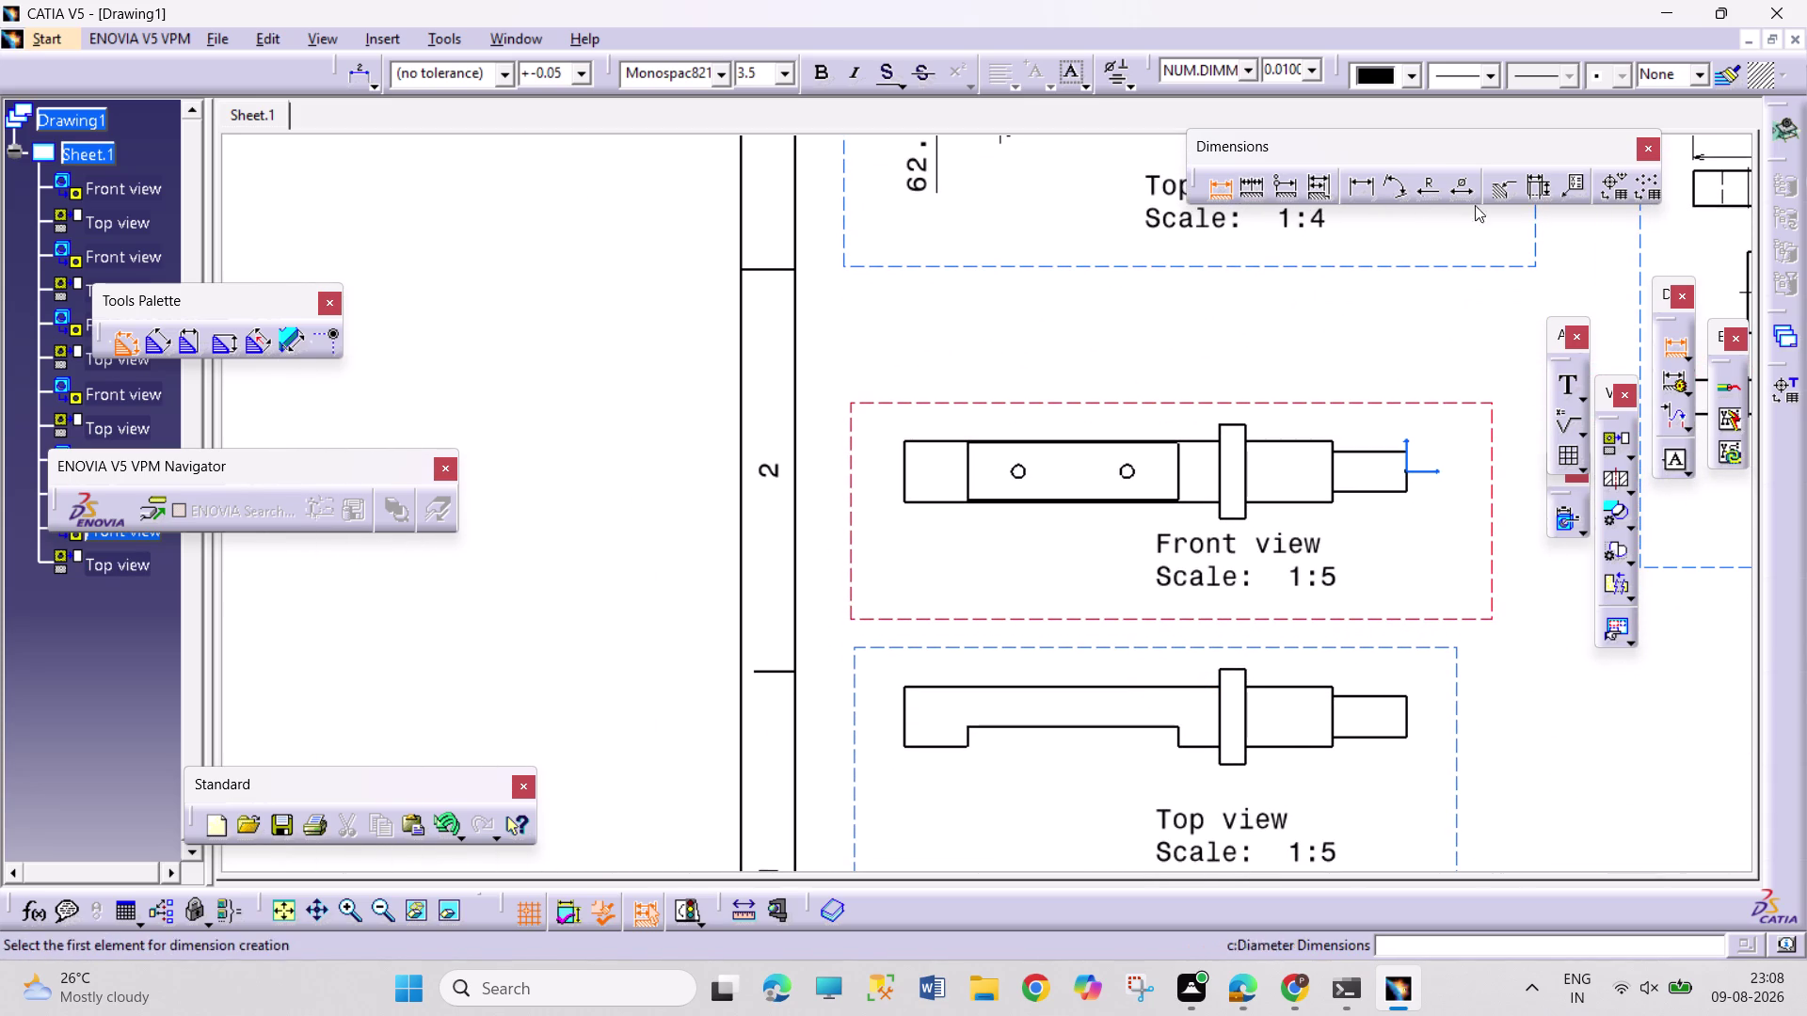
click(1455, 194)
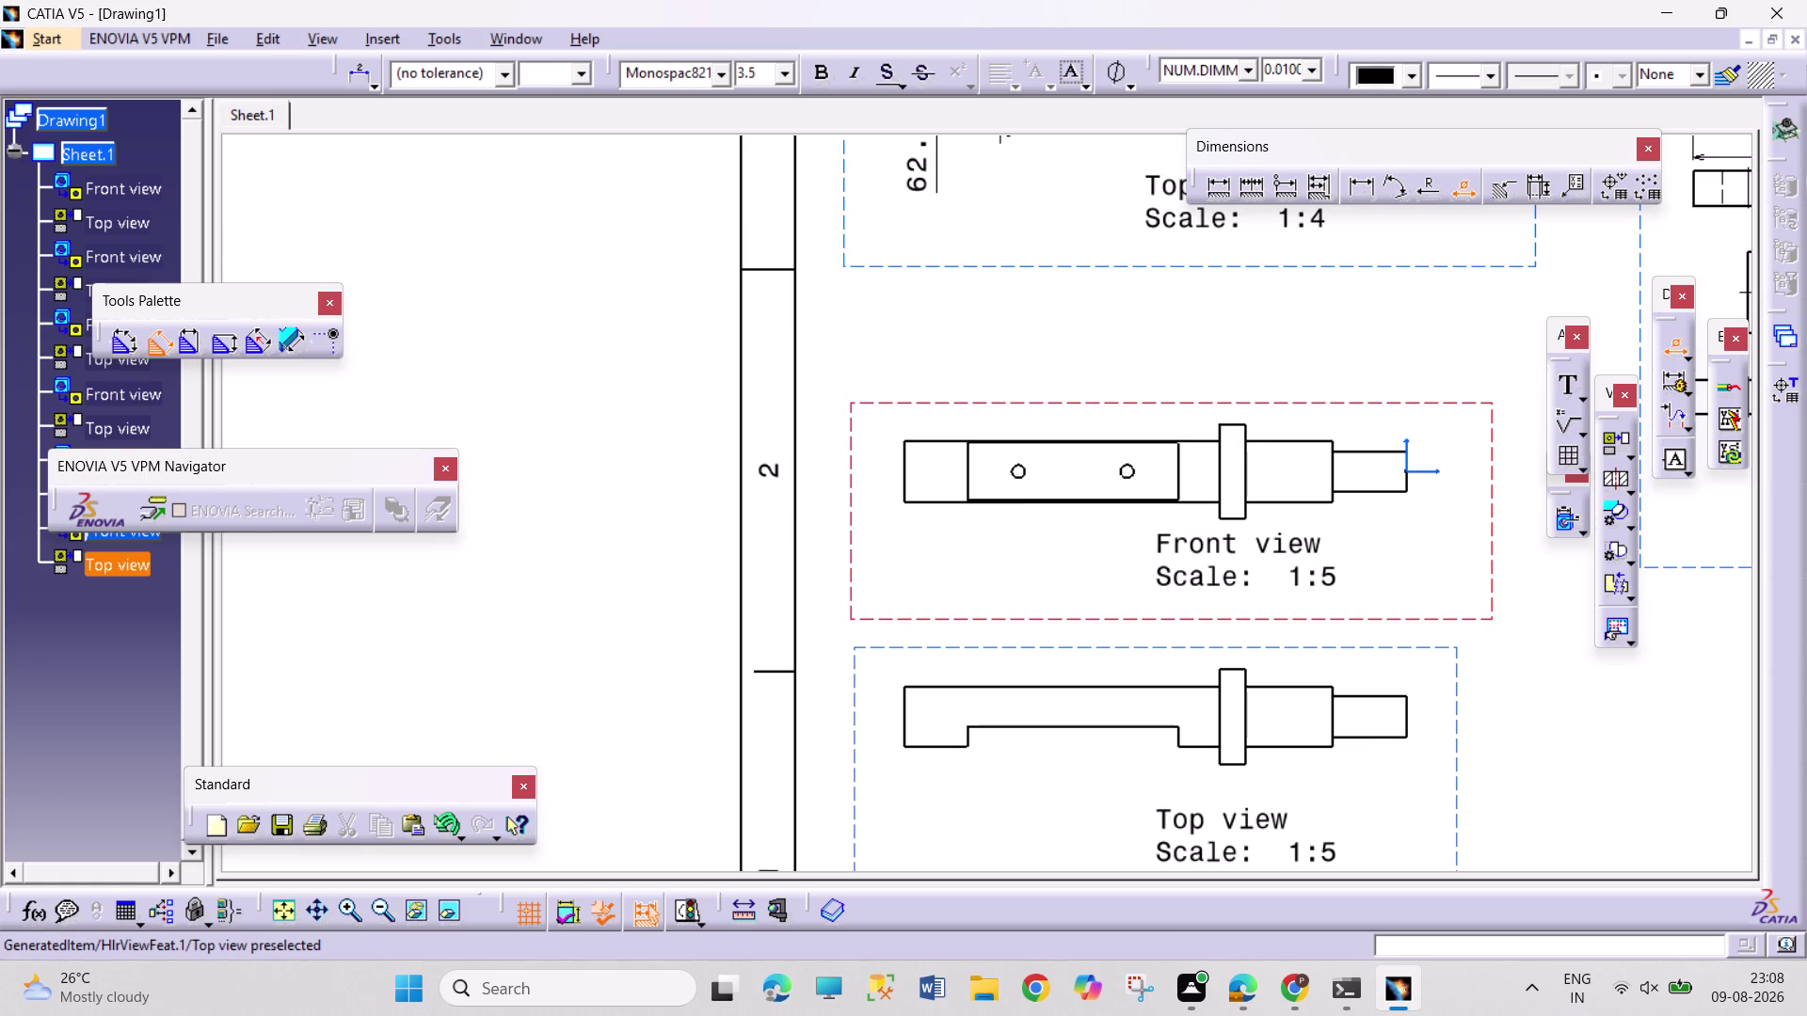
click(905, 723)
click(873, 715)
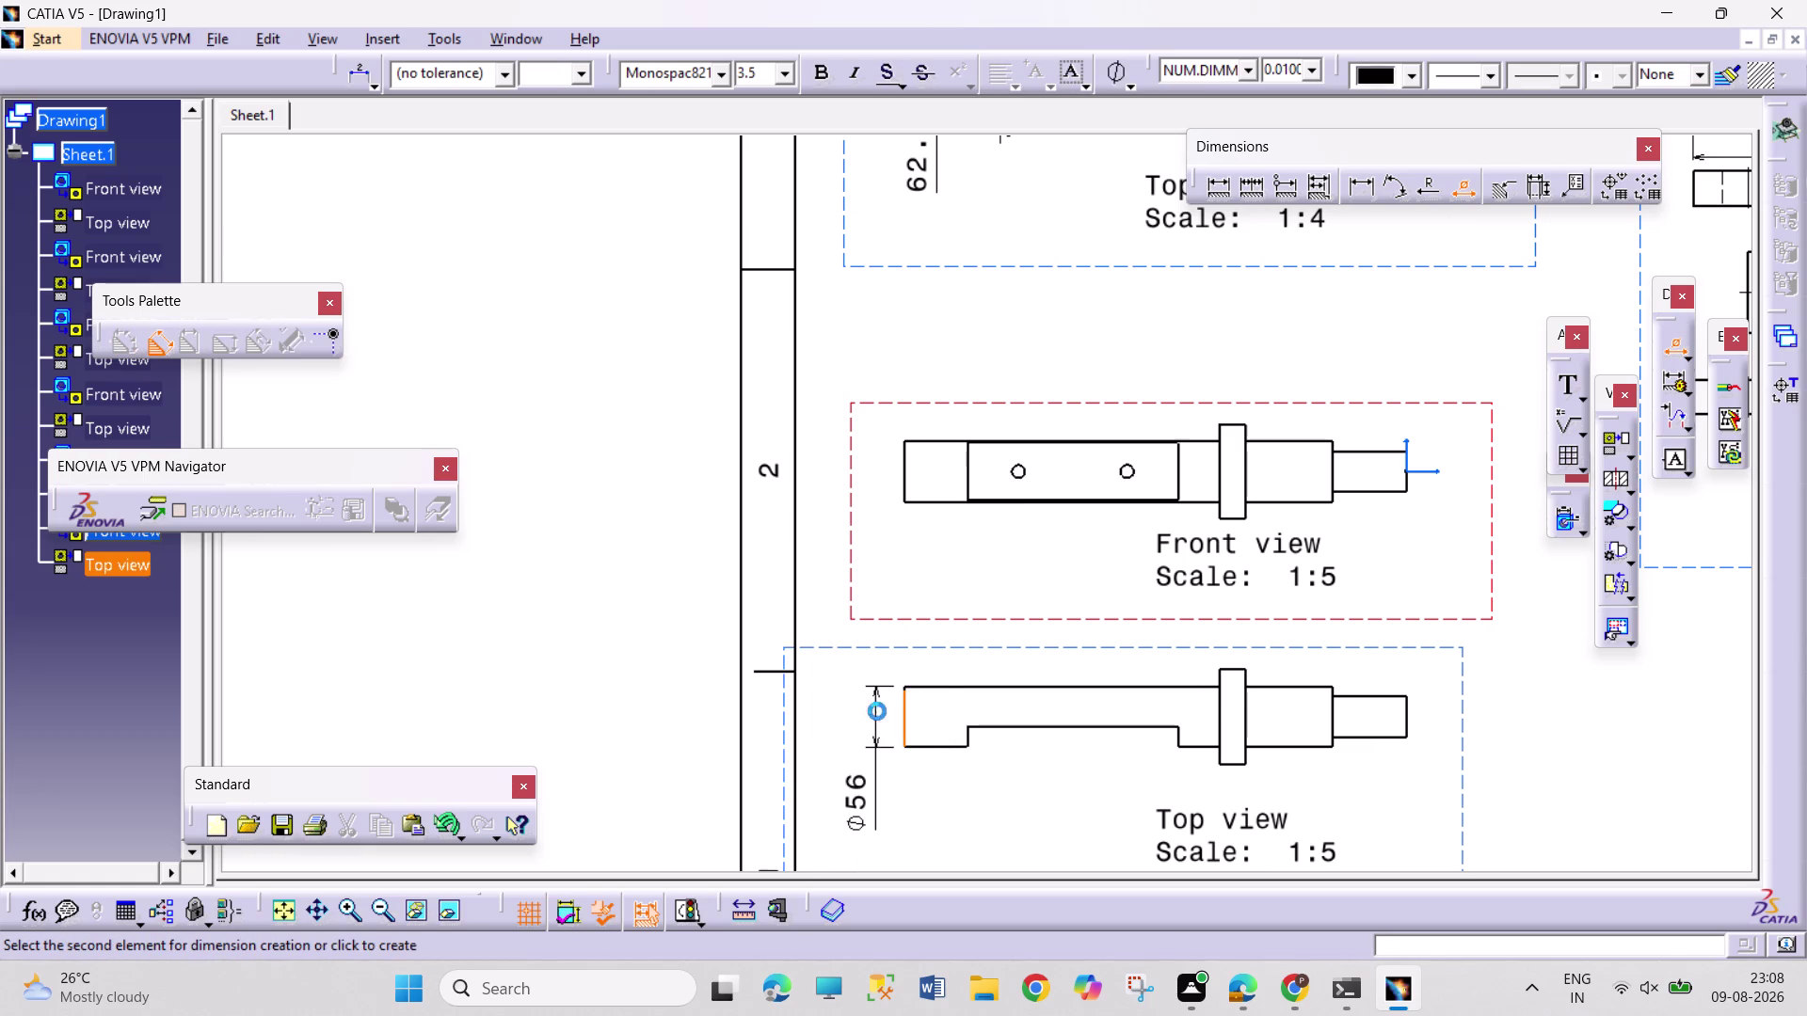
click(1464, 181)
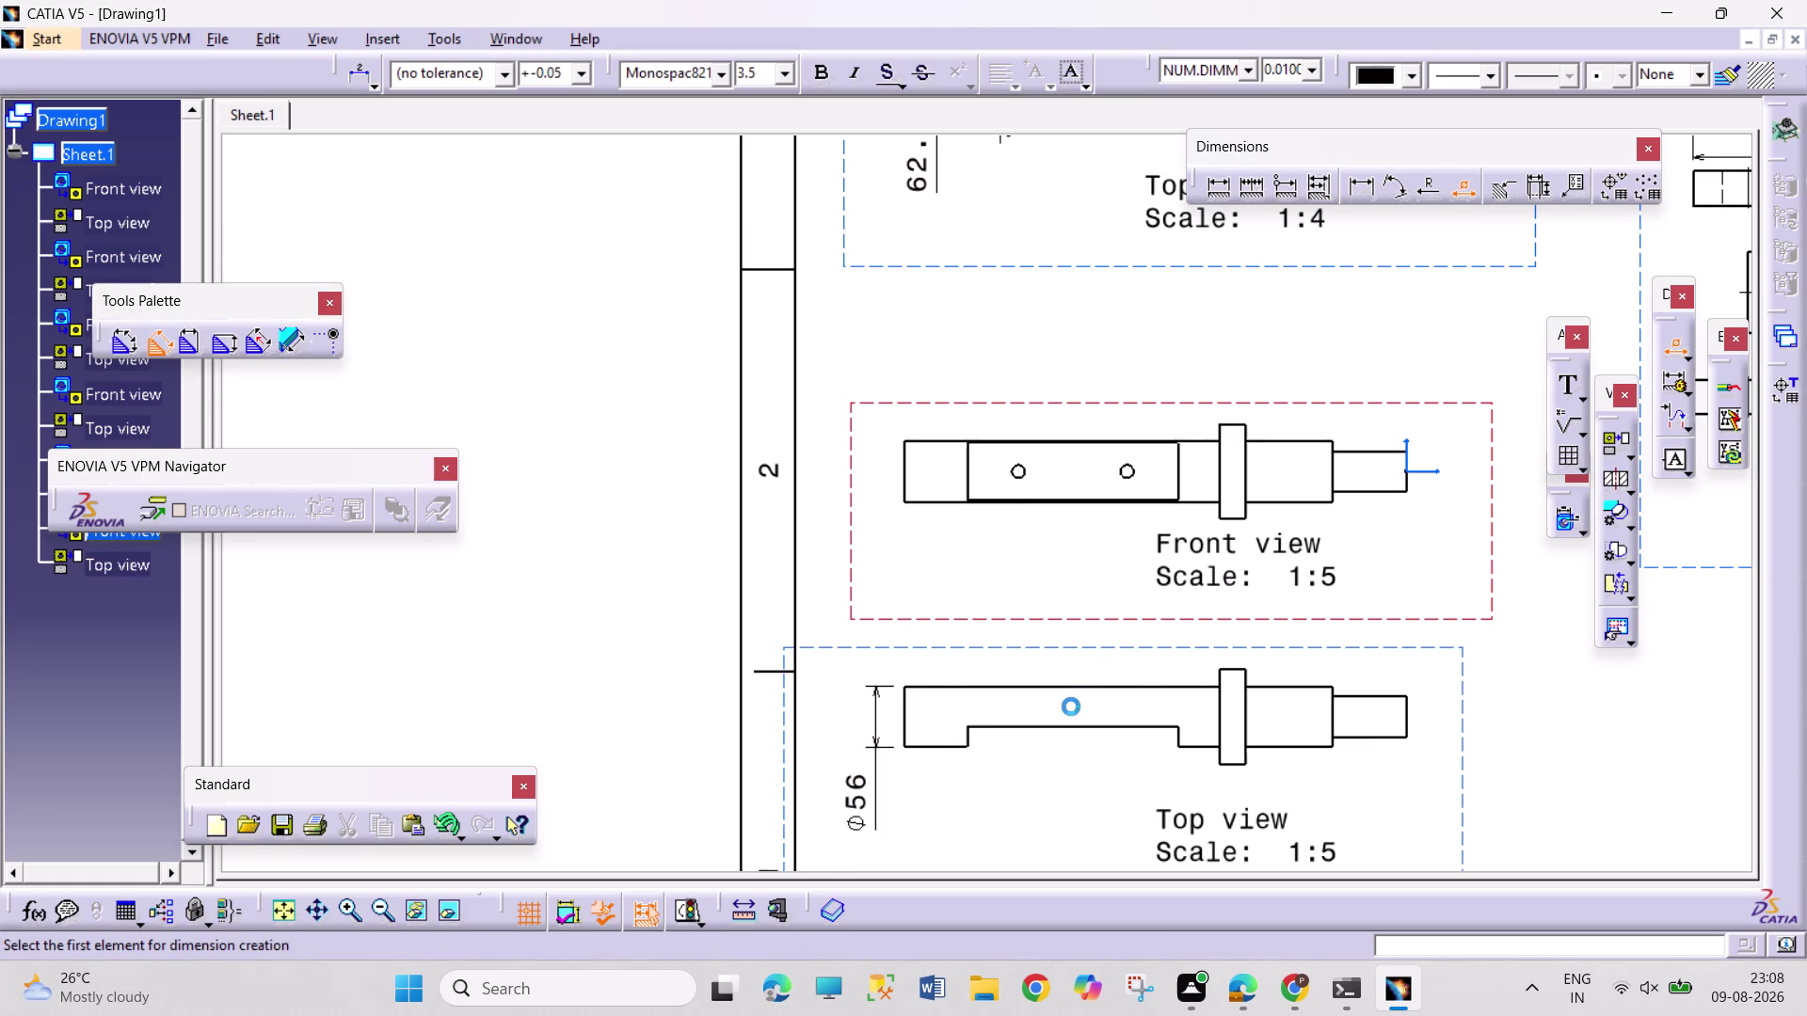
Dimension the reduced section as Ø37.25 and place it below the shaft.
click(1080, 688)
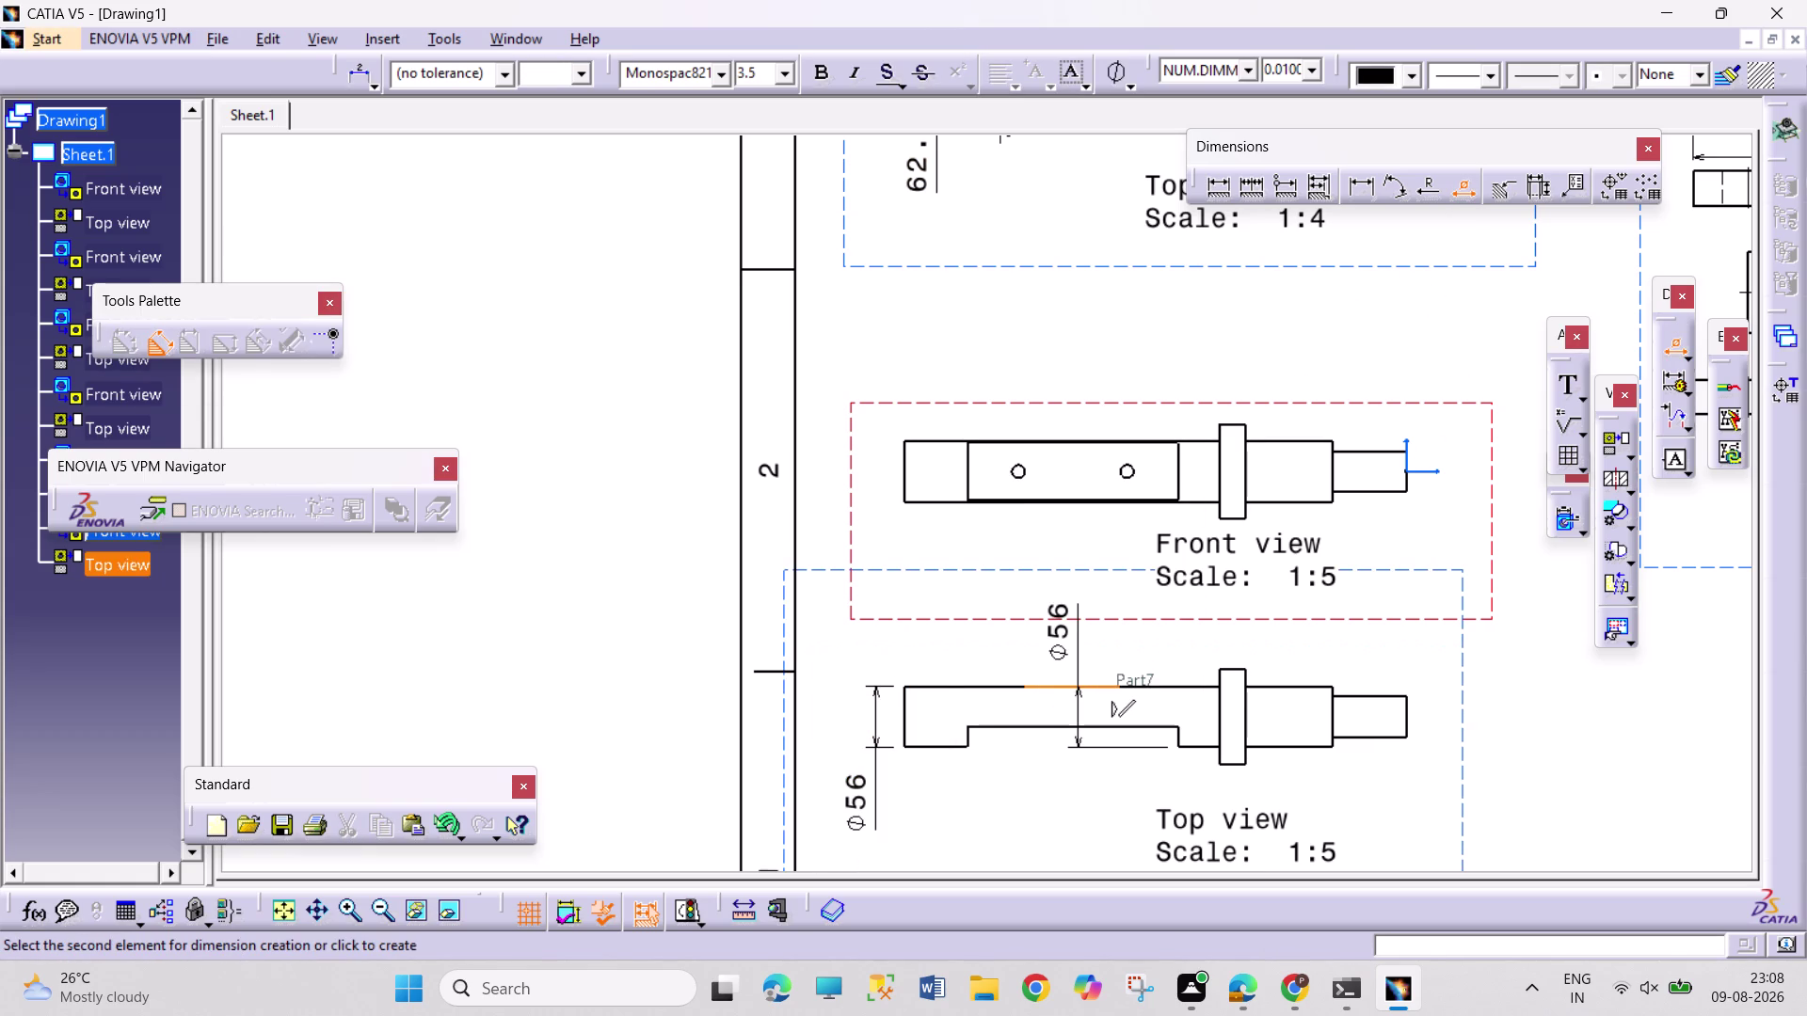
click(1094, 728)
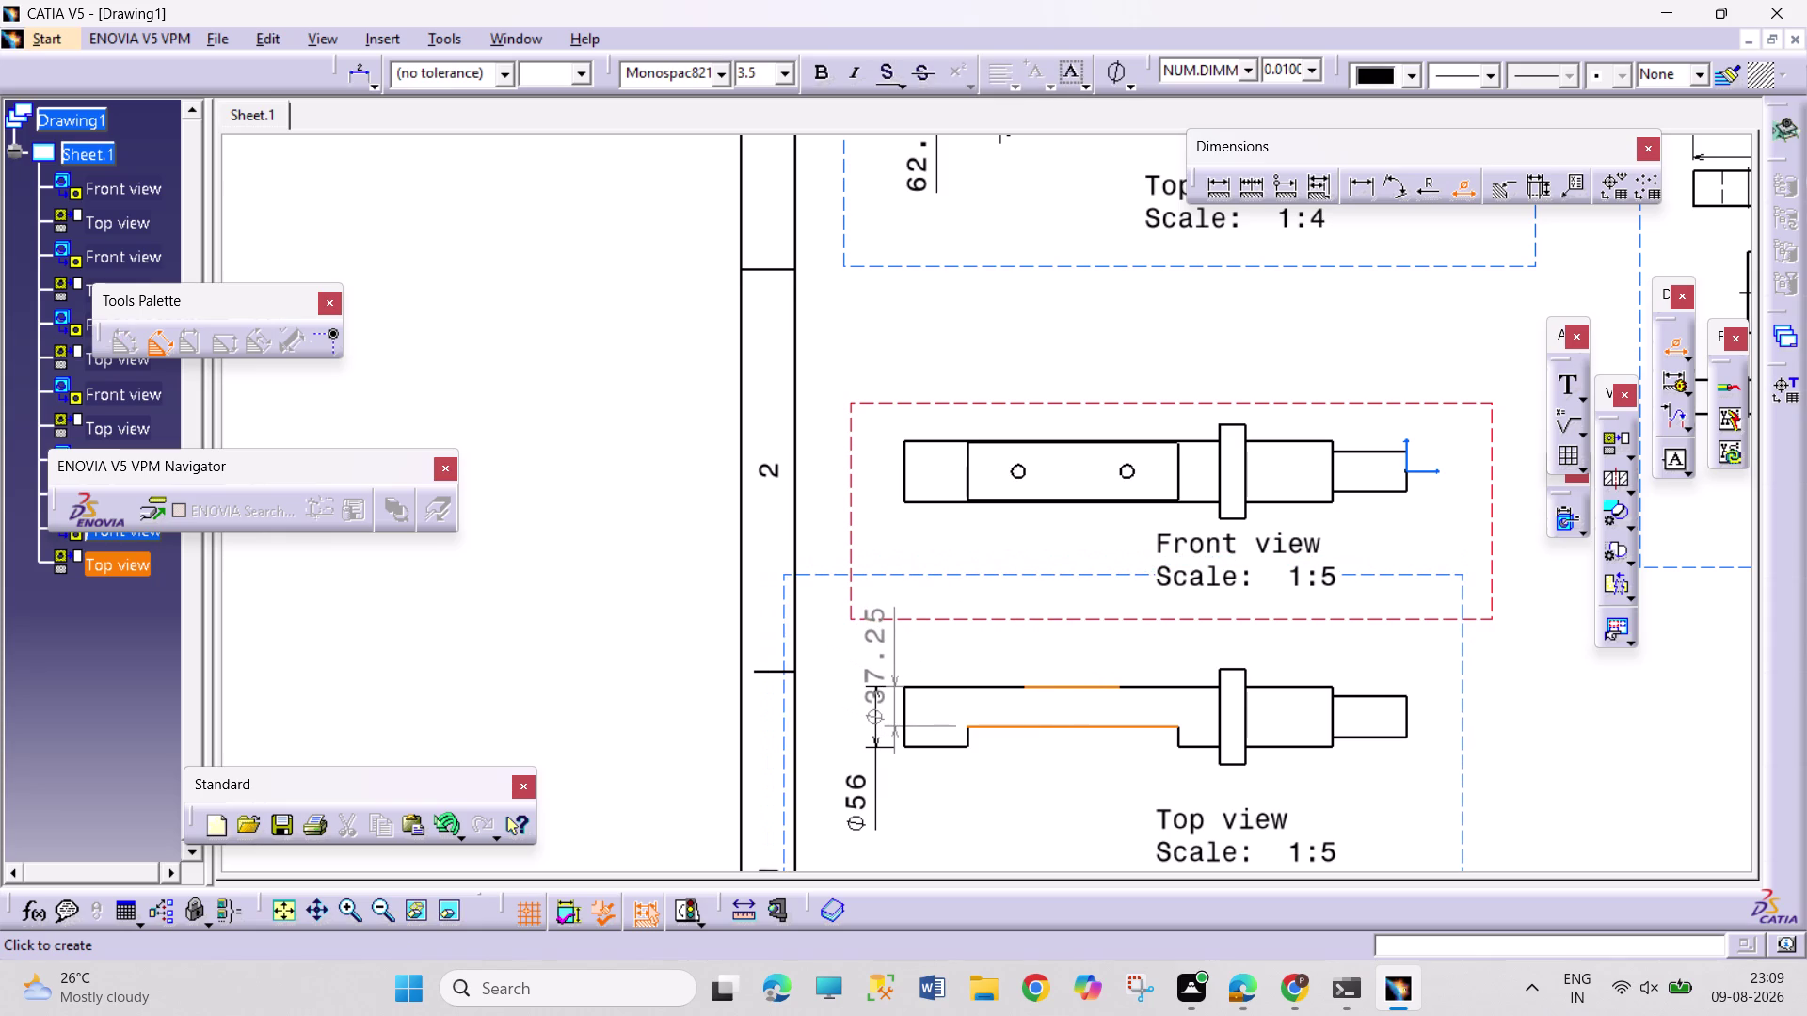
click(899, 668)
drag(881, 751, 838, 751)
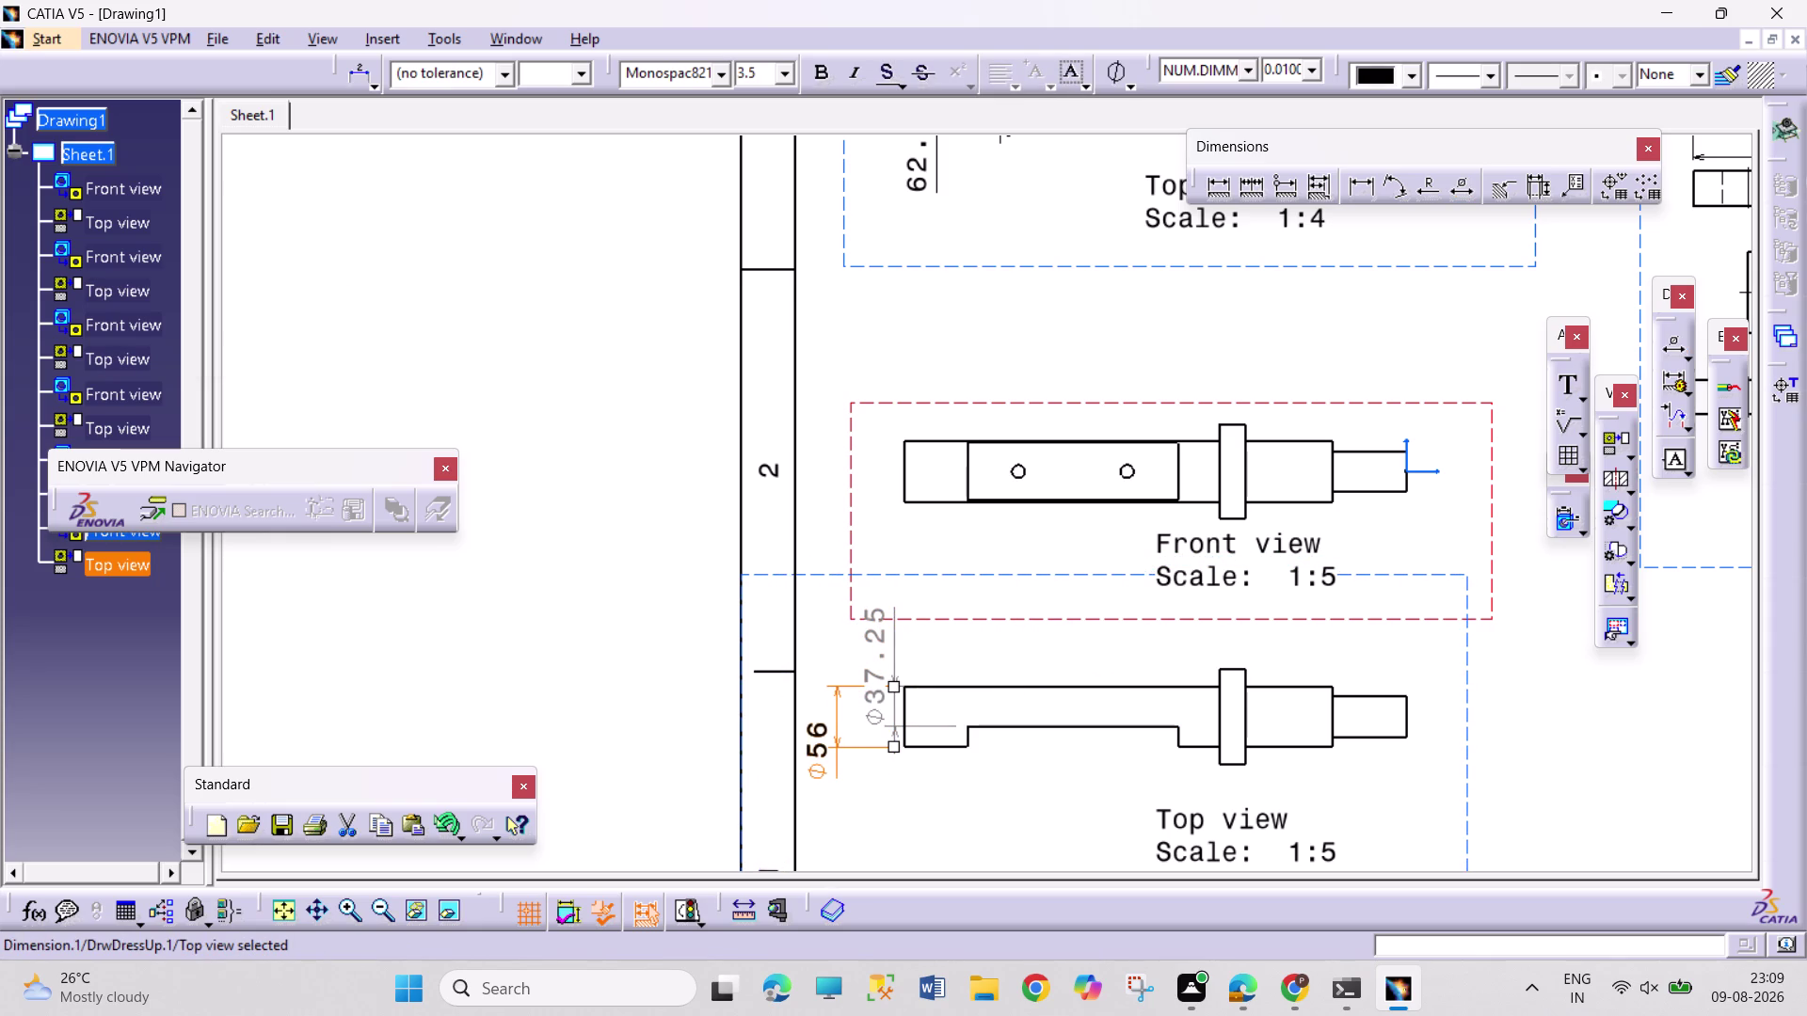
drag(889, 642, 886, 812)
click(1013, 814)
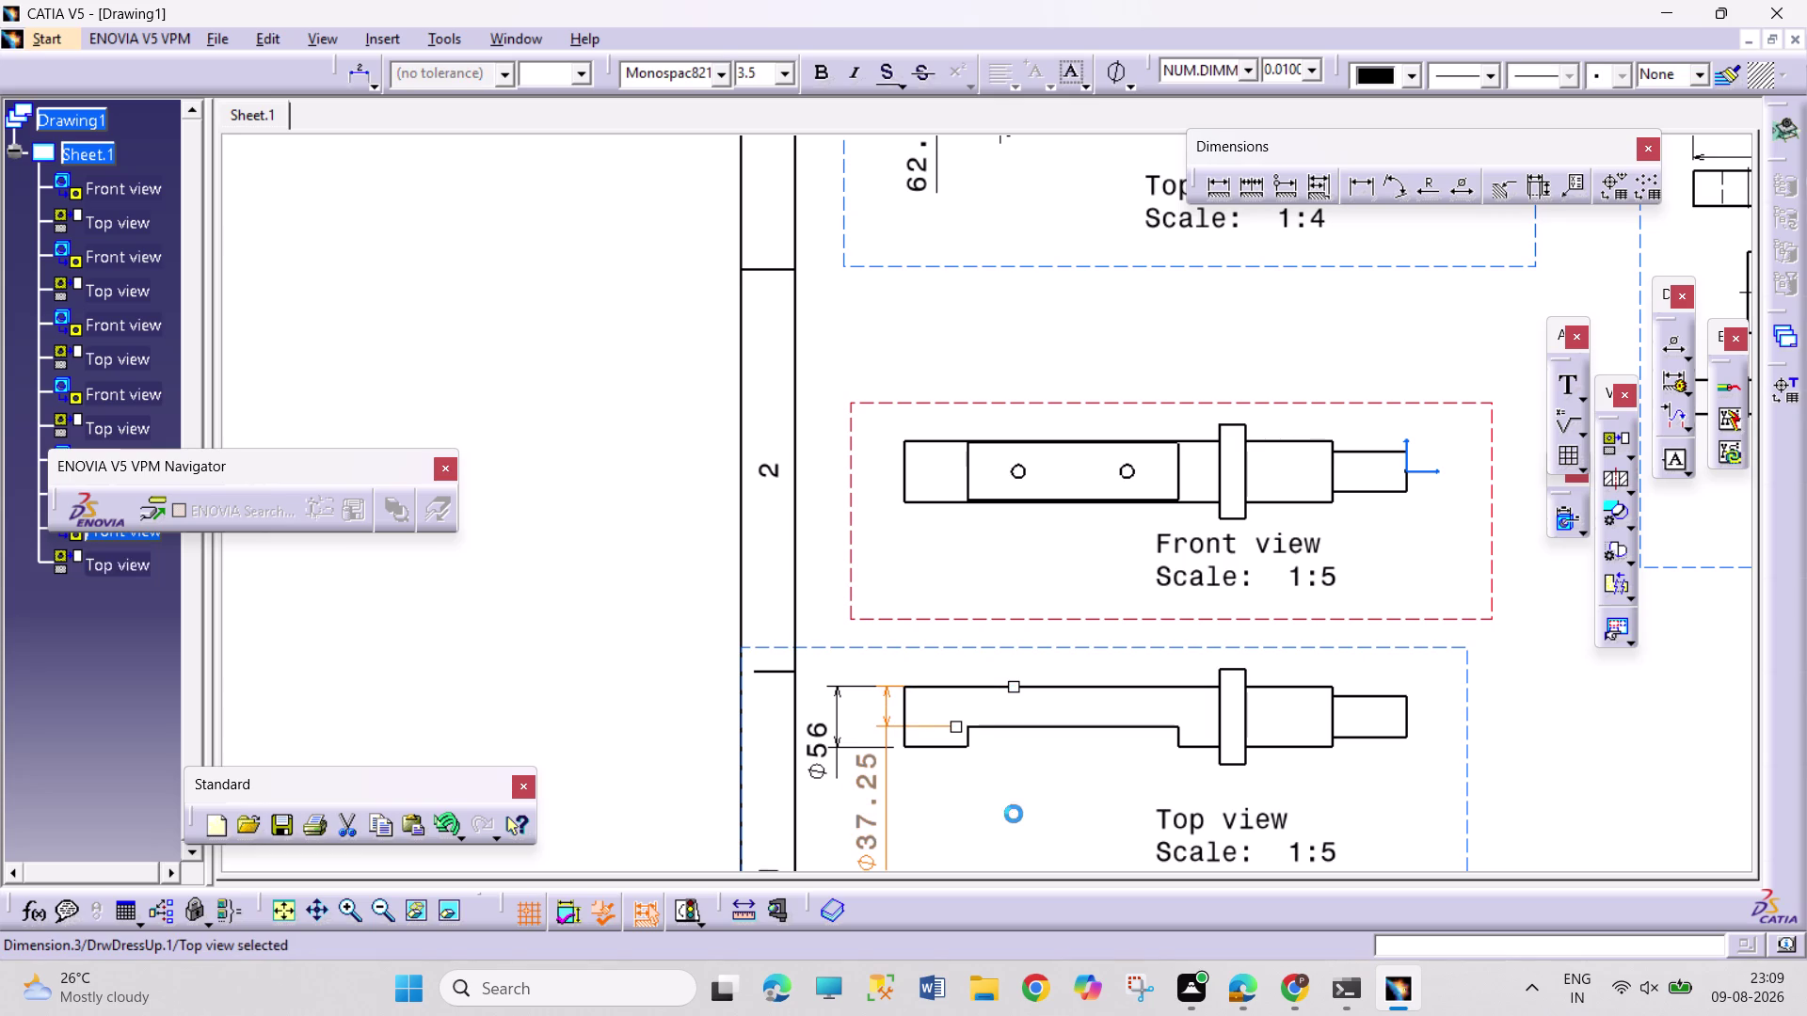
Add a Ø37.5 diameter dimension at the shaft's right end.
middle_drag(1412, 702, 1189, 710)
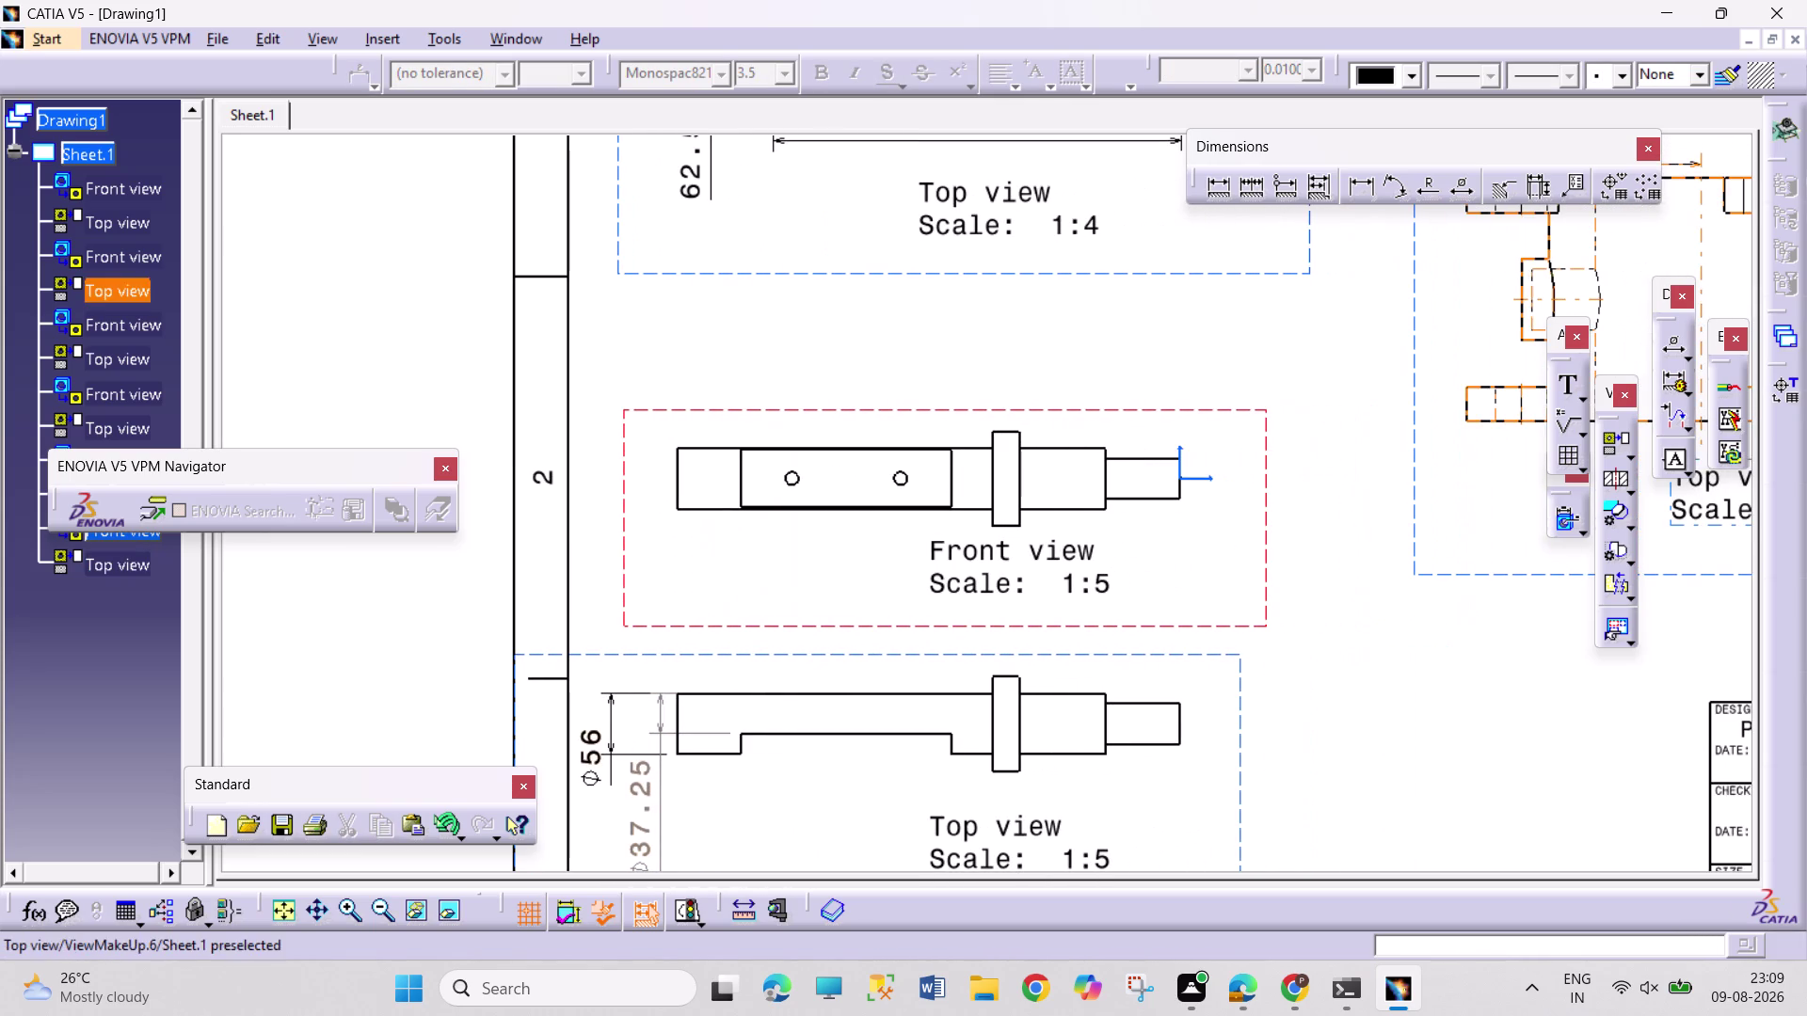
click(1455, 192)
drag(1182, 724, 1191, 723)
click(1226, 725)
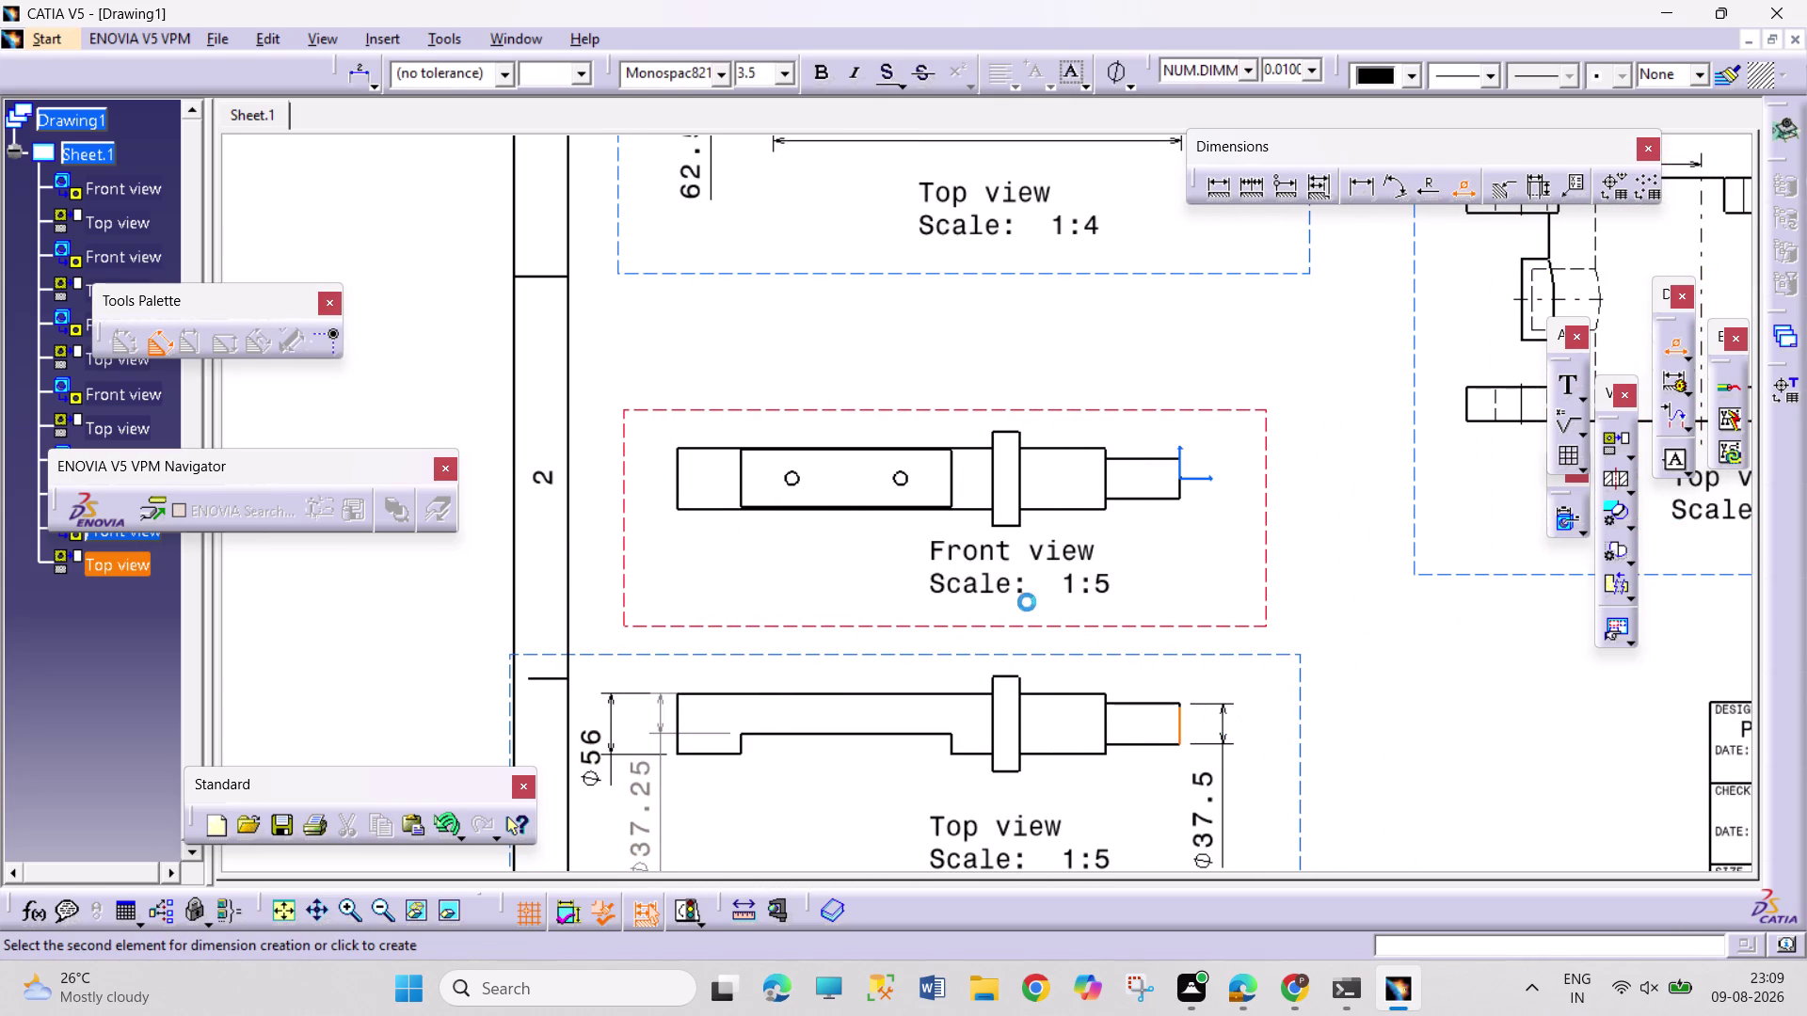
click(1359, 187)
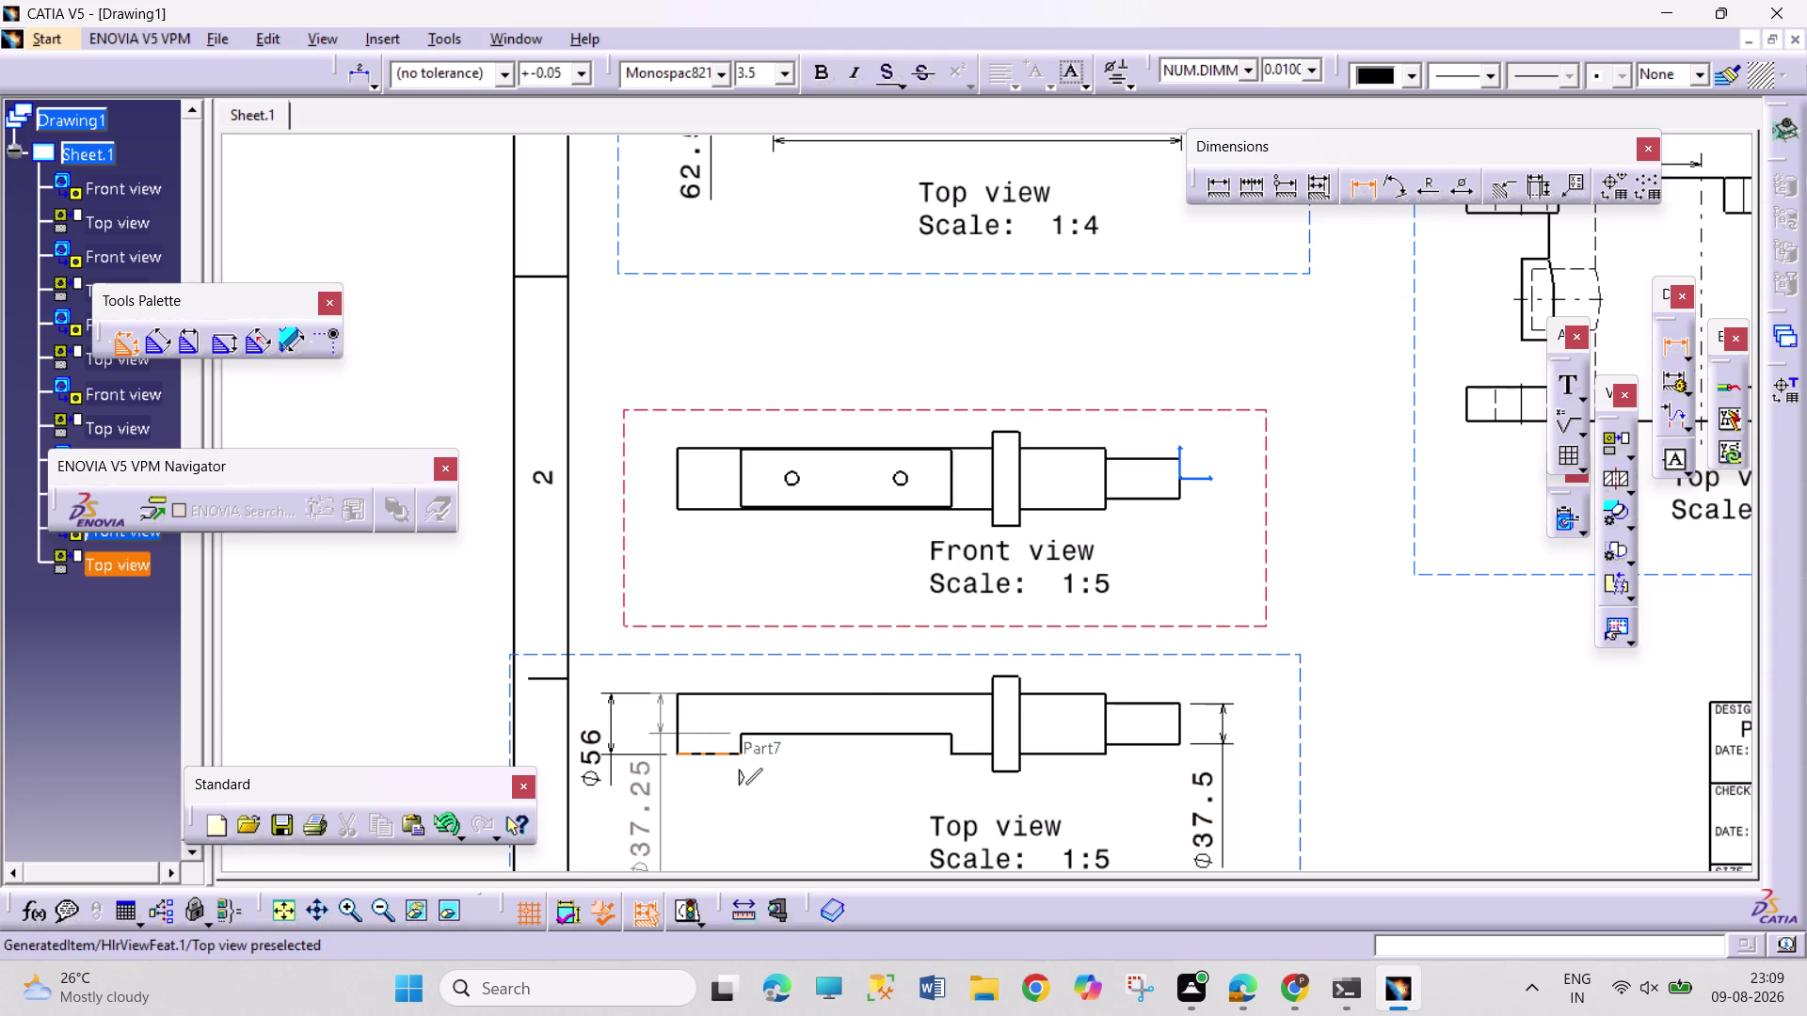
Add the 290 and 194 length dimensions below the shaft, 194 above 290.
click(706, 757)
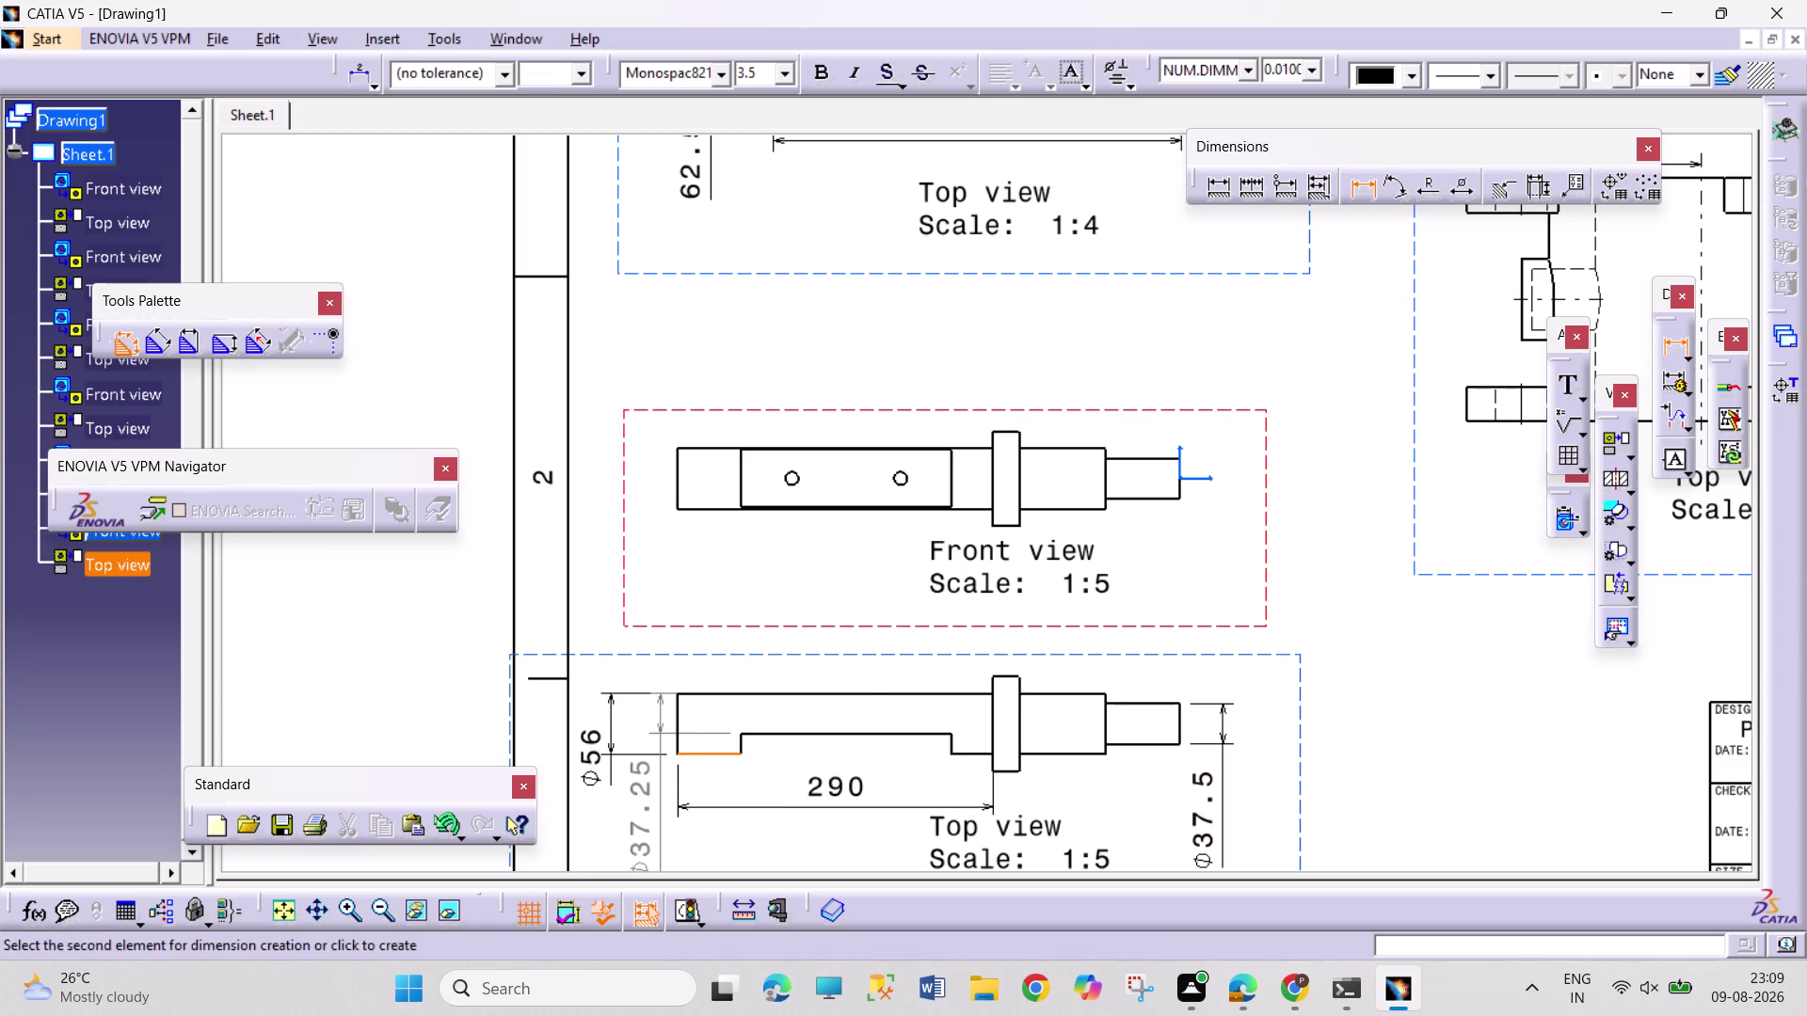
click(756, 807)
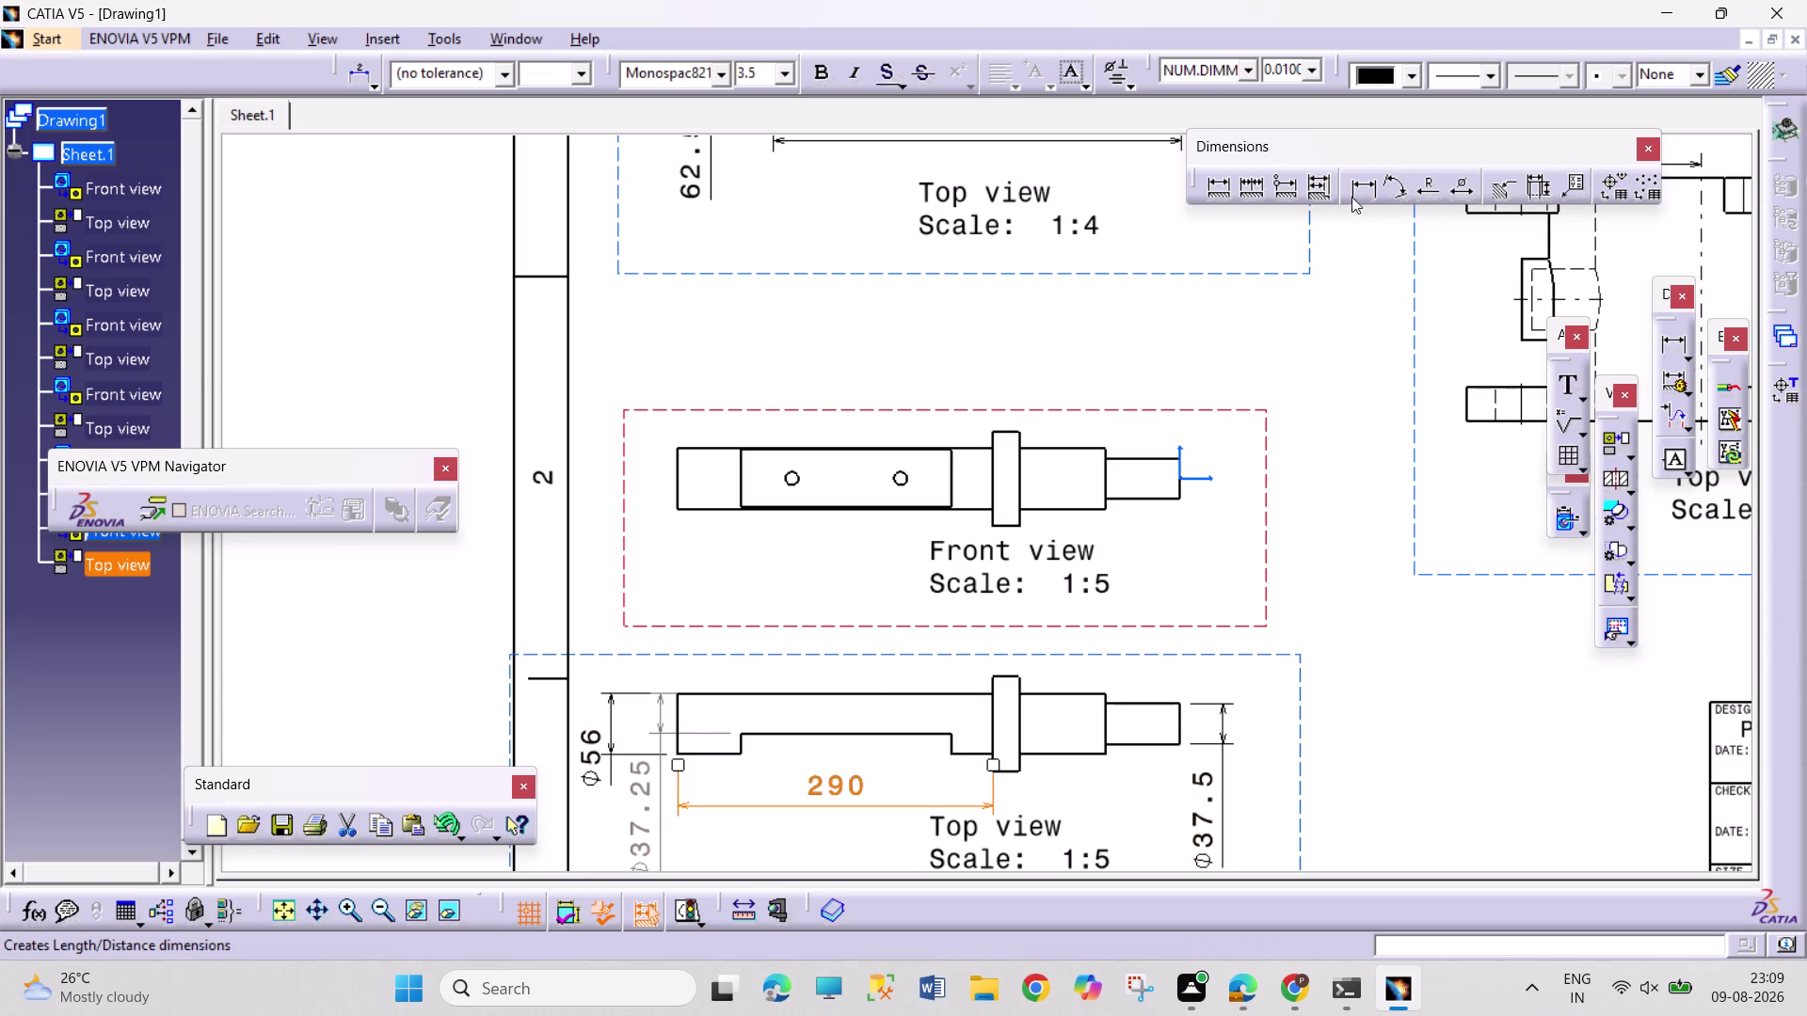
drag(1365, 188, 1359, 200)
click(839, 734)
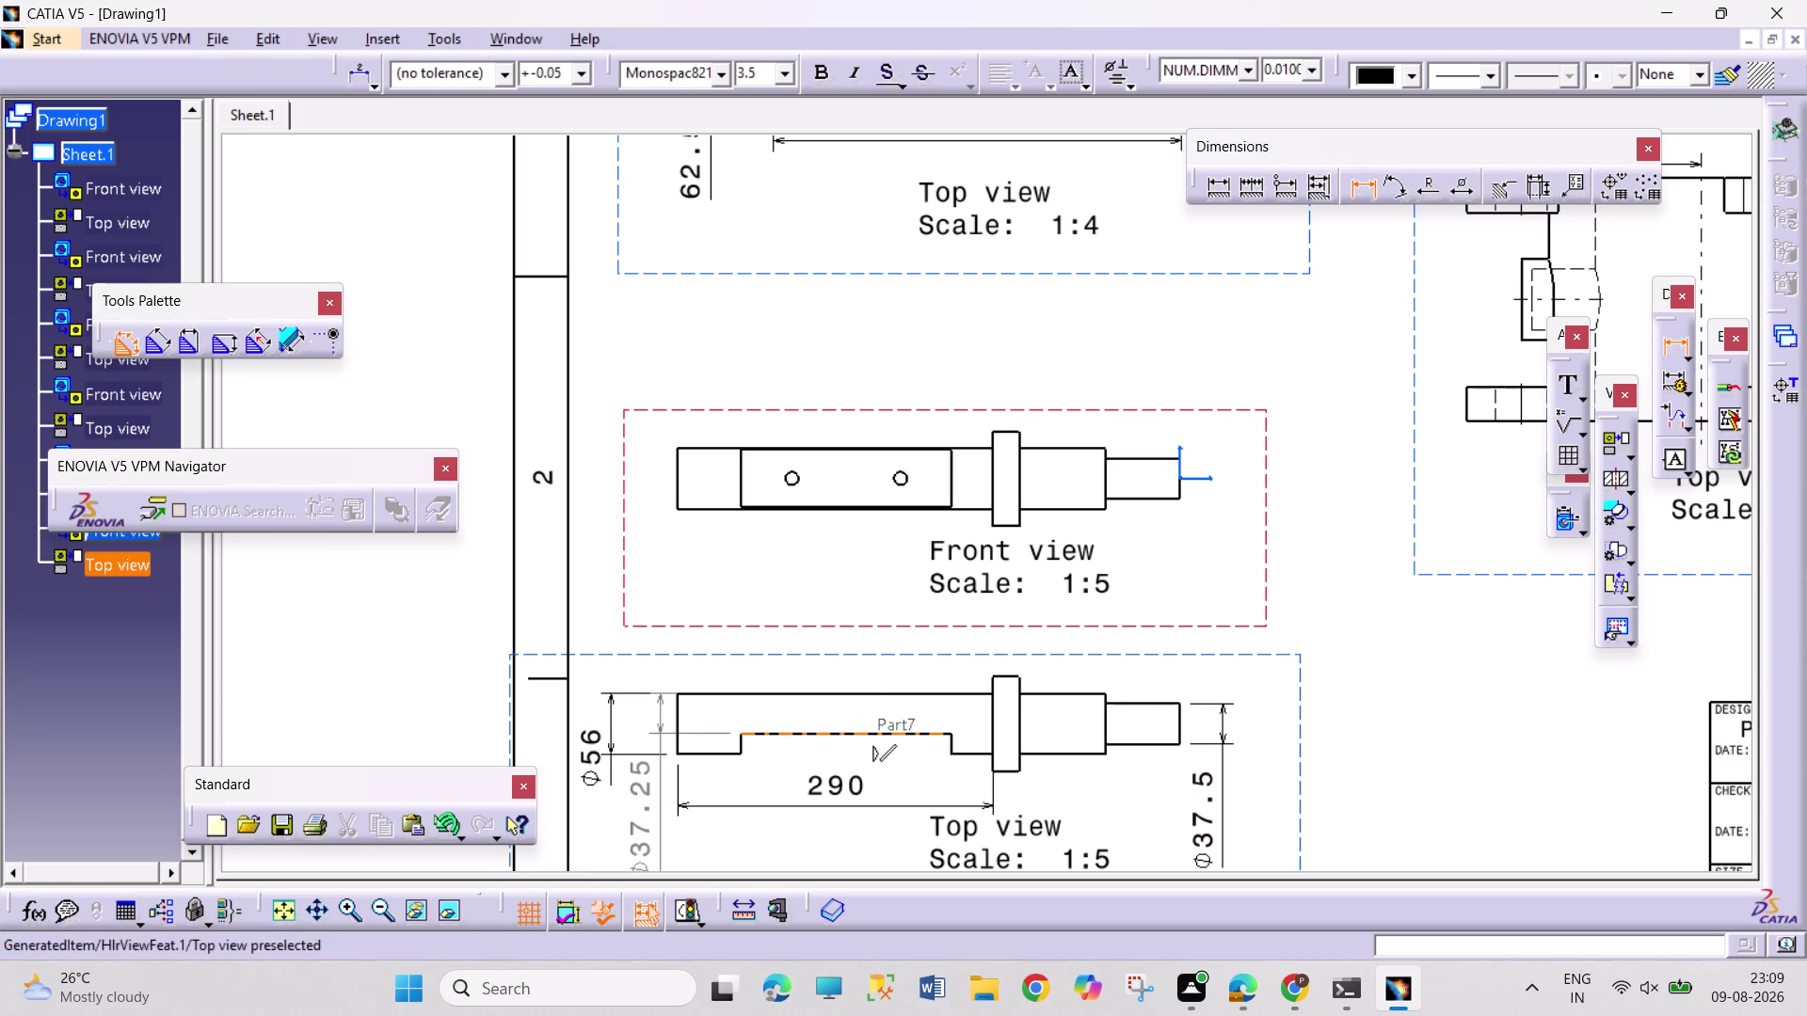
click(846, 773)
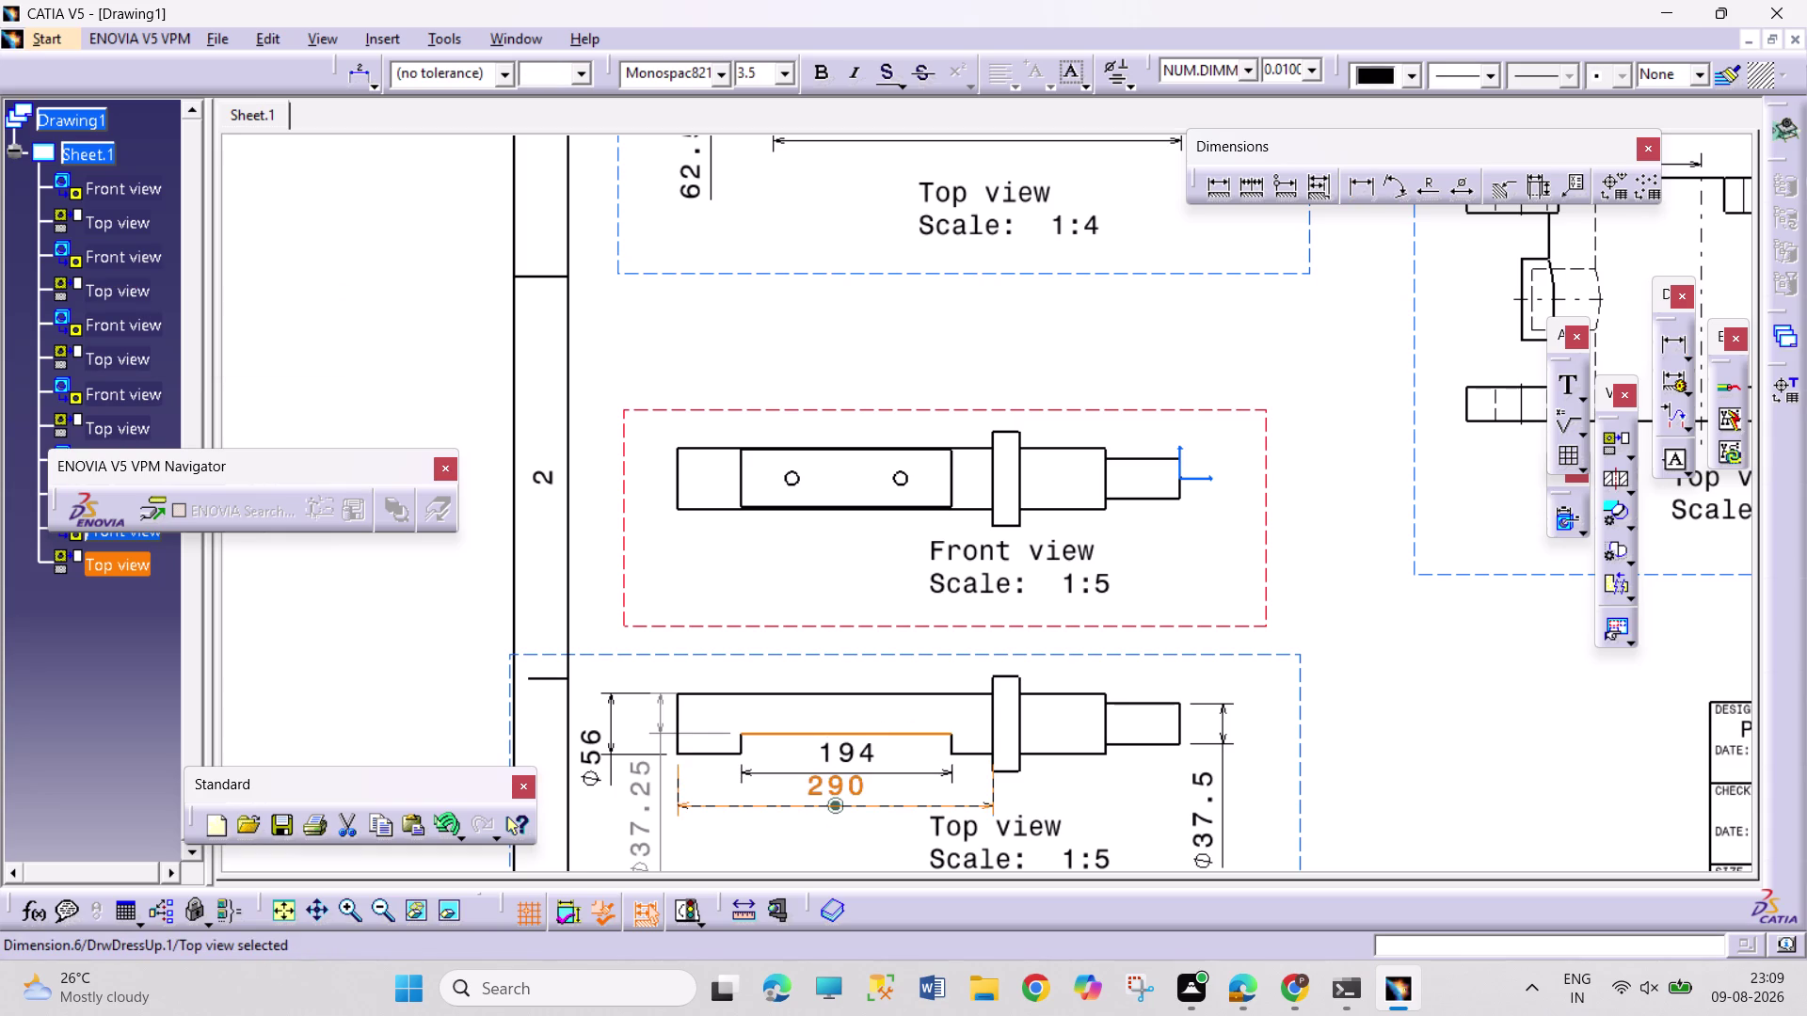
drag(970, 807, 970, 839)
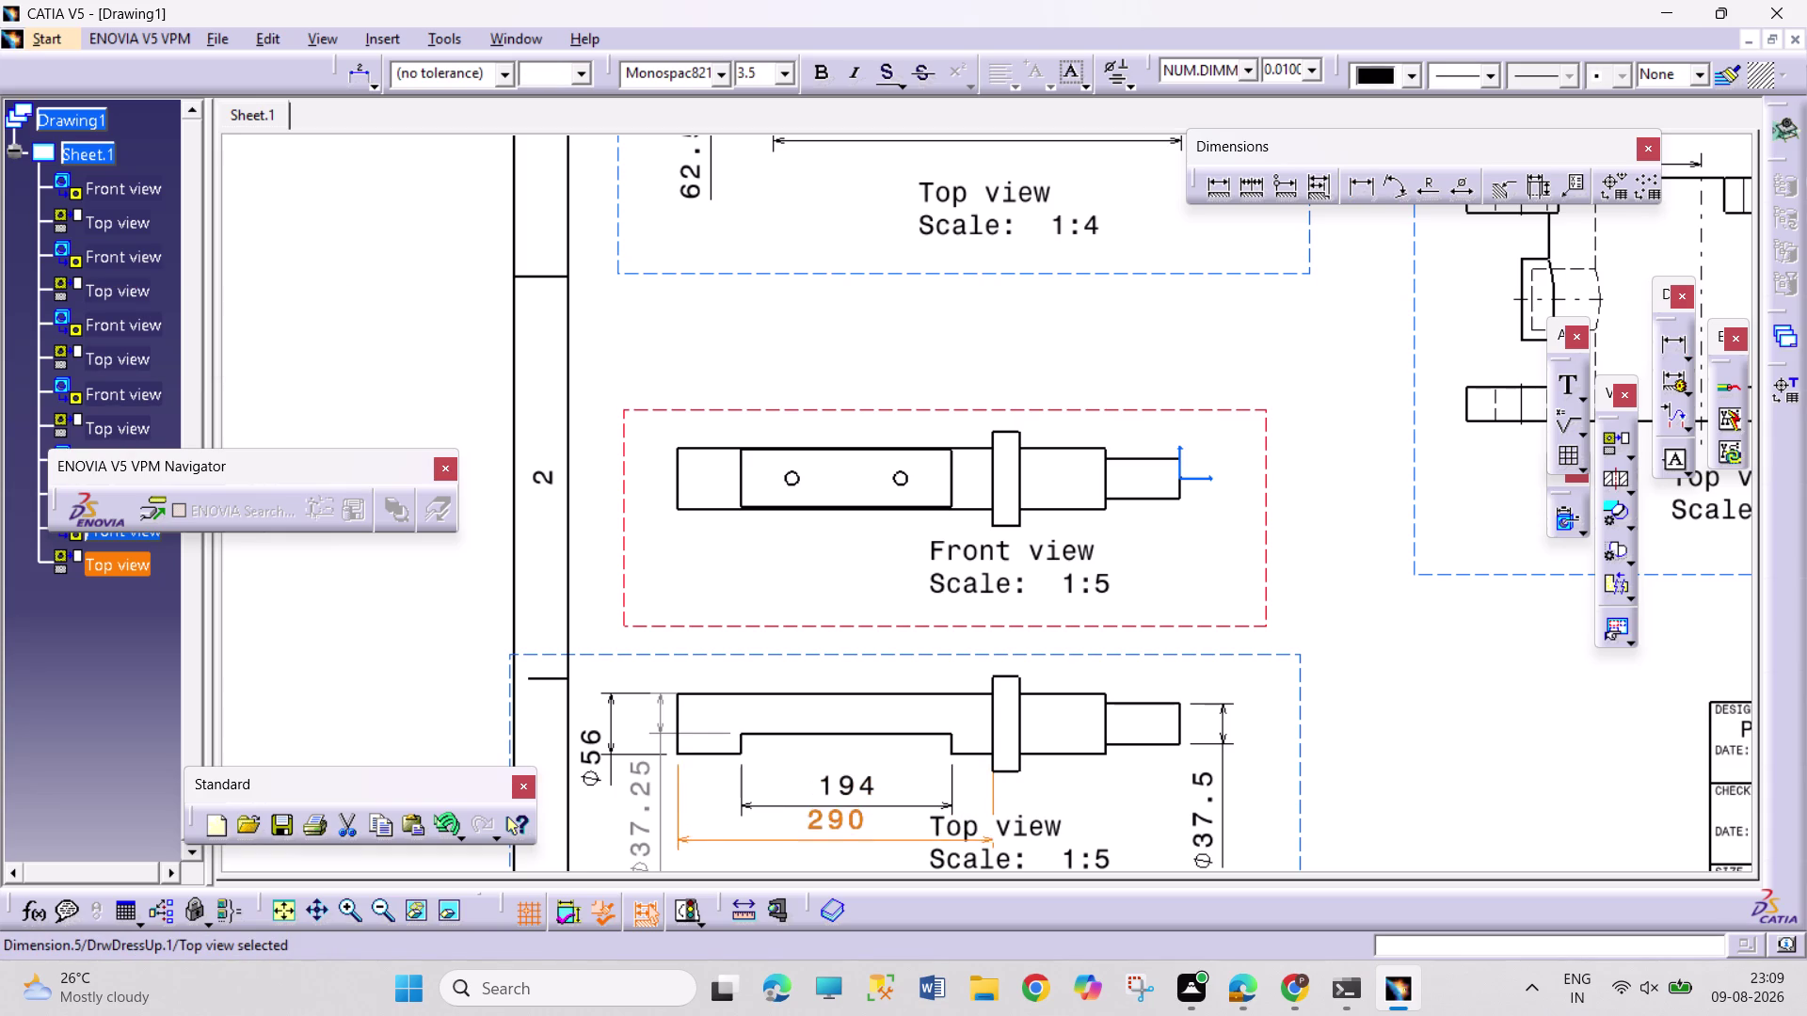
drag(970, 840, 973, 841)
middle_drag(1097, 801, 1194, 524)
drag(1136, 572, 975, 671)
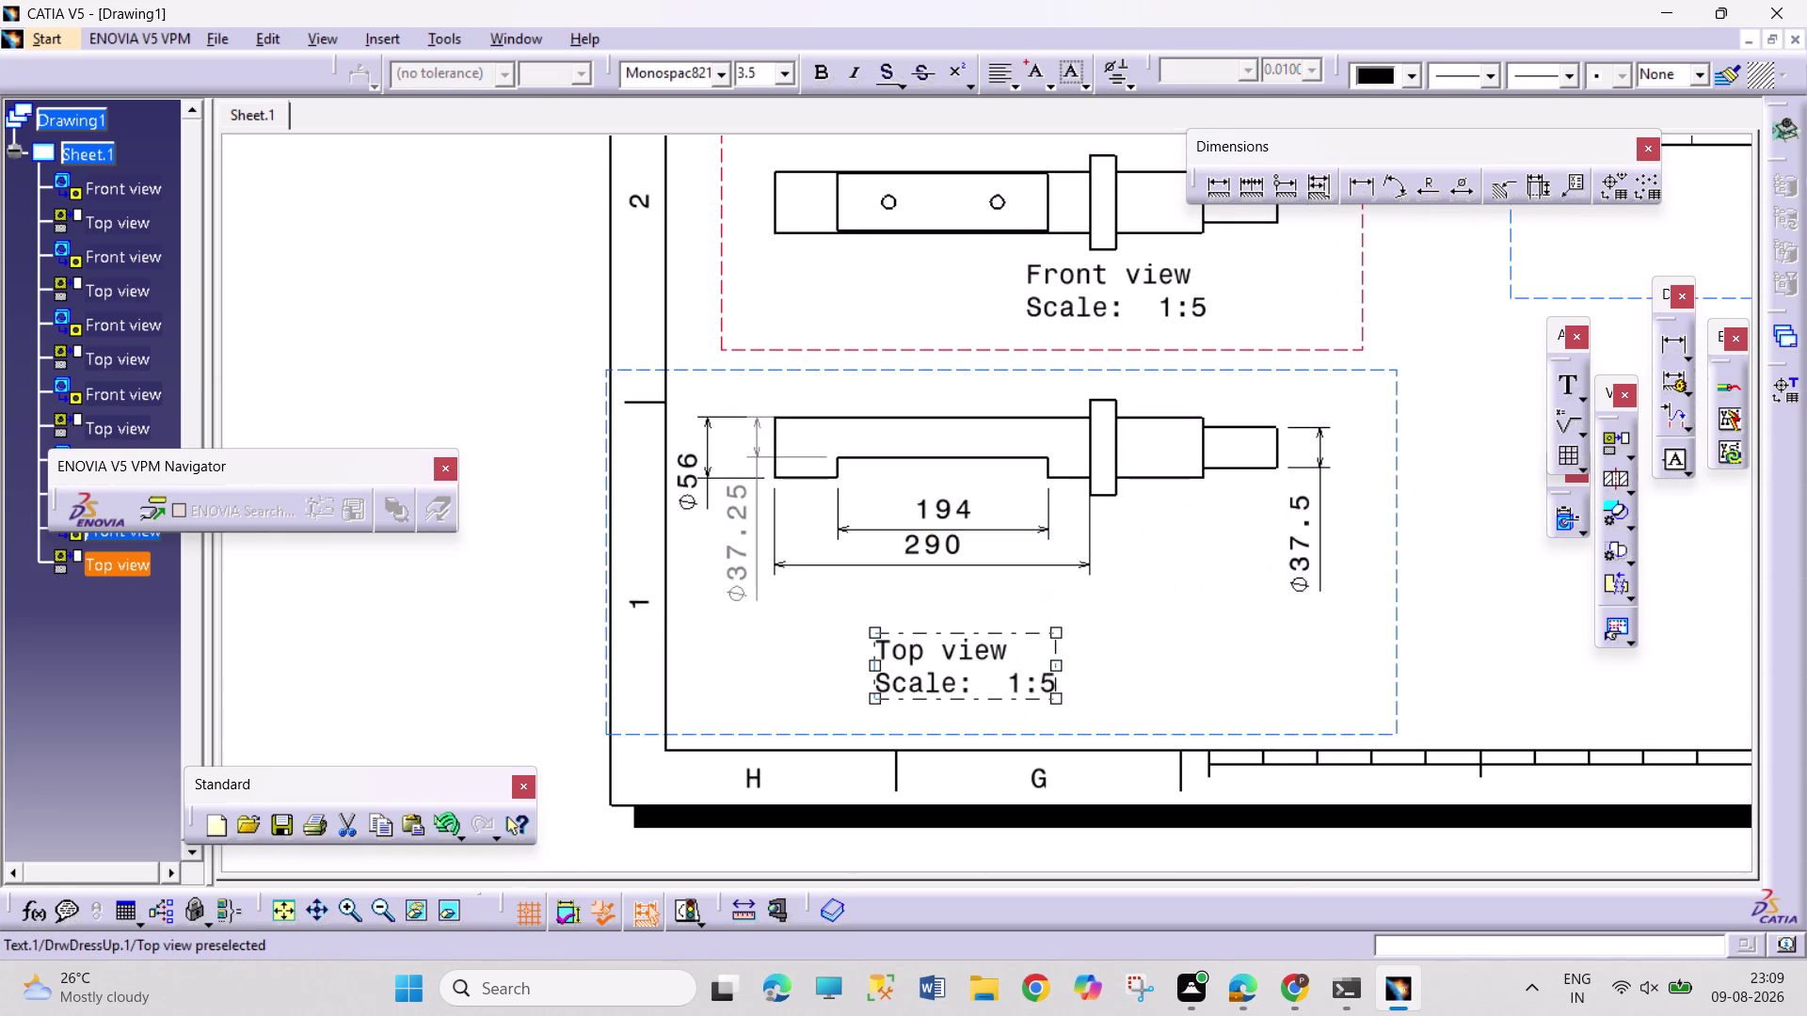
Shift the Top view title aside and begin a flange length dimension.
drag(975, 671, 940, 683)
click(1211, 664)
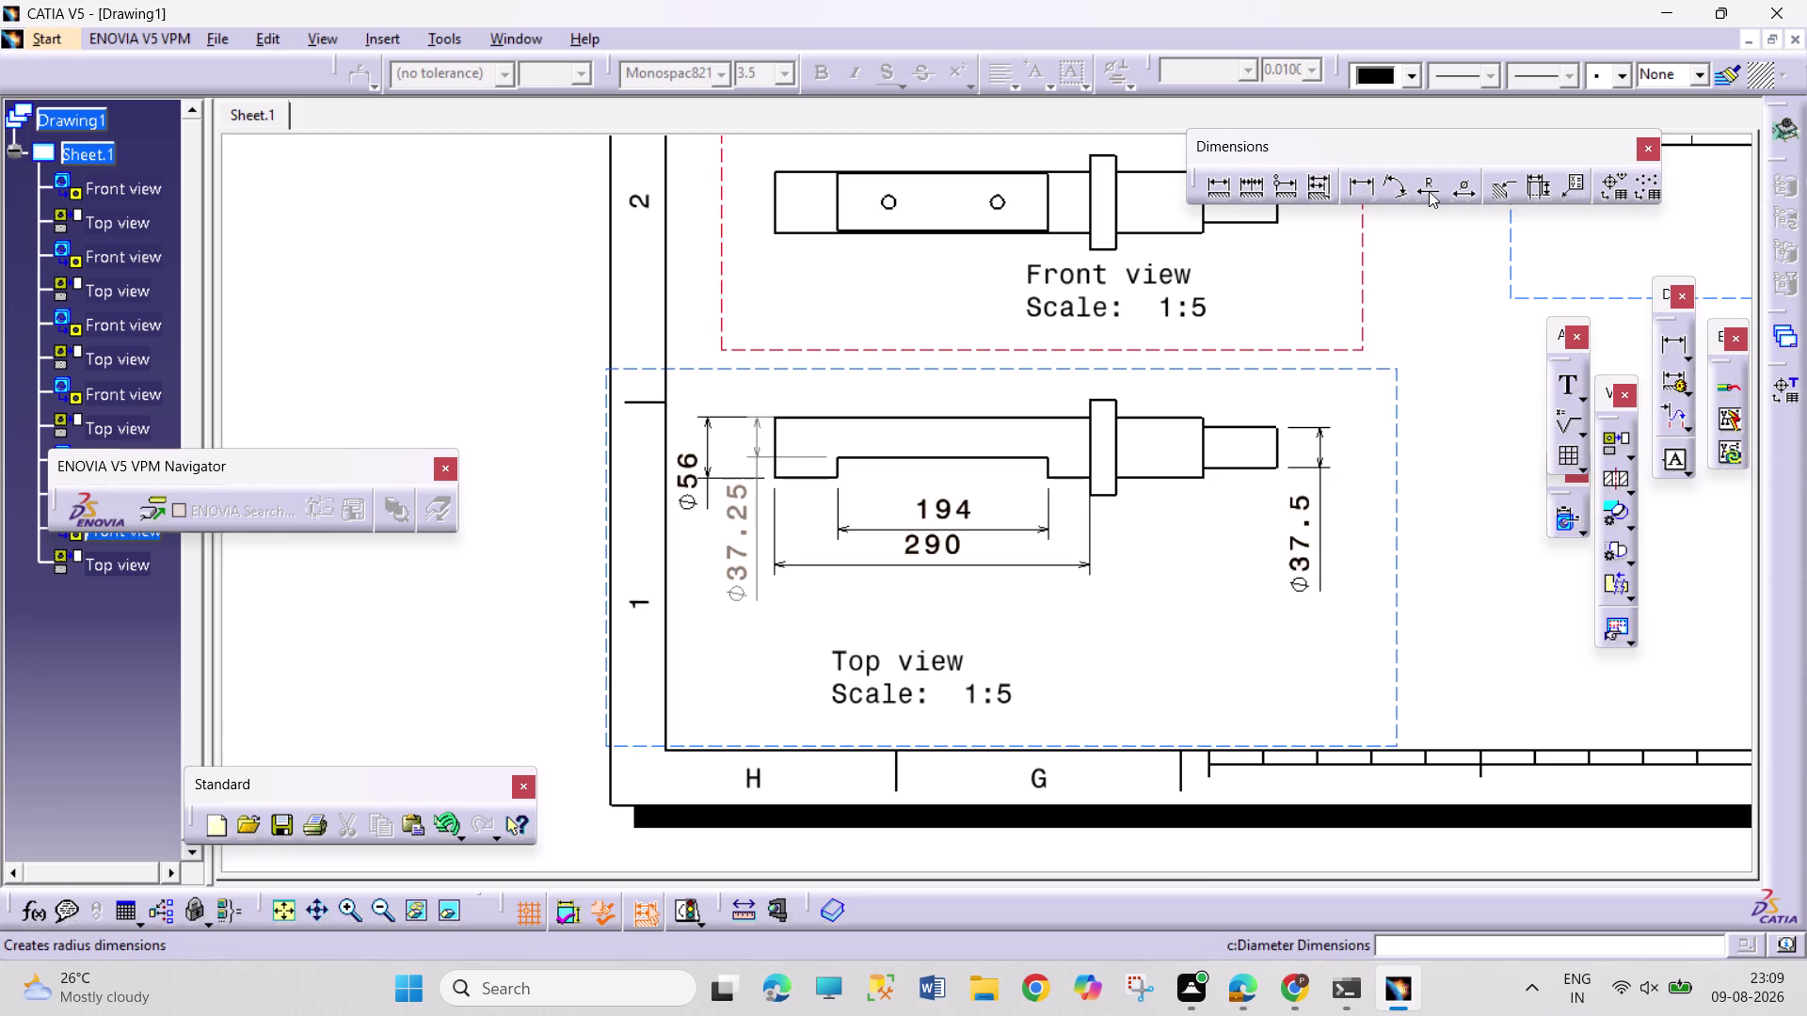
click(1290, 196)
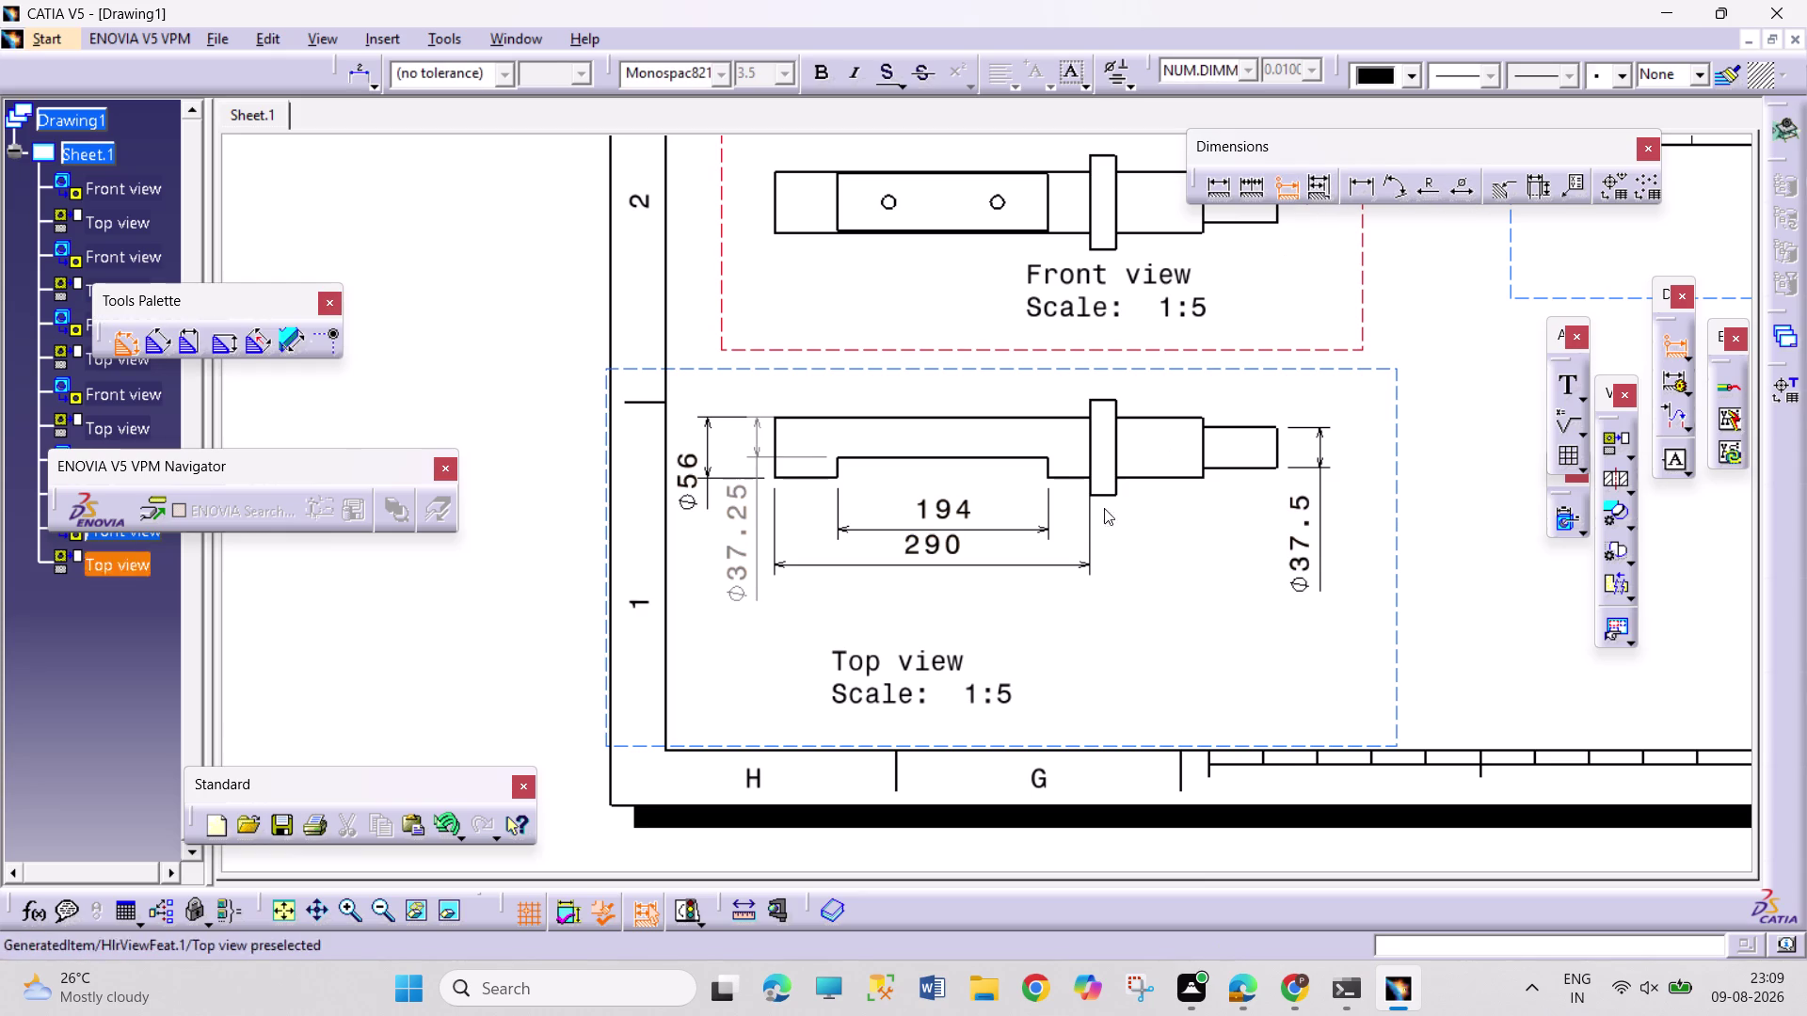
click(1100, 493)
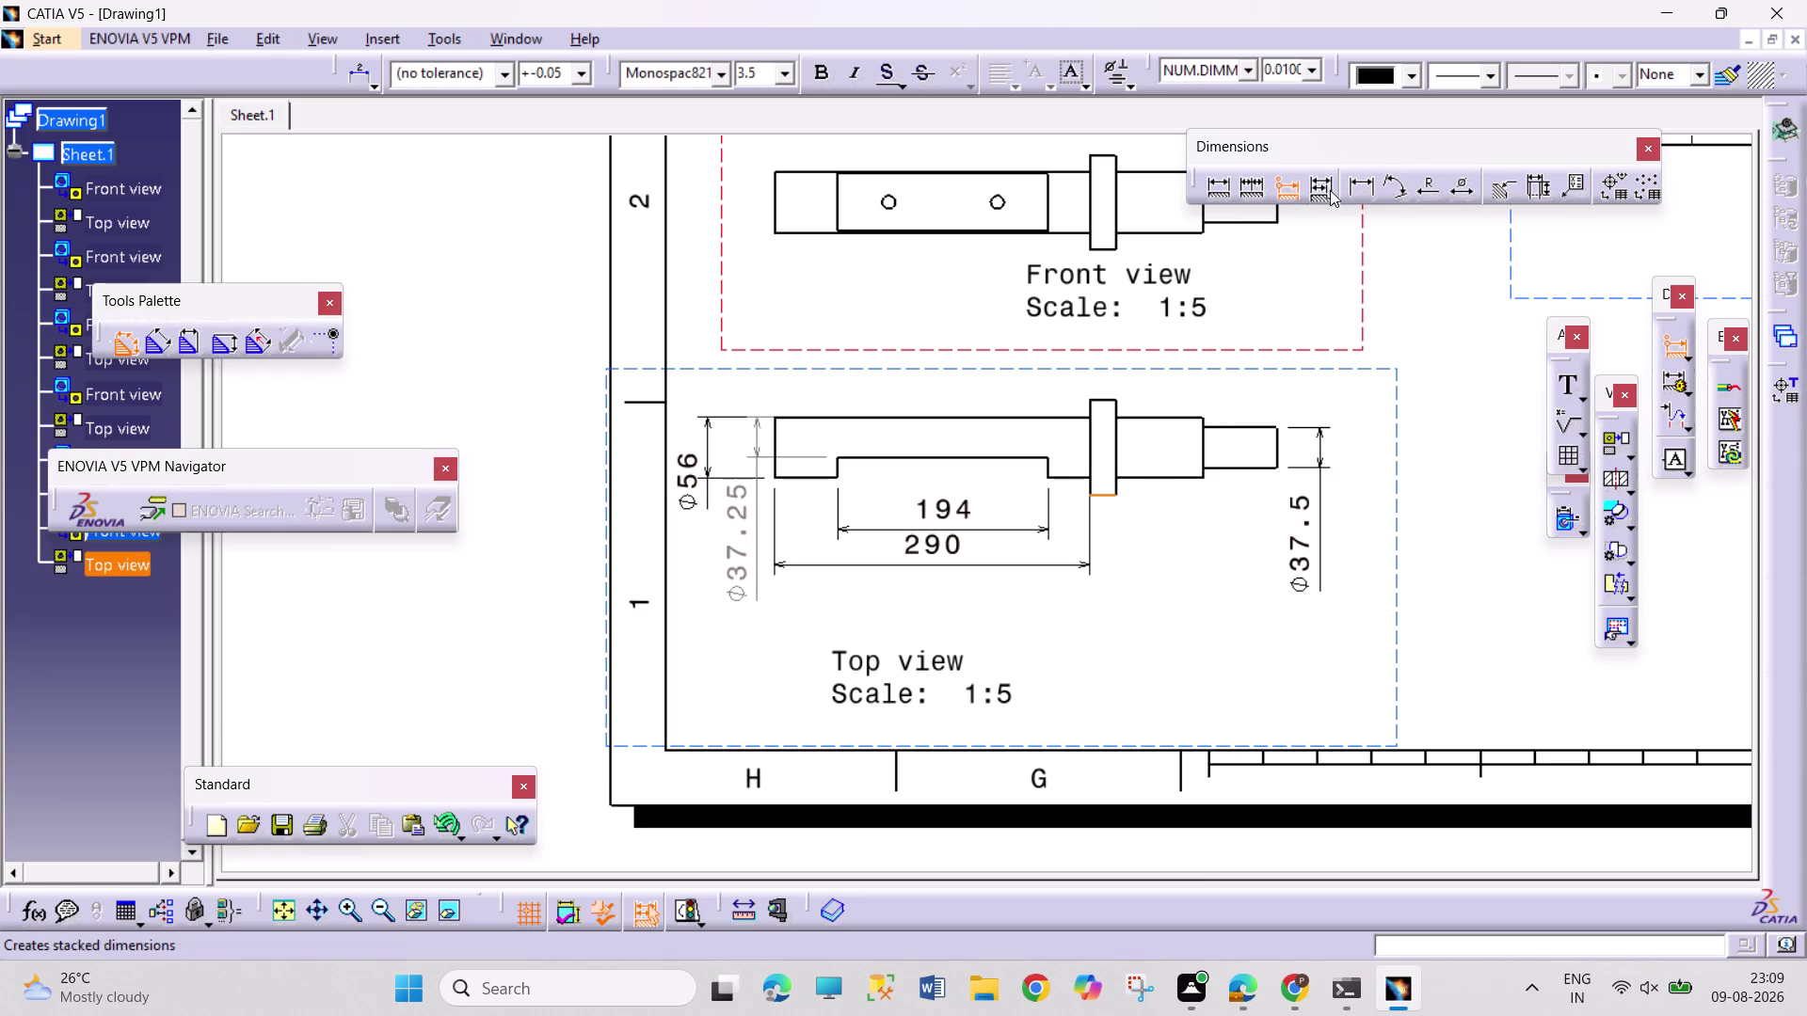
Place a 24 thickness dimension between the flange's two faces.
click(1361, 189)
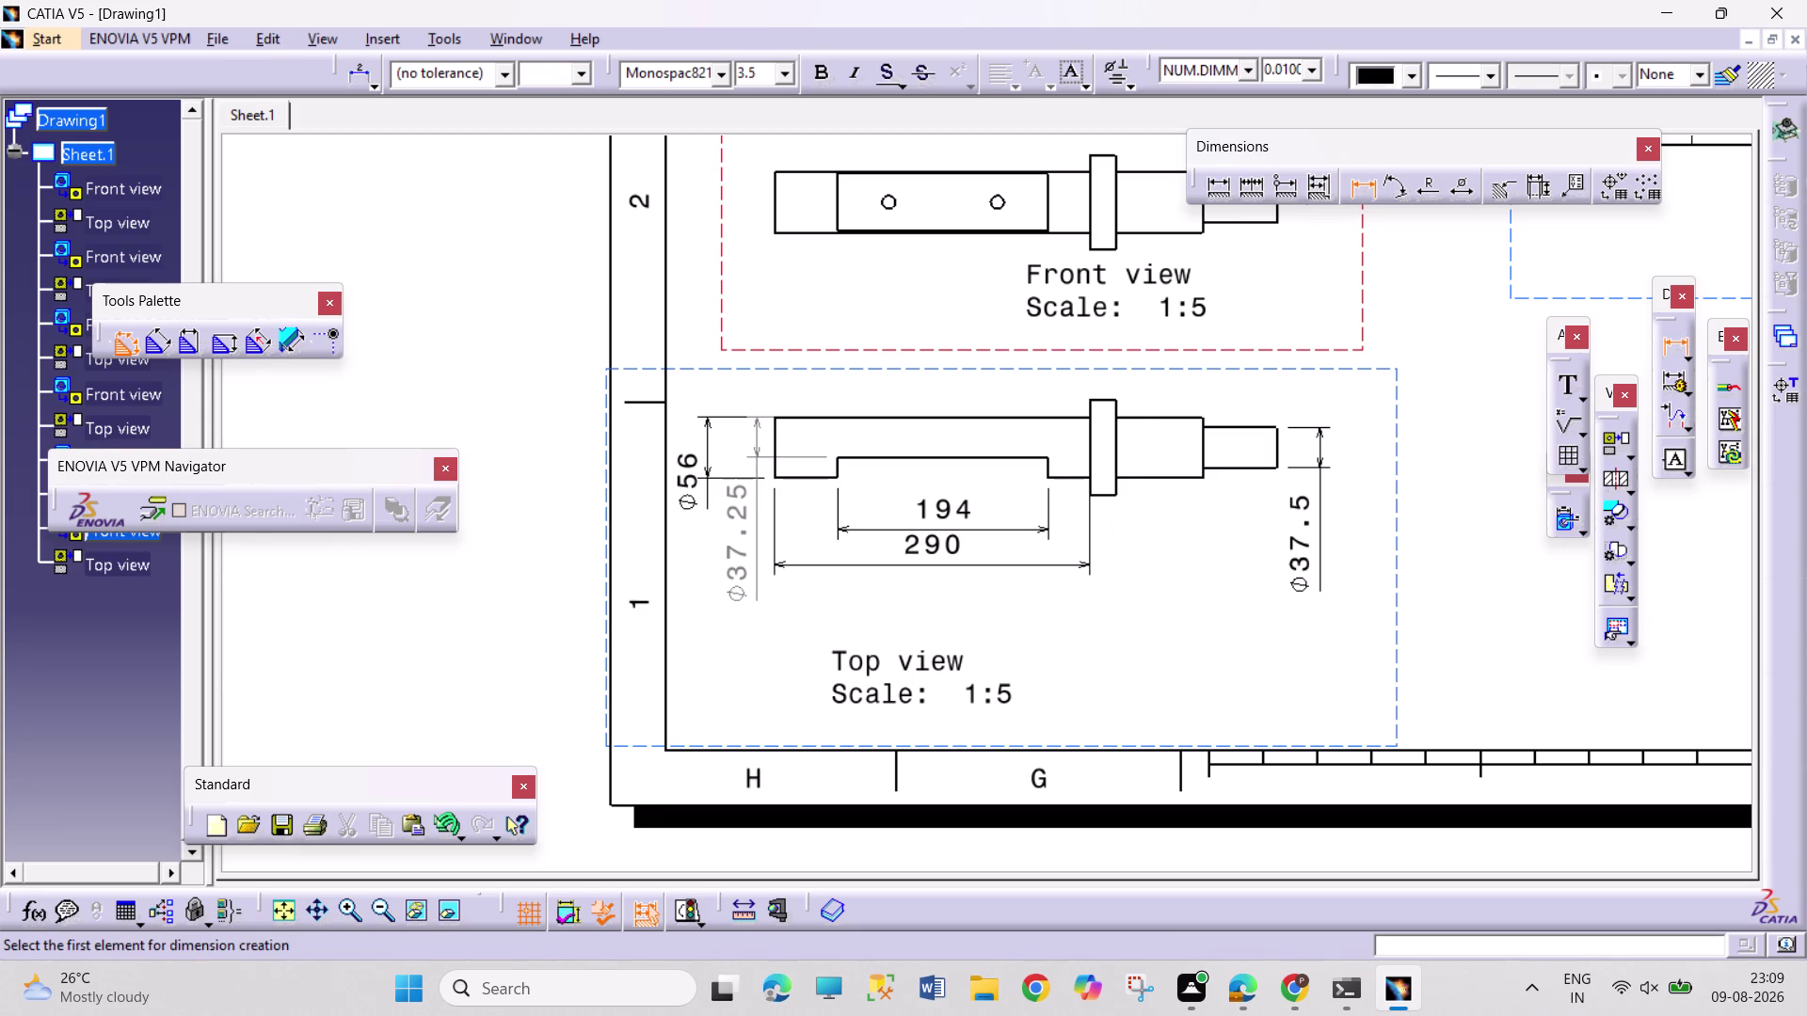
click(1097, 493)
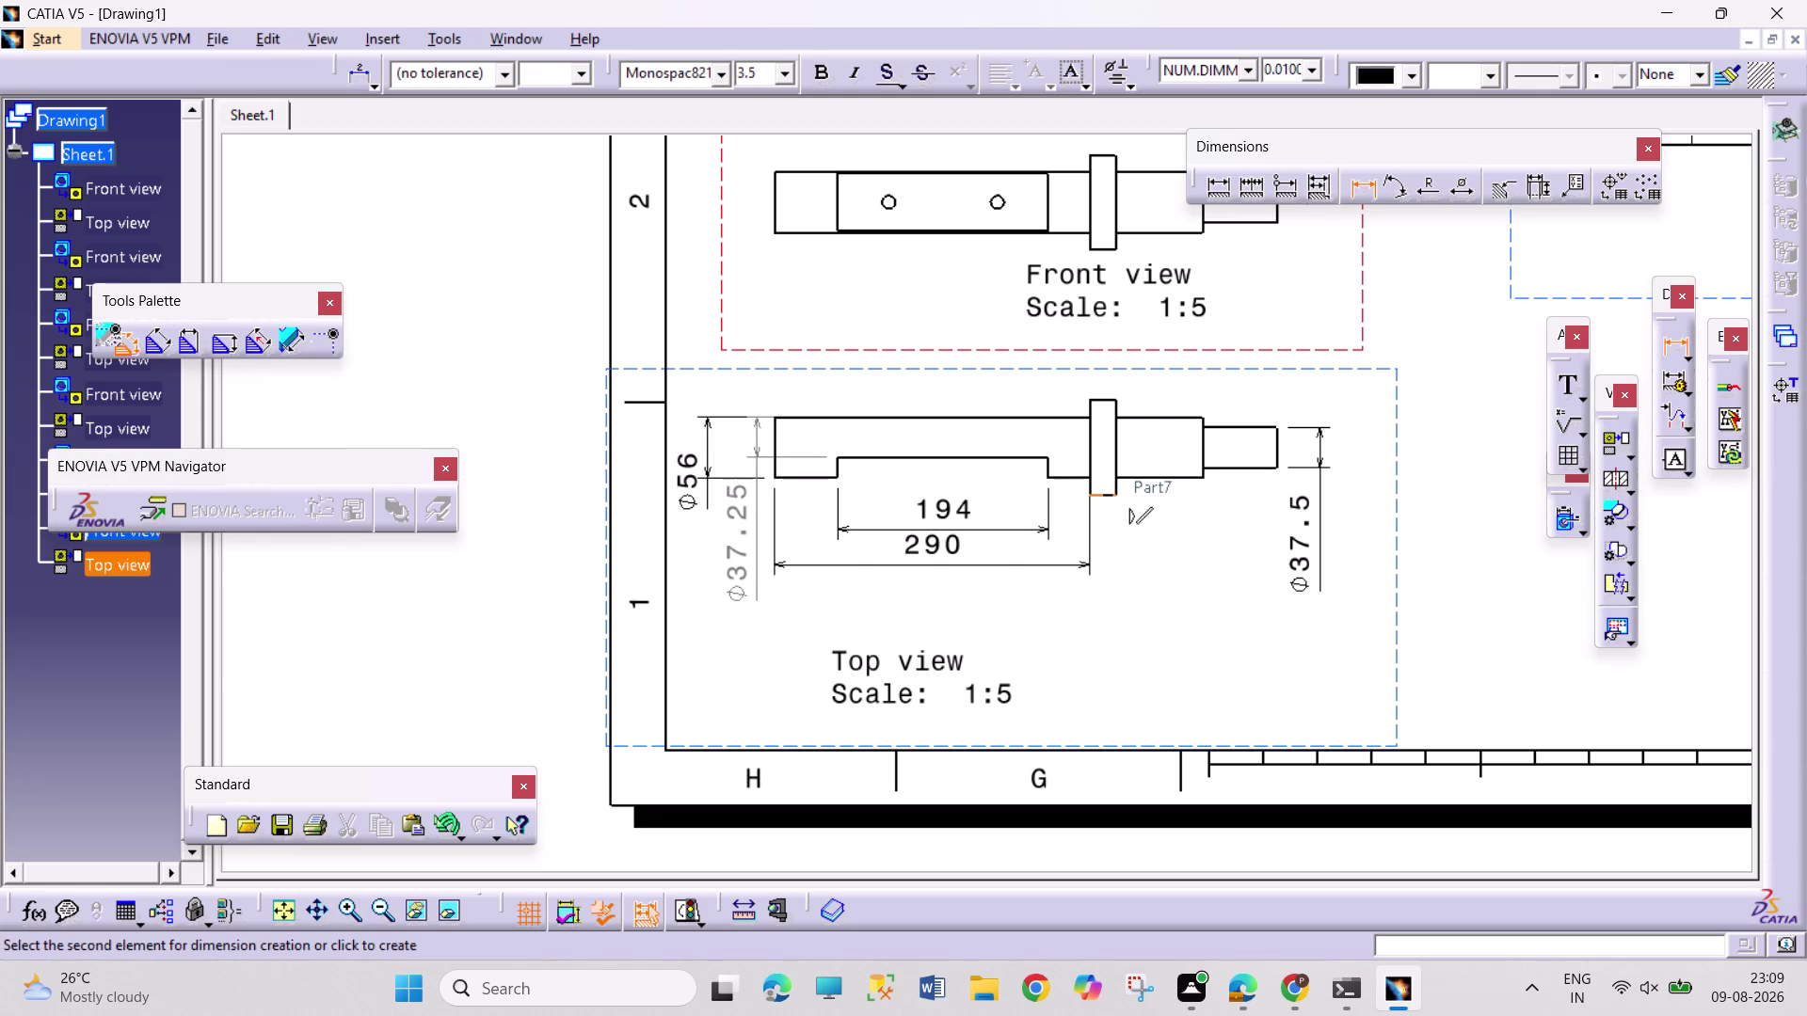
click(1084, 564)
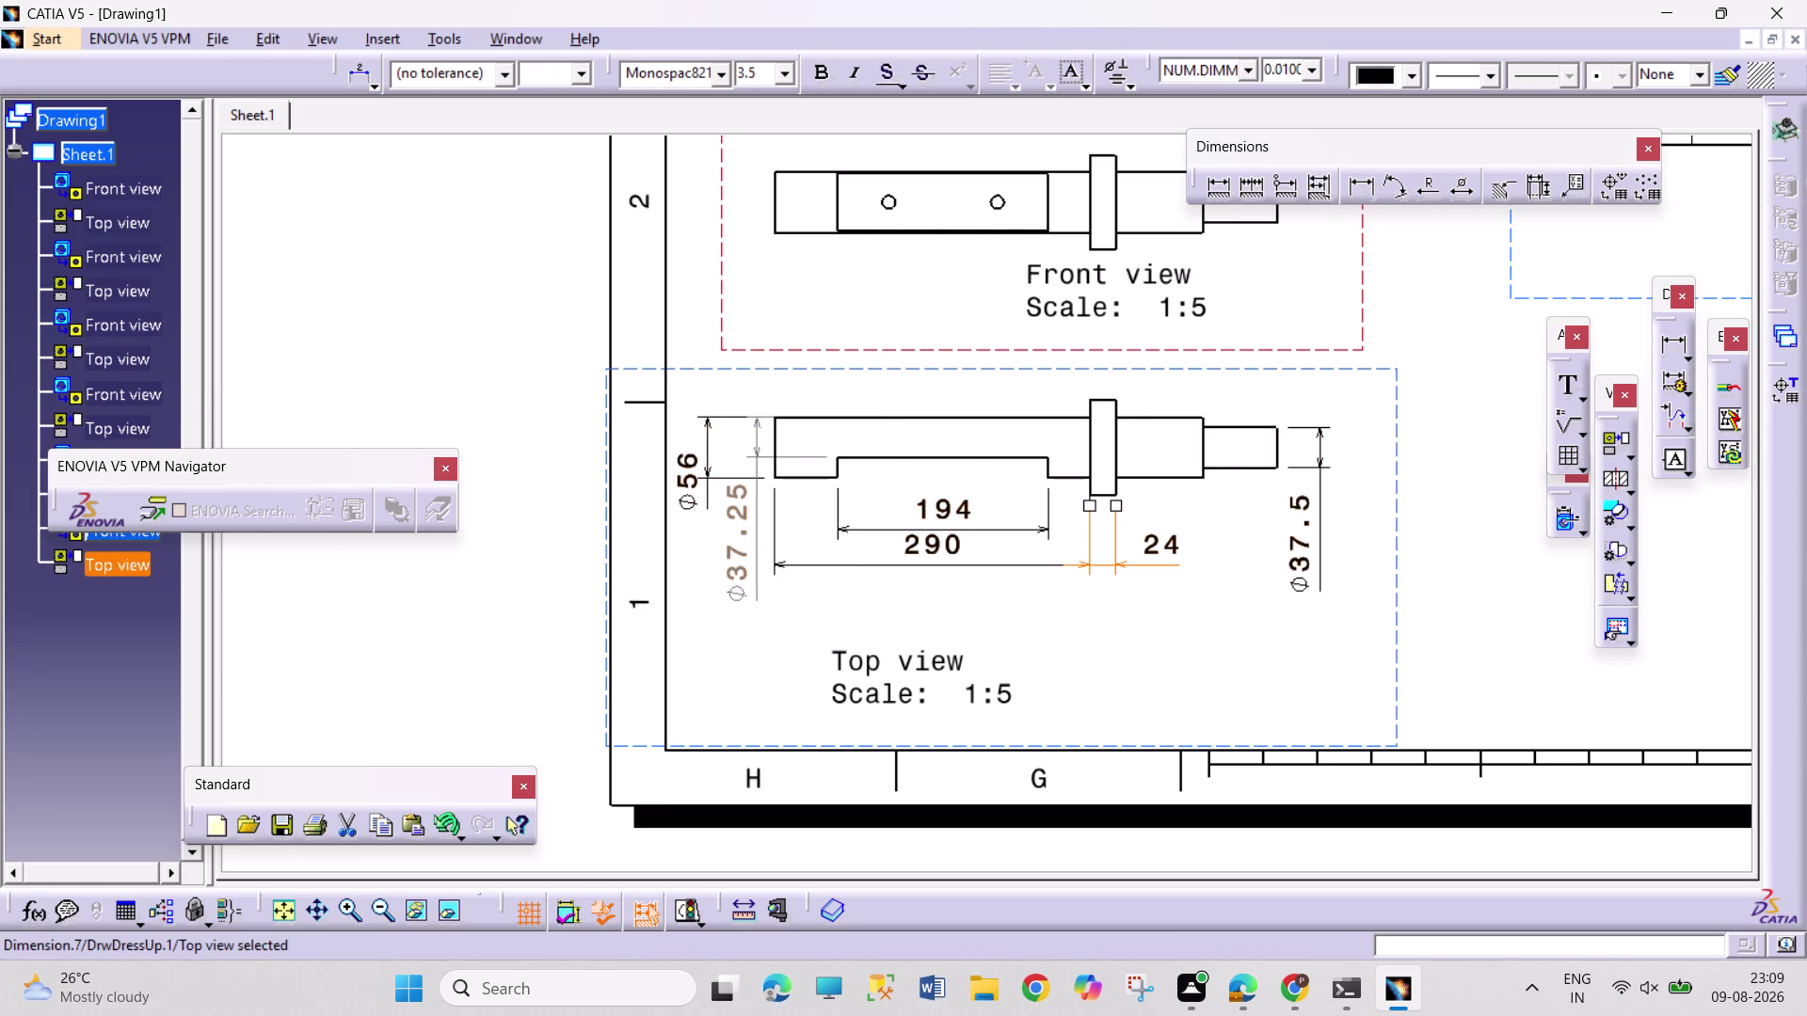
middle_drag(1332, 297, 1357, 486)
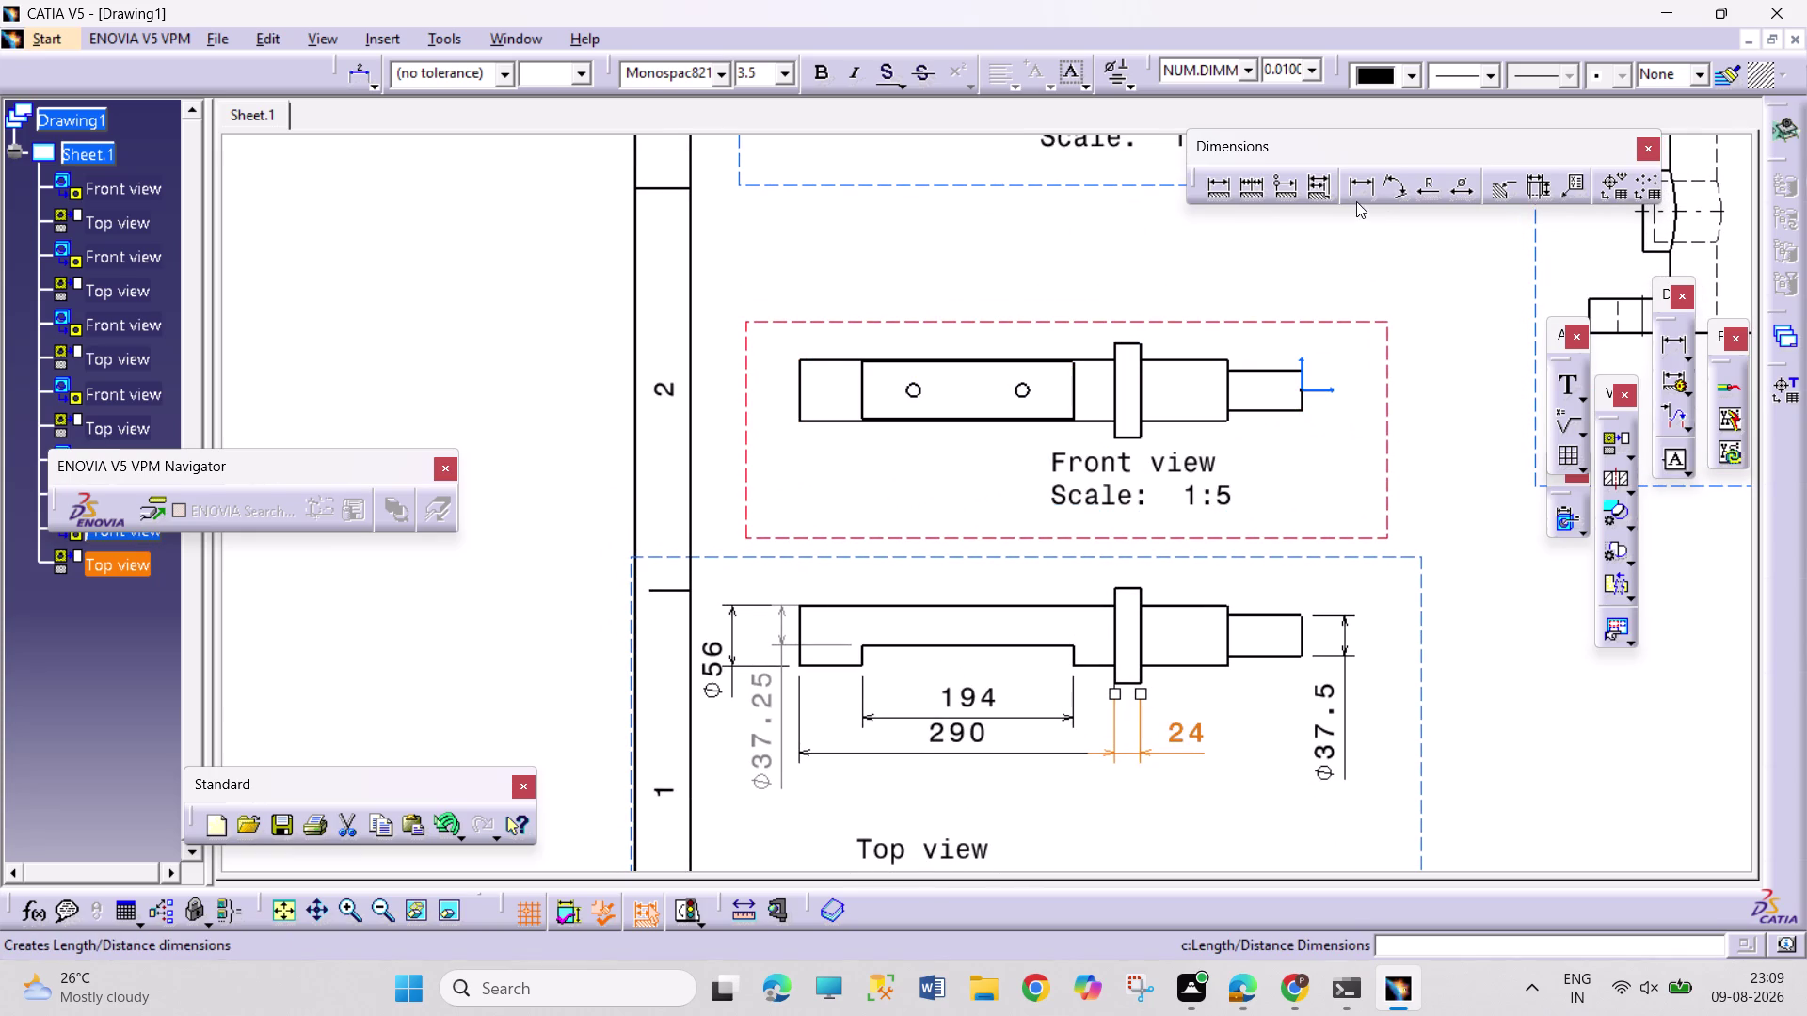
click(1355, 189)
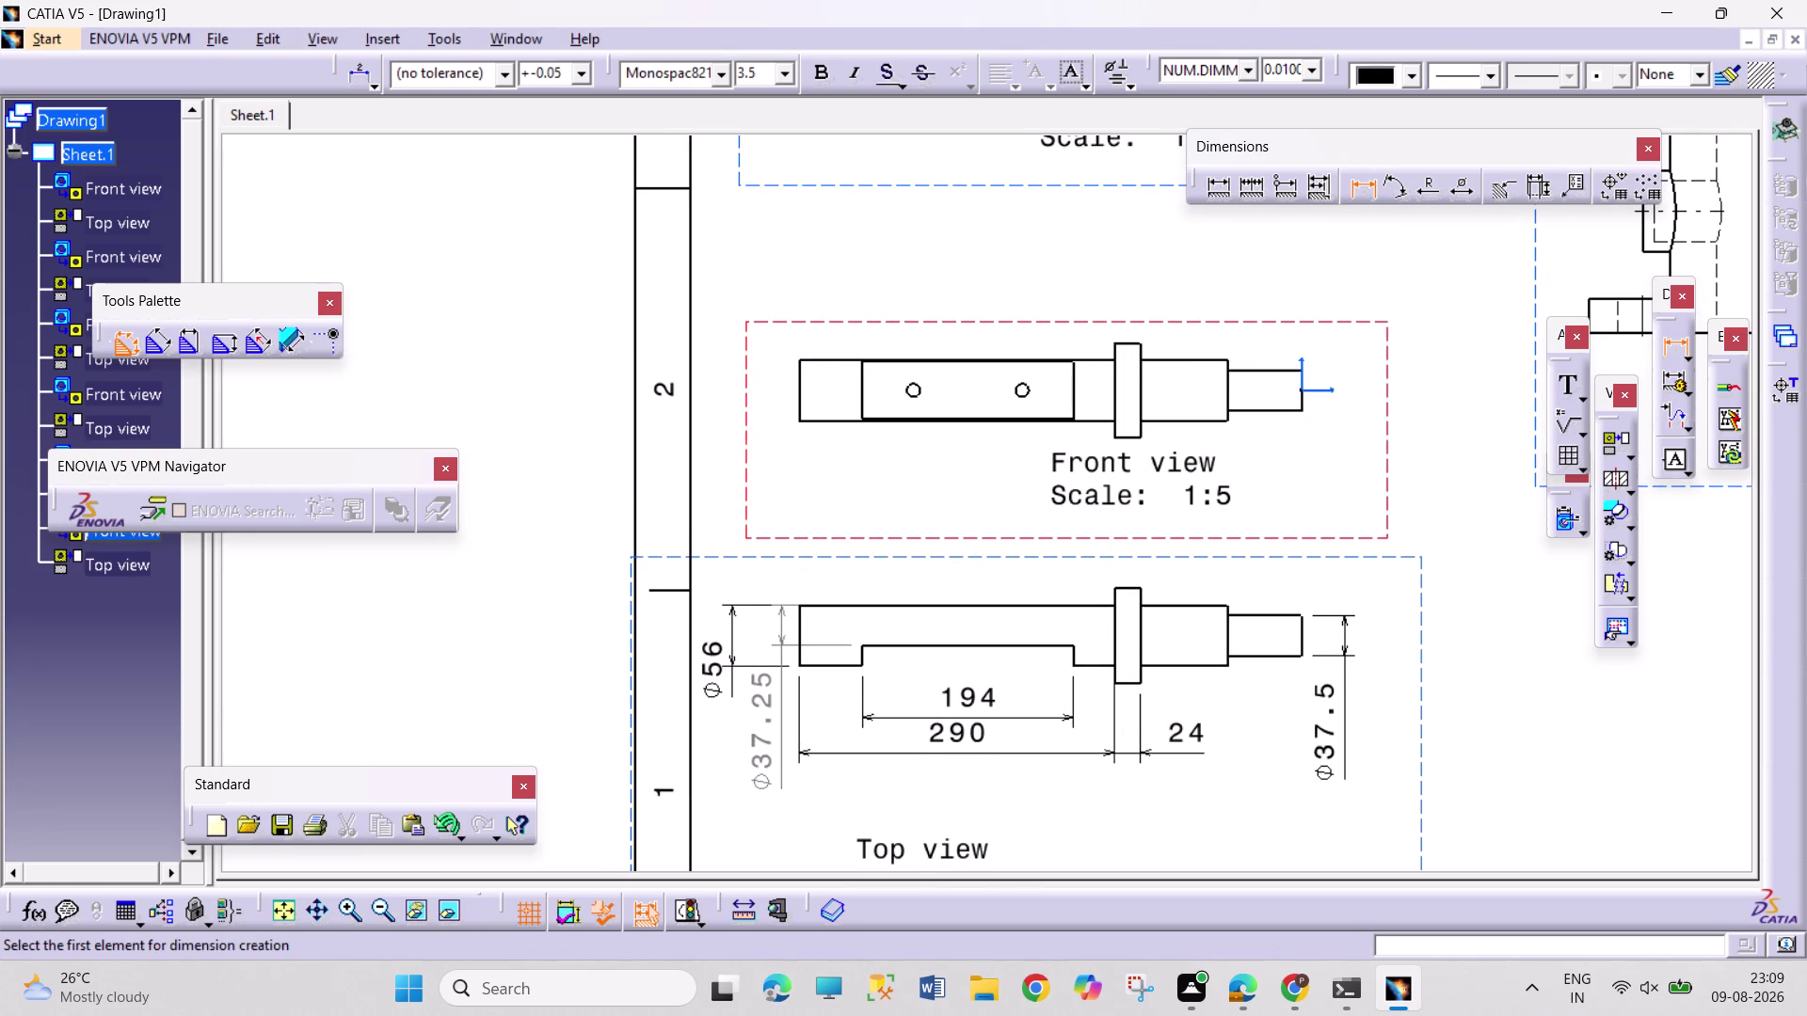
click(801, 391)
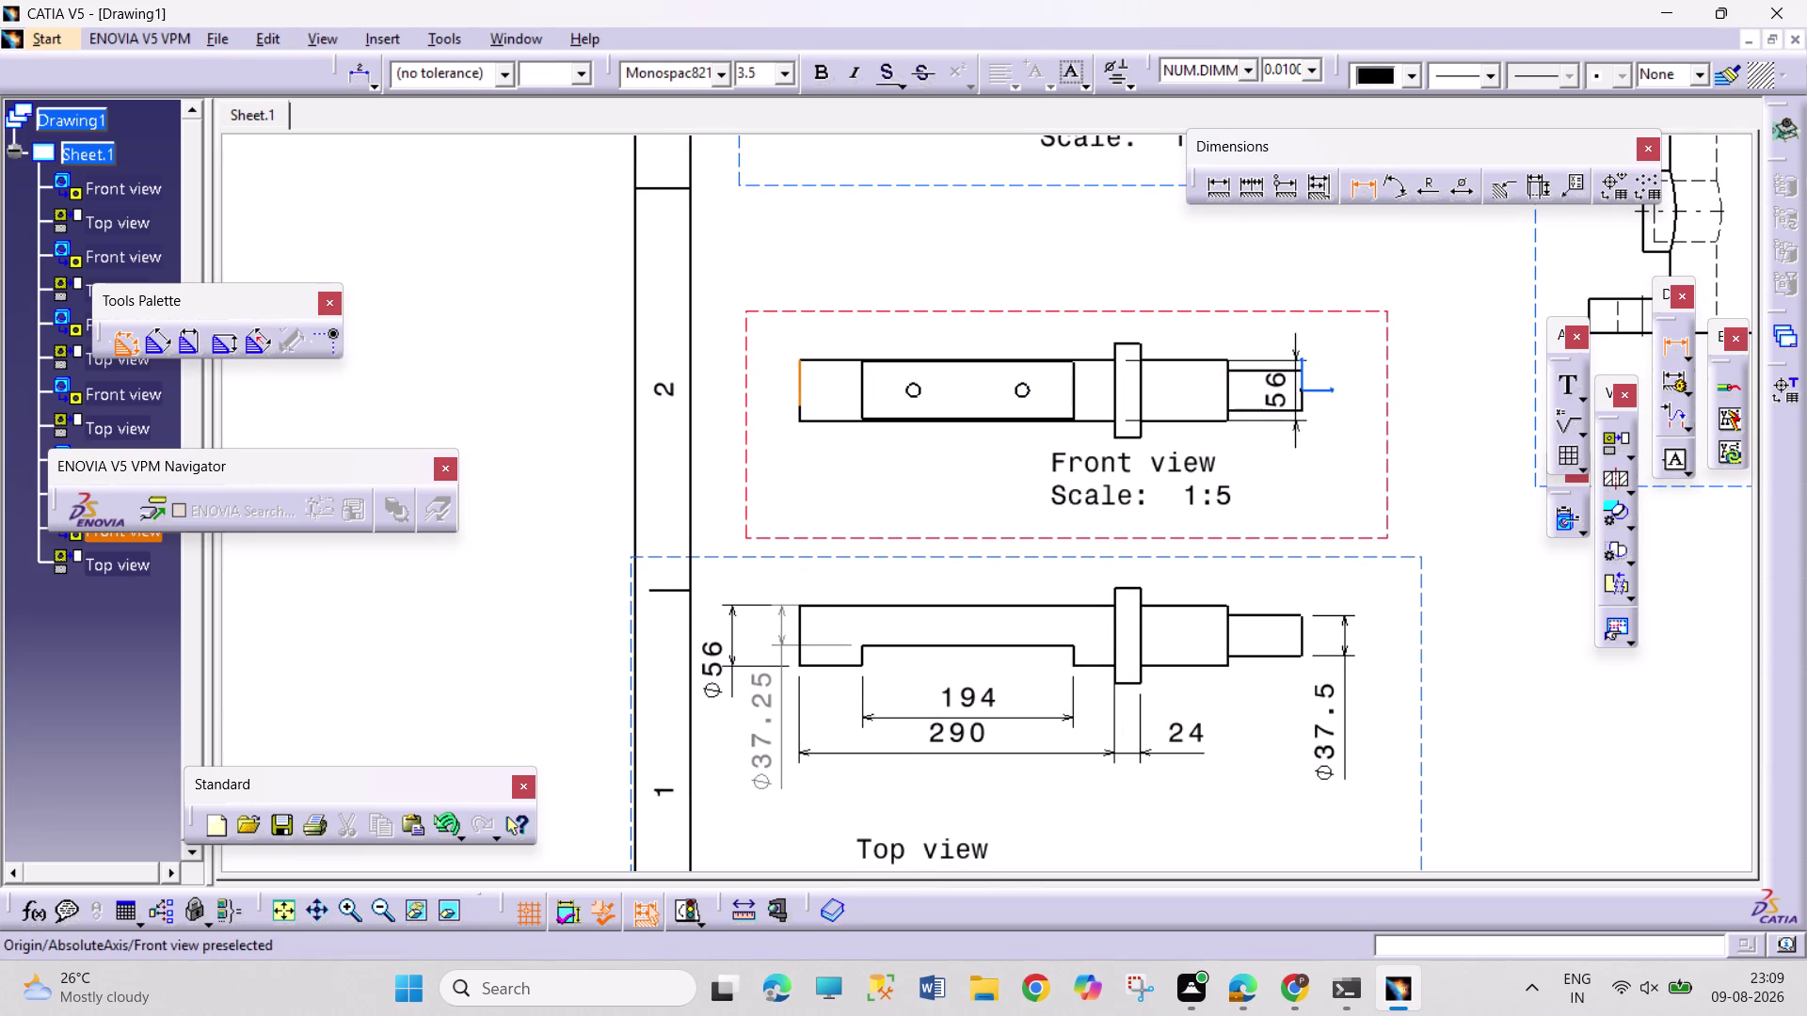
Add the 462 overall length and R6 hole radius to the shaft front view.
click(1304, 389)
click(1107, 300)
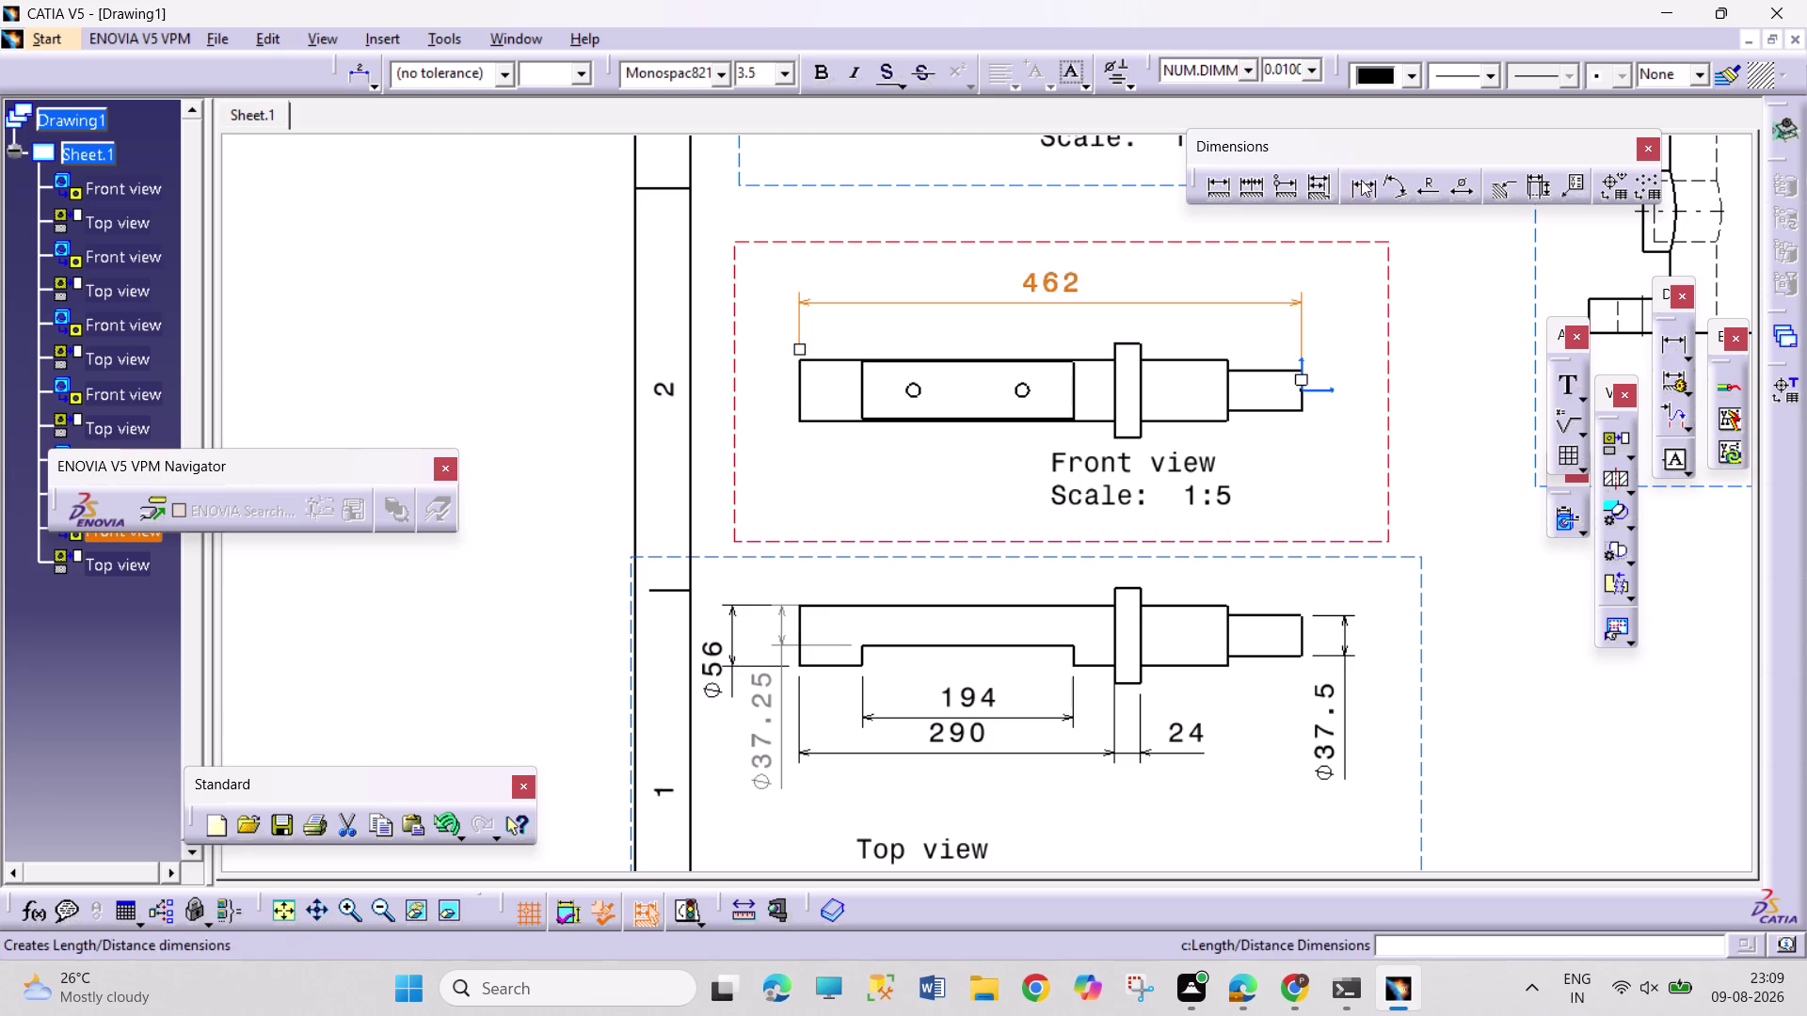
click(1436, 181)
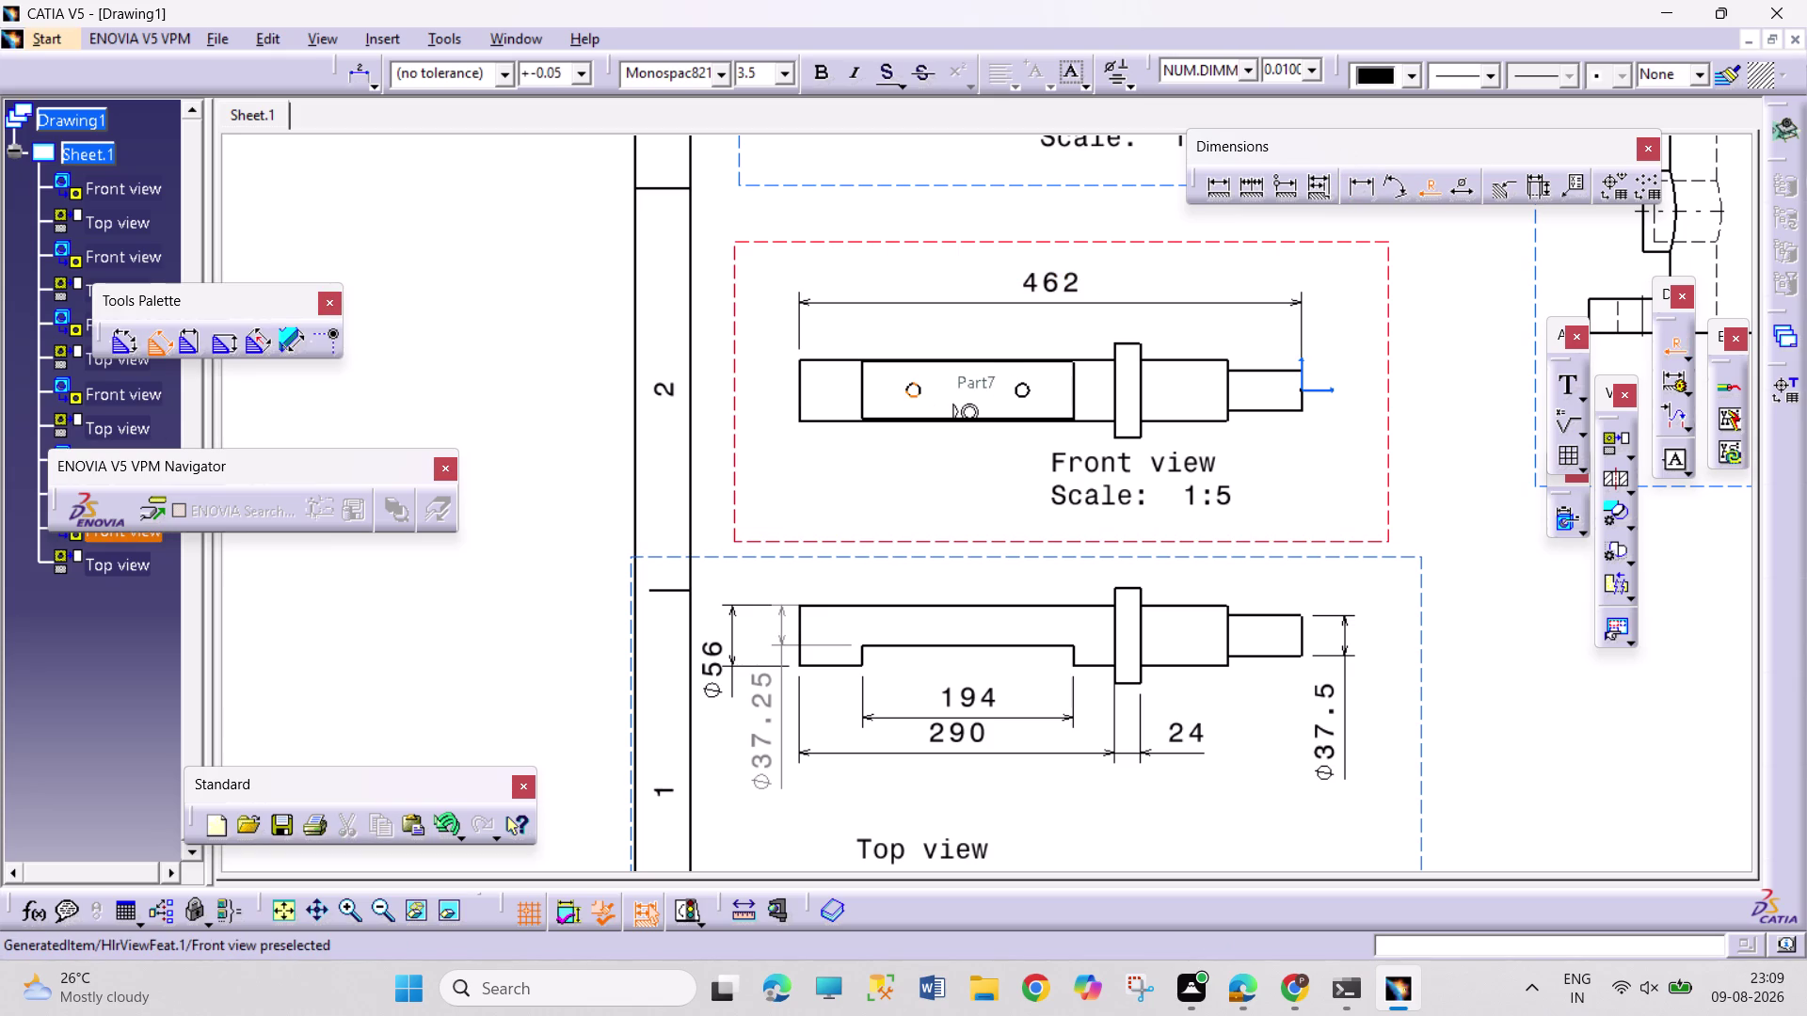
click(920, 391)
click(892, 342)
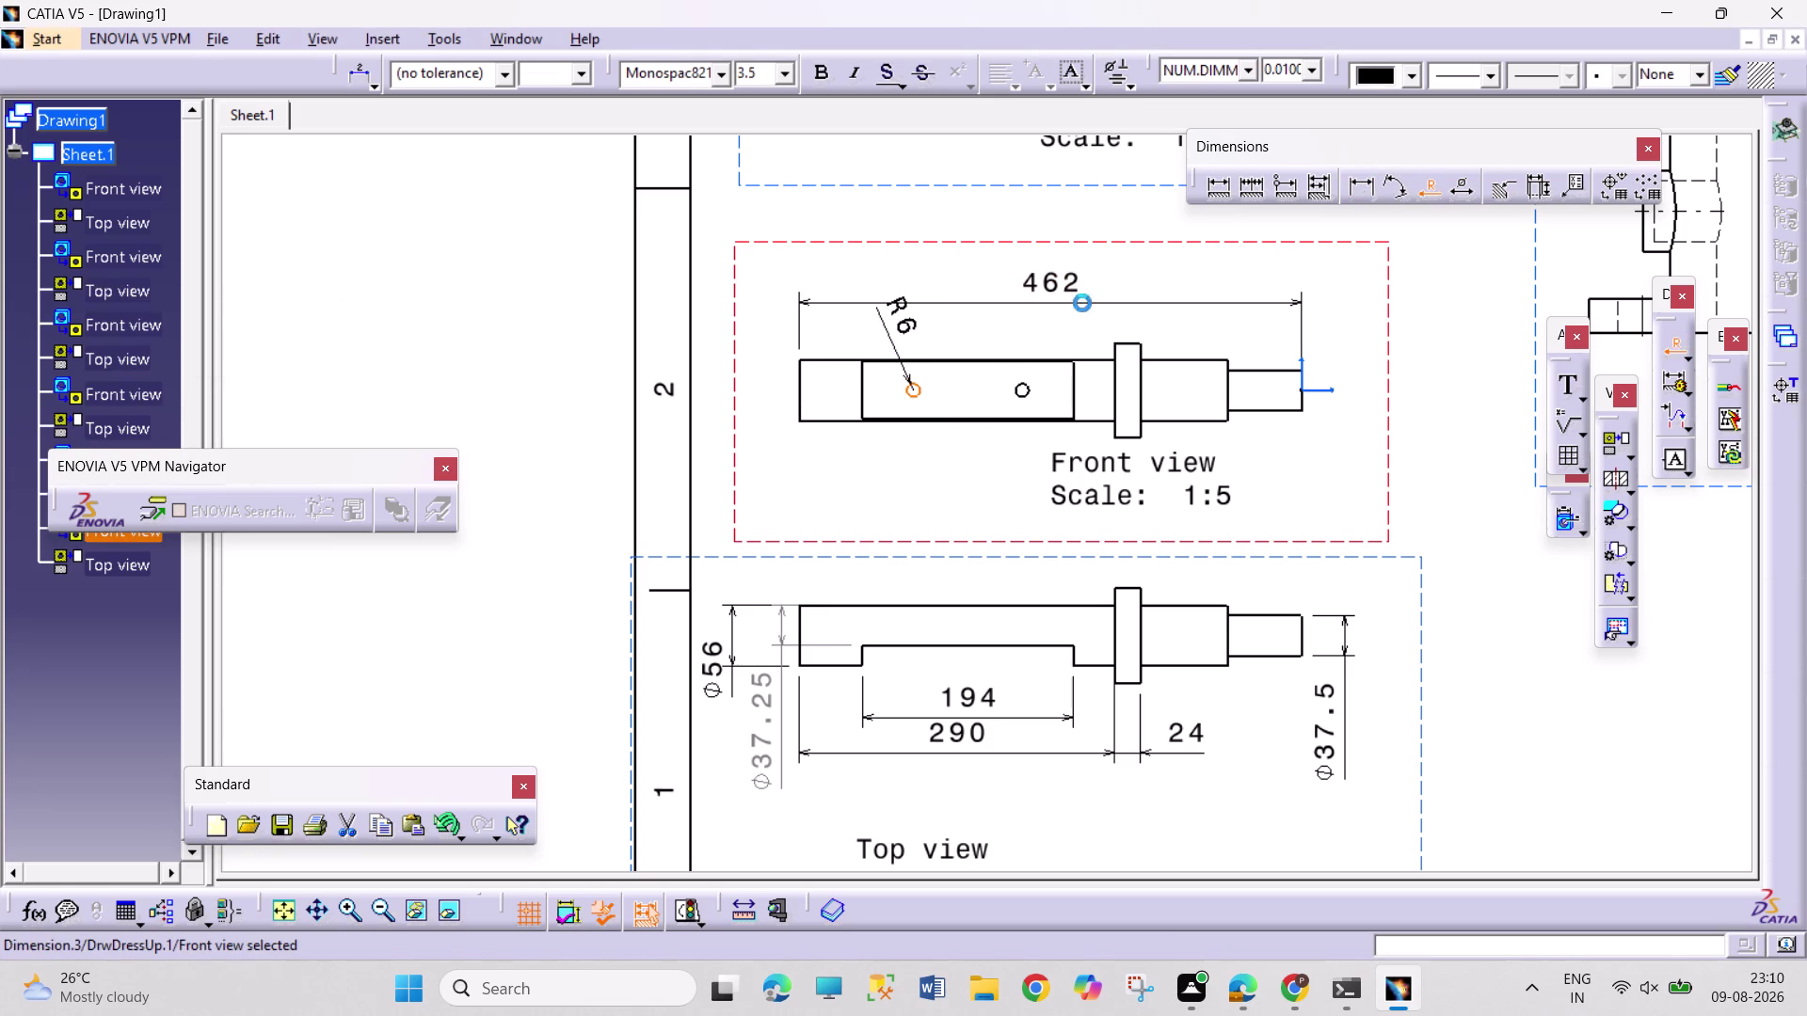
Dimension the 100 spacing between the two hole centres.
click(1361, 186)
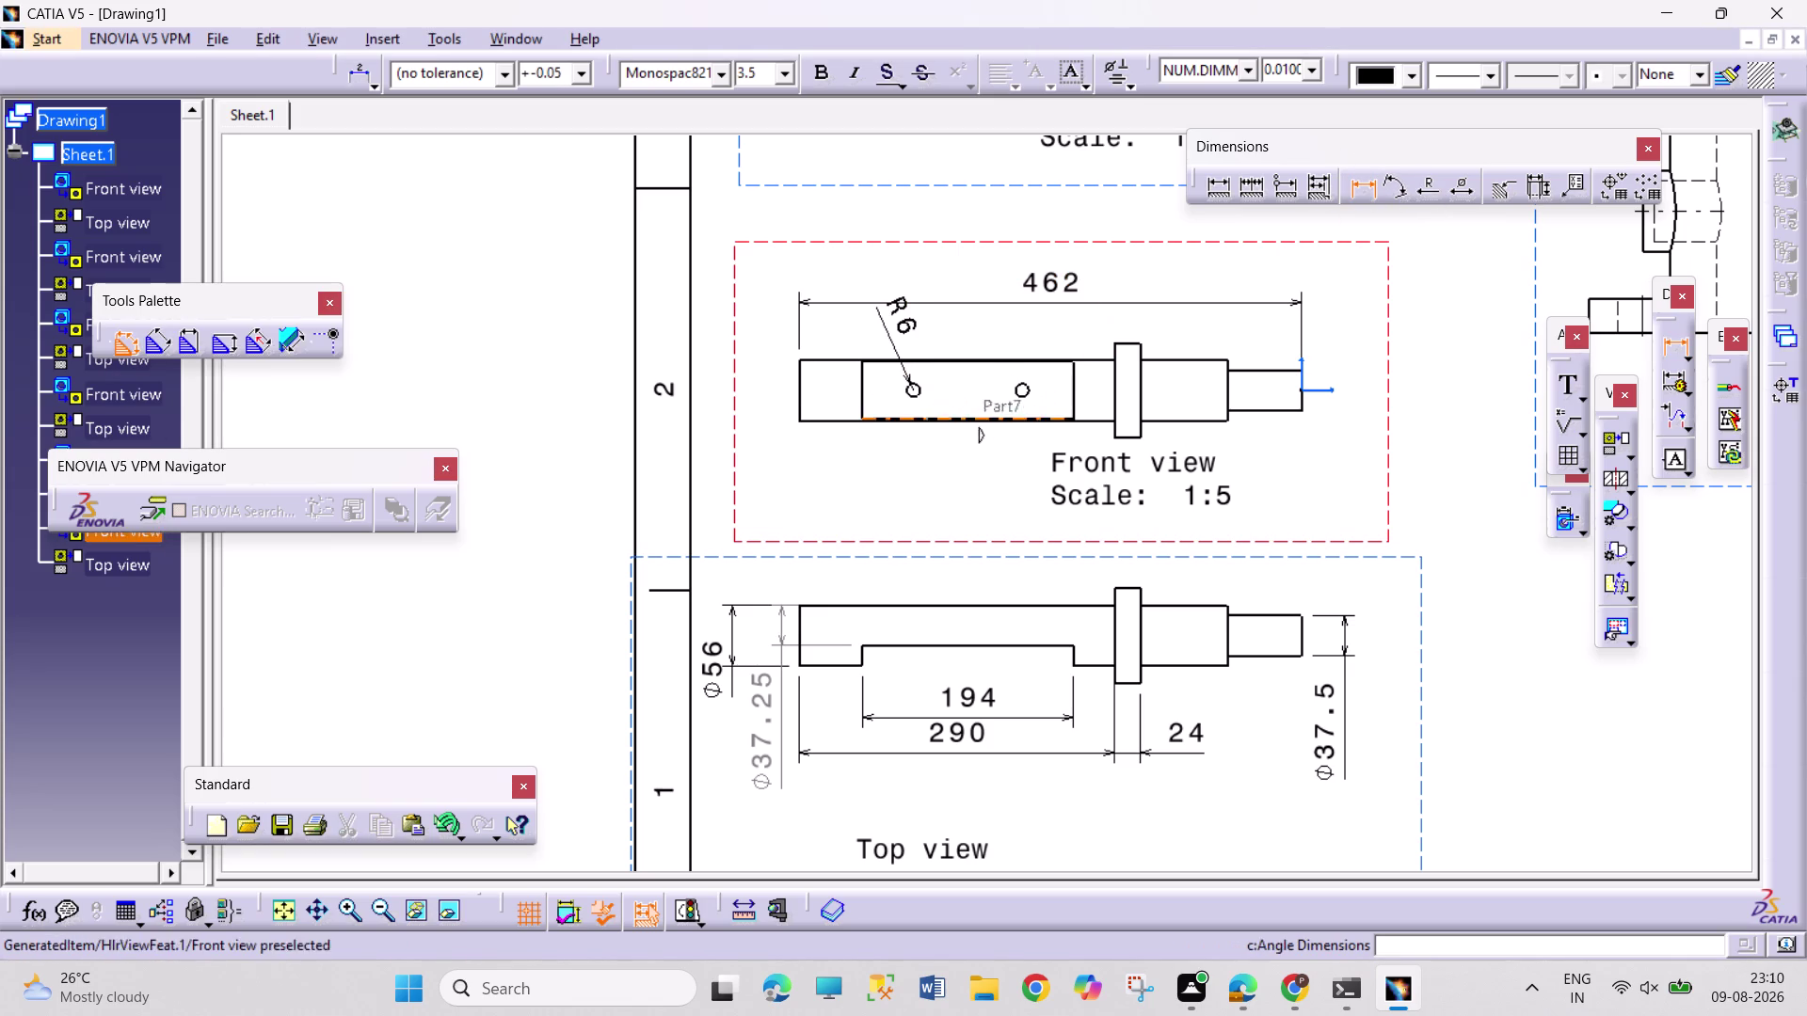
click(922, 395)
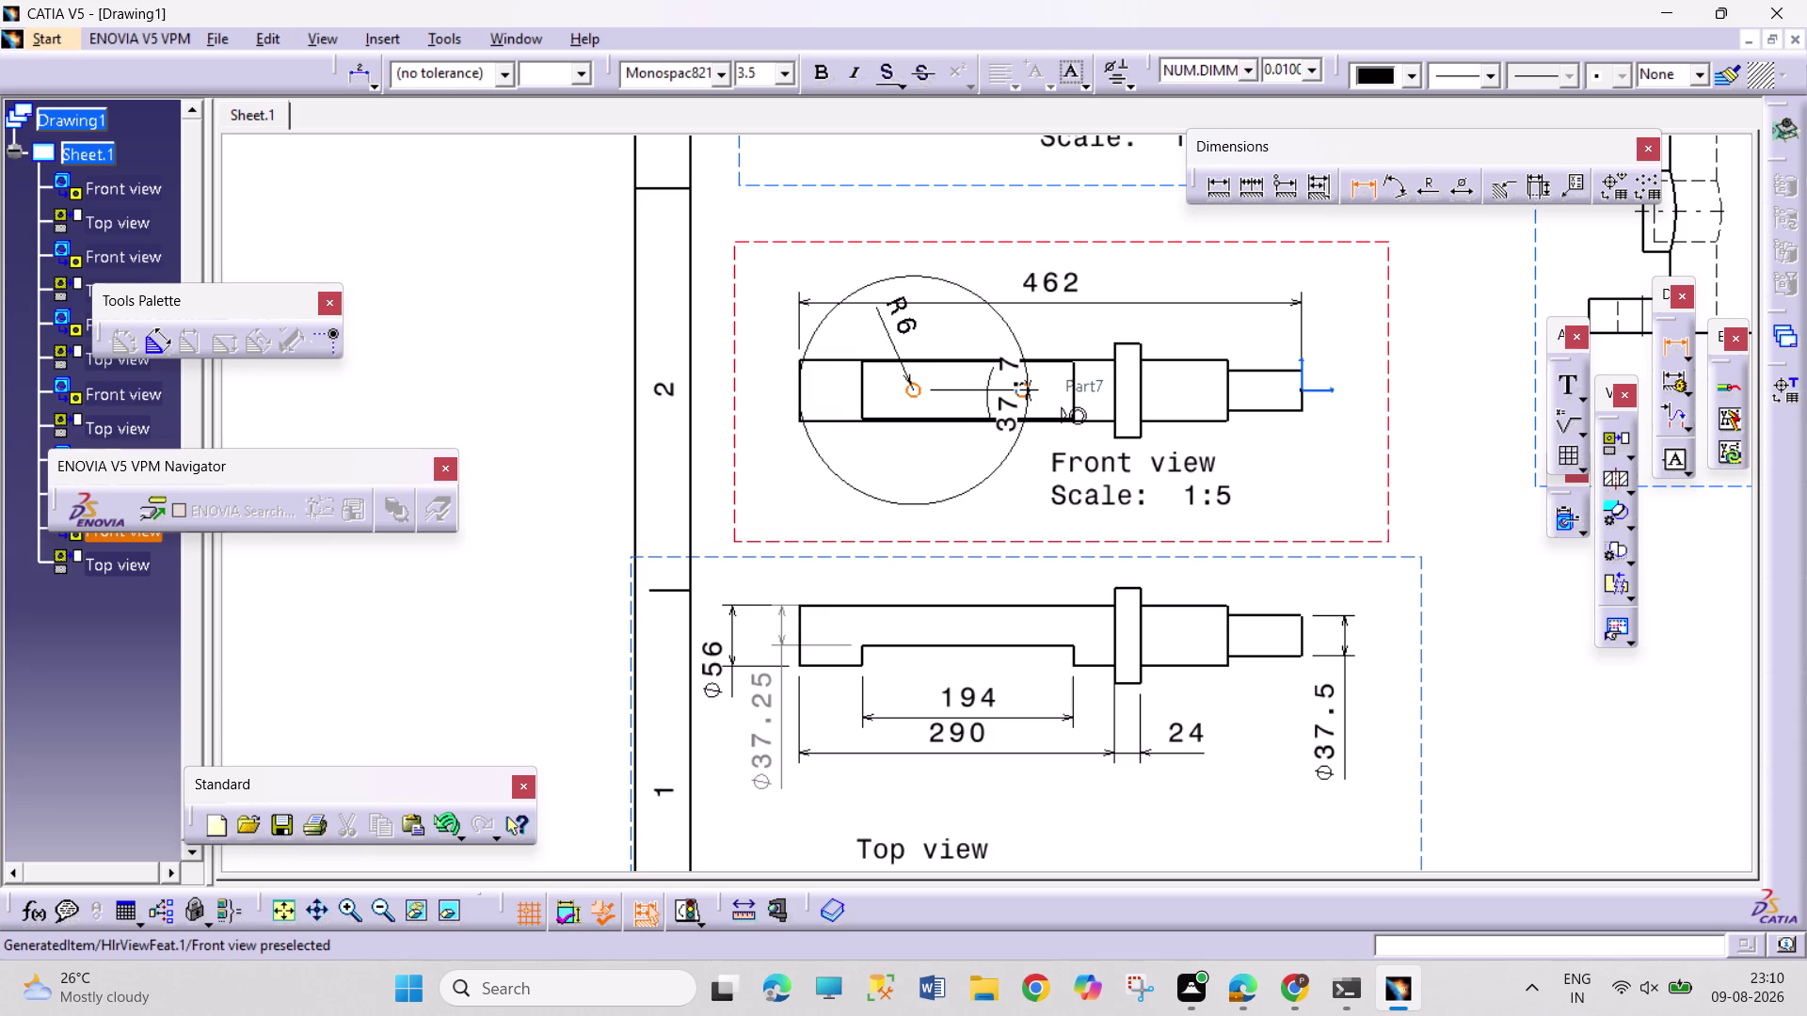
click(1026, 392)
click(997, 339)
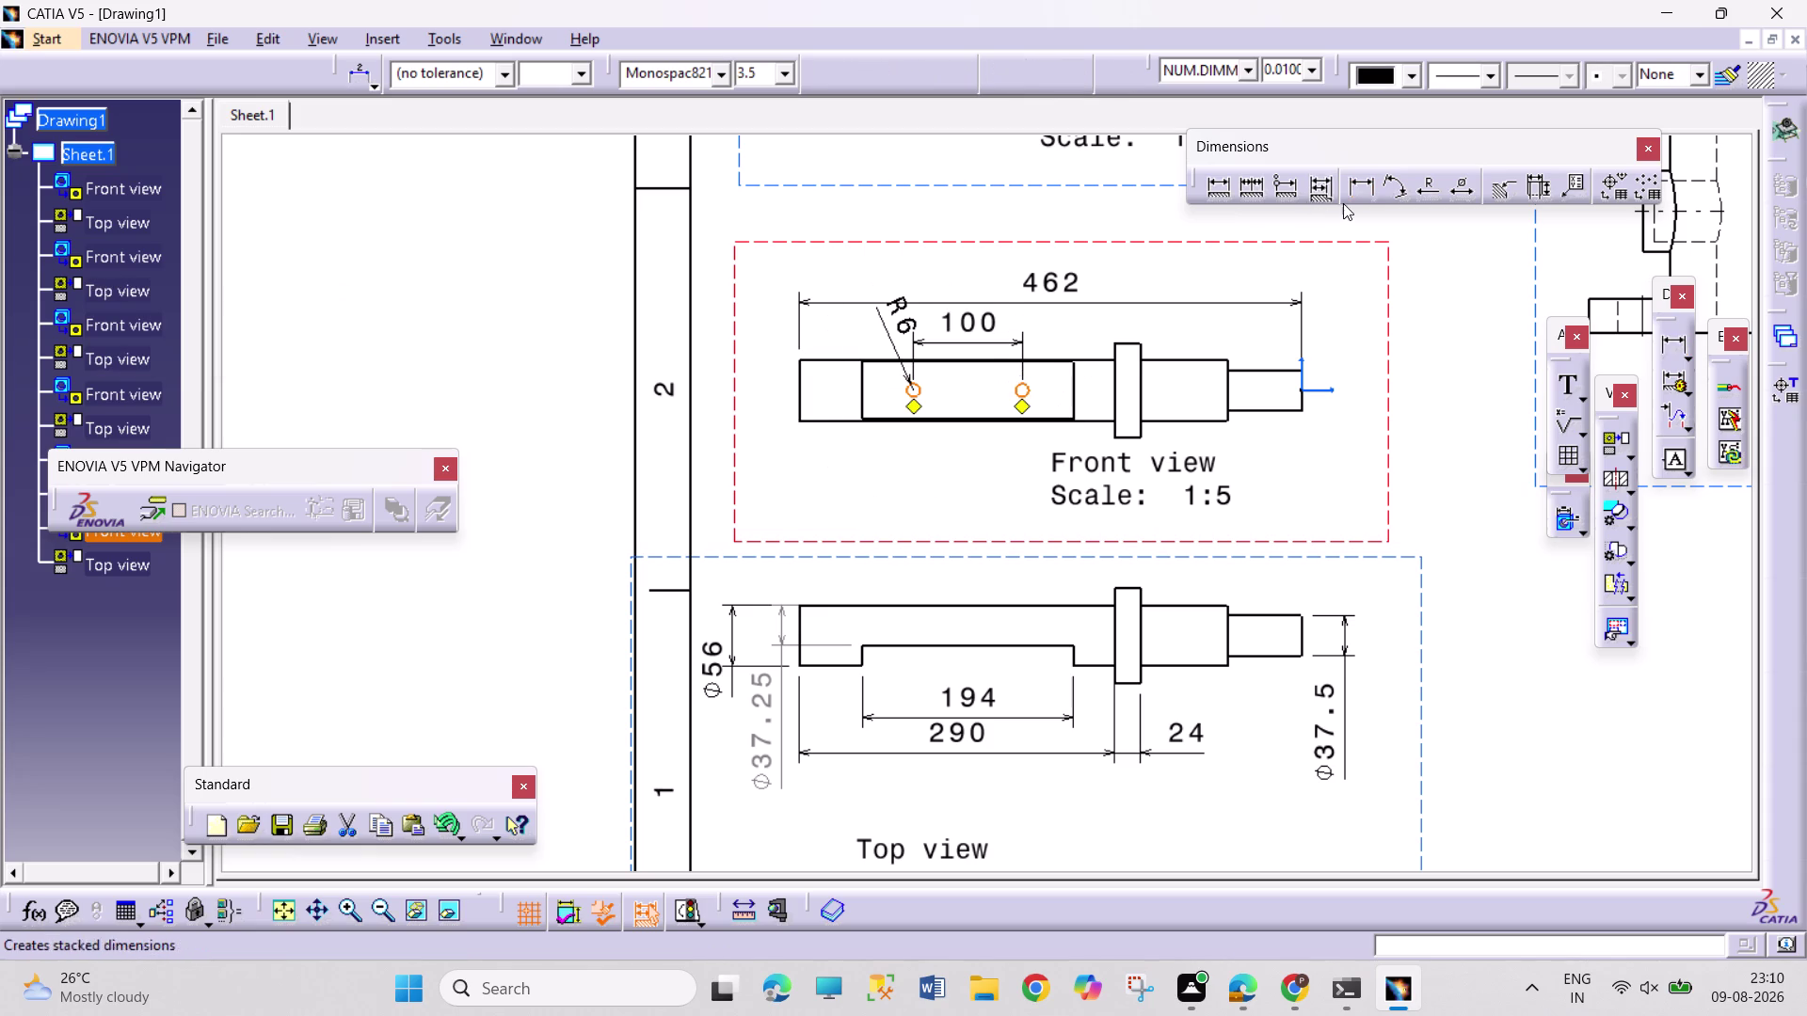
click(1369, 187)
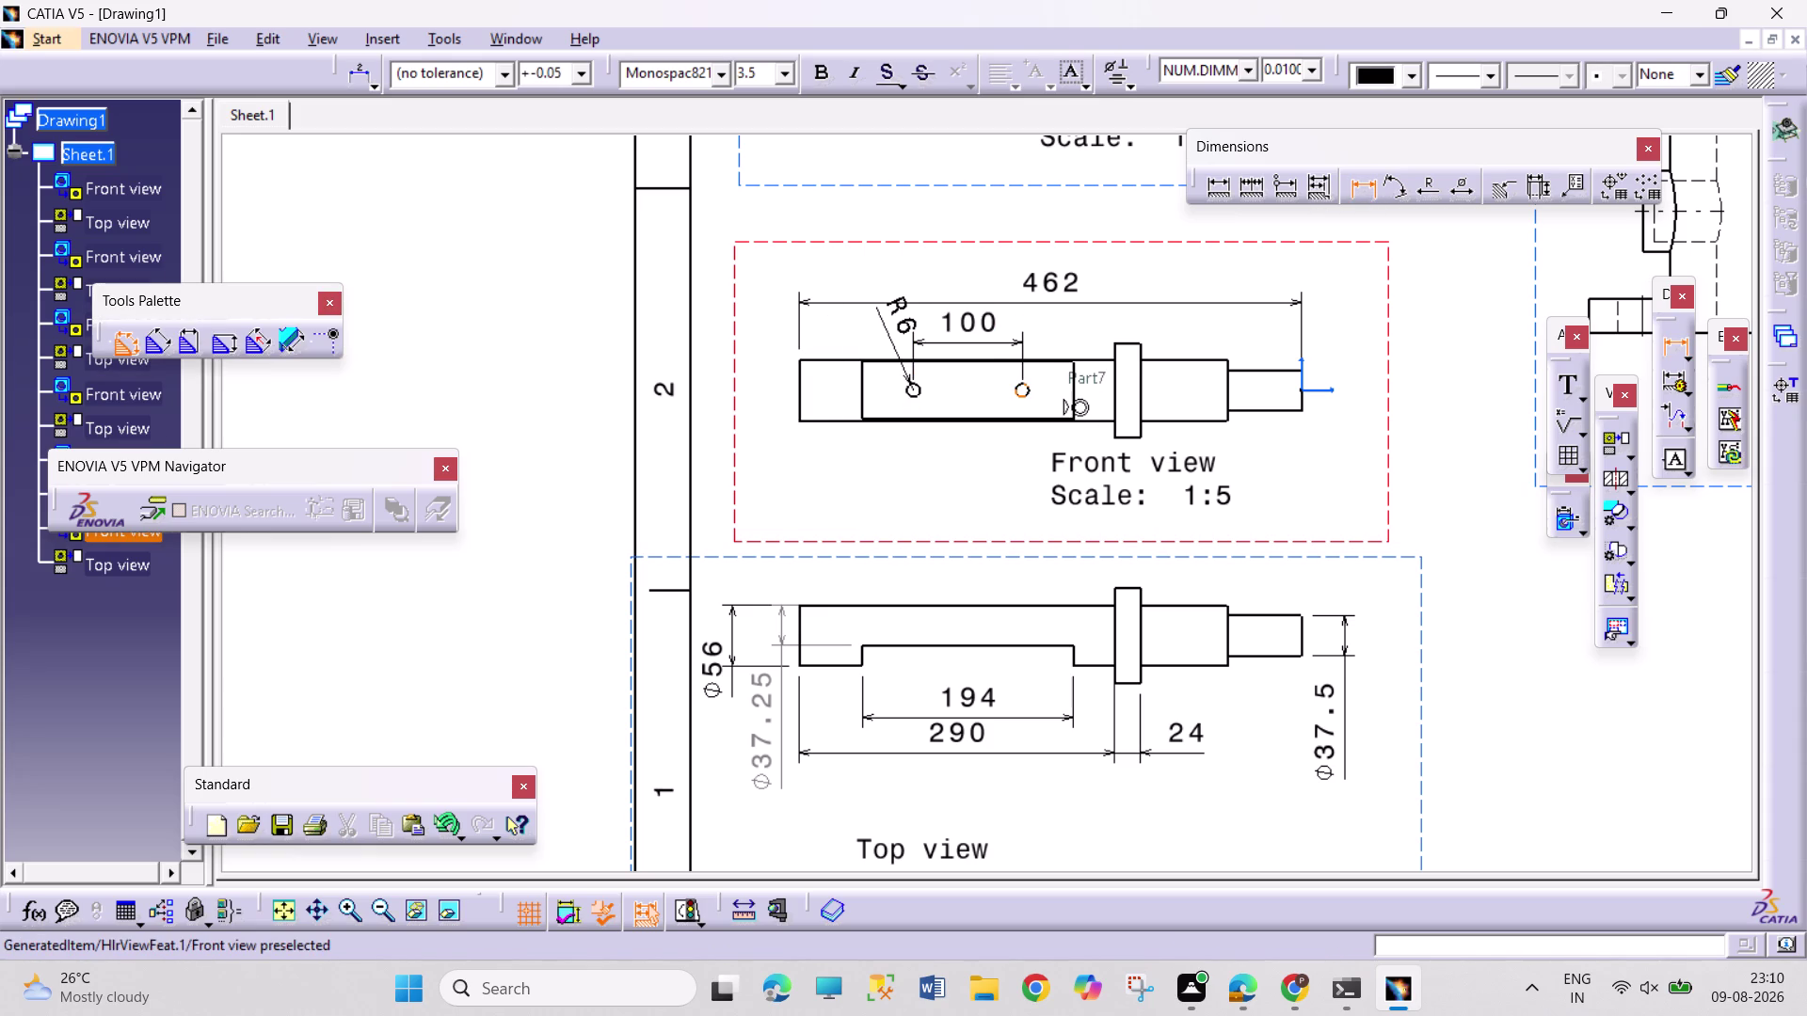
Add the 47 hole-to-flange distance, then pan back to the arm's front view.
click(1029, 386)
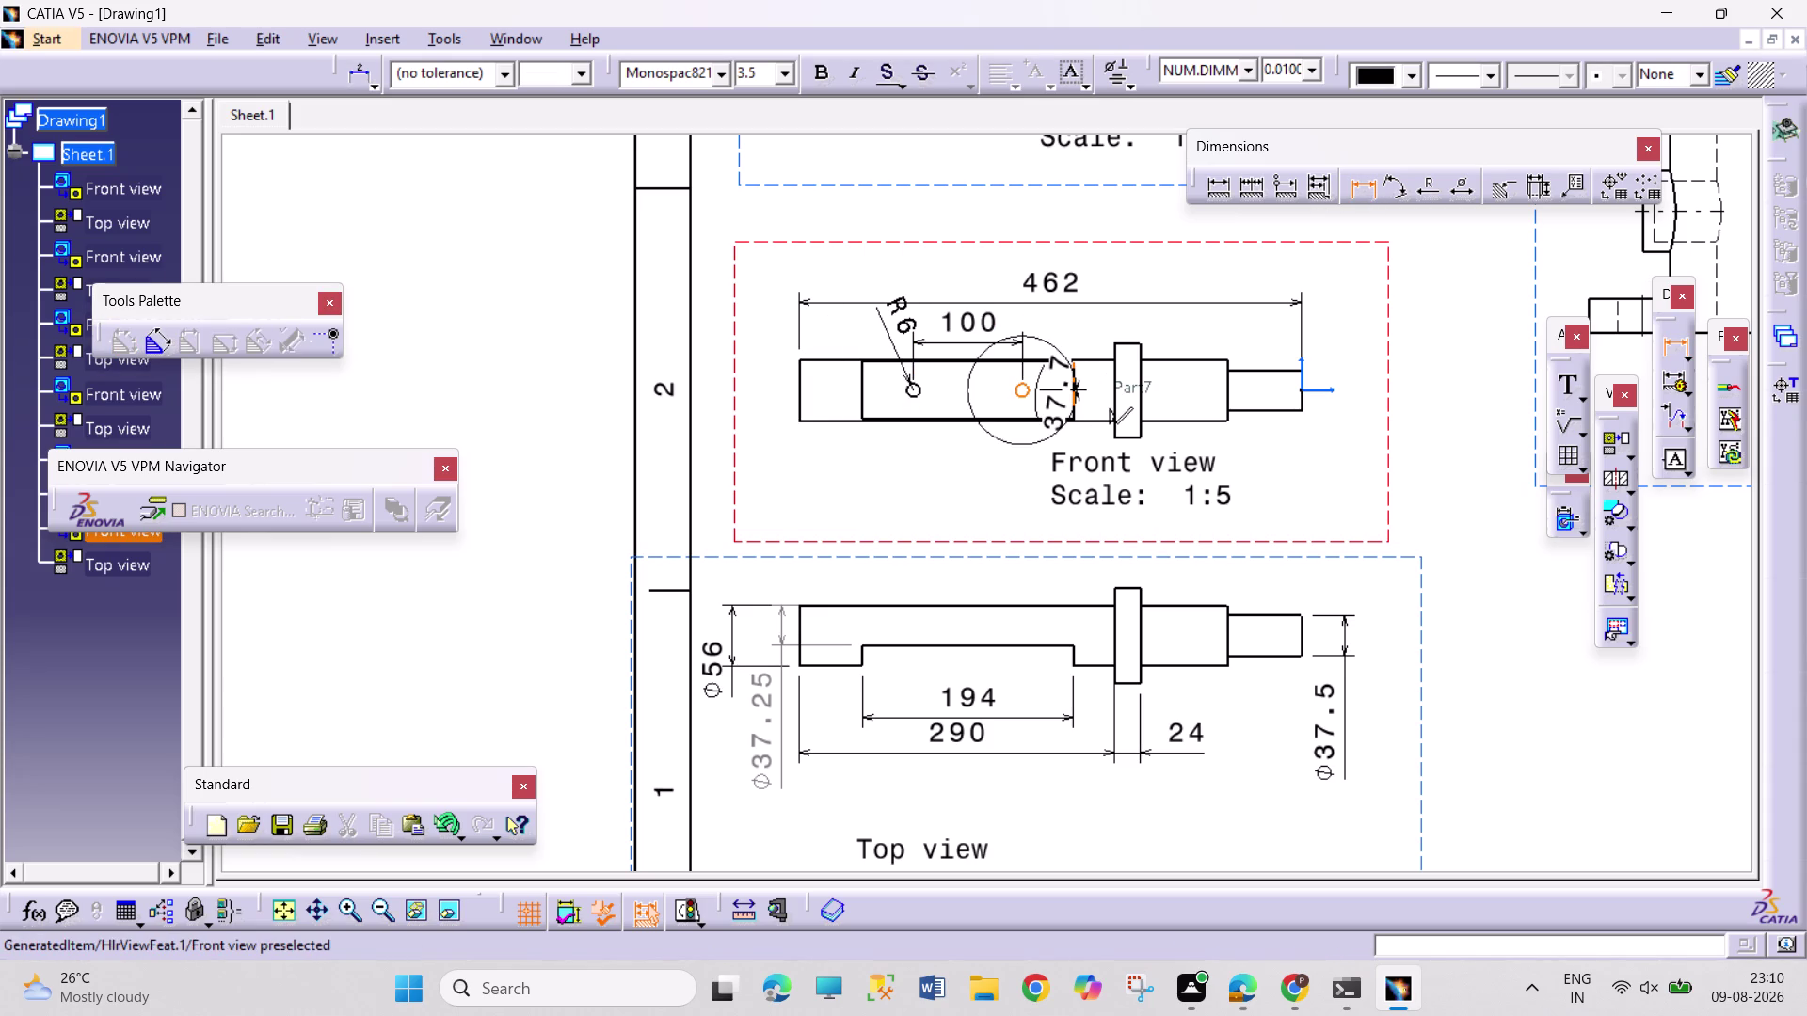
click(1079, 399)
click(1090, 334)
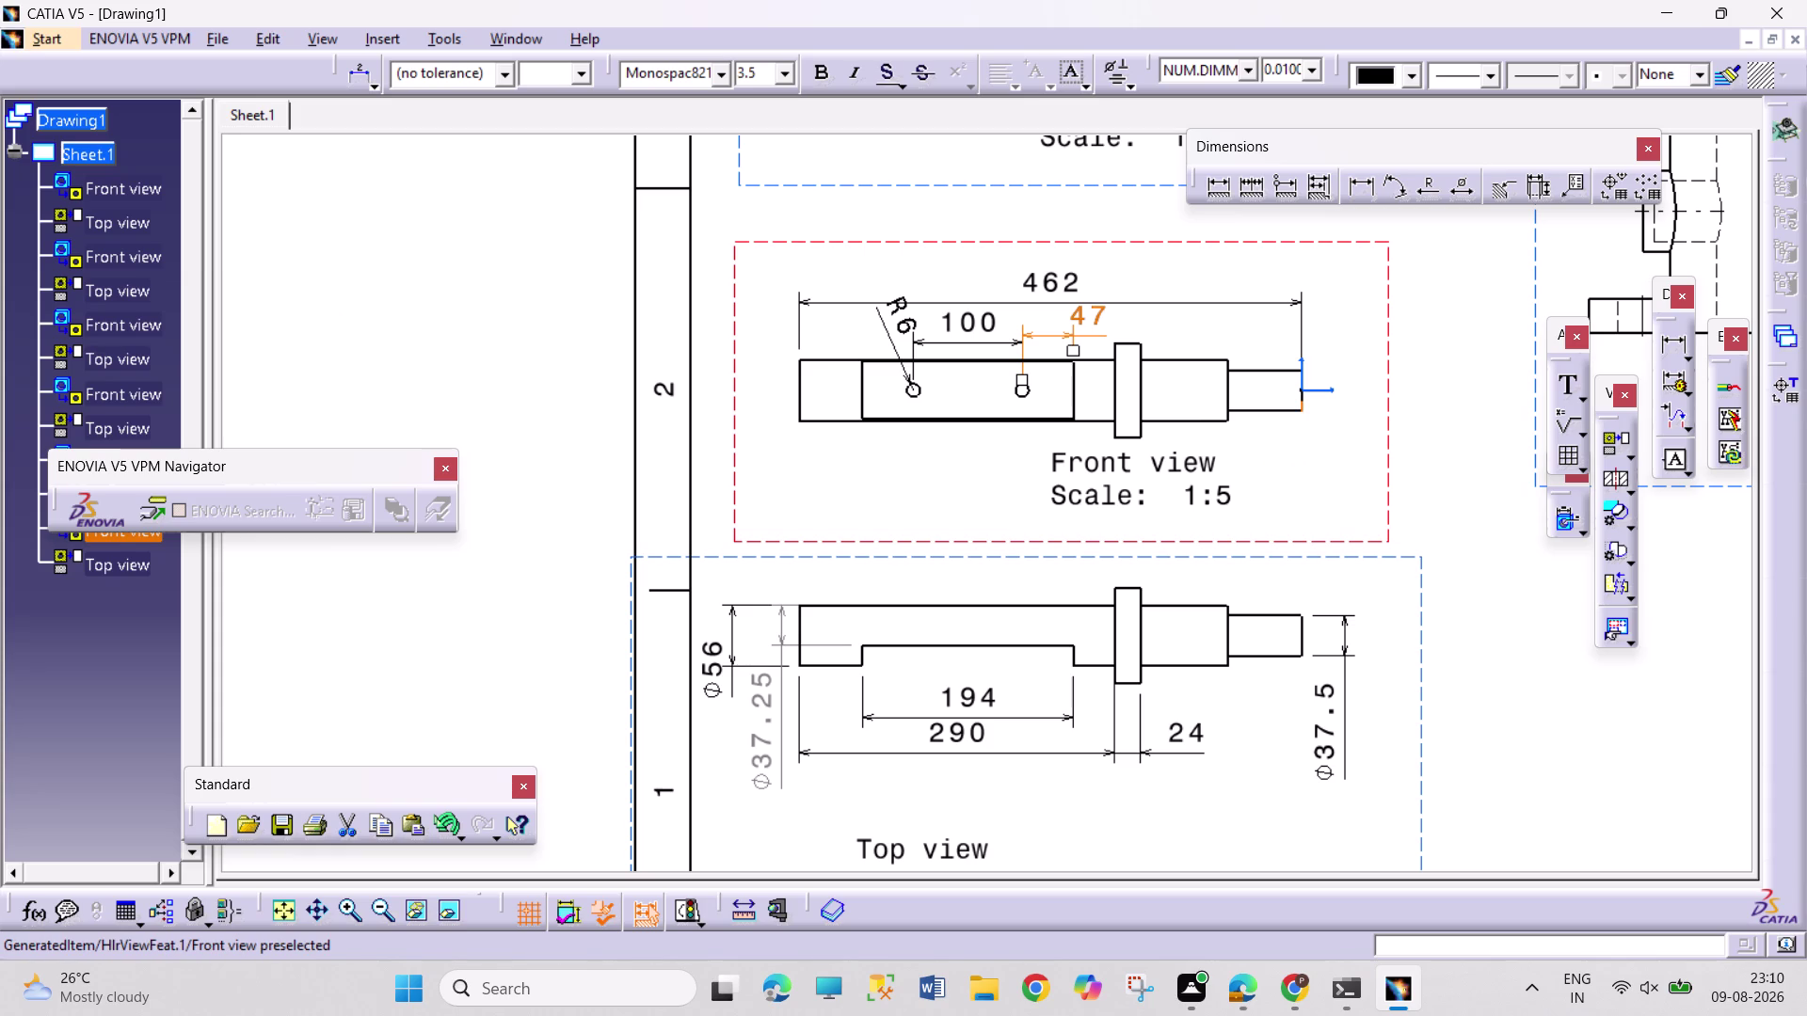
middle_drag(1378, 428, 1390, 827)
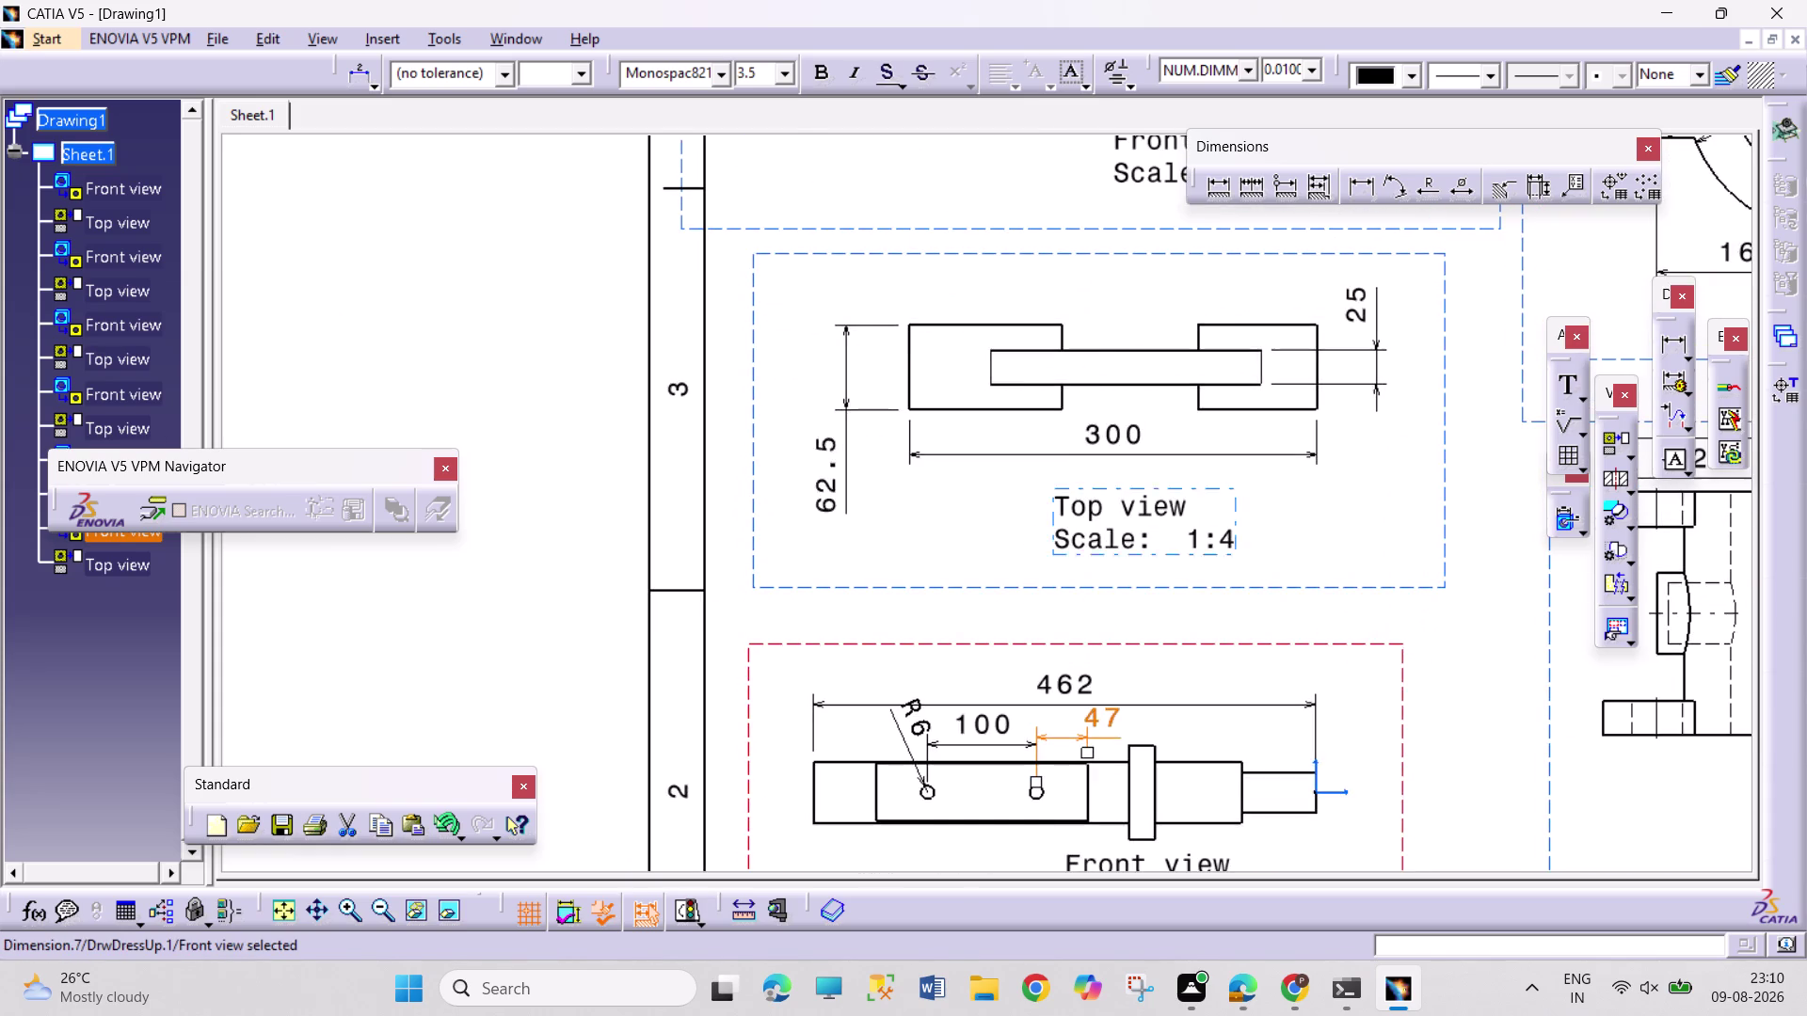
middle_drag(1374, 578, 1377, 858)
middle_drag(1421, 627, 1450, 818)
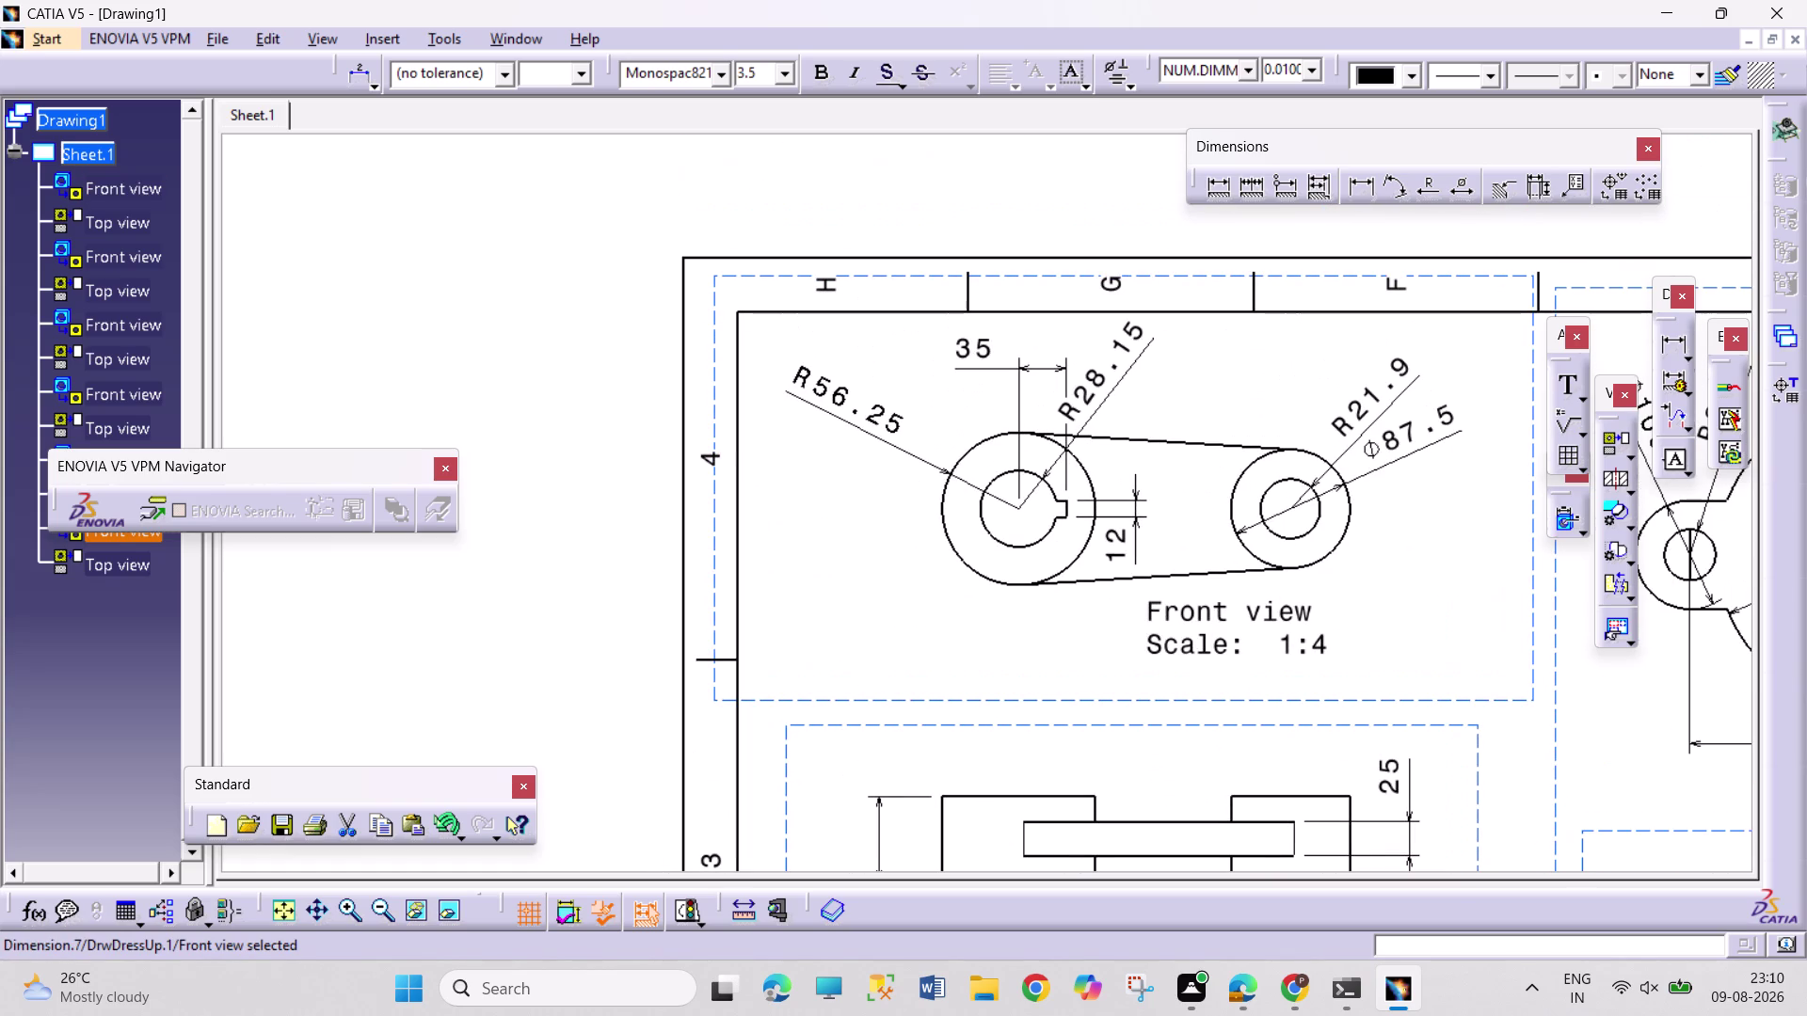
Place a 'BUTTERFLY ARM' text label beneath the arm's top view.
click(1579, 382)
click(1562, 381)
click(1562, 381)
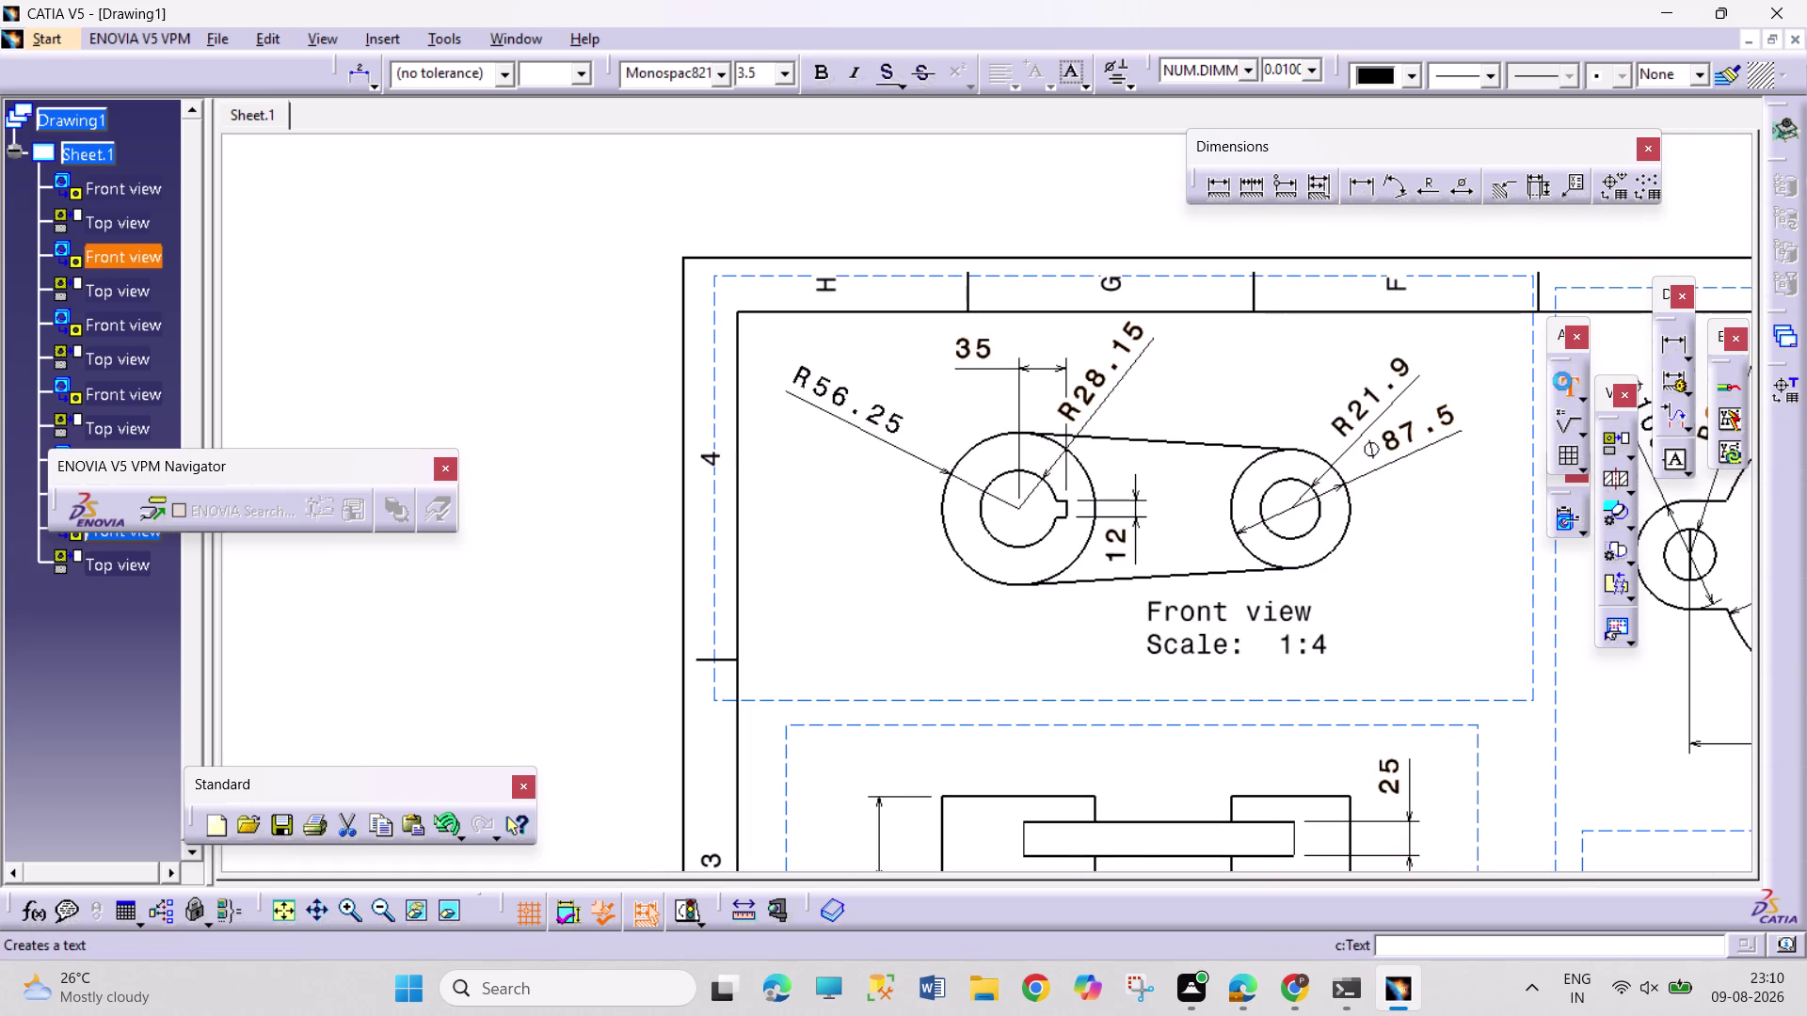
middle_drag(1492, 627, 1428, 372)
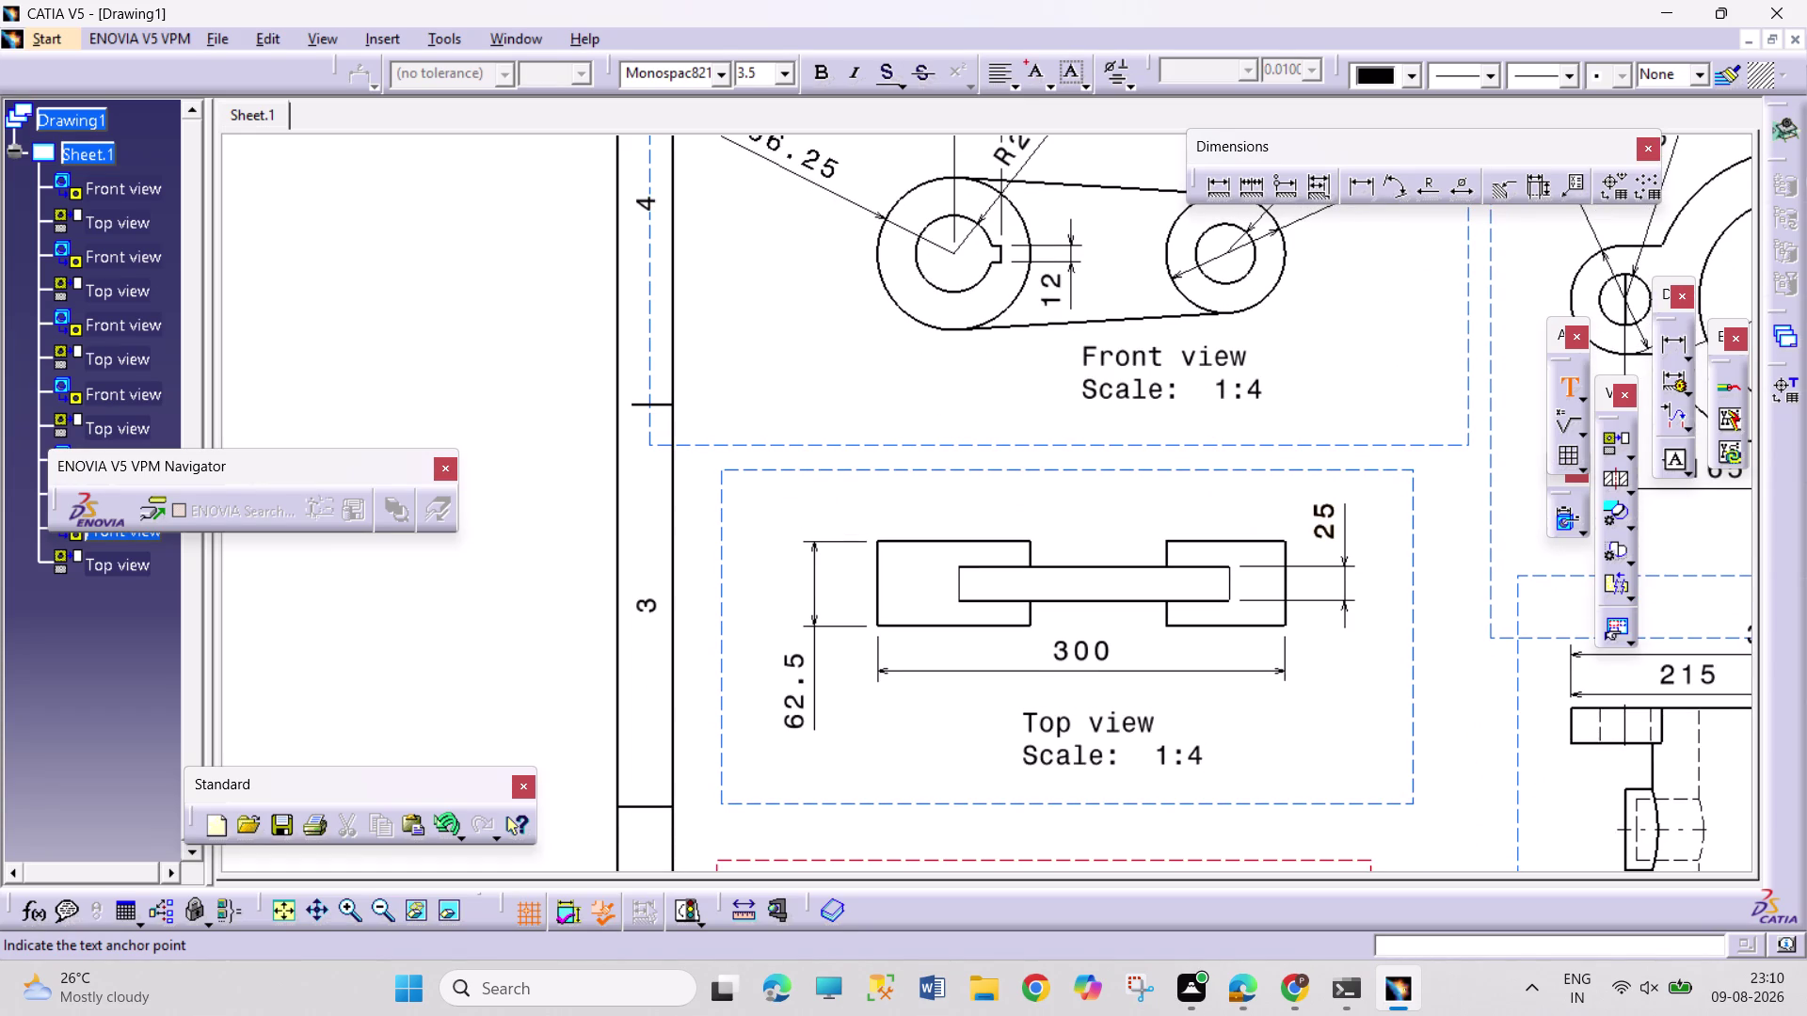
click(874, 770)
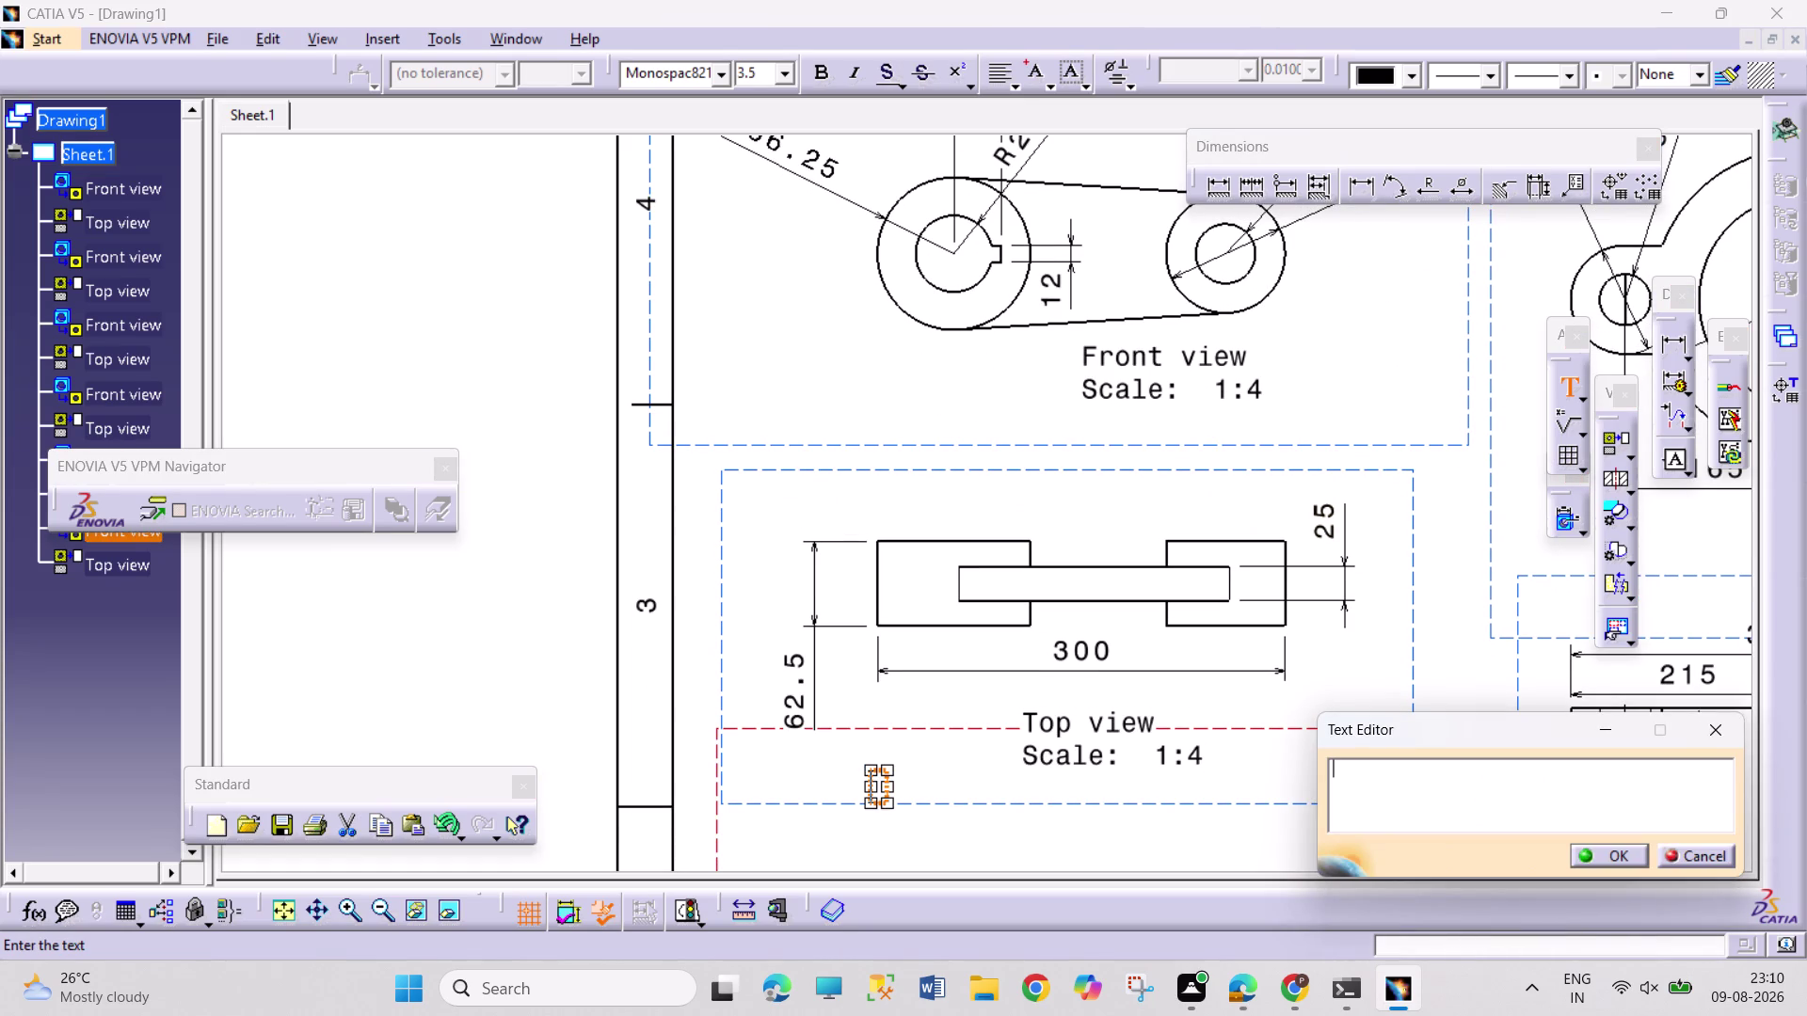
text(BUTTER)
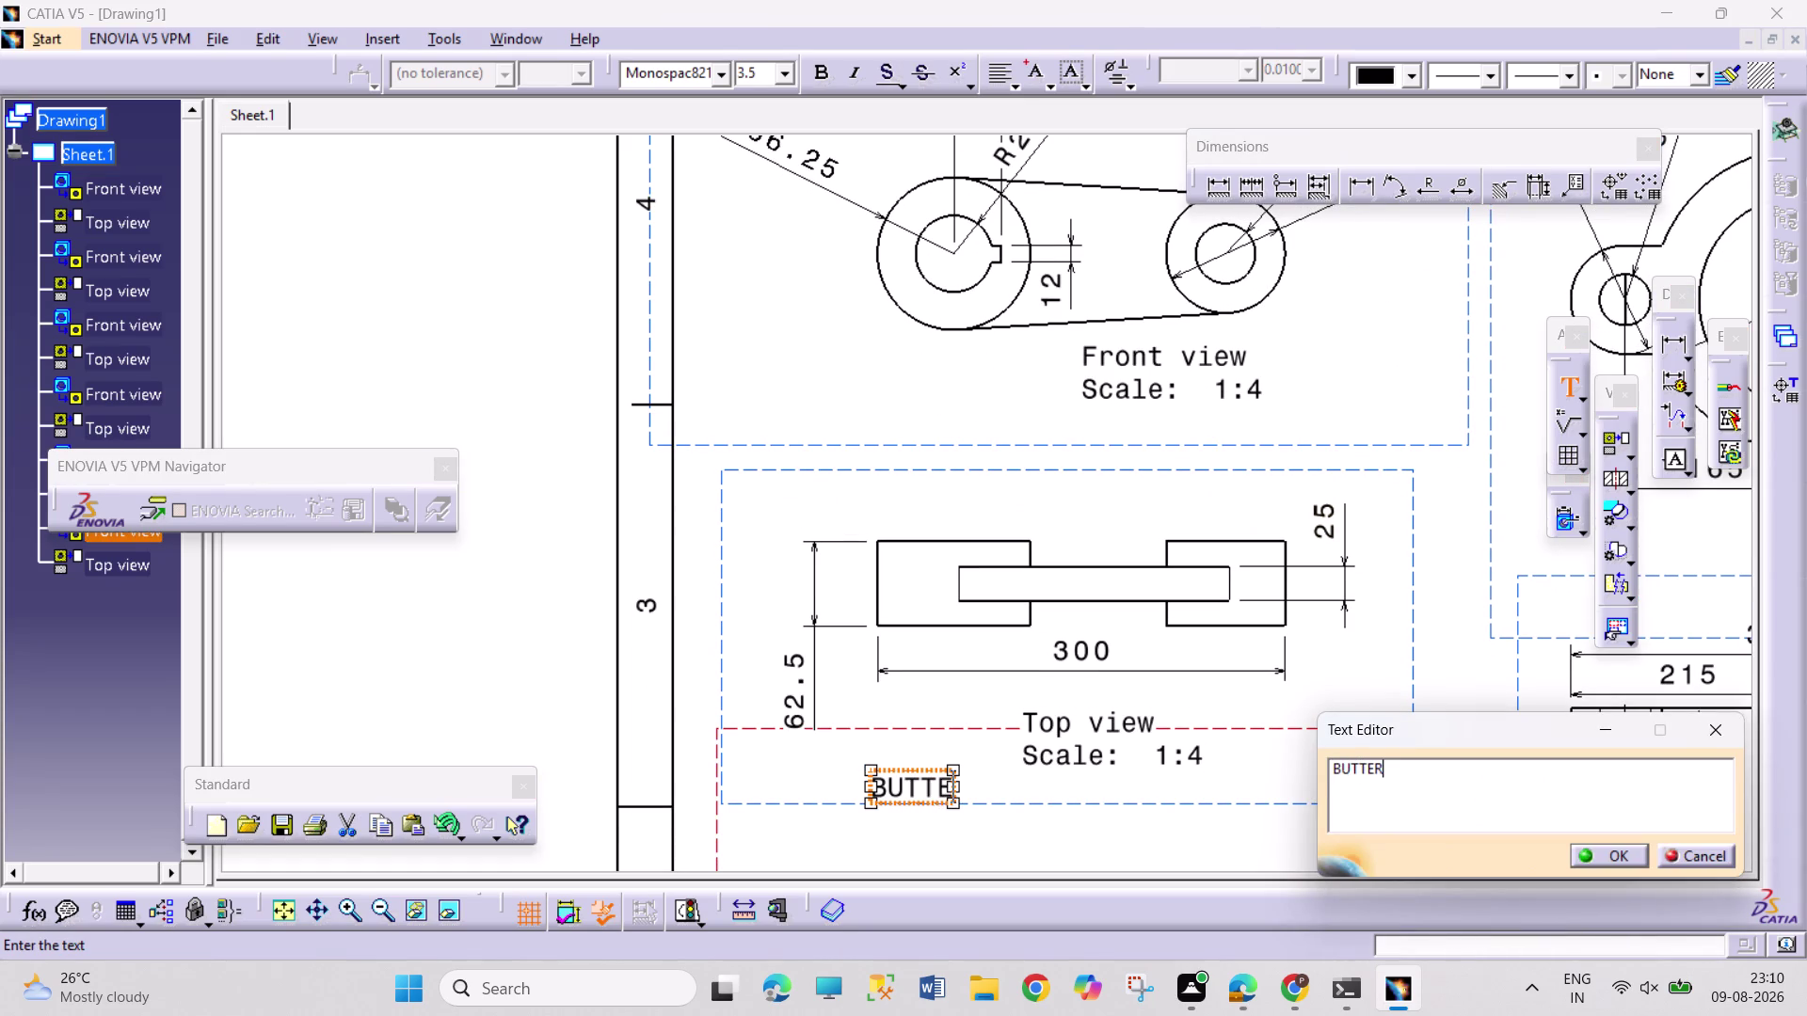
text(FLY A)
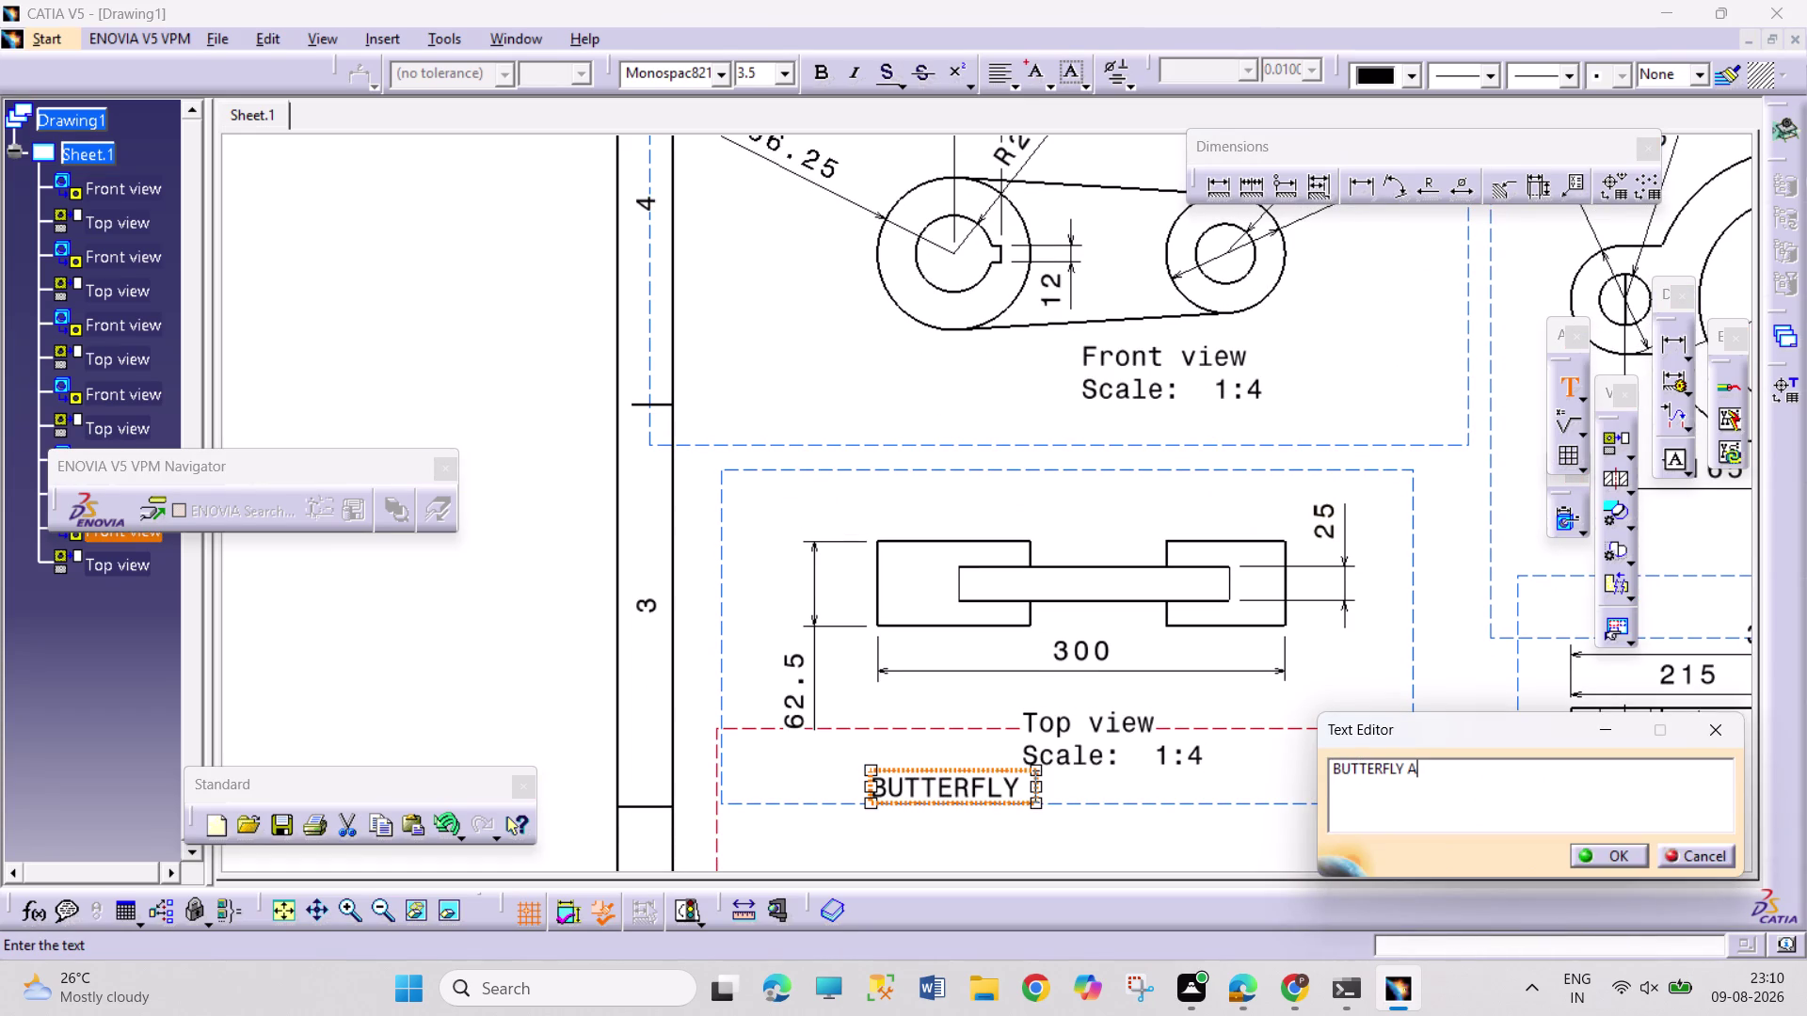
text(R)
key(m)
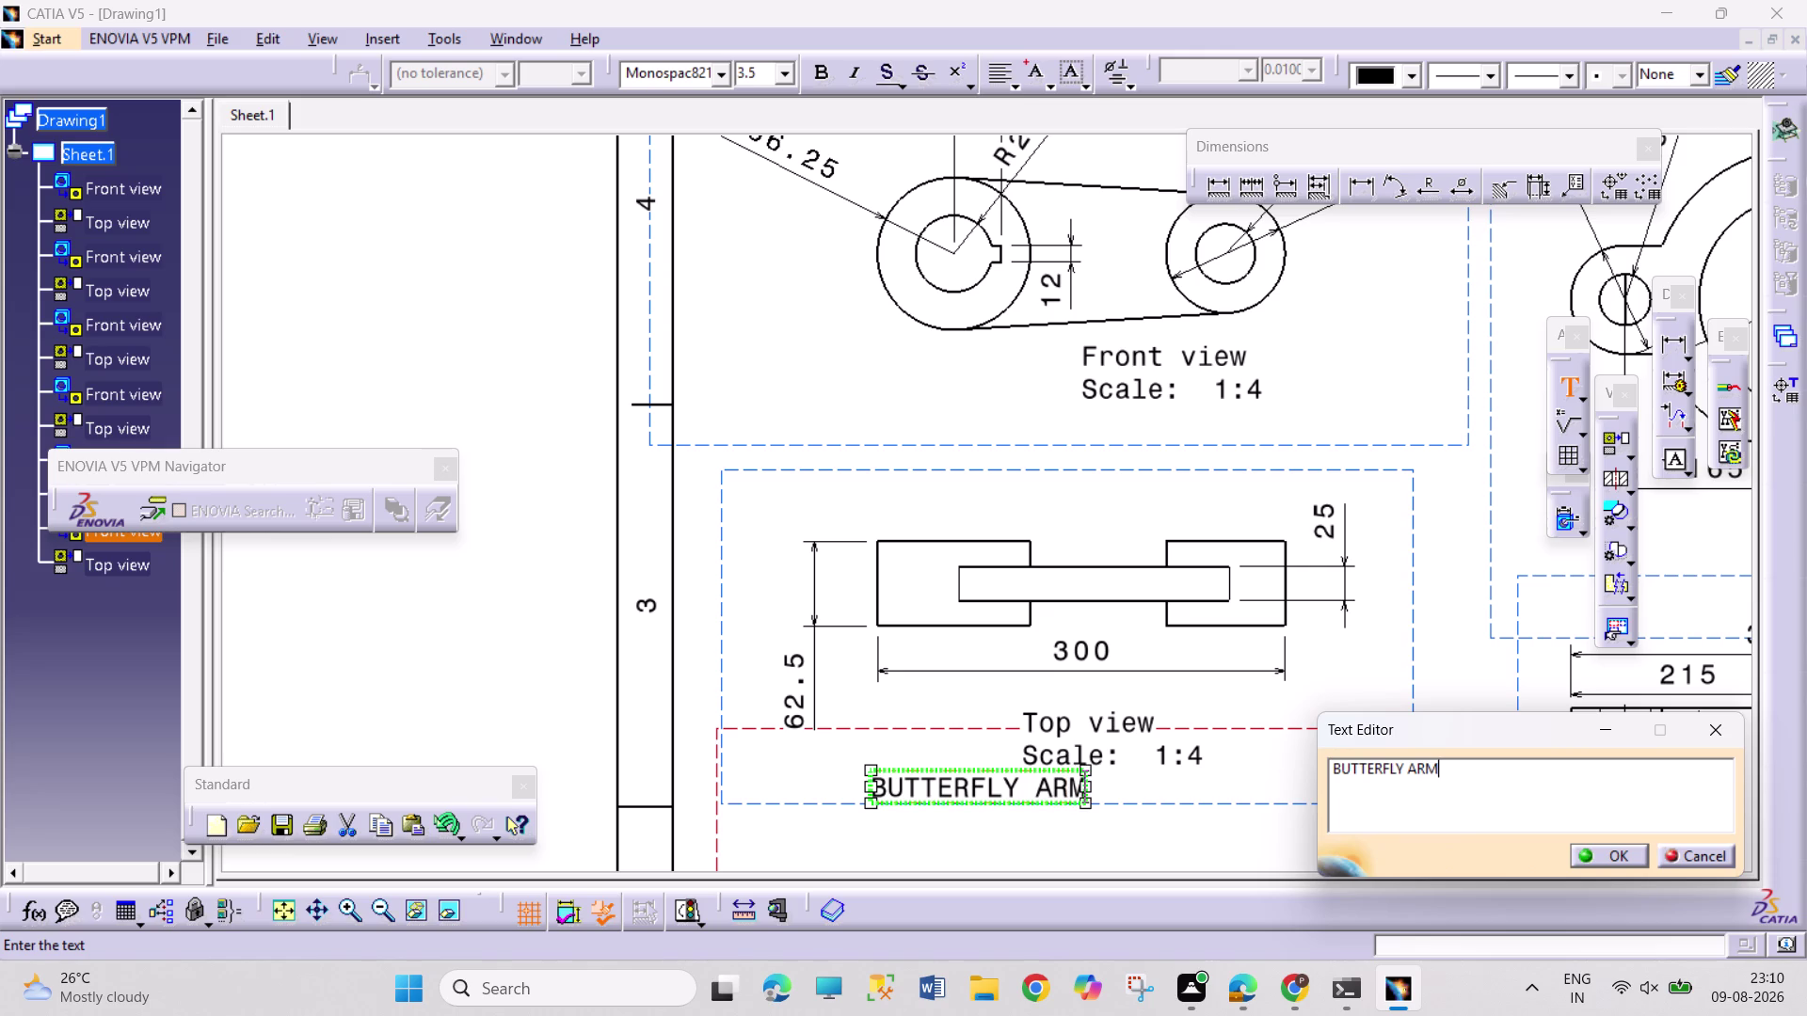
click(1624, 853)
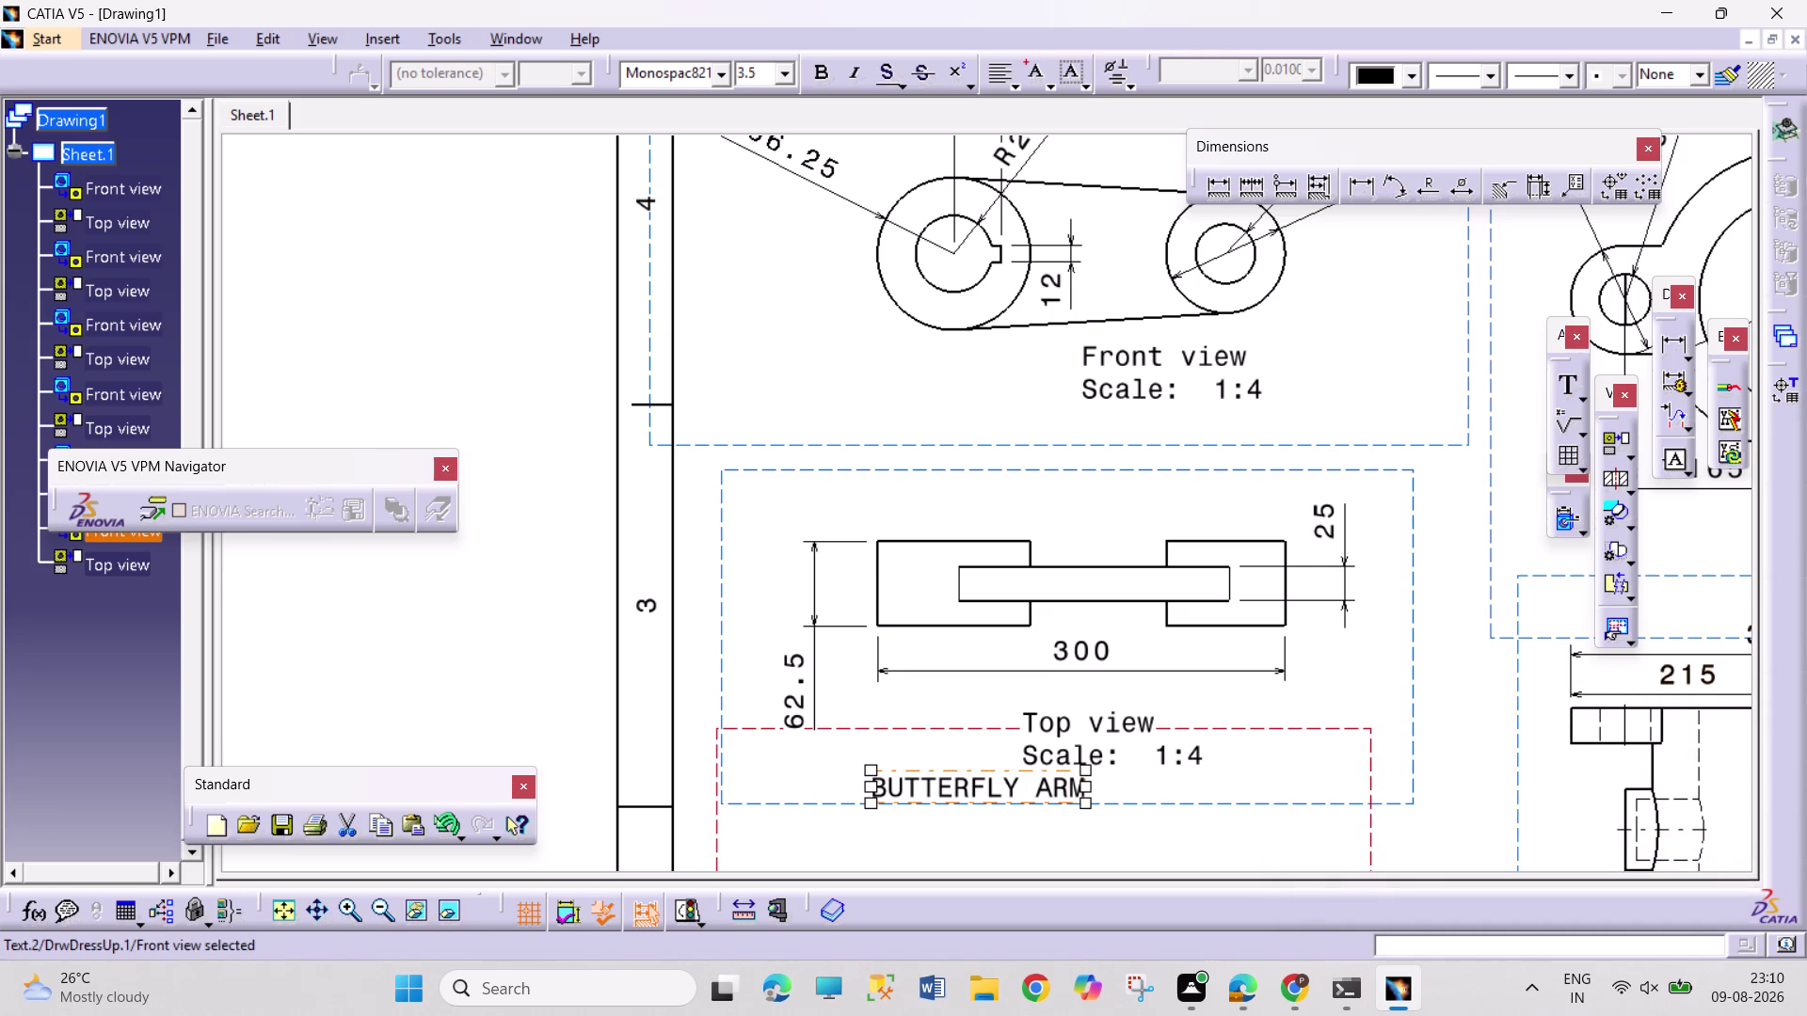
right_click(1023, 789)
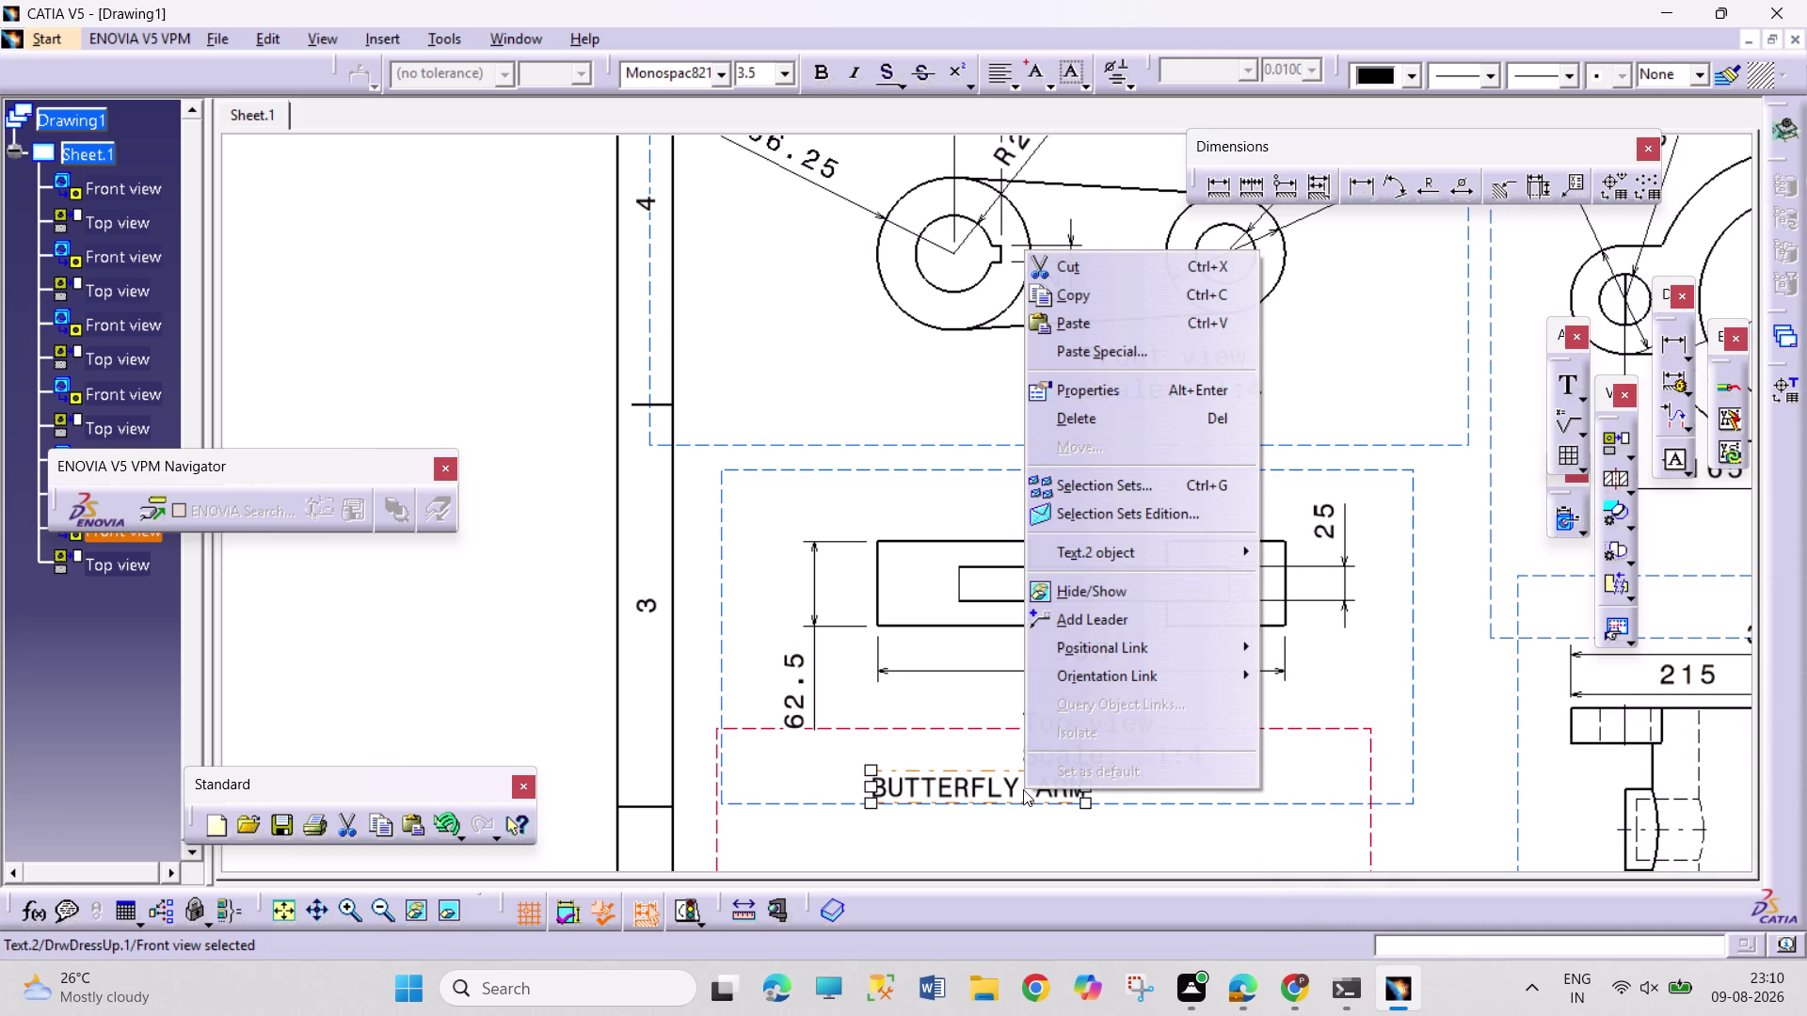
Set the BUTTERFLY ARM label's font size to 7 mm.
click(1154, 385)
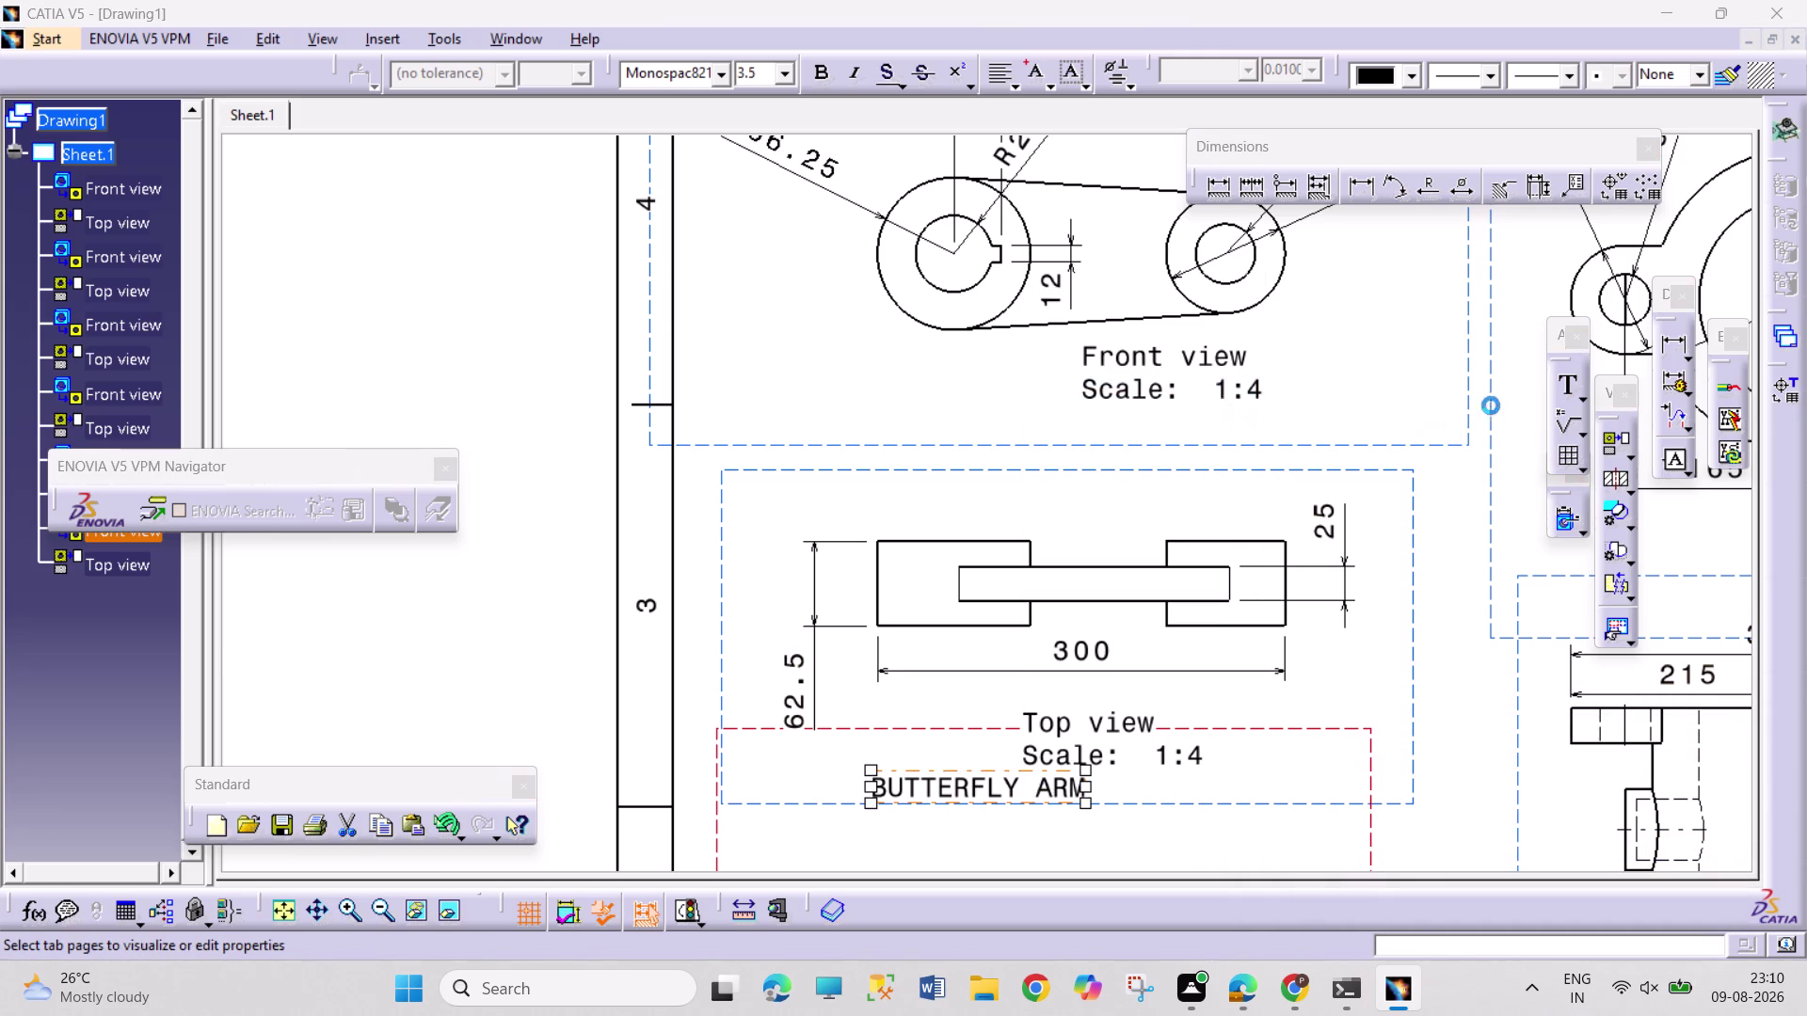
click(1601, 365)
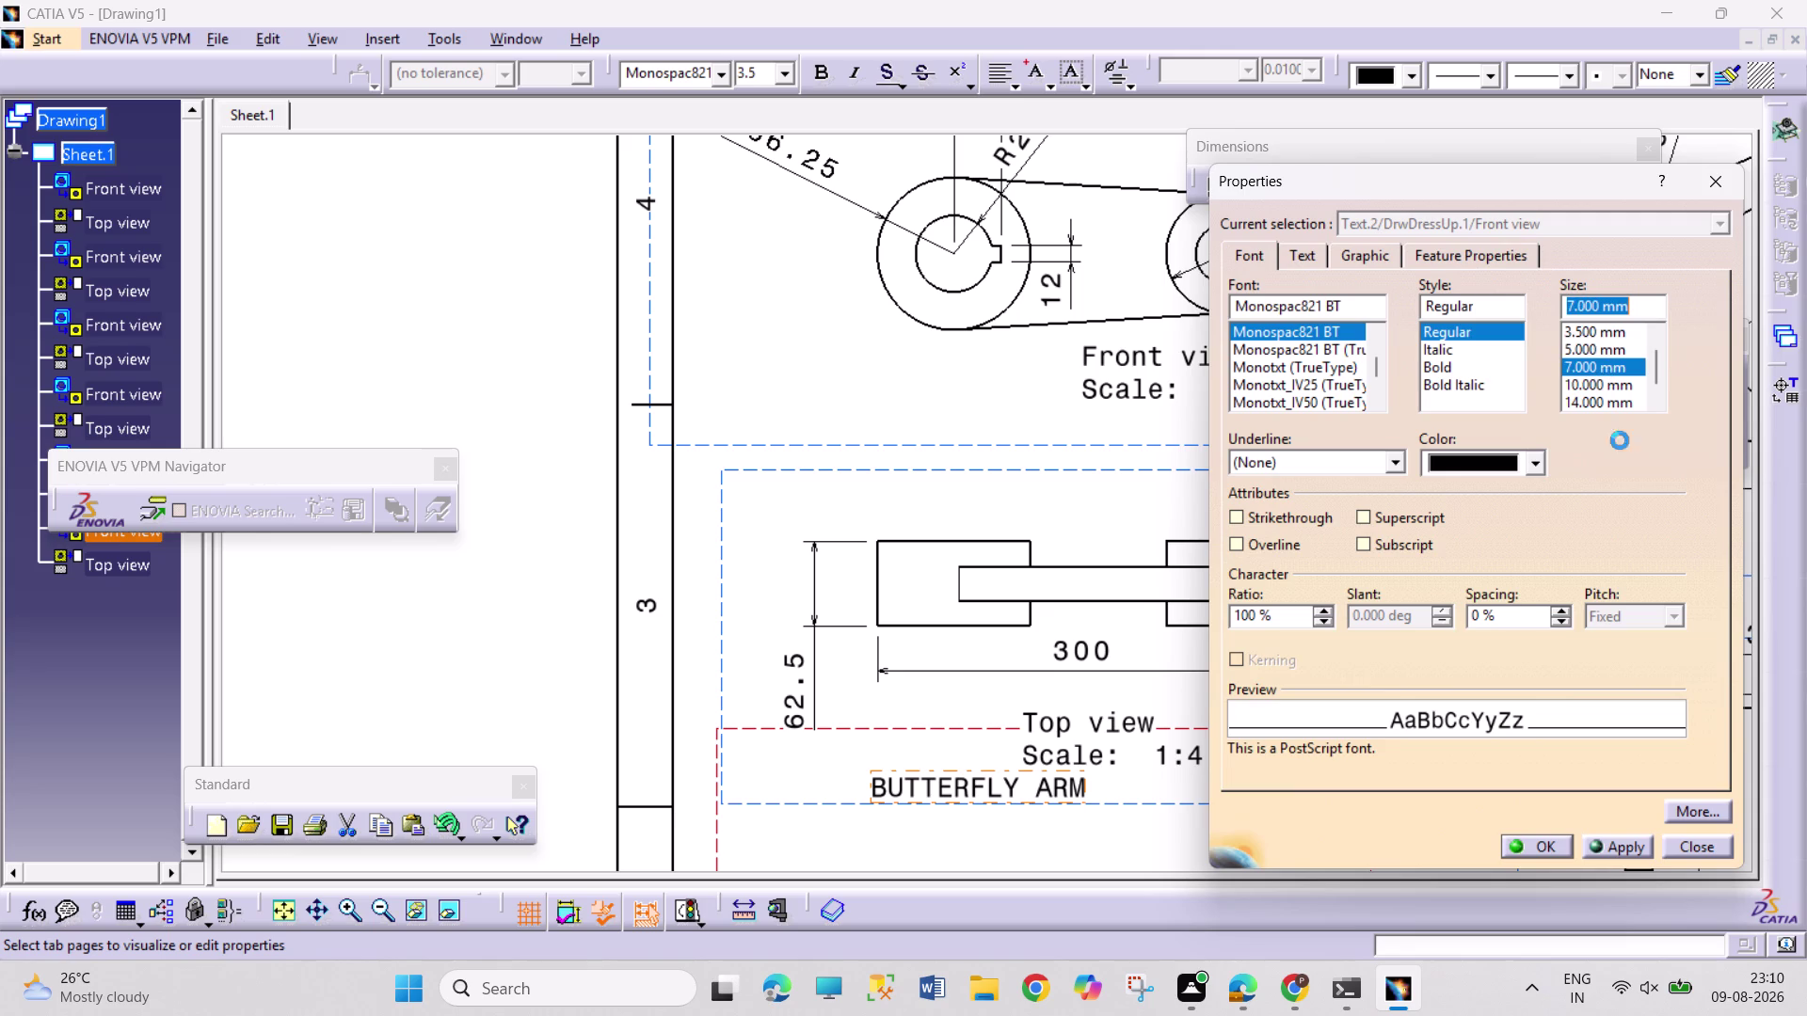
click(1537, 842)
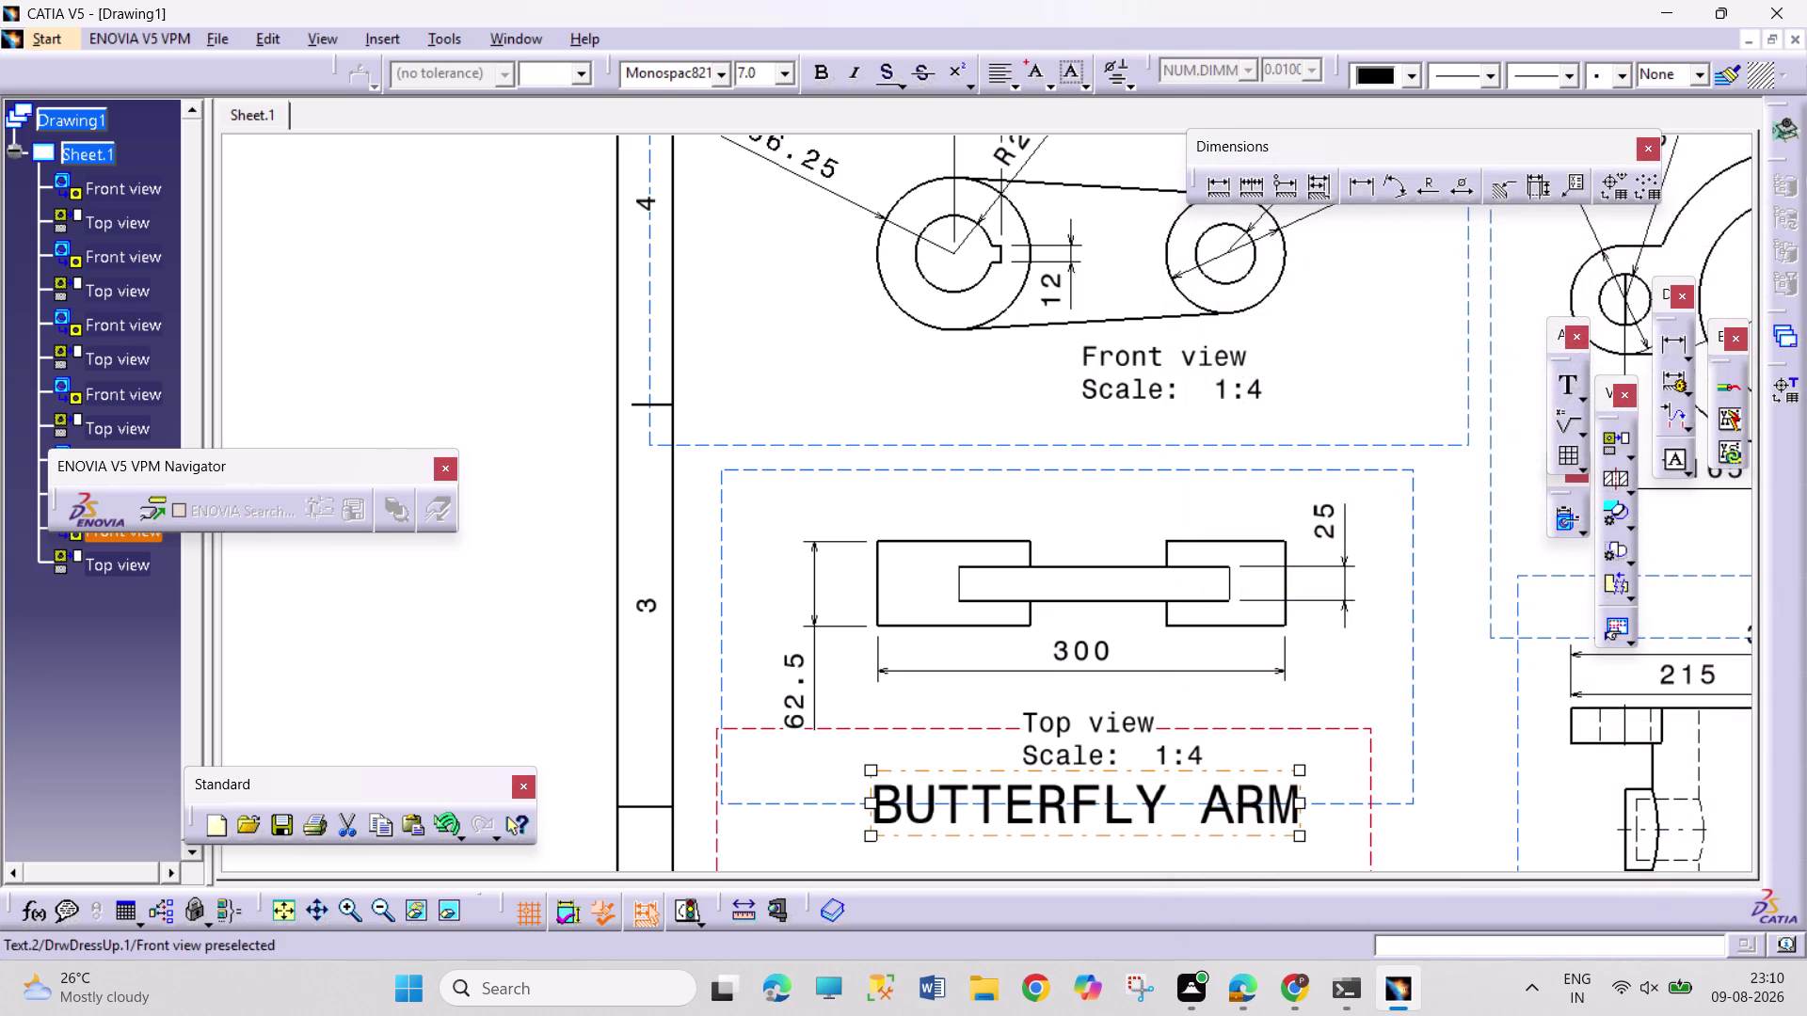
Start a new text note beside the shaft's top view caption.
middle_drag(1420, 830, 1435, 447)
middle_drag(1159, 686, 1159, 657)
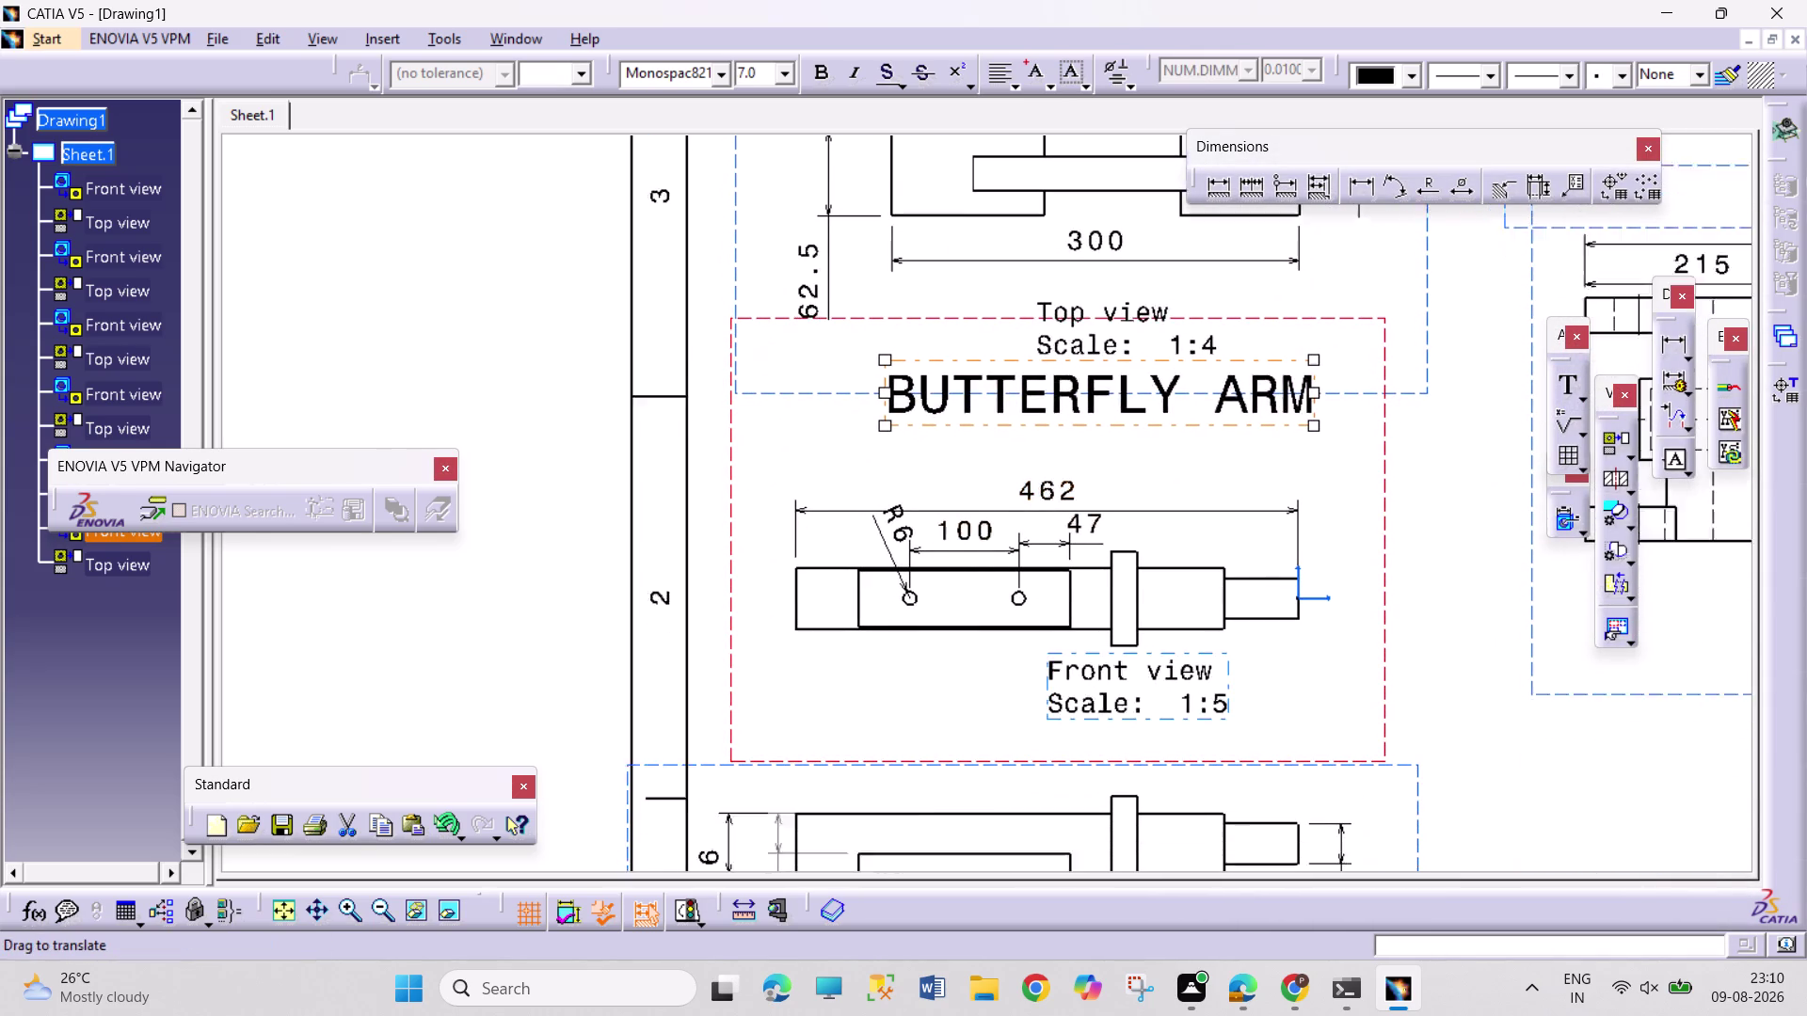
middle_drag(1159, 657, 1159, 316)
click(1555, 387)
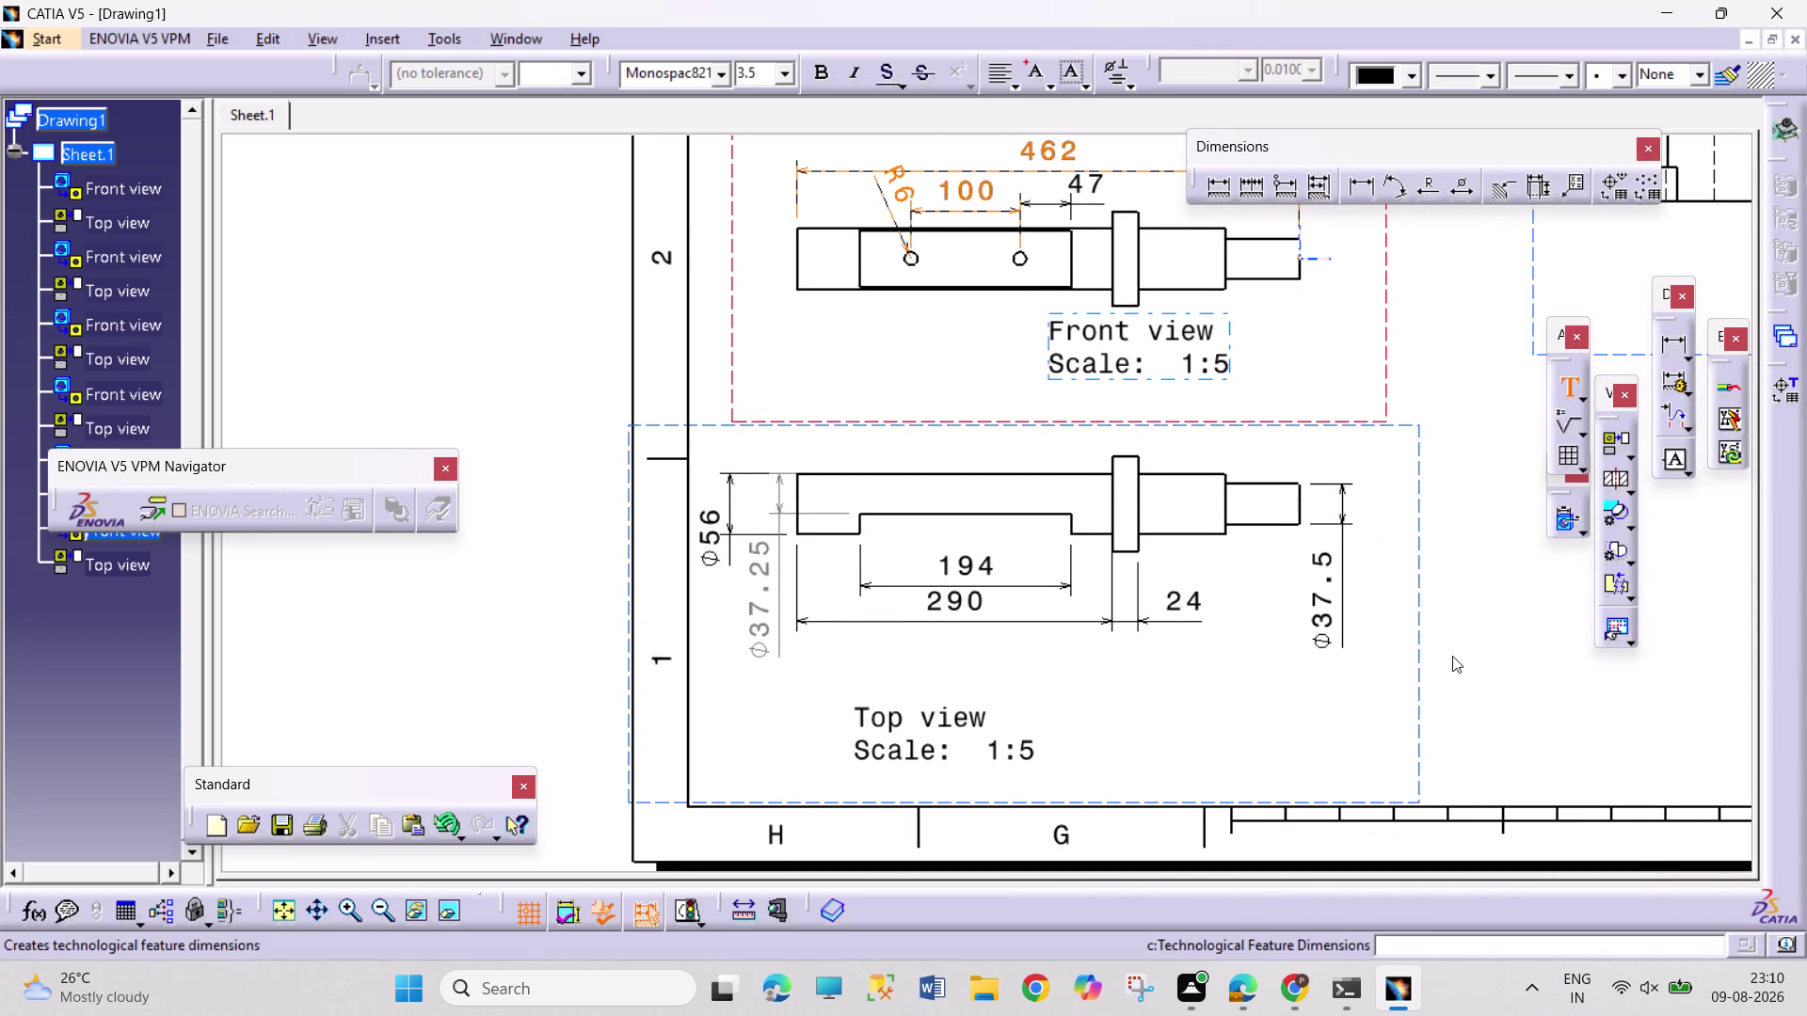
click(1169, 742)
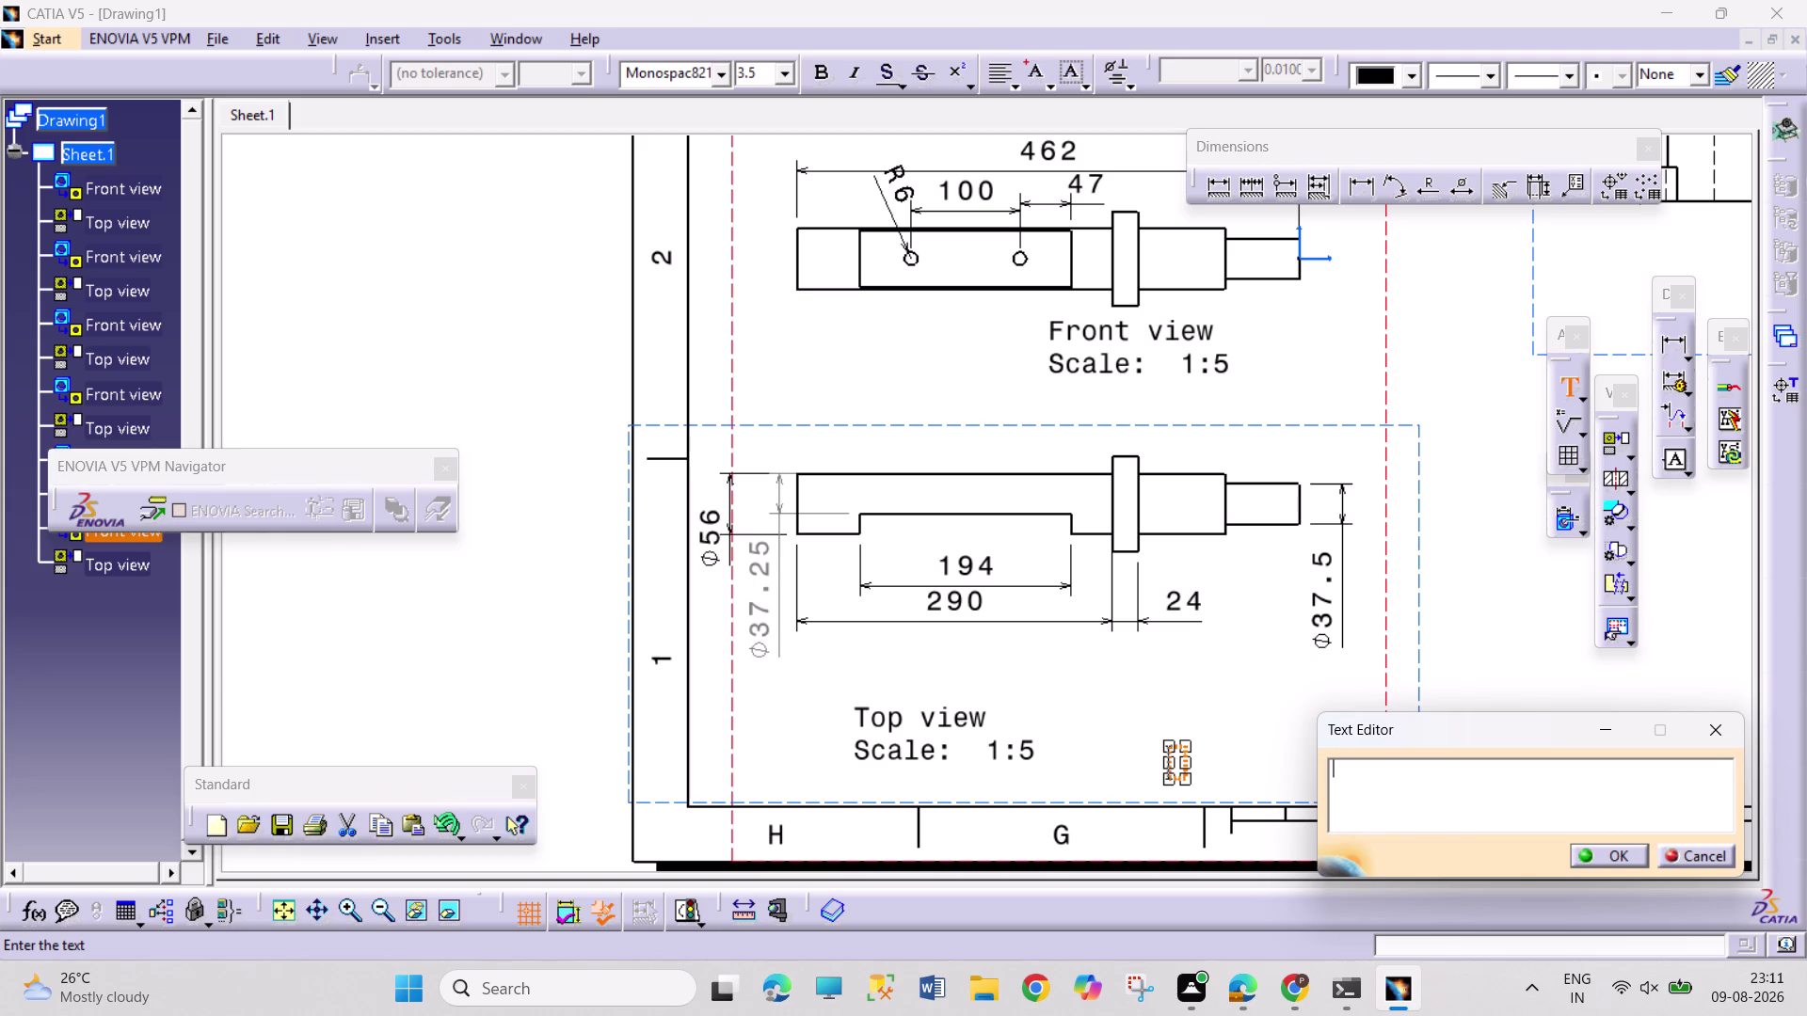
Enter 'BUTTERFLY SHAFT' as the label text and confirm it.
text(BU)
text(TTERFLY)
key(space)
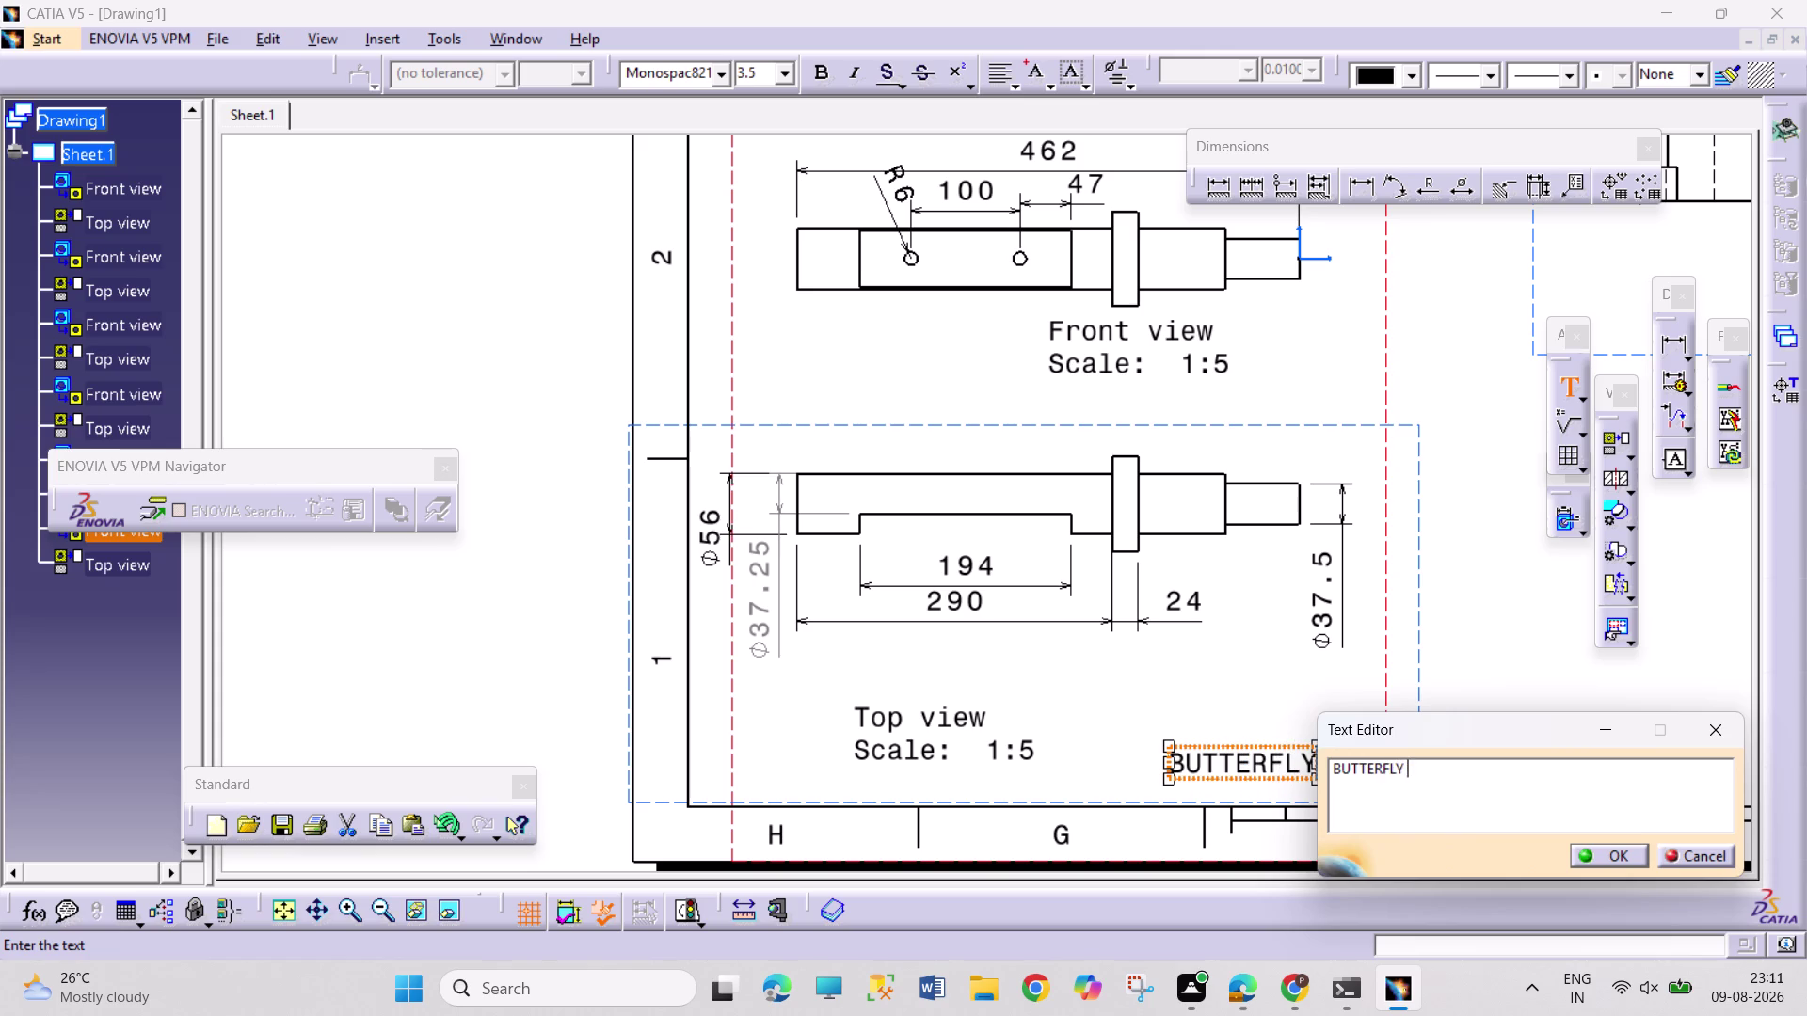
text(SHAFT)
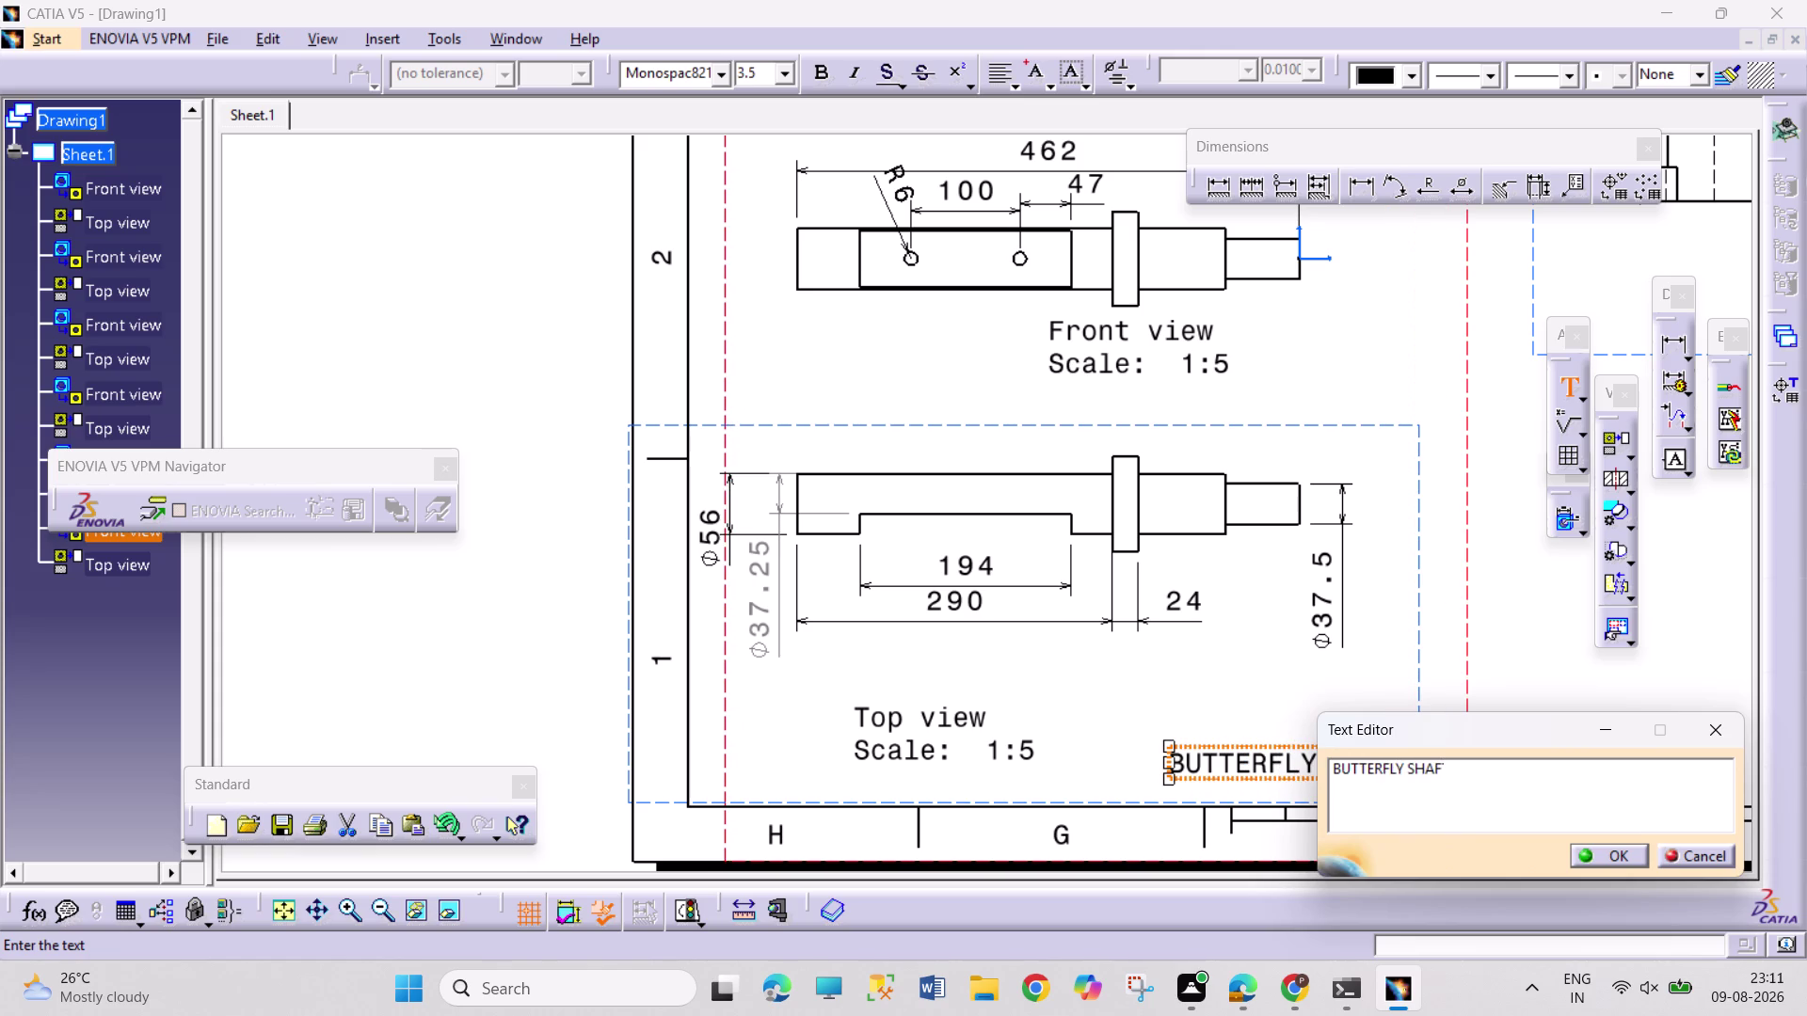
click(1602, 845)
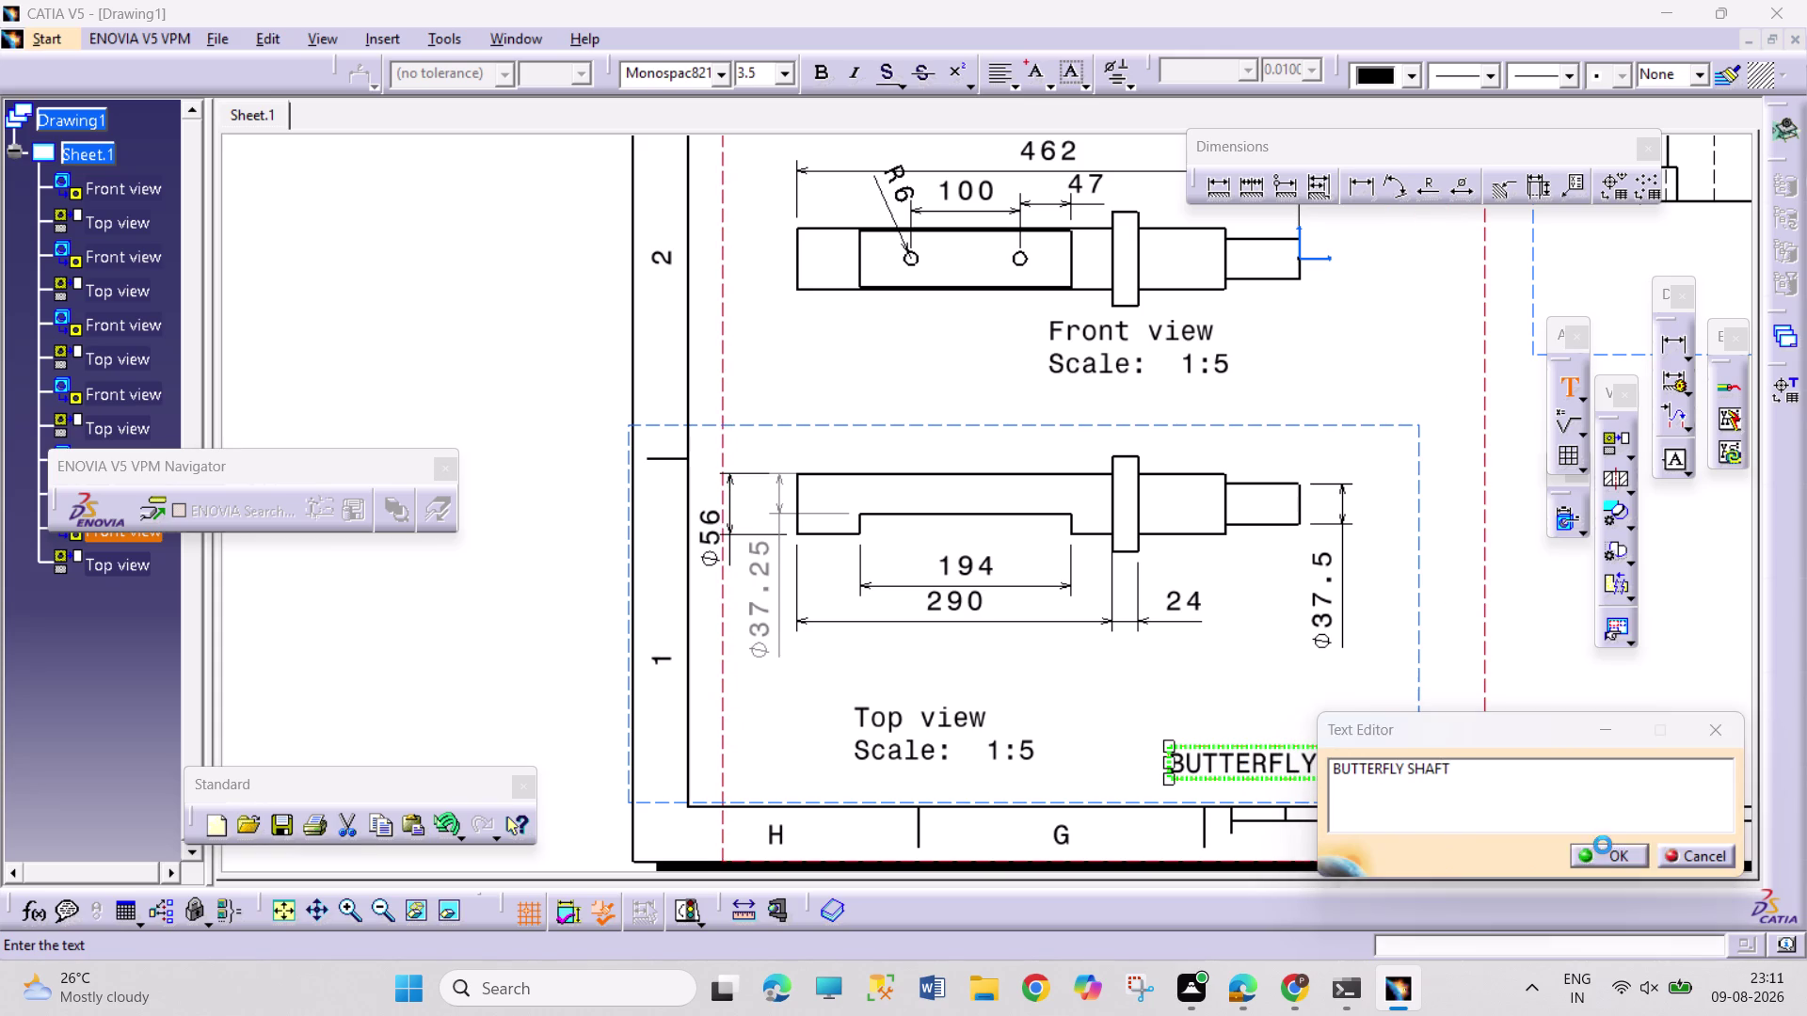
middle_drag(1569, 752, 1495, 932)
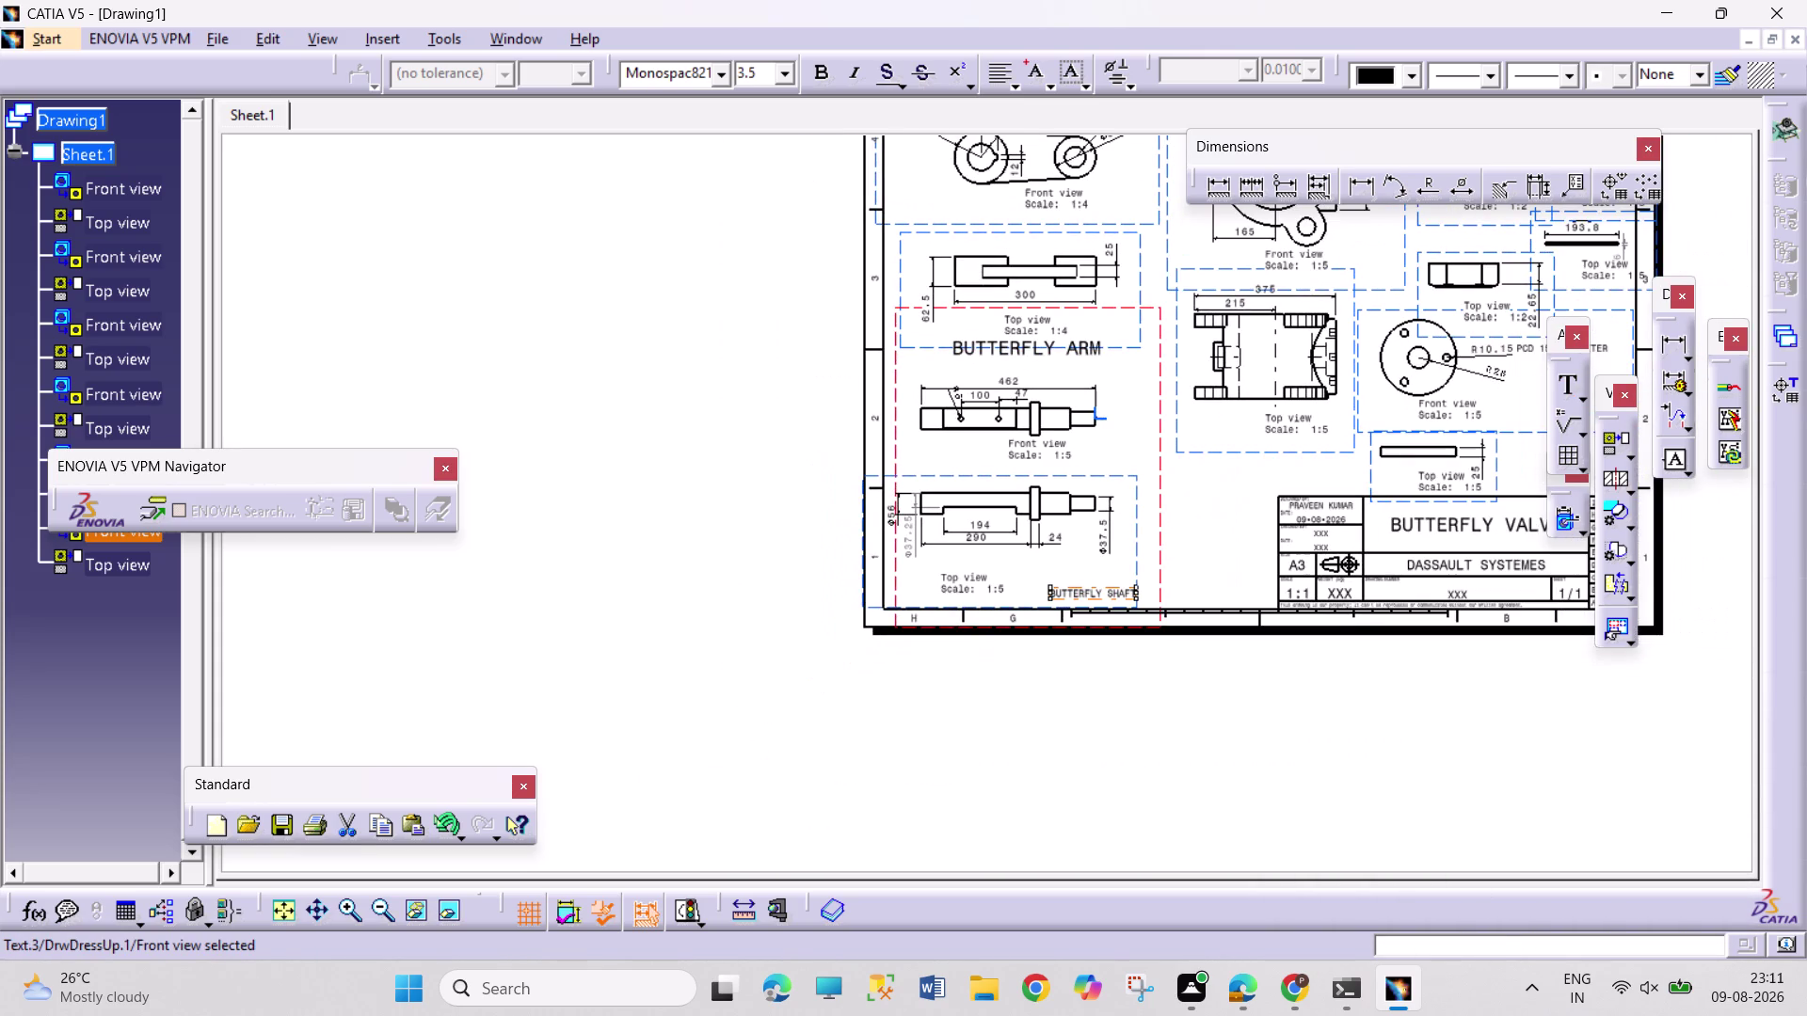
Drag the BUTTERFLY ARM label below the Top view caption, above the shaft front view.
middle_drag(1434, 811, 1388, 1015)
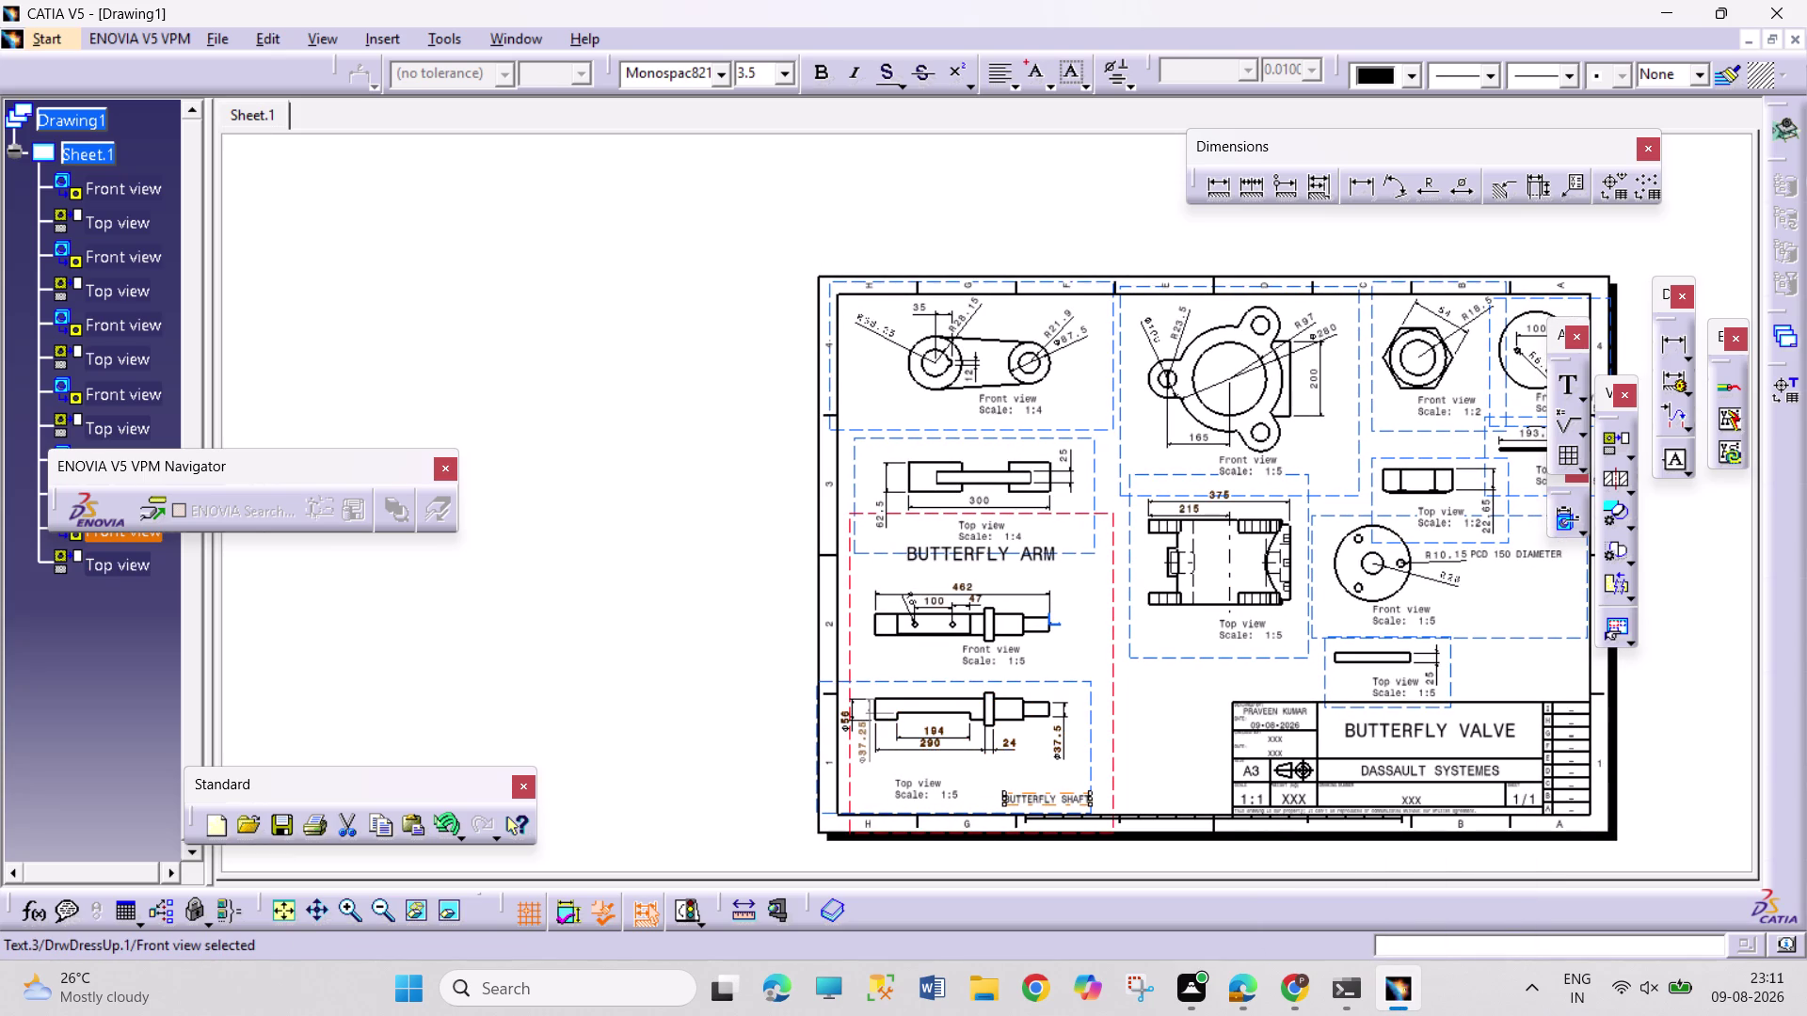
middle_drag(1156, 743, 1092, 832)
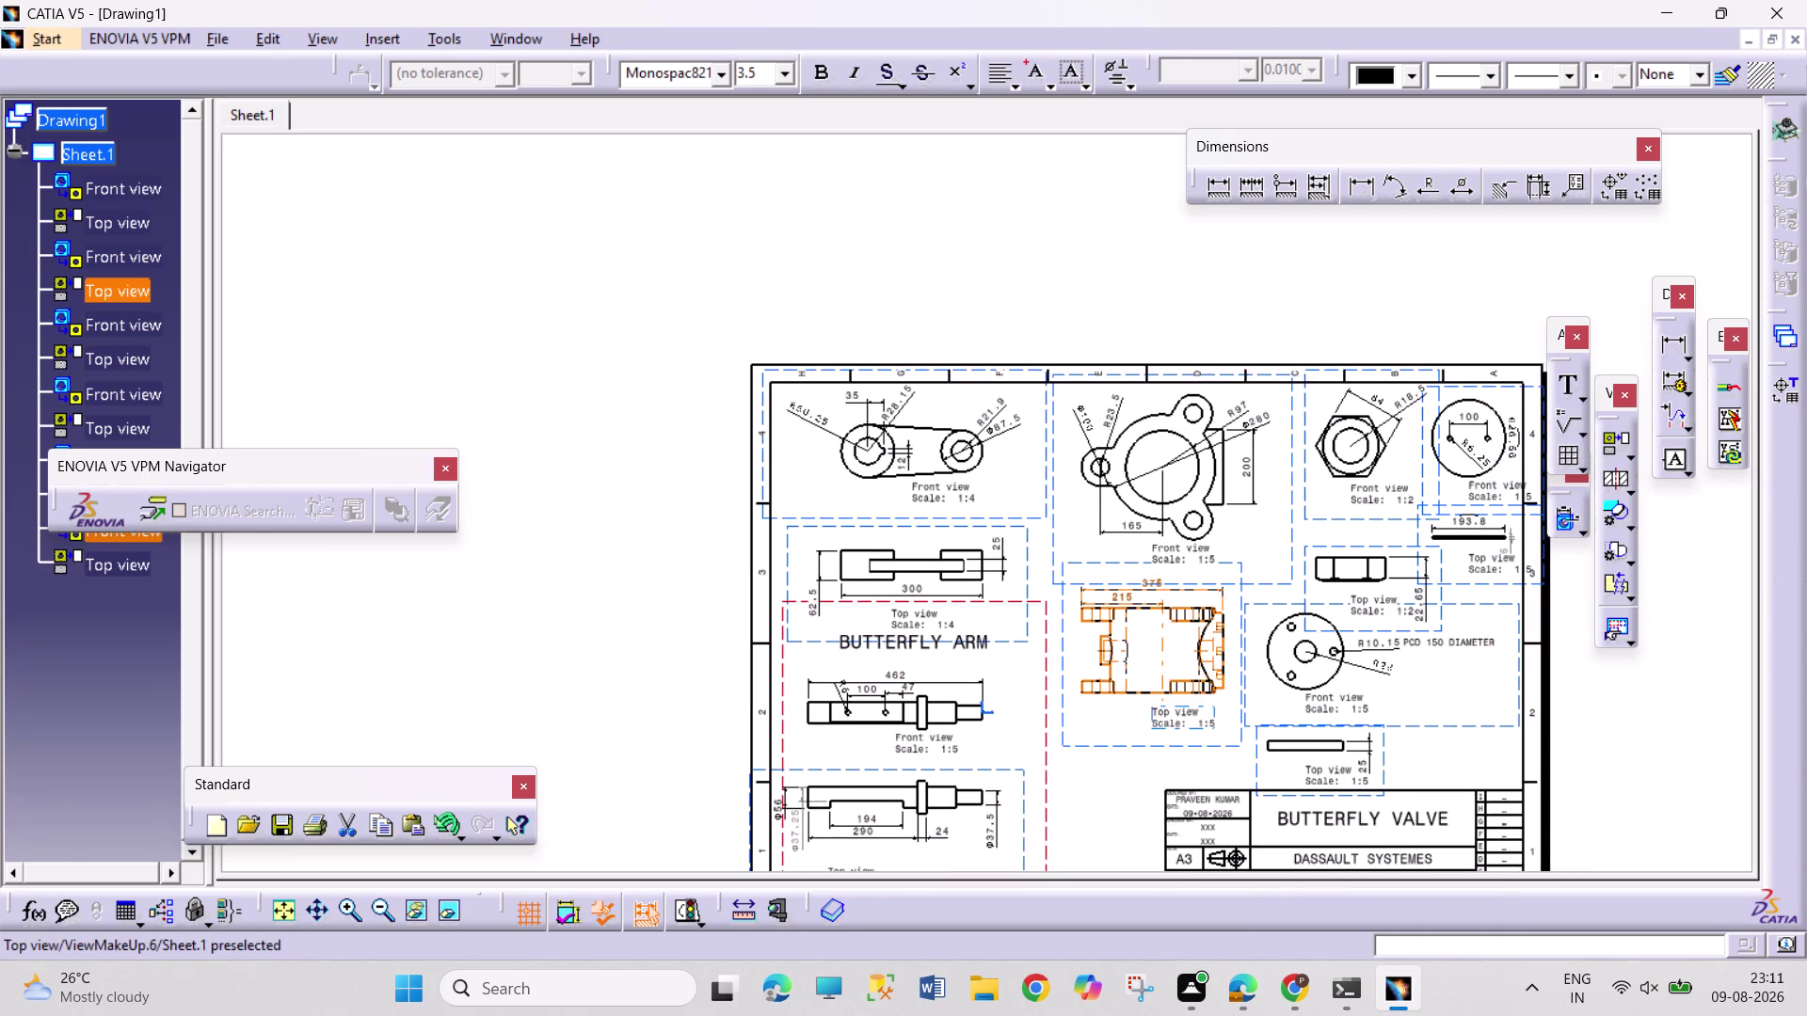
drag(1177, 747, 1178, 737)
middle_drag(967, 769, 993, 616)
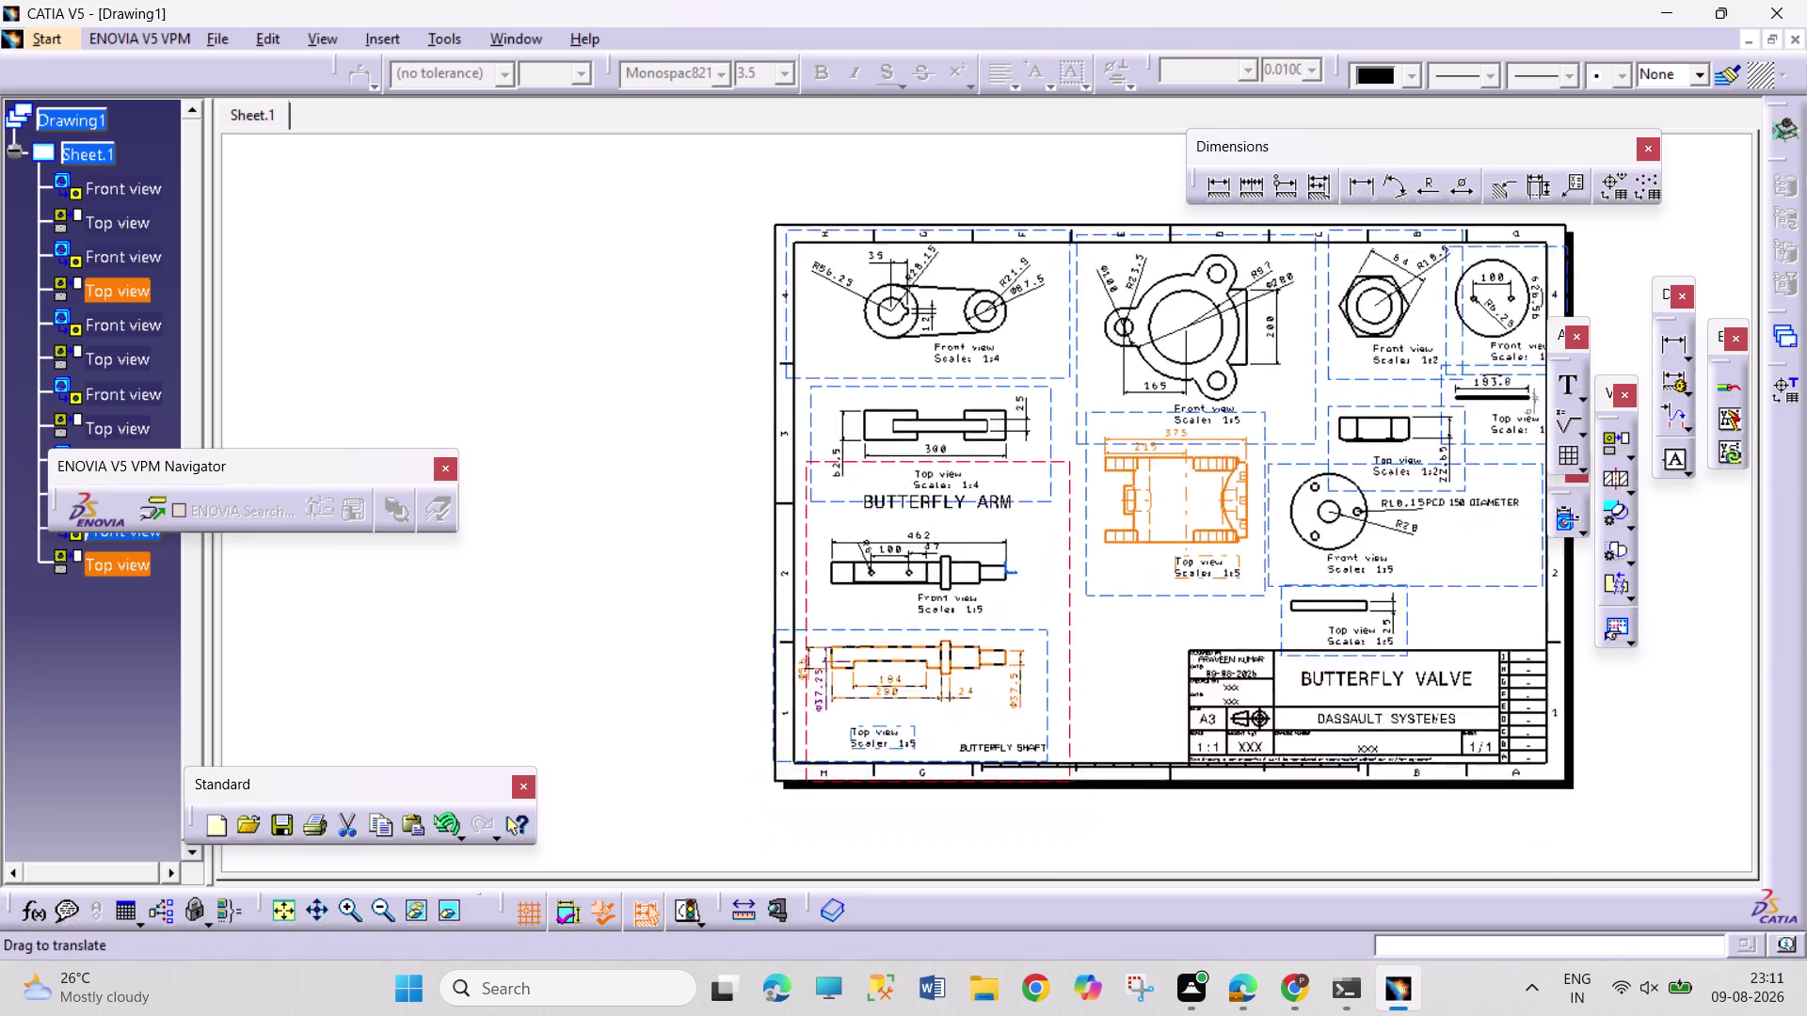
middle_drag(993, 617, 1029, 522)
drag(1029, 394, 1029, 414)
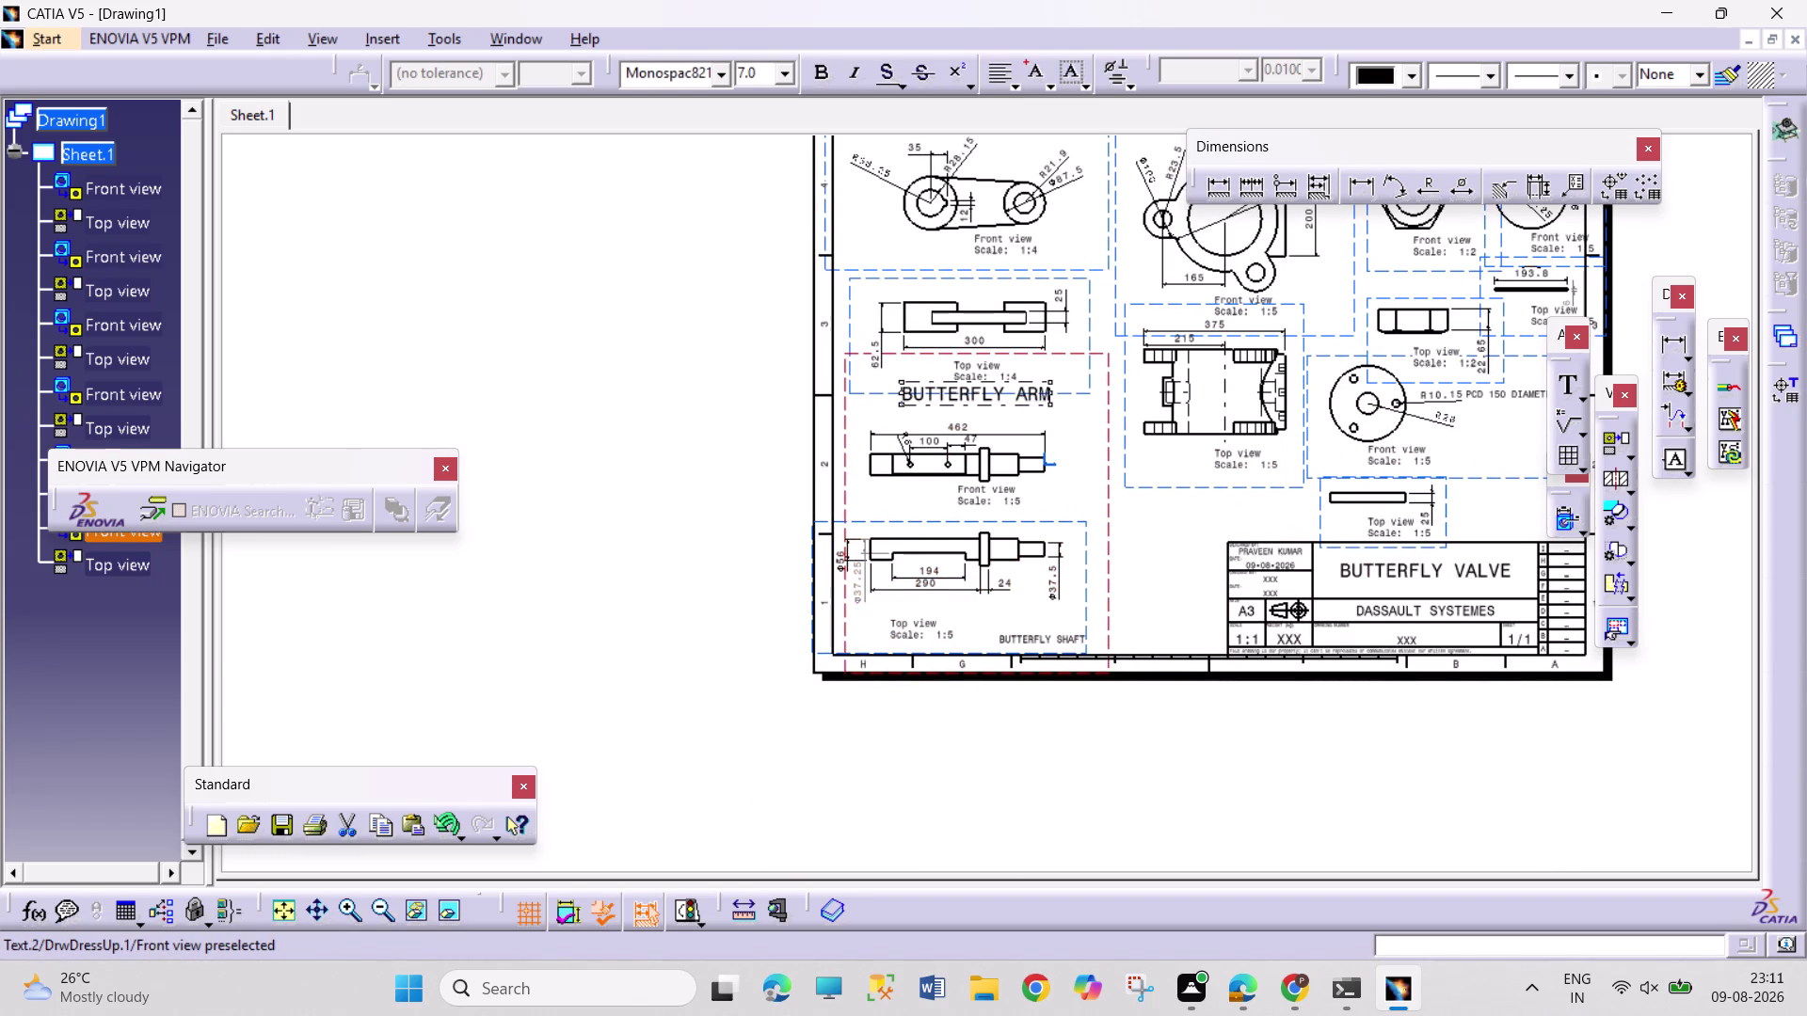
drag(1029, 414, 1028, 419)
click(1165, 578)
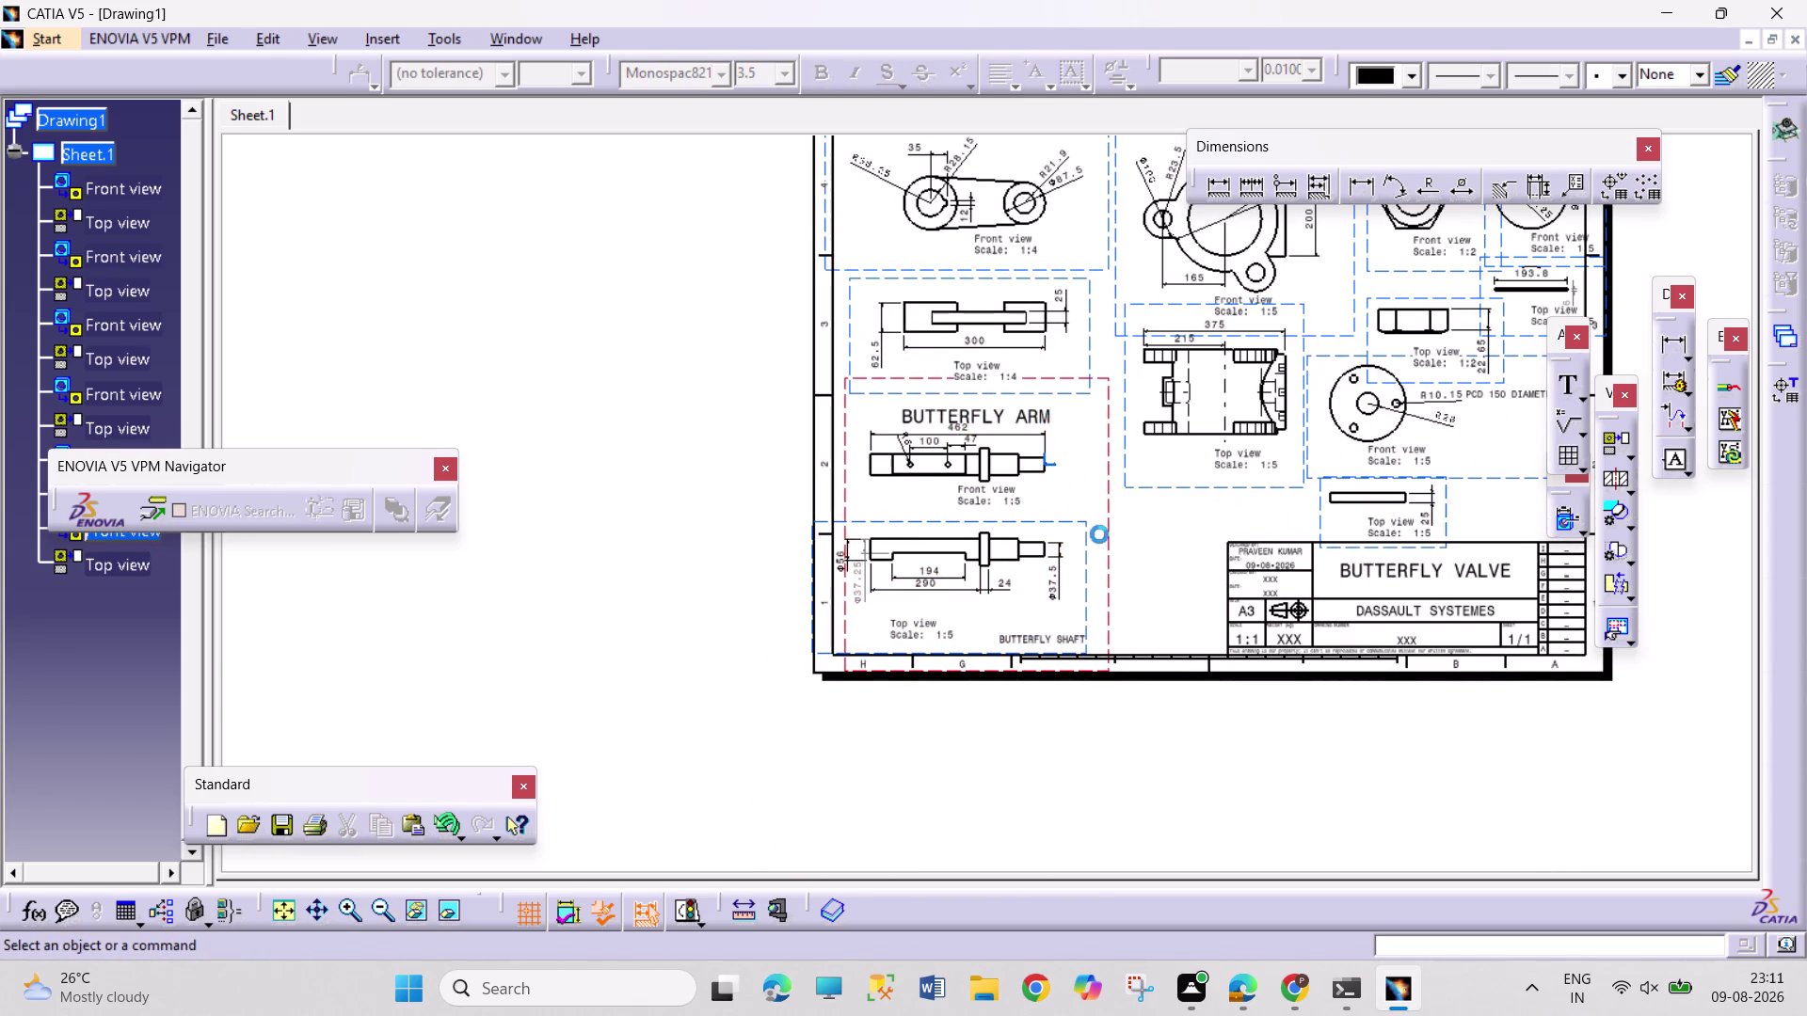
drag(1008, 420, 1008, 410)
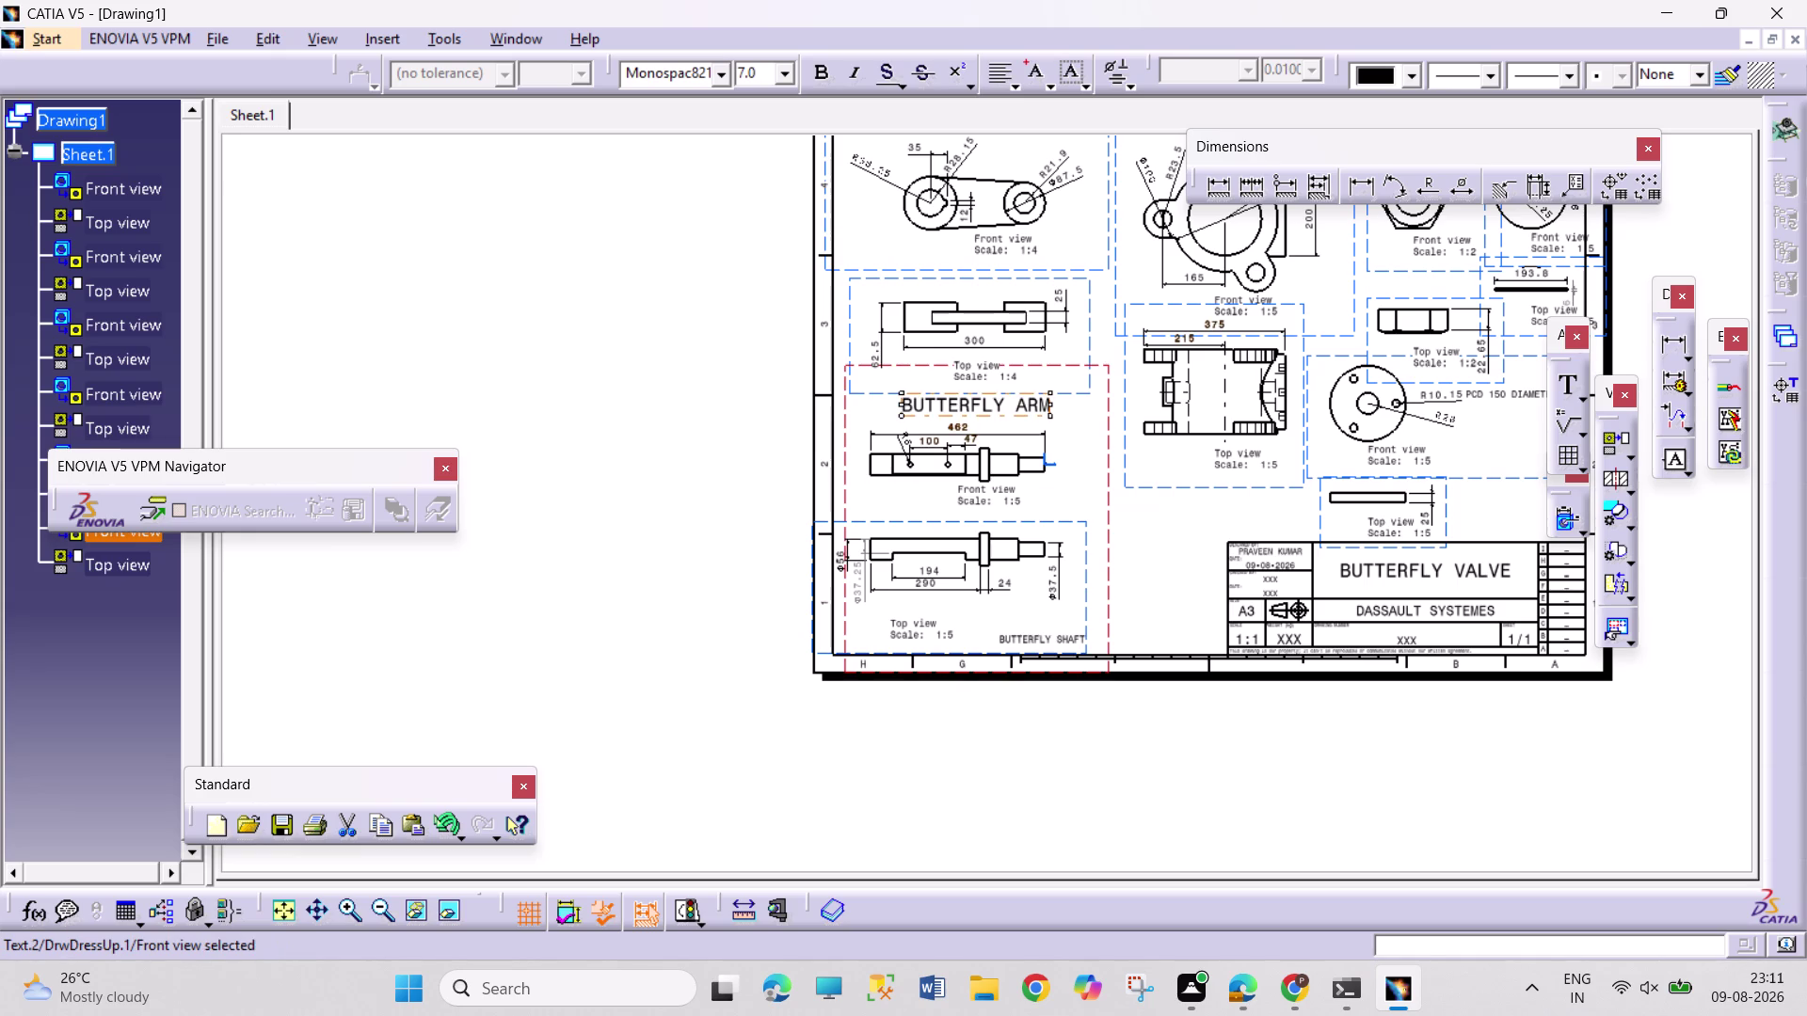
click(1171, 565)
Set the BUTTERFLY SHAFT label's font size to 7 mm.
right_click(1029, 639)
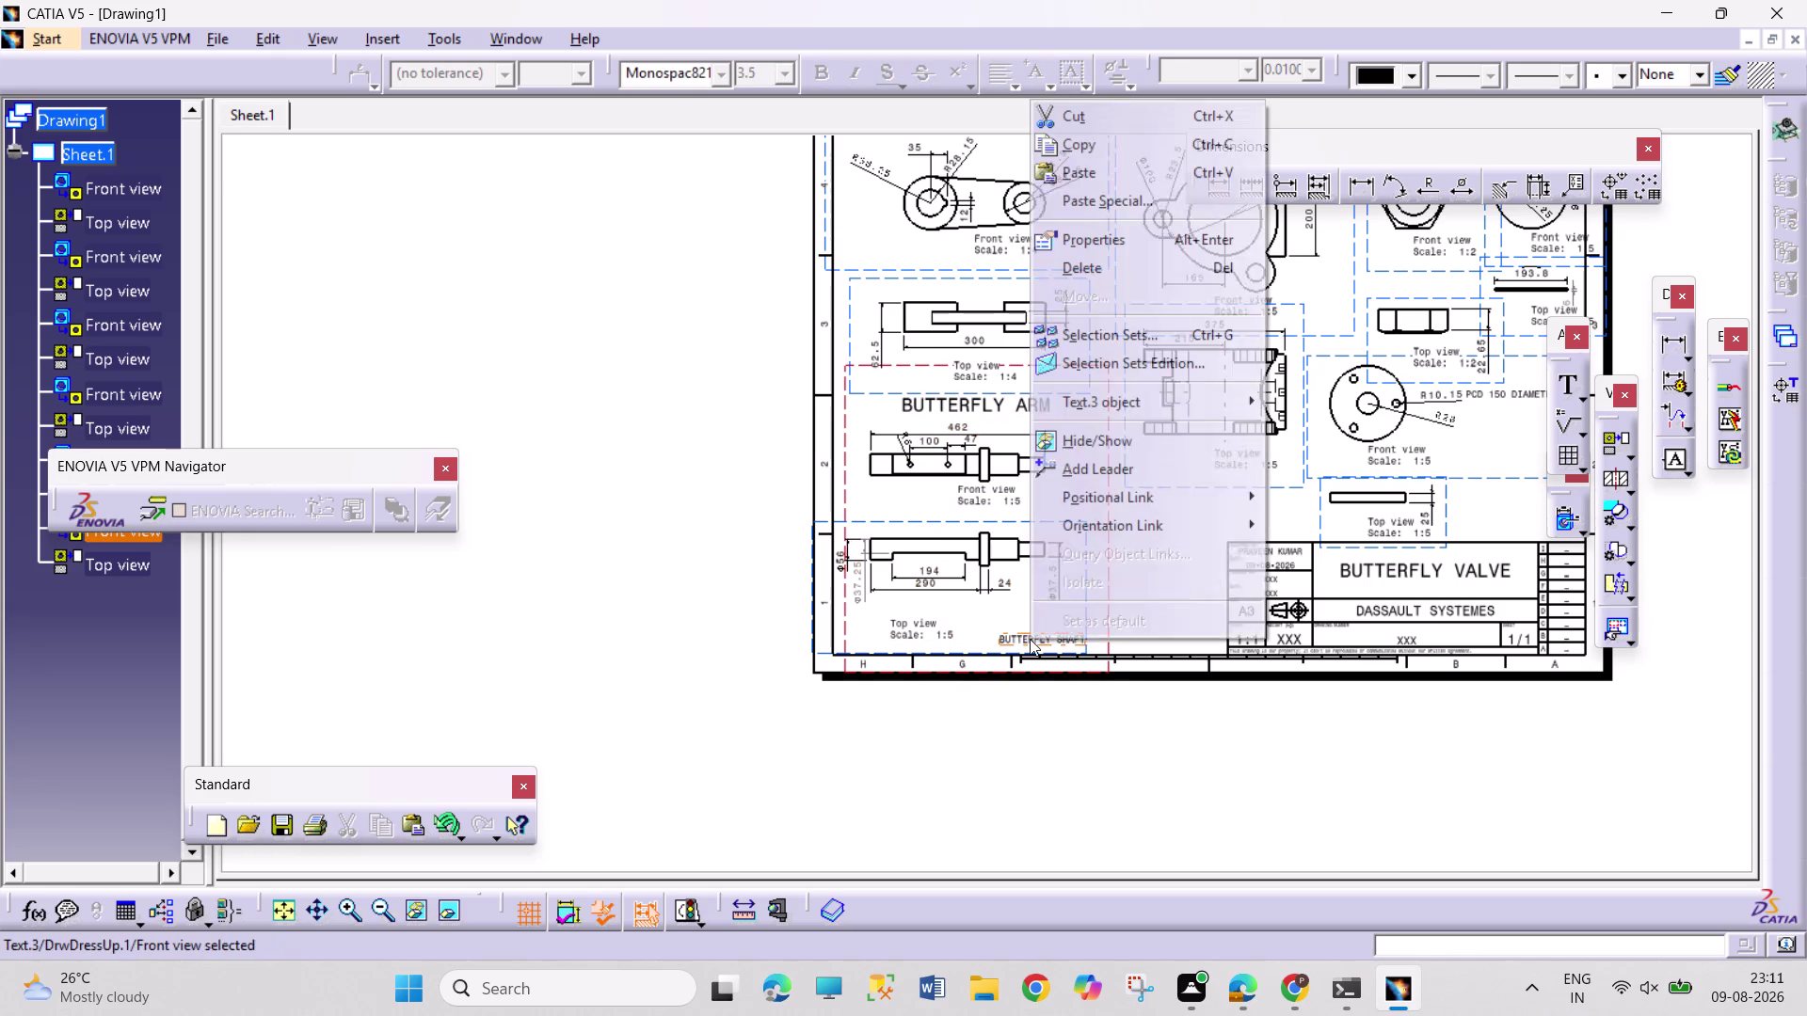
click(1142, 235)
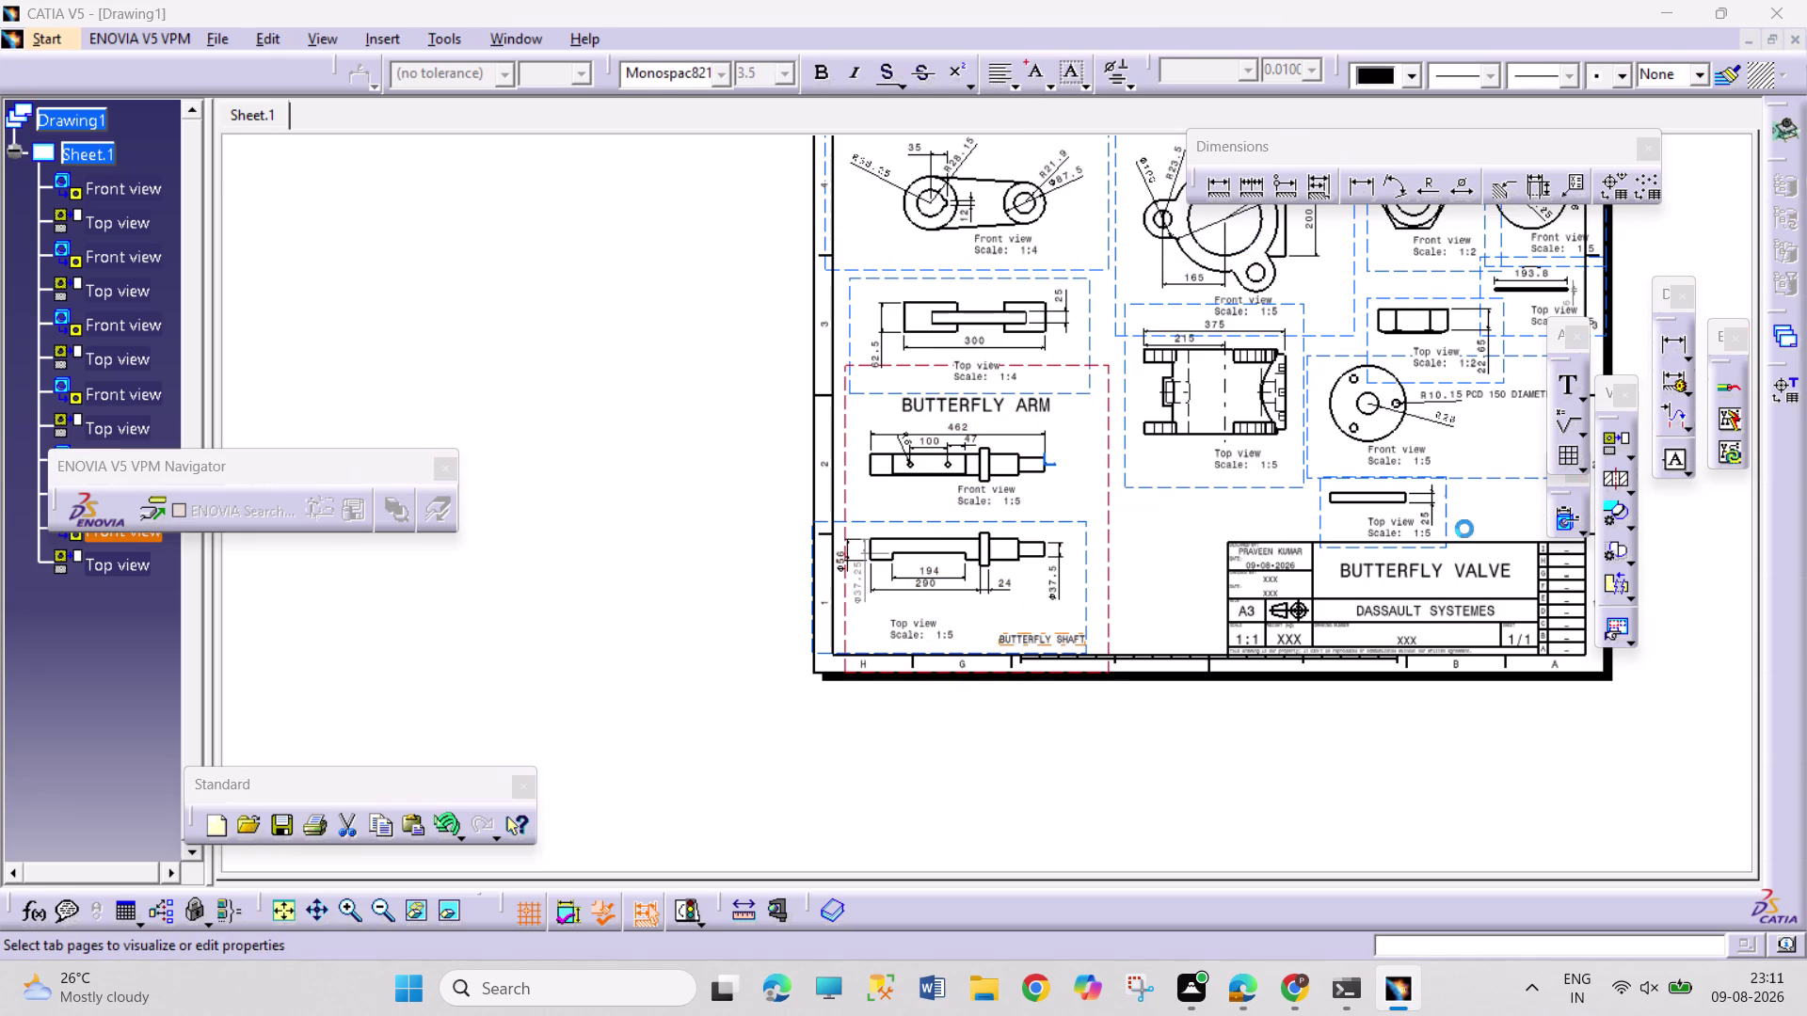
click(1580, 364)
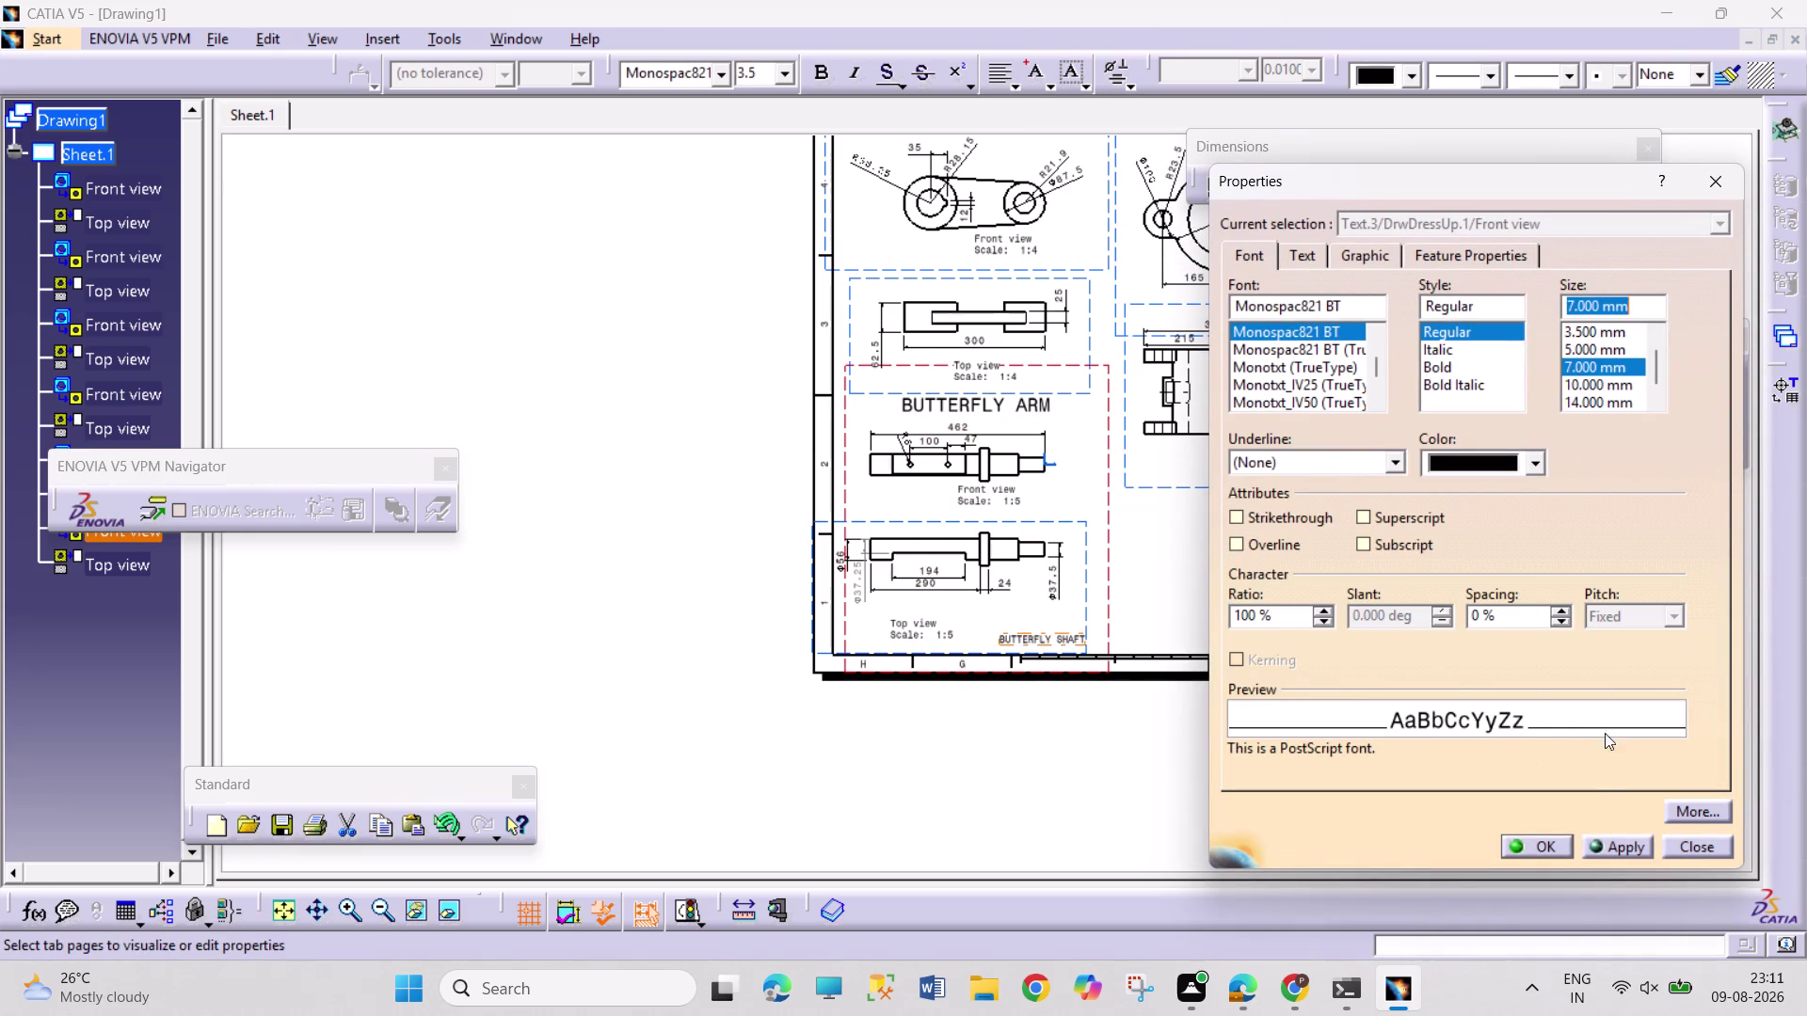
click(1543, 841)
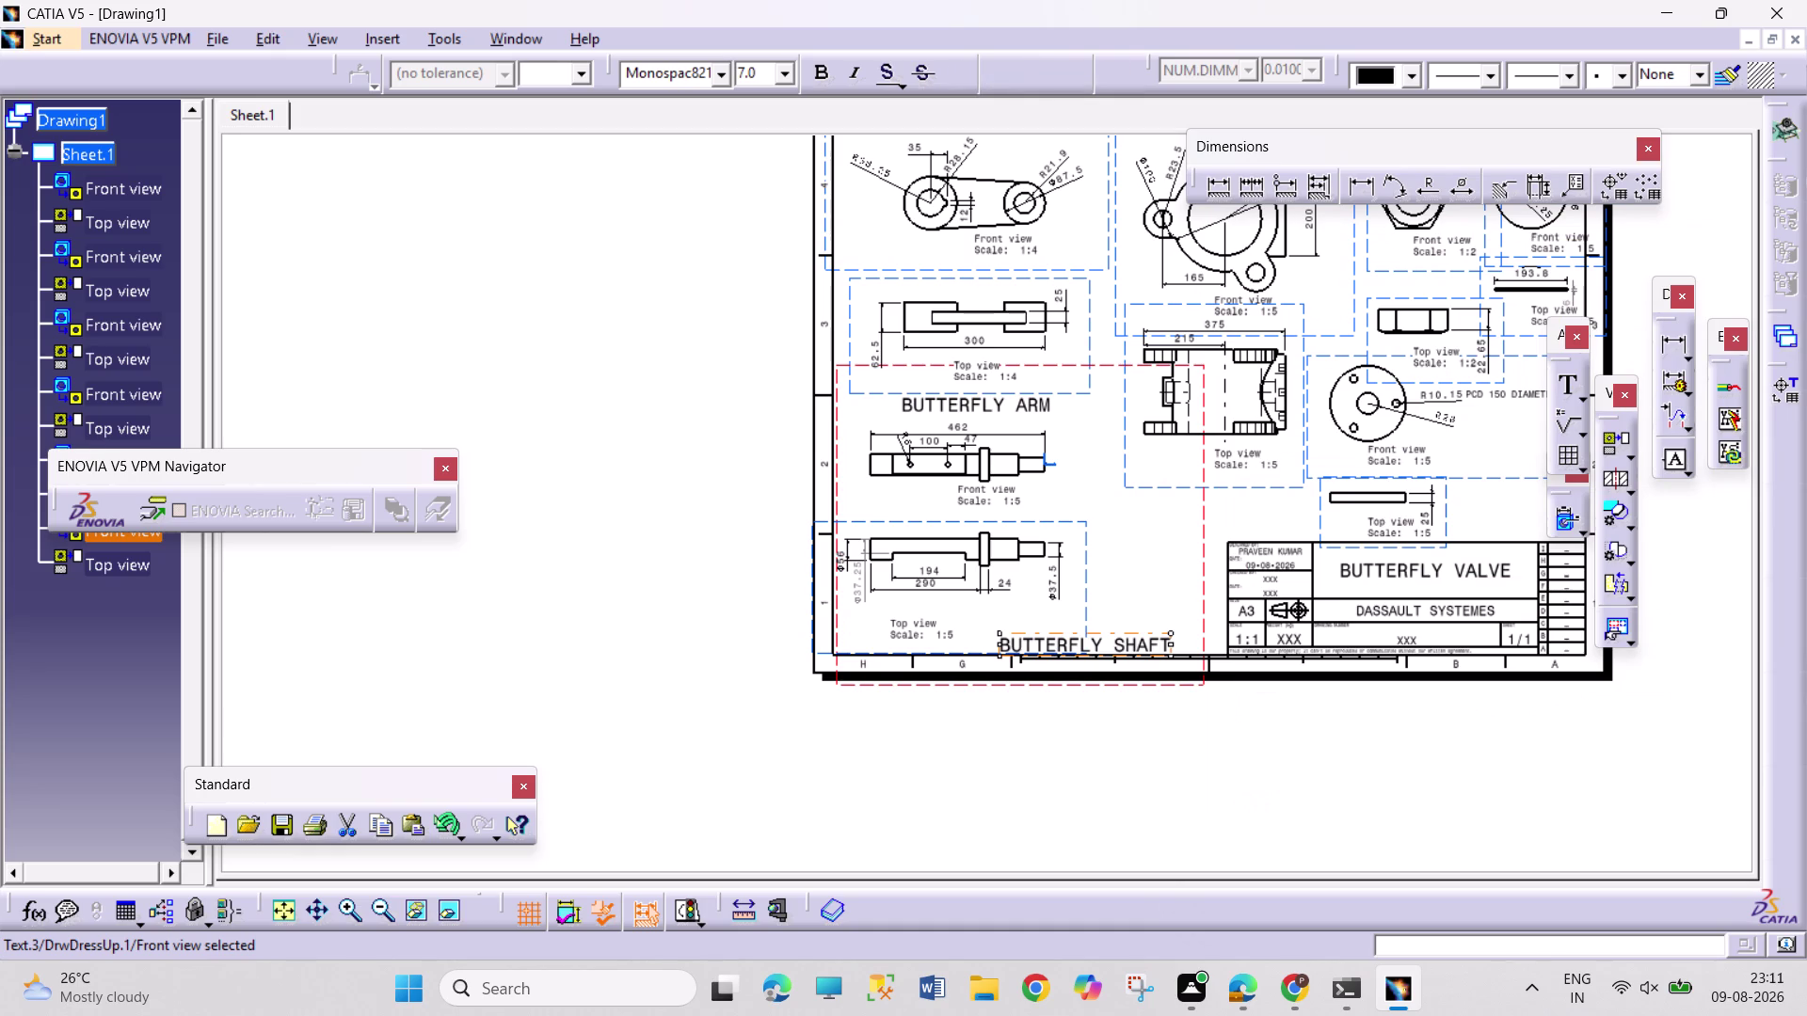
Adjust the view and start a new text label.
click(1290, 797)
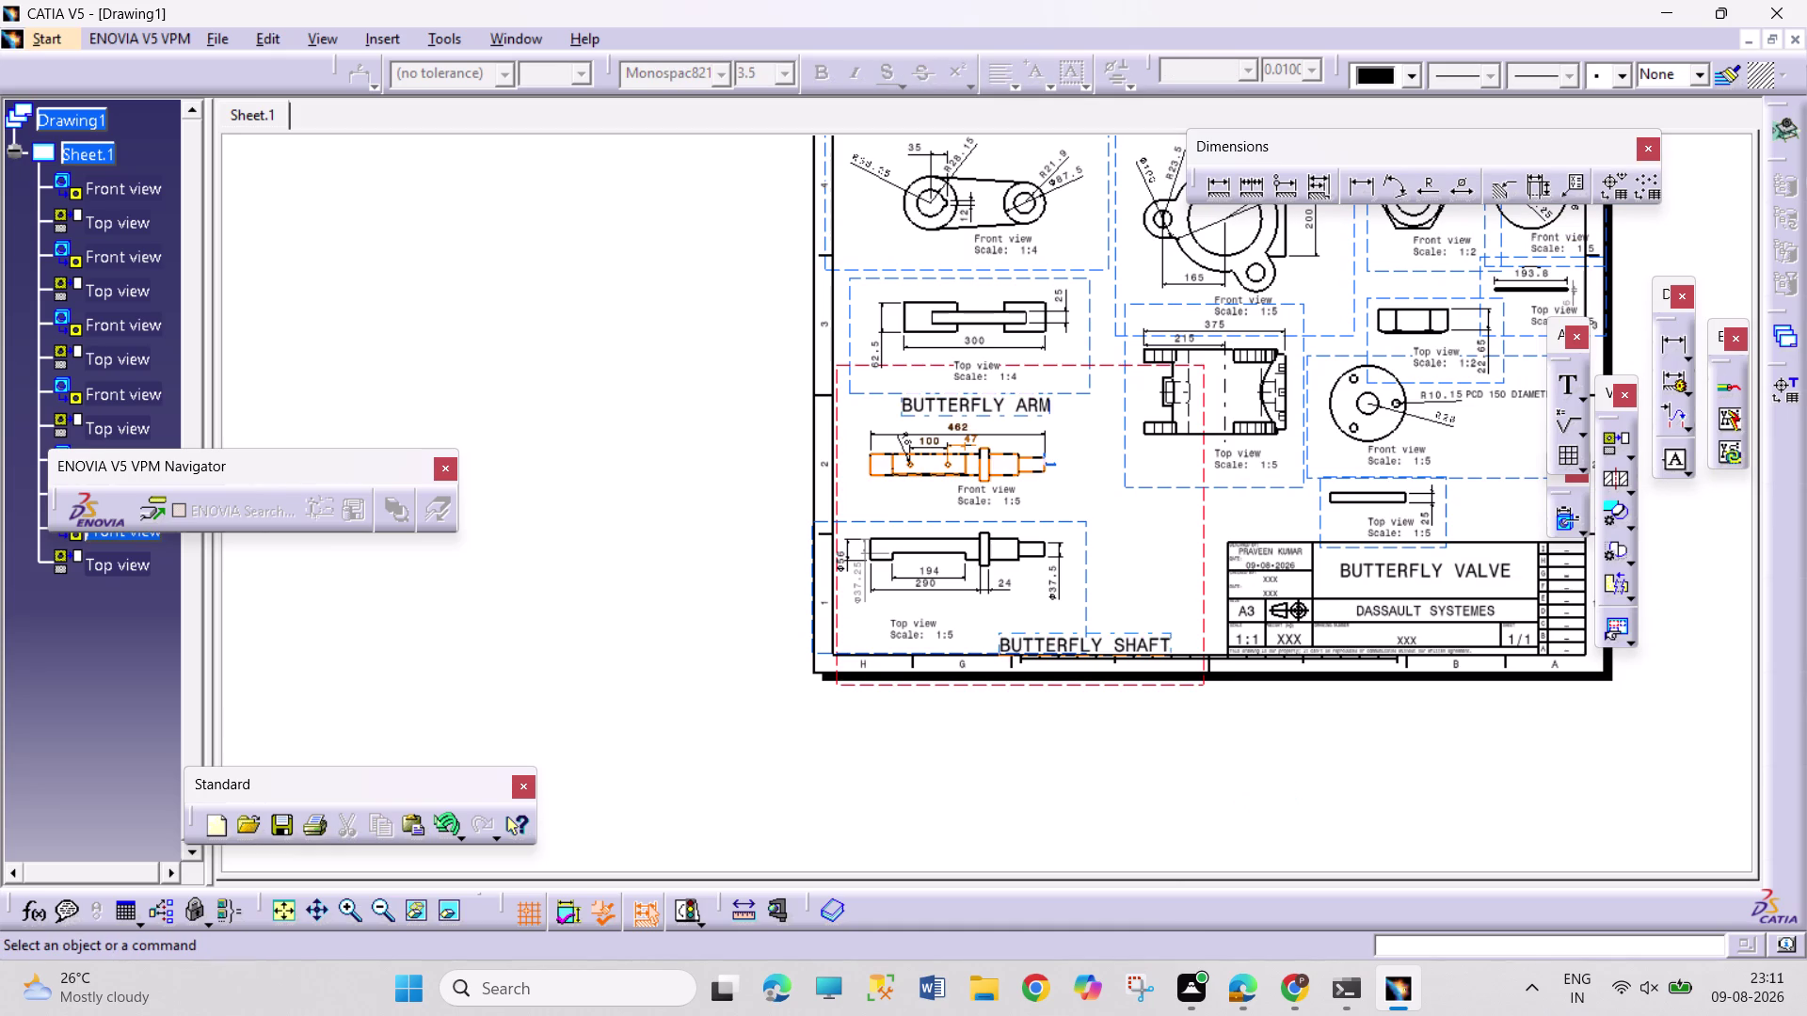
middle_drag(1193, 763, 1083, 918)
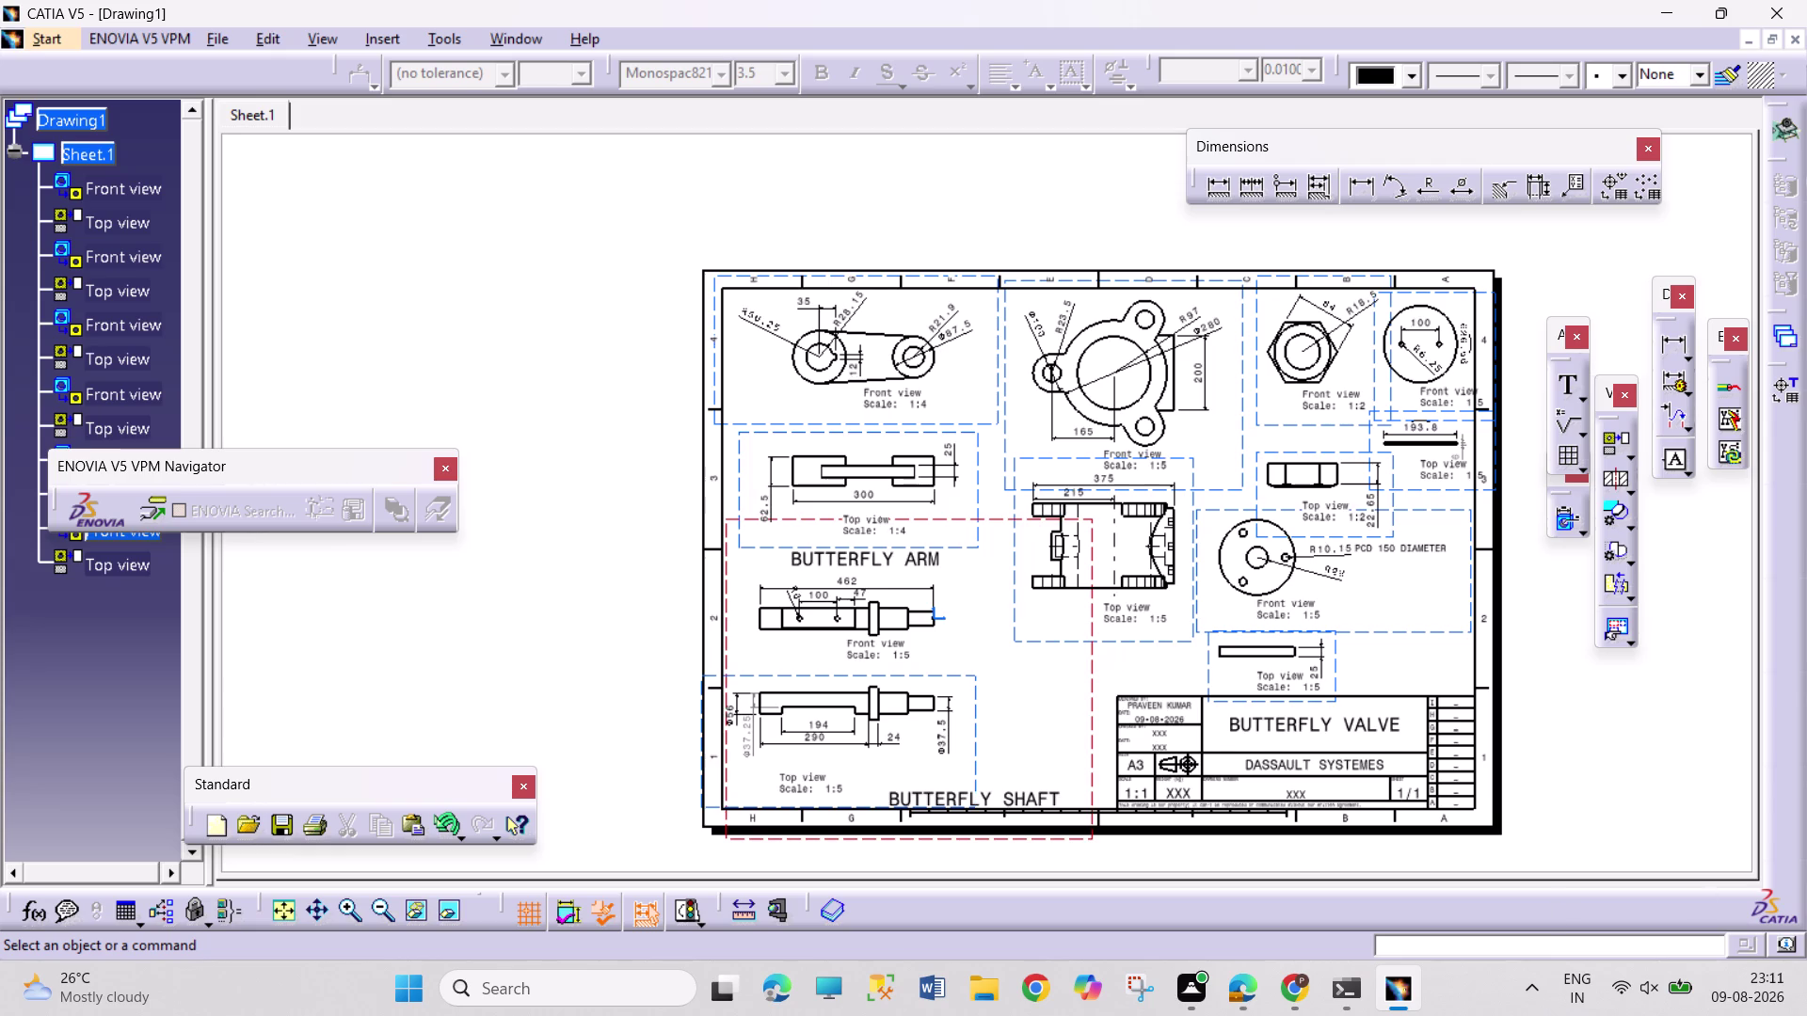
click(1568, 378)
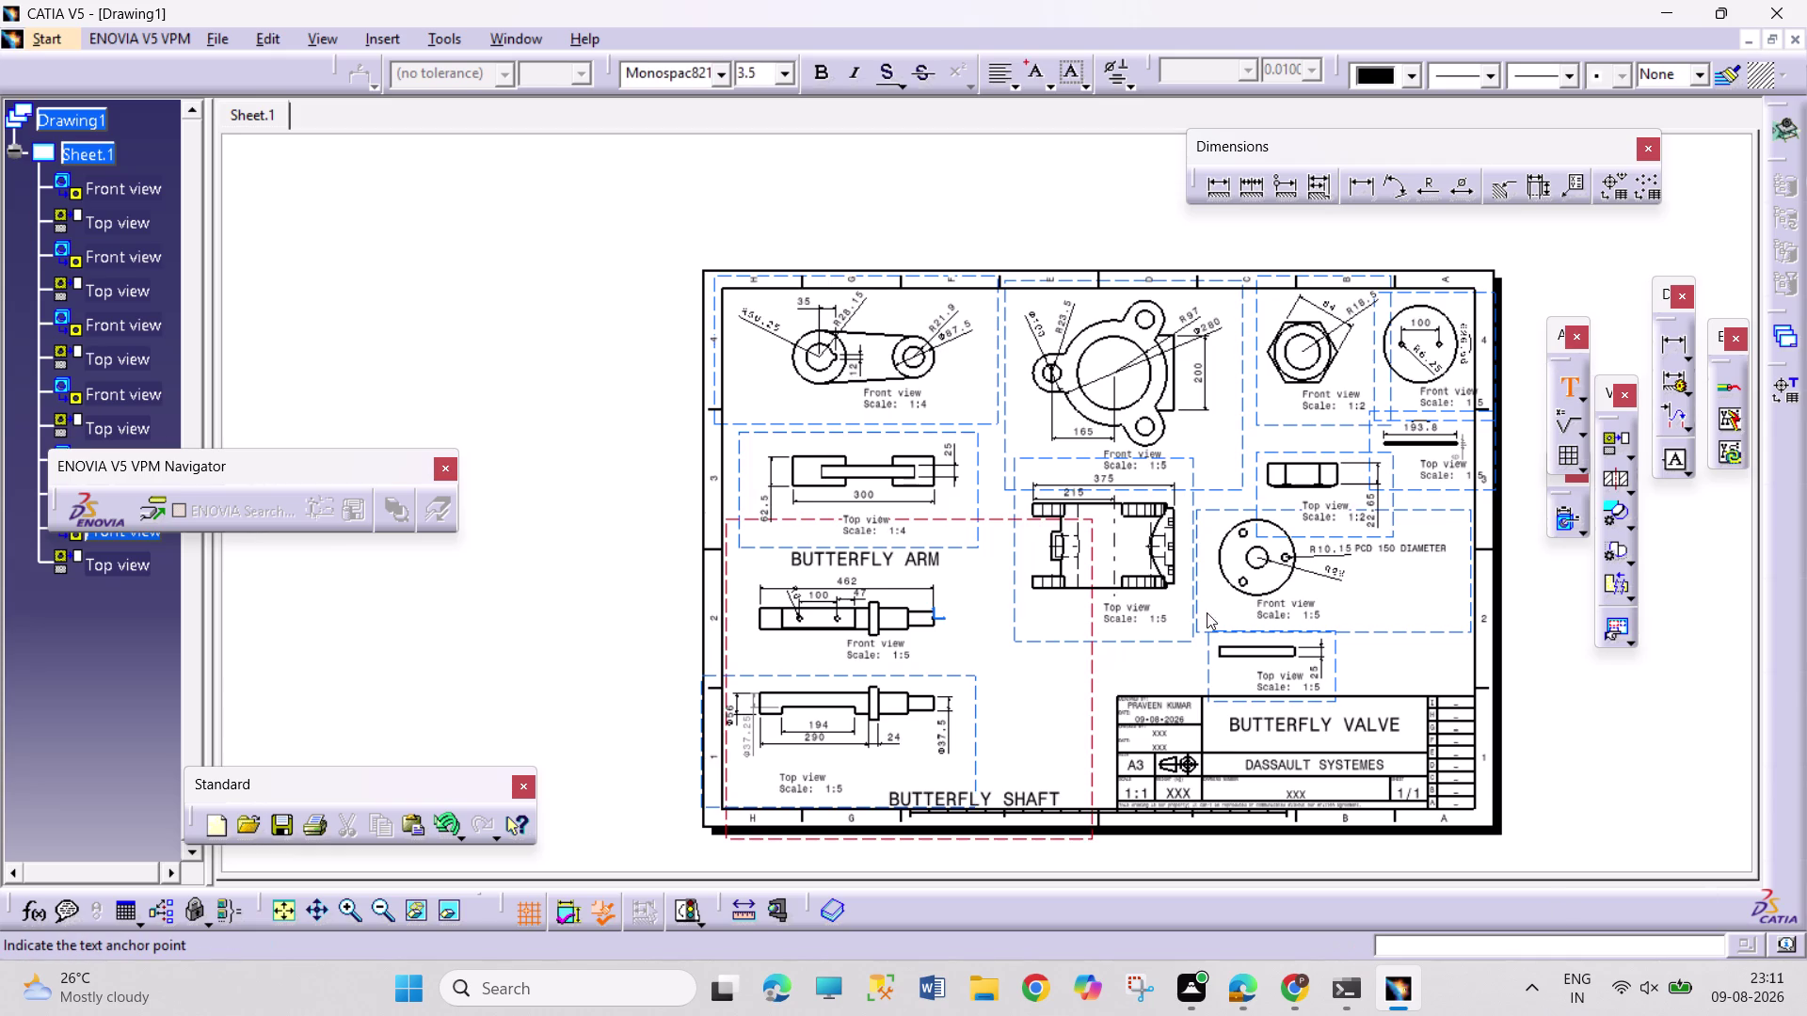
Type 'BUTTERFLY BODY' as a text label beneath the body's top view.
double_click(1049, 627)
text(BU)
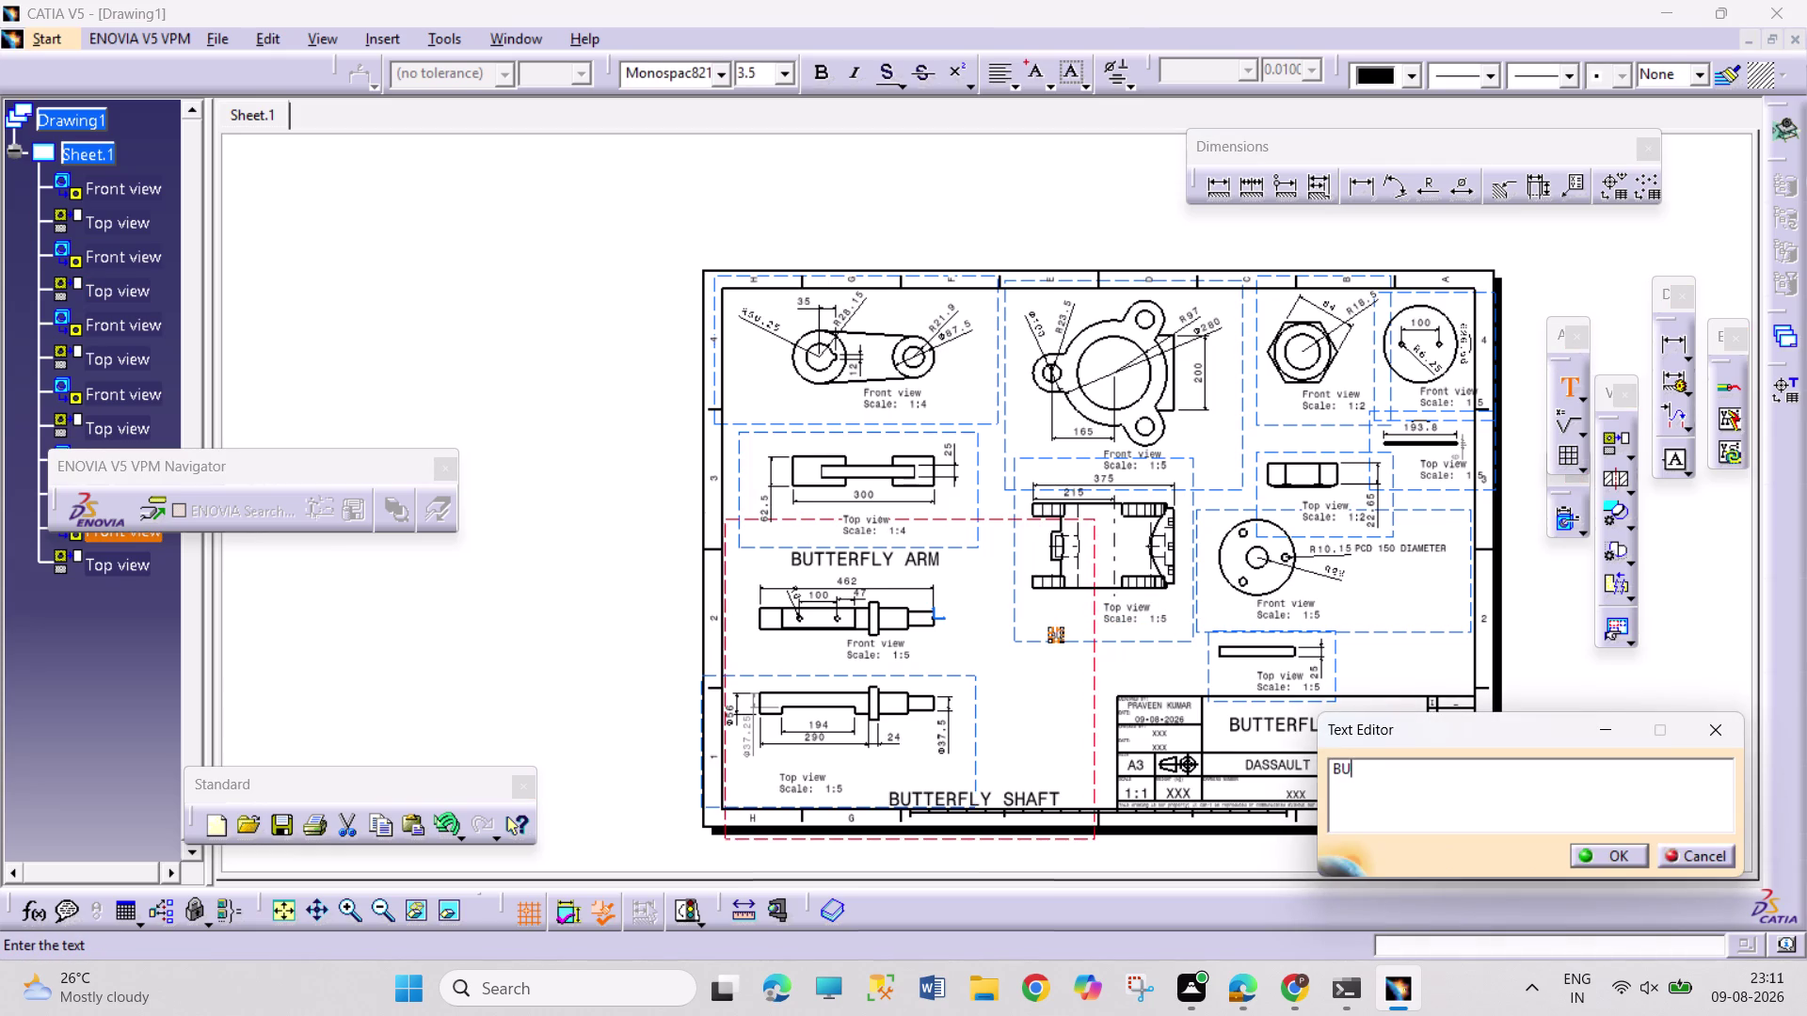
text(TTERFL)
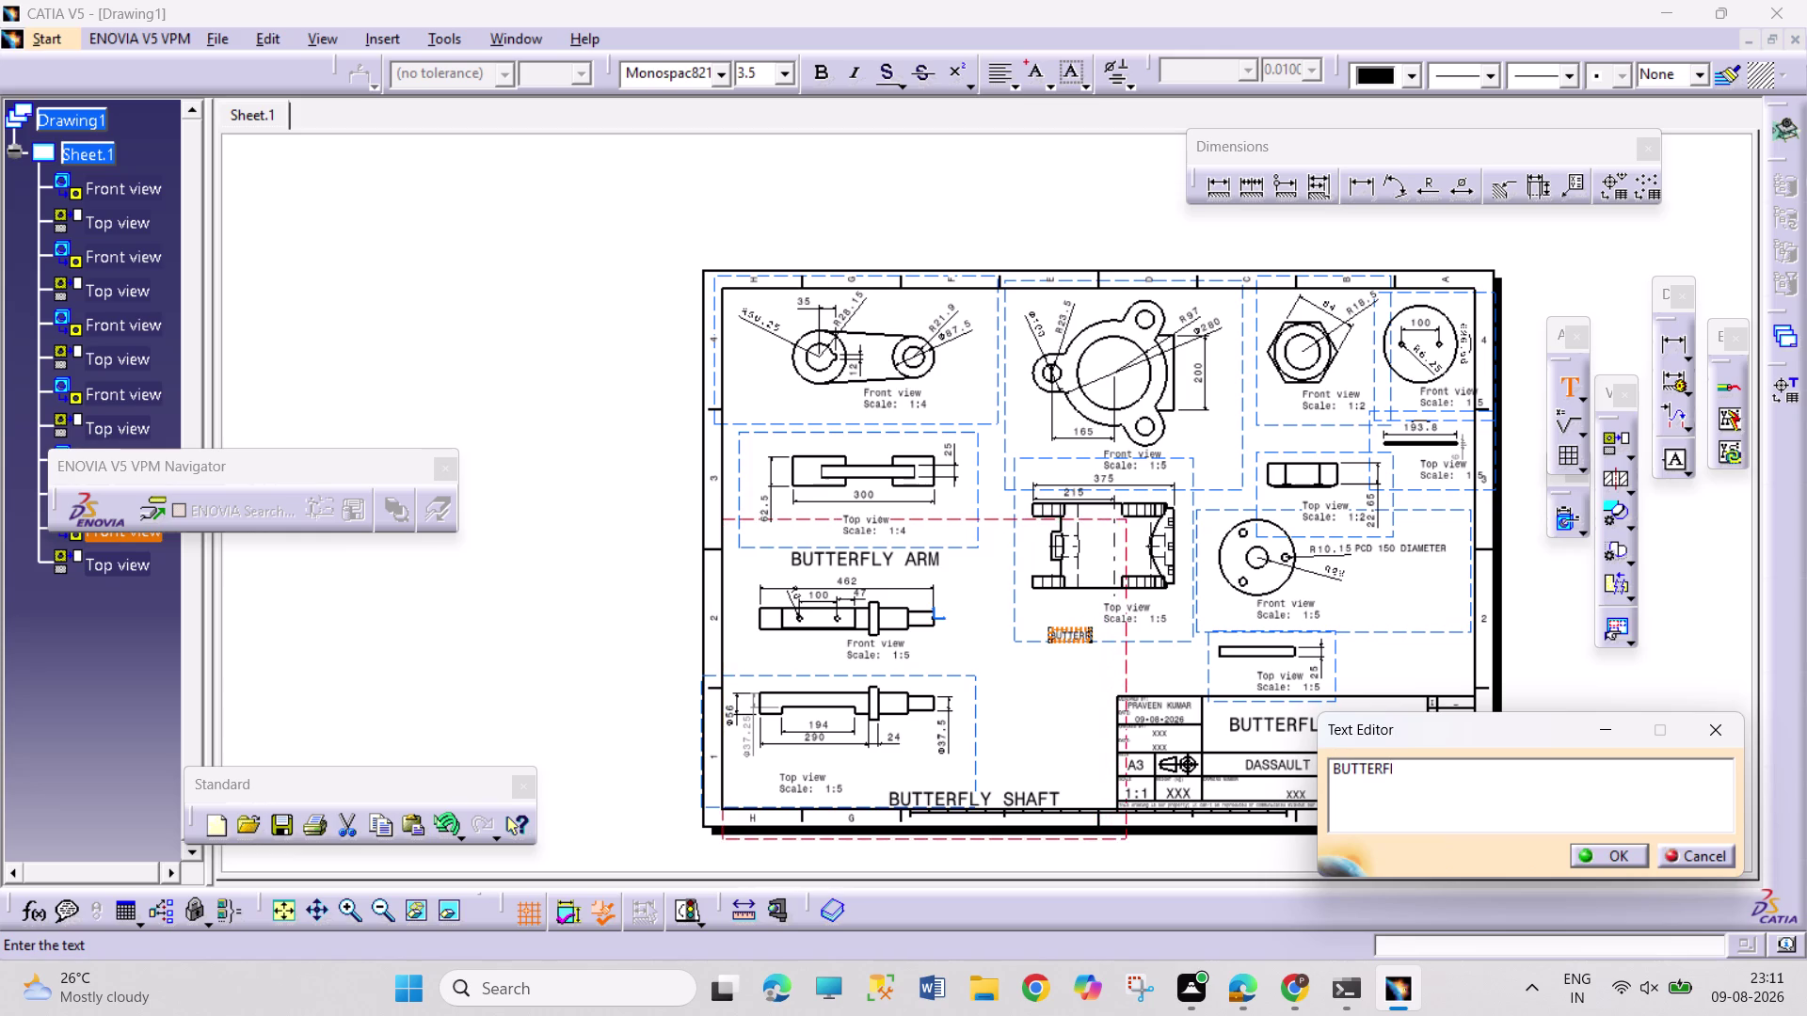
text(Y BO)
text(DY)
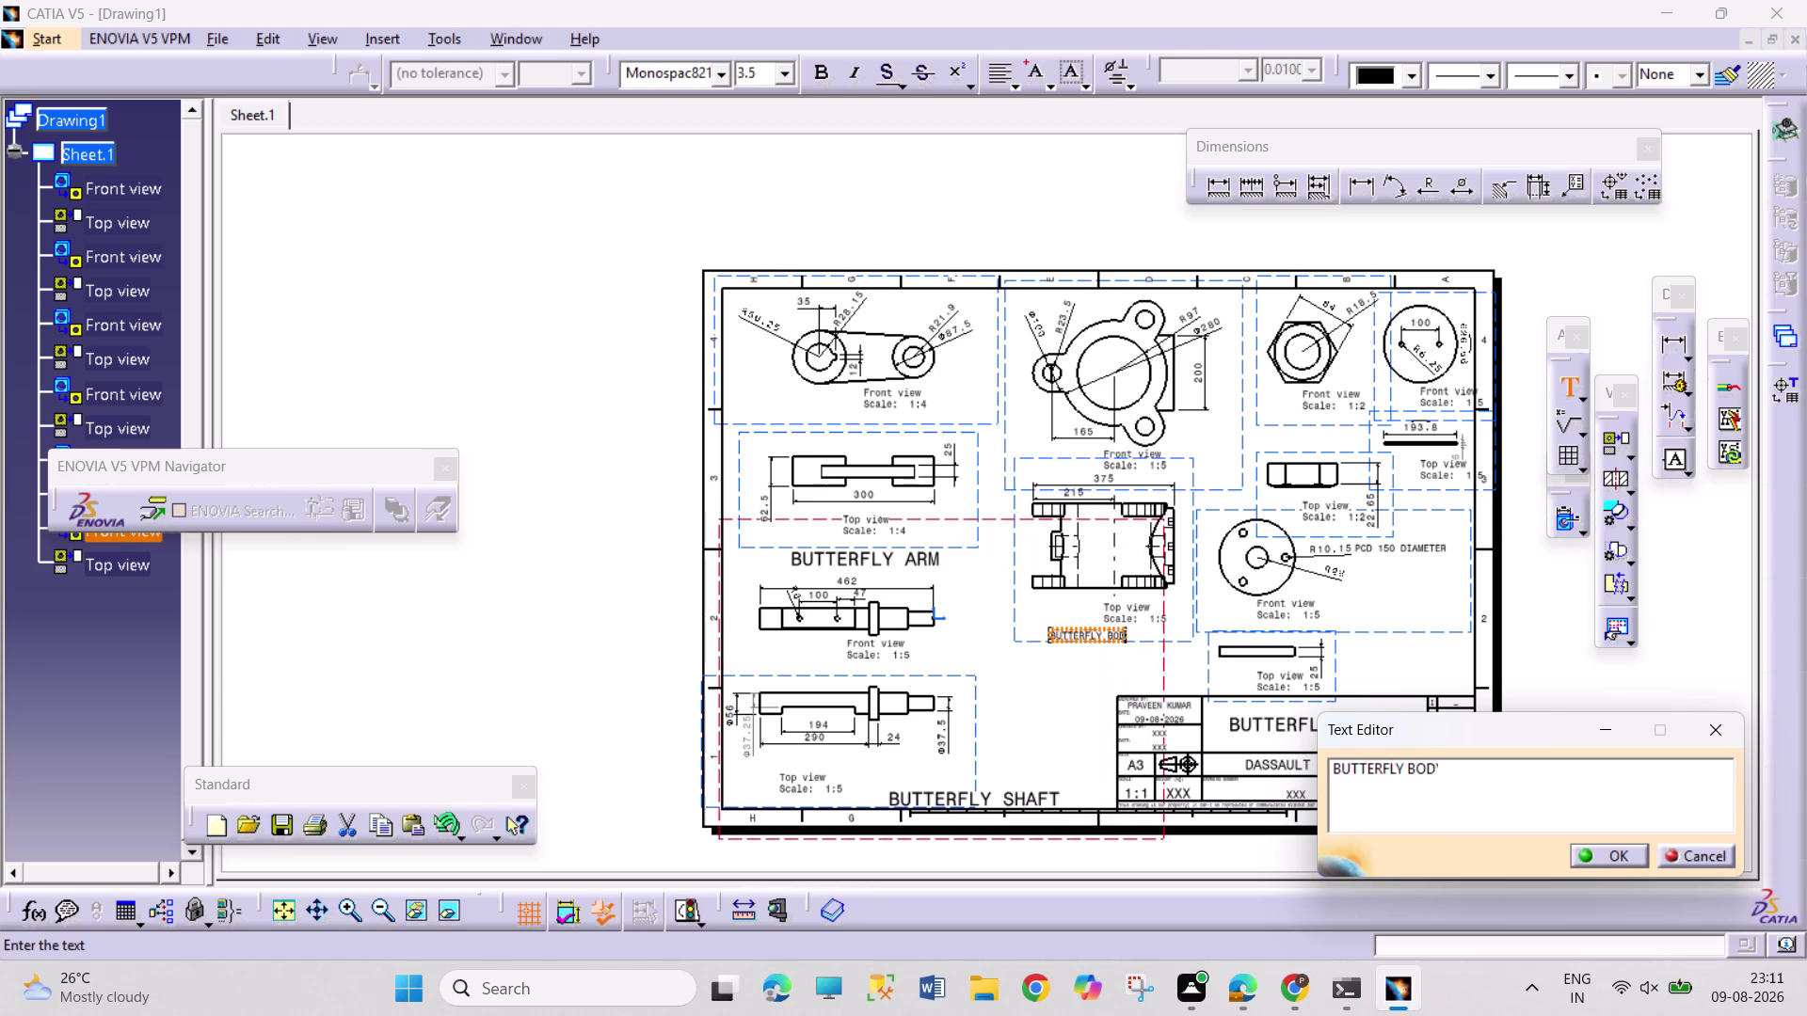
click(1620, 861)
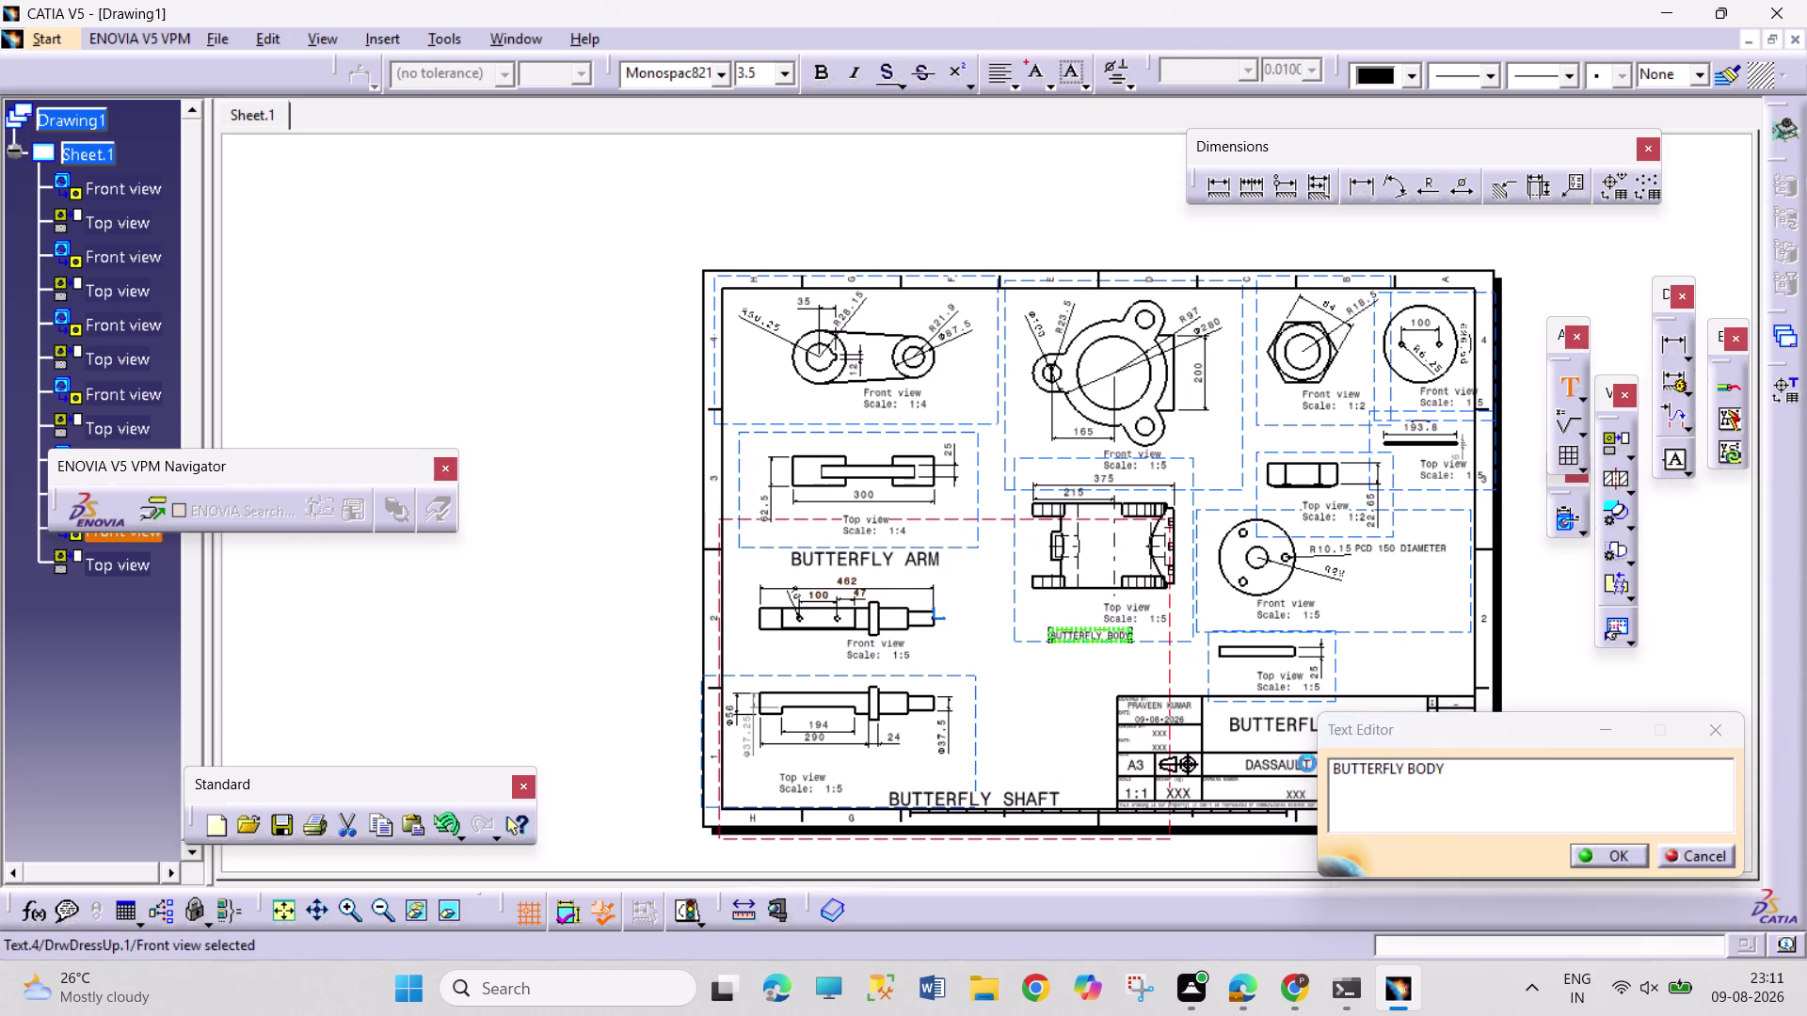
double_click(1107, 635)
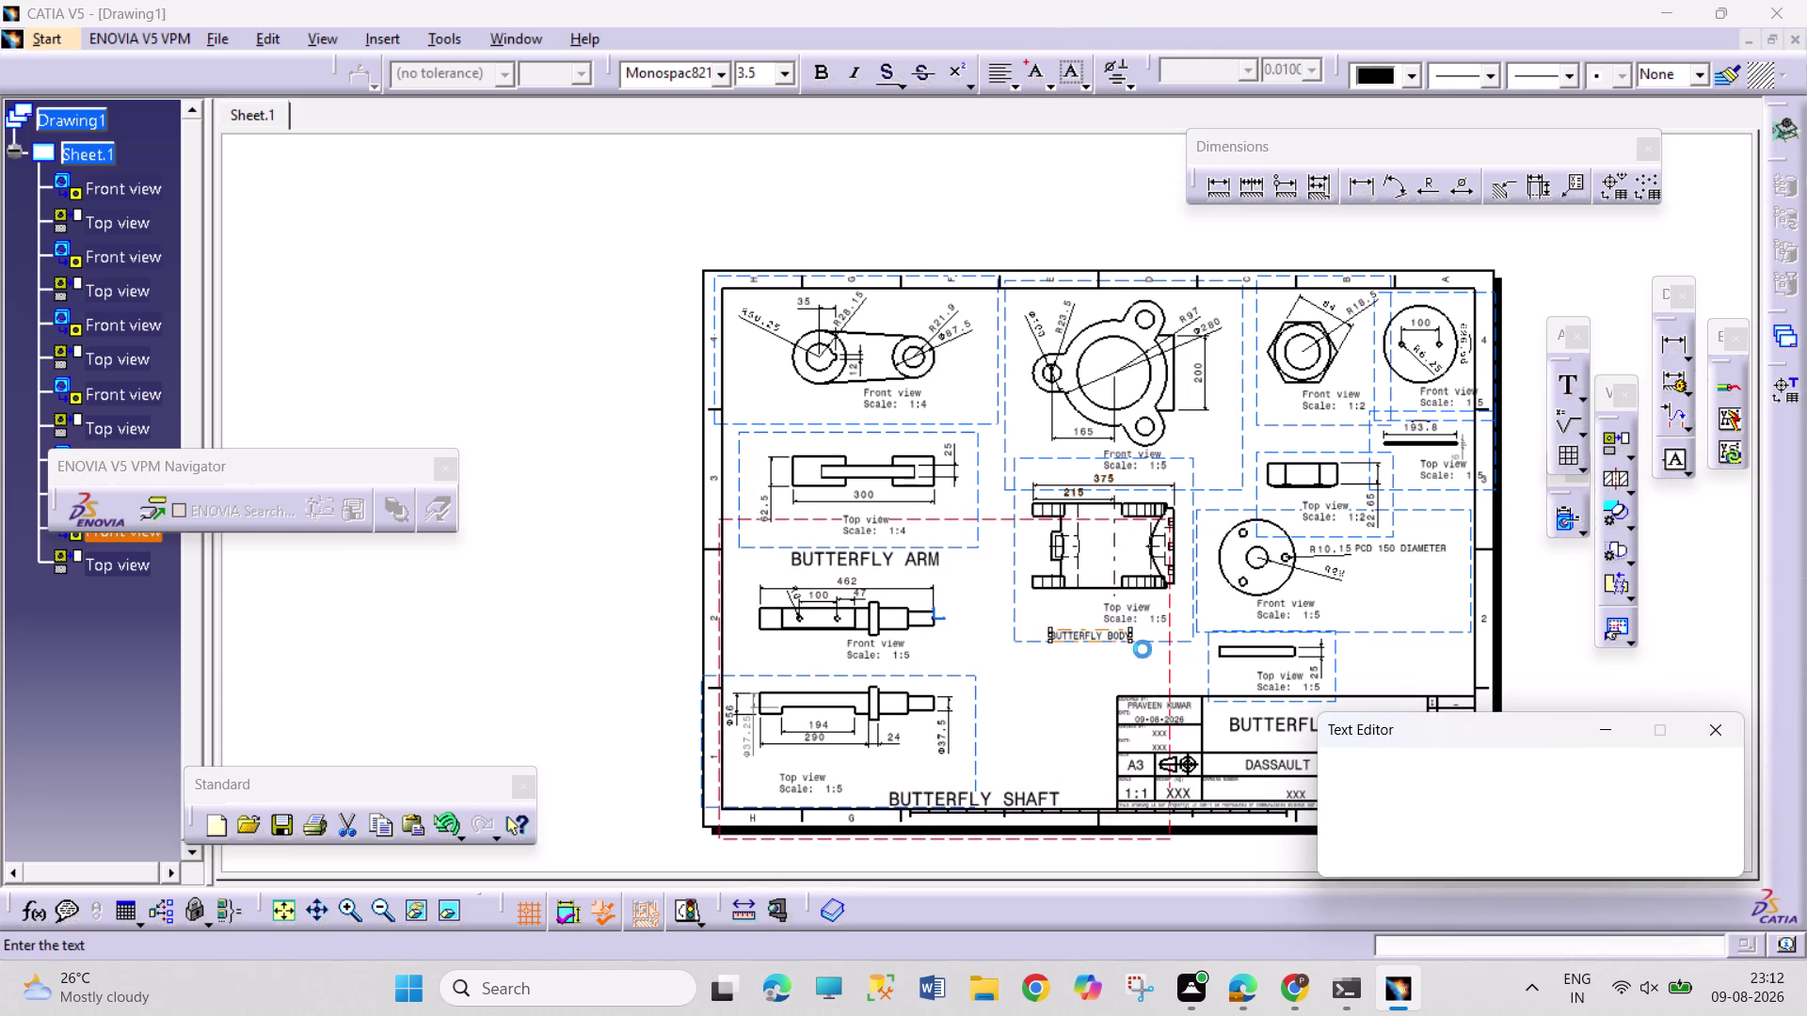
click(1702, 728)
Set the BUTTERFLY BODY label's font size to 7 mm.
right_click(1096, 634)
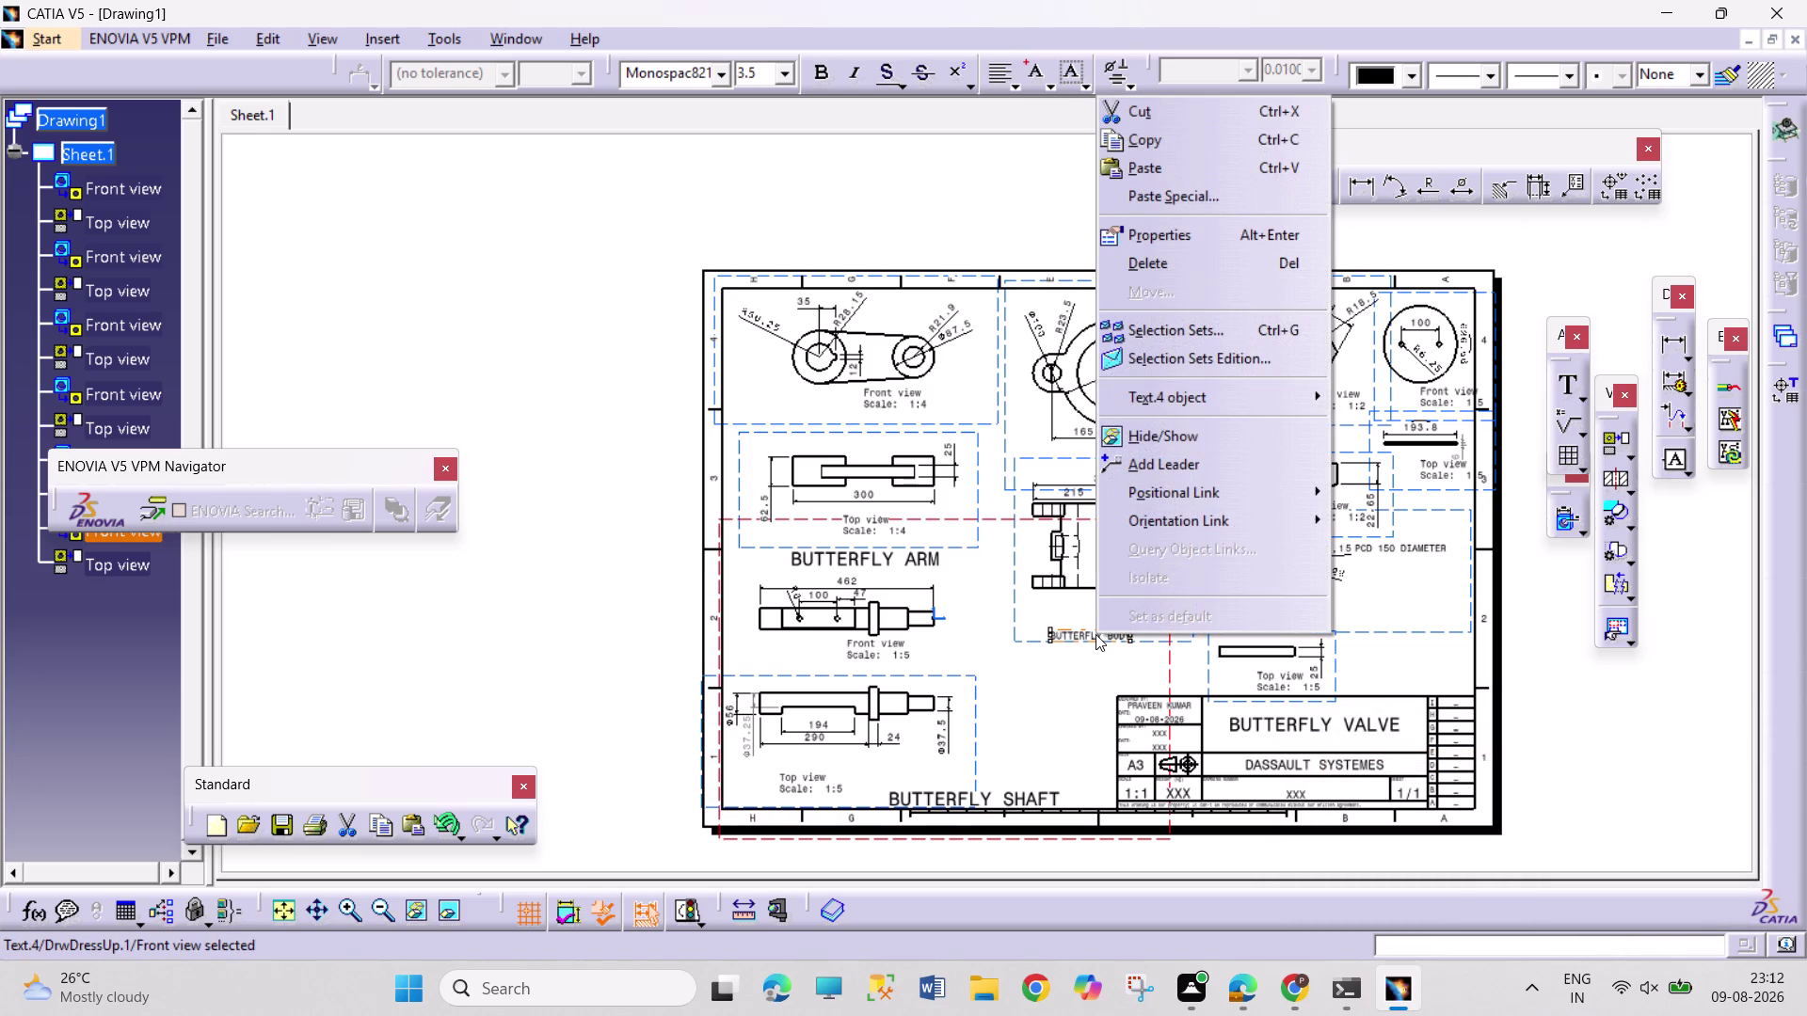
click(1224, 238)
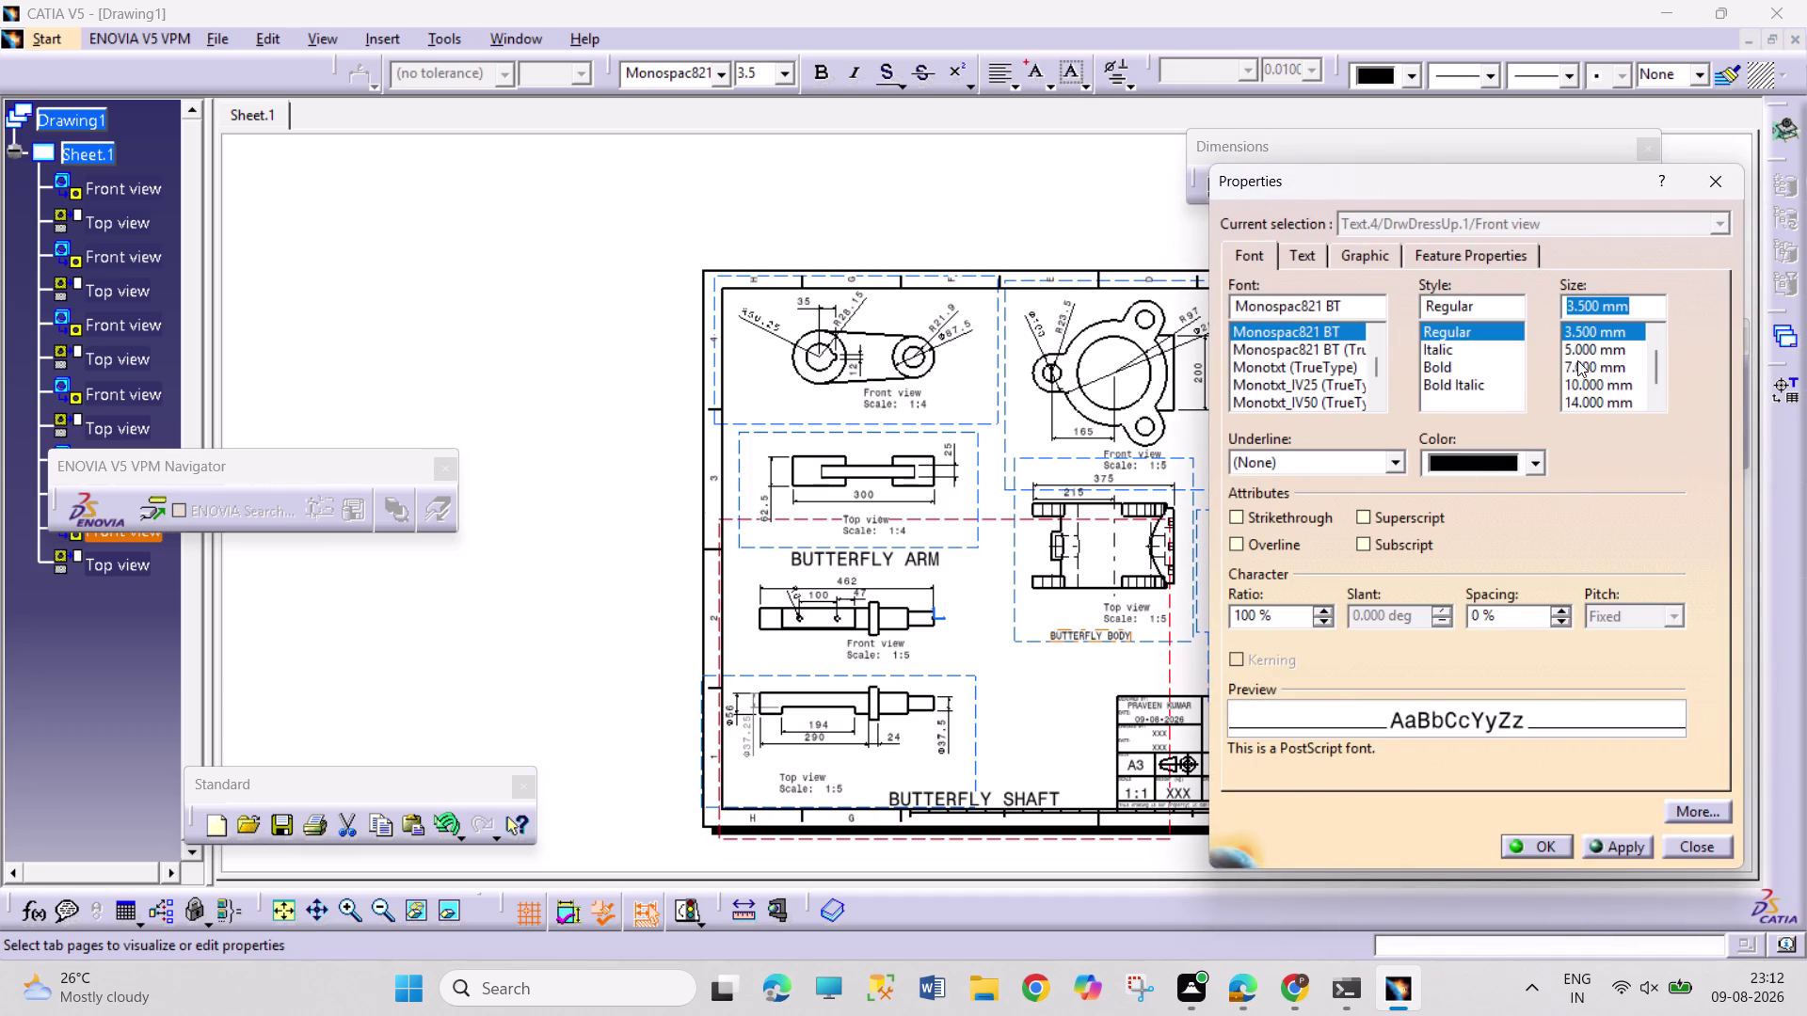
click(1591, 361)
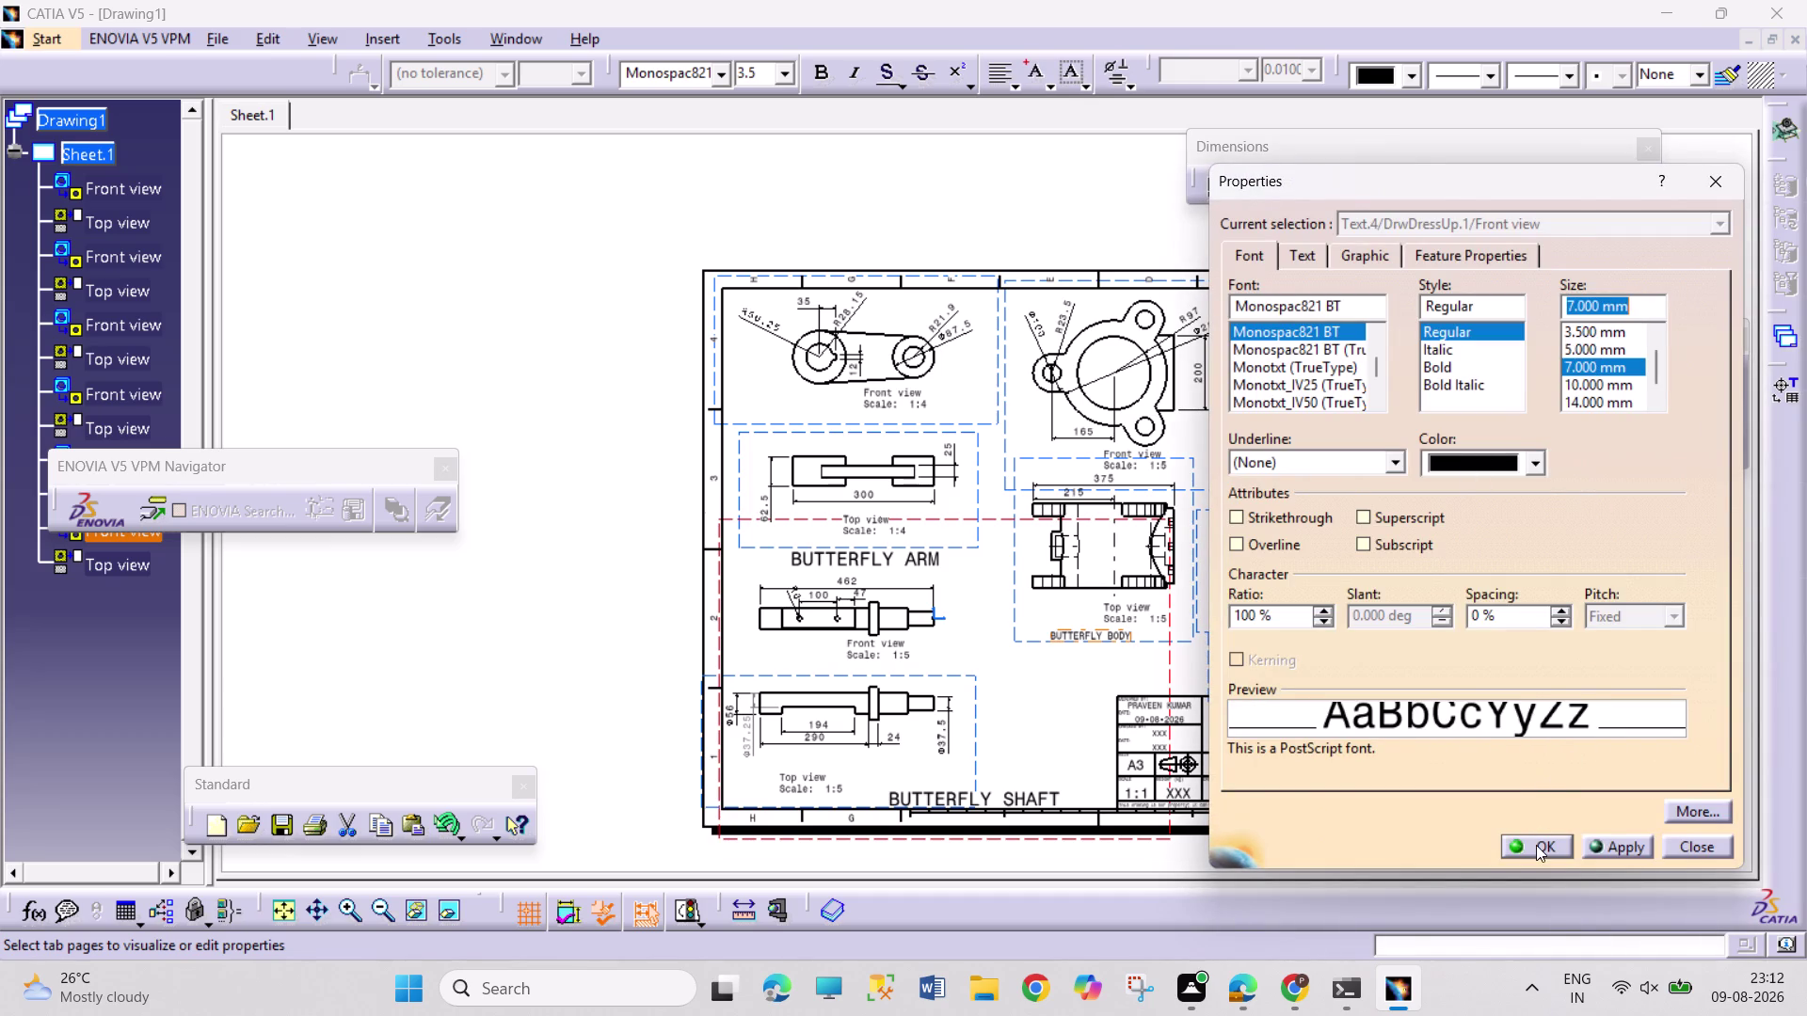
click(1535, 845)
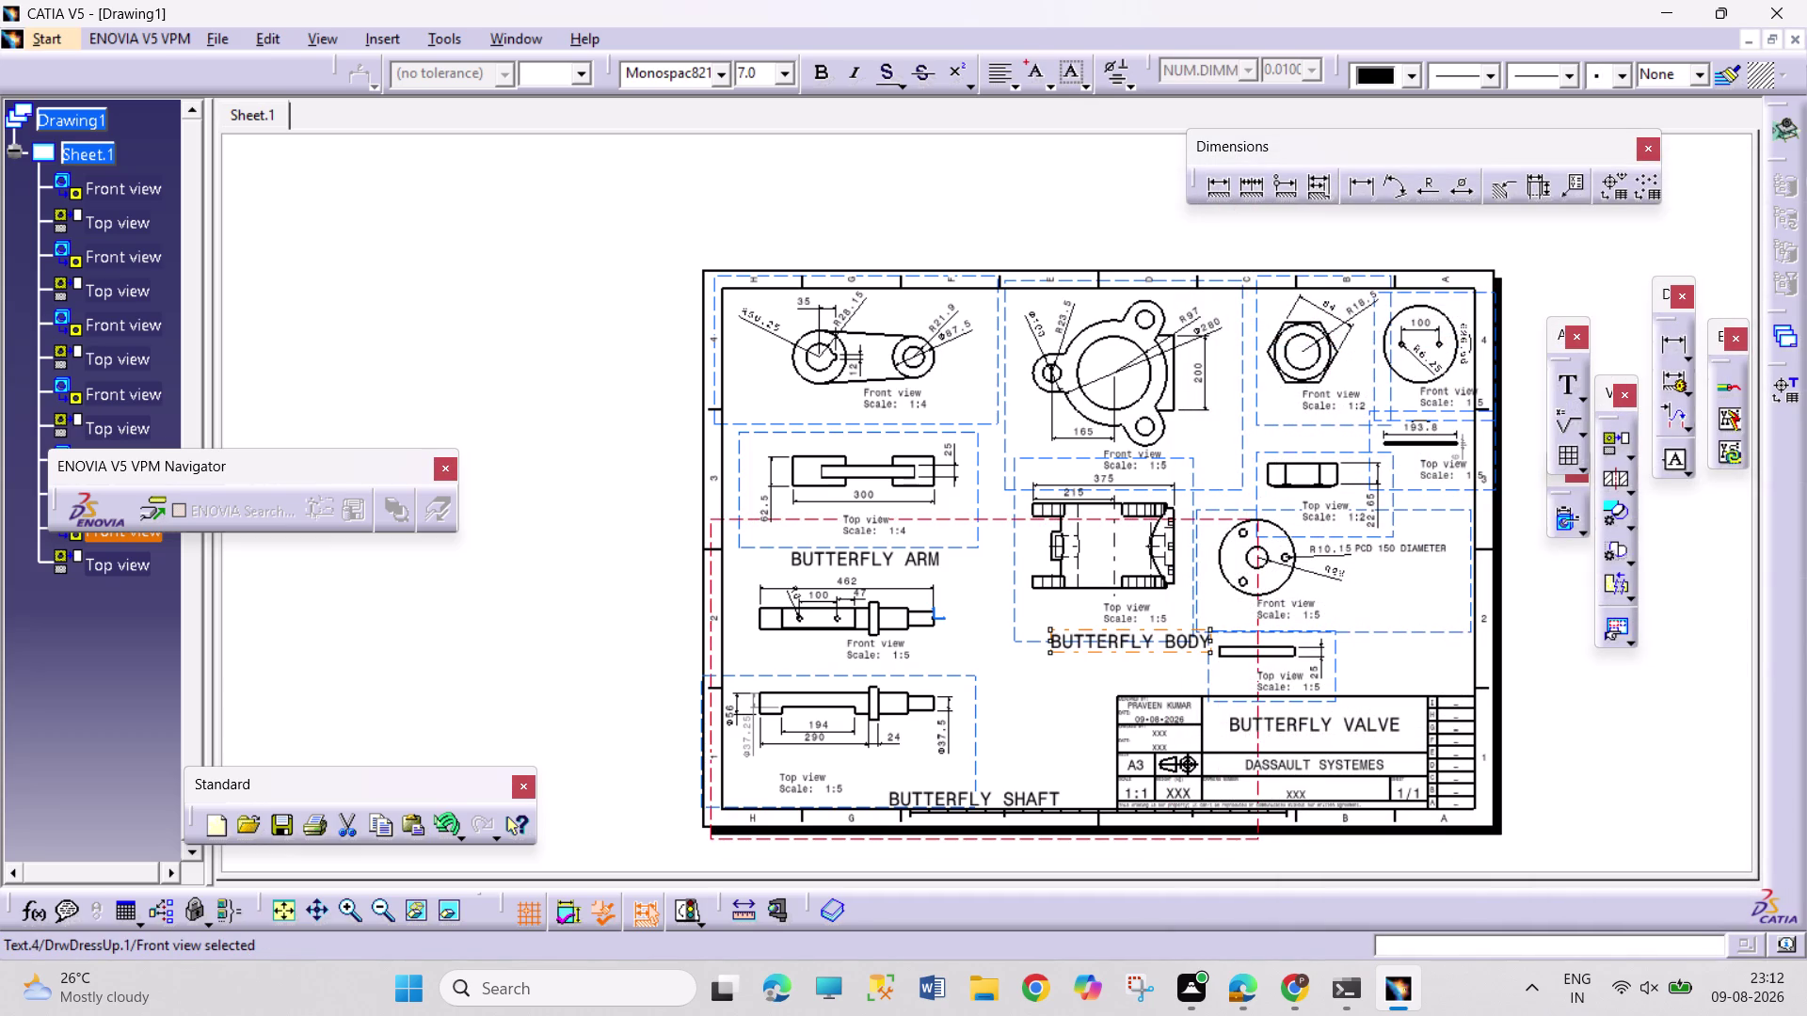
Pan to the upper views and start another text label.
middle_drag(1600, 733, 1459, 831)
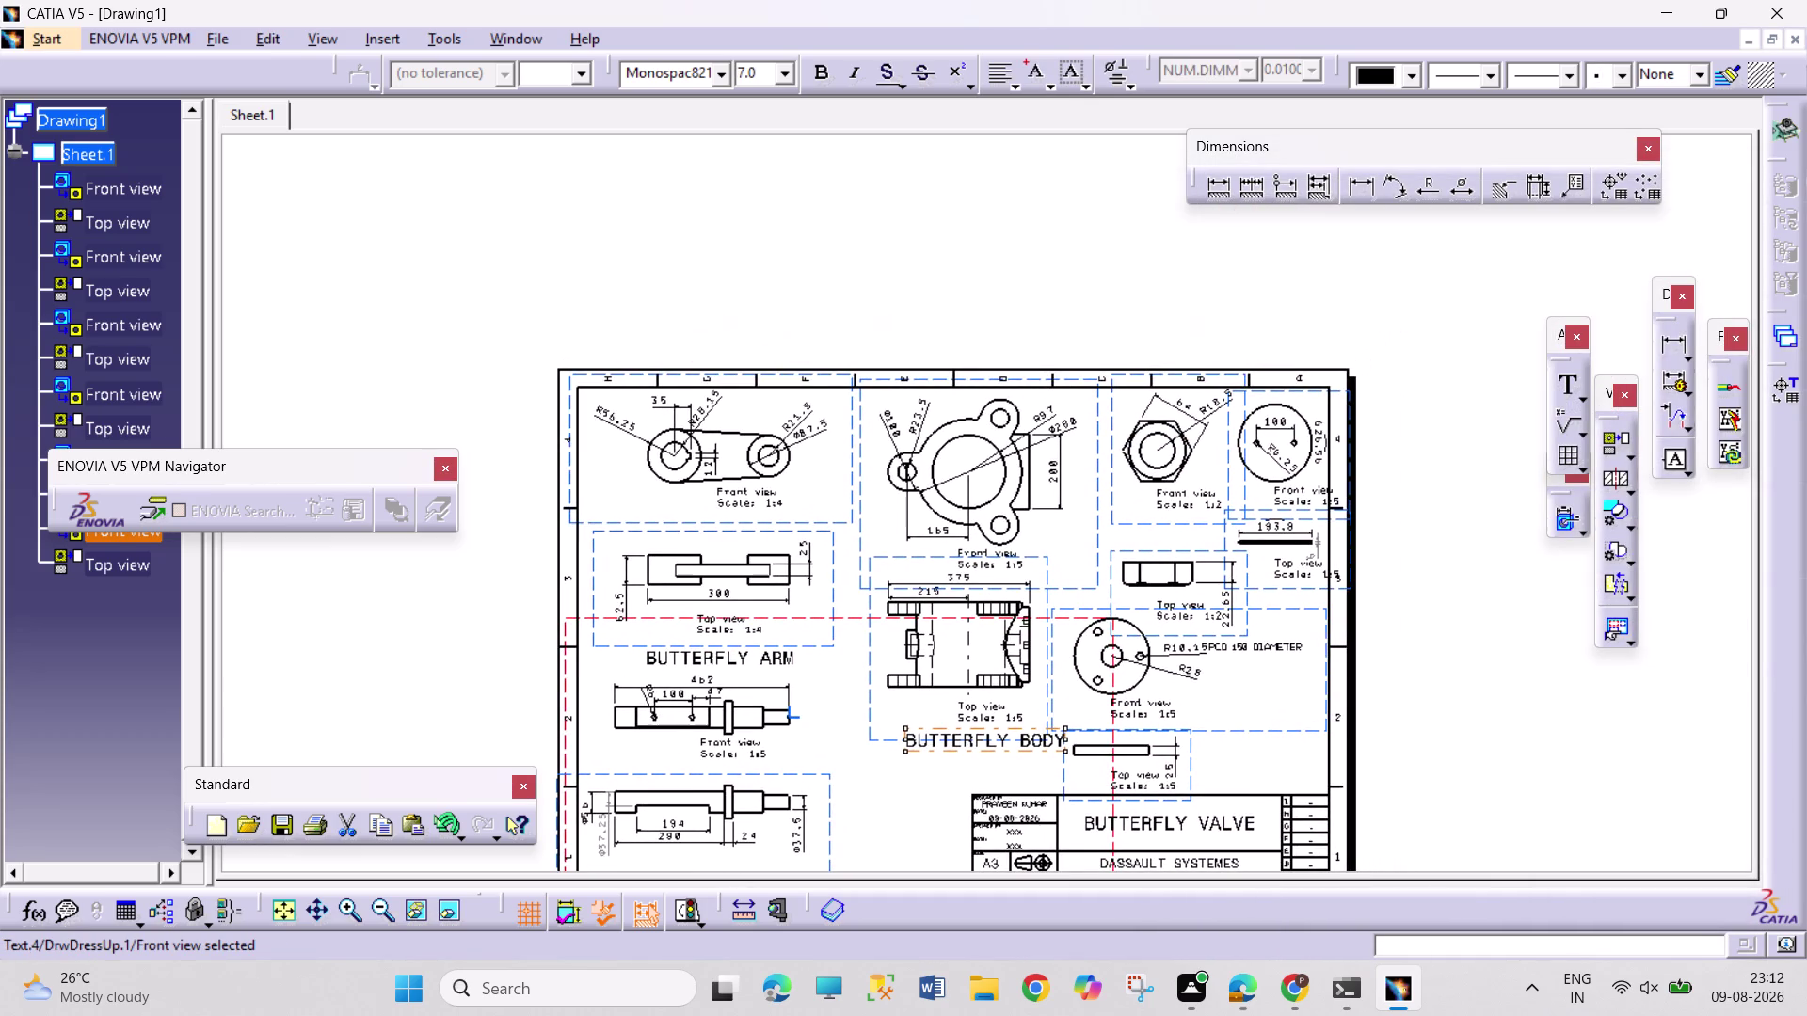
scroll(up, 3)
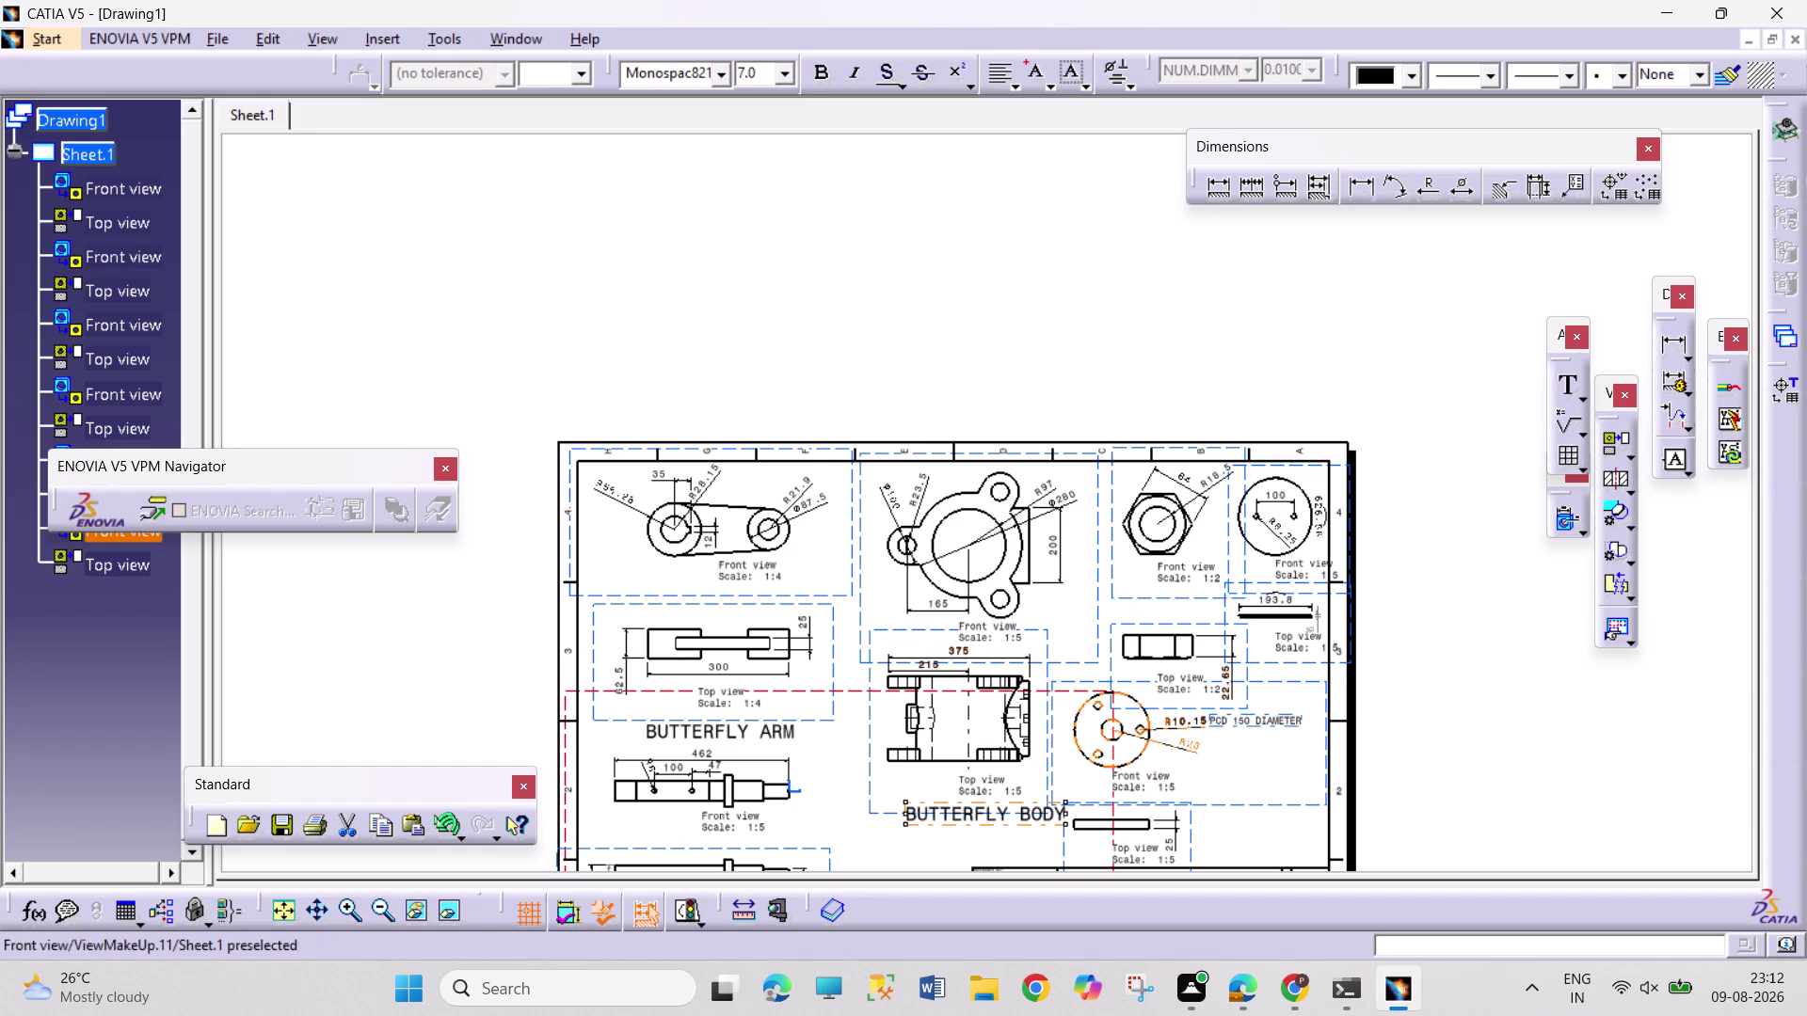
click(1560, 387)
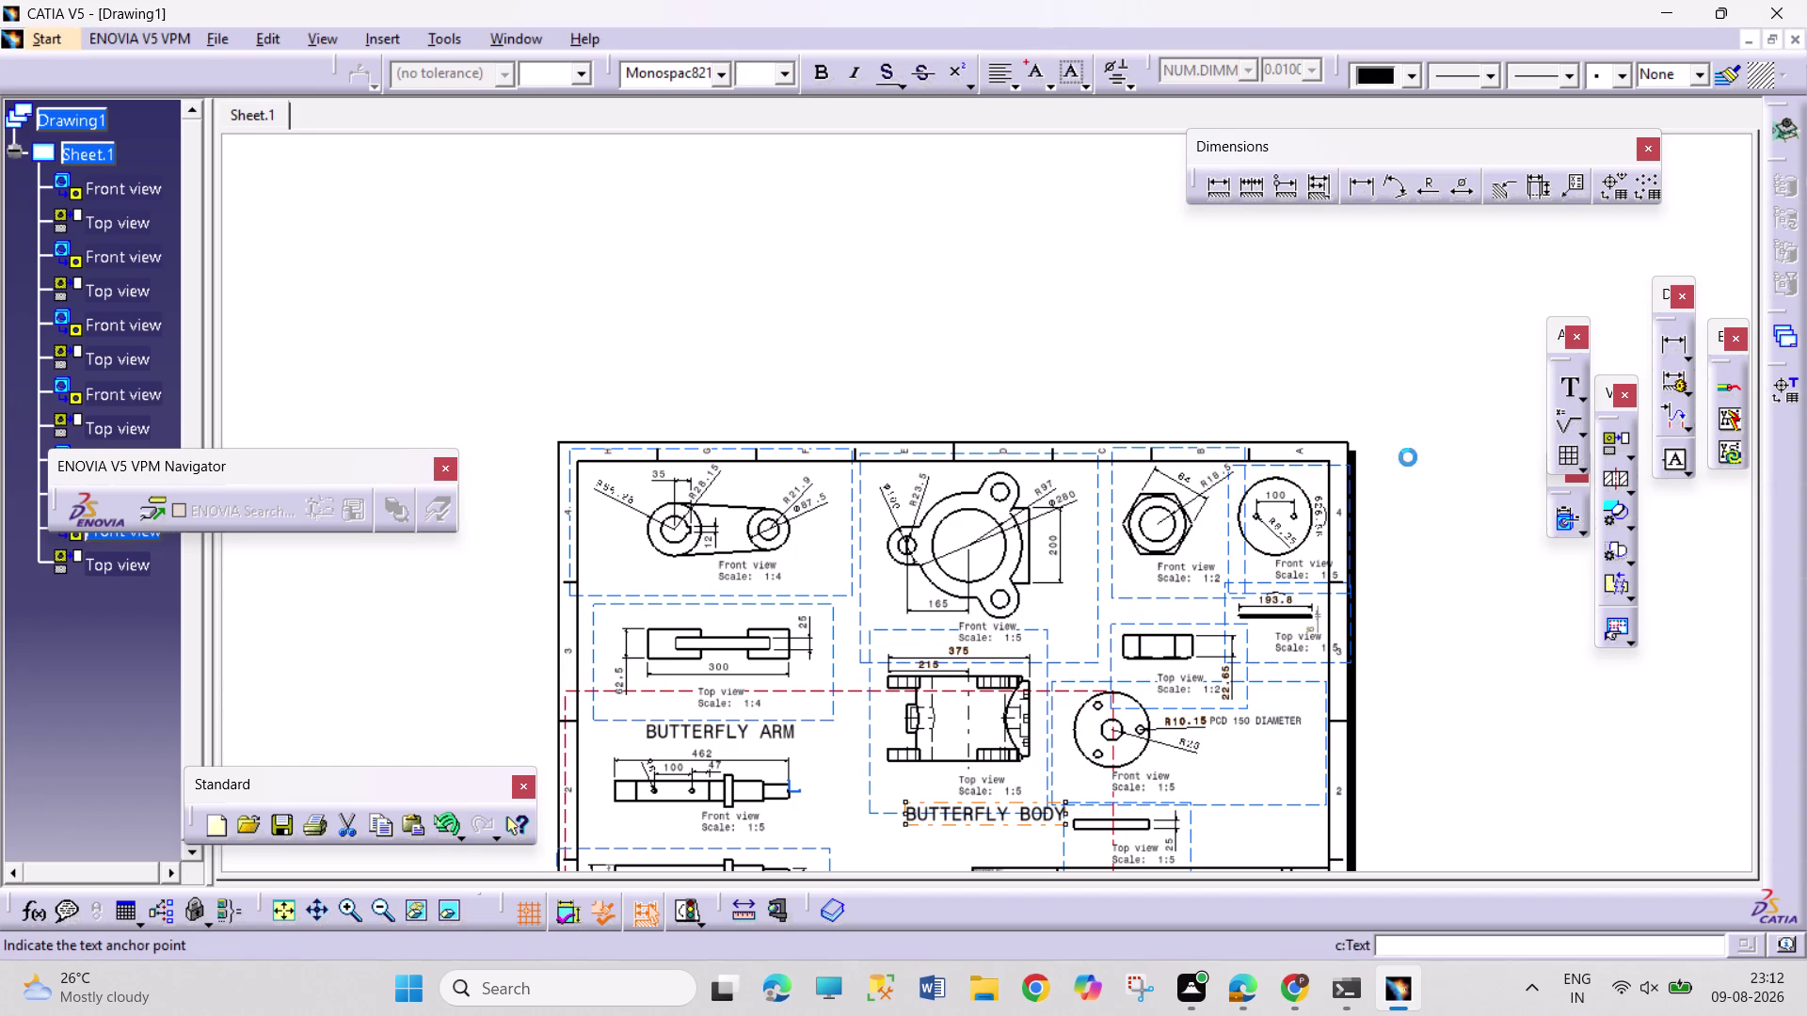
Type the label BUTTERFLY NUT above the nut's top view, correcting the typos.
click(1143, 611)
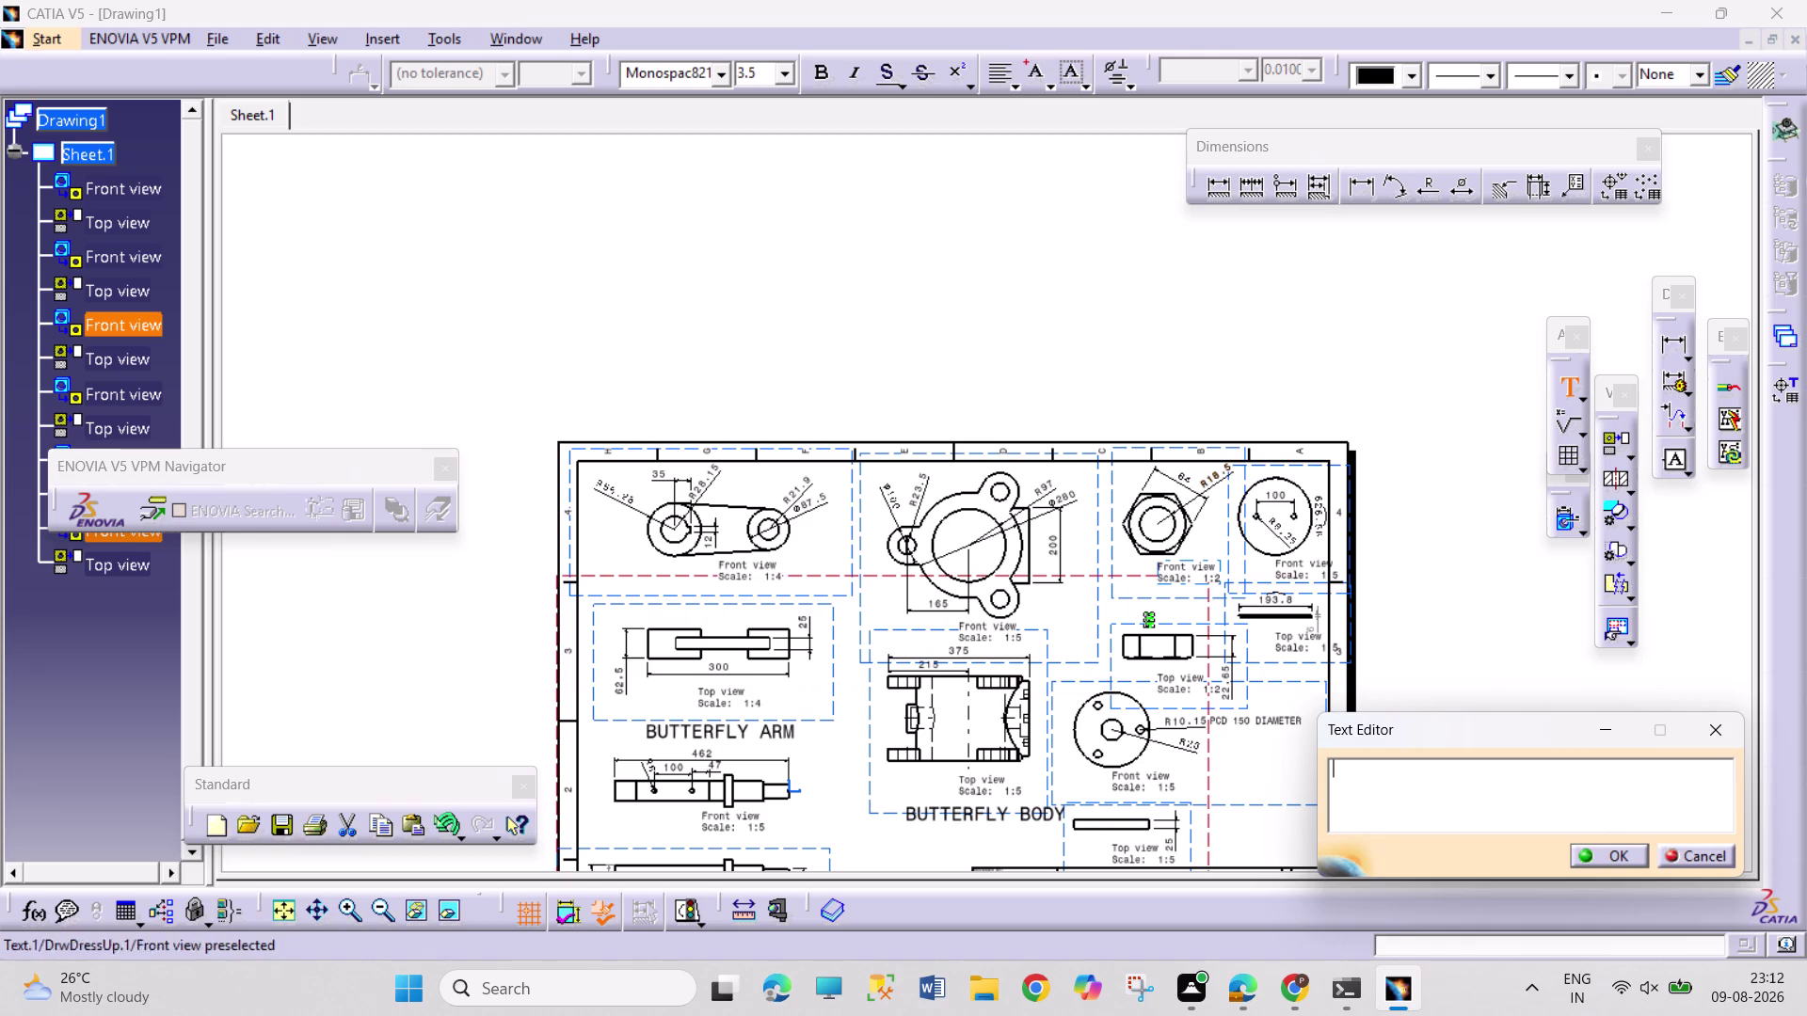
text(B)
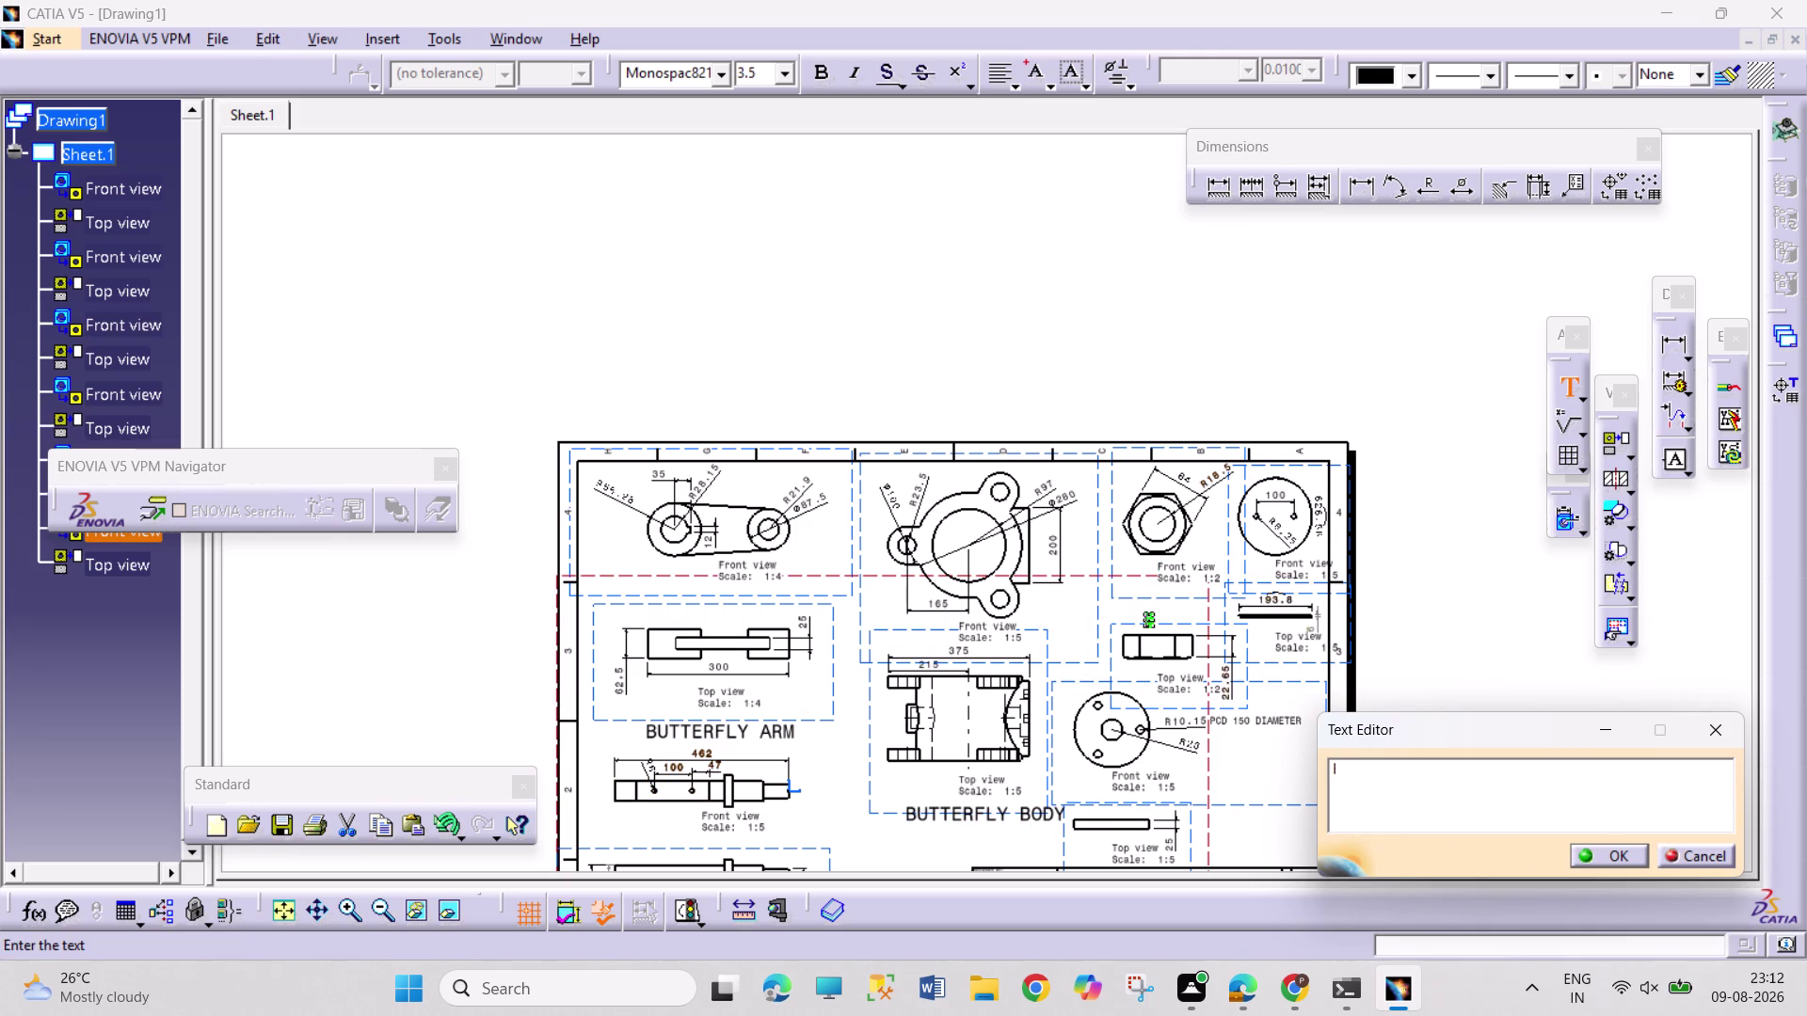
text(UTTERFLU)
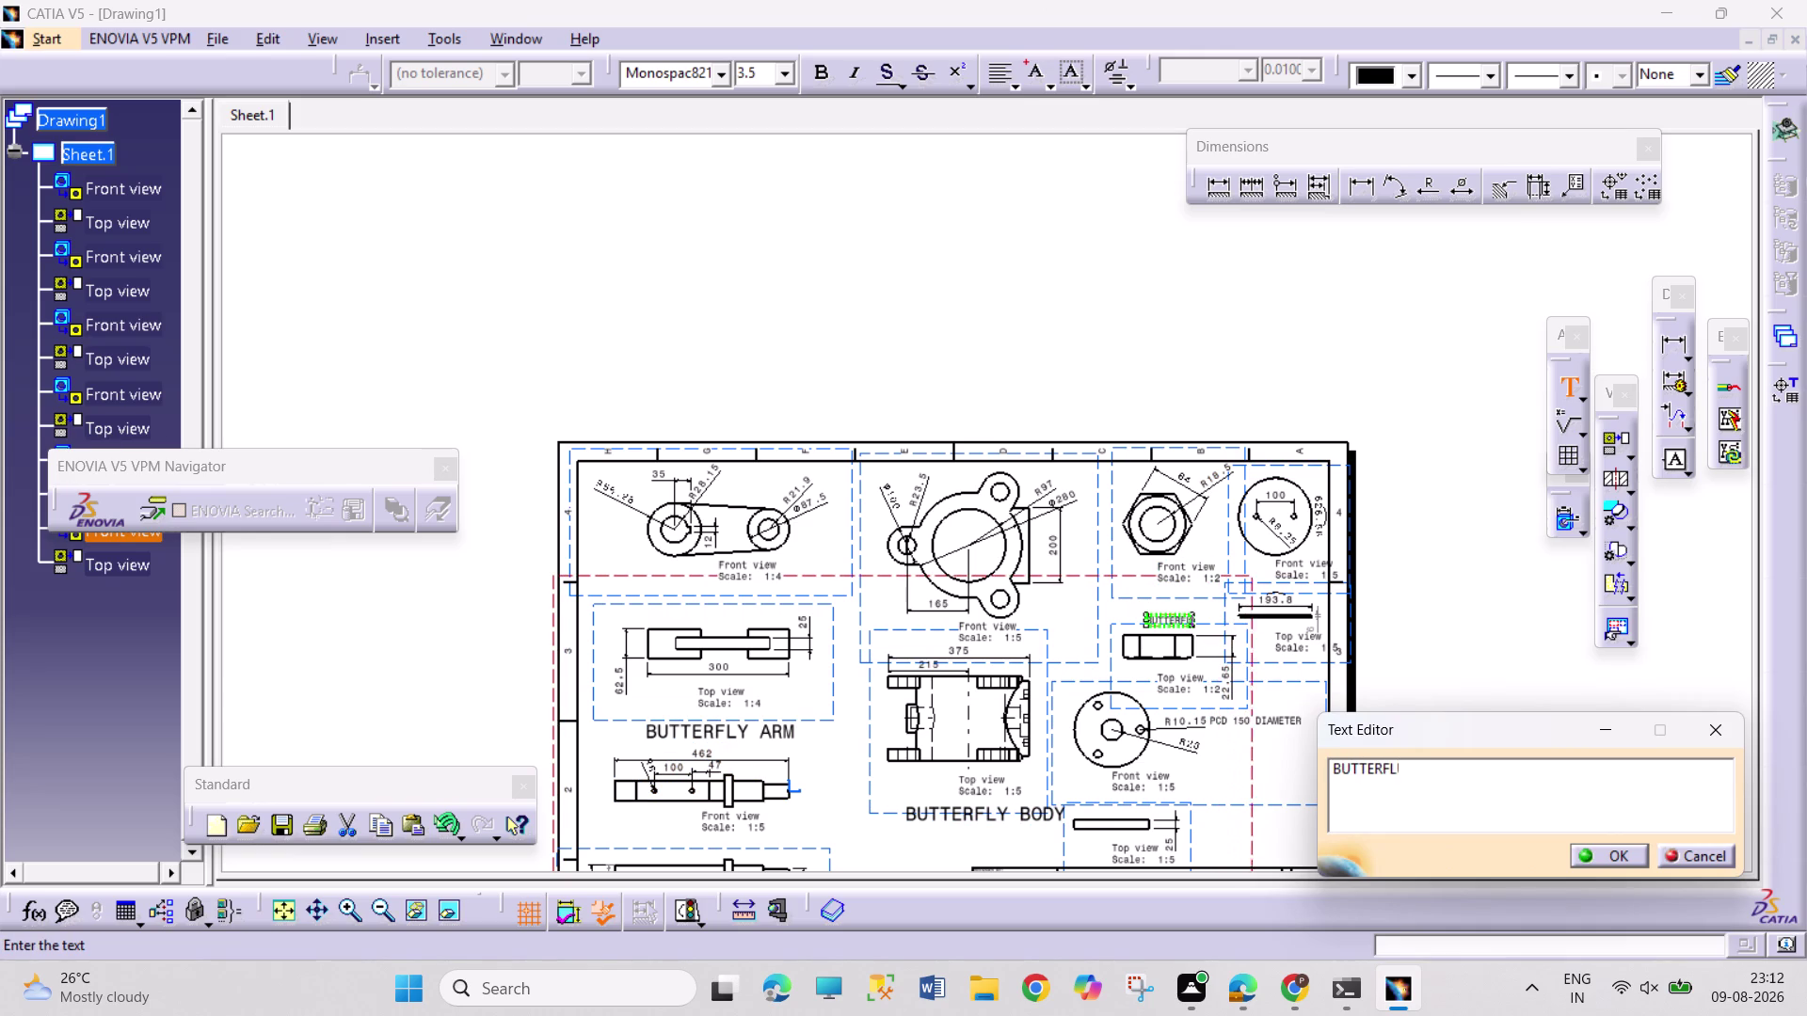
key(space)
key(BackSpace)
key(BackSpace)
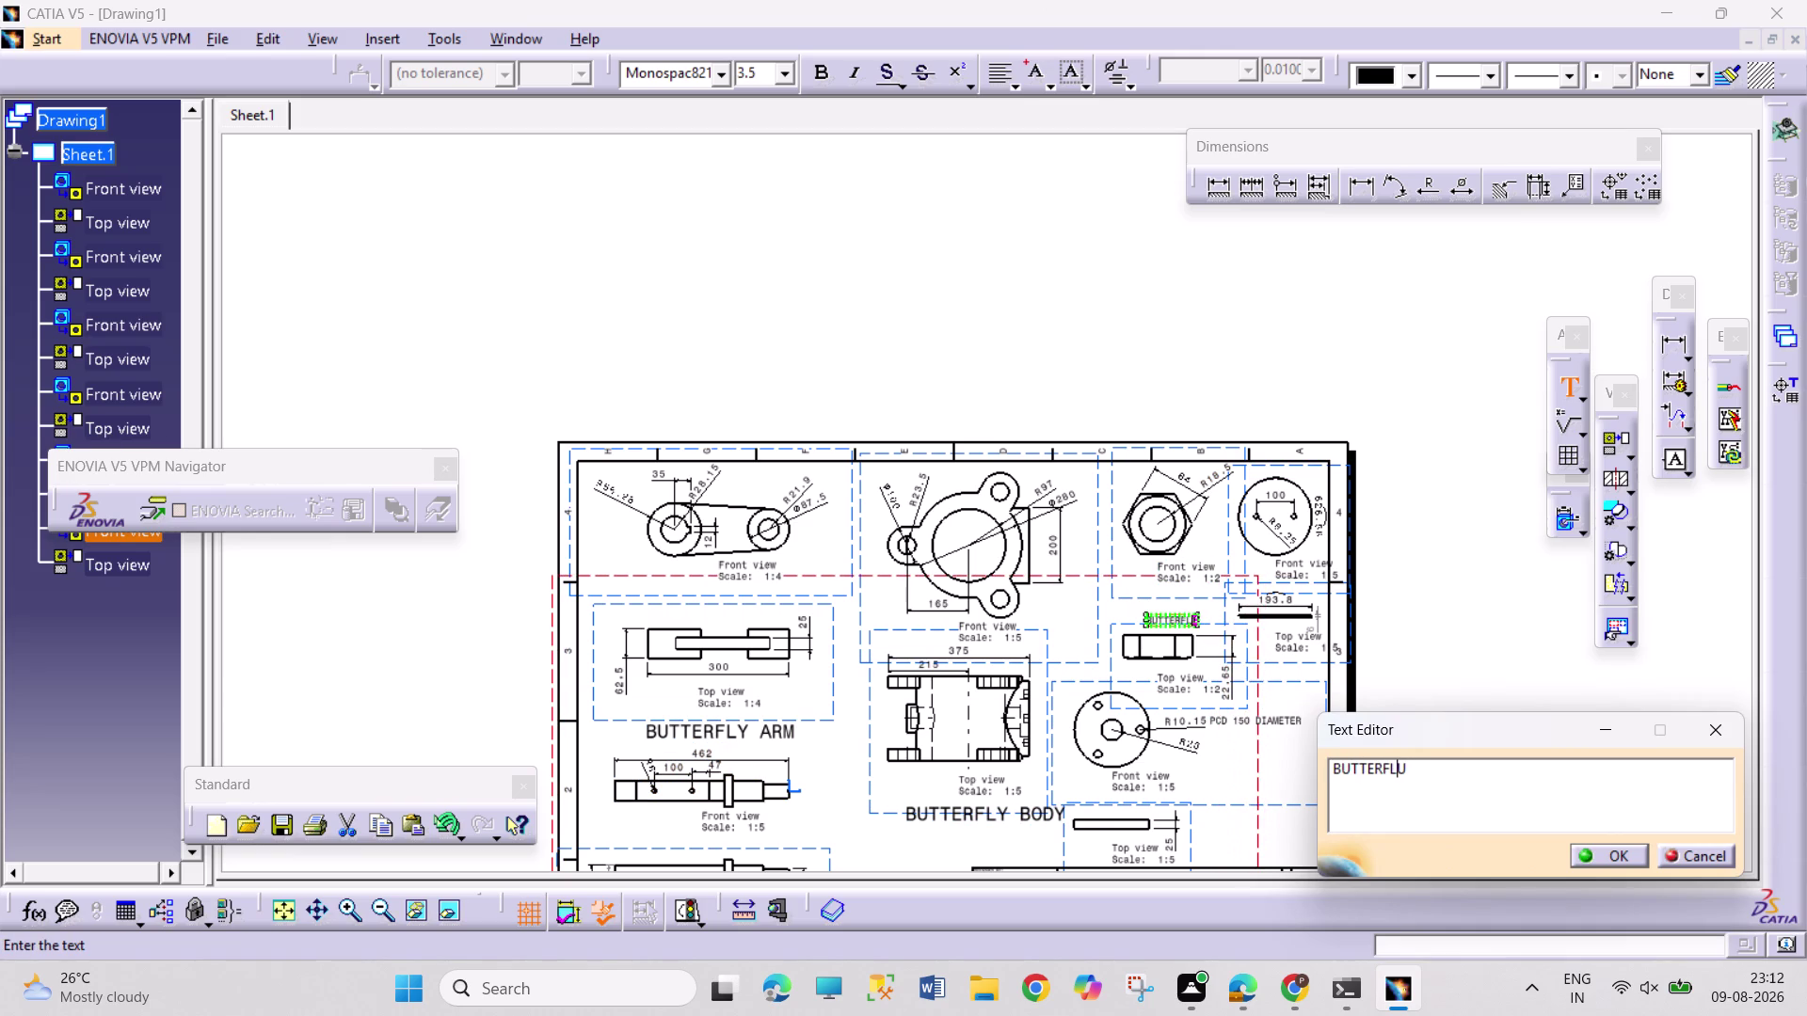
text(YB)
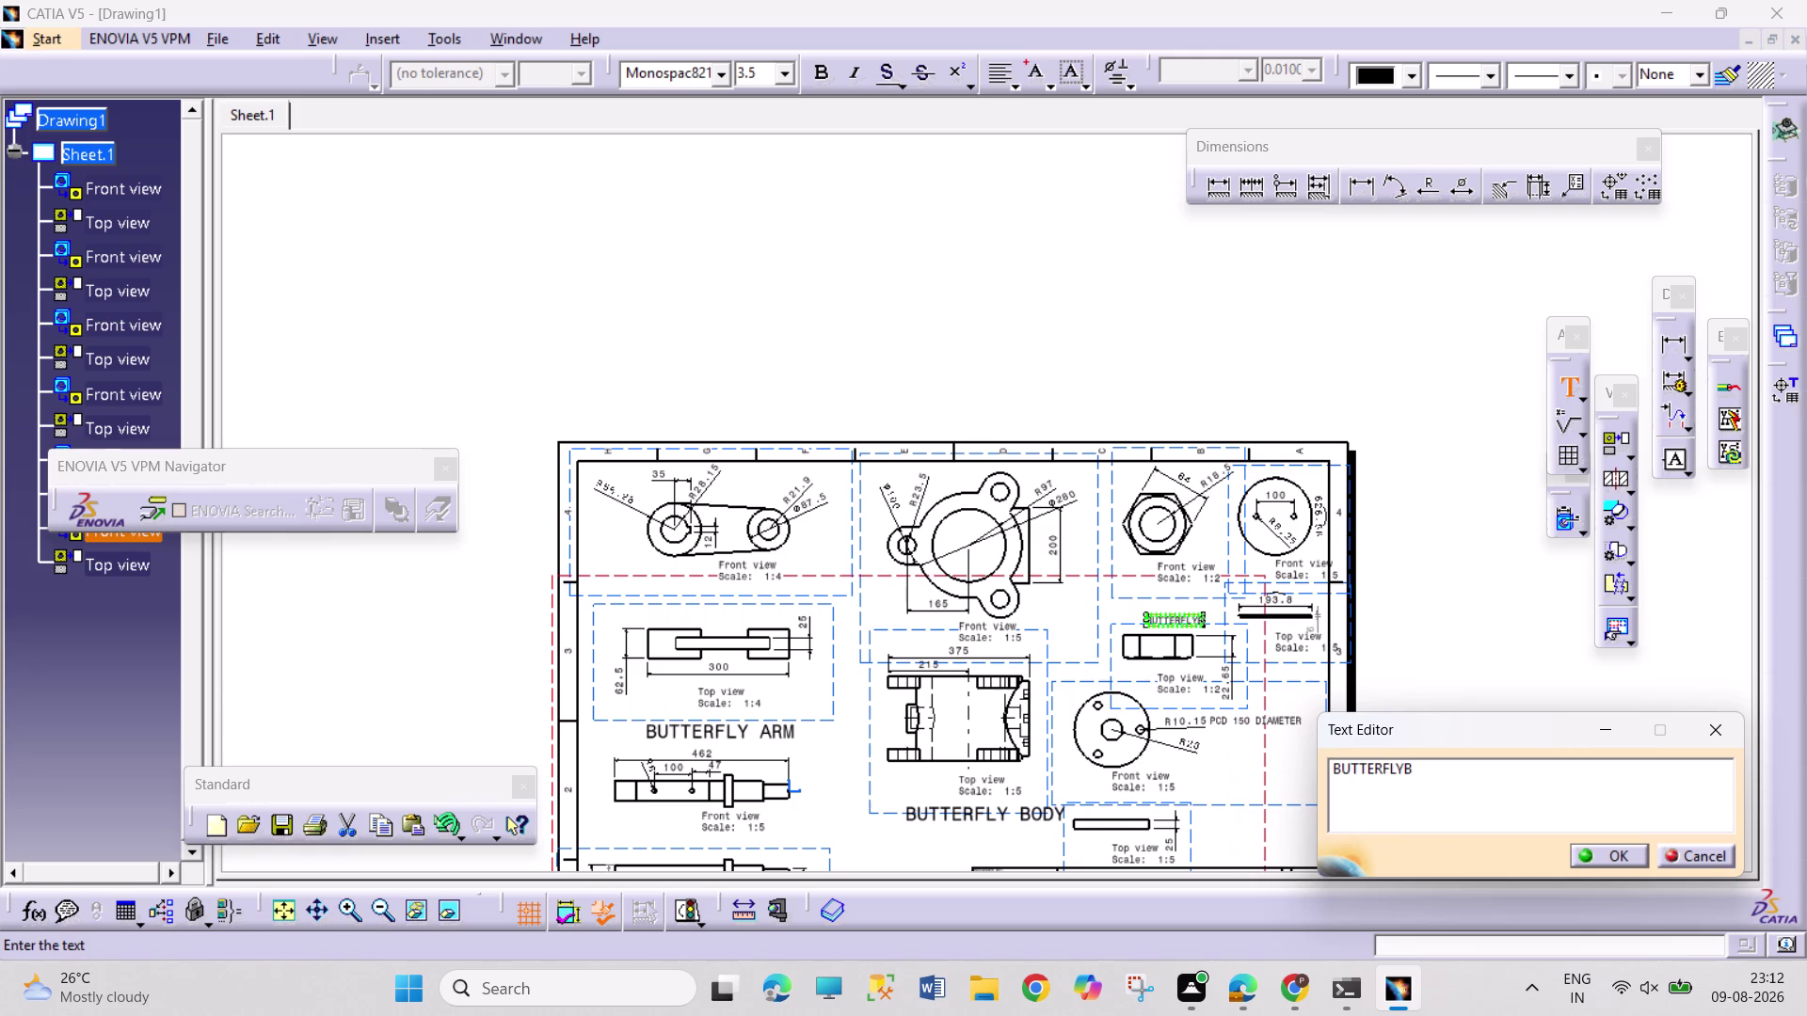
text(NUT)
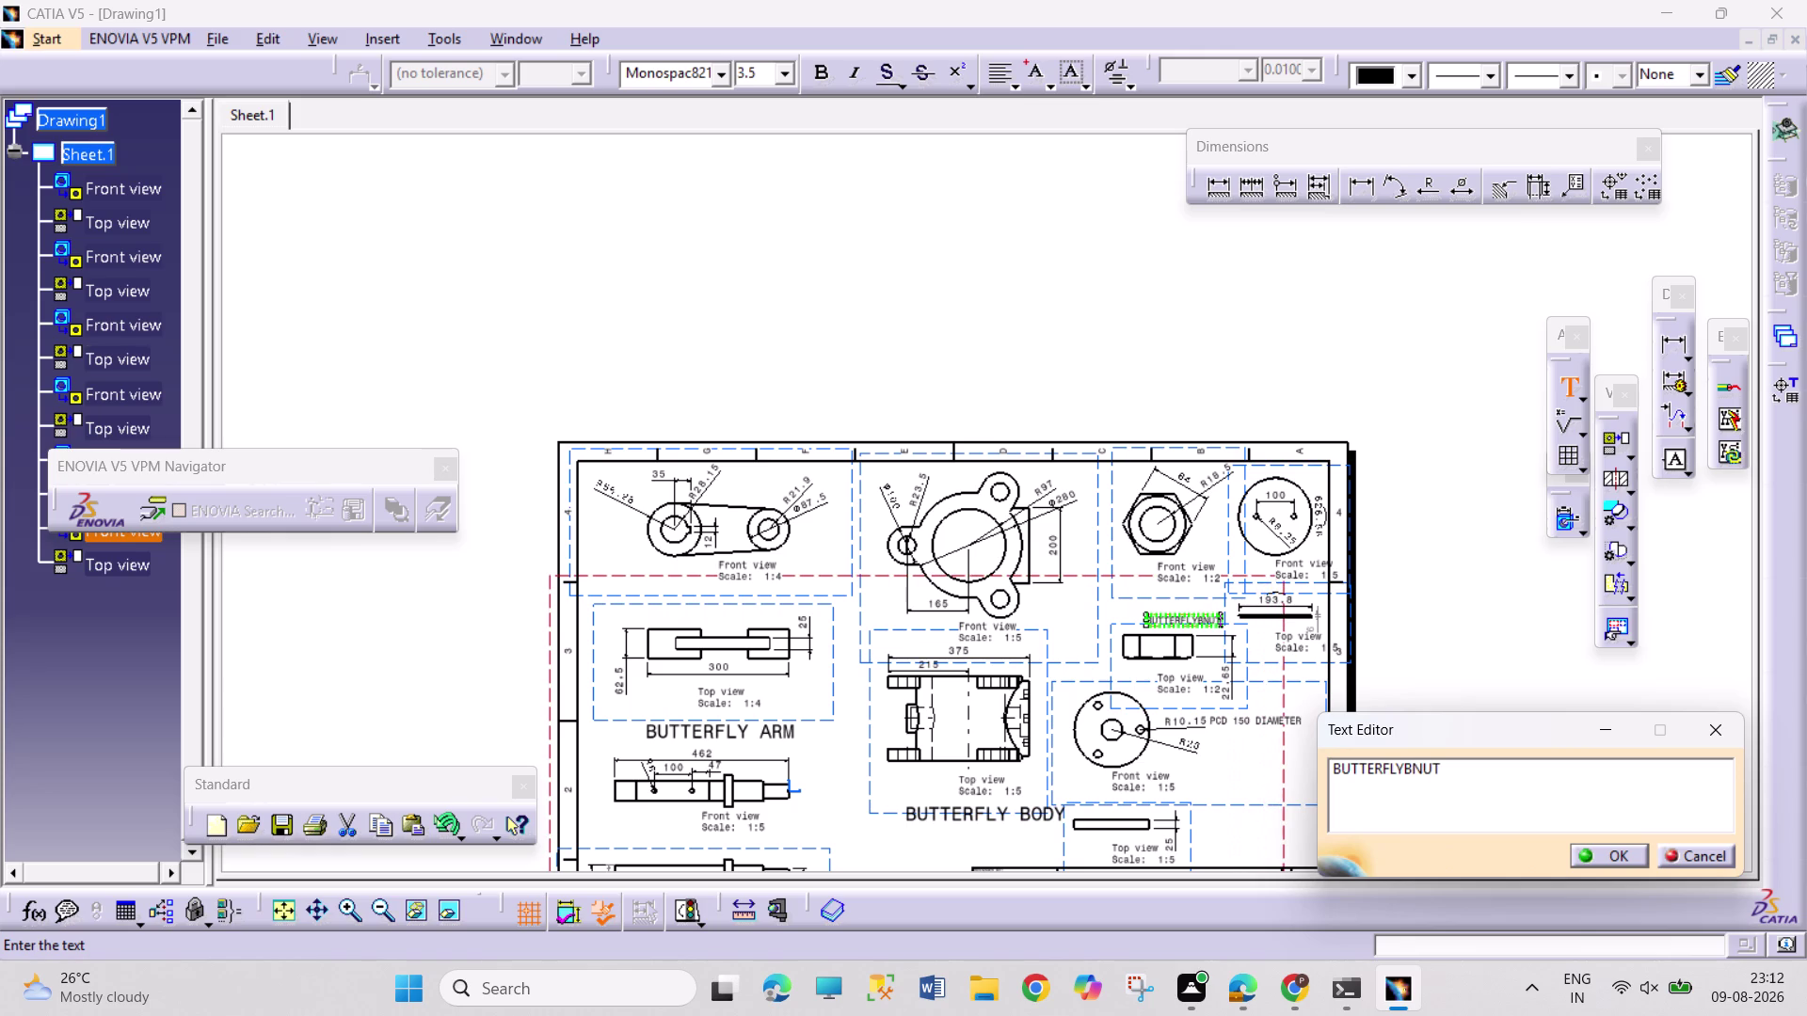
click(1414, 773)
key(BackSpace)
key(space)
key(Return)
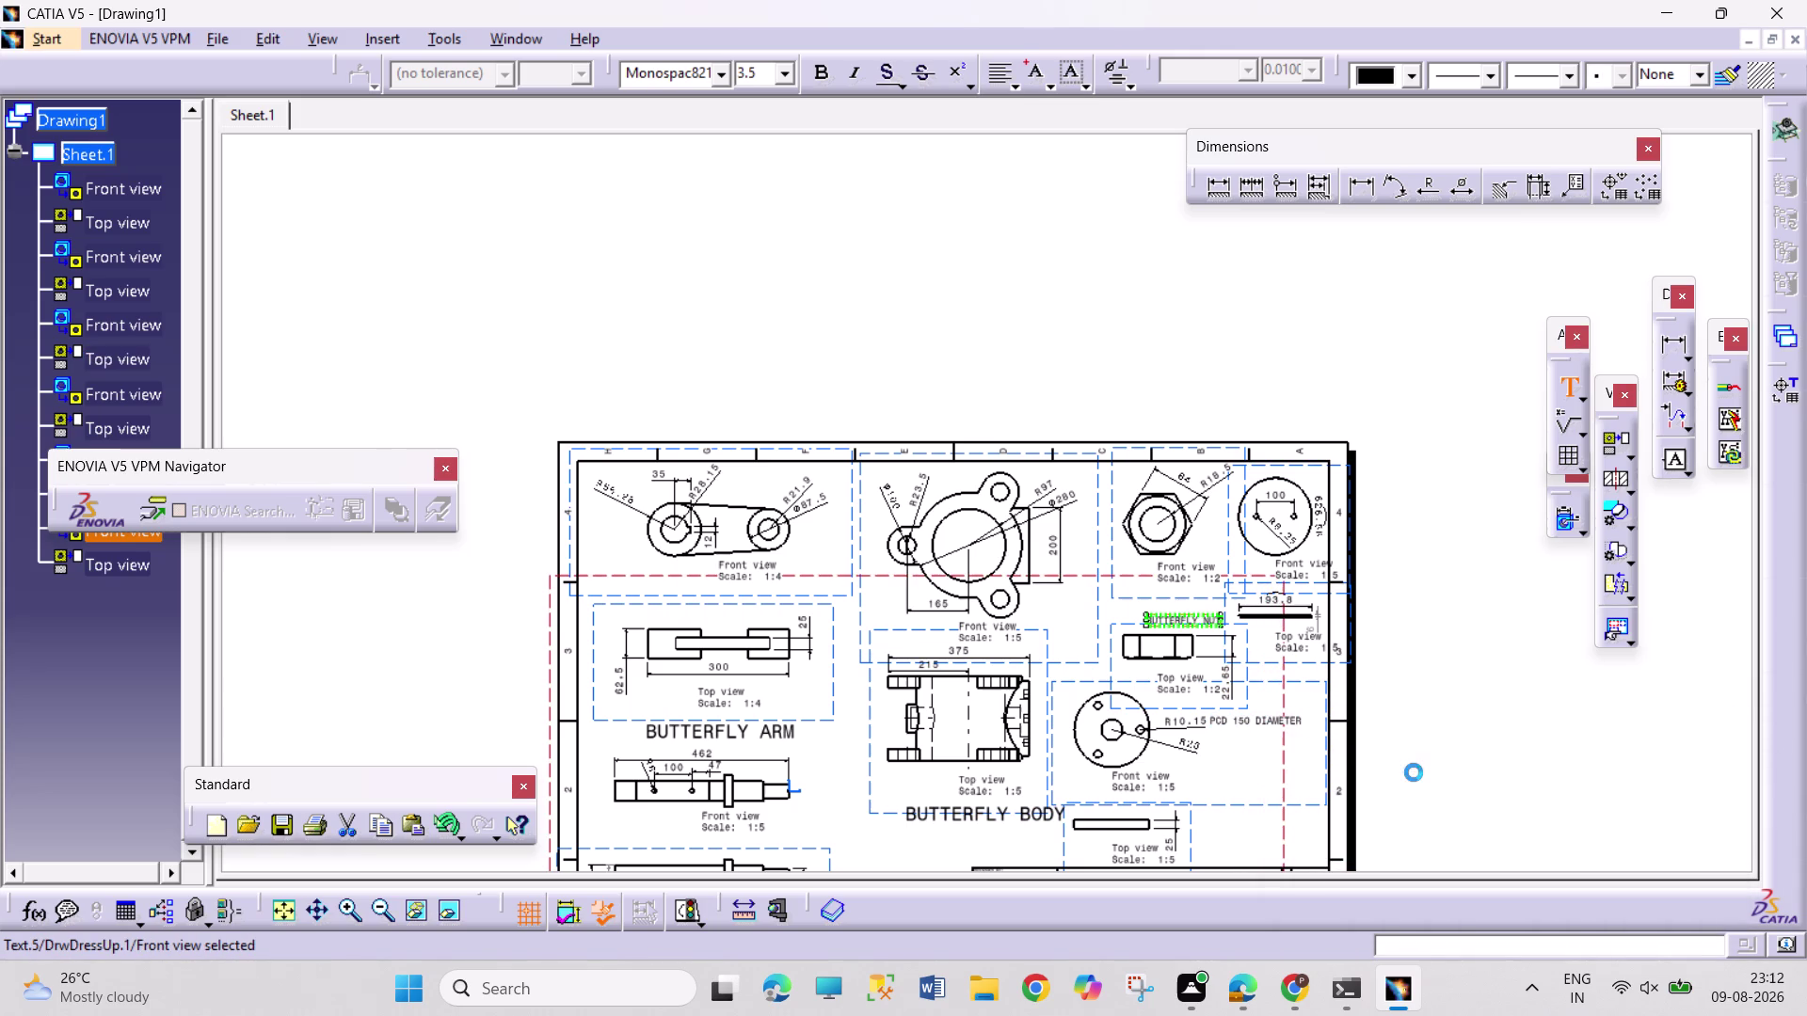
drag(1182, 619, 1175, 610)
Set the BUTTERFLY NUT label's text size to 5 mm.
right_click(1180, 610)
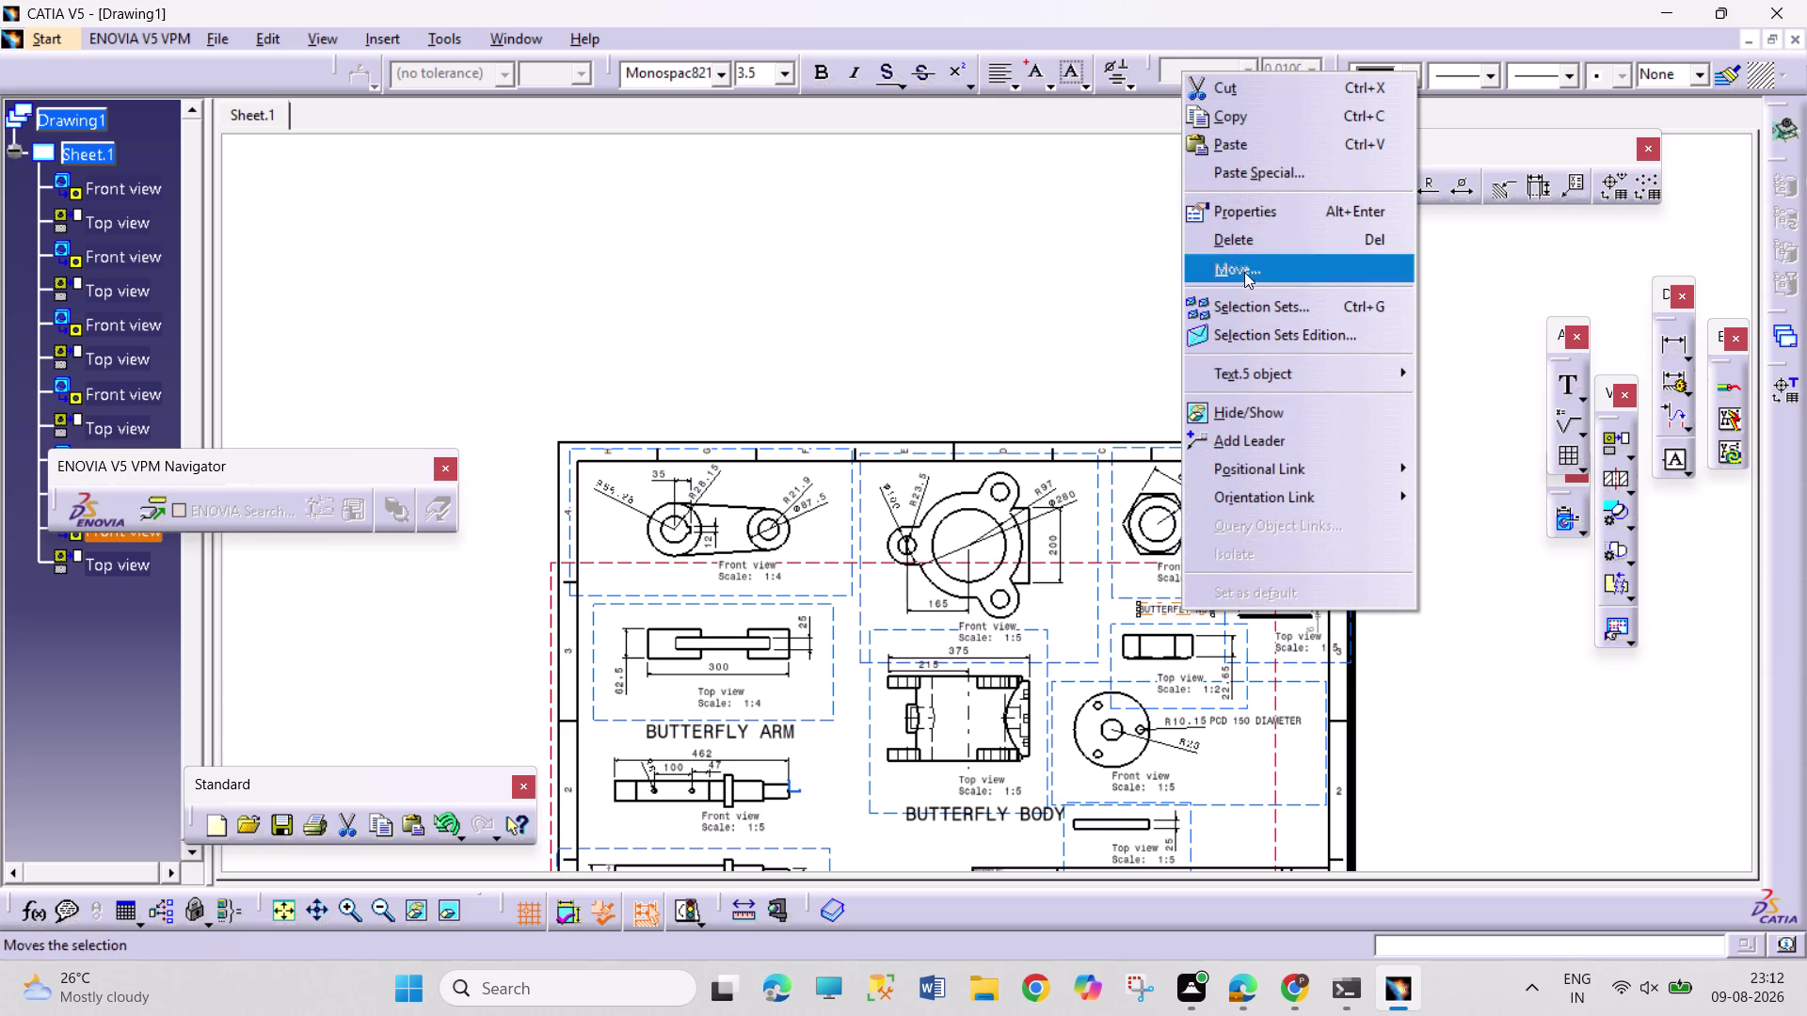
click(1256, 213)
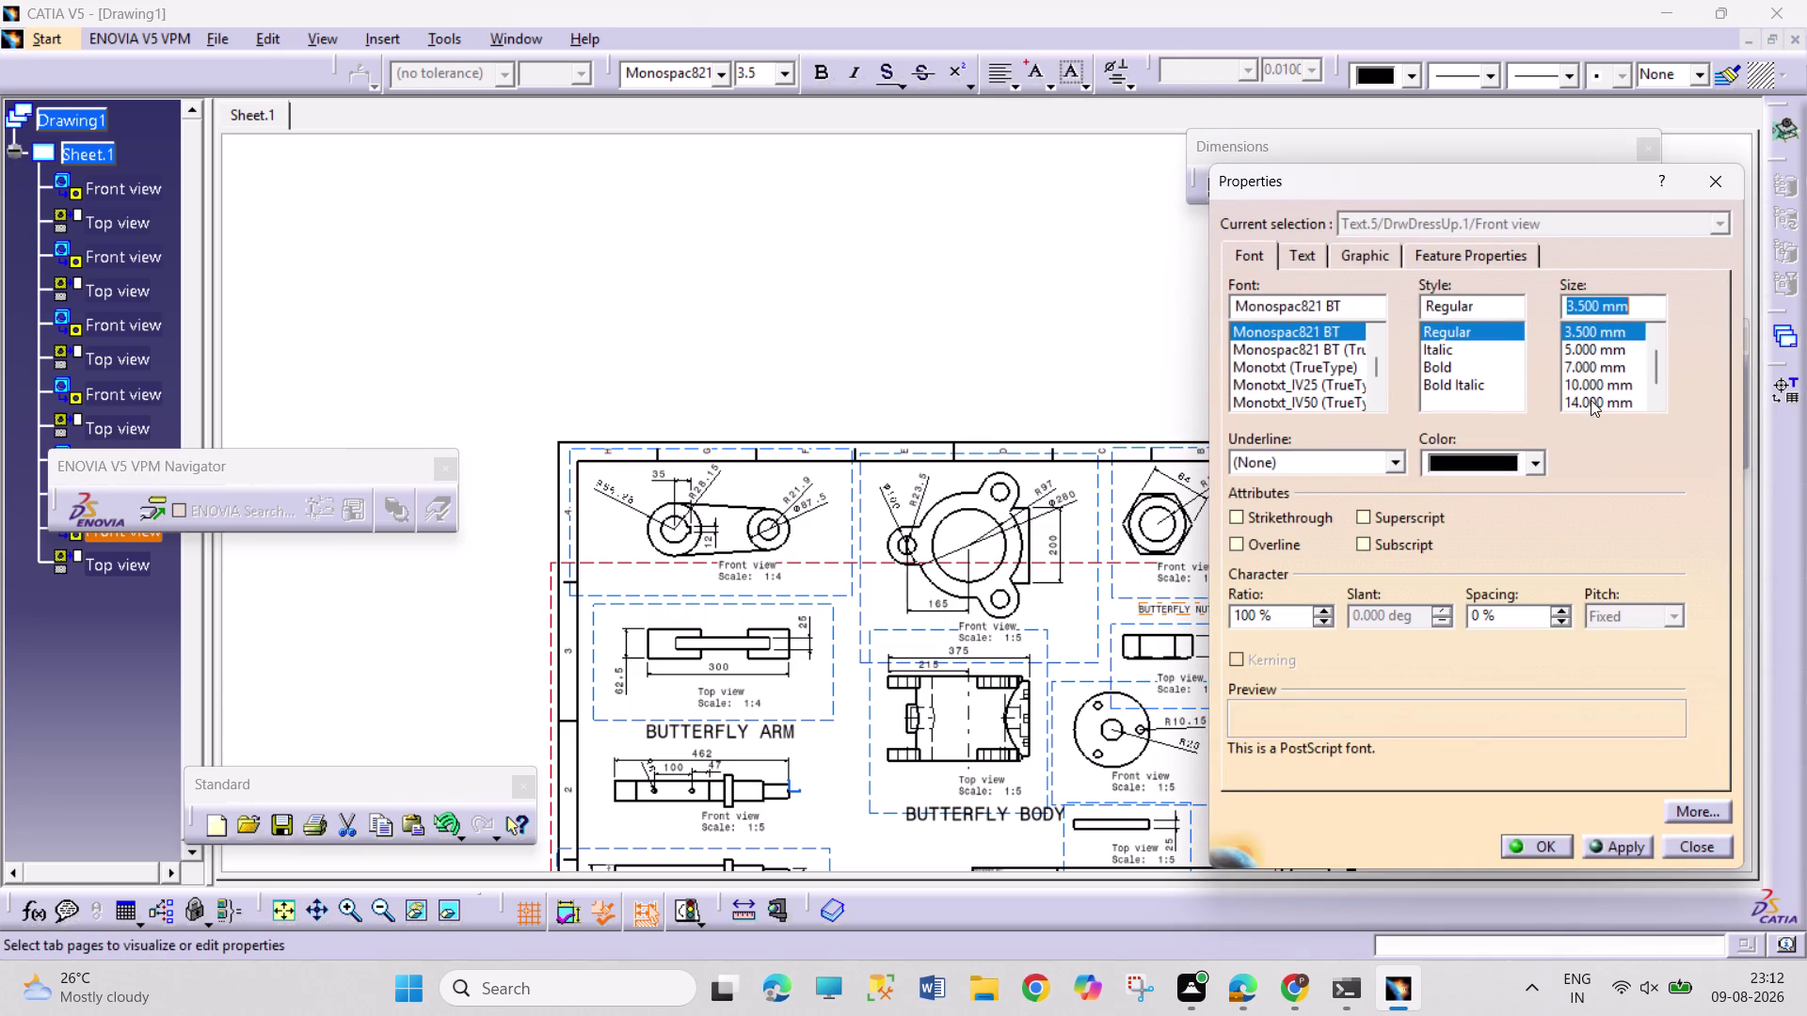
click(1595, 347)
click(1527, 844)
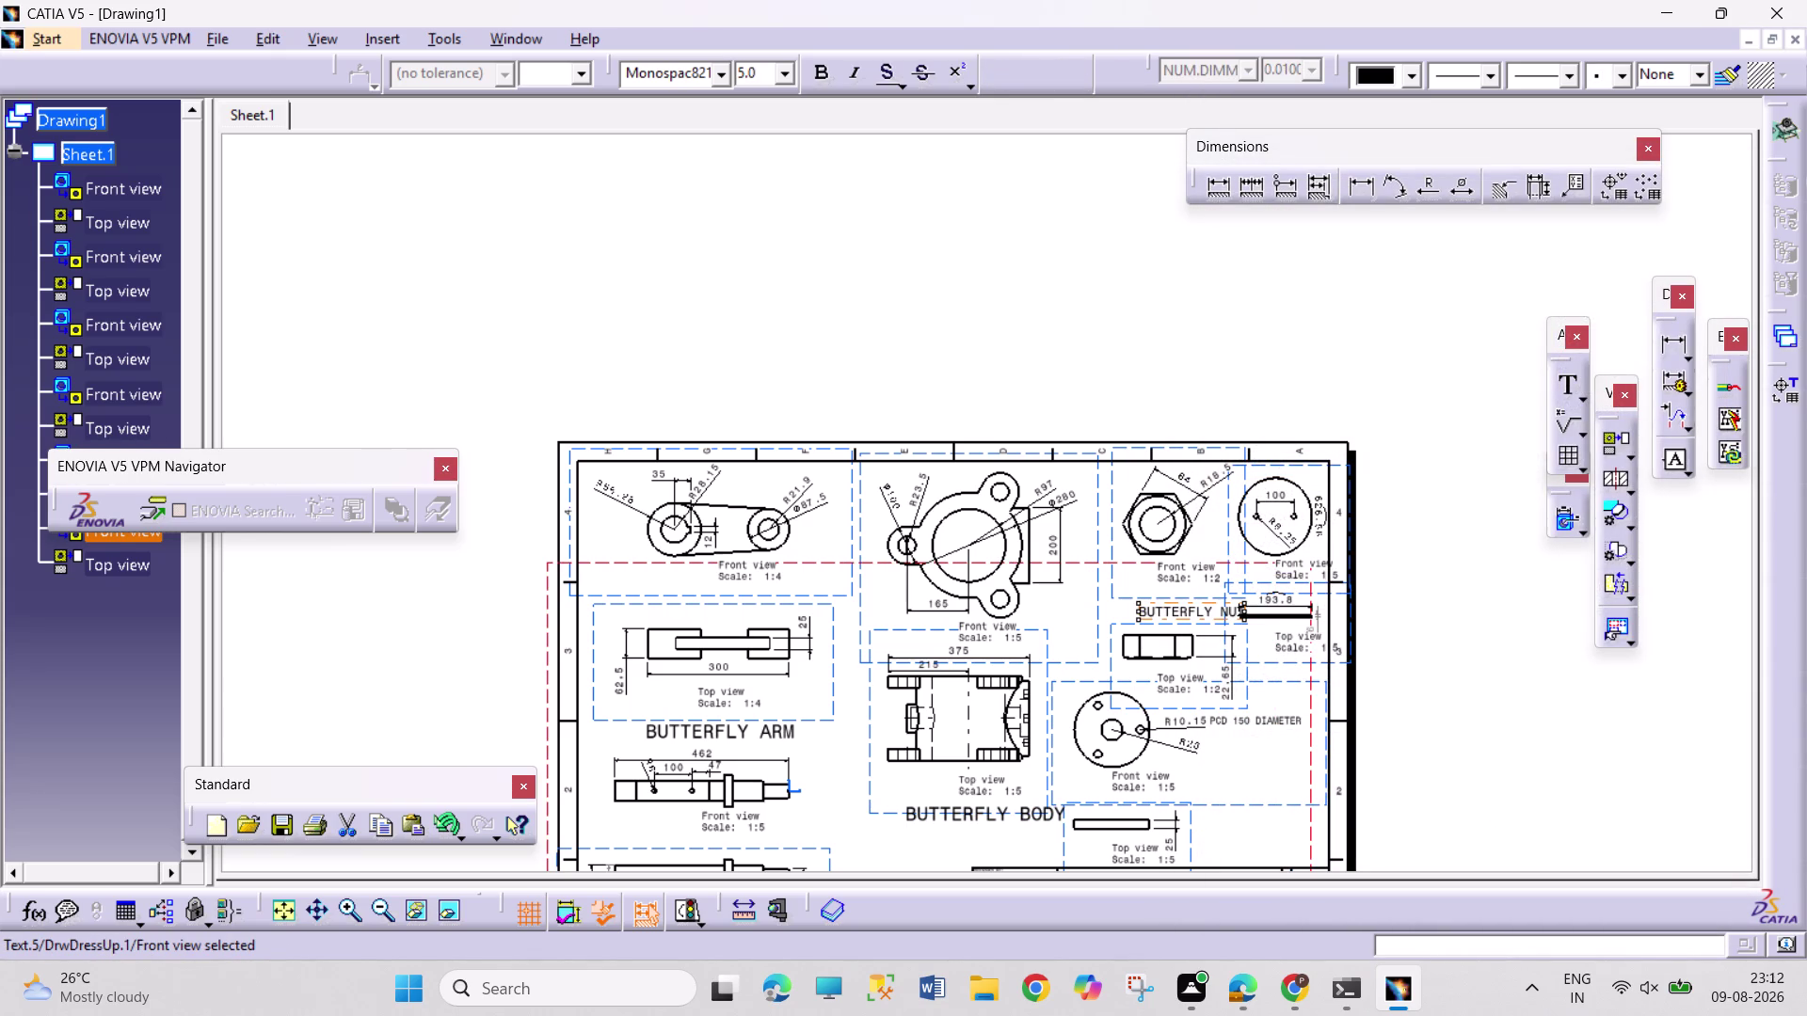
Zoom and pan to center the nut and plate views.
middle_drag(1356, 700, 1394, 548)
drag(1463, 766, 1423, 772)
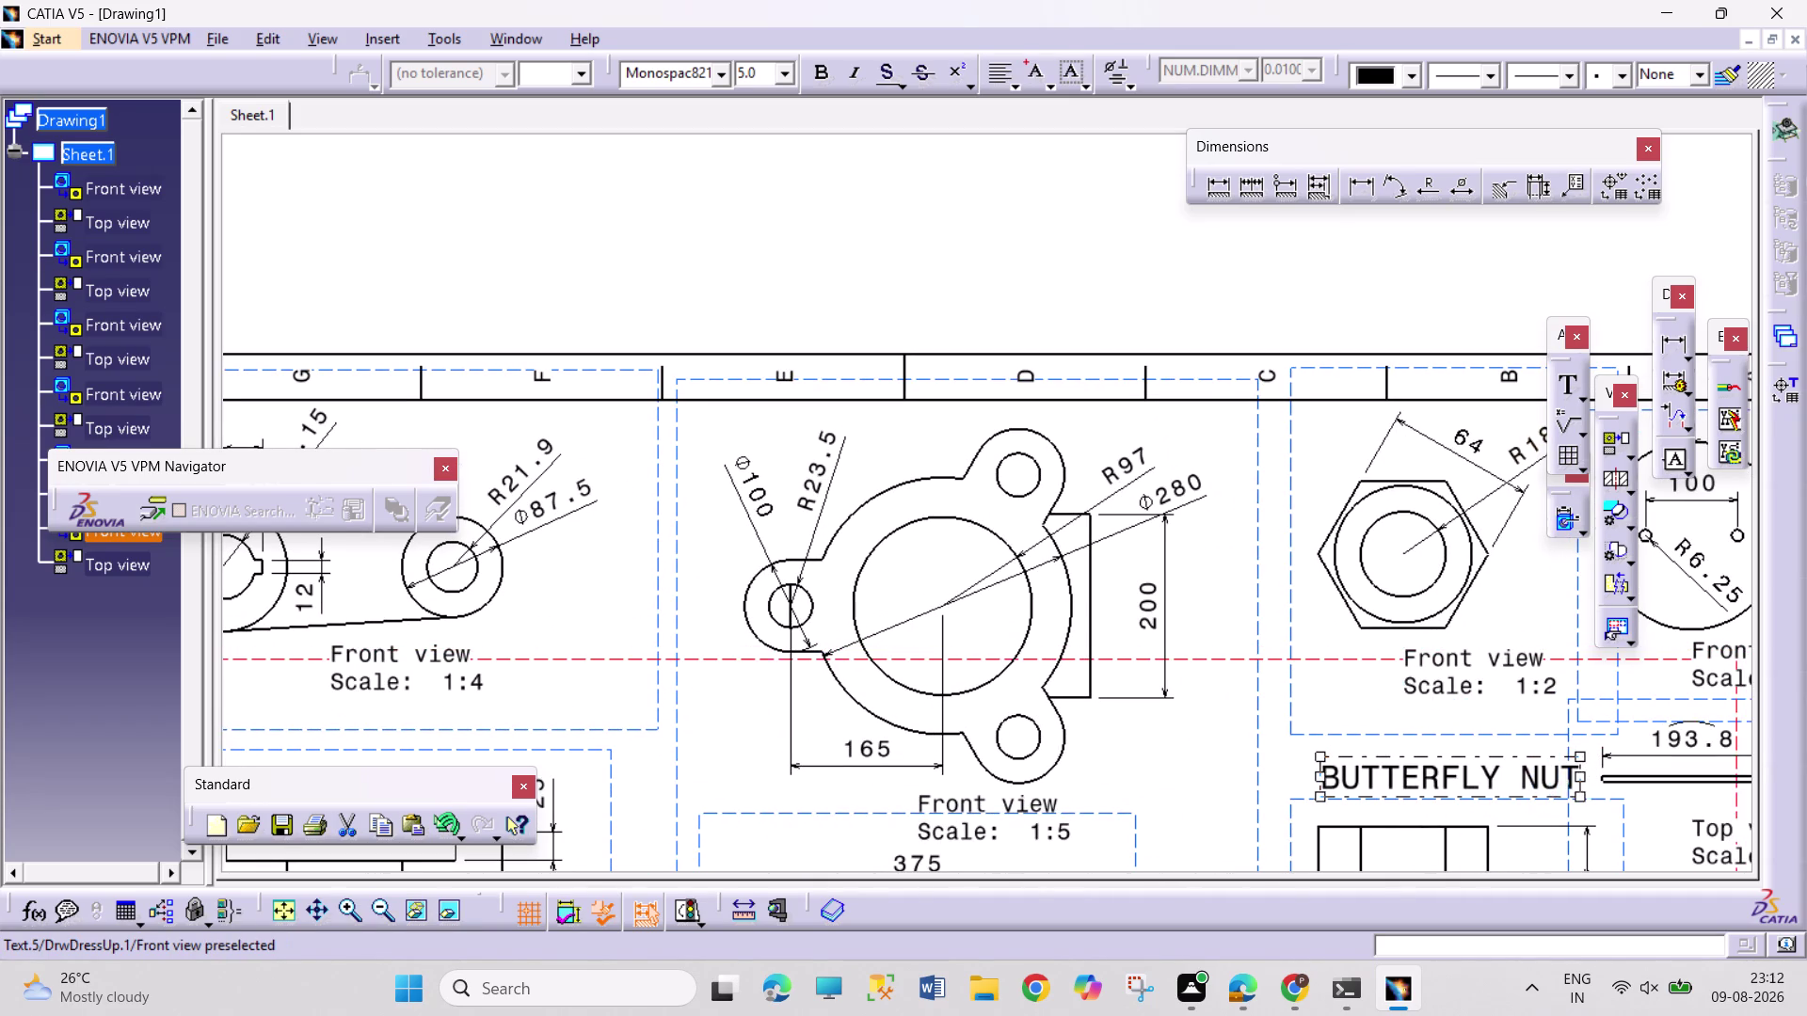
drag(1423, 772, 1416, 772)
middle_drag(1500, 801, 1233, 567)
middle_drag(1373, 706, 1207, 745)
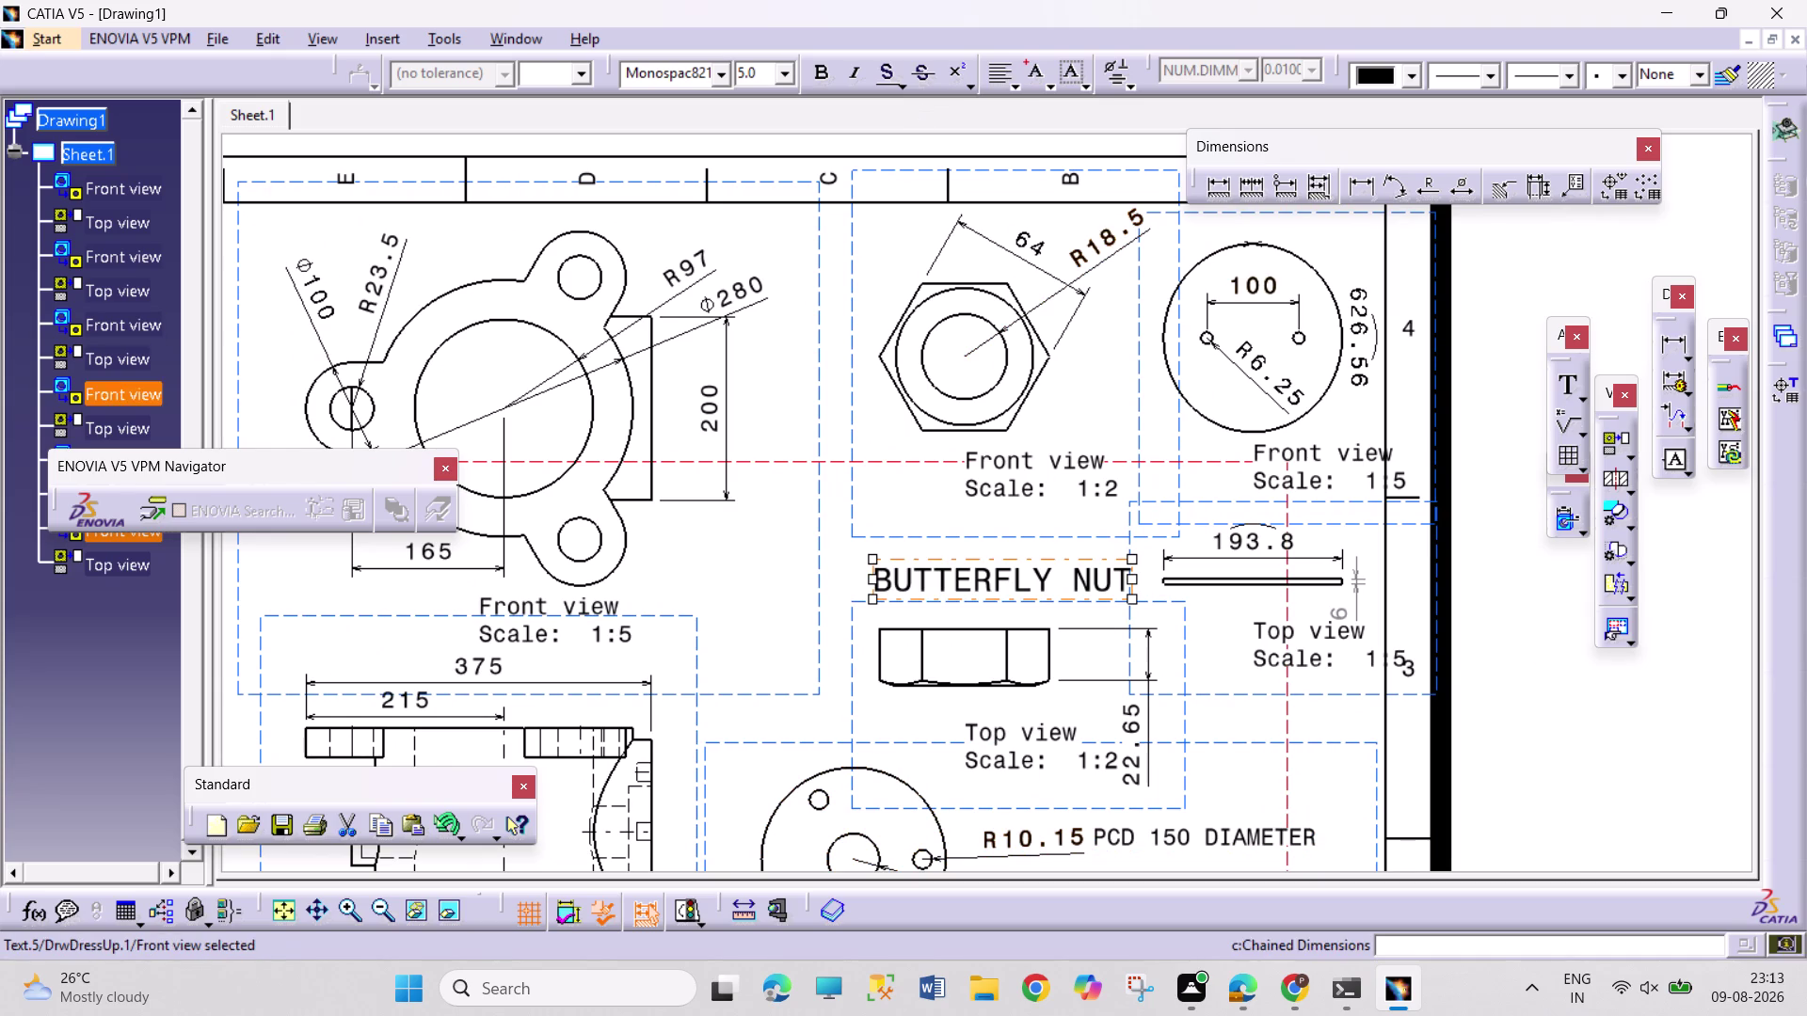
click(1572, 386)
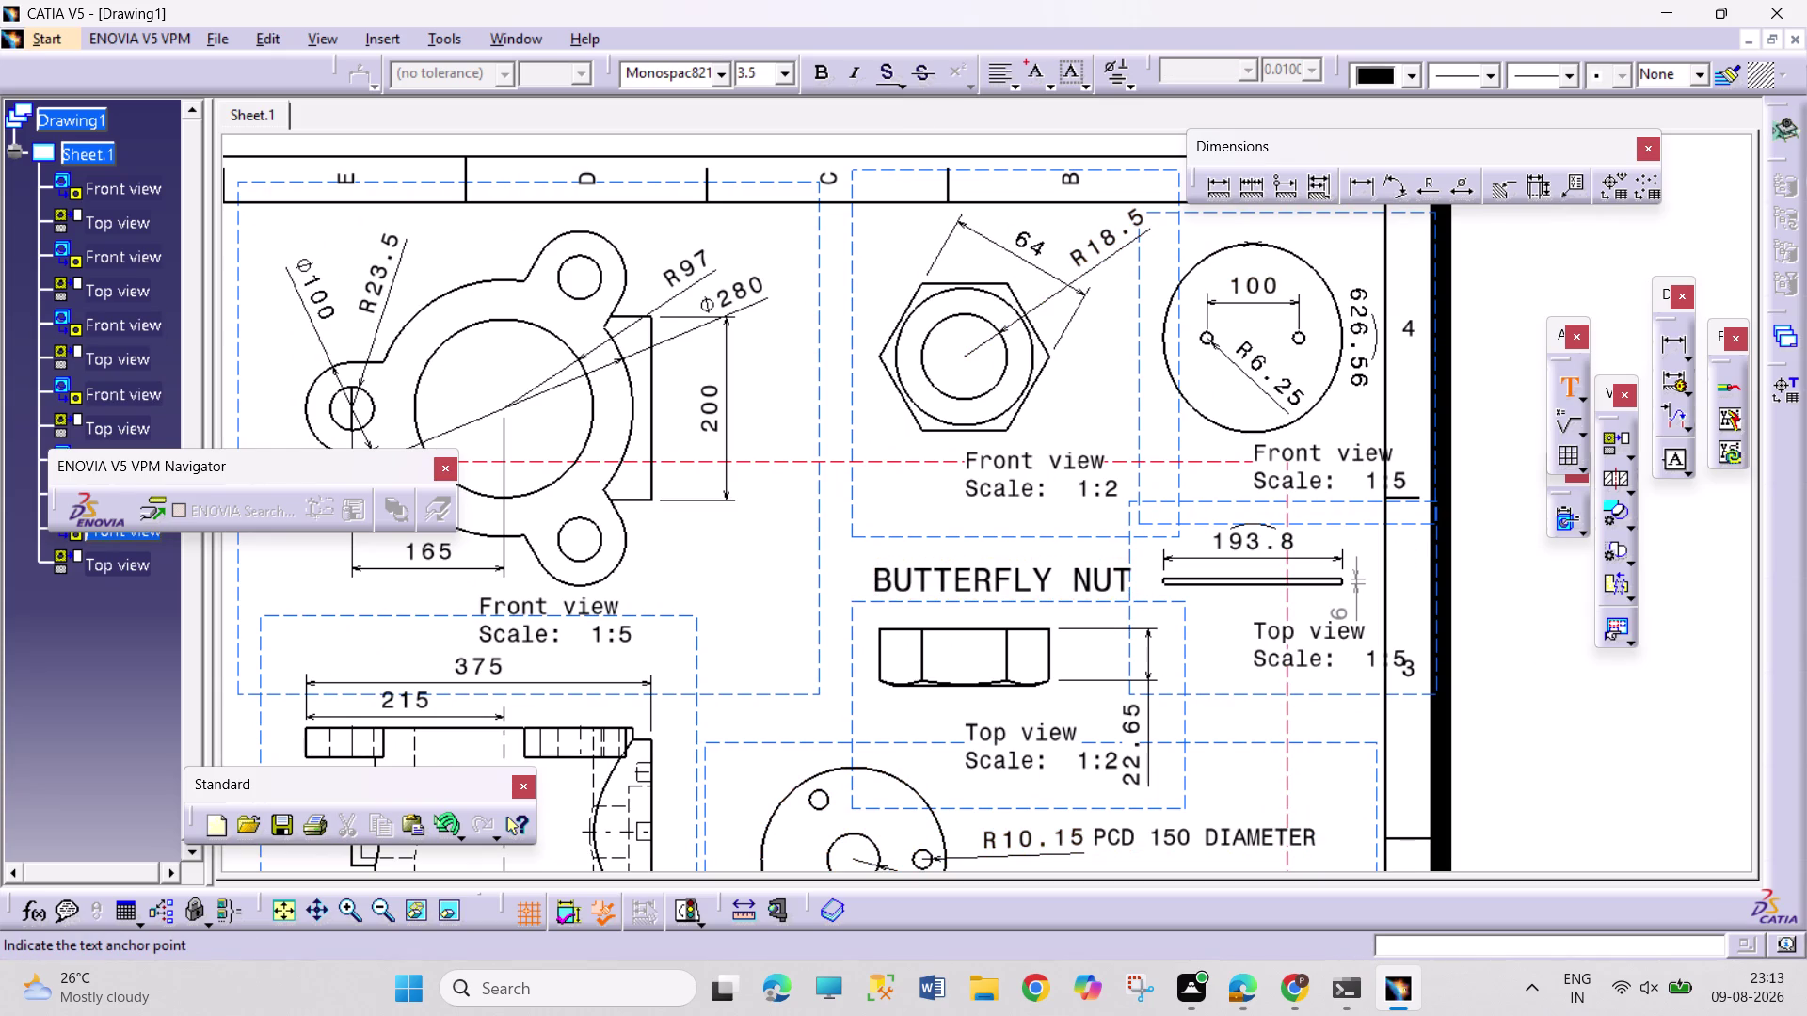
Add the label BUTTERFLY PLATE below the plate's top view.
click(1243, 714)
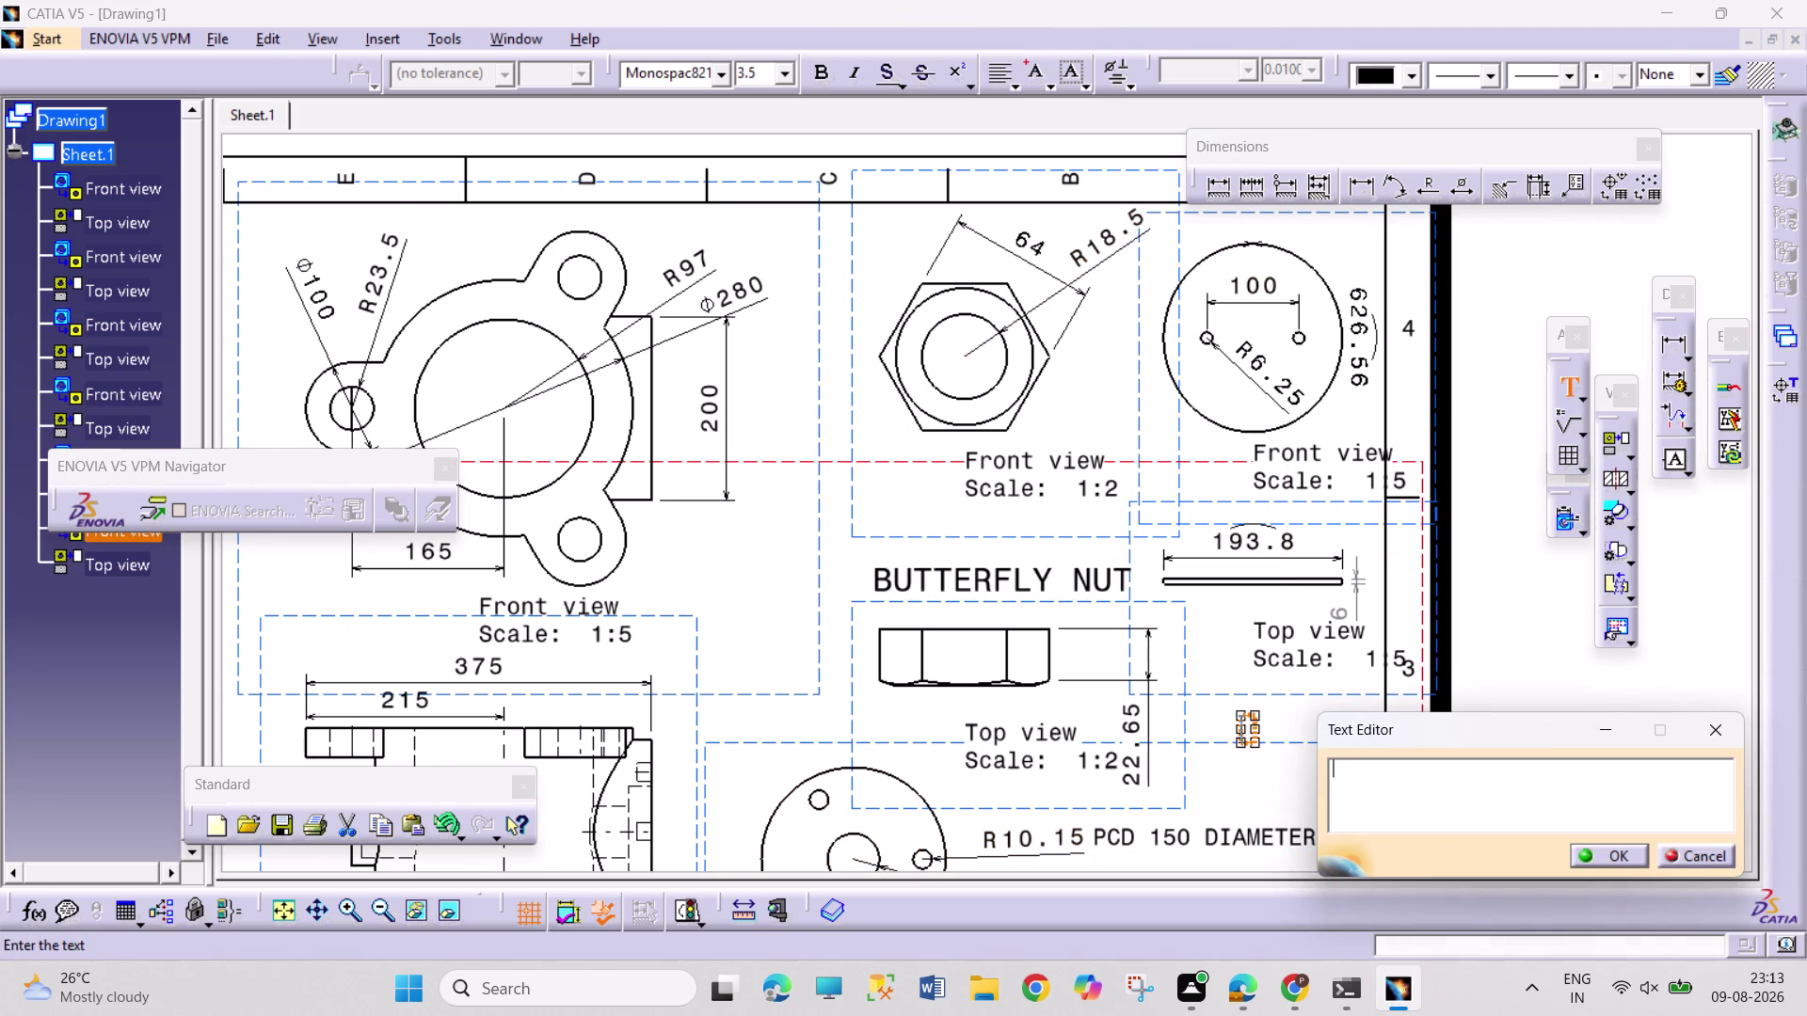
text(BUTTERF)
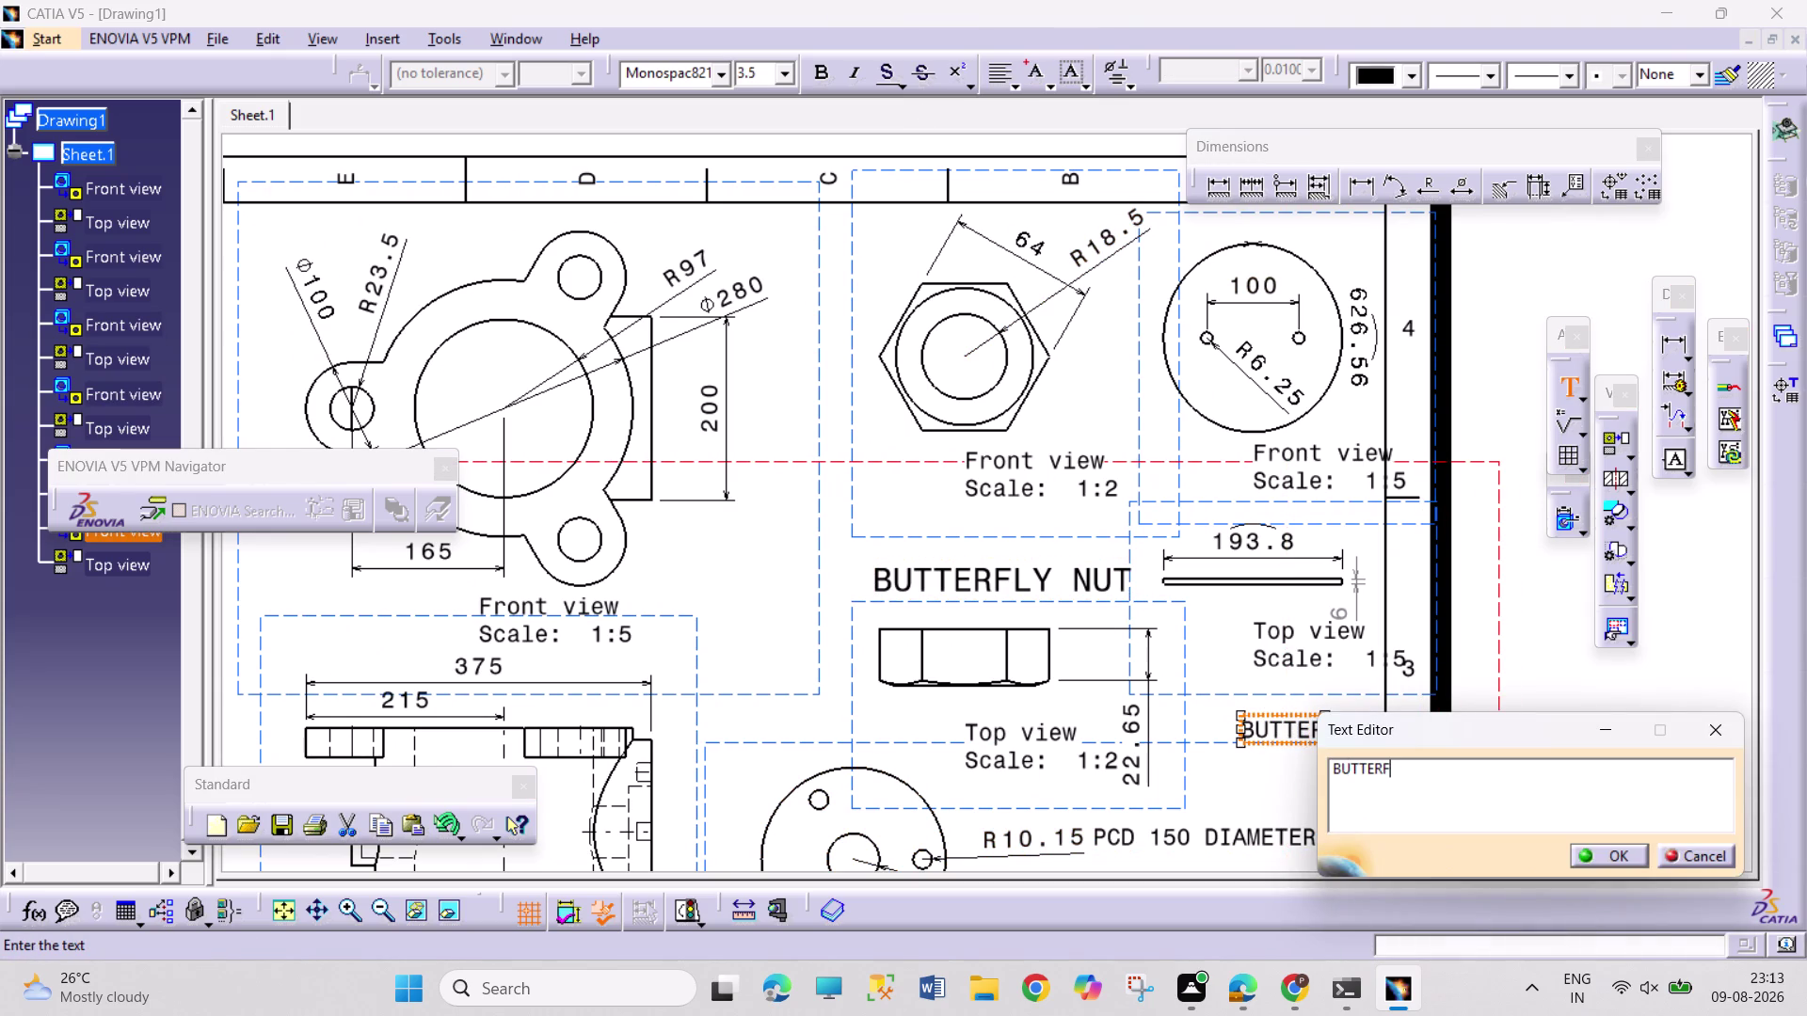
text(LY PLA)
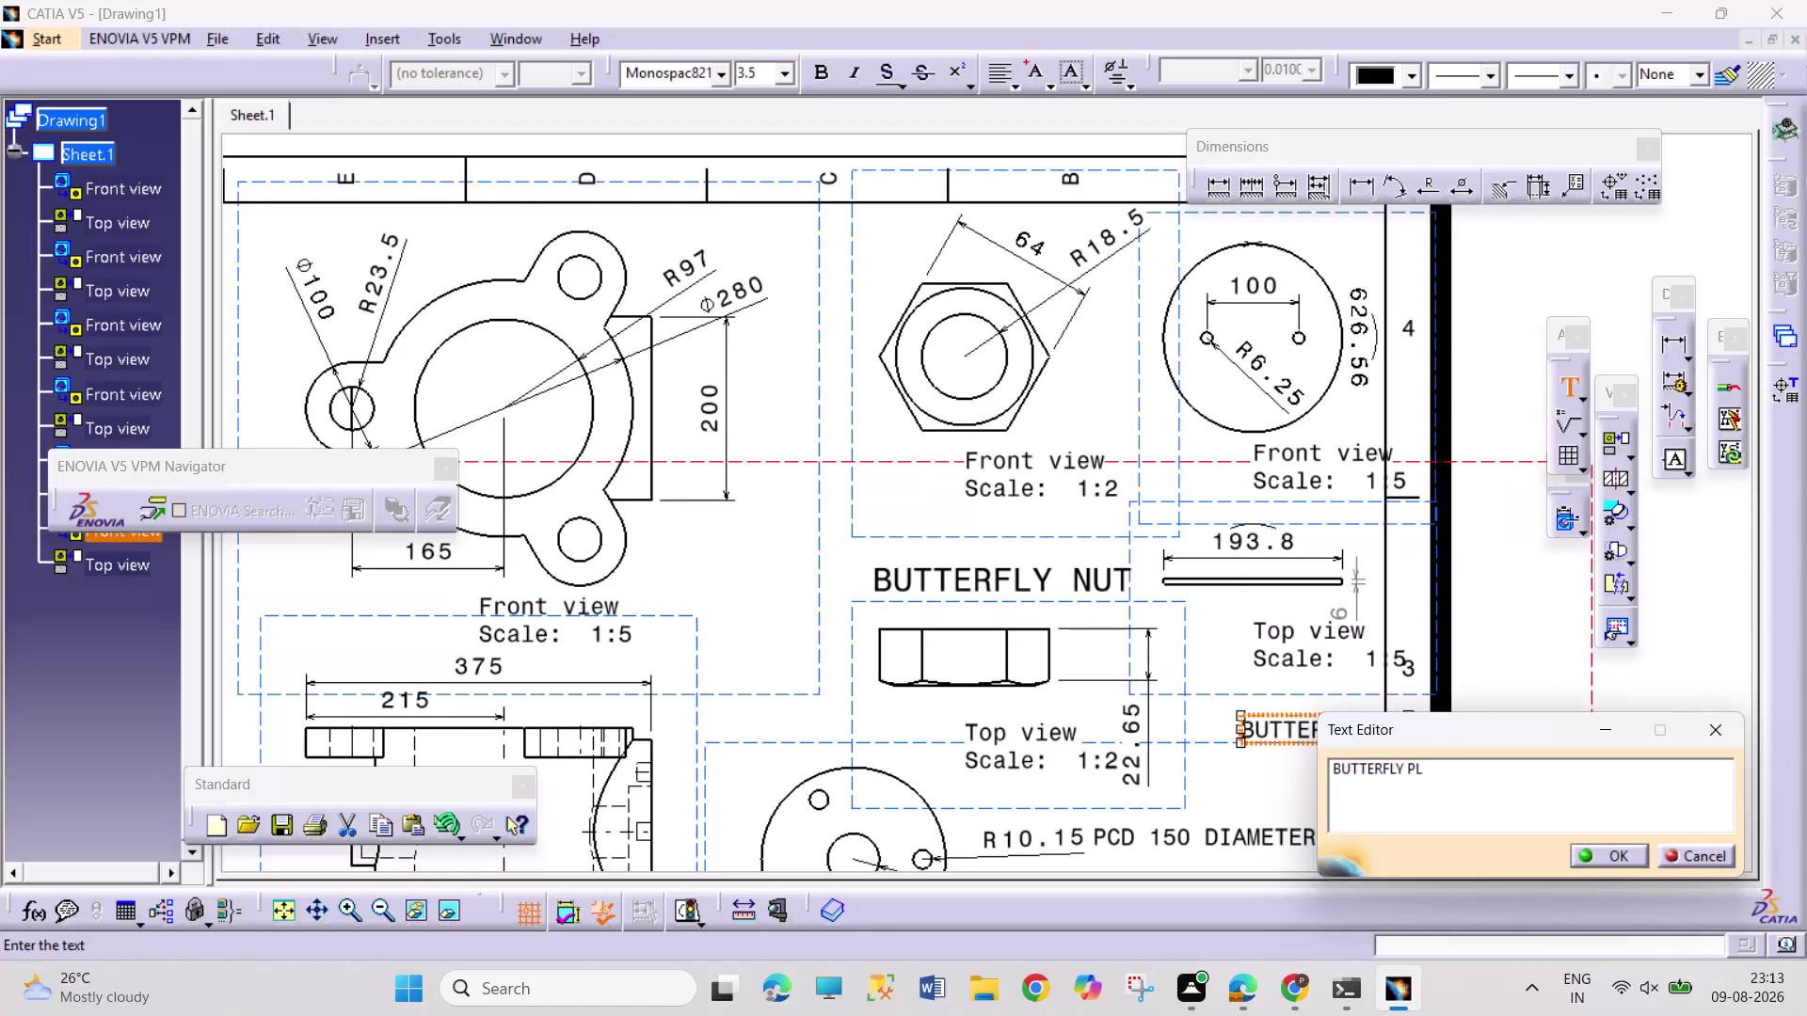
text(TE)
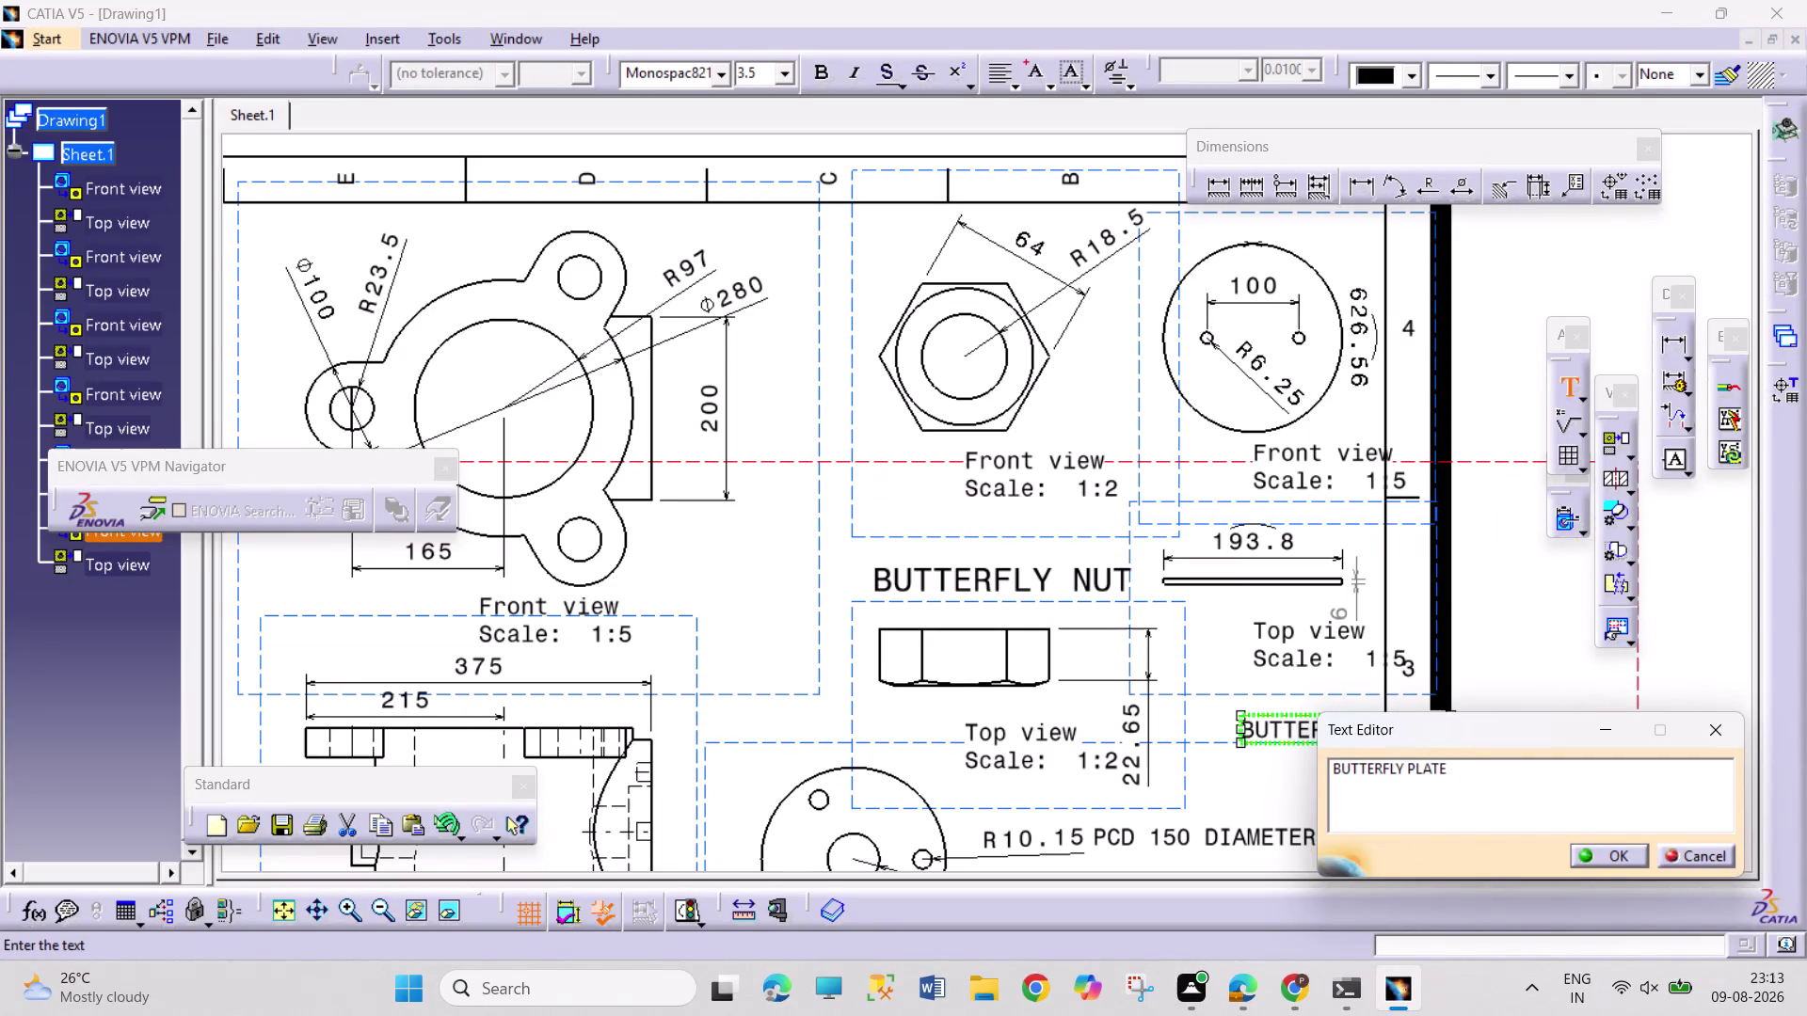
Nudge the BUTTERFLY PLATE title left and bring up its Properties.
click(1591, 865)
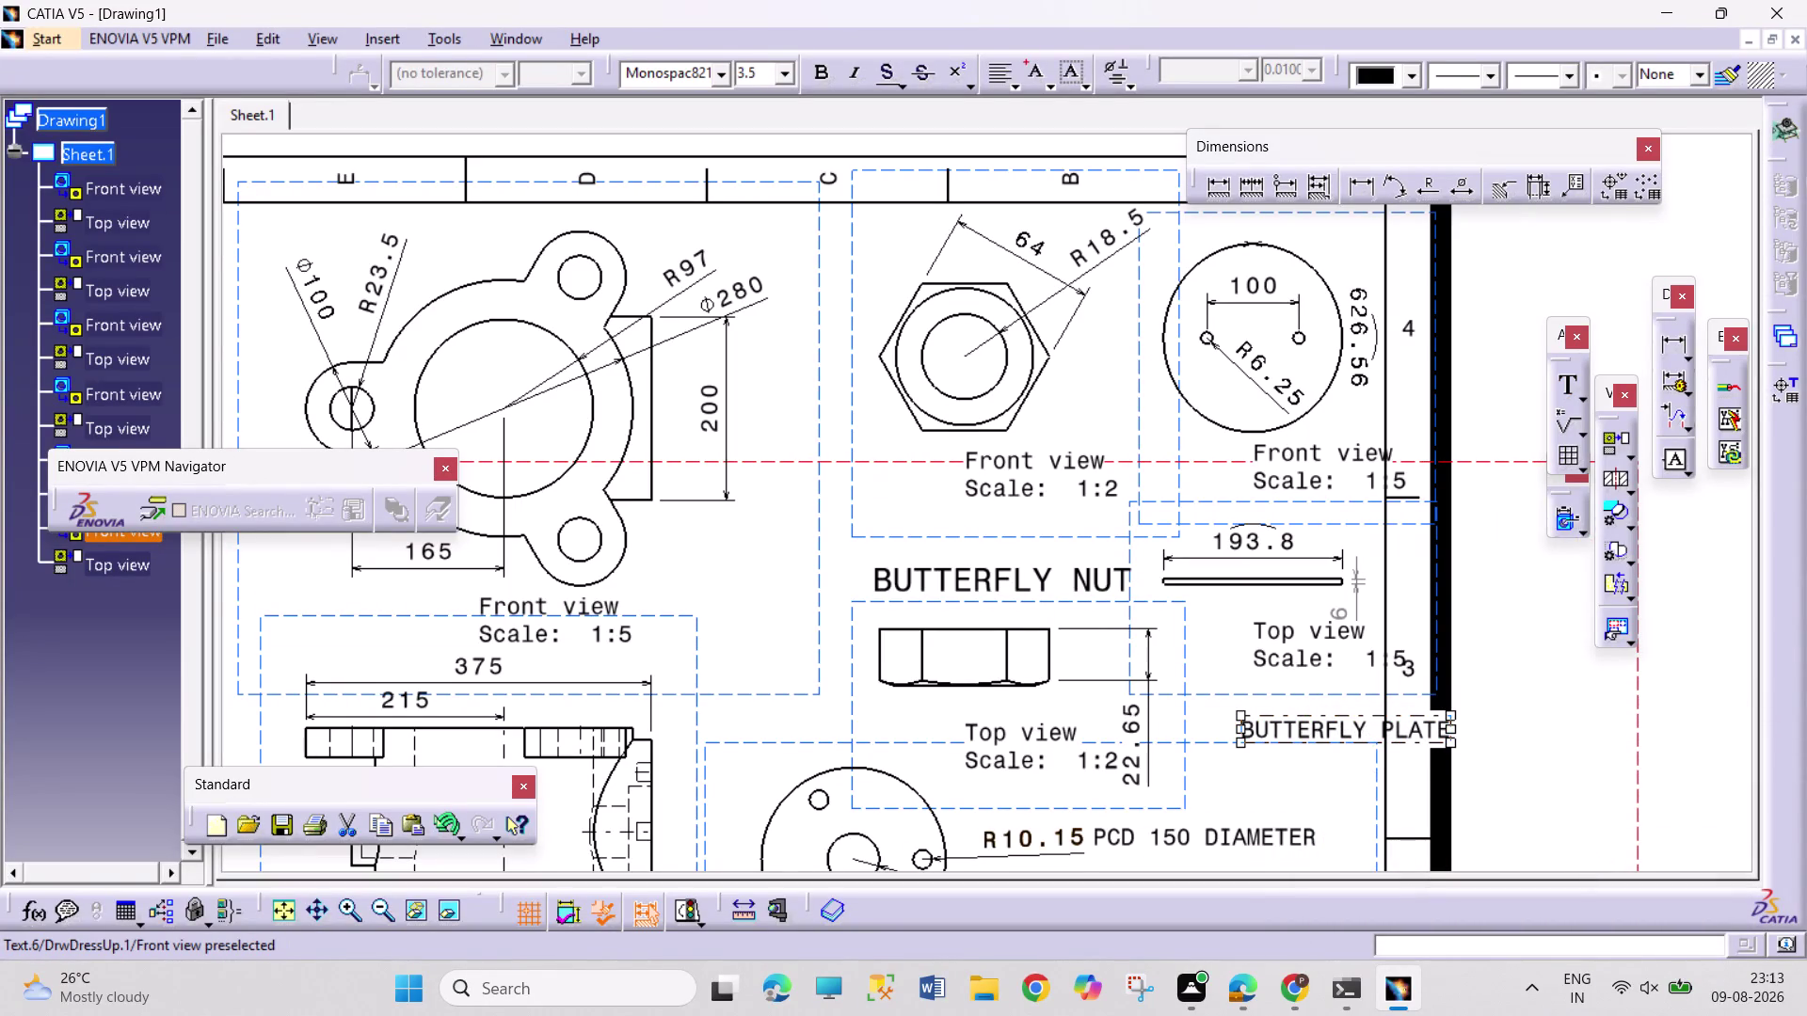
drag(1288, 728, 1205, 720)
right_click(1238, 727)
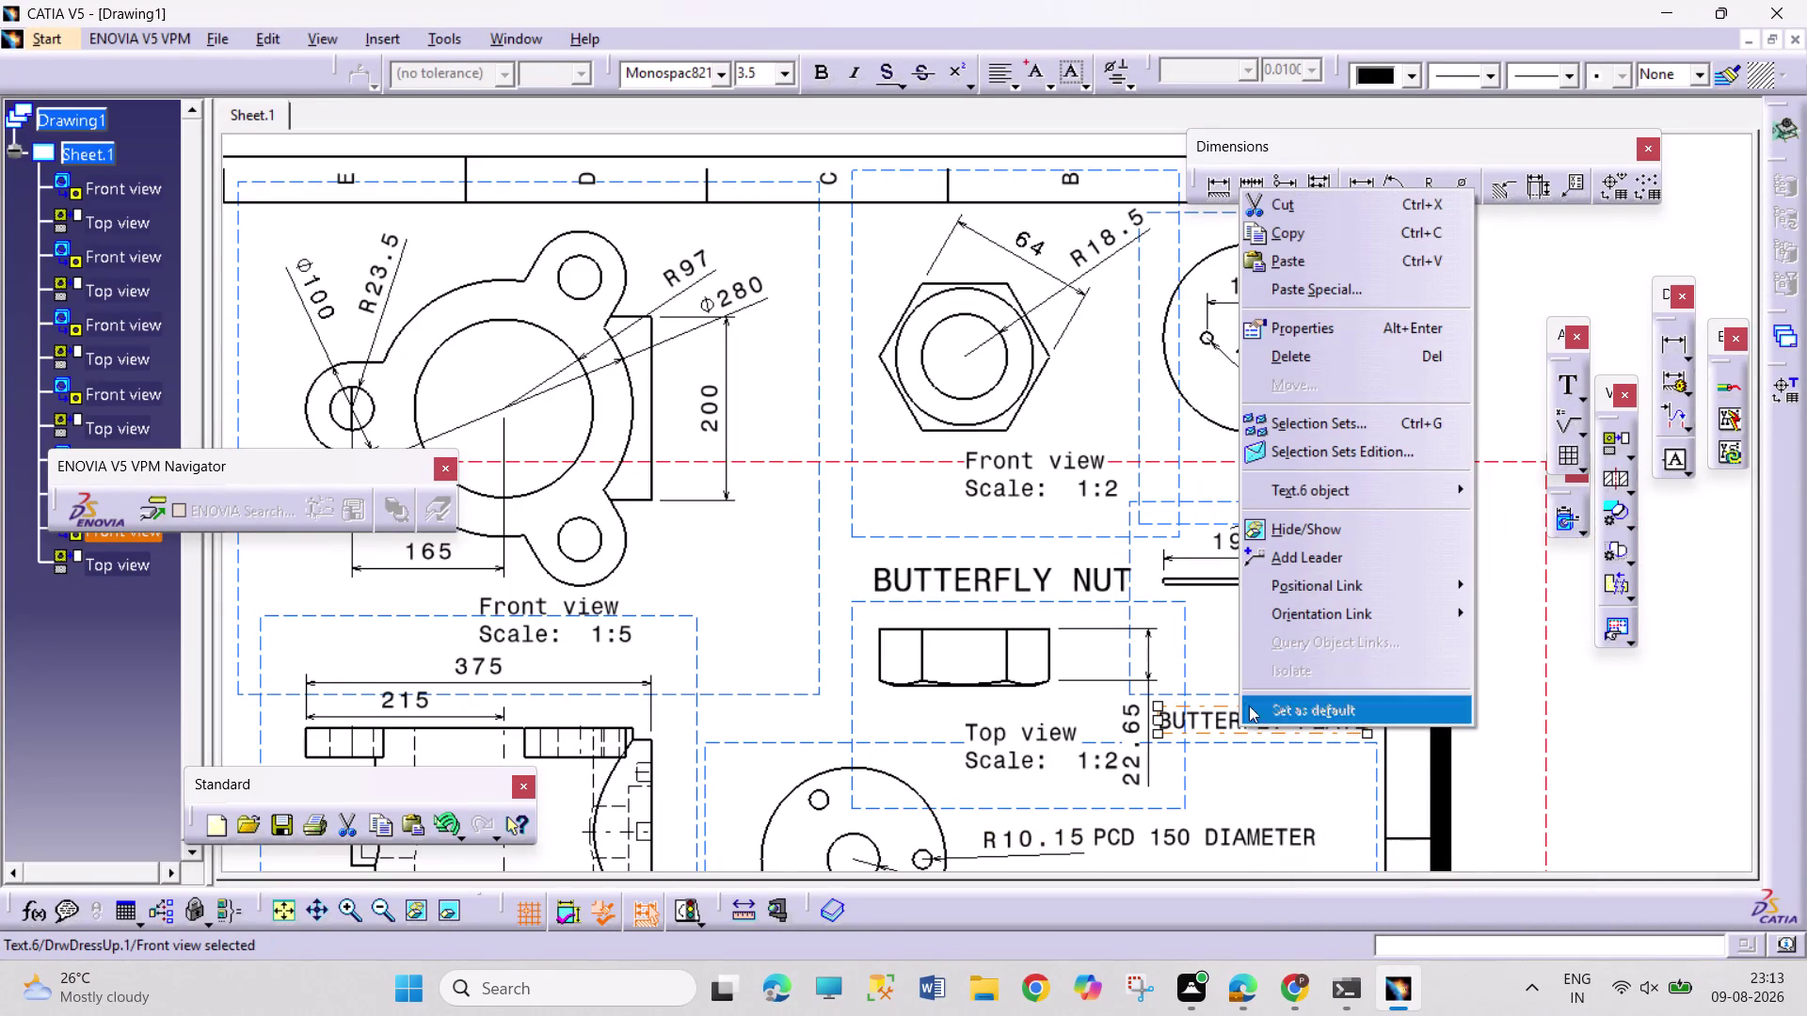
click(1331, 318)
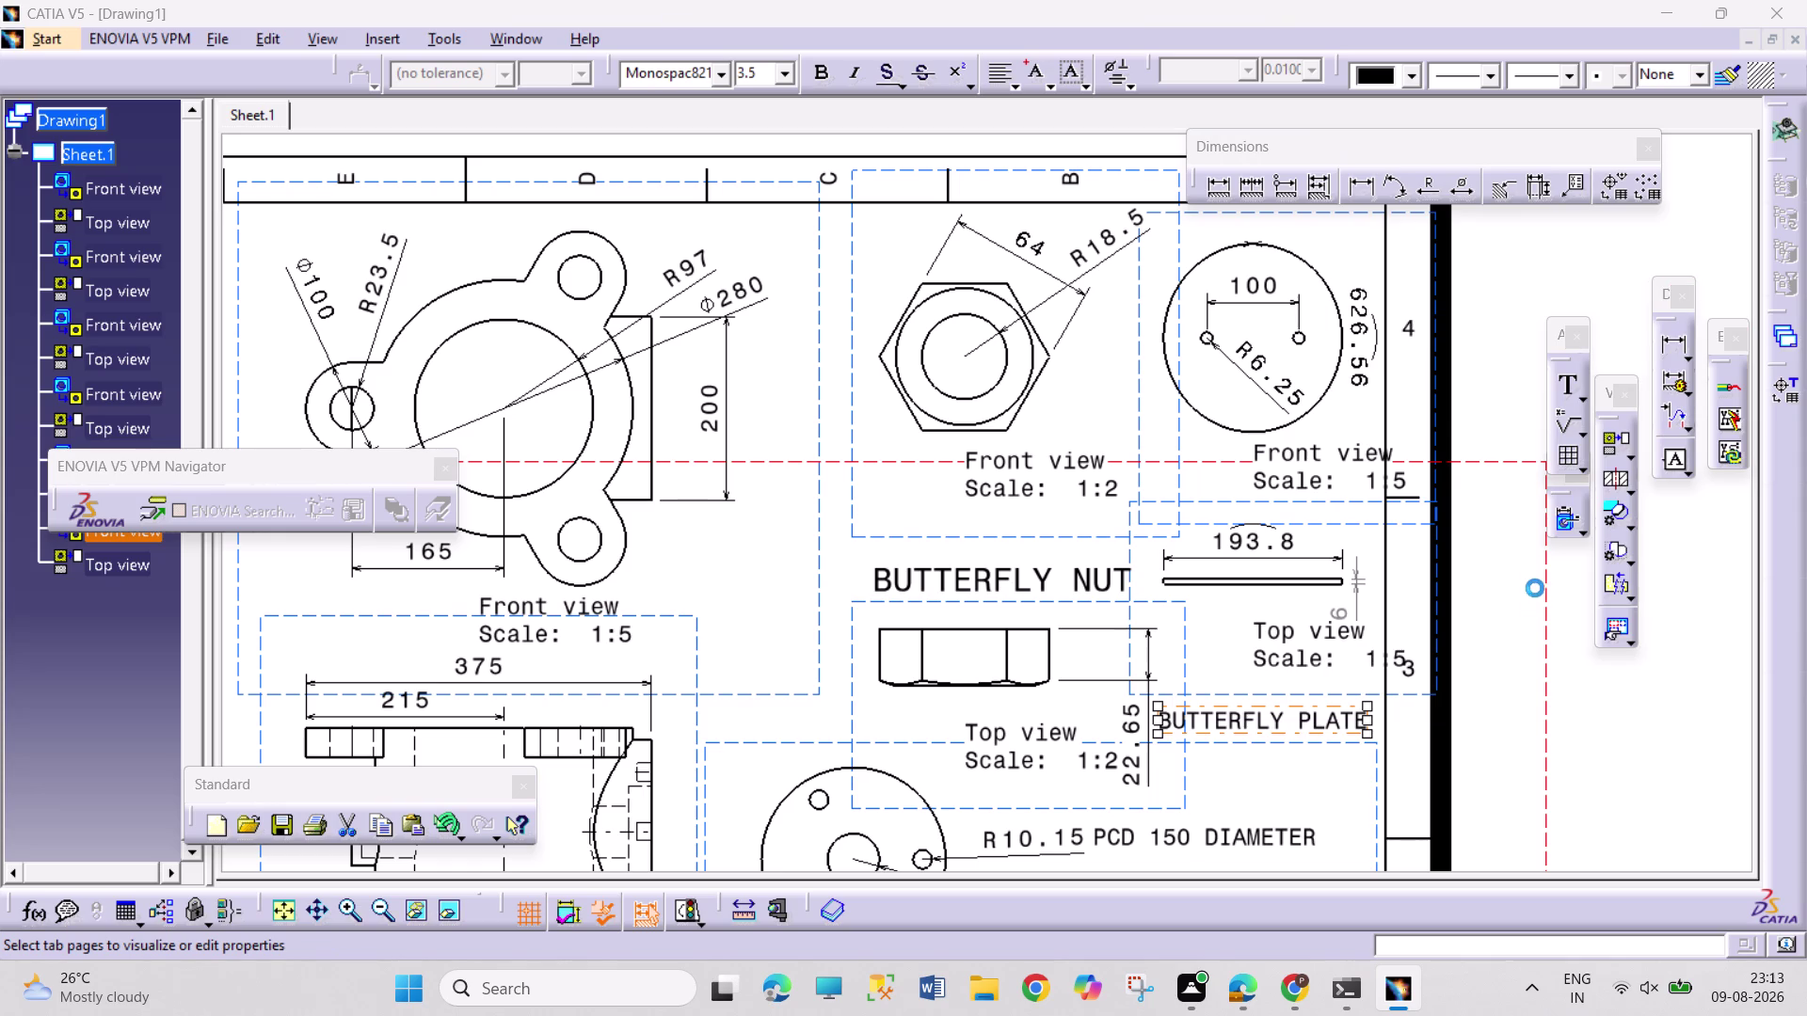
Apply 5 mm size to the BUTTERFLY PLATE title and settle it under the top view.
click(1578, 352)
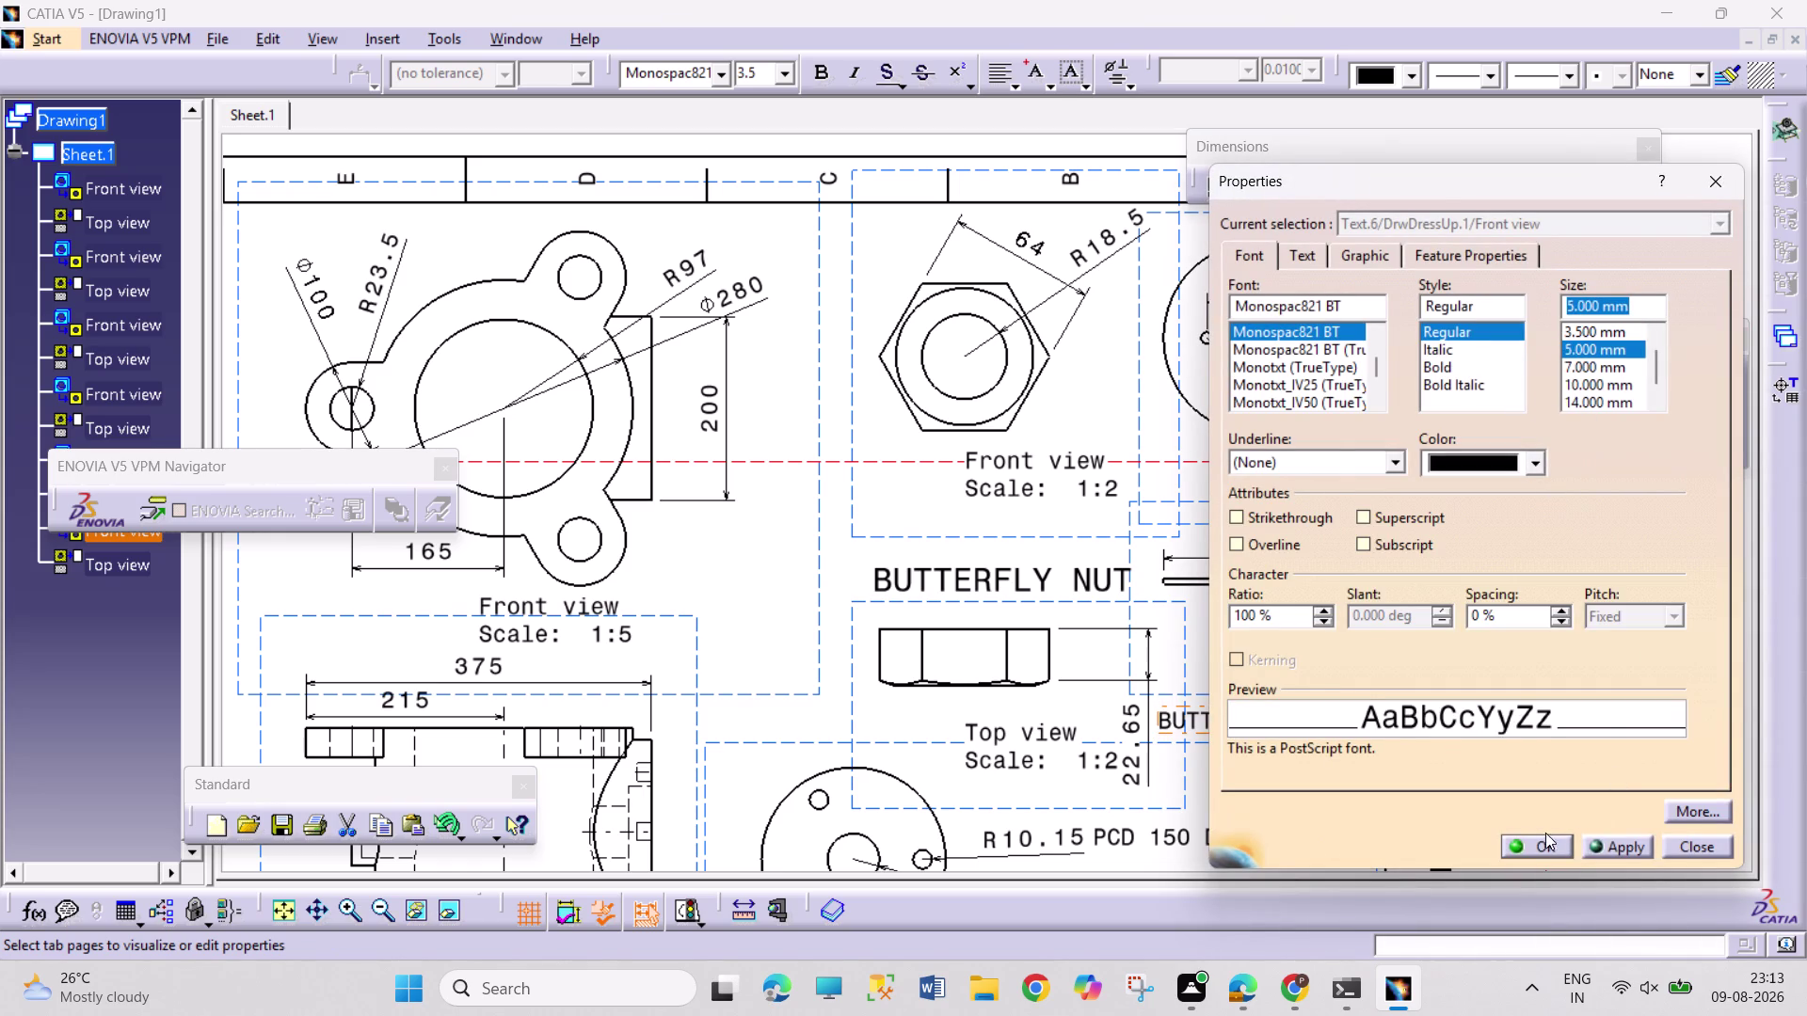
click(1528, 841)
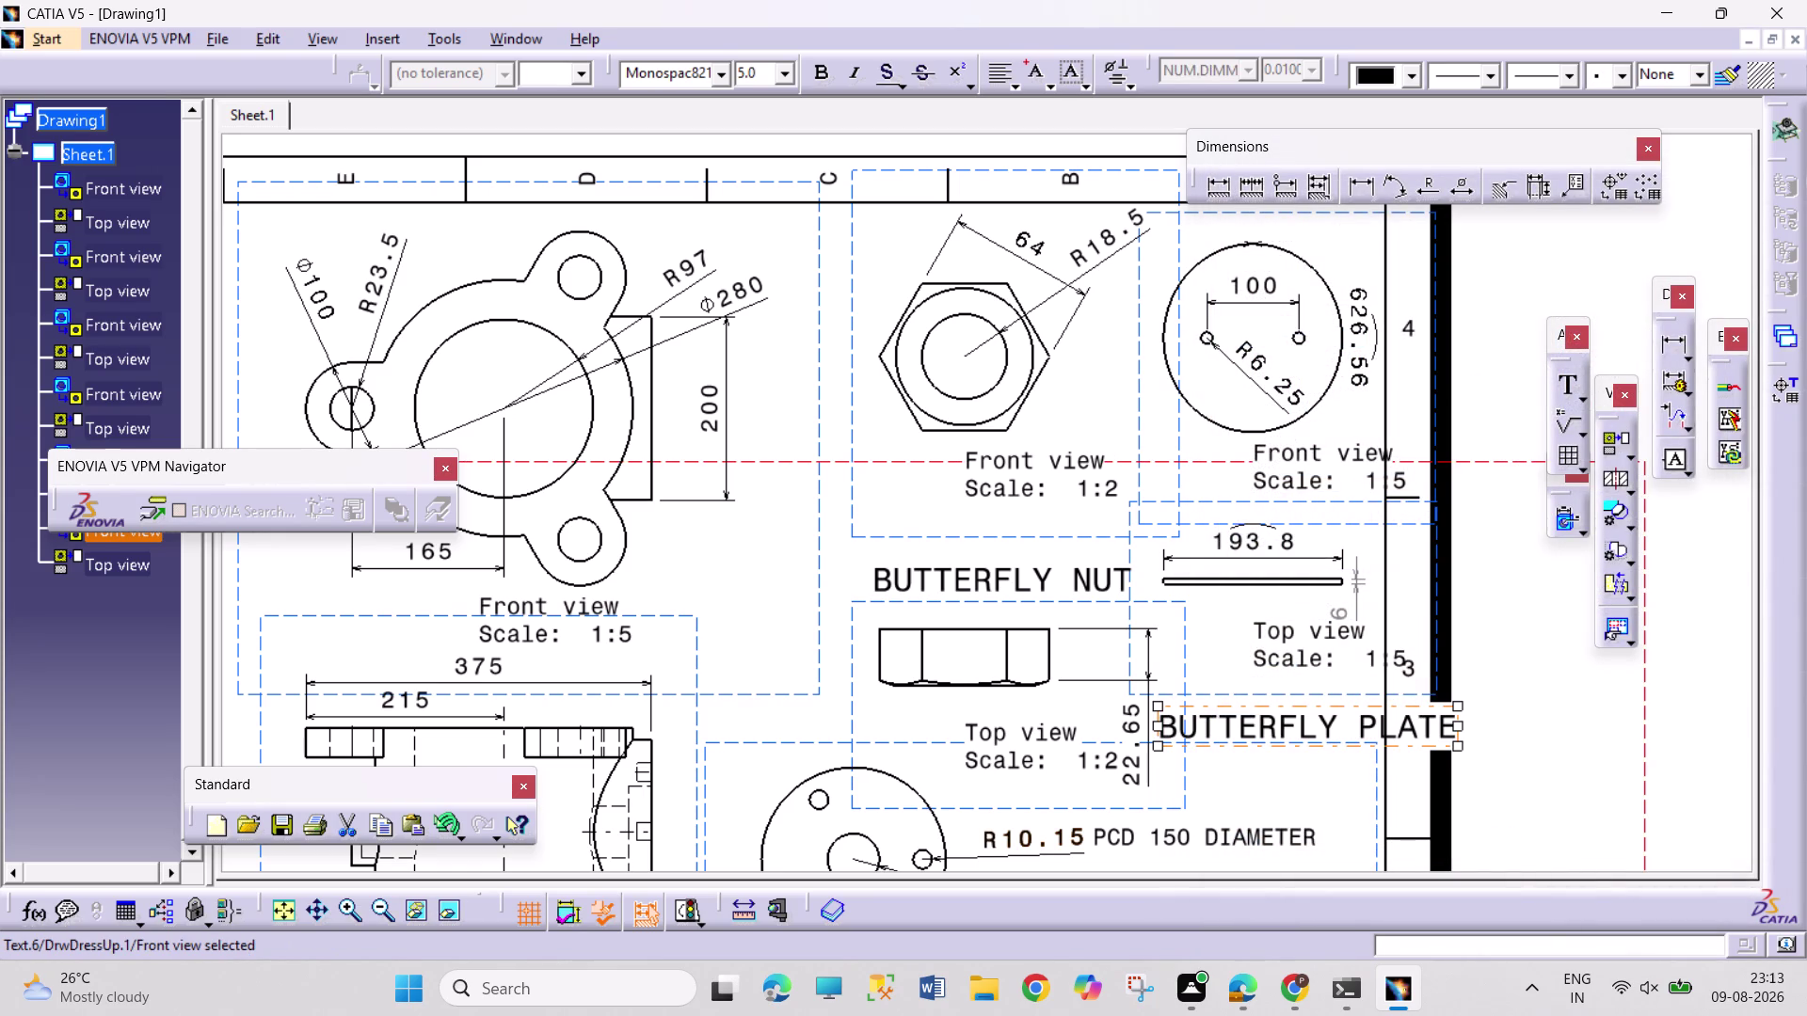
drag(1275, 720, 1208, 678)
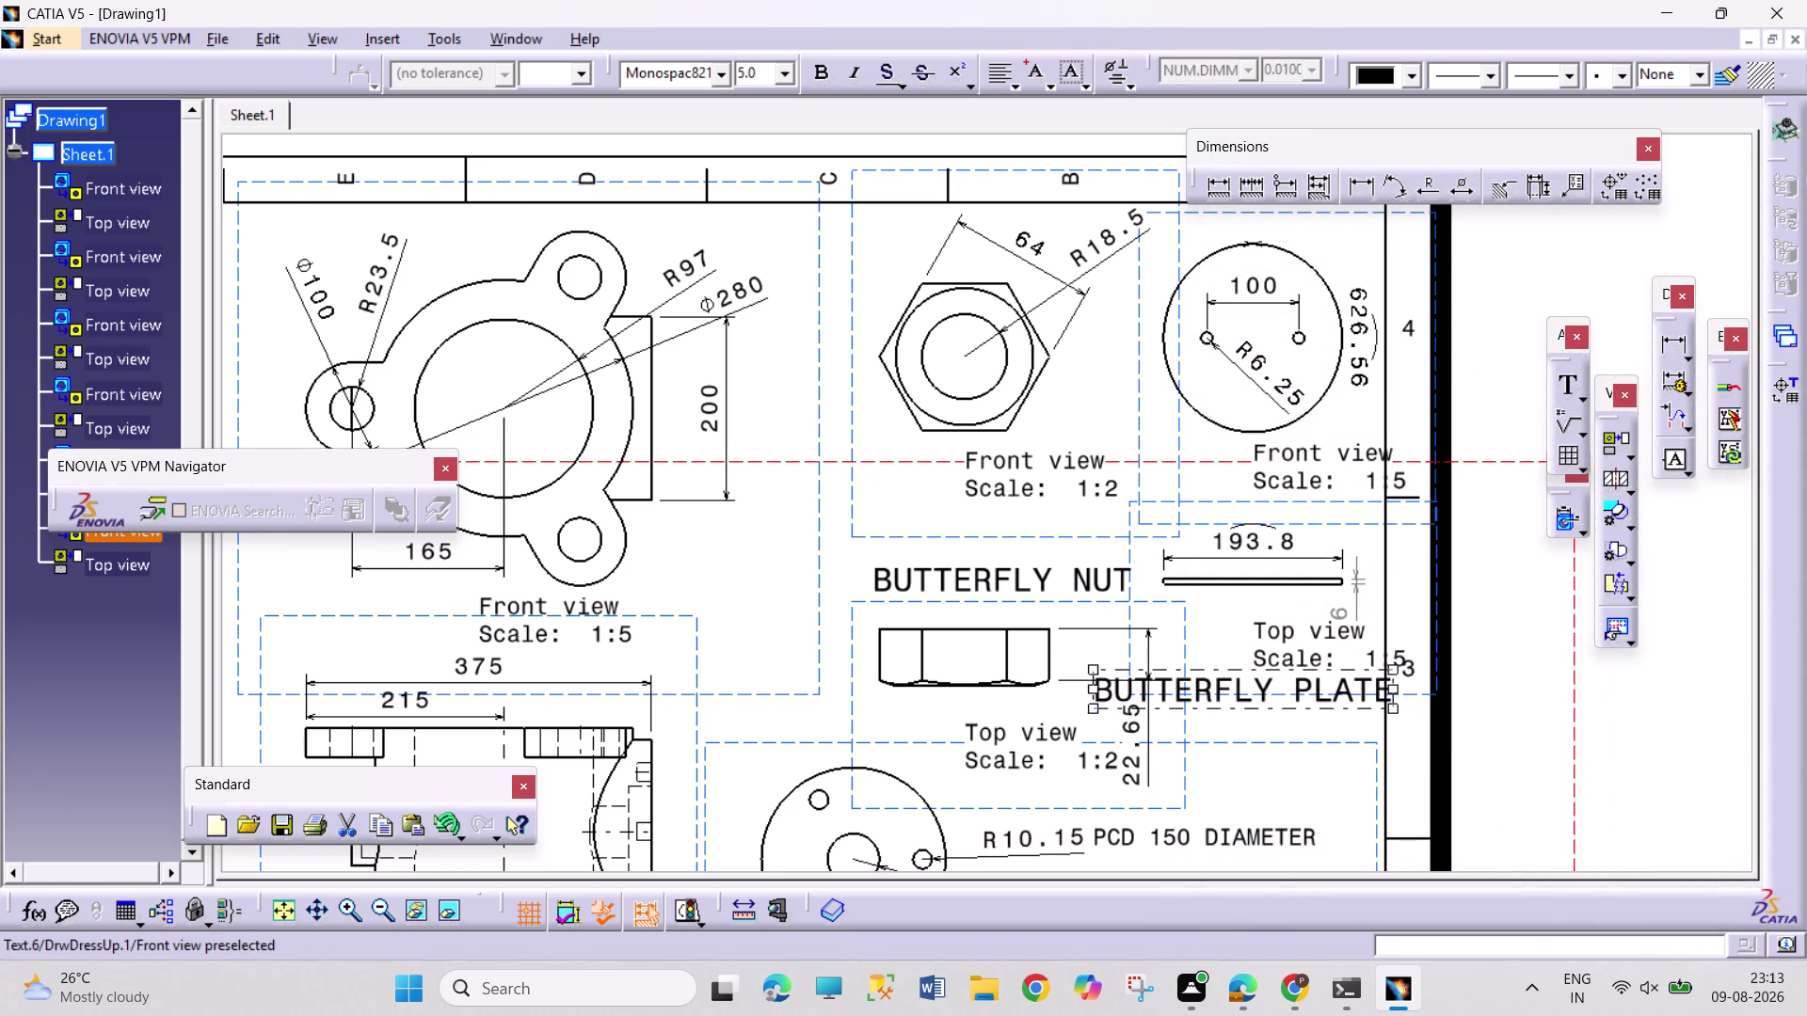
drag(1208, 677, 1196, 677)
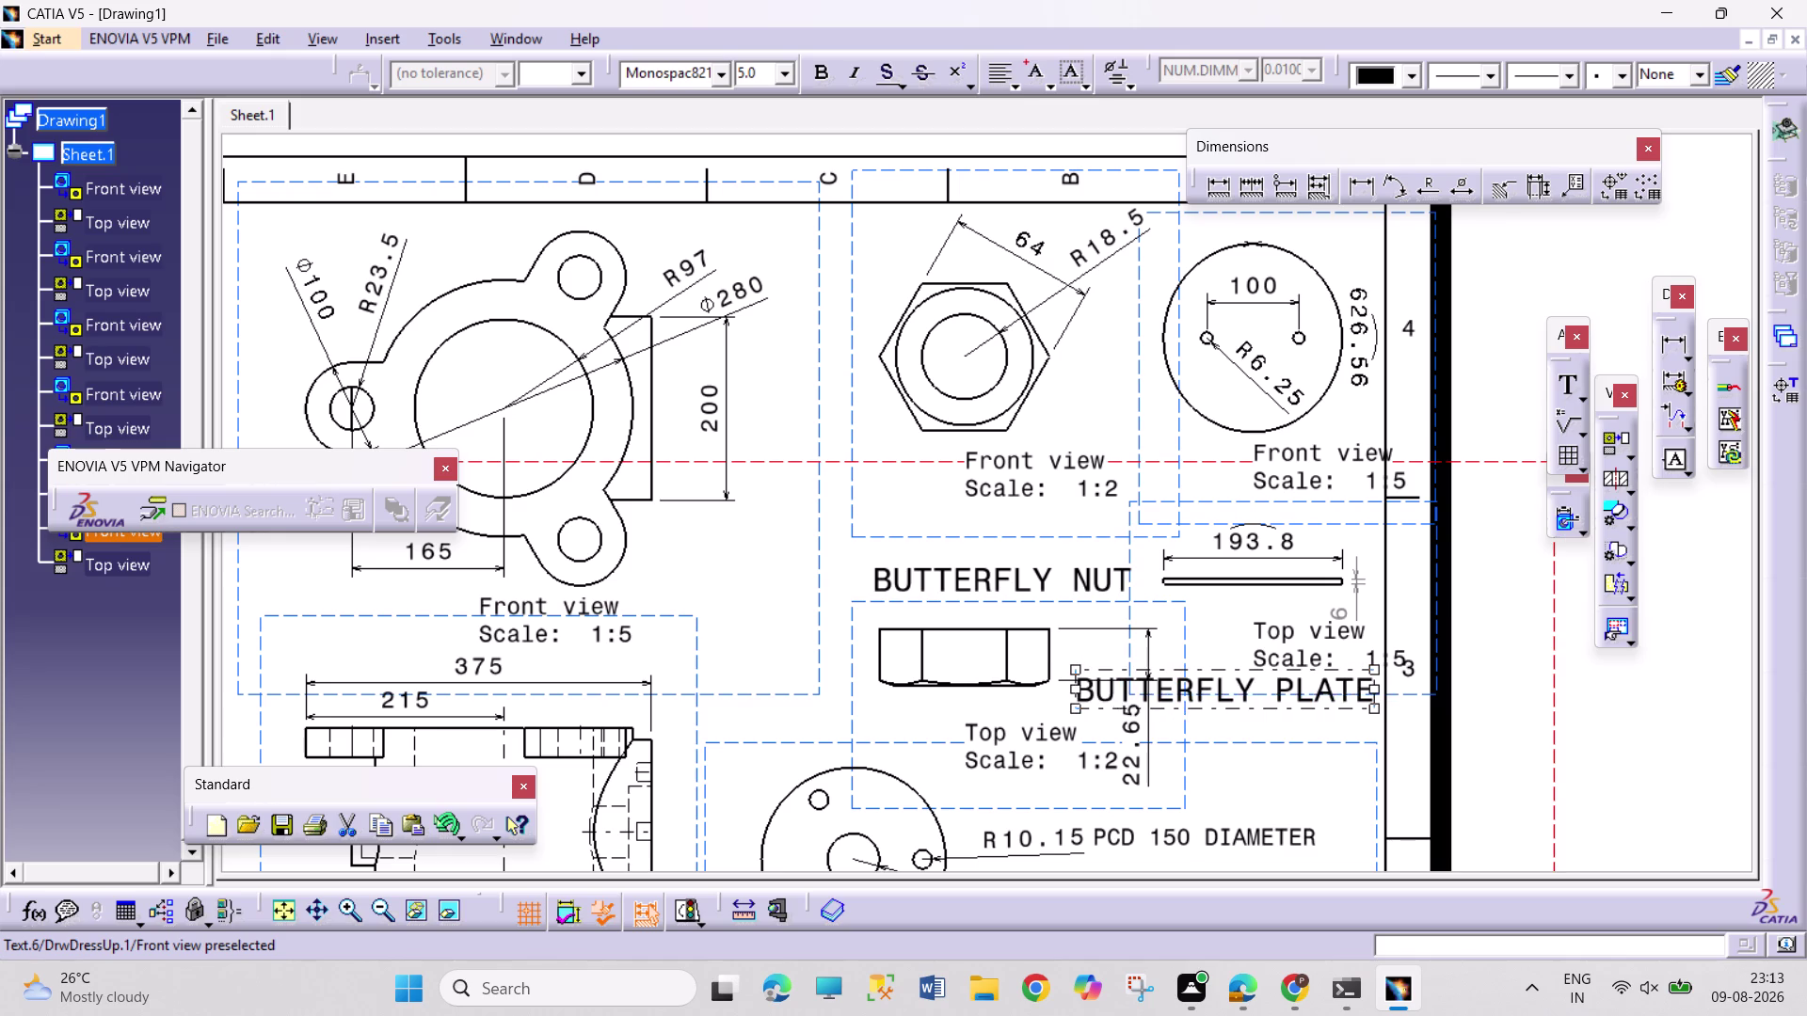
drag(1196, 677, 1194, 676)
click(1538, 755)
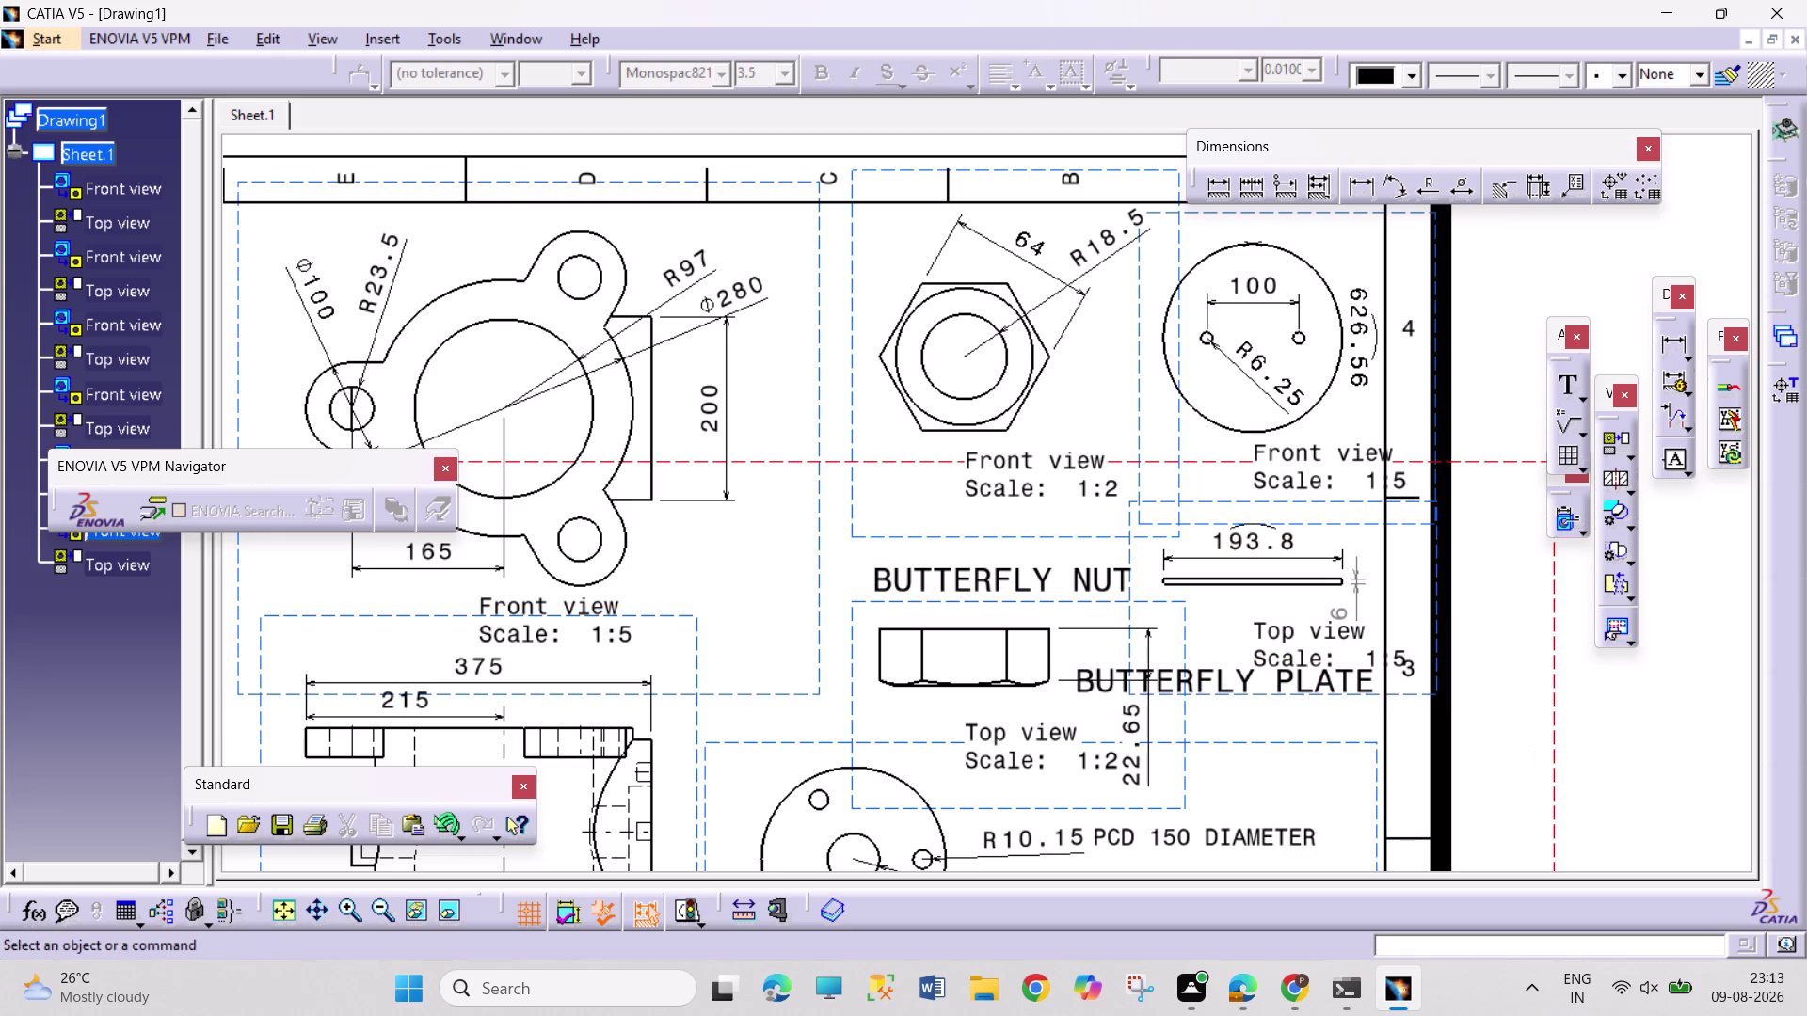
Pan the sheet to show the lower views and the title block.
middle_drag(1393, 791, 1439, 684)
middle_drag(1404, 761, 1419, 628)
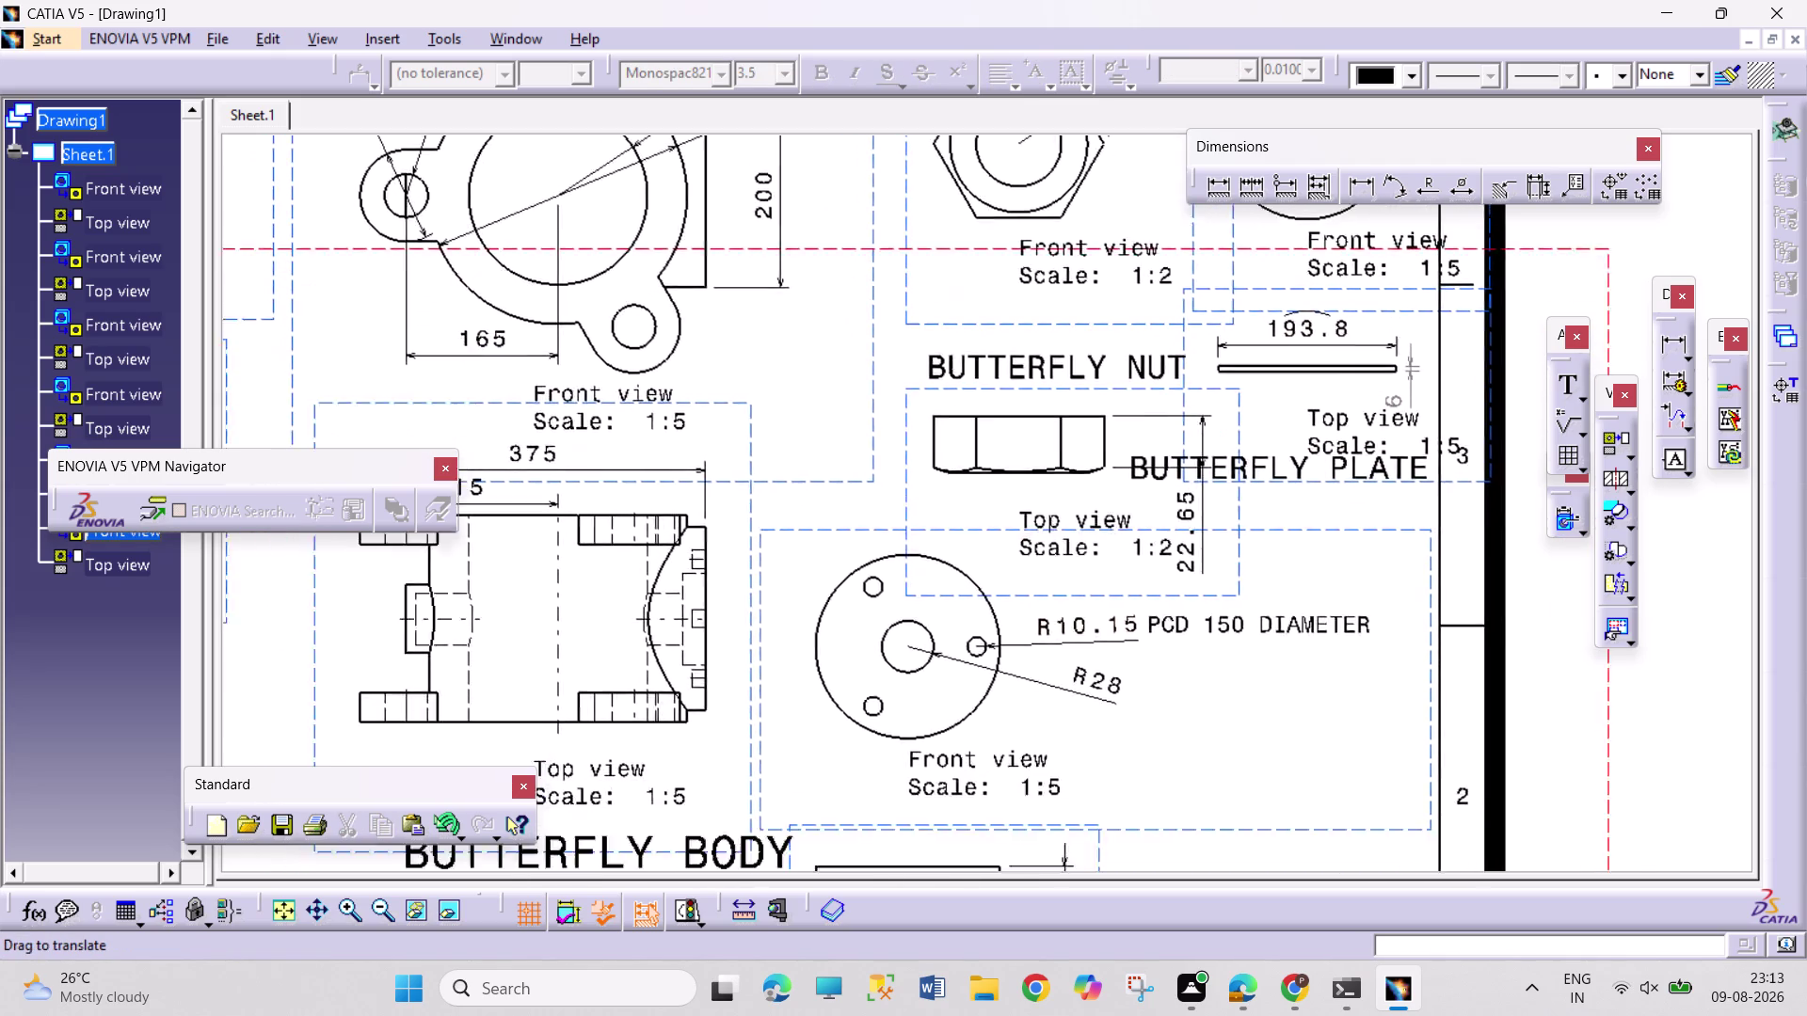
middle_drag(1419, 628, 1448, 533)
middle_drag(1326, 673, 1324, 743)
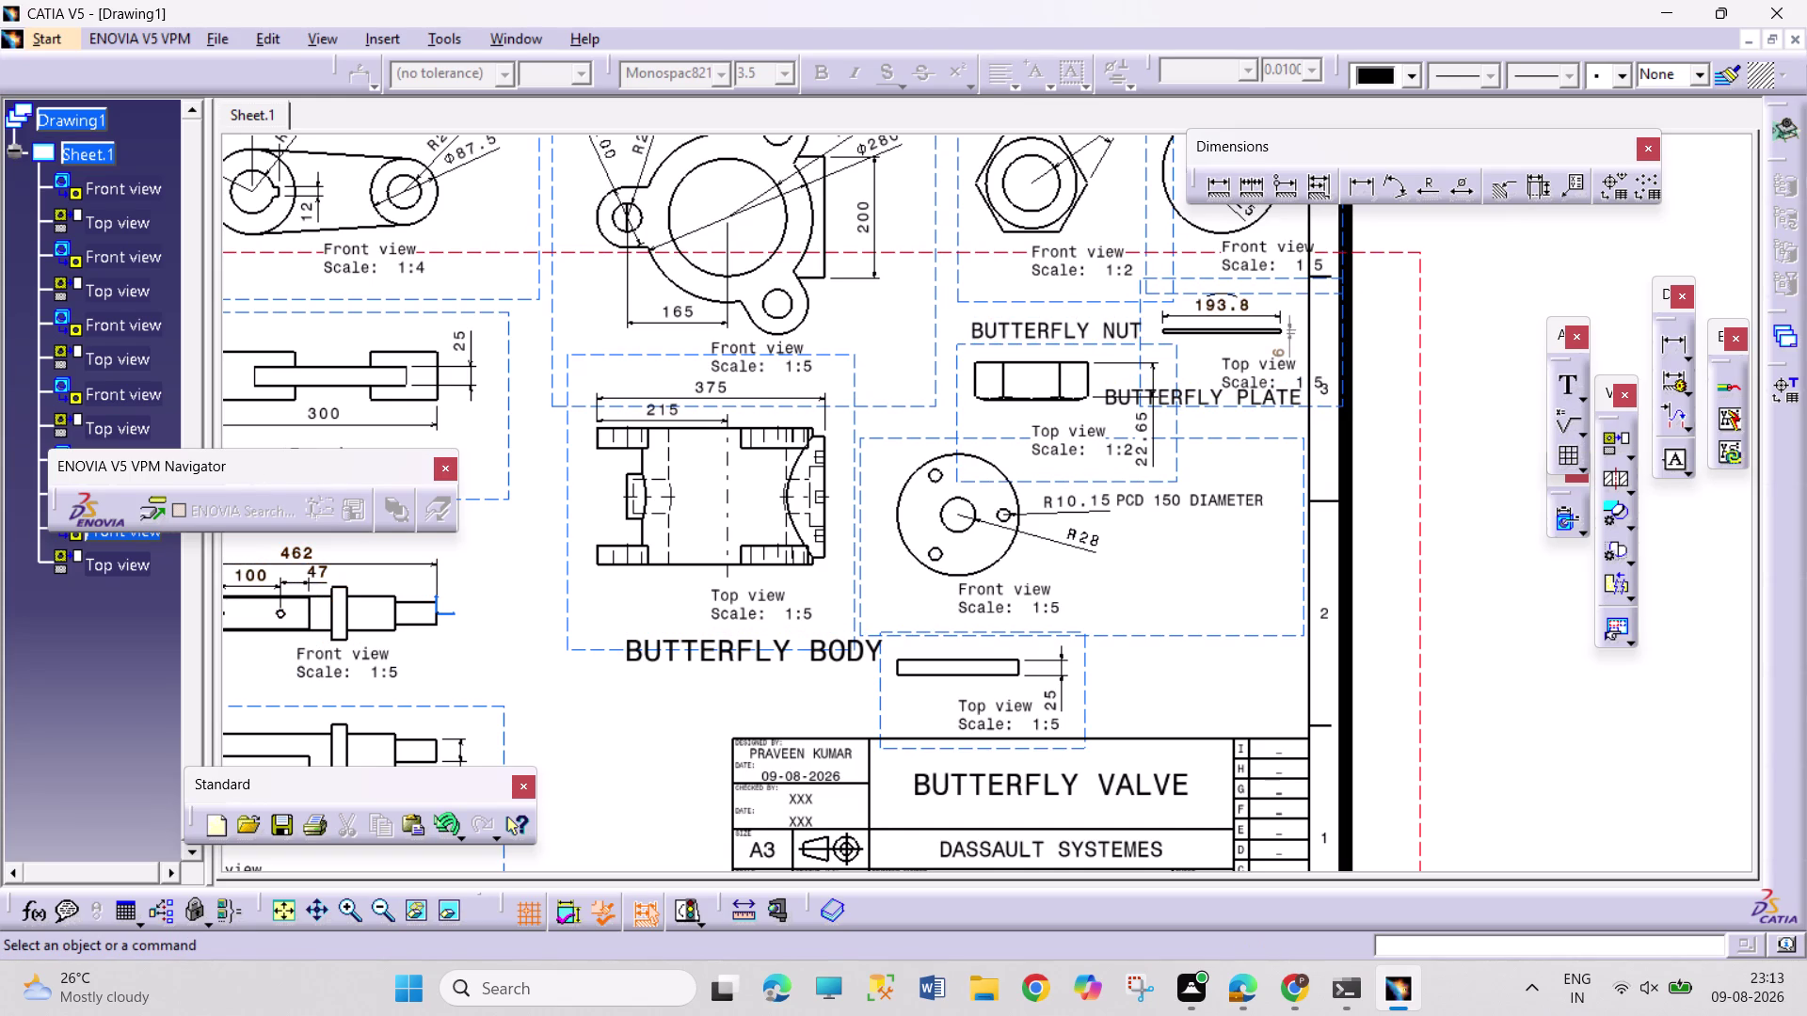
click(1569, 392)
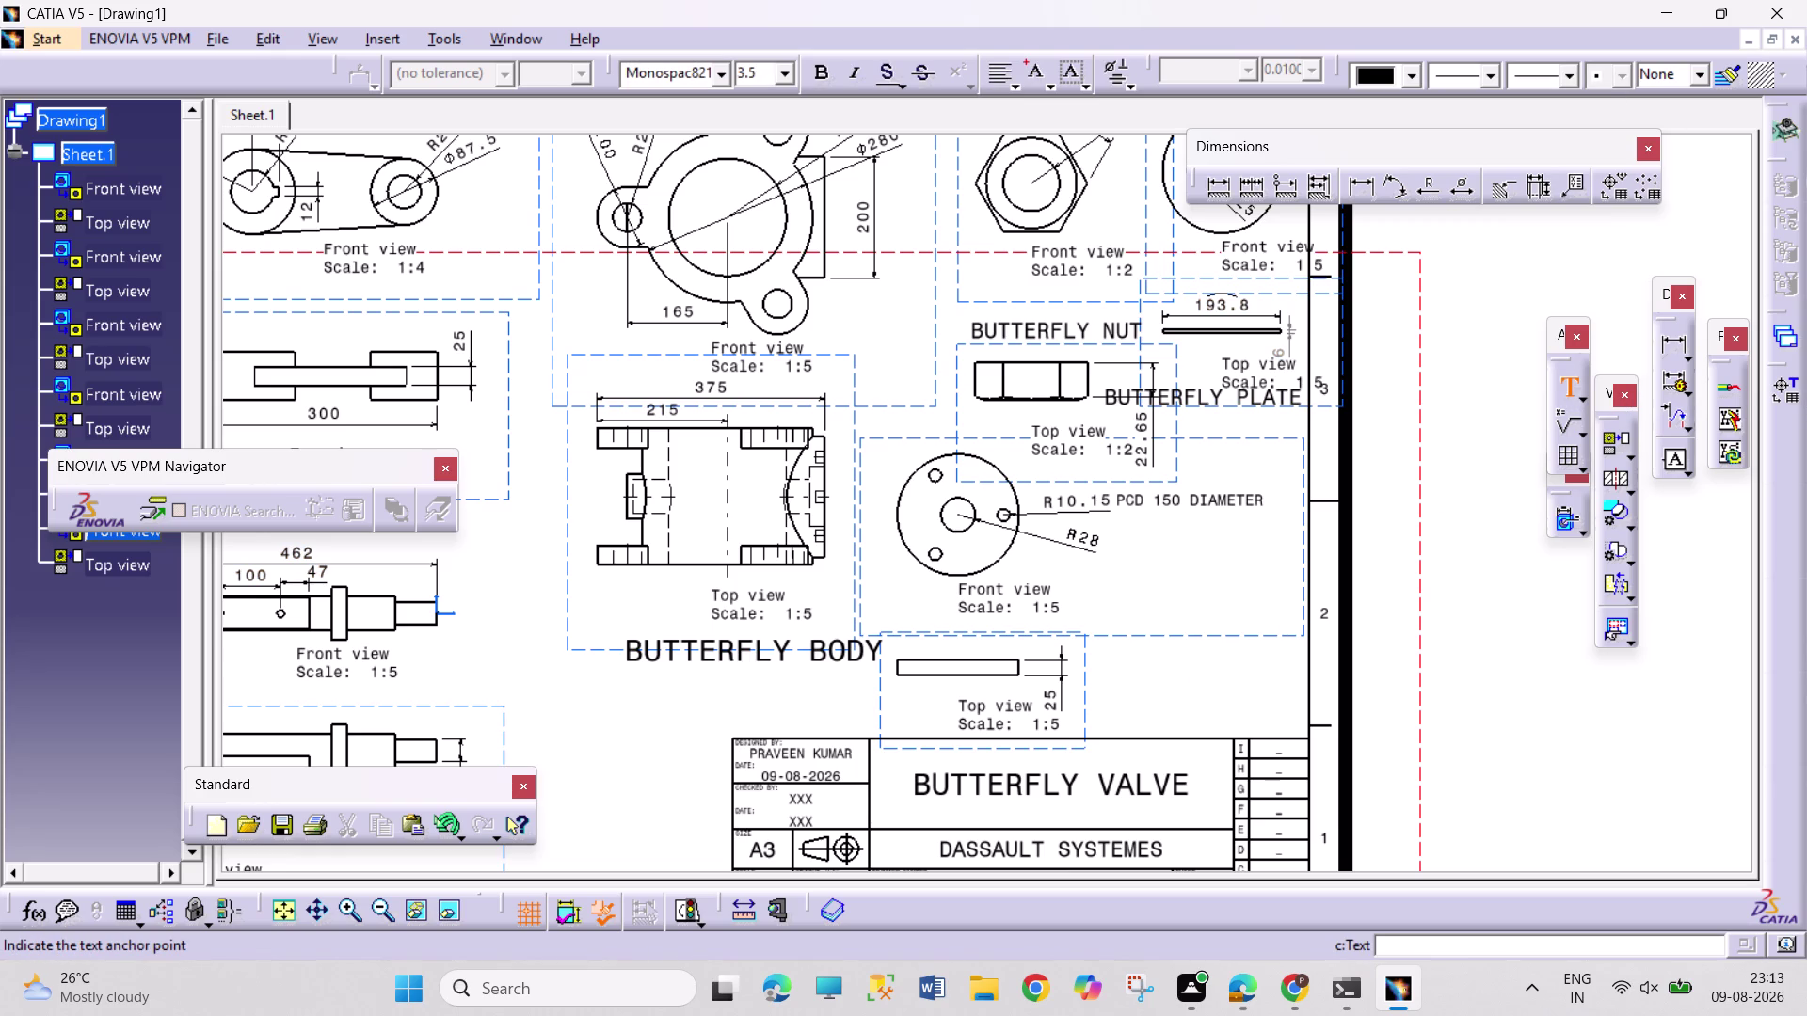
Enter the text BUTTERFLY RETAINER below the retainer's front view.
click(1146, 606)
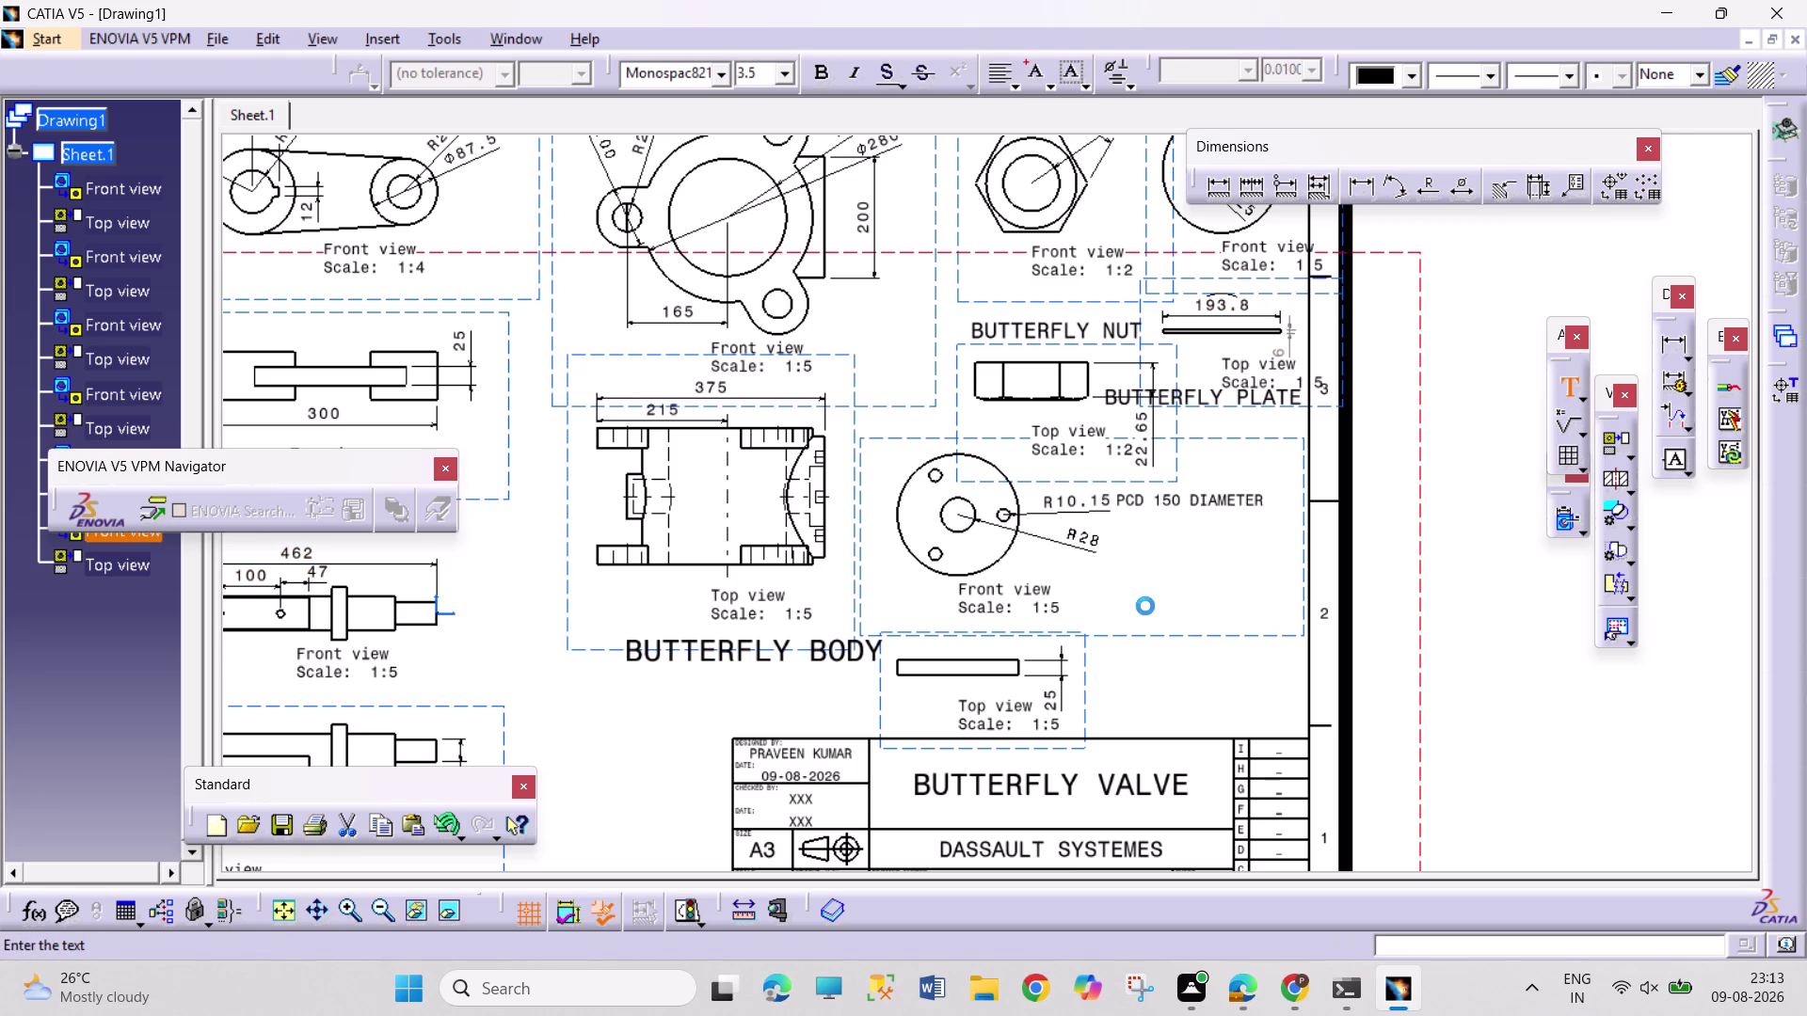
text(BU)
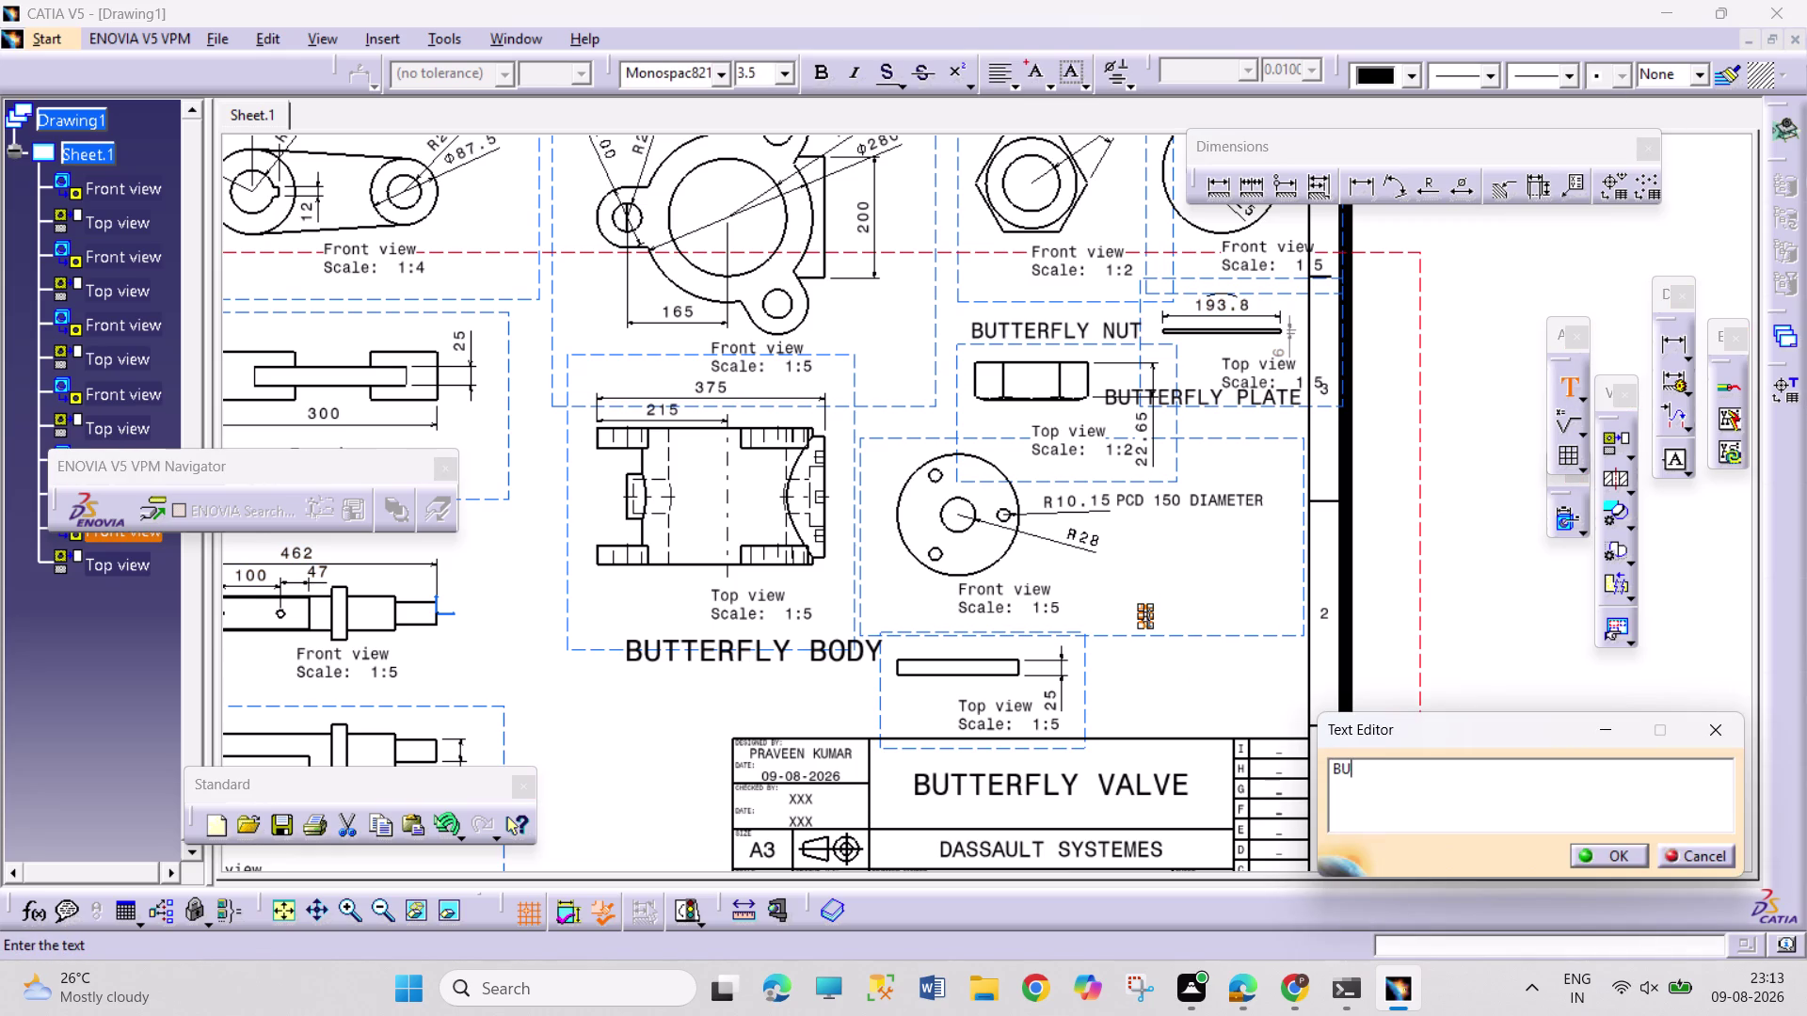
text(TTERFLY)
key(space)
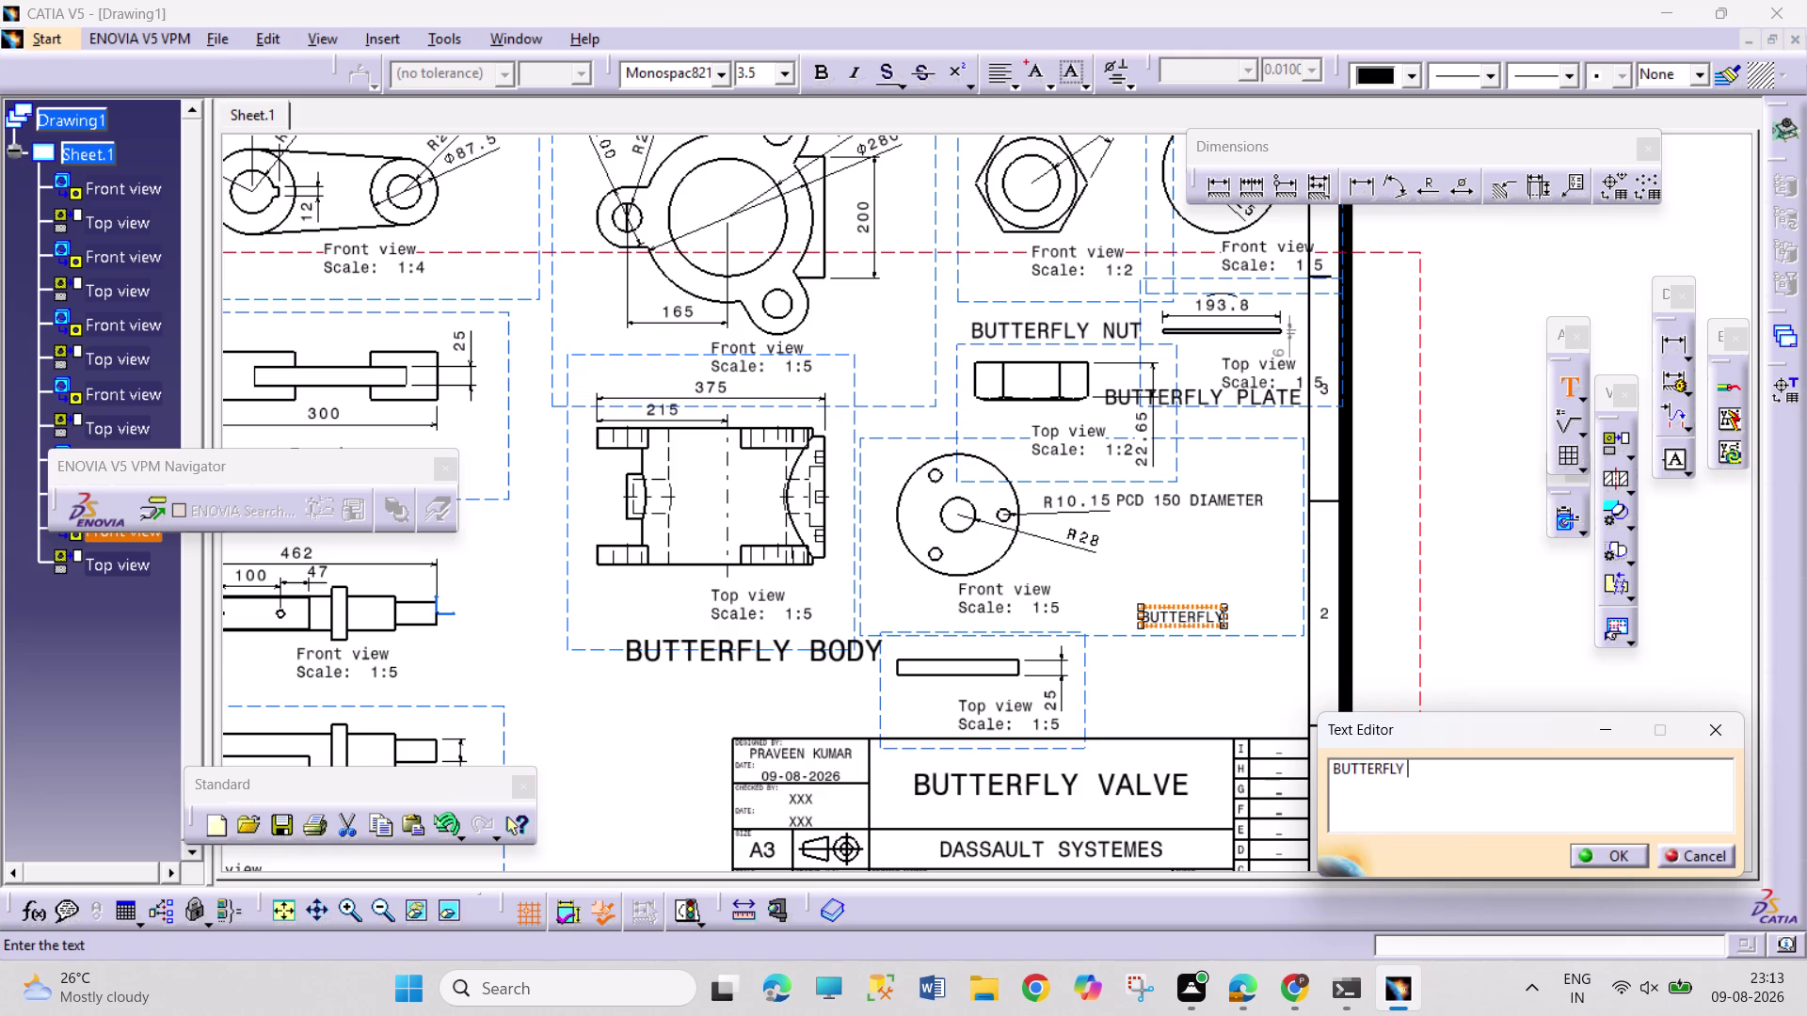
text(RETAIN)
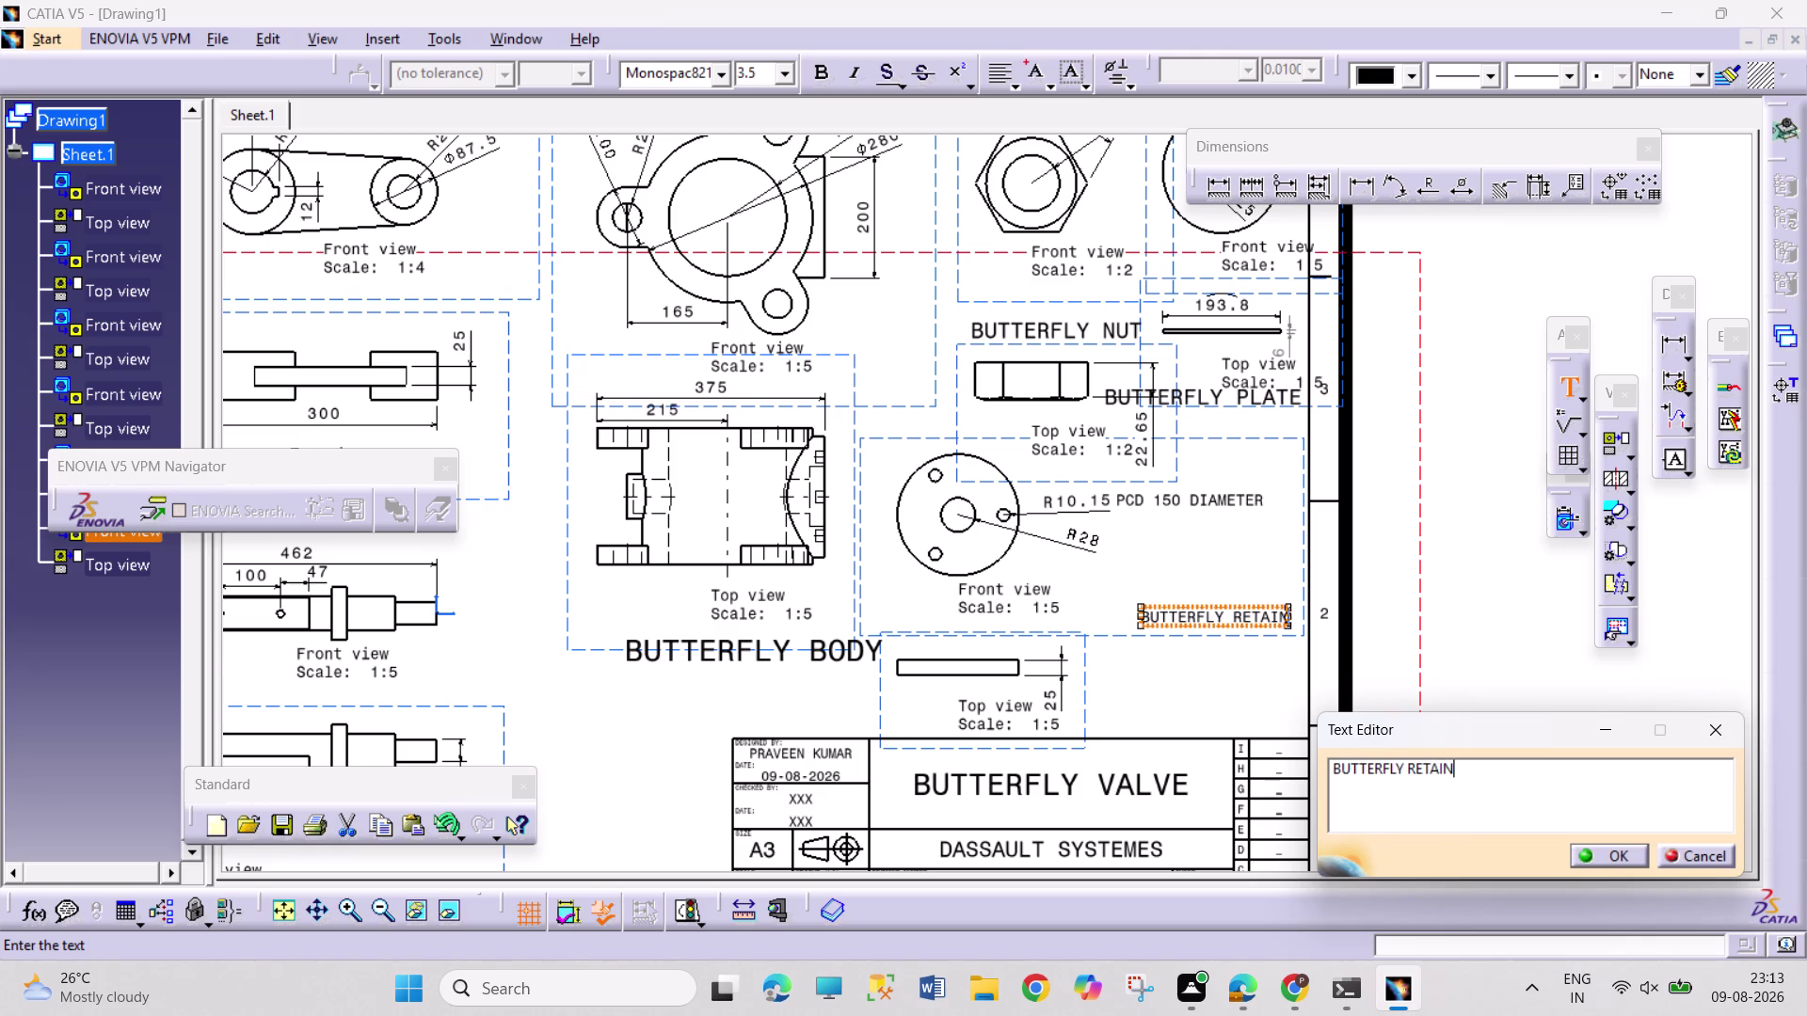
text(ER)
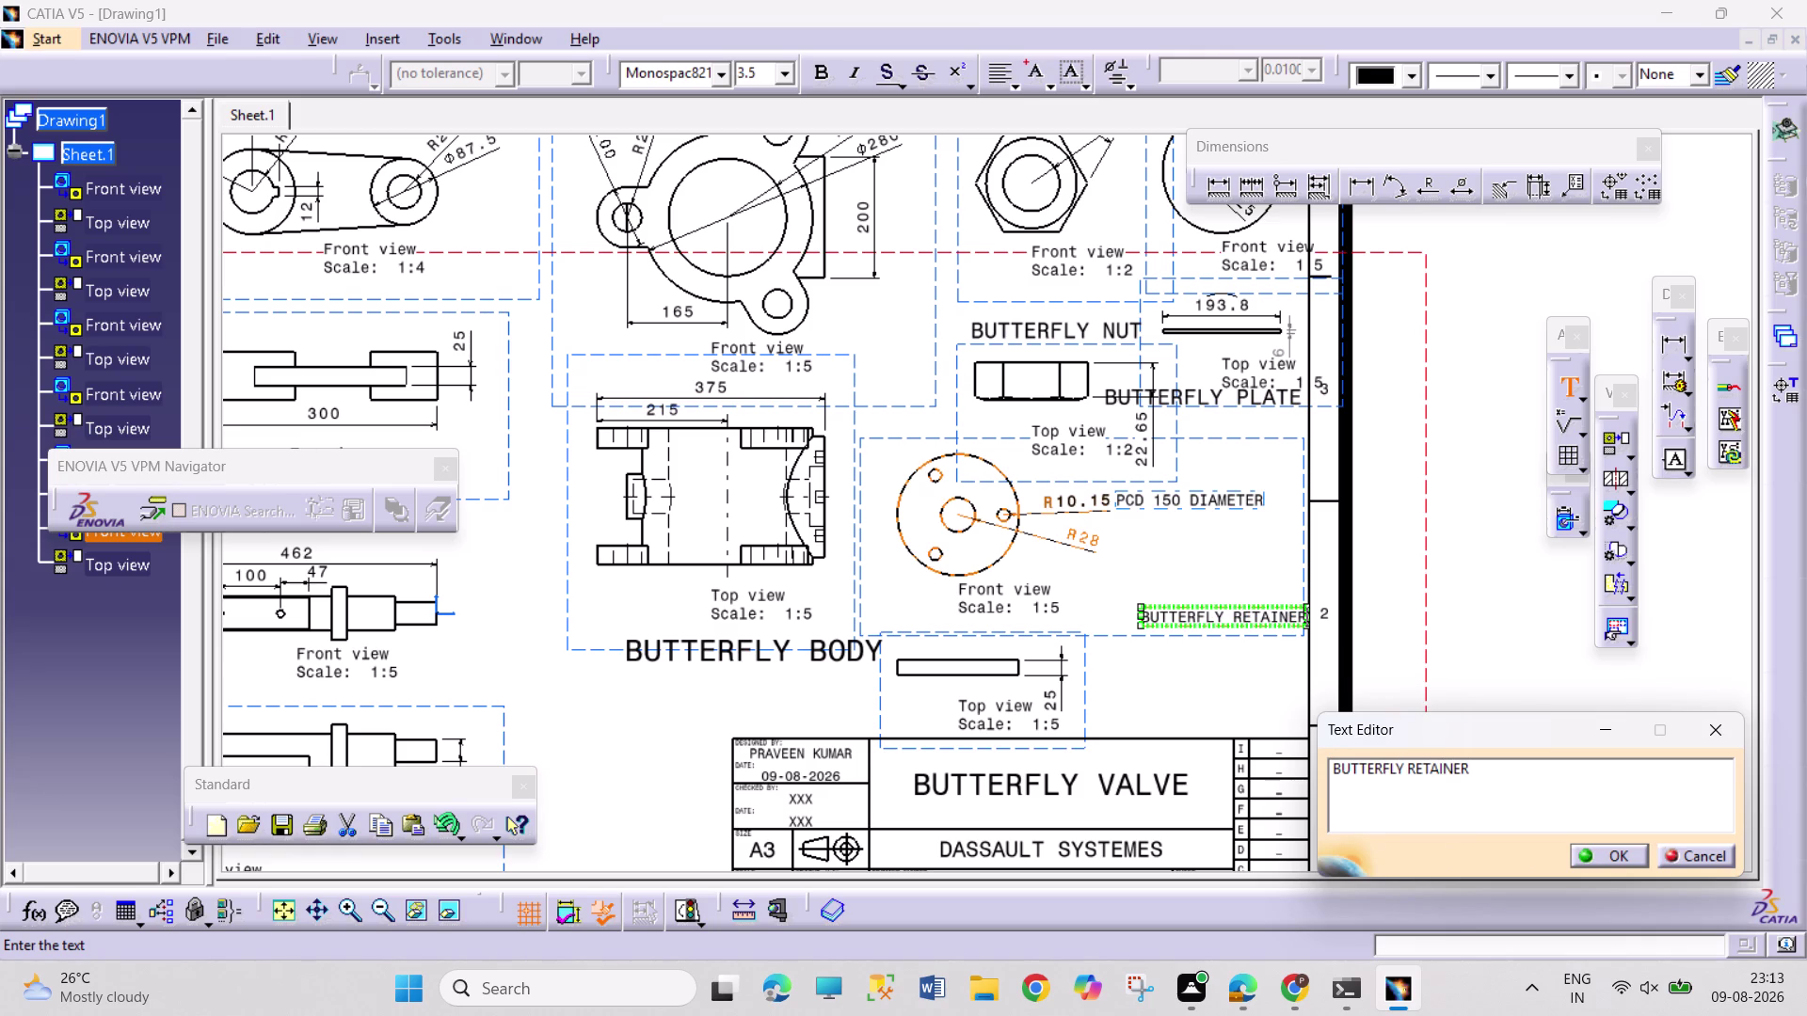
click(1591, 854)
Resize the retainer title to 5 mm and drag it under the front view.
right_click(1237, 619)
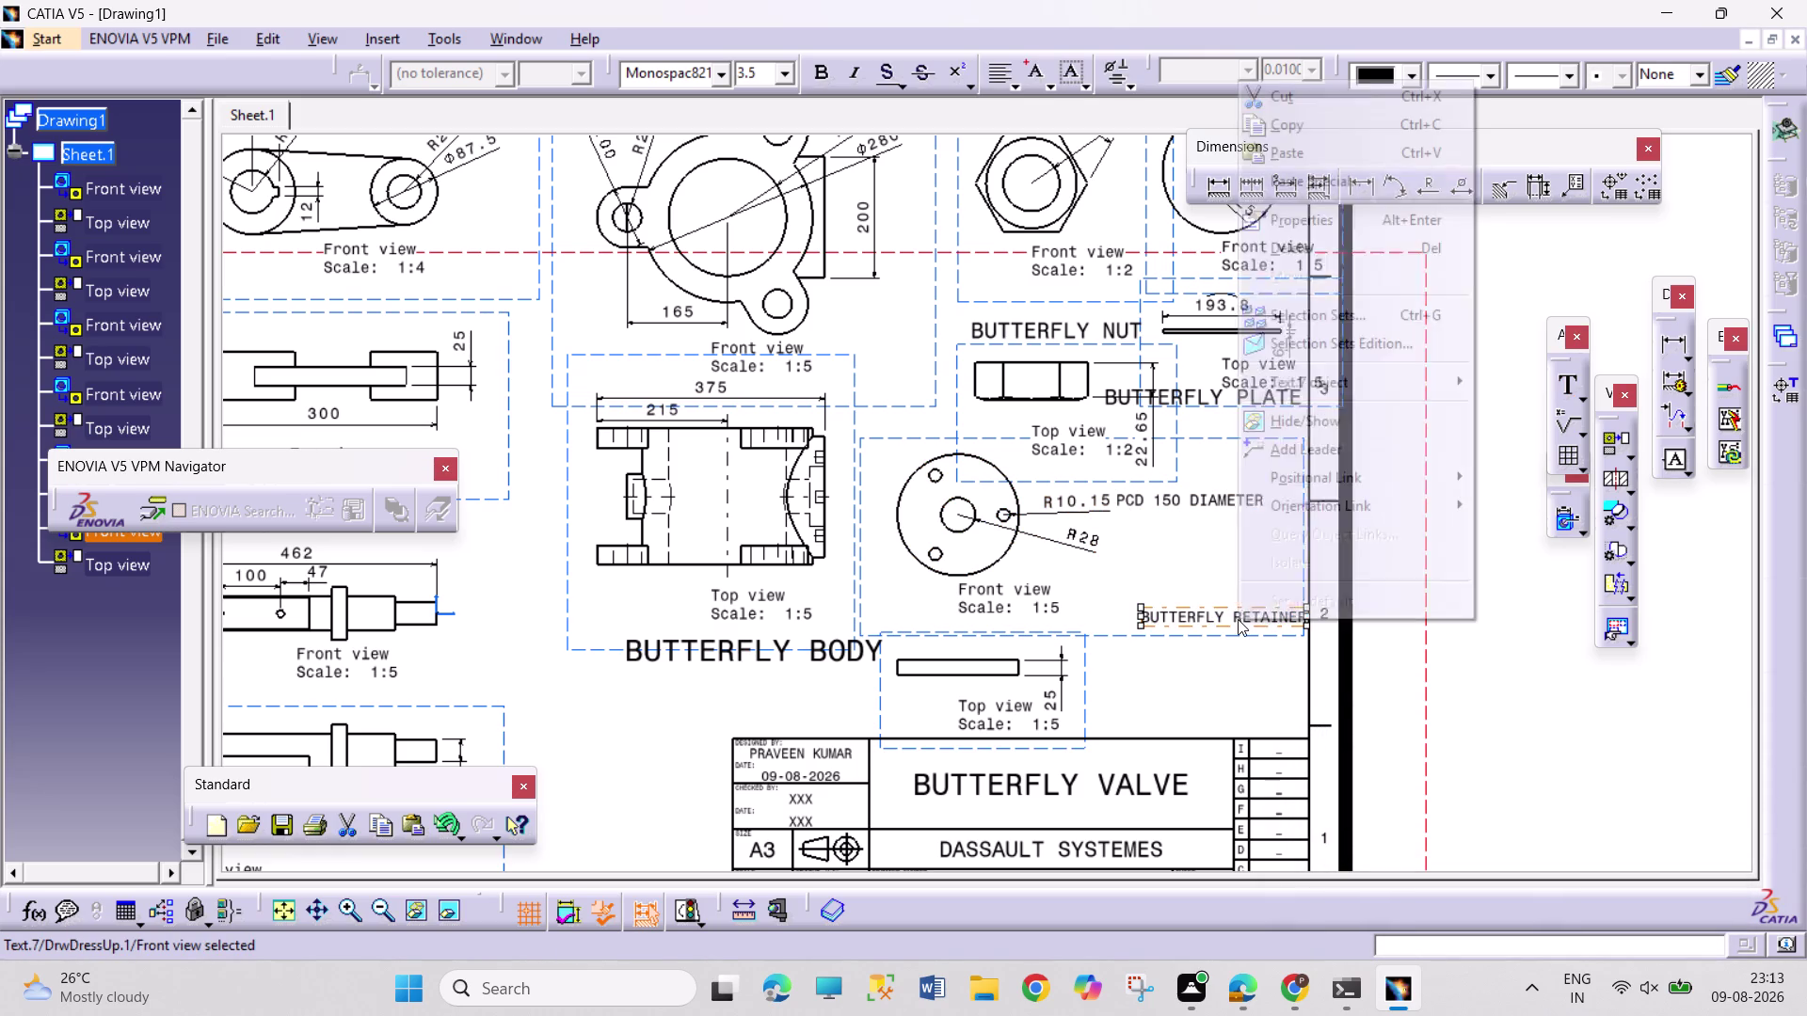
click(1358, 222)
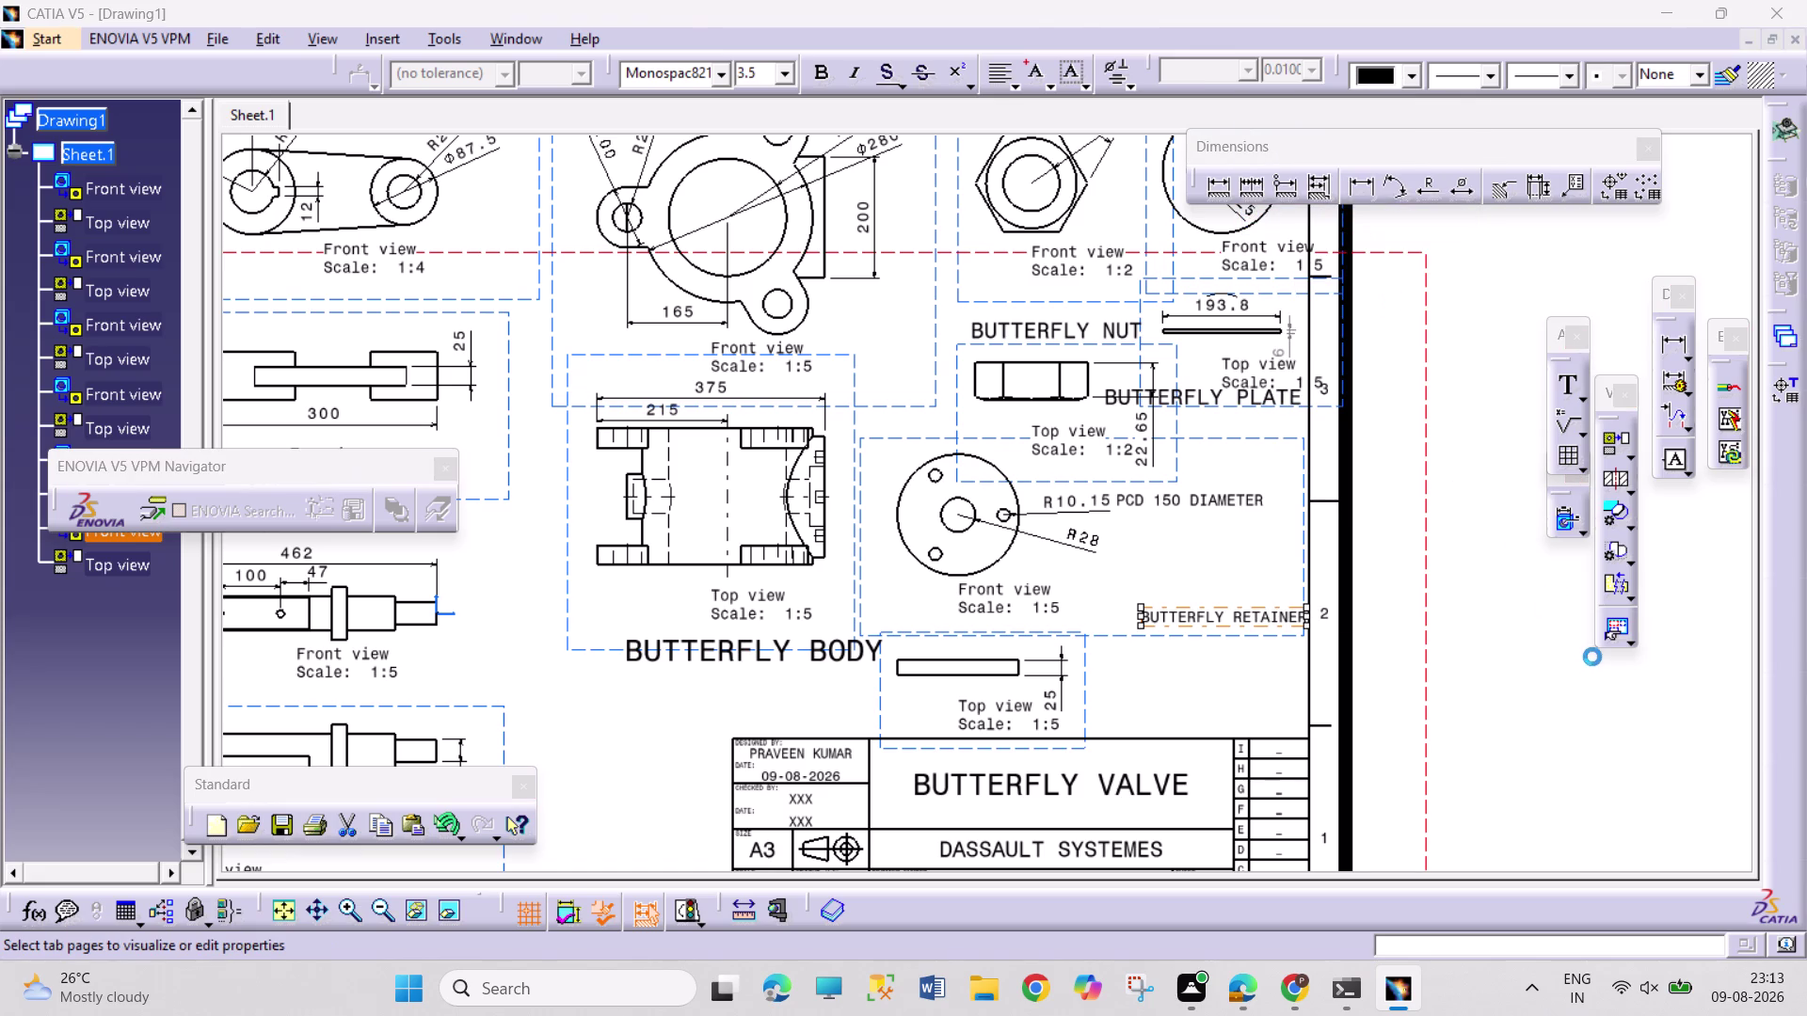
click(1591, 343)
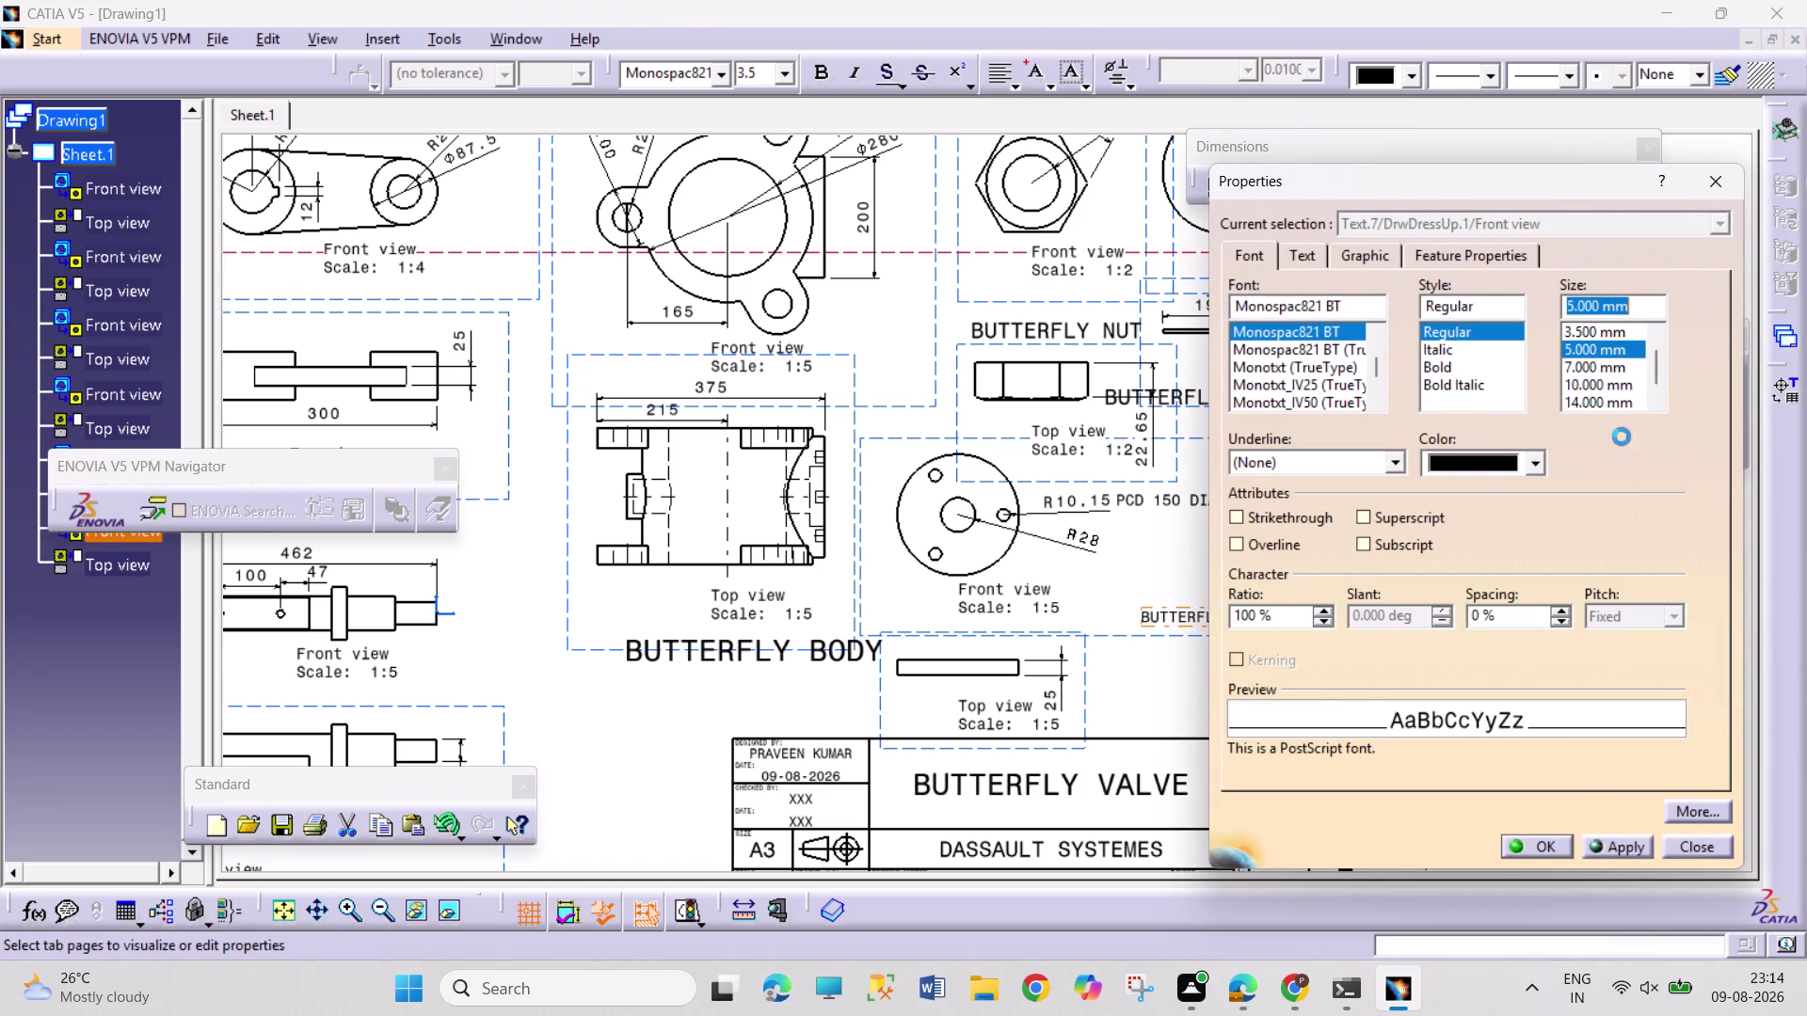
click(1554, 841)
drag(1246, 612, 1075, 624)
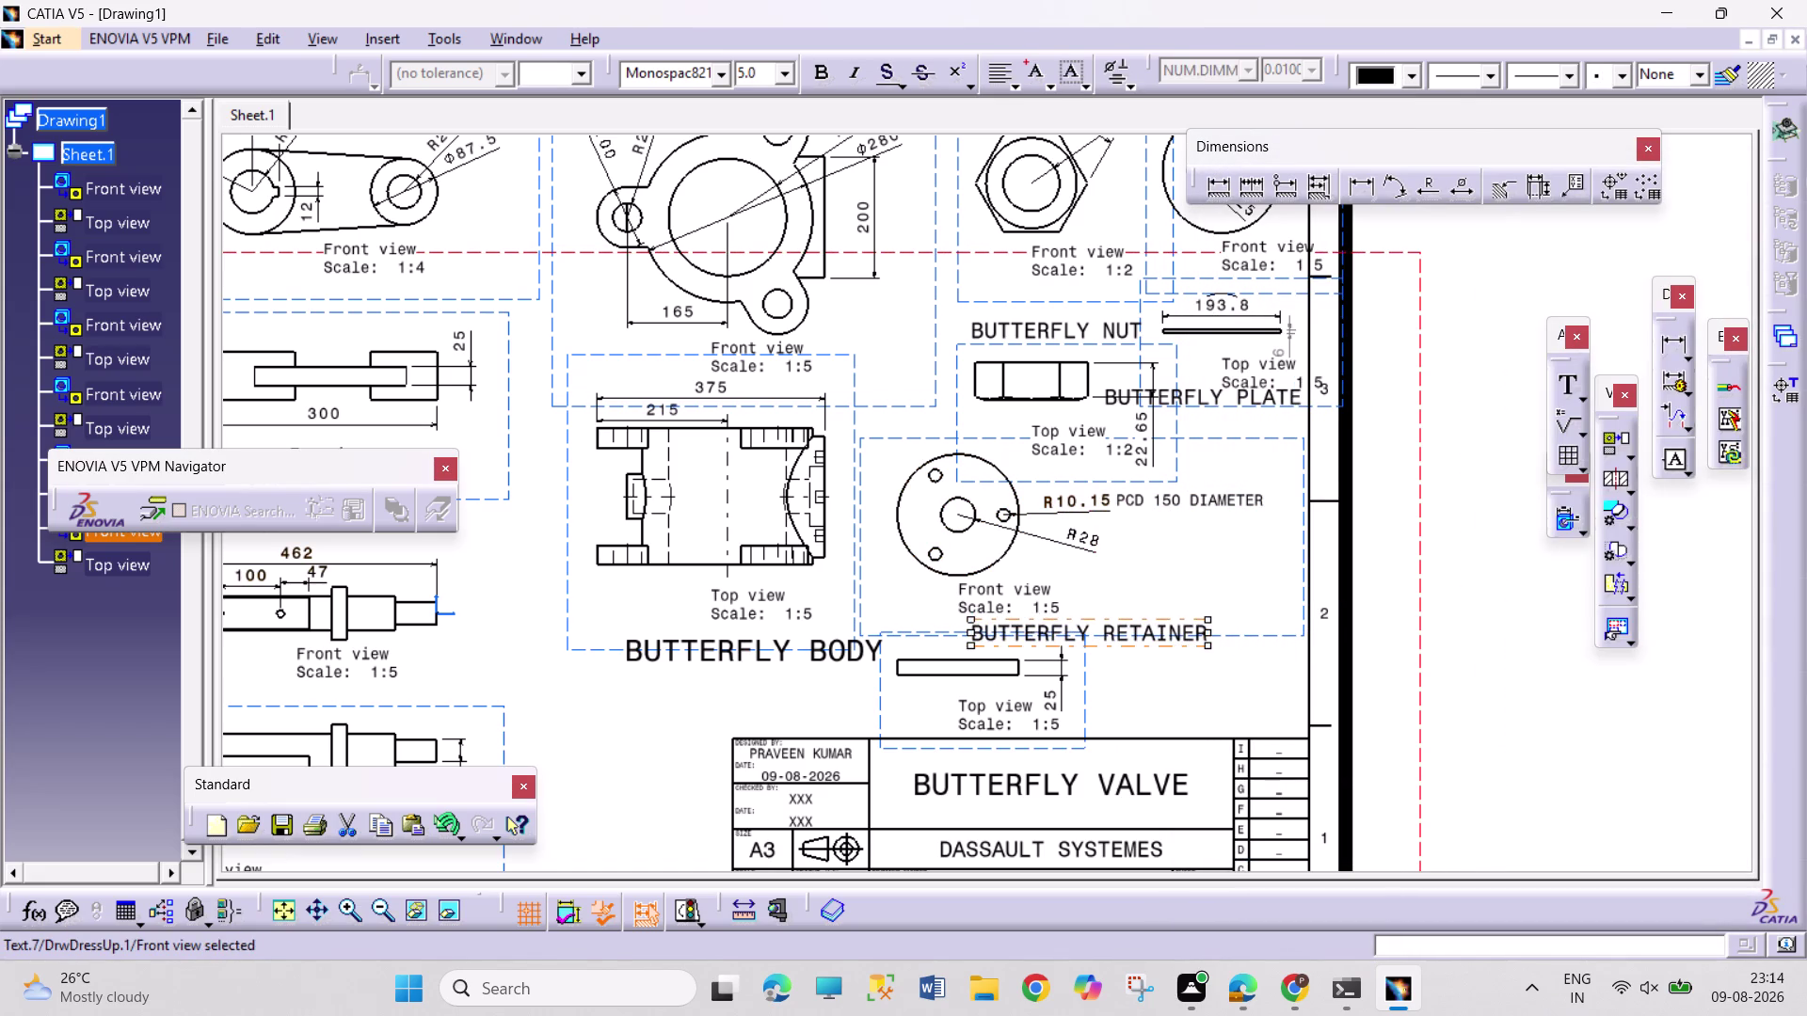
click(1494, 705)
middle_drag(1006, 789, 1283, 724)
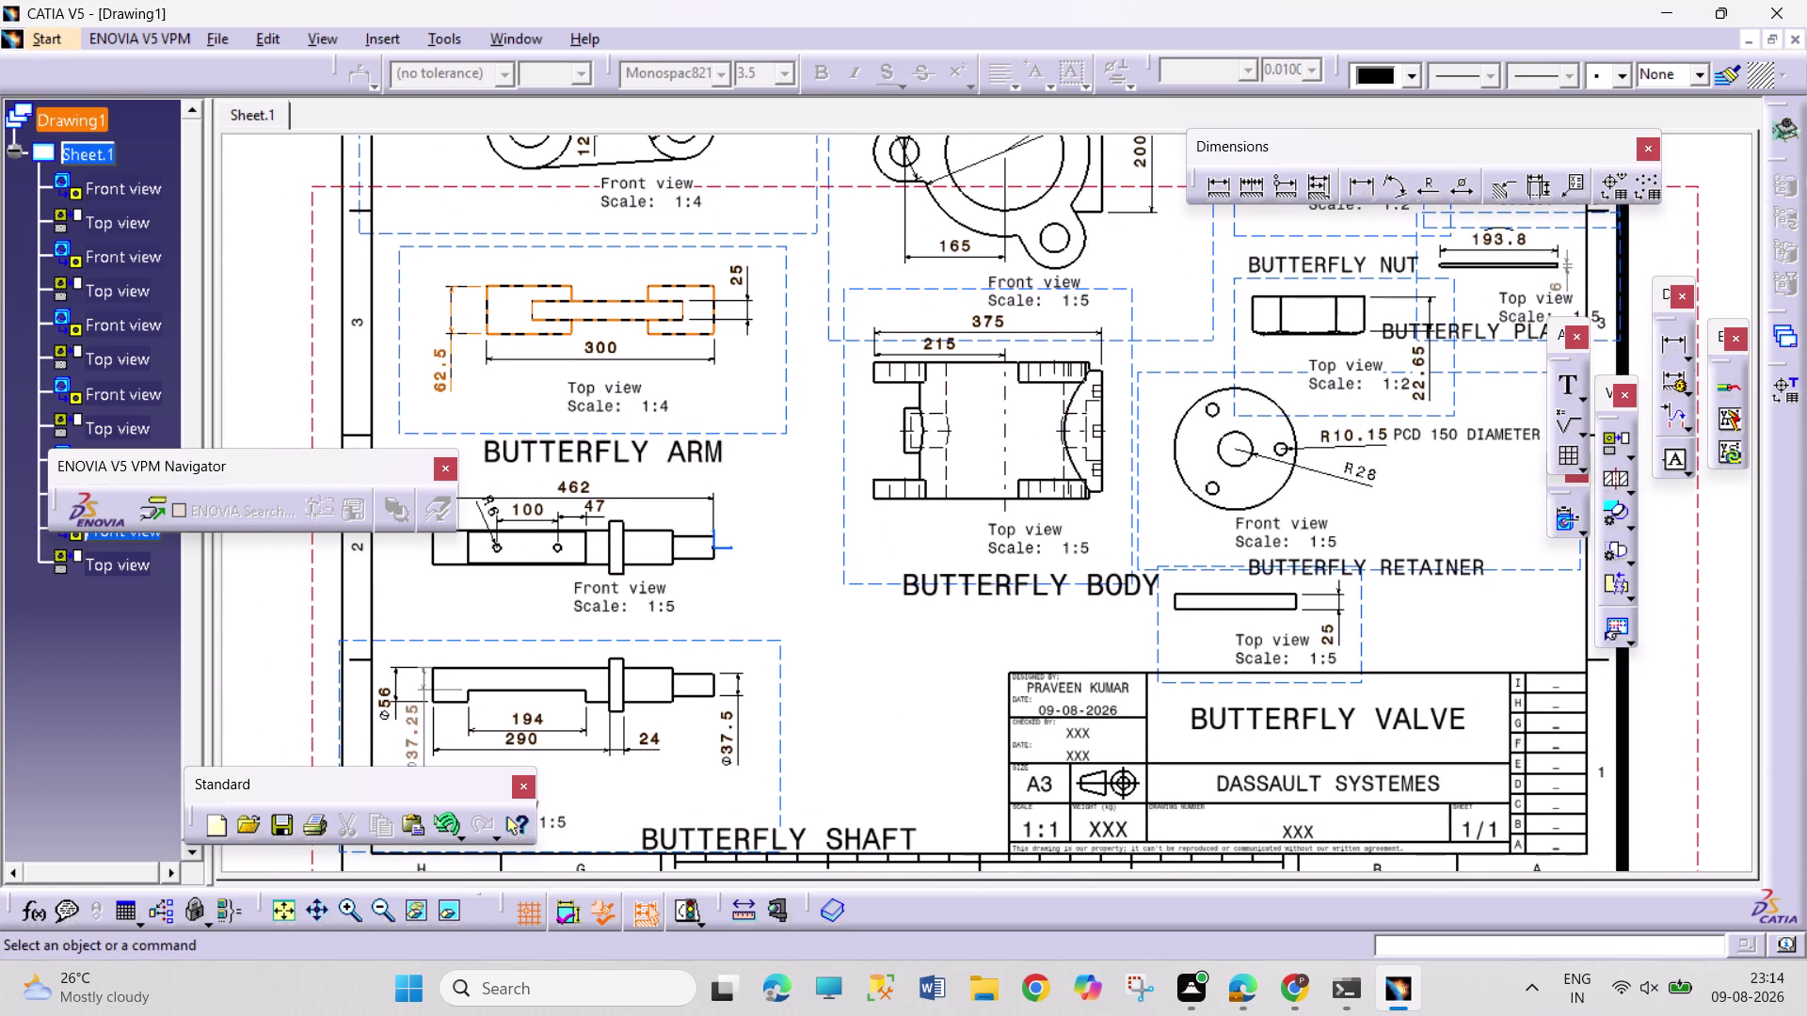
Generate an isometric view from the butterfly valve assembly product and place it on the sheet.
click(1629, 462)
click(1675, 563)
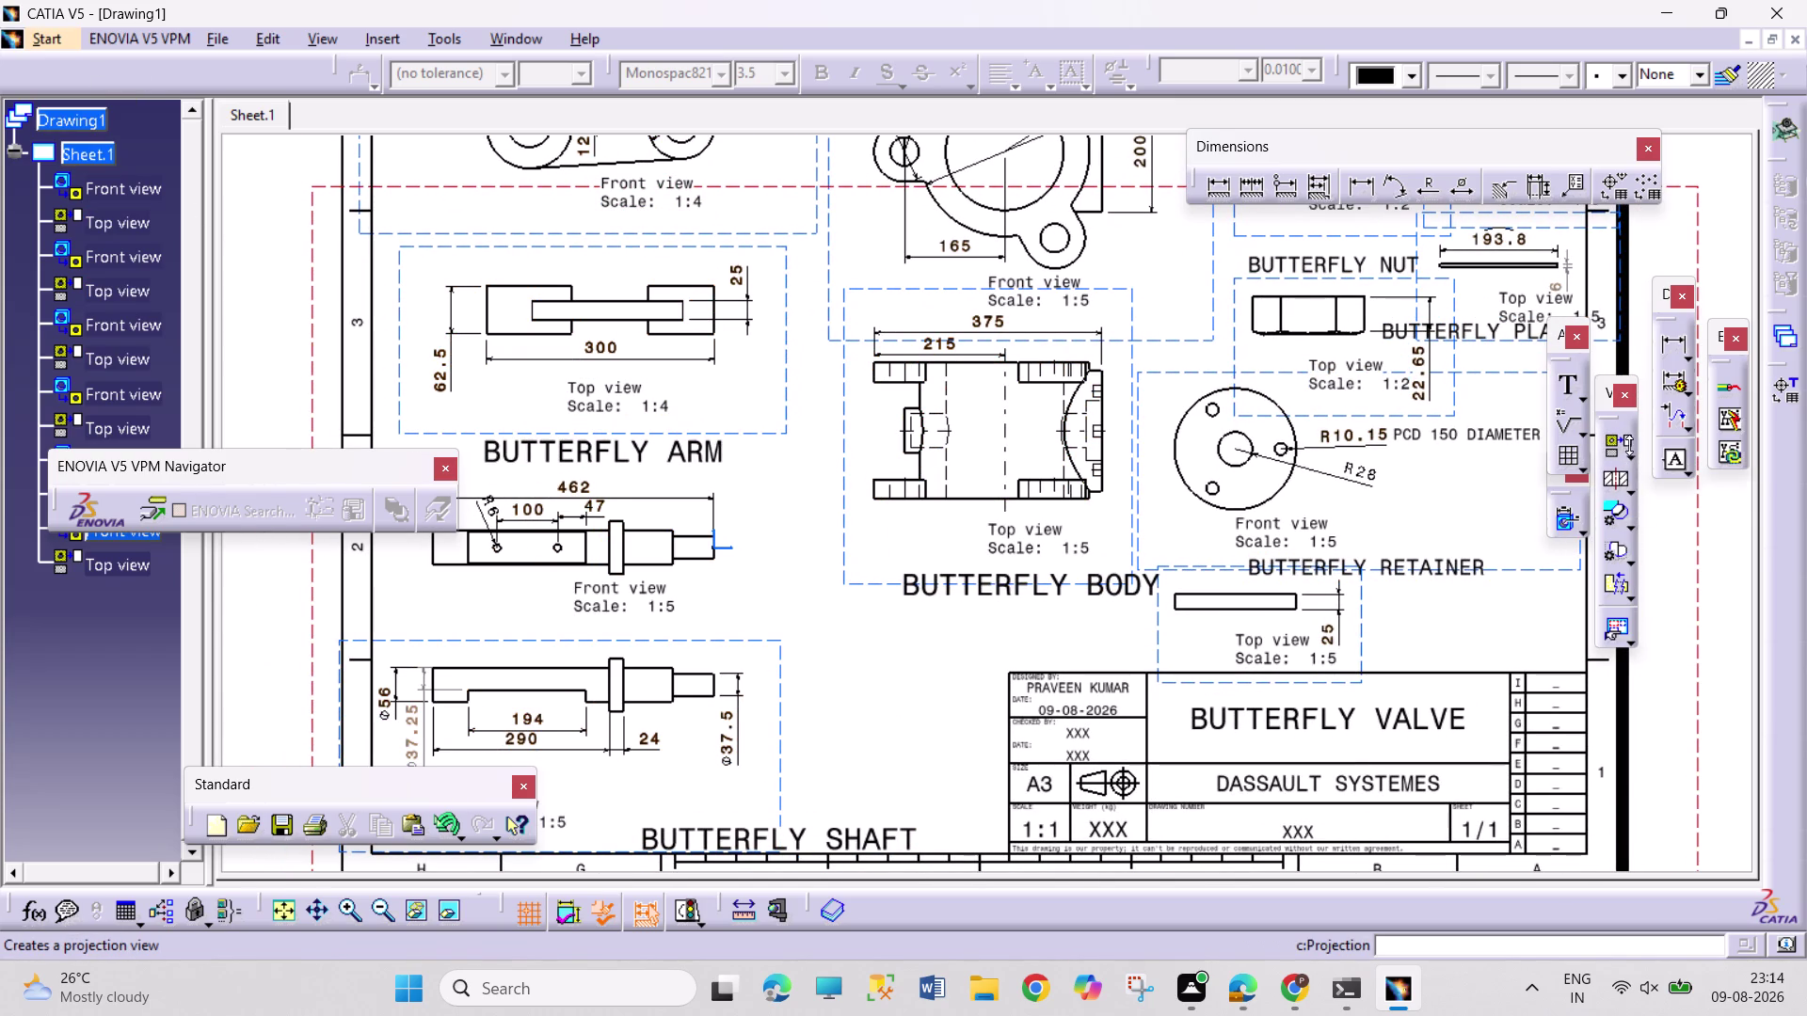
click(1632, 457)
click(1742, 483)
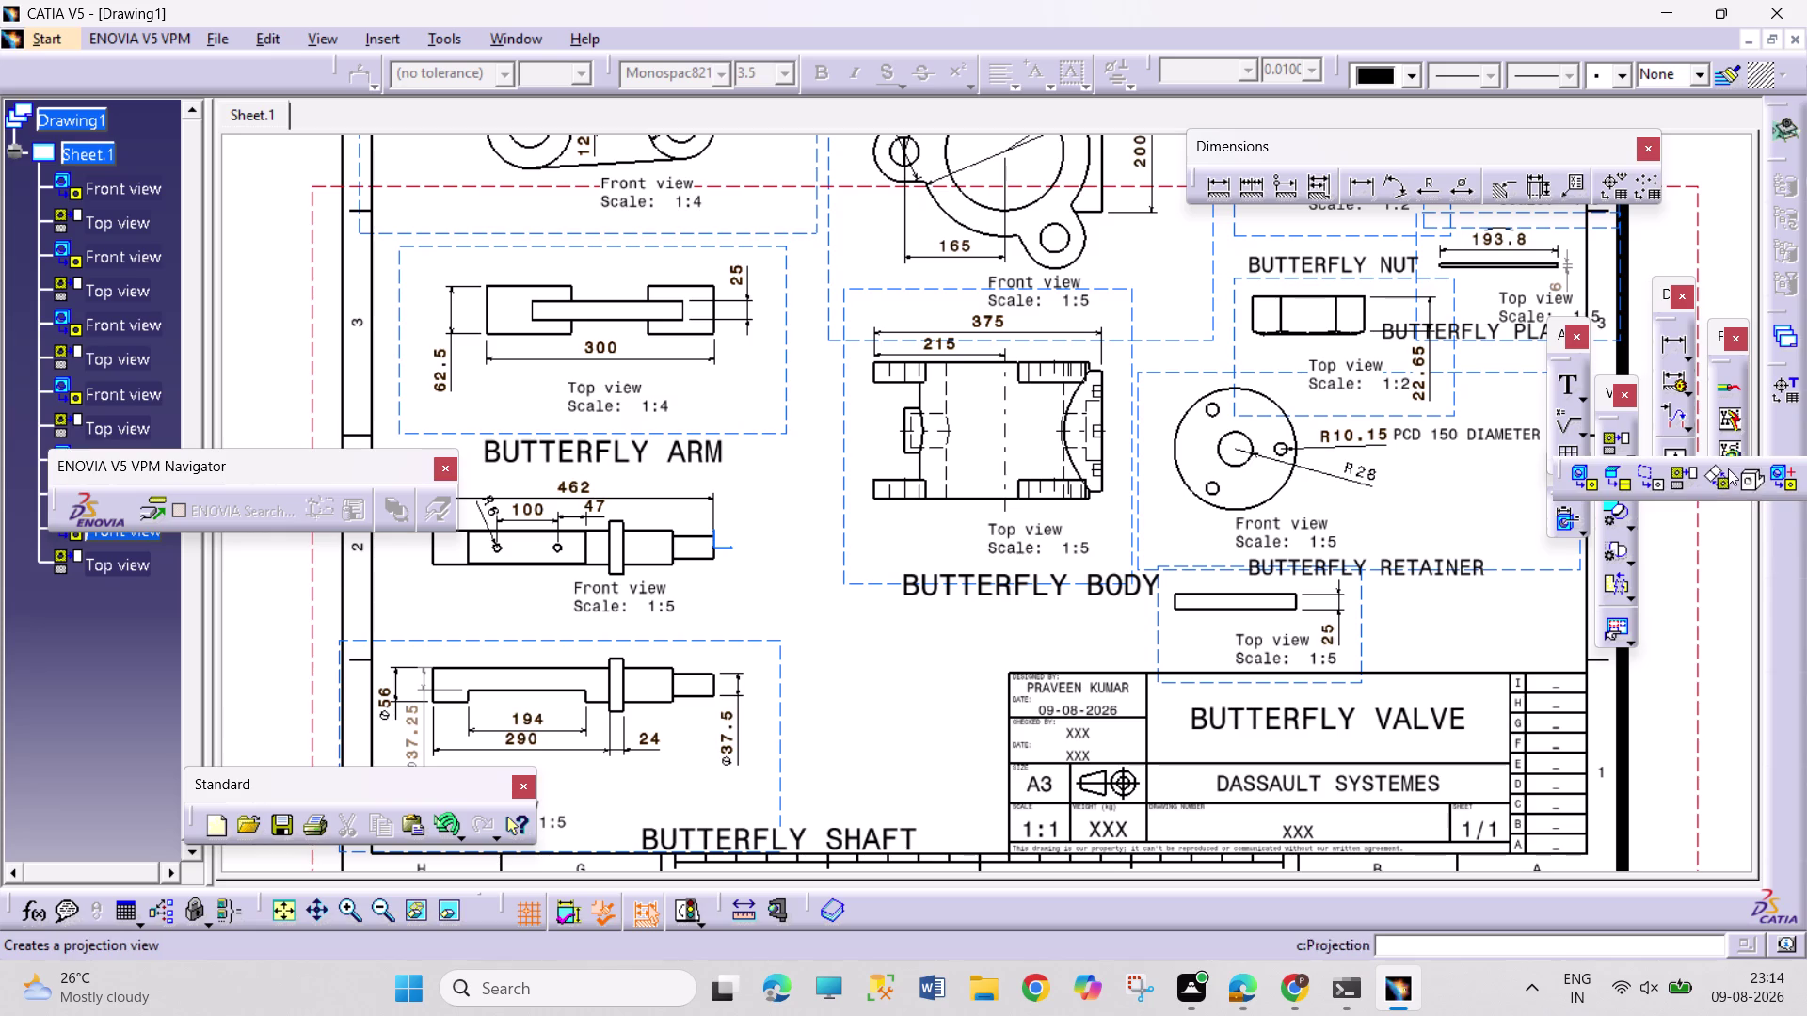
click(524, 42)
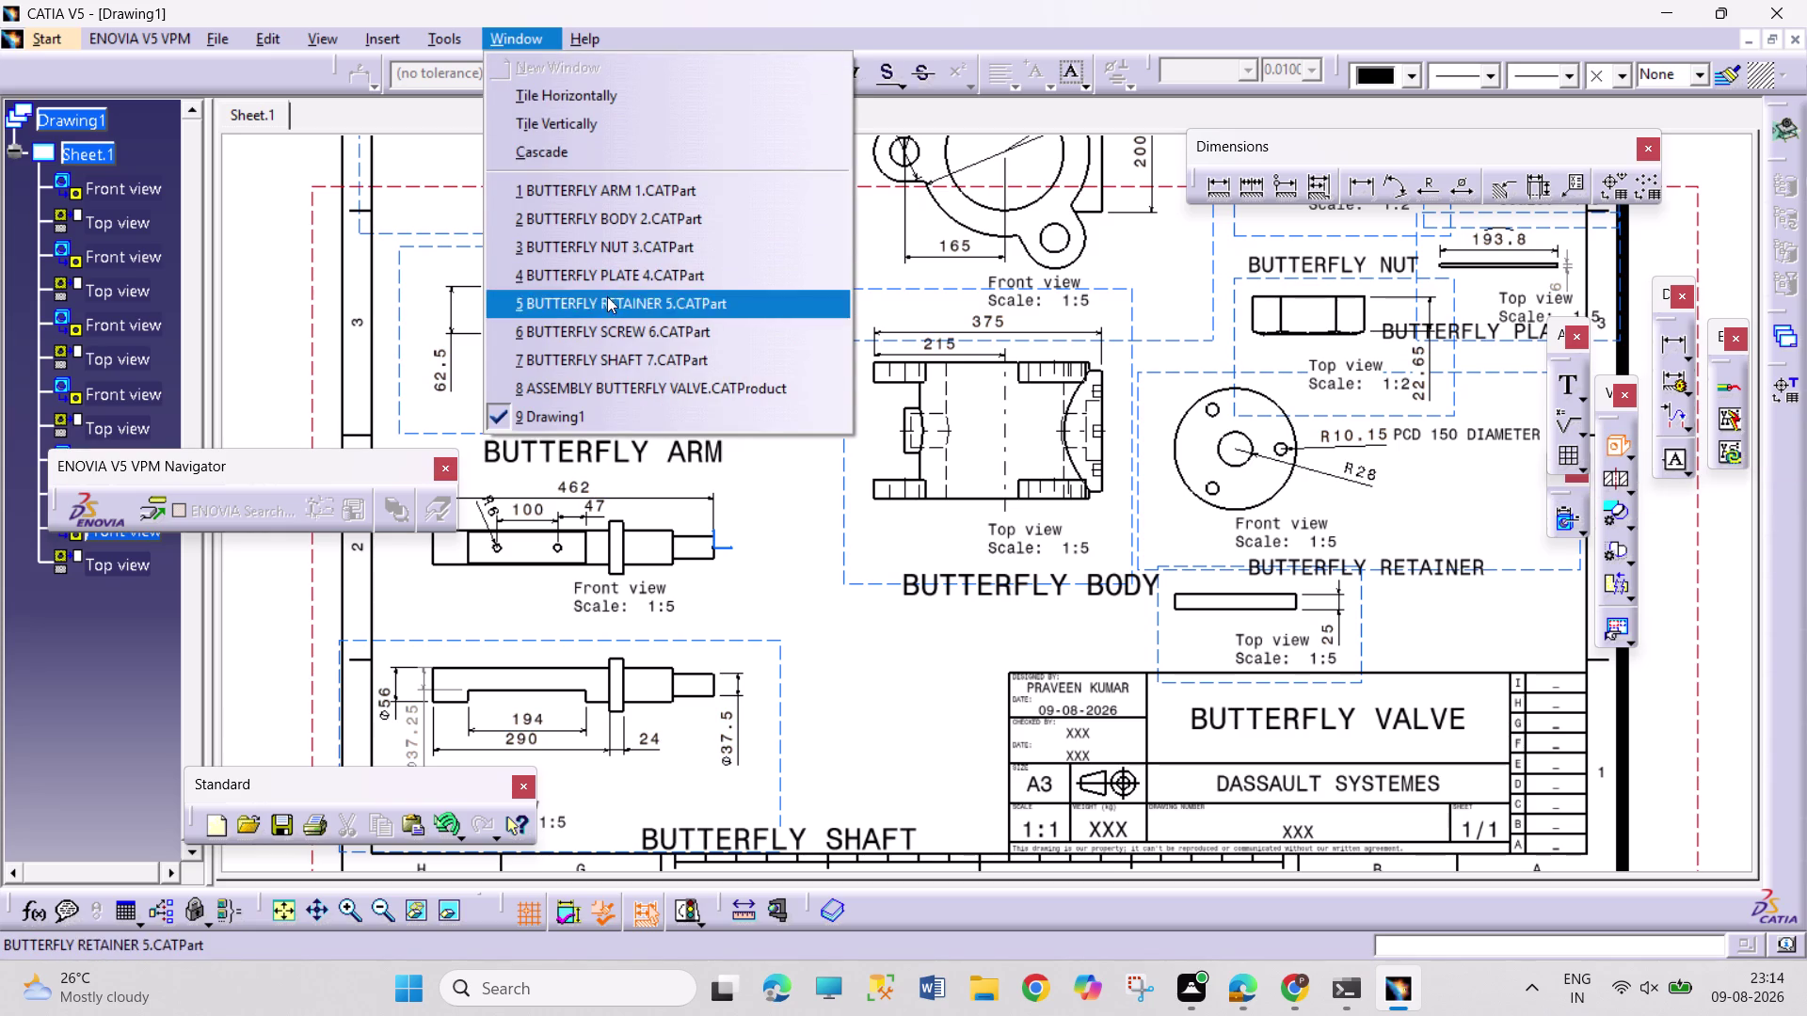
click(646, 394)
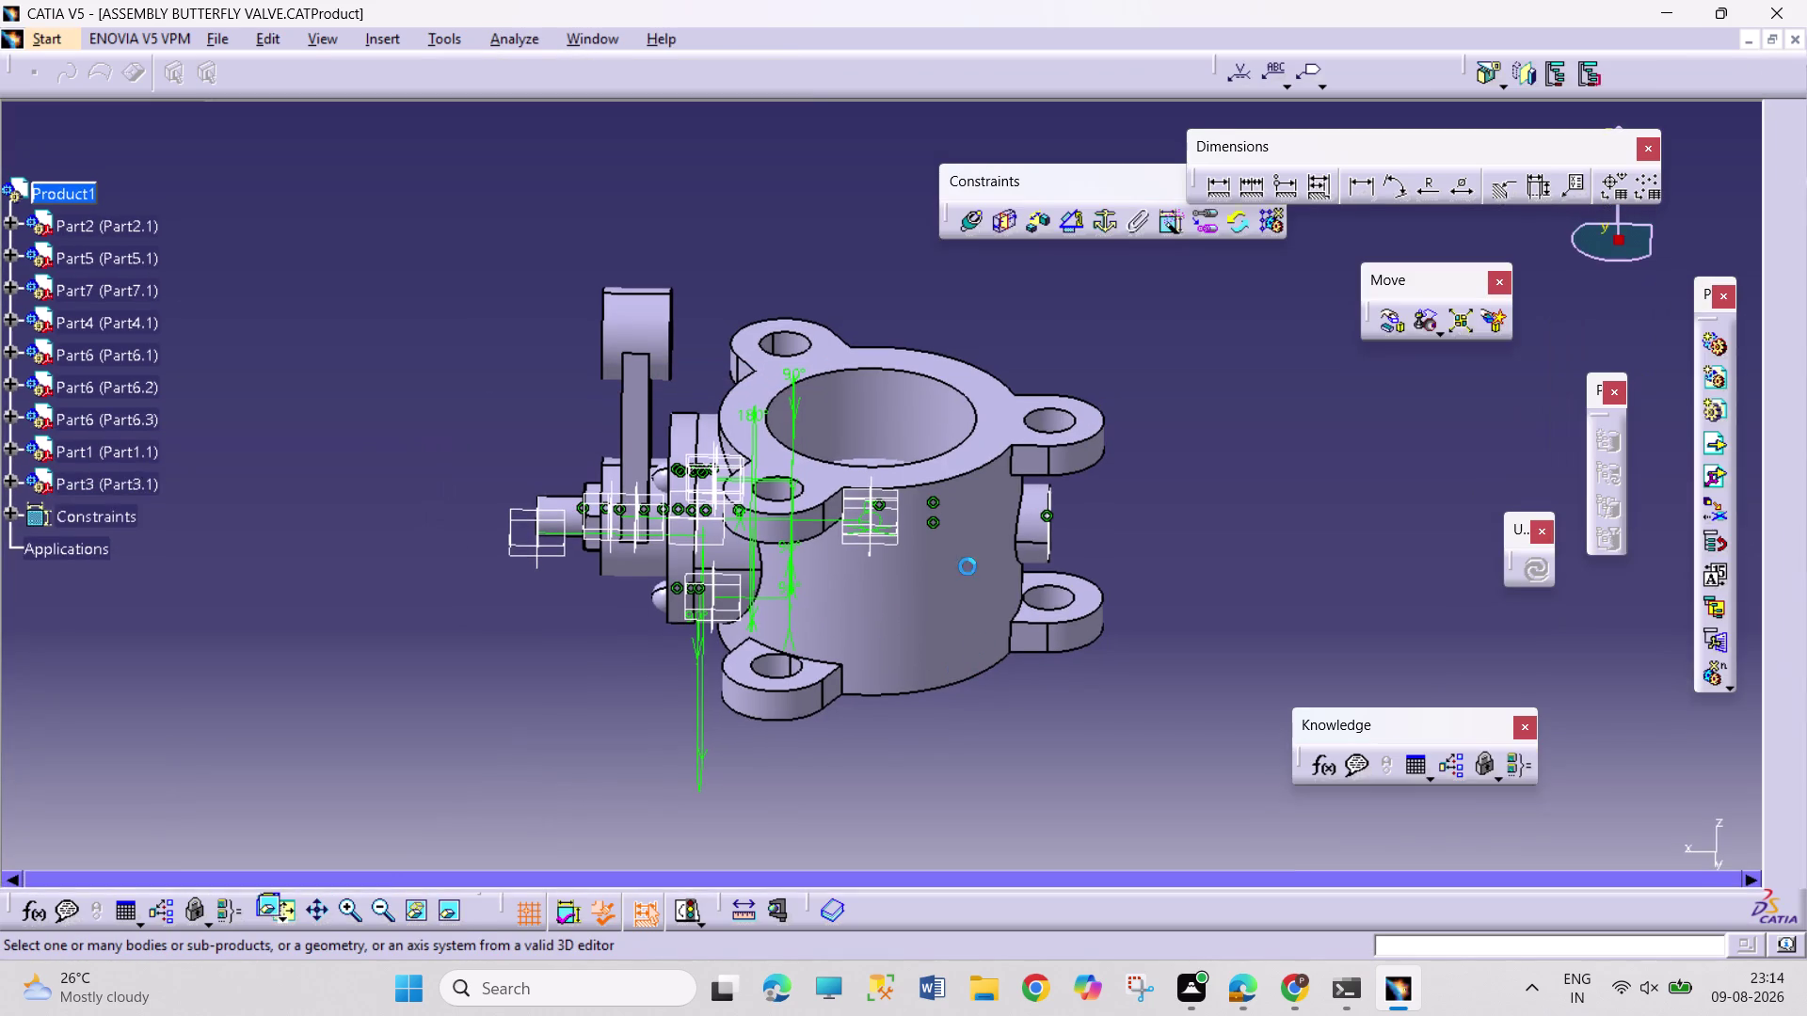
click(979, 448)
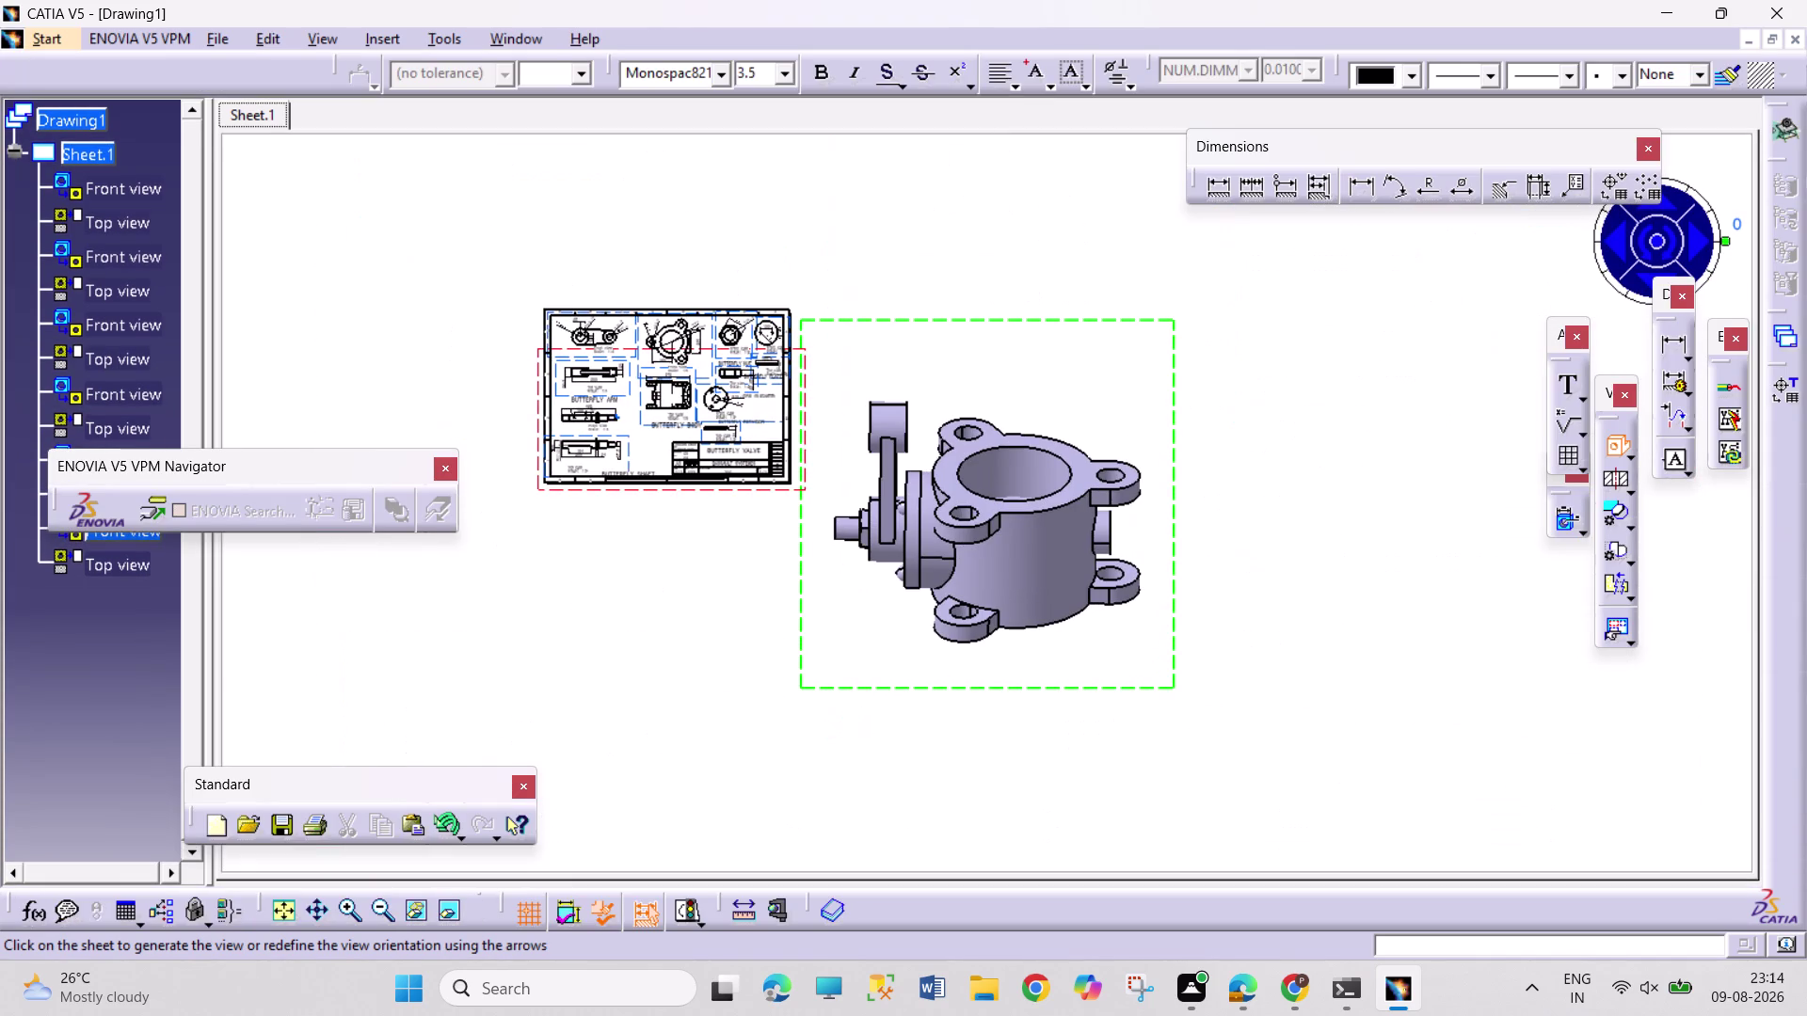
double_click(981, 690)
double_click(1326, 583)
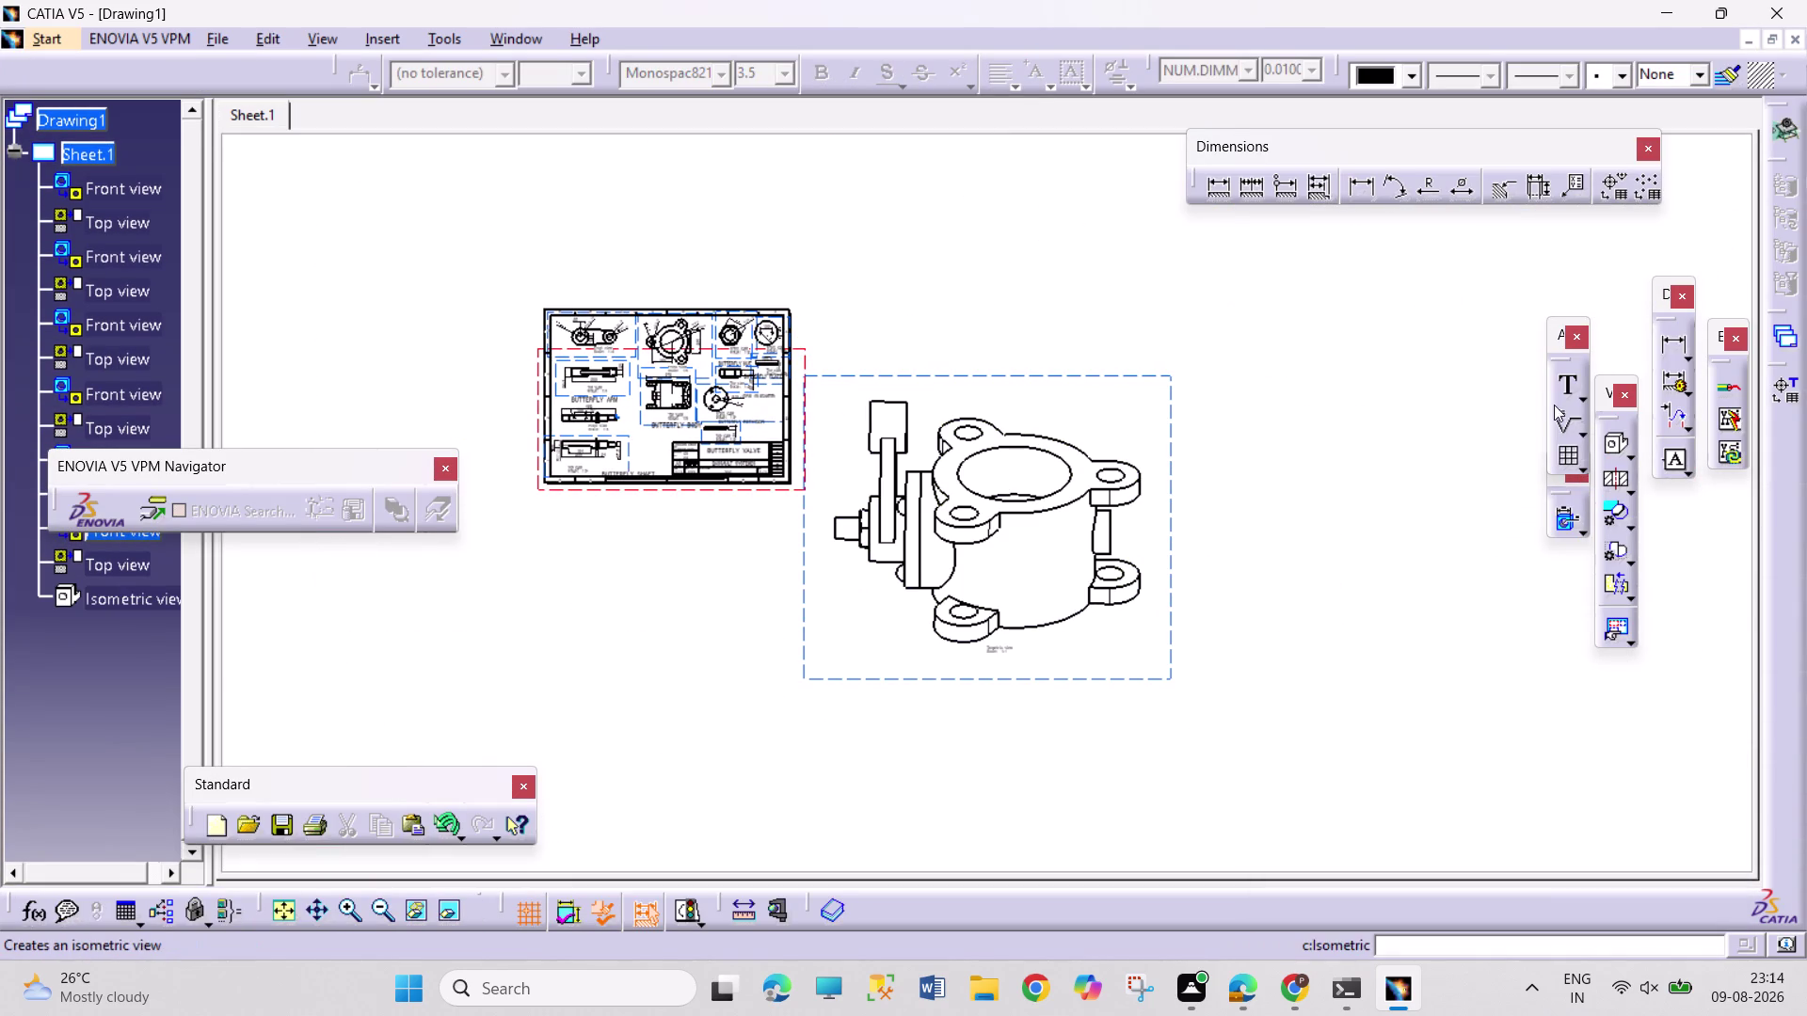
Change the isometric view's scale to 1:5.
right_click(1173, 565)
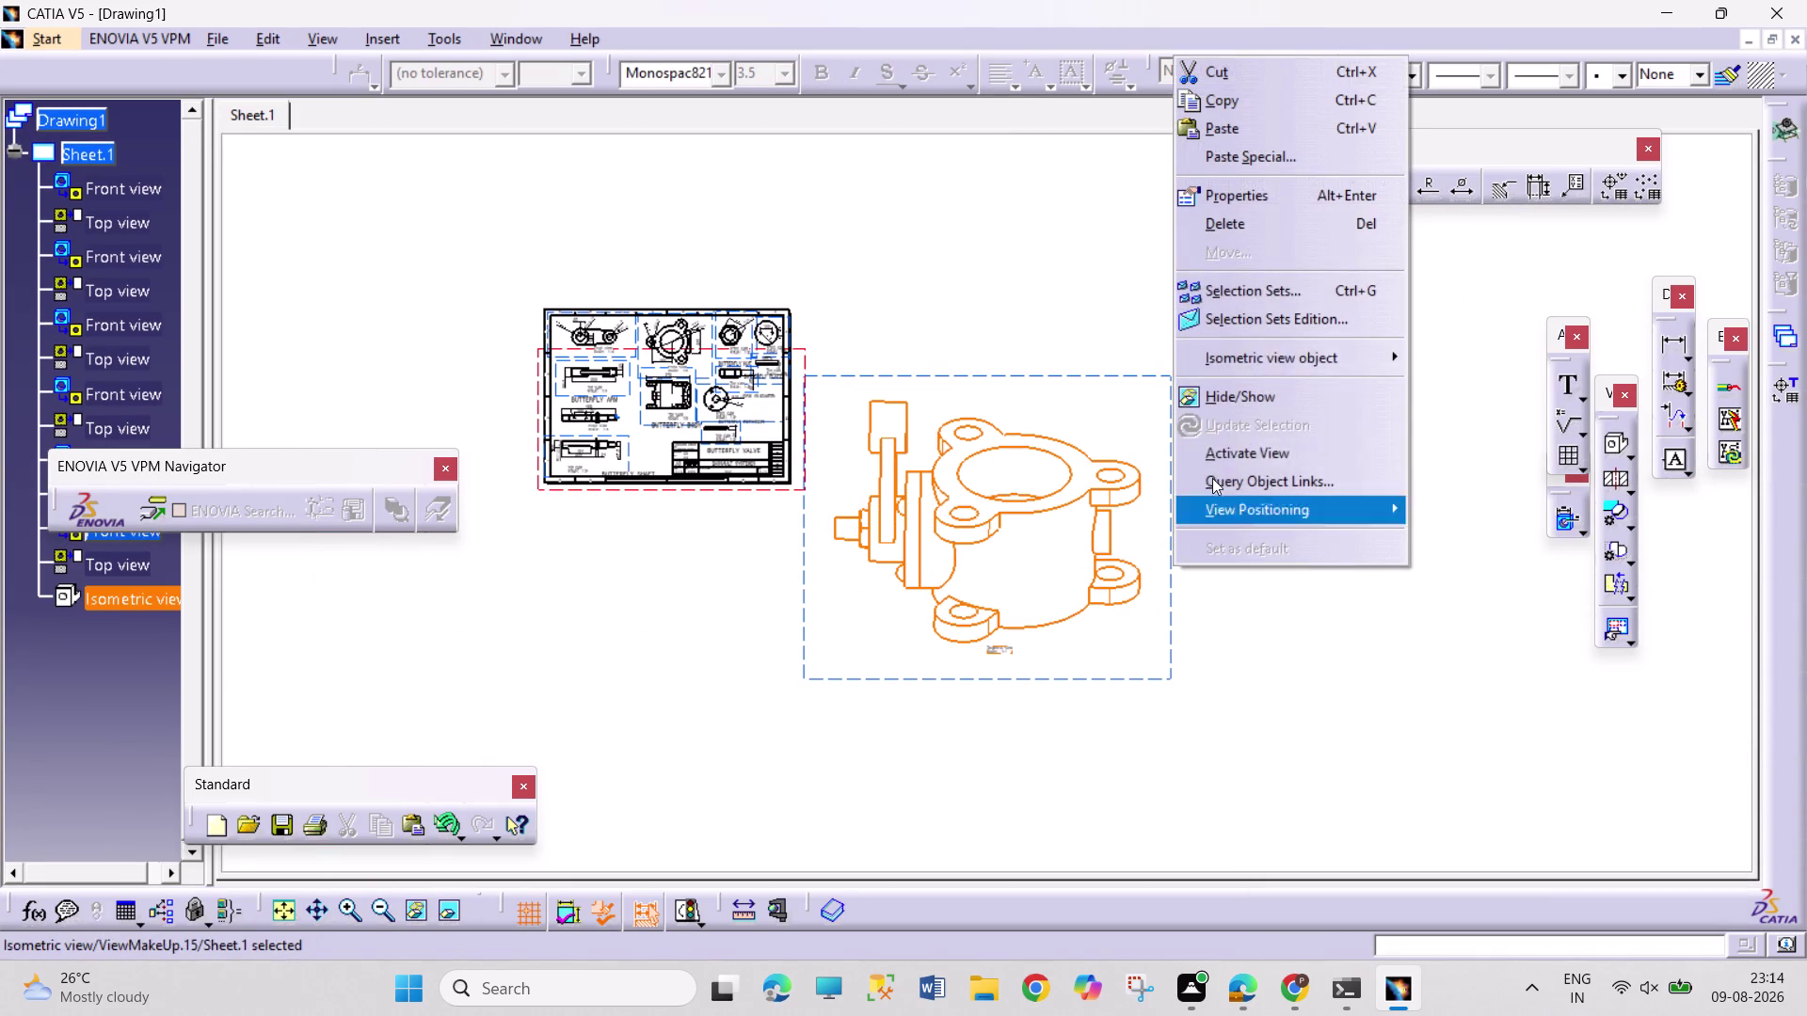
click(1287, 197)
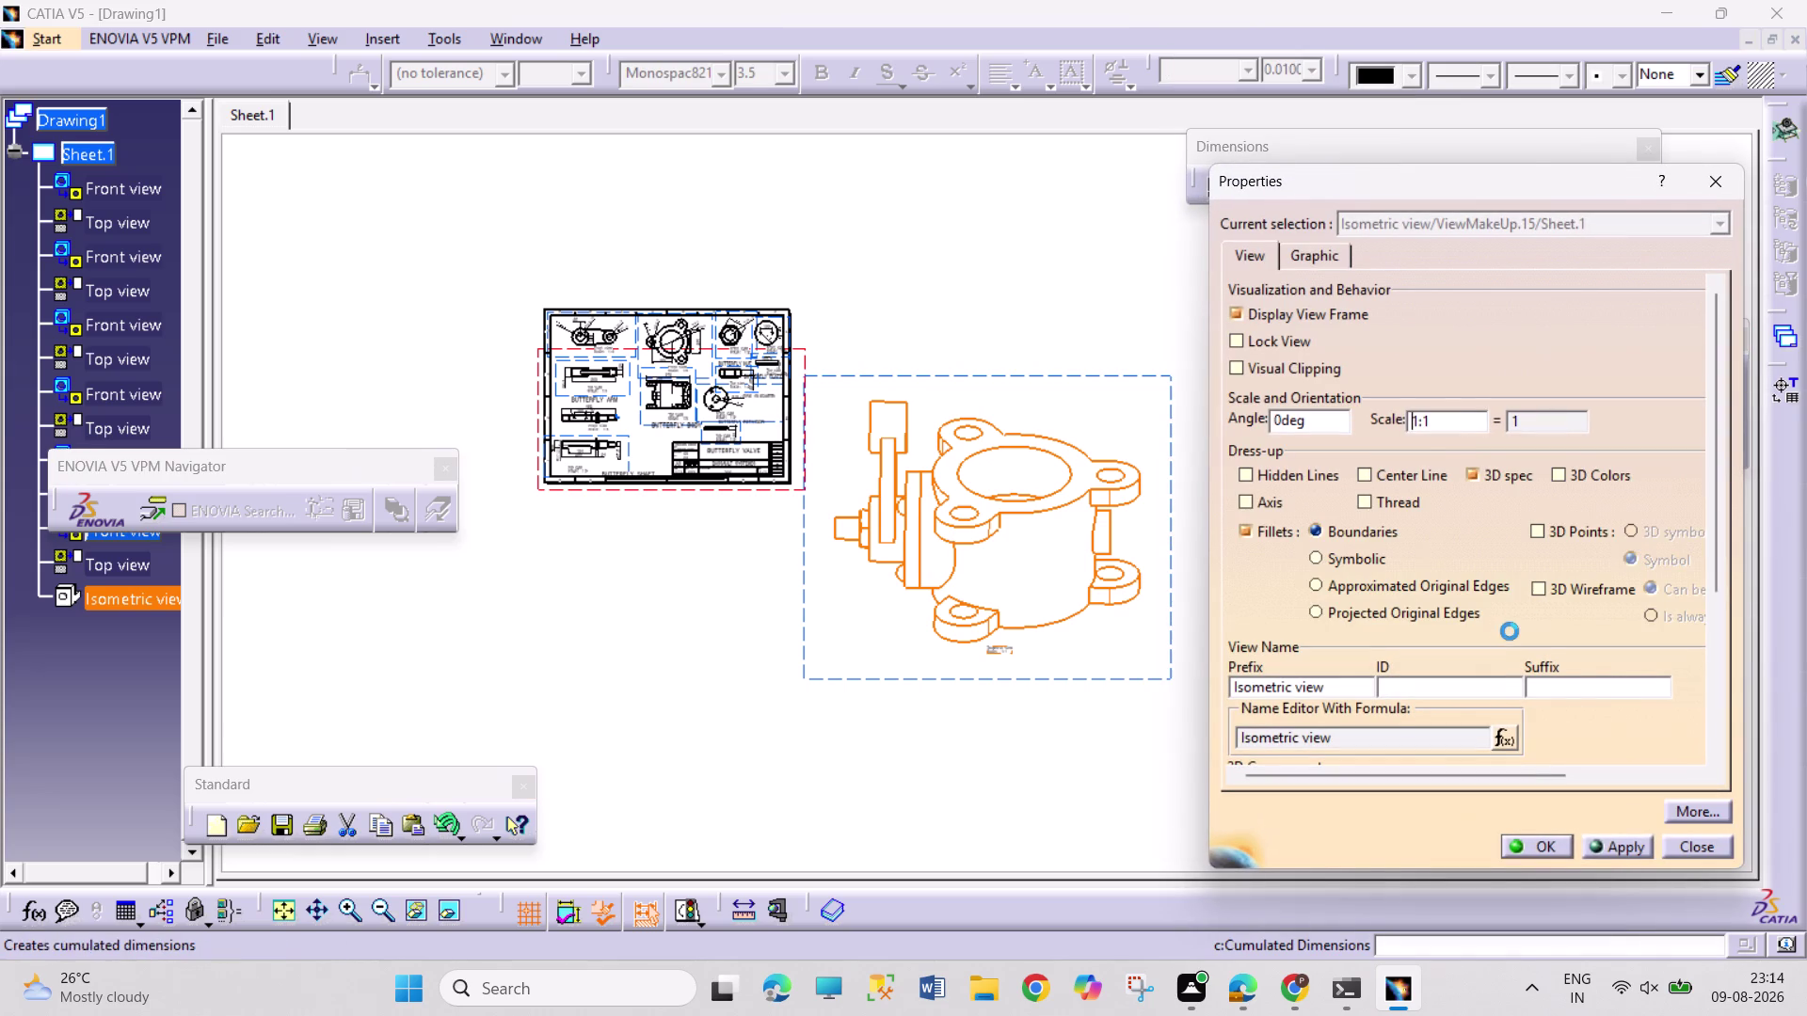
click(1436, 423)
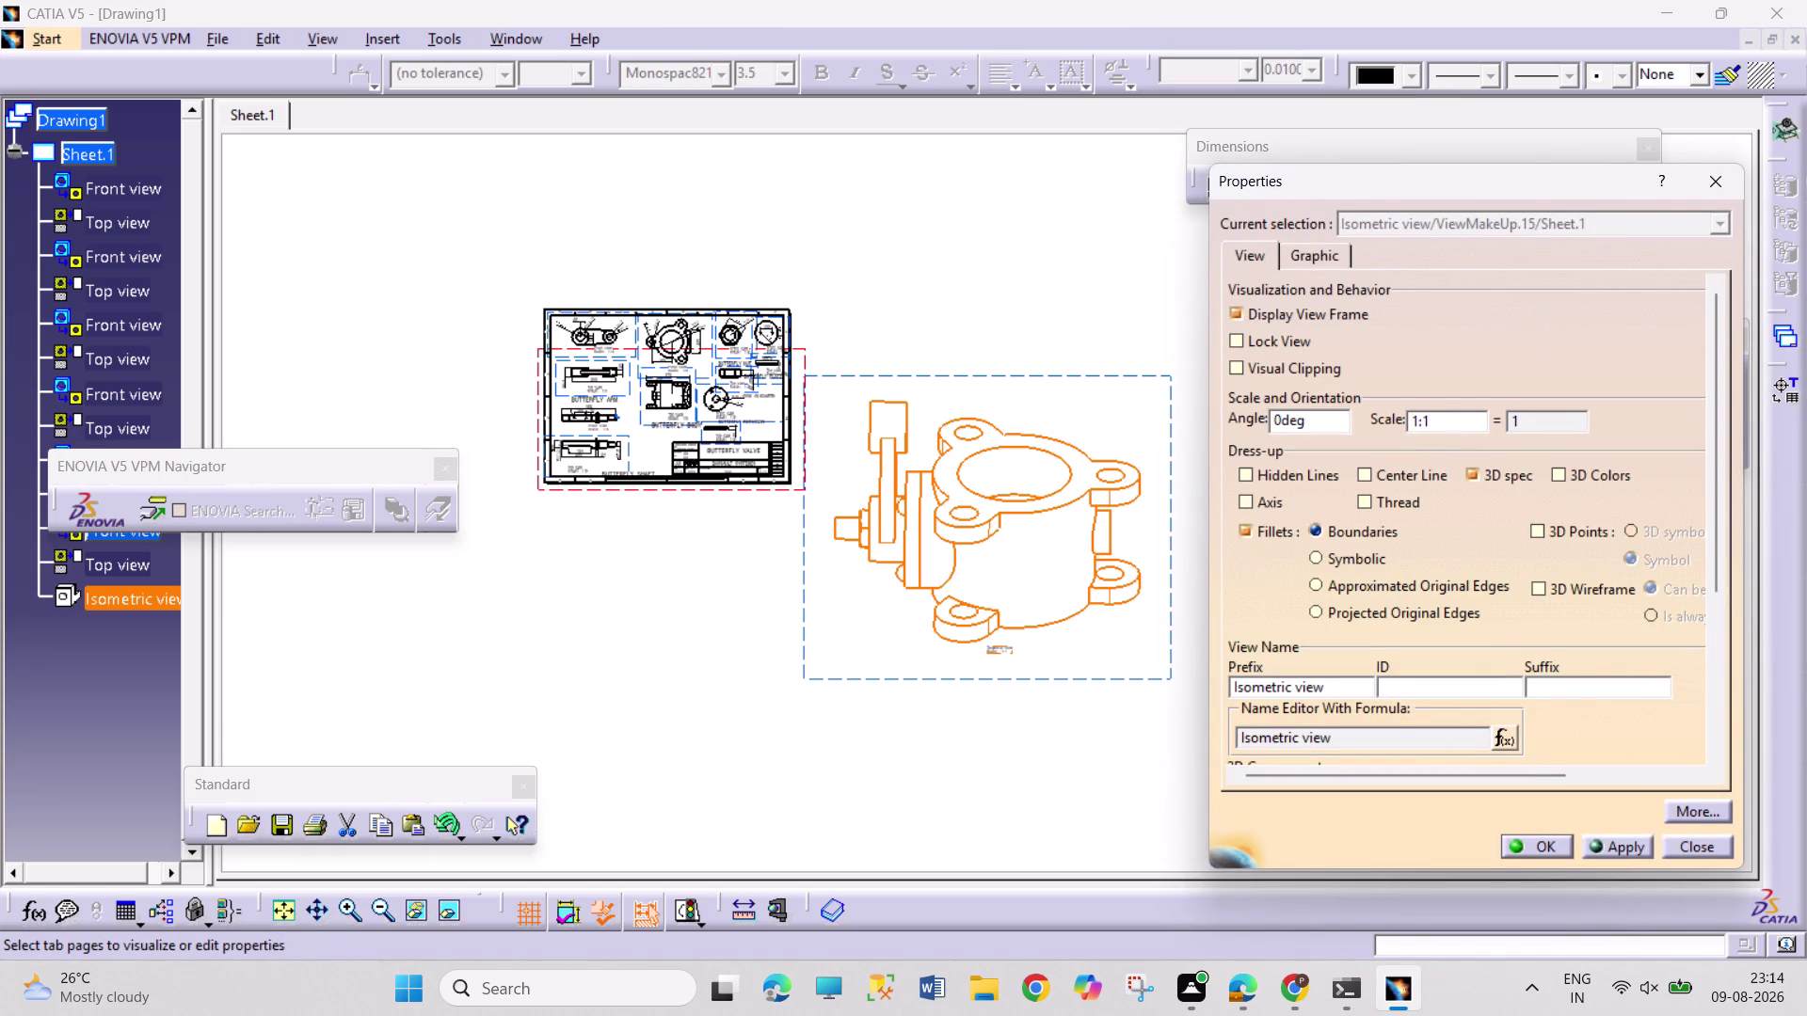
key(BackSpace)
key(5)
key(Return)
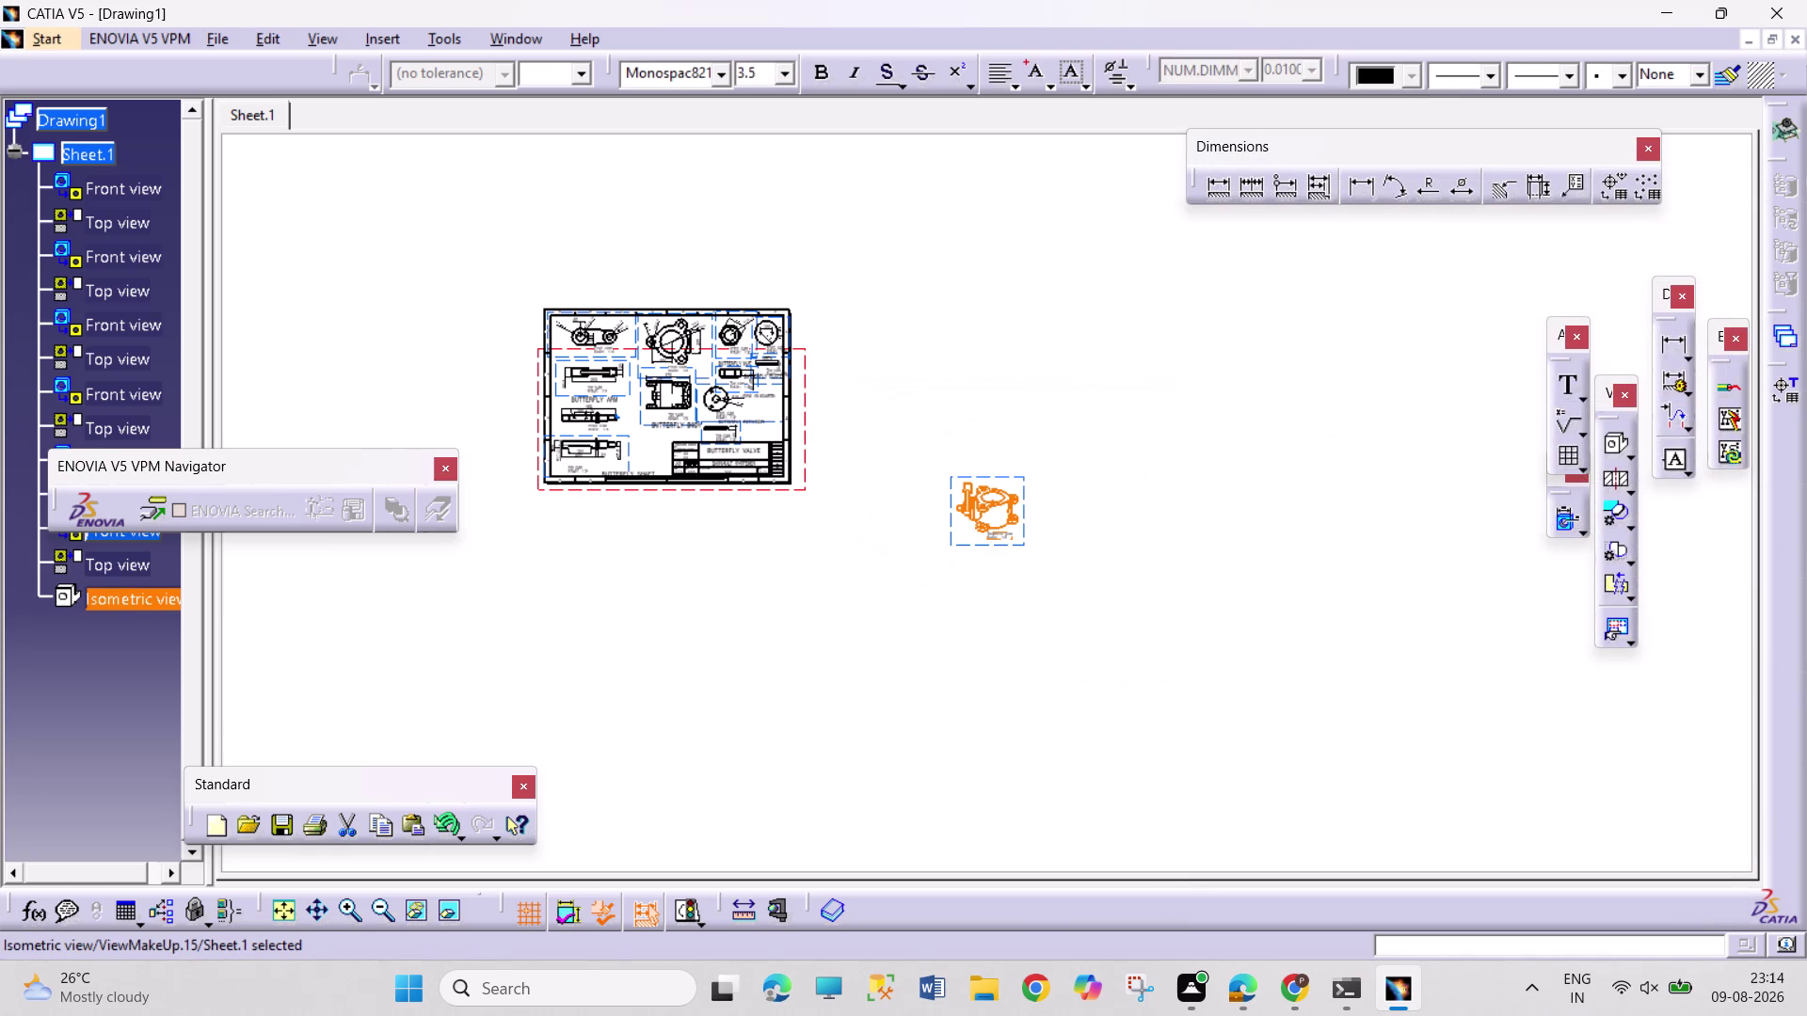
Move the isometric view beside the butterfly shaft views.
middle_drag(806, 650, 832, 457)
middle_drag(832, 552, 1252, 607)
drag(1369, 688, 585, 530)
middle_drag(904, 555, 1436, 580)
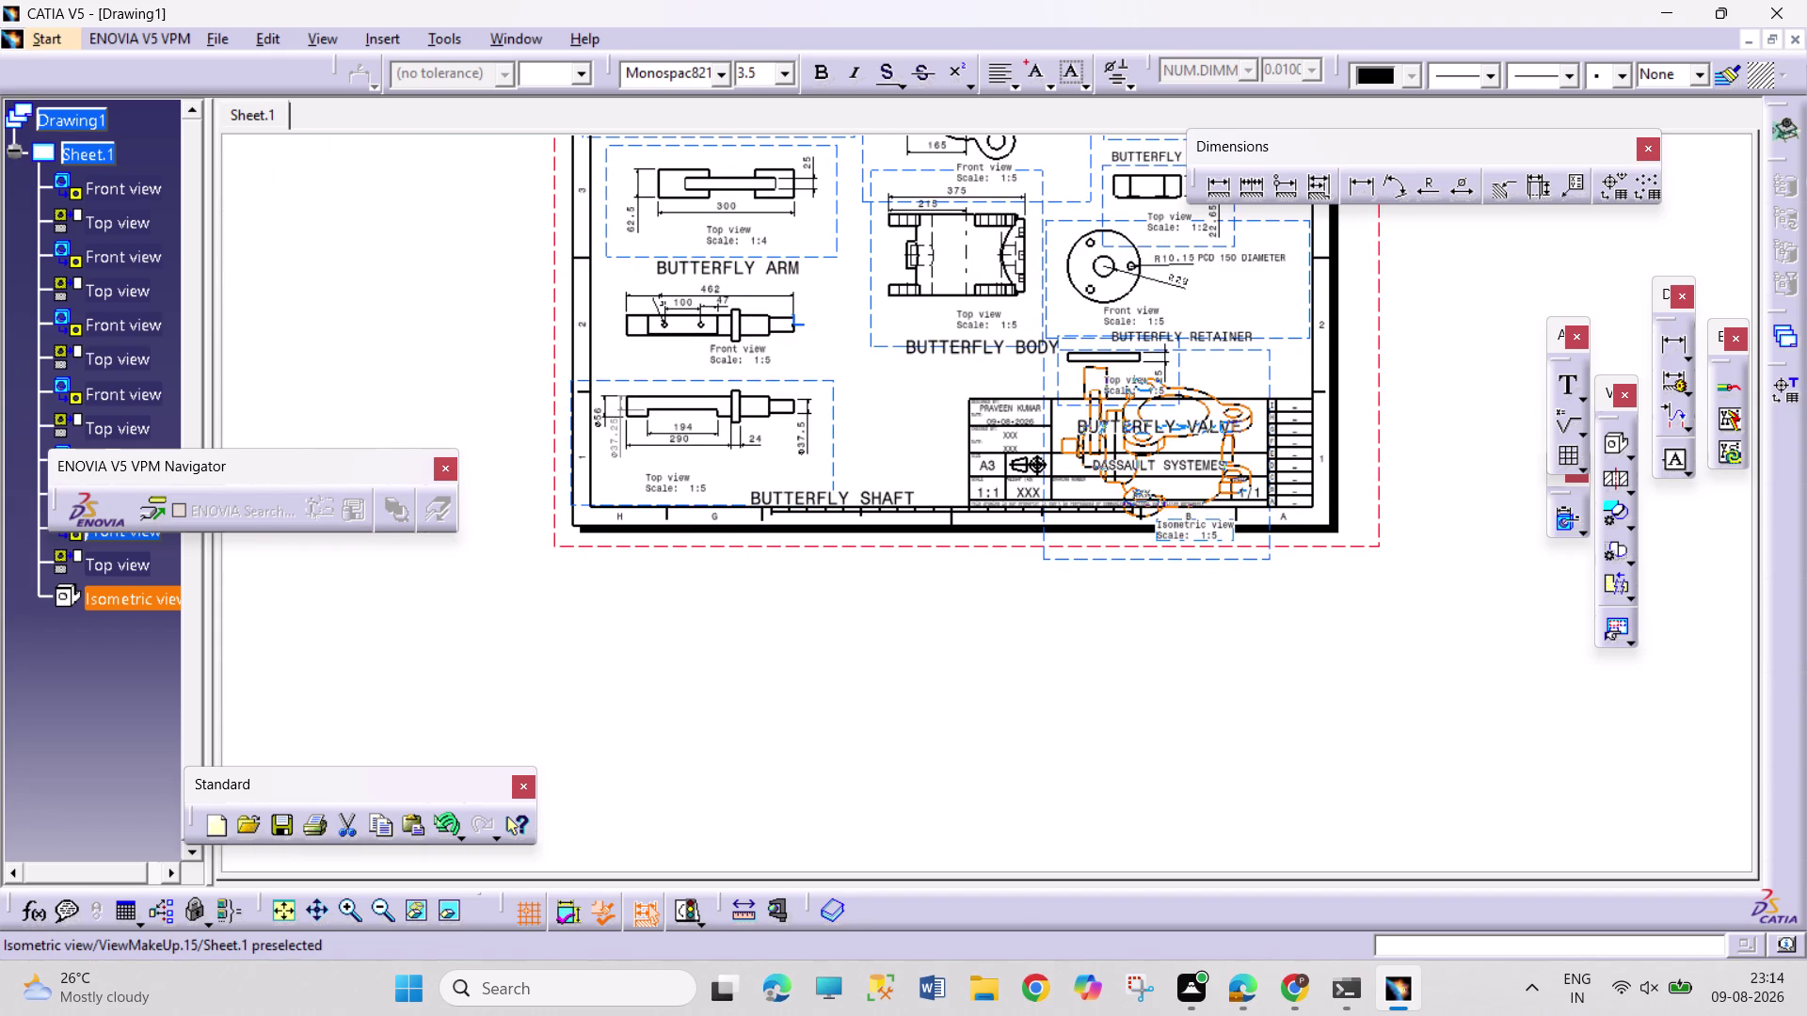
drag(1178, 566, 1085, 561)
drag(1138, 558, 875, 517)
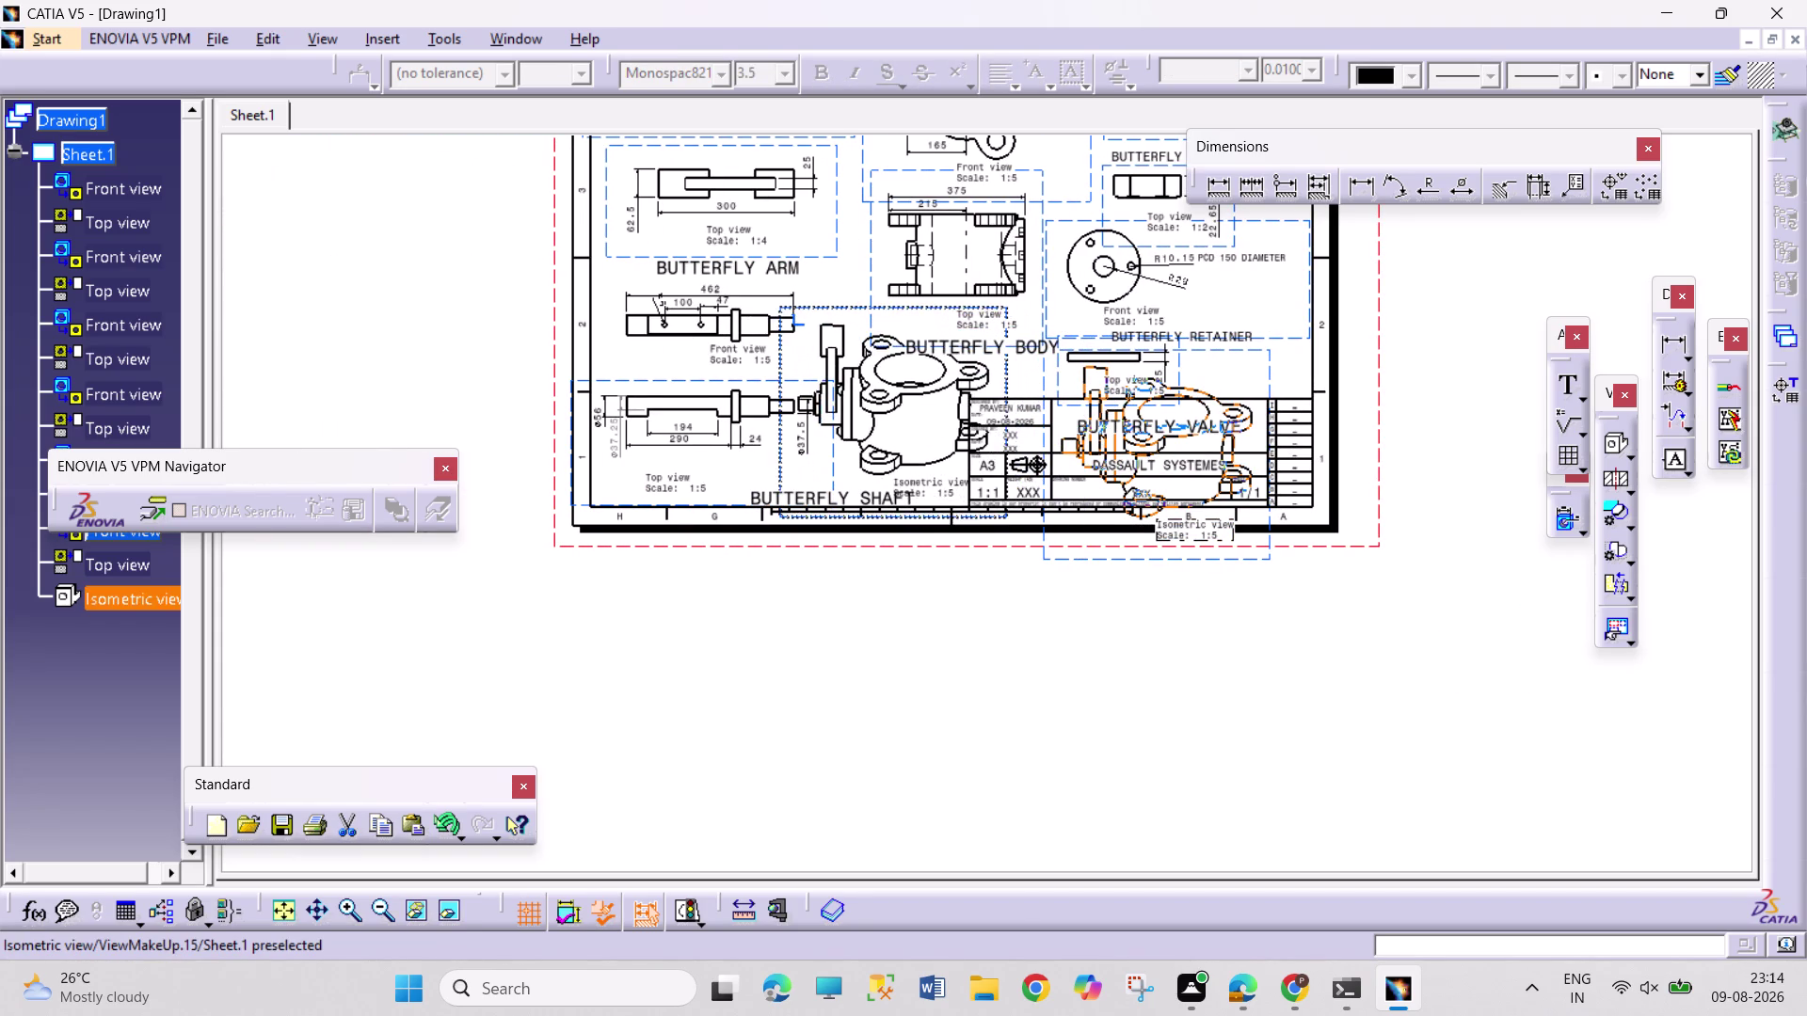
drag(875, 517, 886, 529)
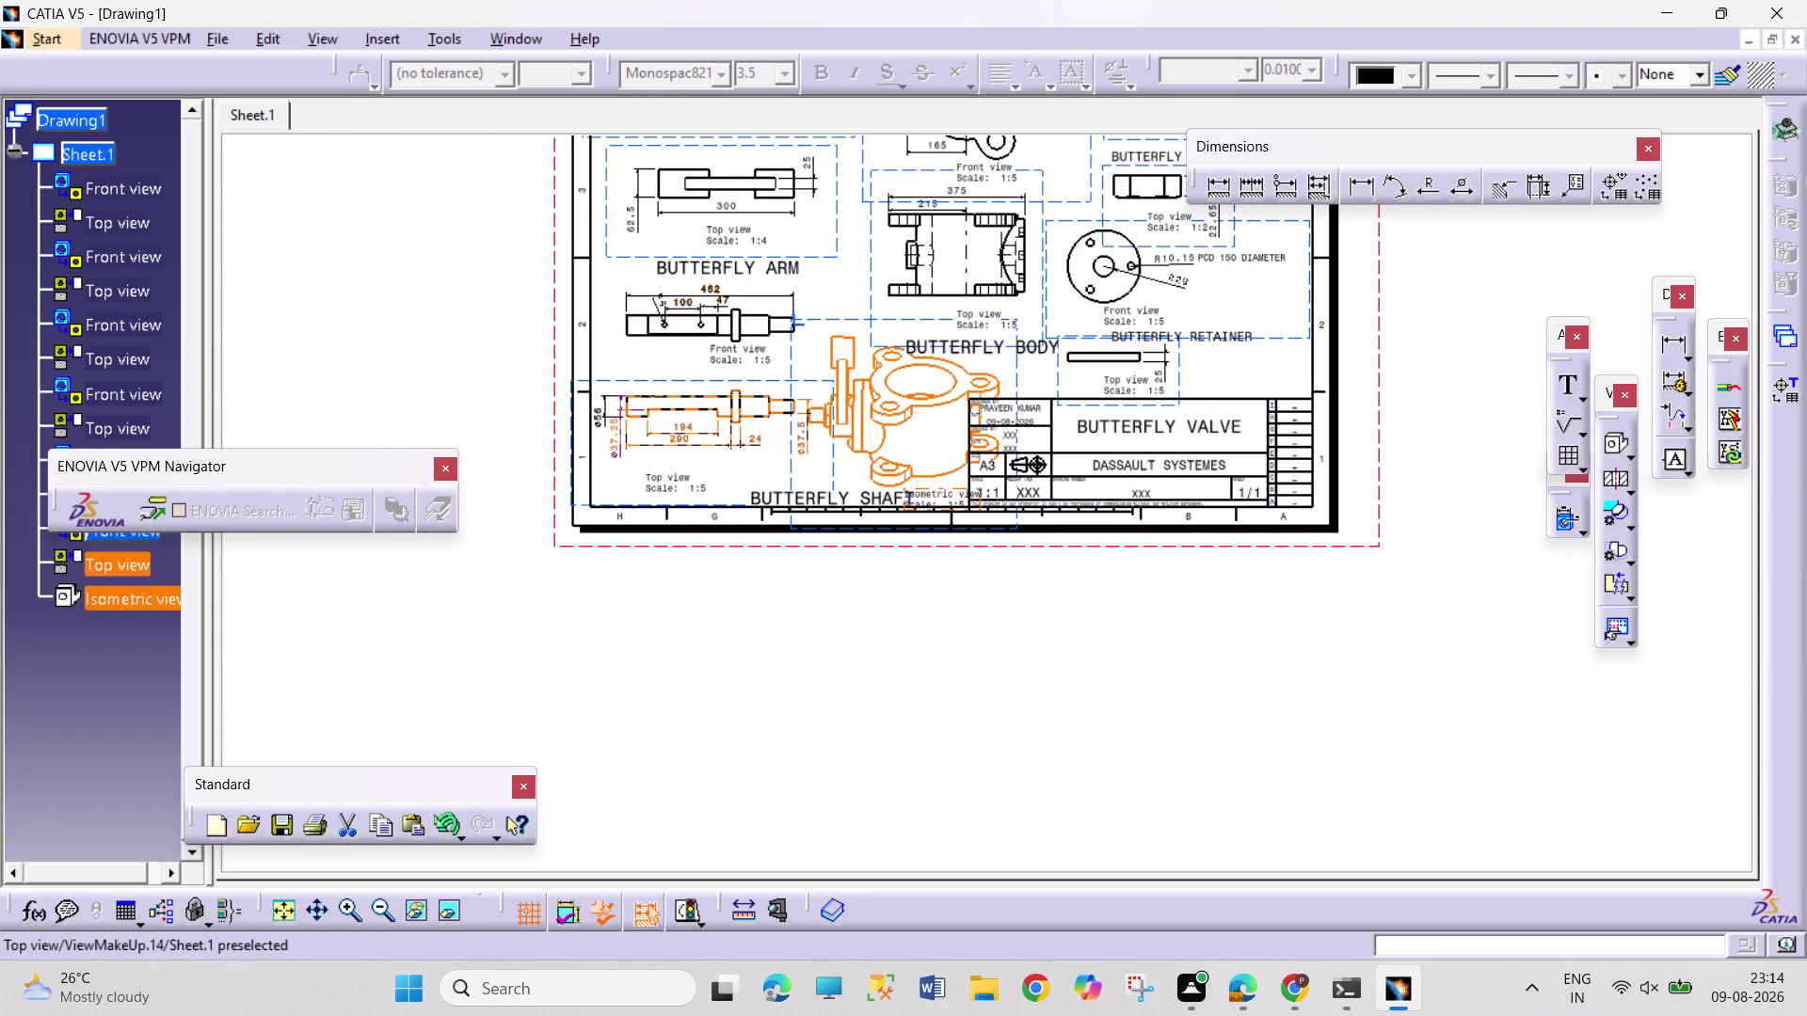
Rescale the isometric view to 1:7.
right_click(791, 463)
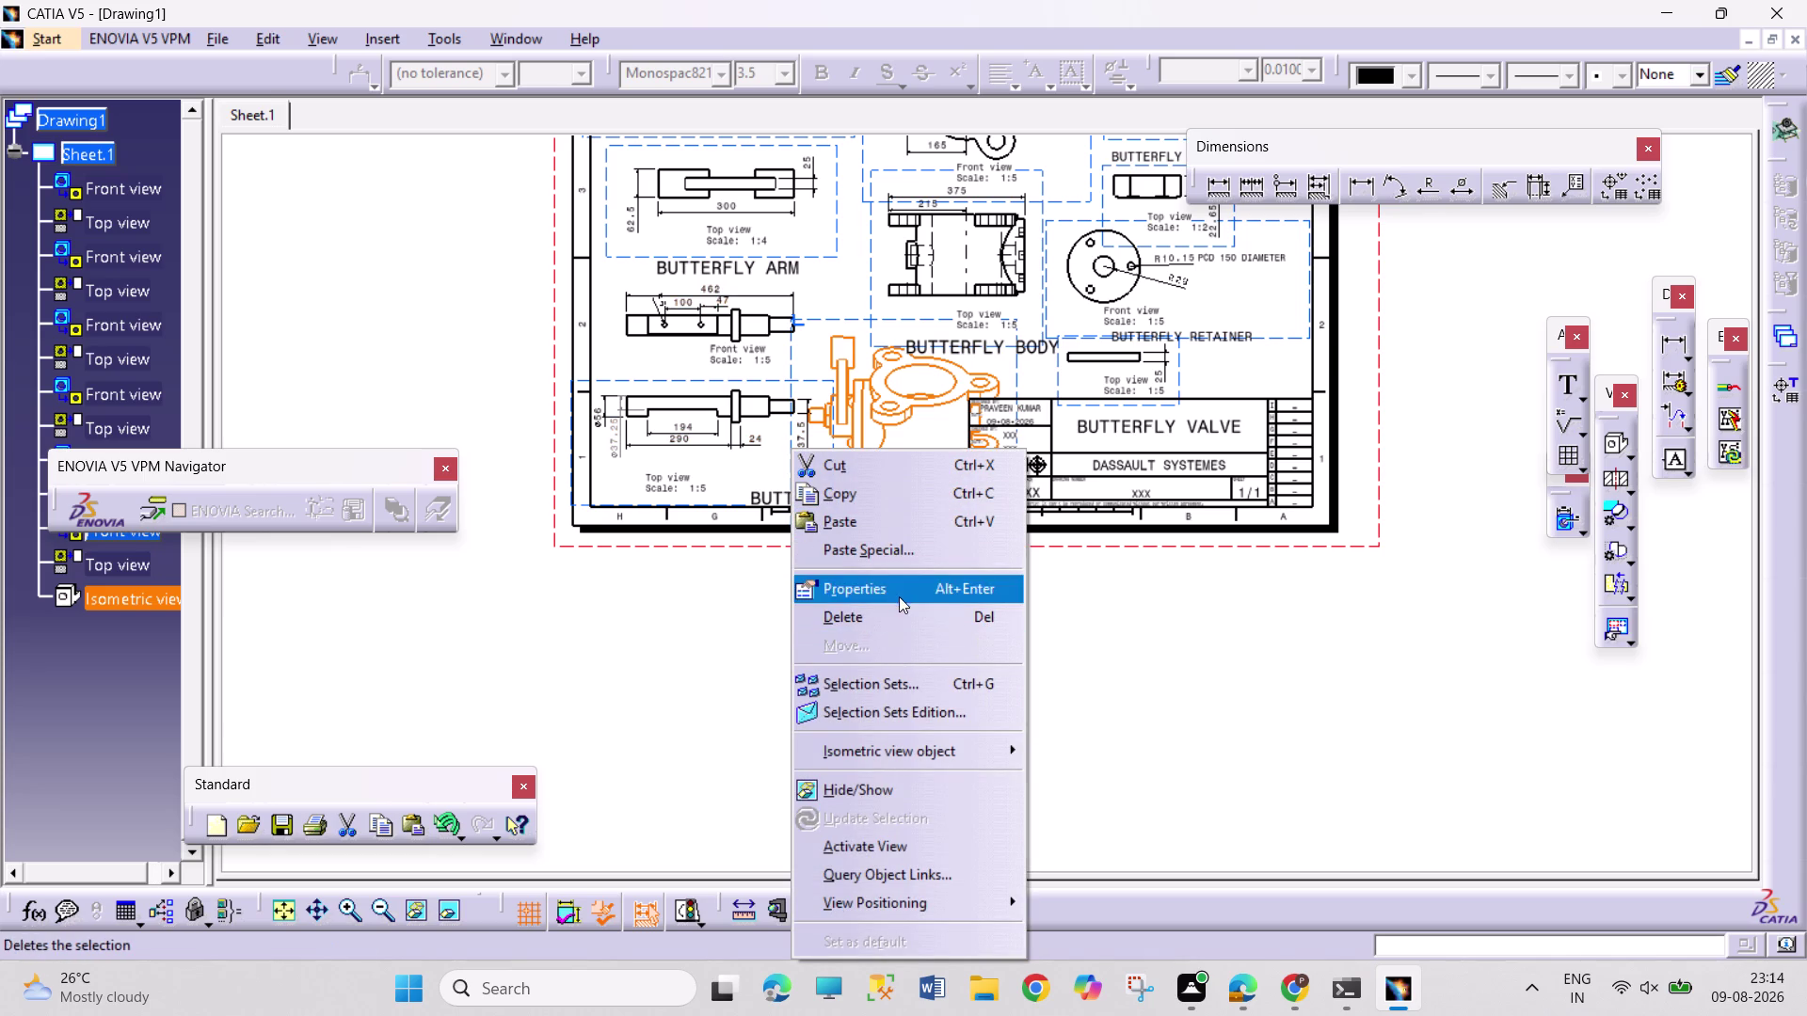
click(899, 594)
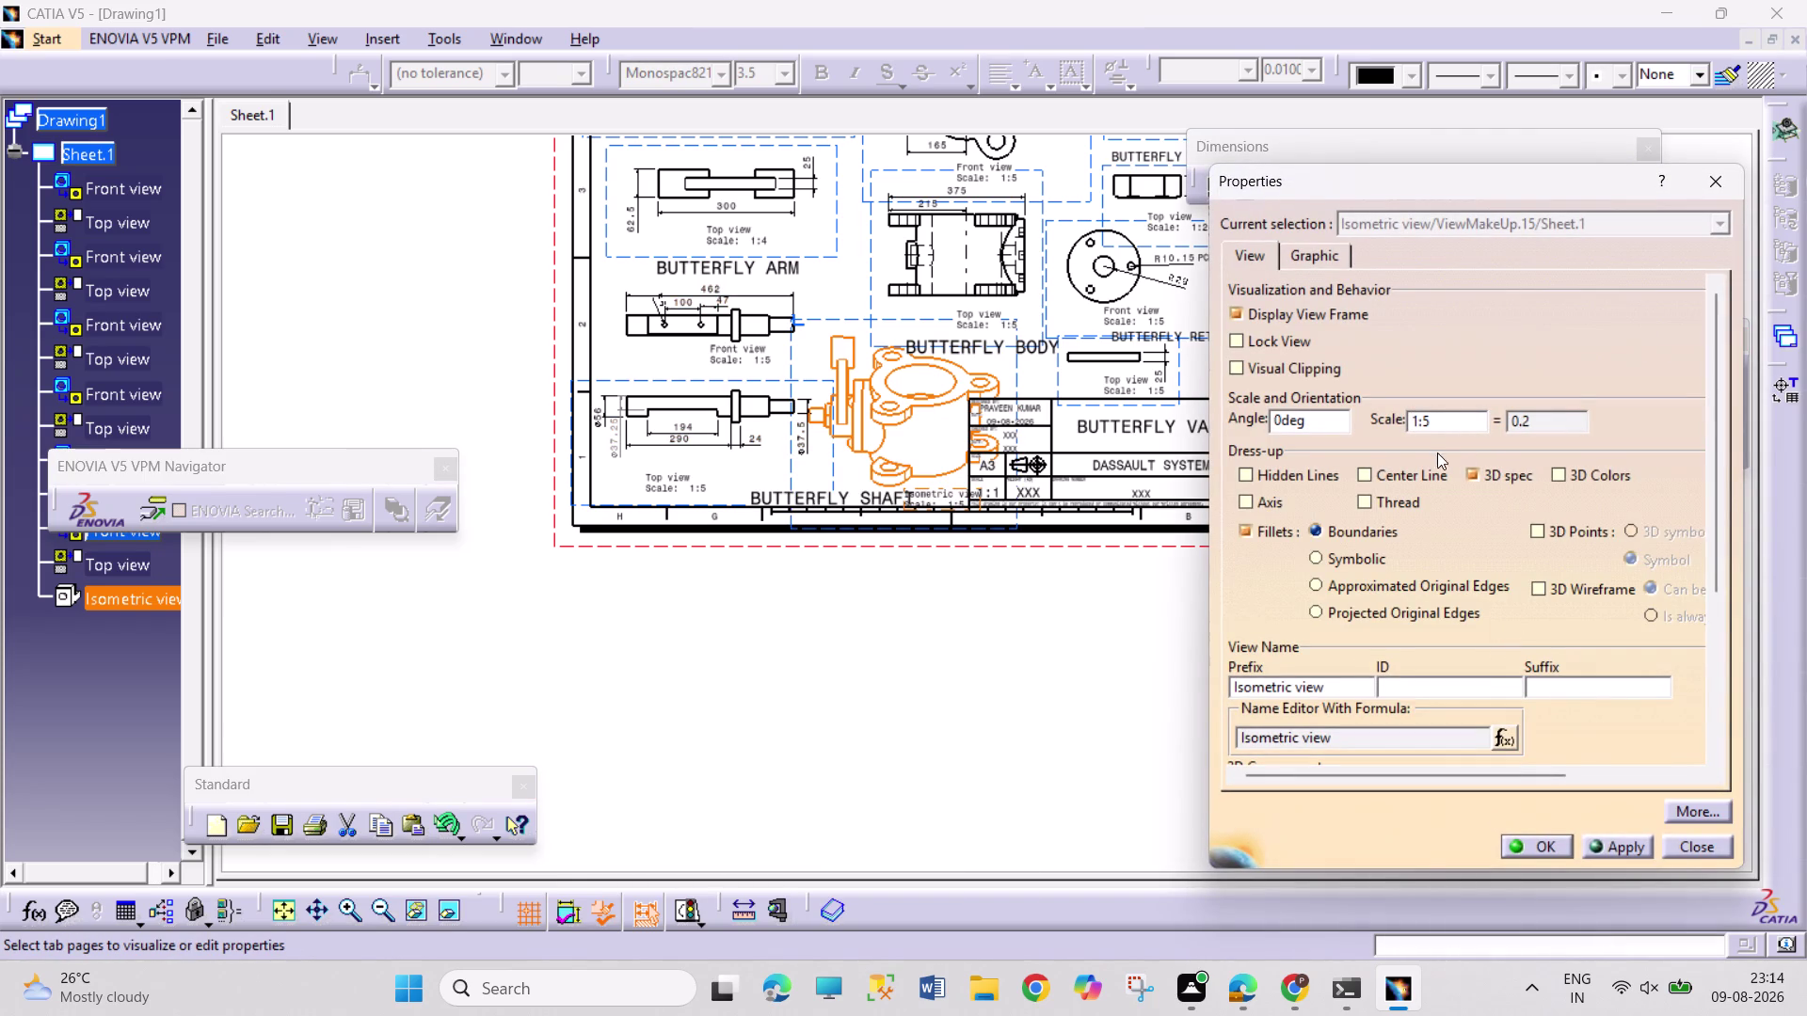
click(1439, 426)
key(BackSpace)
key(7)
key(Return)
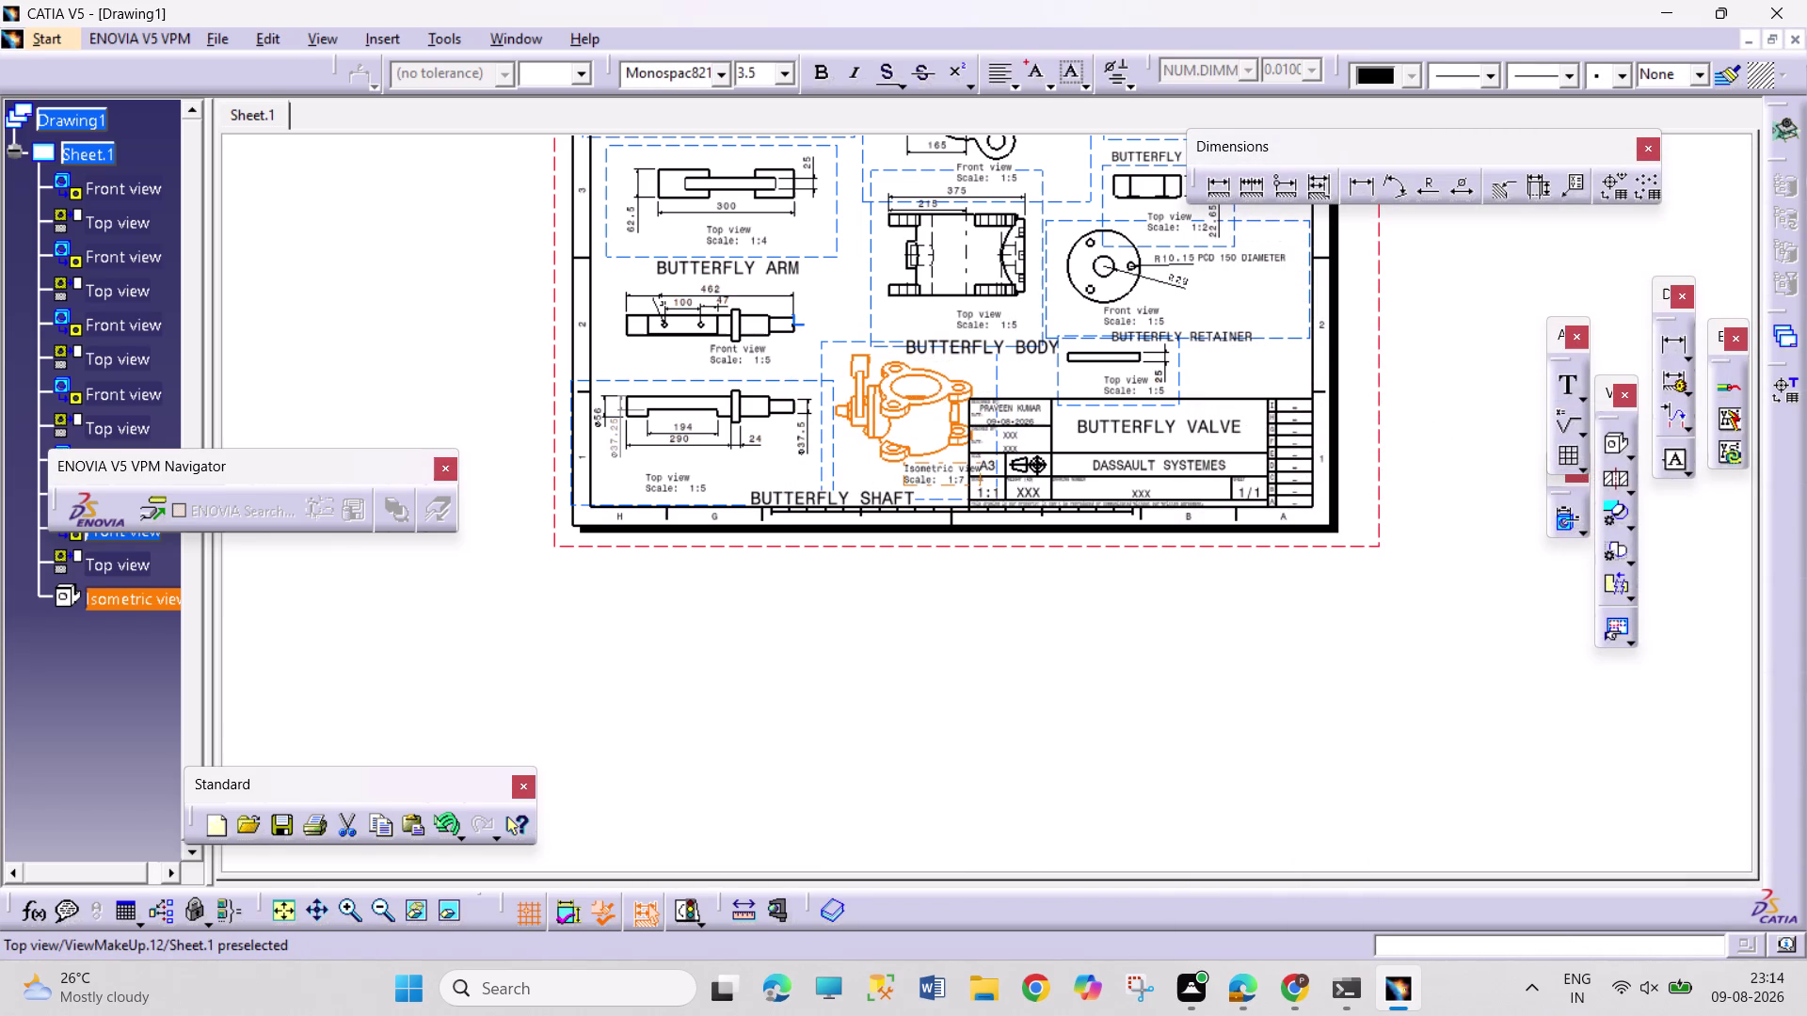
Reposition the rescaled isometric view into its final spot beside the title block.
drag(999, 384, 979, 374)
click(1128, 646)
middle_drag(987, 670, 987, 614)
middle_drag(983, 668, 995, 645)
drag(909, 481, 909, 480)
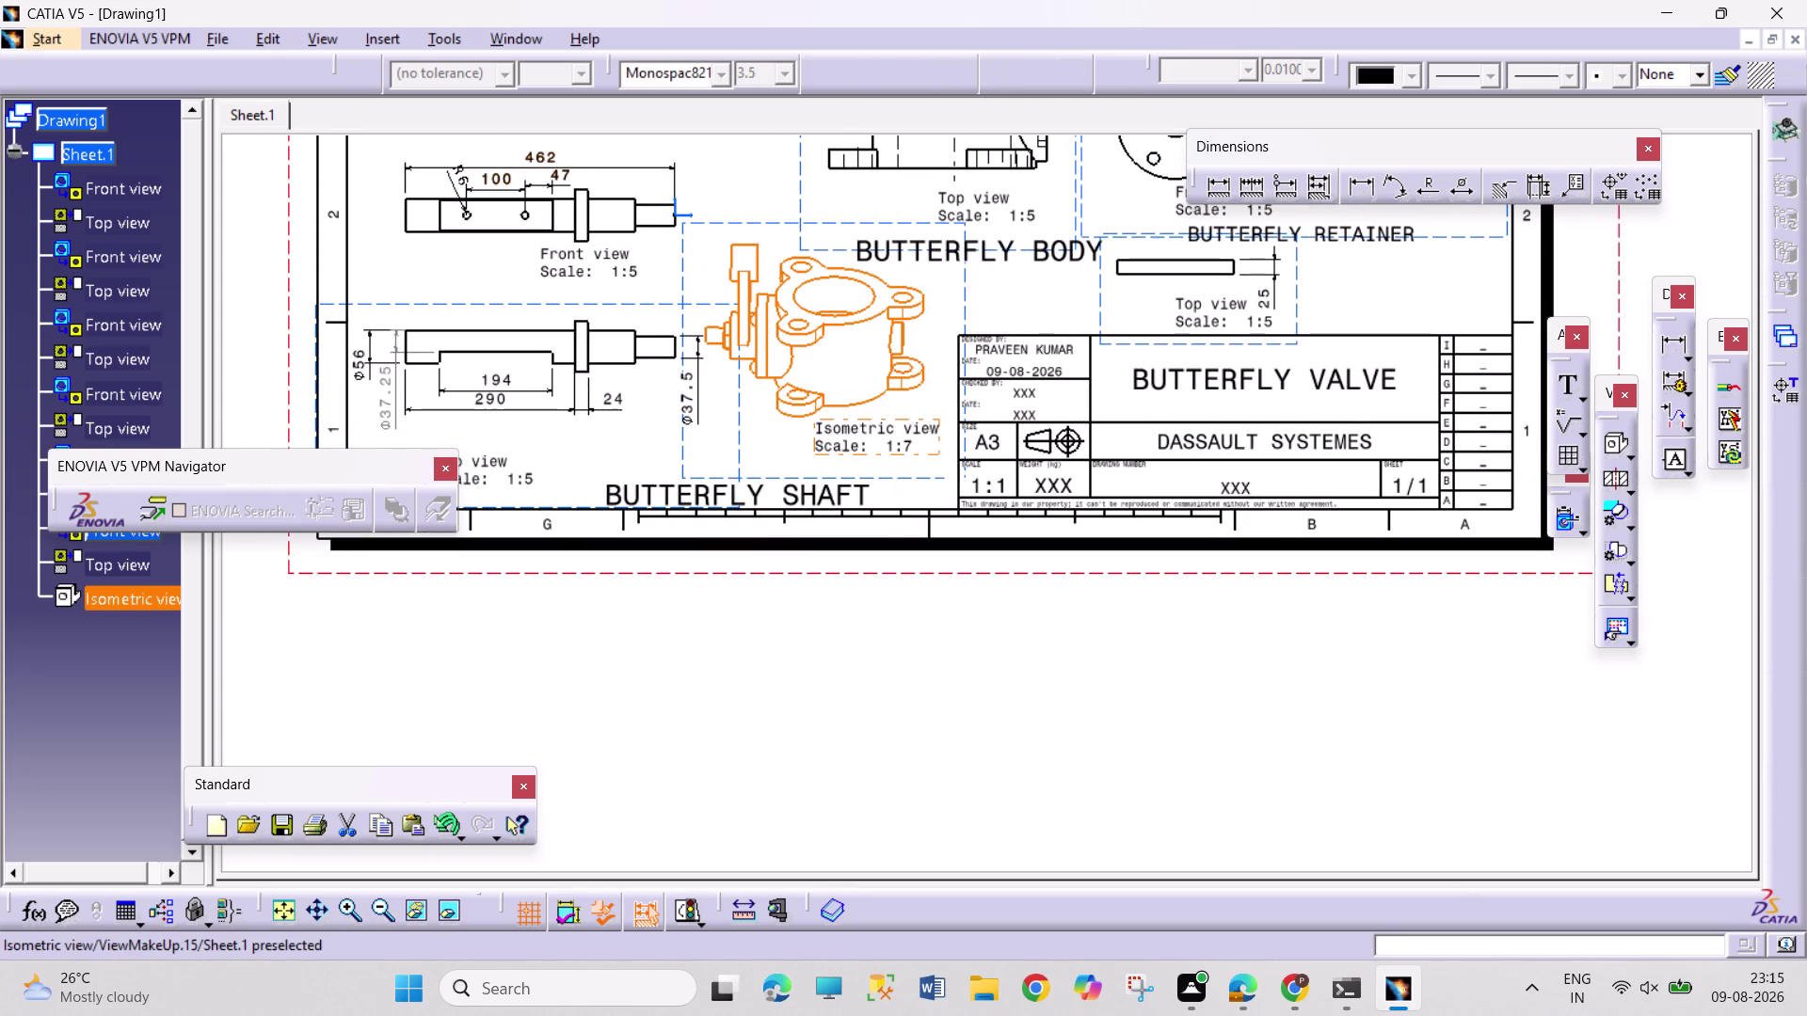
drag(908, 480, 905, 472)
click(1007, 660)
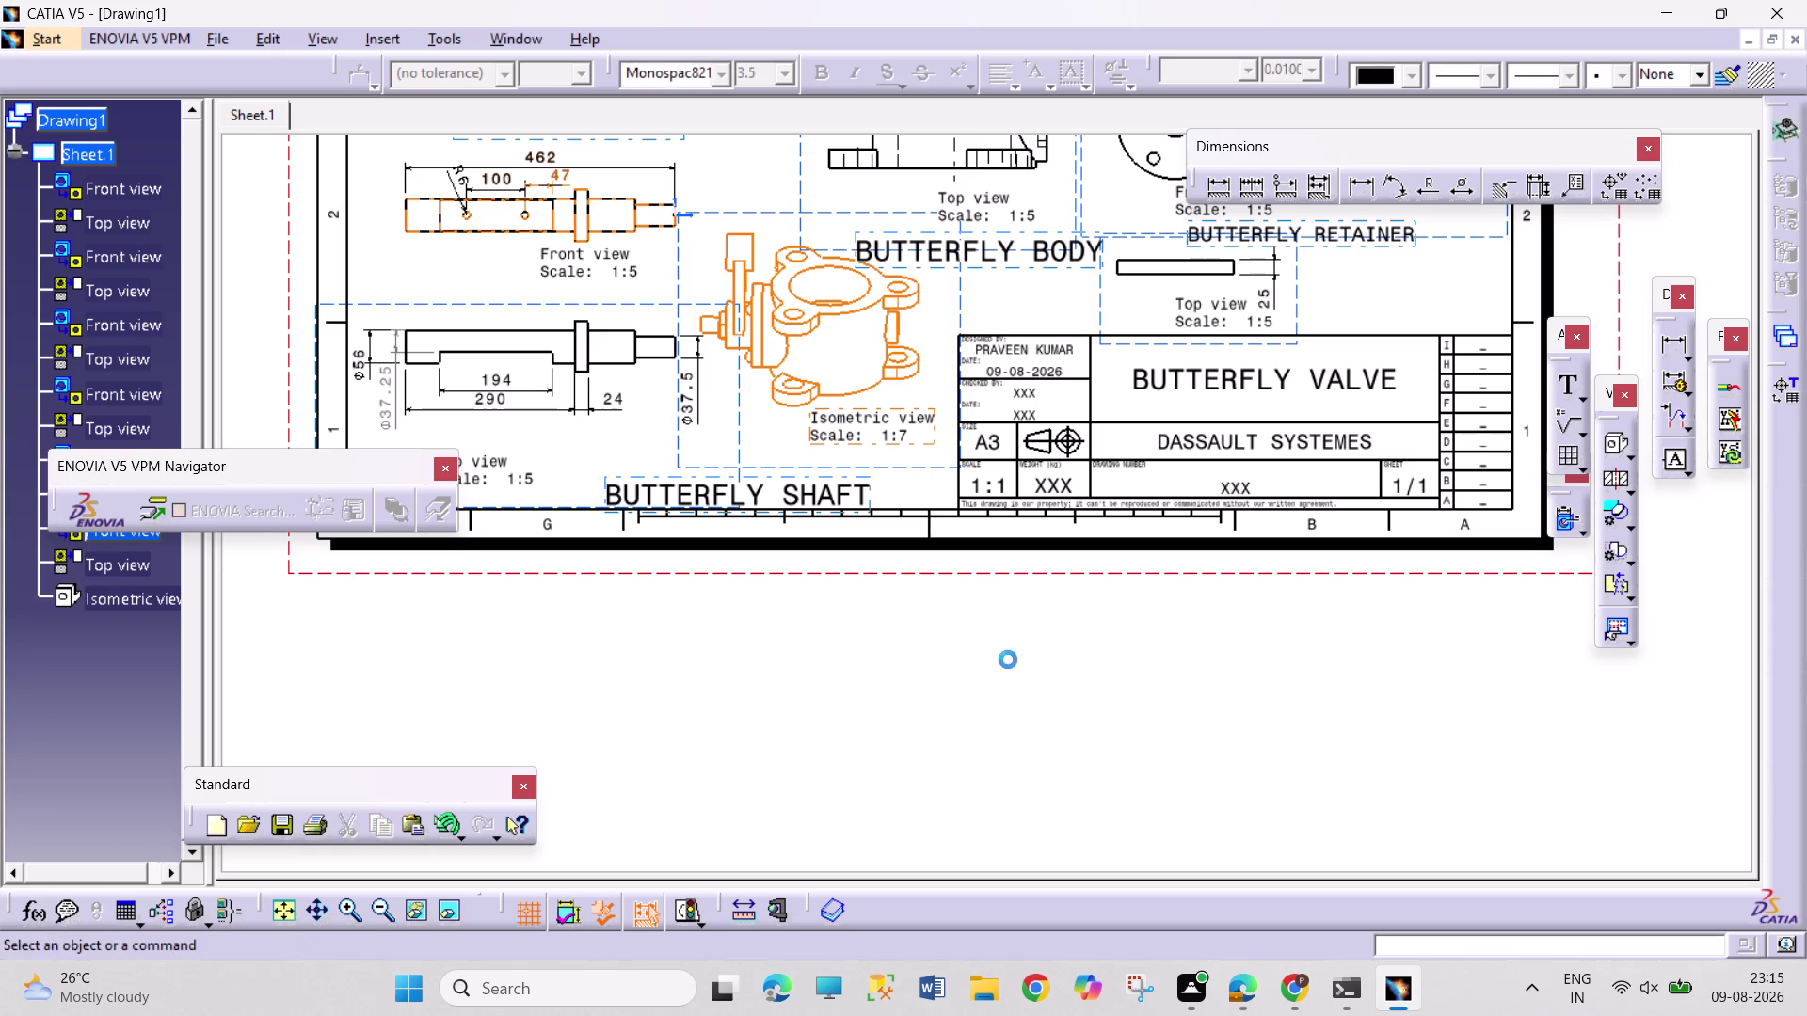
middle_drag(1016, 675, 1095, 784)
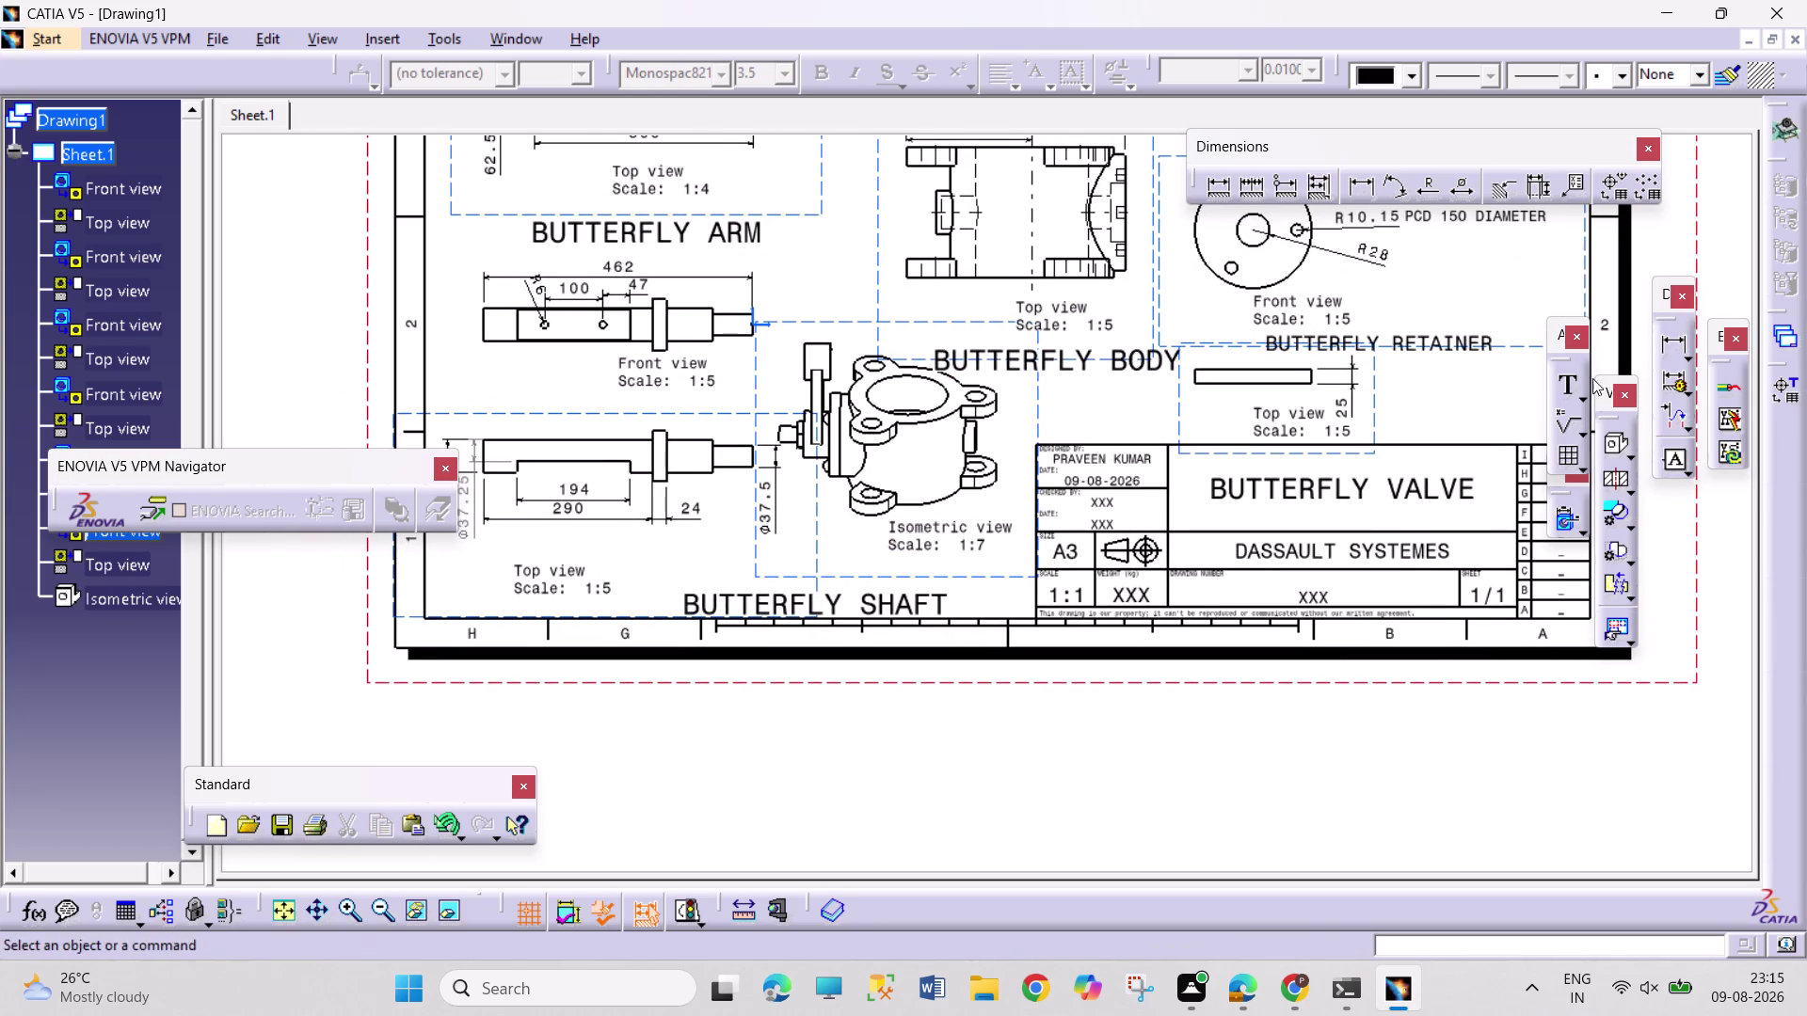
click(1562, 384)
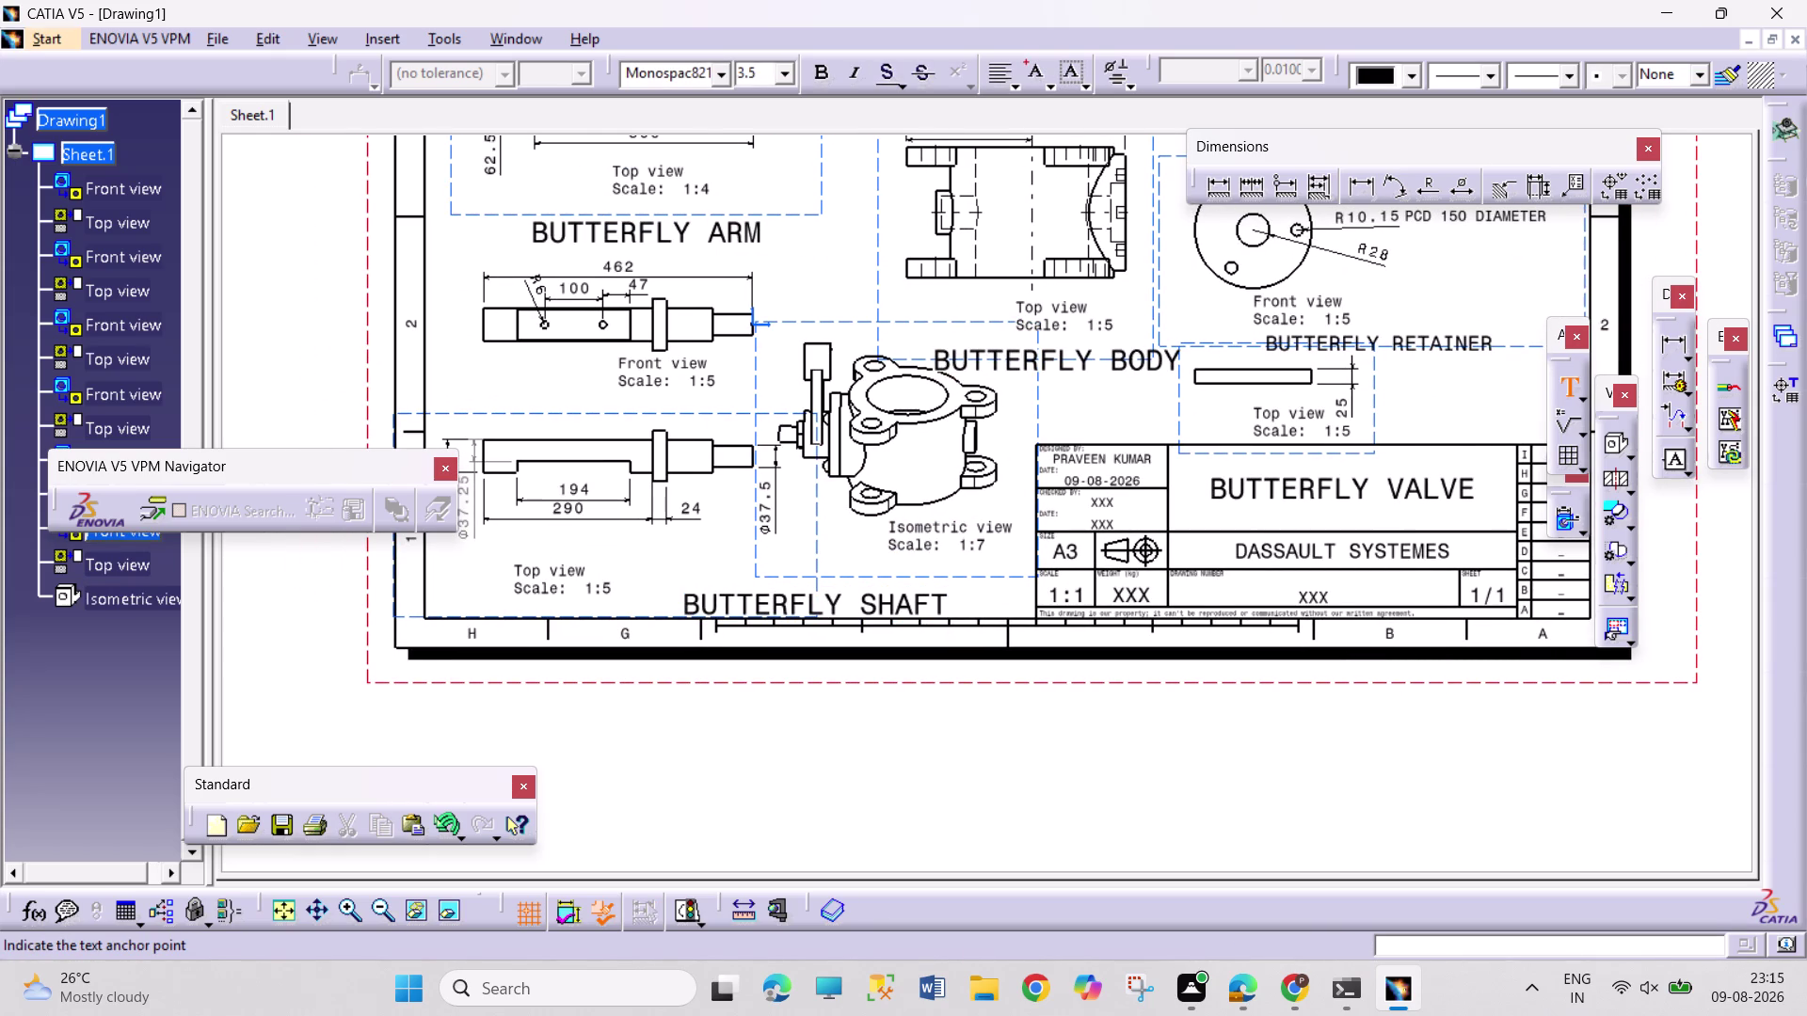
Enter the label BUTTERFLY VALVE below the isometric view.
click(802, 558)
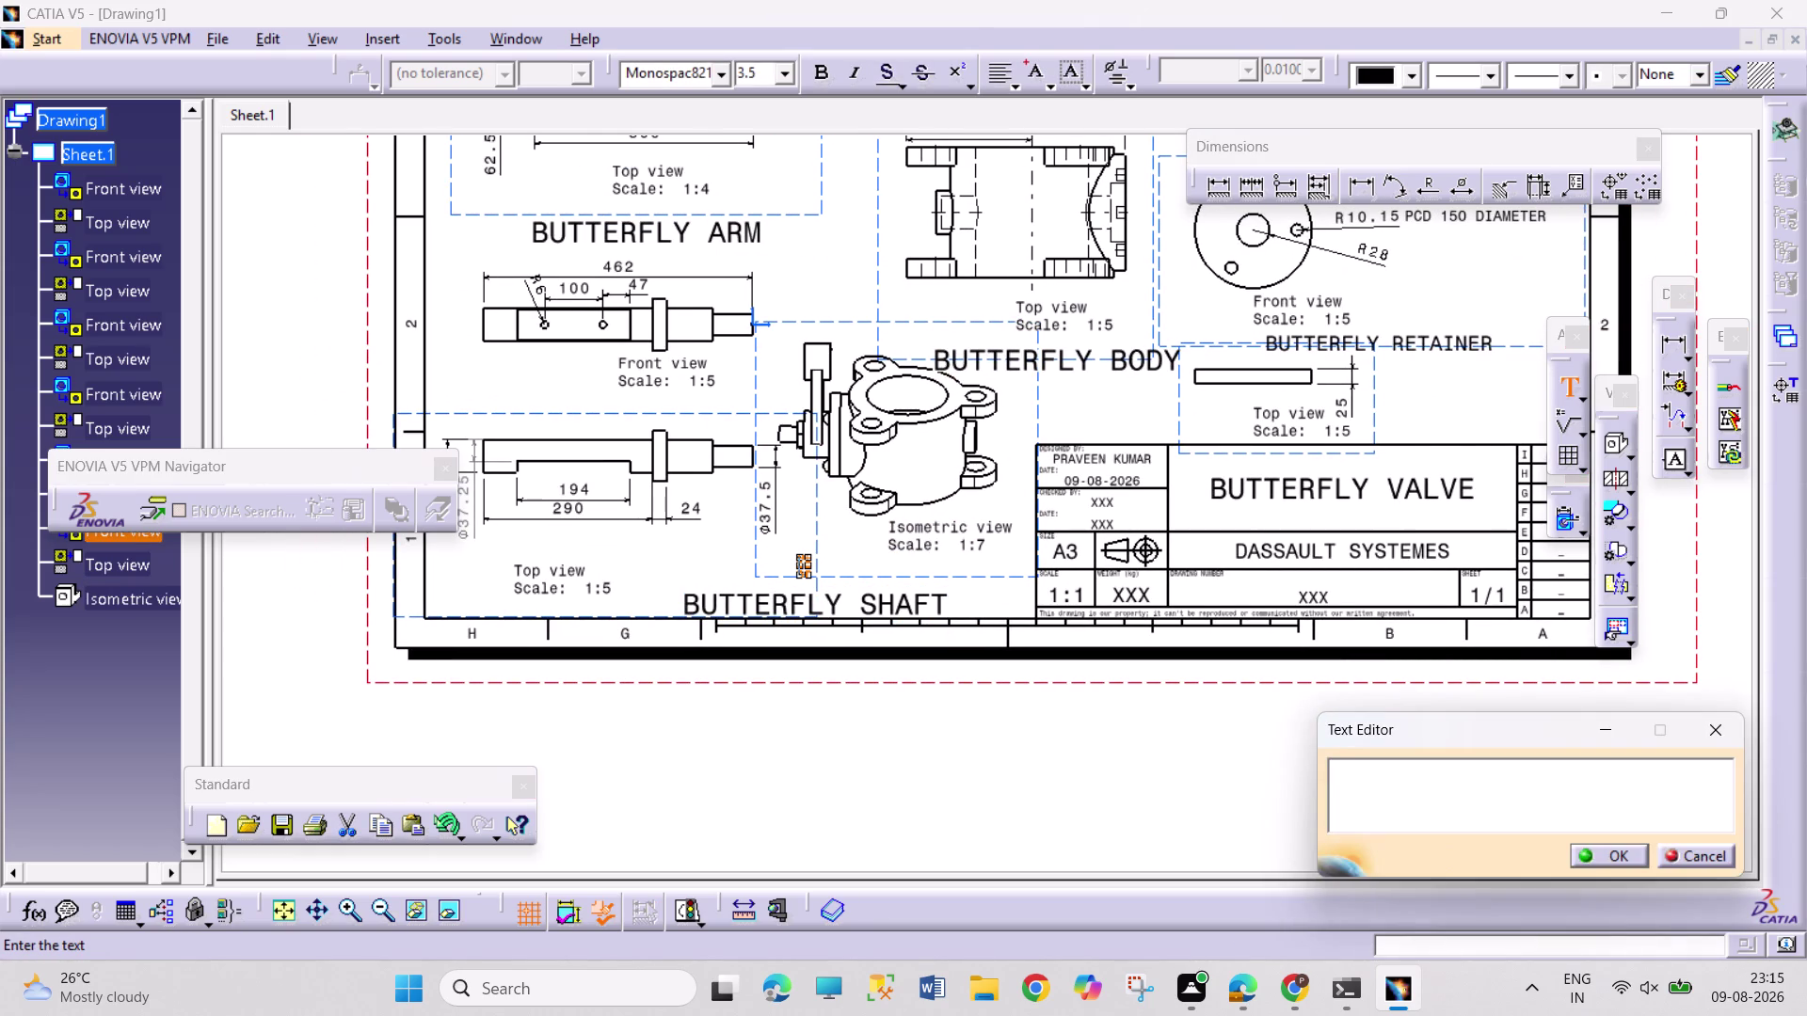
text(BUTTERF)
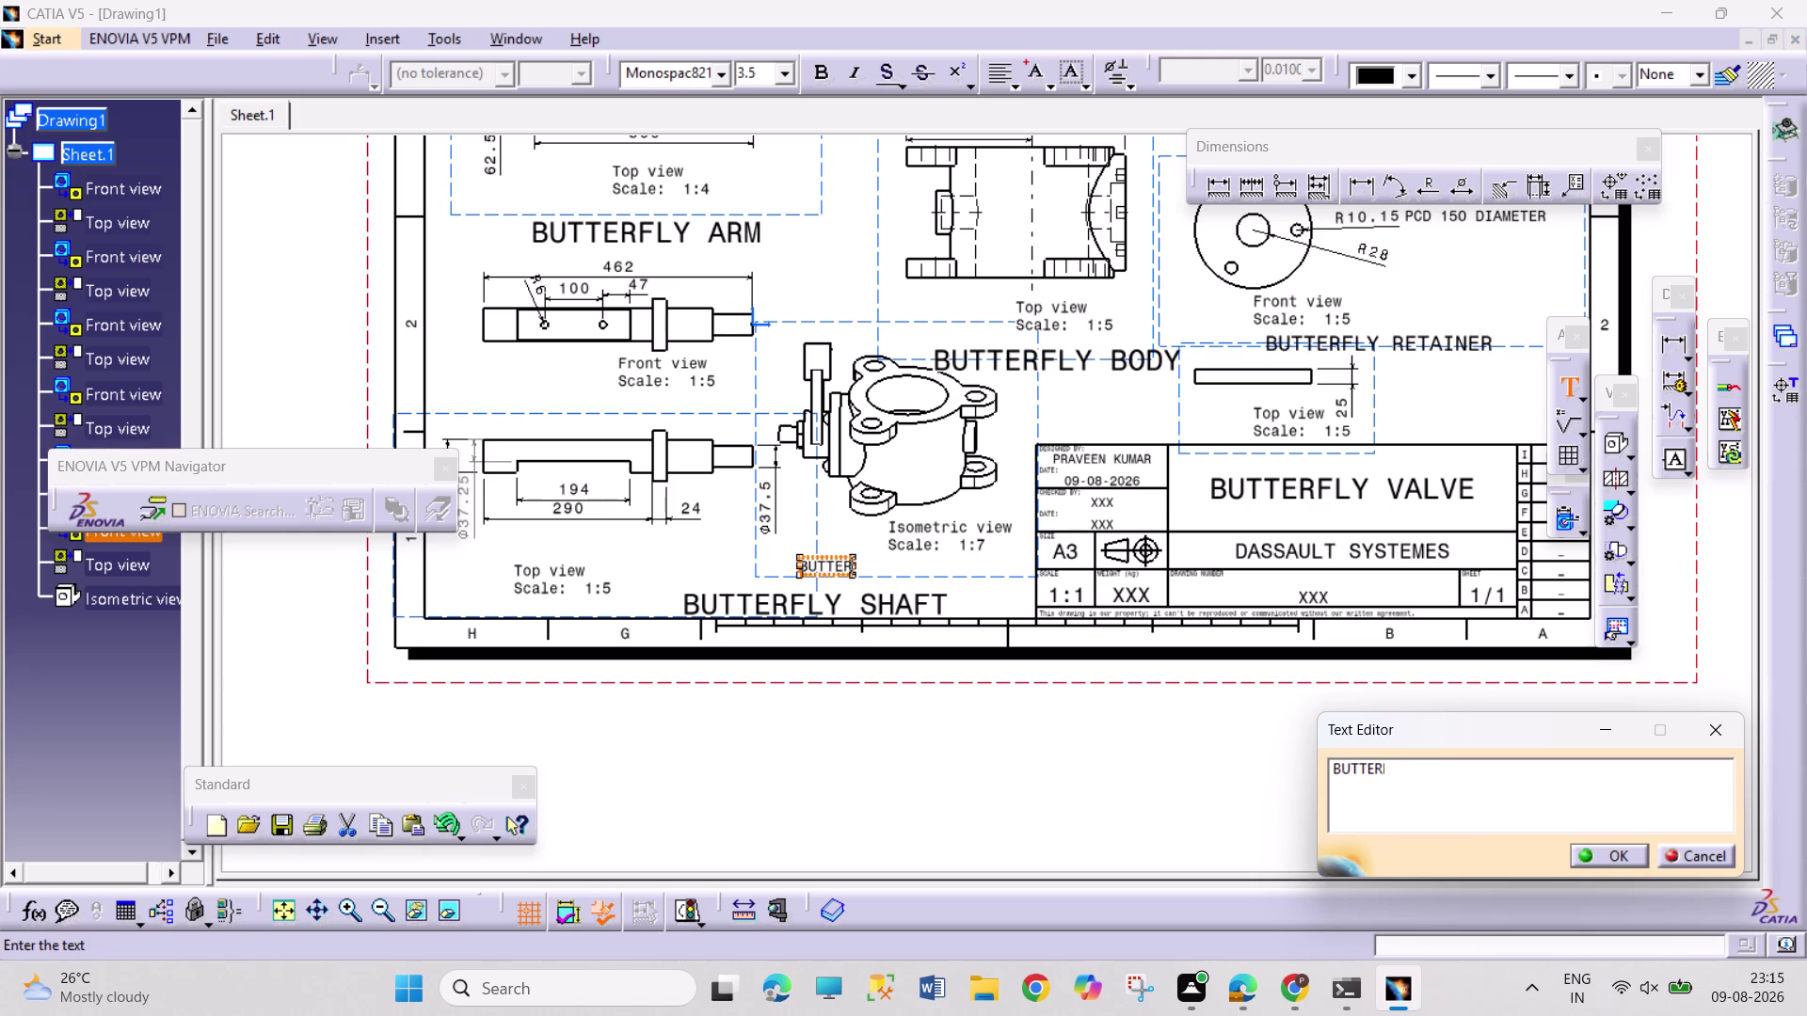
text(LY)
key(space)
text(VA)
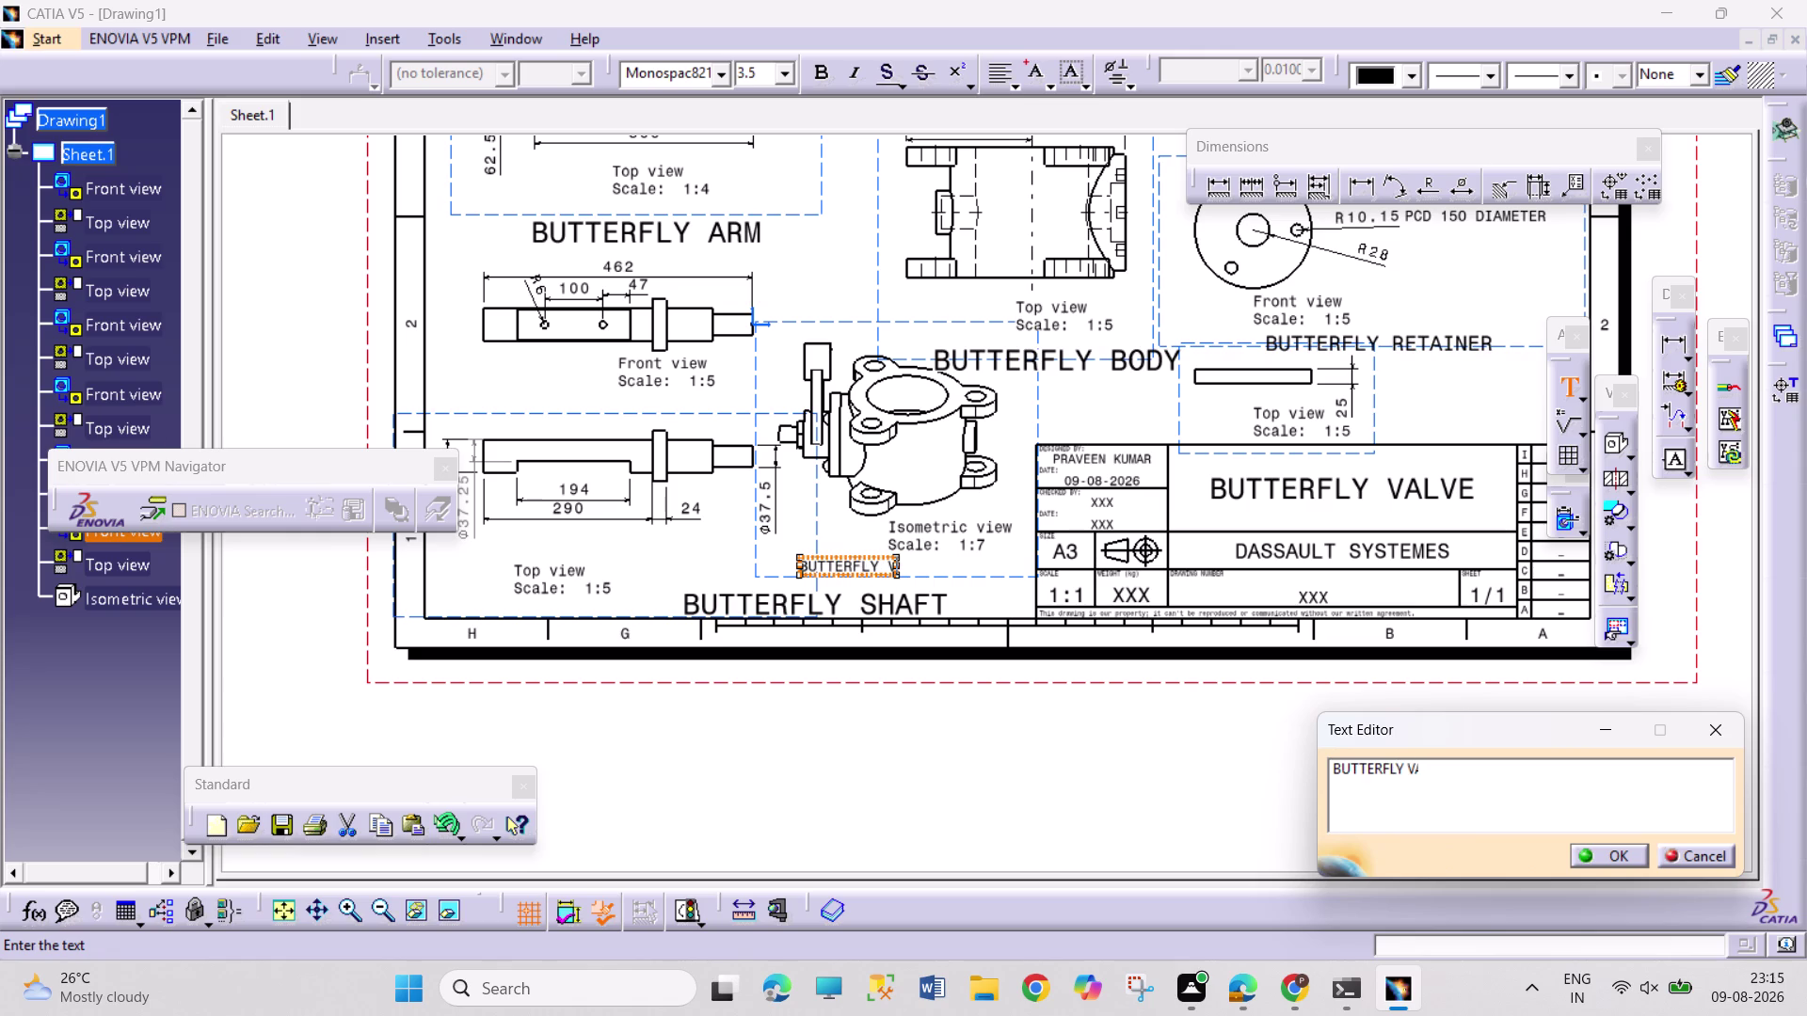
text(LVE)
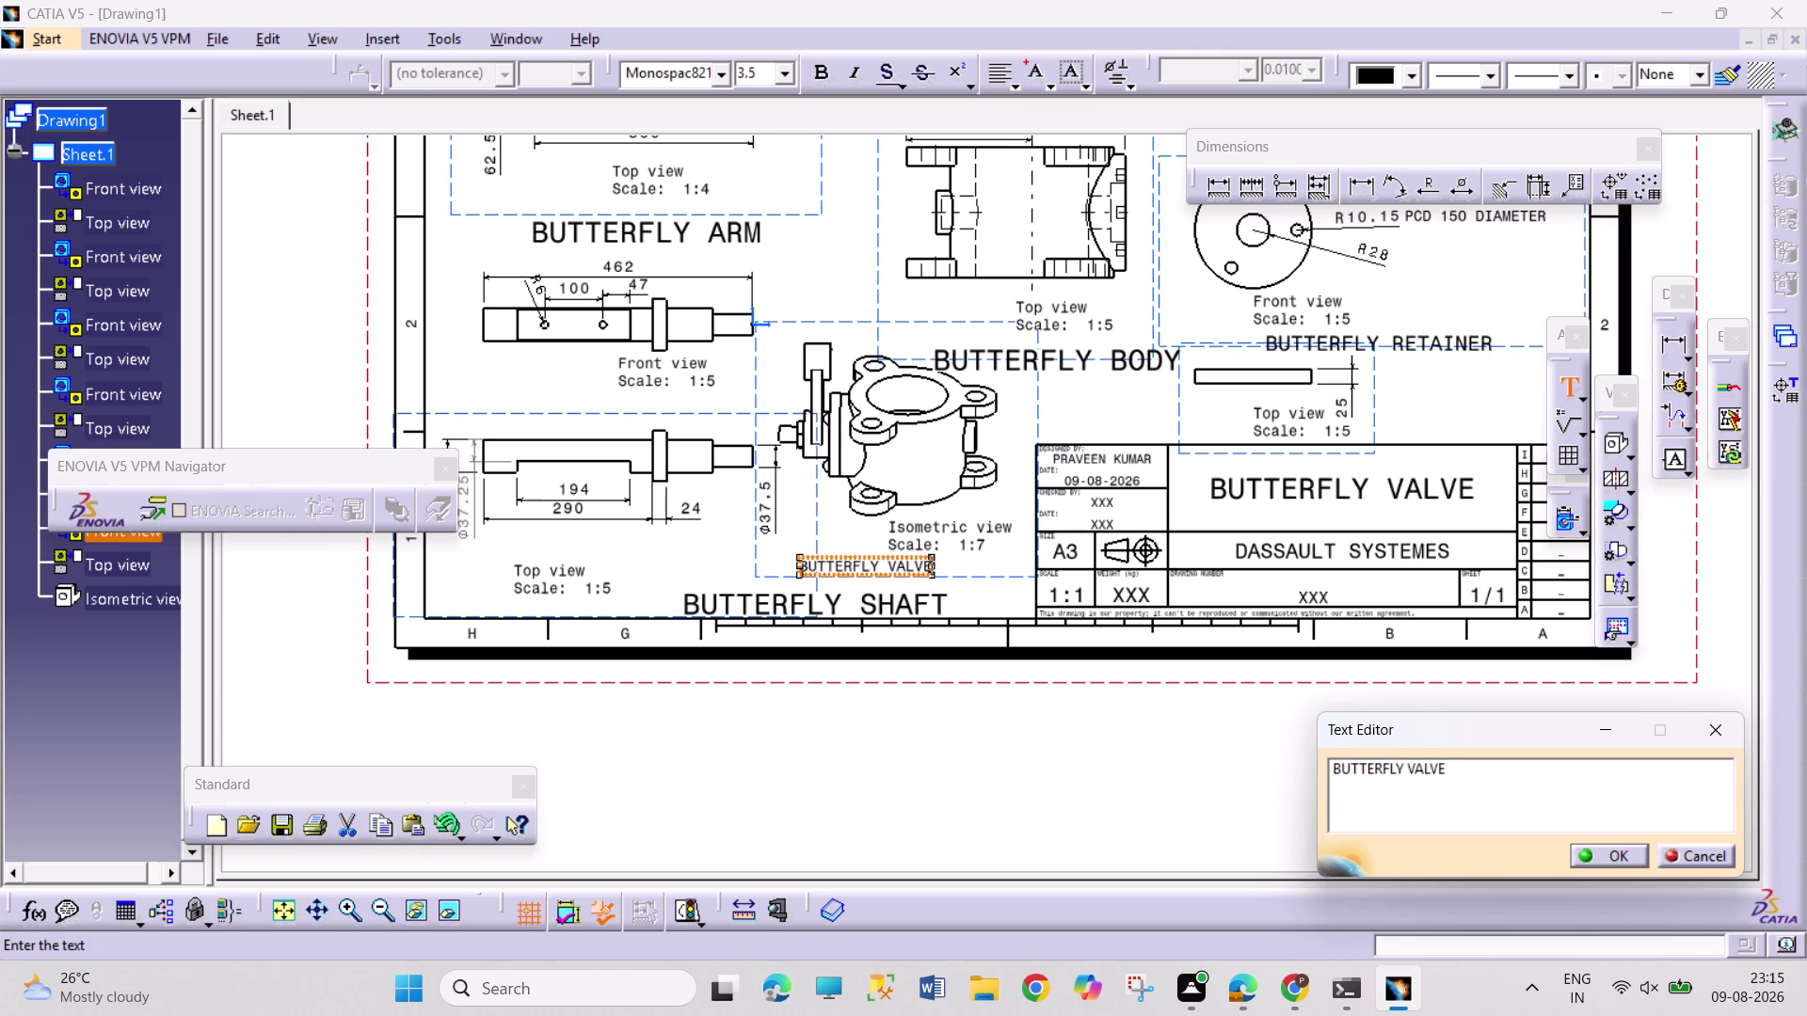
click(1626, 860)
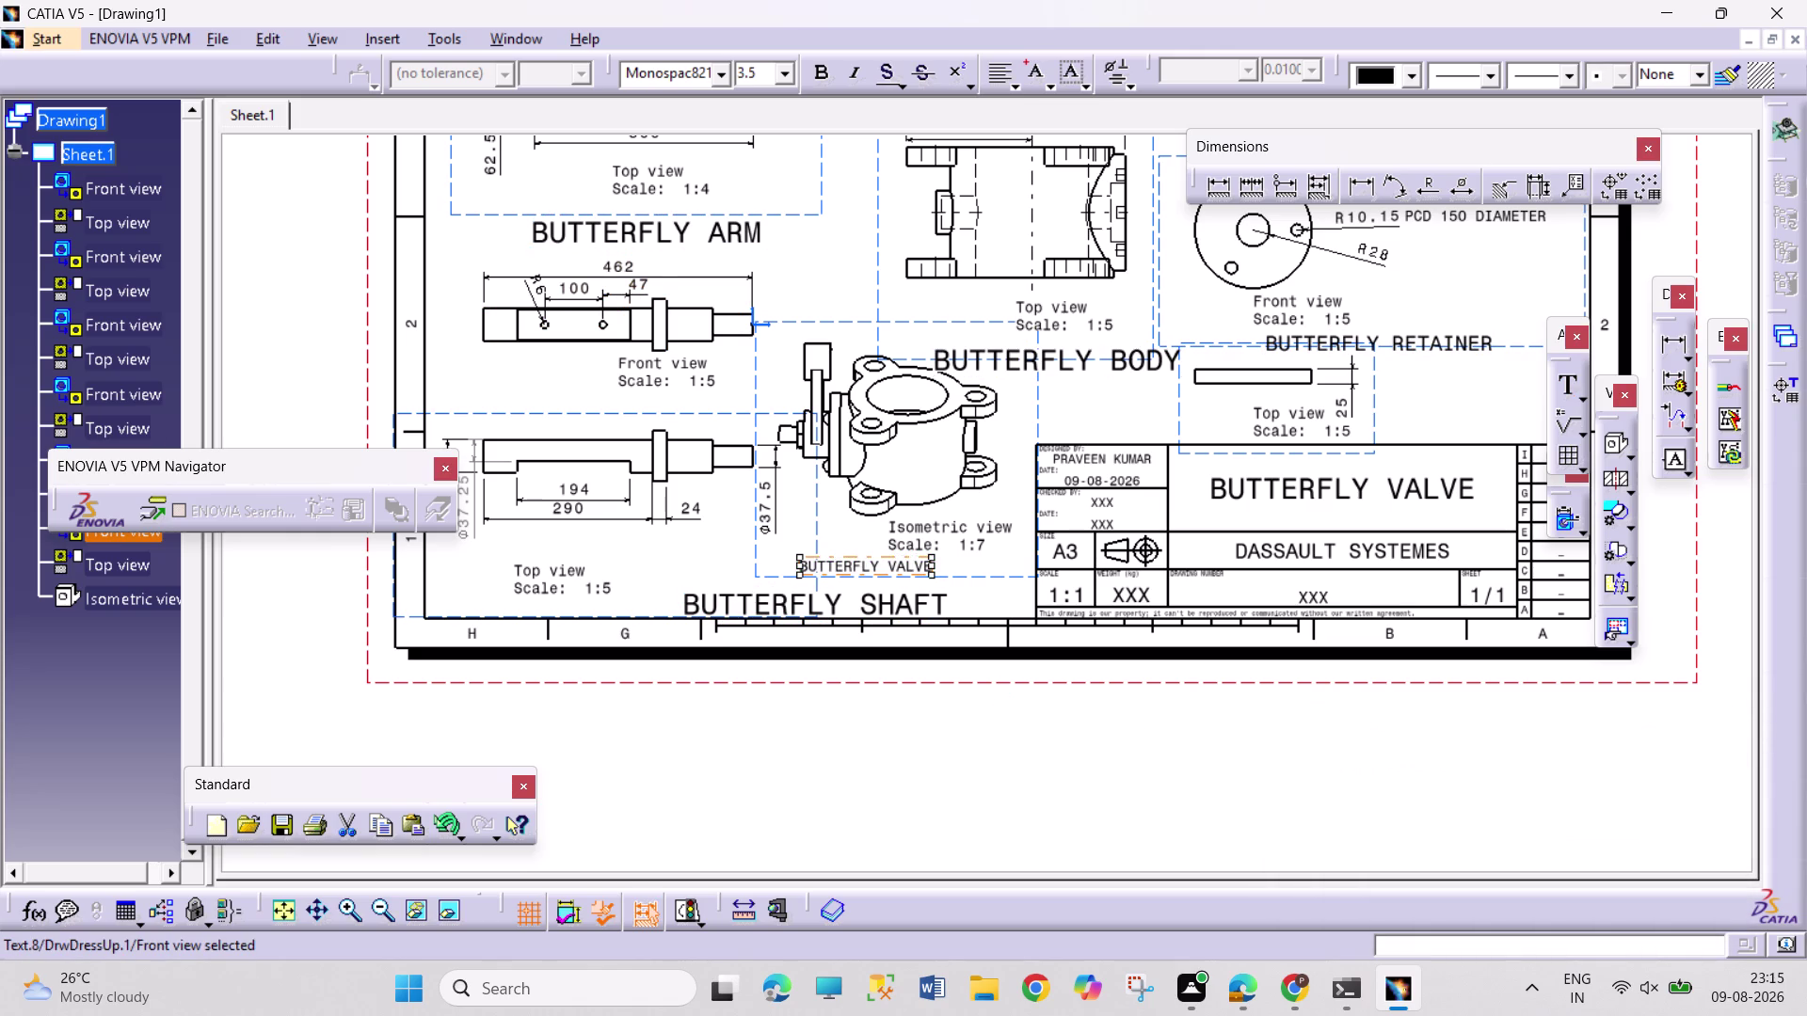
Set the BUTTERFLY VALVE label to 7 mm and center it beneath the view.
right_click(855, 563)
click(955, 166)
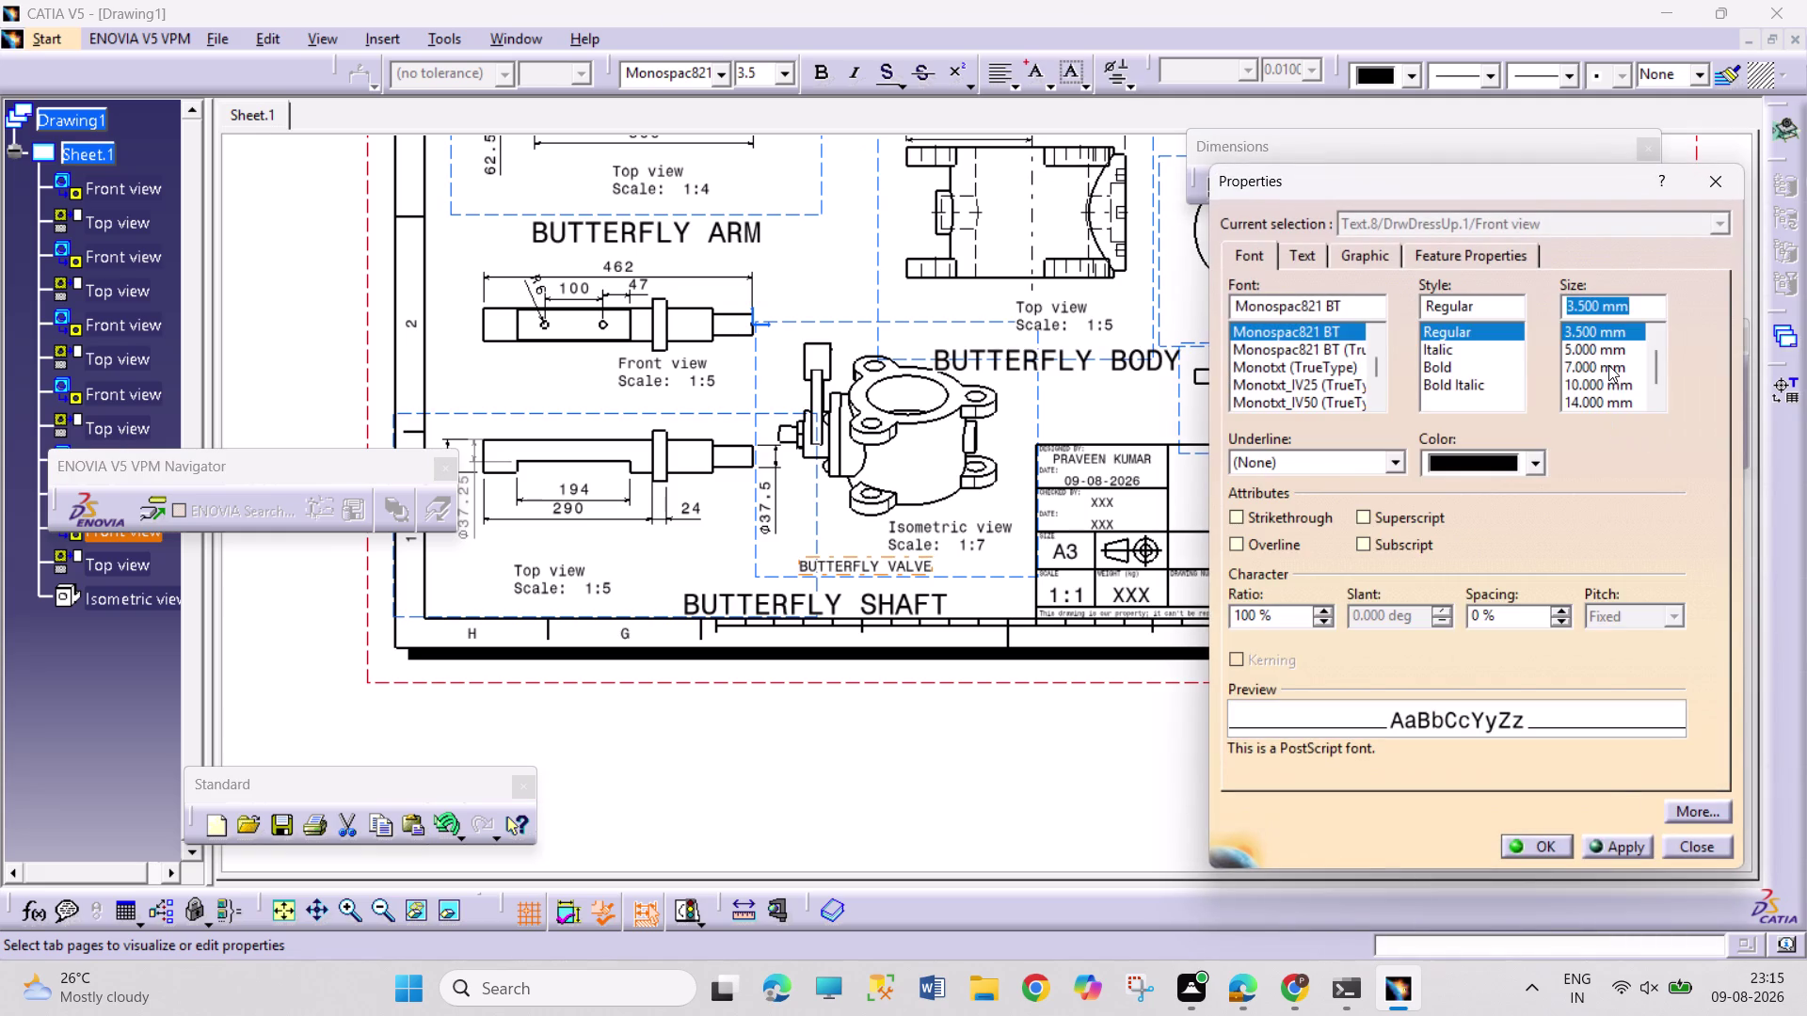
click(1608, 365)
click(1531, 842)
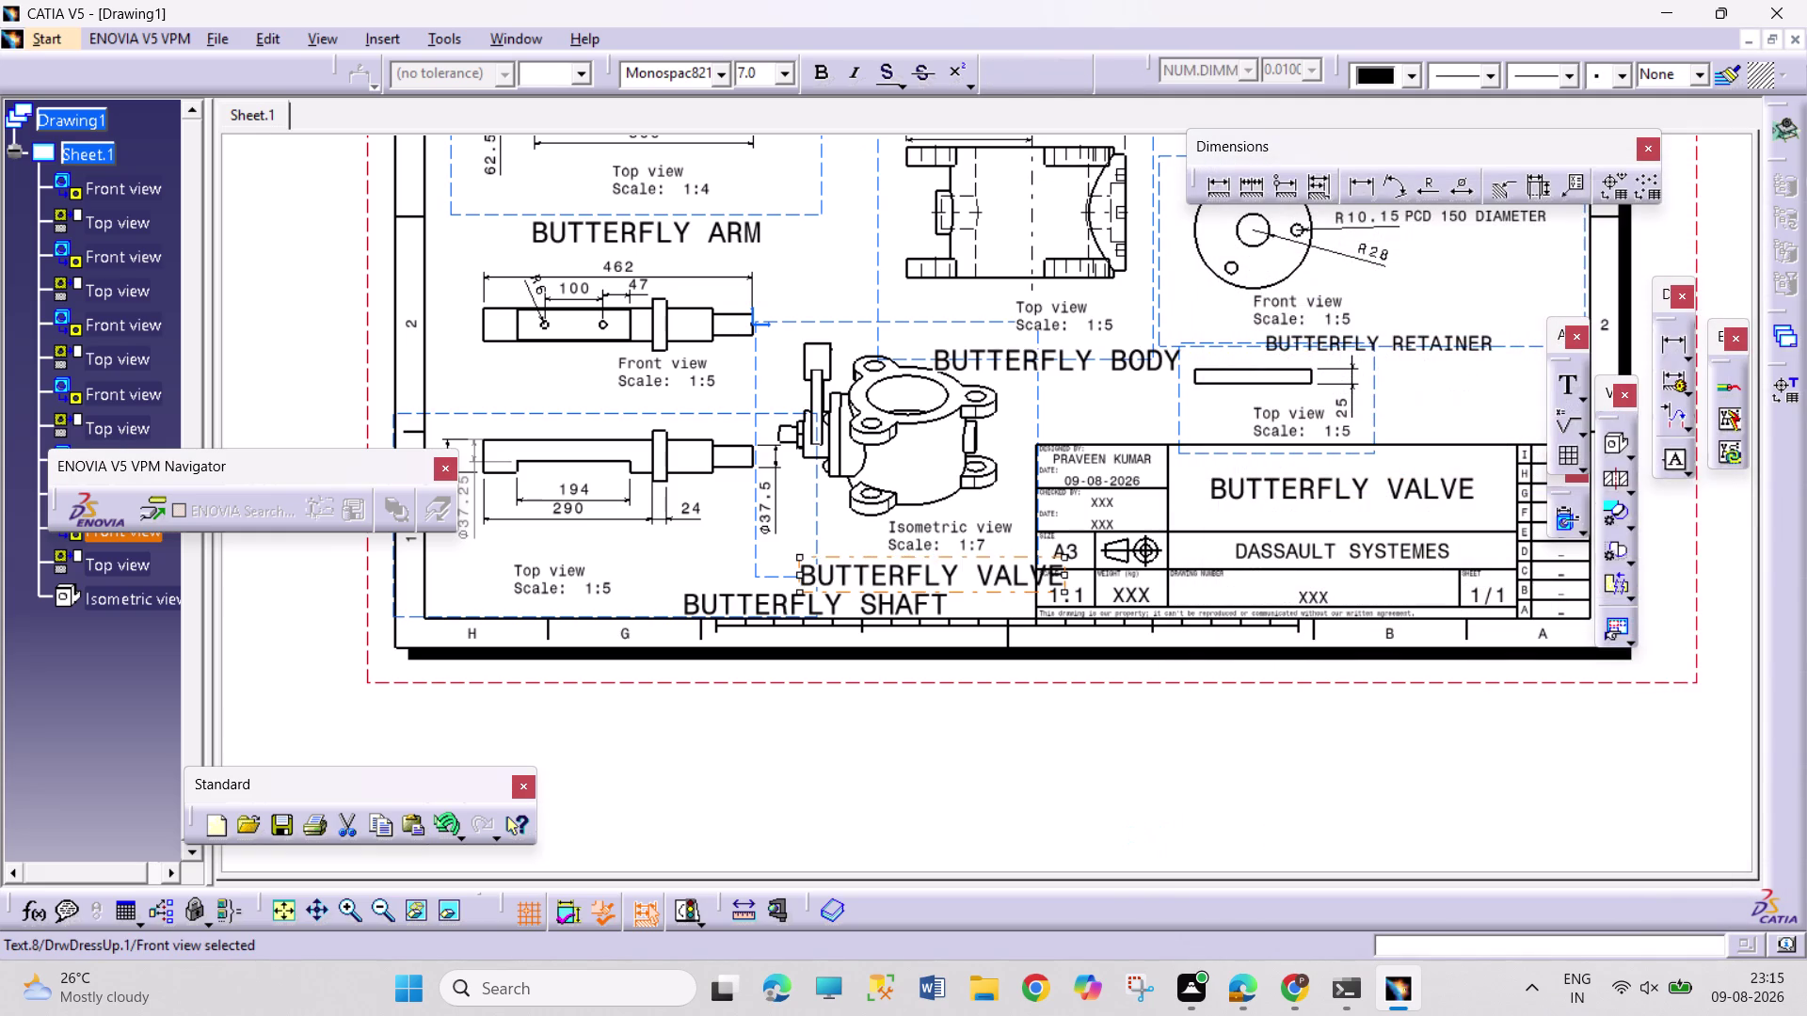
drag(926, 569, 875, 558)
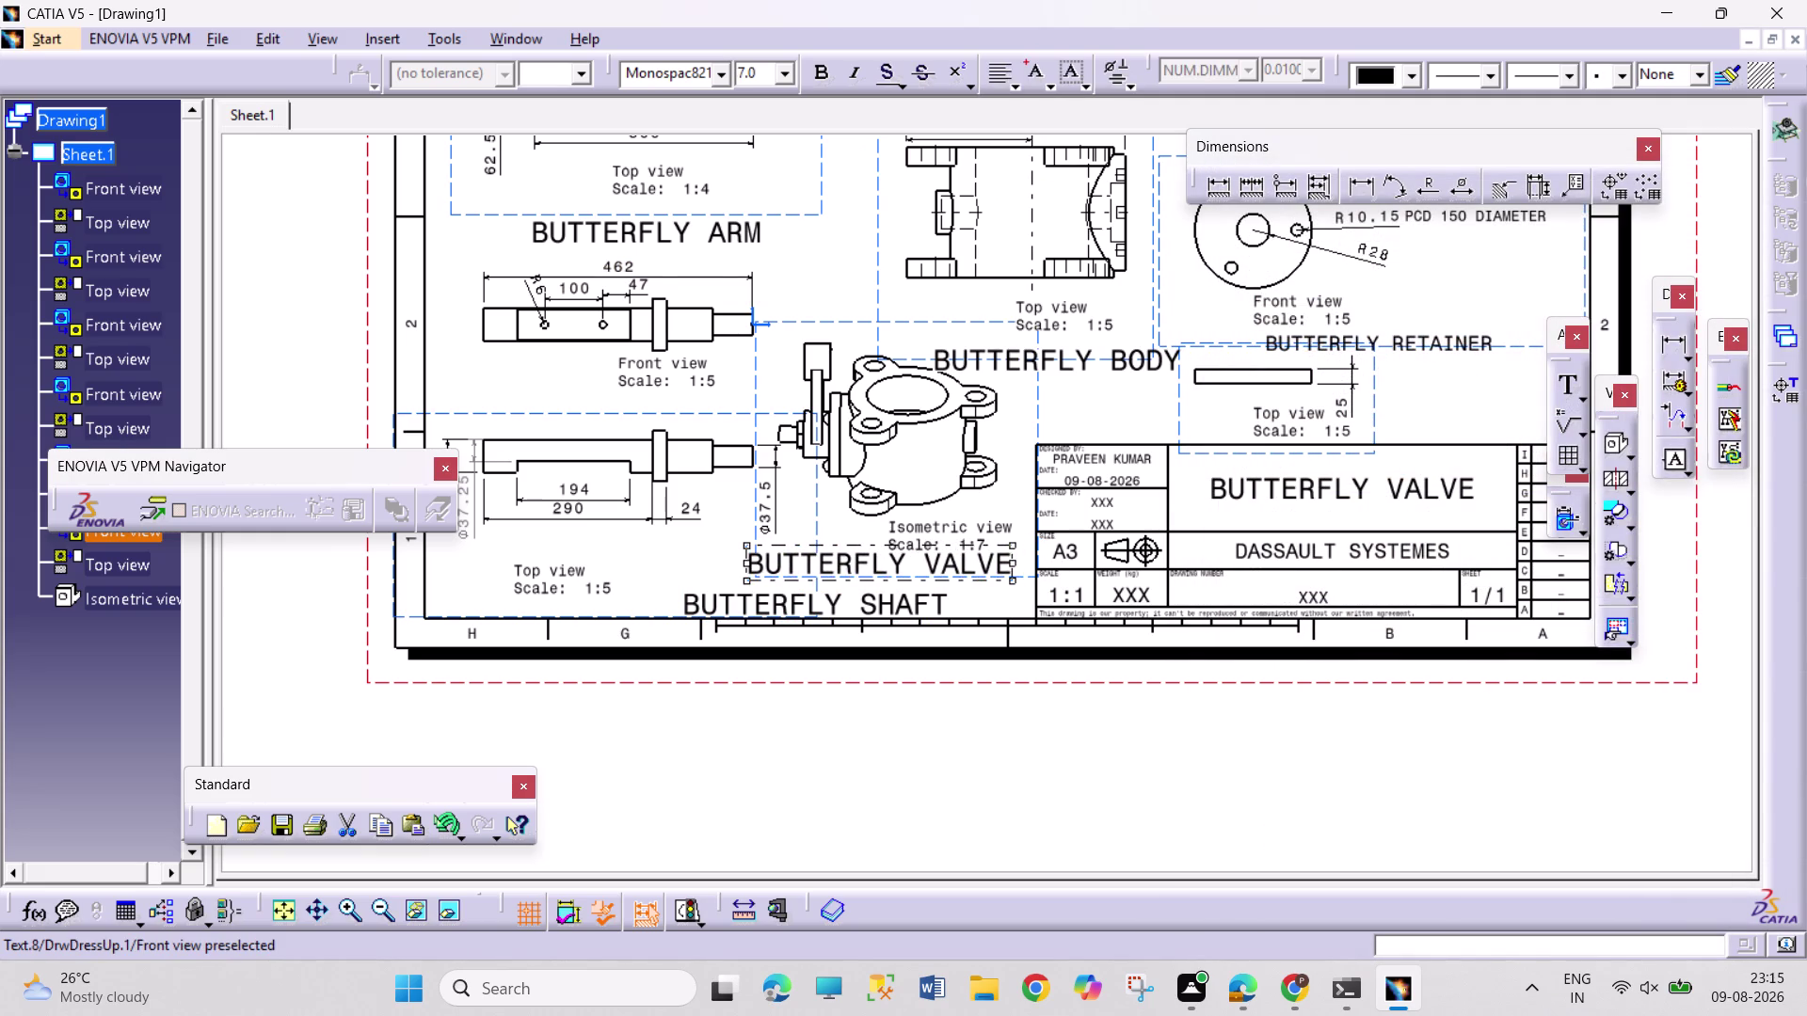
drag(875, 558, 882, 556)
click(1068, 737)
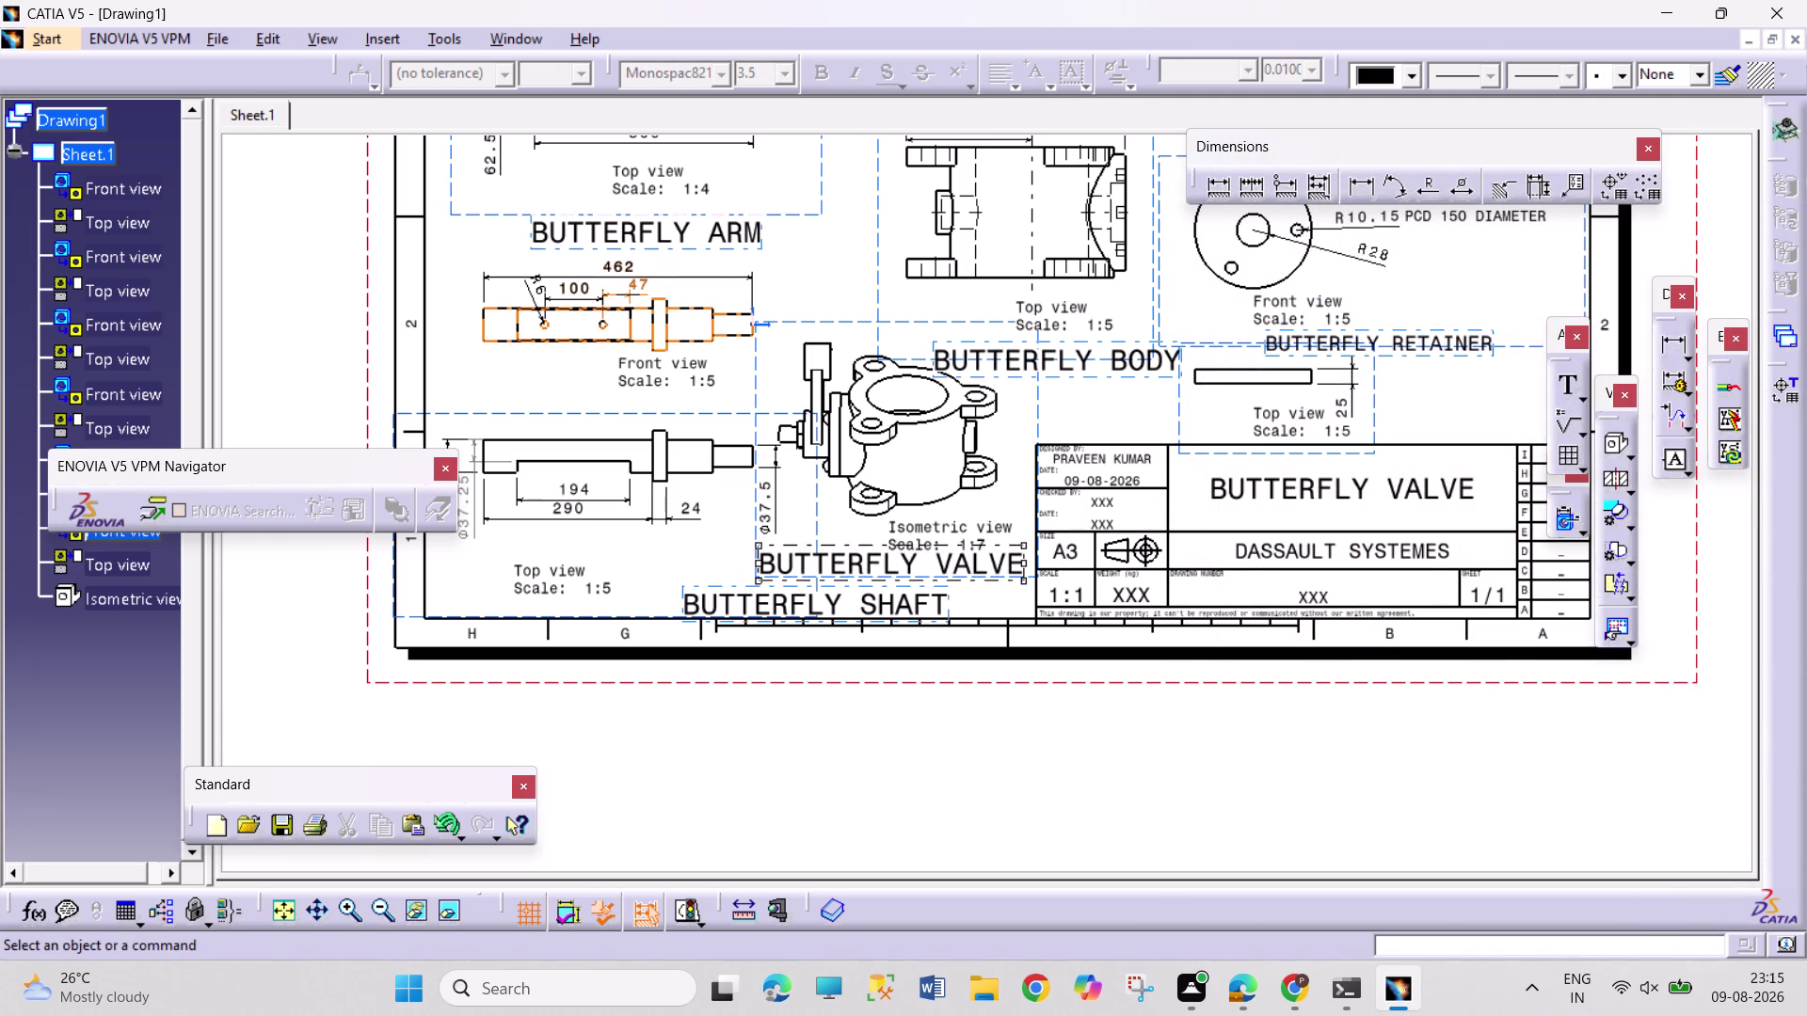
Zoom out to fit the whole sheet in view.
middle_drag(1133, 684, 1092, 802)
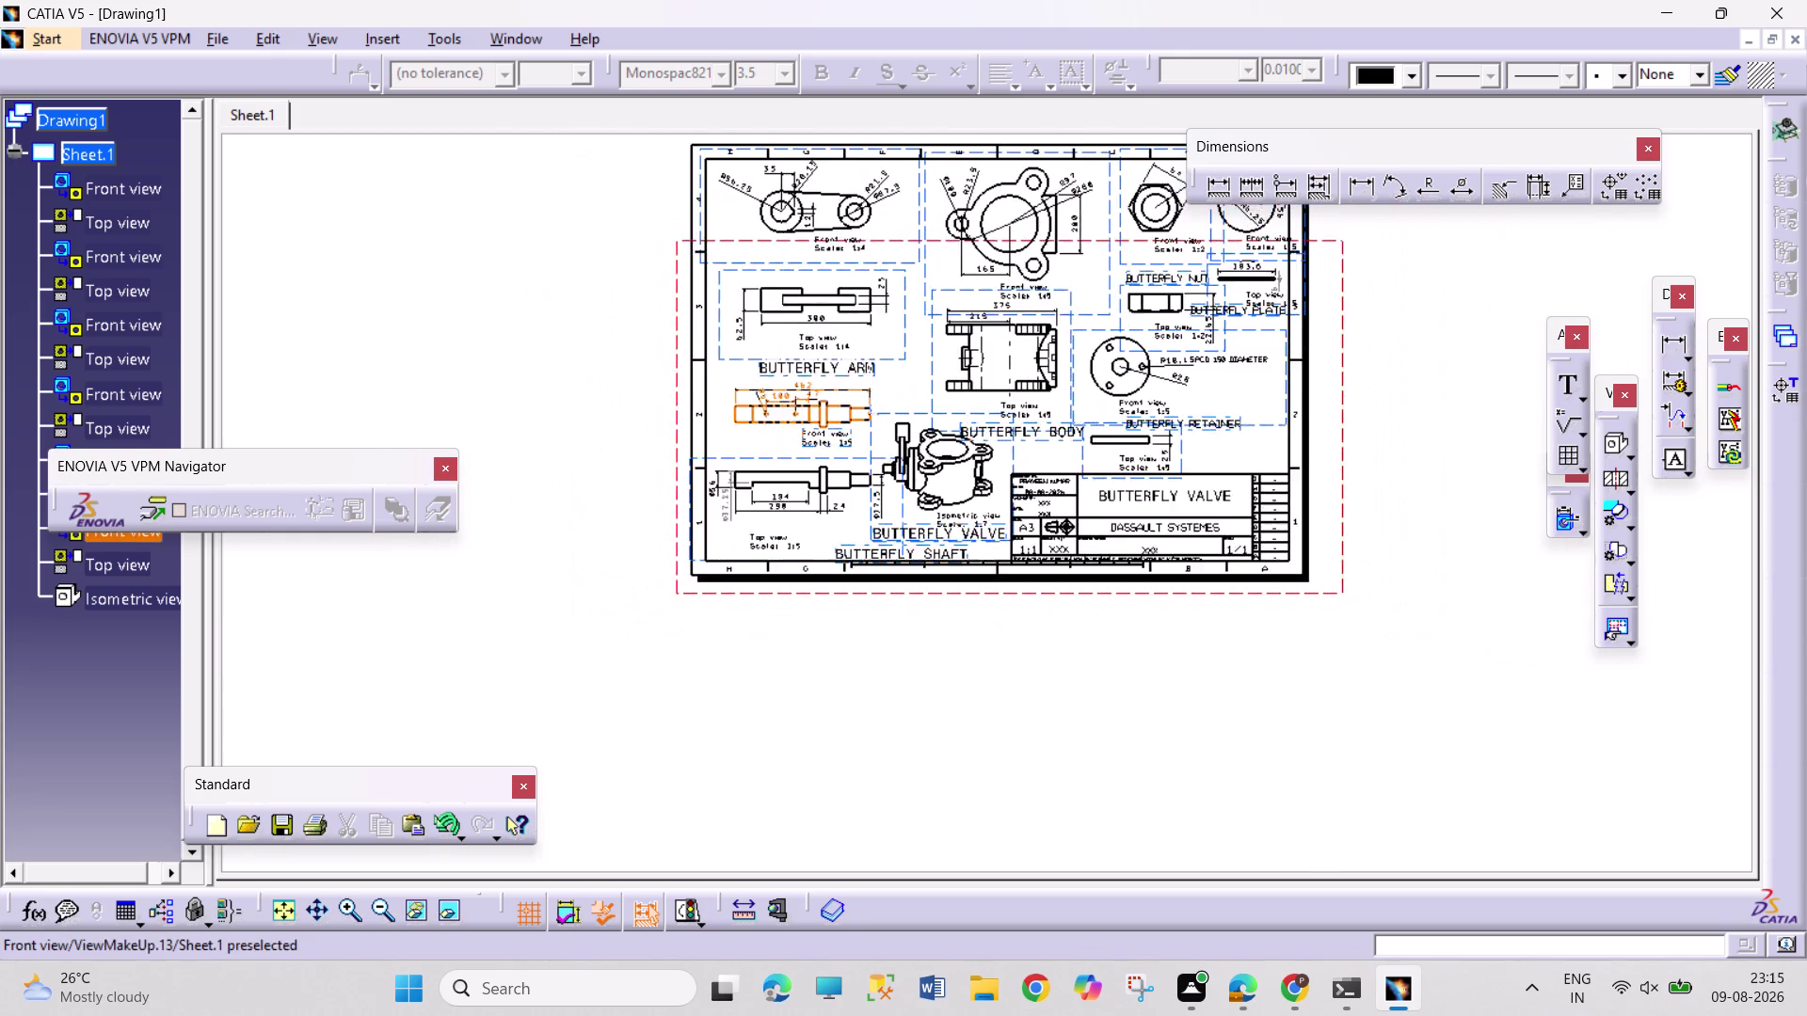
middle_drag(1093, 803, 1093, 804)
scroll(up, 3)
middle_drag(1113, 749, 1113, 785)
middle_drag(1116, 781, 1116, 772)
key(ctrl+s)
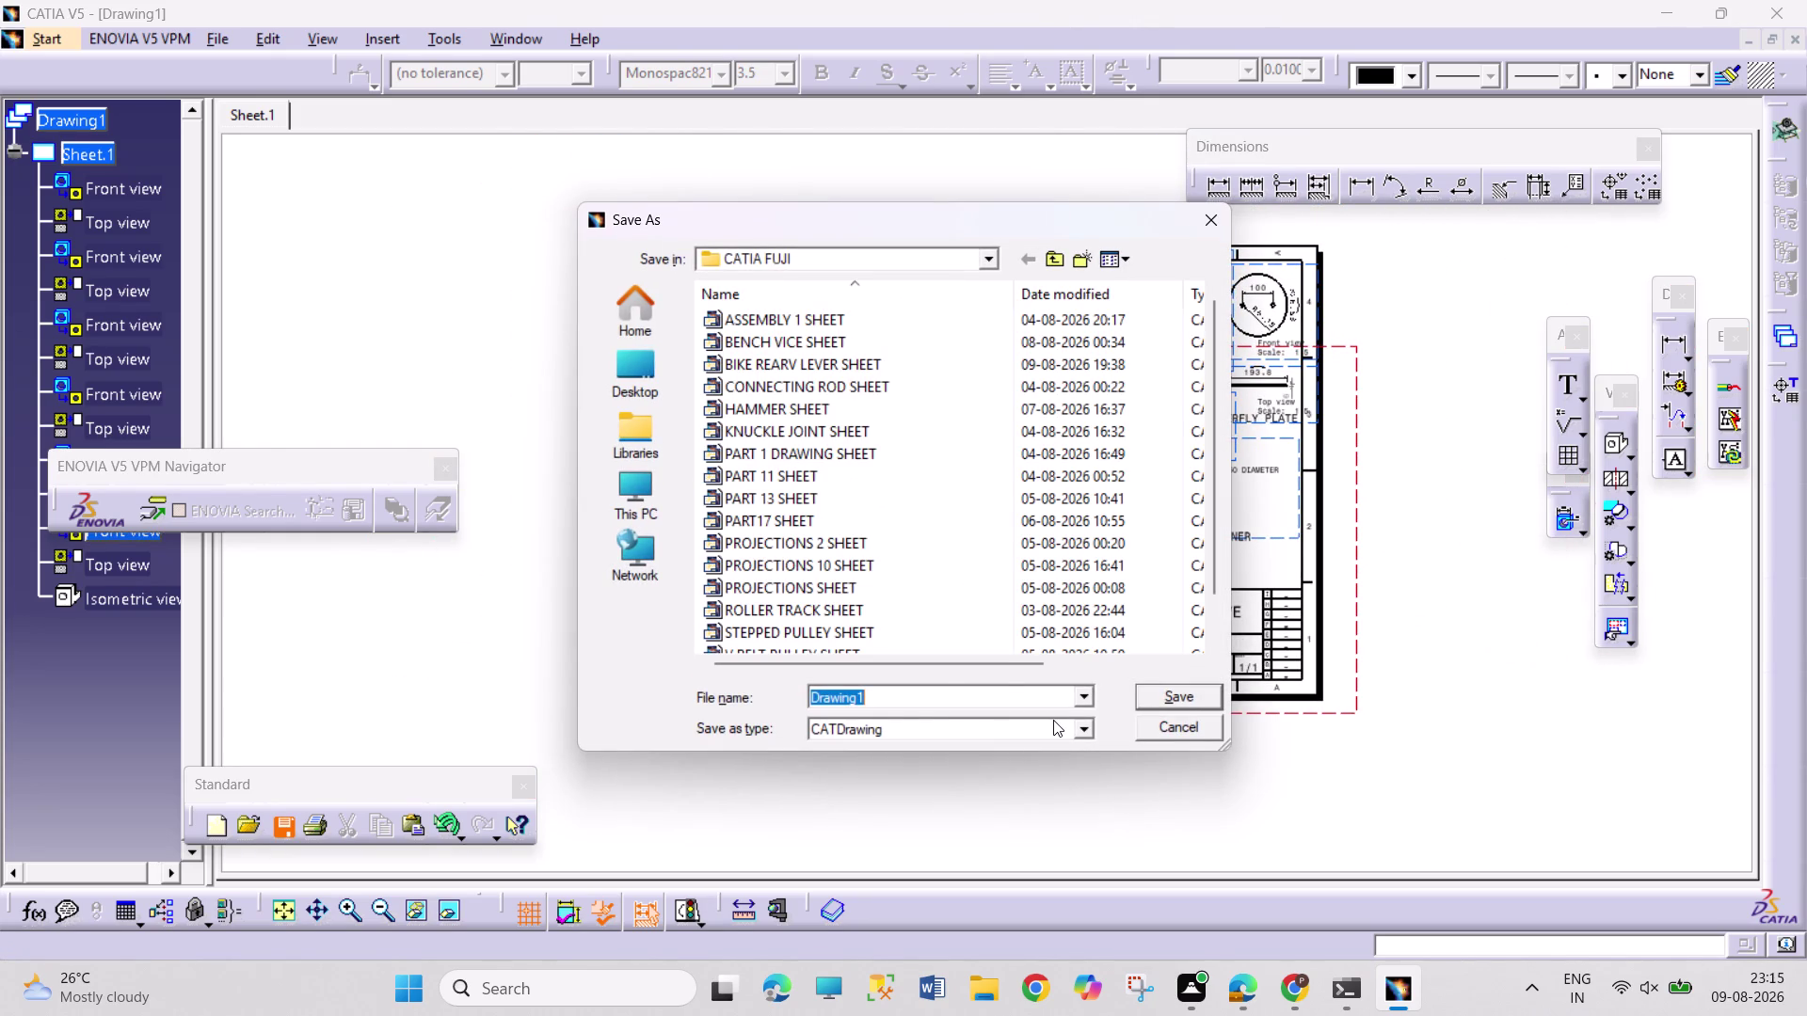
Save the drawing under the name BUTTERFLY VALVE SHEET.
text(BUTTERF)
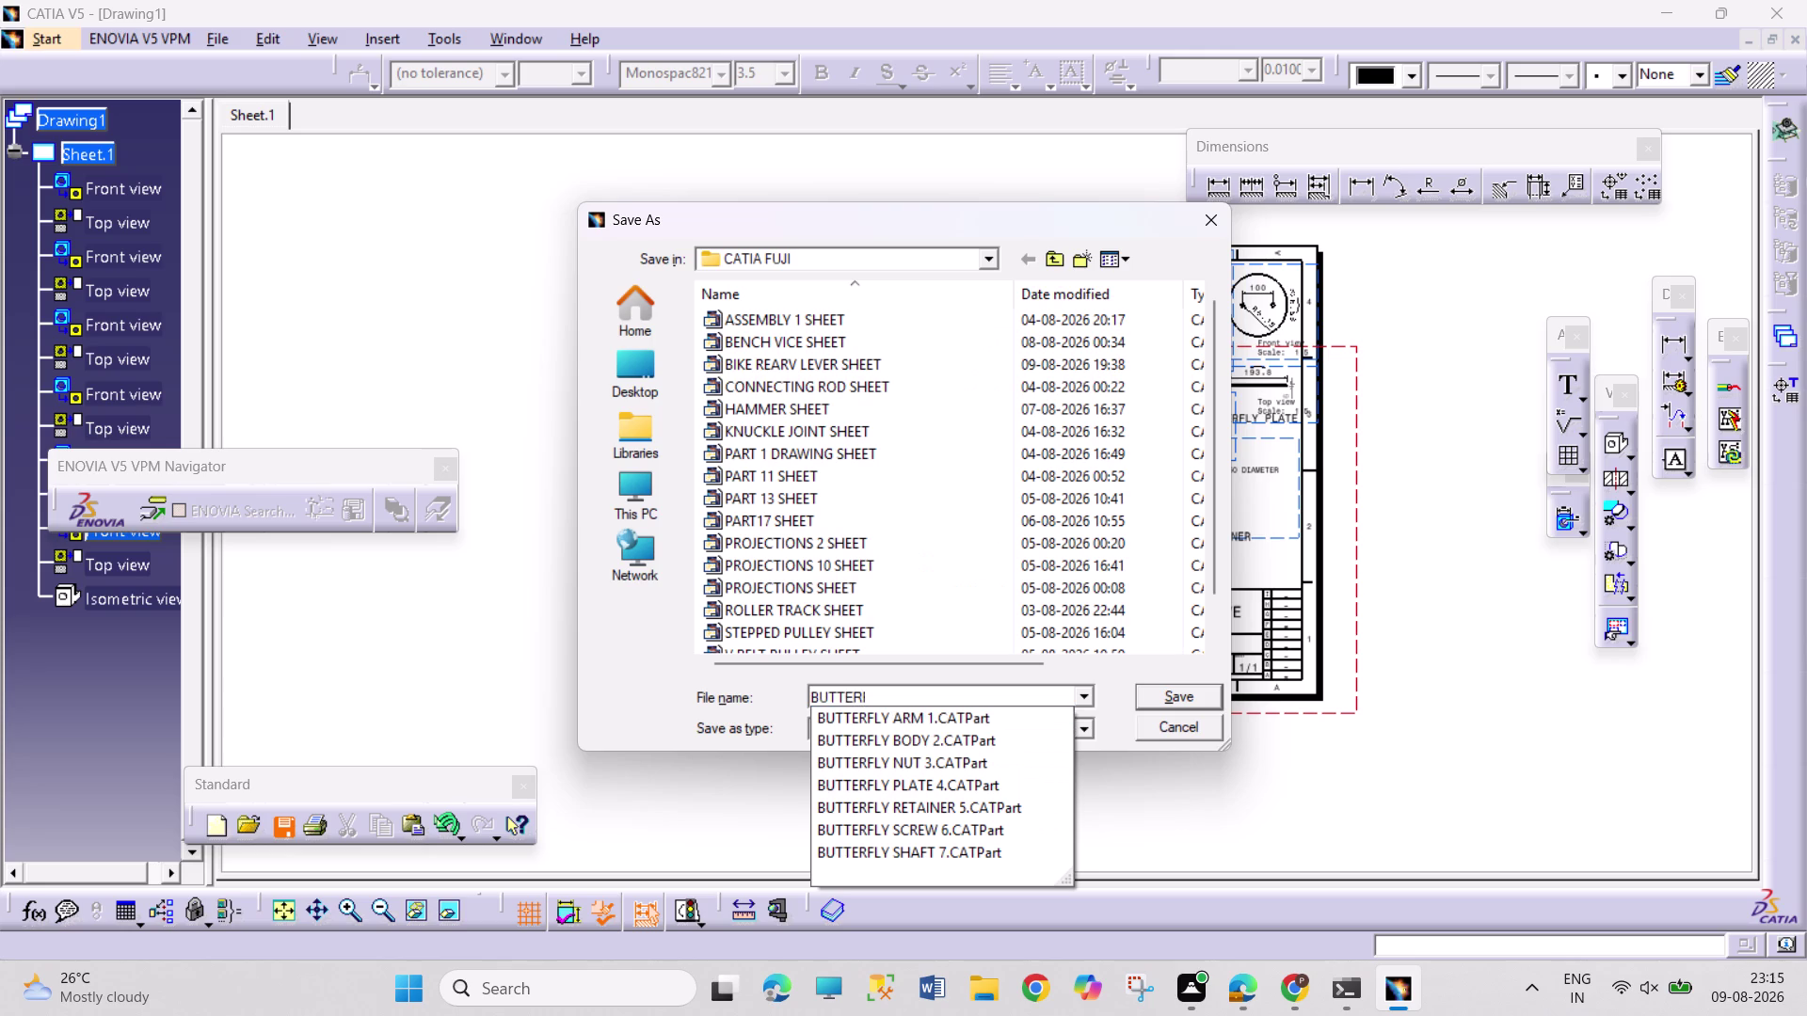
text(LY VAL)
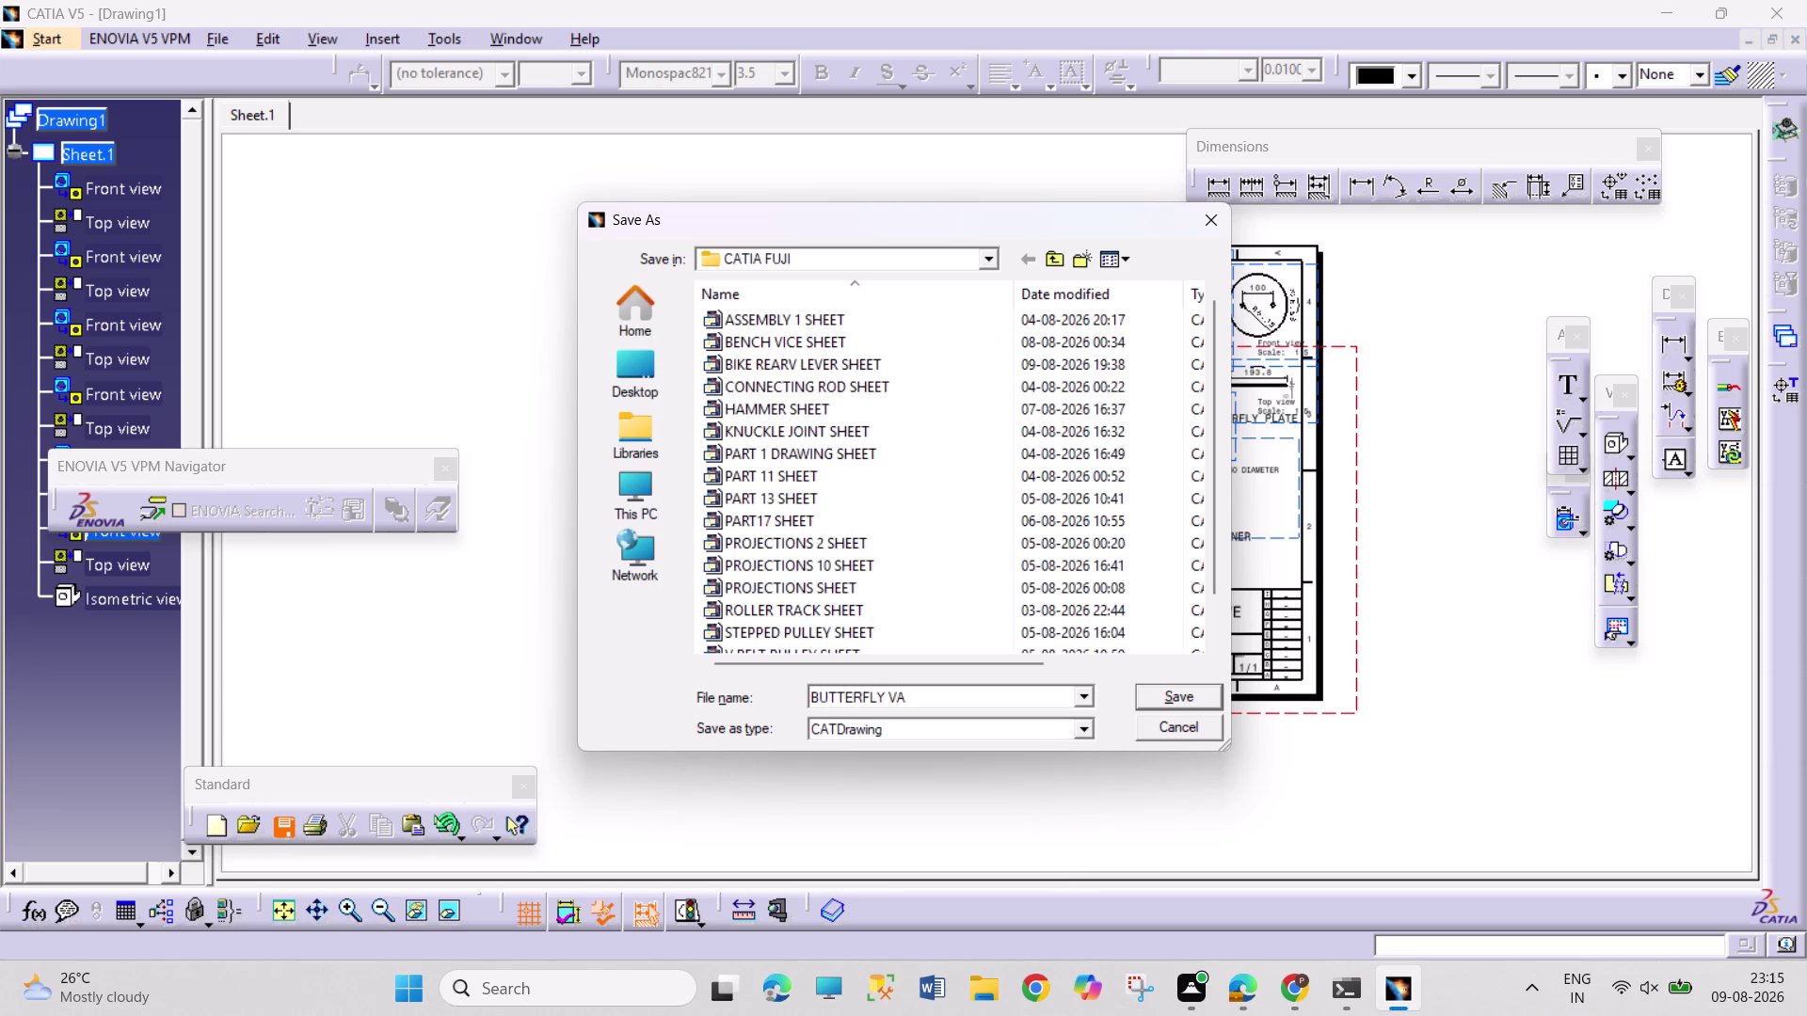
text(VE SHE)
text(ET)
key(Return)
key(ctrl+p)
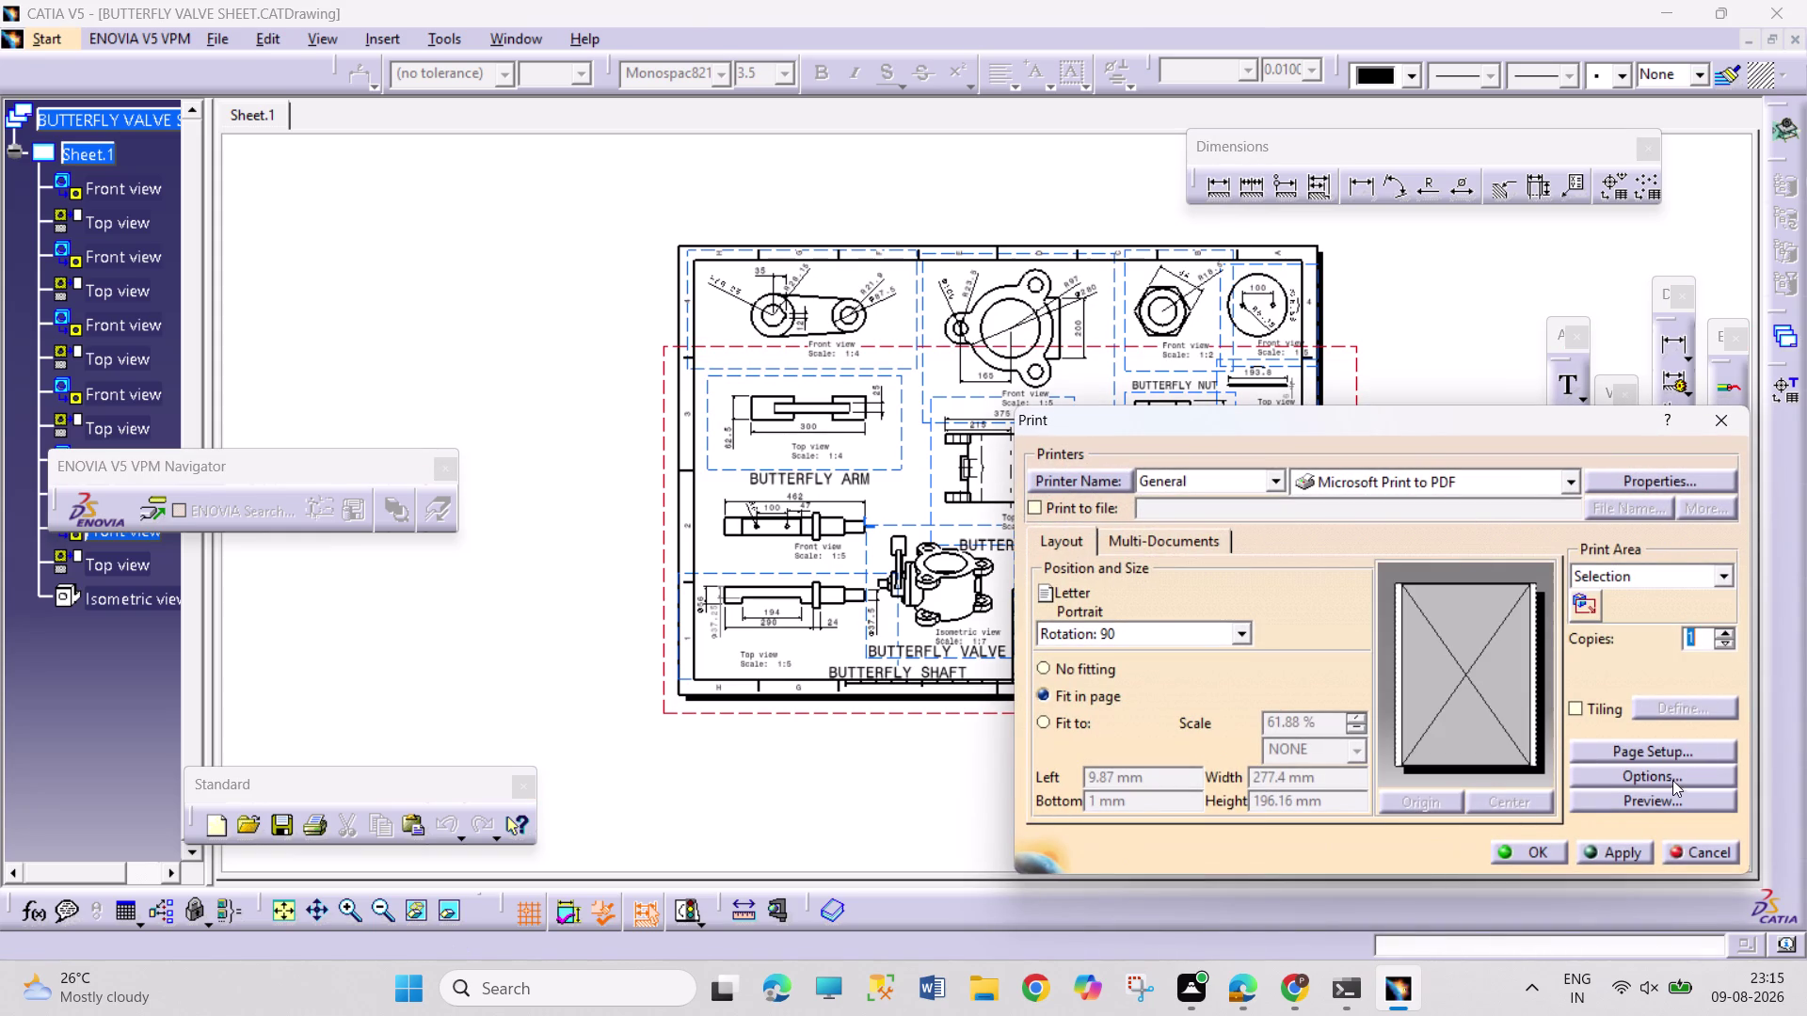
Set the page size to 297 × 420 mm and print the drawing to PDF.
click(1671, 753)
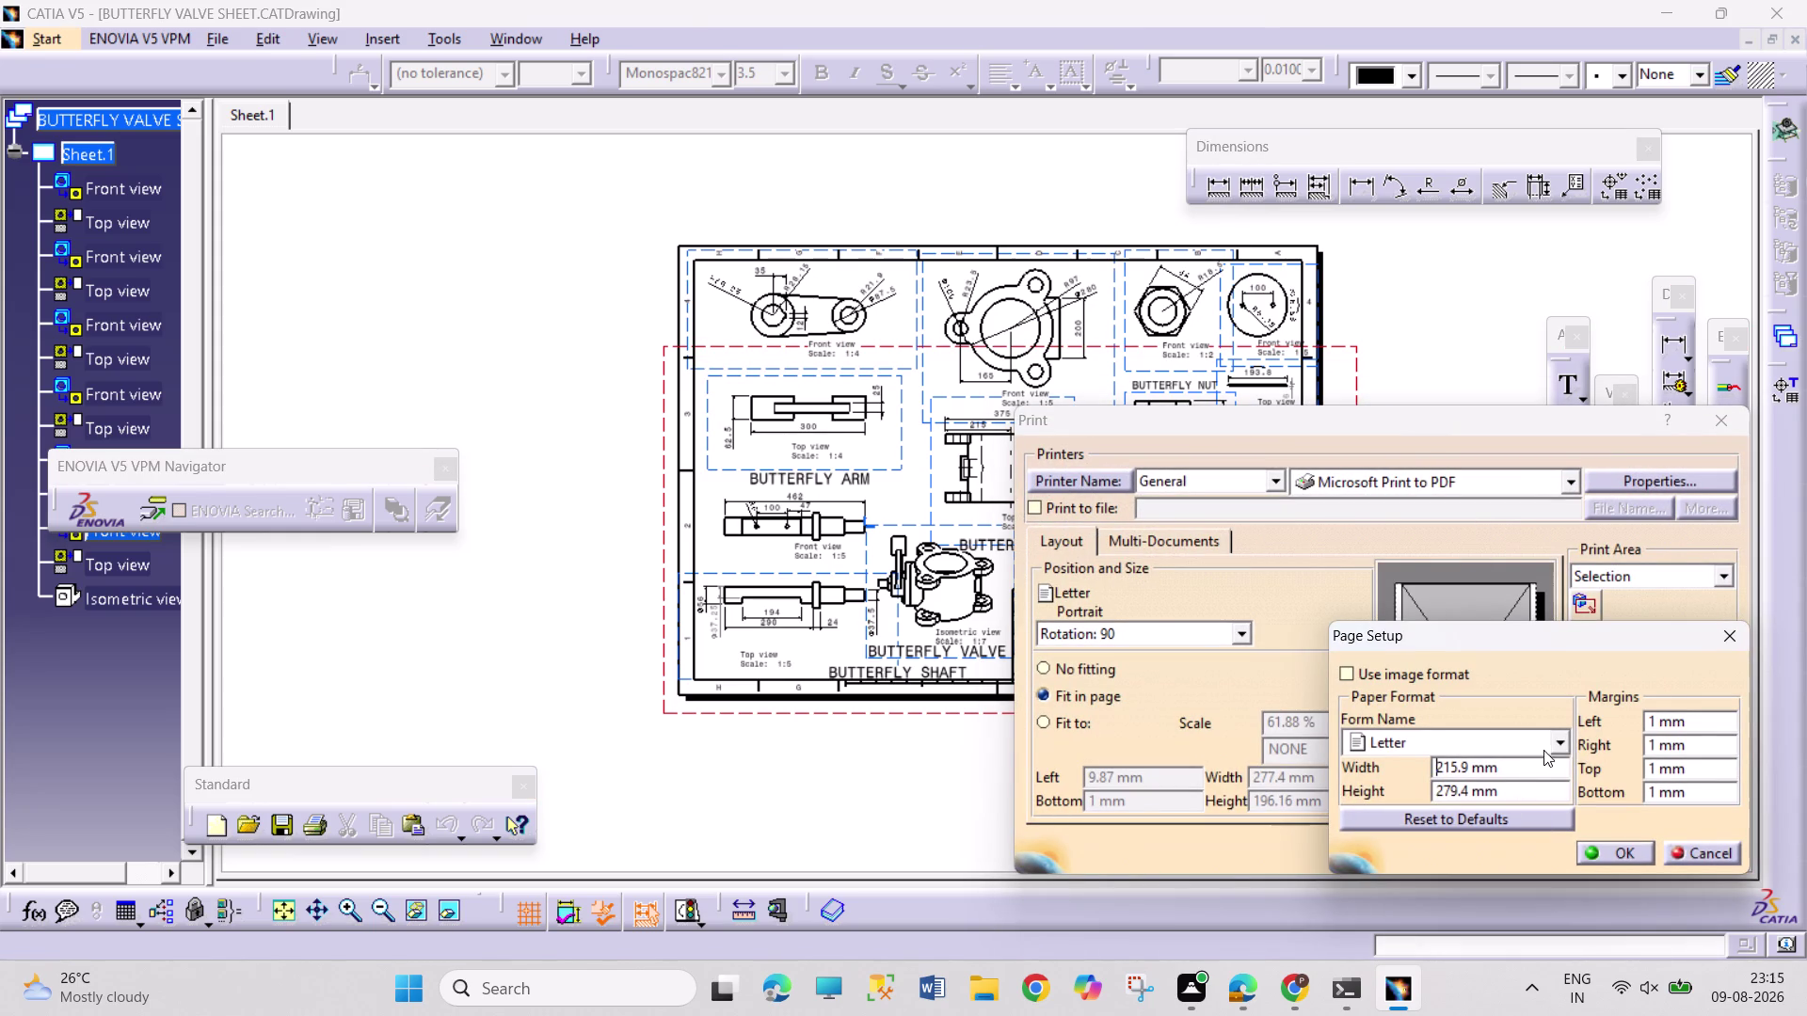
click(1553, 743)
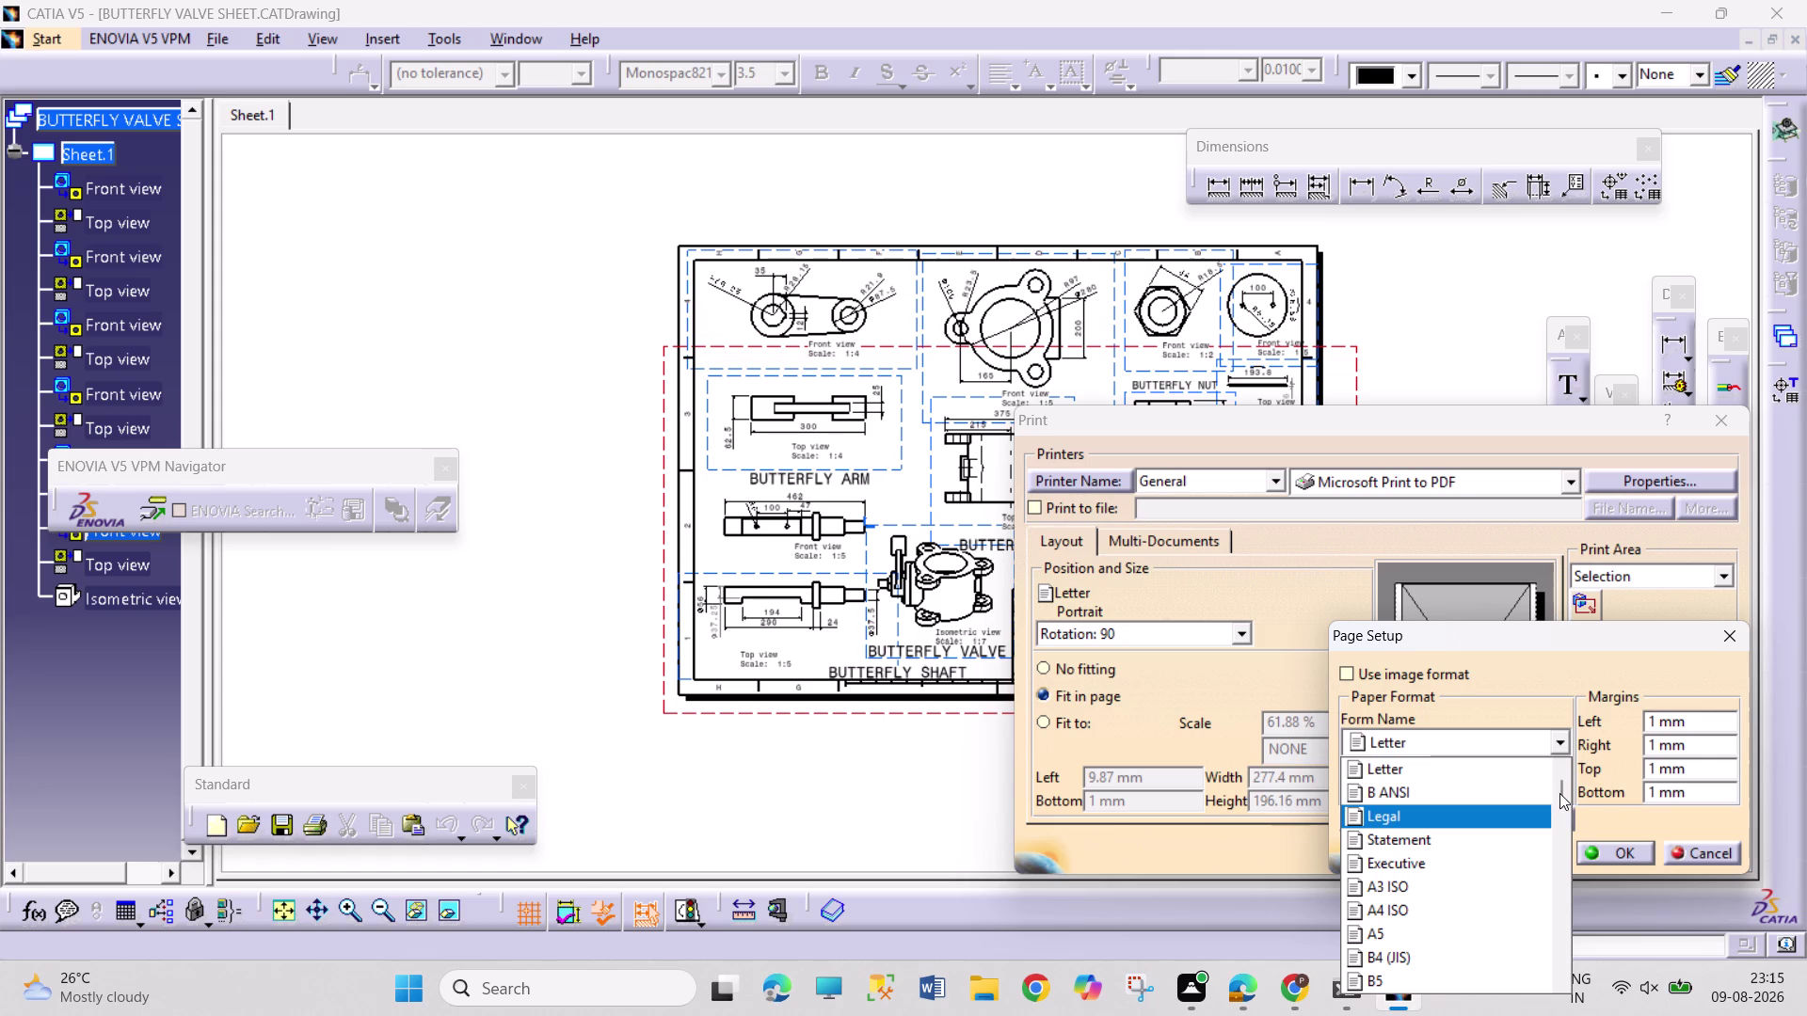
drag(1559, 793, 1559, 860)
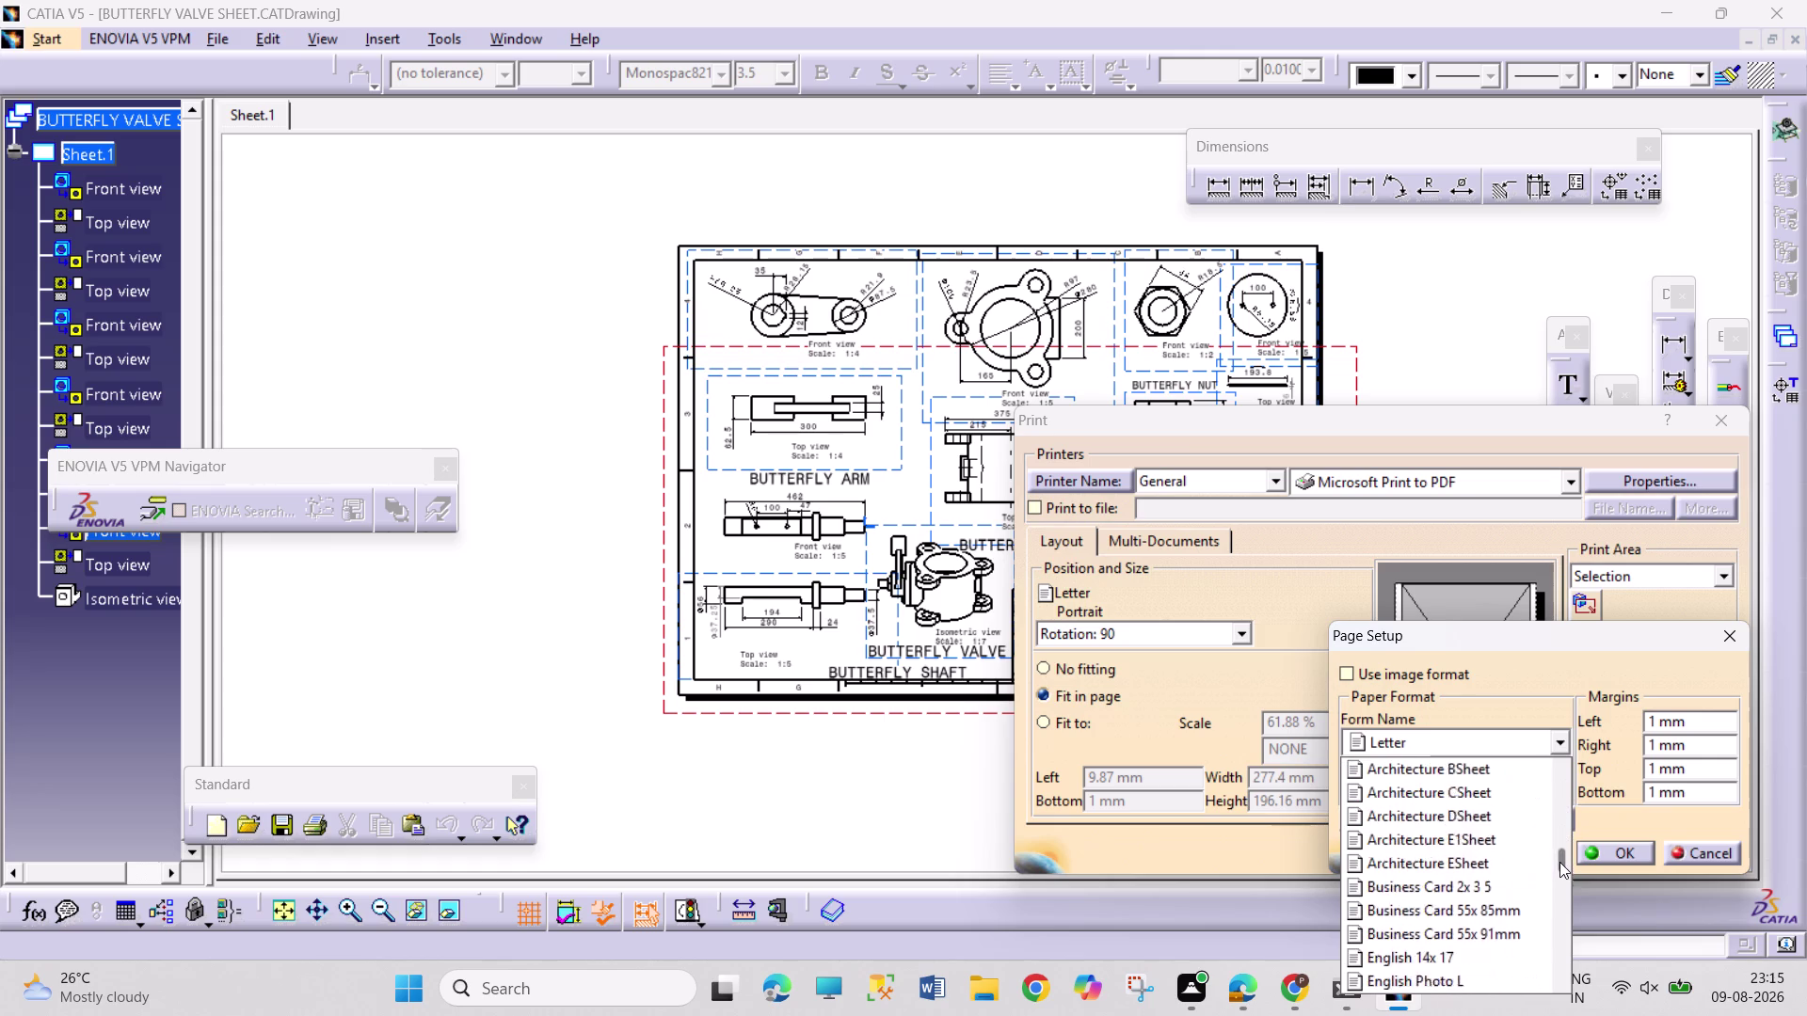
drag(1559, 860, 1552, 952)
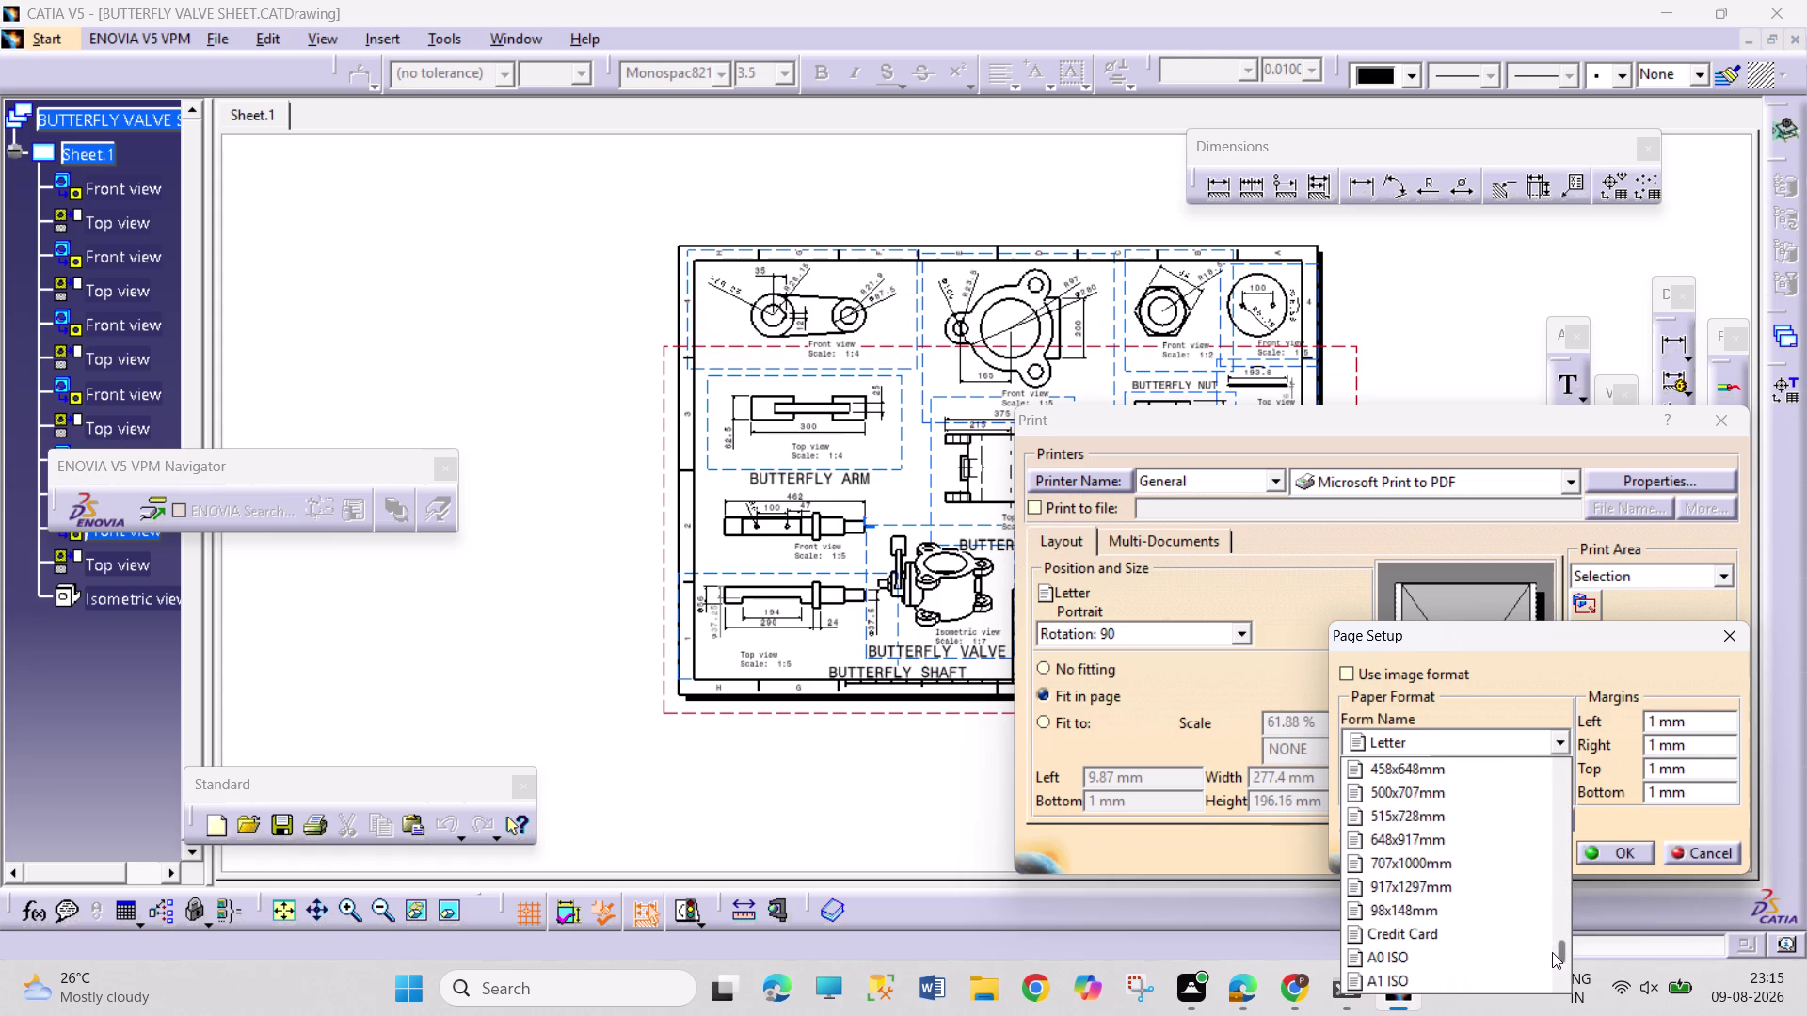
drag(1552, 952, 1550, 975)
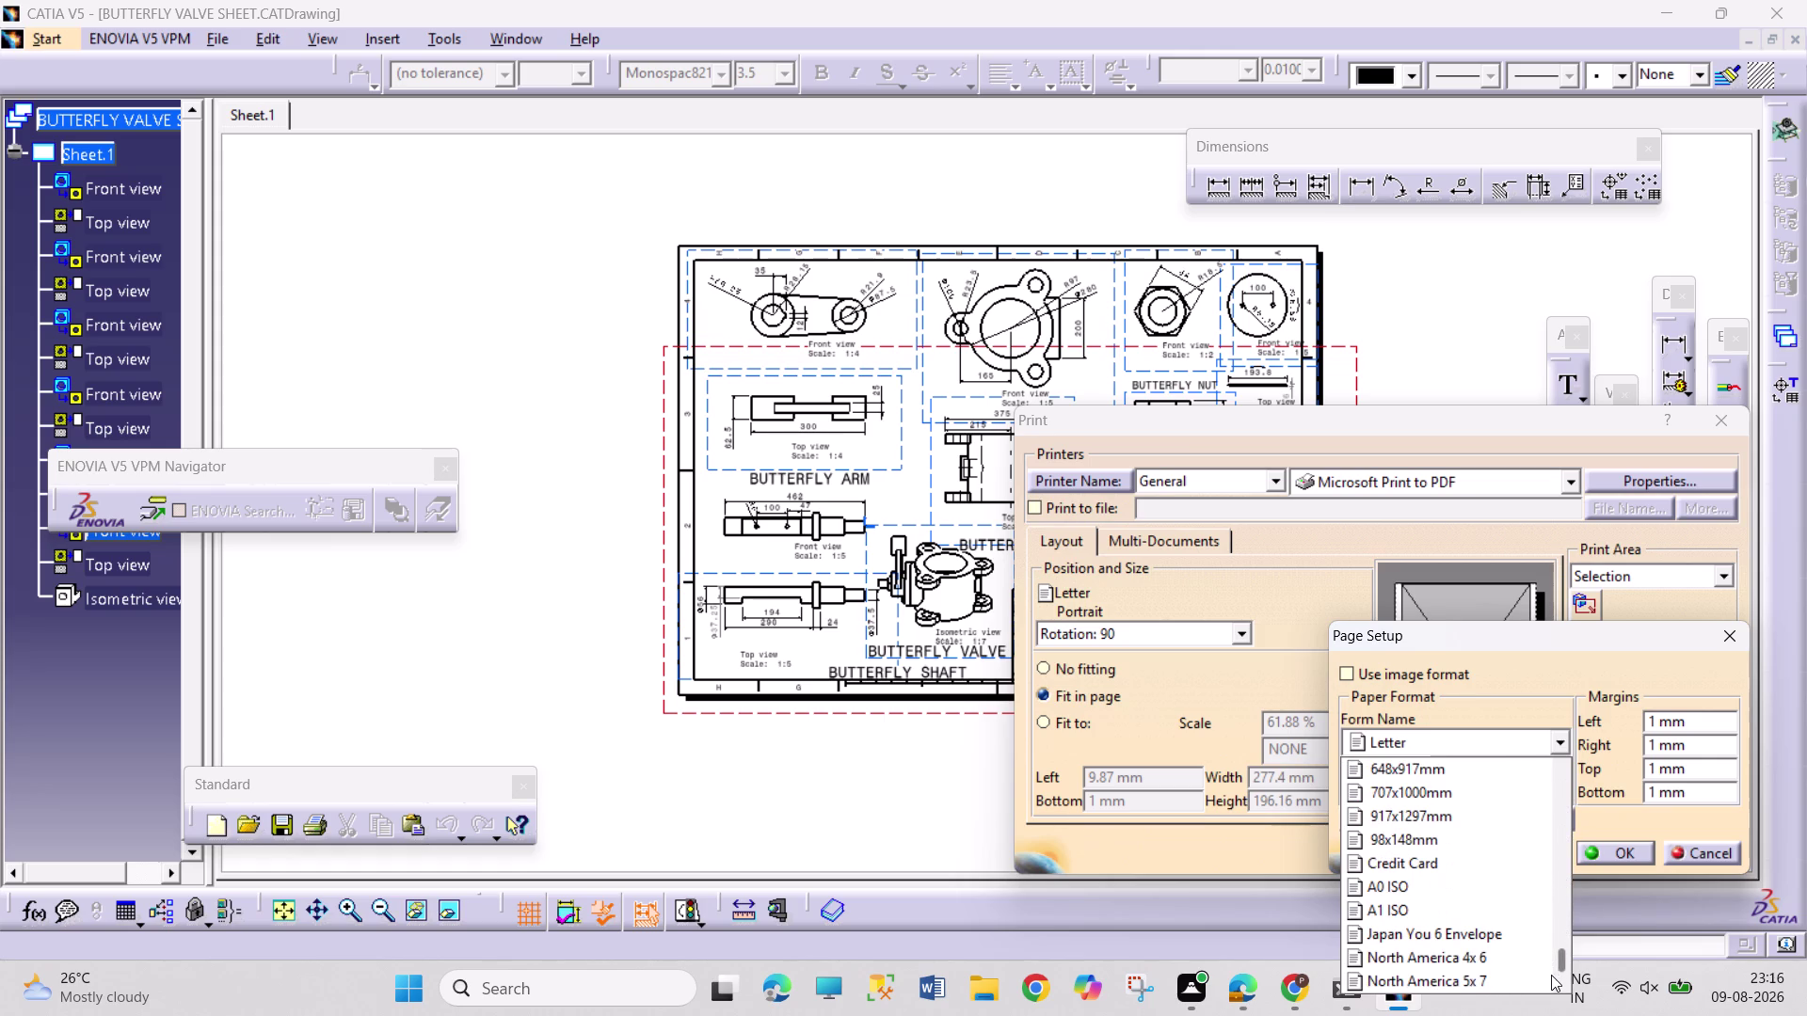
drag(1551, 975, 1532, 838)
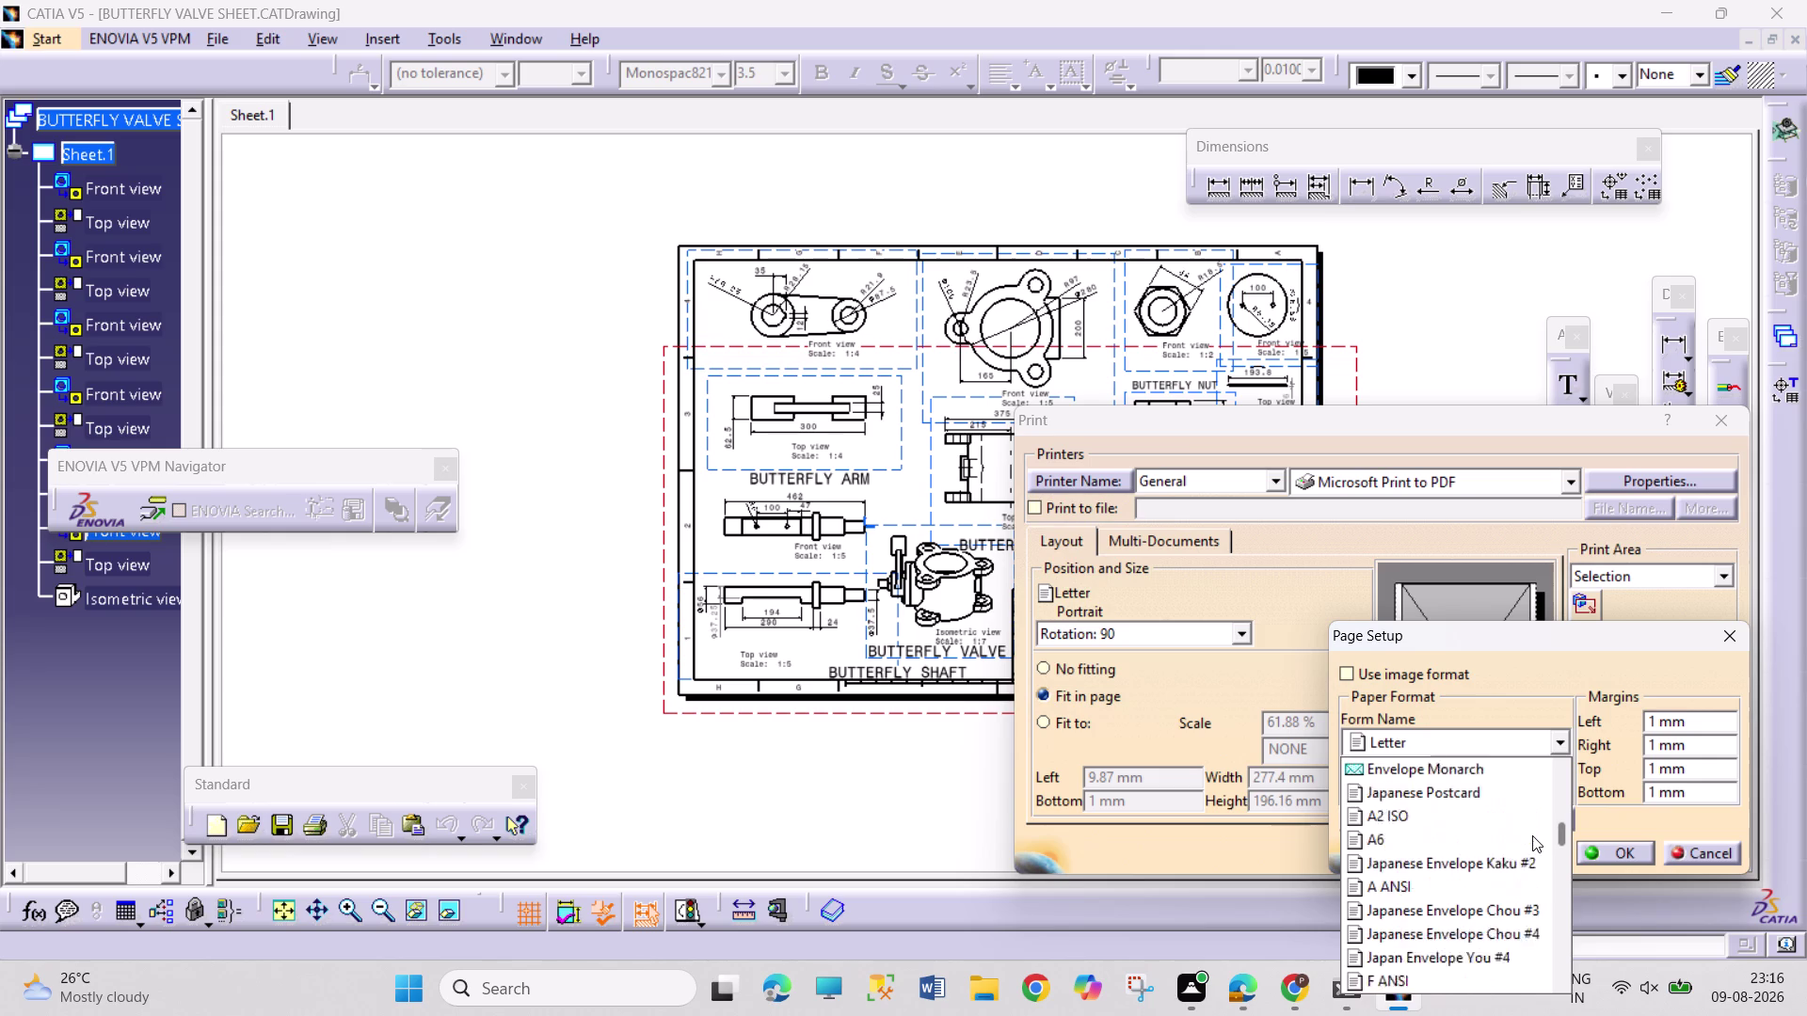
drag(1532, 838, 1526, 805)
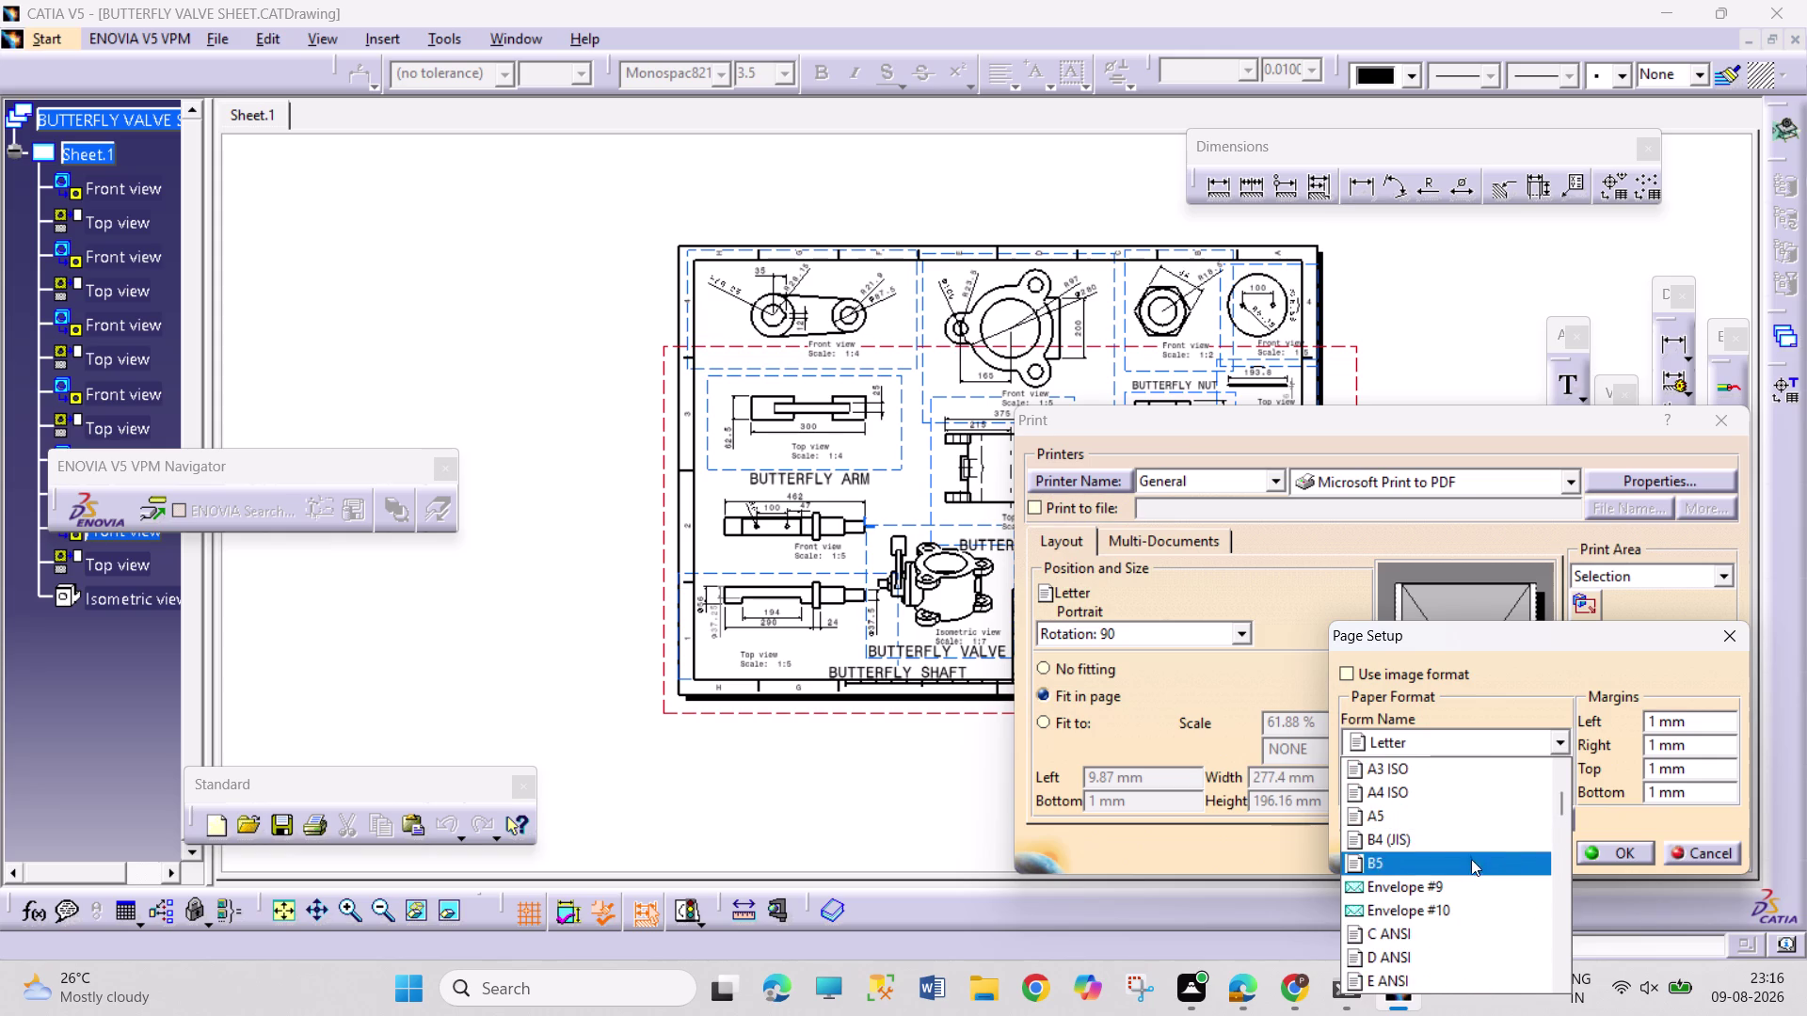
click(1451, 765)
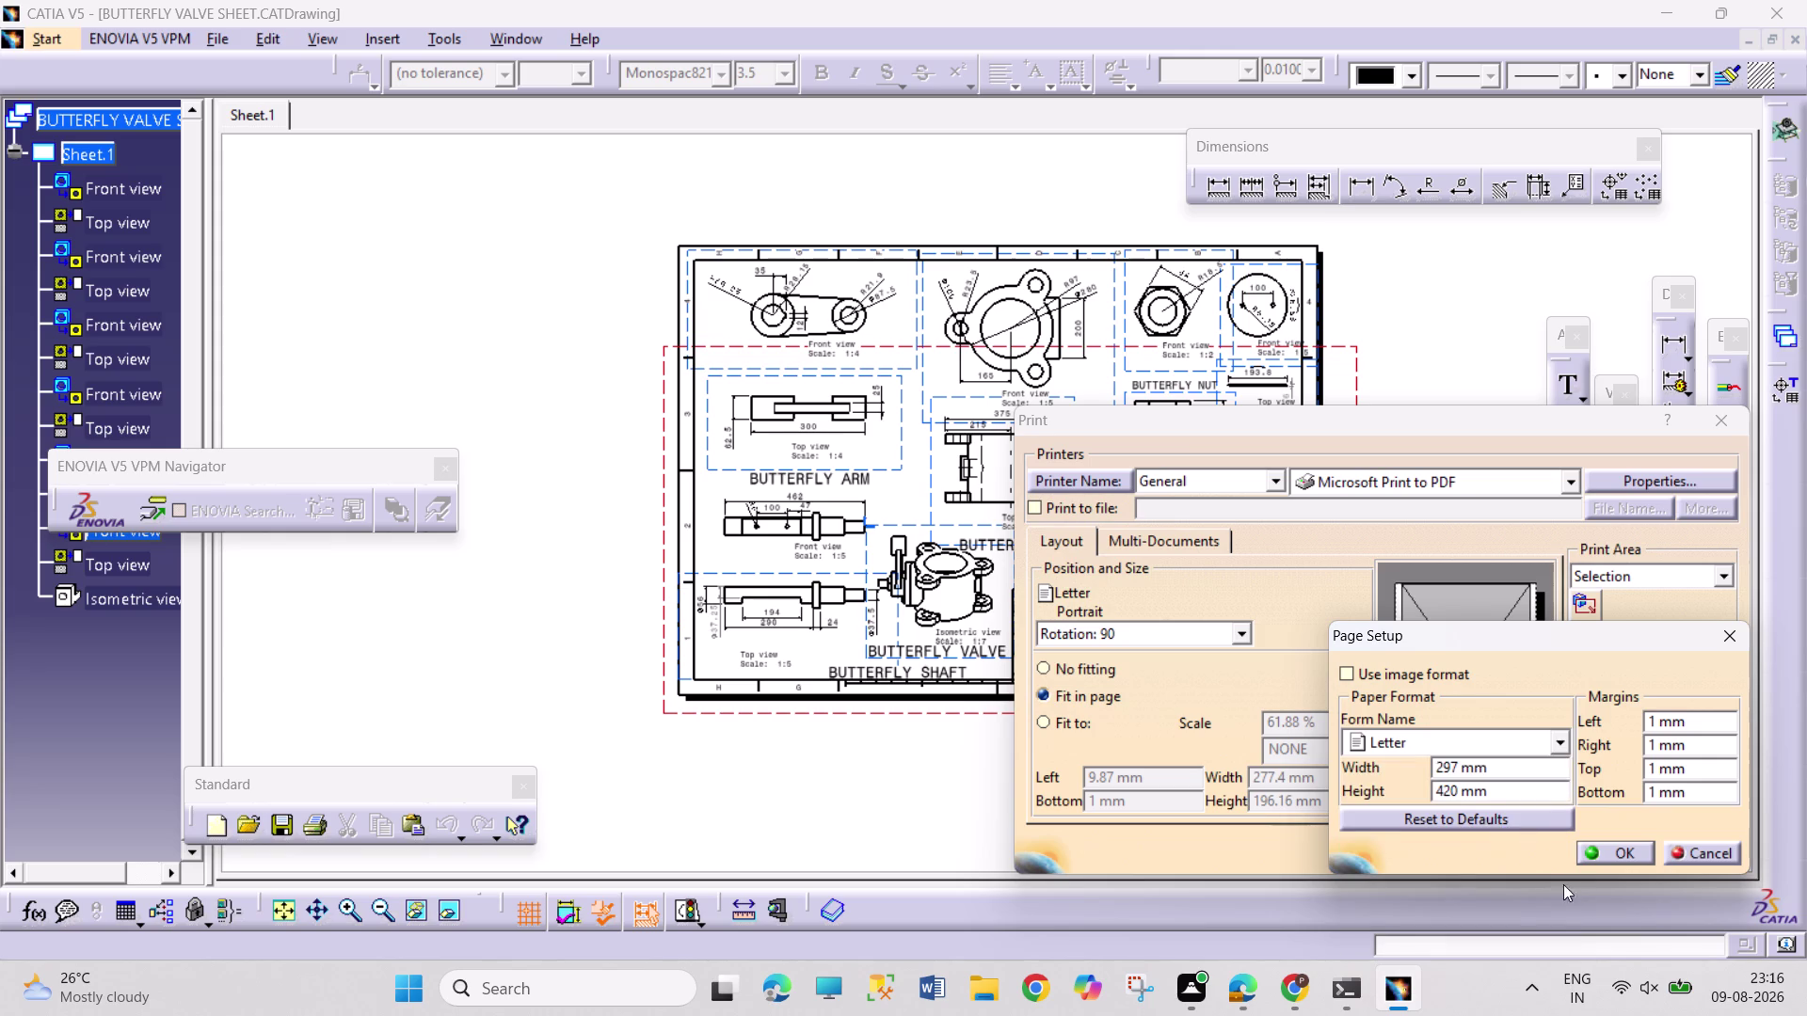
click(1590, 855)
click(1525, 846)
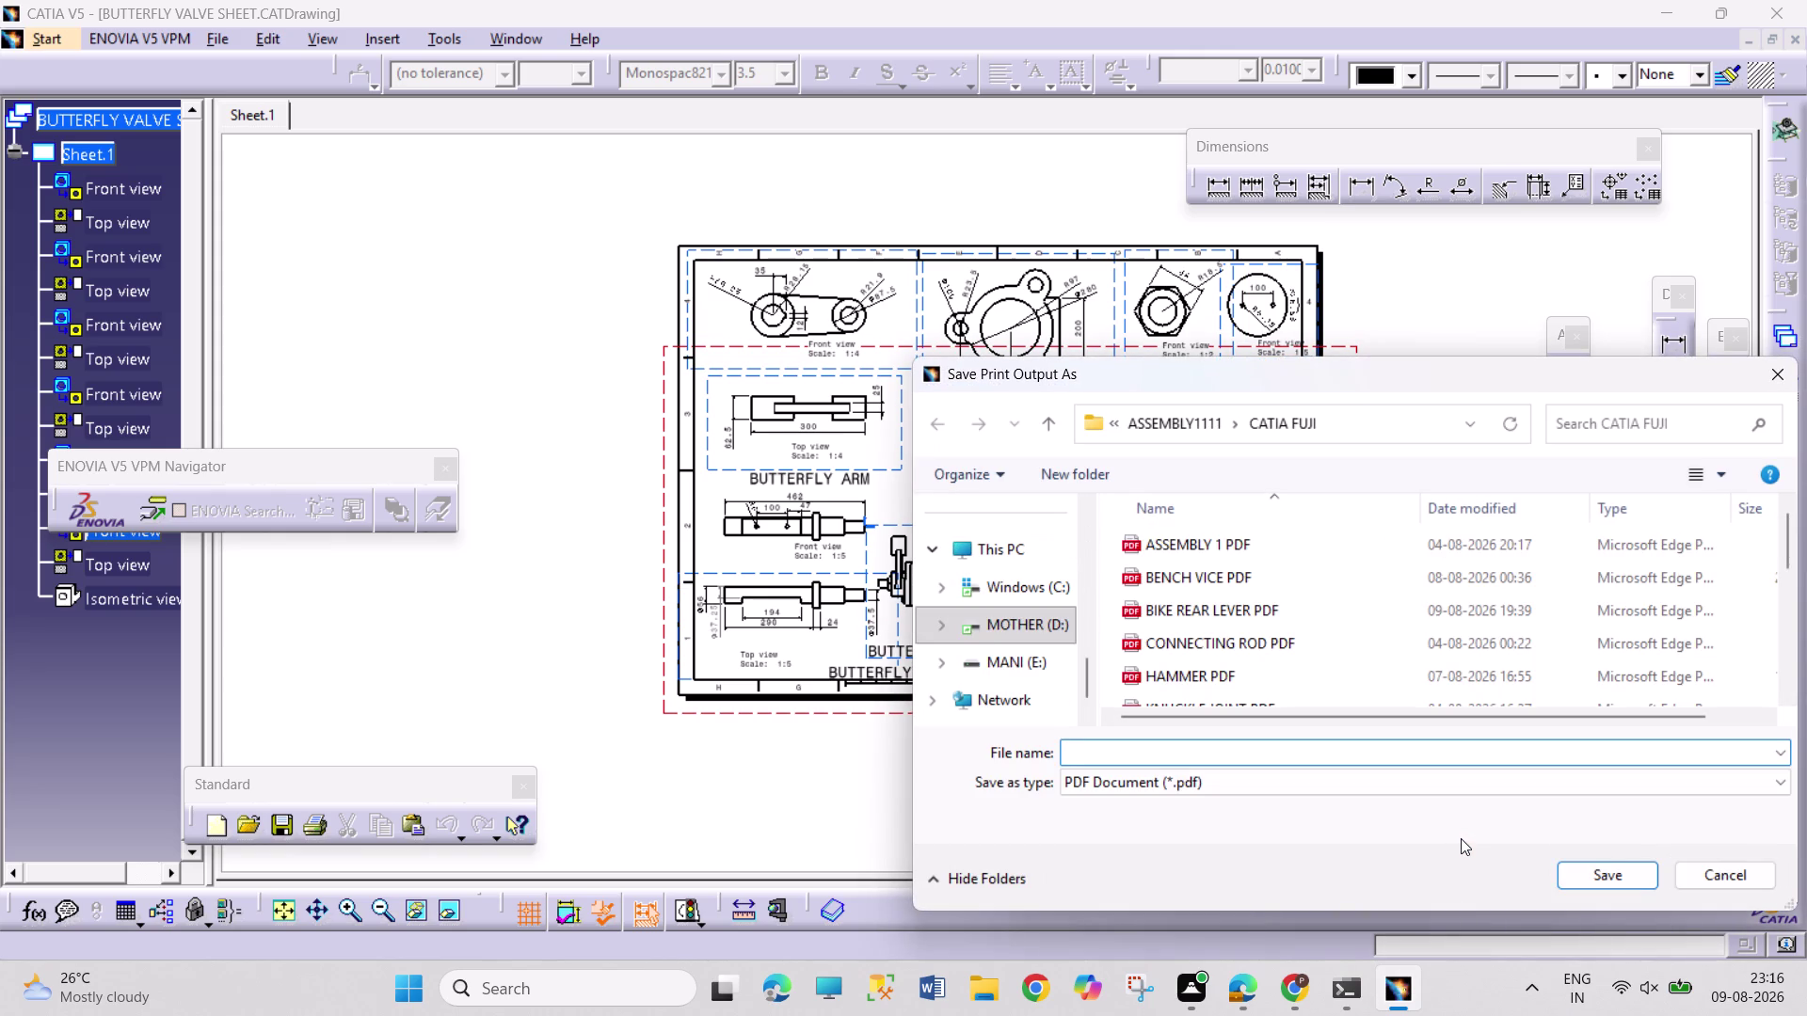
Name the PDF print output 'BUTTERFLY VALVE PDF' and save it.
text(BUTTERF)
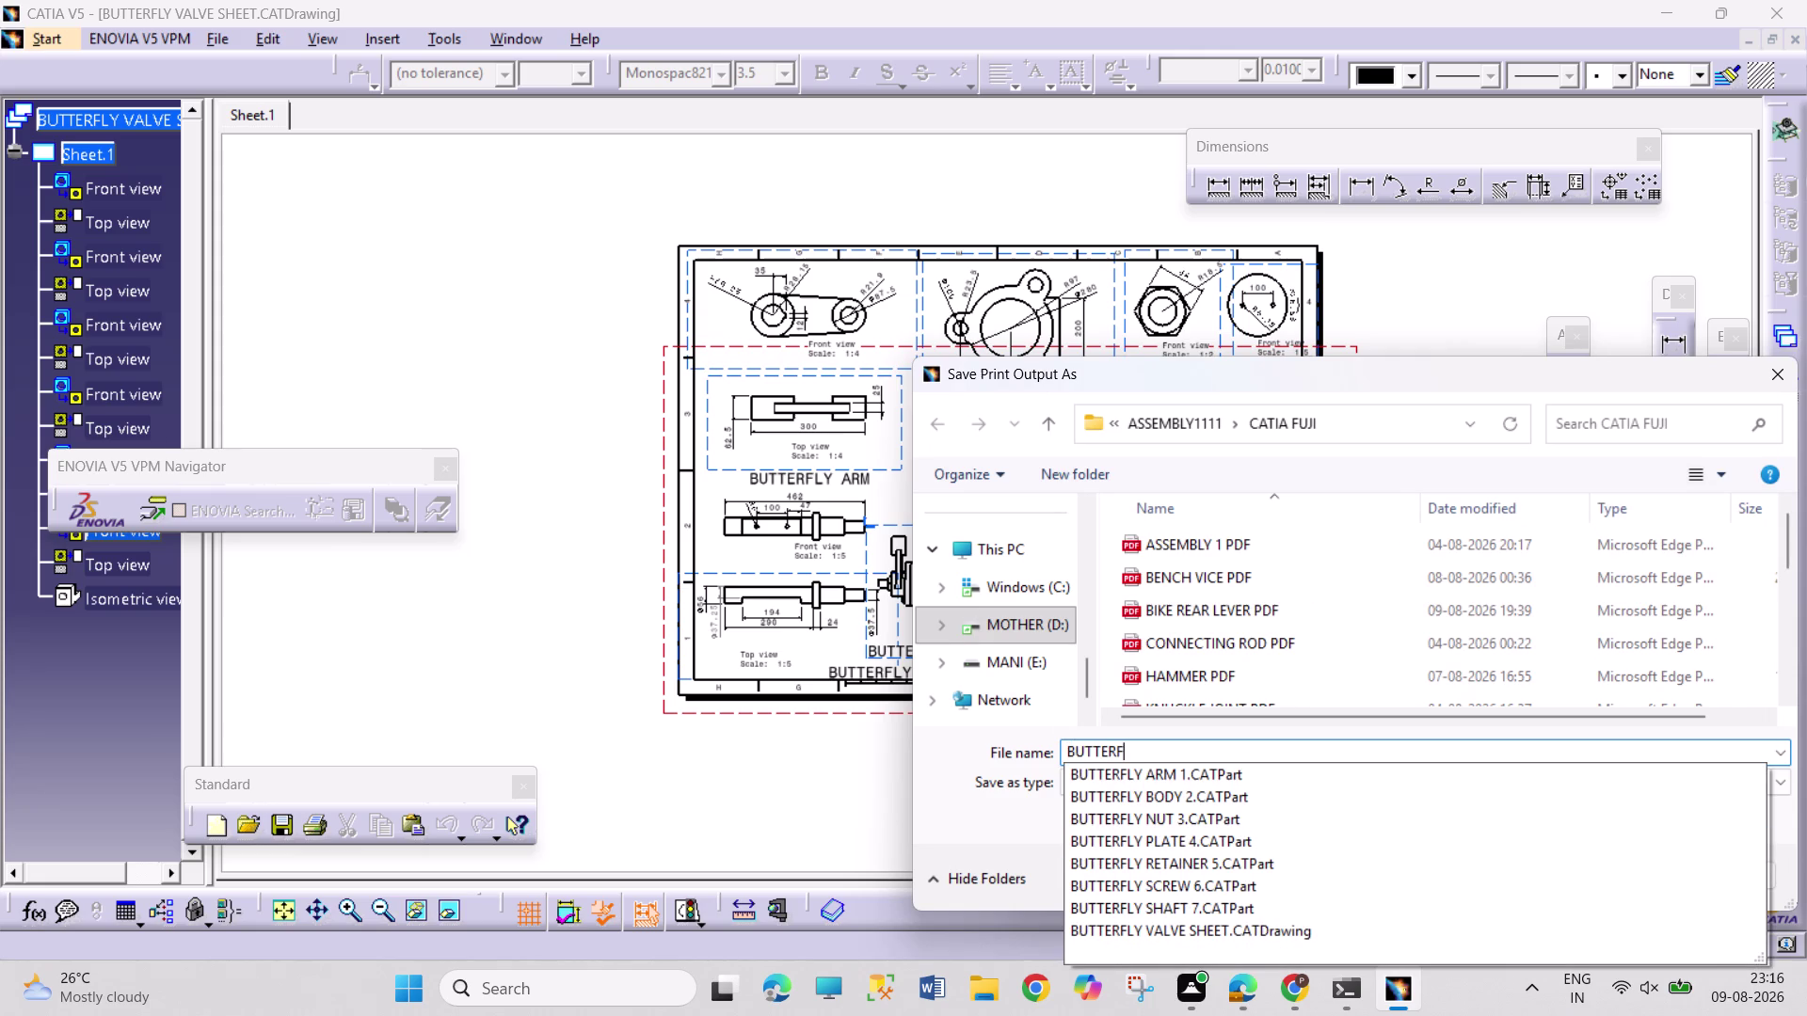
text(LY VA)
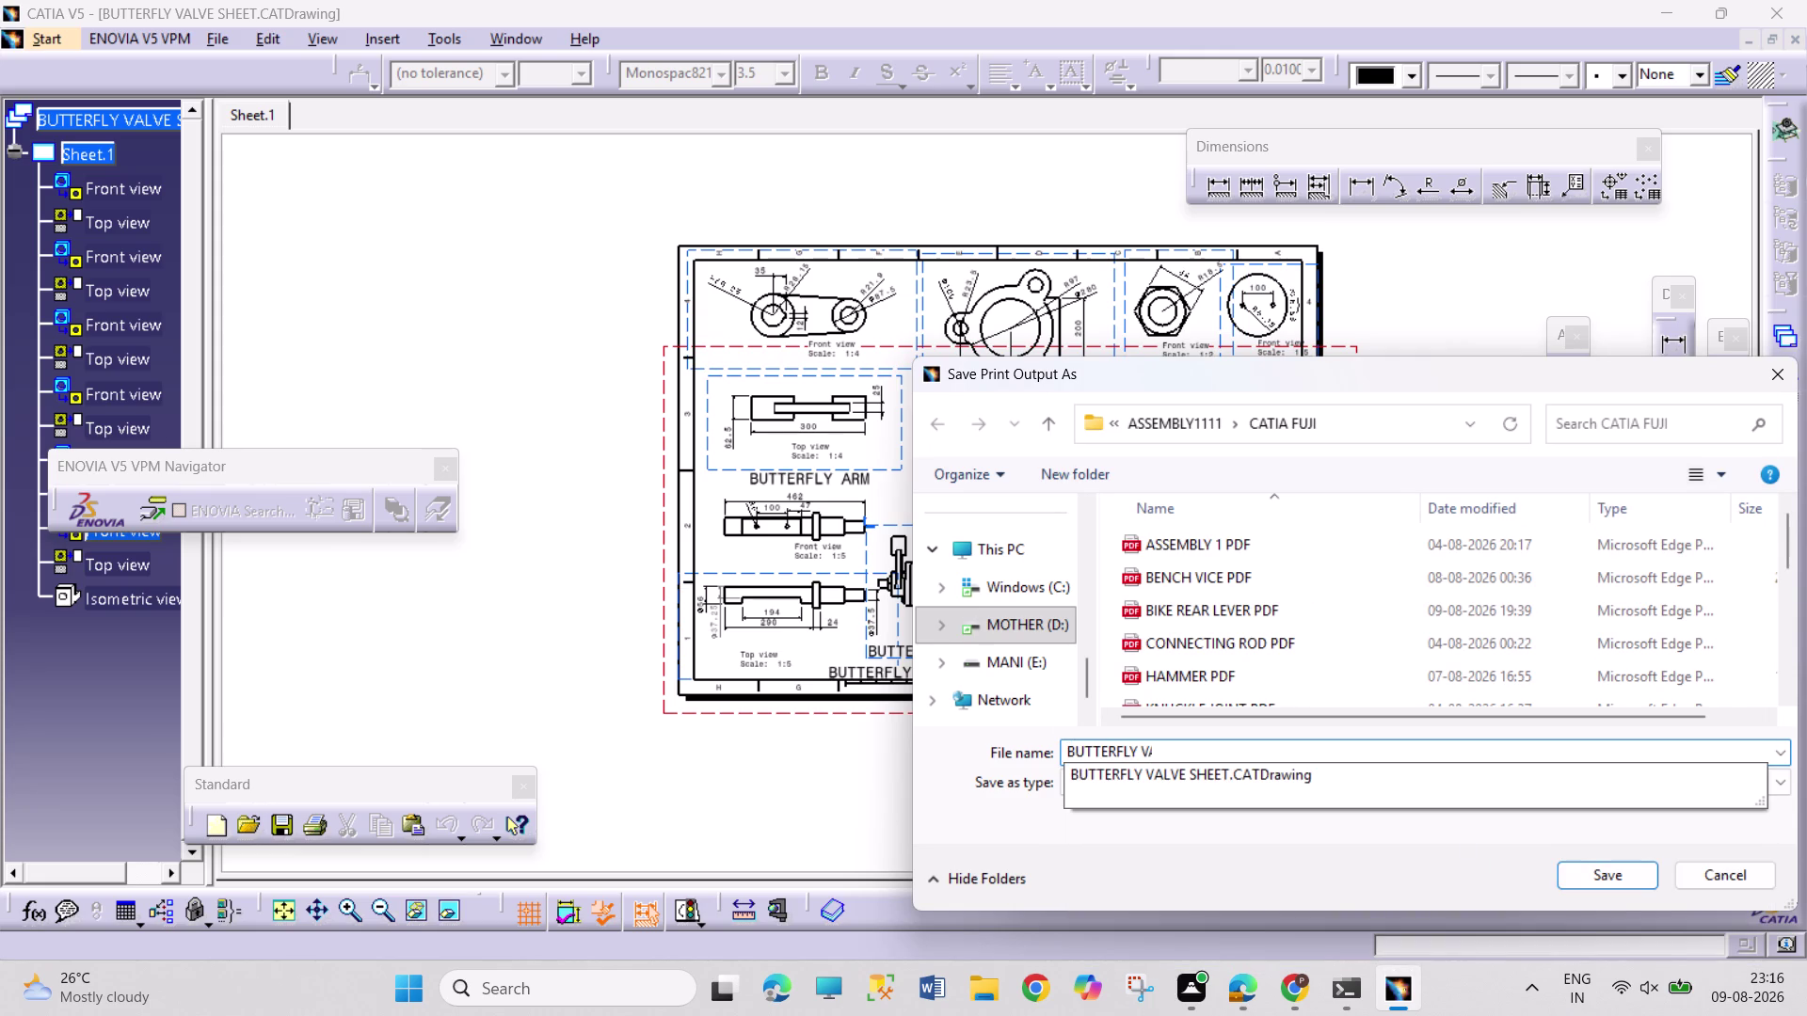
text(LVE P)
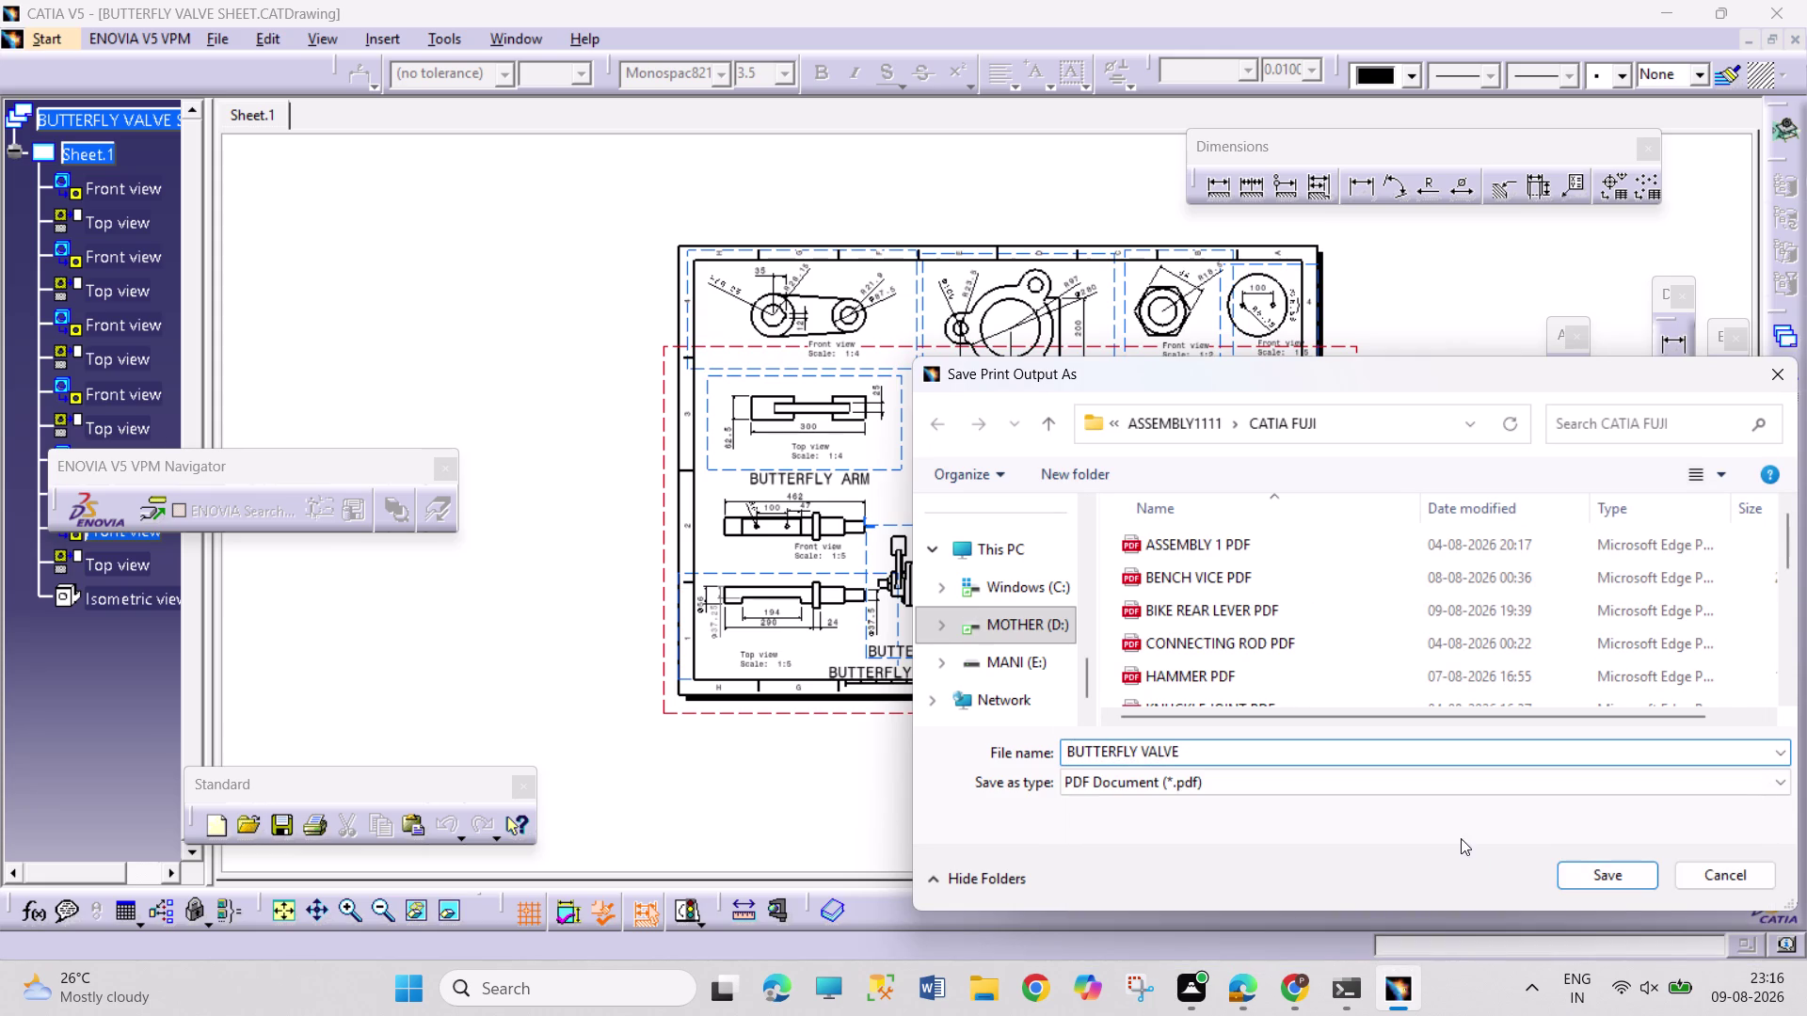
text(DF)
key(Return)
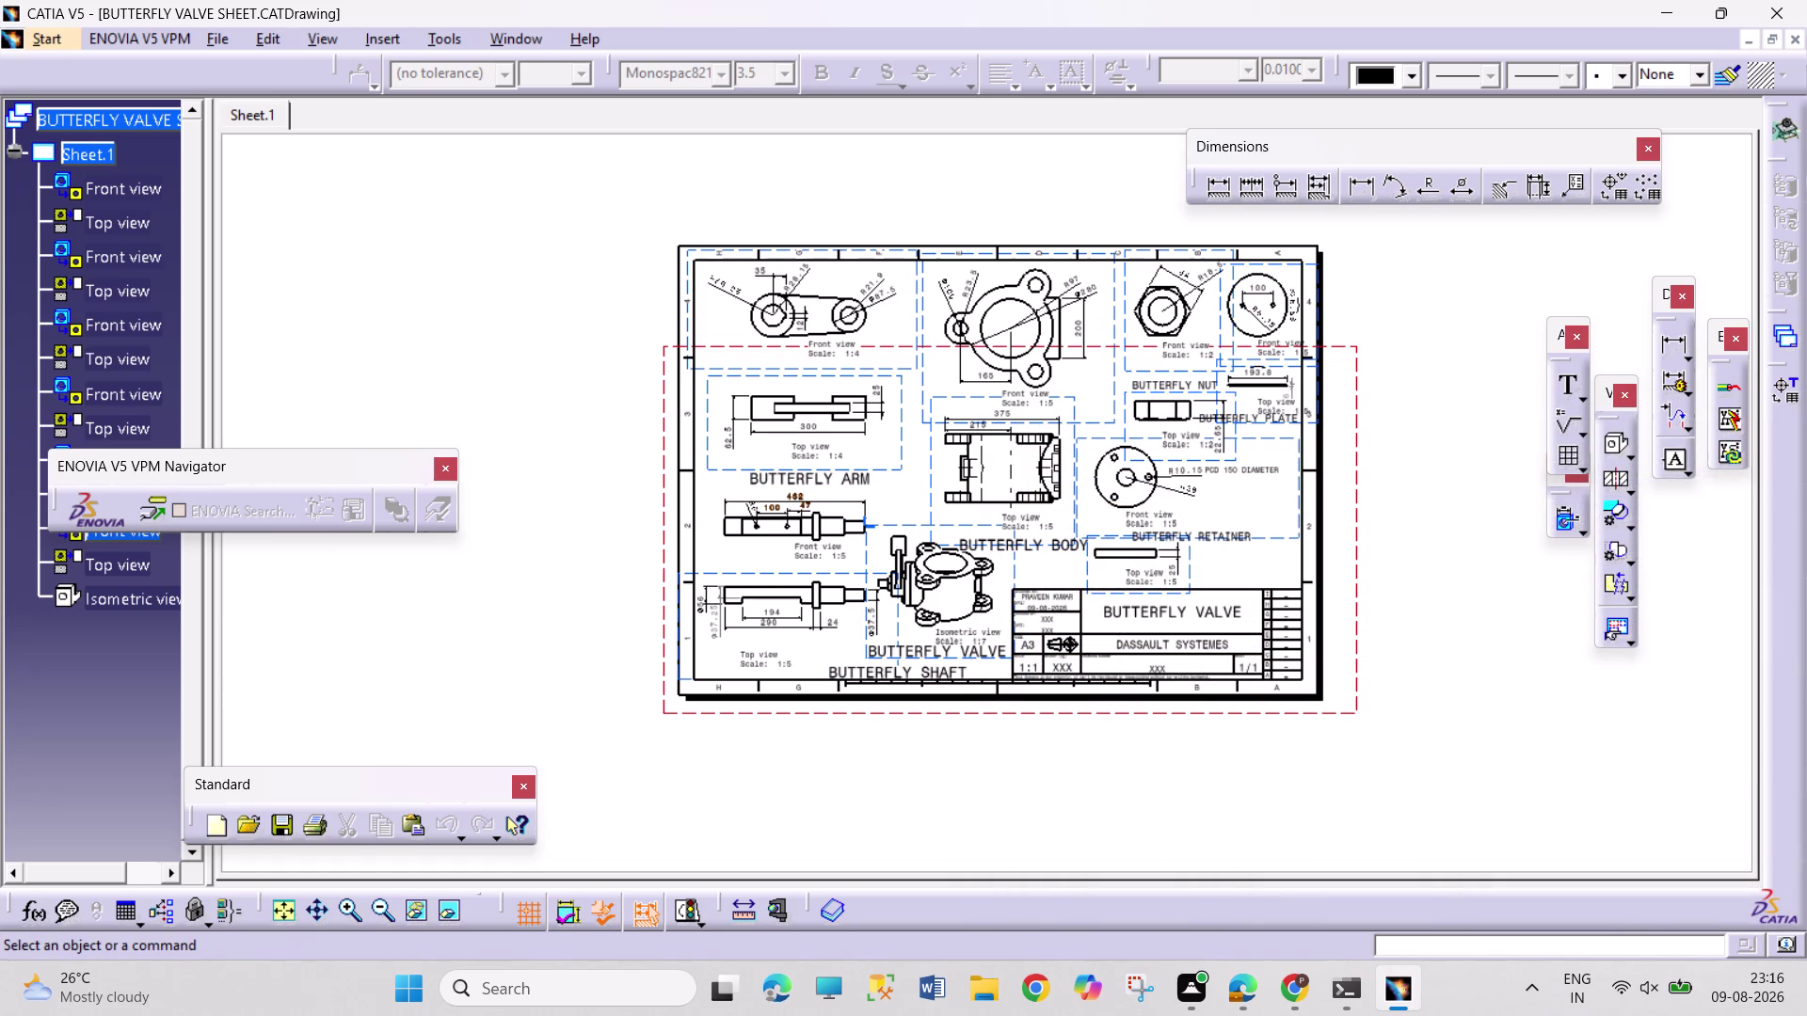
Inspect the Butterfly Body views, isometric view and title block across the sheet.
middle_drag(1110, 659, 1149, 457)
middle_click(1150, 457)
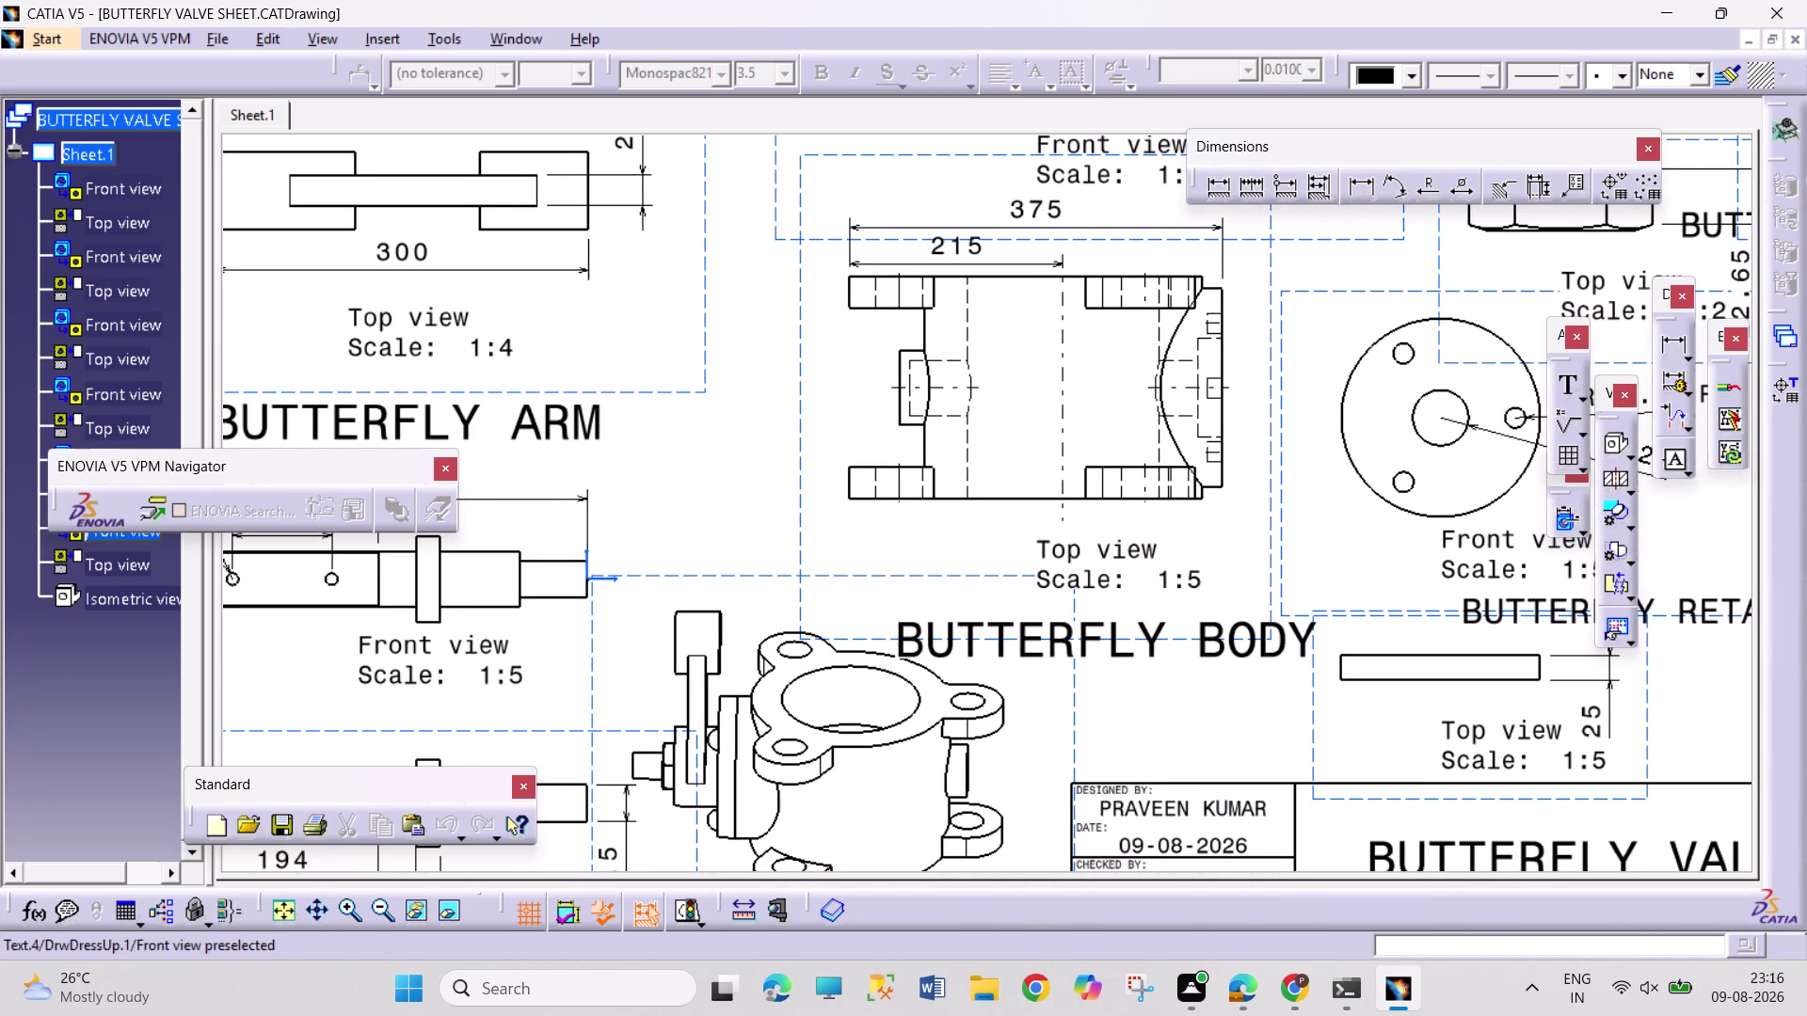
middle_drag(1239, 713, 1243, 718)
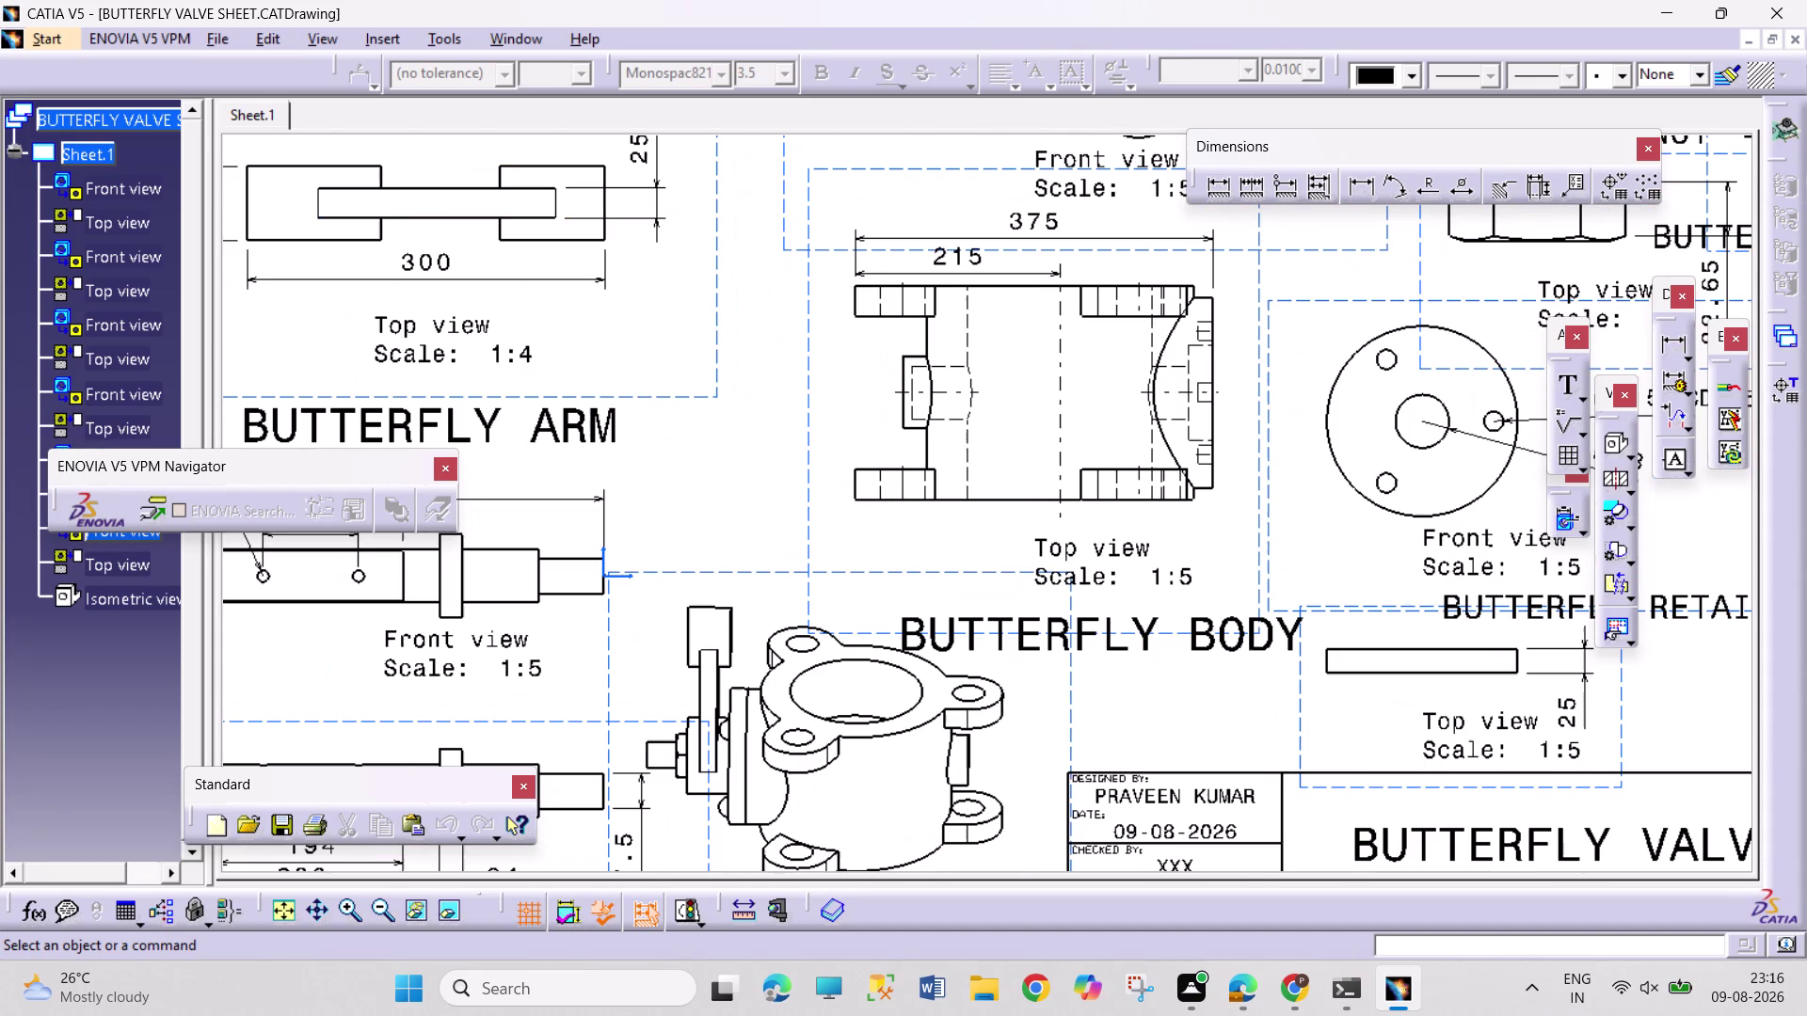
middle_drag(1243, 718, 1137, 856)
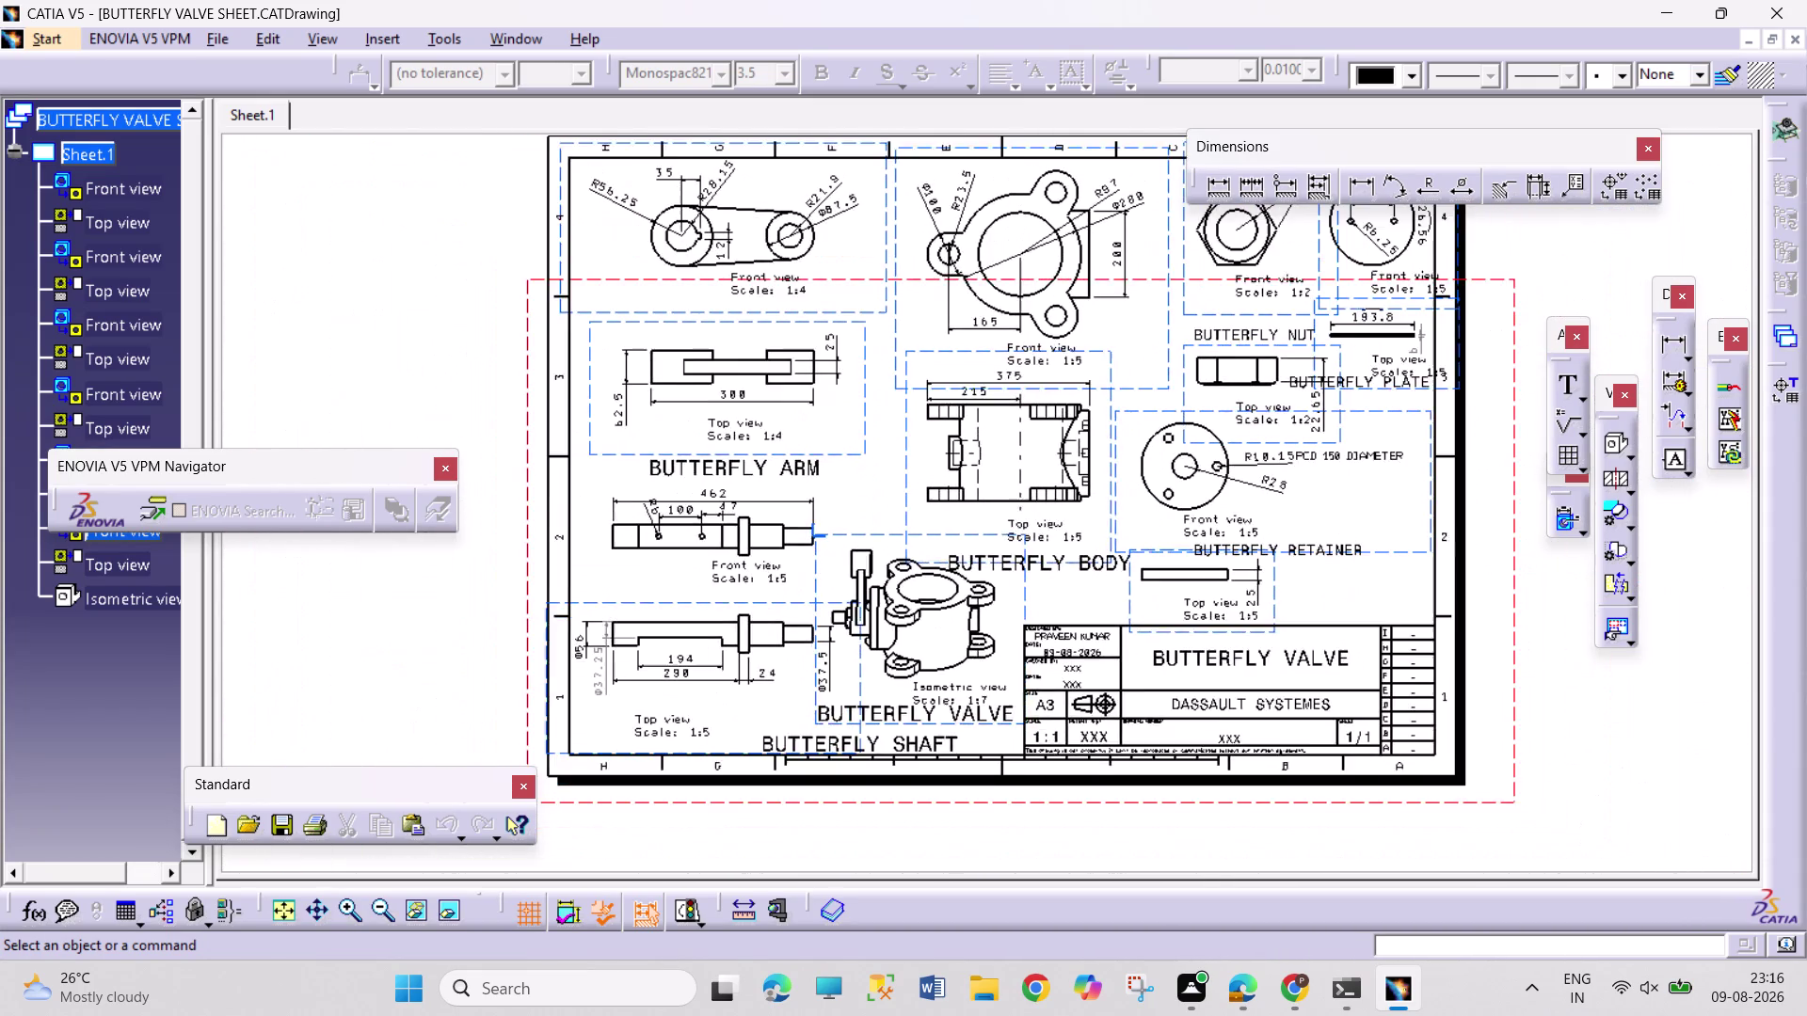
middle_drag(1137, 855, 1137, 857)
middle_drag(1096, 663, 1107, 598)
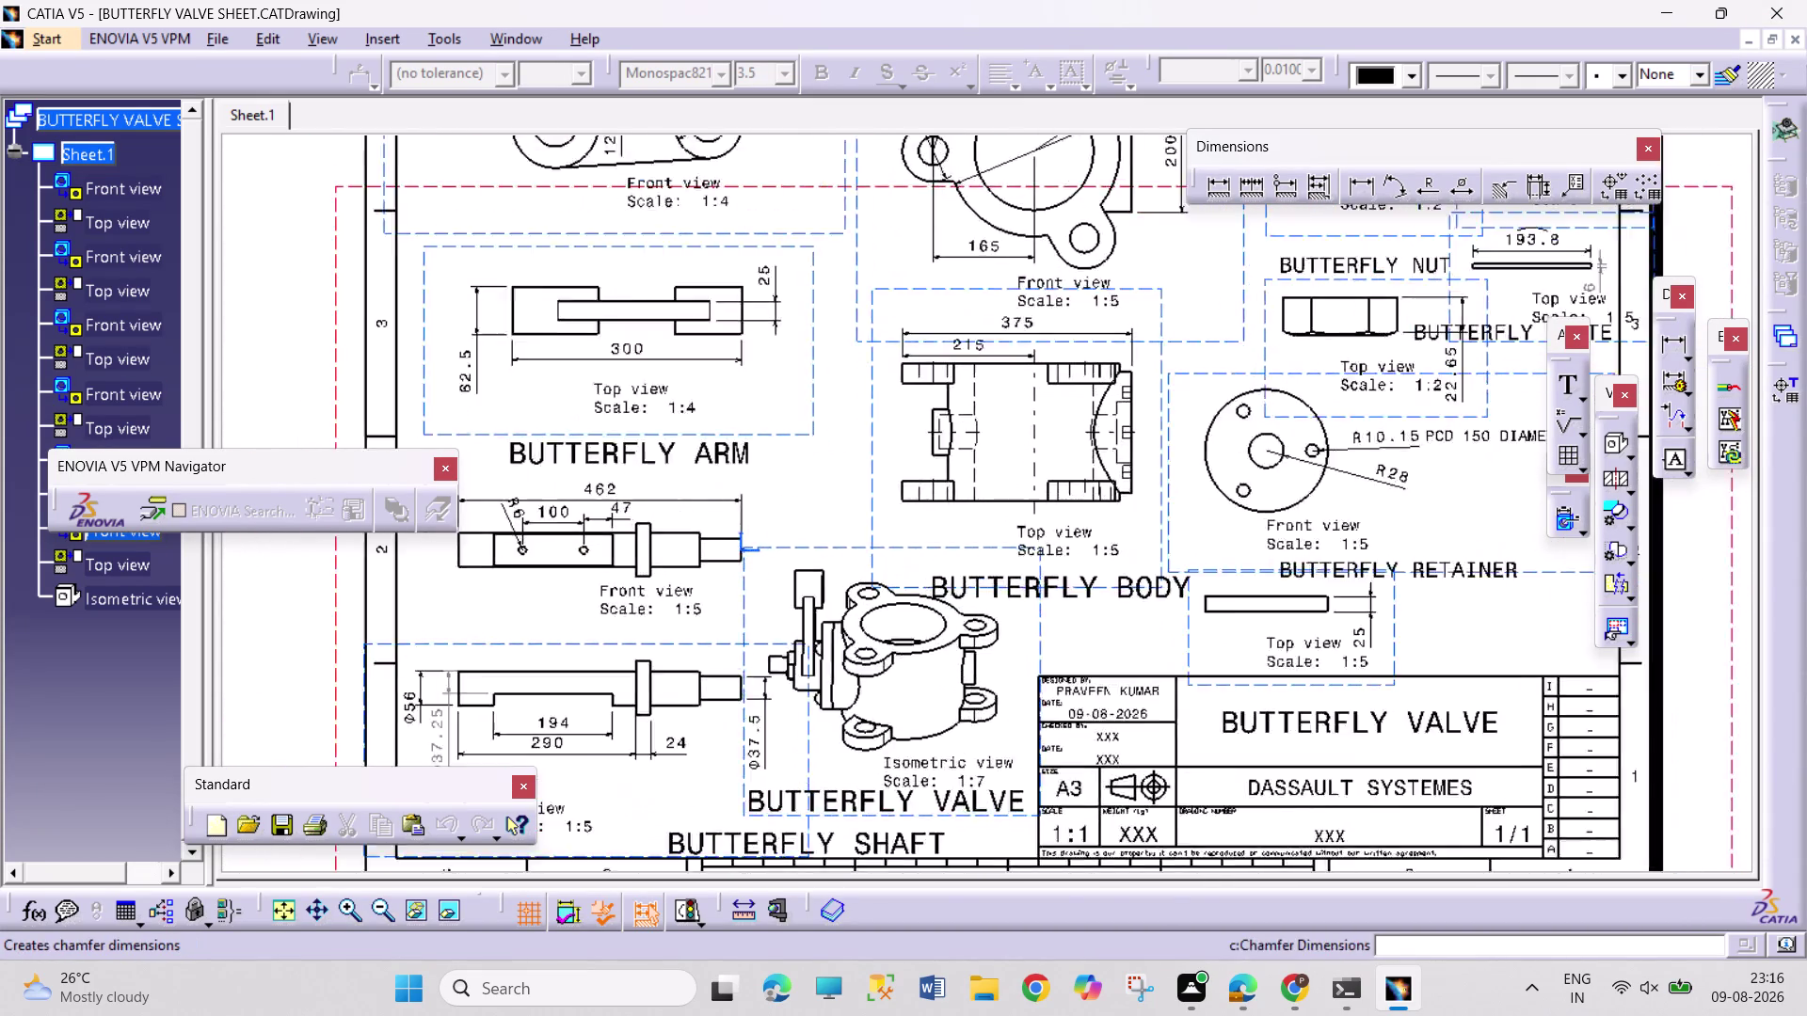
middle_drag(1106, 598, 1180, 447)
middle_drag(1191, 672, 1174, 250)
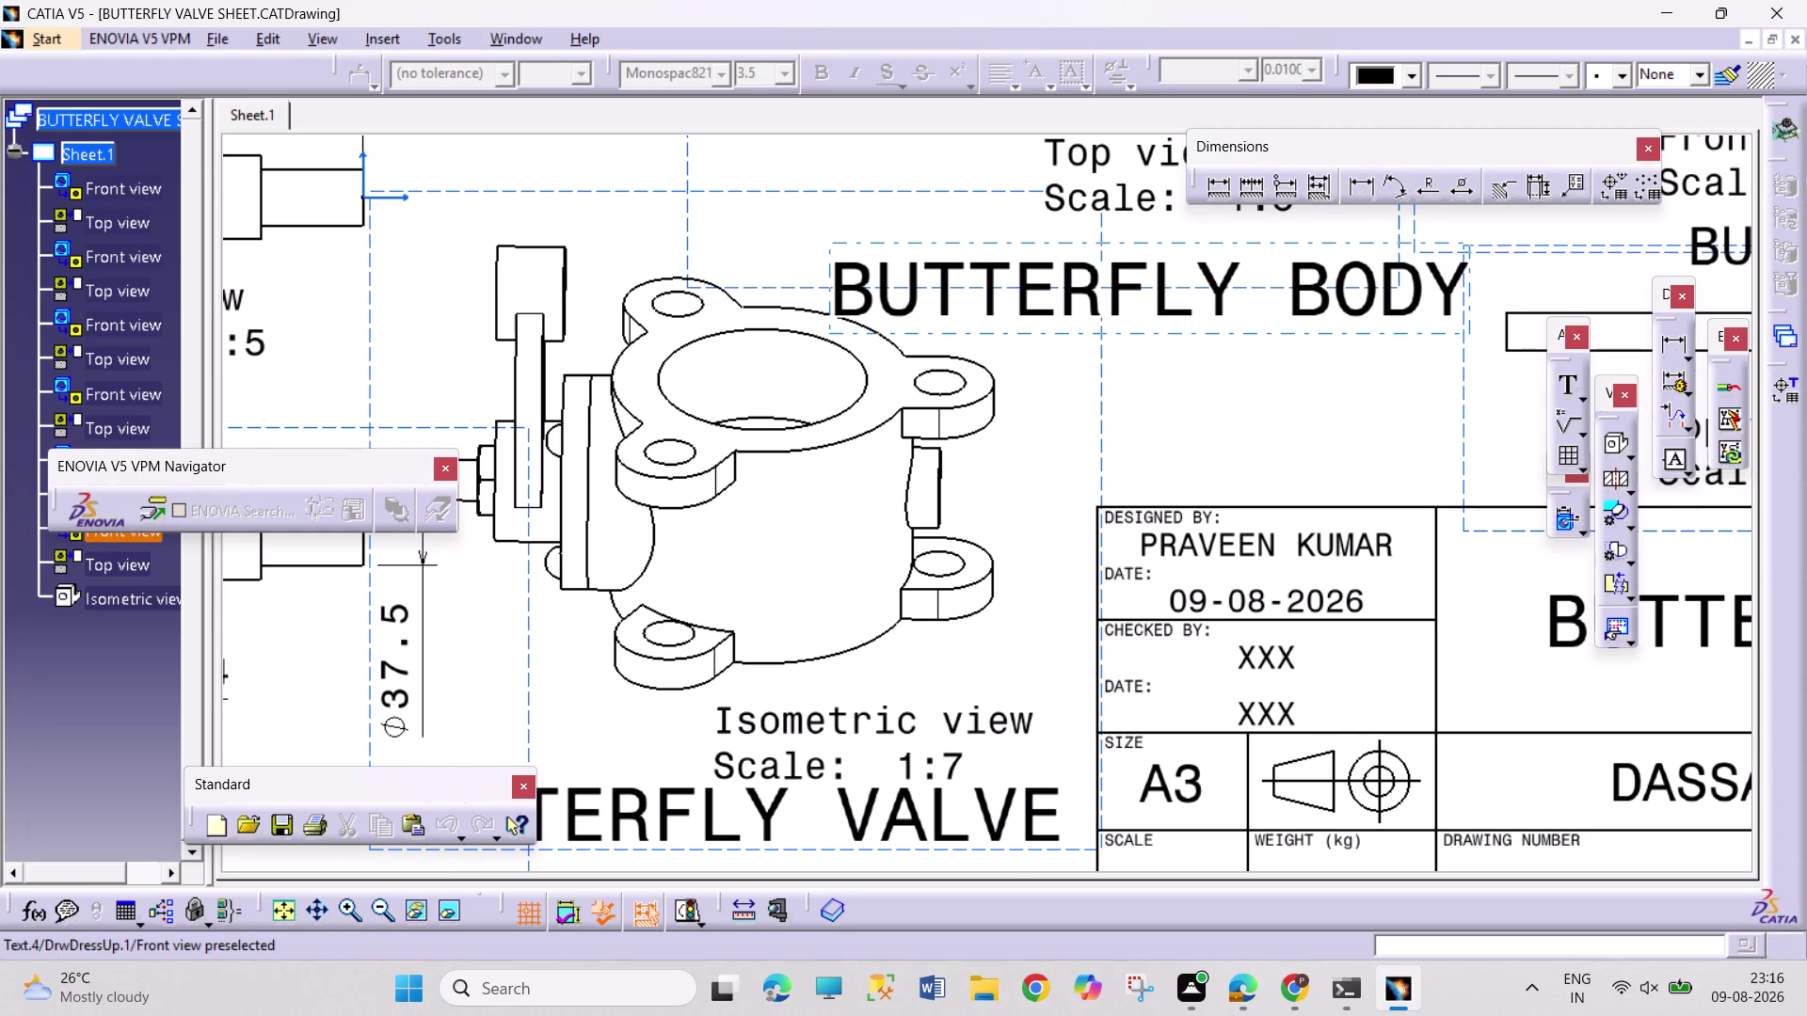
middle_drag(1343, 635, 1308, 418)
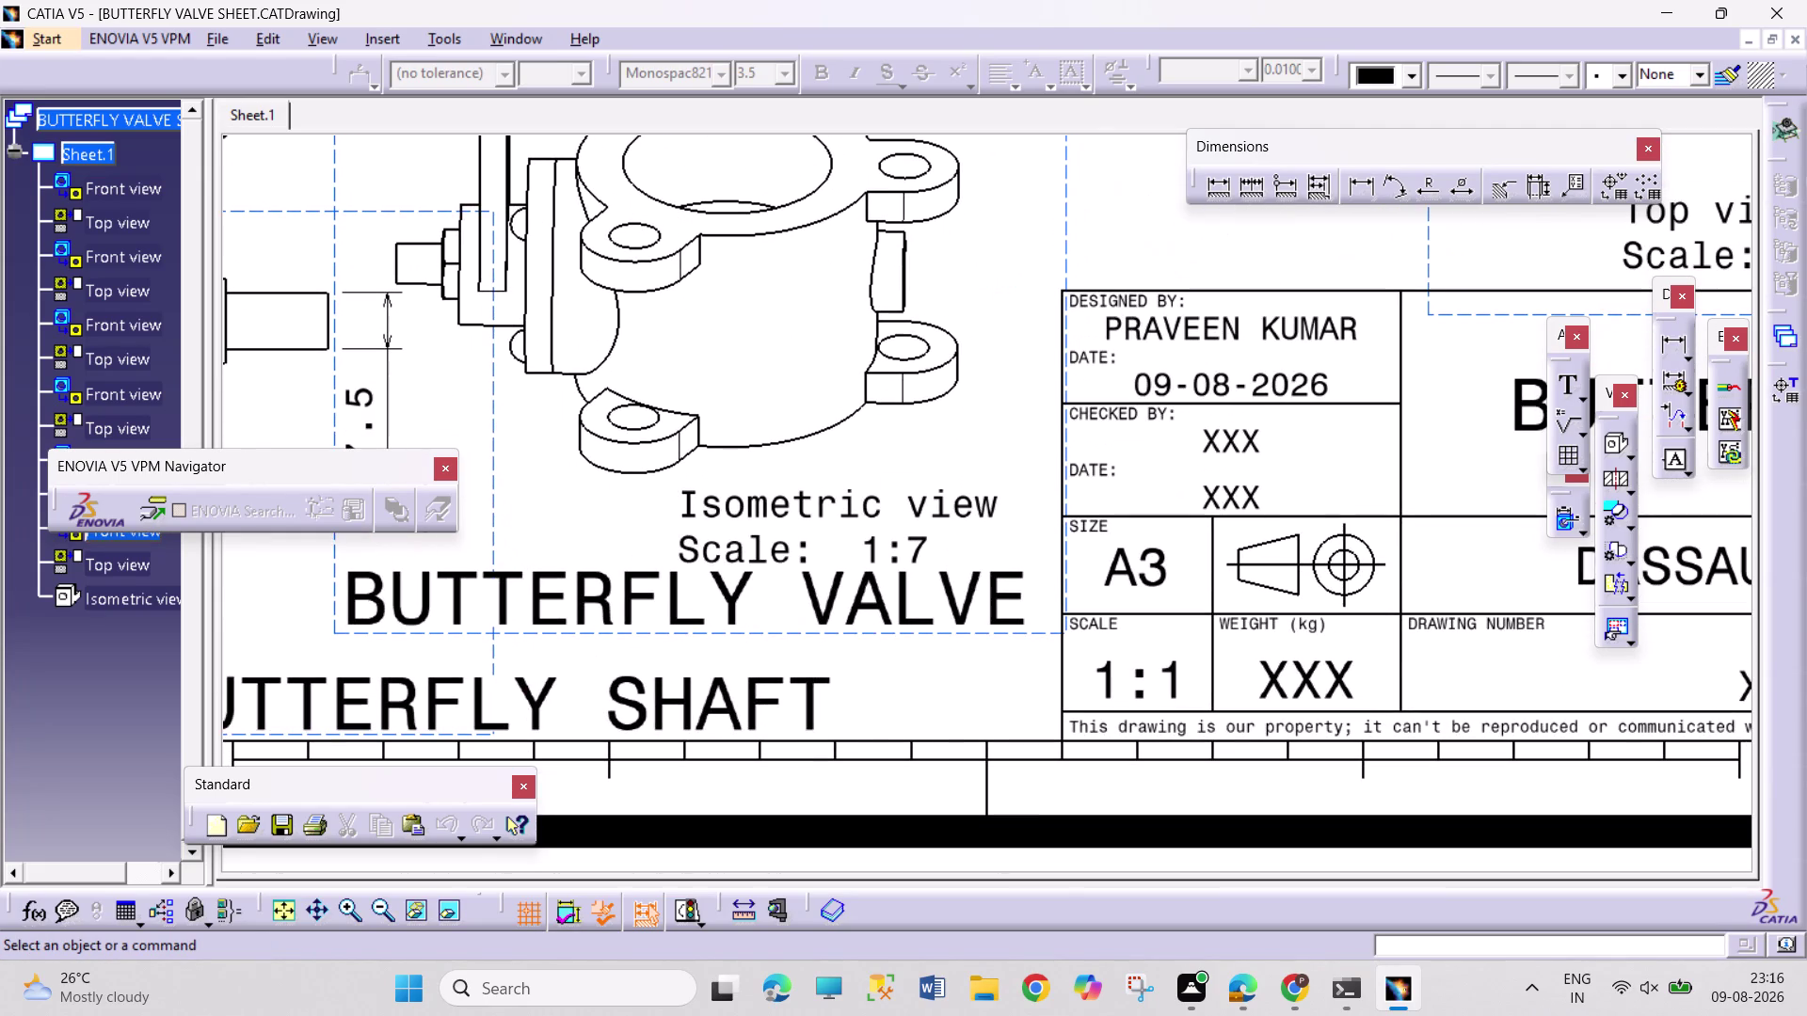
middle_drag(1379, 515, 1299, 701)
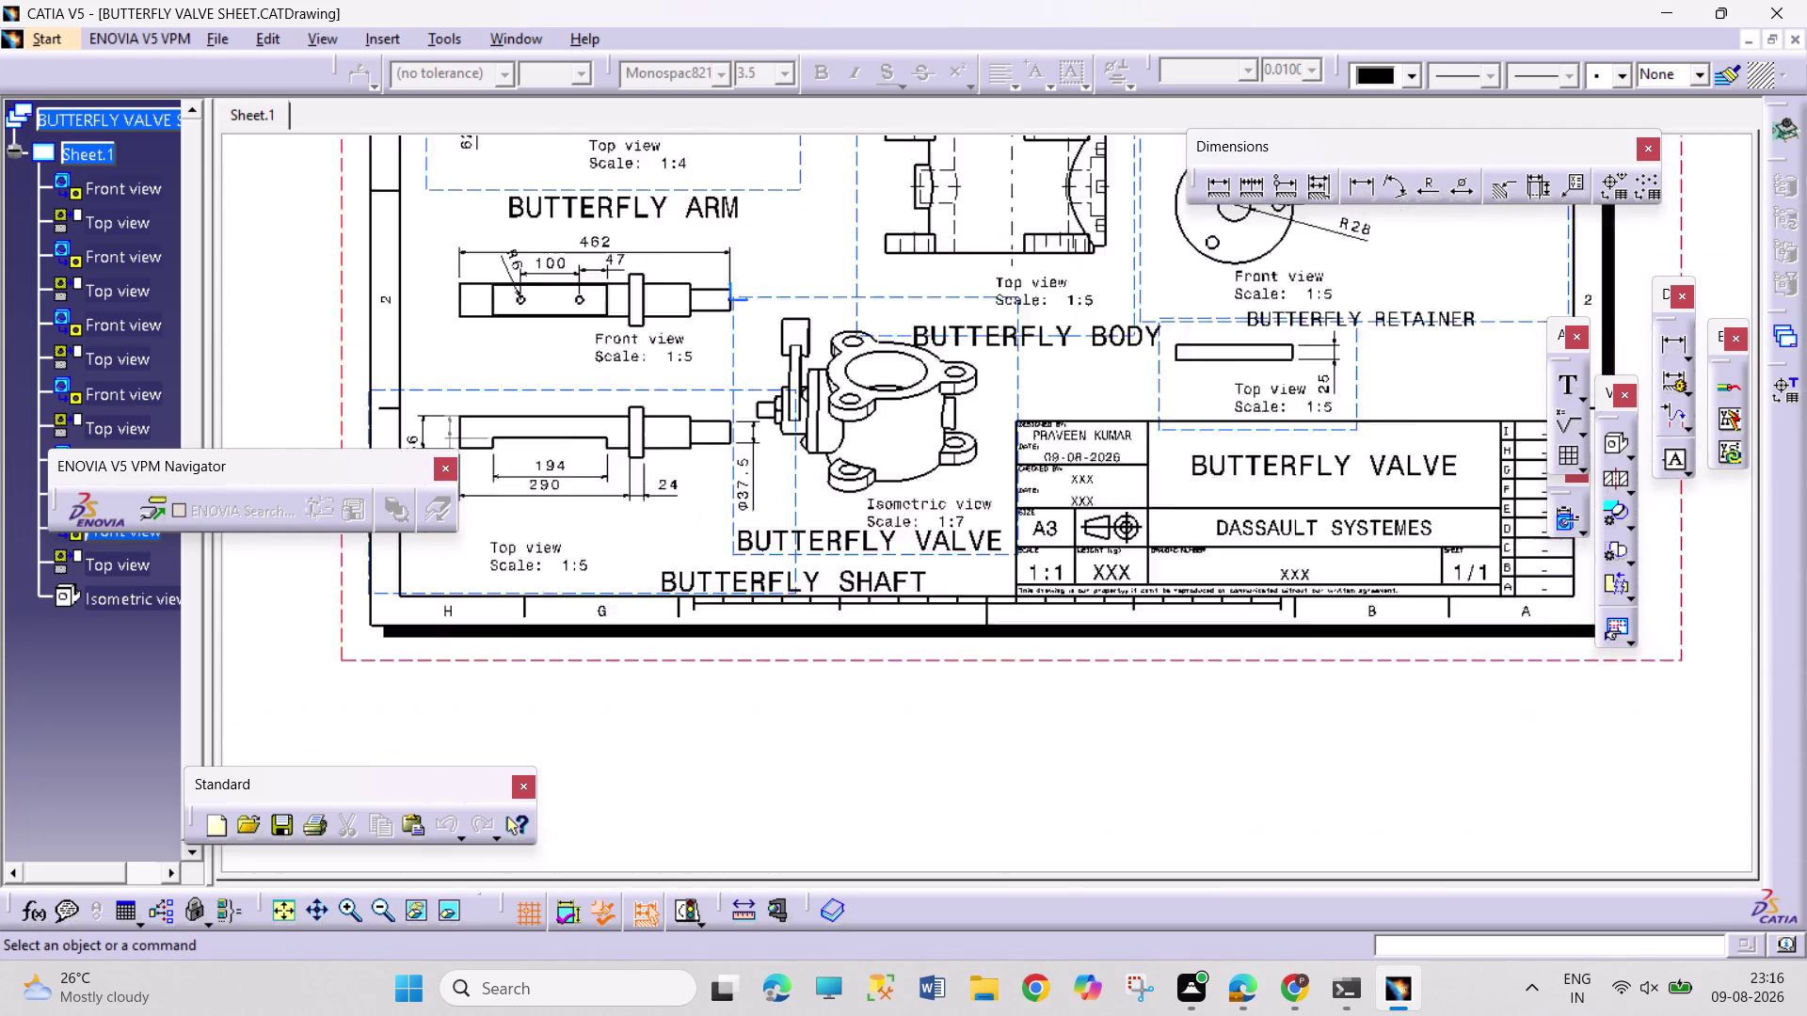
middle_drag(1299, 701, 1272, 754)
middle_drag(1078, 678, 1071, 635)
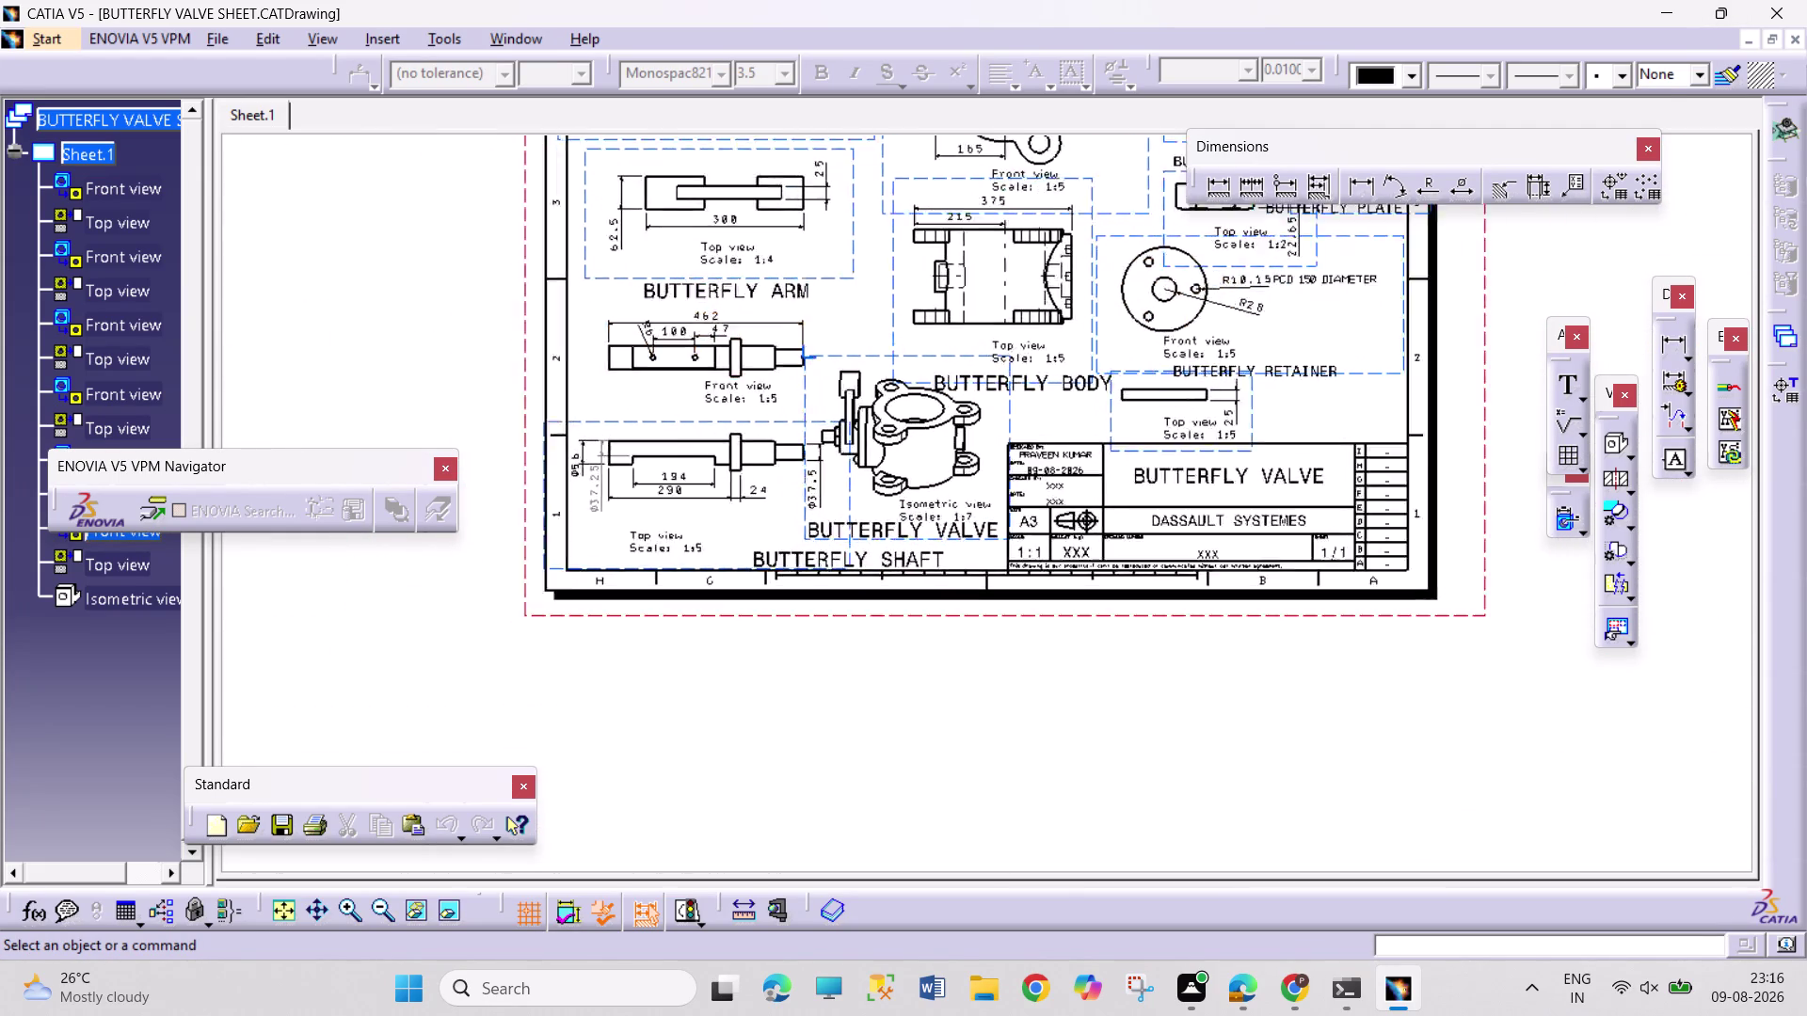
Check the title block details, recentre the full sheet, then save and close the drawing.
middle_drag(1071, 634, 1090, 535)
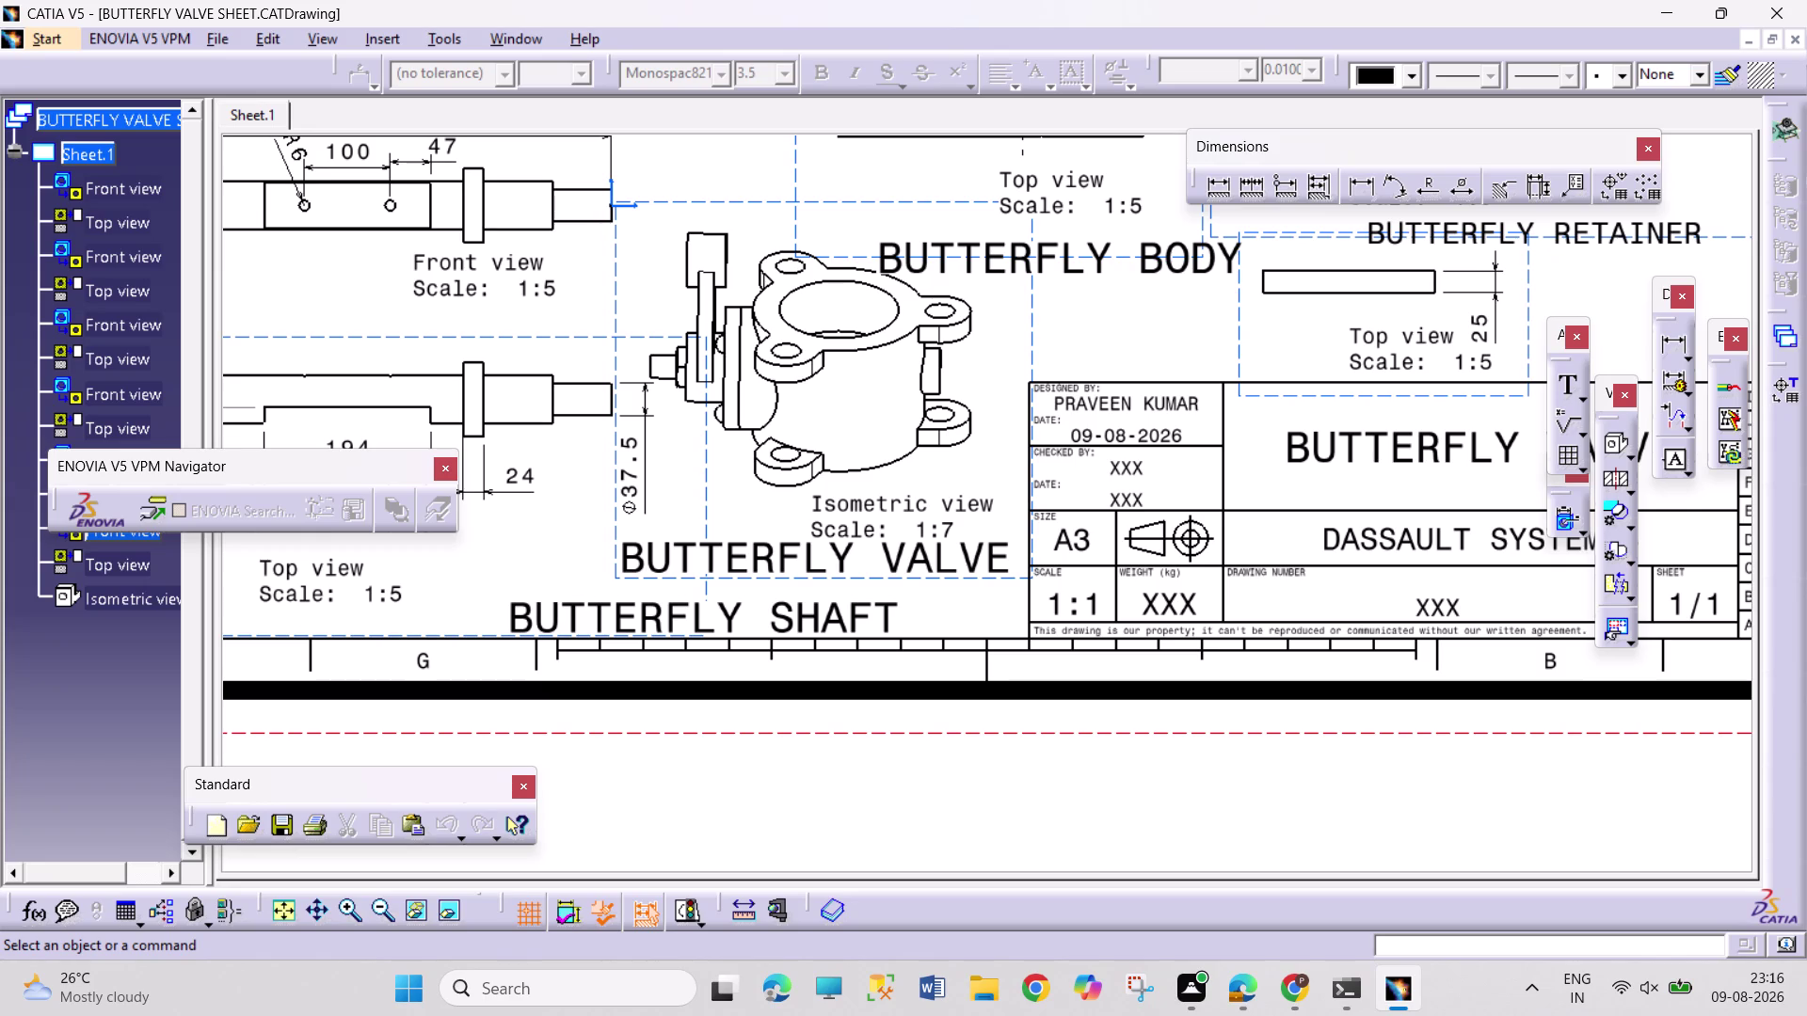
middle_drag(1186, 415, 1181, 449)
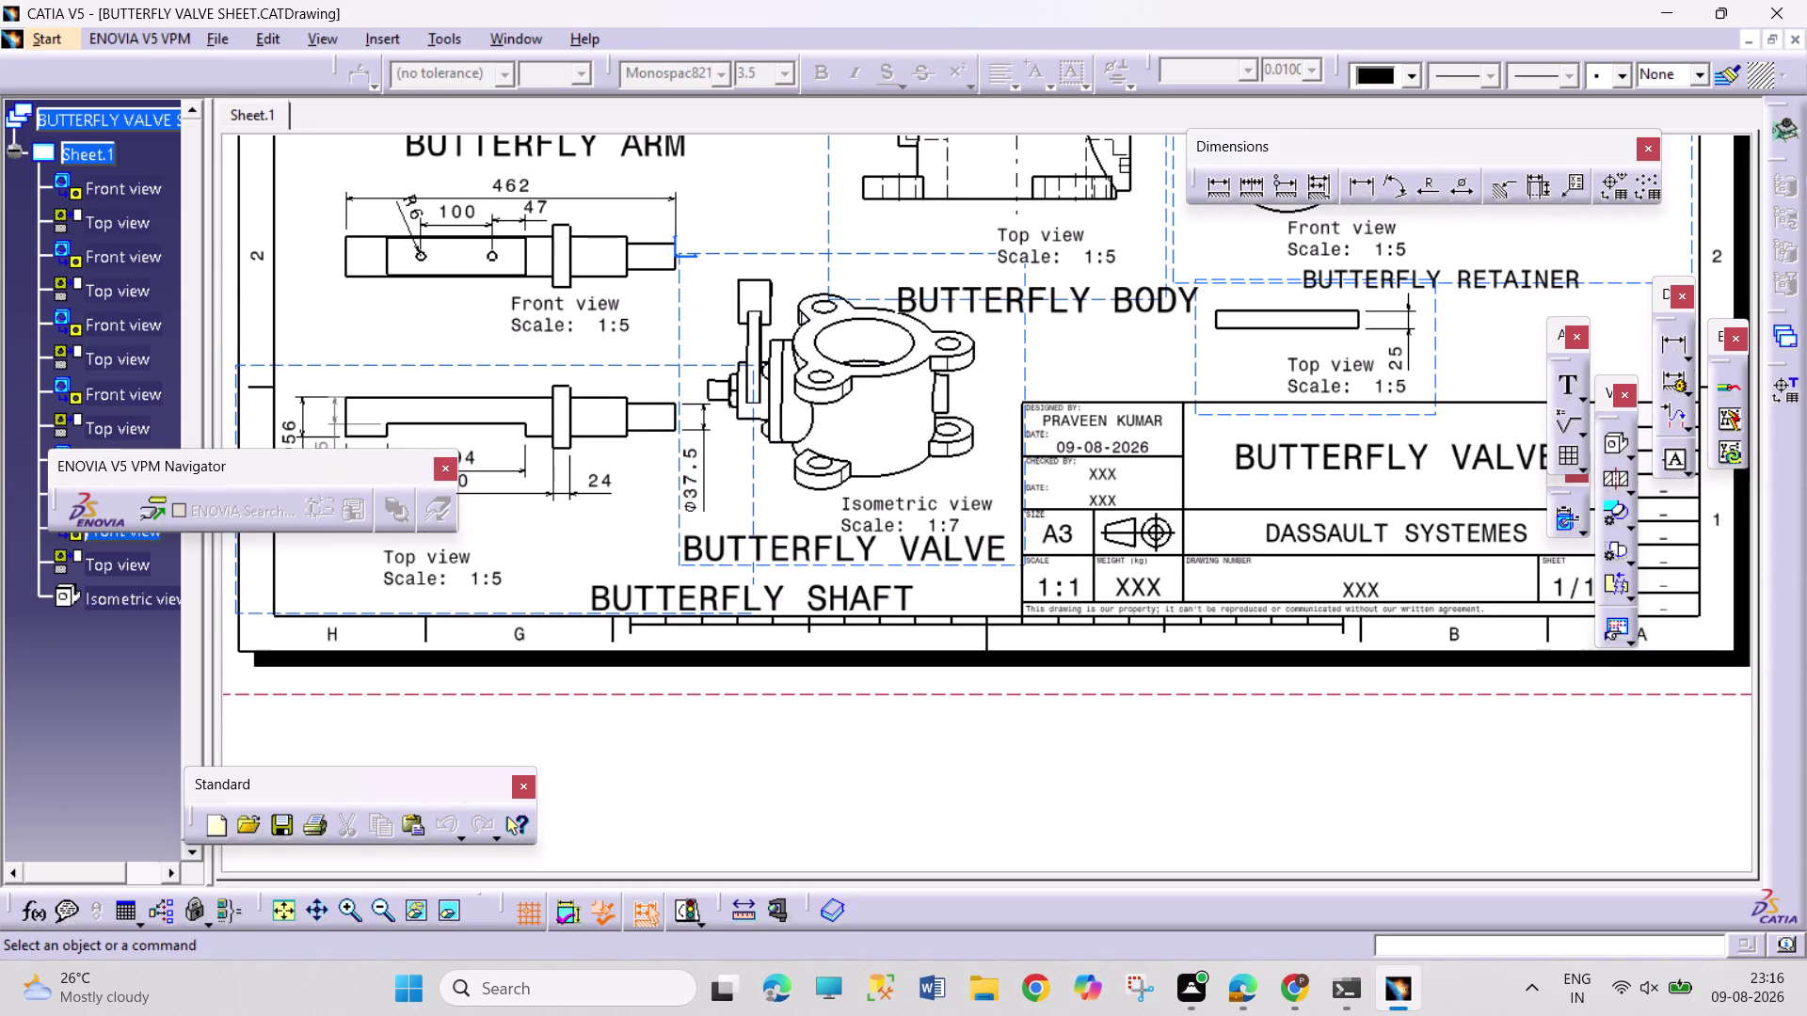
middle_drag(1233, 658, 1127, 661)
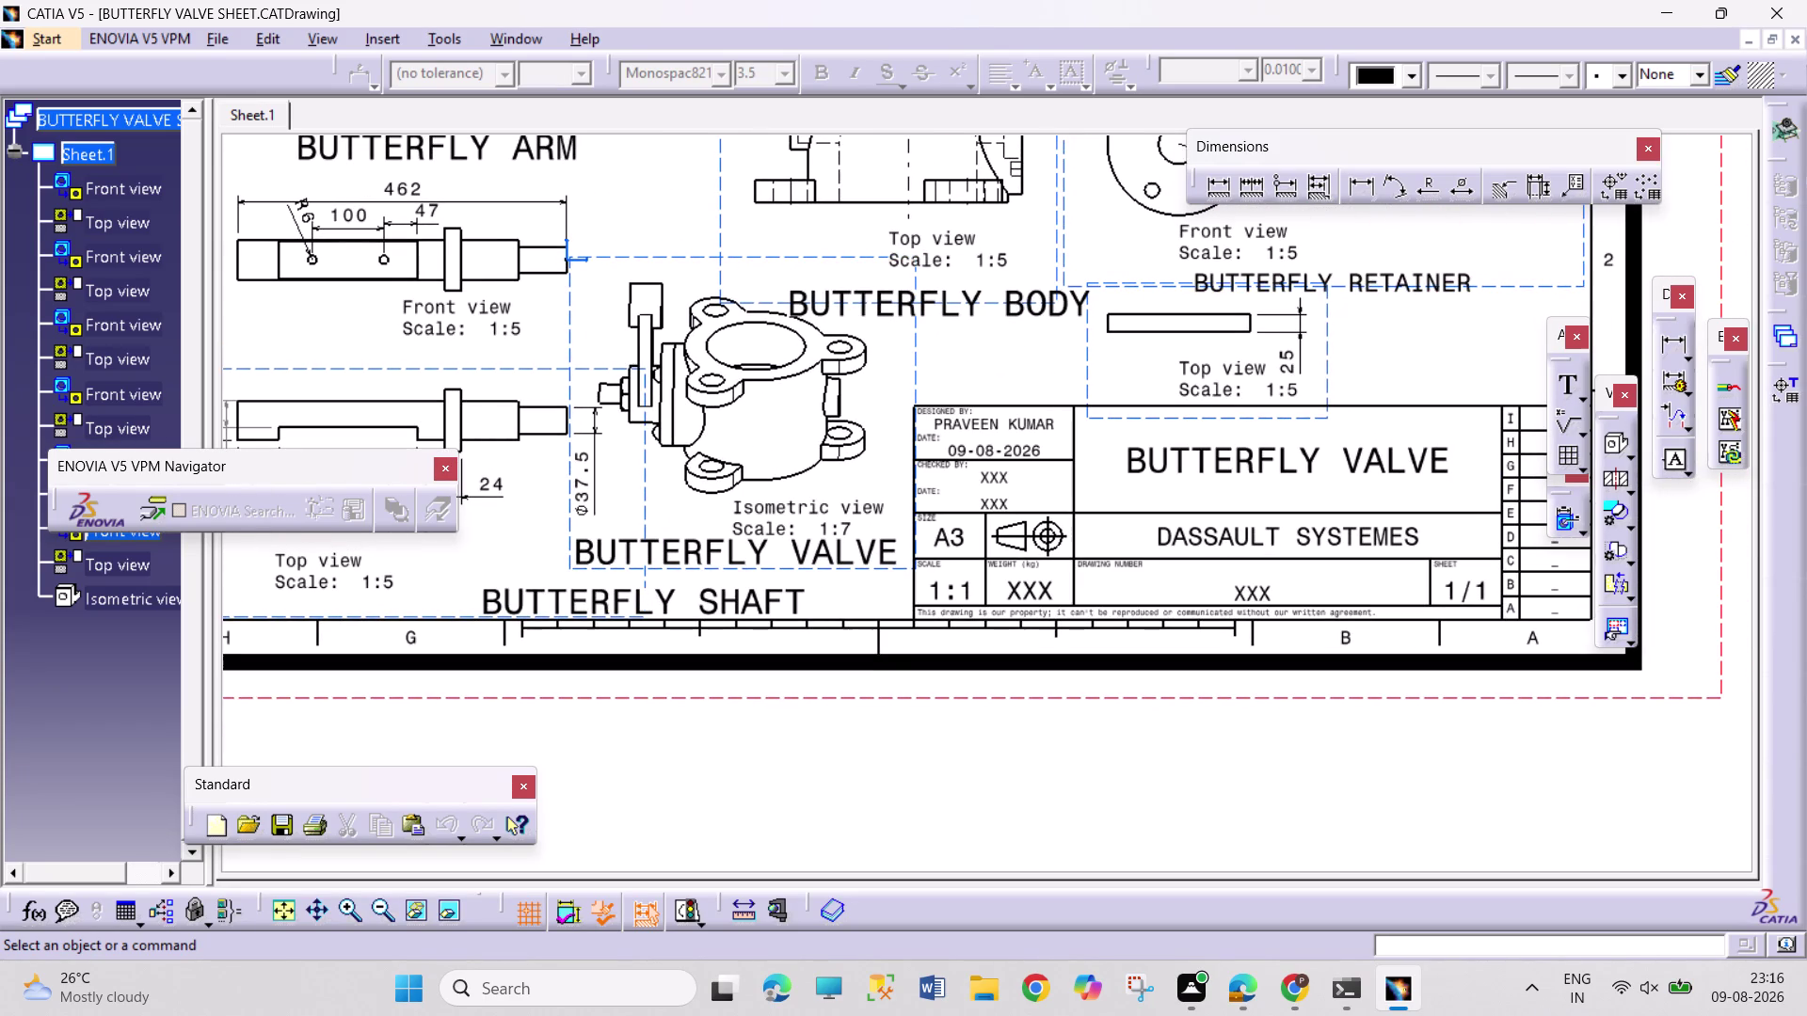
middle_drag(982, 614, 1005, 513)
middle_drag(821, 630, 824, 629)
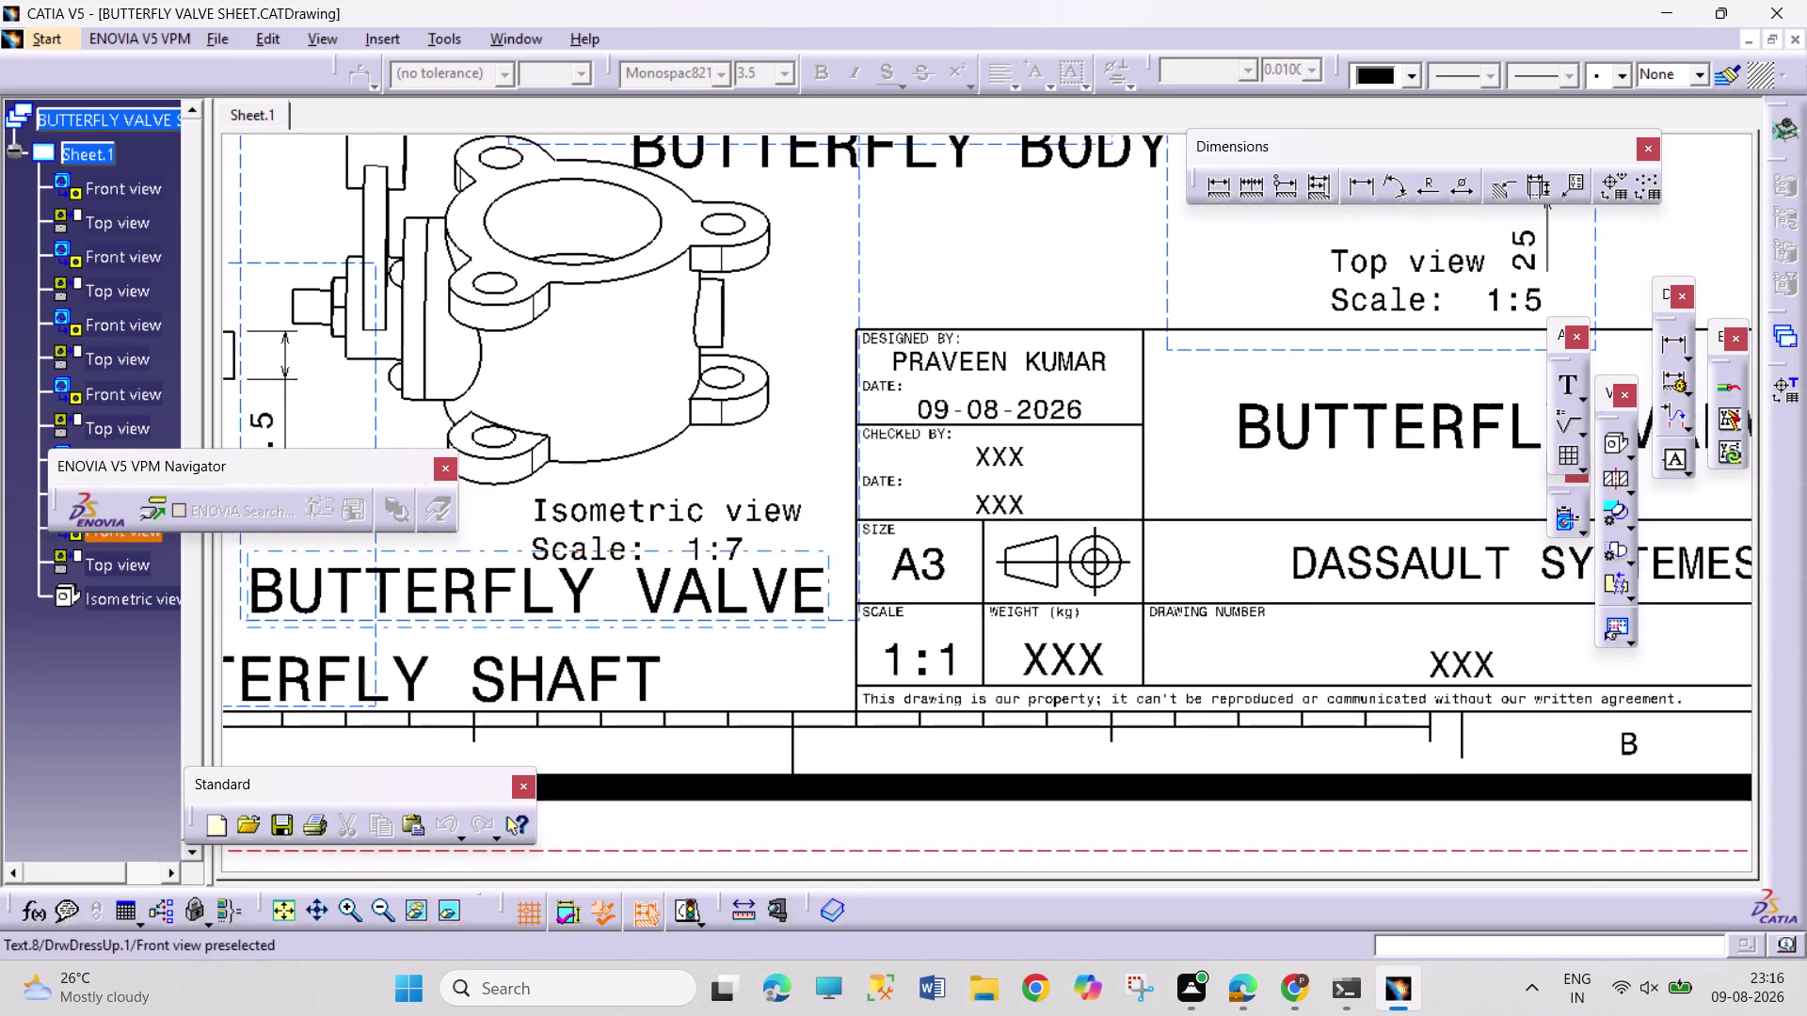
middle_drag(824, 630, 1138, 610)
middle_drag(1056, 498, 982, 691)
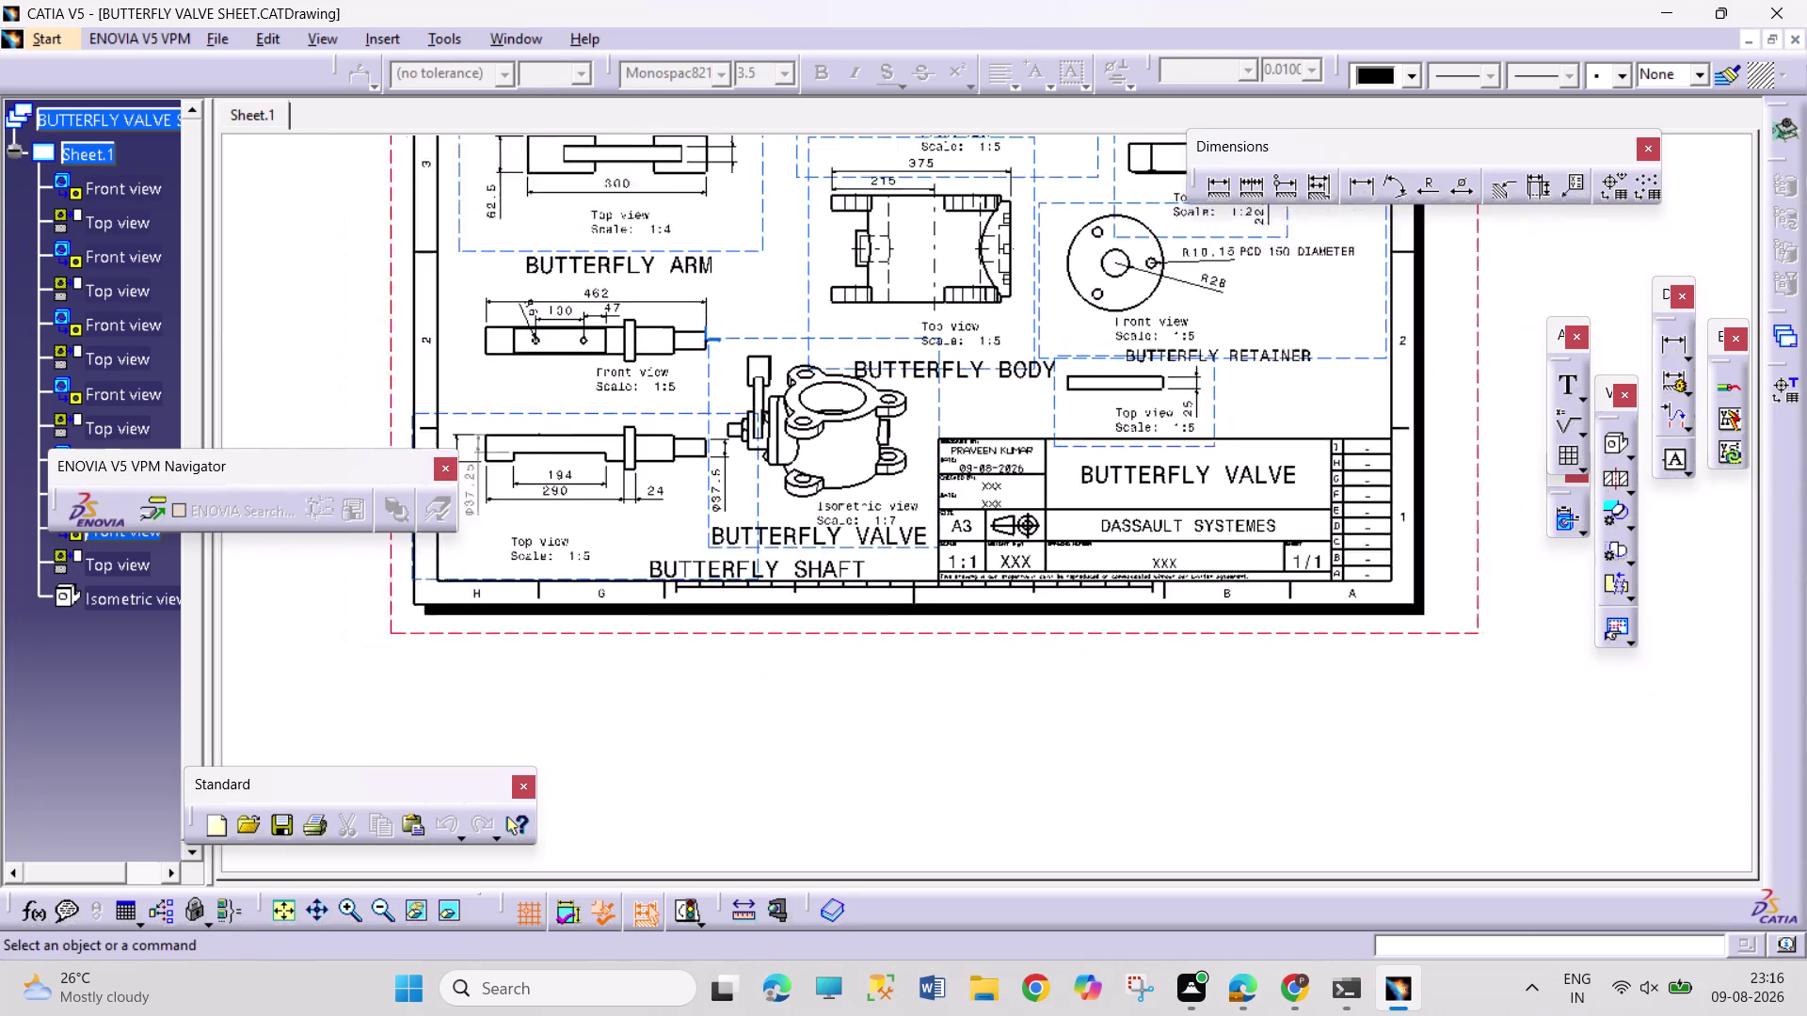
middle_drag(982, 692, 975, 723)
middle_drag(976, 764, 977, 841)
middle_drag(1016, 556, 1034, 659)
middle_drag(1049, 615, 1048, 608)
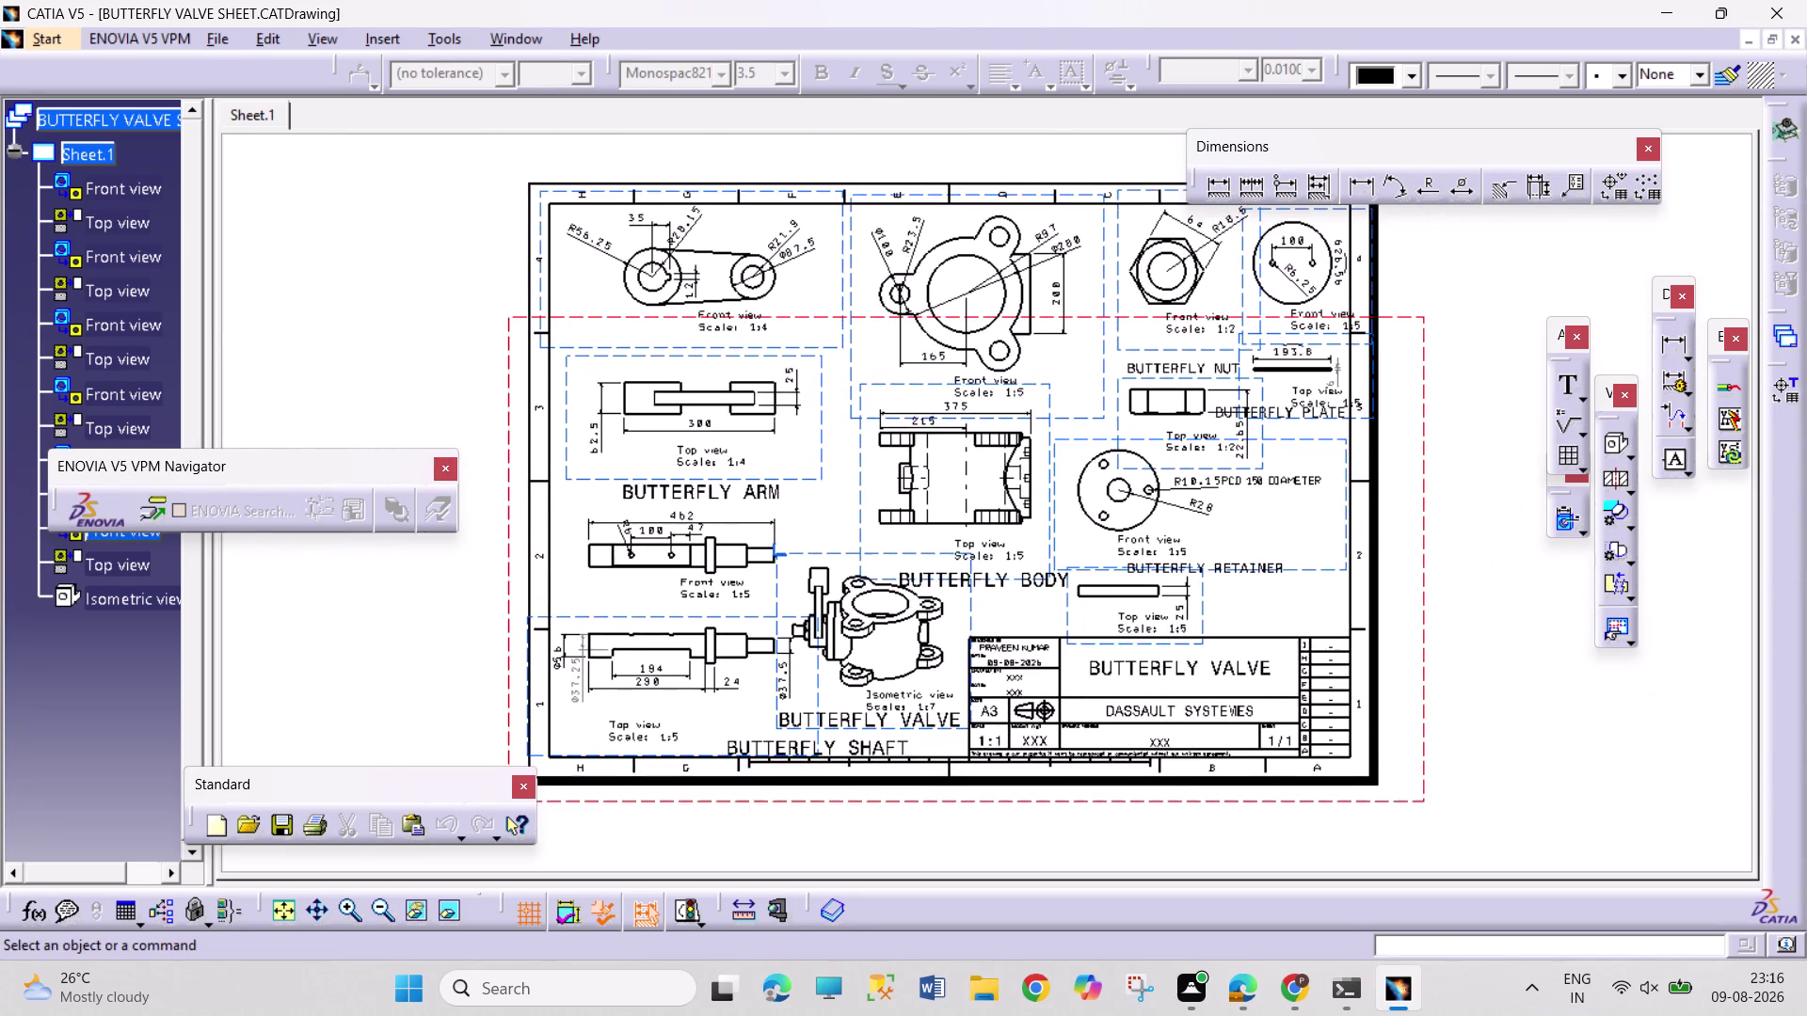
middle_drag(1048, 609, 1053, 606)
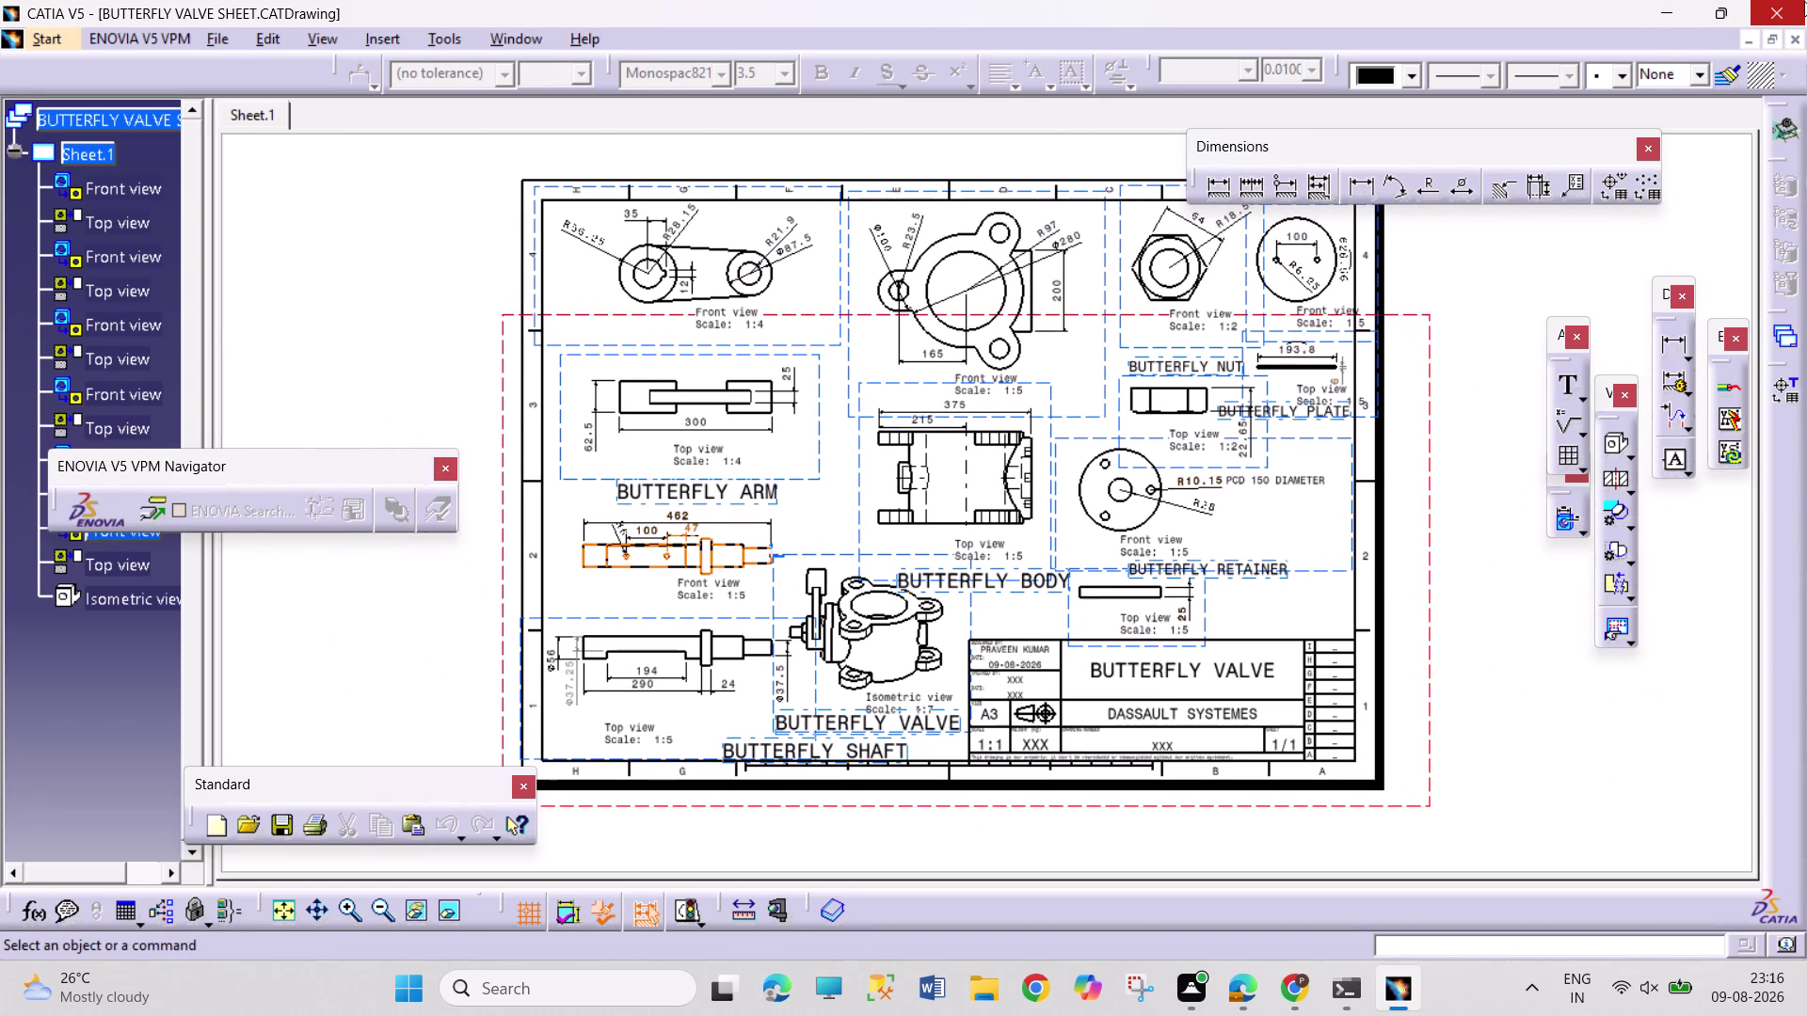
key(ctrl+s)
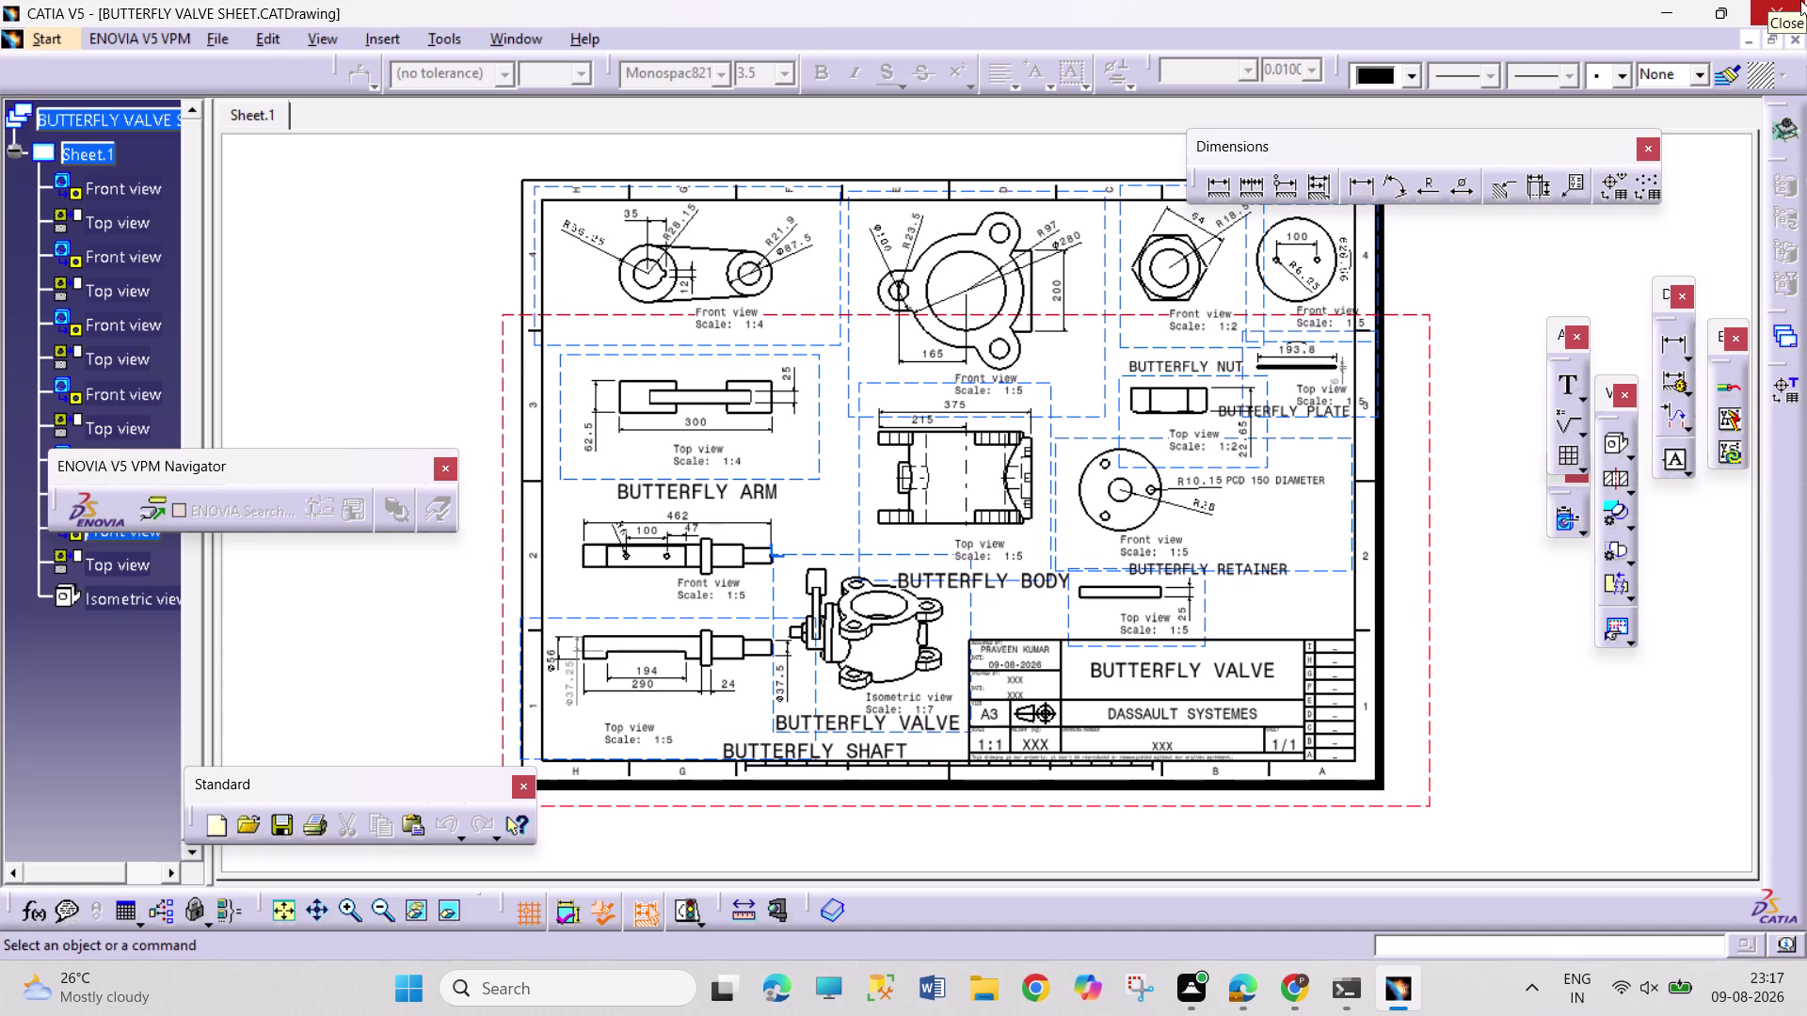
click(1800, 0)
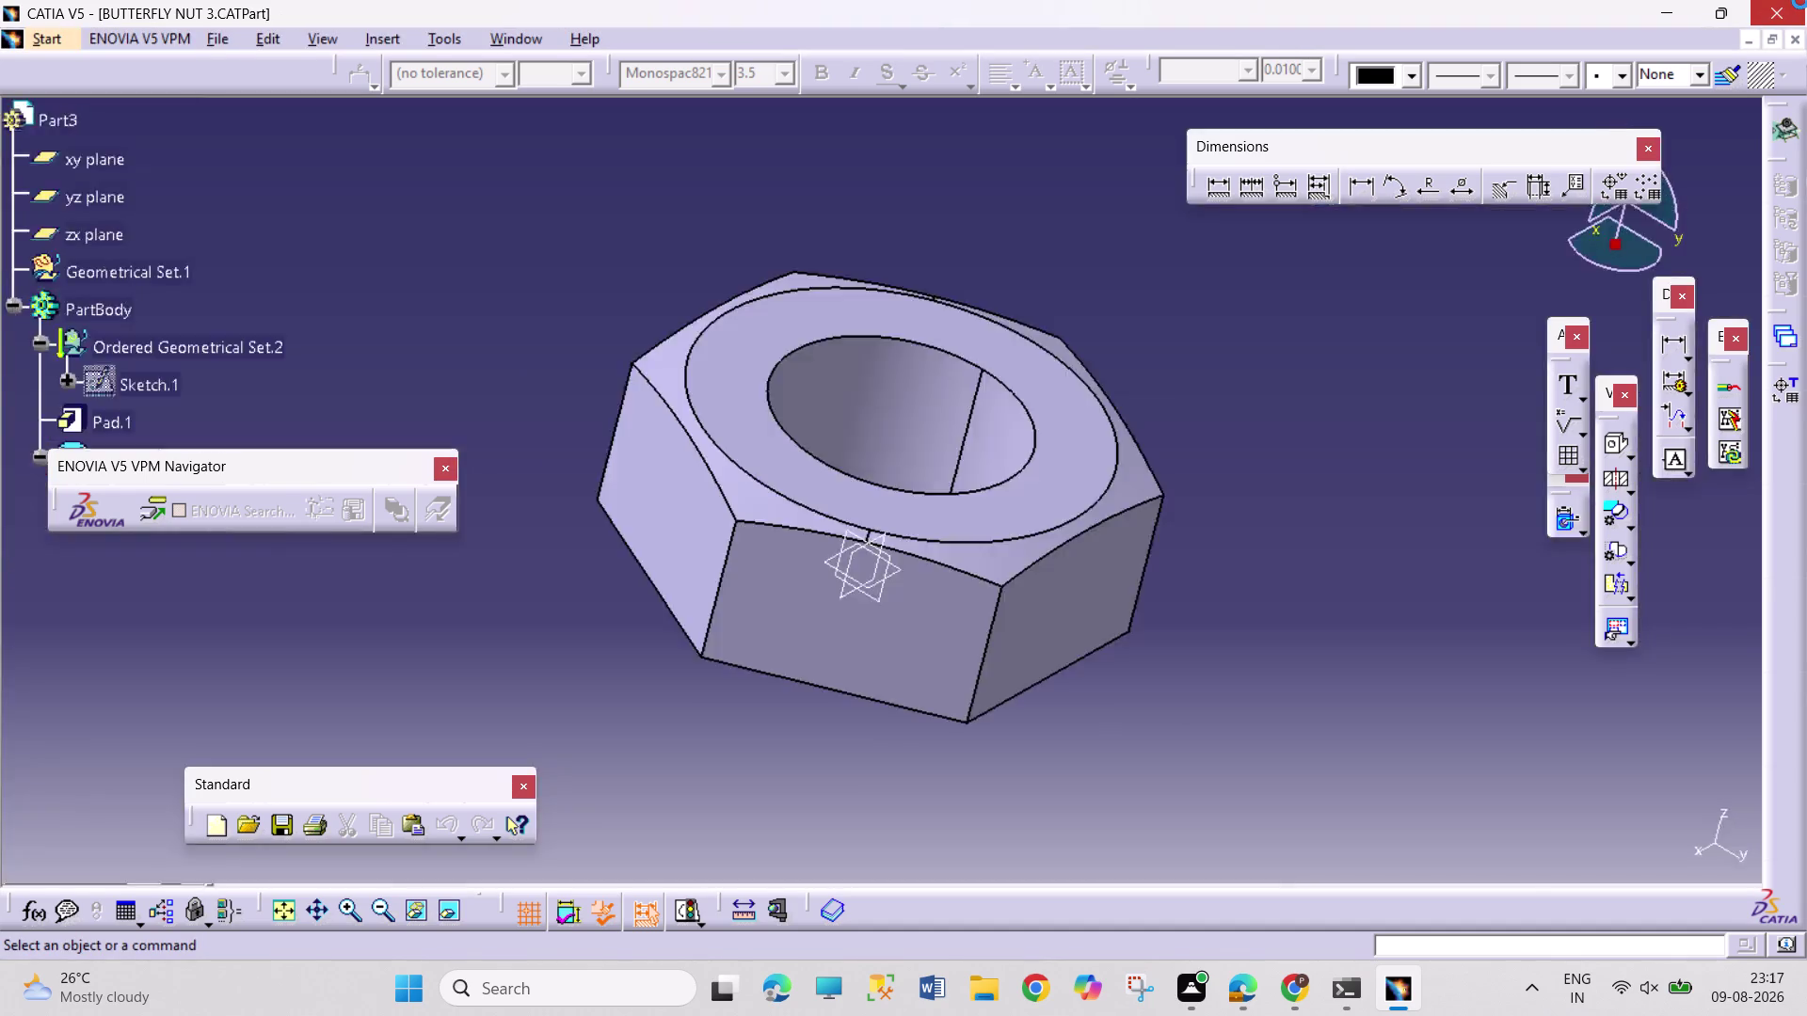